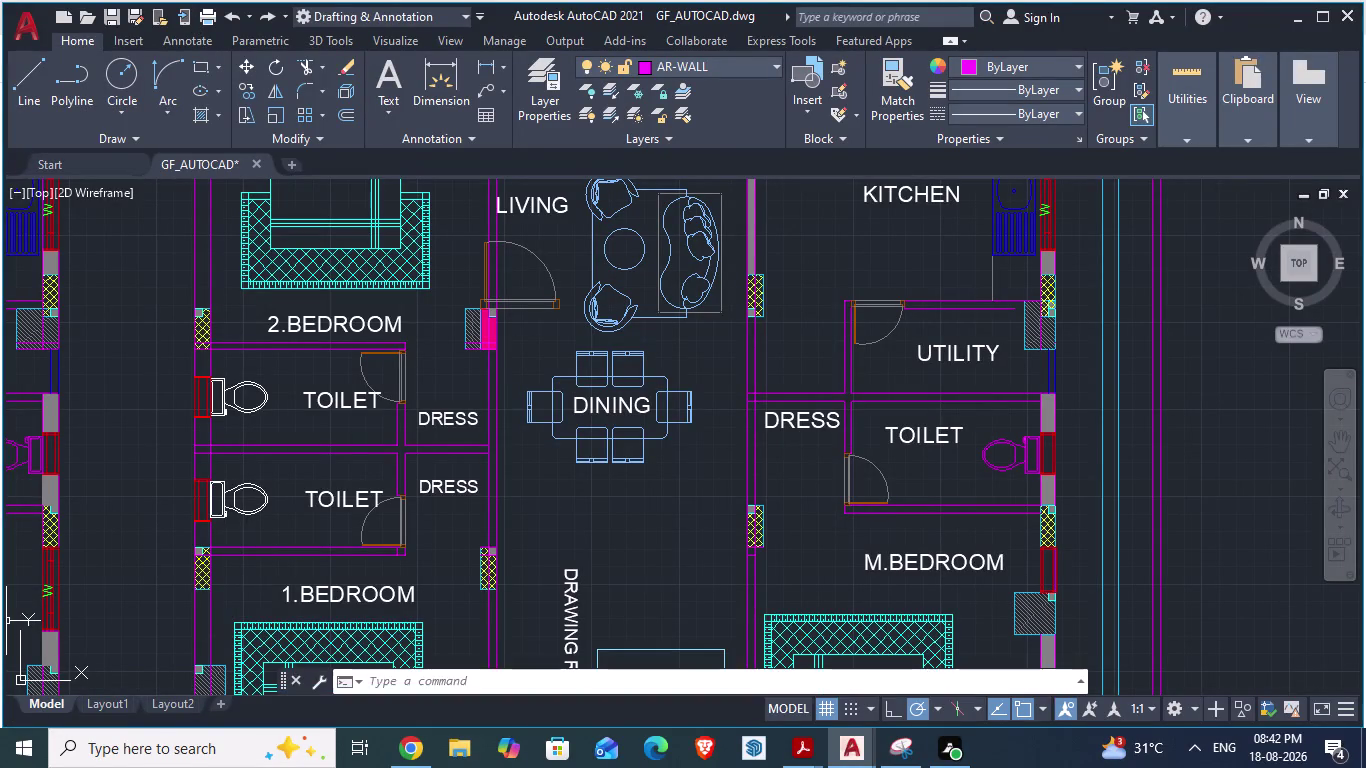
Compare the GF_AUTOCAD plan against the ARCH PLANS reference drawing.
scroll(down, 3)
scroll(up, 3)
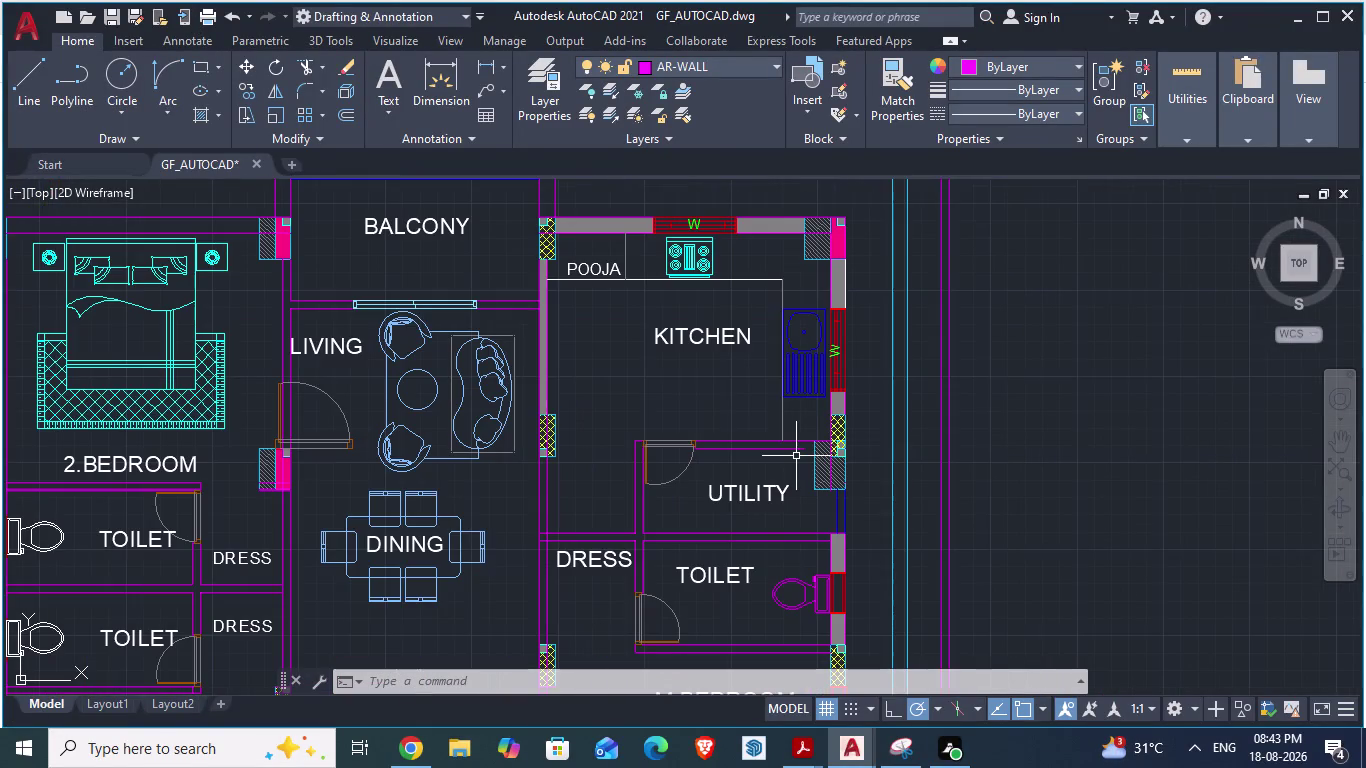
scroll(down, 3)
scroll(down, 3)
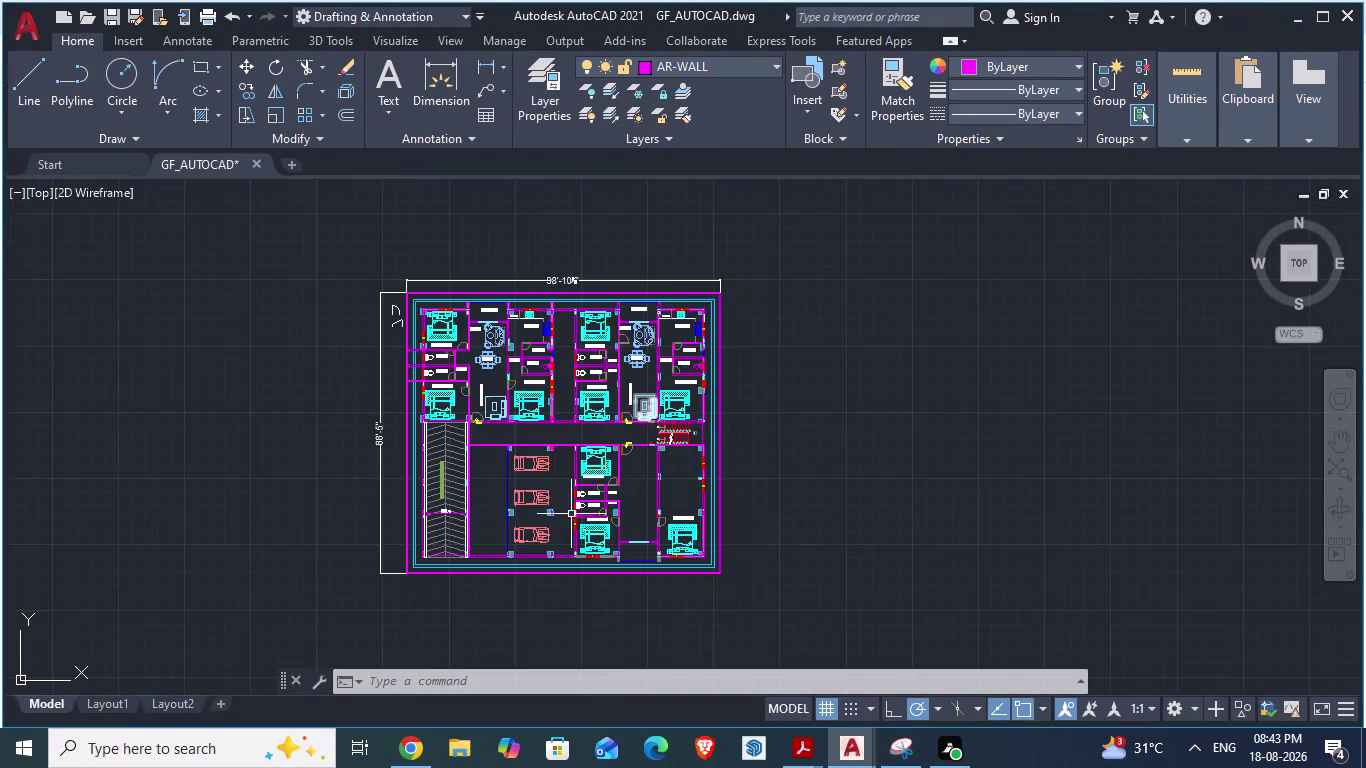
scroll(up, 3)
scroll(up, 3)
scroll(down, 3)
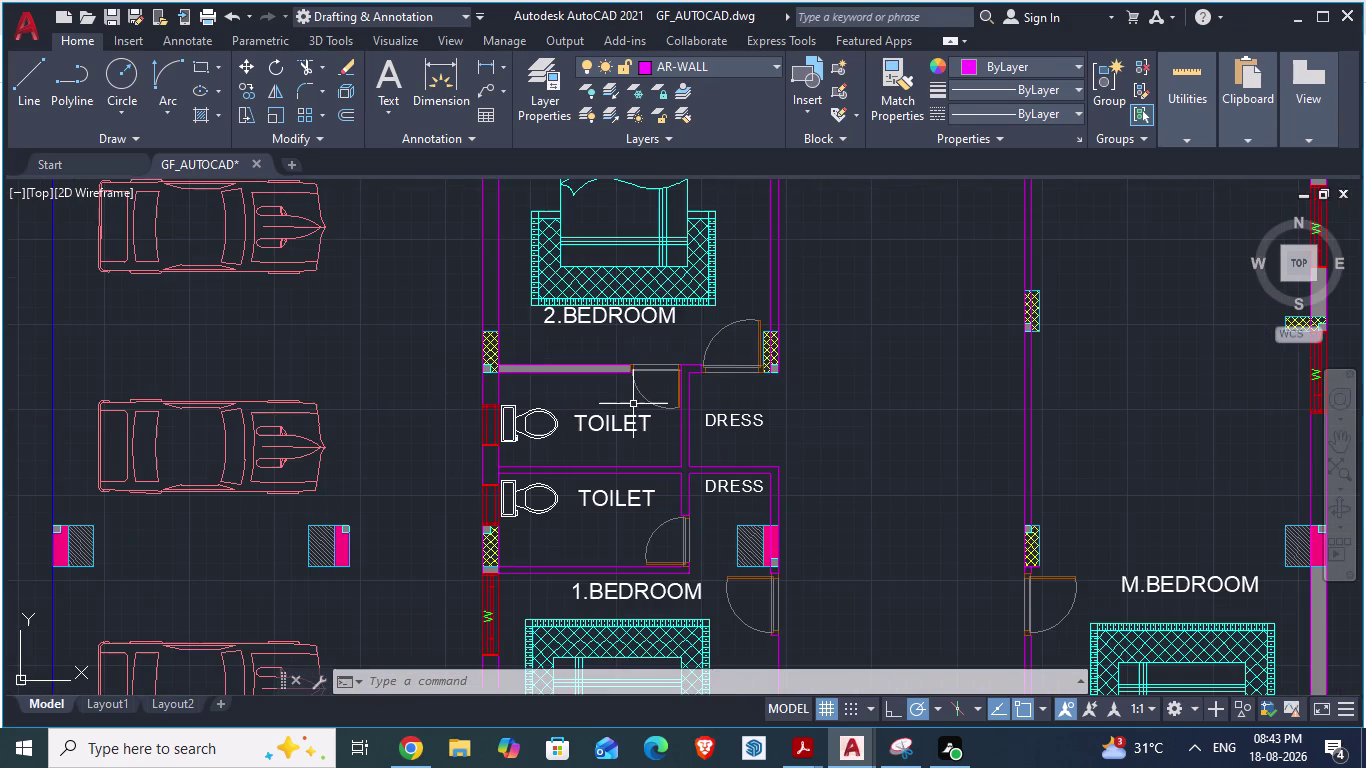
key(alt+Tab)
scroll(down, 3)
scroll(up, 3)
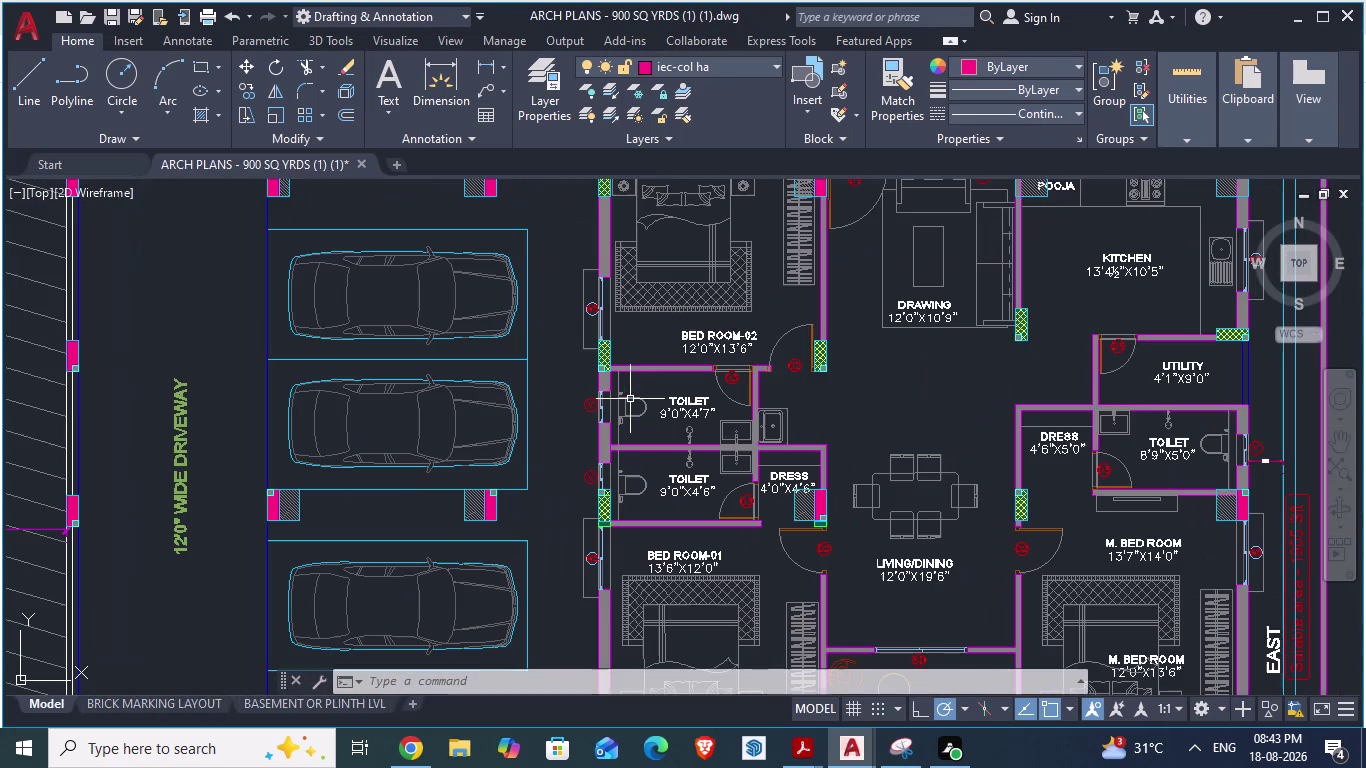
key(alt+Tab)
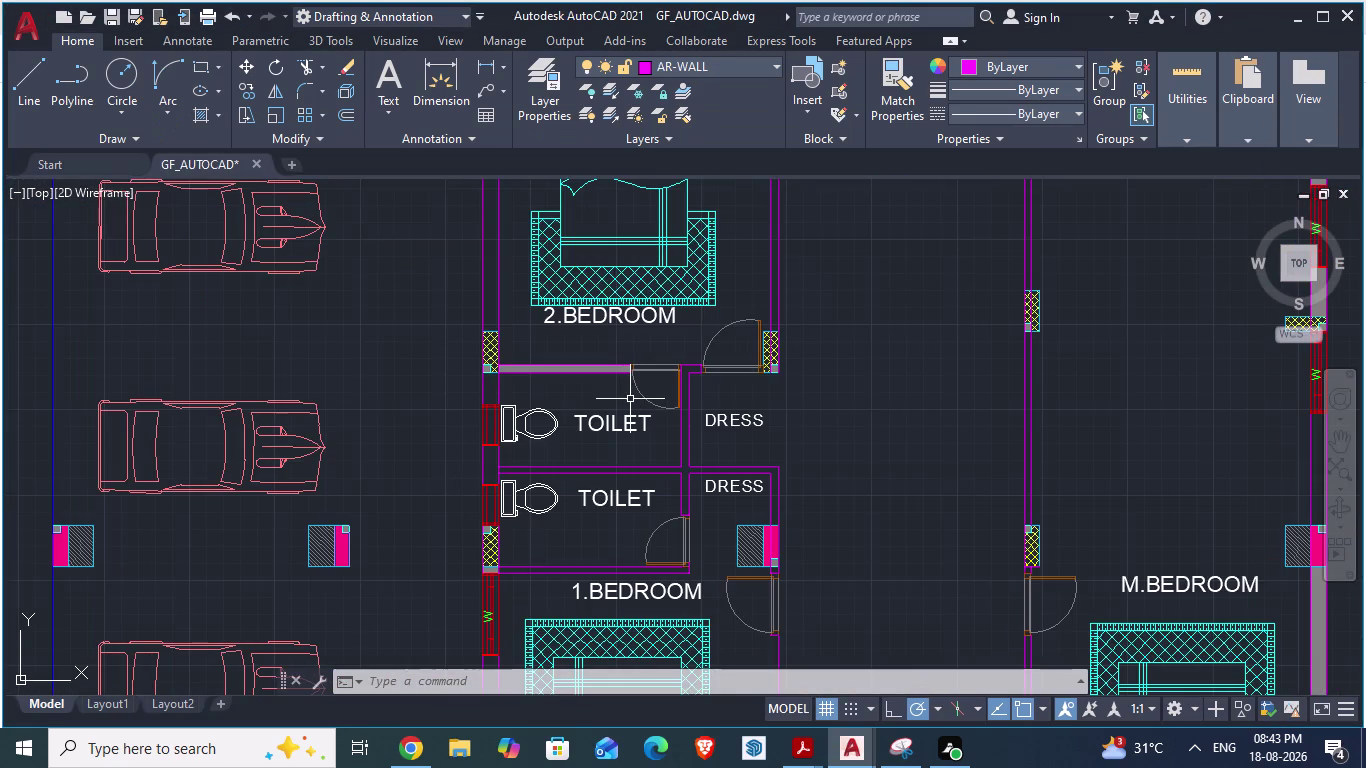
key(alt+Tab)
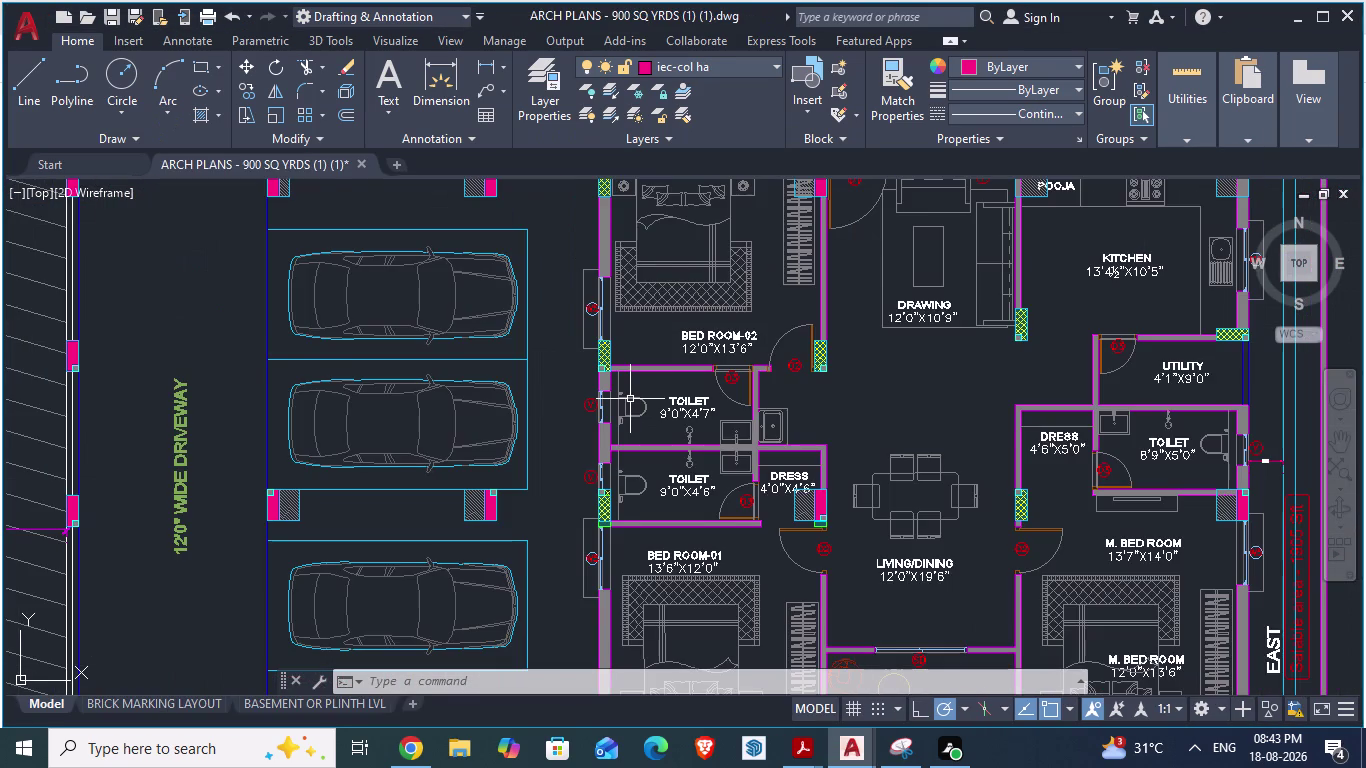
scroll(down, 3)
key(alt+Tab)
scroll(down, 3)
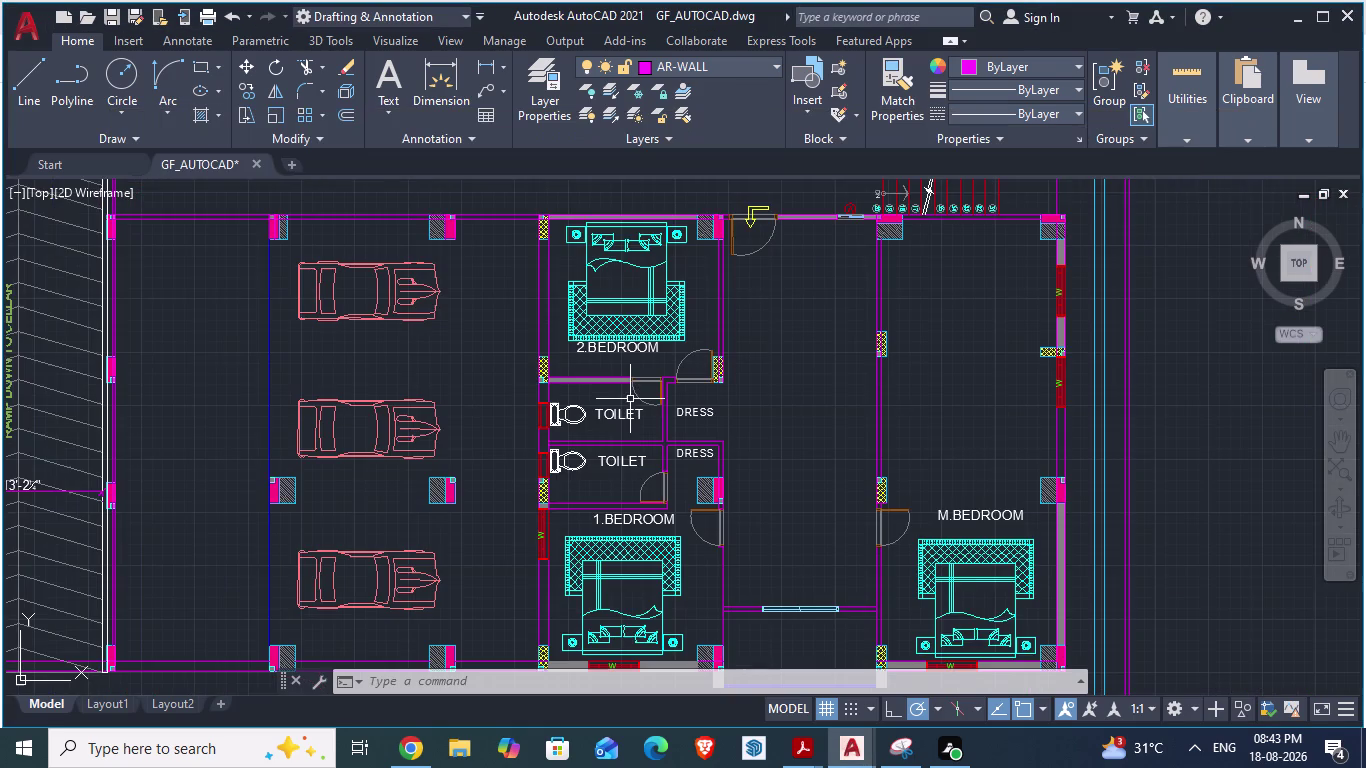
key(alt+Tab)
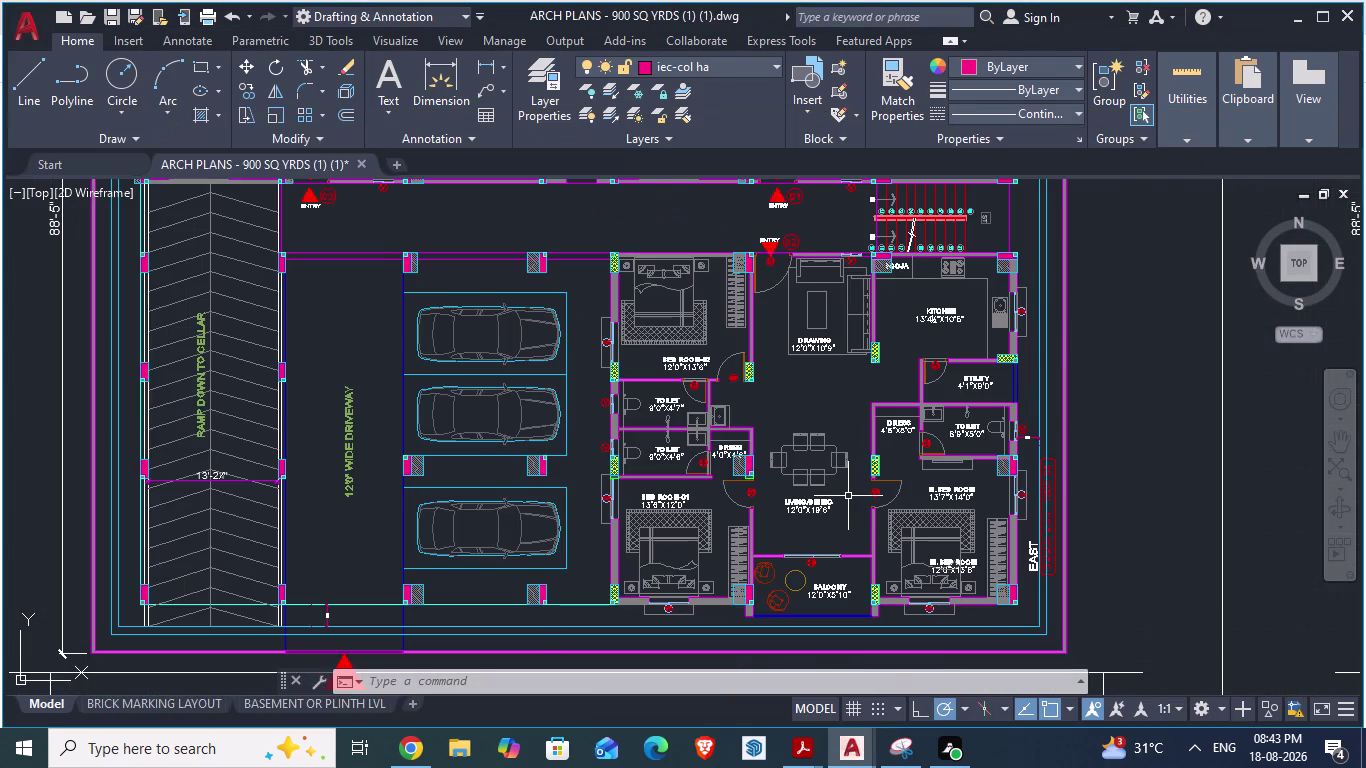
scroll(up, 3)
scroll(down, 3)
scroll(down, 3)
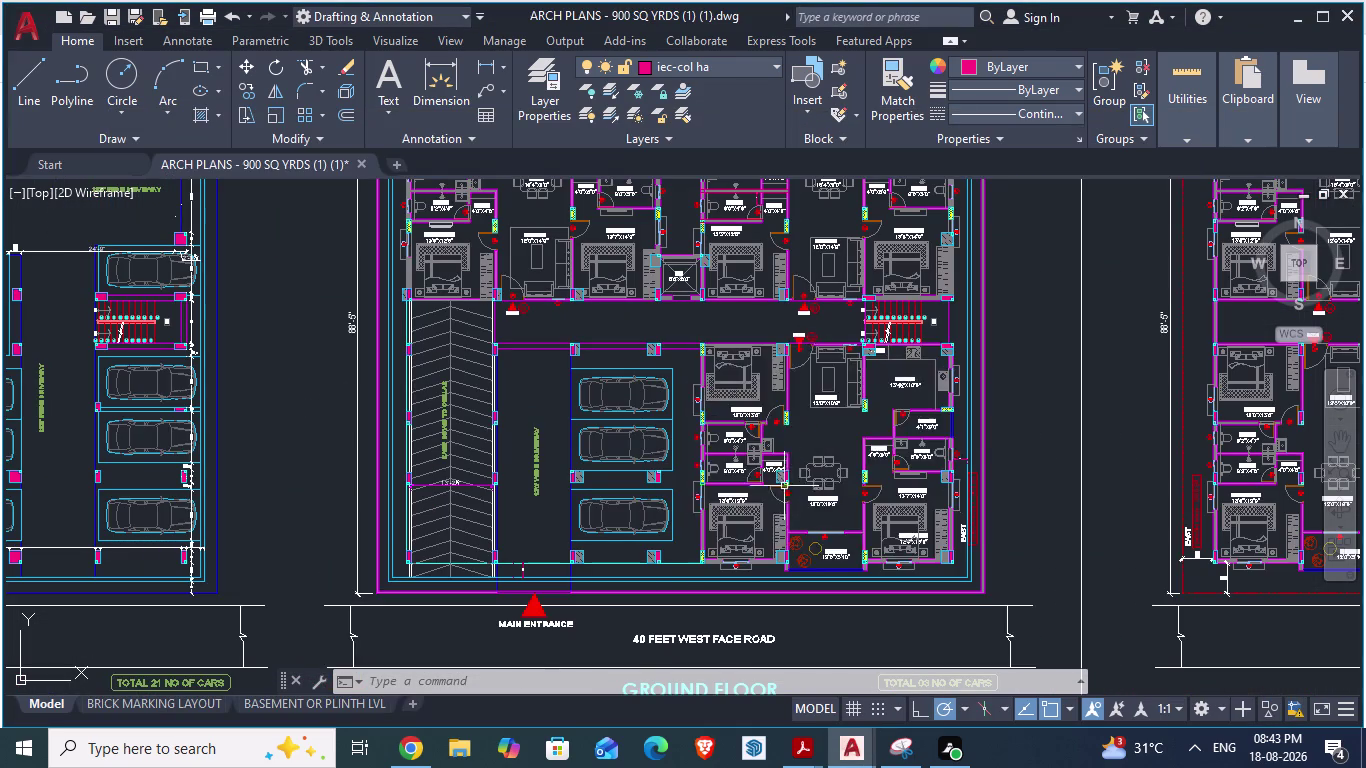
key(alt+Tab)
scroll(down, 3)
scroll(down, 3)
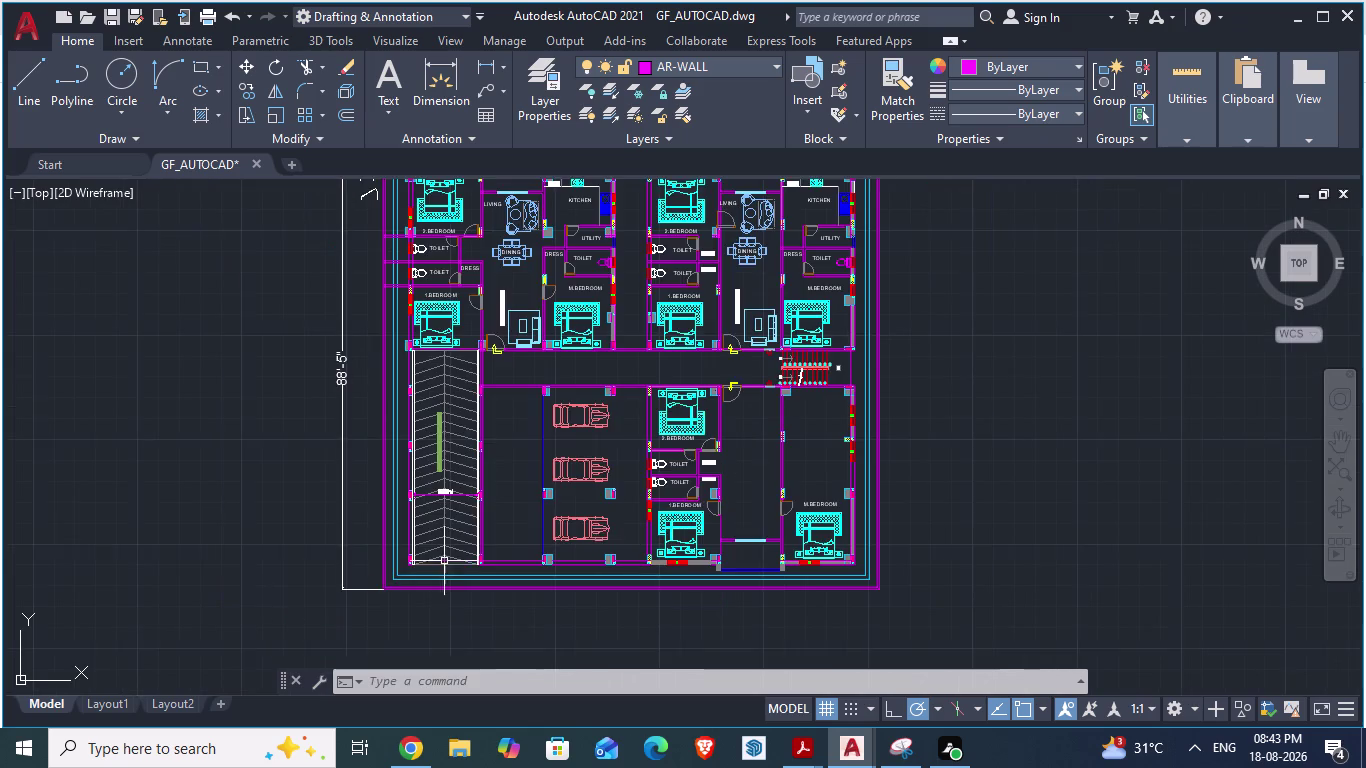
scroll(up, 3)
key(alt+Tab)
key(alt+Tab)
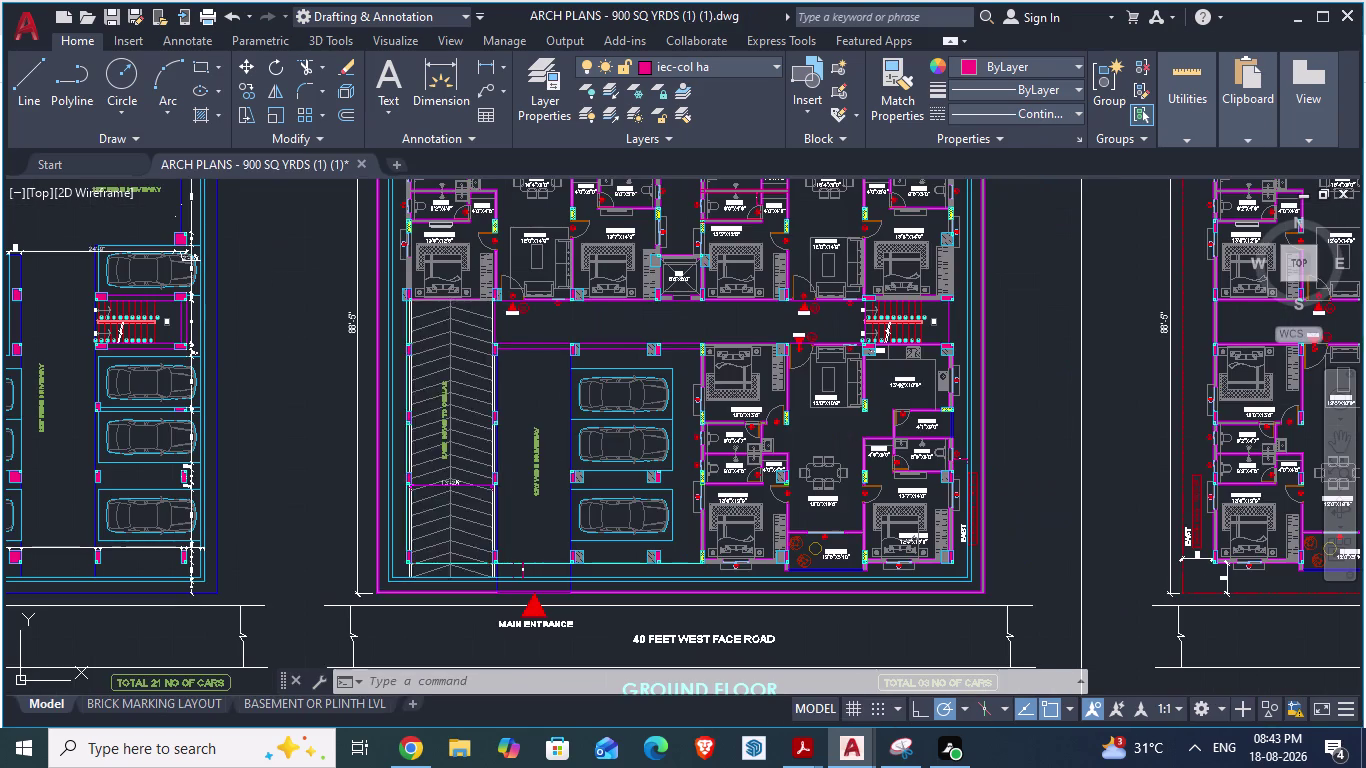
scroll(up, 3)
scroll(down, 3)
scroll(down, 3)
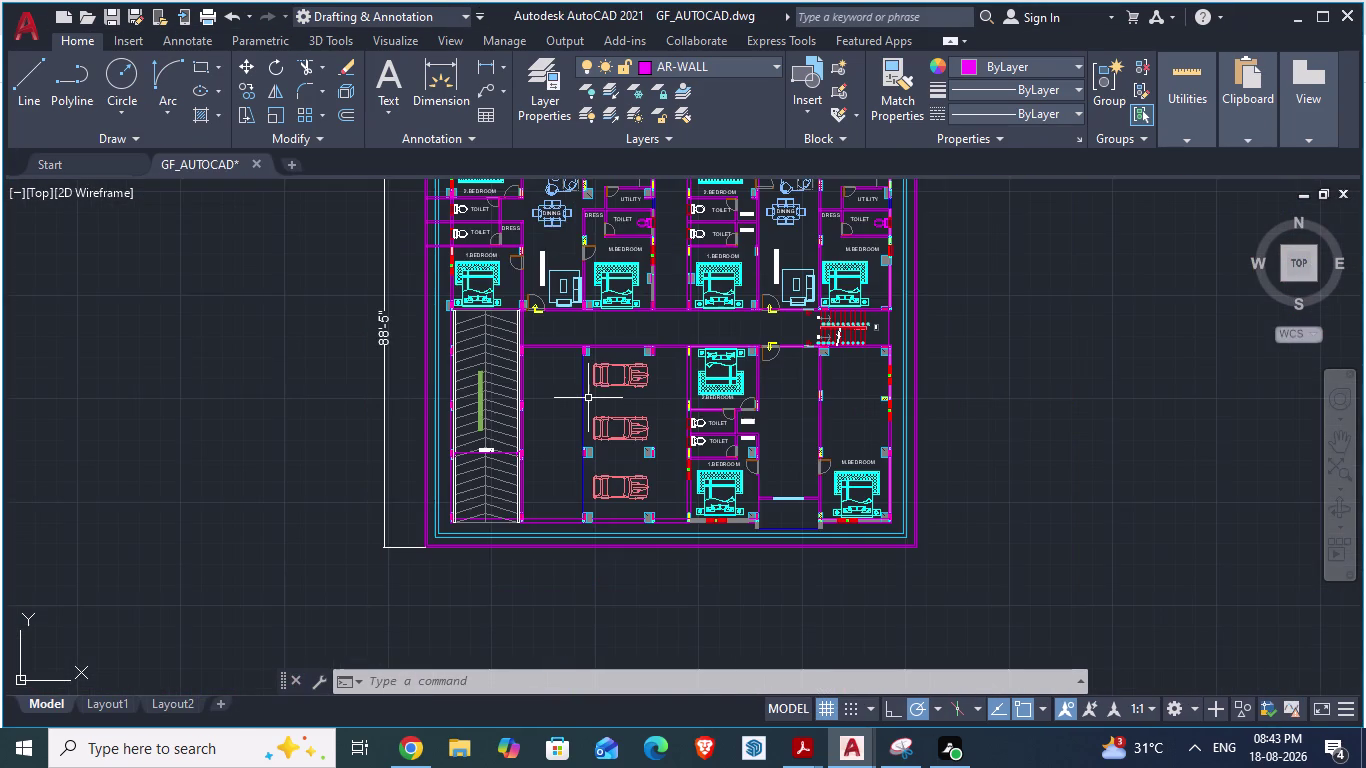
key(alt+Tab)
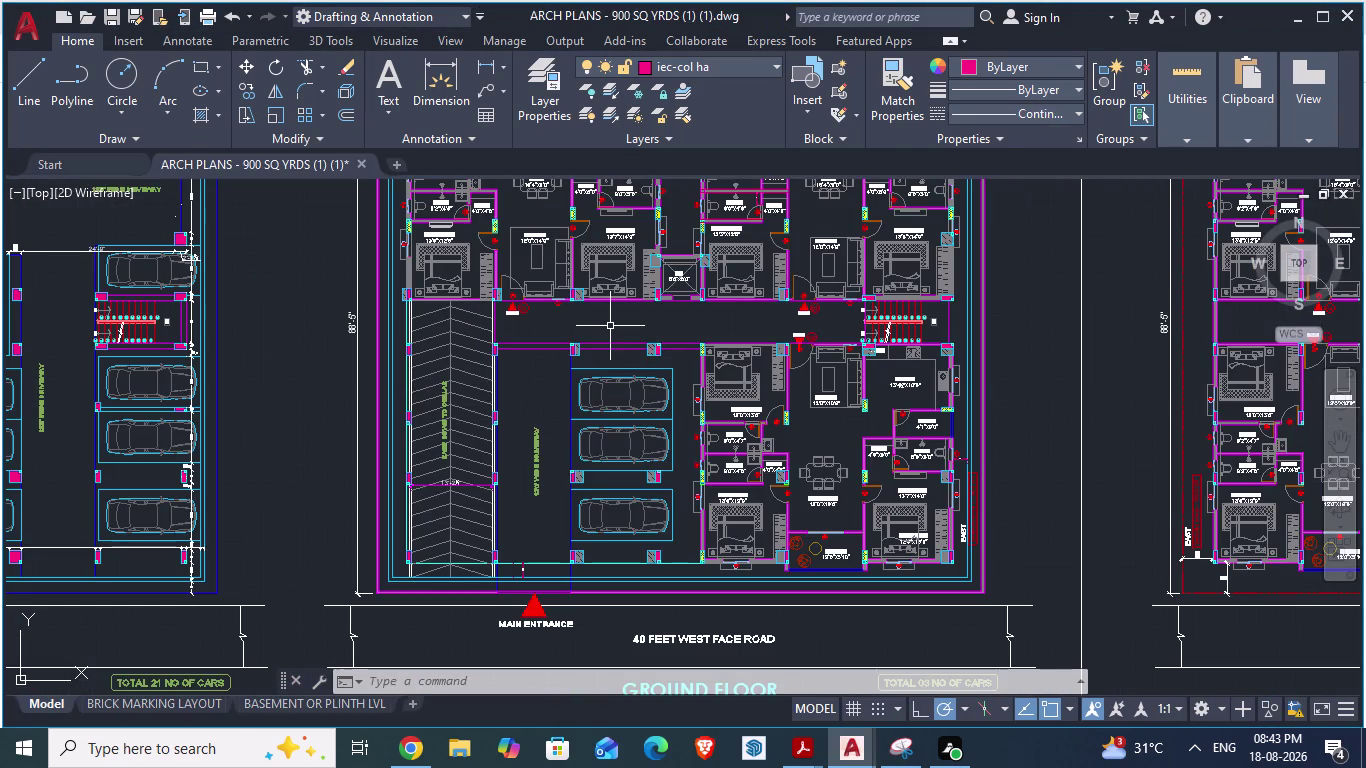
scroll(up, 3)
key(alt+Tab)
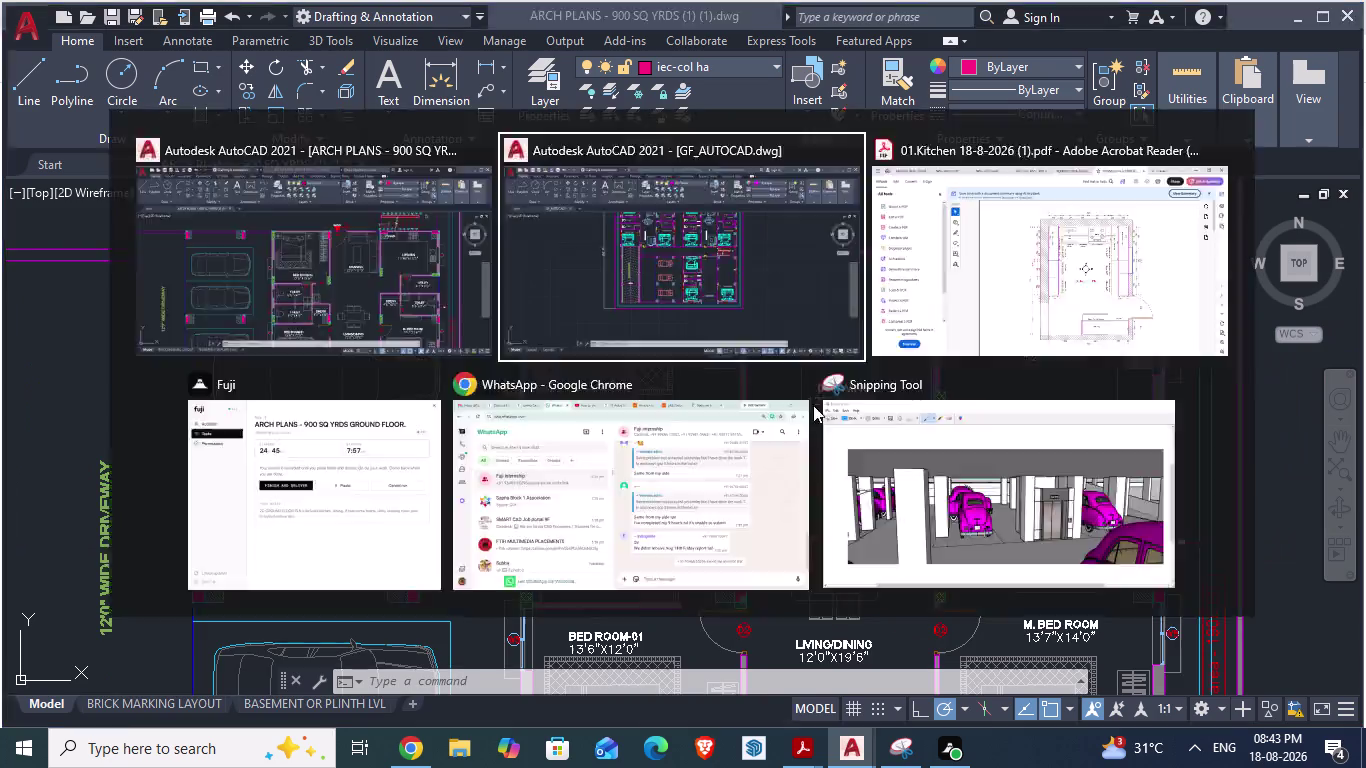
scroll(up, 3)
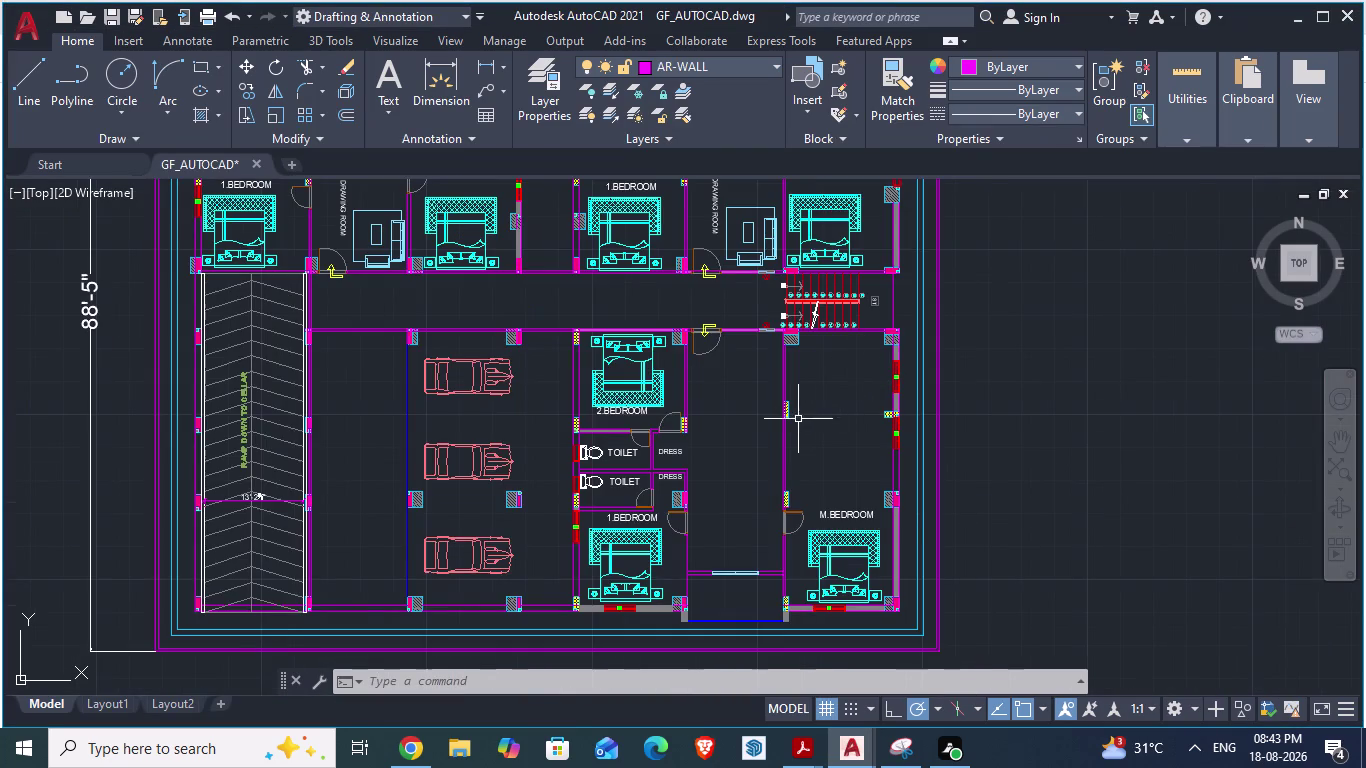
scroll(up, 3)
key(alt+Tab)
scroll(down, 3)
scroll(up, 3)
scroll(down, 3)
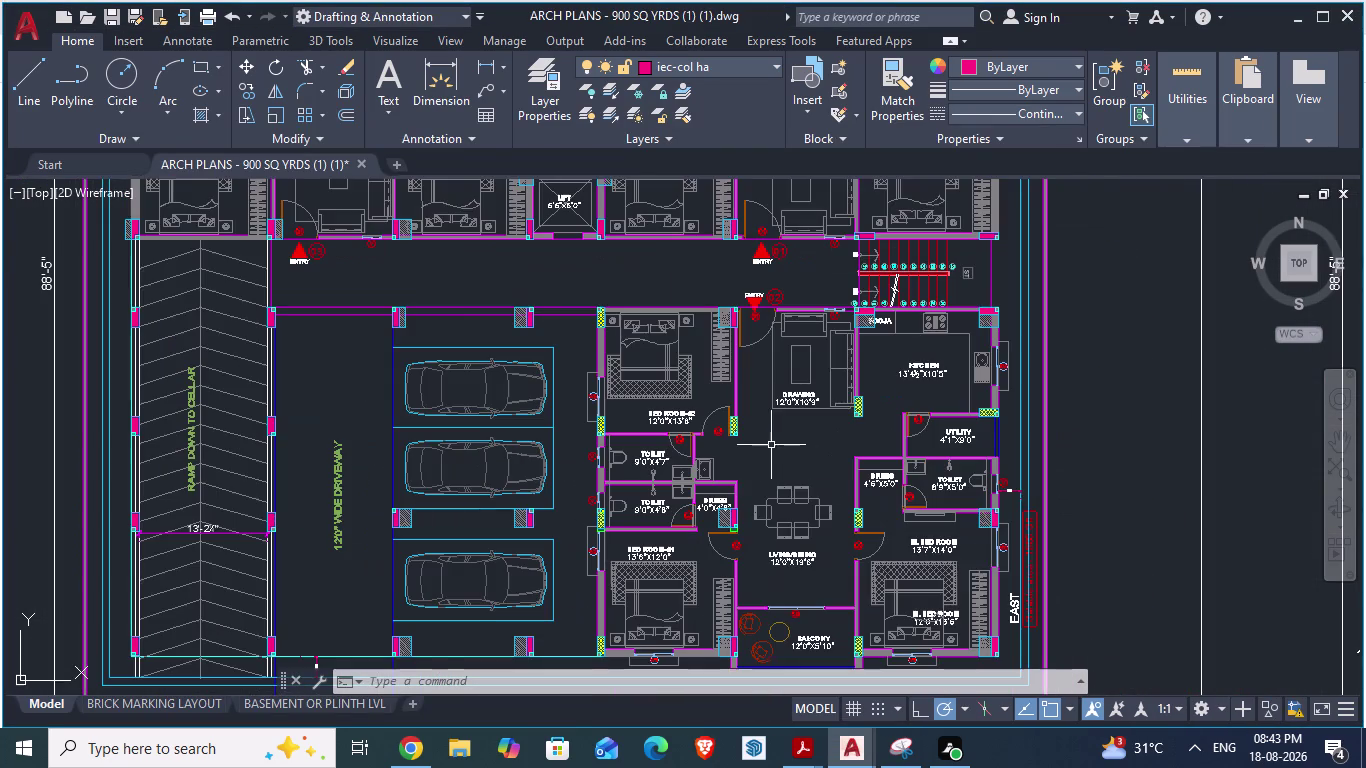
scroll(down, 3)
scroll(up, 3)
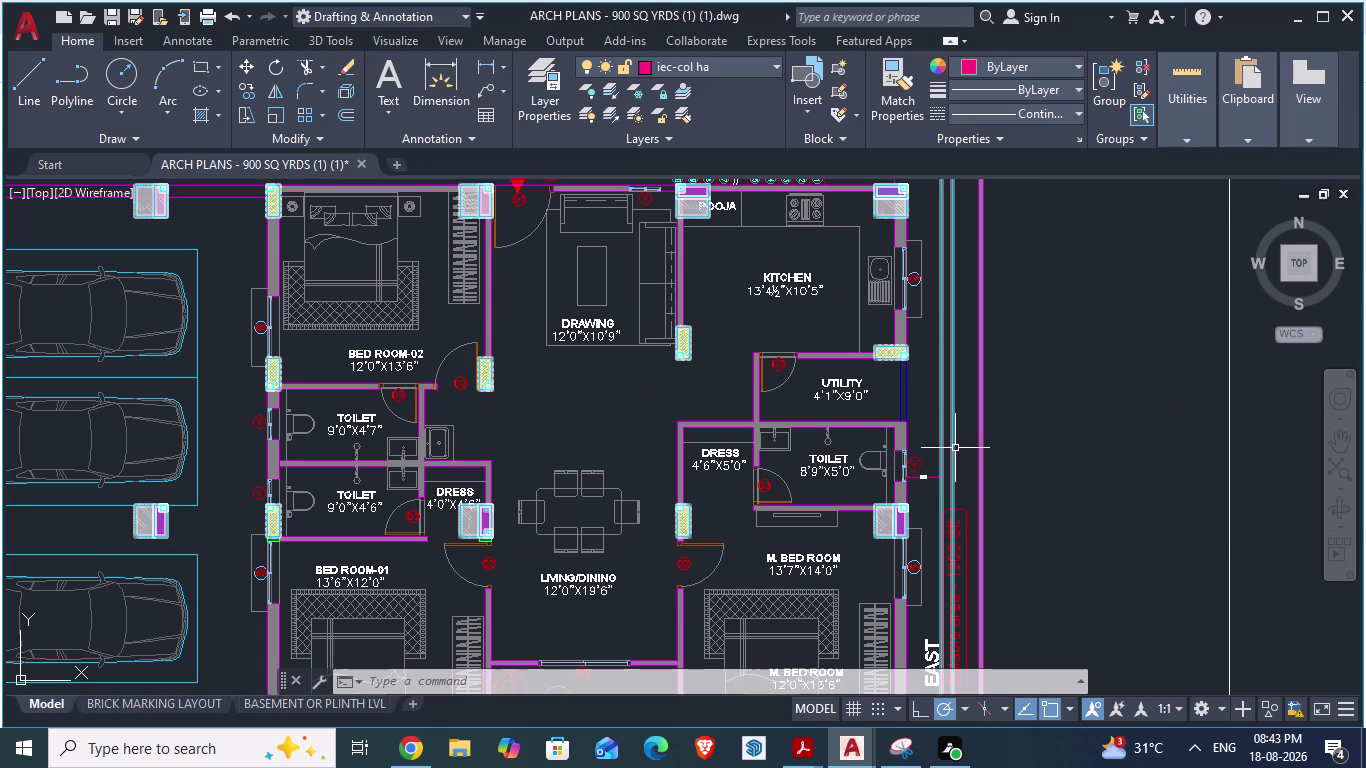
key(alt+Tab)
scroll(down, 3)
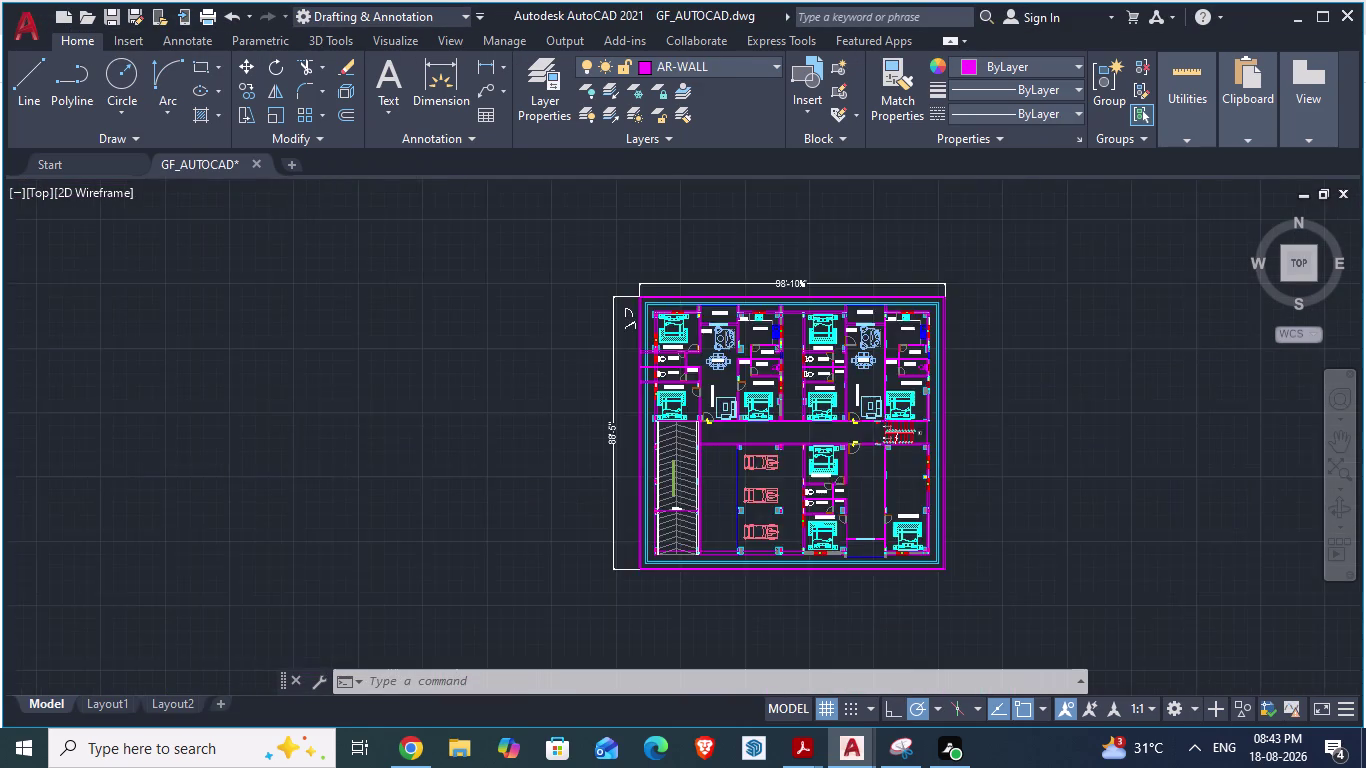
scroll(up, 3)
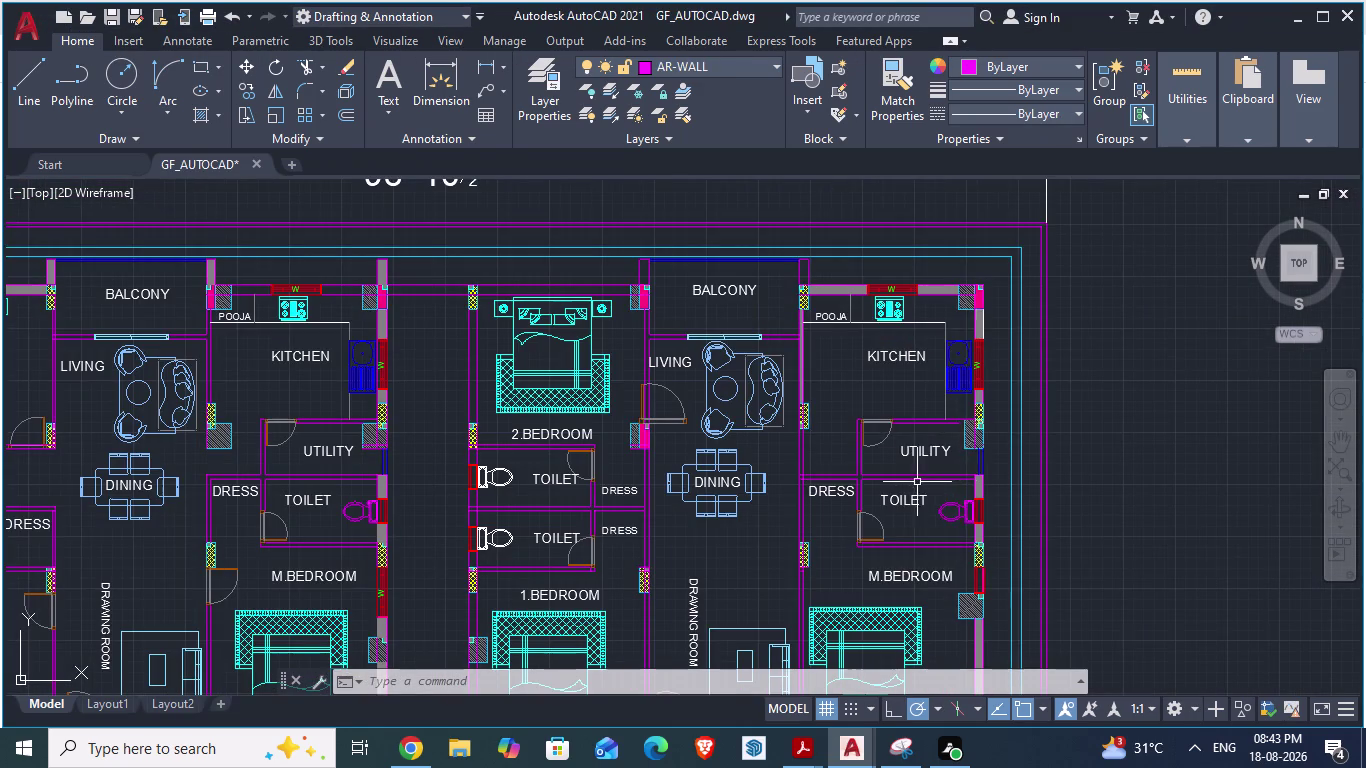
Copy the kitchen, utility and toilet unit and paste the copy into the plan.
click(901, 475)
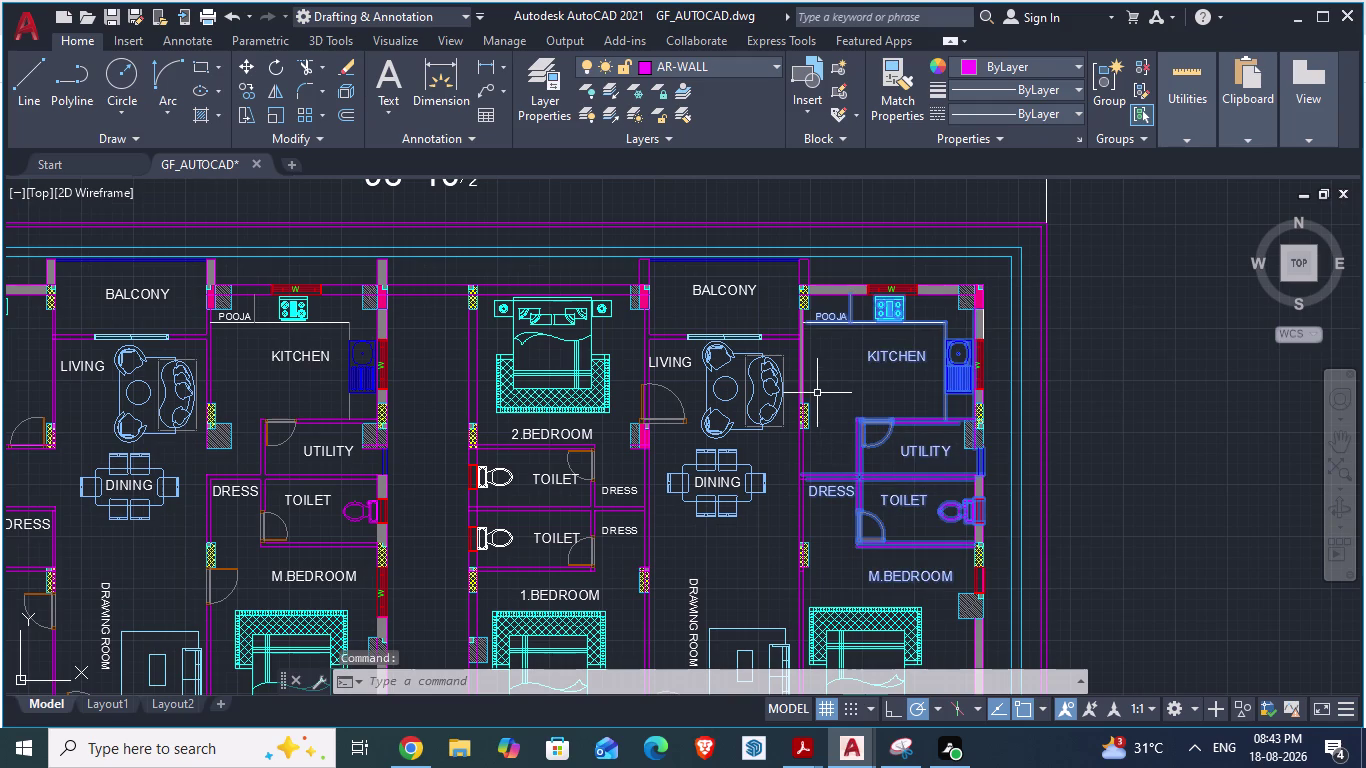
scroll(down, 3)
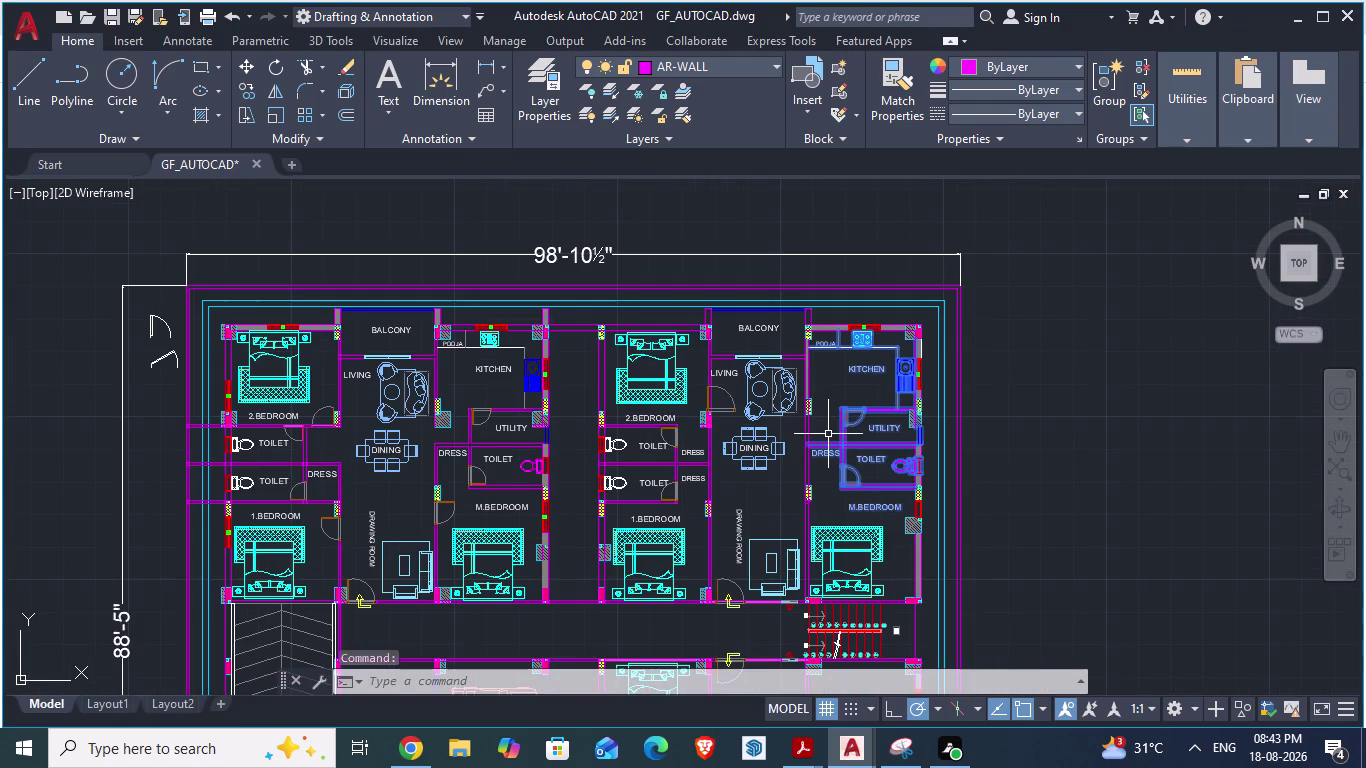
key(ctrl+c)
key(ctrl+v)
scroll(down, 3)
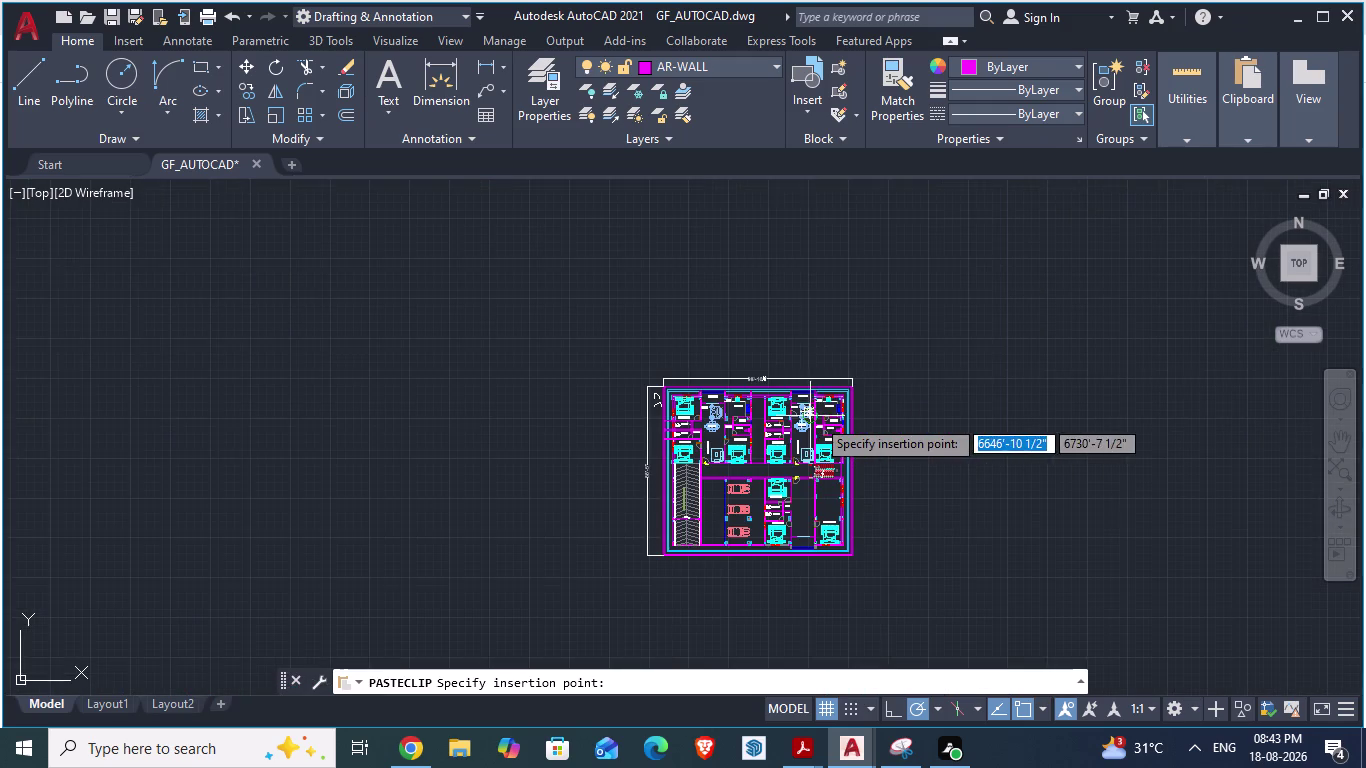
scroll(up, 3)
scroll(up, 3)
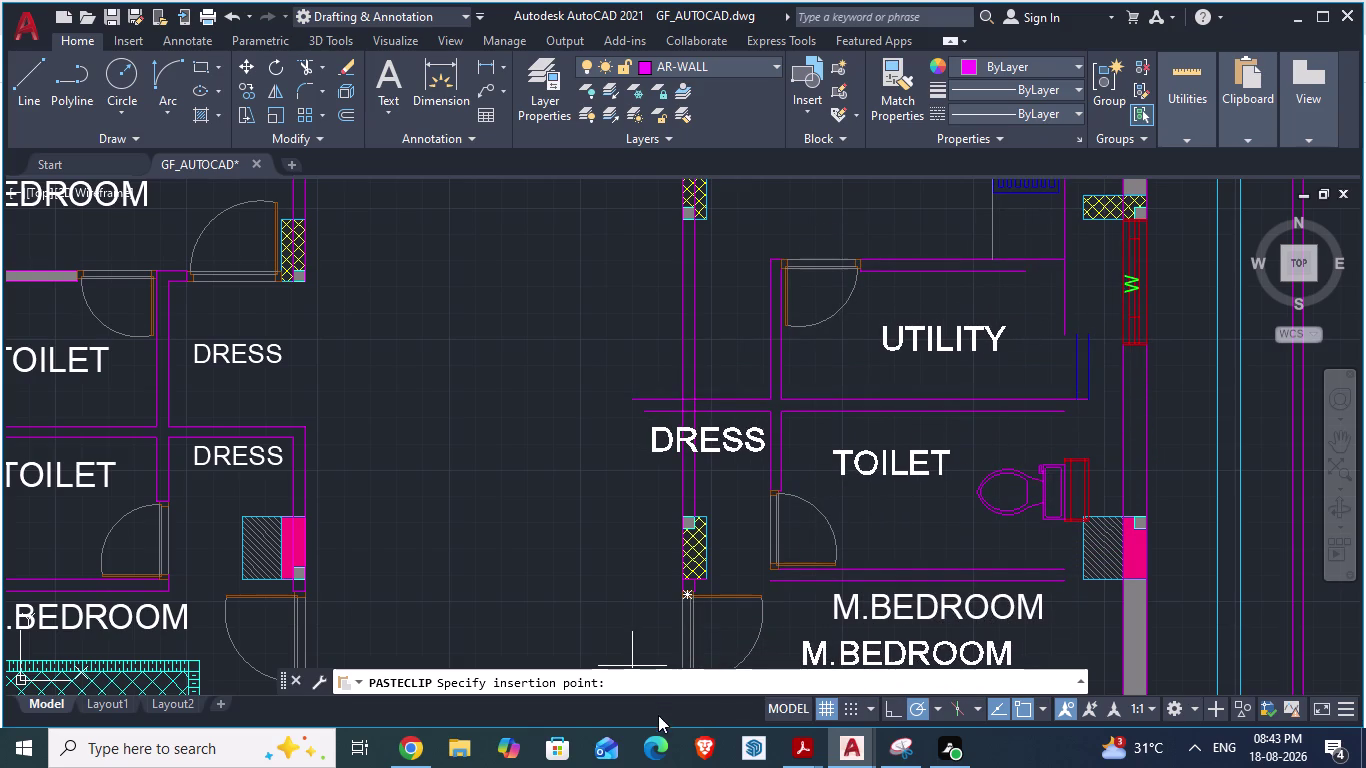
click(653, 665)
Cancel the stray selection window and select the pasted kitchen and utility unit.
scroll(down, 3)
scroll(down, 3)
click(778, 404)
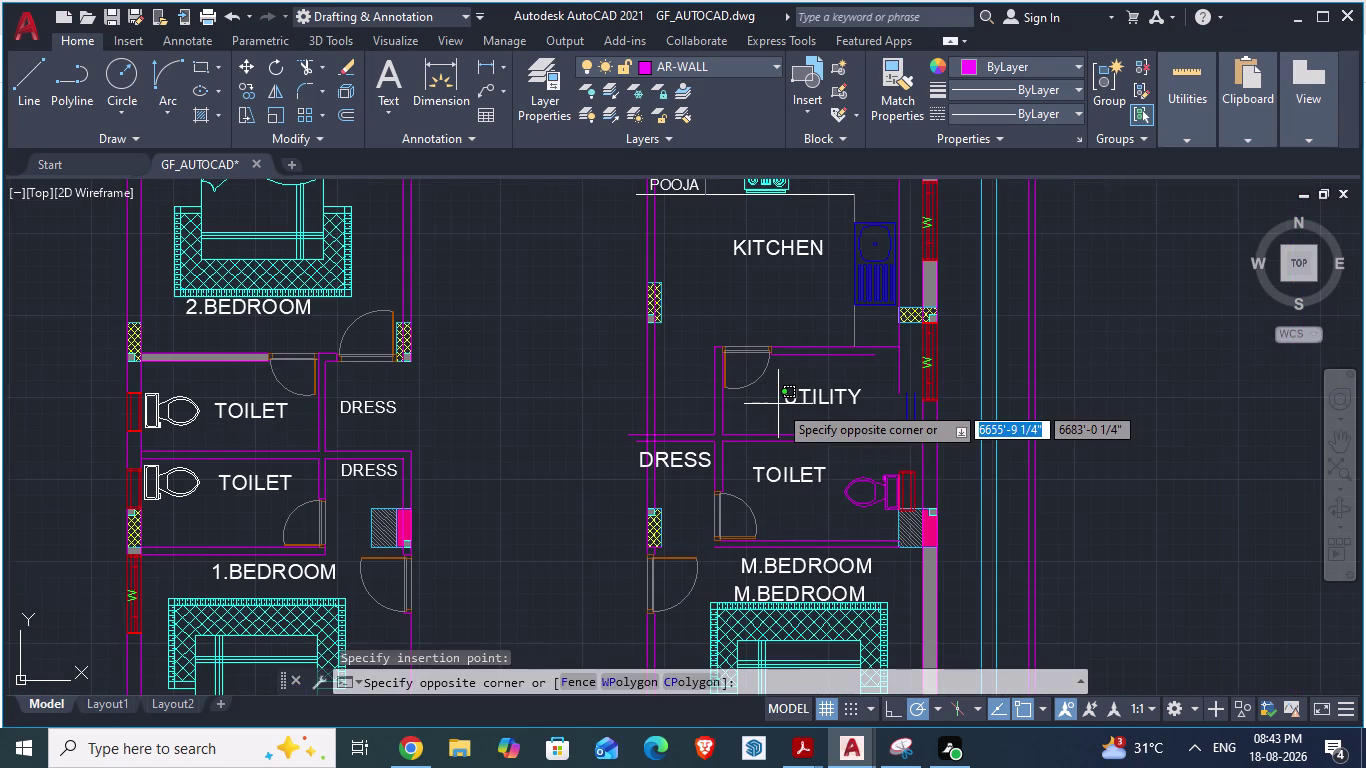
key(Escape)
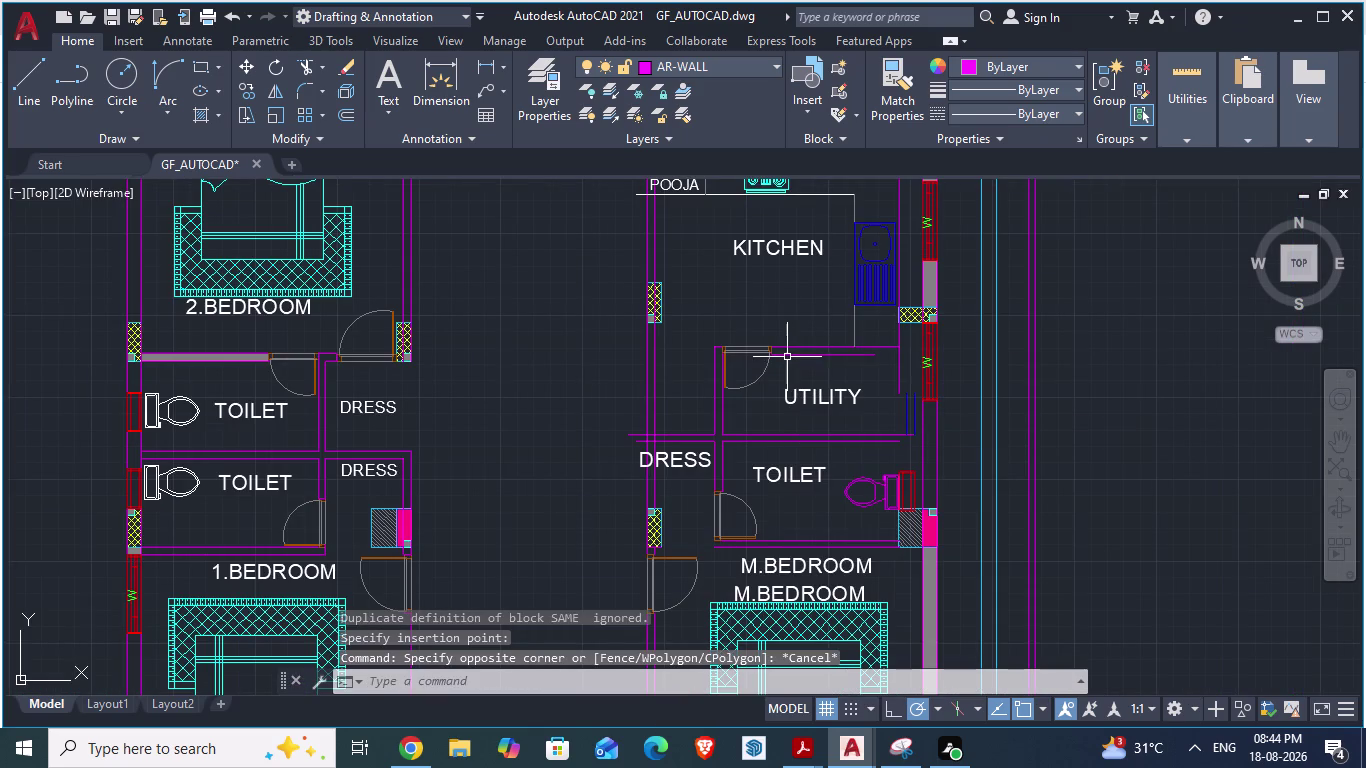
click(776, 346)
Move the selected piece from the hatched column corner to the wall's upper end.
key(m)
key(Return)
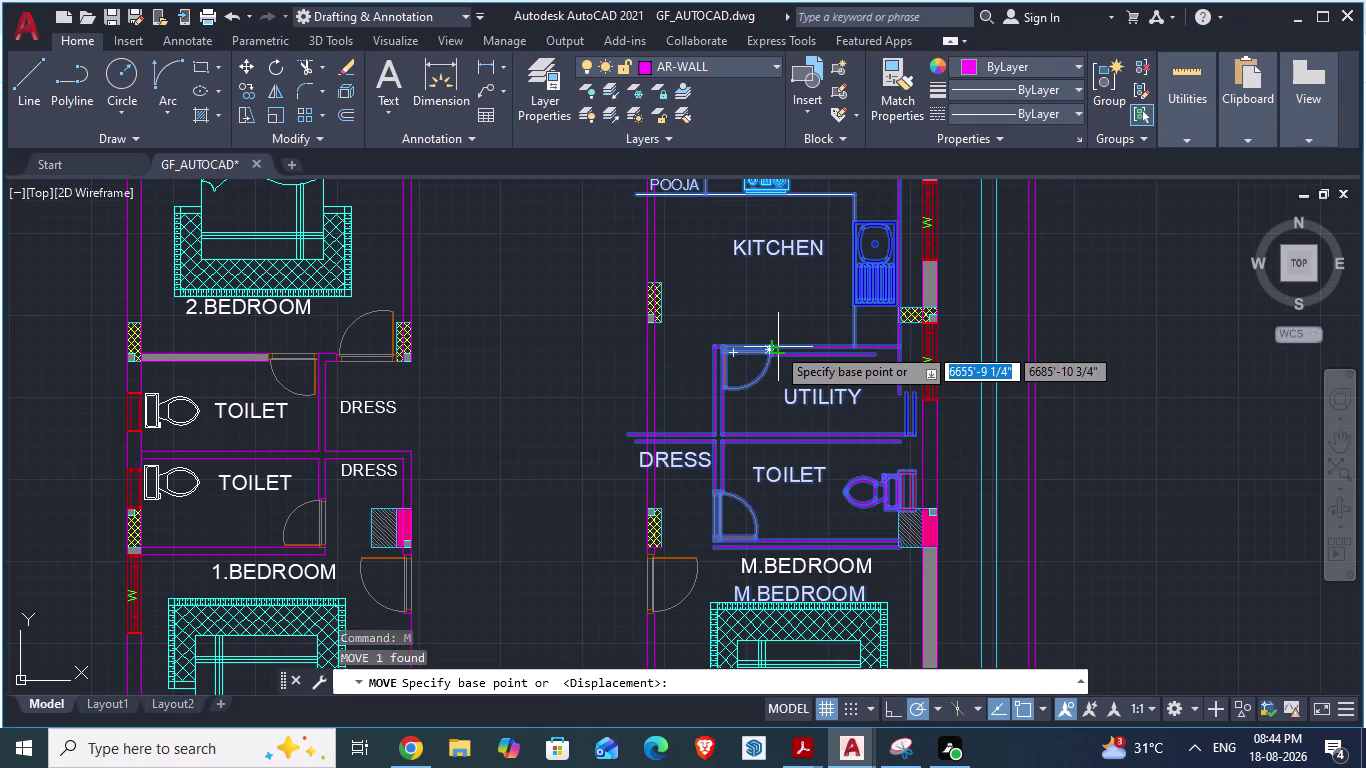
scroll(down, 3)
scroll(down, 3)
scroll(up, 3)
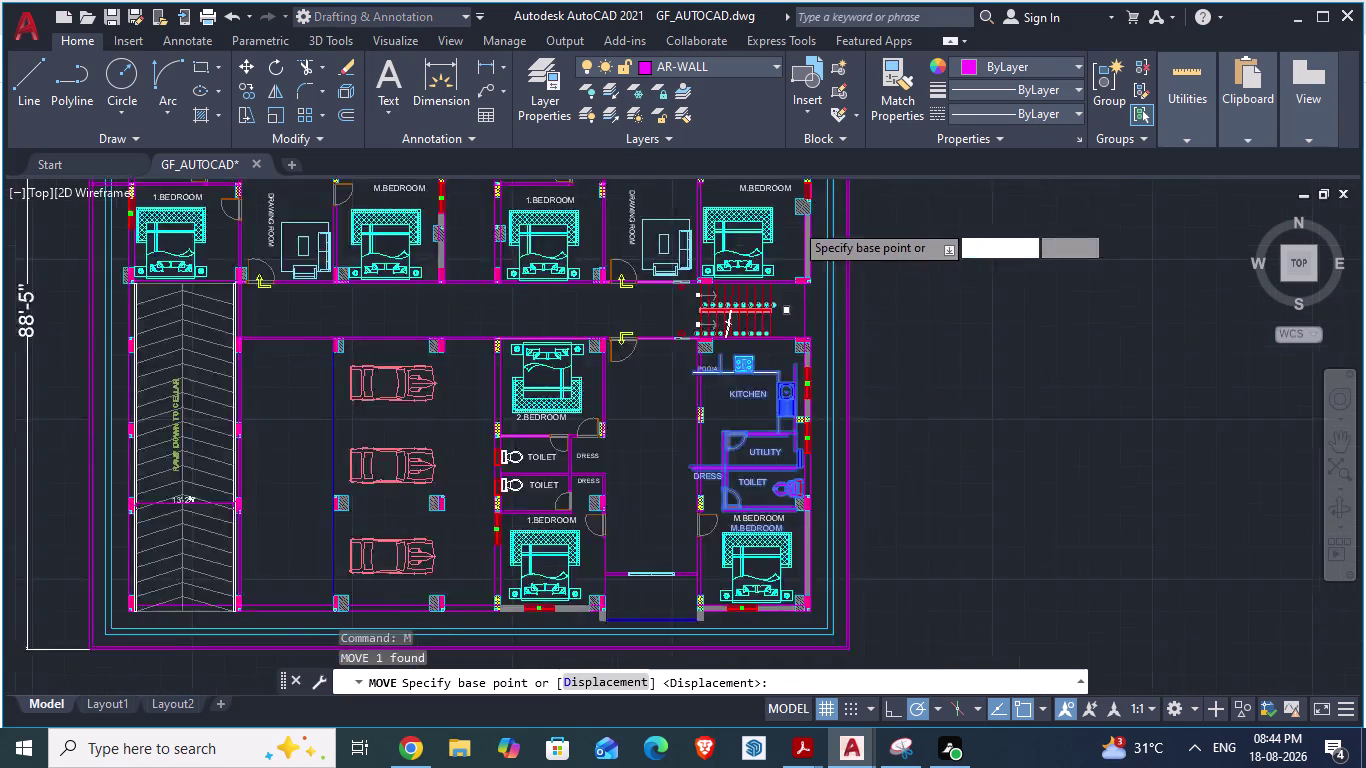
scroll(up, 3)
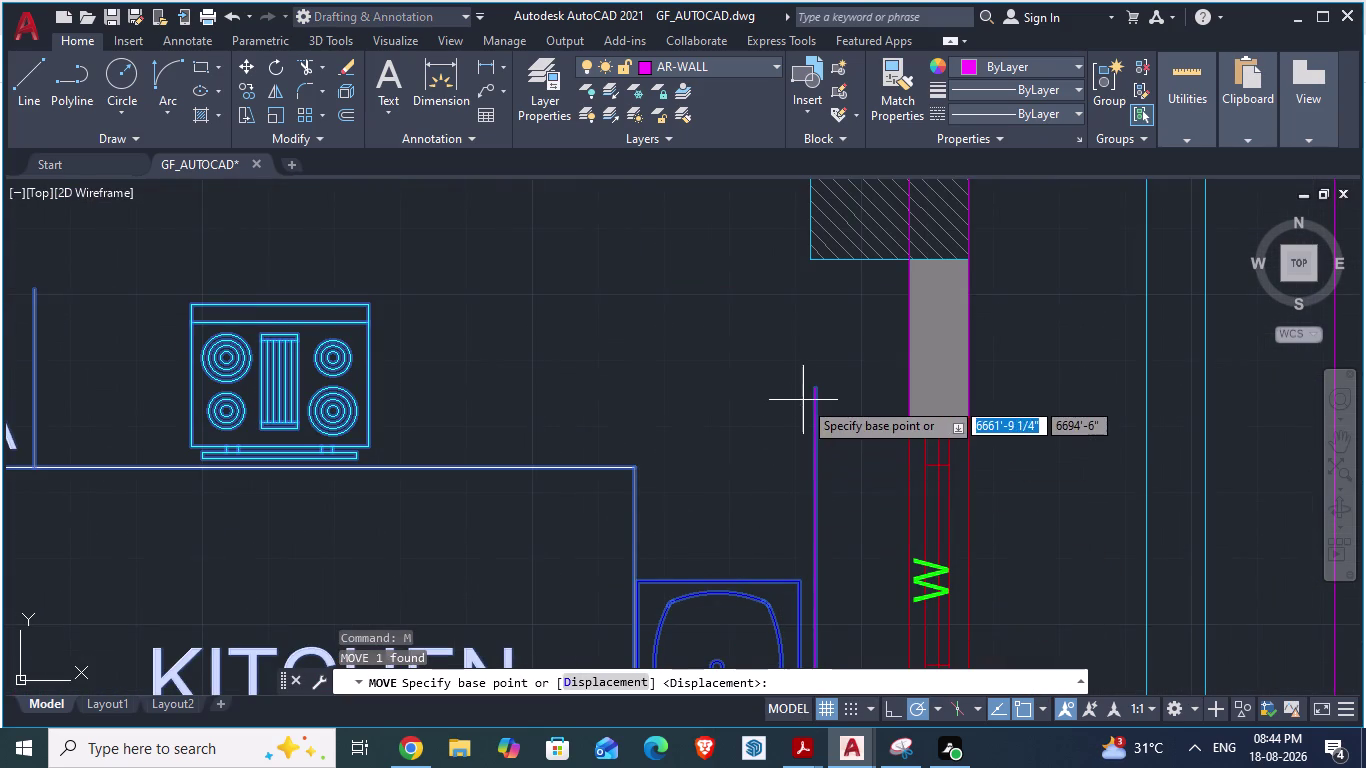
drag(815, 398, 898, 269)
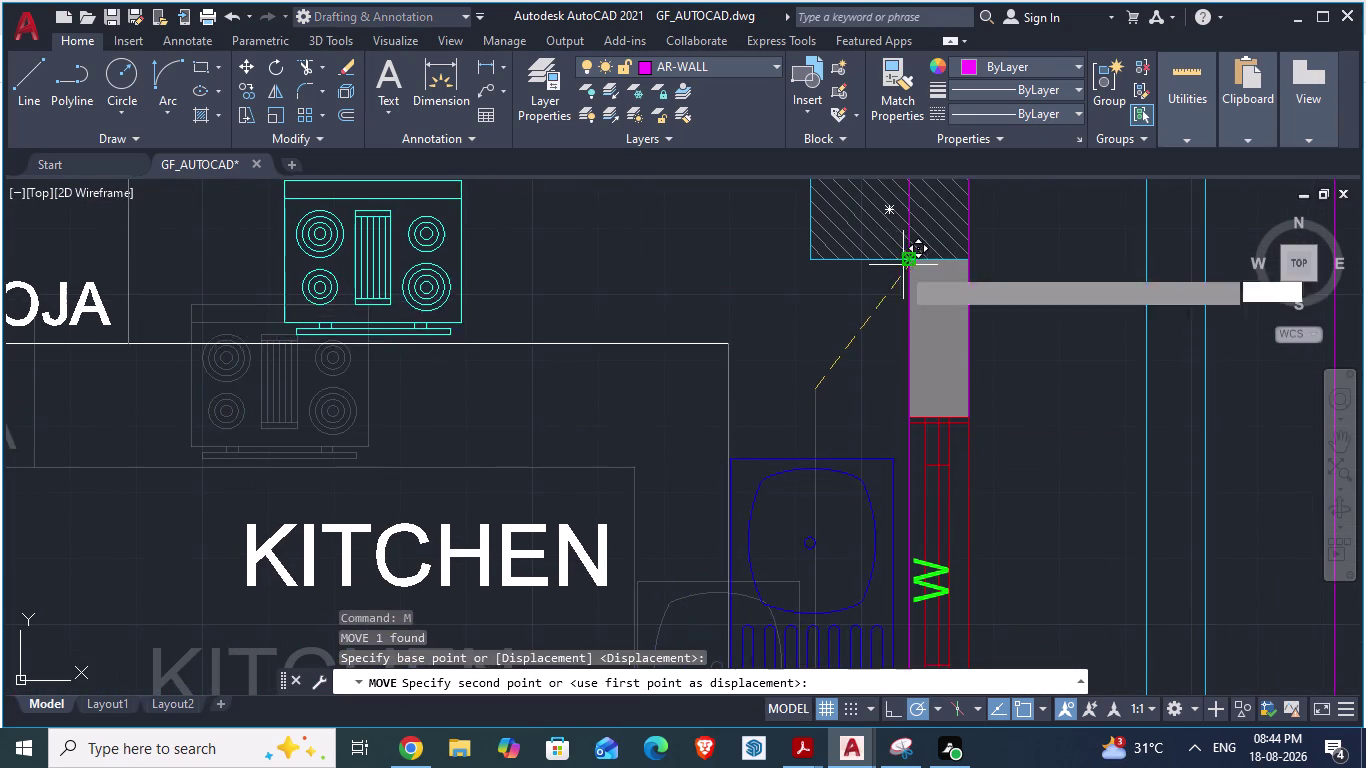
drag(898, 269, 898, 268)
scroll(up, 3)
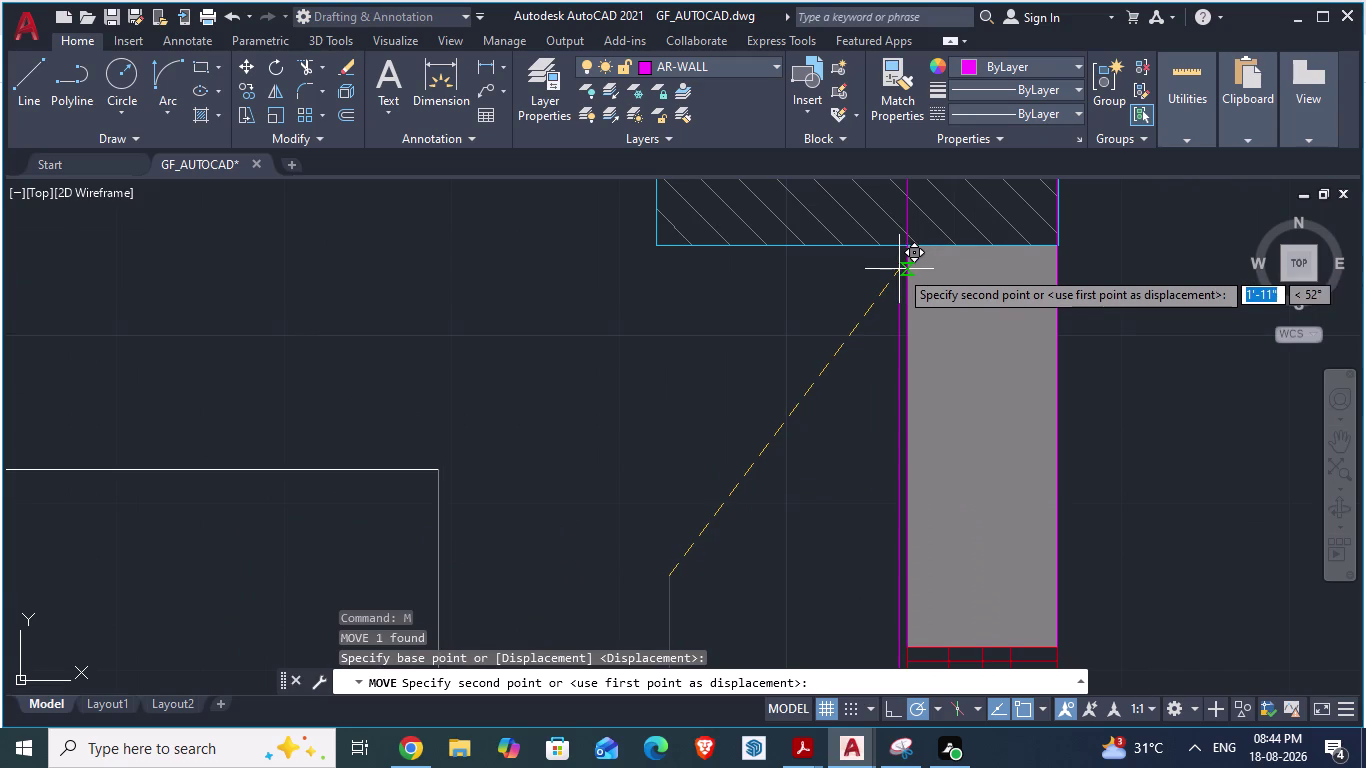
drag(898, 268, 1053, 256)
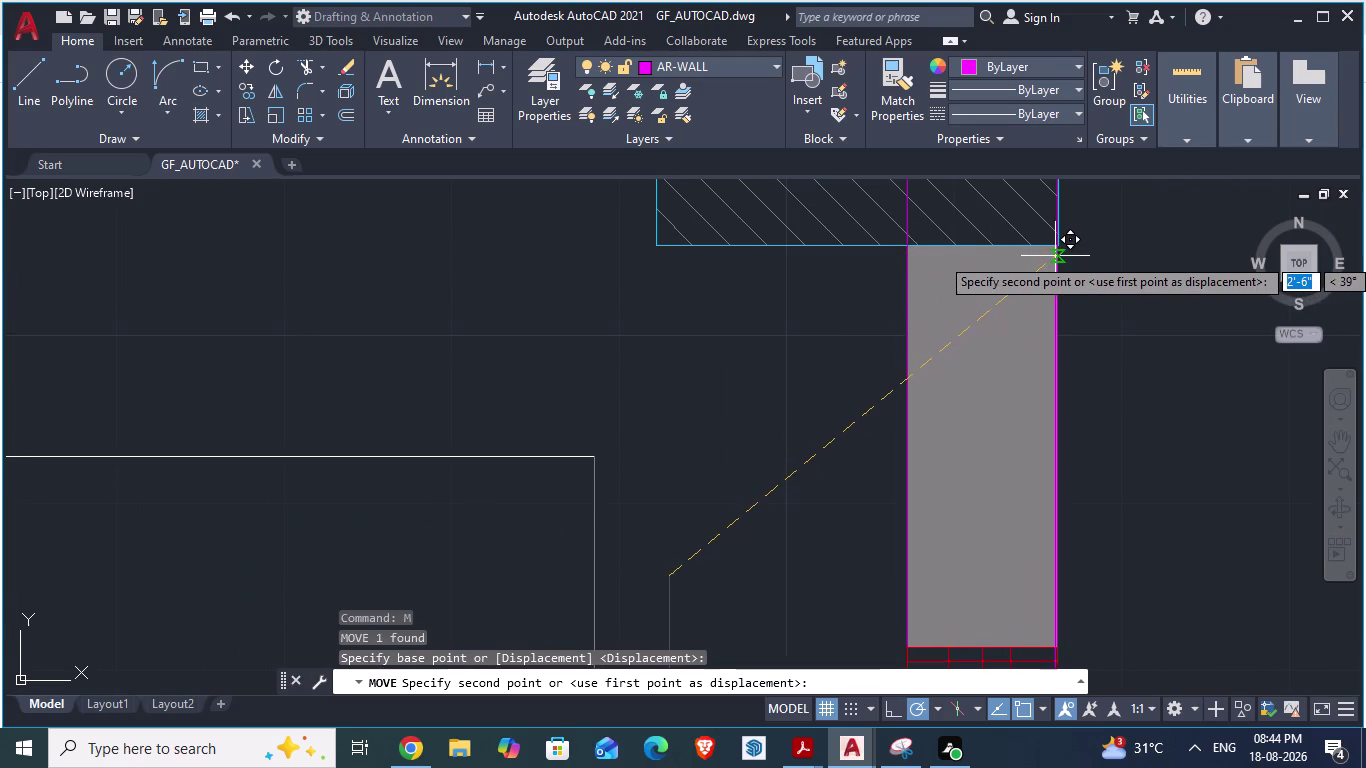
drag(1053, 256, 1048, 204)
scroll(up, 3)
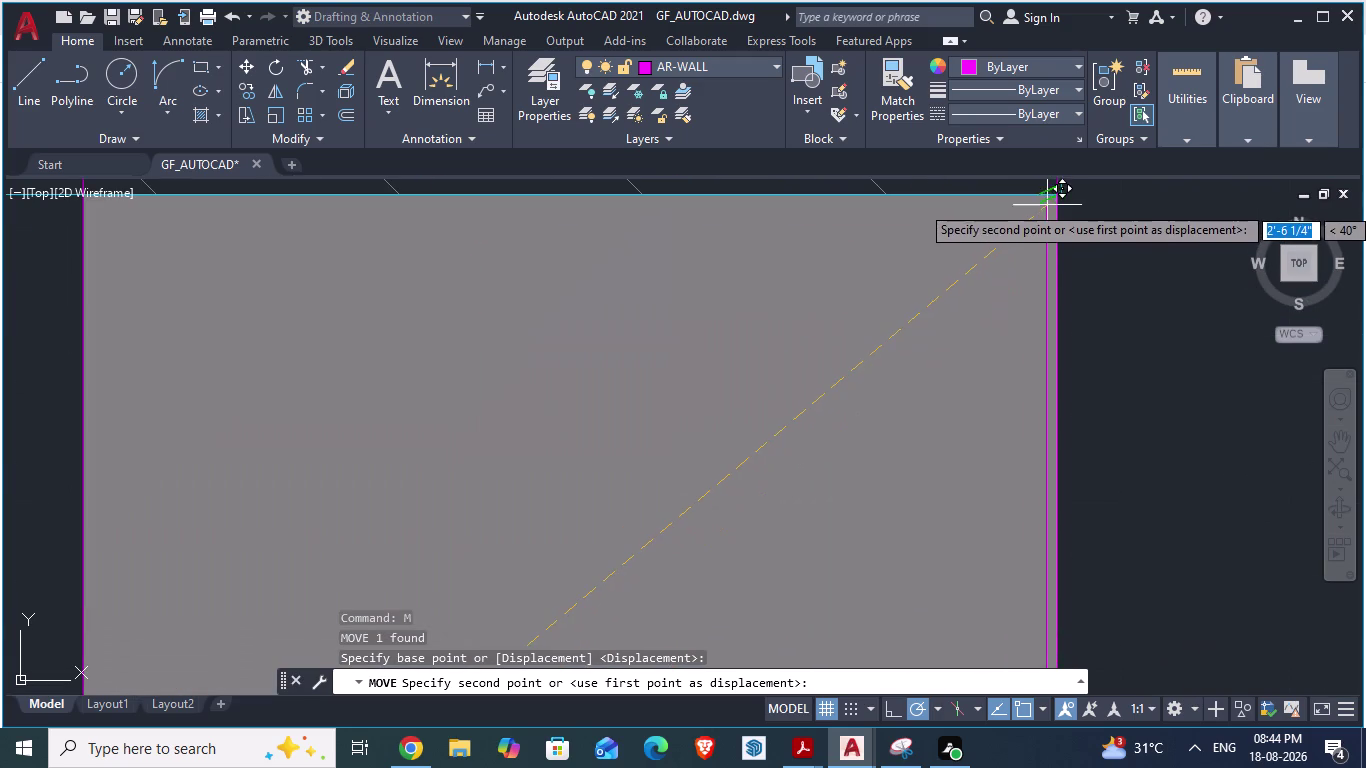
drag(1048, 204, 1015, 250)
scroll(down, 3)
scroll(up, 3)
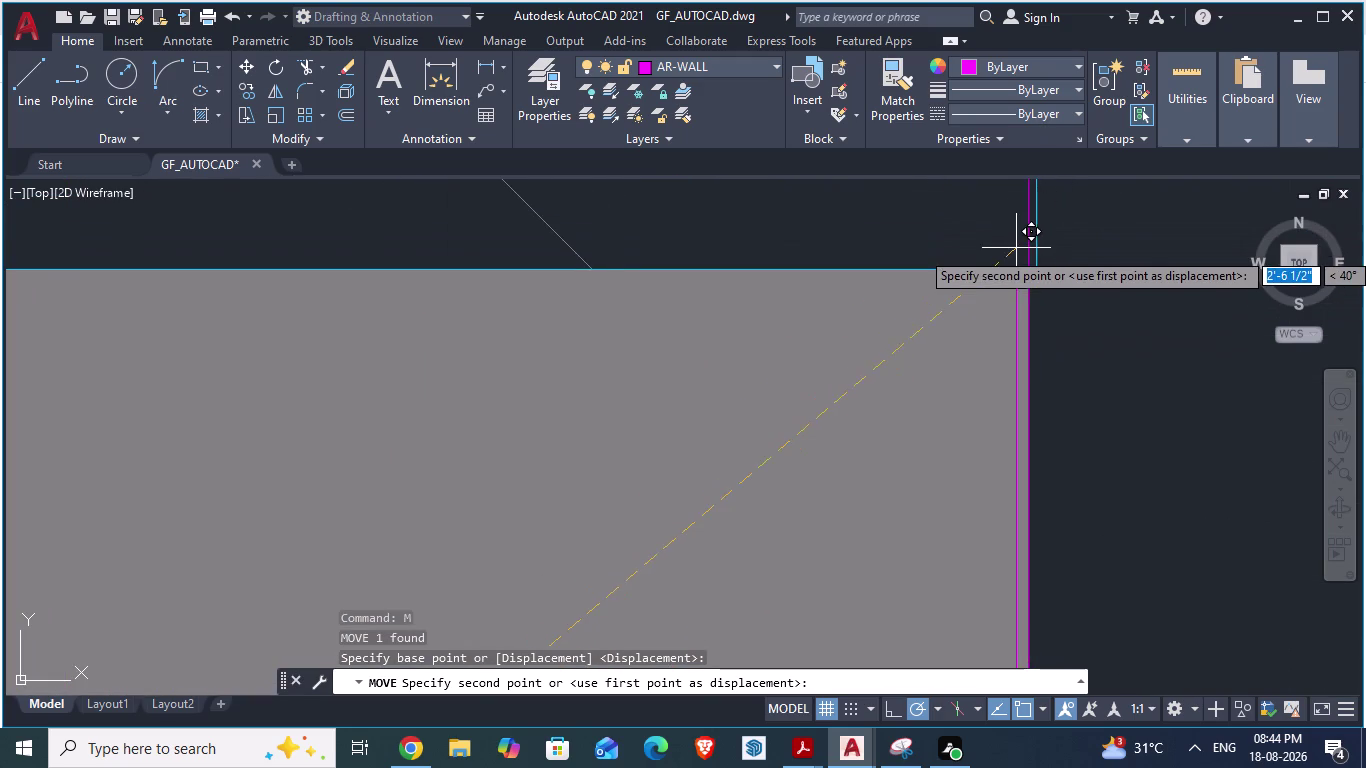
drag(1015, 250, 1019, 272)
click(1011, 276)
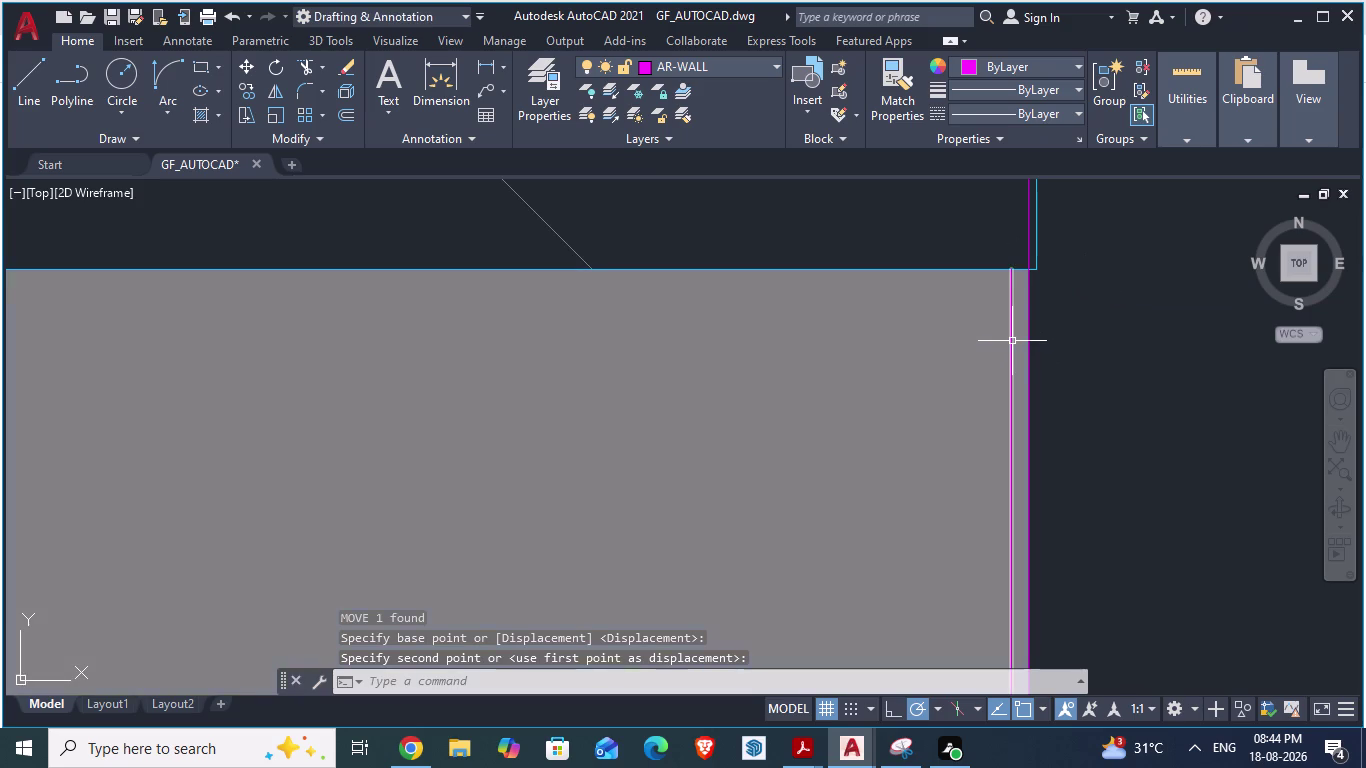
Move the gray wall fill beside the kitchen flush against the wall line.
click(1012, 341)
click(1012, 341)
key(m)
key(Return)
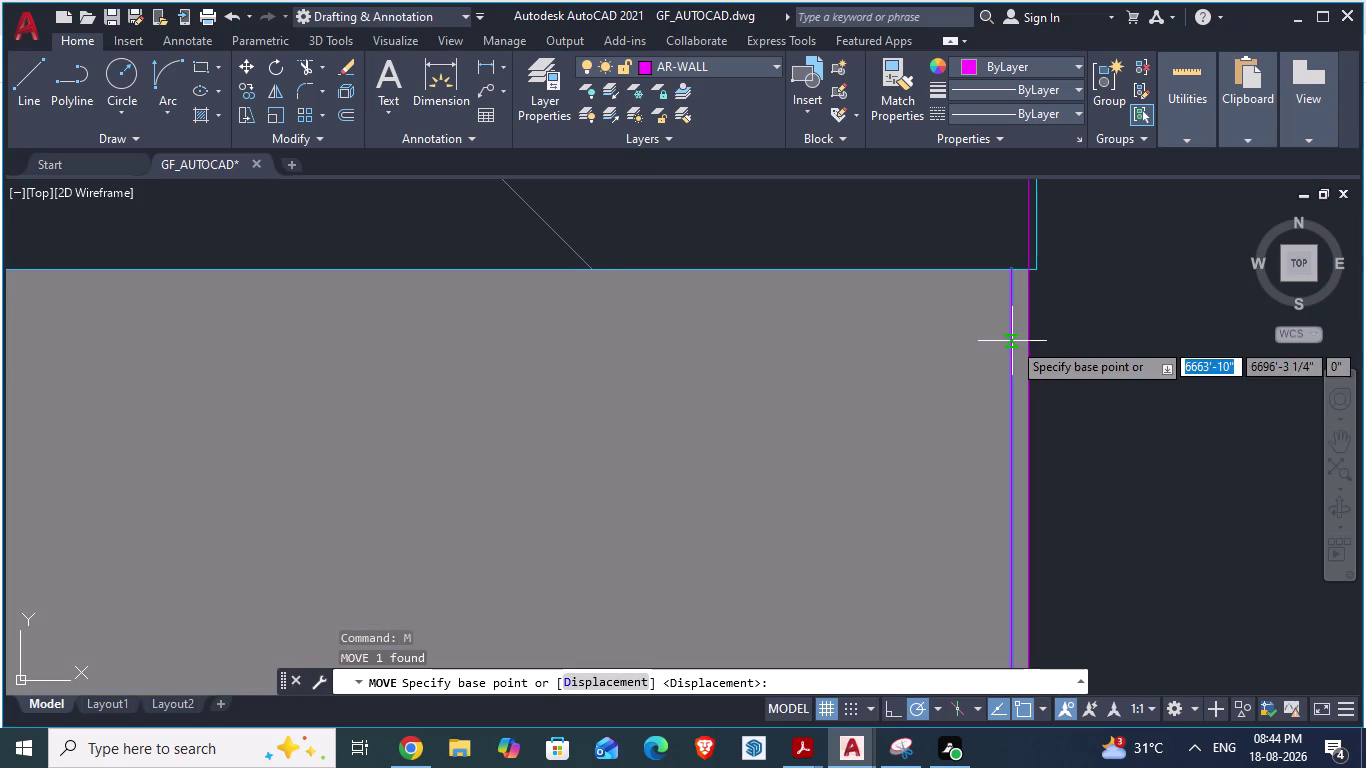
scroll(up, 3)
scroll(up, 3)
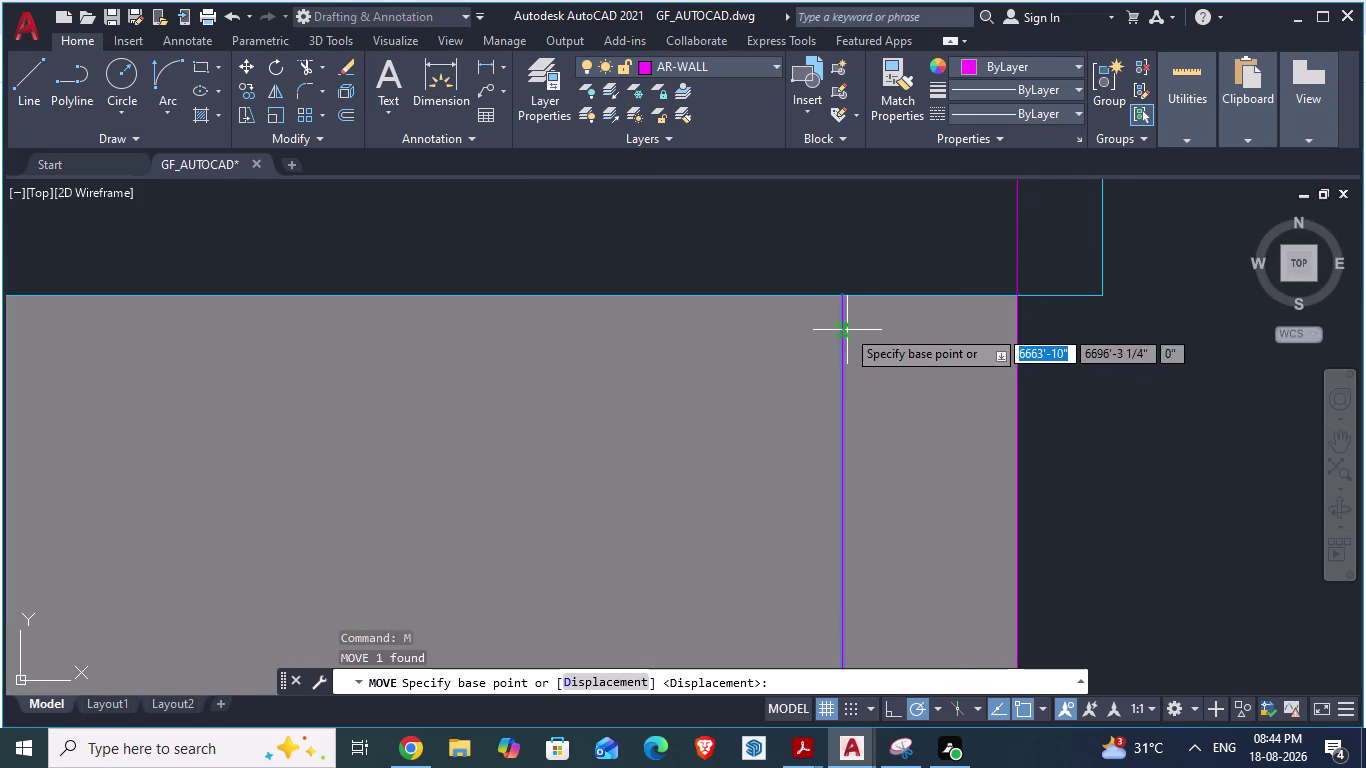
drag(840, 299, 1015, 316)
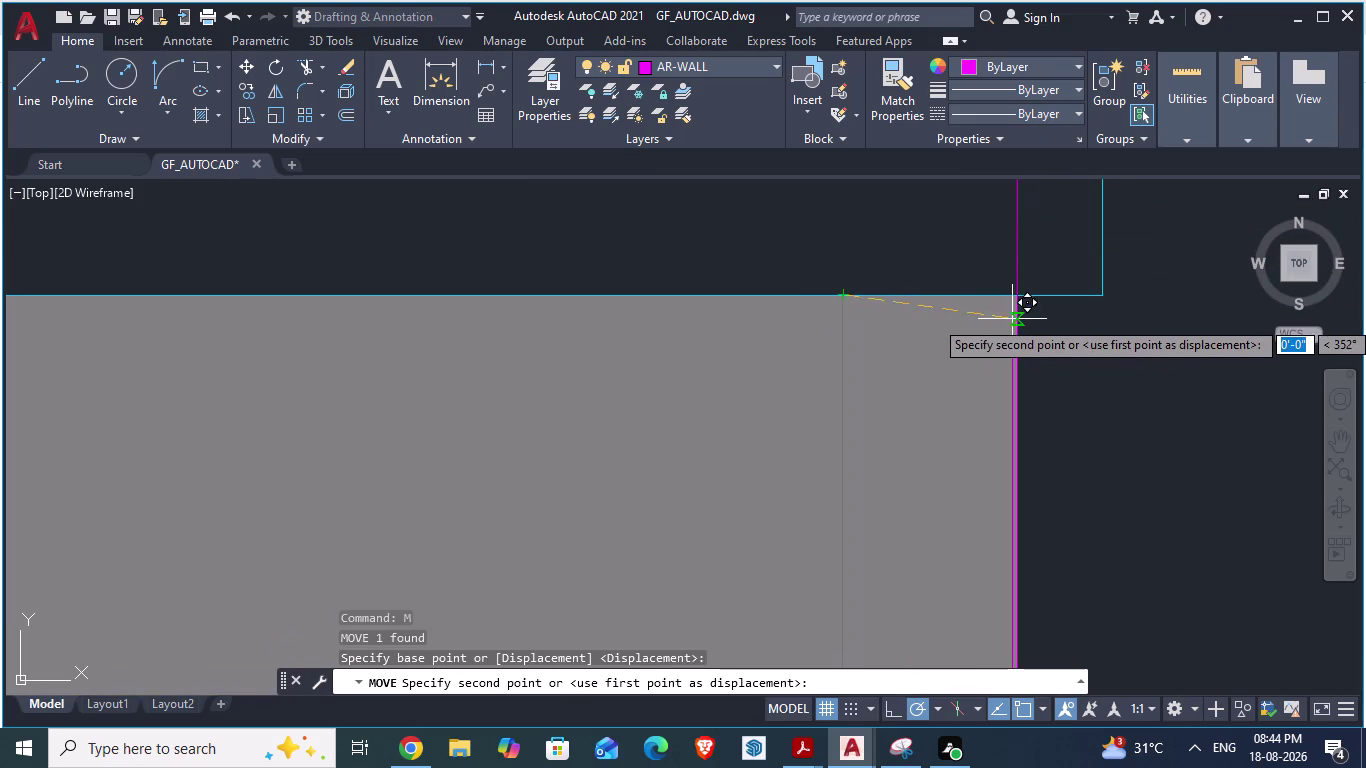
drag(1015, 316, 1015, 301)
click(1015, 301)
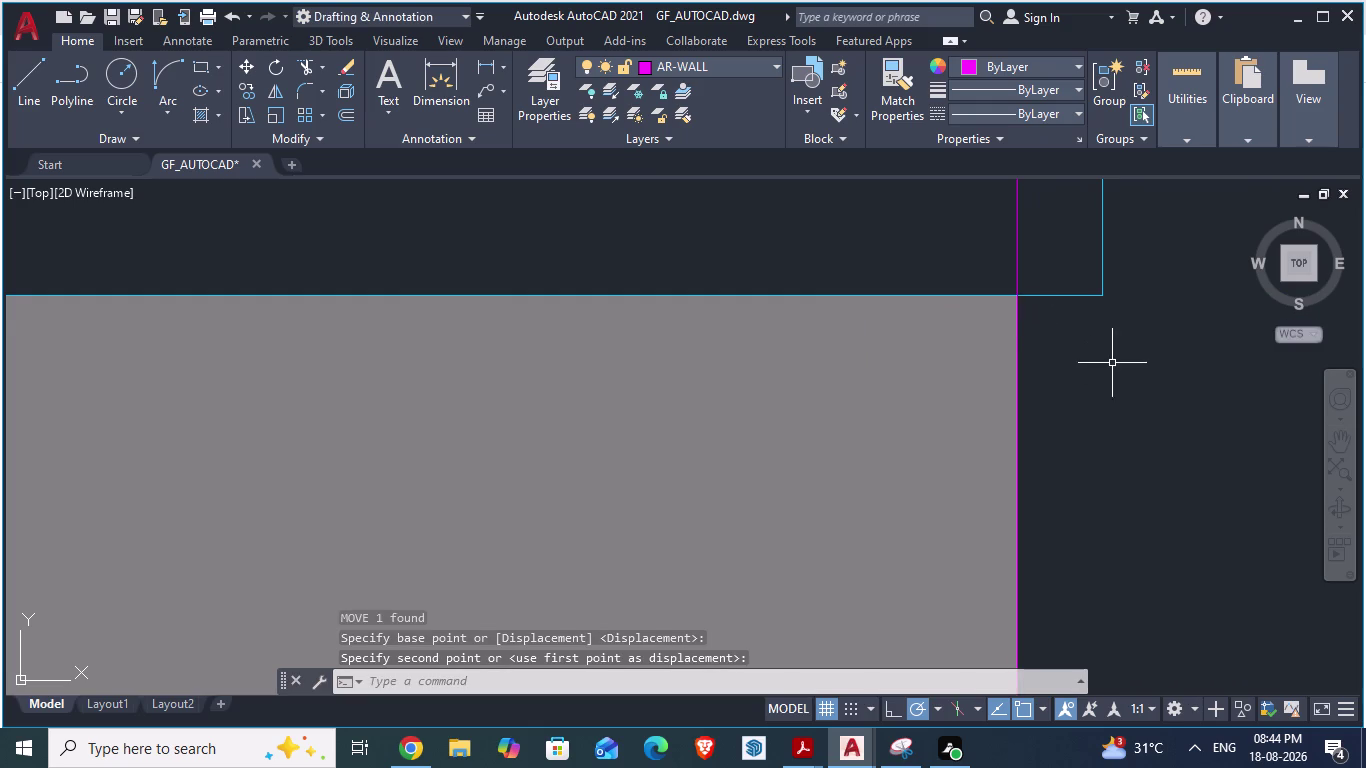
Select the small gray corner fill near the toilet.
scroll(down, 3)
scroll(down, 3)
scroll(down, 3)
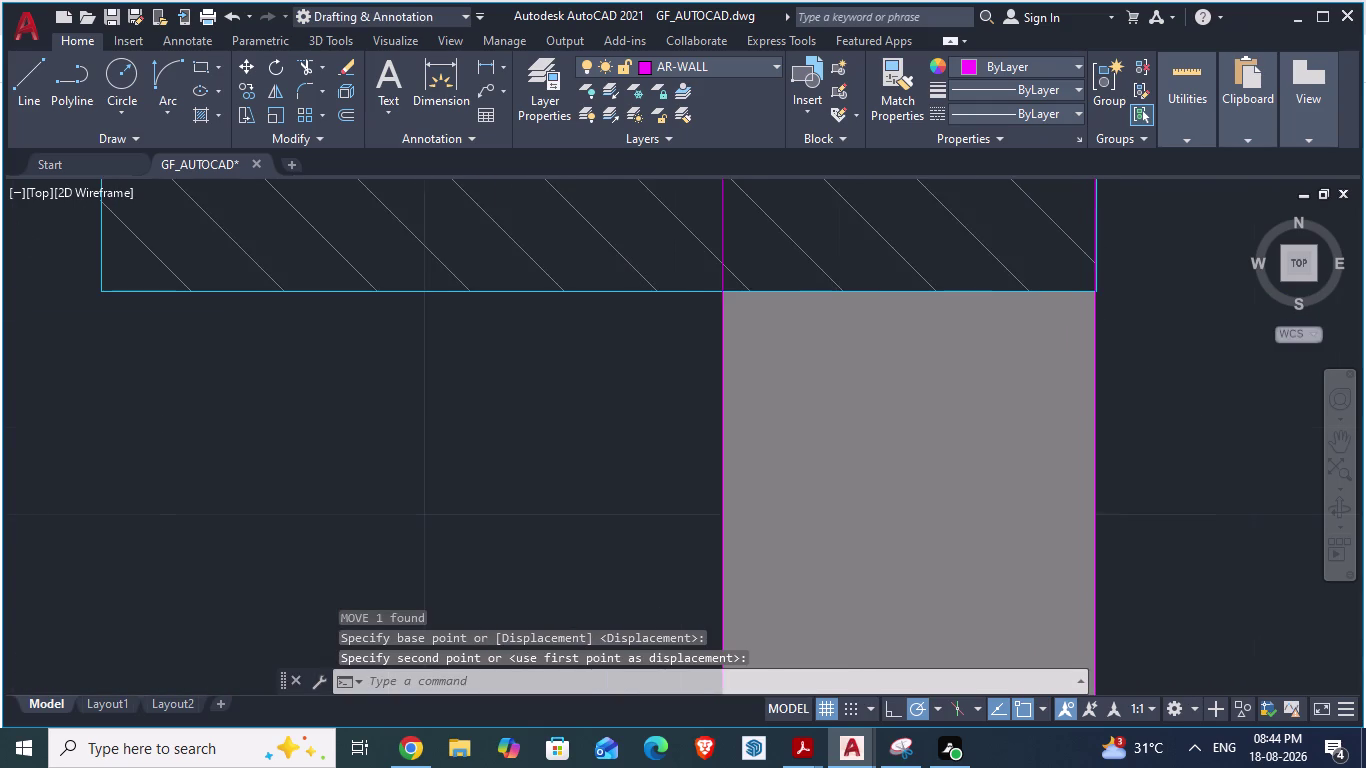
scroll(down, 3)
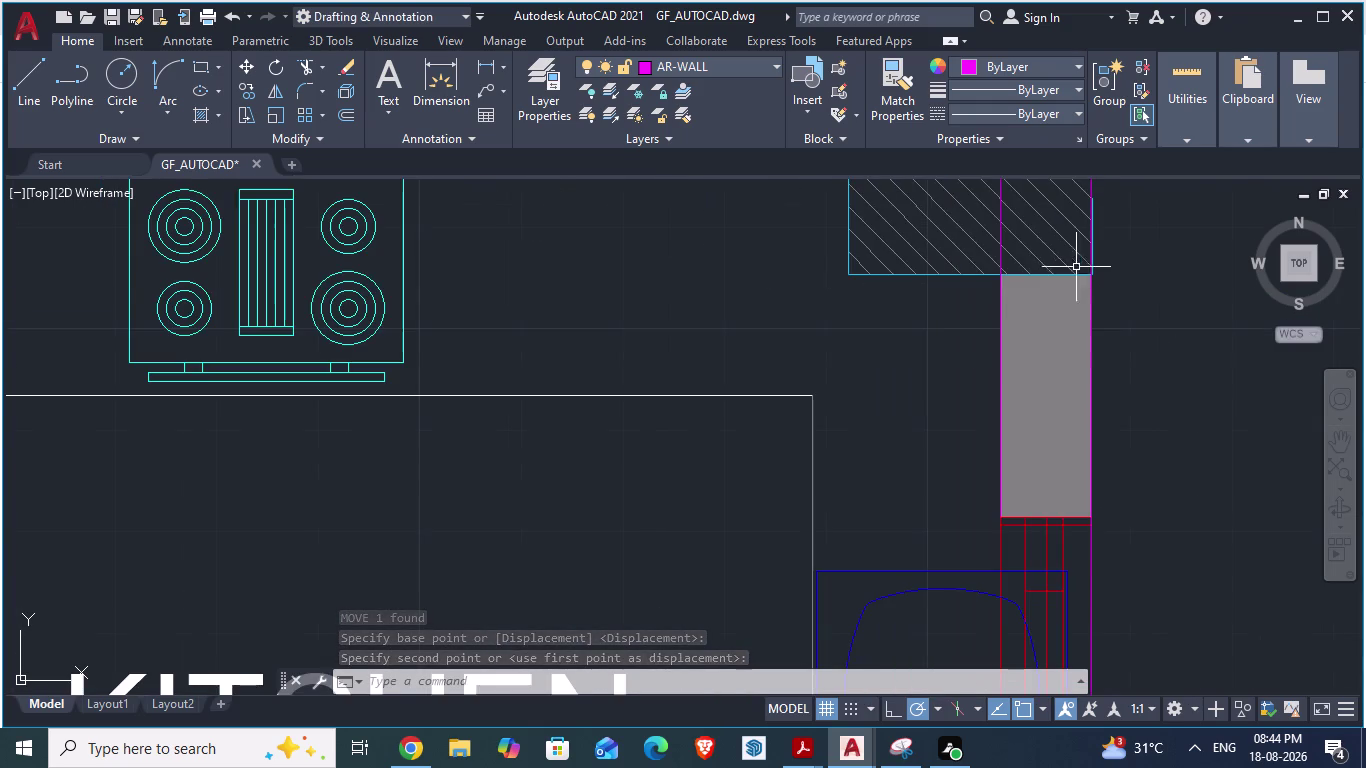
scroll(down, 3)
scroll(down, 3)
scroll(up, 3)
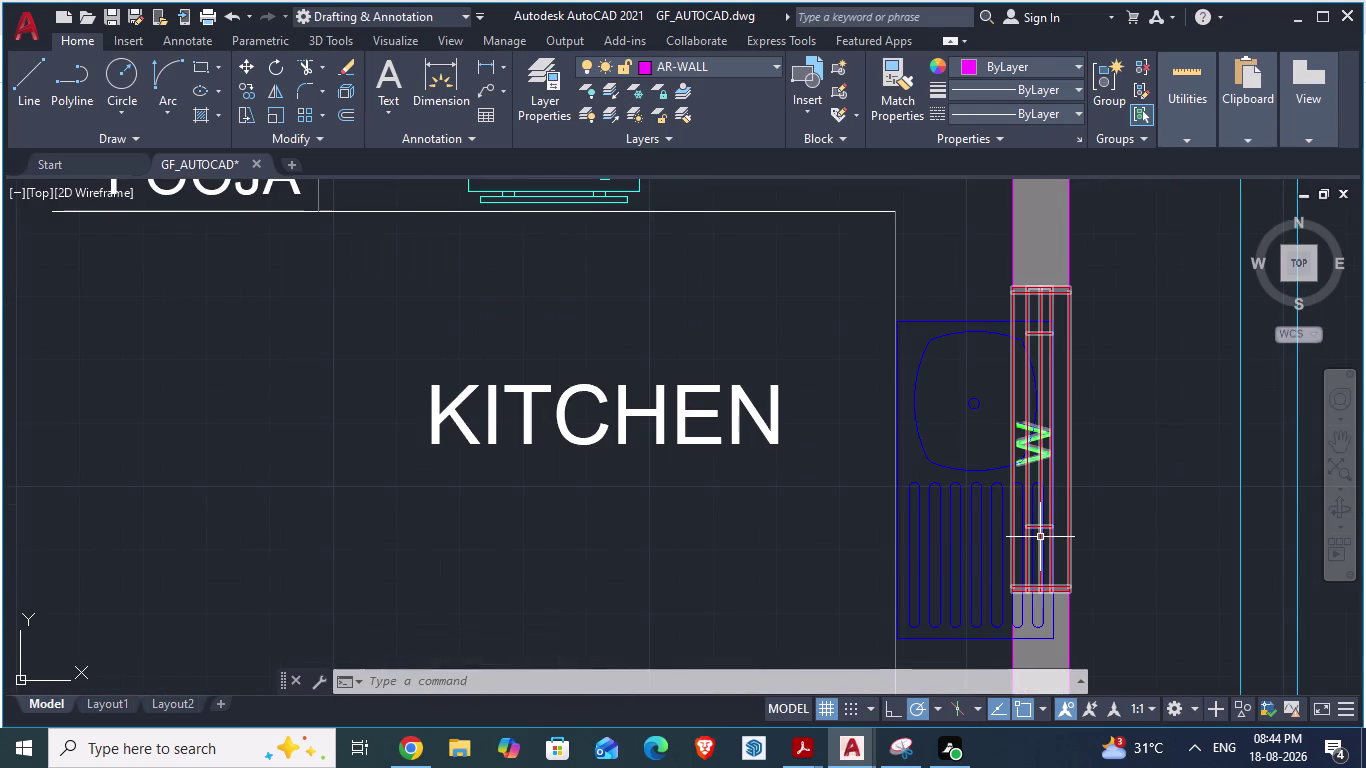
scroll(down, 3)
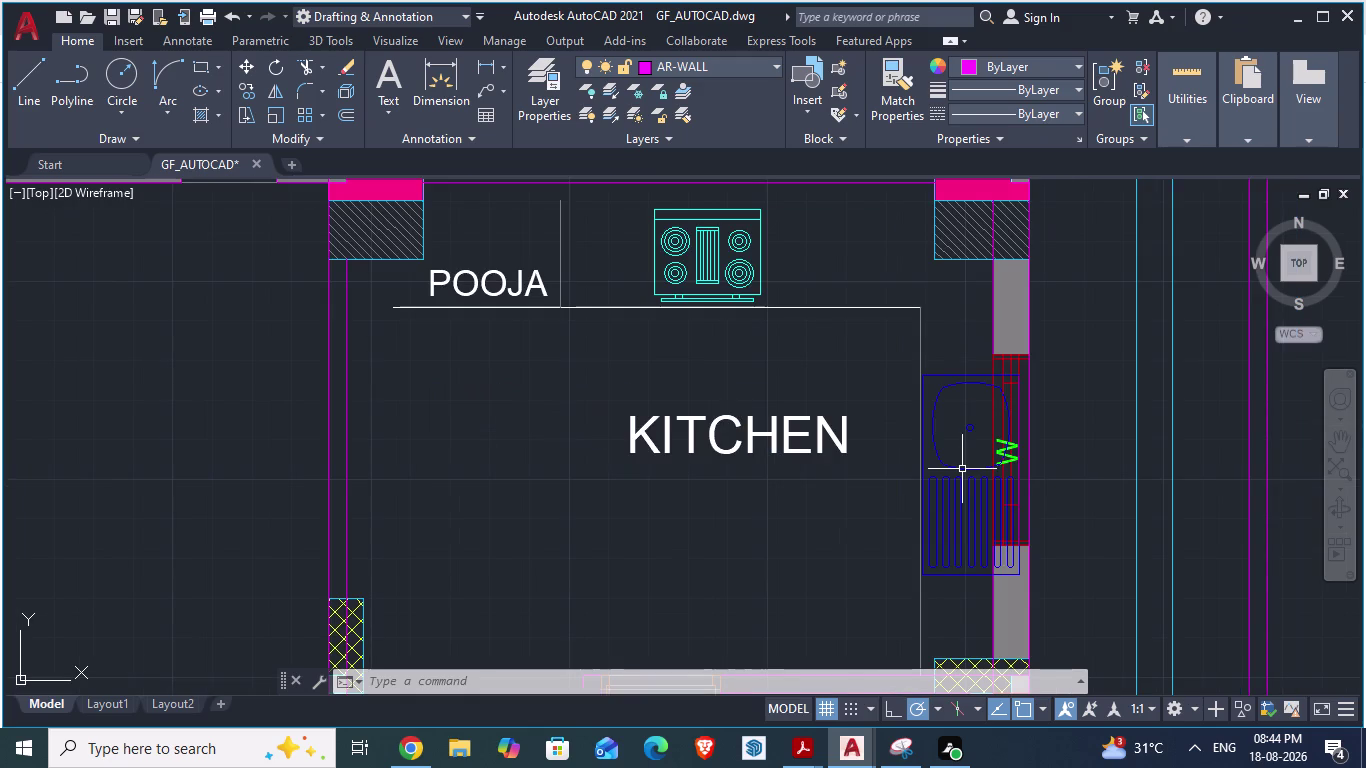
scroll(down, 3)
scroll(up, 3)
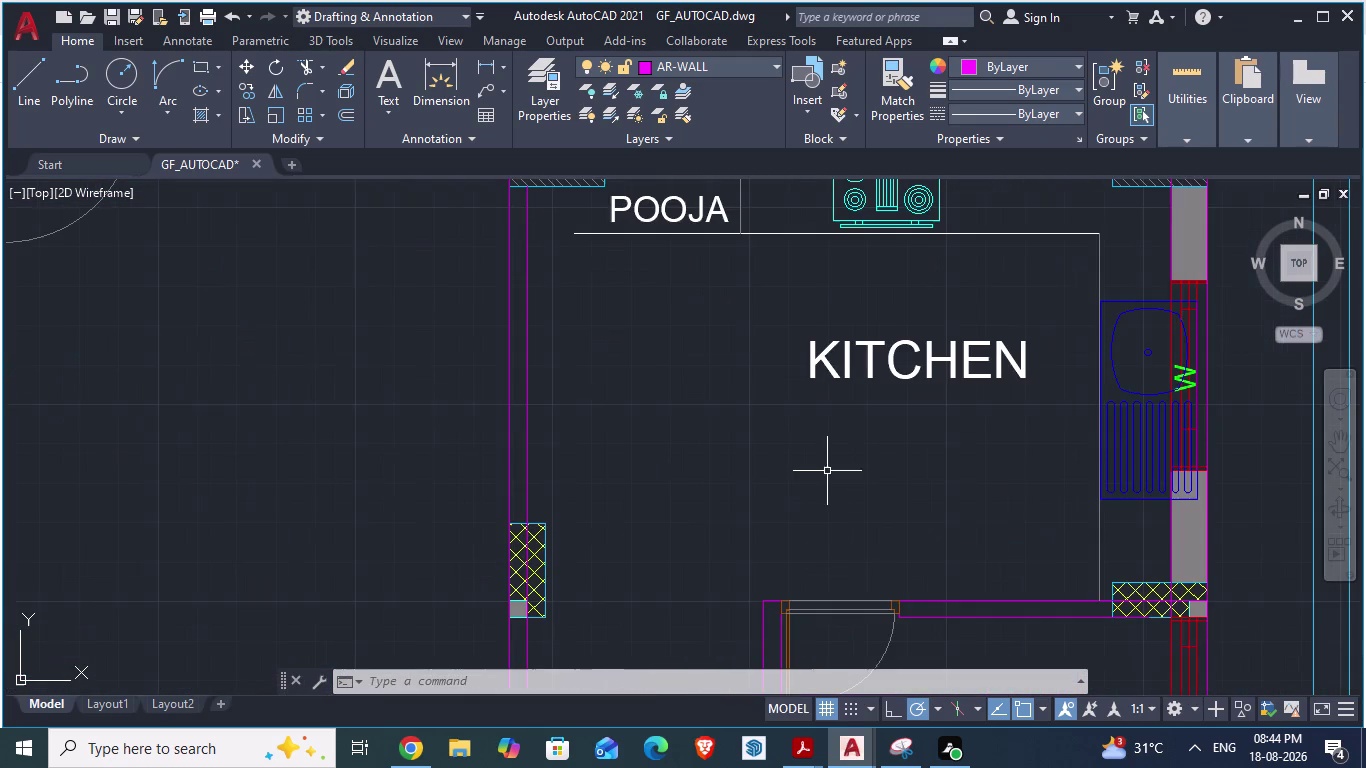
scroll(down, 3)
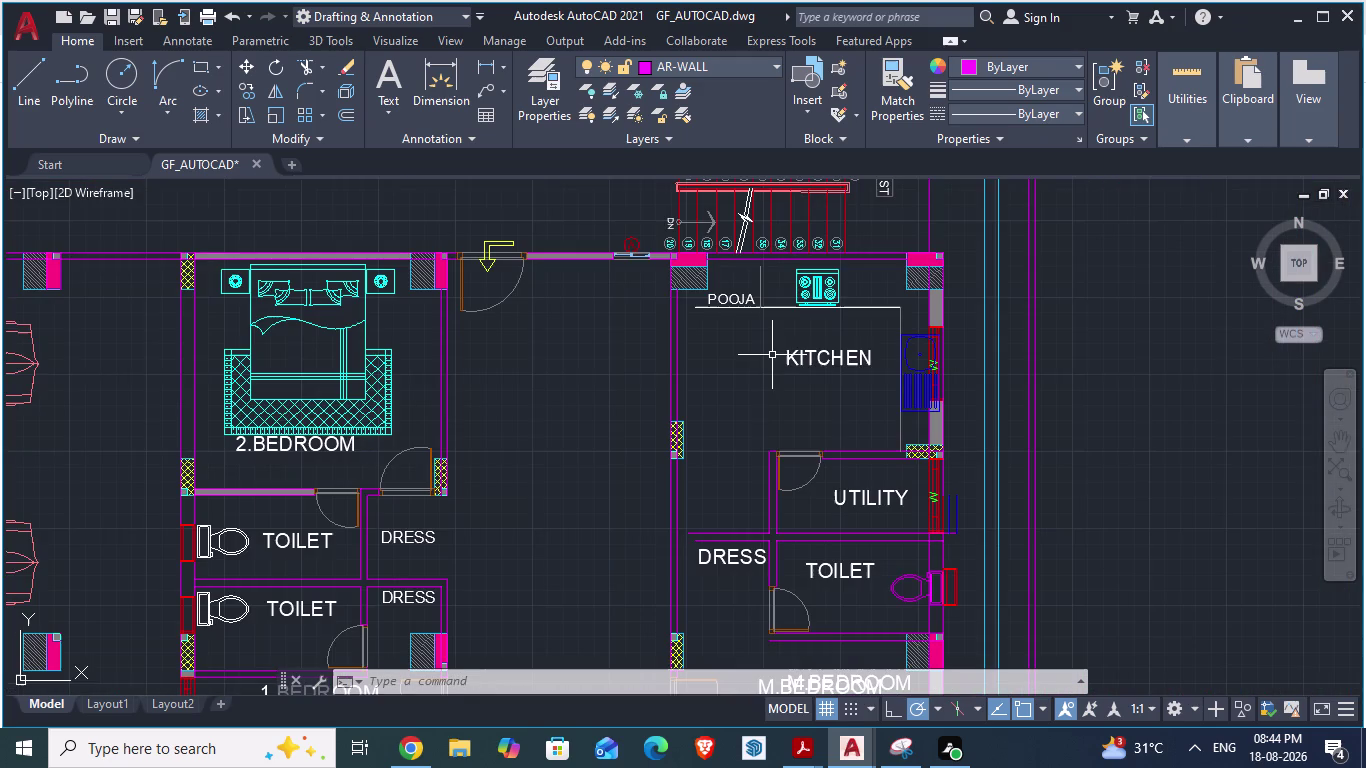
scroll(up, 3)
scroll(down, 3)
scroll(up, 3)
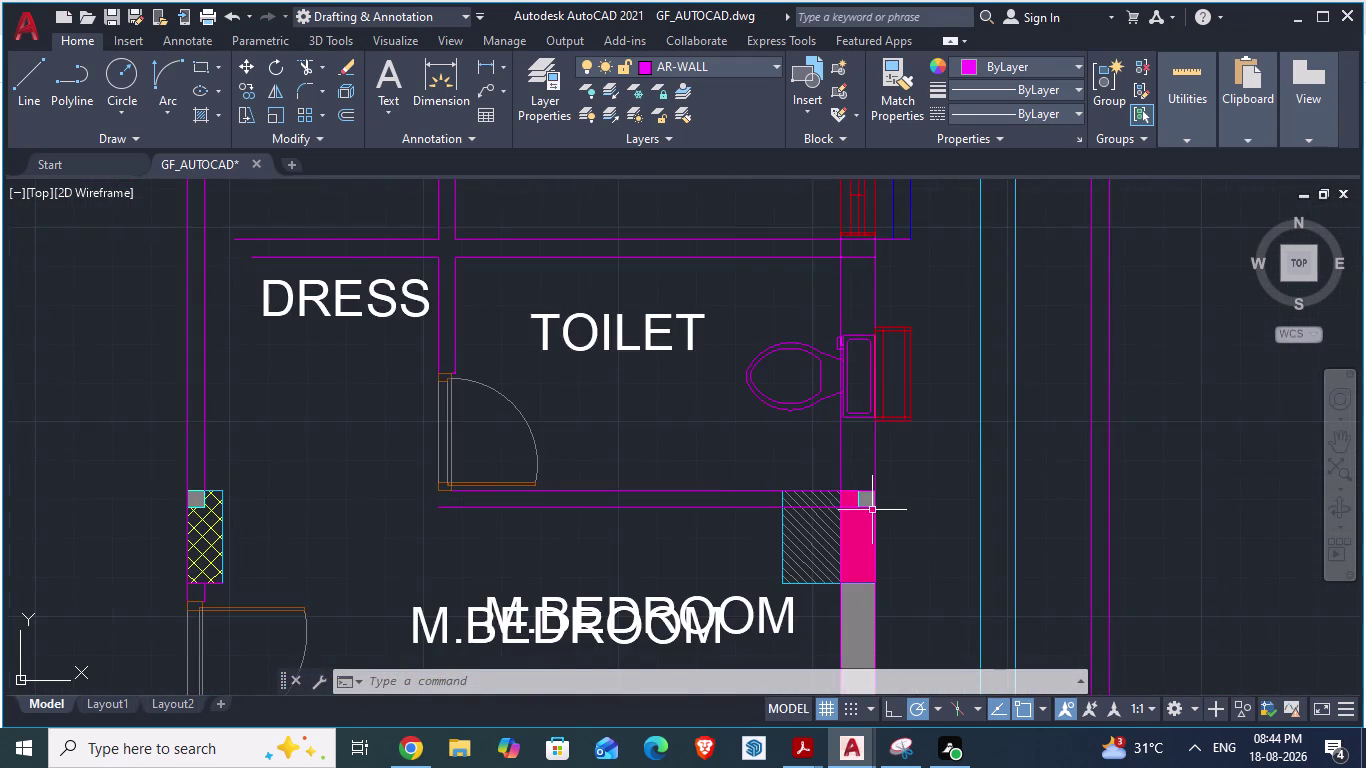
scroll(up, 3)
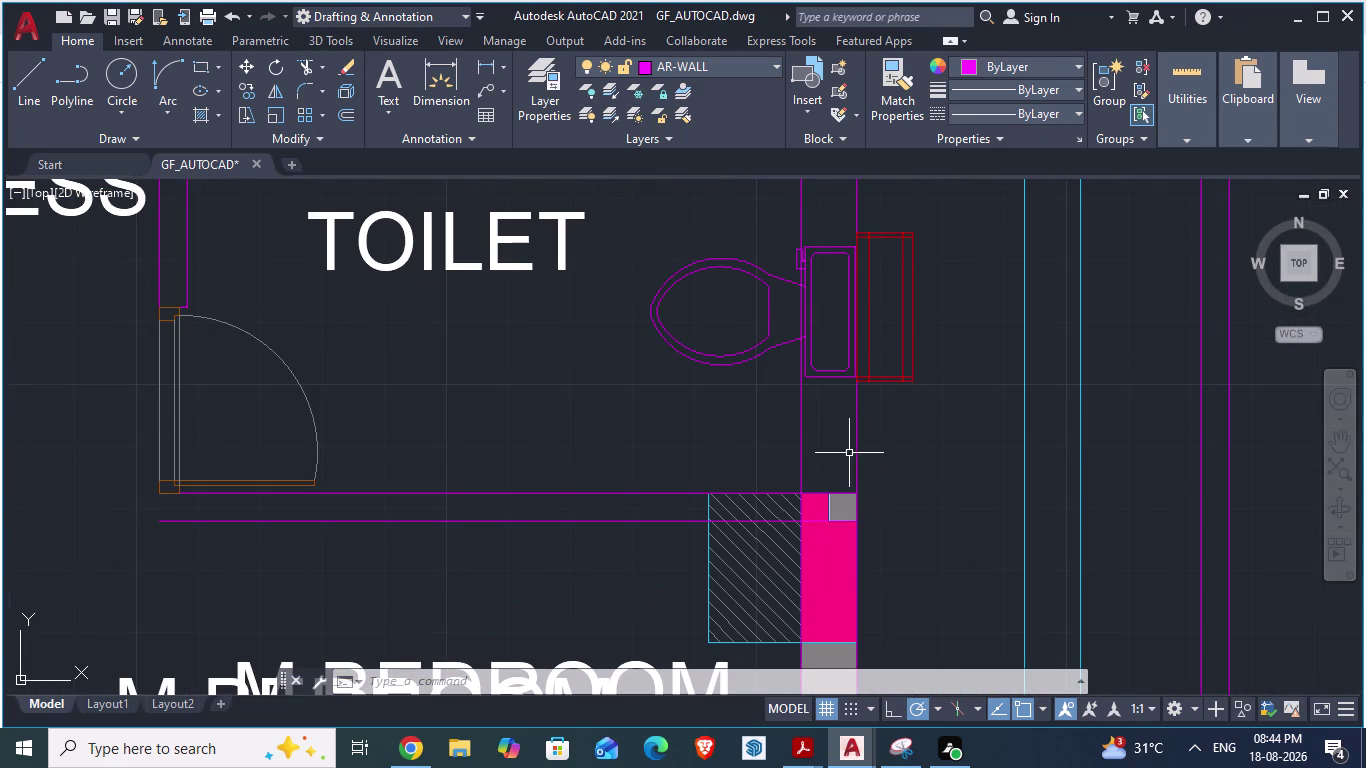
click(752, 351)
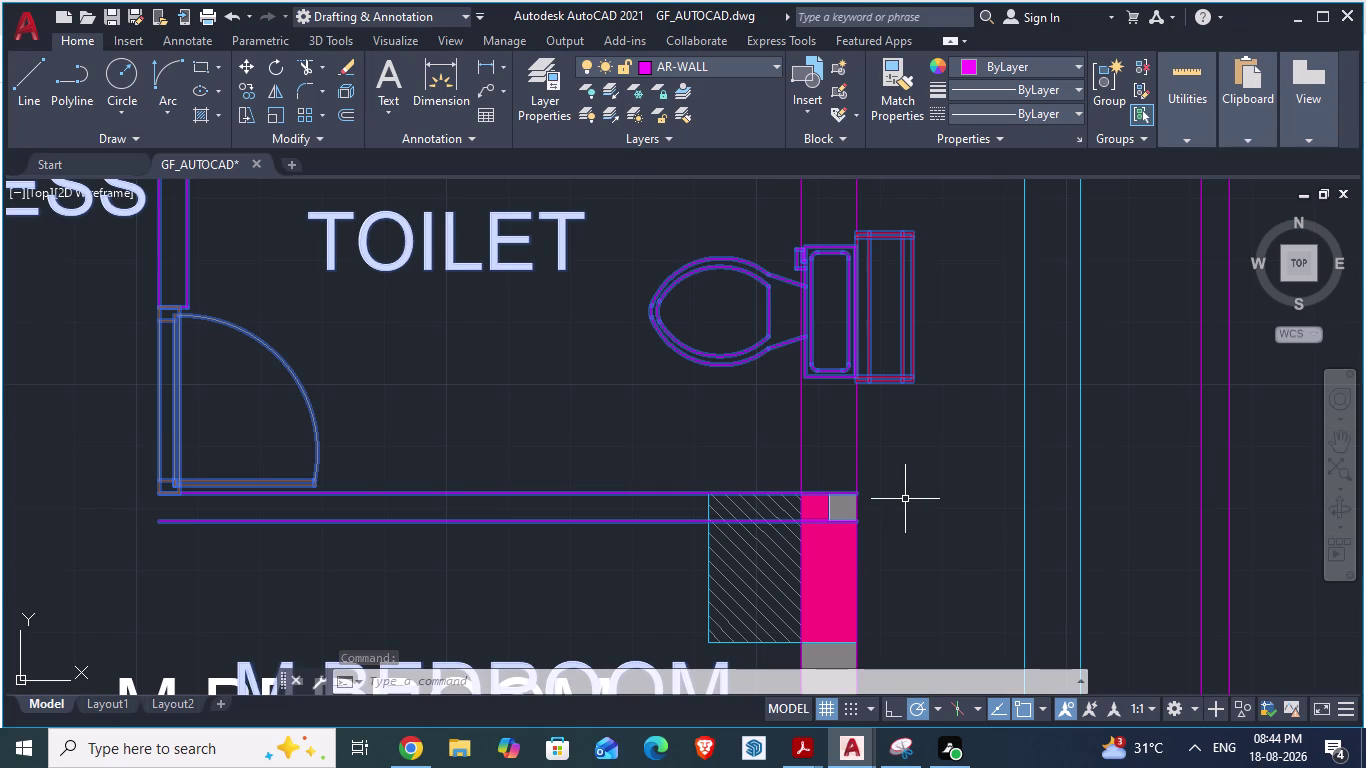
scroll(up, 3)
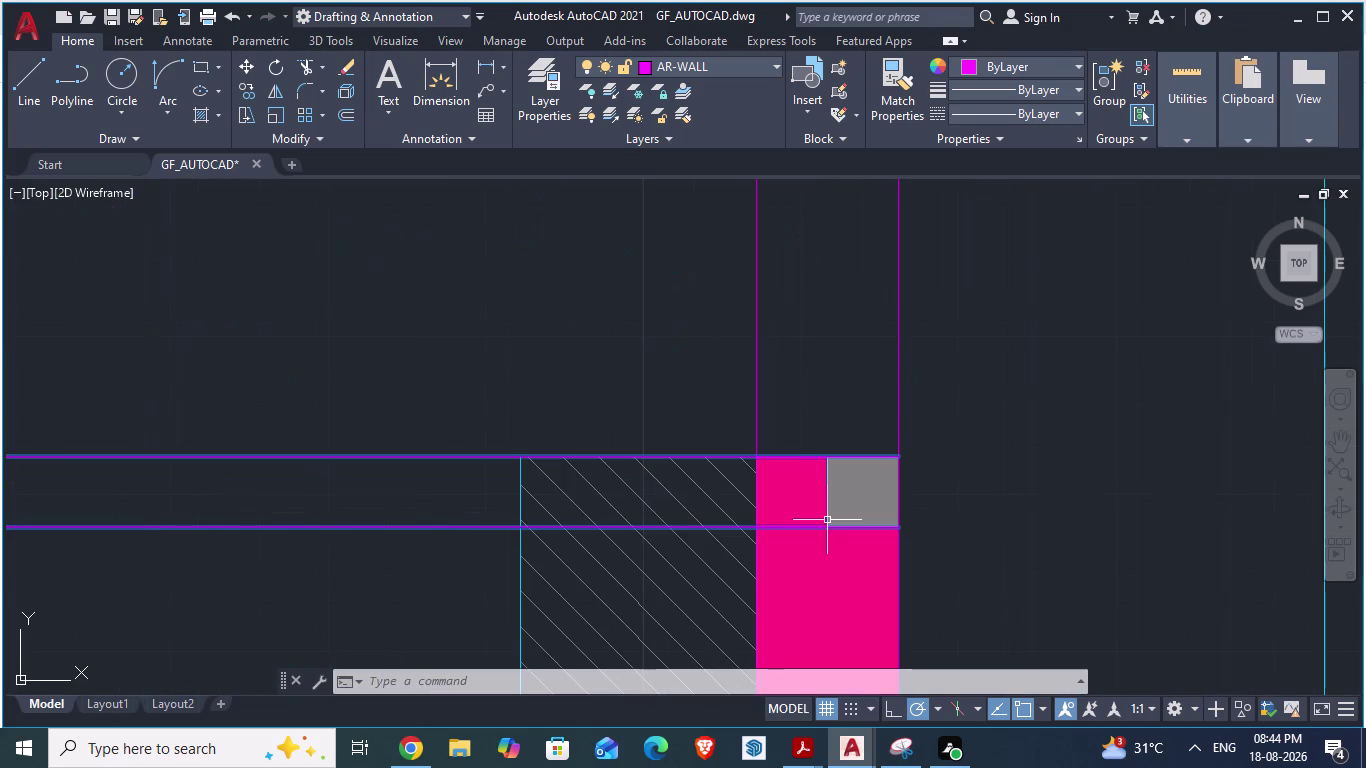
Move the corner fill to the left, then undo that move.
key(m)
key(Return)
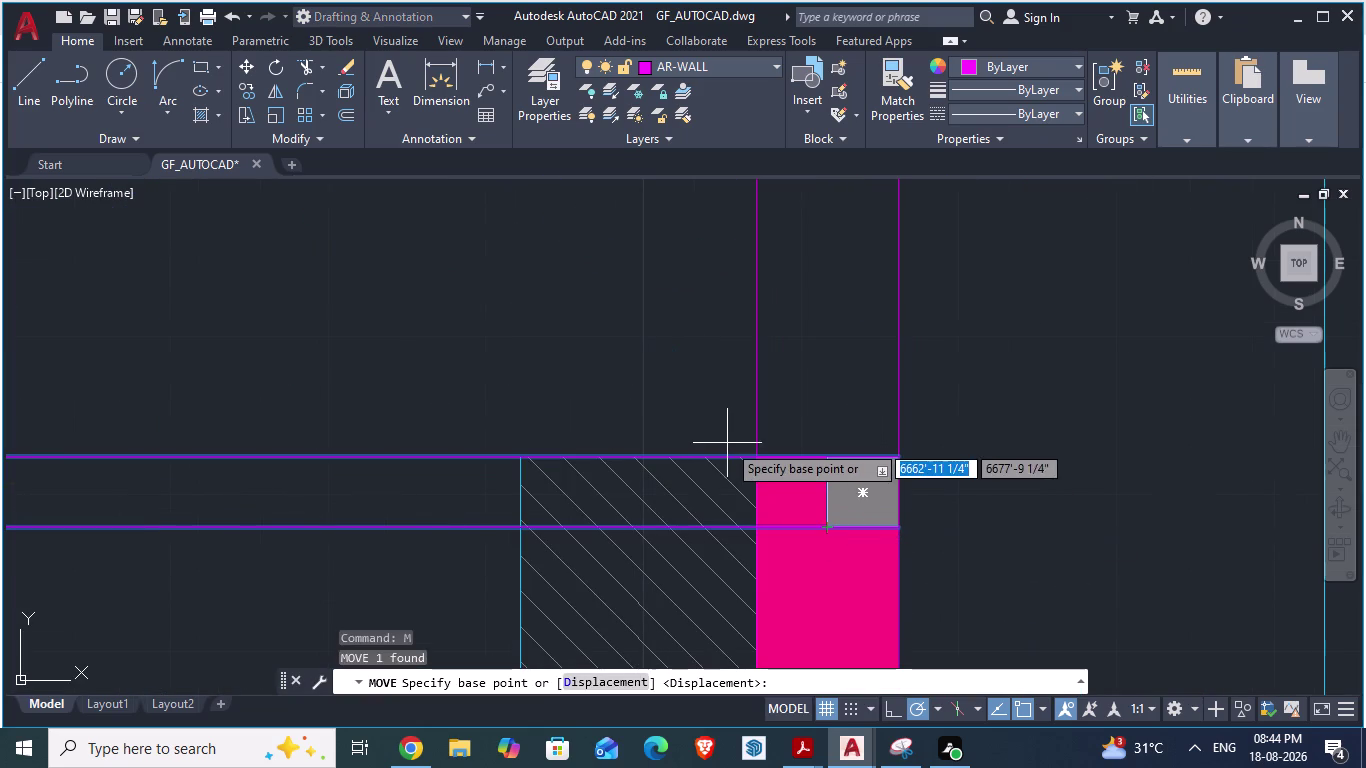
drag(755, 450, 660, 450)
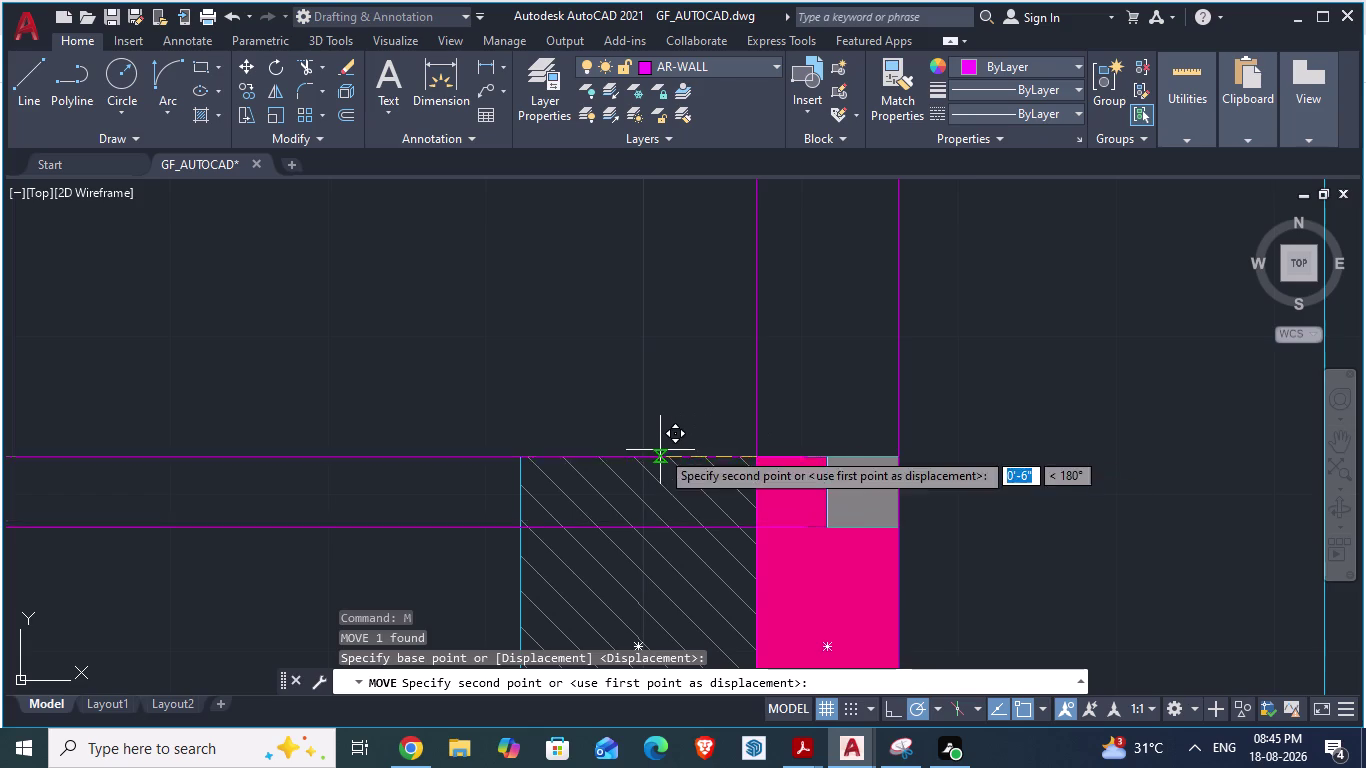
drag(660, 450, 637, 454)
click(637, 454)
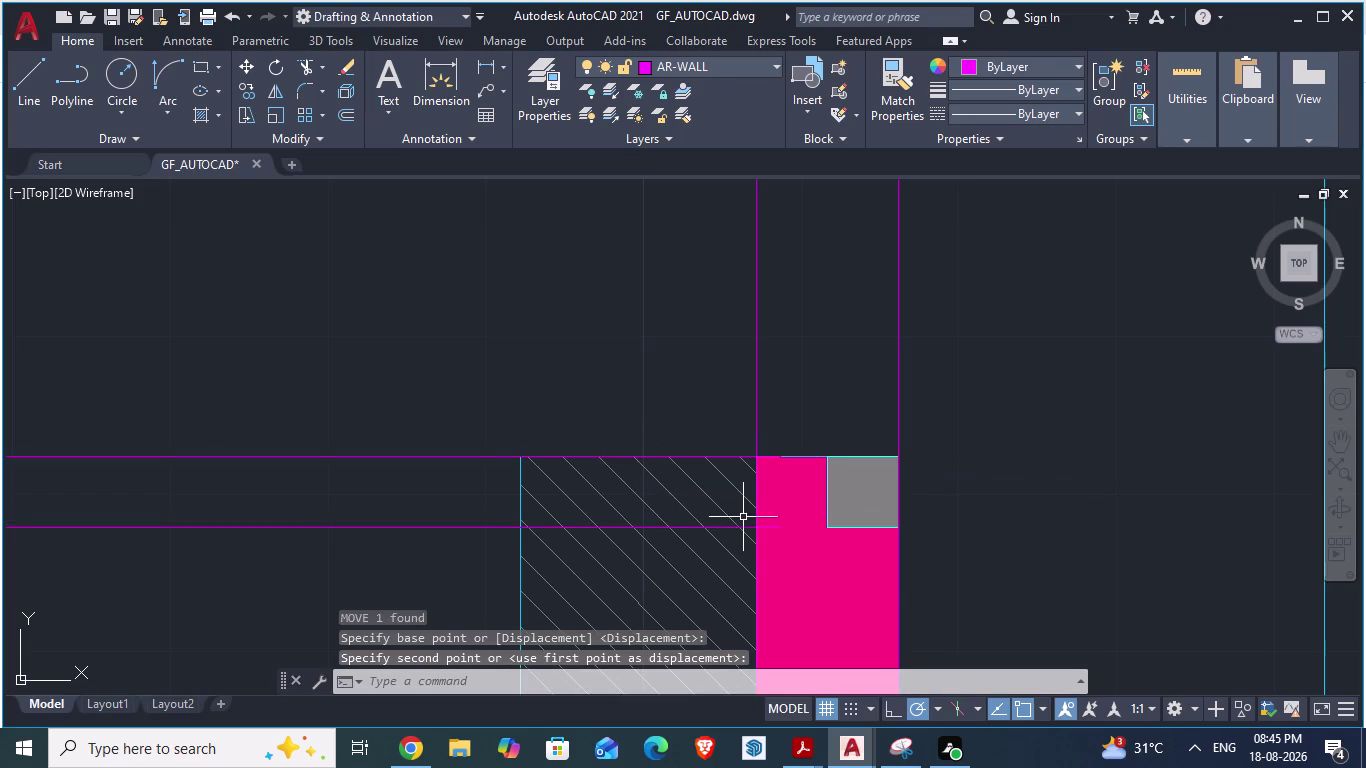
key(ctrl+z)
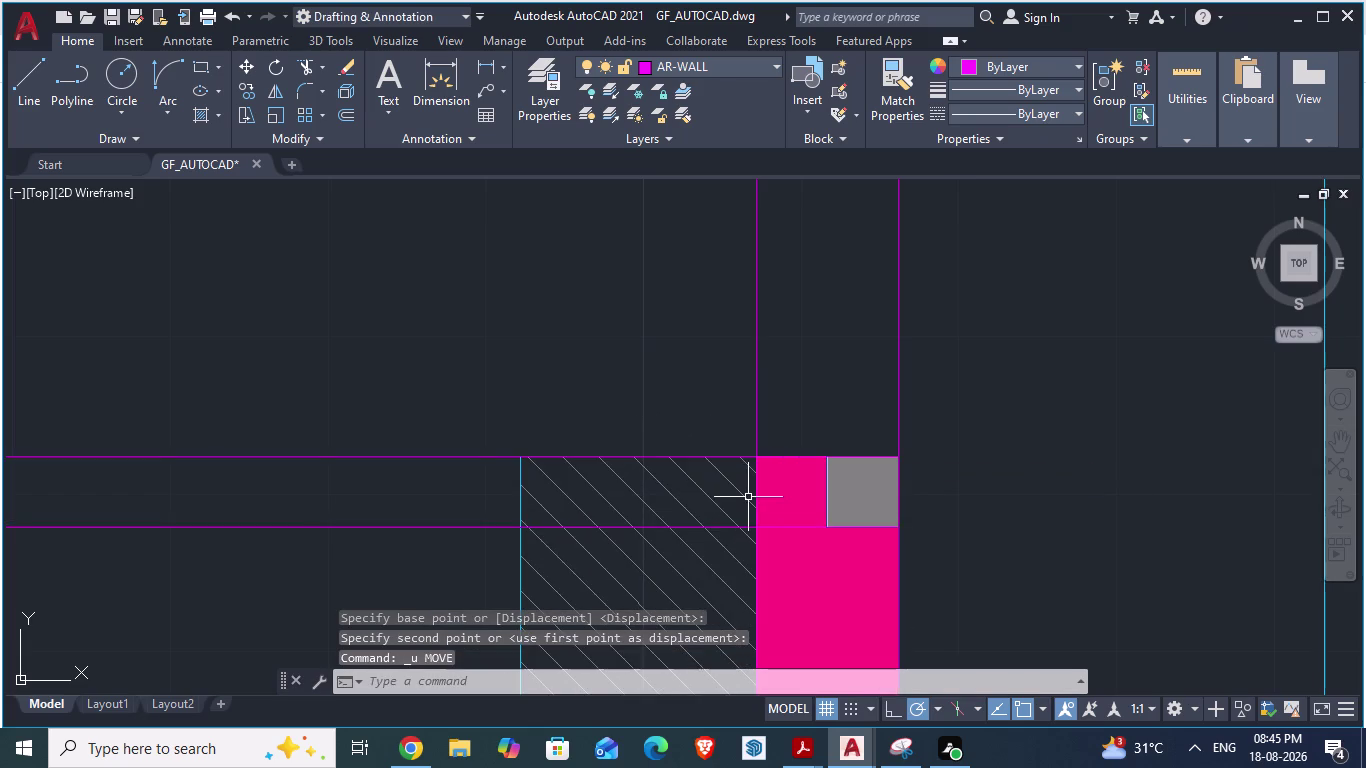
scroll(down, 3)
scroll(down, 3)
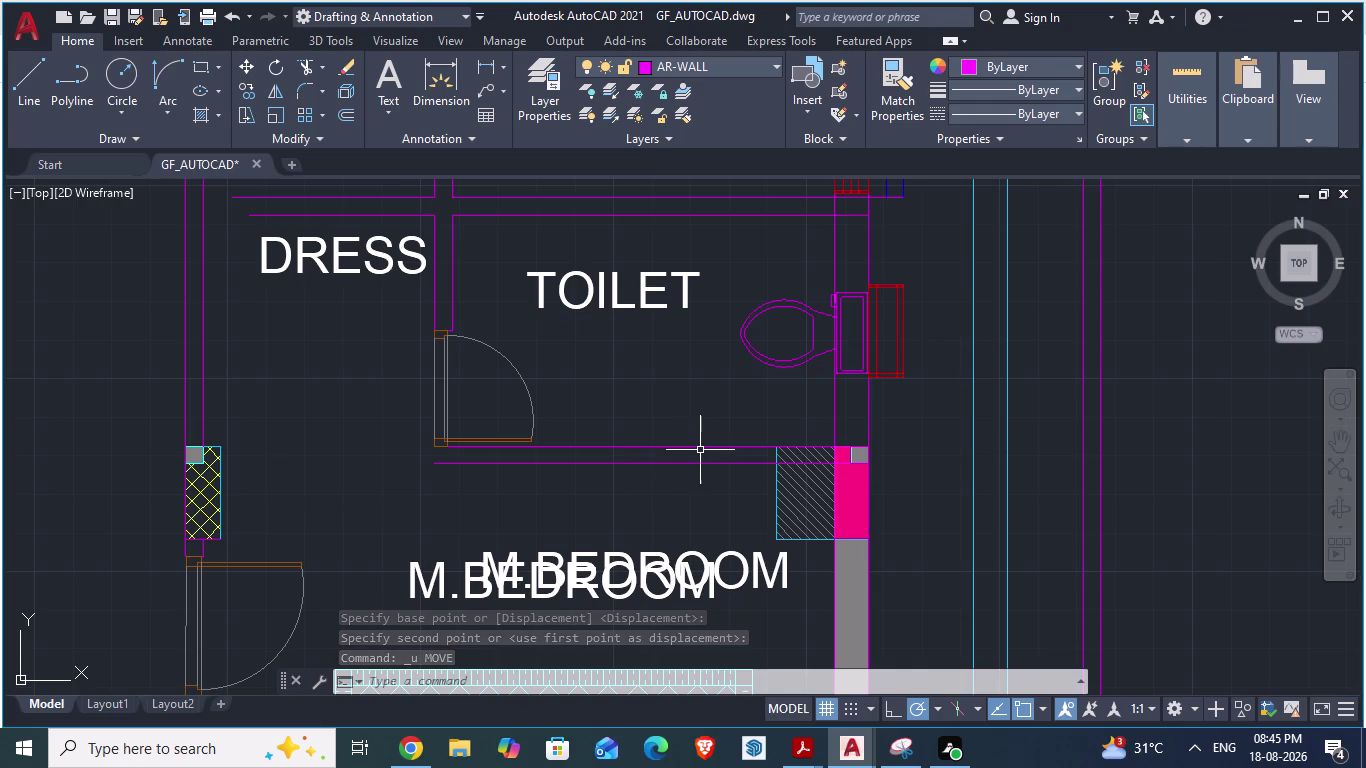
Zoom around the kitchen area of the plan to locate the element.
scroll(up, 3)
scroll(down, 3)
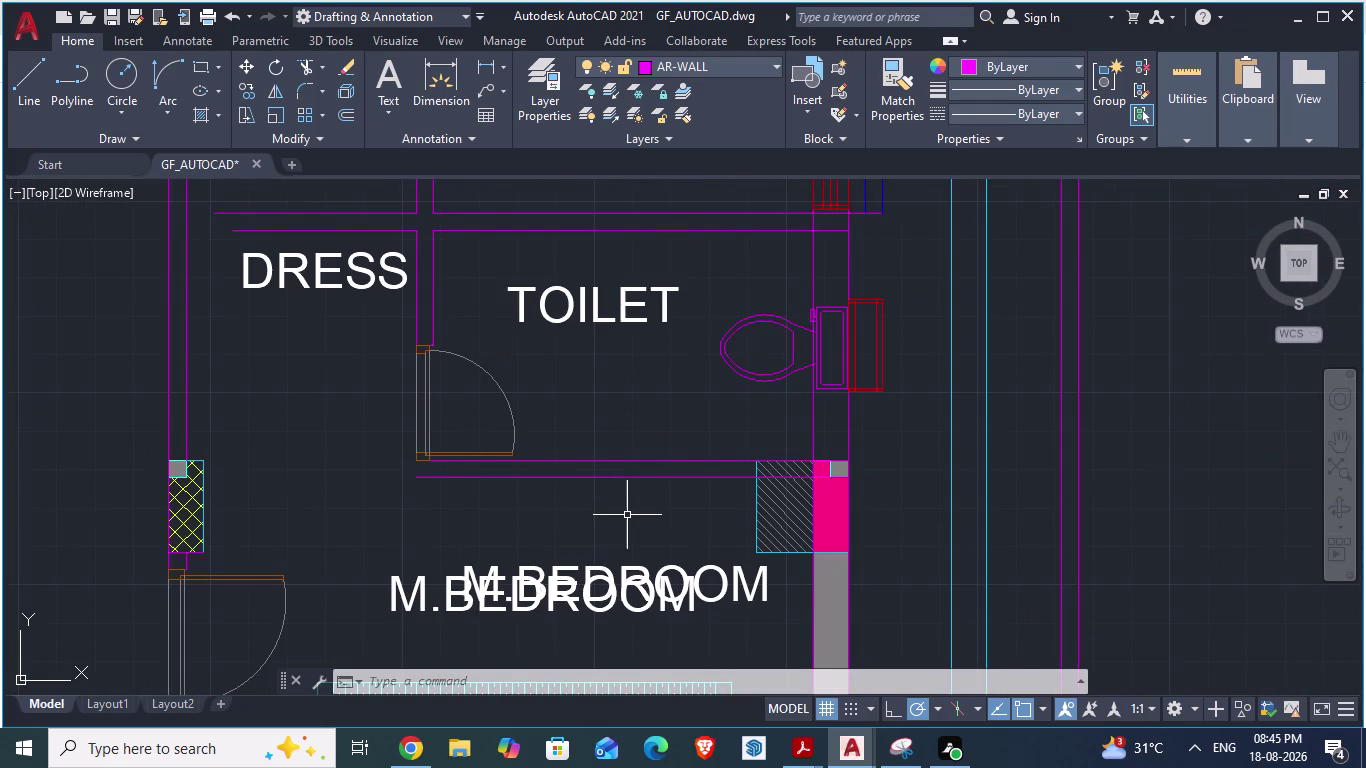
scroll(down, 3)
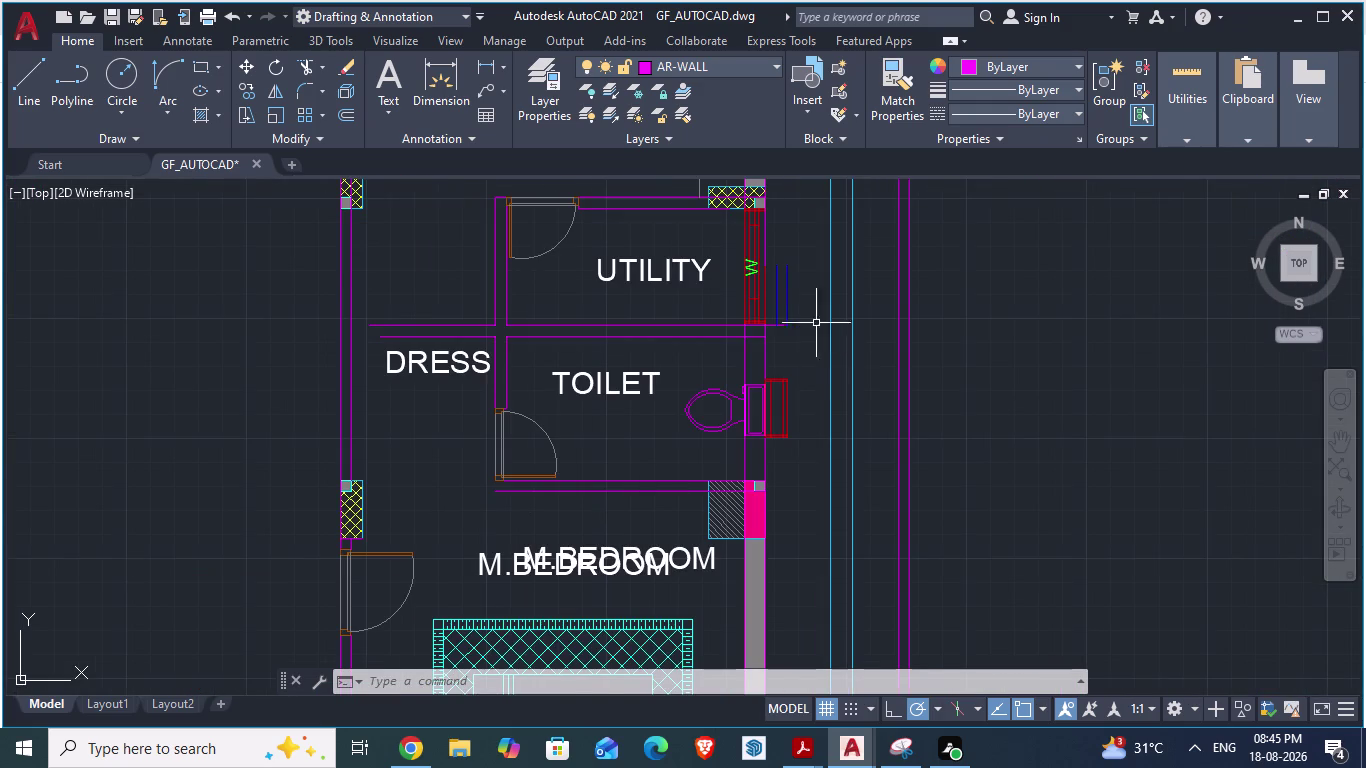
scroll(up, 3)
scroll(down, 3)
scroll(down, 3)
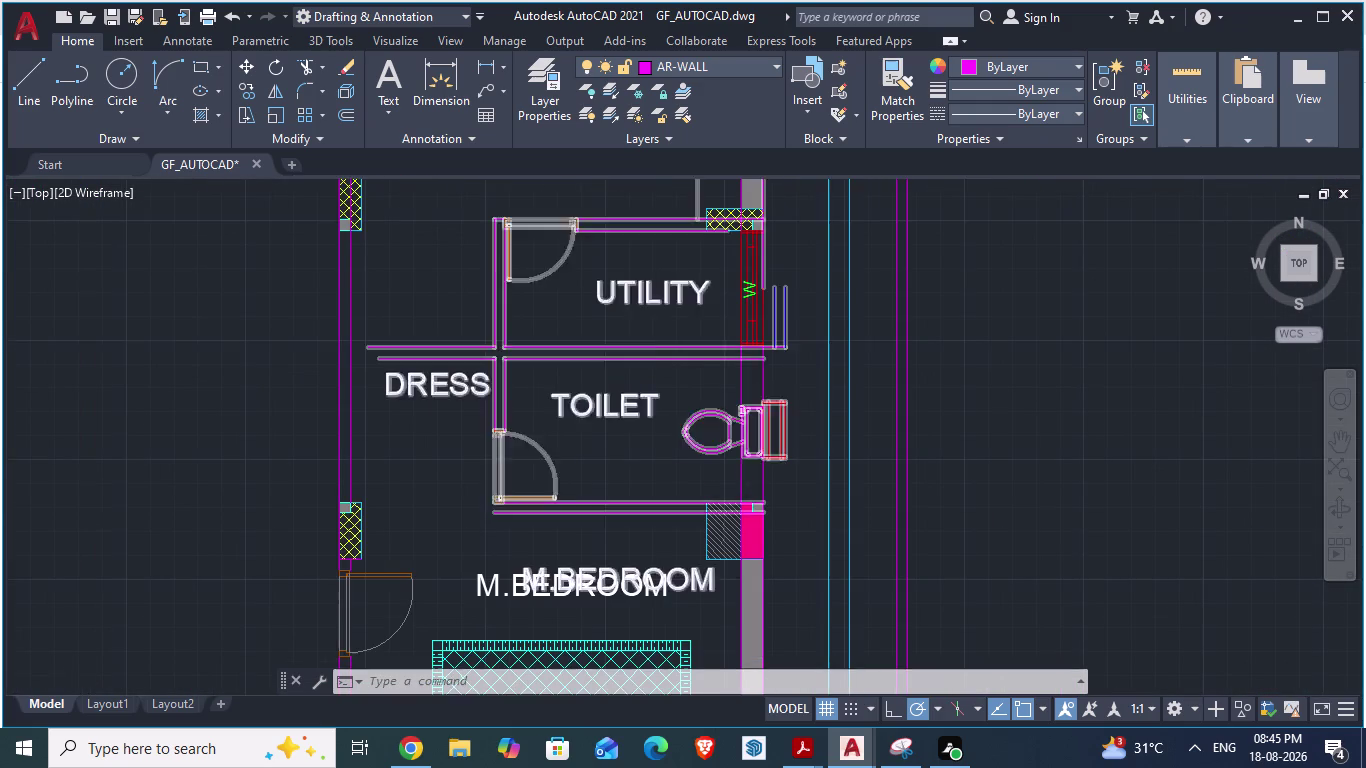
scroll(up, 3)
scroll(up, 3)
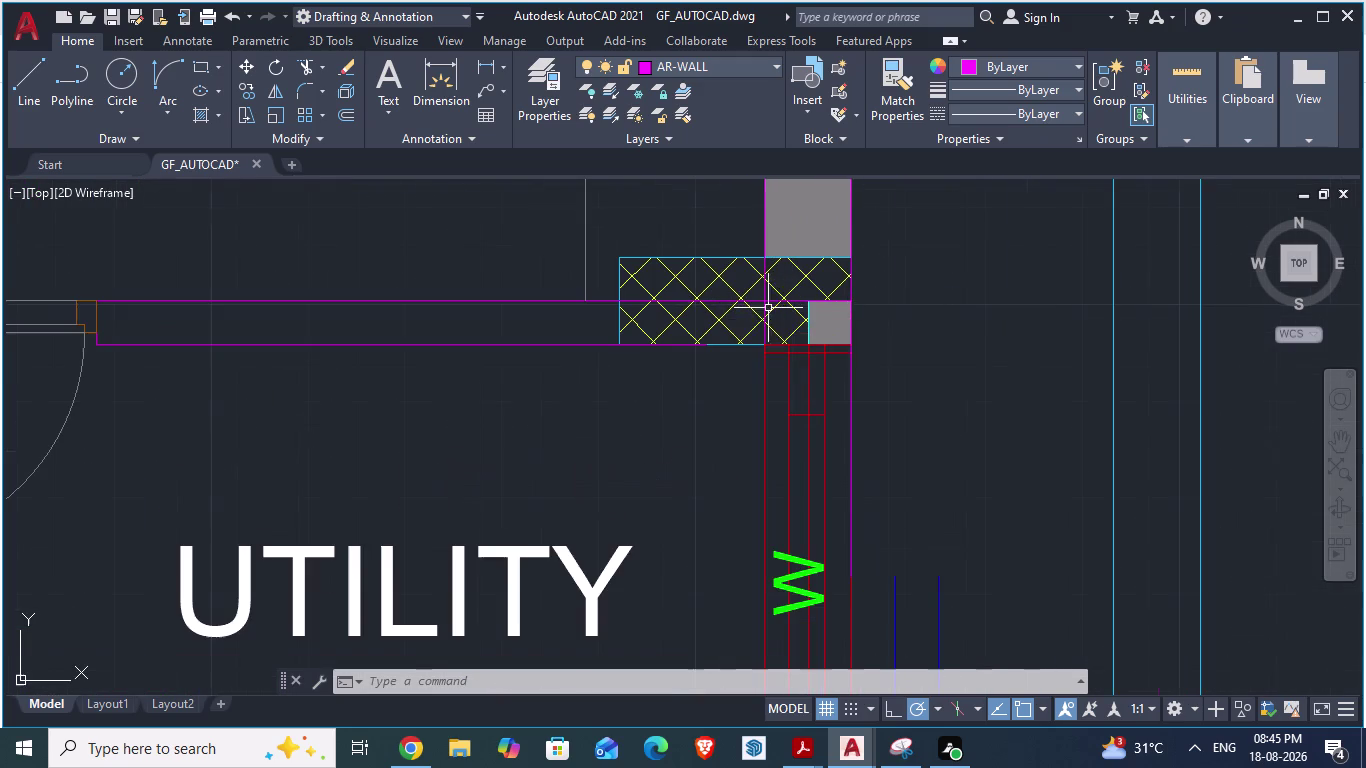
click(483, 343)
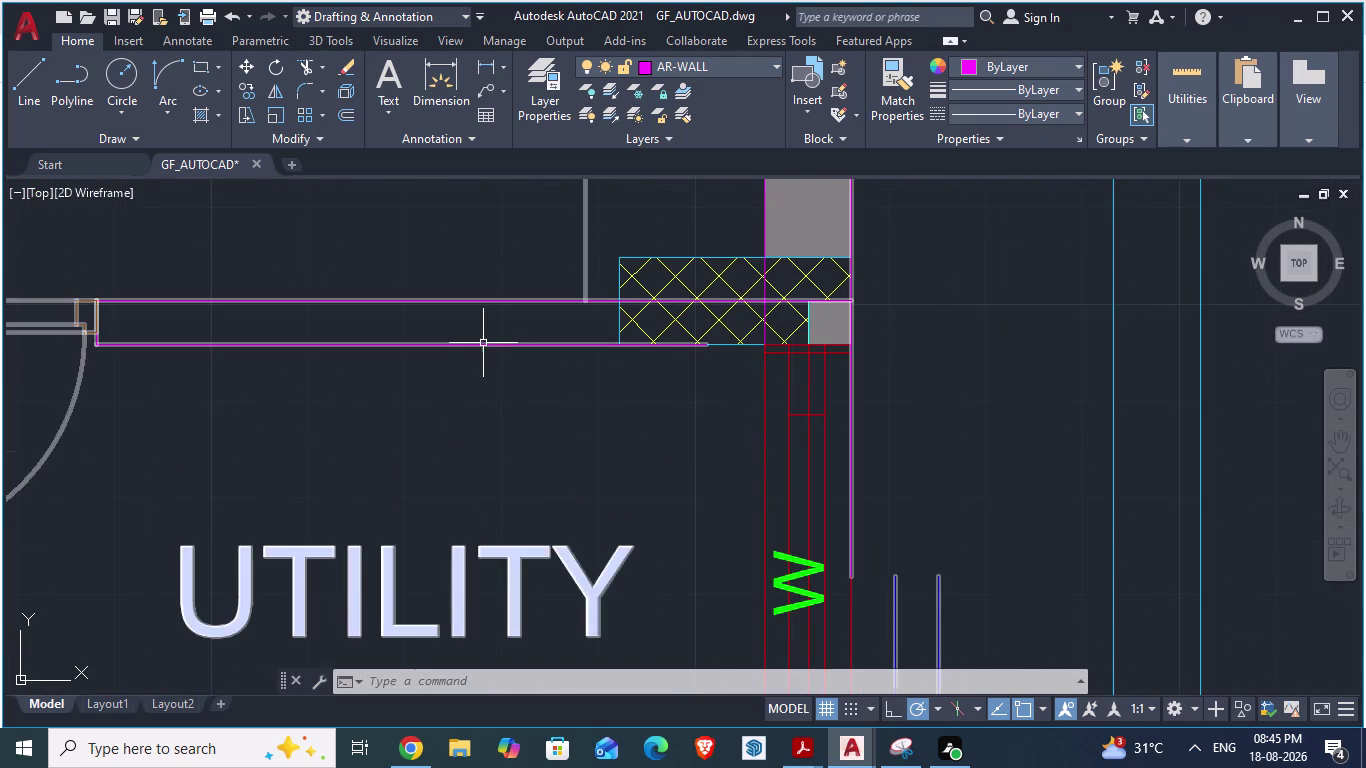
scroll(down, 3)
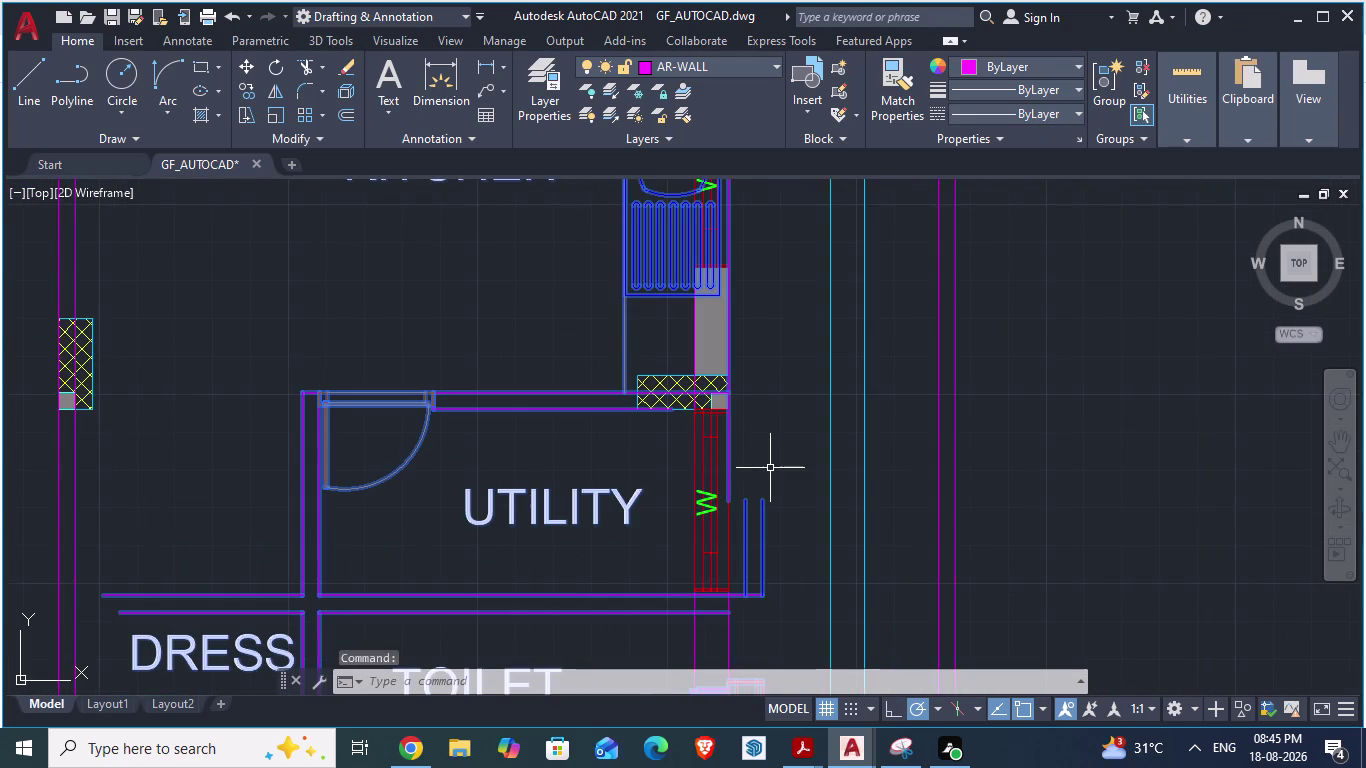
scroll(down, 3)
scroll(up, 3)
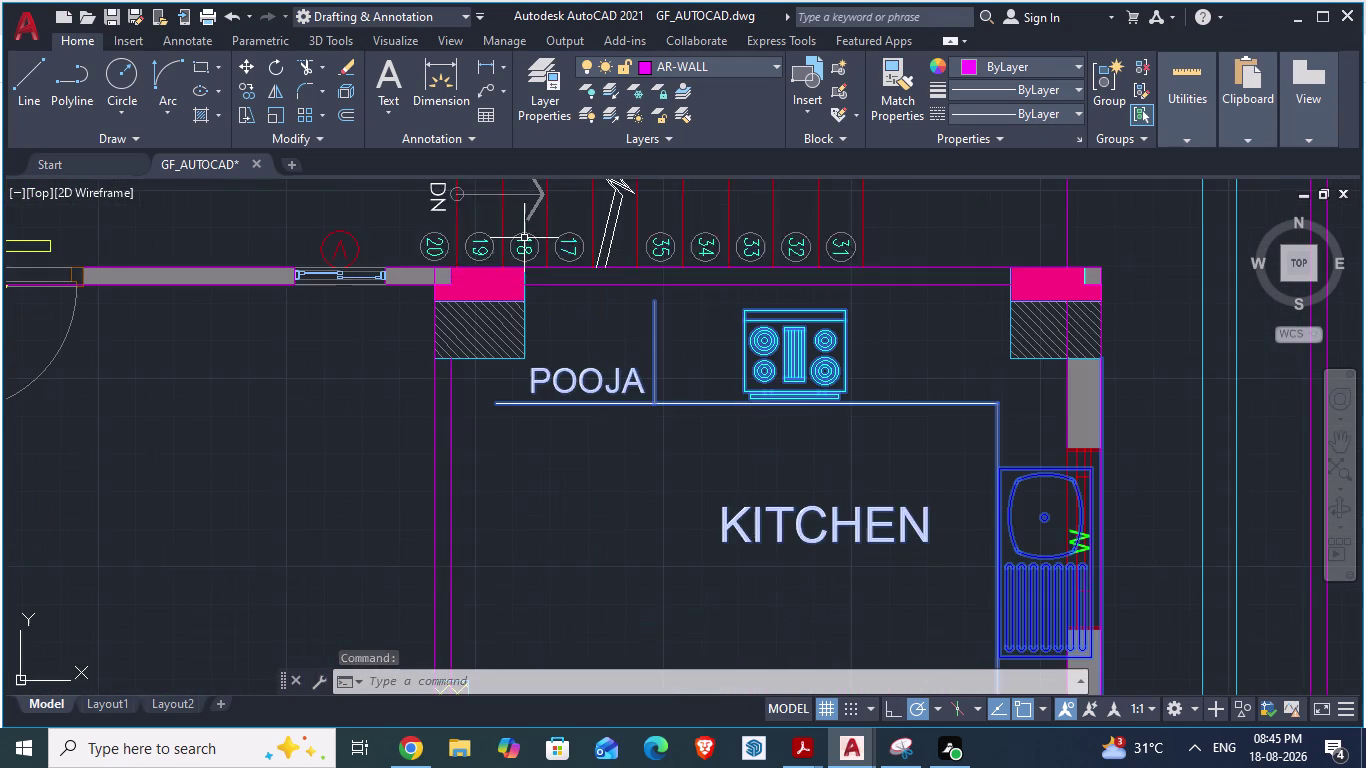
scroll(up, 3)
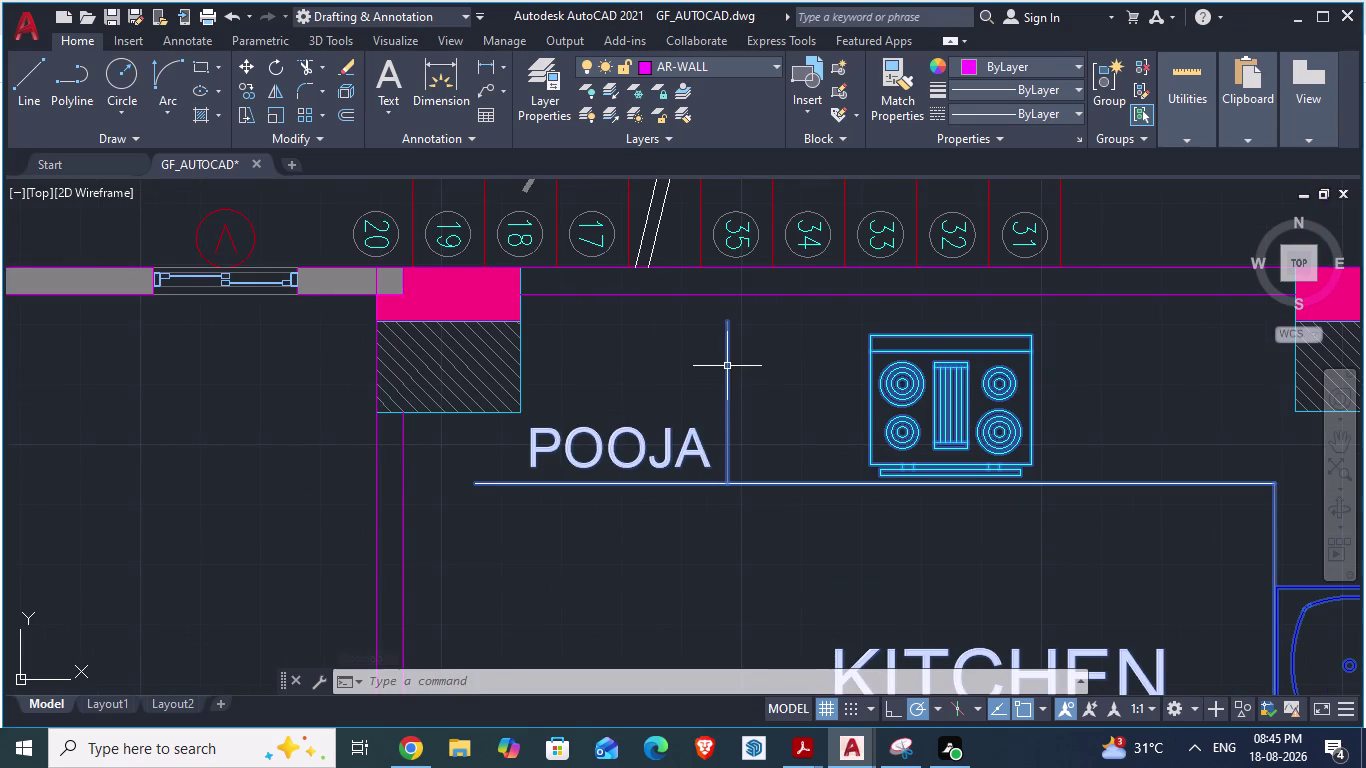
scroll(down, 3)
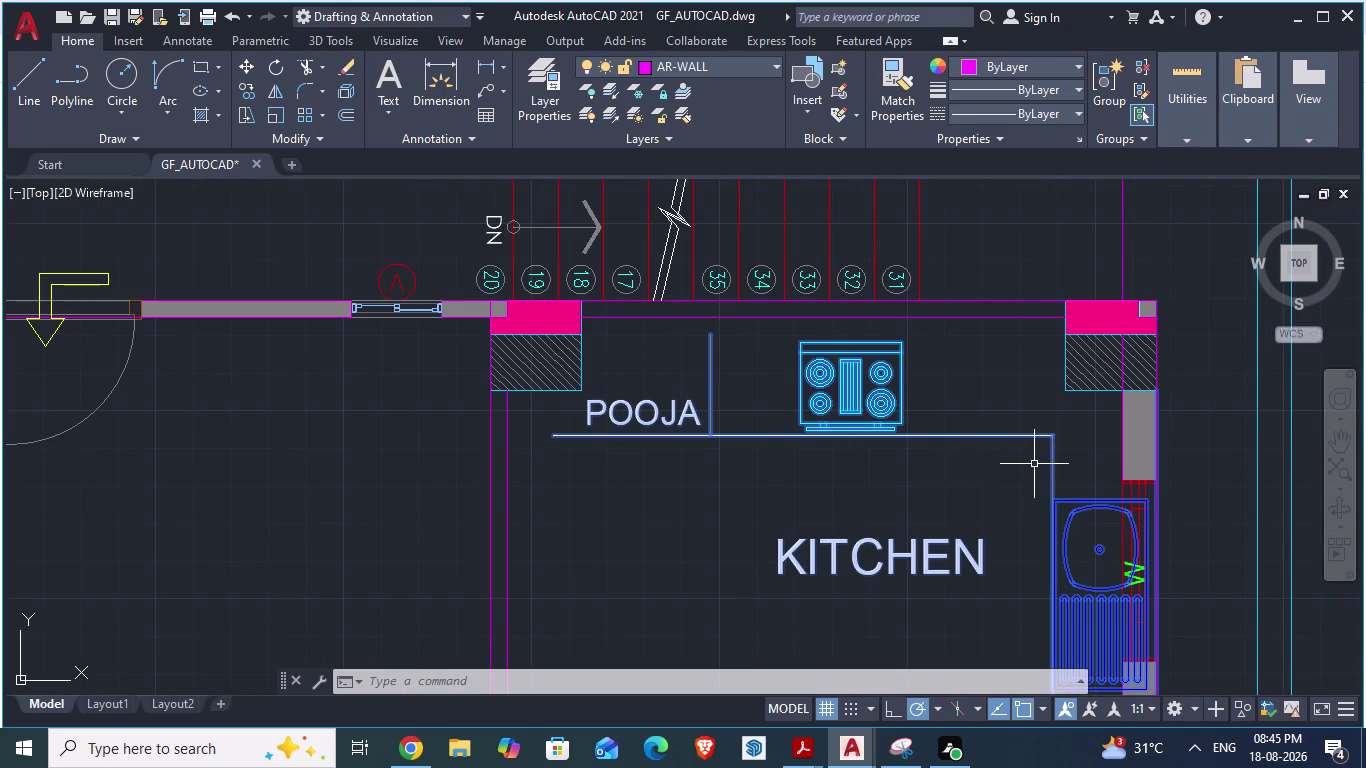
Select an element near the kitchen's pooja area and pick its move base point.
click(1020, 435)
key(m)
key(Return)
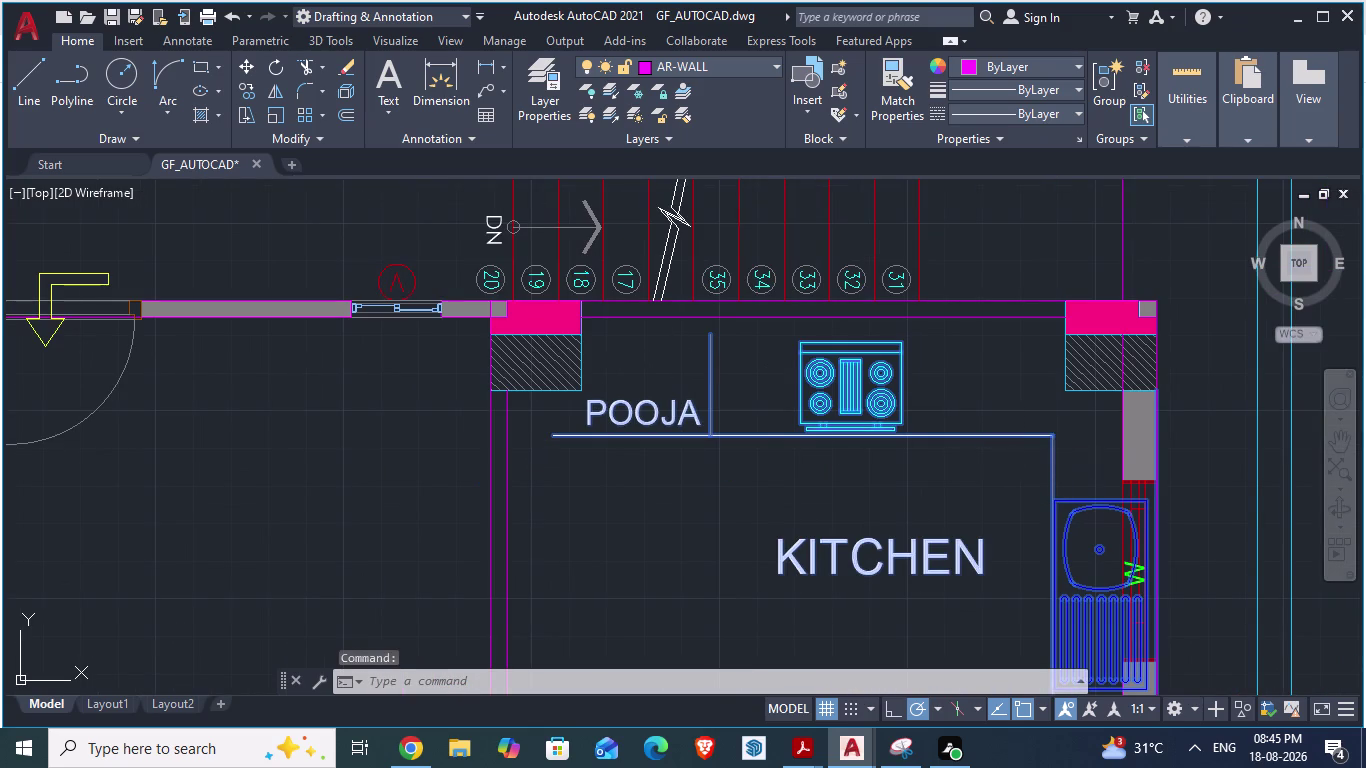
drag(714, 332, 711, 323)
click(711, 323)
scroll(down, 3)
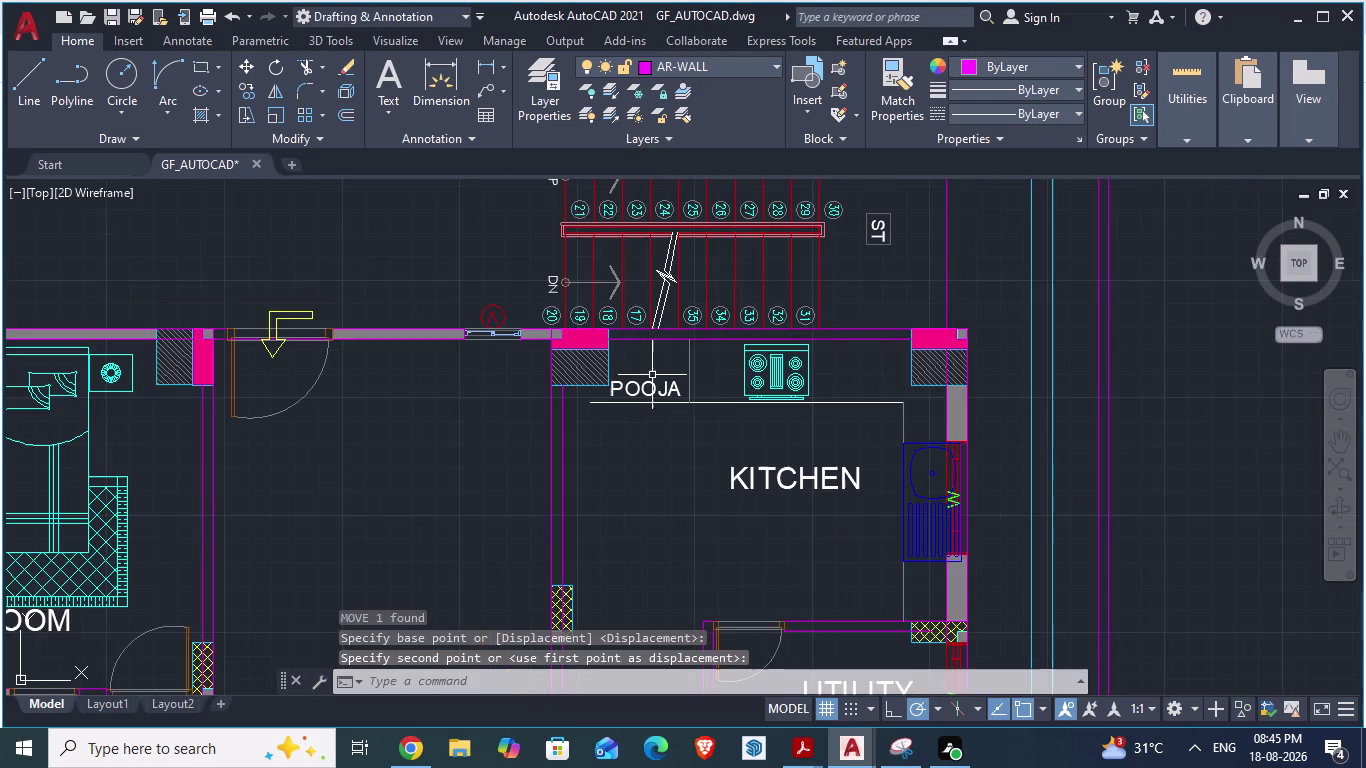
Move the kitchen sink and counter fittings, snapping their corner onto the right-hand wall corner.
scroll(up, 3)
click(881, 425)
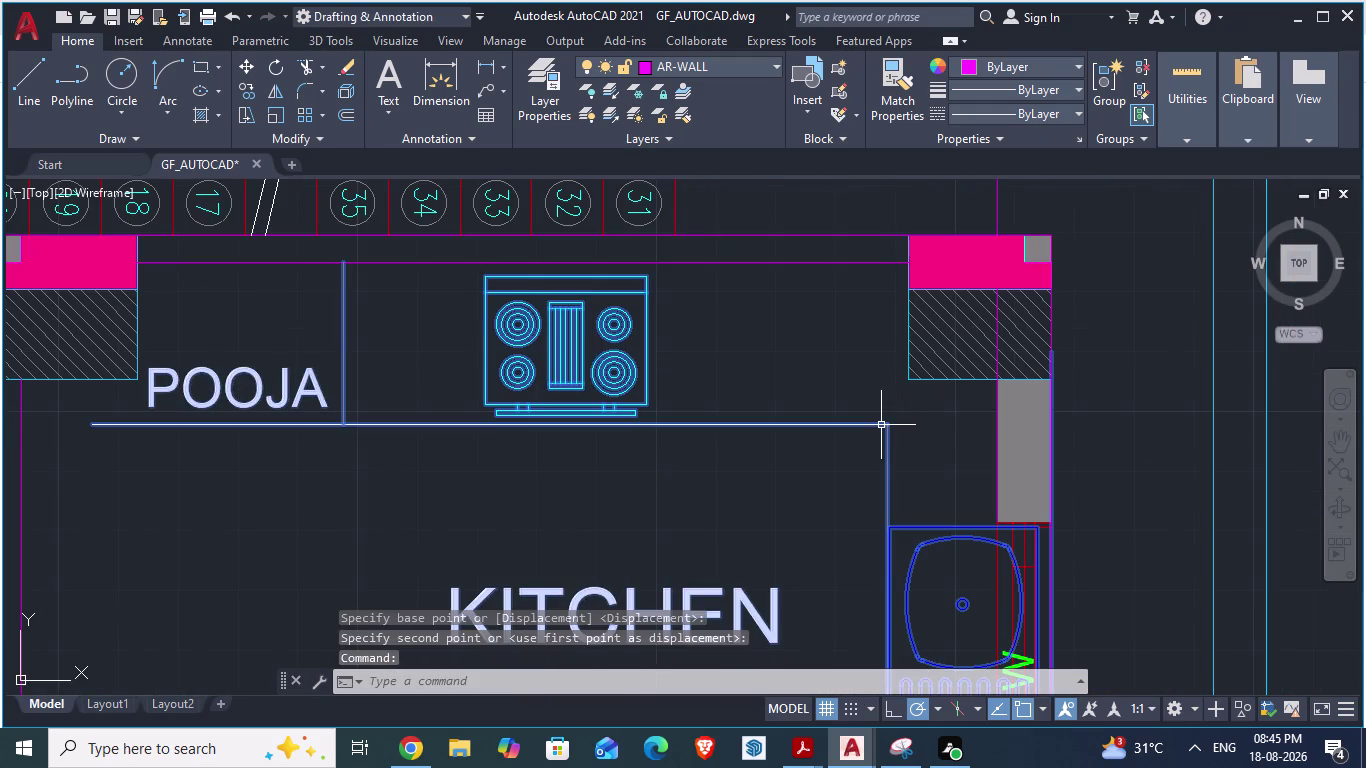
scroll(down, 3)
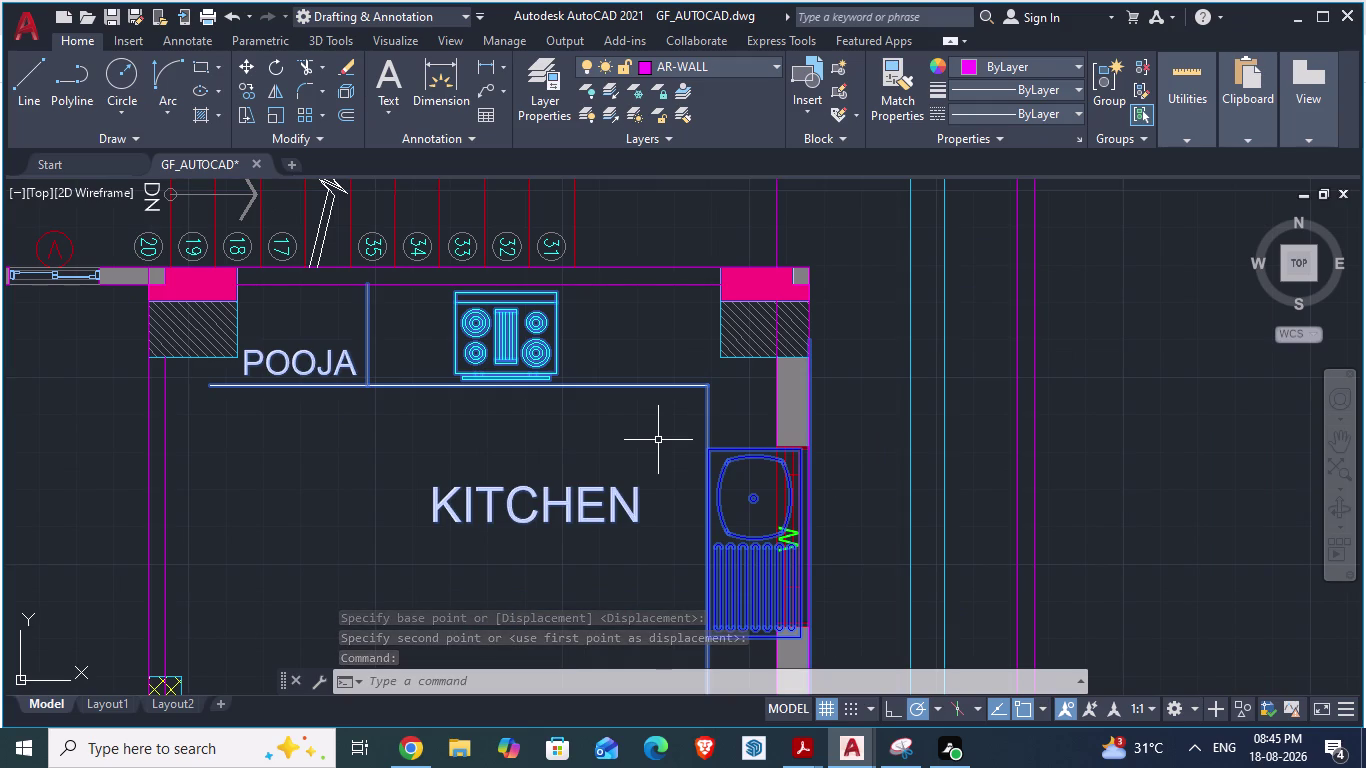
key(m)
key(Return)
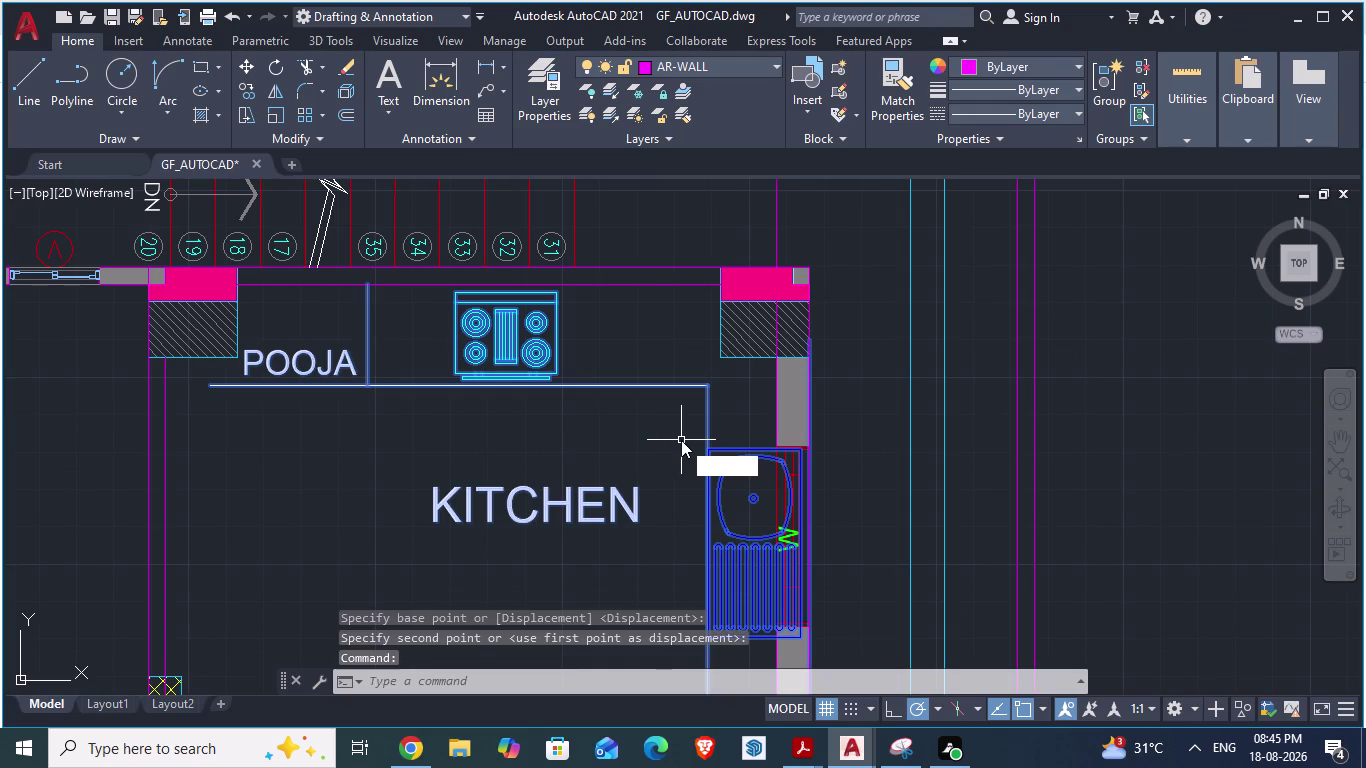
scroll(up, 3)
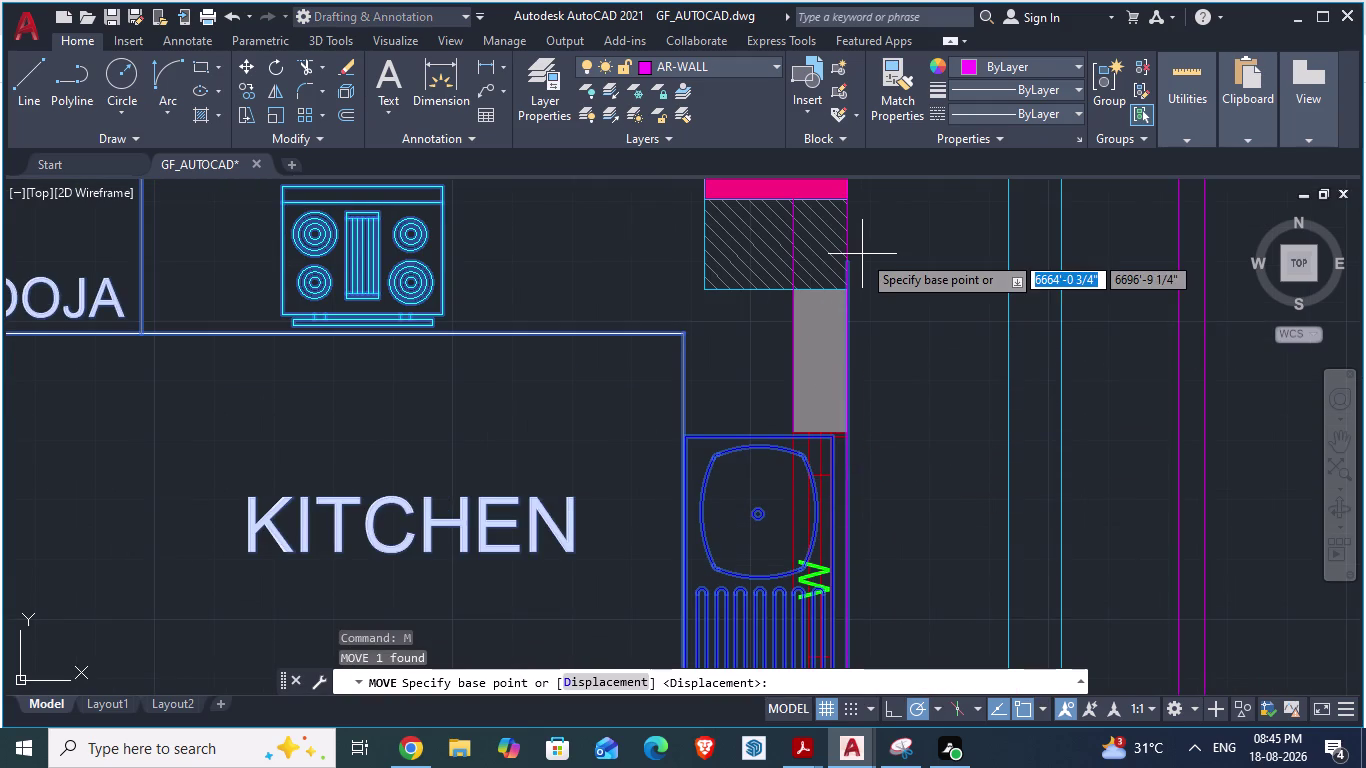
drag(852, 259, 784, 283)
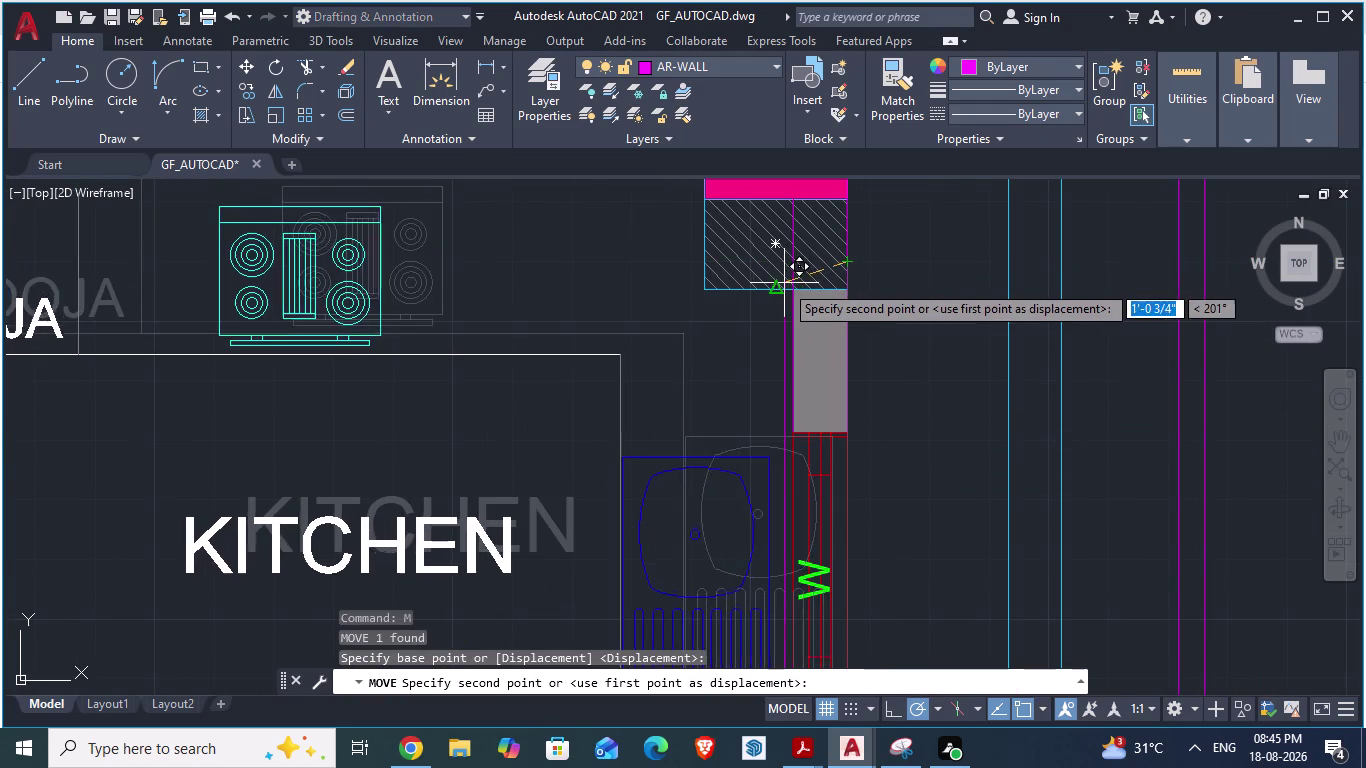
drag(784, 283, 800, 307)
scroll(up, 3)
click(800, 307)
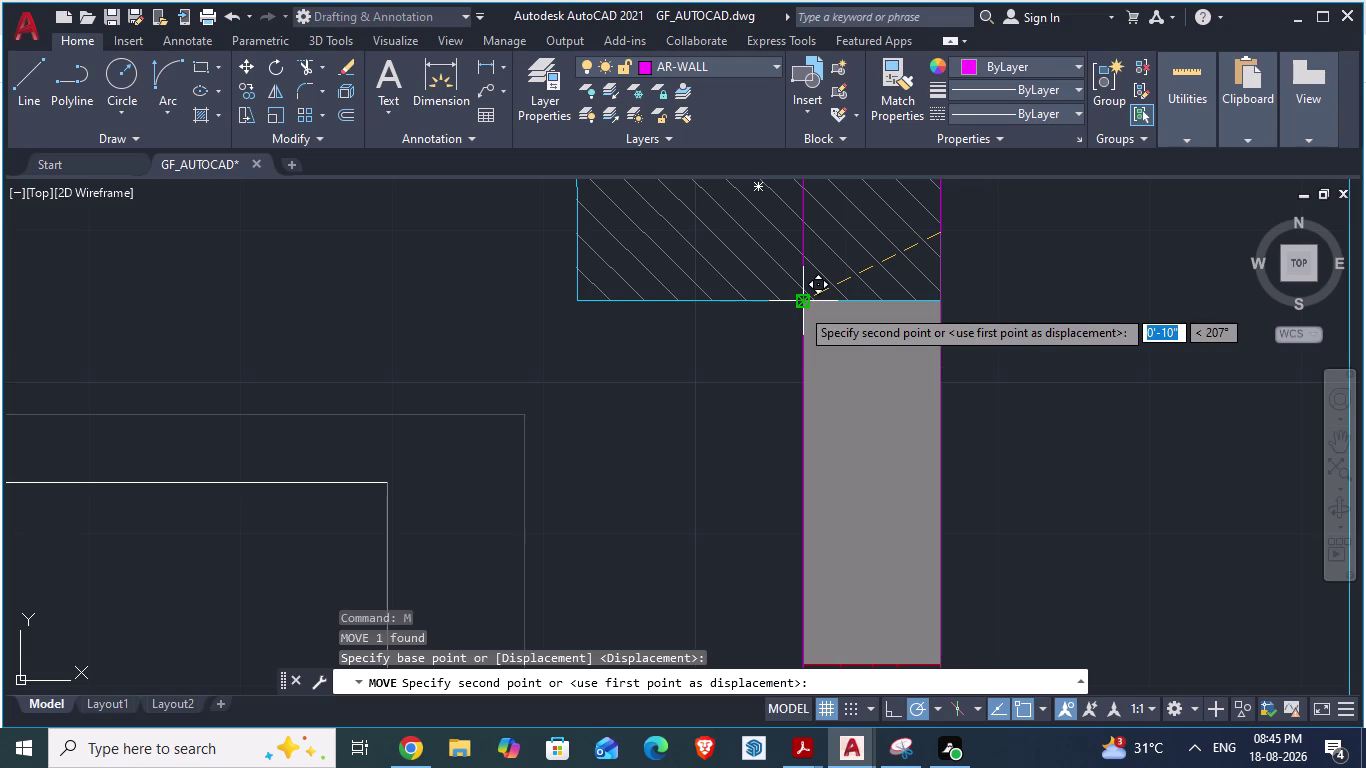
scroll(down, 3)
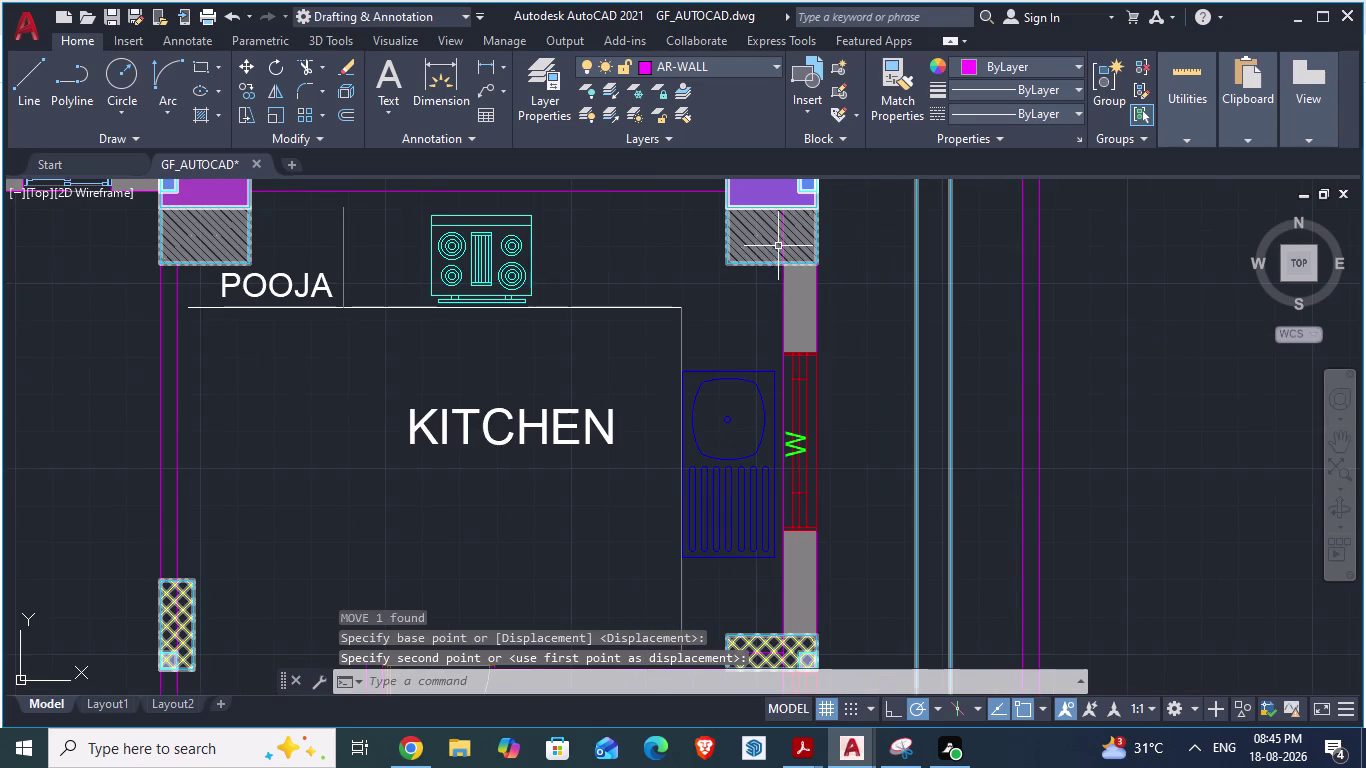
scroll(down, 3)
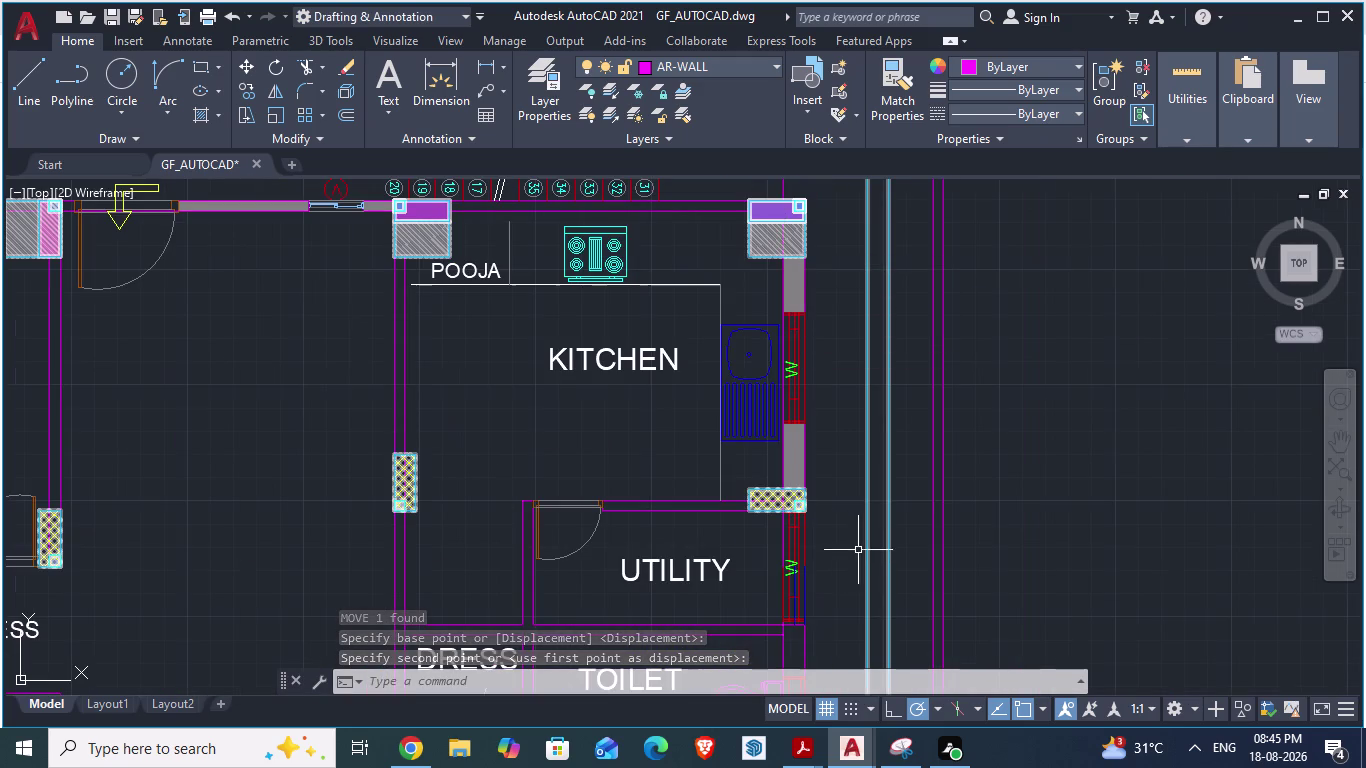
scroll(up, 3)
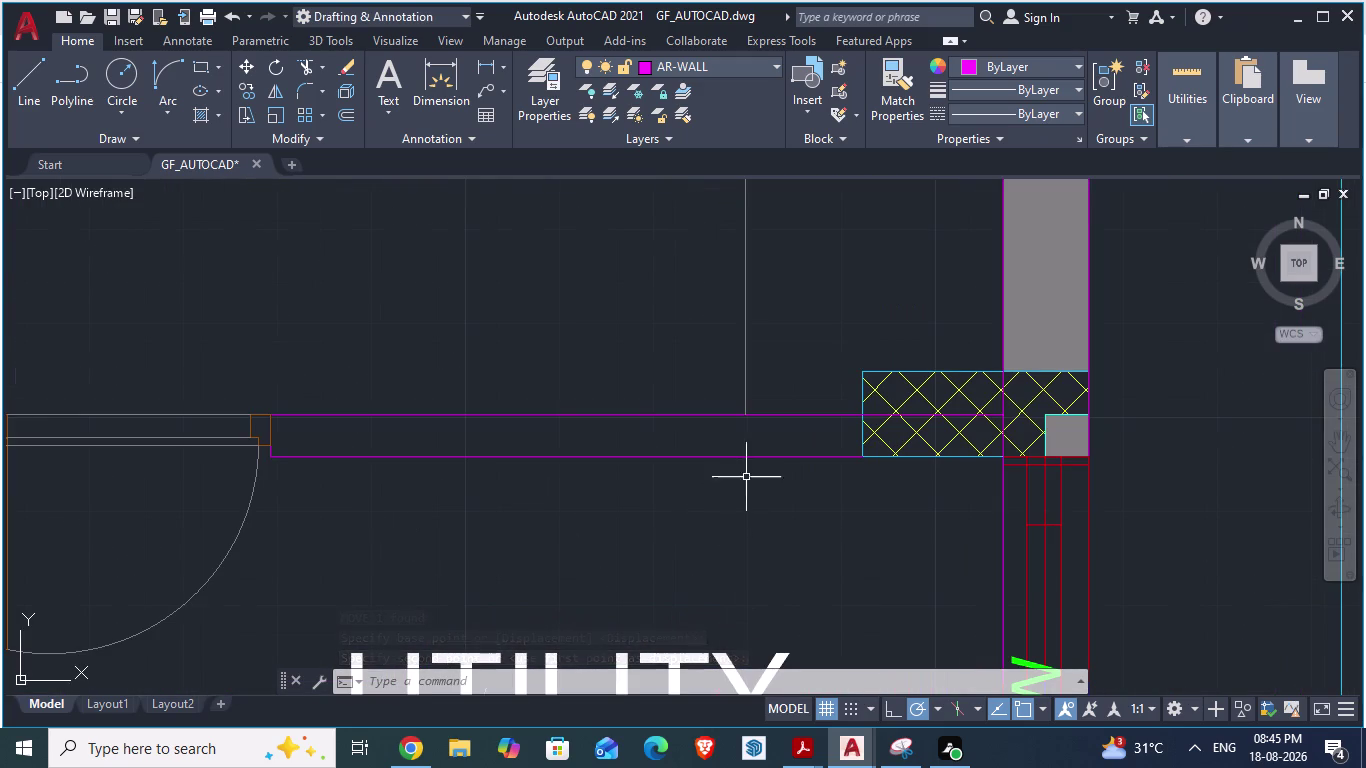
Erase the second M.BEDROOM text overlapping the master bedroom name.
scroll(down, 3)
scroll(down, 3)
scroll(up, 3)
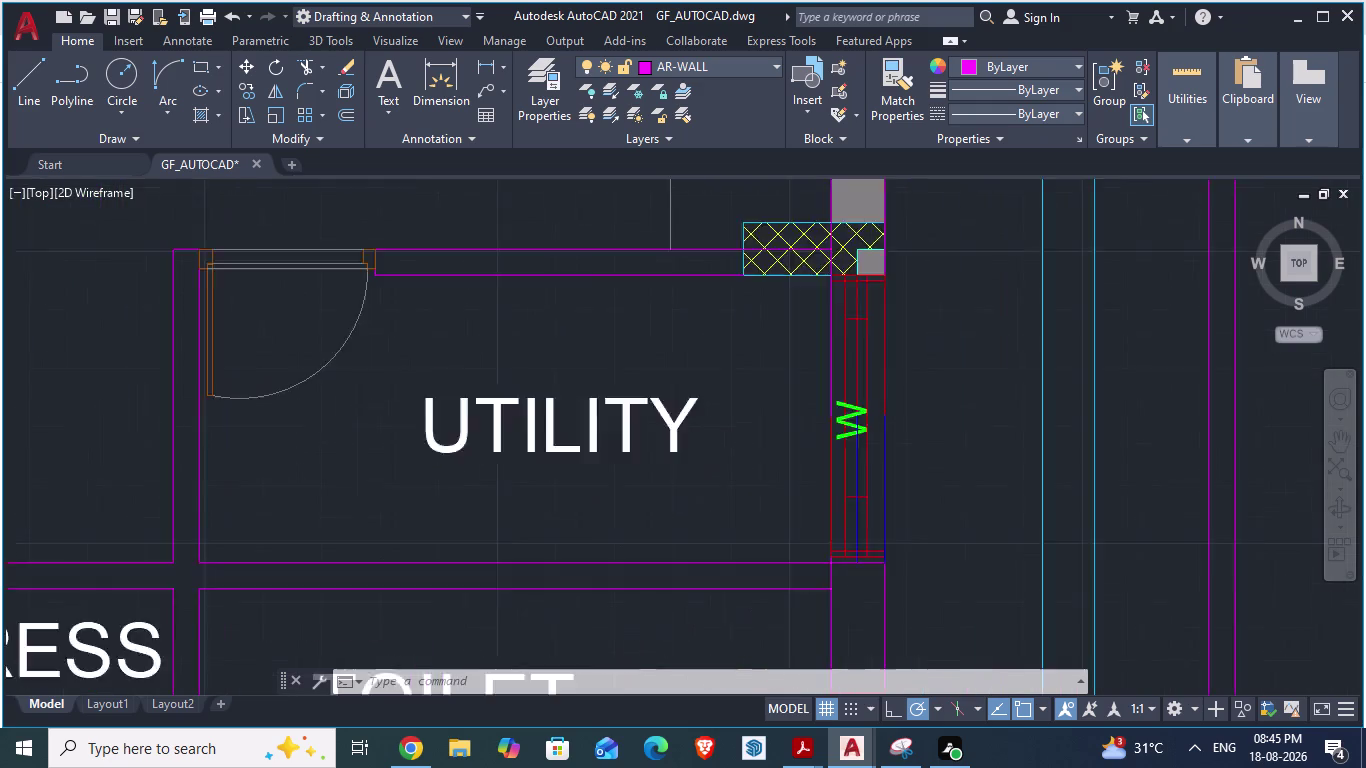
scroll(up, 3)
scroll(down, 3)
scroll(down, 3)
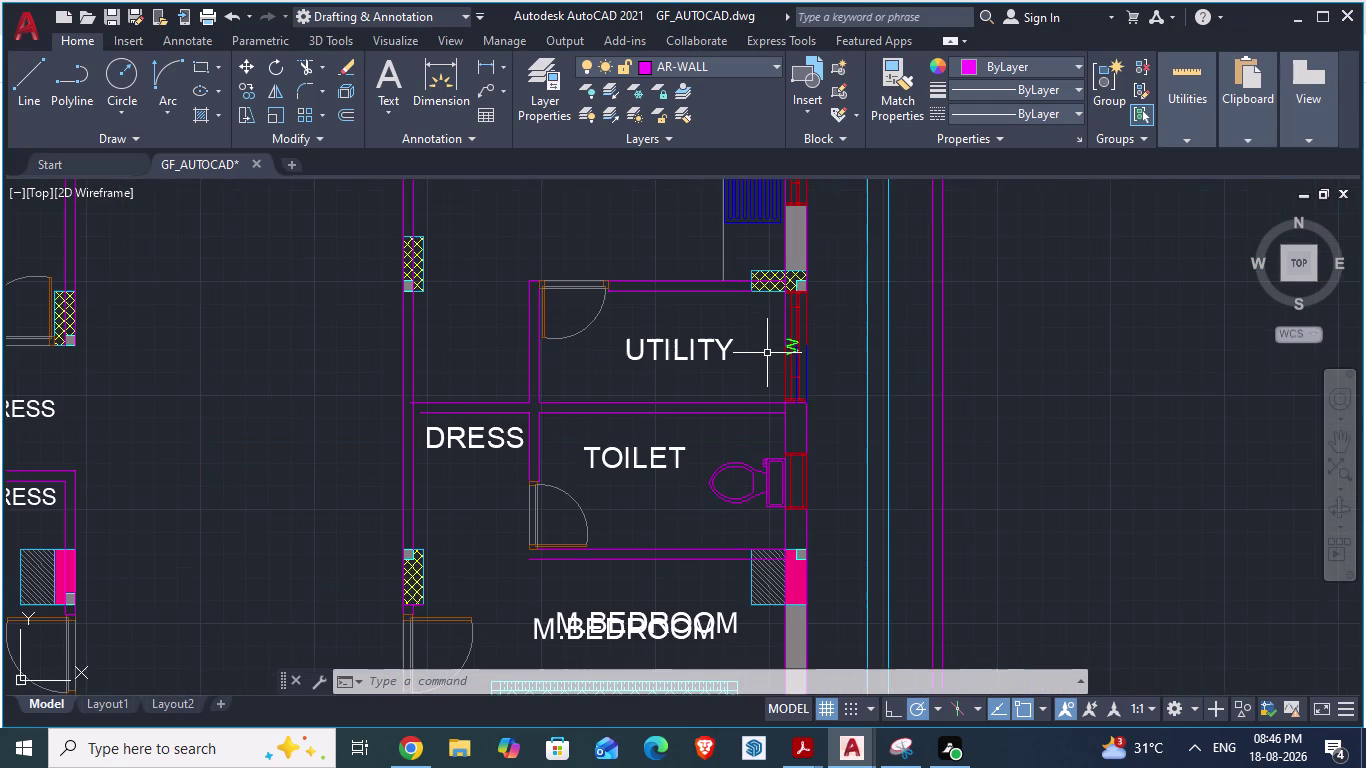
scroll(up, 3)
scroll(down, 3)
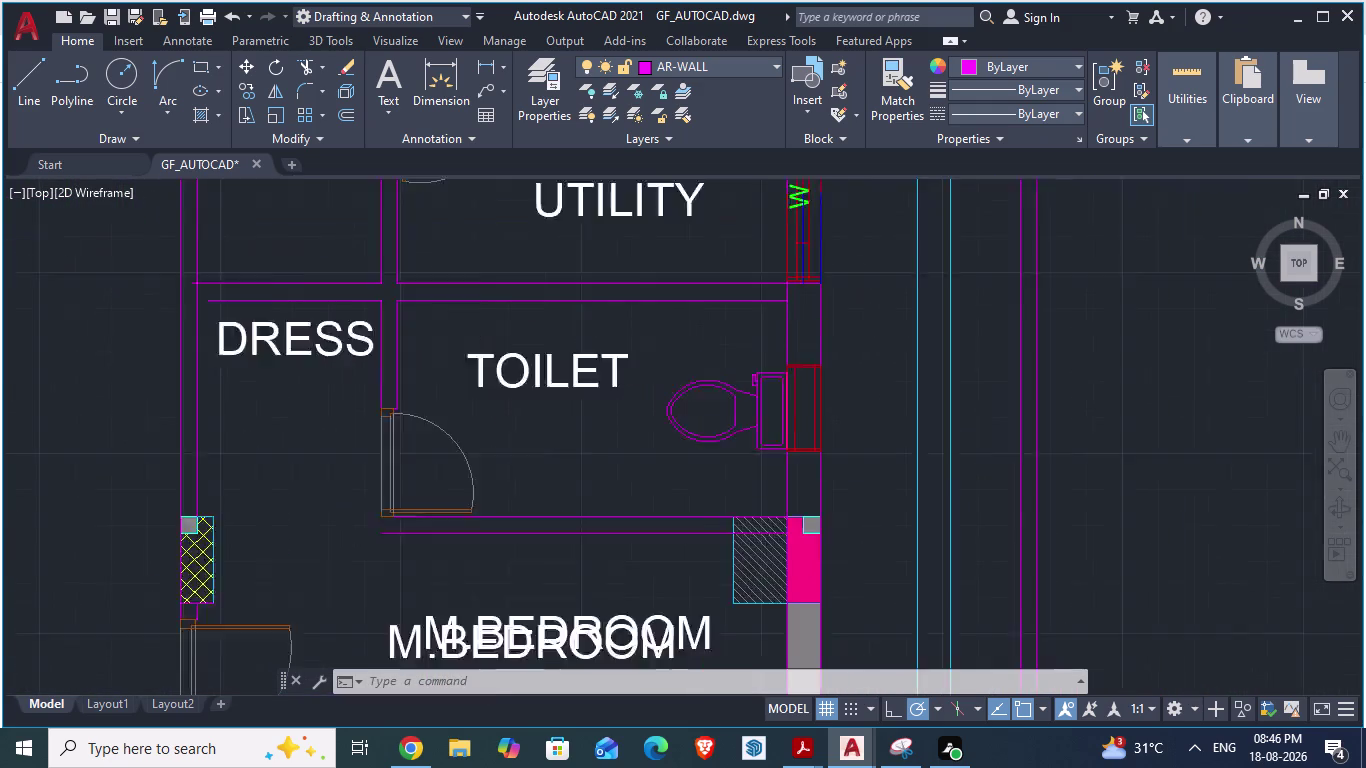
scroll(up, 3)
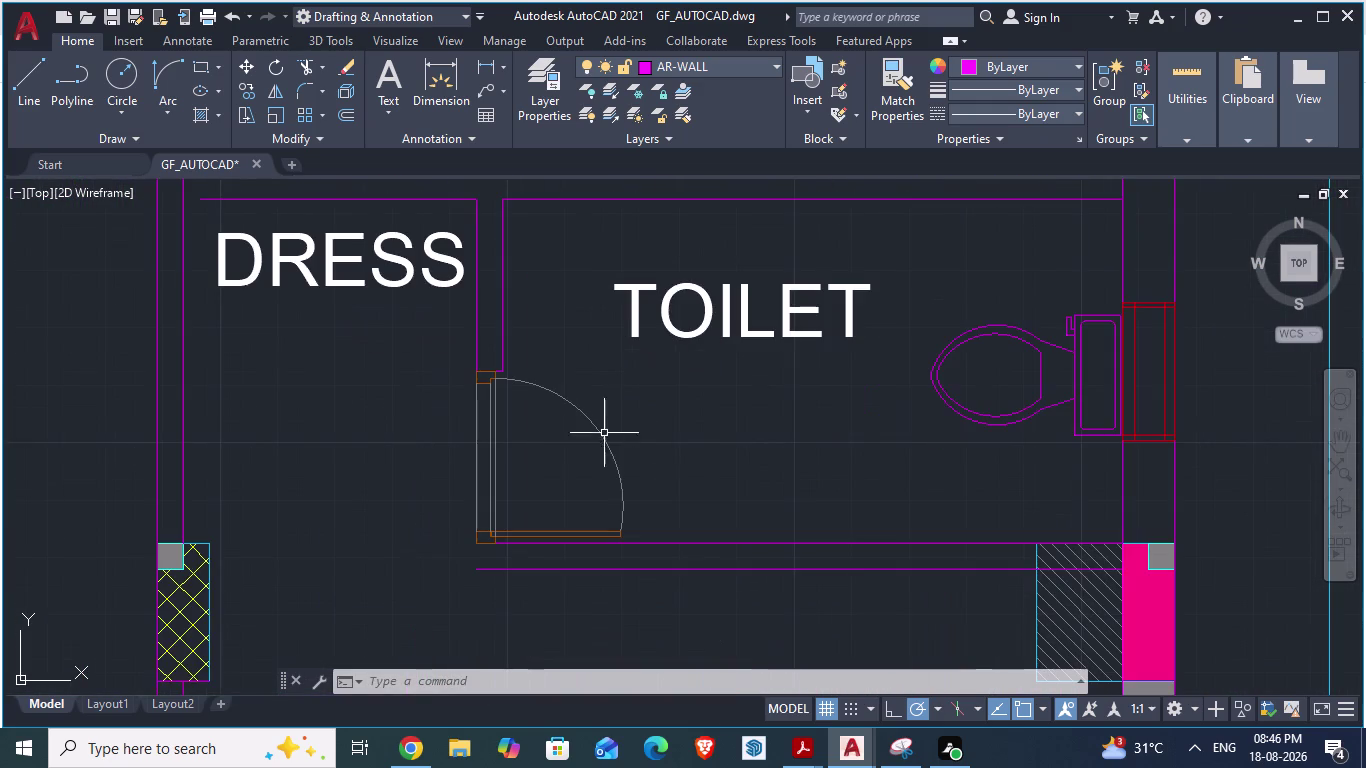
scroll(down, 3)
scroll(down, 3)
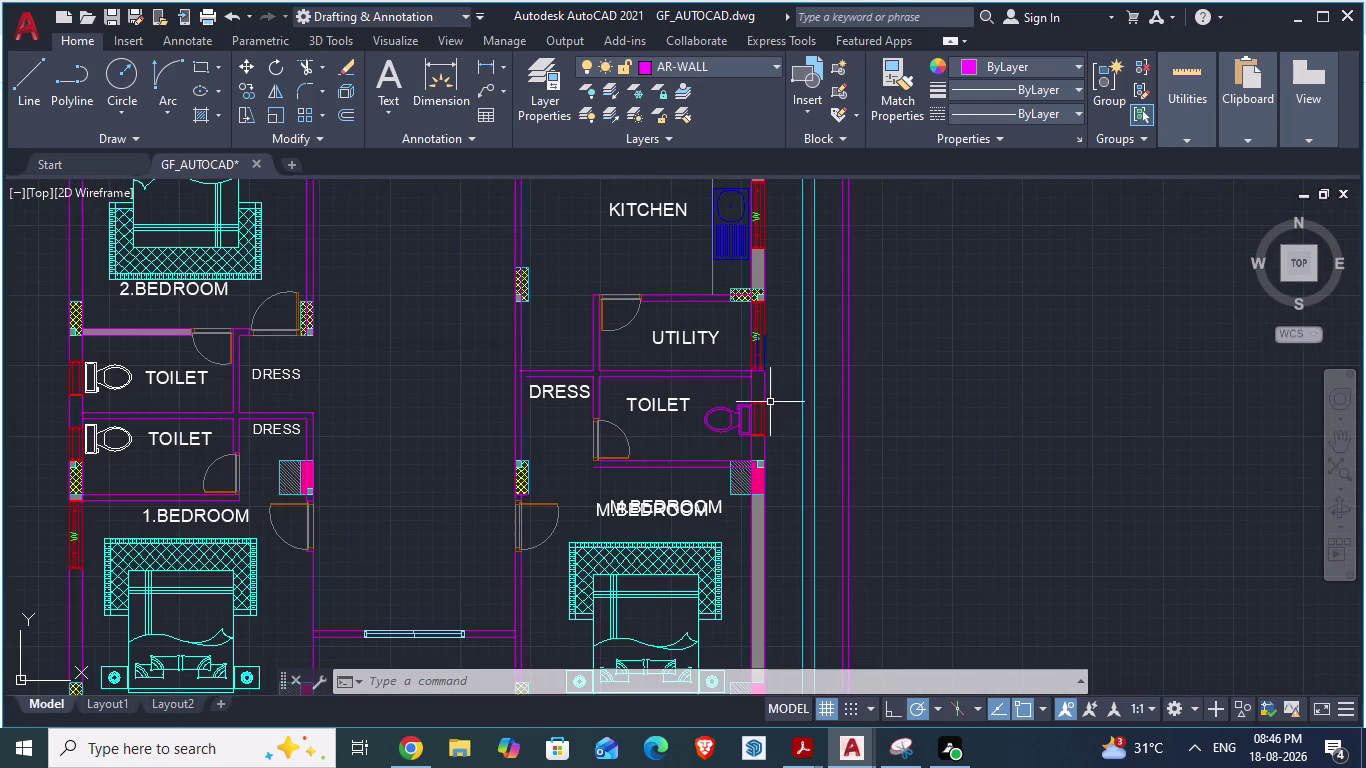
scroll(up, 3)
scroll(down, 3)
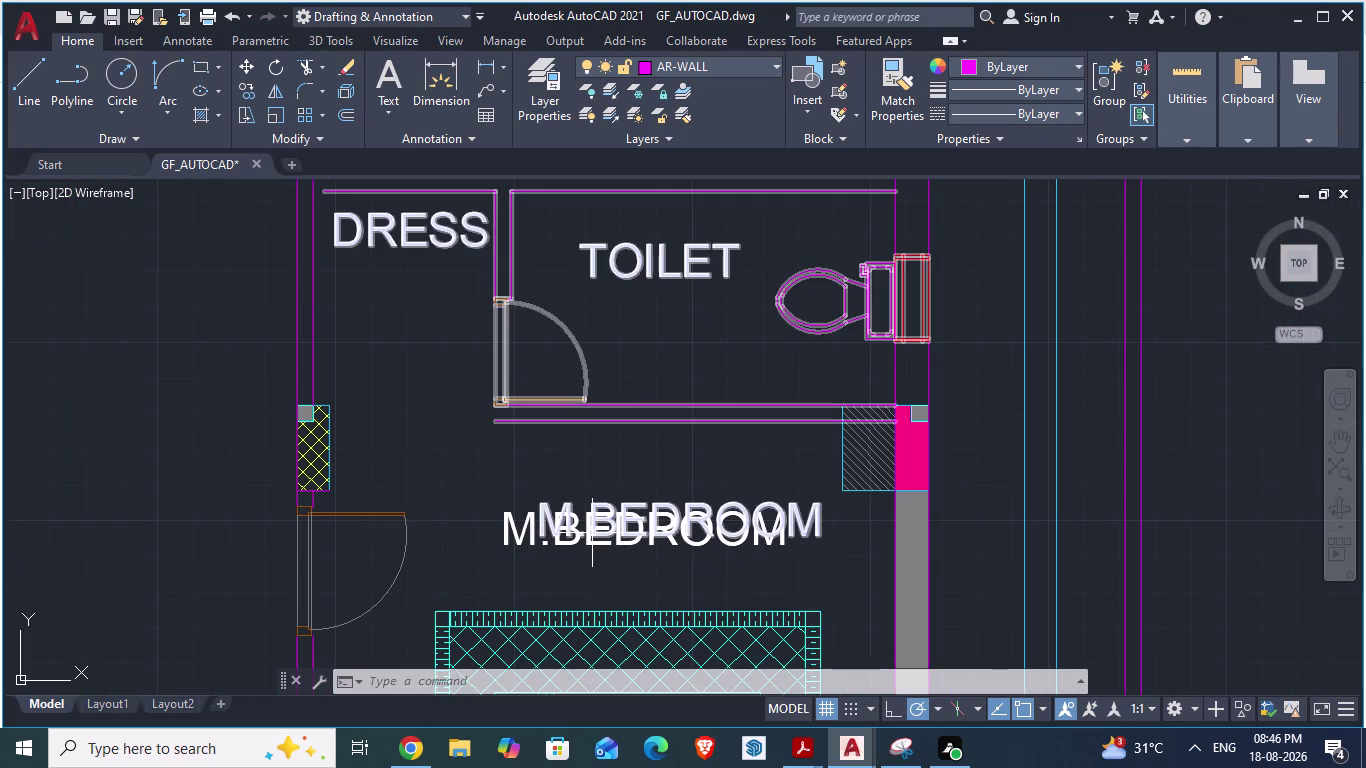
click(508, 534)
key(Delete)
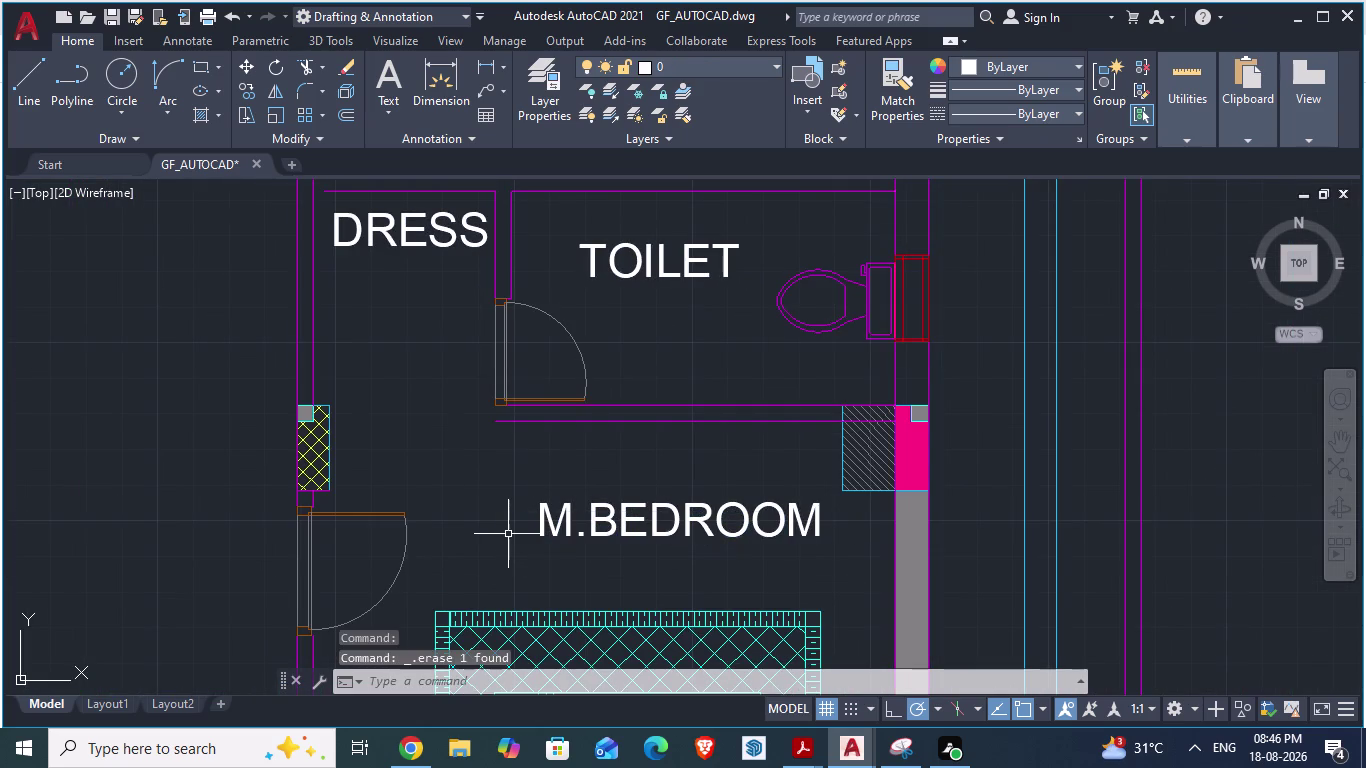
scroll(down, 3)
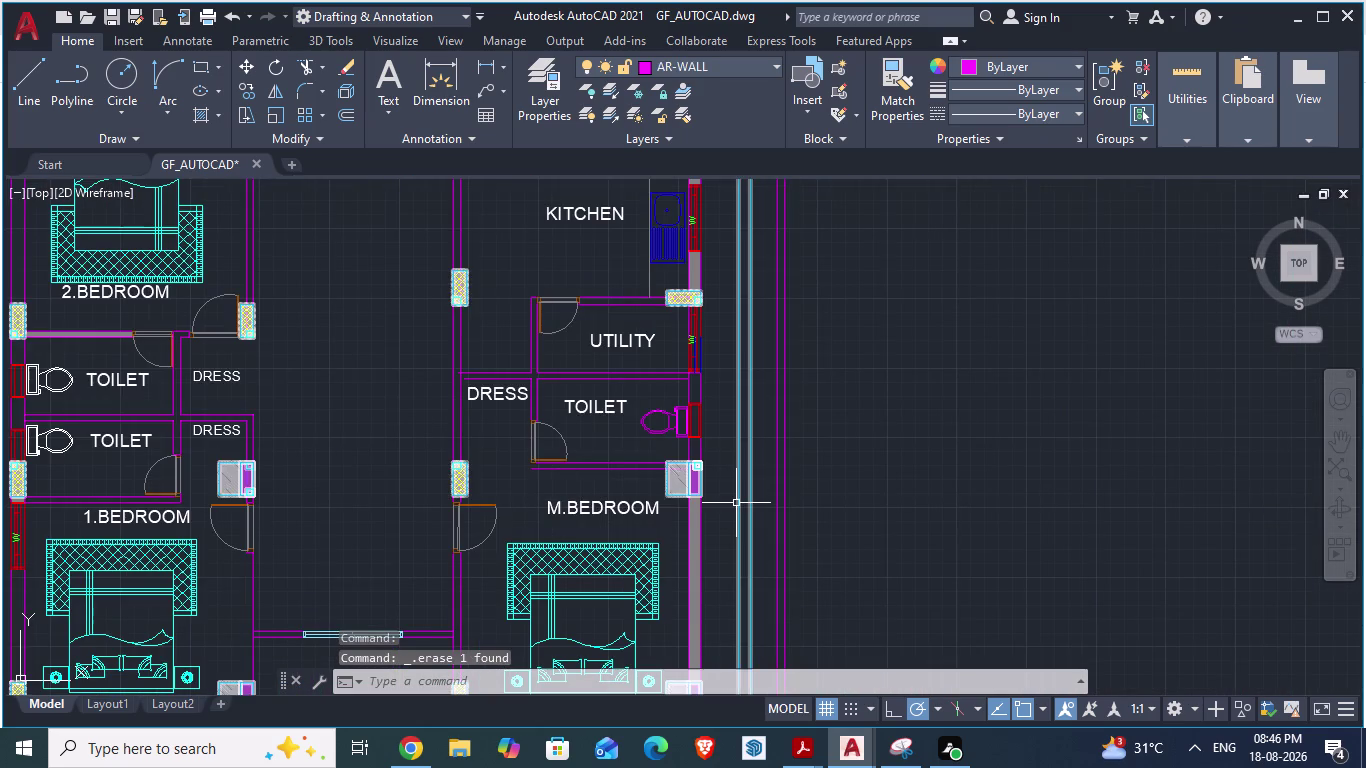
scroll(down, 3)
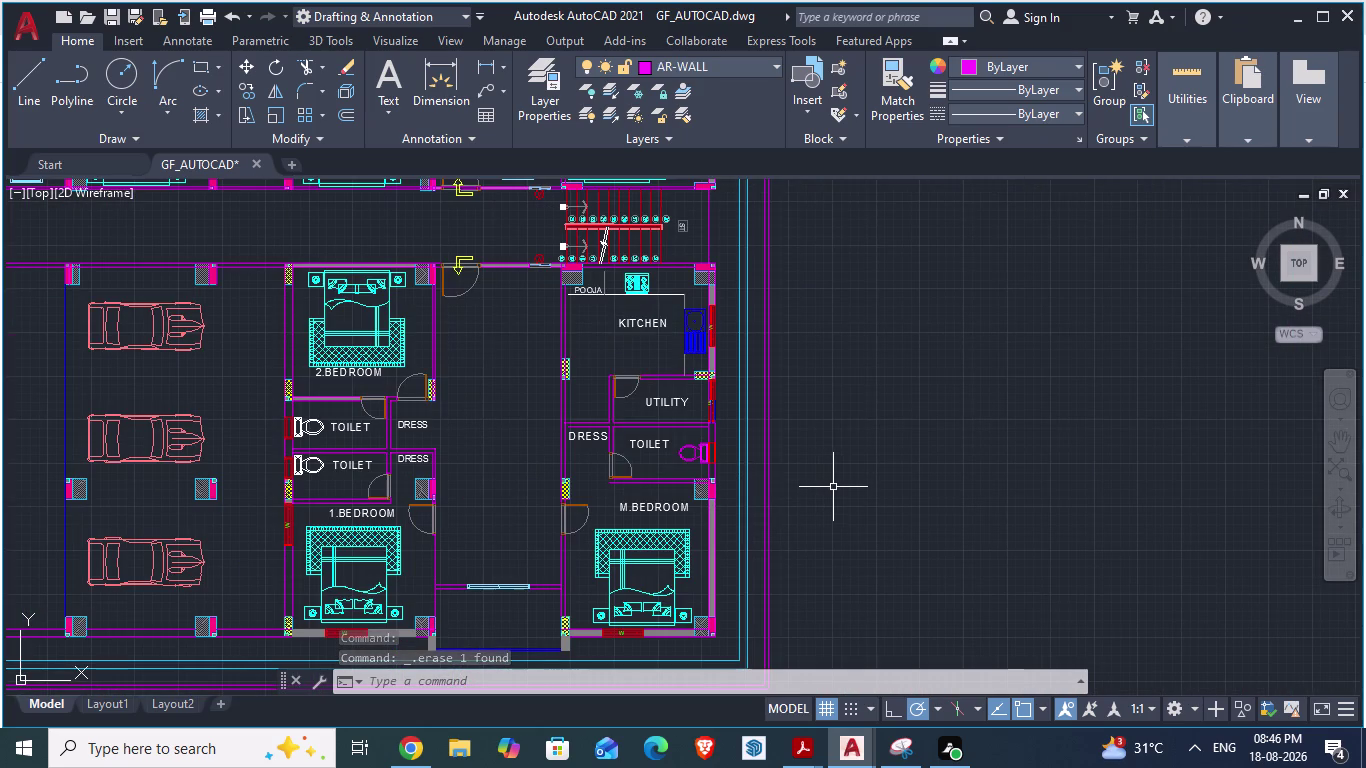
Save the drawing, then try extending a utility wall line with EX before cancelling.
key(ctrl+s)
scroll(up, 3)
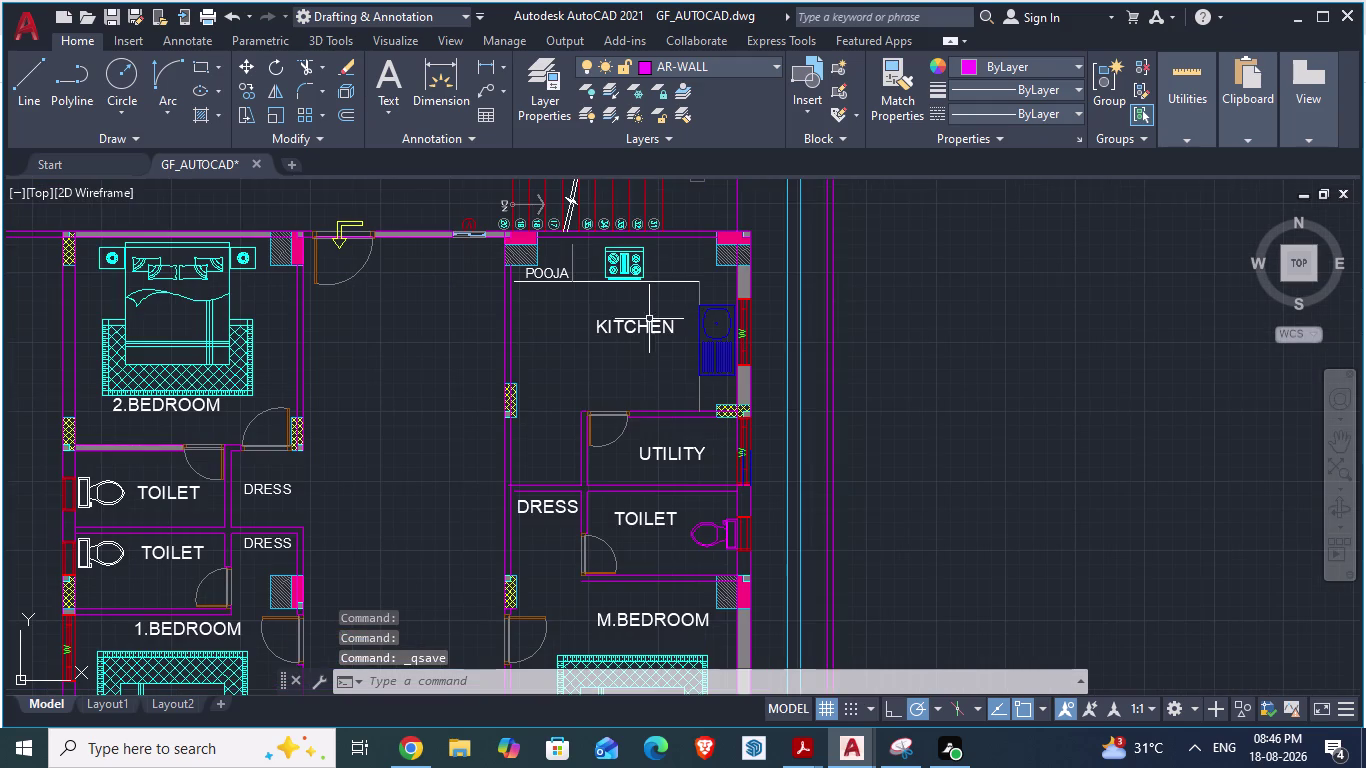
scroll(down, 3)
scroll(up, 3)
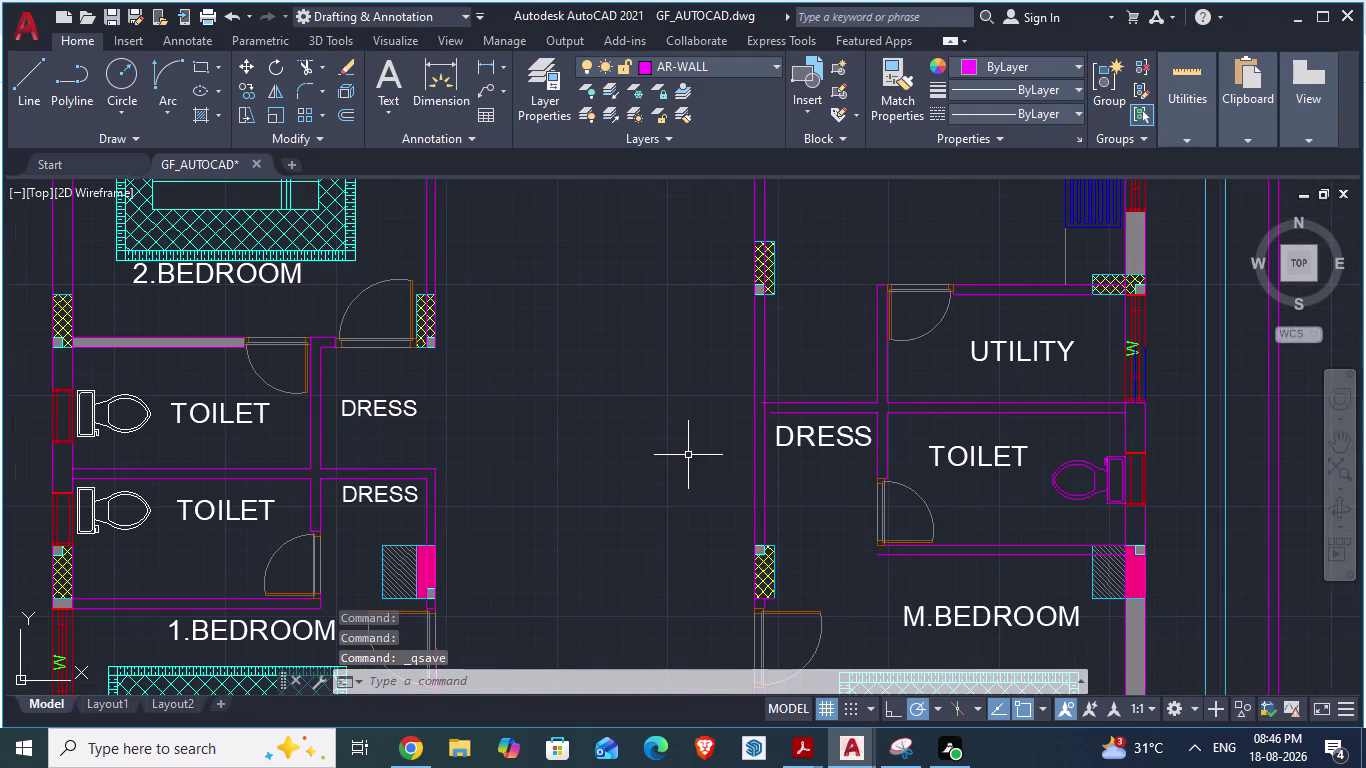
scroll(up, 3)
text(E)
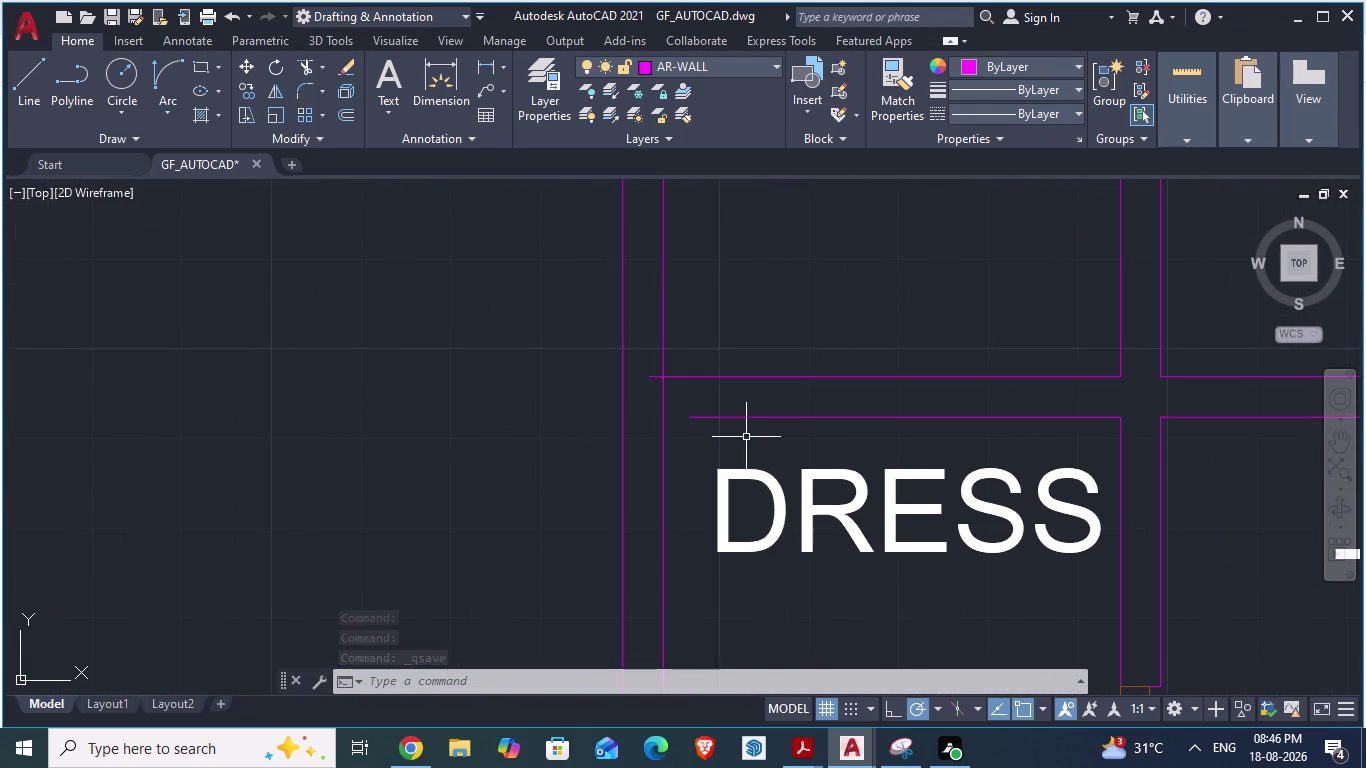
text(X)
key(Return)
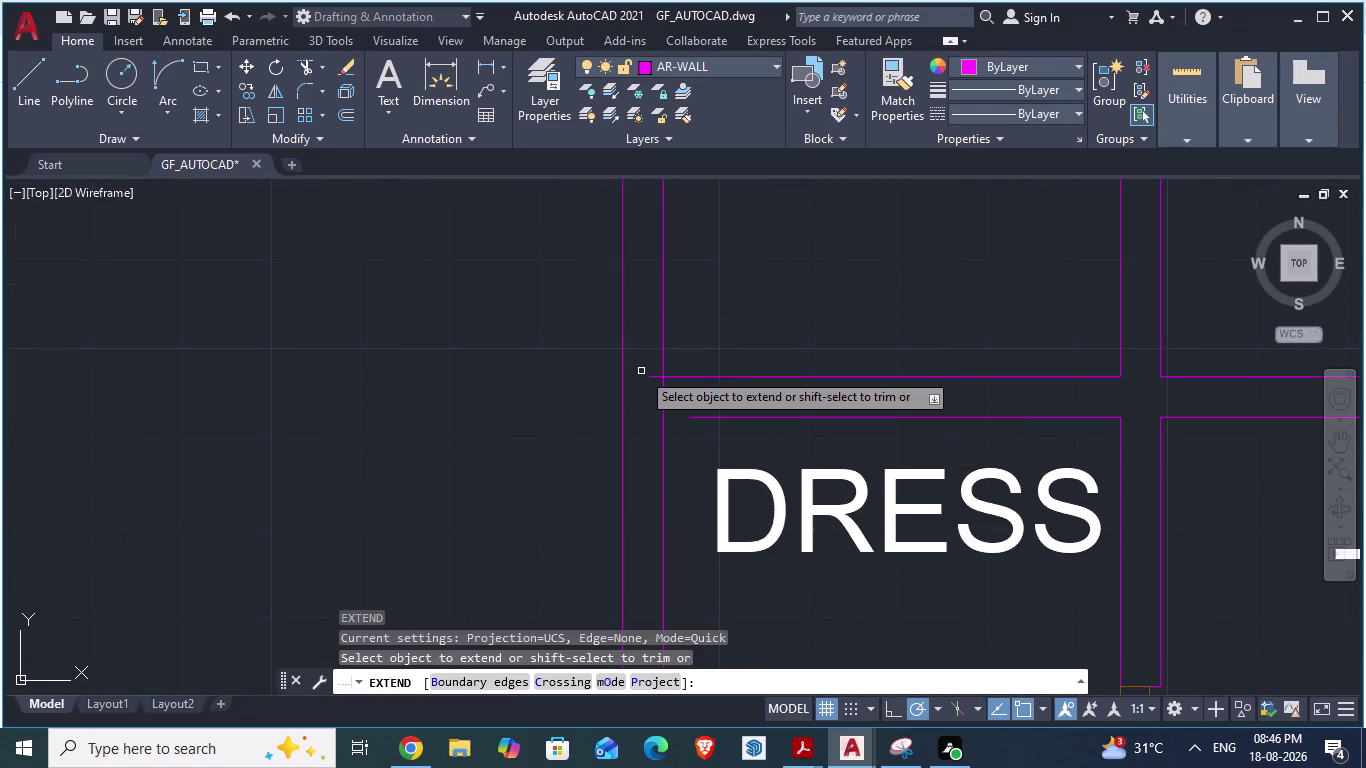
click(654, 378)
double_click(654, 378)
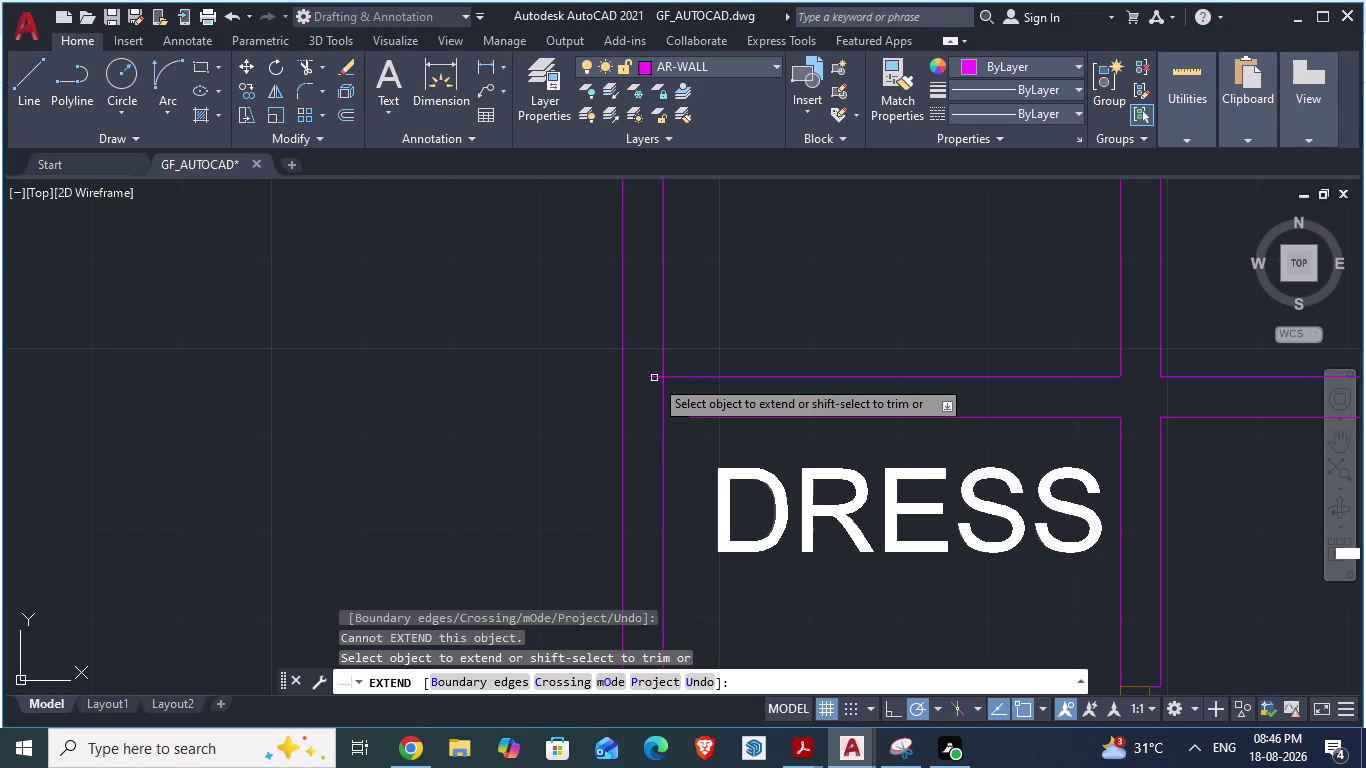
double_click(654, 378)
click(685, 376)
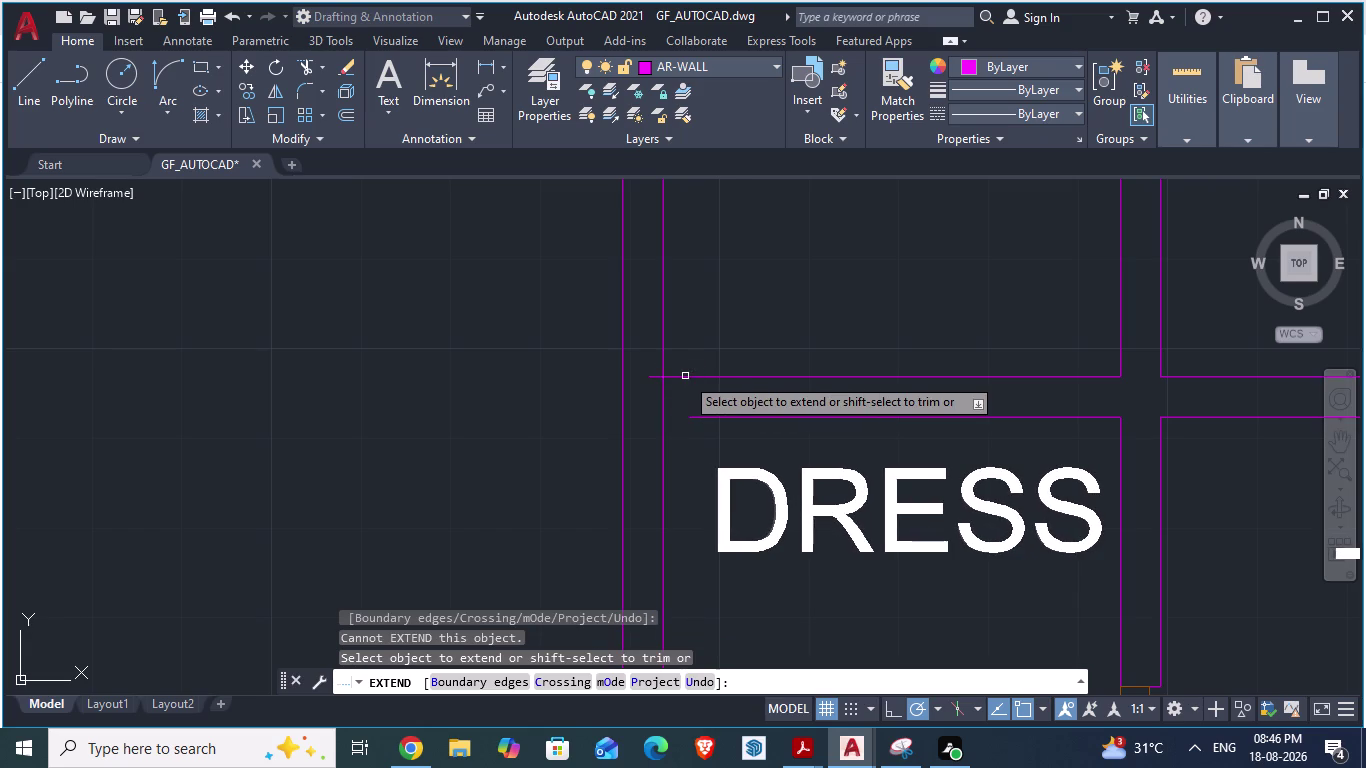
key(Escape)
Draw a short wall line ending at the utility wall edge.
key(l)
key(Return)
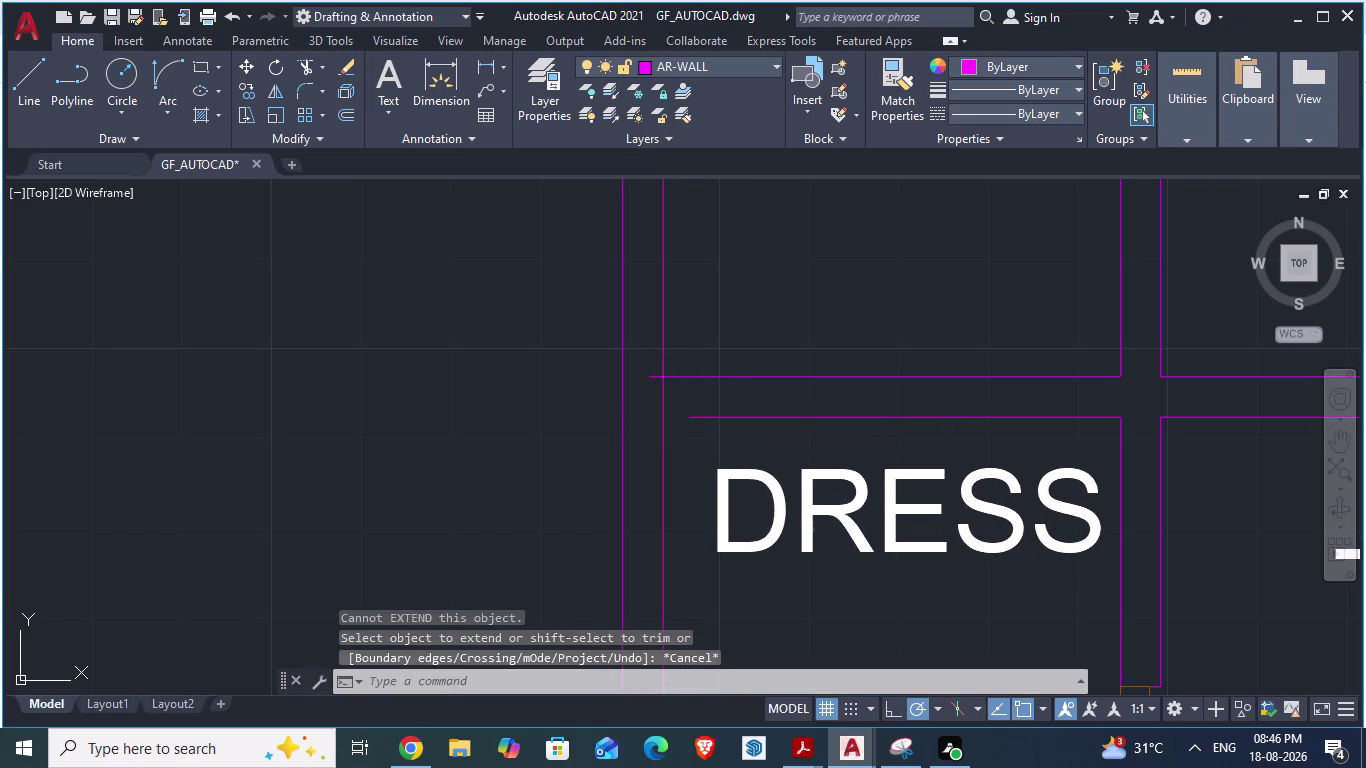
click(653, 380)
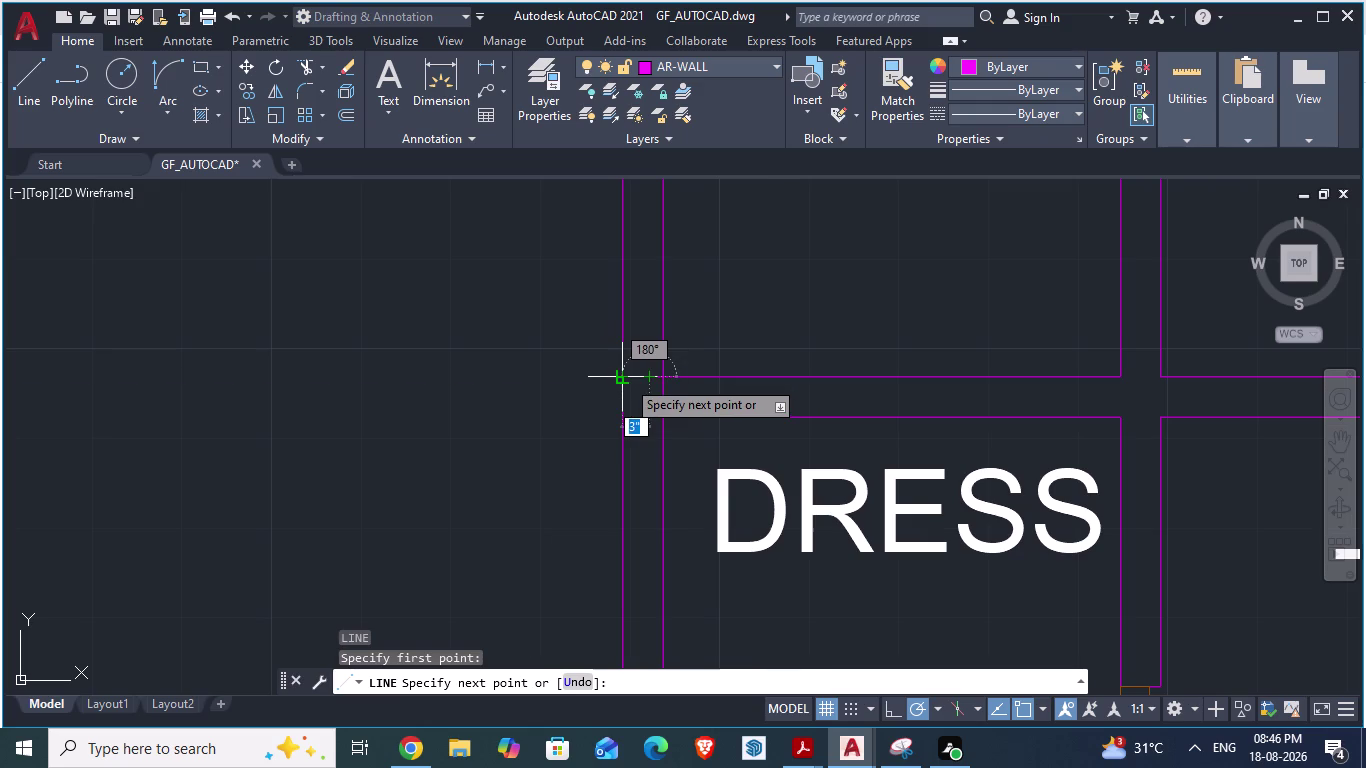
click(626, 379)
key(Return)
Draw a line from the lower wall edge to the vertical wall line.
scroll(up, 3)
scroll(up, 3)
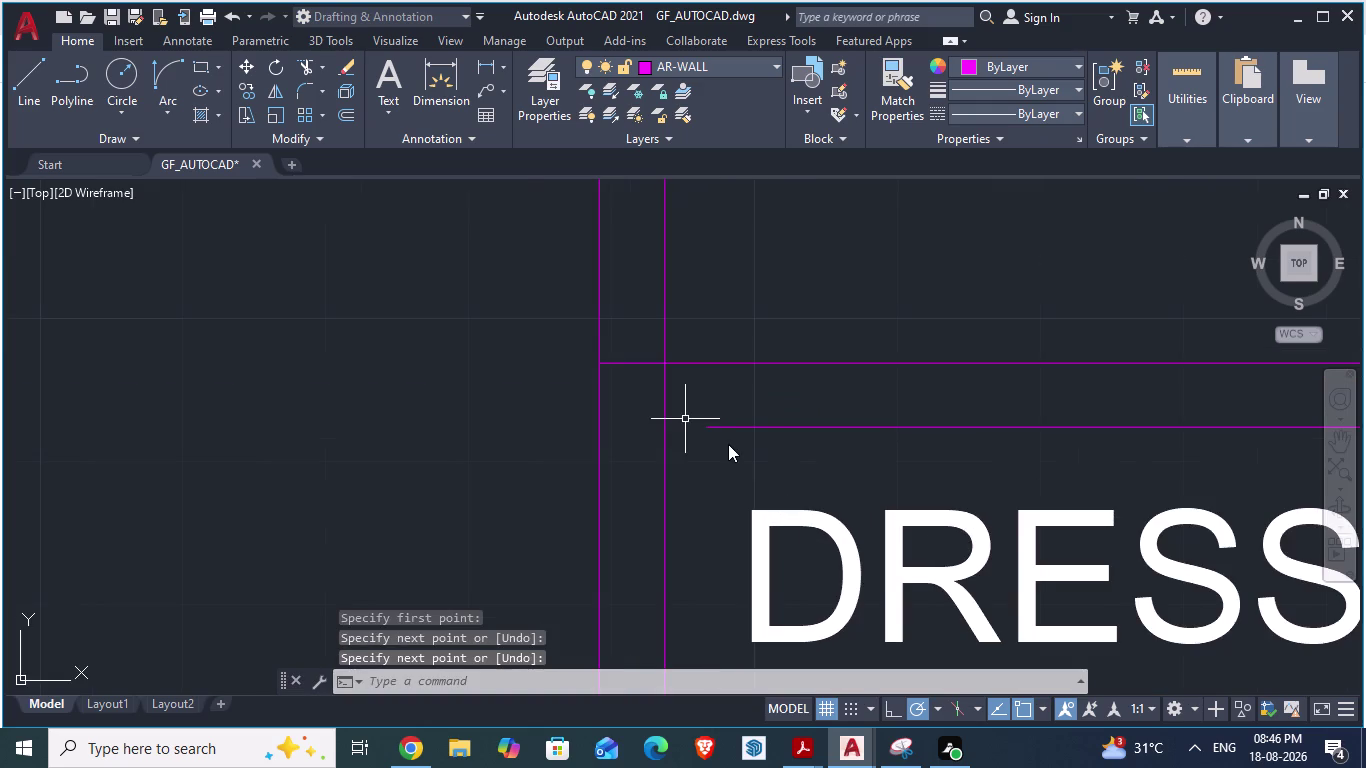
key(l)
key(Return)
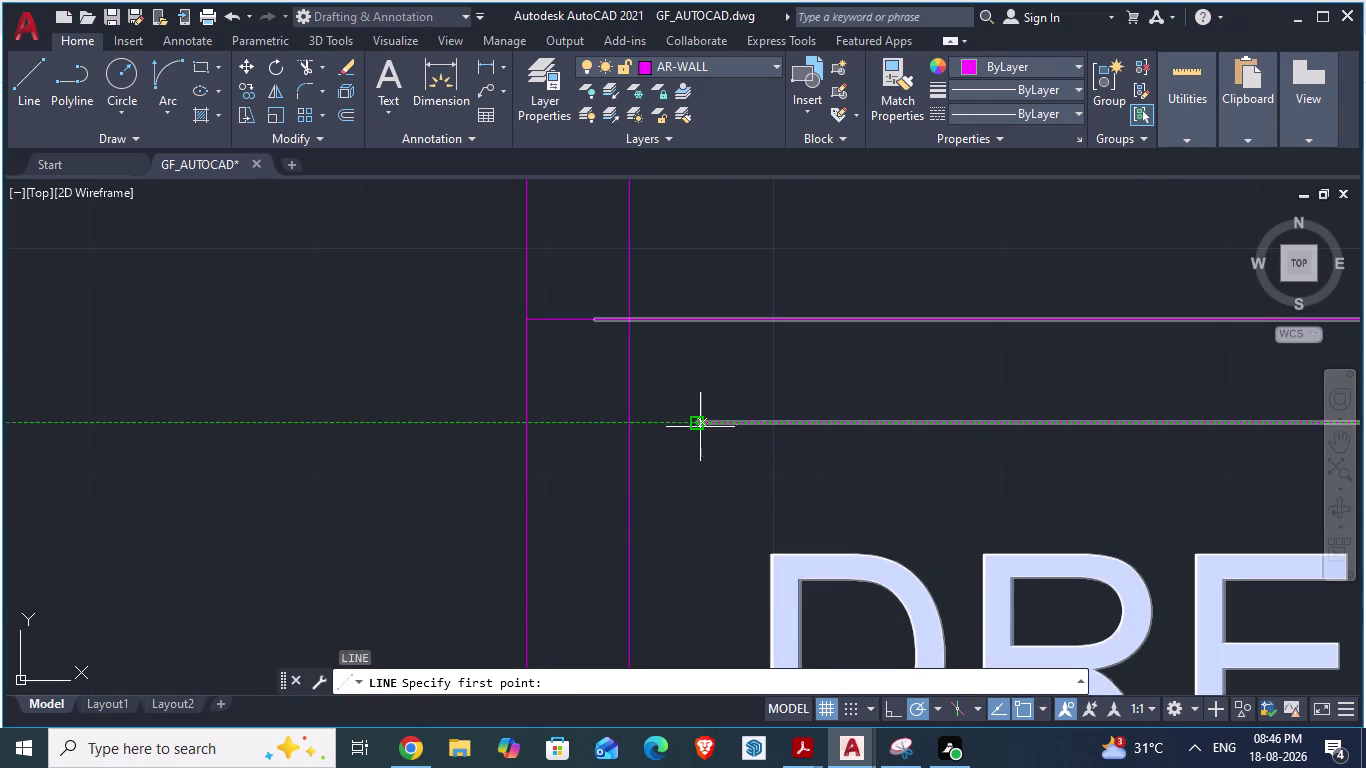
click(700, 427)
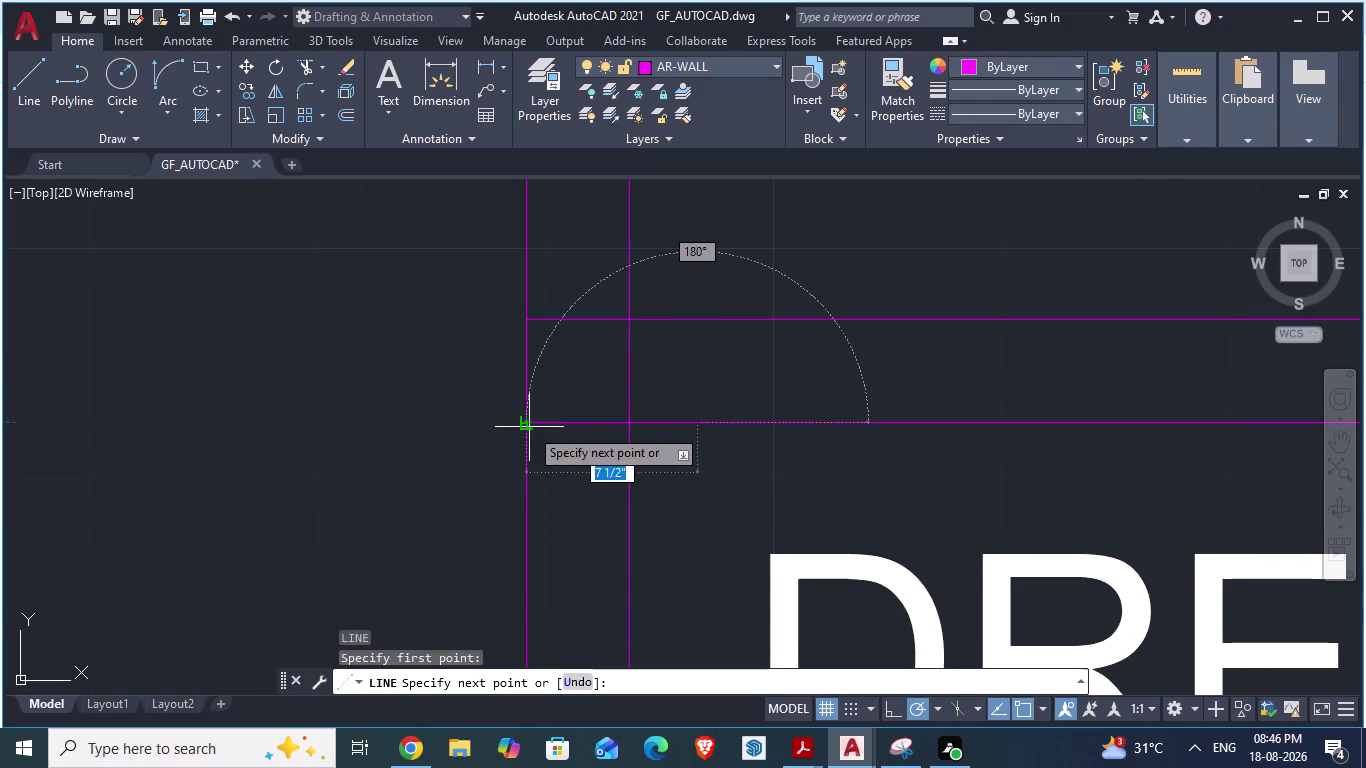
click(528, 426)
key(Return)
Zoom around the utility room, then switch to the ARCH PLANS drawing.
scroll(down, 3)
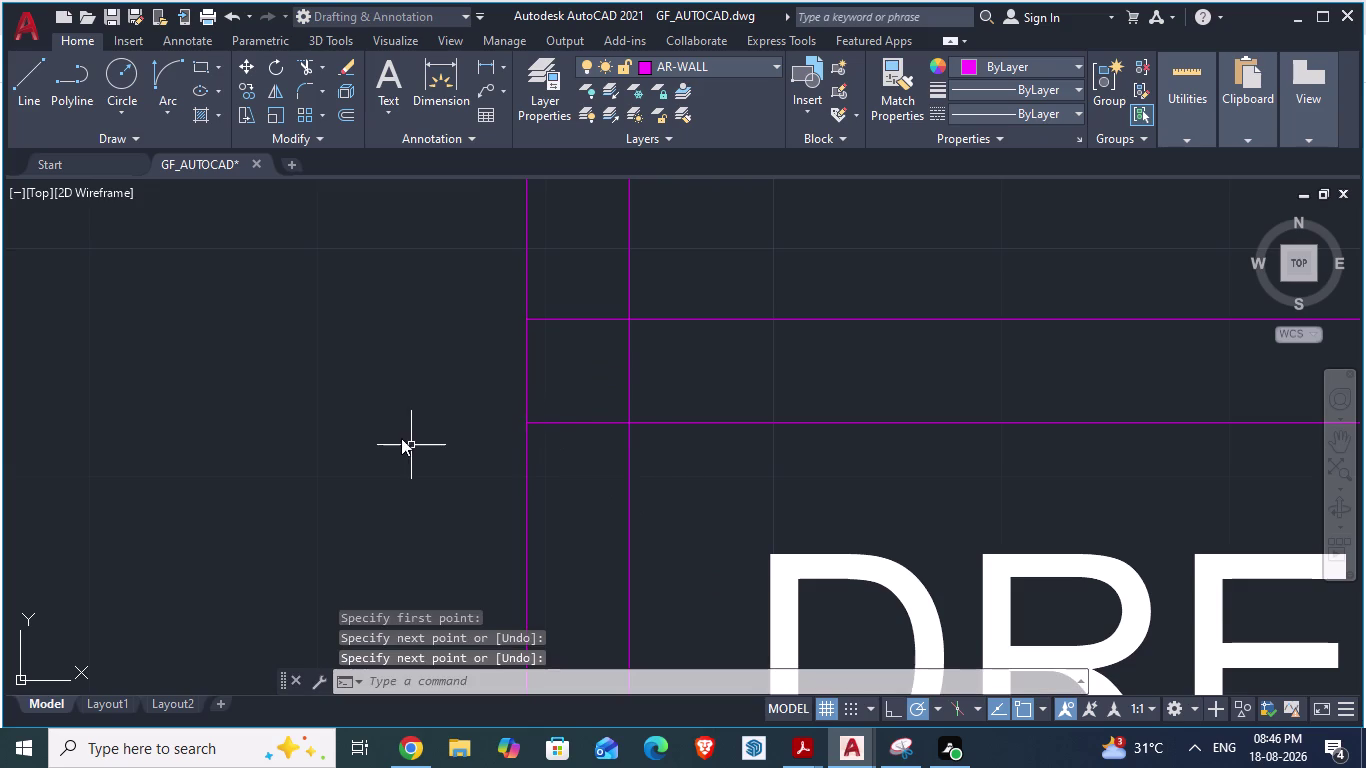
scroll(down, 3)
scroll(down, 3)
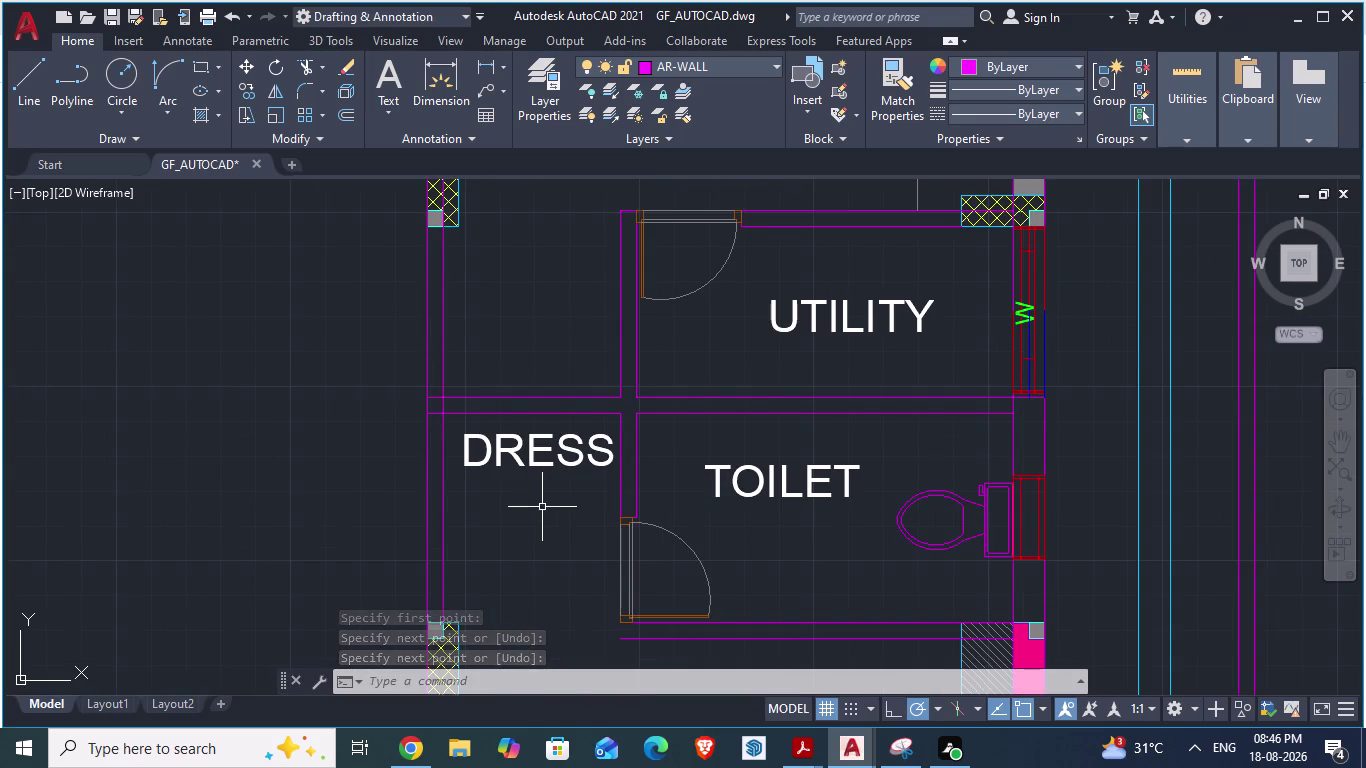
scroll(up, 3)
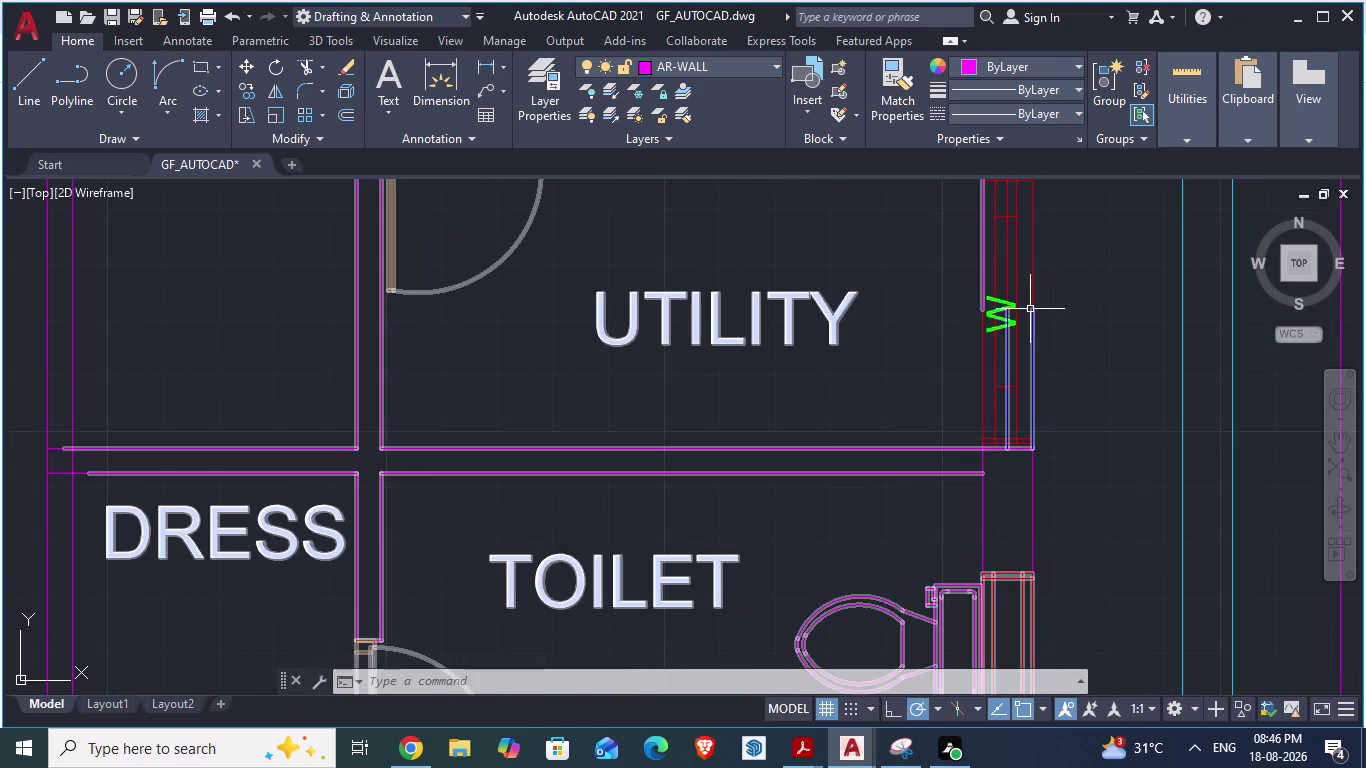
scroll(down, 3)
scroll(down, 3)
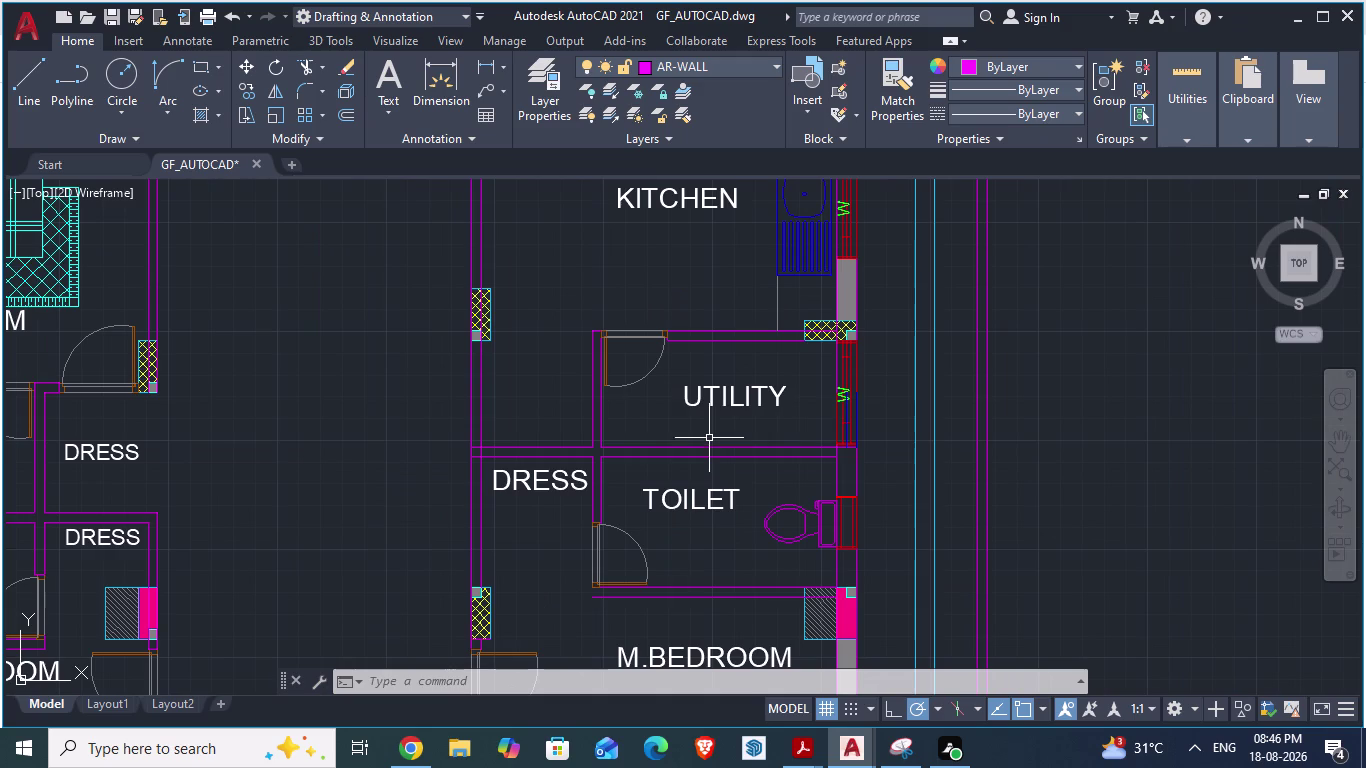
scroll(up, 3)
scroll(up, 3)
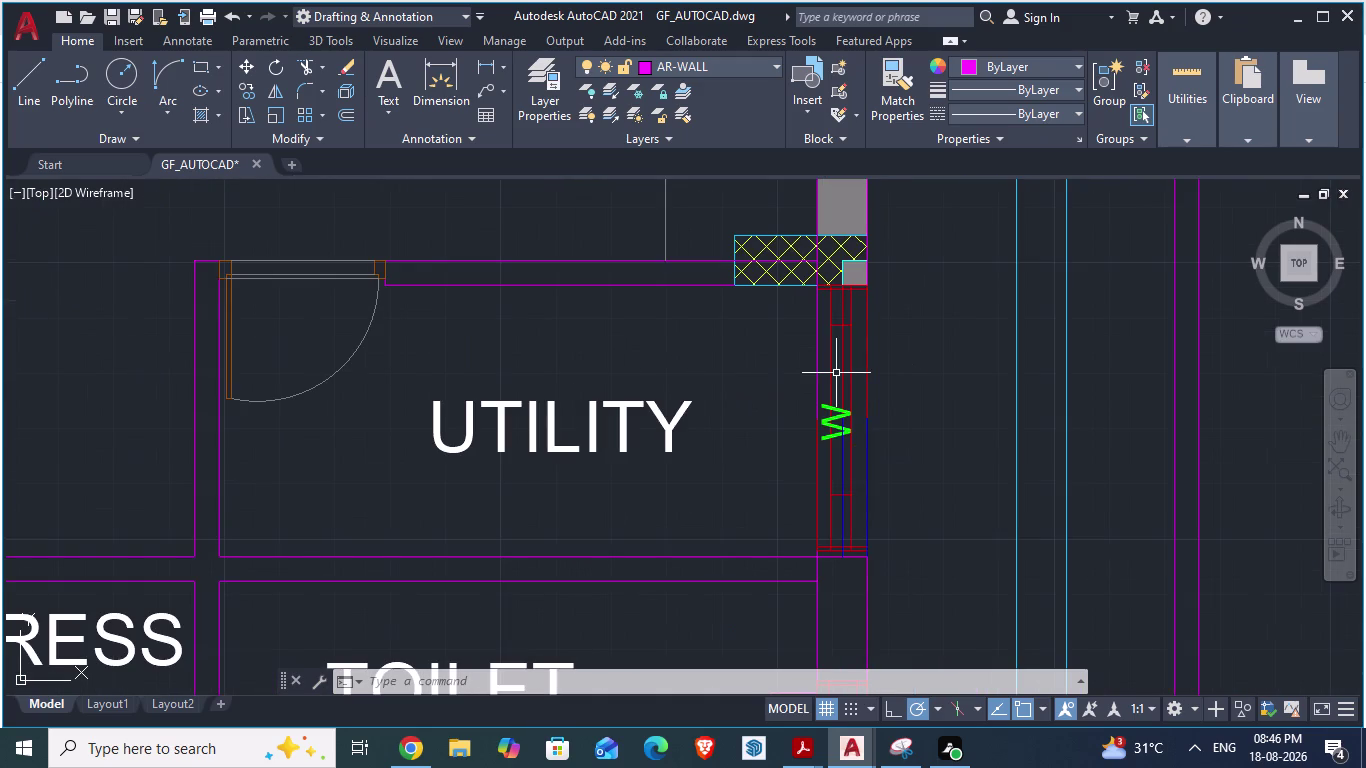
scroll(down, 3)
scroll(down, 3)
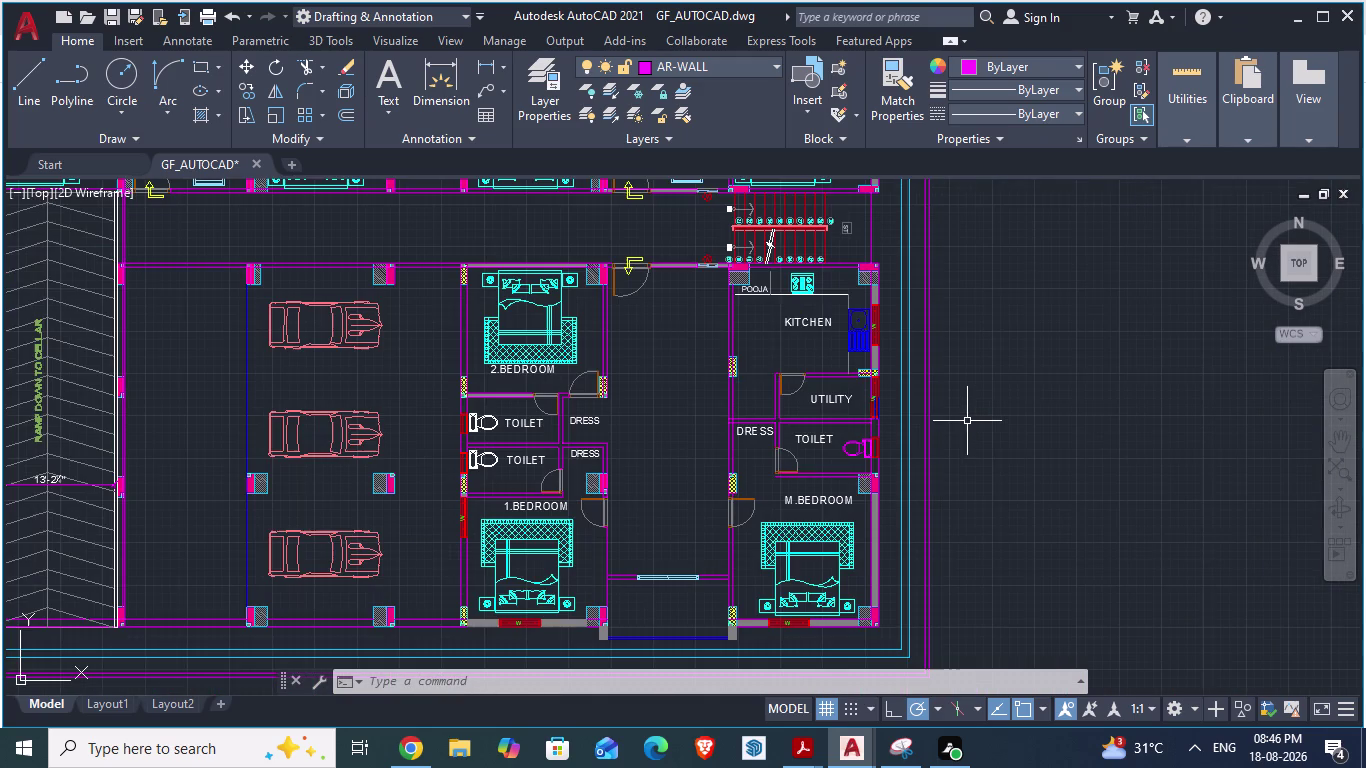
key(alt+Tab)
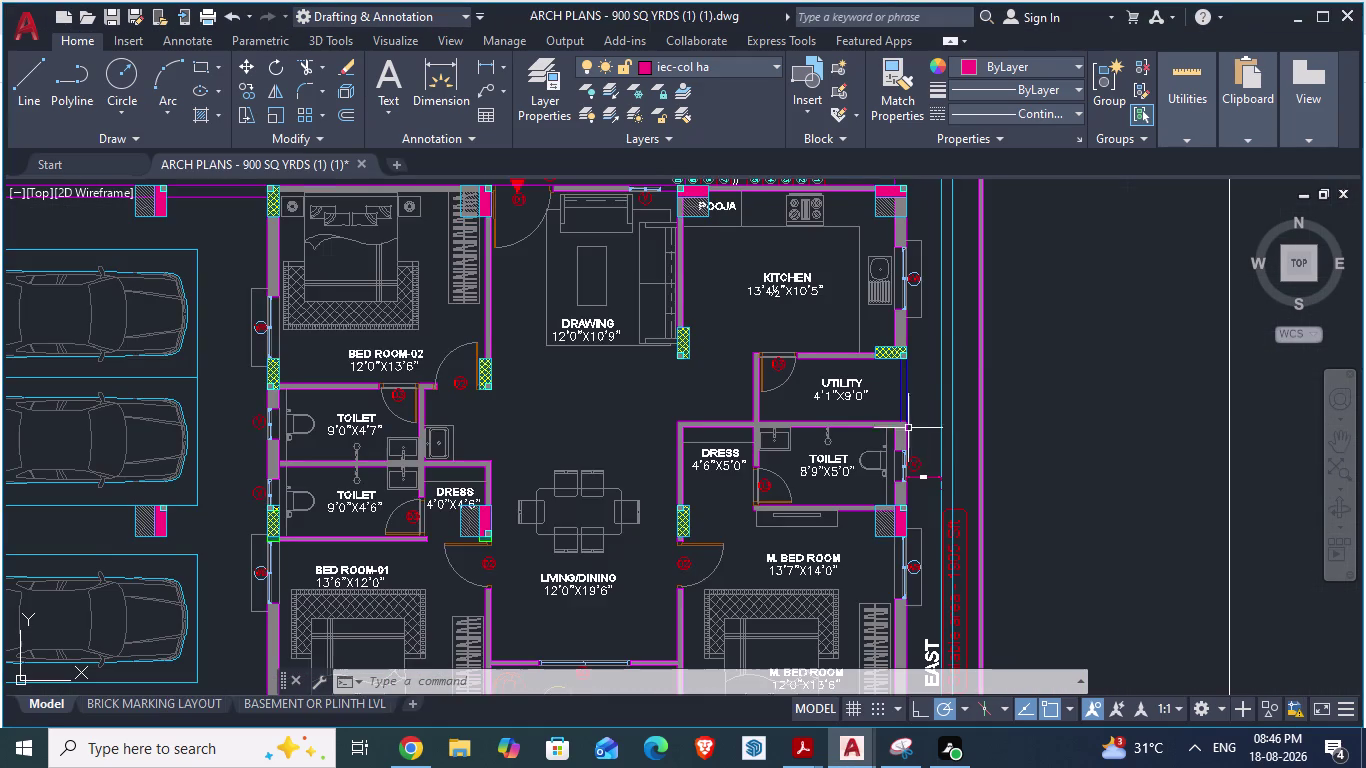
Alternate between ARCH PLANS and GF_AUTOCAD, ending zoomed on the utility room and toilet.
scroll(down, 3)
scroll(up, 3)
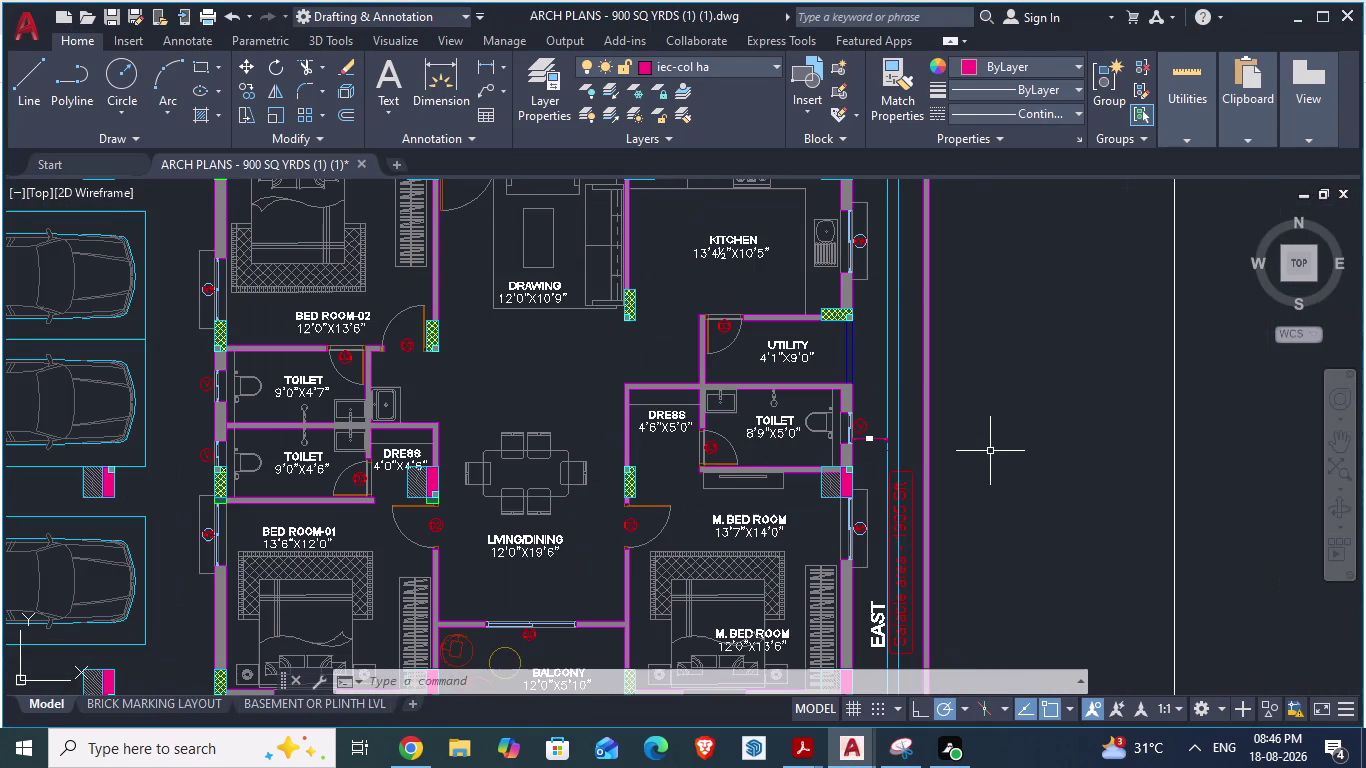
key(alt+Tab)
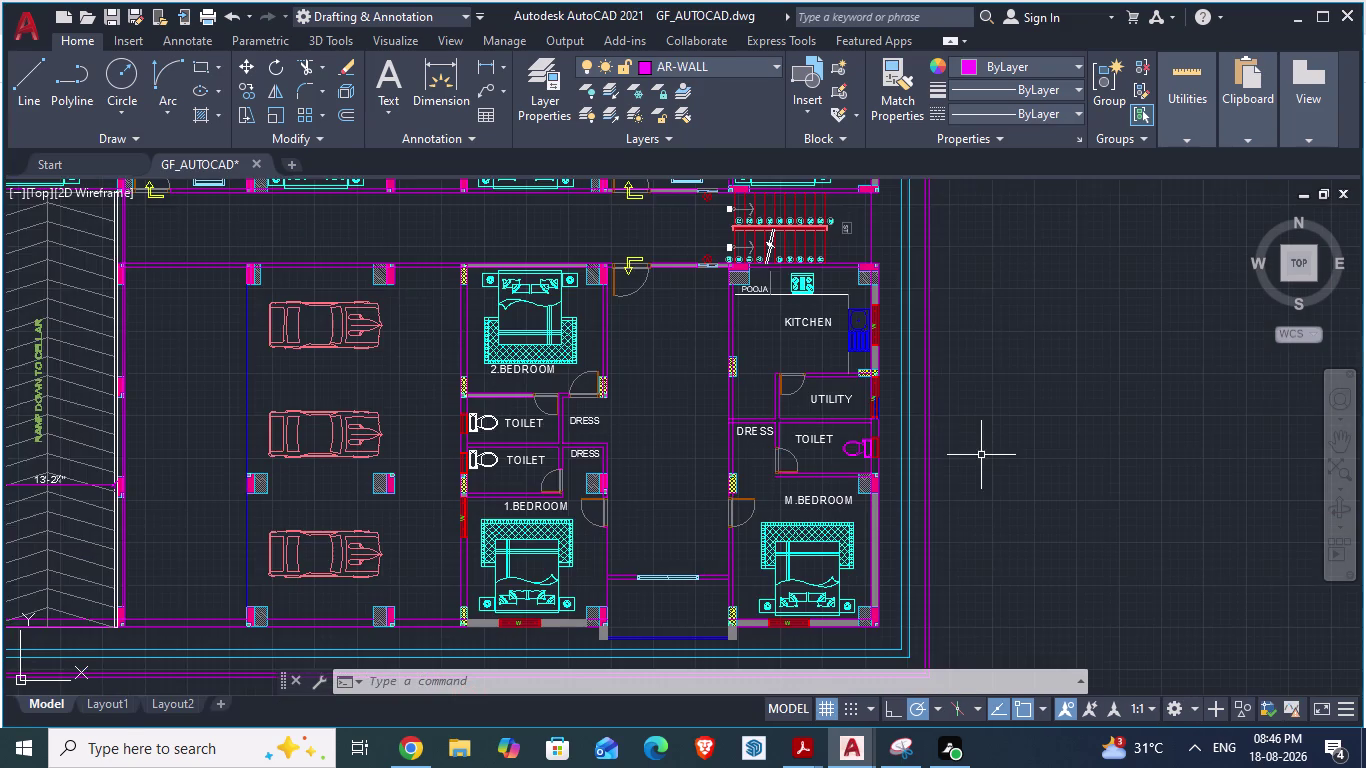
scroll(up, 3)
scroll(up, 3)
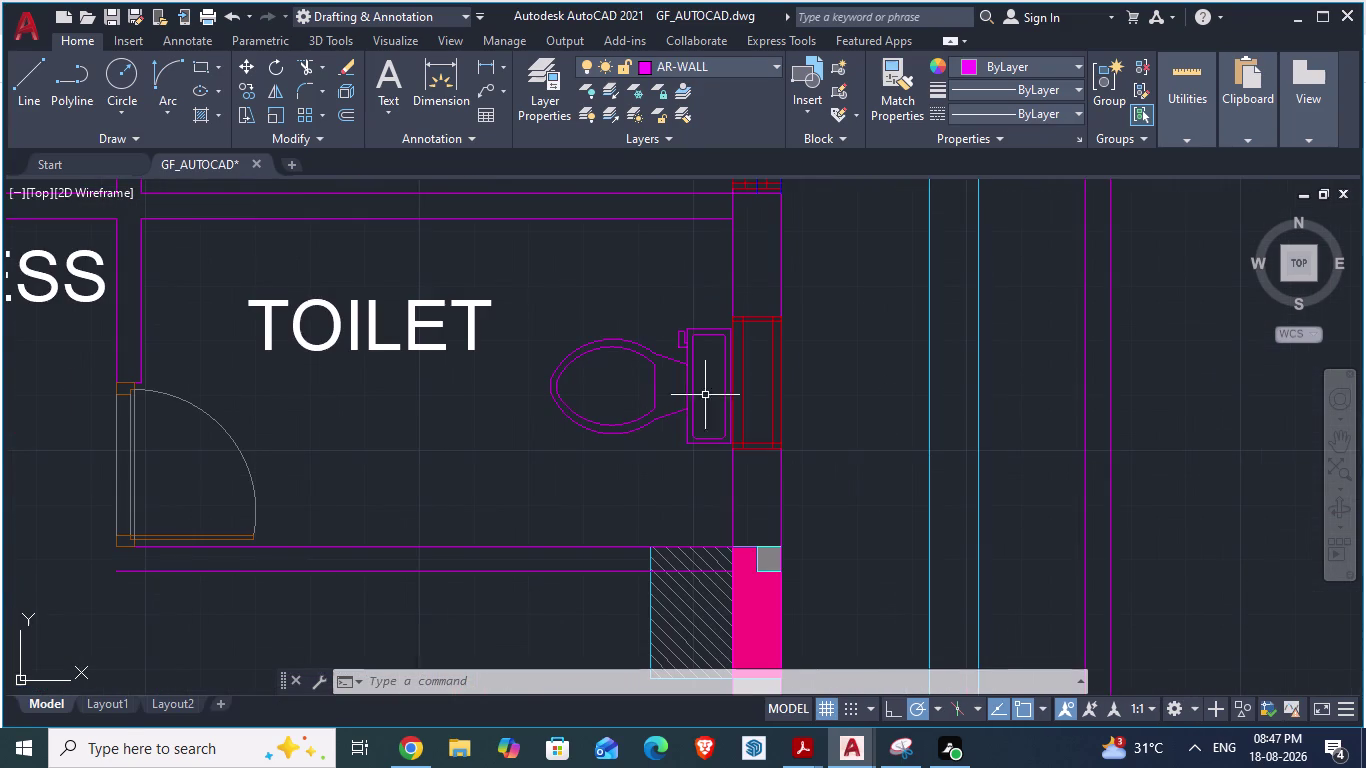
scroll(down, 3)
key(alt+Tab)
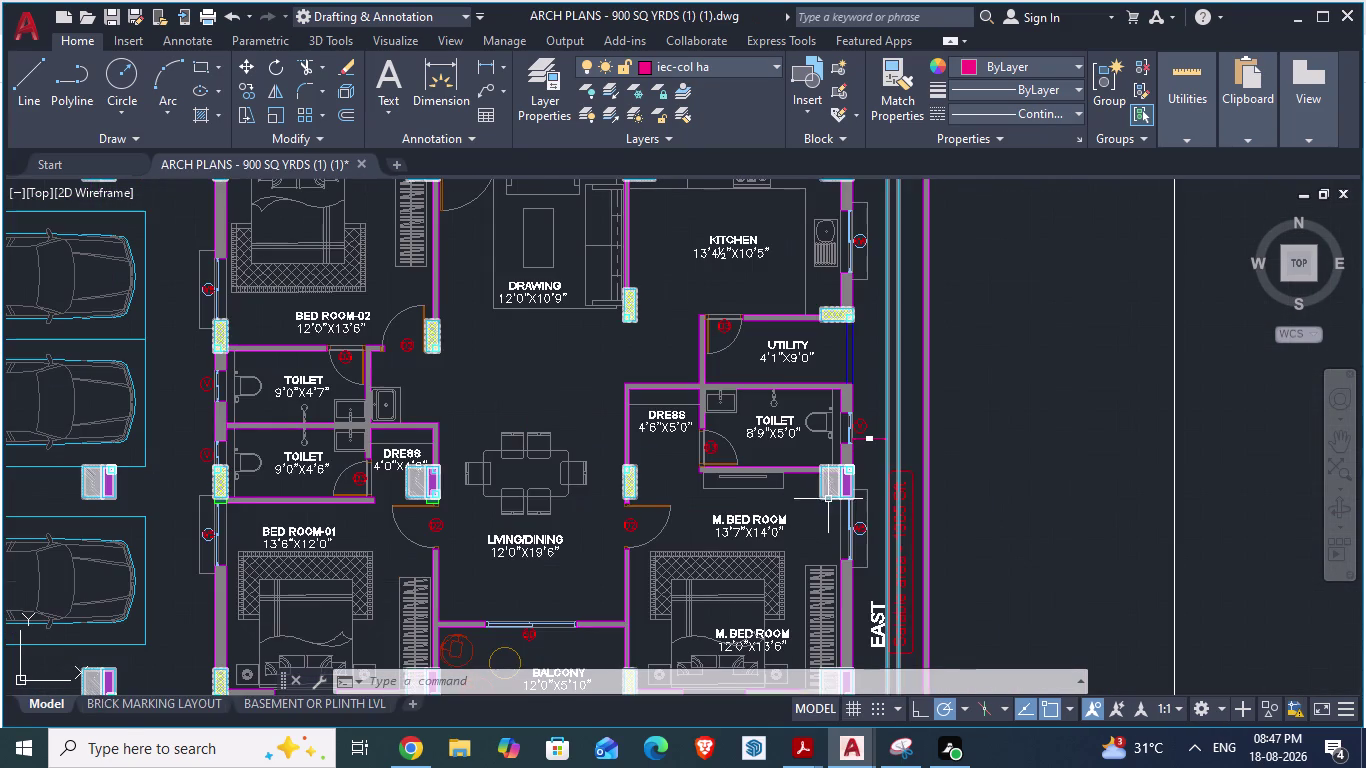
key(alt+Tab)
scroll(up, 3)
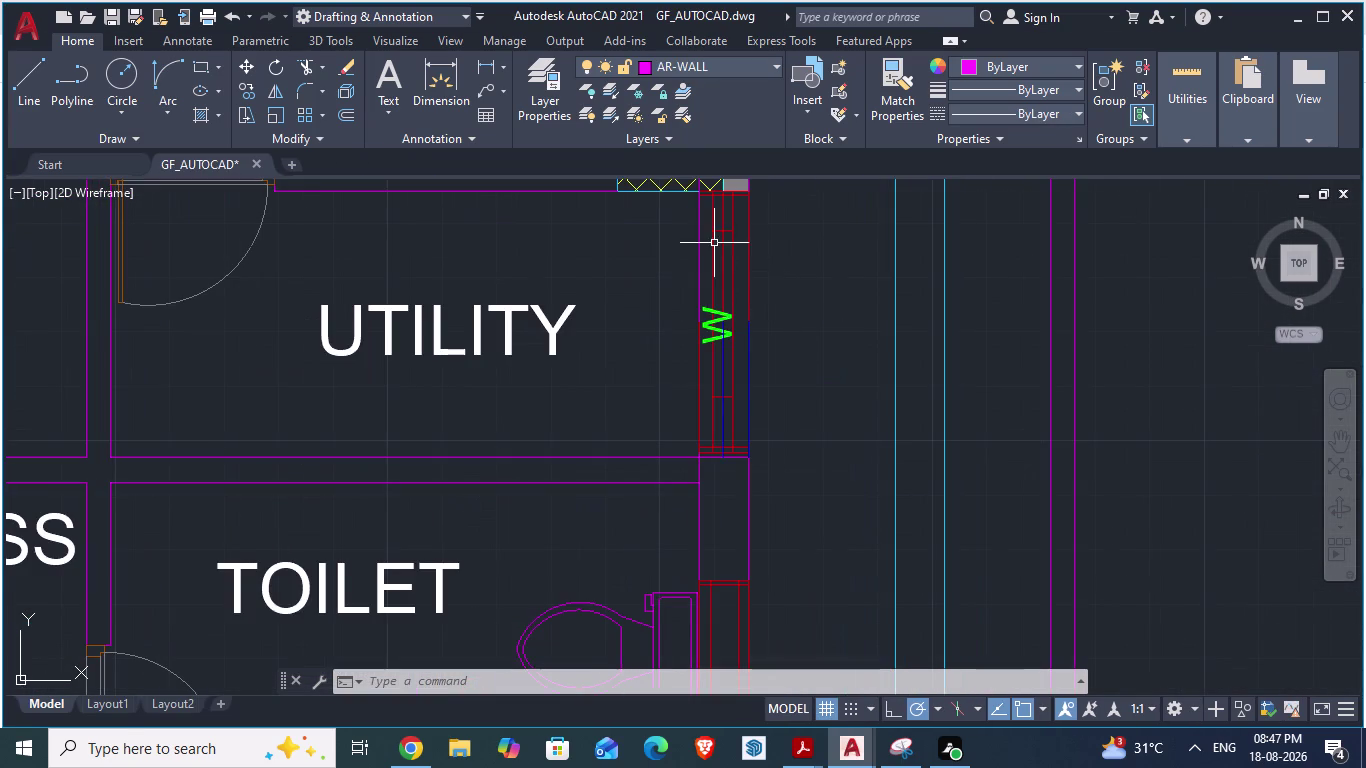
Erase the green W label beside the utility room wall.
click(712, 243)
key(Delete)
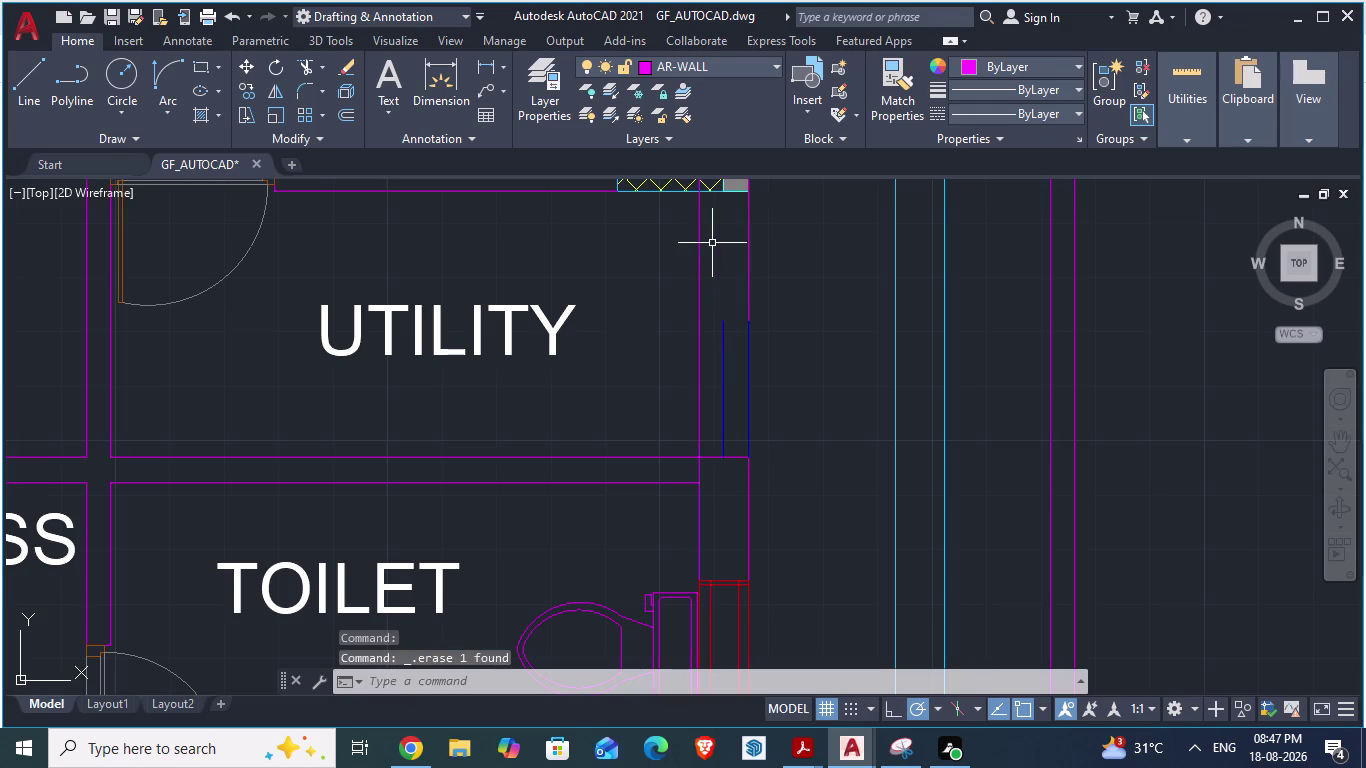
scroll(down, 3)
scroll(up, 3)
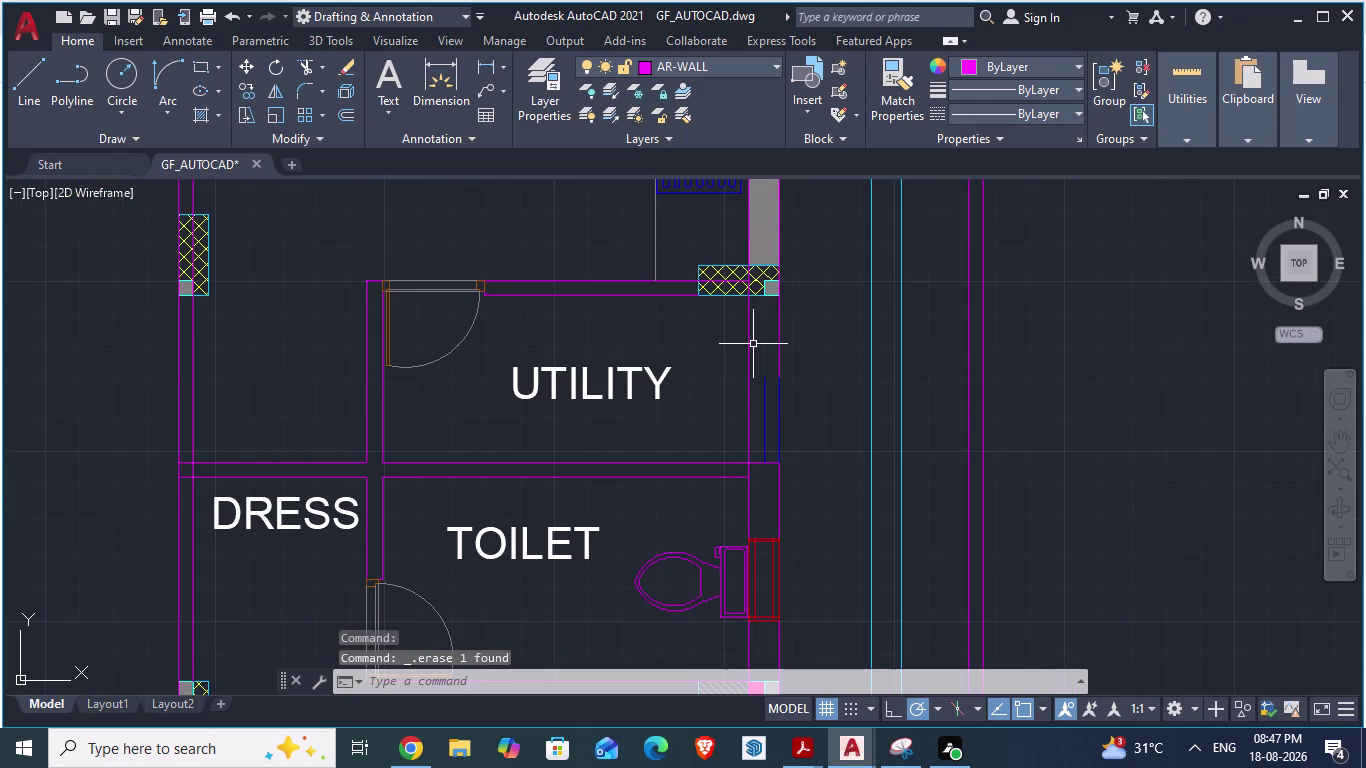
Cancel a stray selection box and switch to the ARCH PLANS drawing.
click(748, 342)
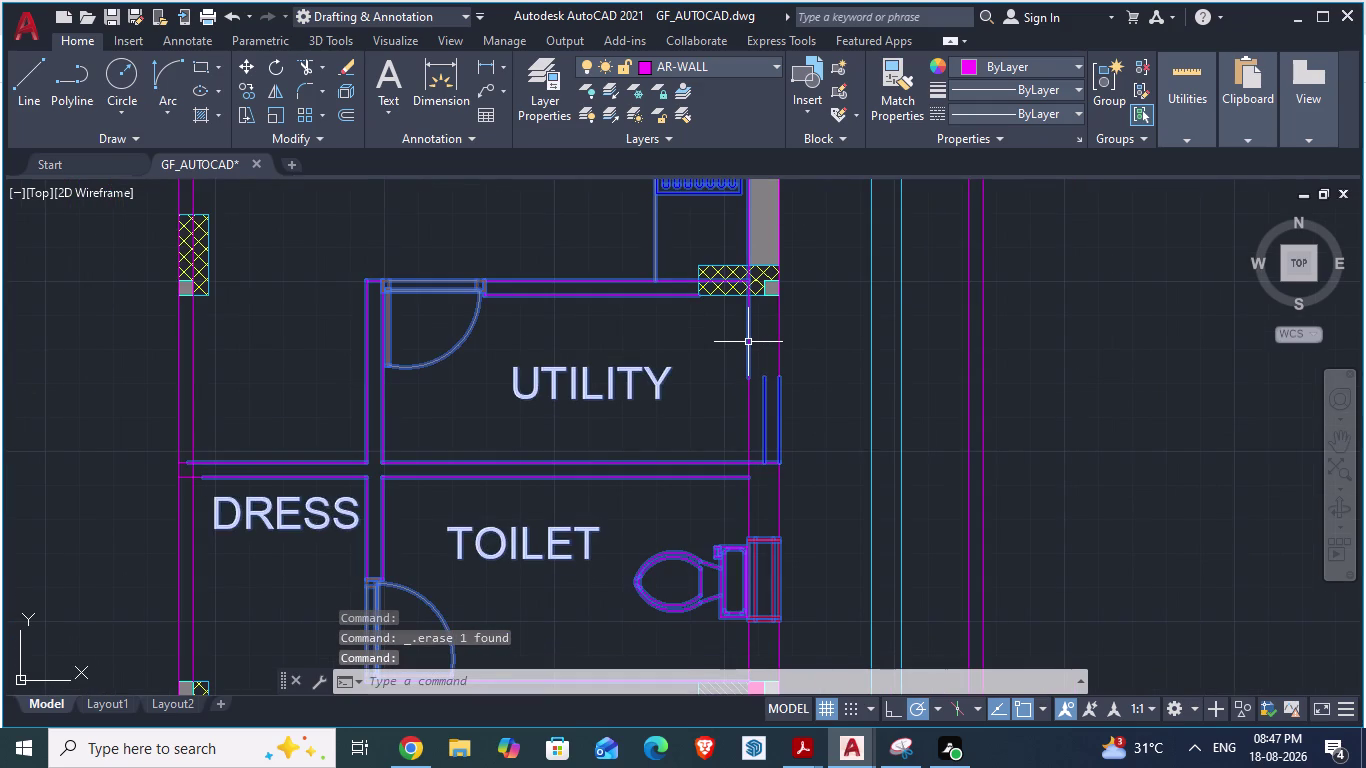
key(Escape)
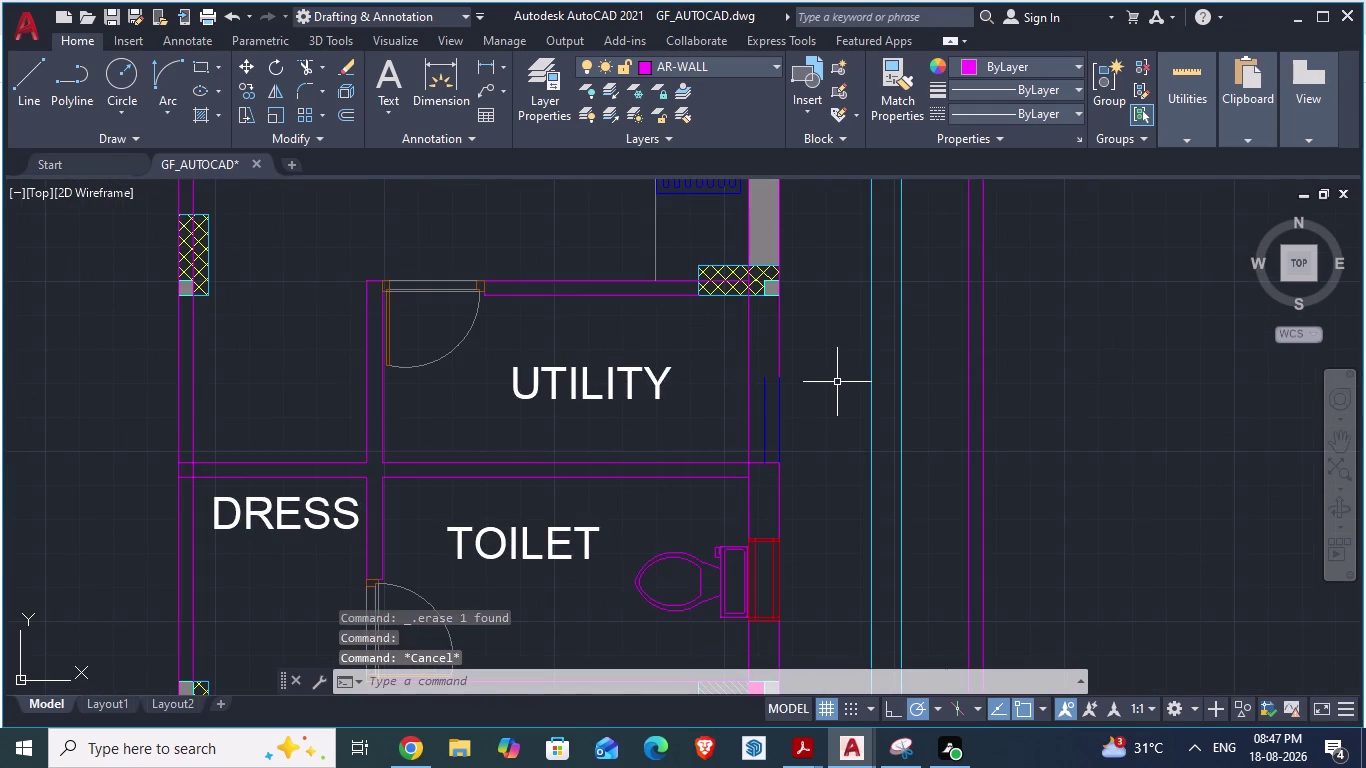
key(alt+Tab)
scroll(down, 3)
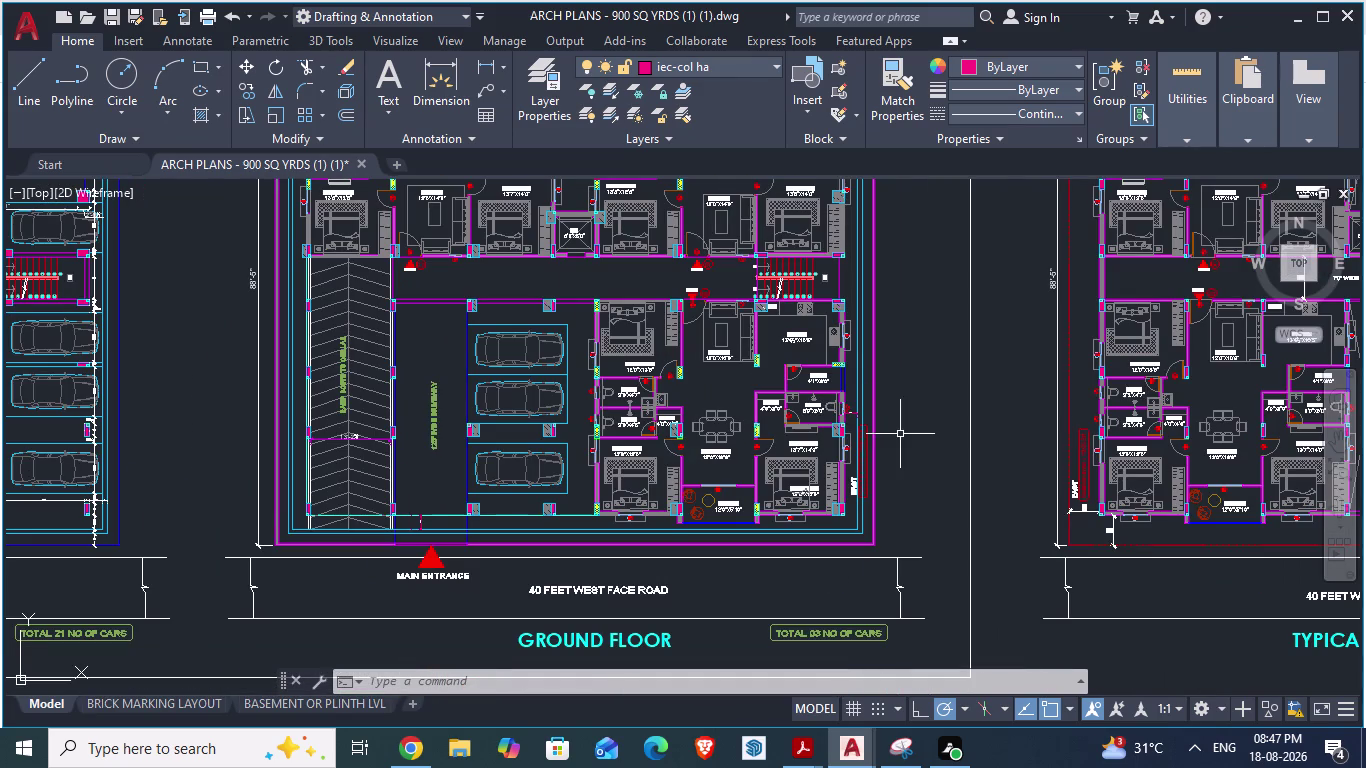
Zoom in ARCH PLANS and toggle to GF_AUTOCAD to compare the utility wall opening.
scroll(down, 3)
scroll(up, 3)
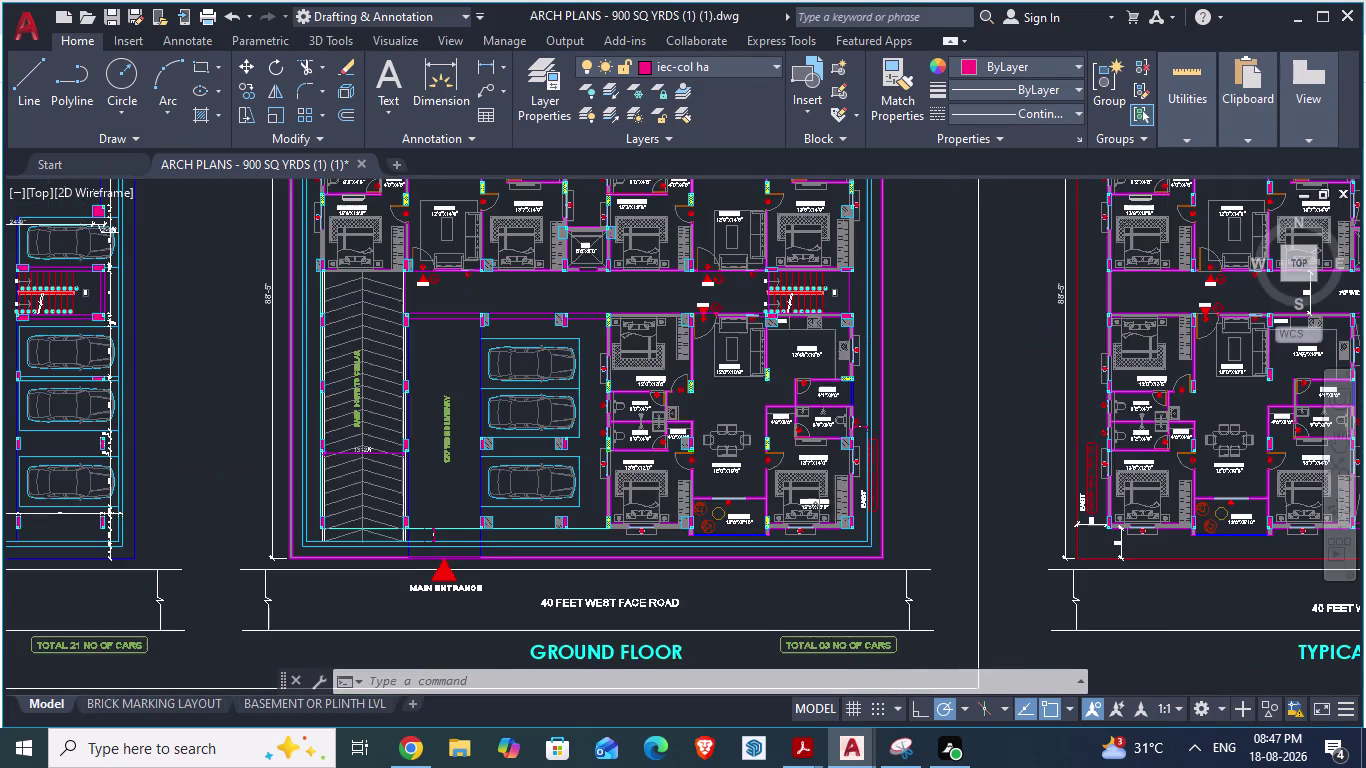
scroll(down, 3)
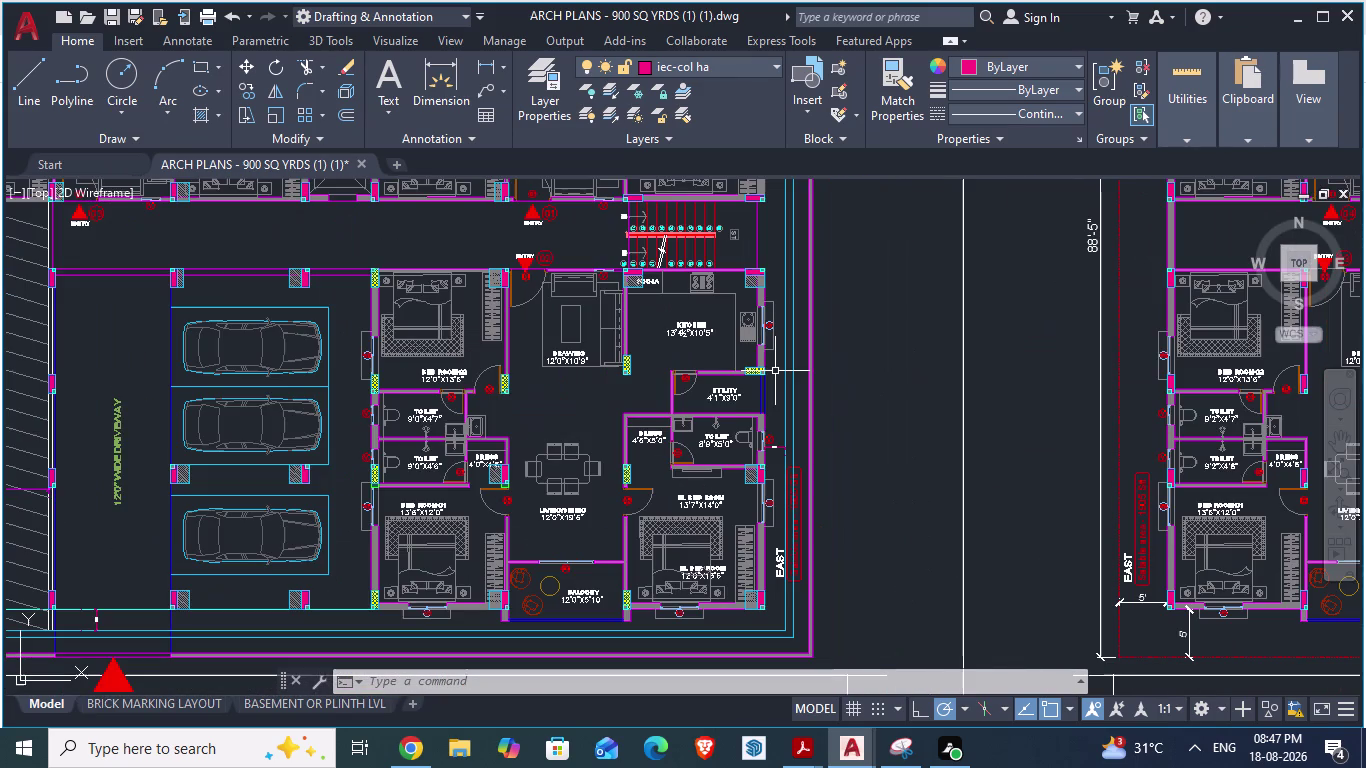
key(alt+Tab)
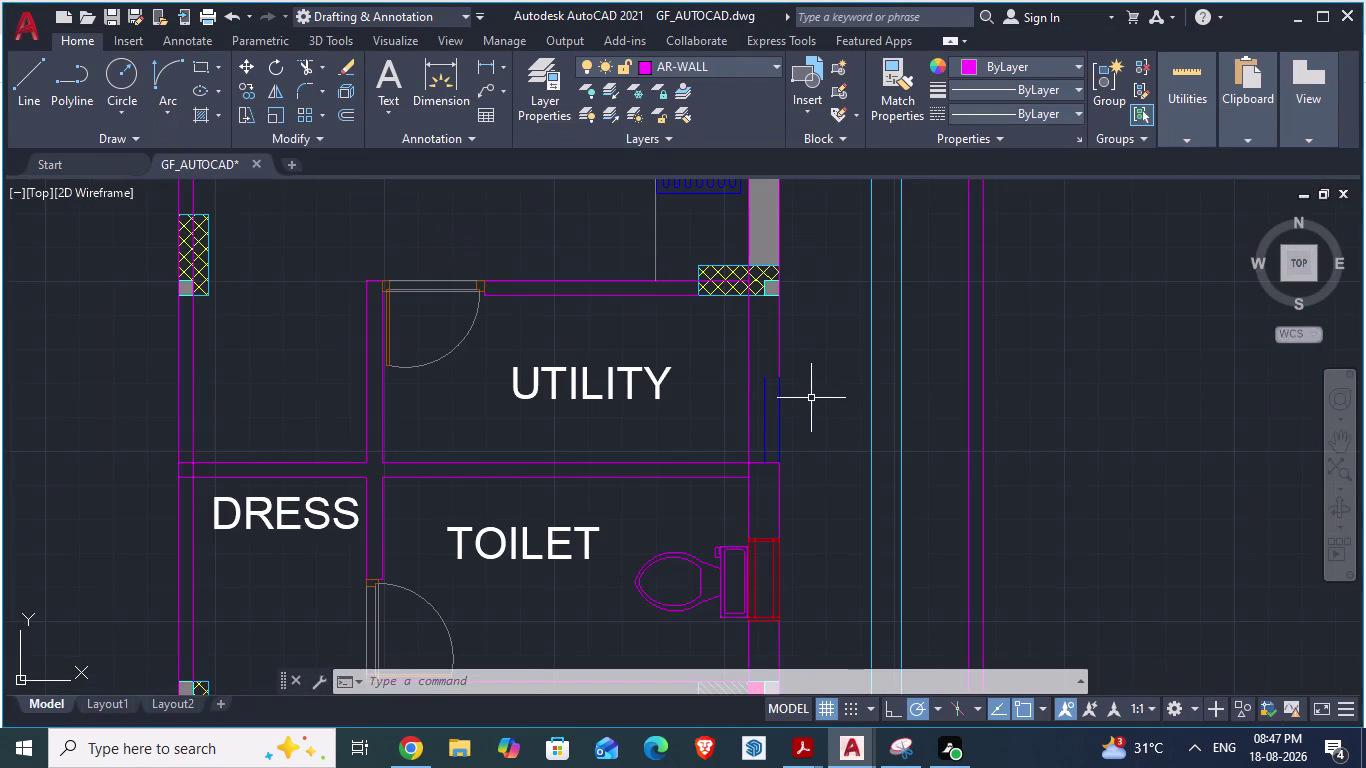
key(alt+Tab)
scroll(up, 3)
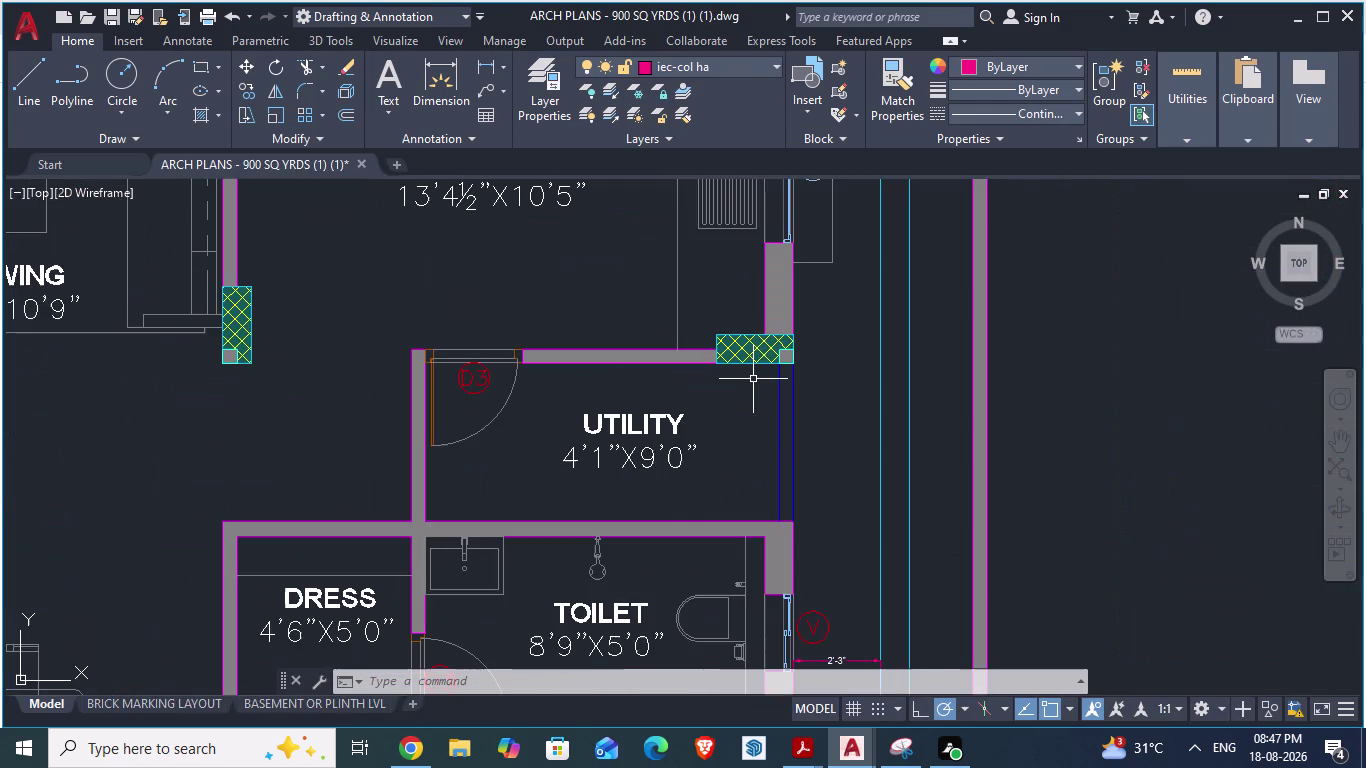
scroll(up, 3)
key(alt+Tab)
scroll(up, 3)
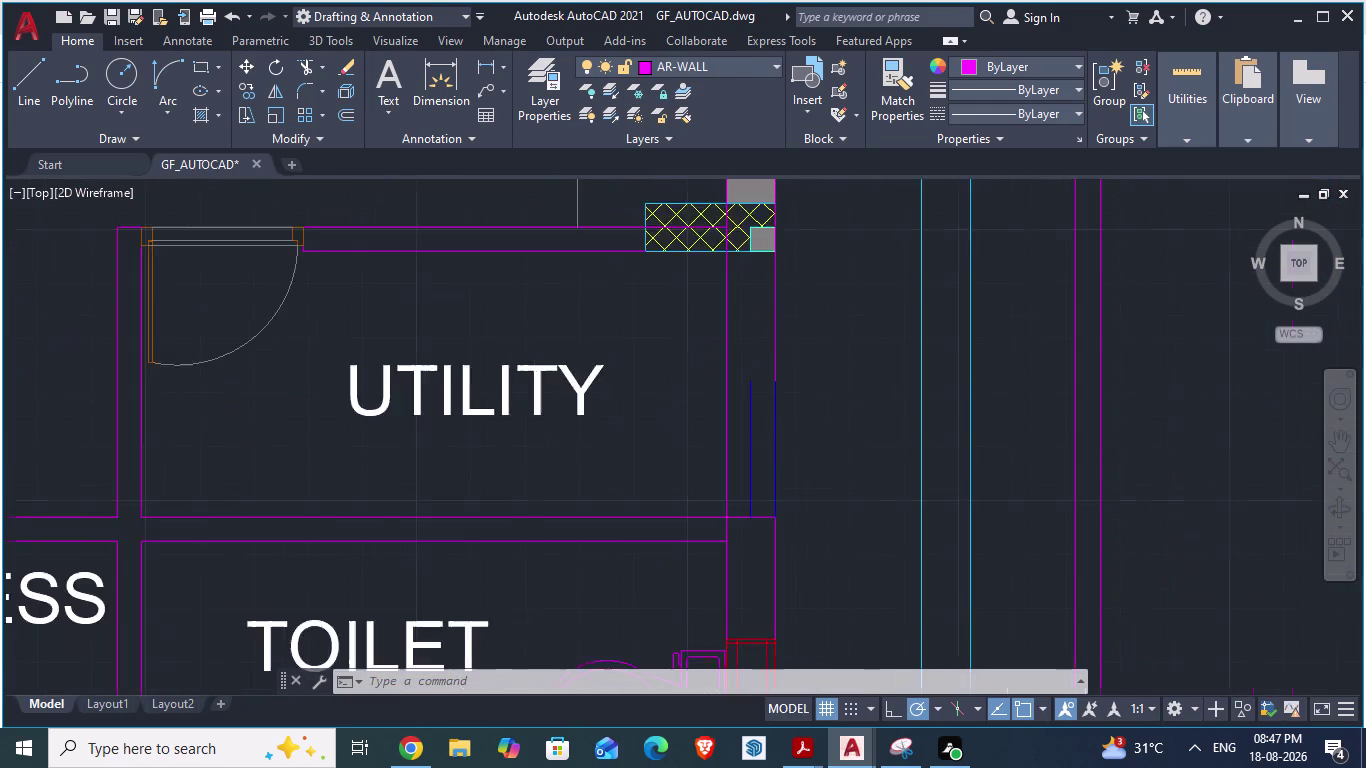
scroll(up, 3)
scroll(down, 3)
scroll(down, 3)
scroll(down, 3)
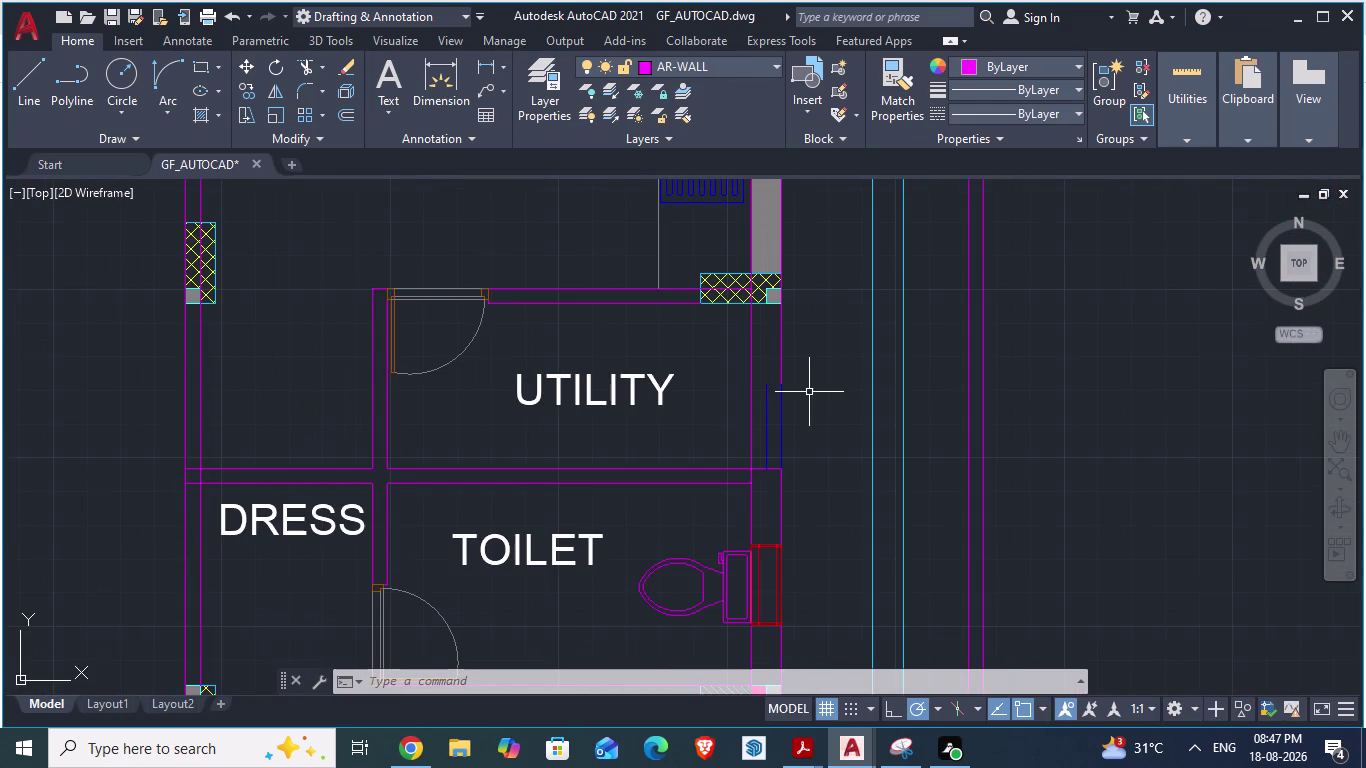
Keep alternating between both drawings, finishing on GF_AUTOCAD at the utility room.
key(alt+Tab)
scroll(down, 3)
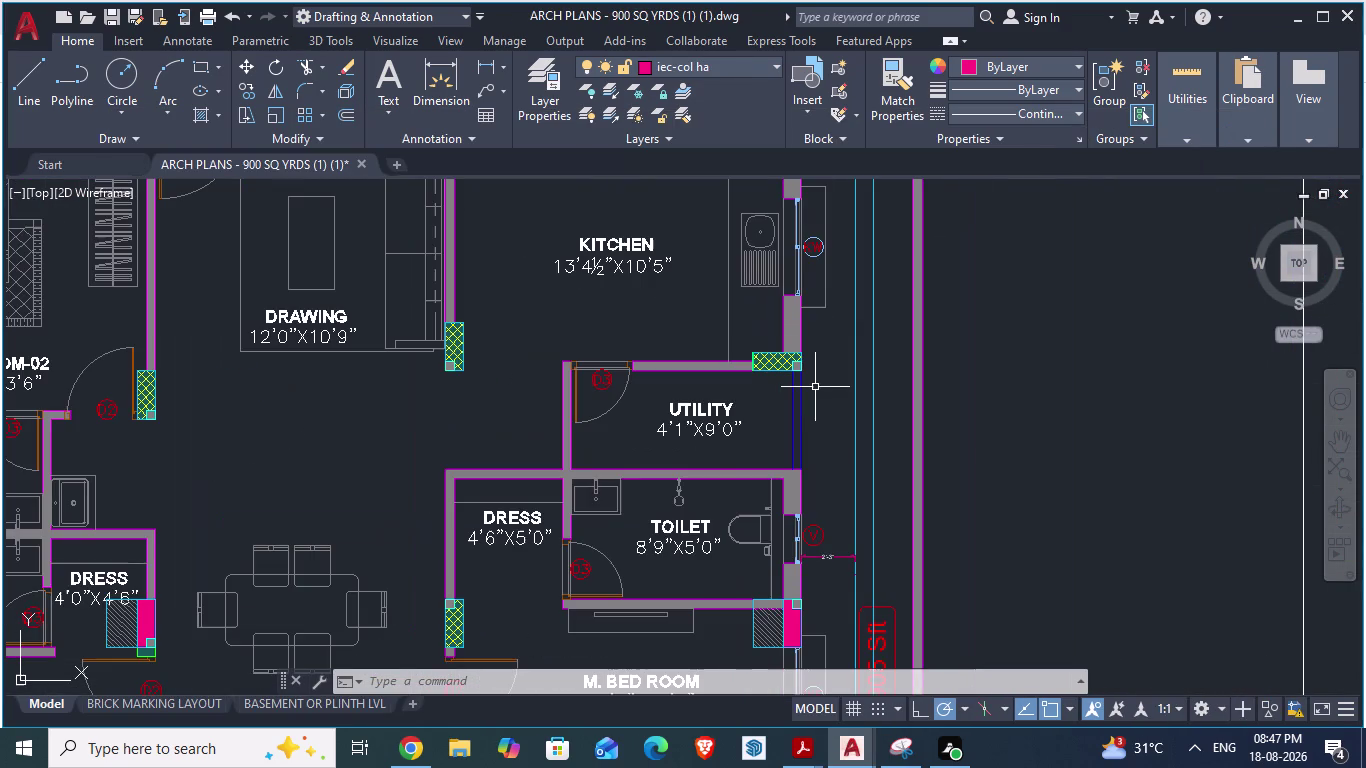
scroll(down, 3)
scroll(up, 3)
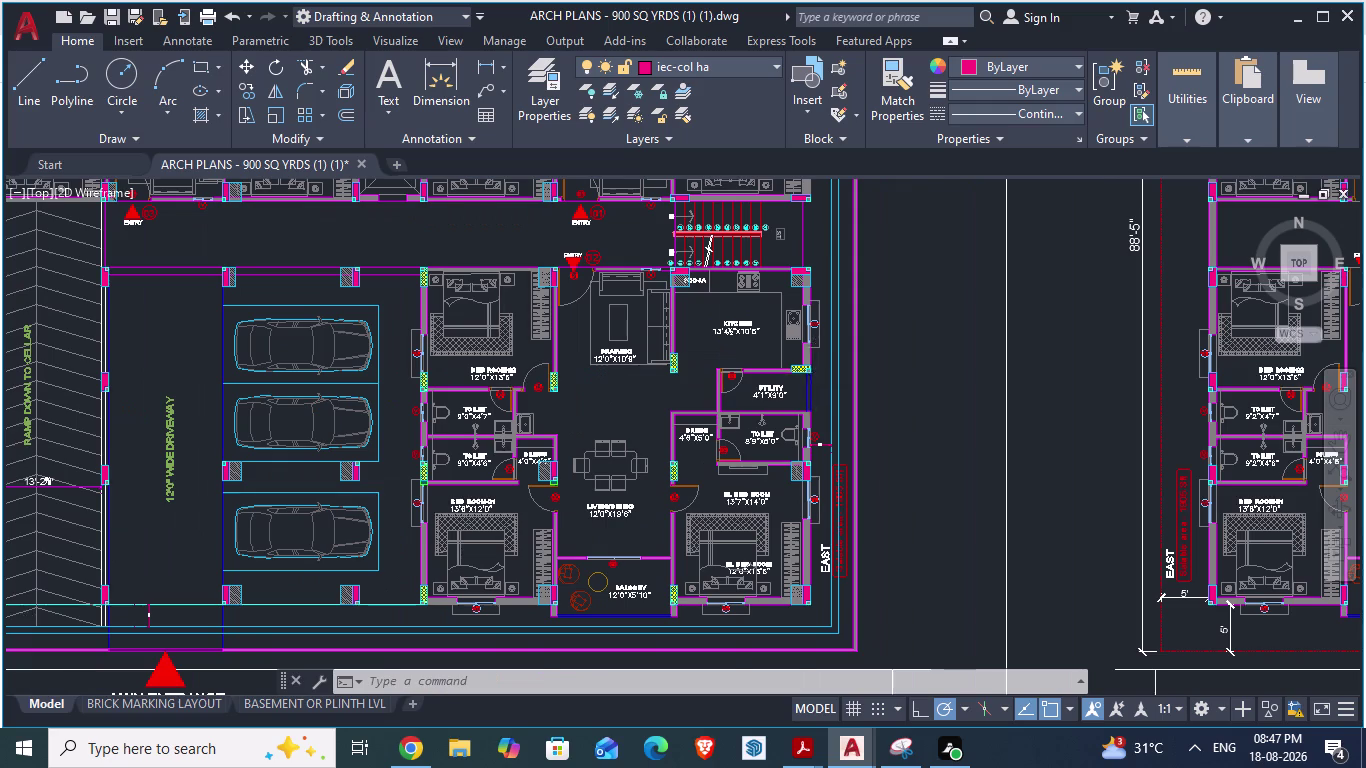
scroll(up, 3)
key(alt+Tab)
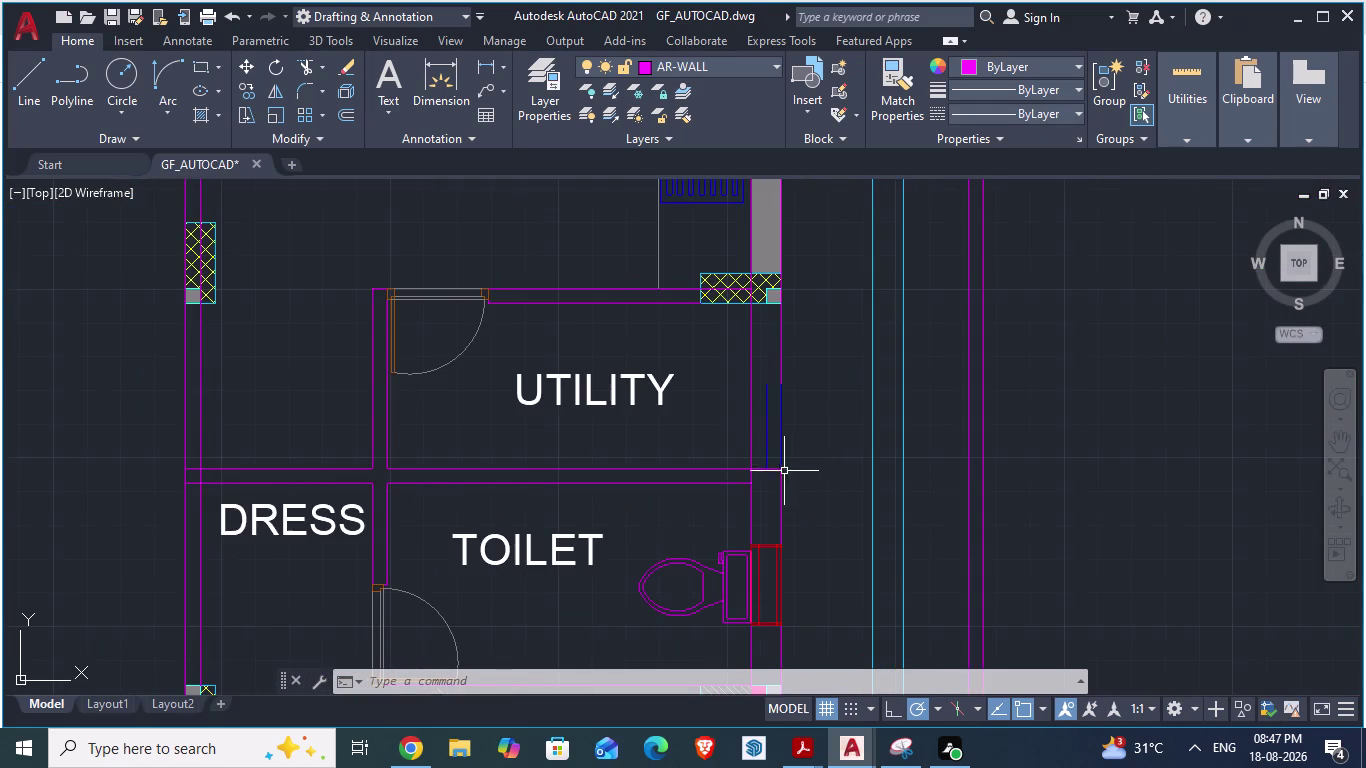
scroll(up, 3)
scroll(down, 3)
key(alt+Tab)
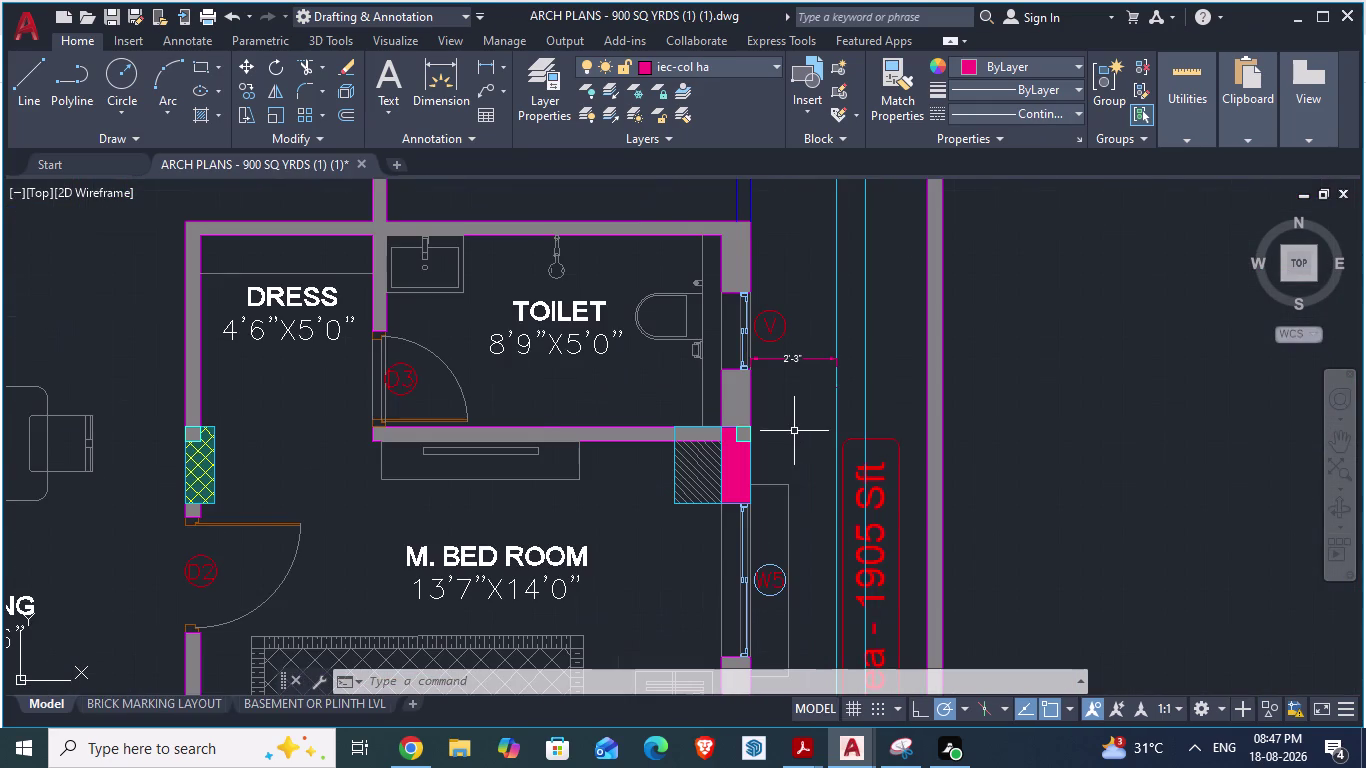
scroll(down, 3)
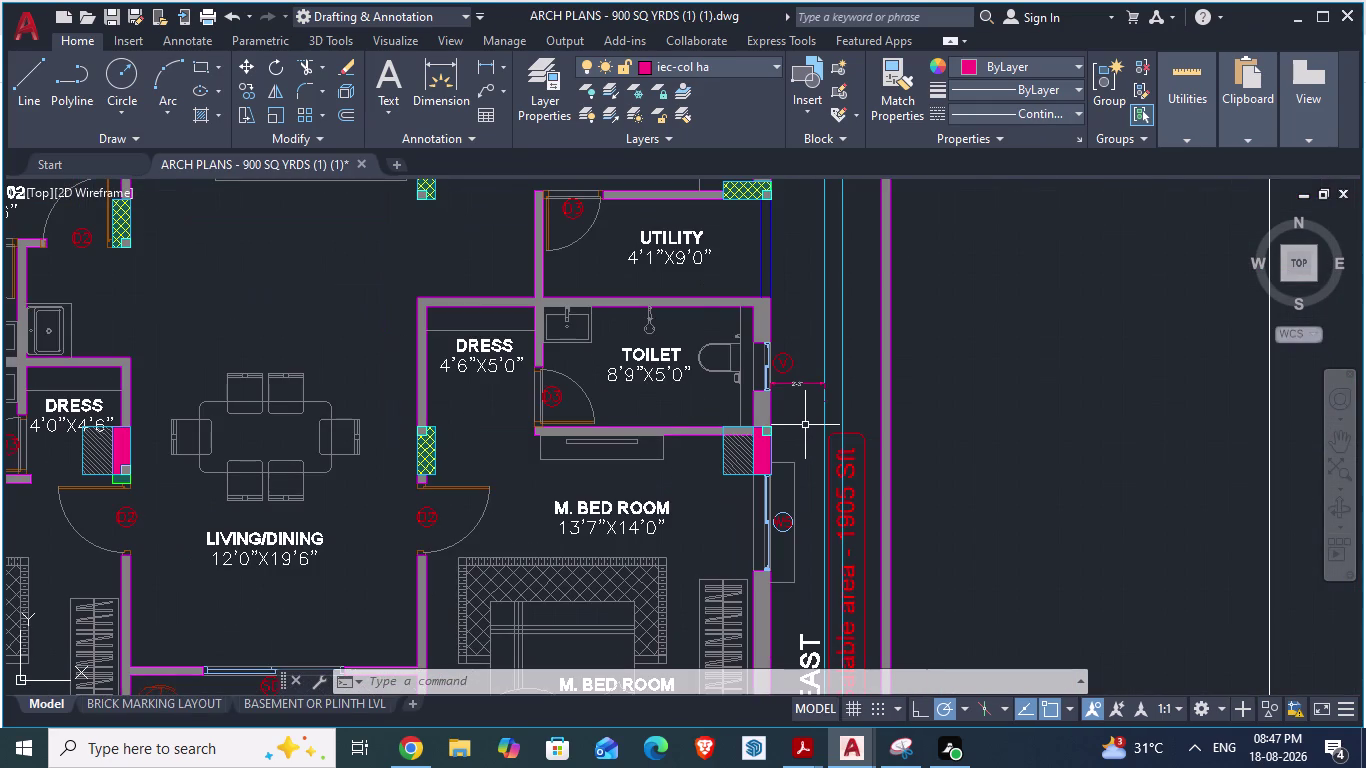
scroll(down, 3)
key(alt+Tab)
key(alt+Tab)
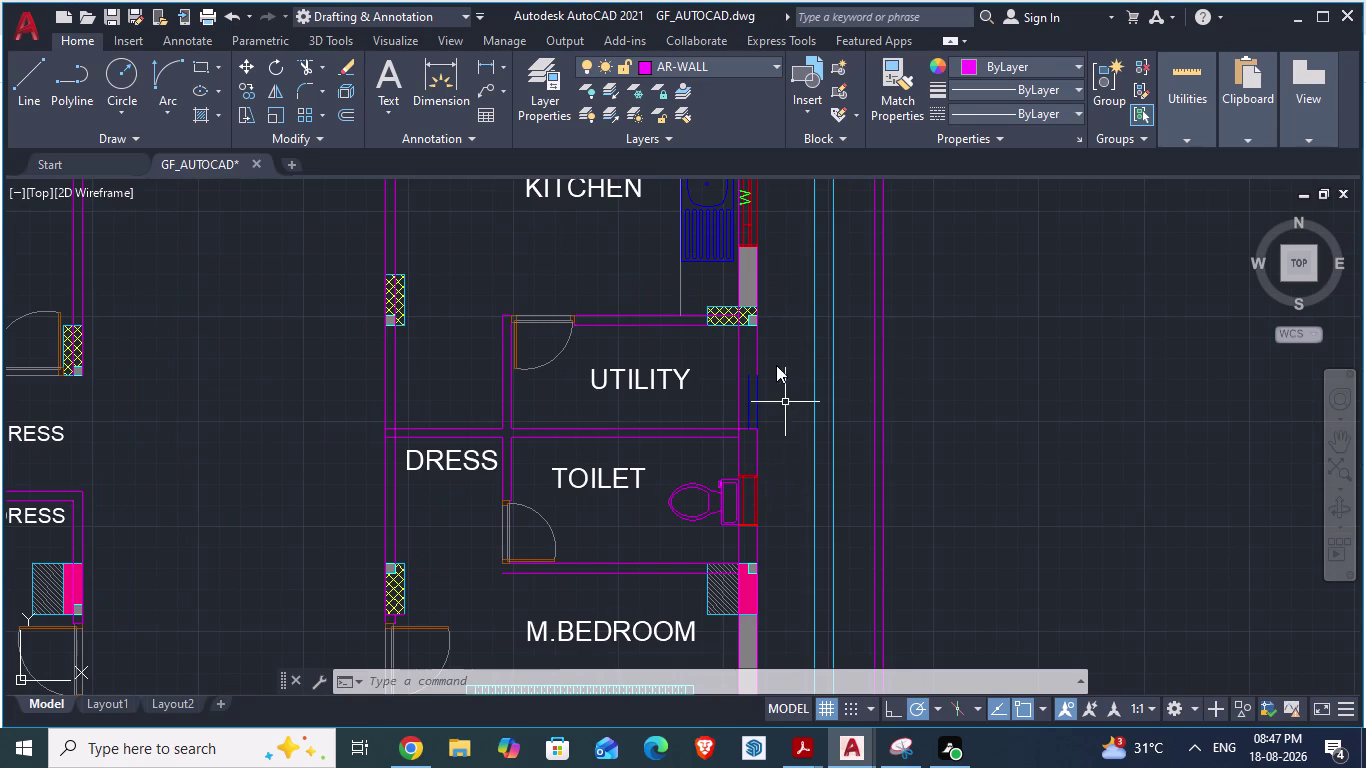
scroll(down, 3)
scroll(up, 3)
key(alt+Tab)
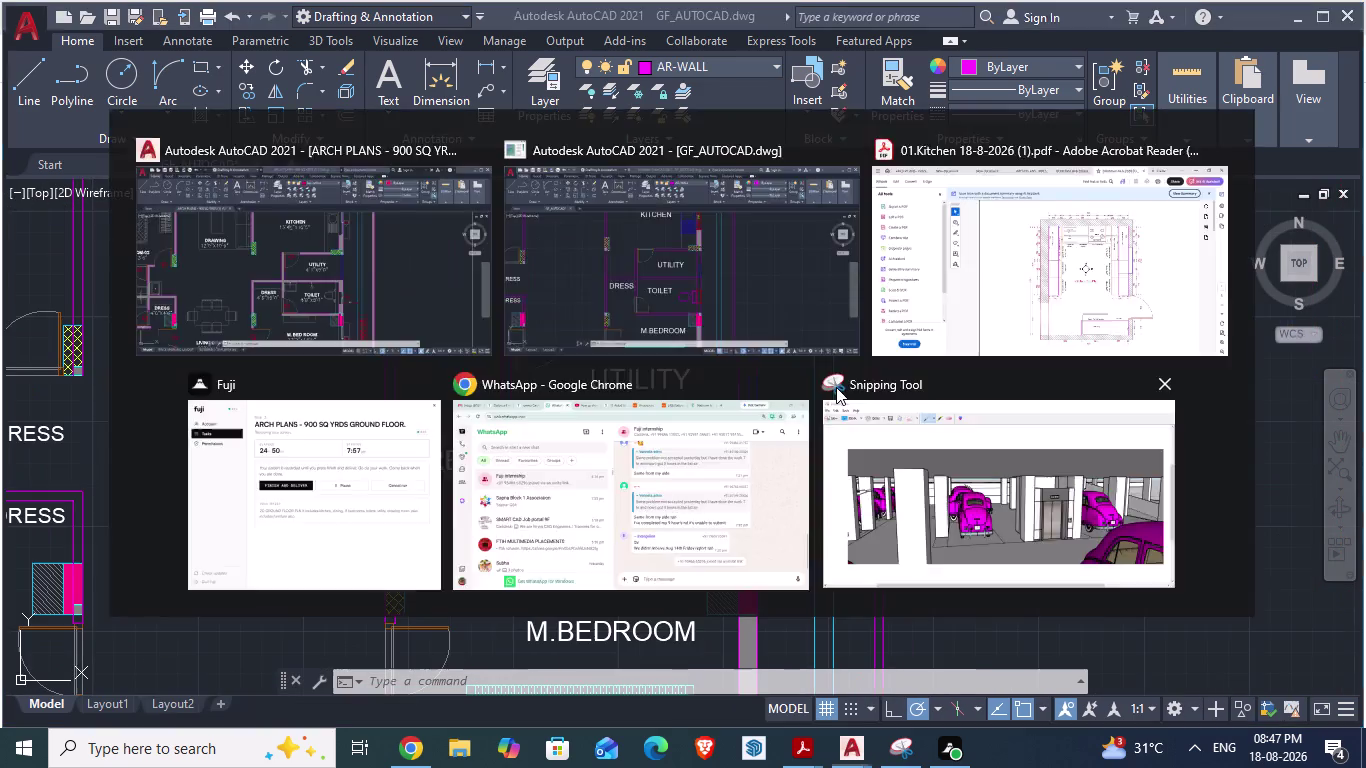
key(alt+Tab)
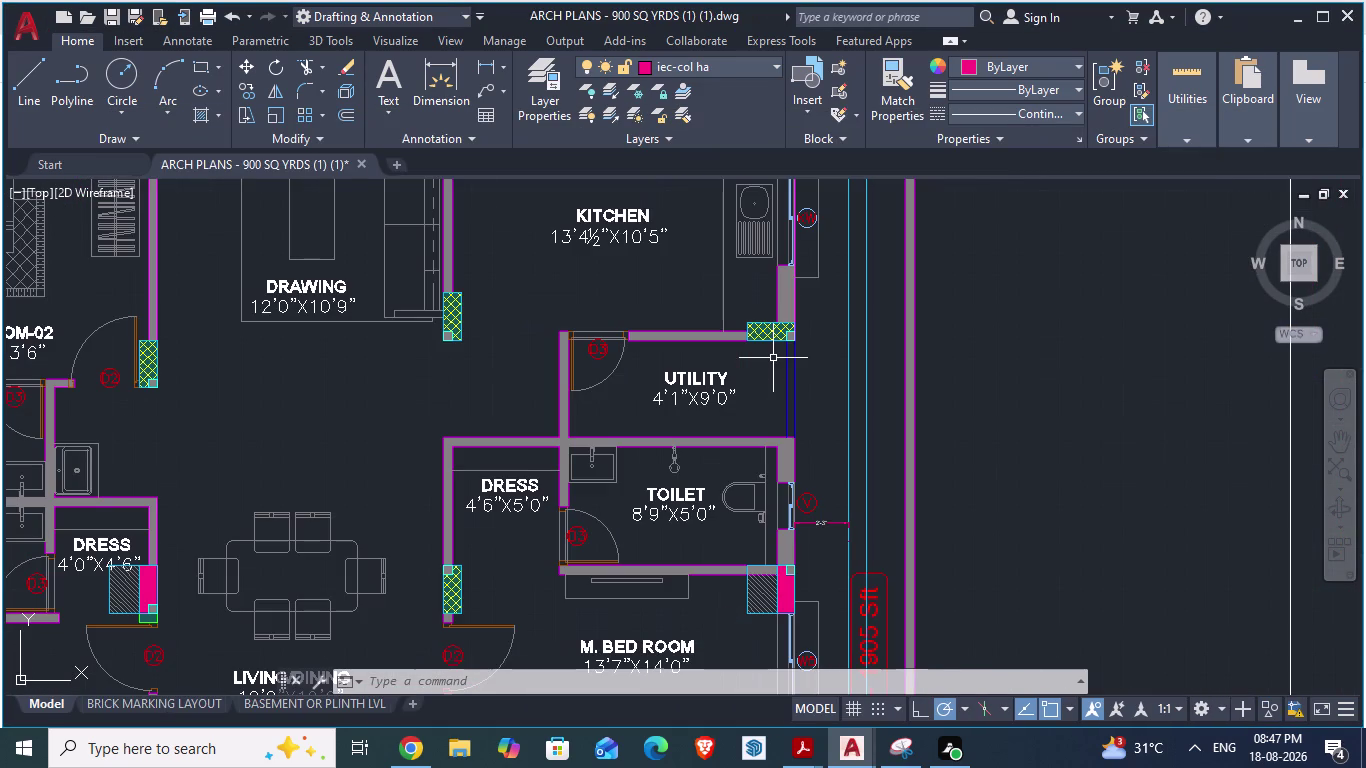
key(alt+Tab)
scroll(up, 3)
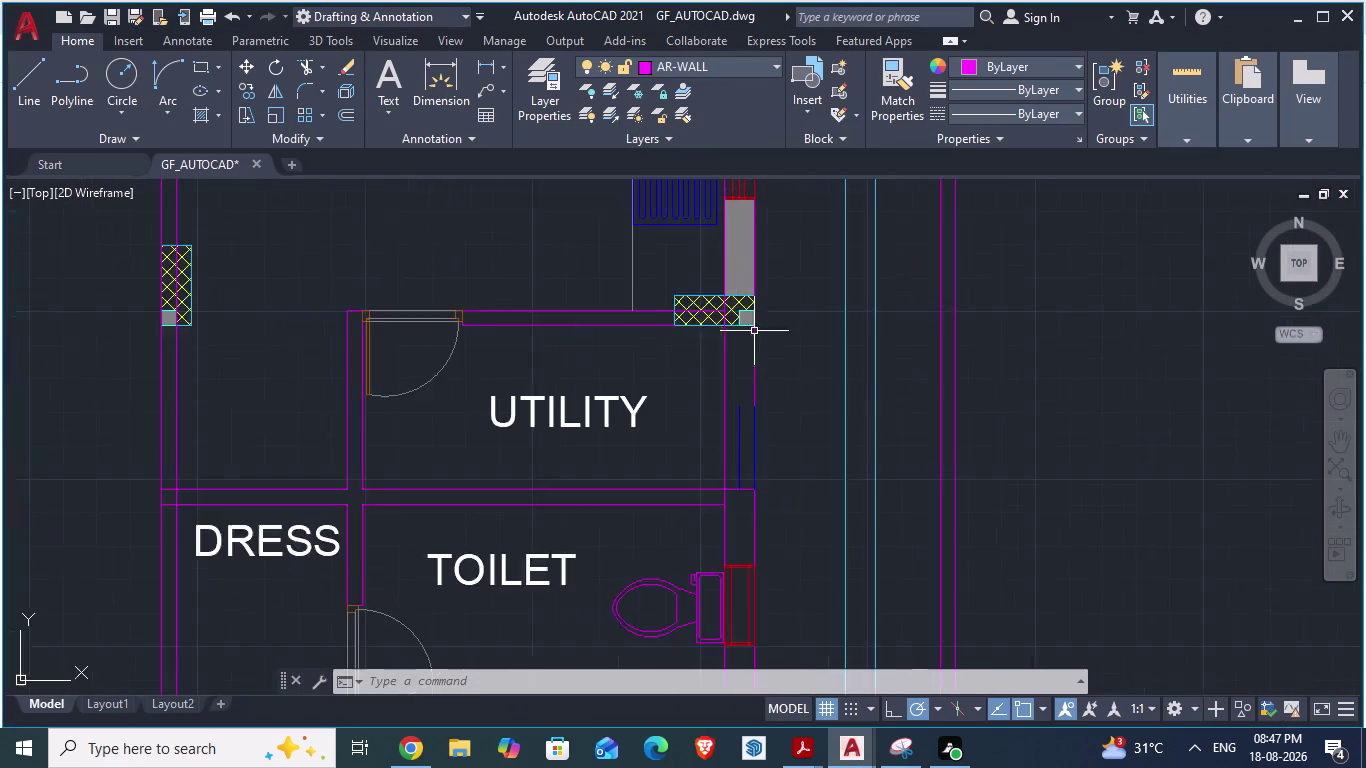
Zoom around the utility room's outer wall in ARCH PLANS.
scroll(up, 3)
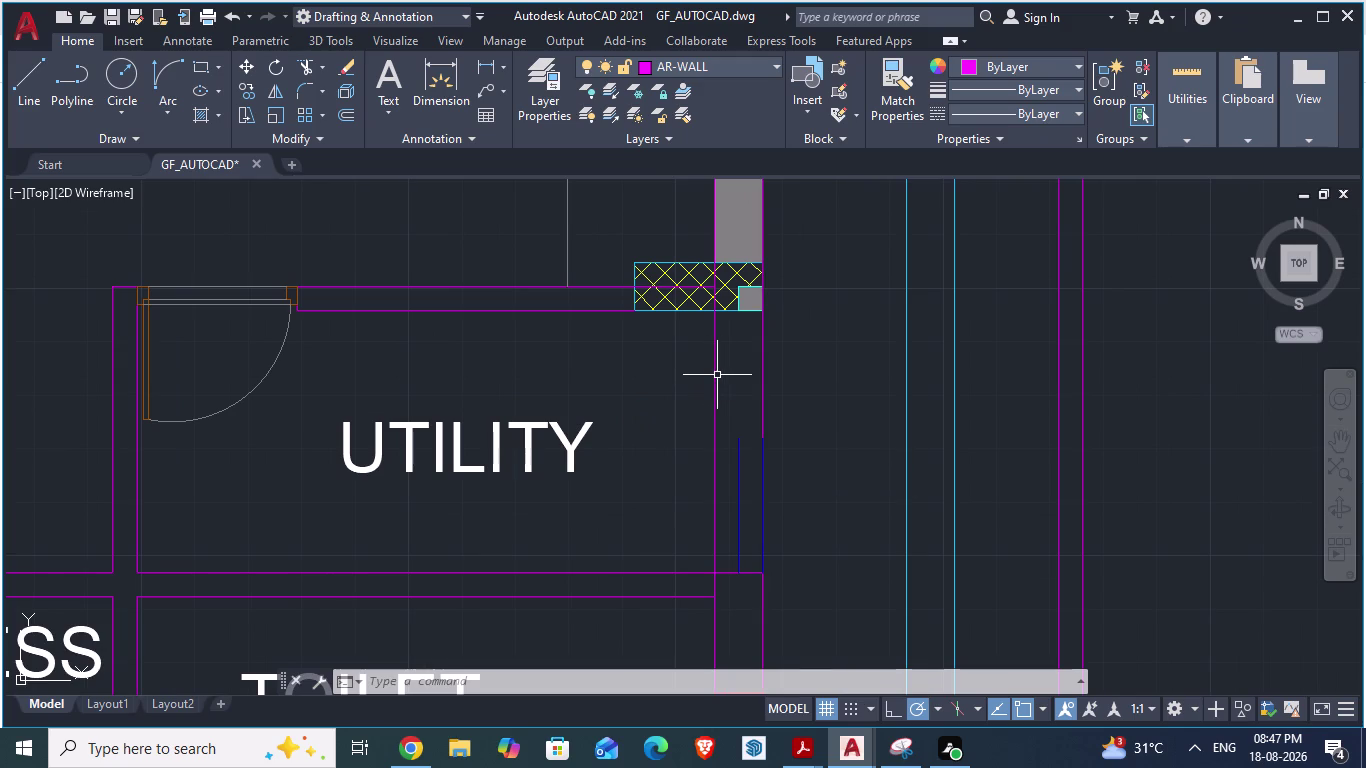
key(alt+Tab)
scroll(down, 3)
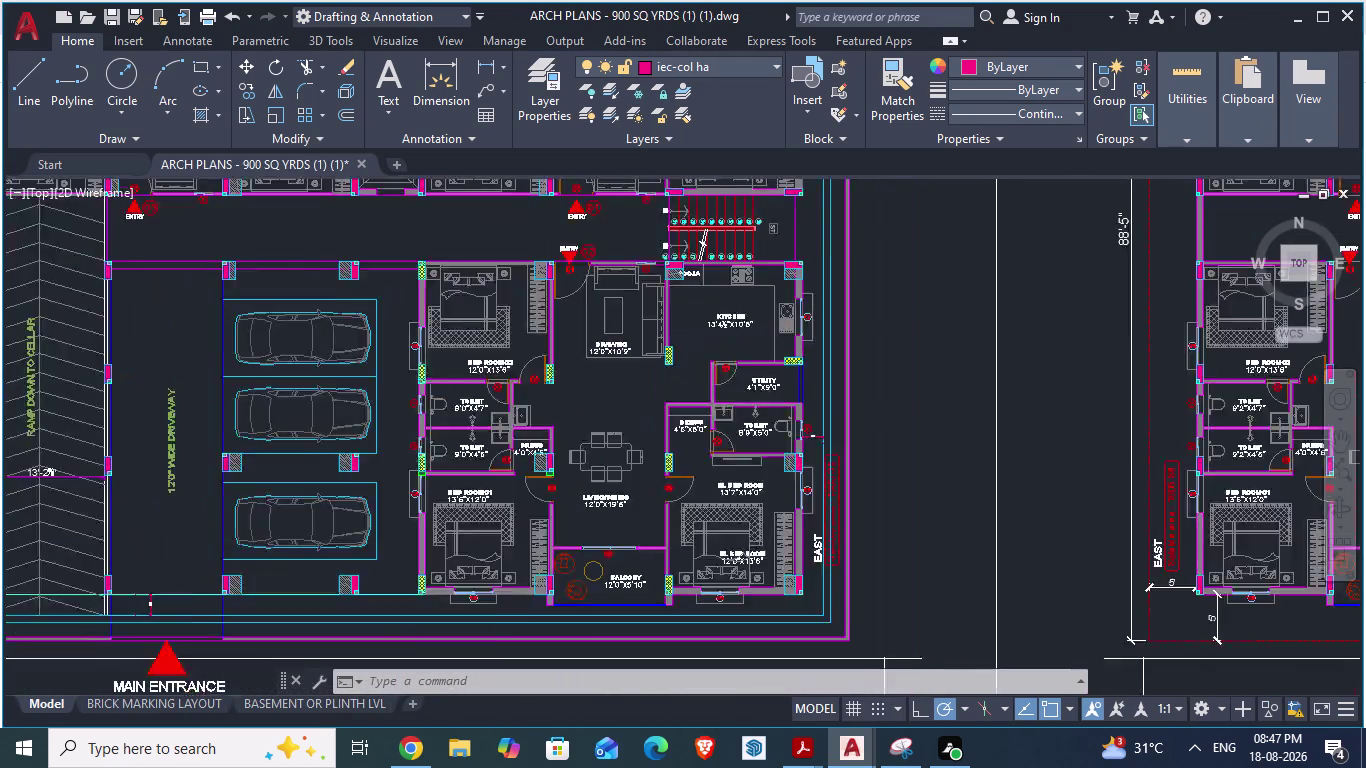
scroll(down, 3)
scroll(up, 3)
scroll(up, 3)
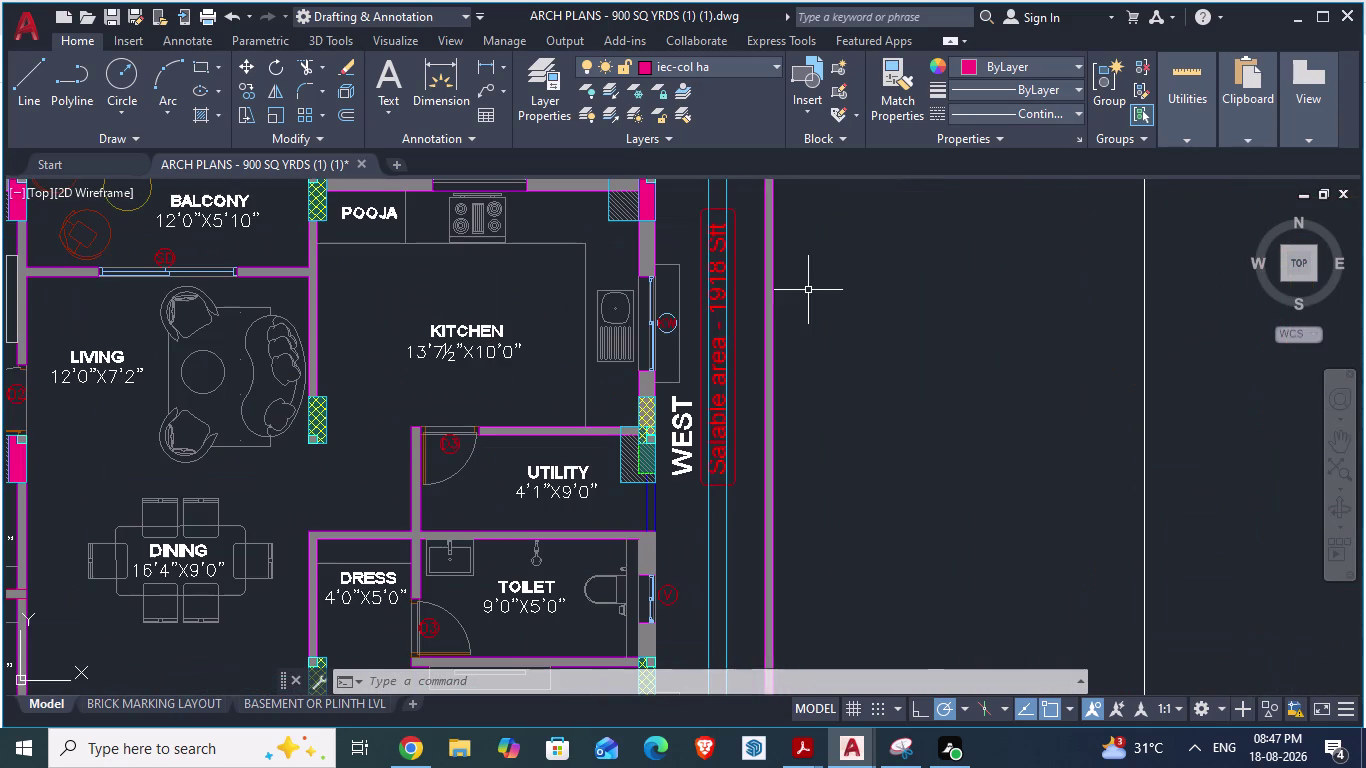
scroll(up, 3)
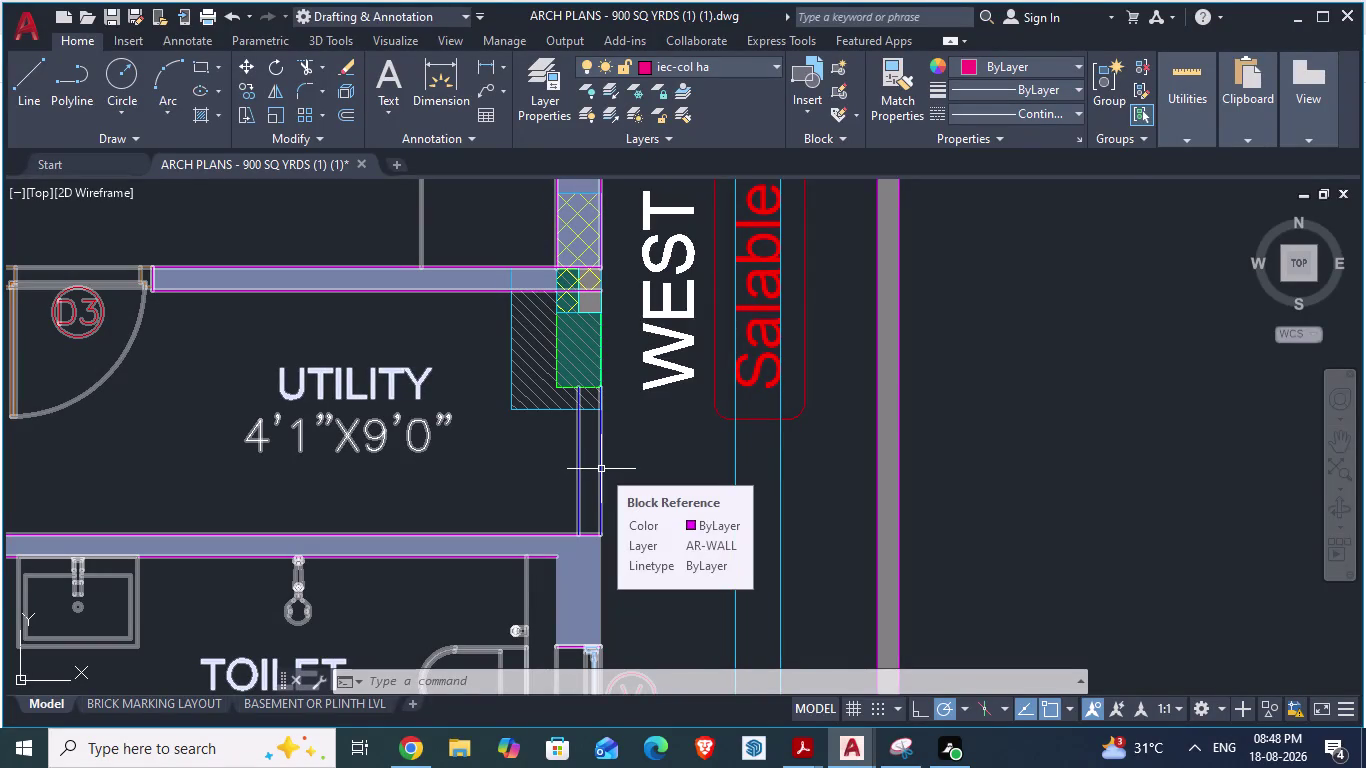
scroll(down, 3)
scroll(down, 3)
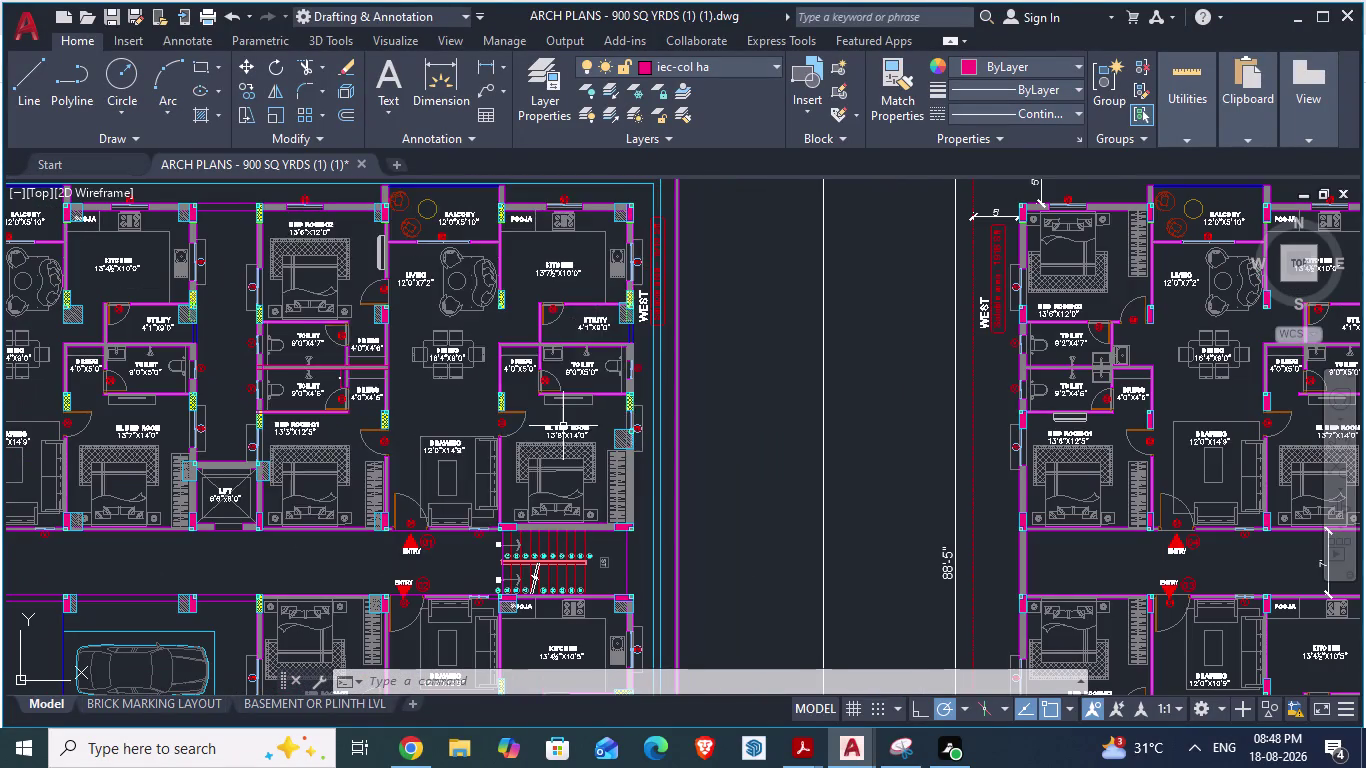
scroll(down, 3)
scroll(up, 3)
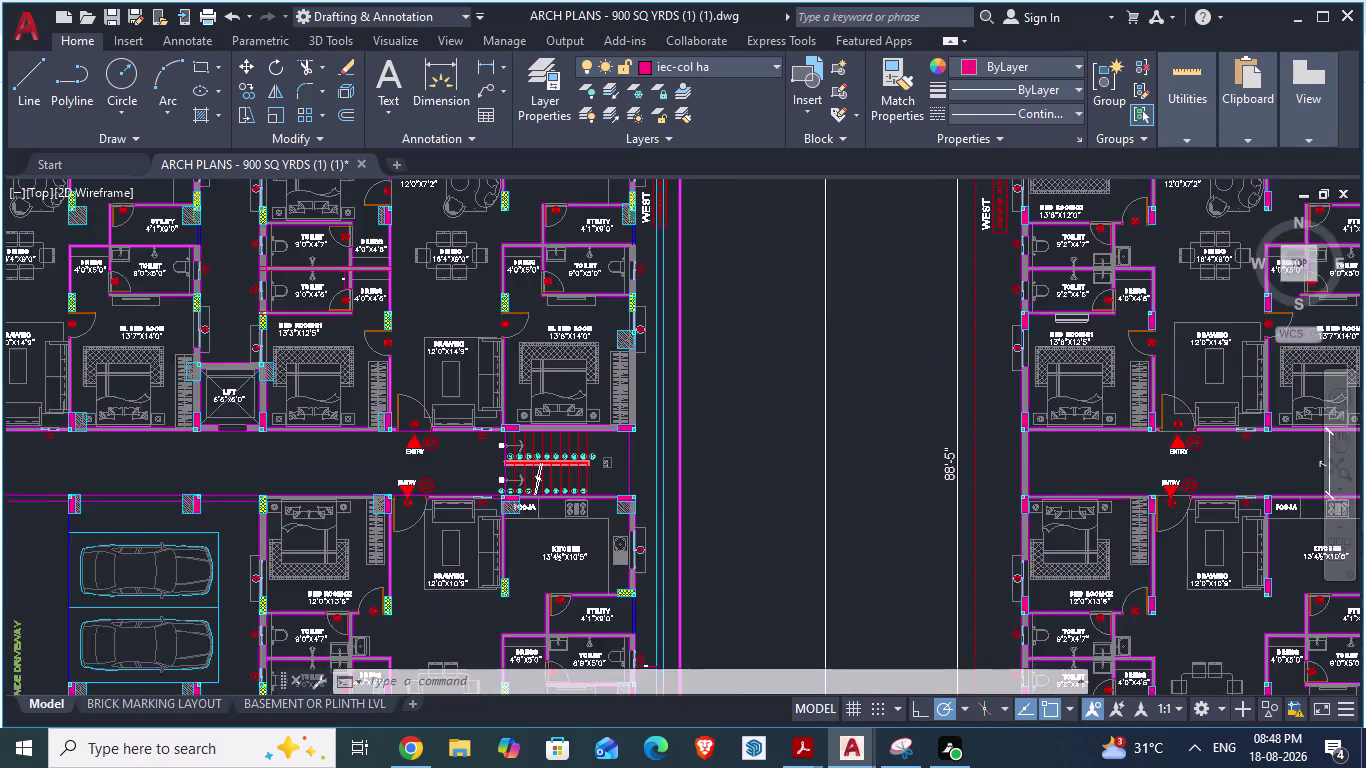
scroll(up, 3)
scroll(down, 3)
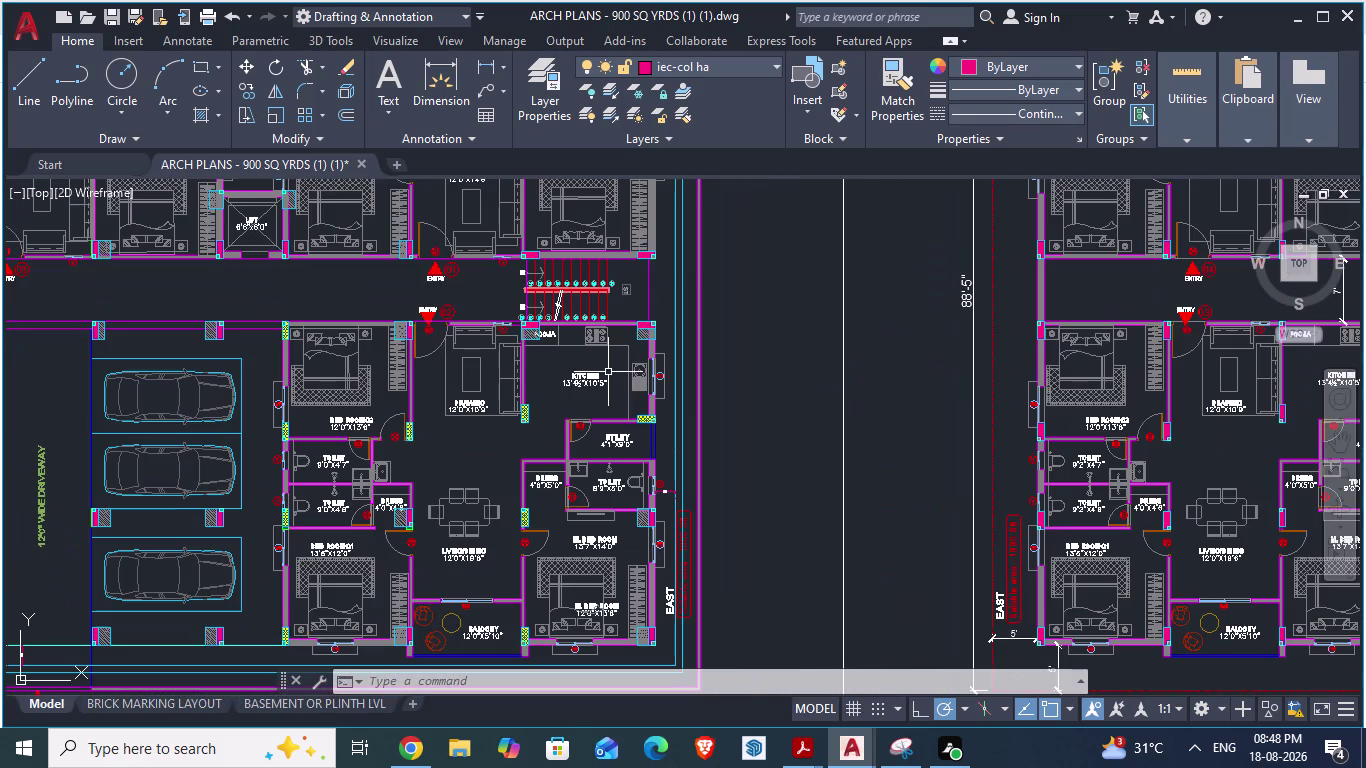
Toggle between the drawings, ending in GF_AUTOCAD at the utility wall junction.
key(alt+Tab)
scroll(down, 3)
scroll(up, 3)
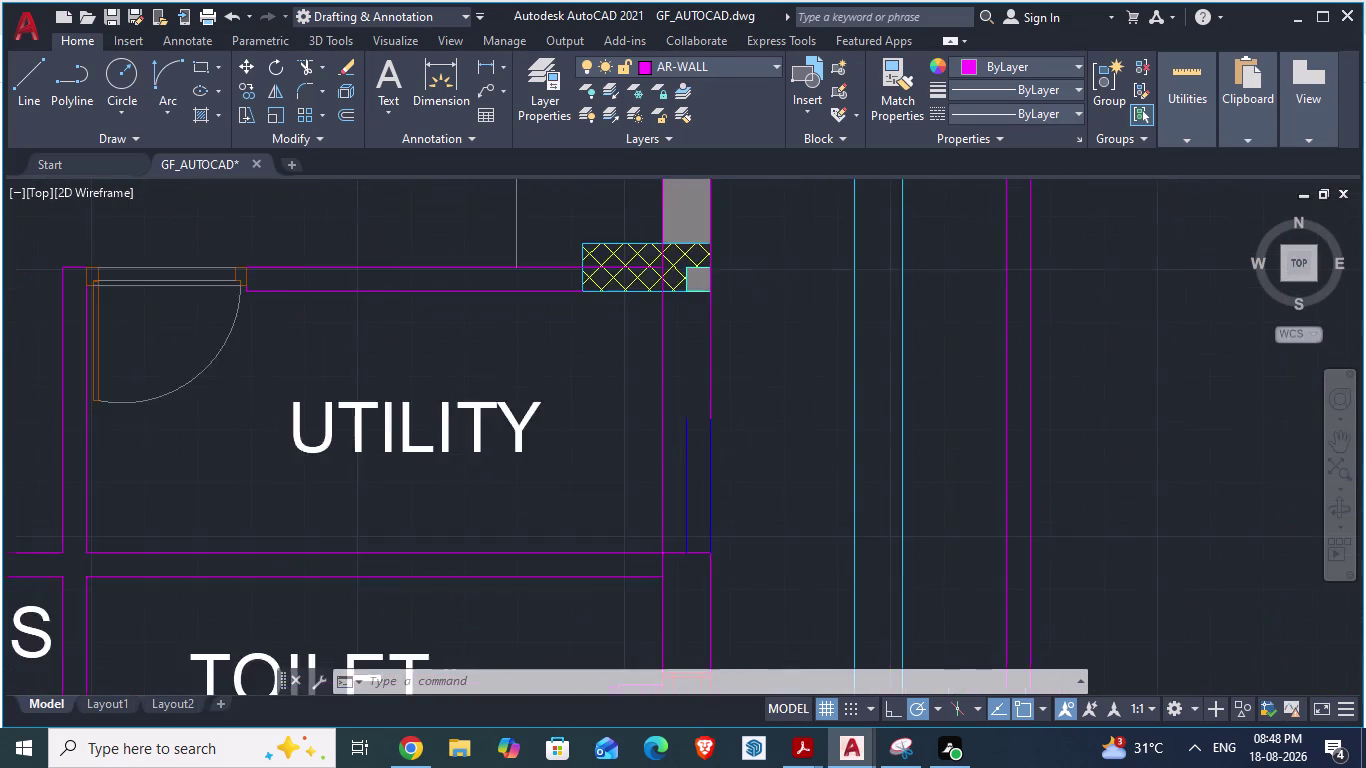
key(alt+Tab)
scroll(up, 3)
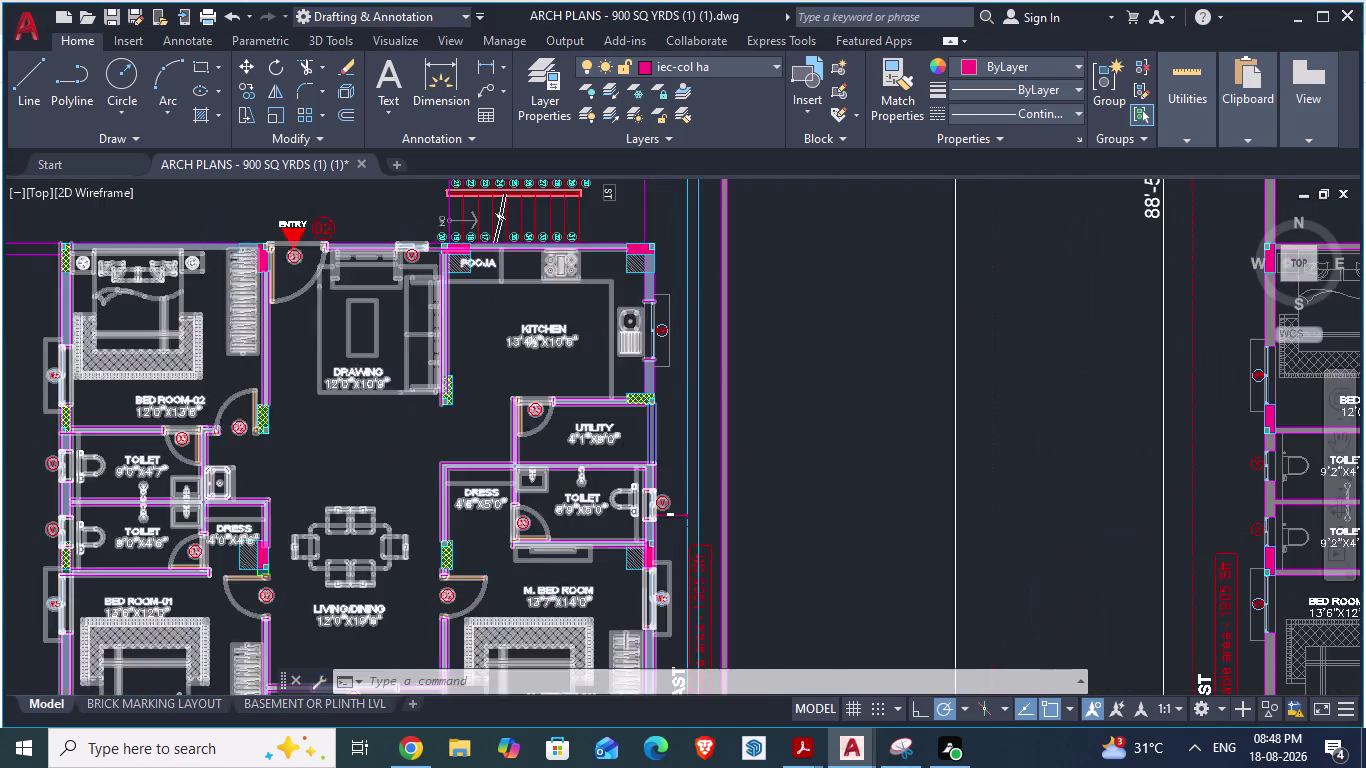
scroll(up, 3)
key(alt+Tab)
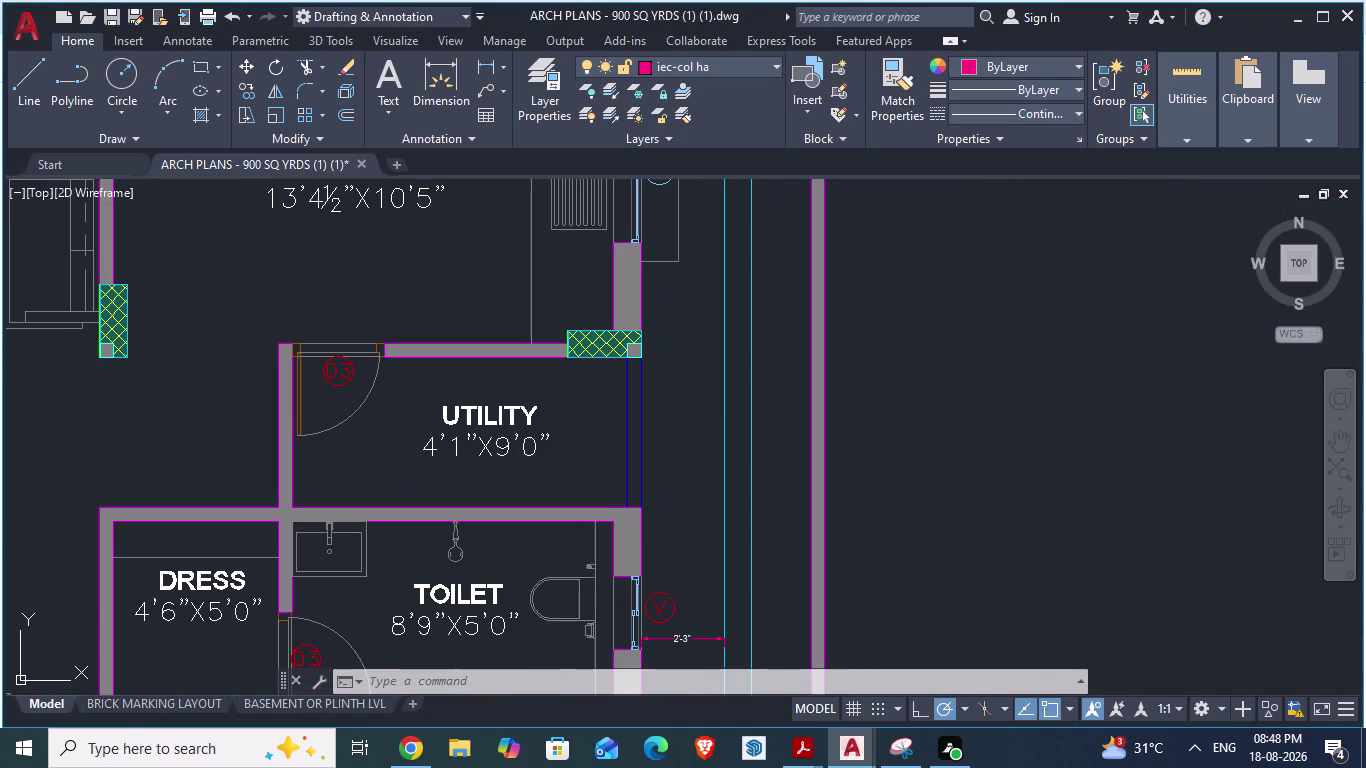
scroll(down, 3)
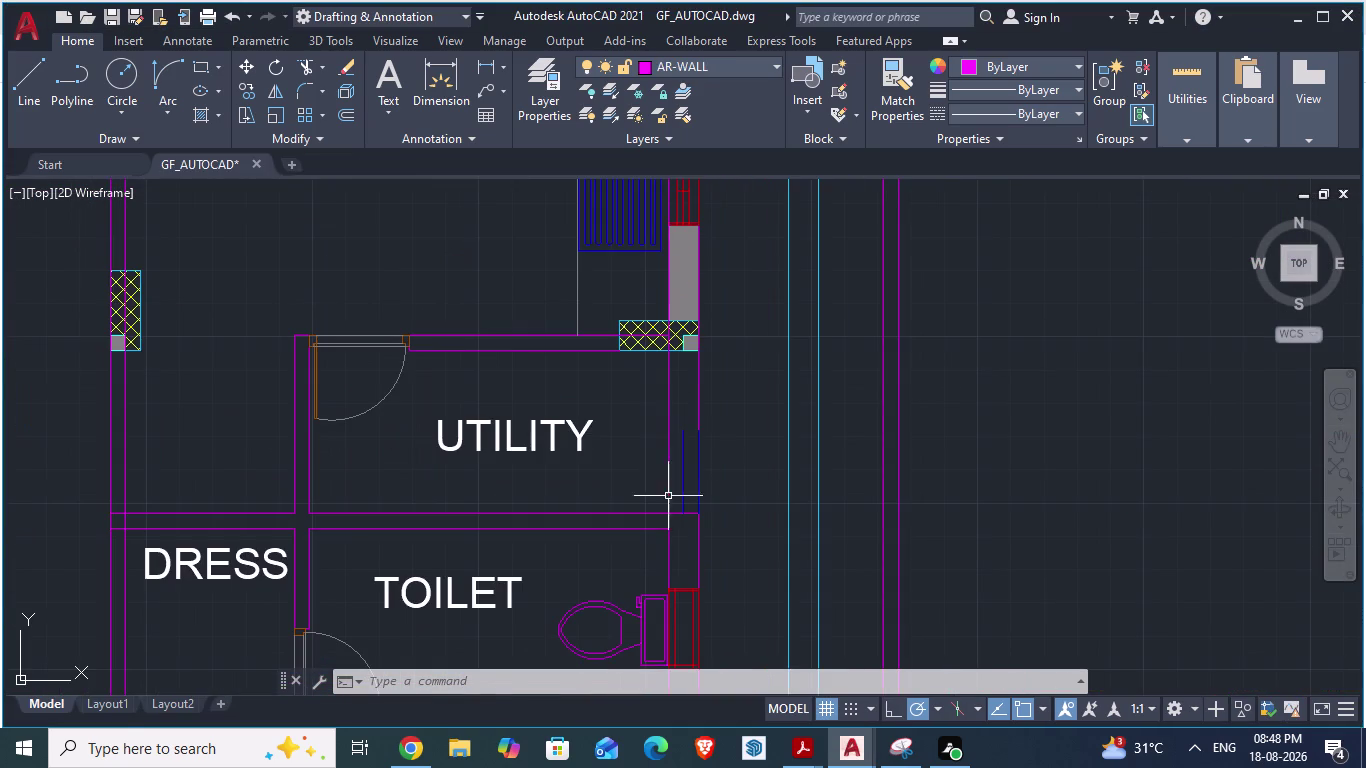
scroll(up, 3)
text(TR)
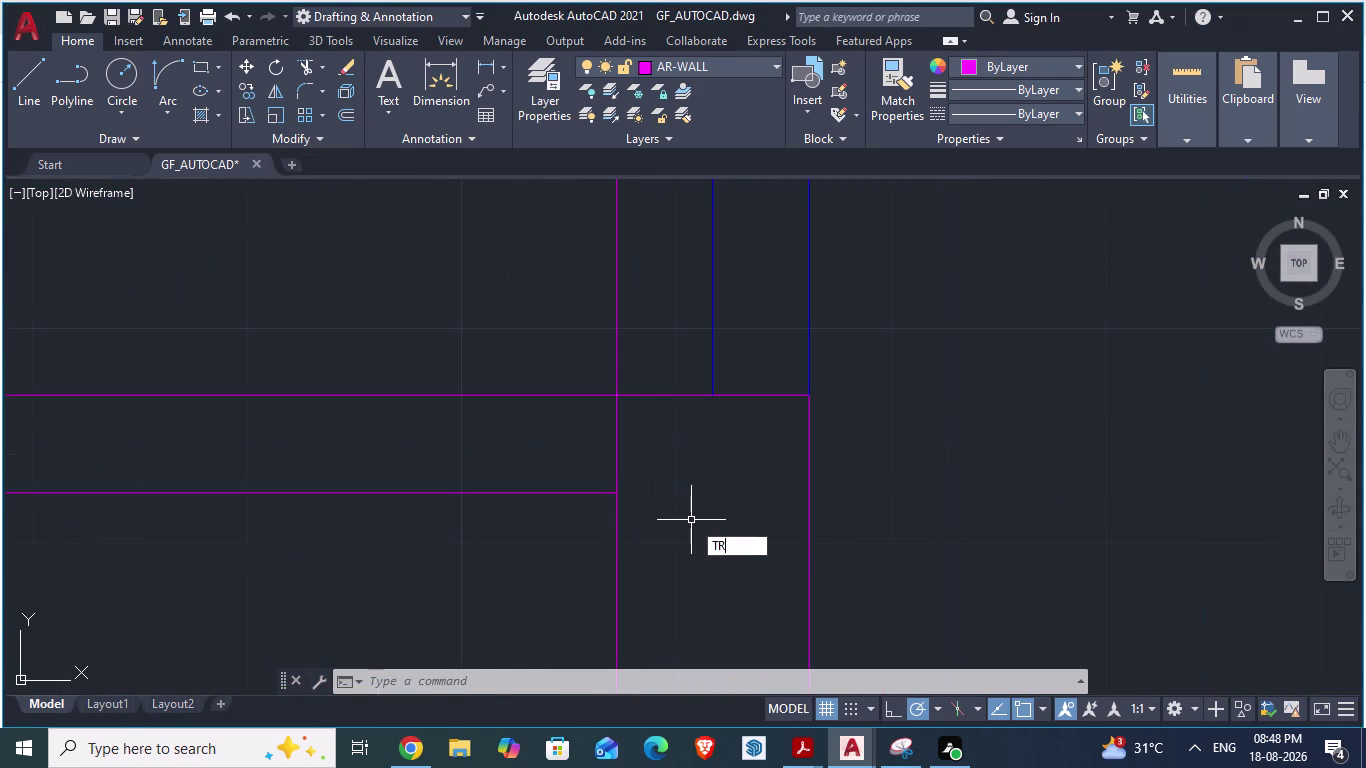
key(Return)
click(614, 455)
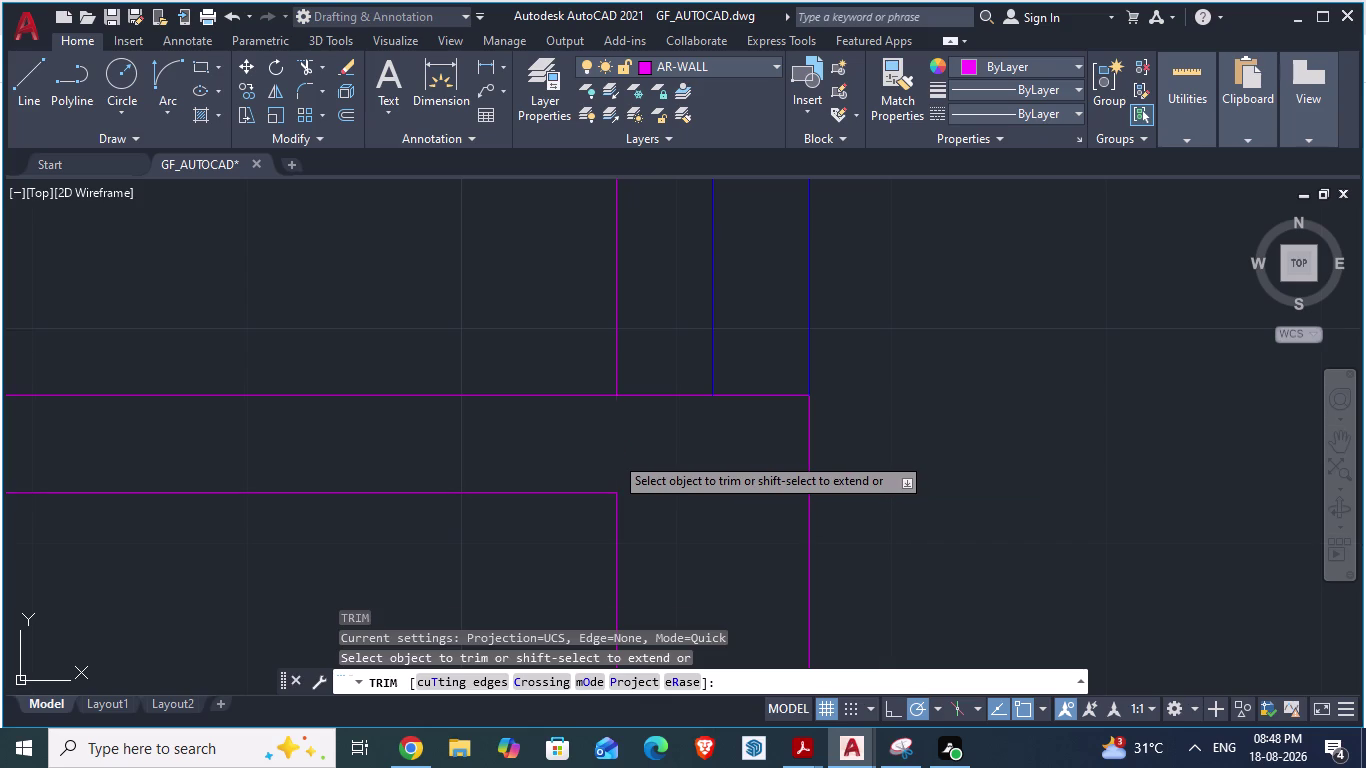
scroll(down, 3)
scroll(down, 3)
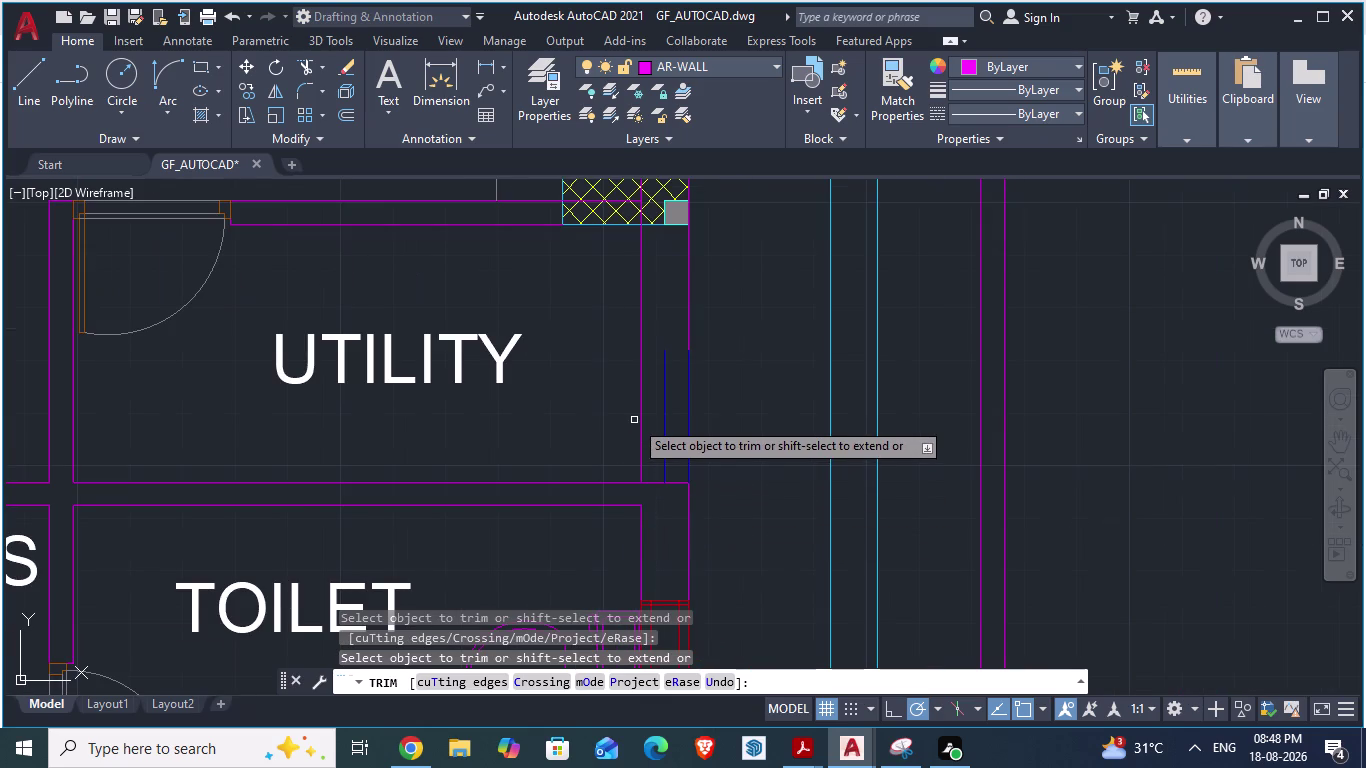
click(640, 417)
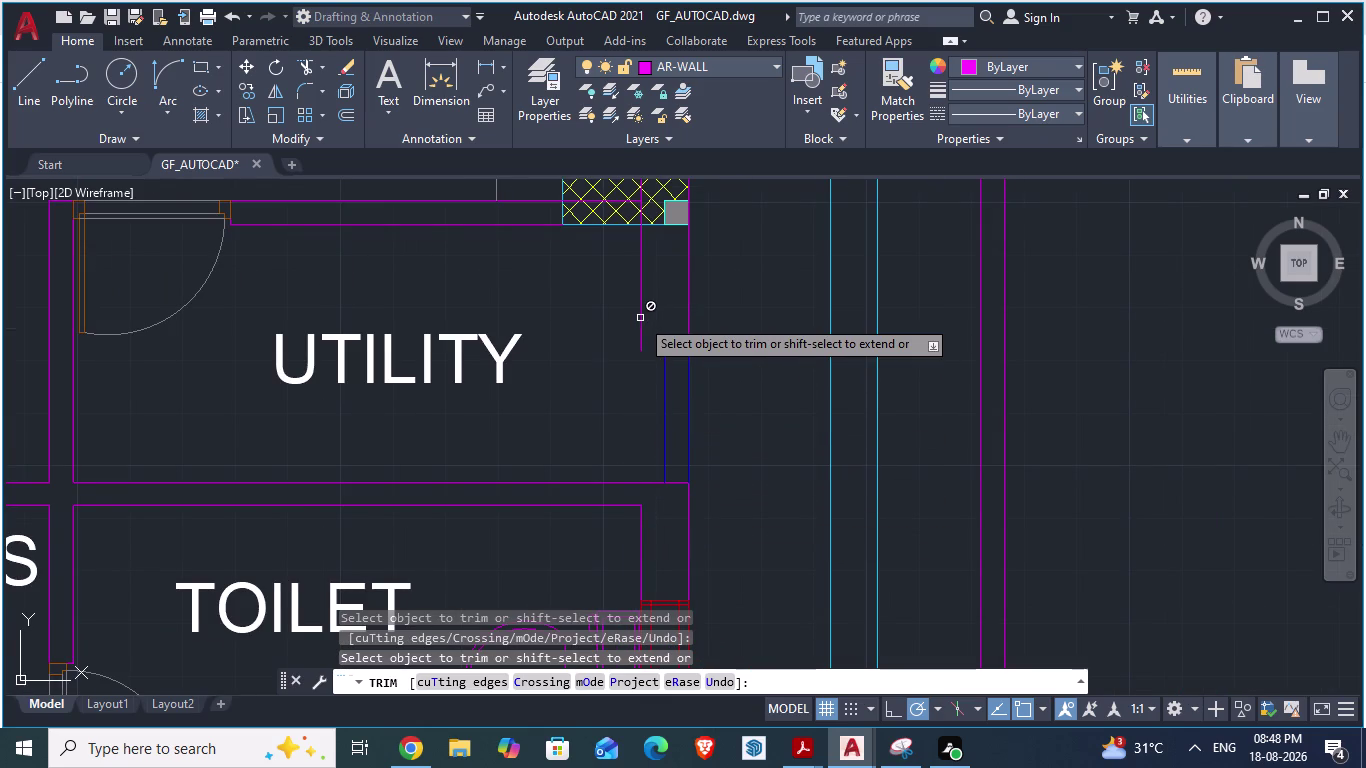
click(640, 318)
triple_click(640, 318)
click(640, 318)
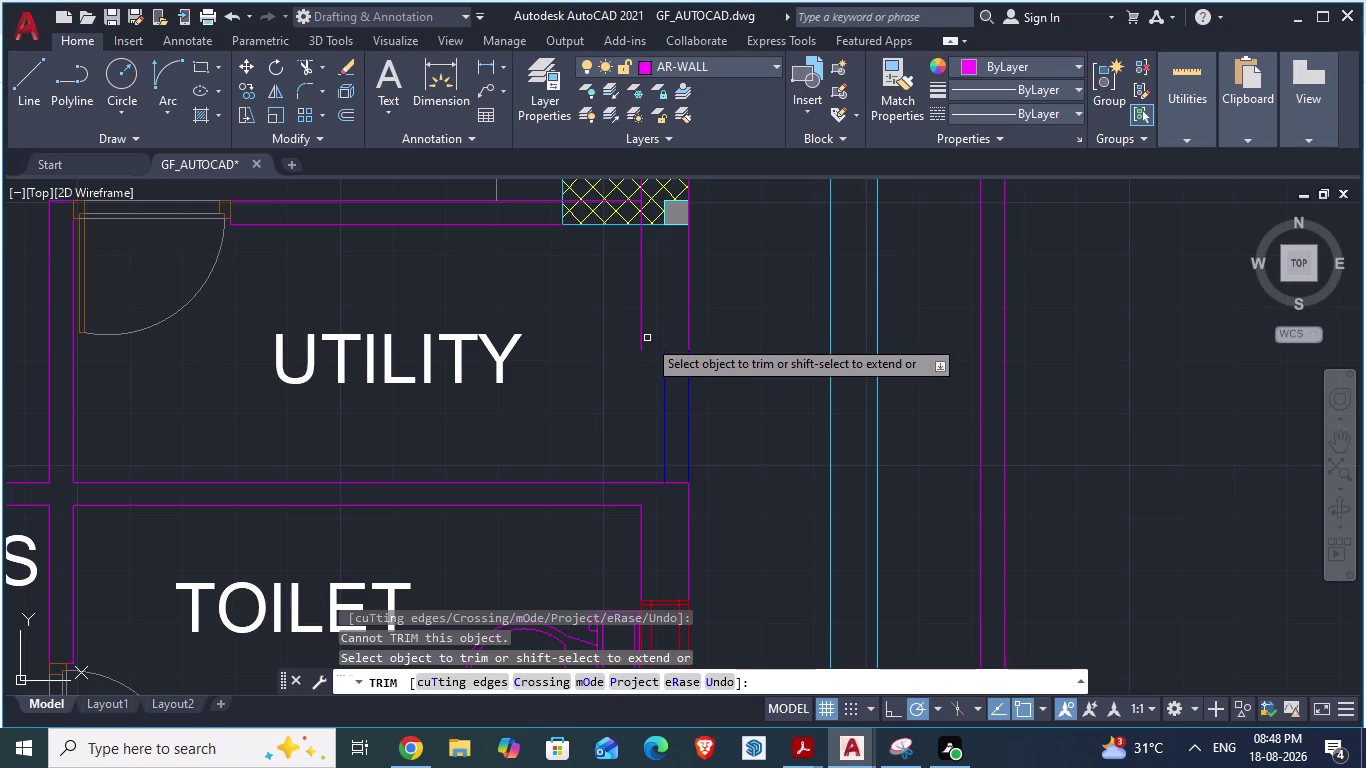
key(ctrl+z)
scroll(down, 3)
scroll(down, 3)
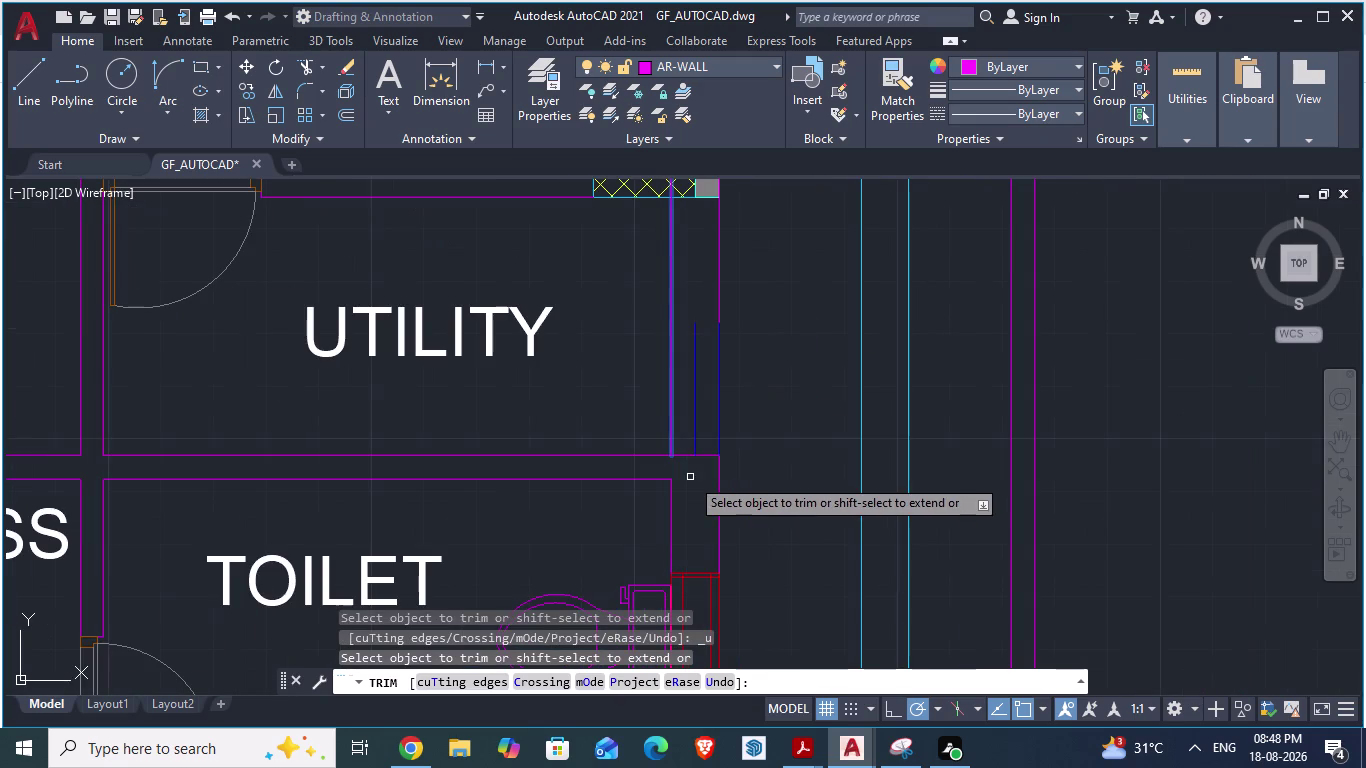
click(718, 298)
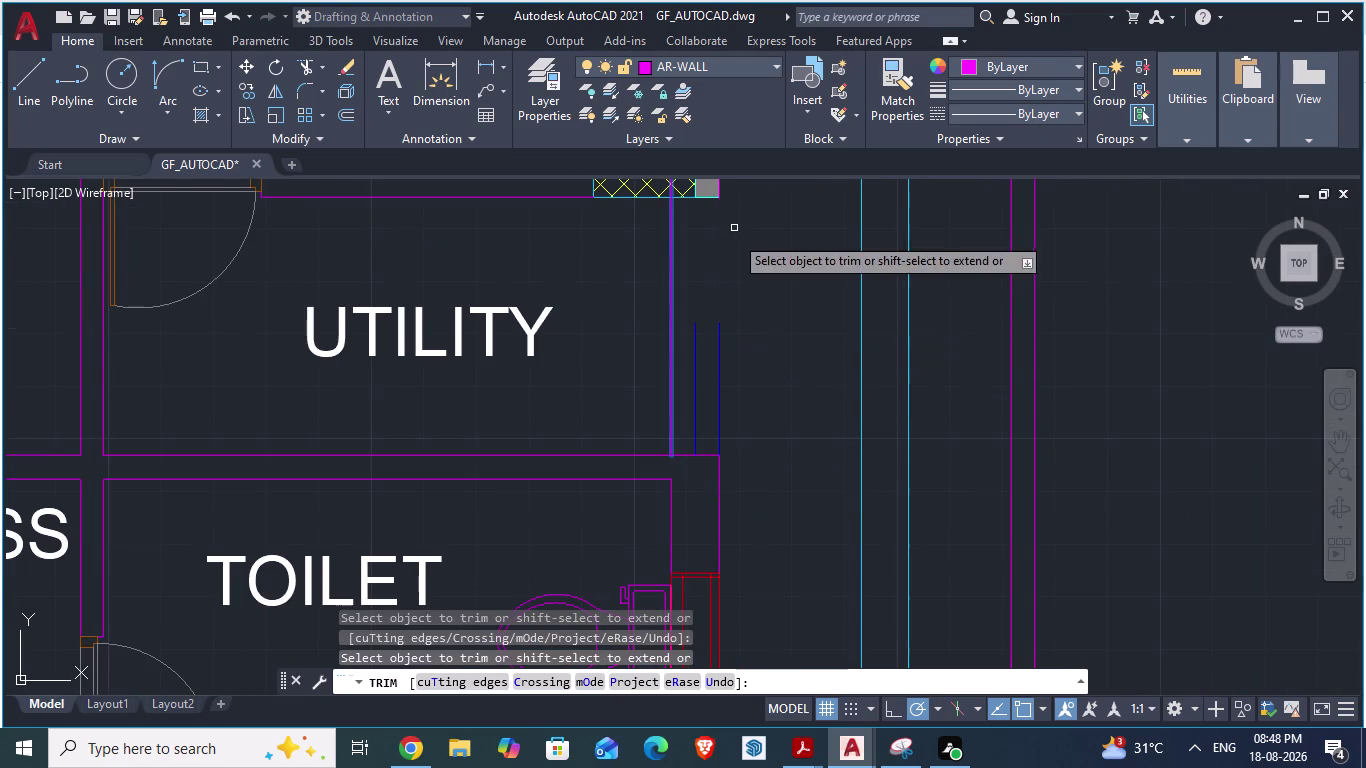
text(EX)
key(Return)
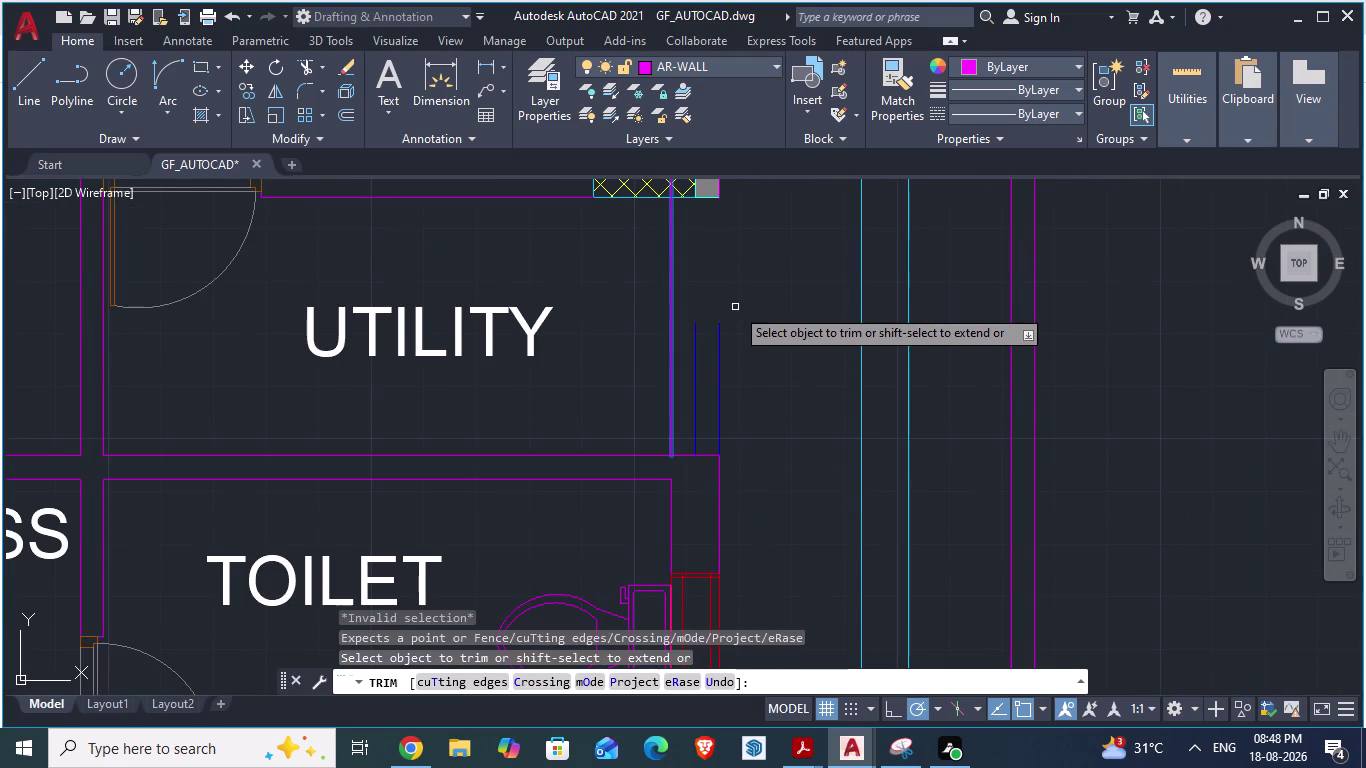
triple_click(695, 355)
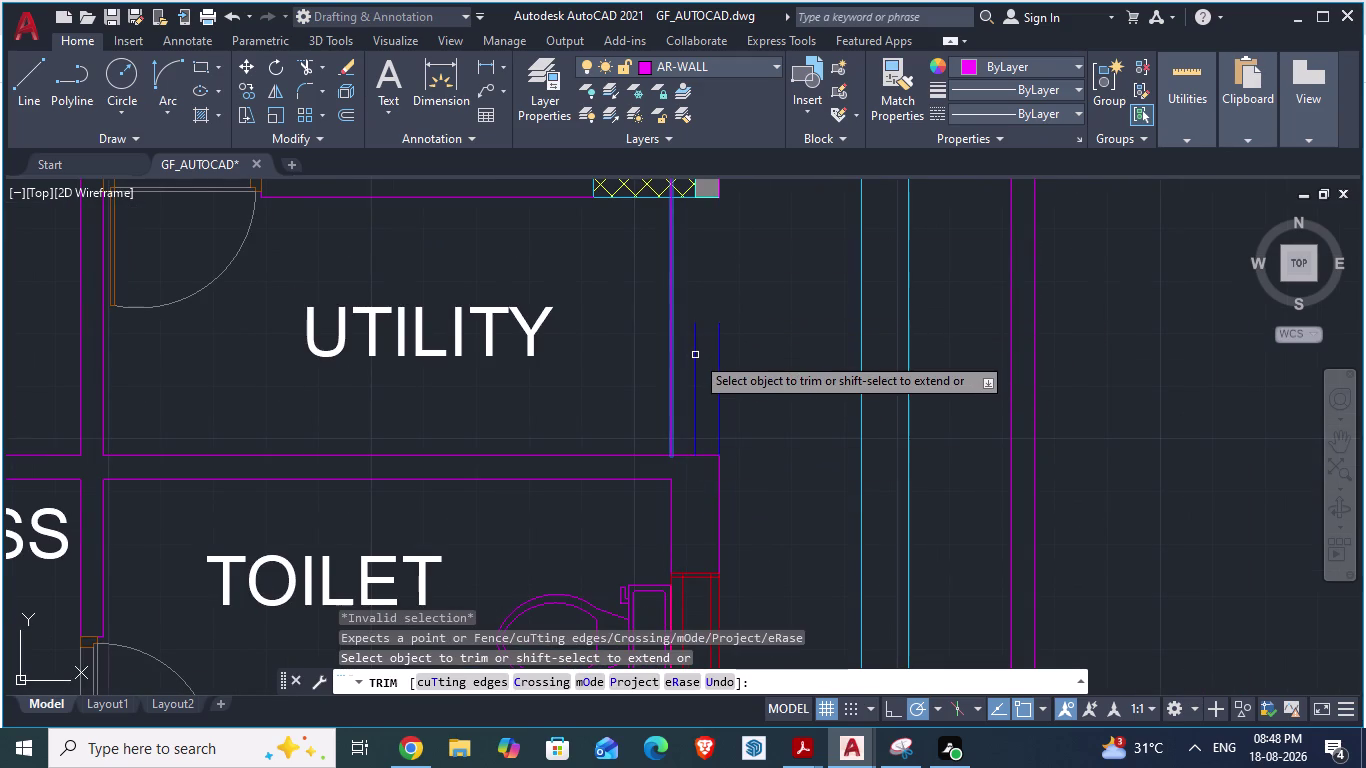
click(695, 355)
click(717, 359)
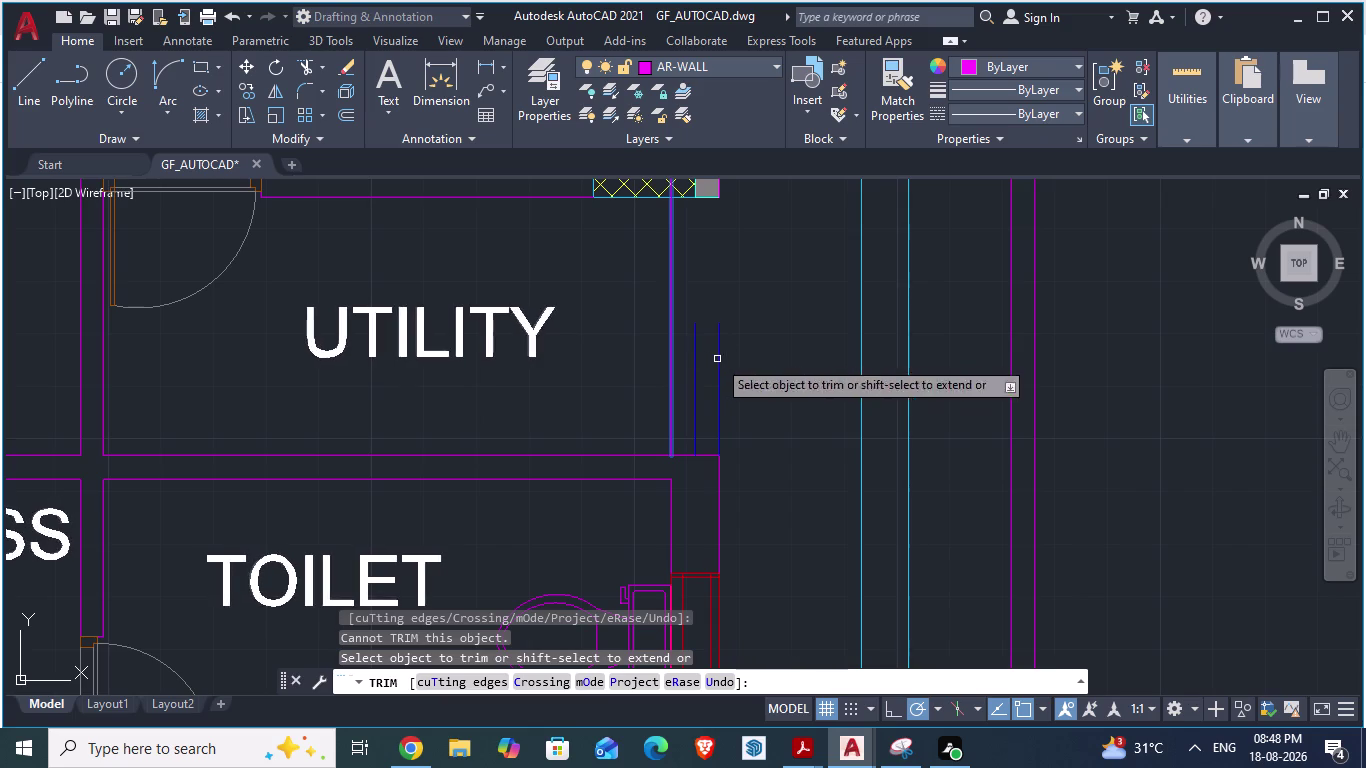
scroll(down, 3)
scroll(up, 3)
click(744, 348)
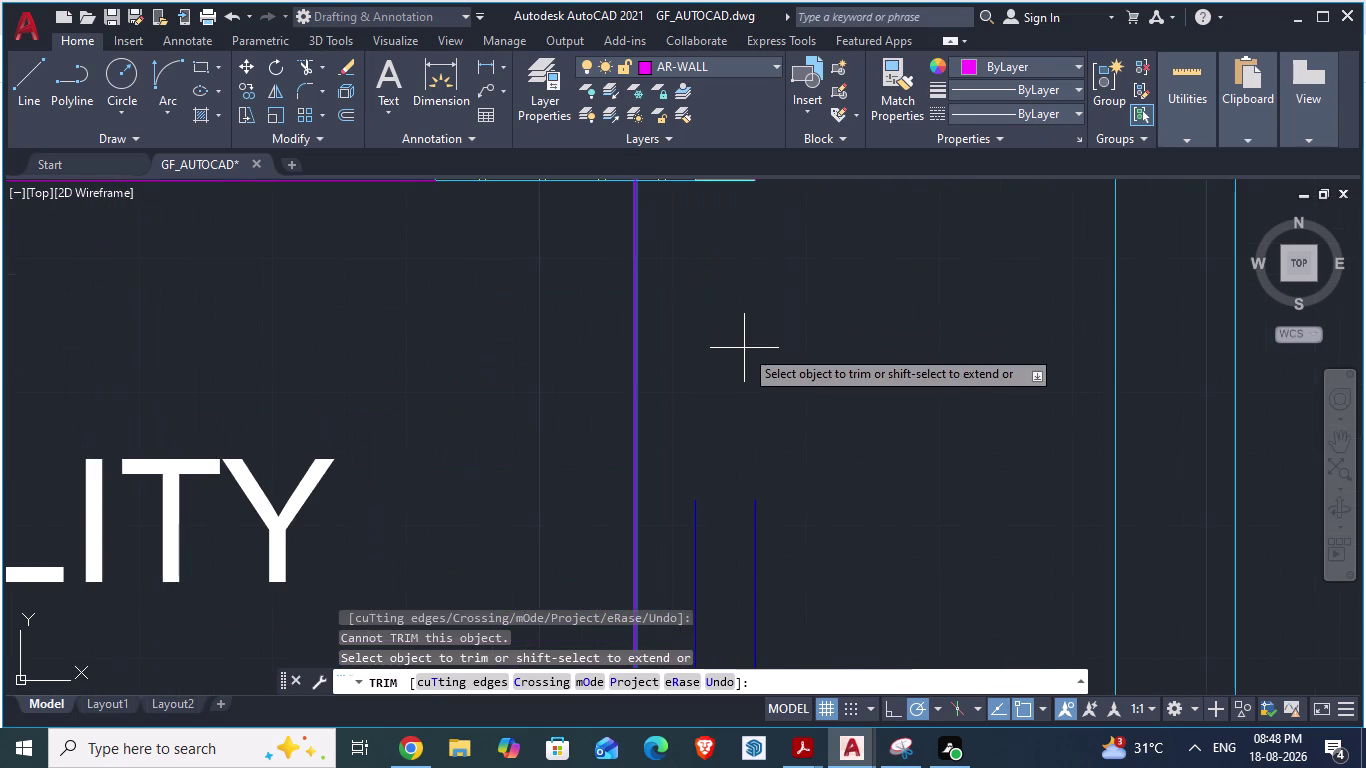
key(l)
key(Return)
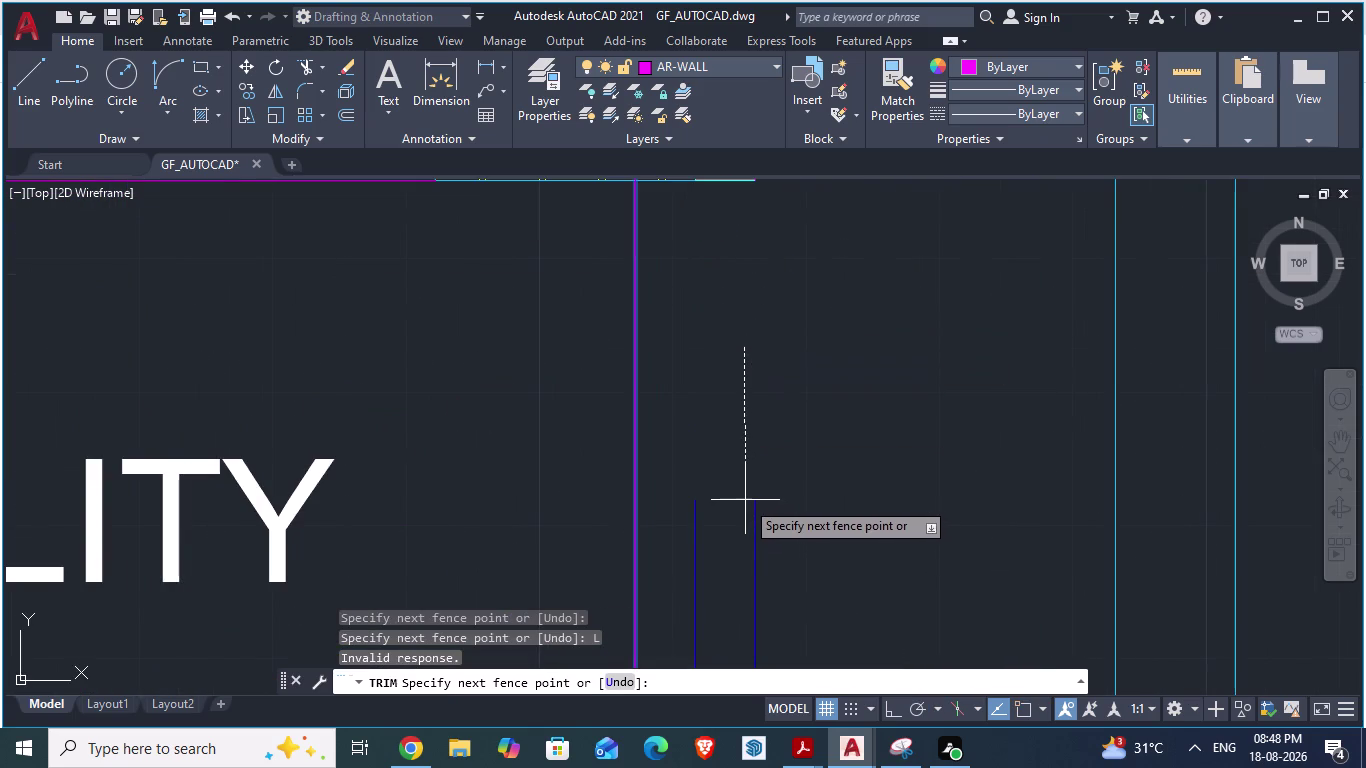
key(Escape)
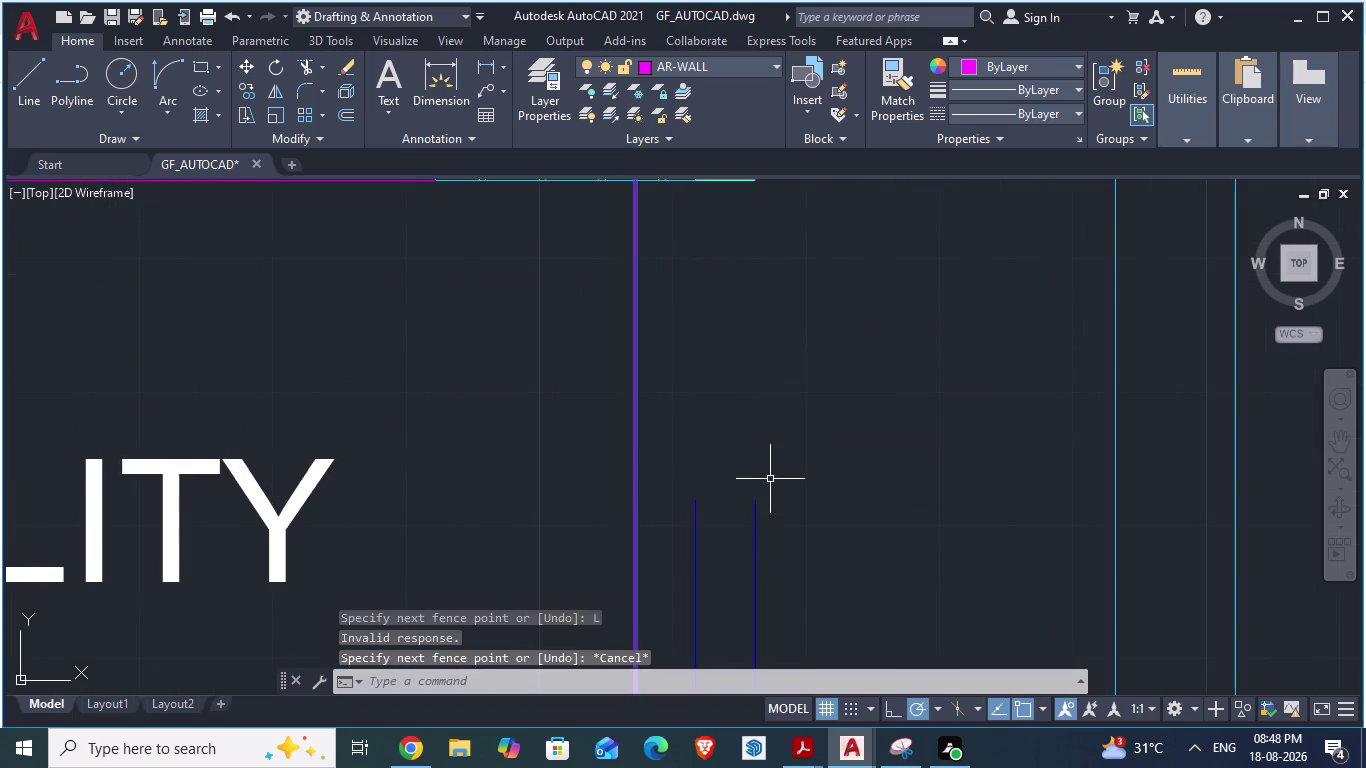
key(l)
Draw two vertical wall lines at the utility wall, up to the hatched block corner.
key(Return)
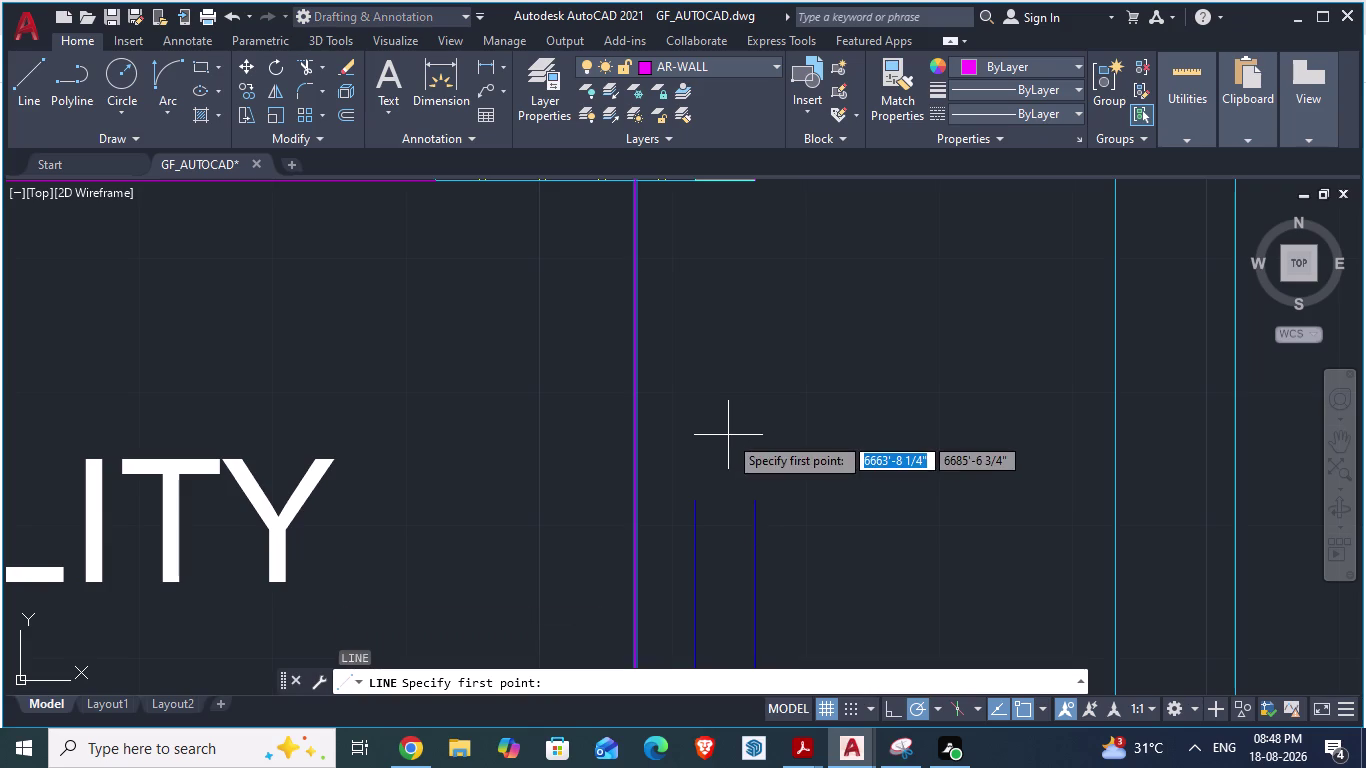
click(756, 510)
scroll(down, 3)
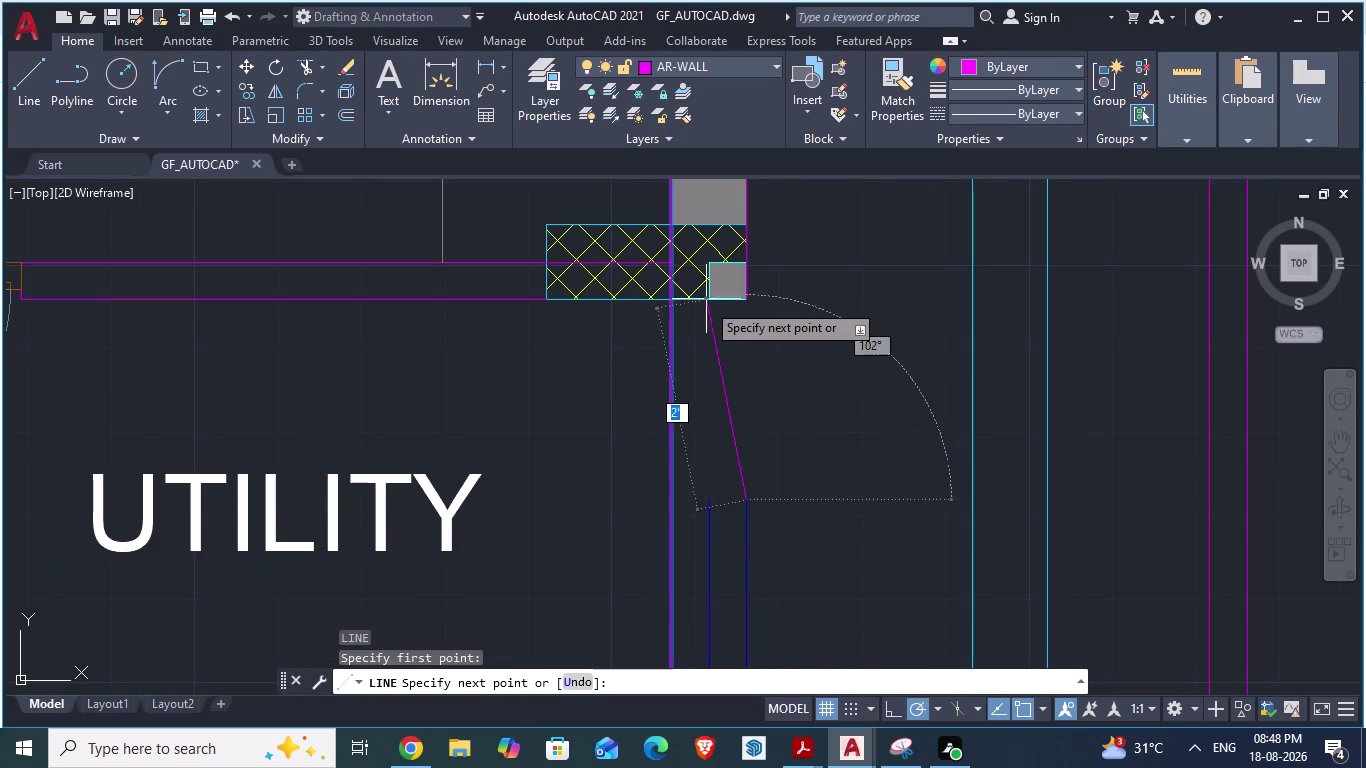
click(745, 298)
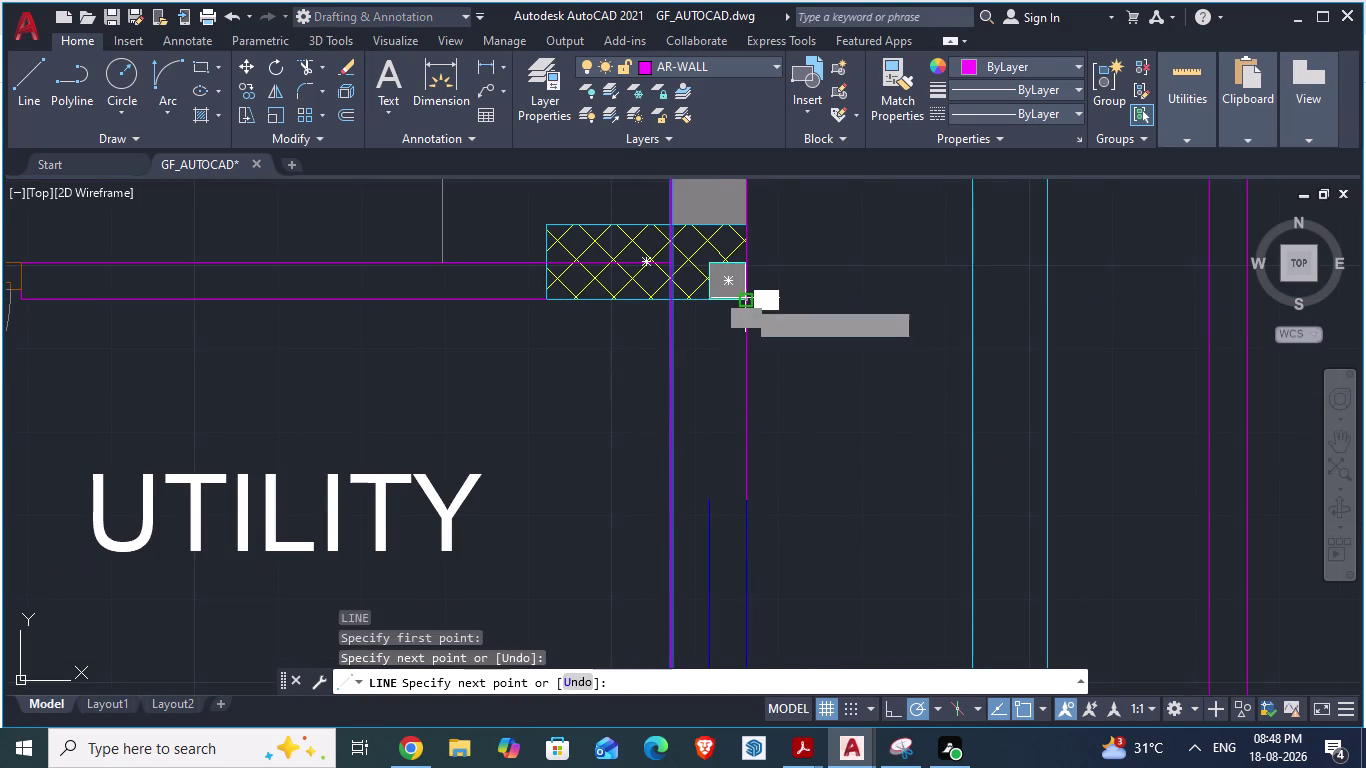
key(Return)
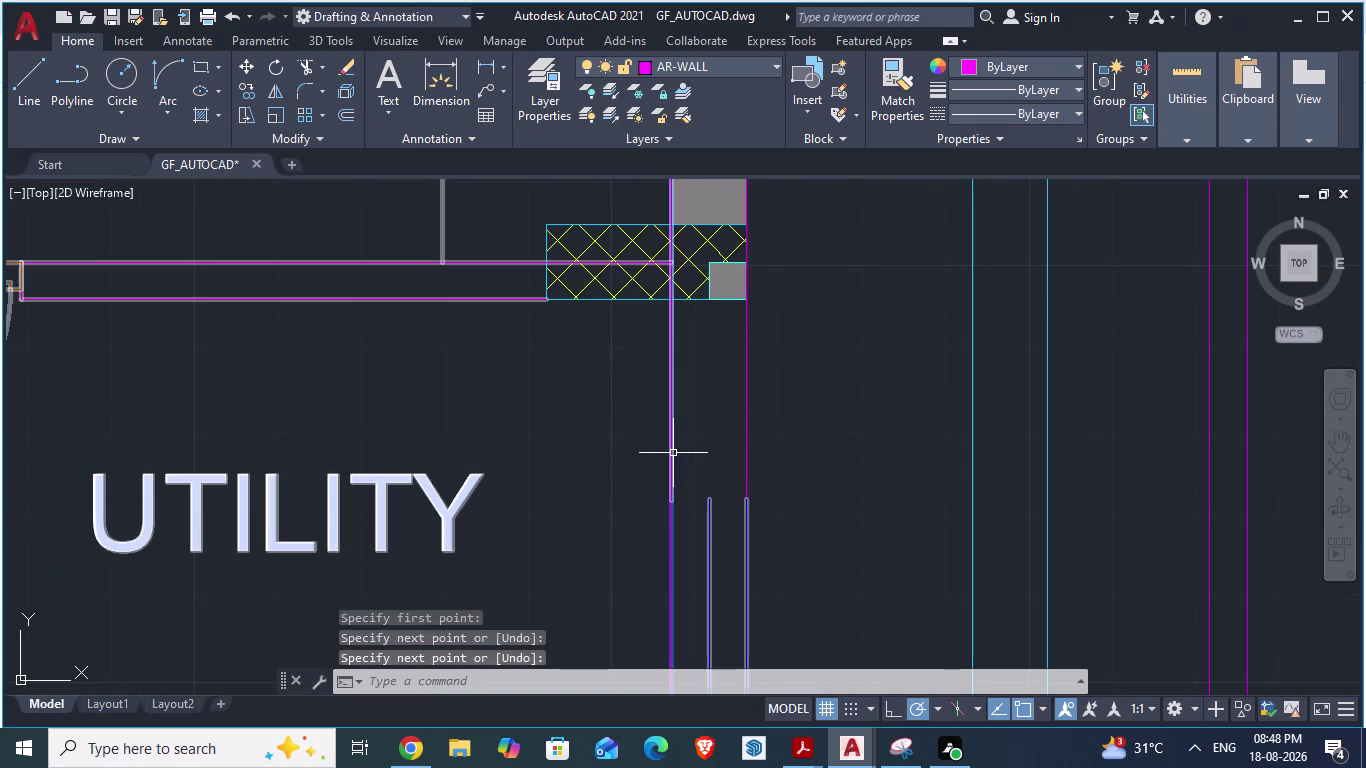
key(l)
key(Return)
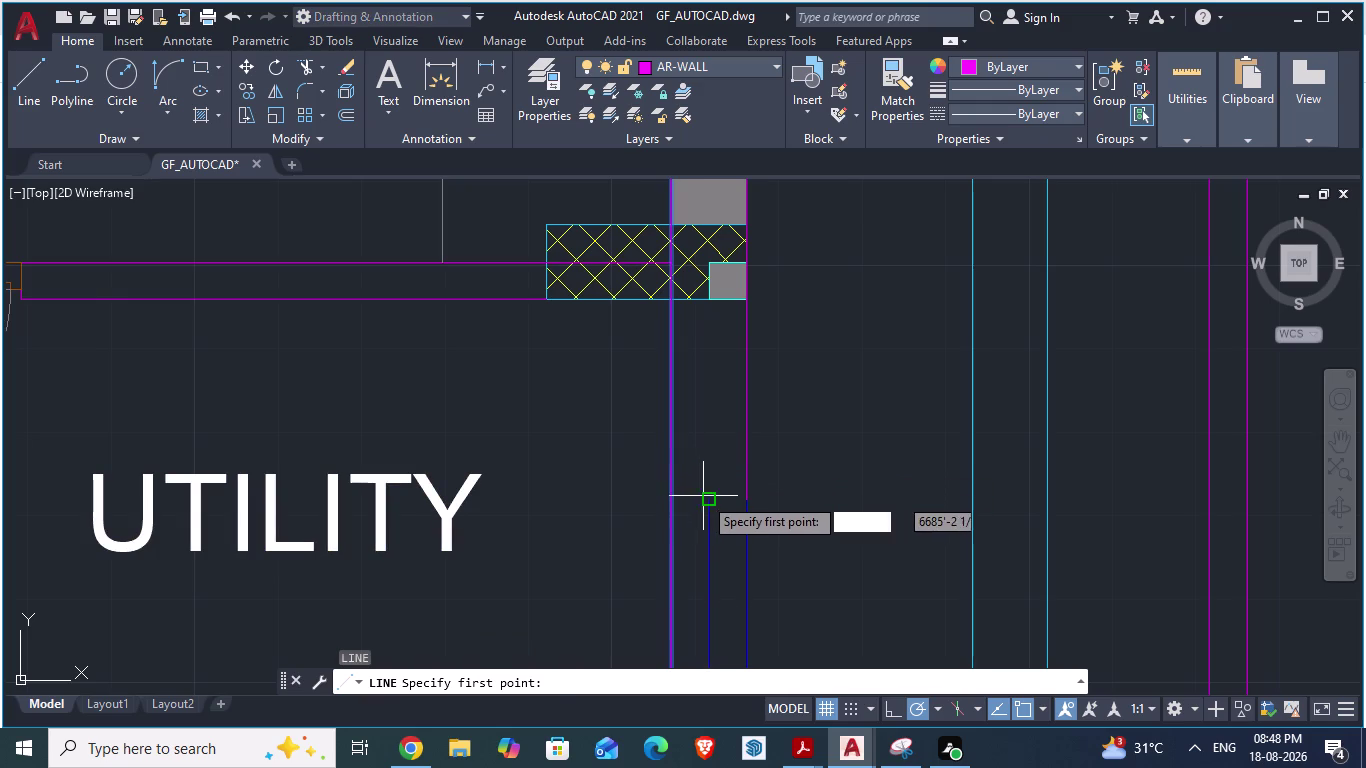
click(703, 496)
click(703, 304)
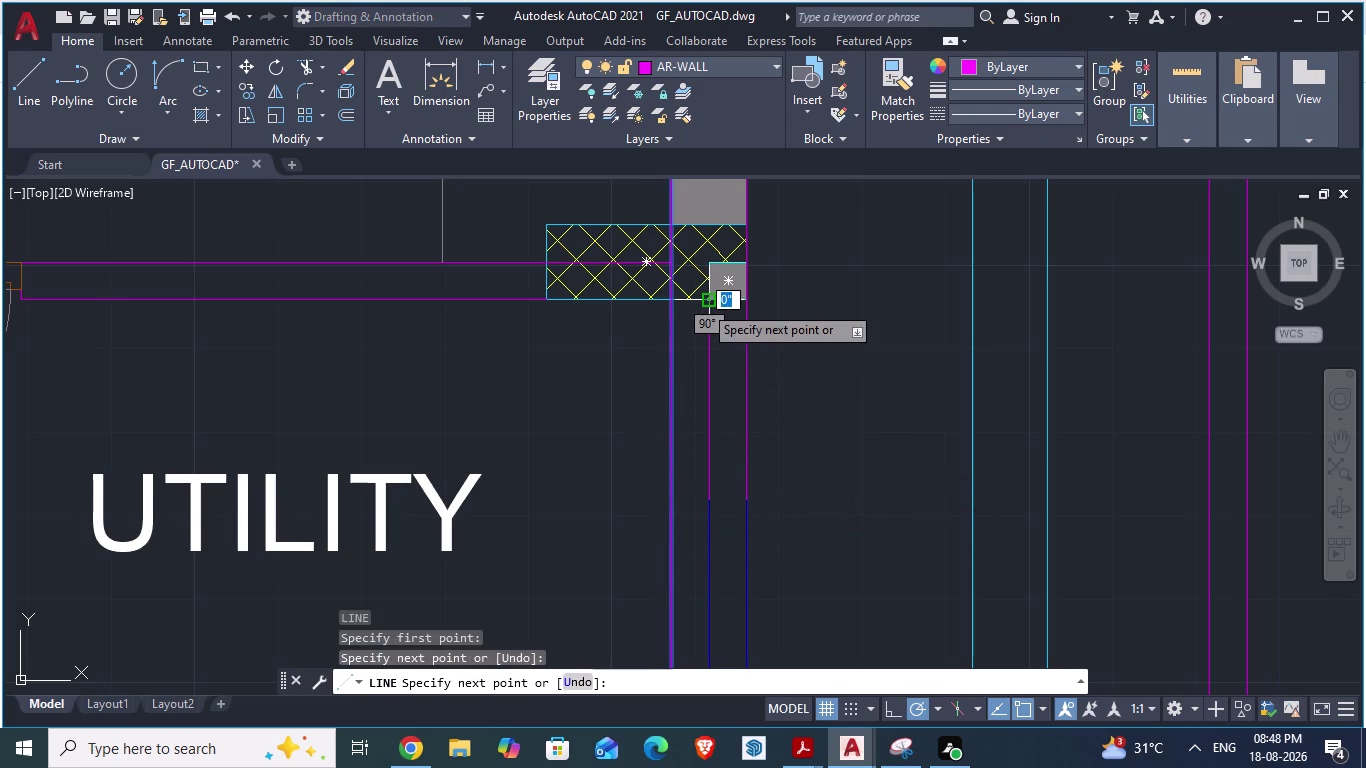
key(Return)
scroll(up, 3)
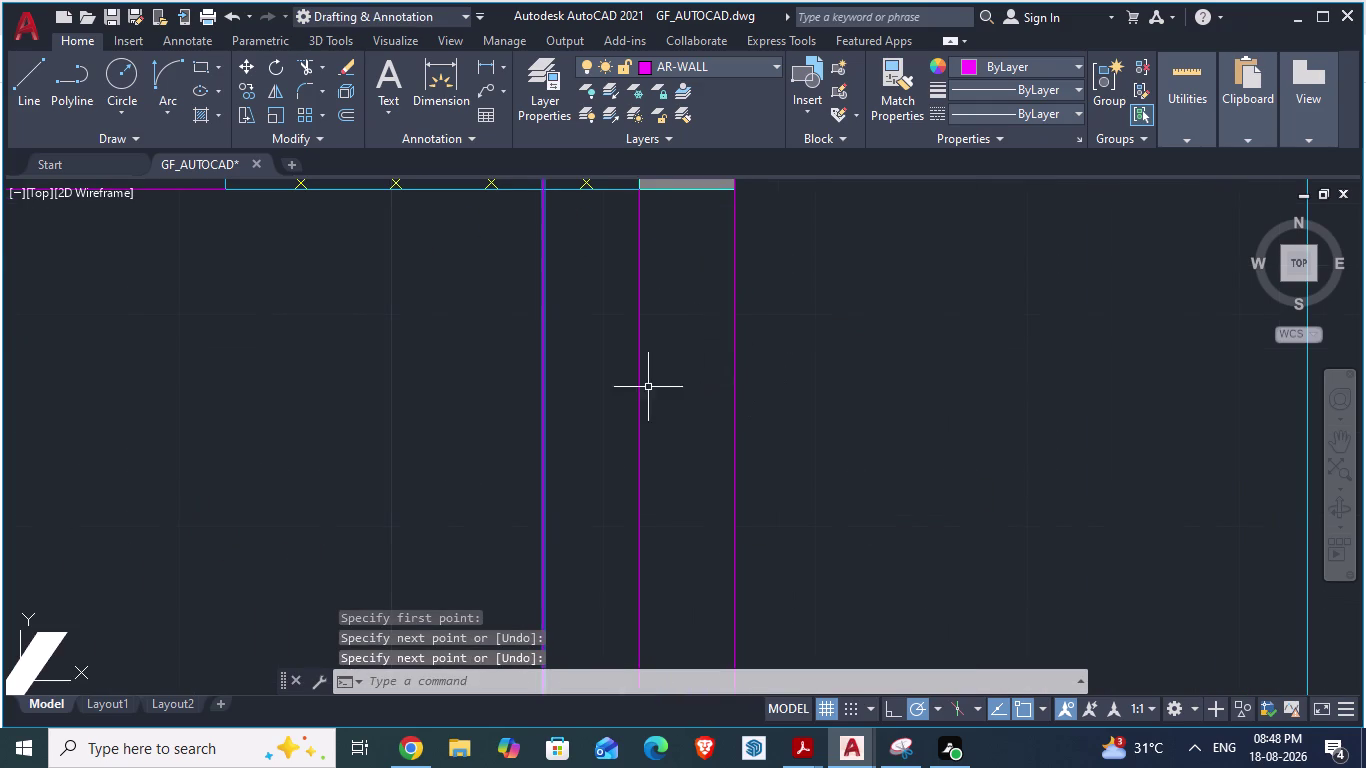
Recolour the two new wall lines Blue in Properties and save the drawing.
click(812, 379)
click(625, 445)
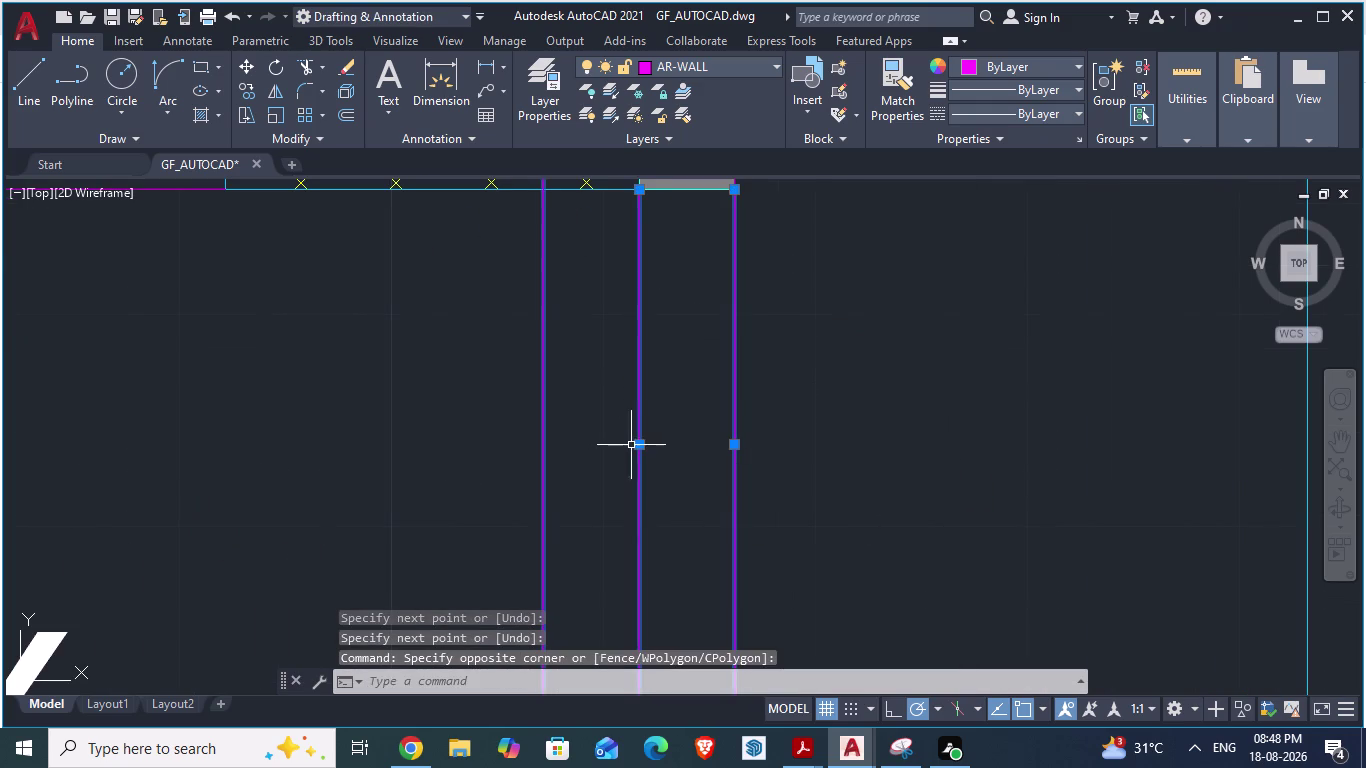
right_click(647, 438)
right_click(647, 438)
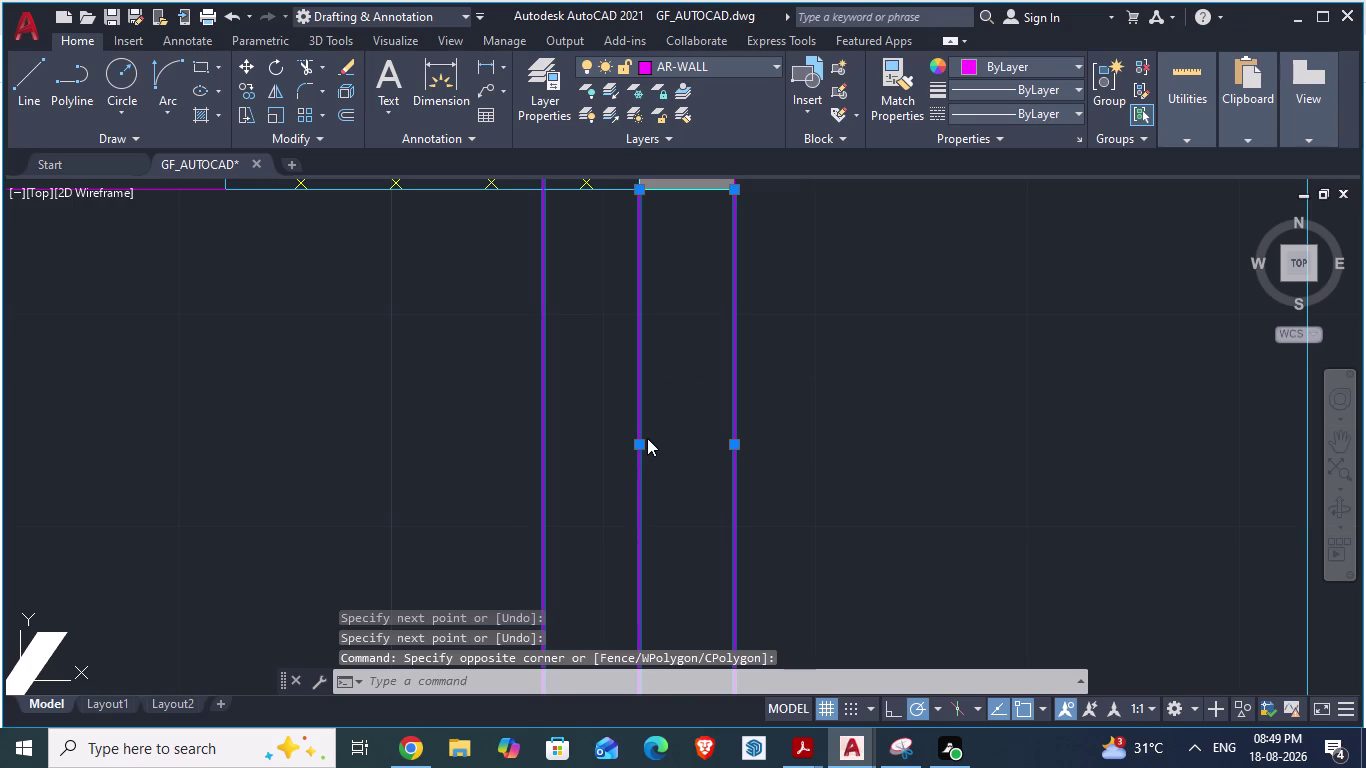
right_click(642, 435)
right_click(641, 434)
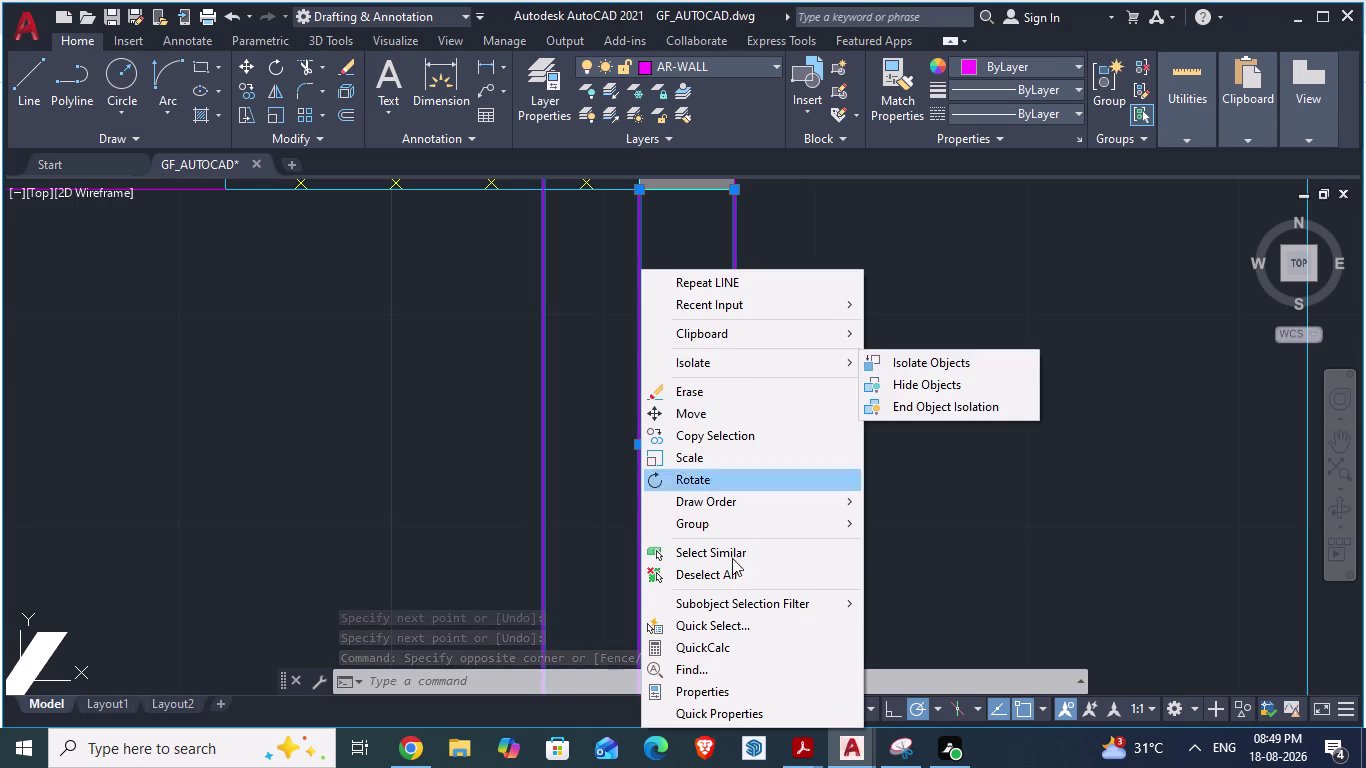
click(705, 690)
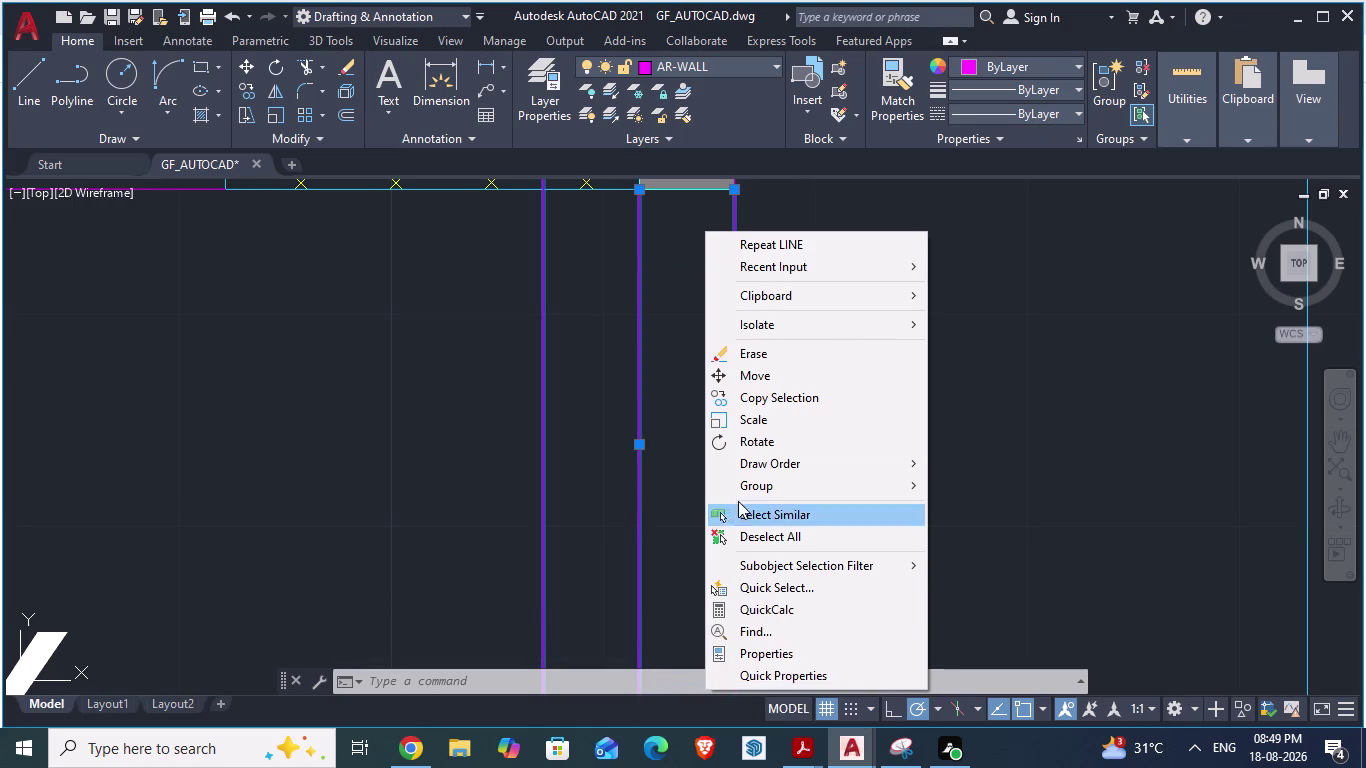
click(773, 658)
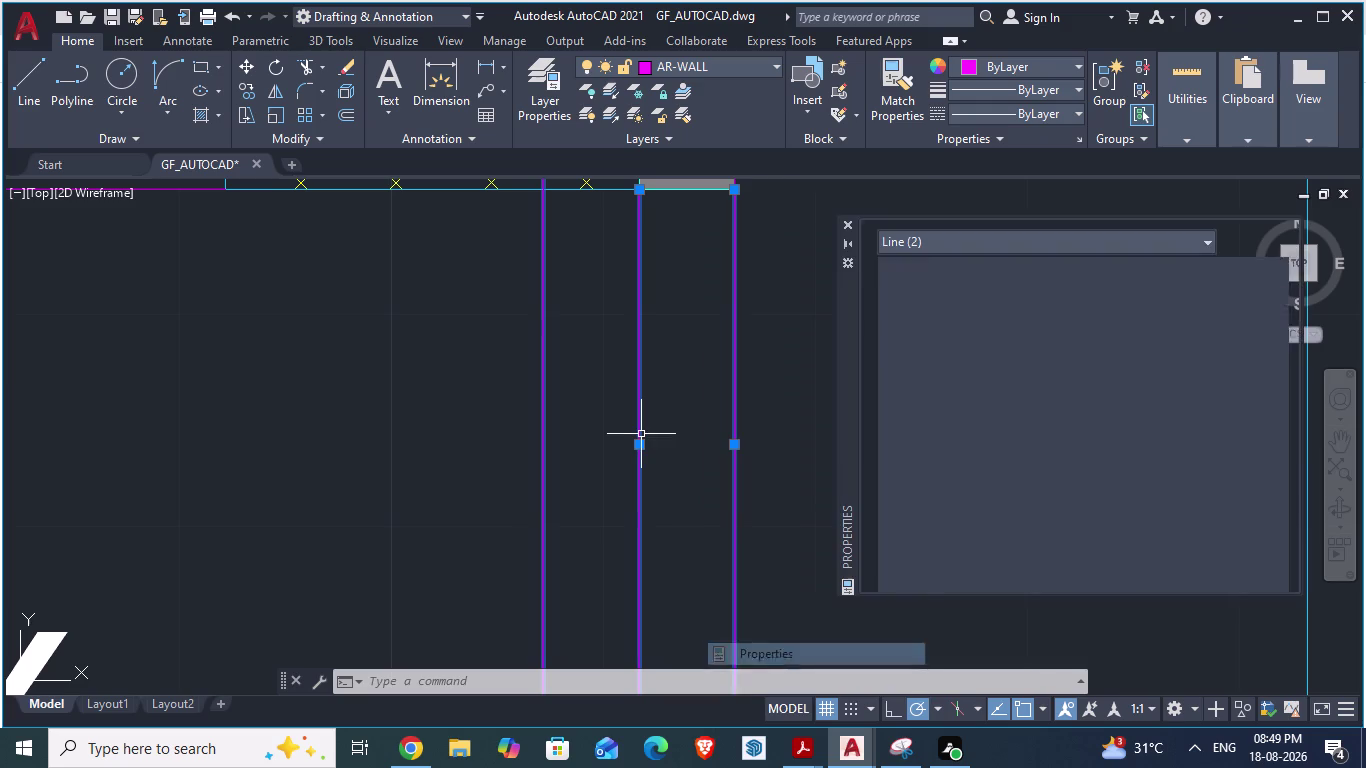
click(1089, 287)
click(1089, 287)
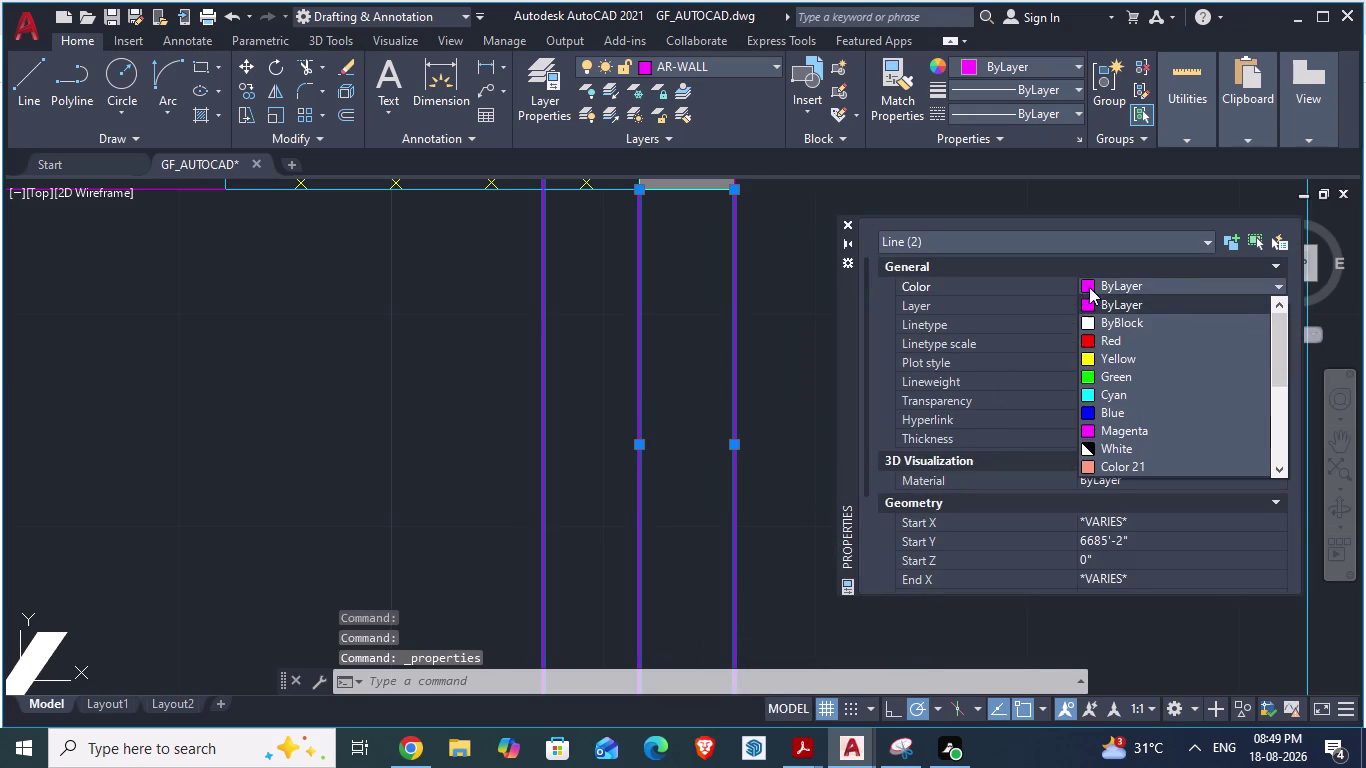
click(1092, 406)
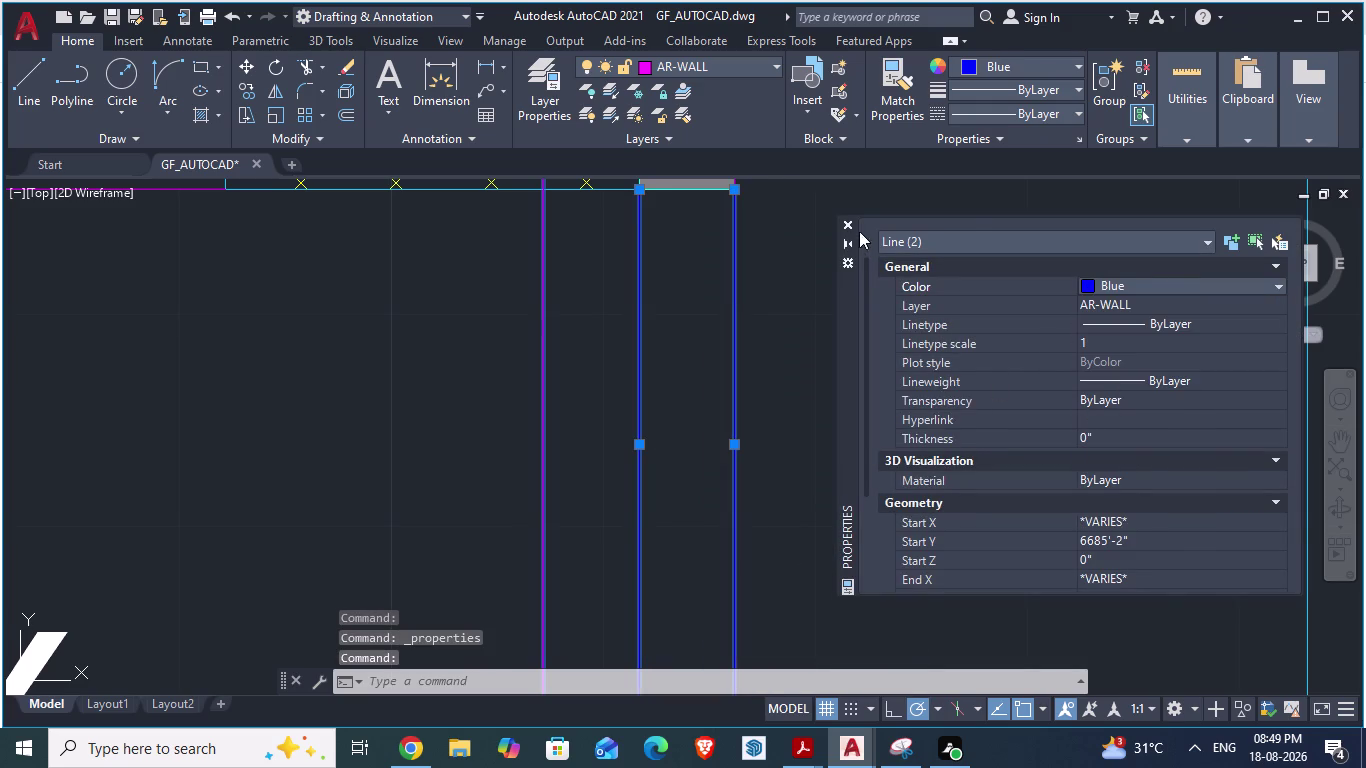
click(849, 224)
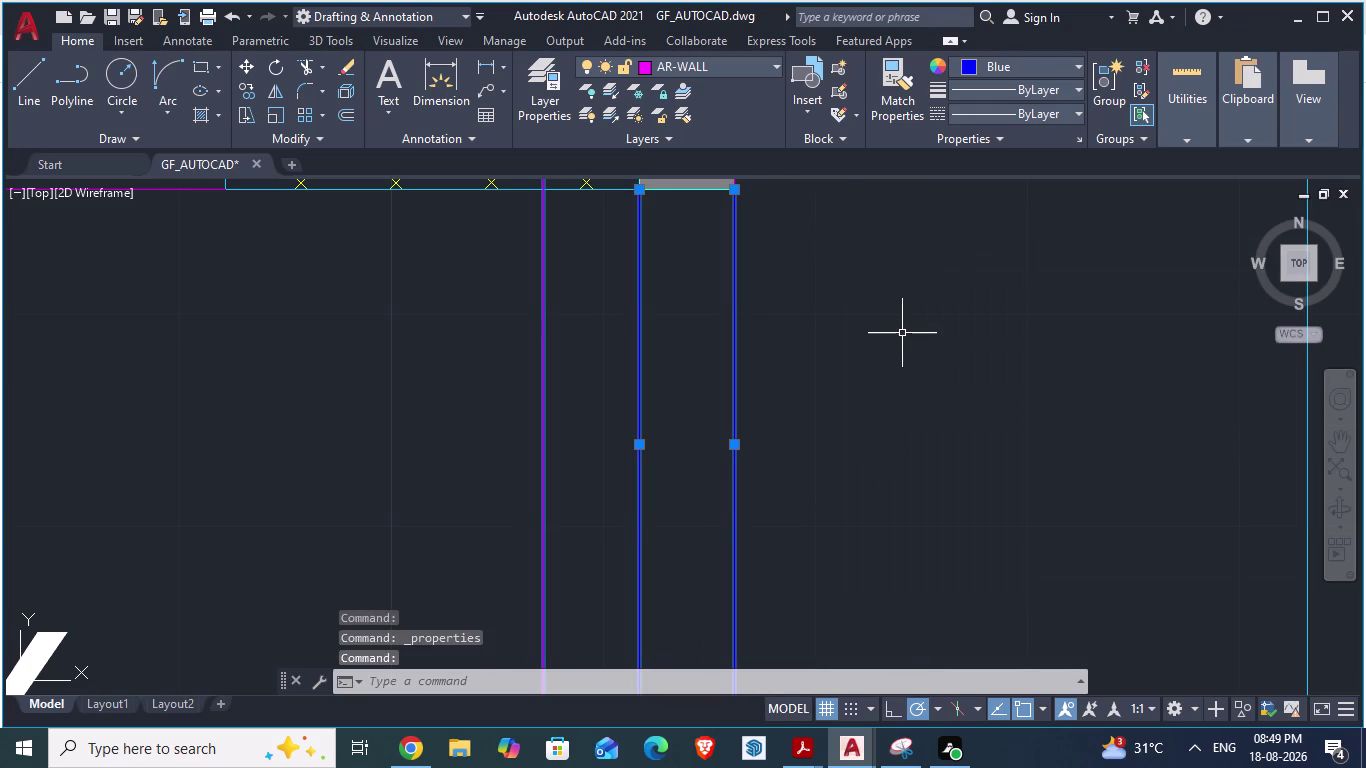
key(Escape)
scroll(down, 3)
key(ctrl+s)
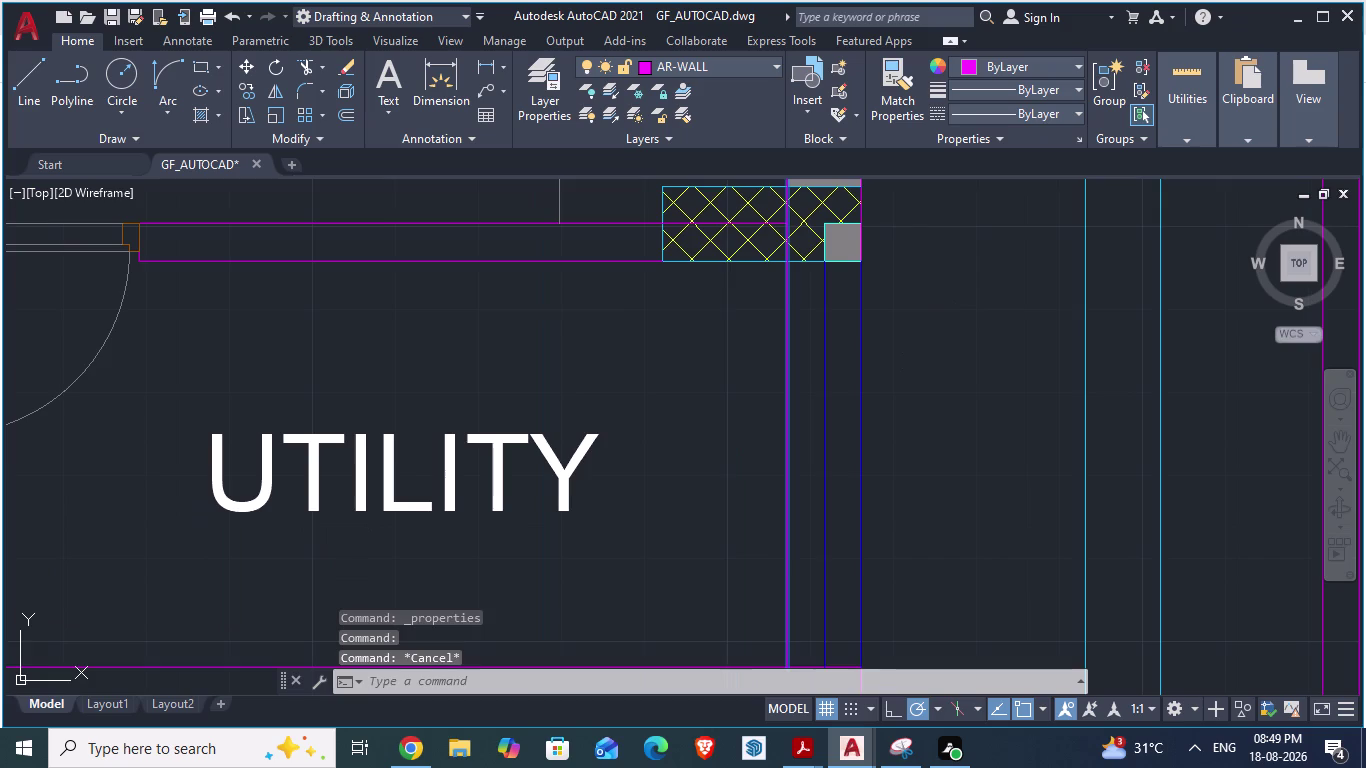
scroll(down, 3)
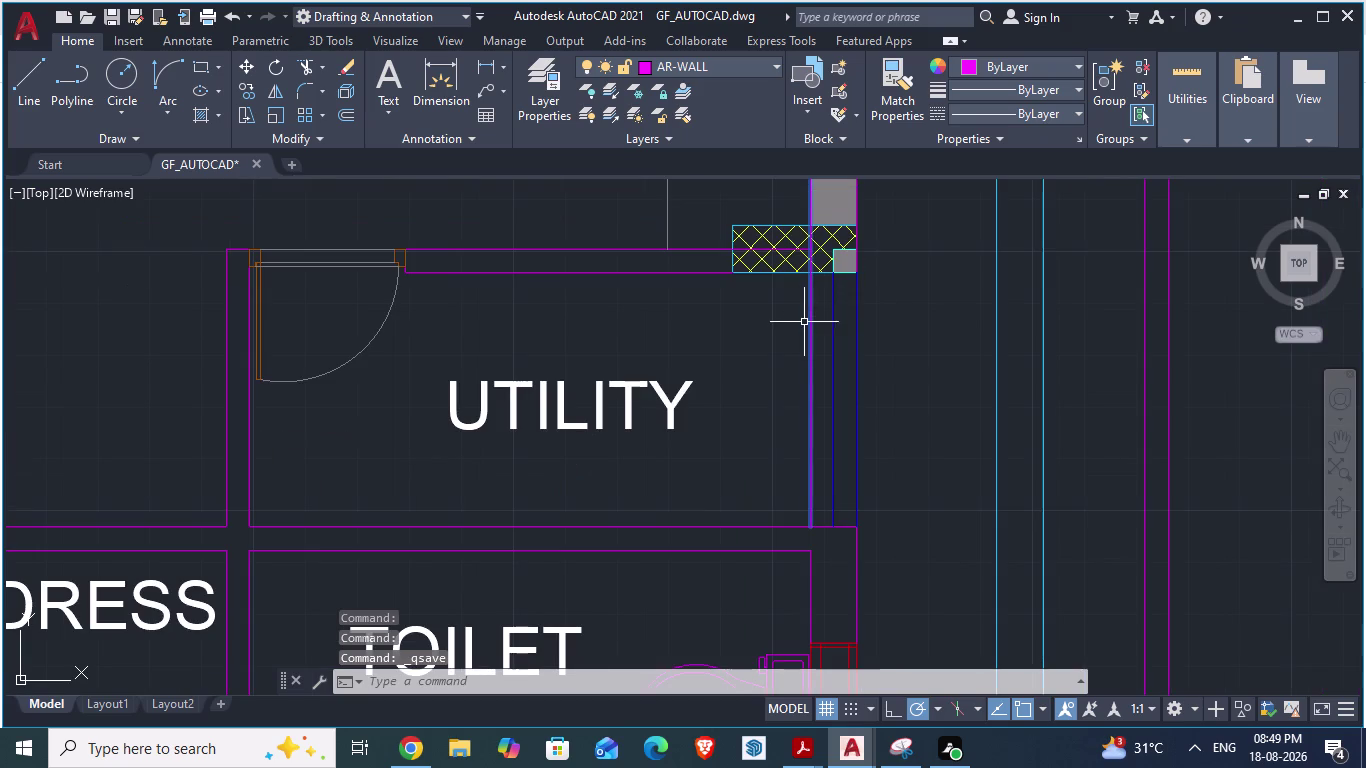
key(Escape)
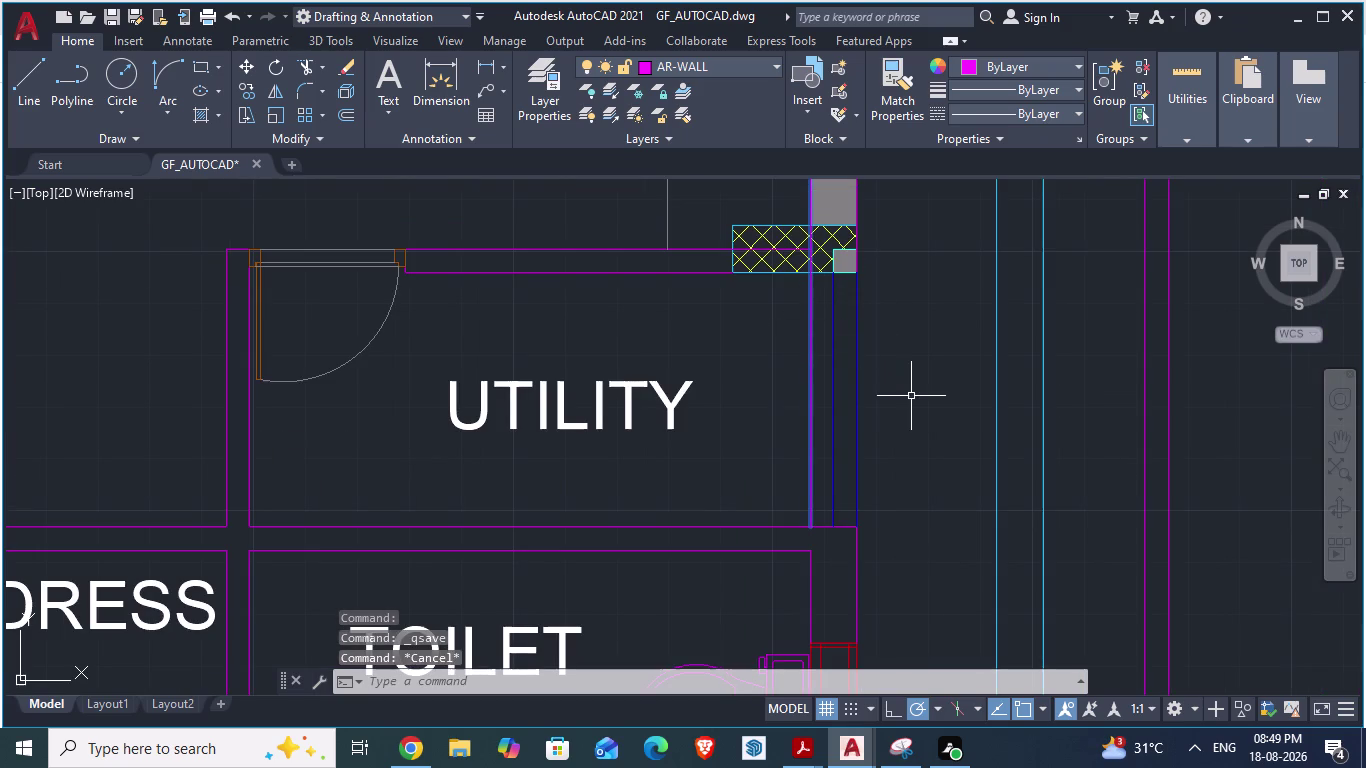
scroll(down, 3)
key(alt+Tab)
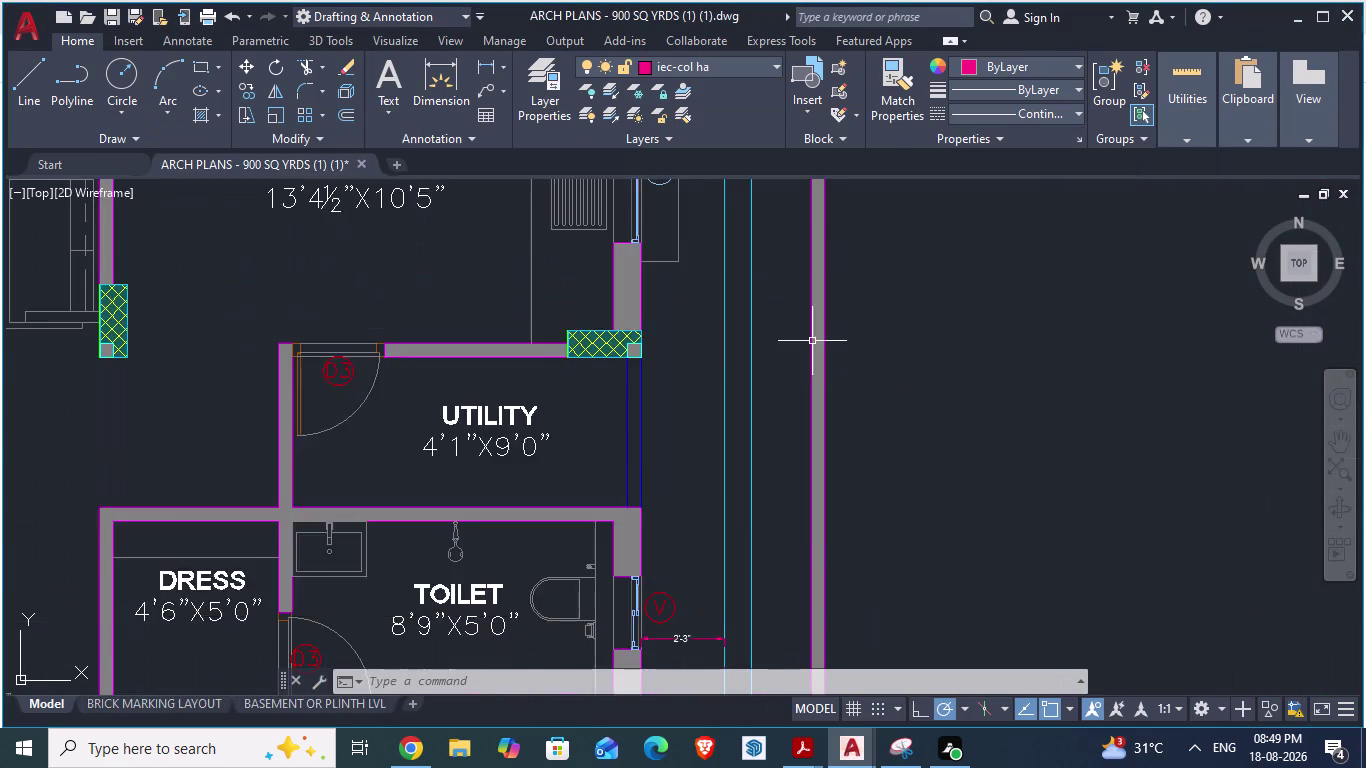
scroll(down, 3)
scroll(up, 3)
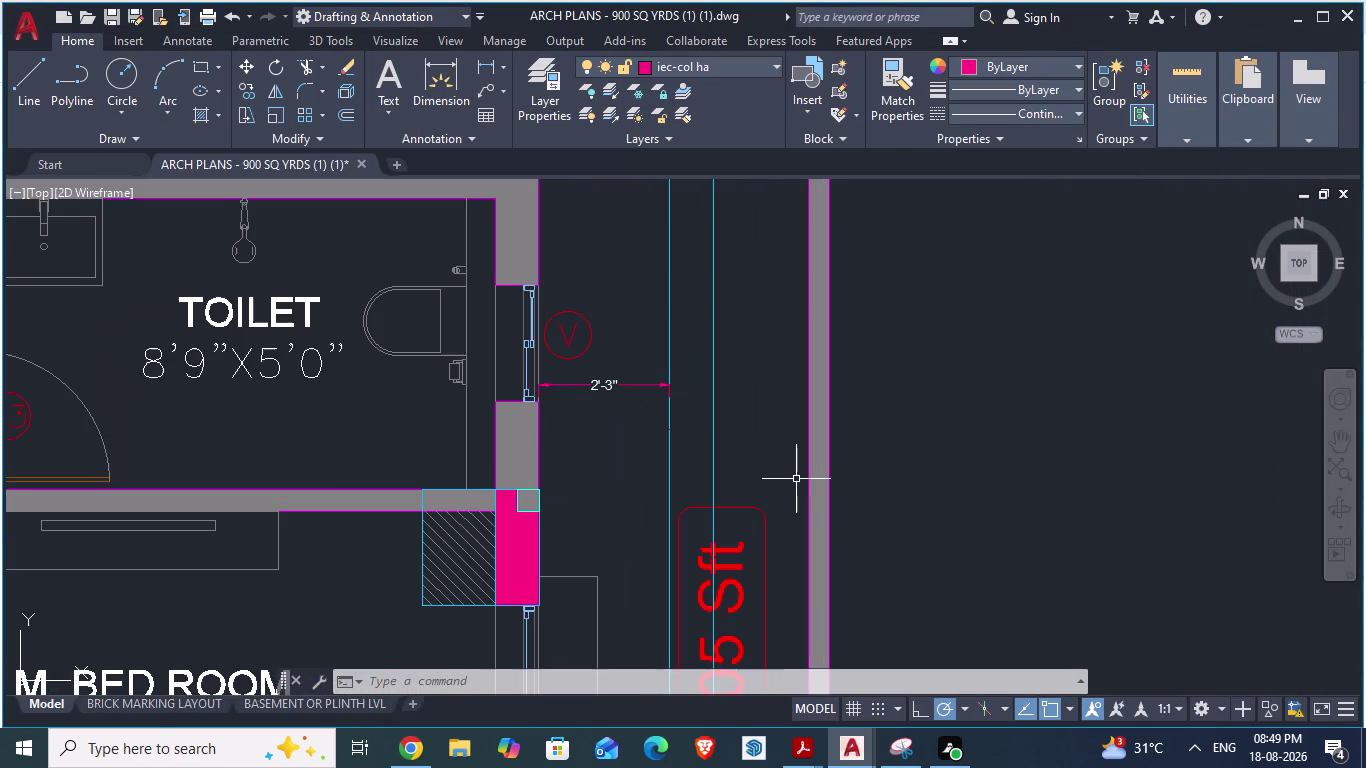
key(Tab)
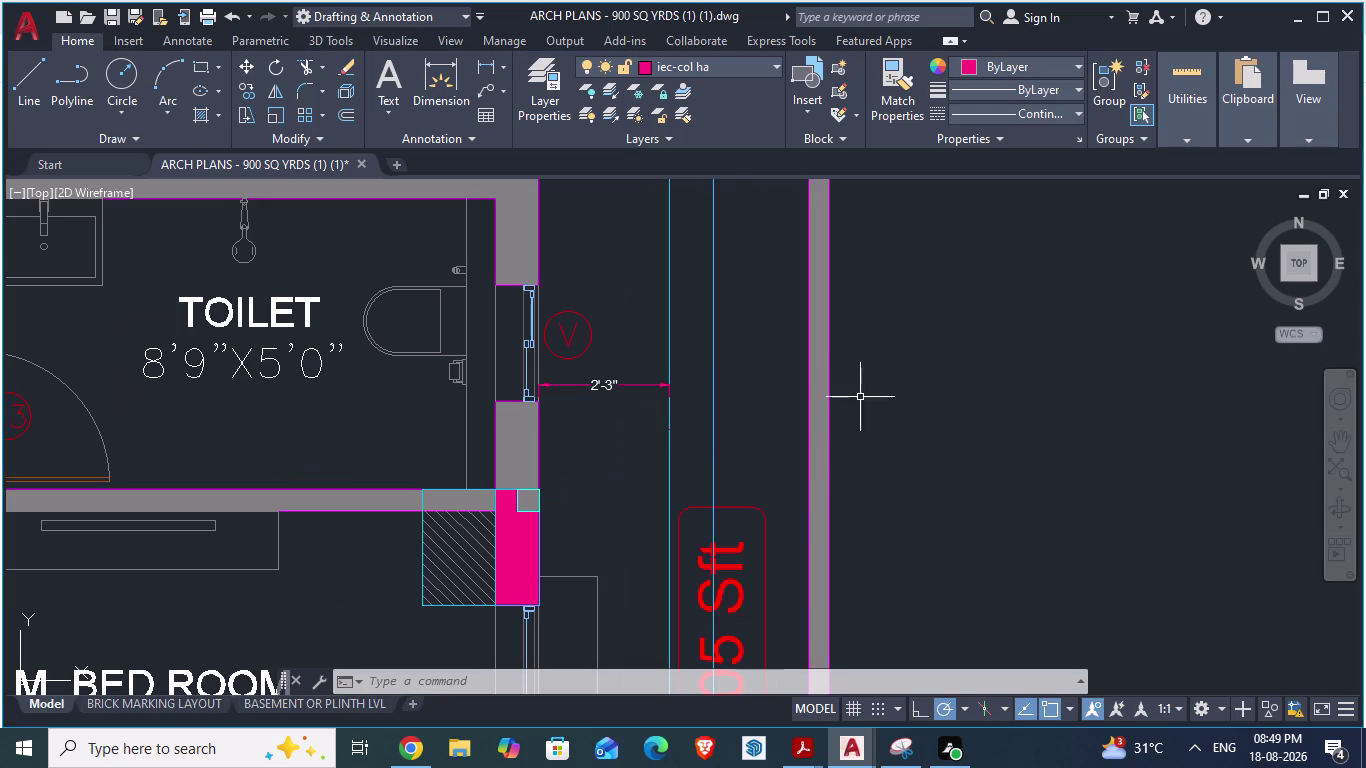
key(alt+Tab)
scroll(down, 3)
scroll(up, 3)
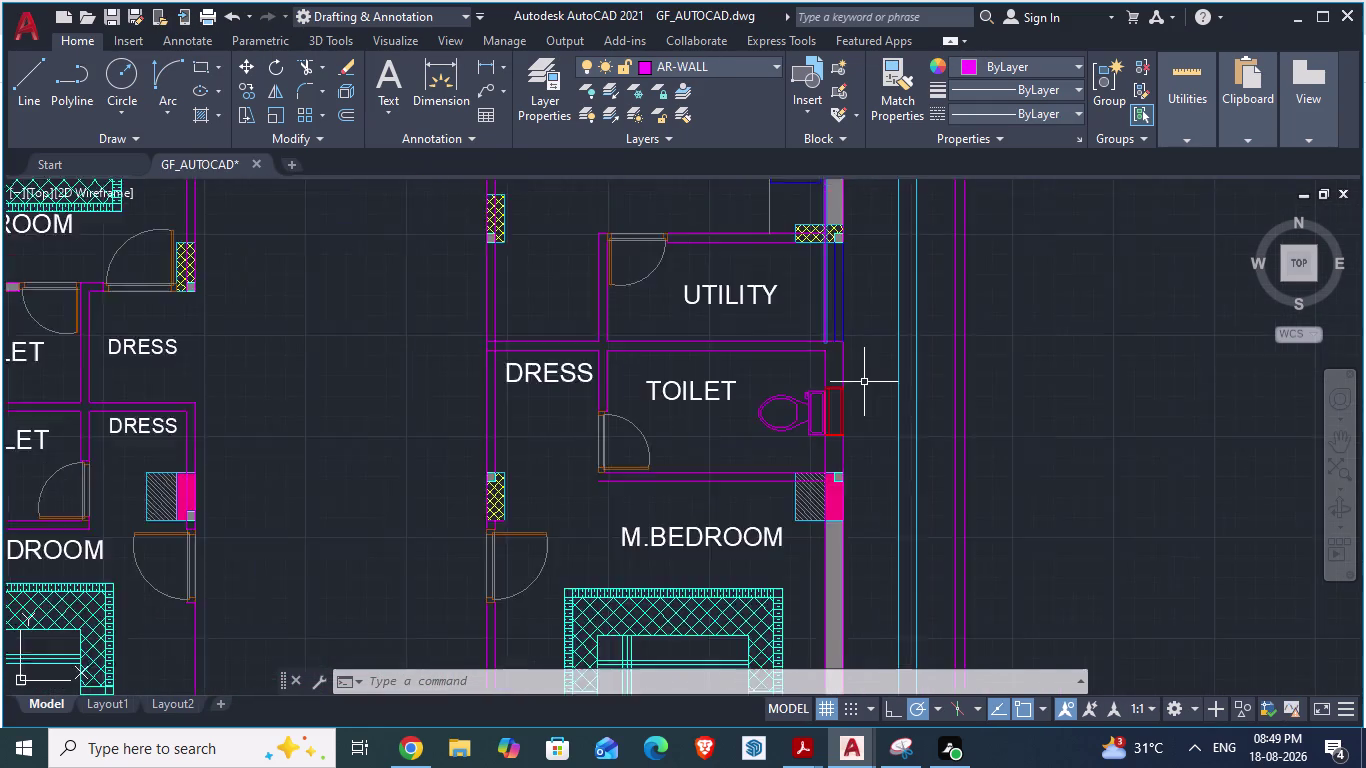
scroll(up, 3)
key(alt+Tab)
scroll(down, 3)
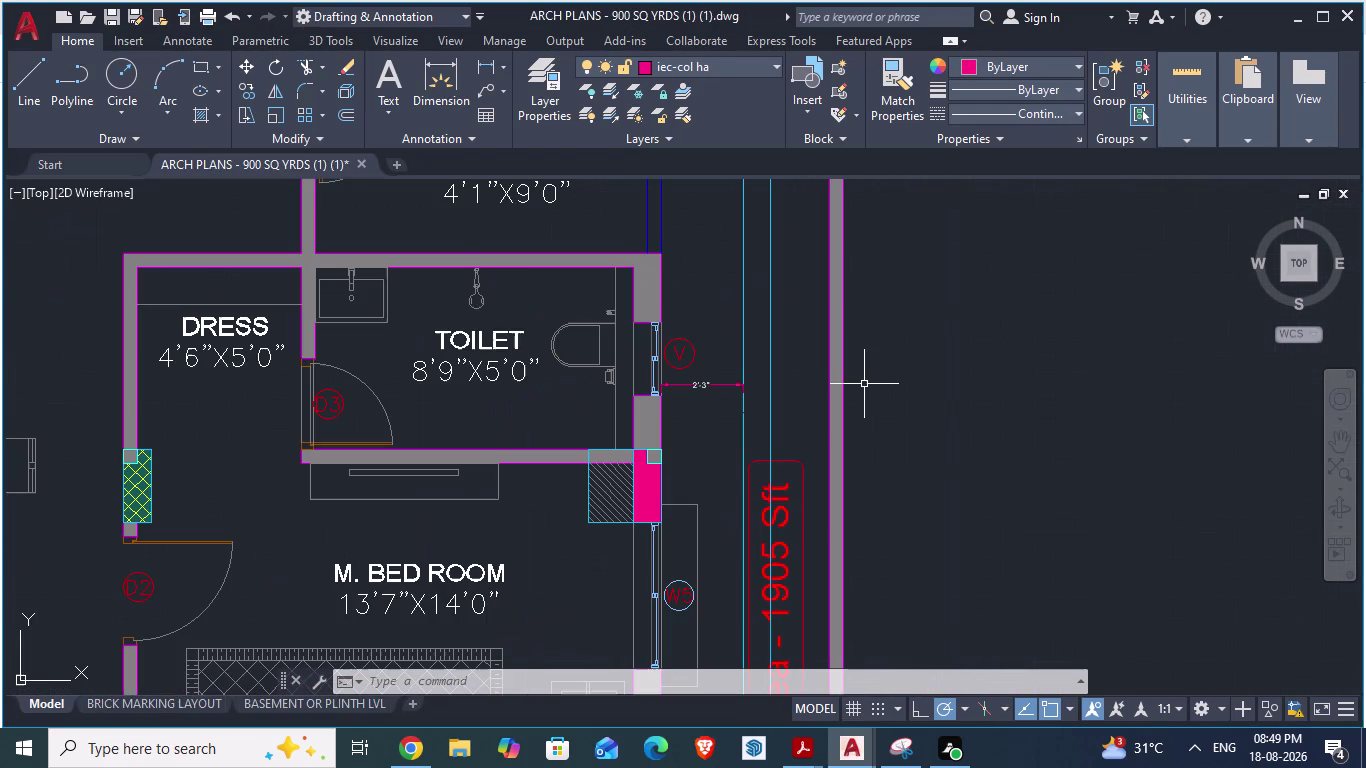
key(alt+Tab)
scroll(down, 3)
scroll(down, 3)
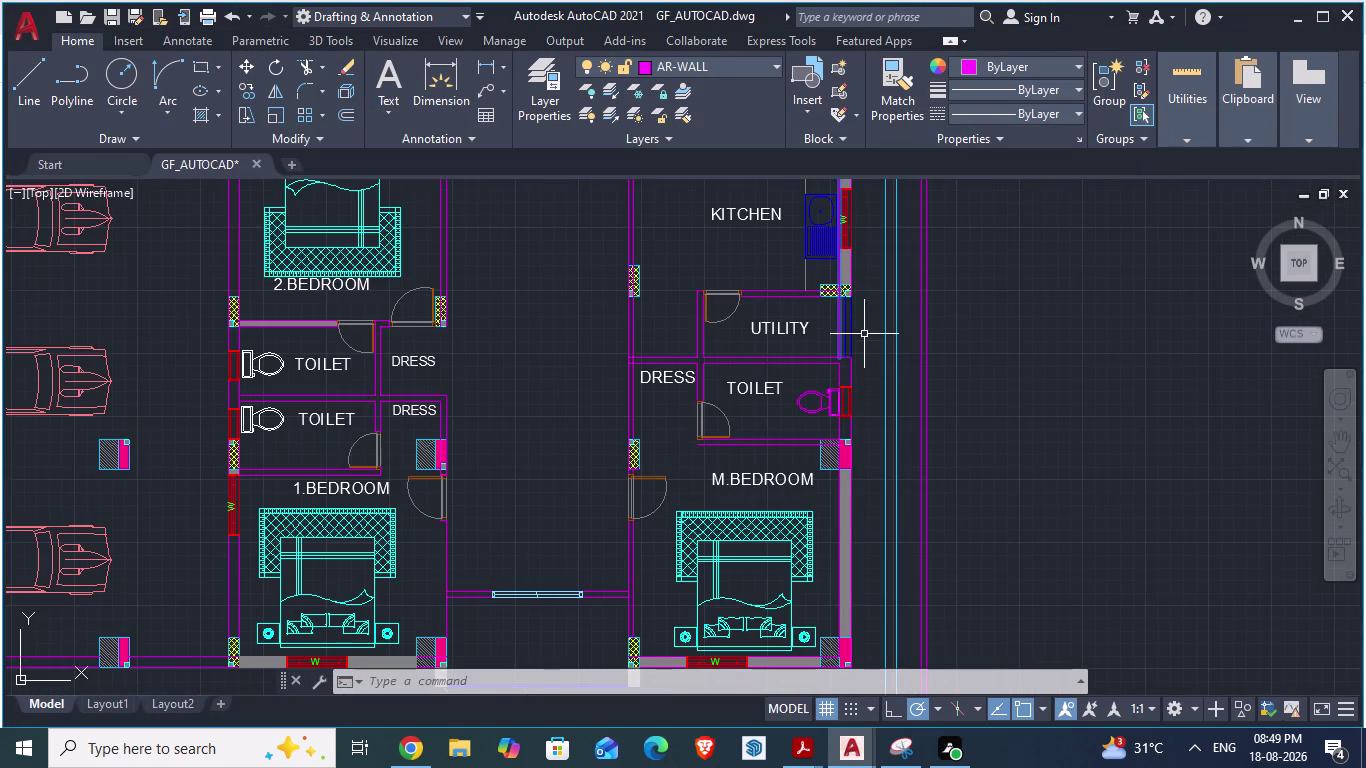
scroll(down, 3)
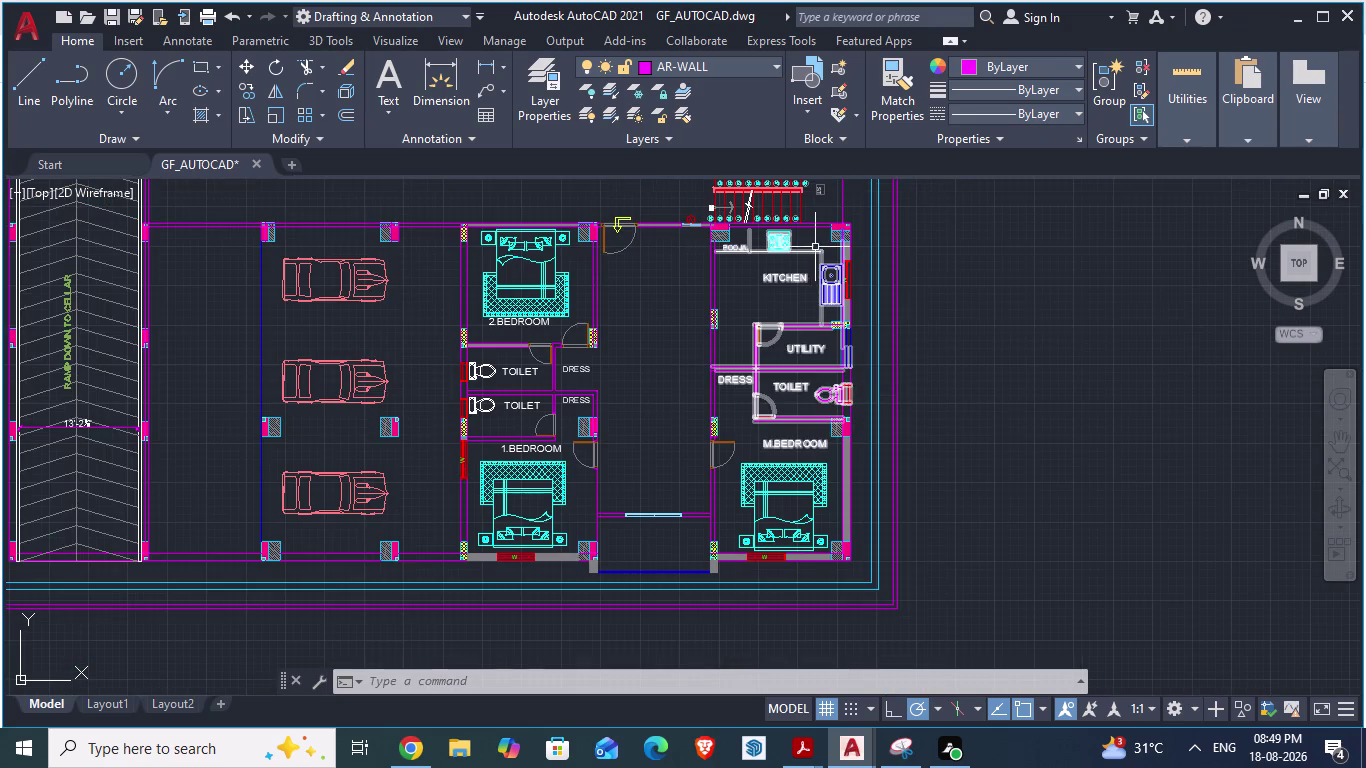
scroll(up, 3)
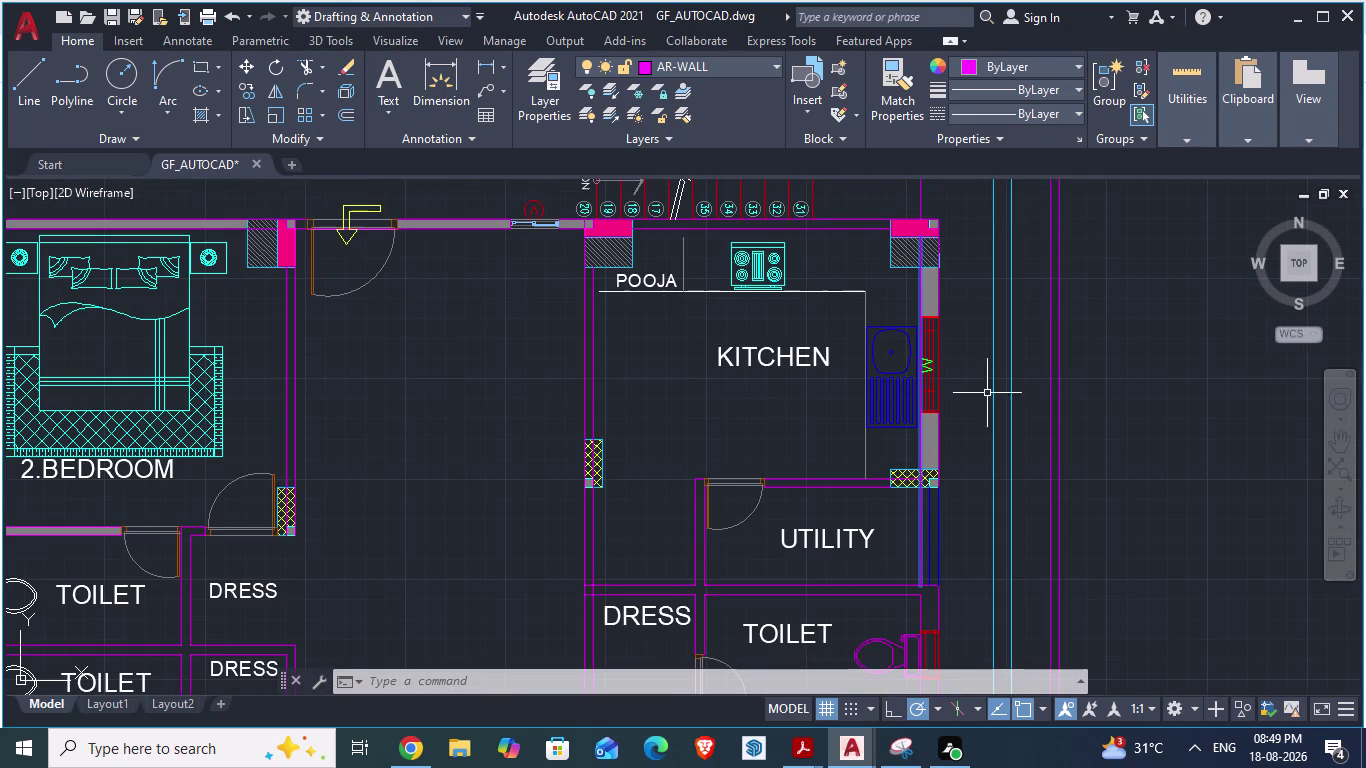
scroll(up, 3)
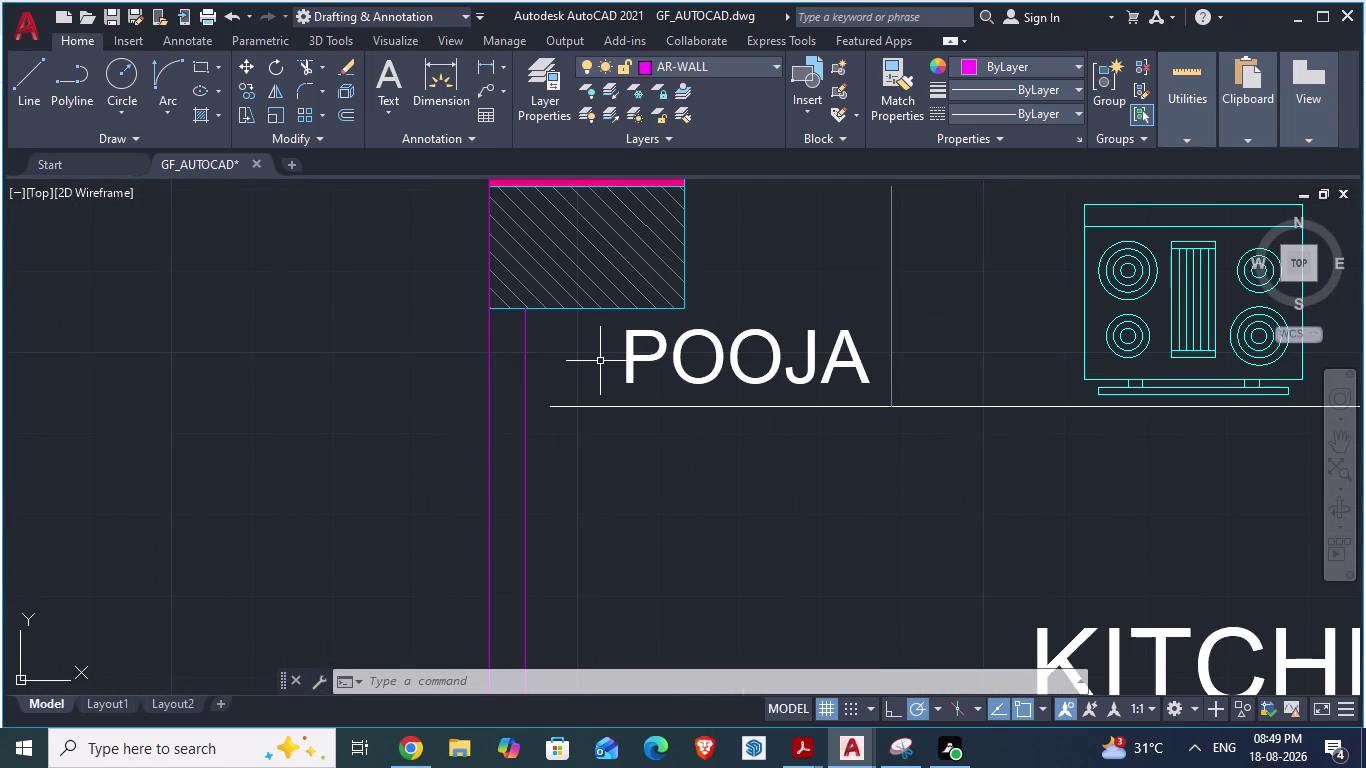
Try extending the horizontal kitchen line with EXTEND, then abandon the attempt.
text(EX)
key(Return)
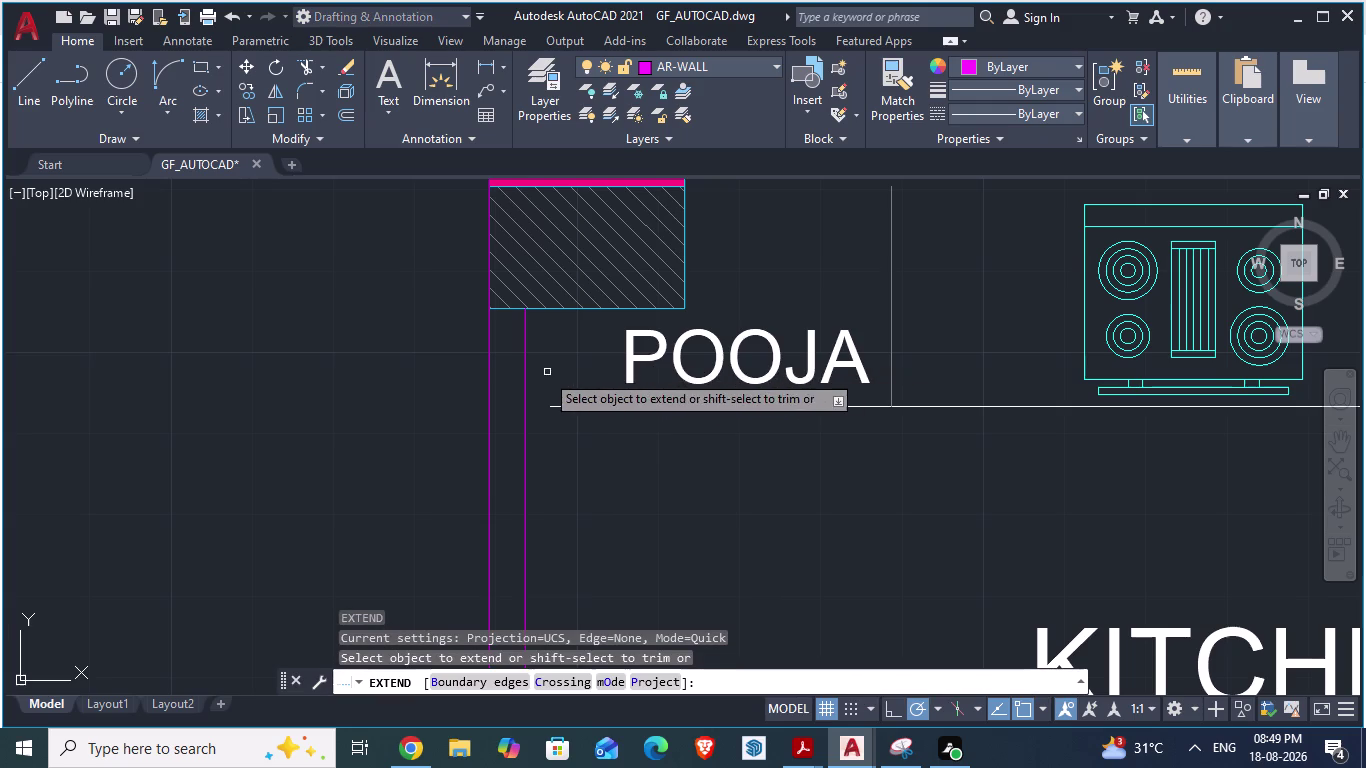
click(550, 407)
double_click(549, 407)
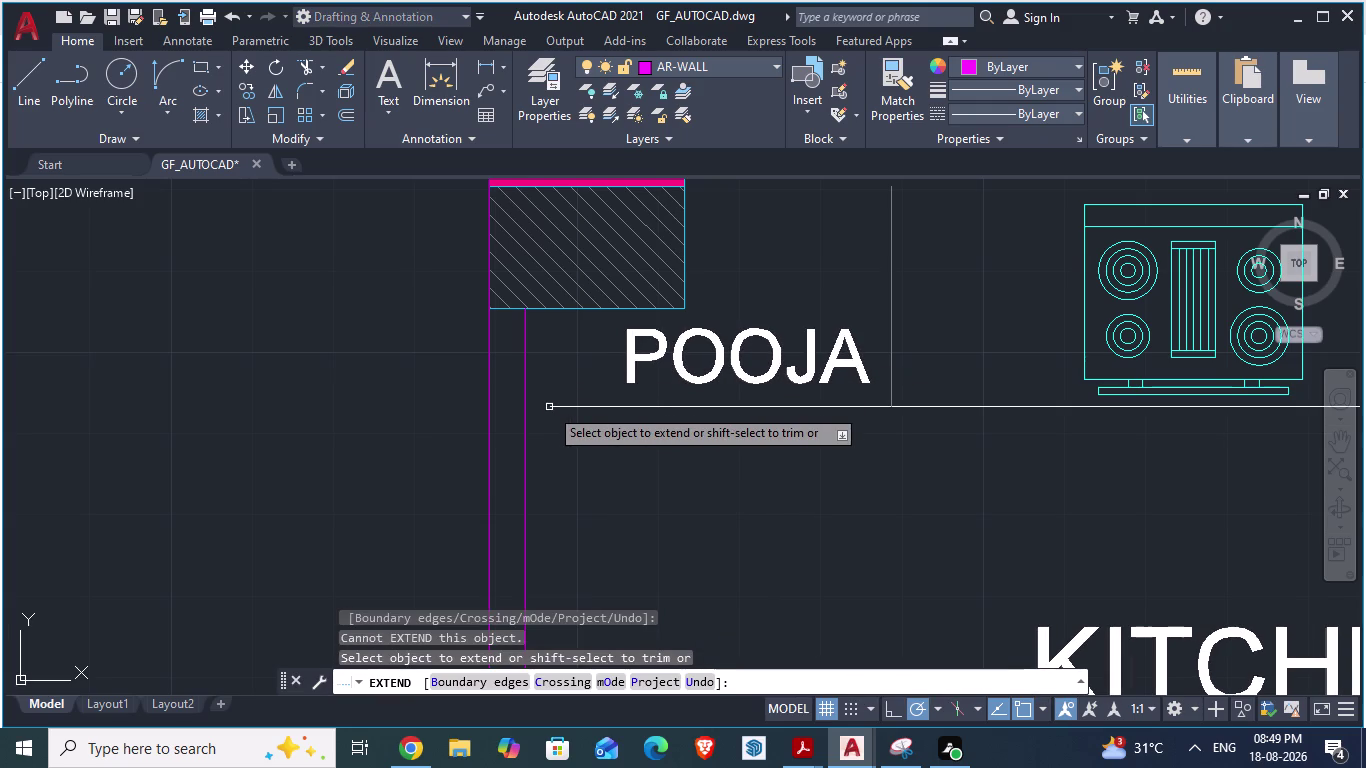
key(l)
key(Return)
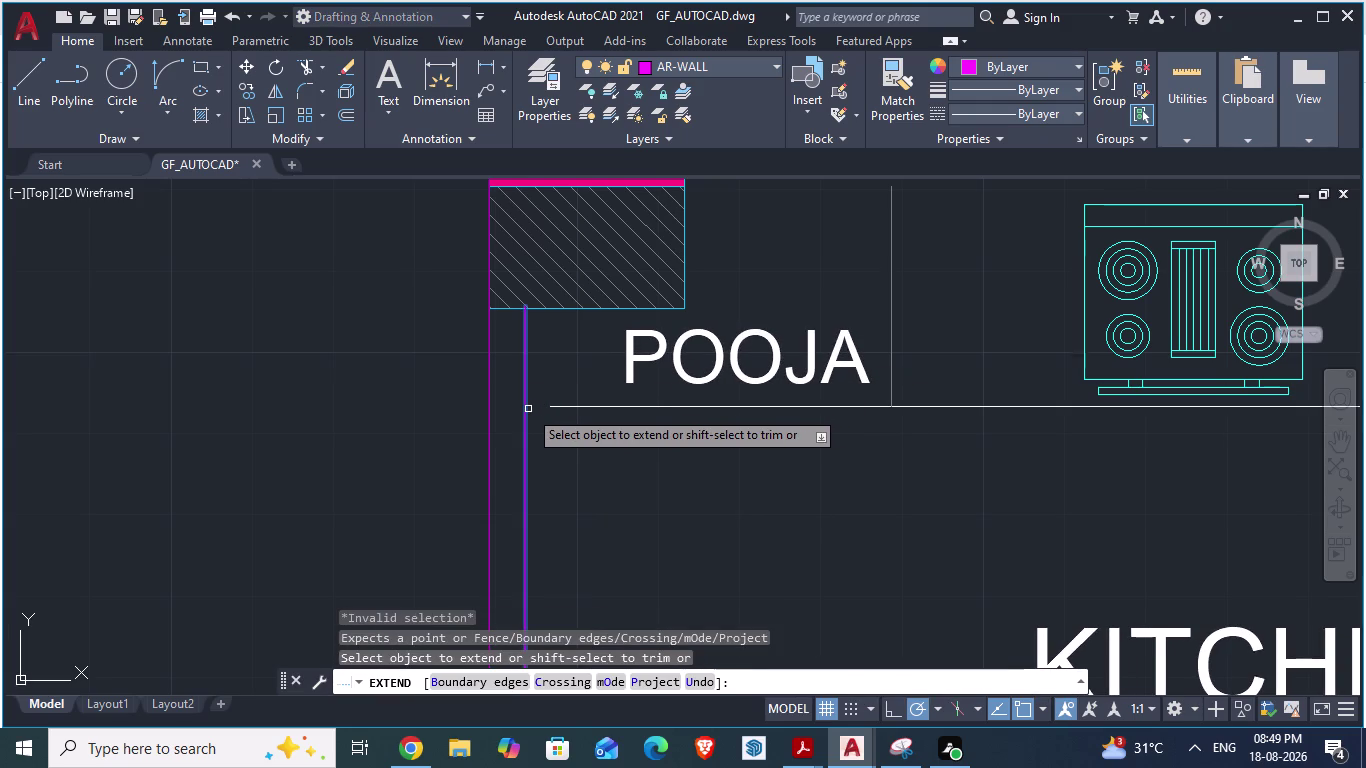
key(Escape)
key(Escape)
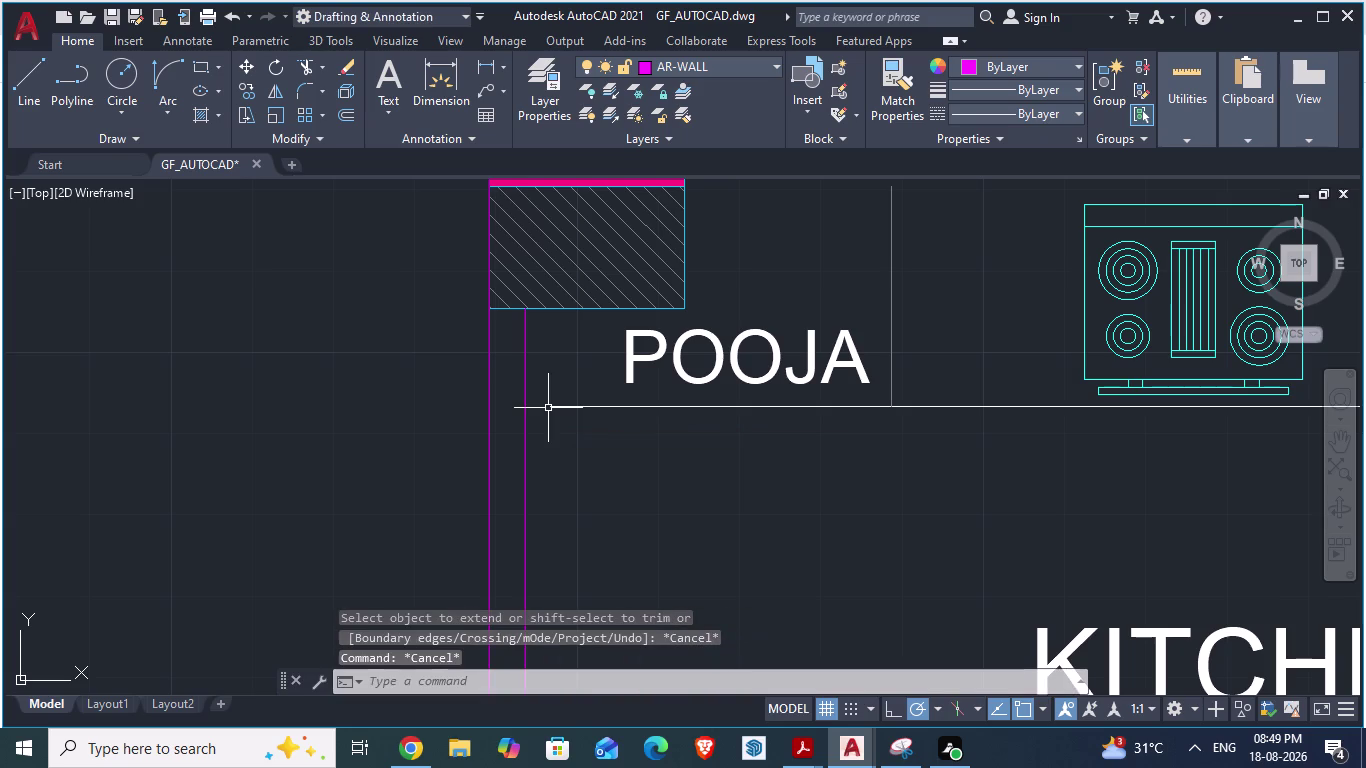
Draw a short line joining the horizontal Pooja line's end to the wall line.
key(l)
key(Return)
click(556, 410)
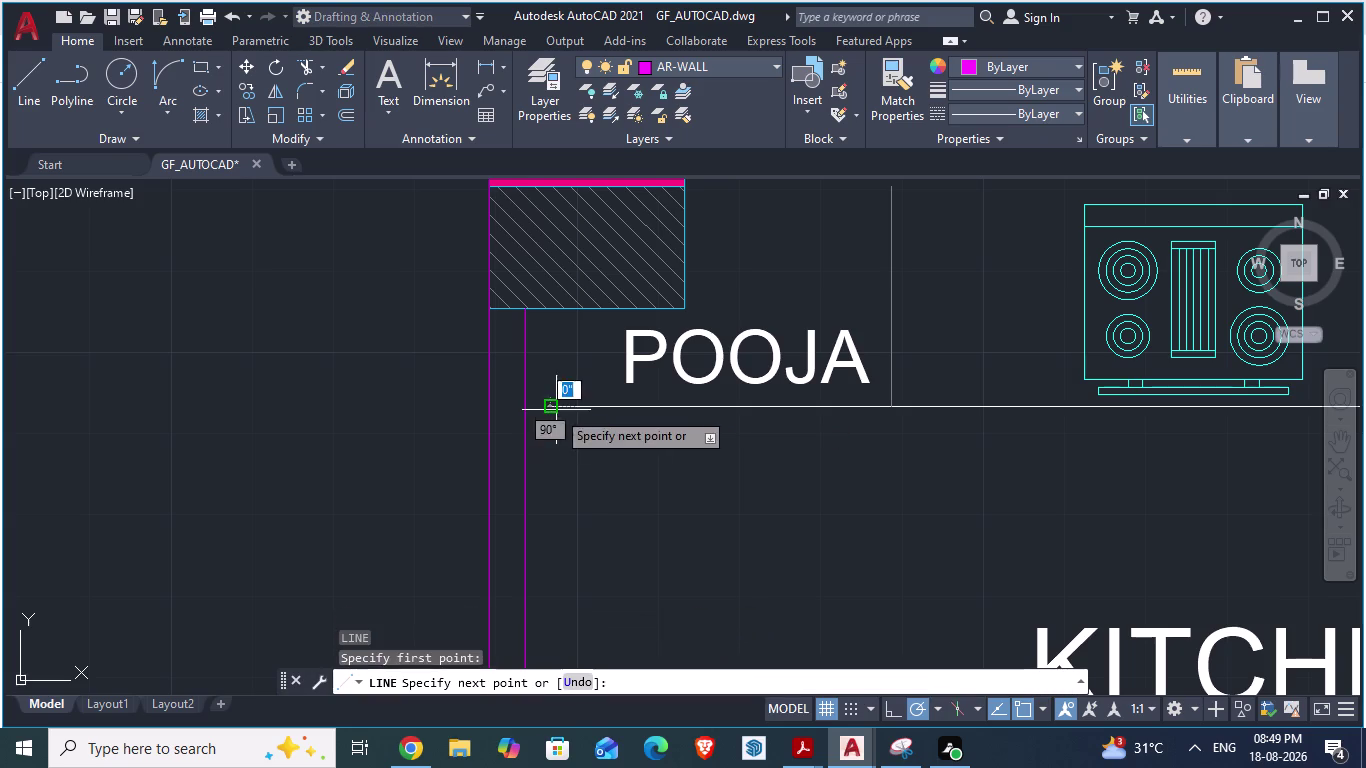
click(526, 410)
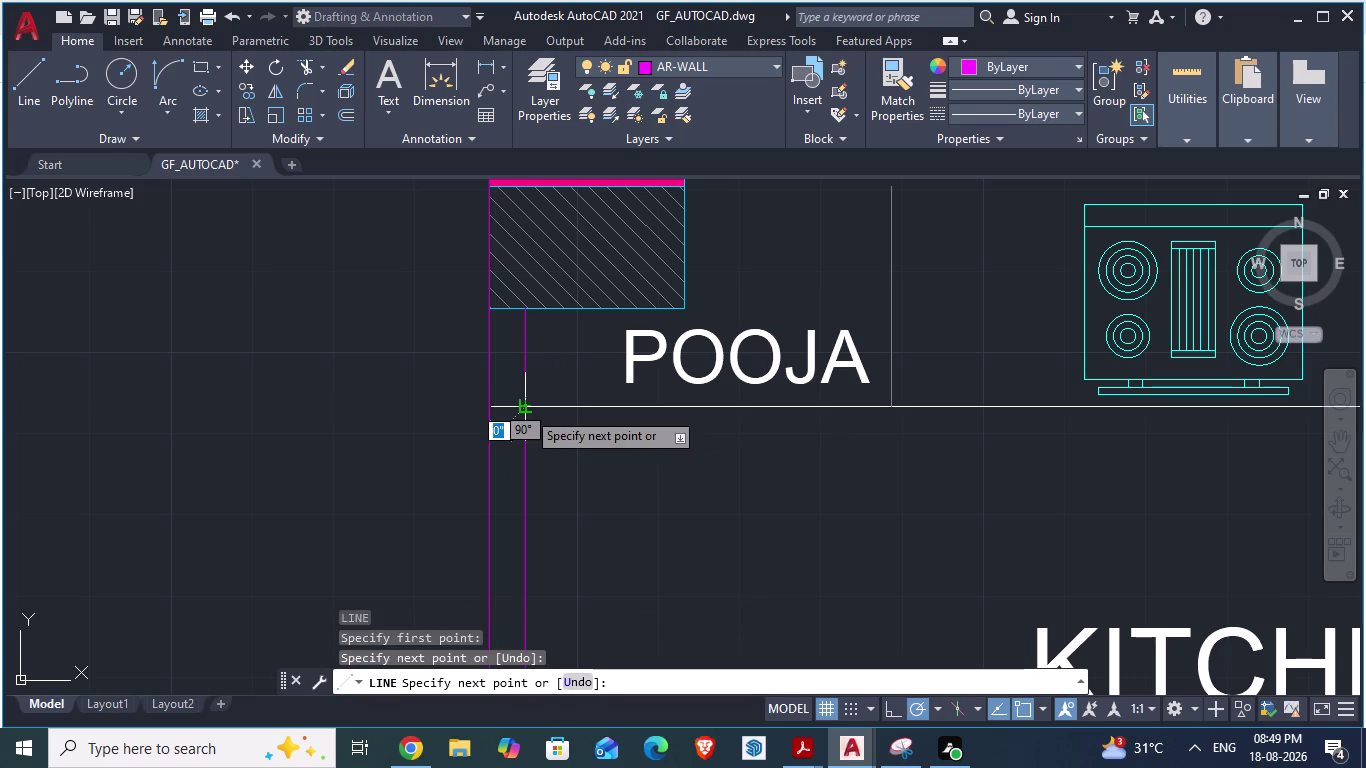
key(Return)
Draw a short line from the pooja–kitchen partition's top to the outer wall, then select it.
key(Return)
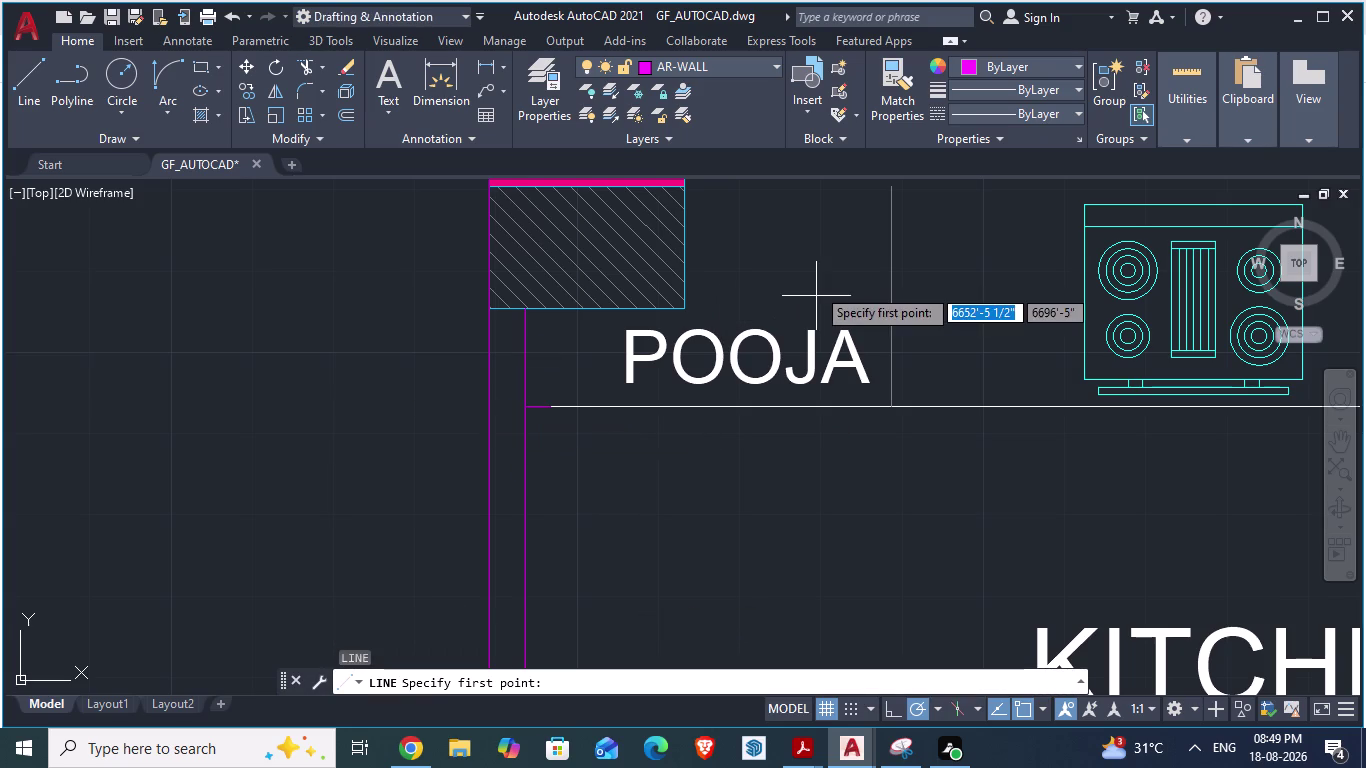
scroll(up, 3)
key(l)
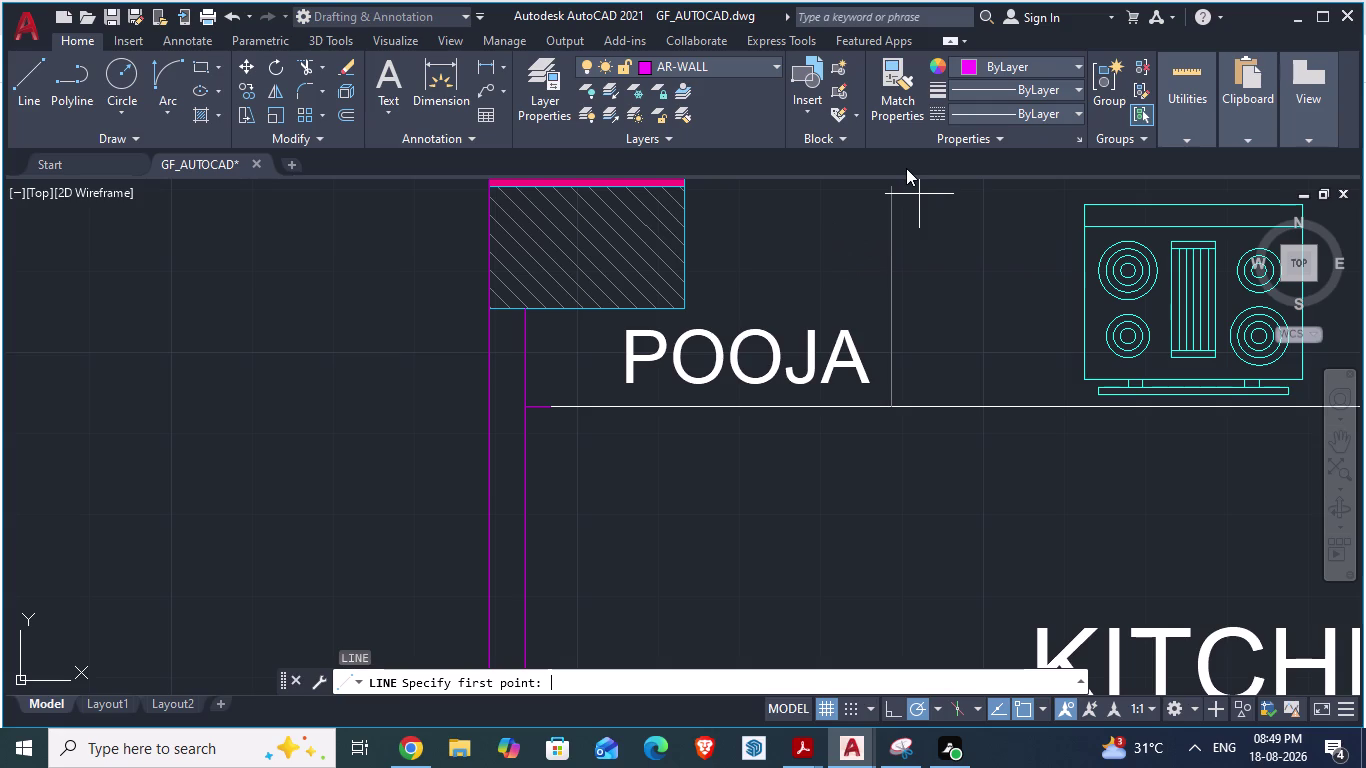
key(Return)
scroll(up, 3)
scroll(down, 3)
scroll(up, 3)
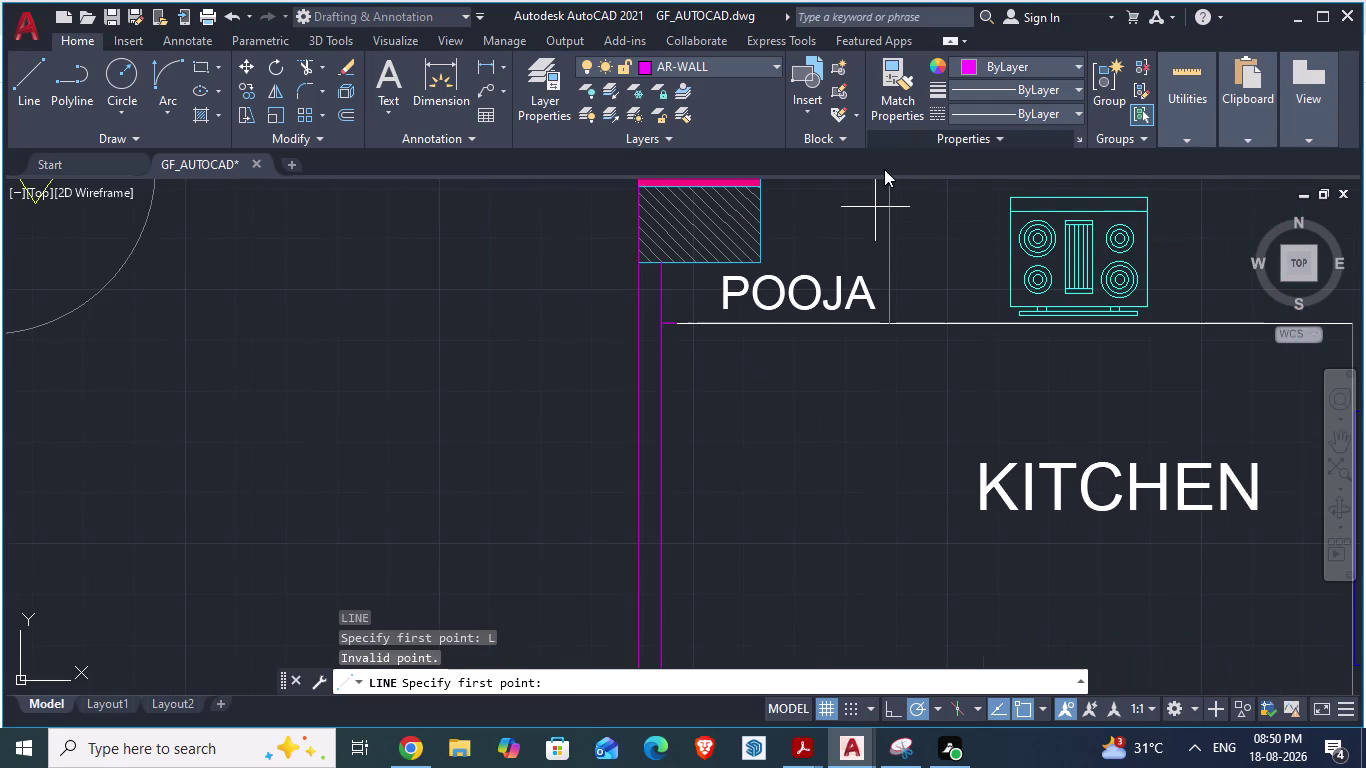
scroll(up, 3)
scroll(down, 3)
scroll(up, 3)
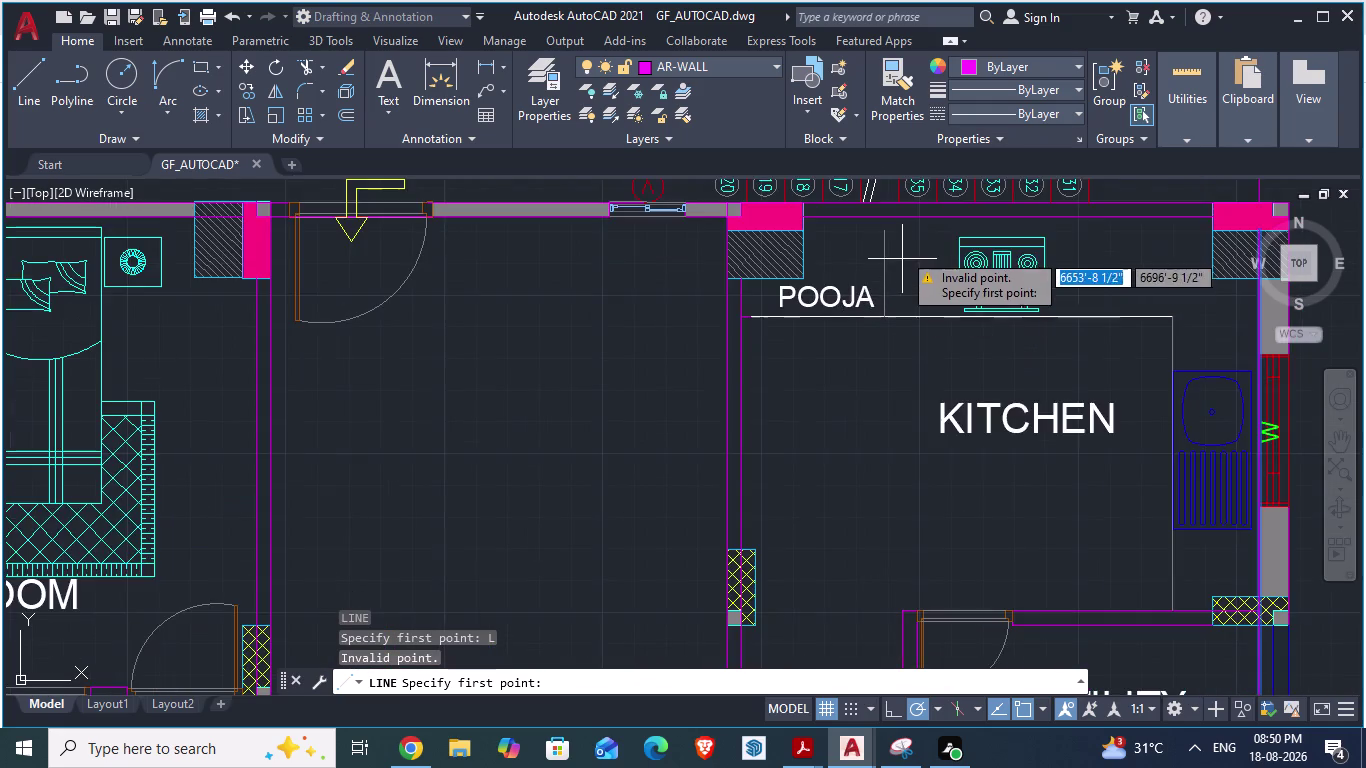
scroll(up, 3)
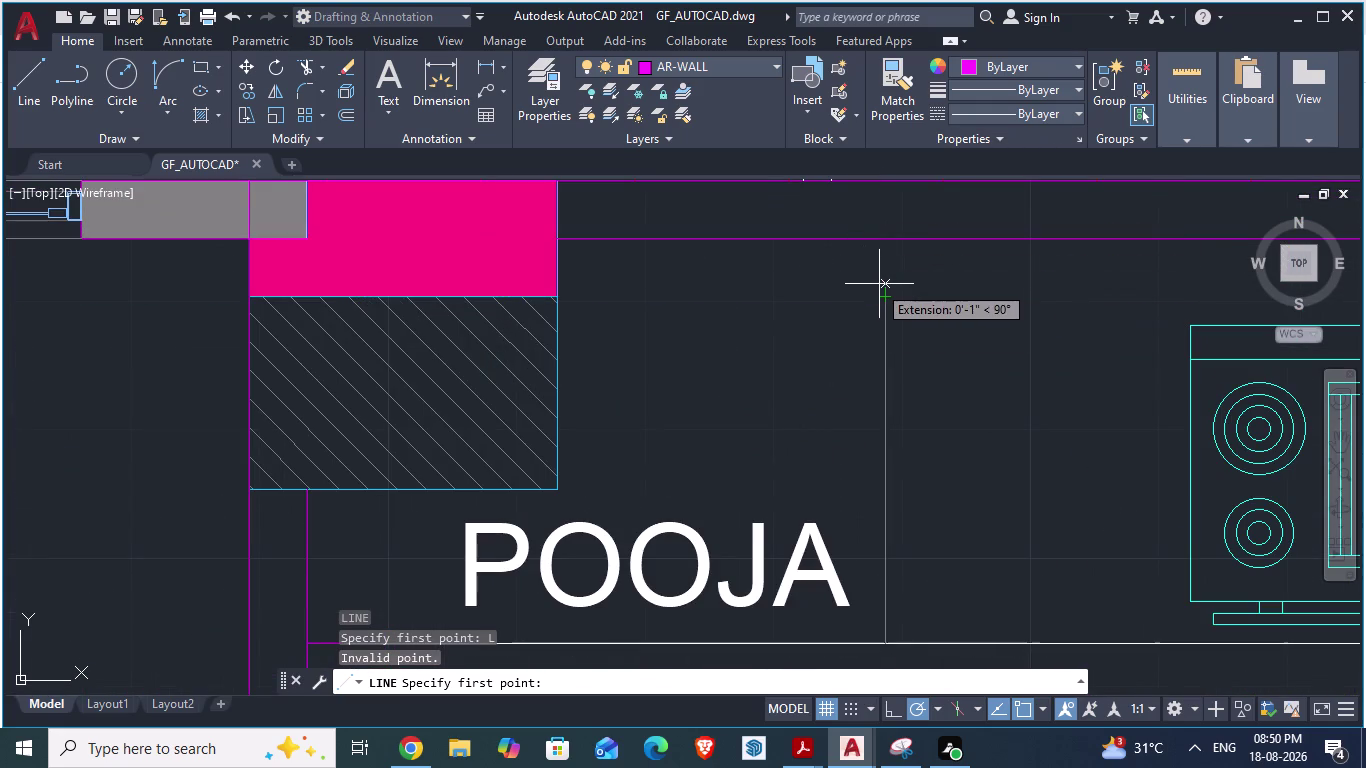
click(885, 292)
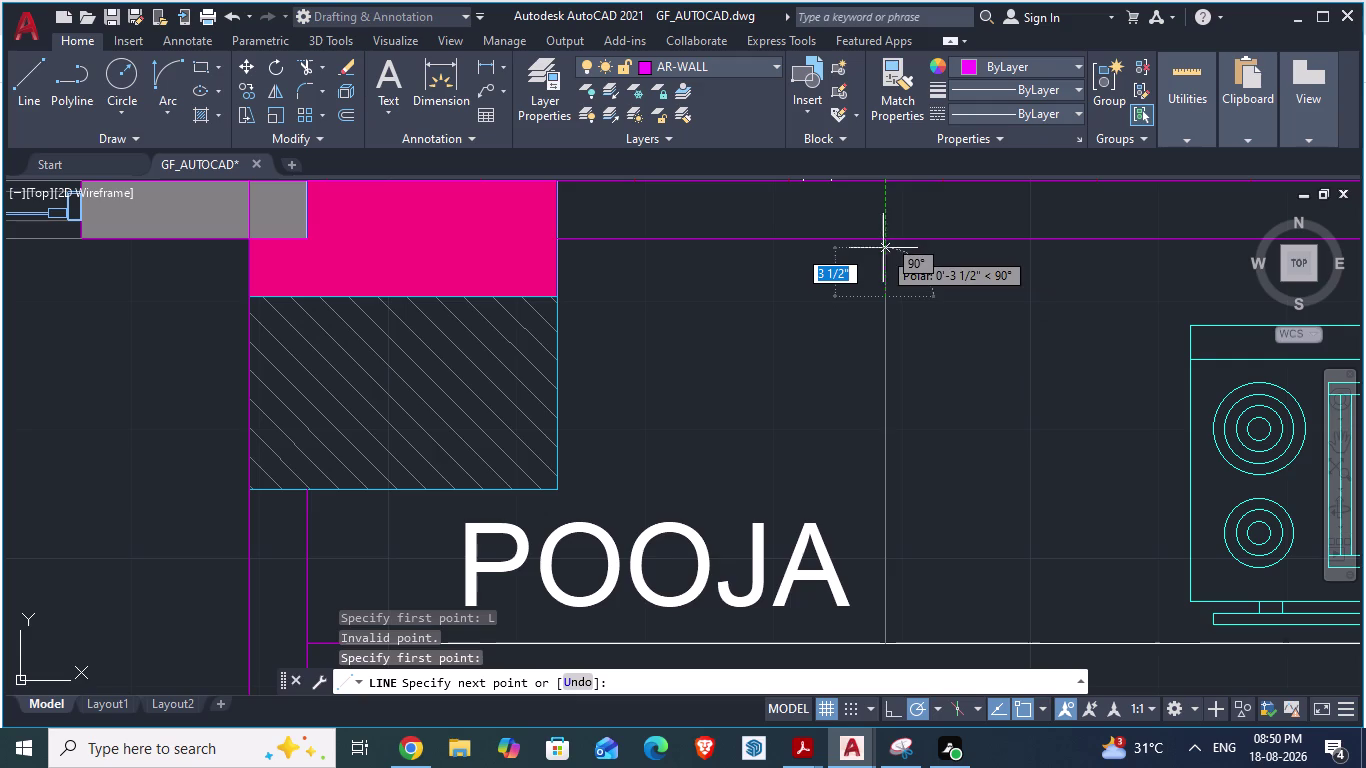
click(883, 243)
key(Return)
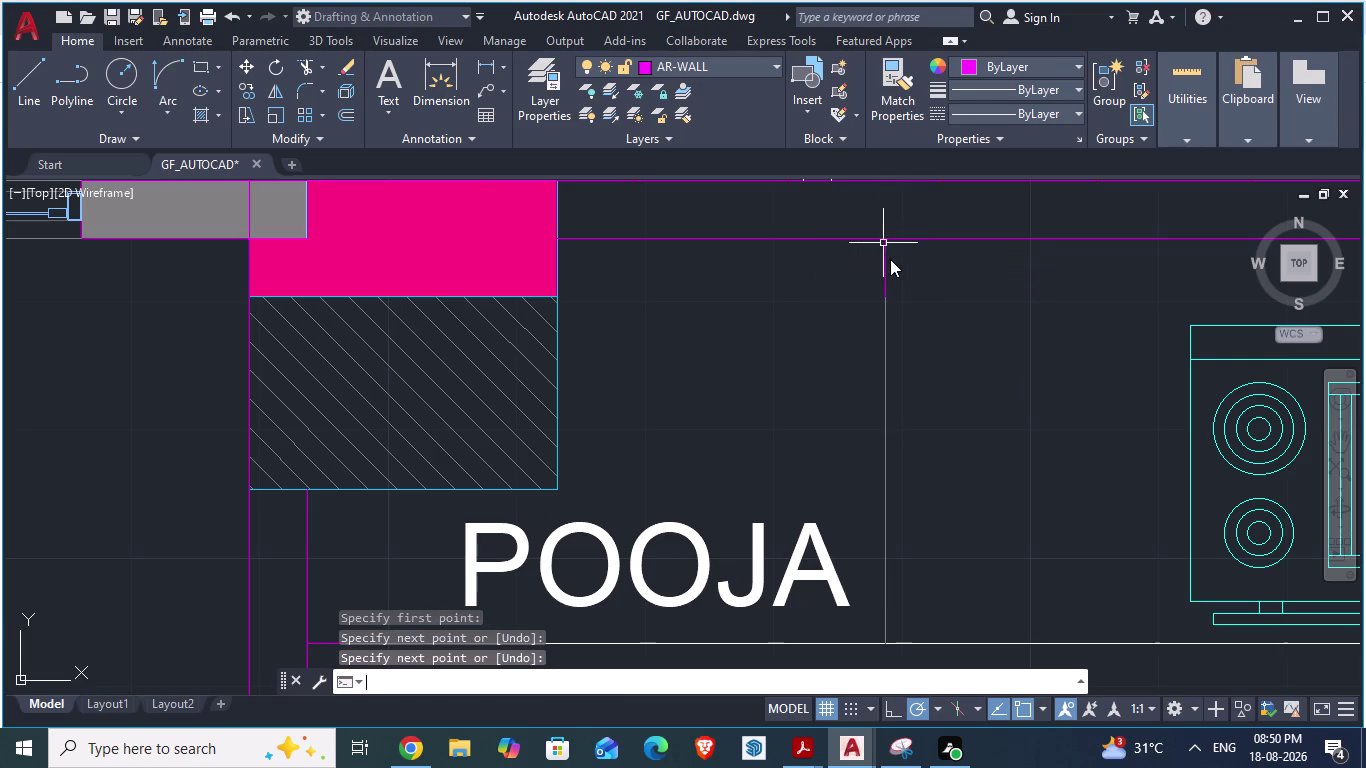
key(Escape)
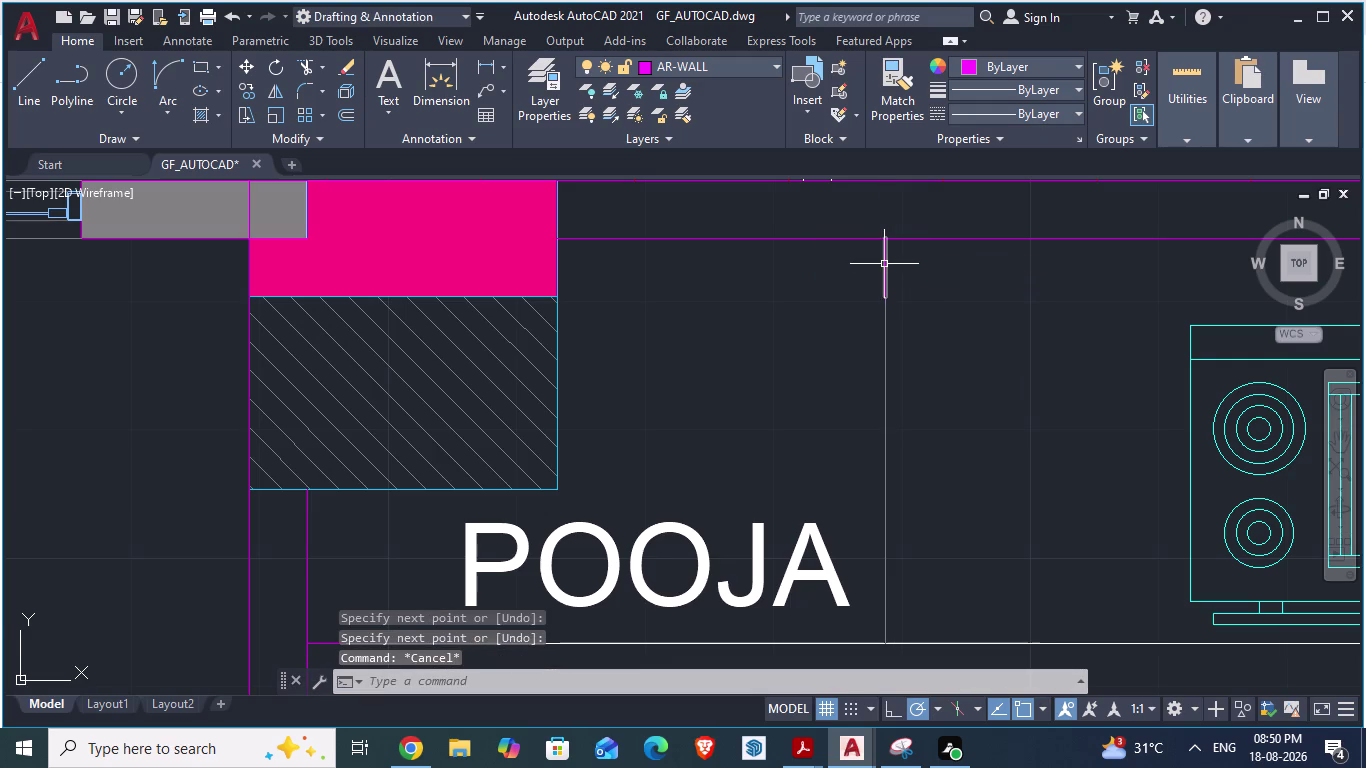
click(884, 264)
scroll(down, 3)
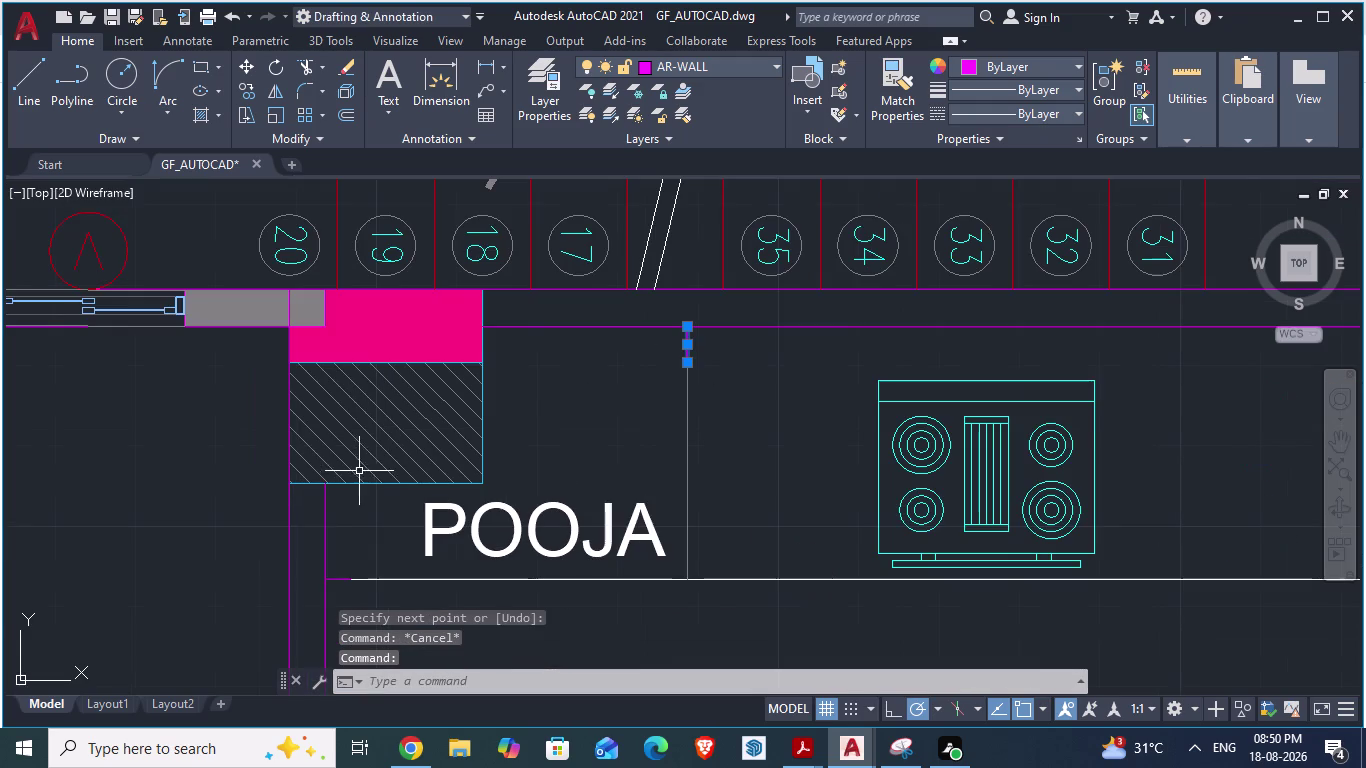
Set the partition lines beside POOJA to gray Color 8.
click(343, 579)
right_click(343, 579)
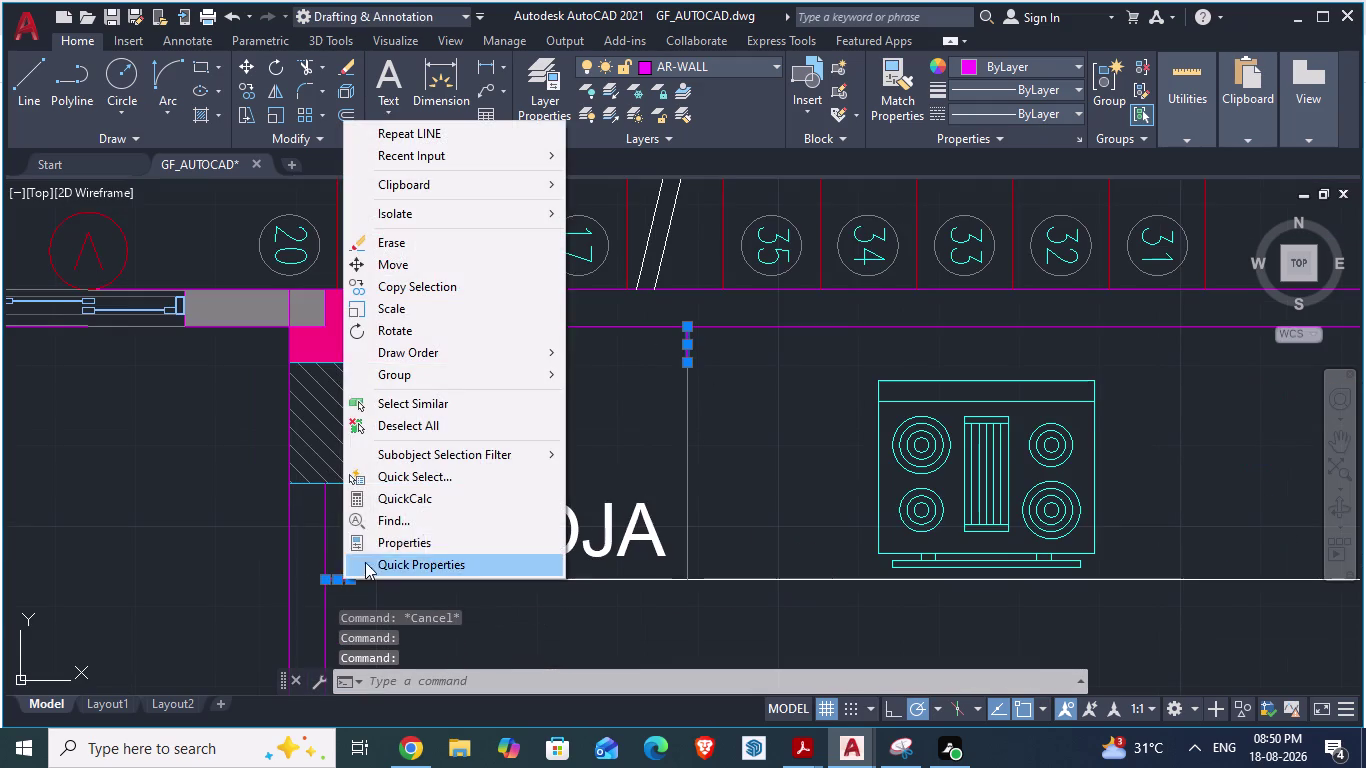
click(427, 541)
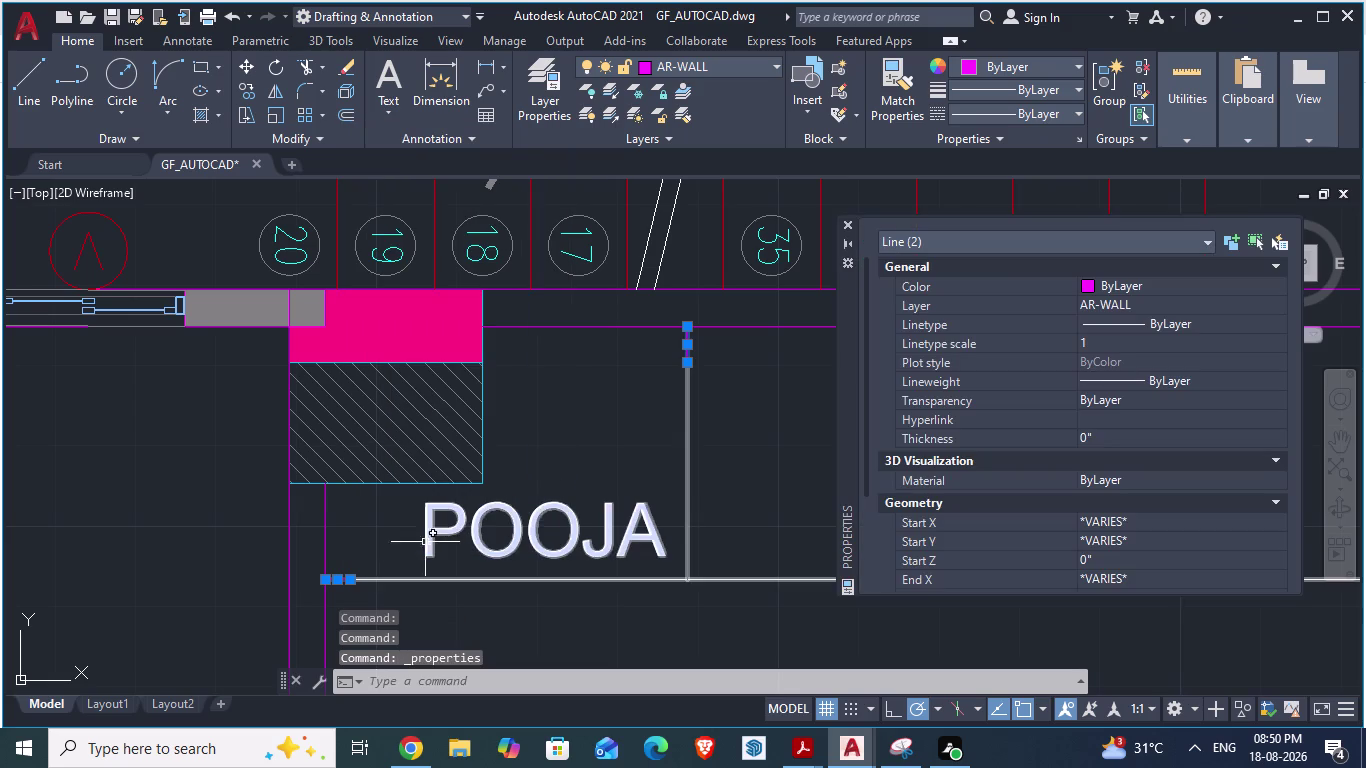
click(1094, 291)
click(1092, 291)
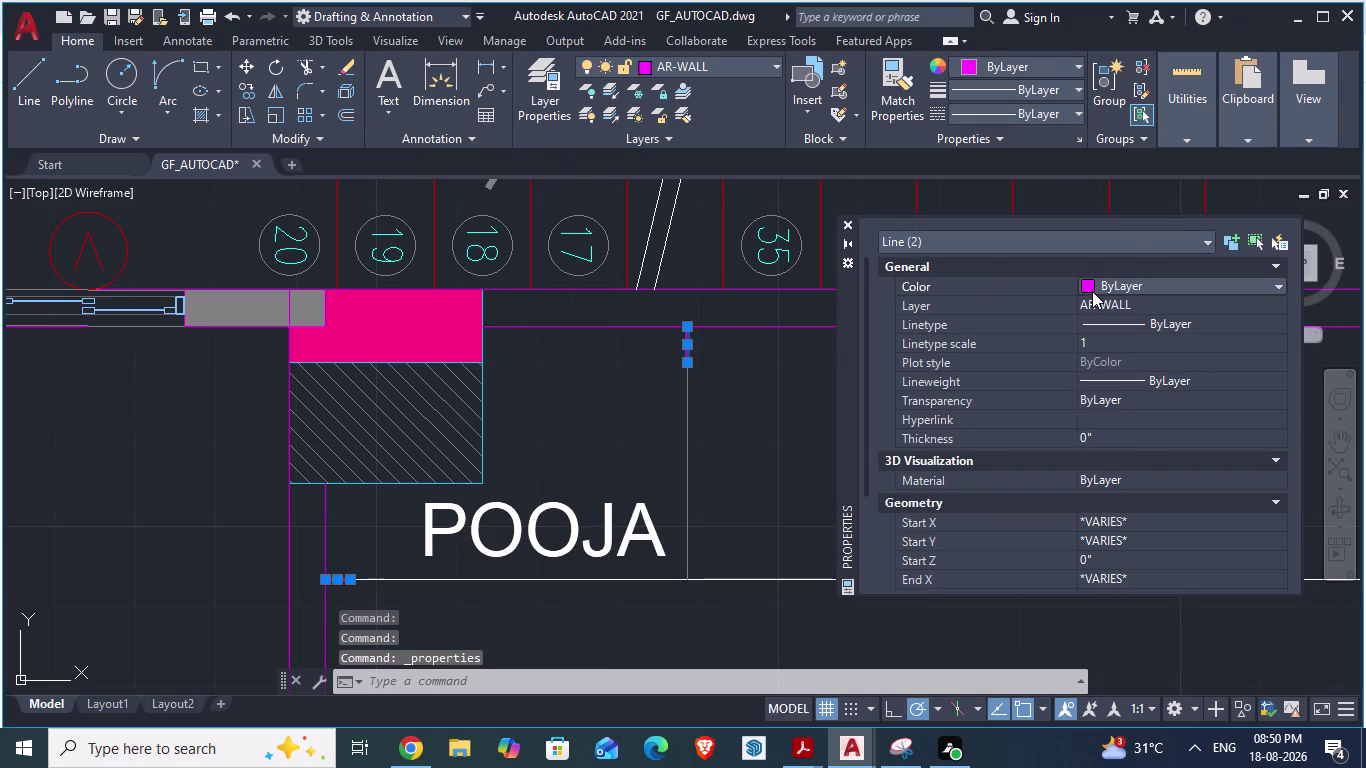
scroll(down, 3)
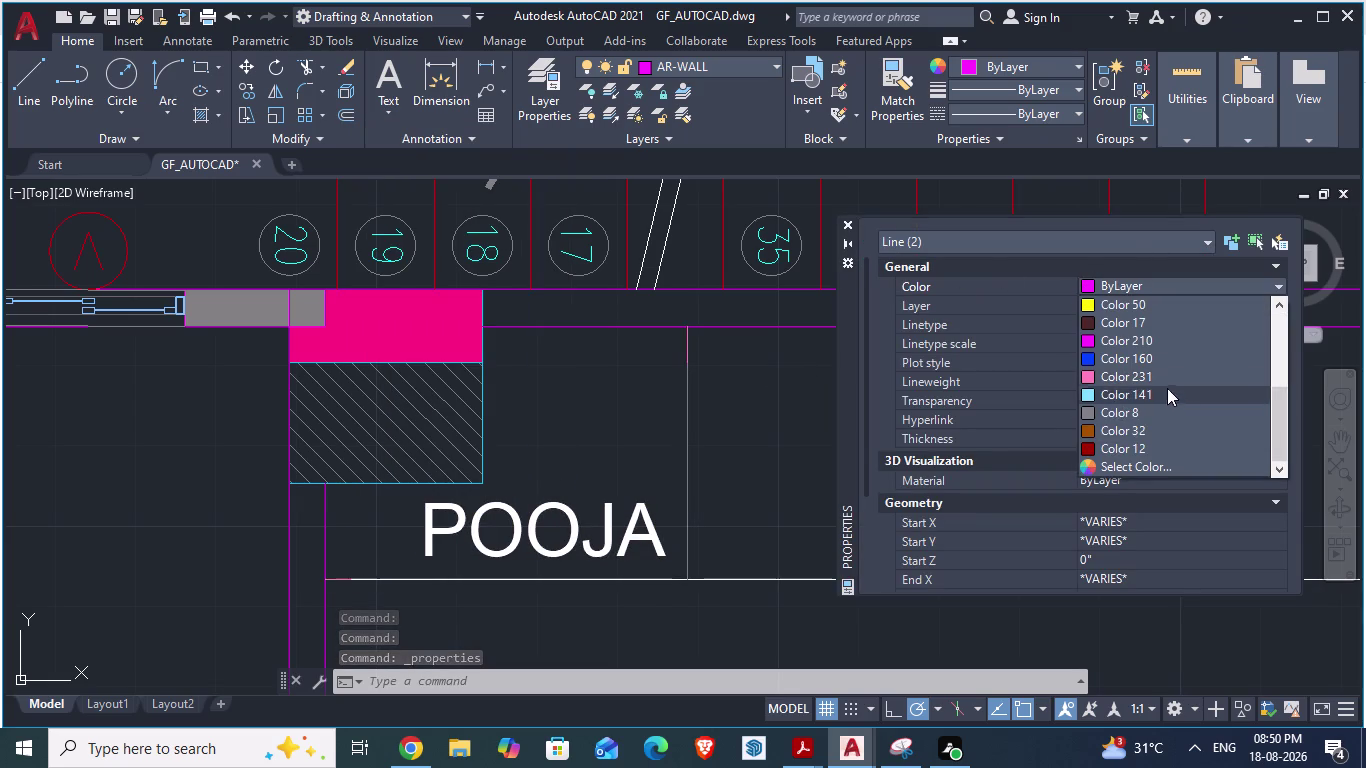
click(1116, 415)
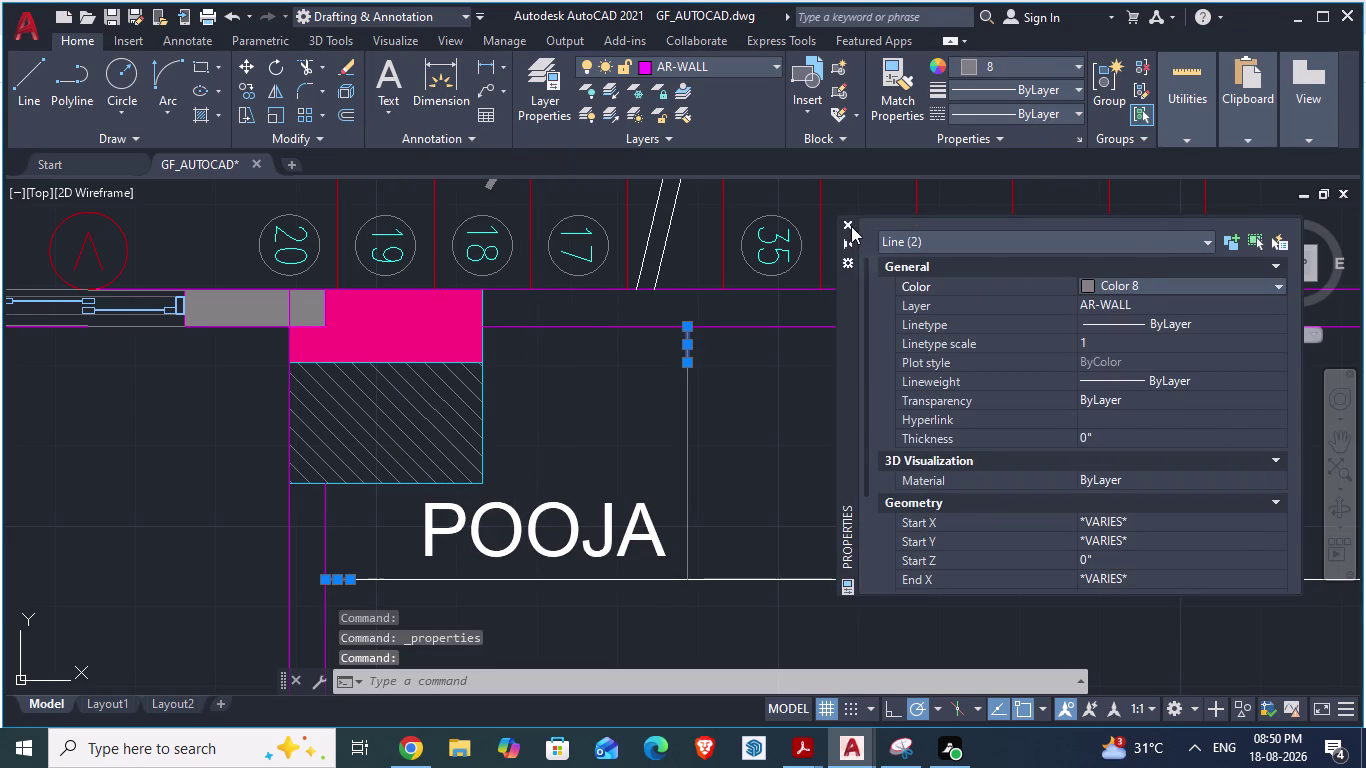
click(851, 223)
key(Escape)
scroll(down, 3)
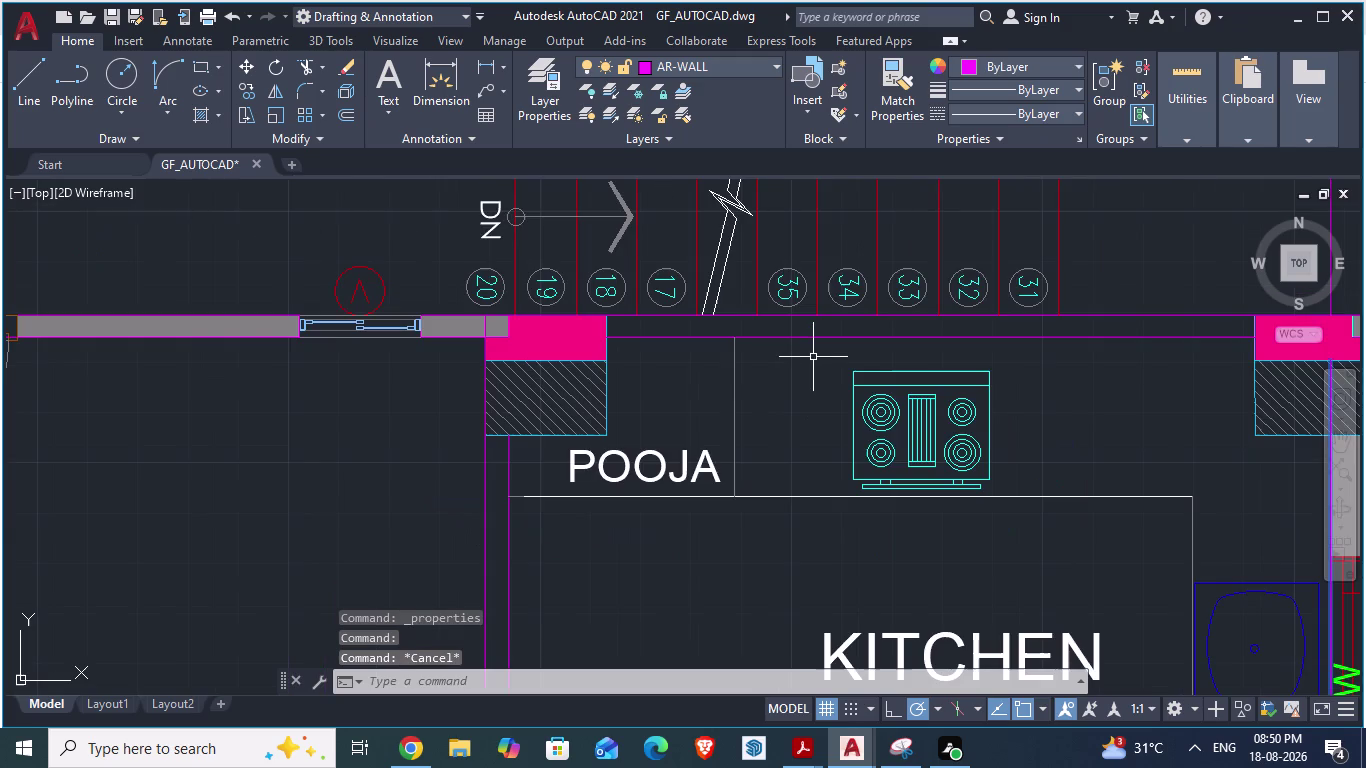
Set the kitchen counter block and its partition line to gray Color 8.
click(668, 496)
right_click(668, 496)
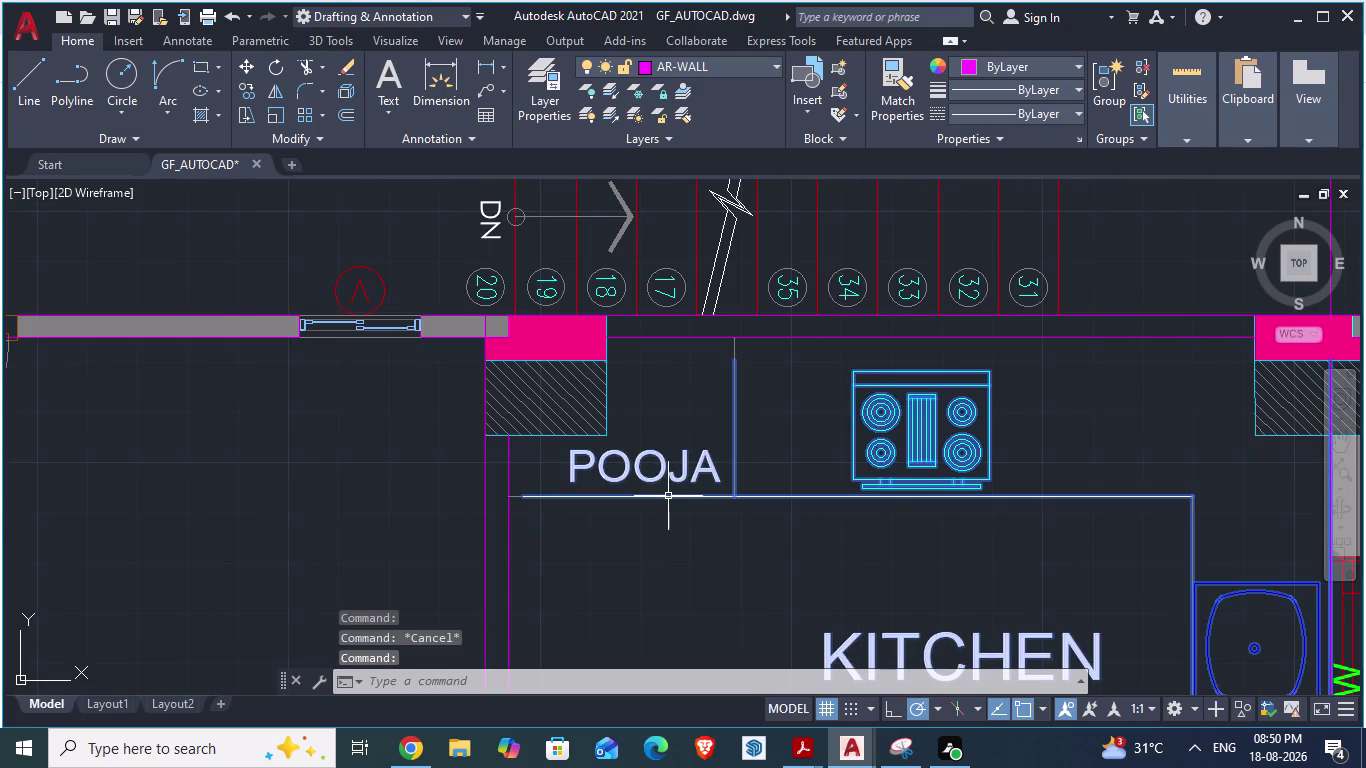
click(732, 682)
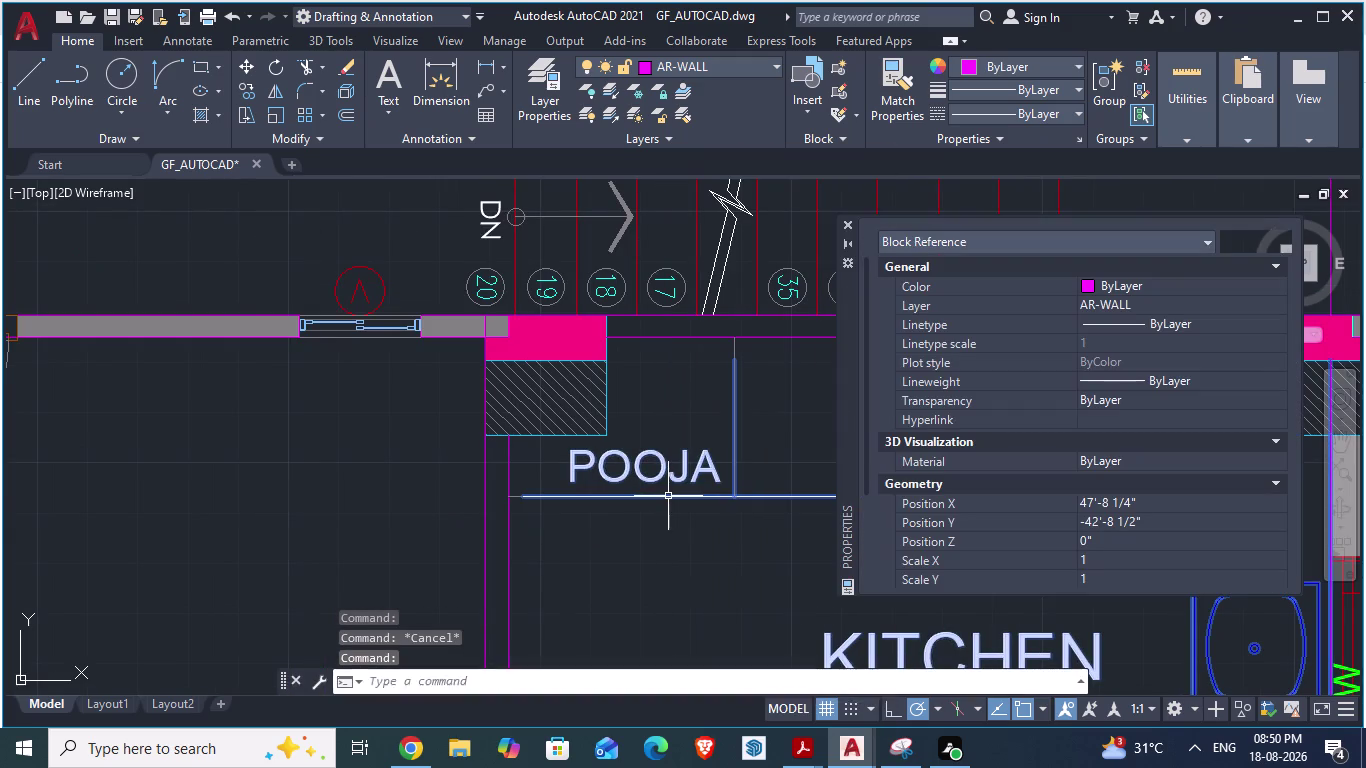
click(1088, 287)
click(1088, 287)
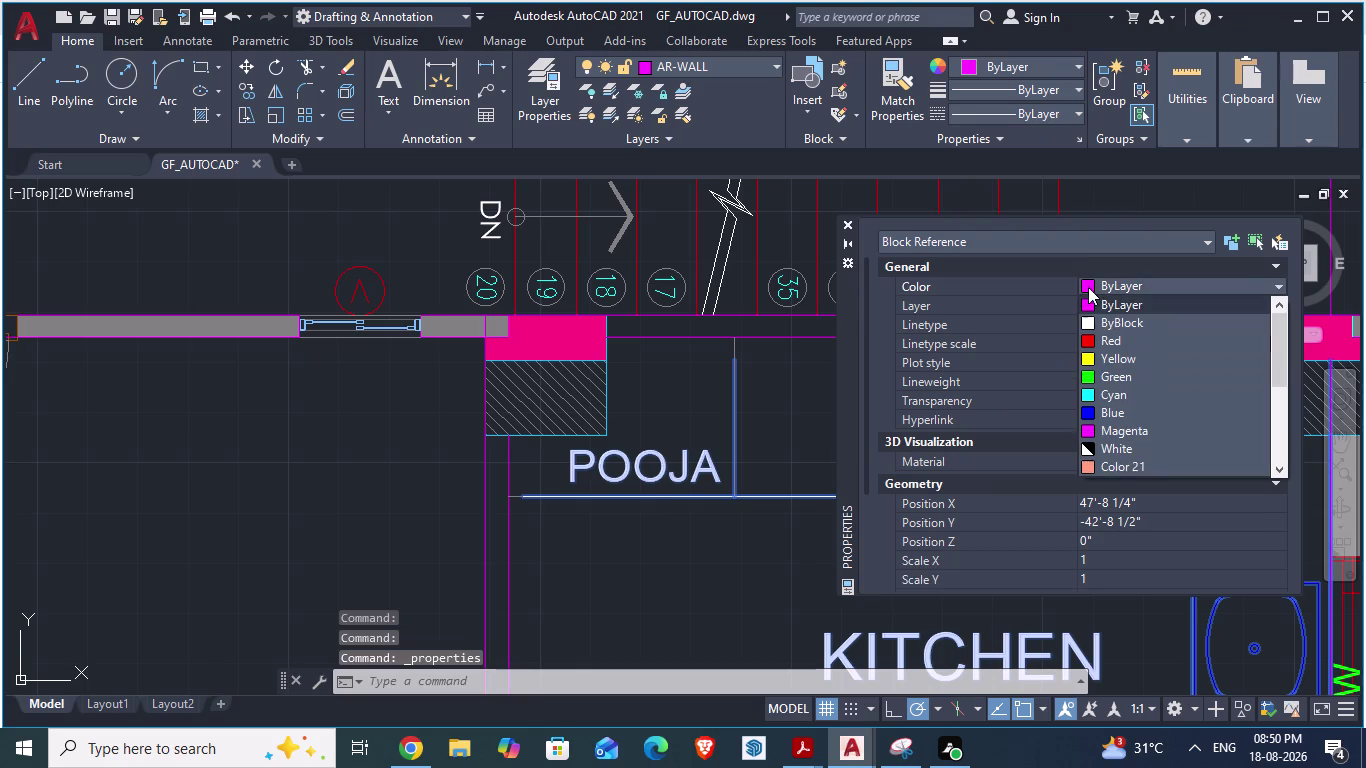
scroll(down, 3)
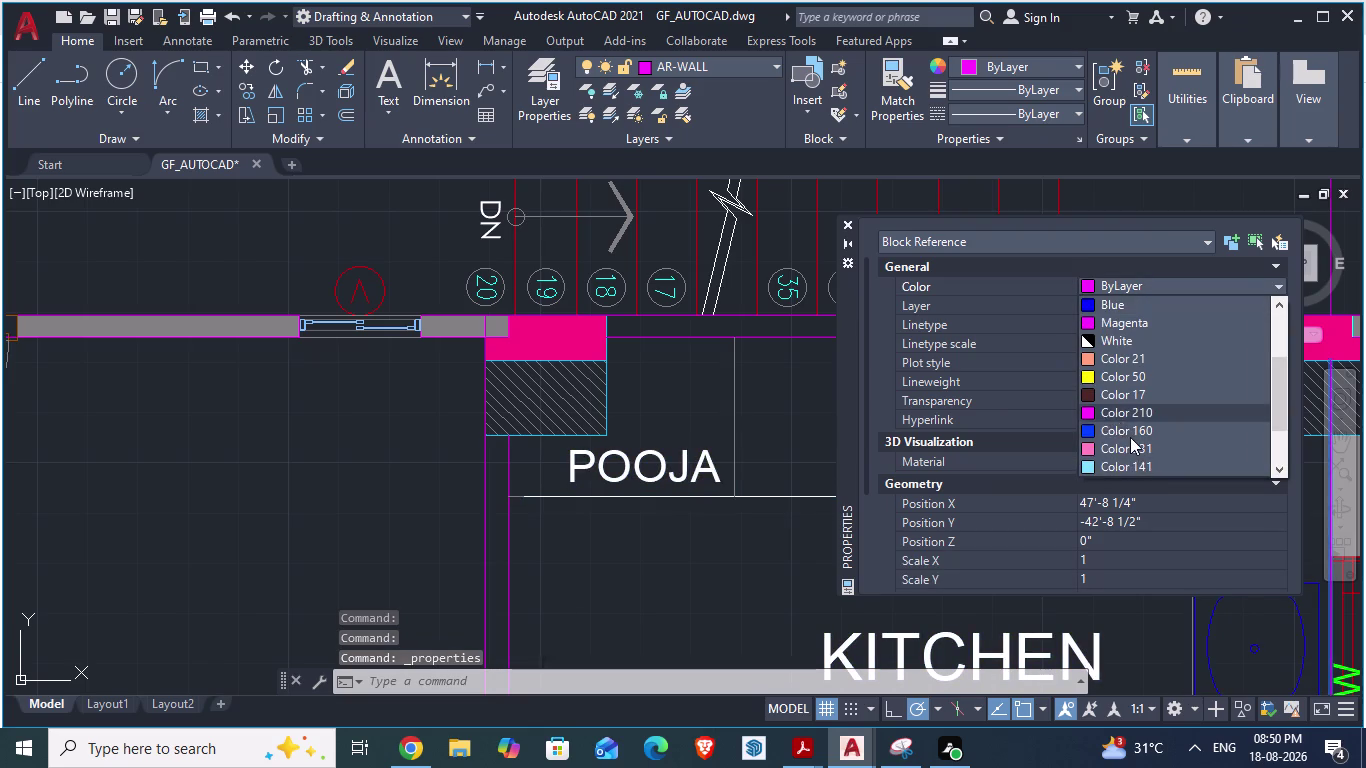
scroll(down, 3)
click(1117, 431)
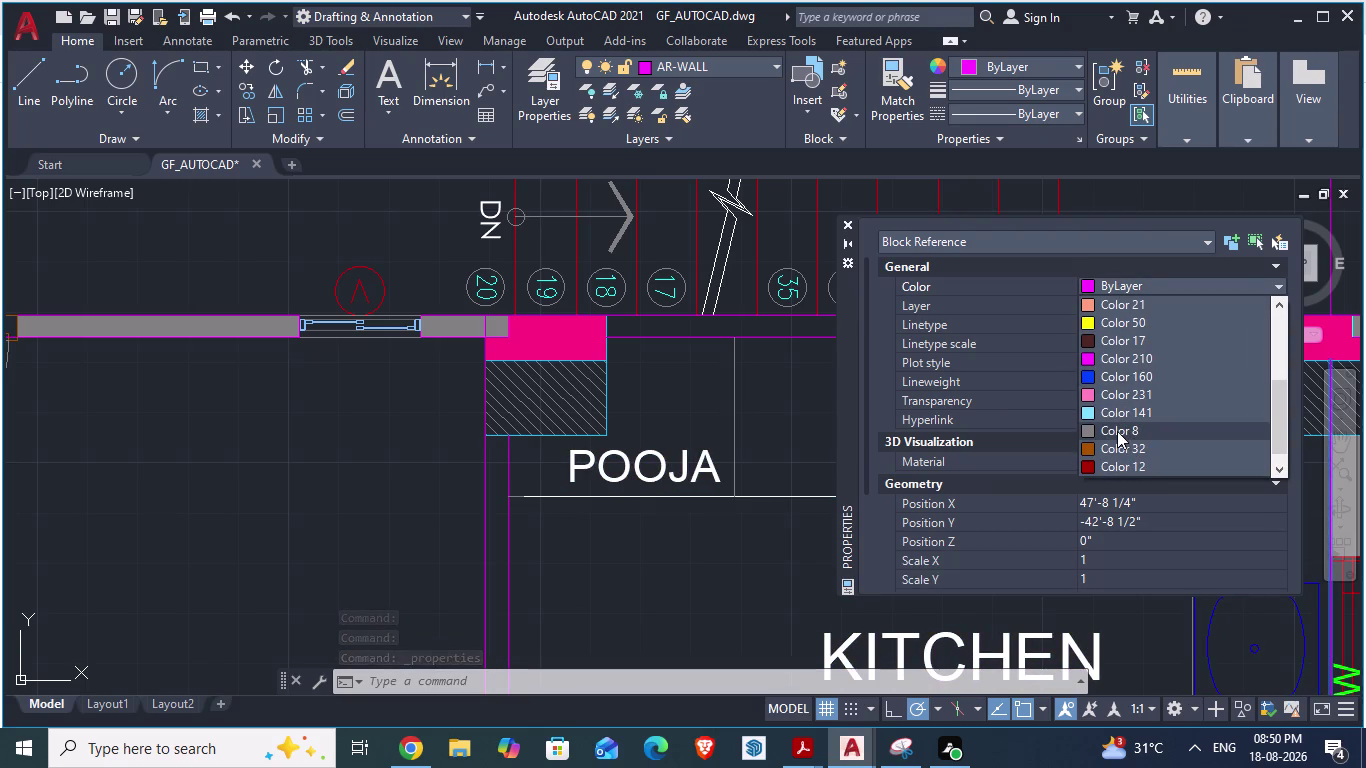
click(850, 225)
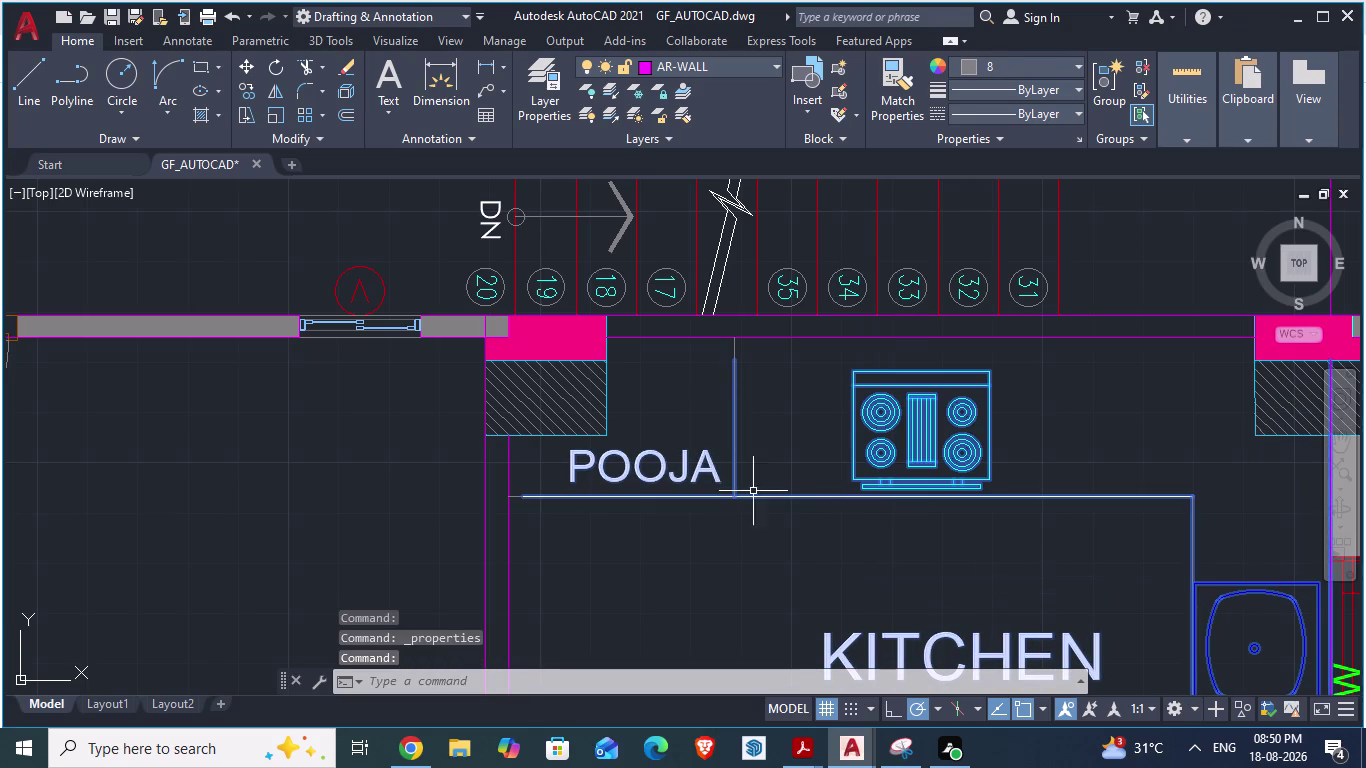
key(Escape)
scroll(down, 3)
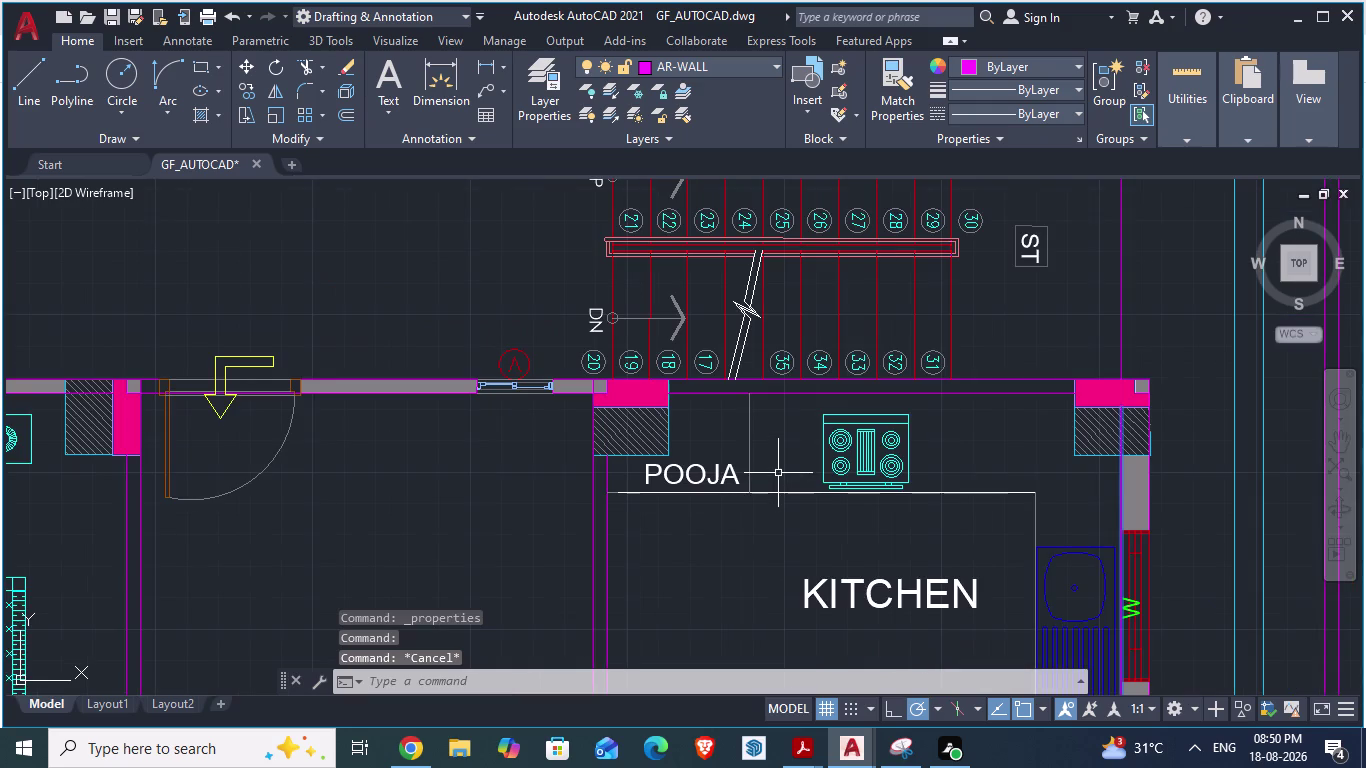
scroll(up, 3)
scroll(up, 3)
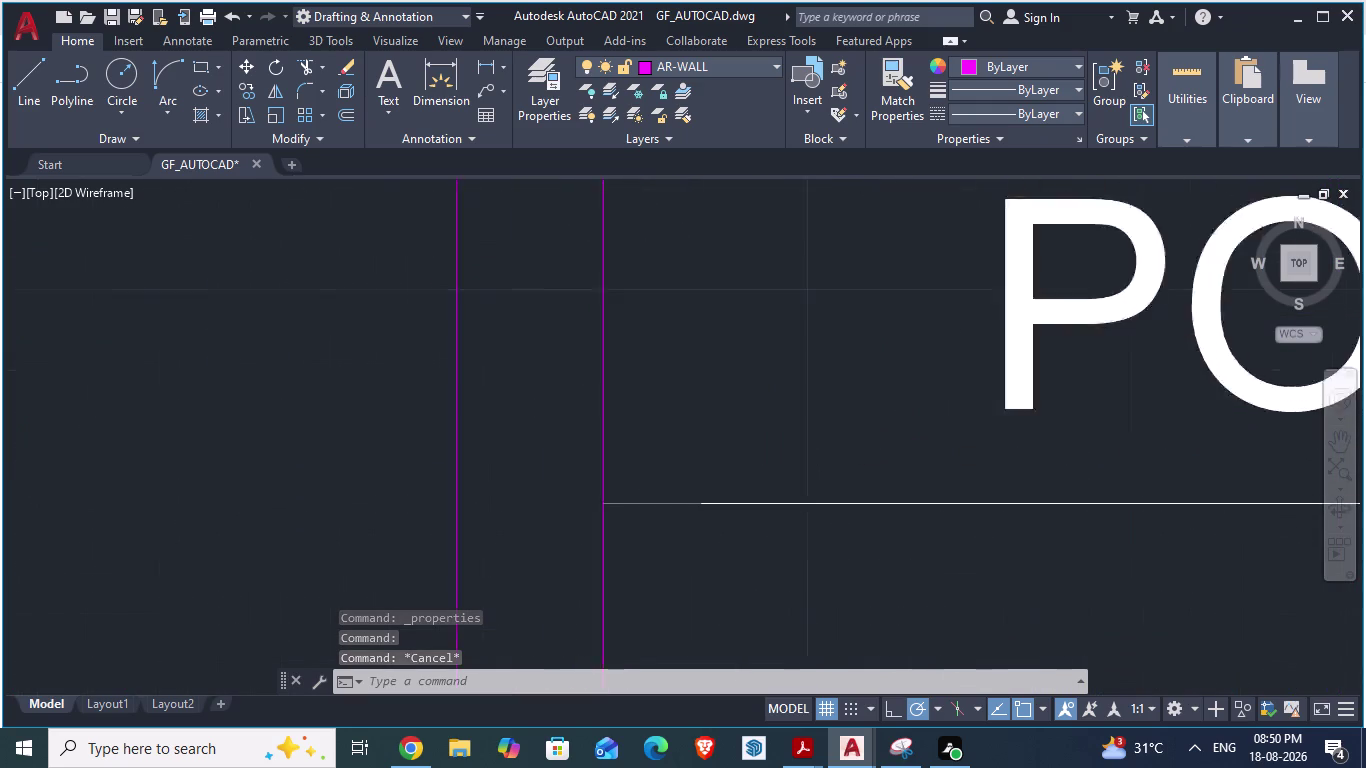
scroll(up, 3)
scroll(down, 3)
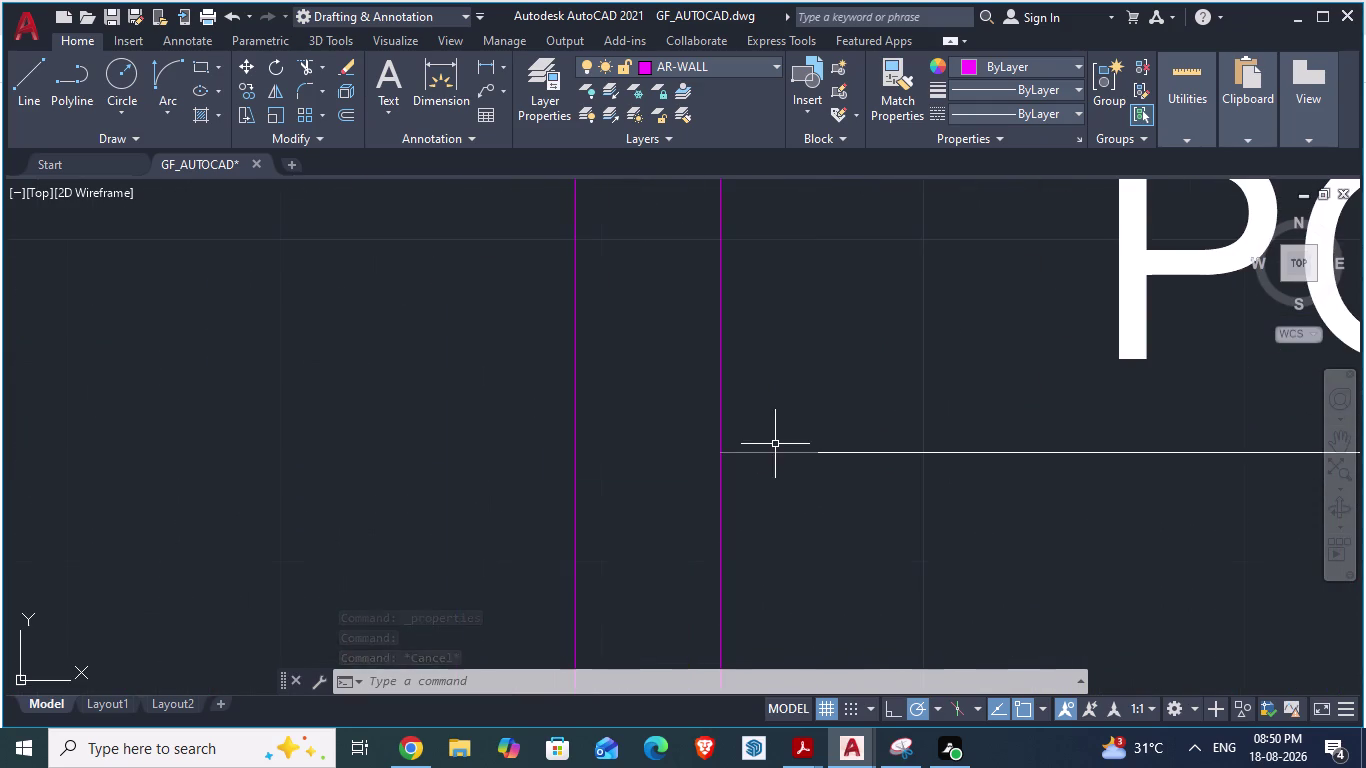
scroll(down, 3)
scroll(down, 3)
scroll(down, 3)
scroll(down, 3)
scroll(down, 3)
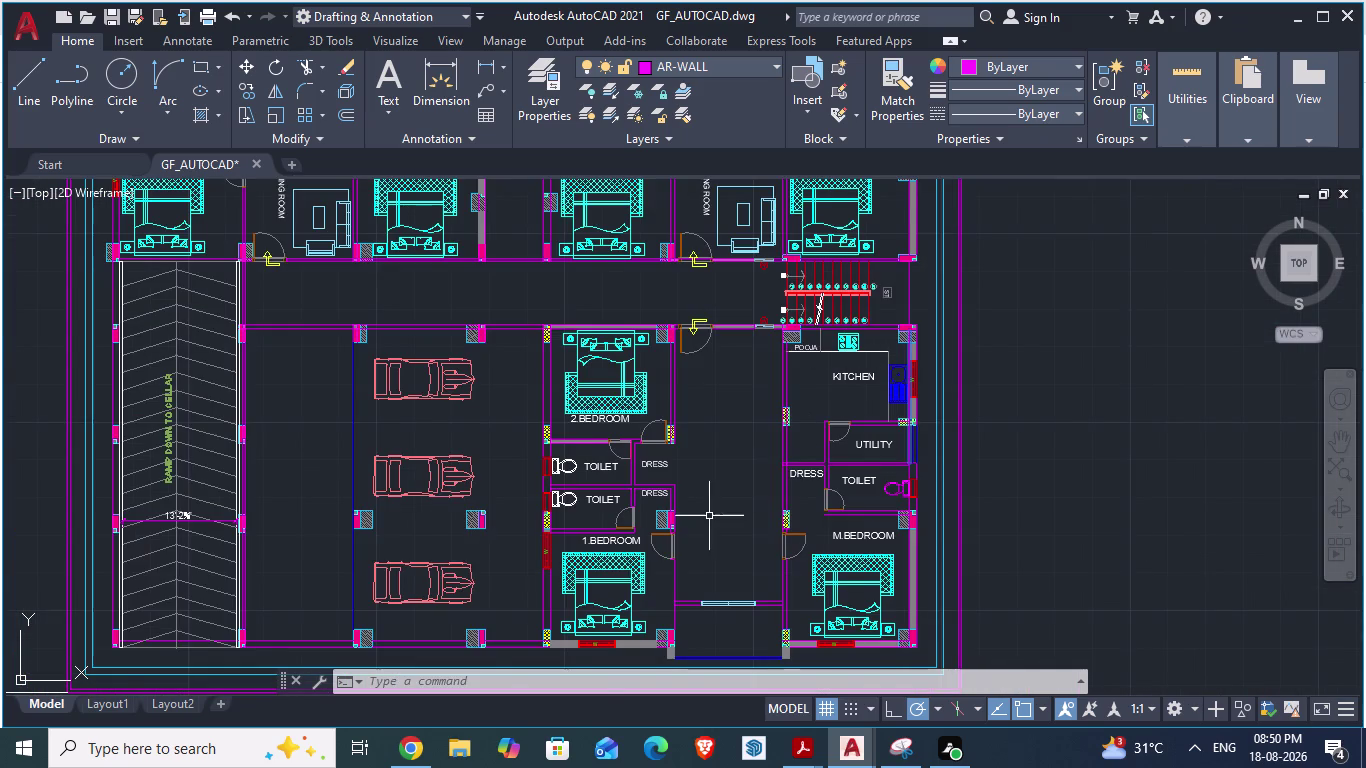
scroll(up, 3)
key(alt+Tab)
scroll(down, 3)
key(alt+Tab)
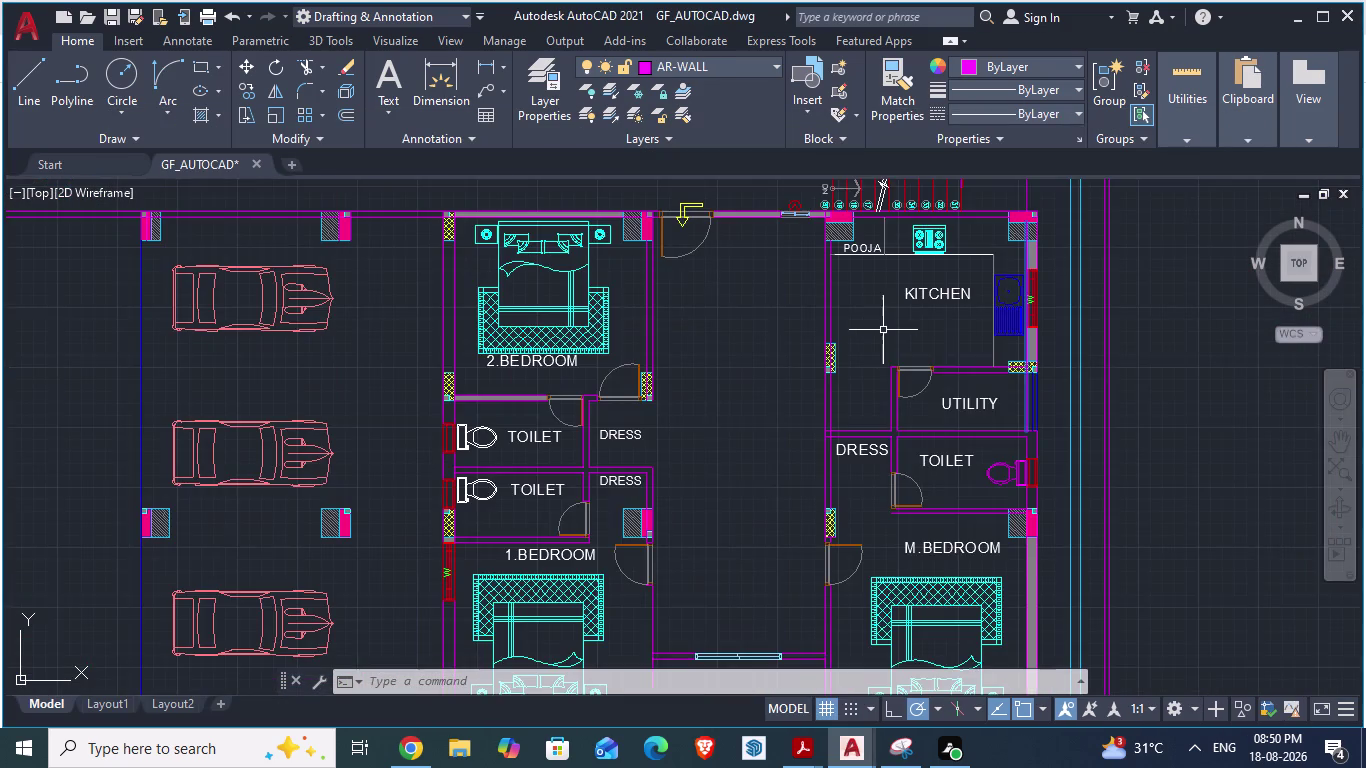
scroll(down, 3)
scroll(up, 3)
key(alt+Tab)
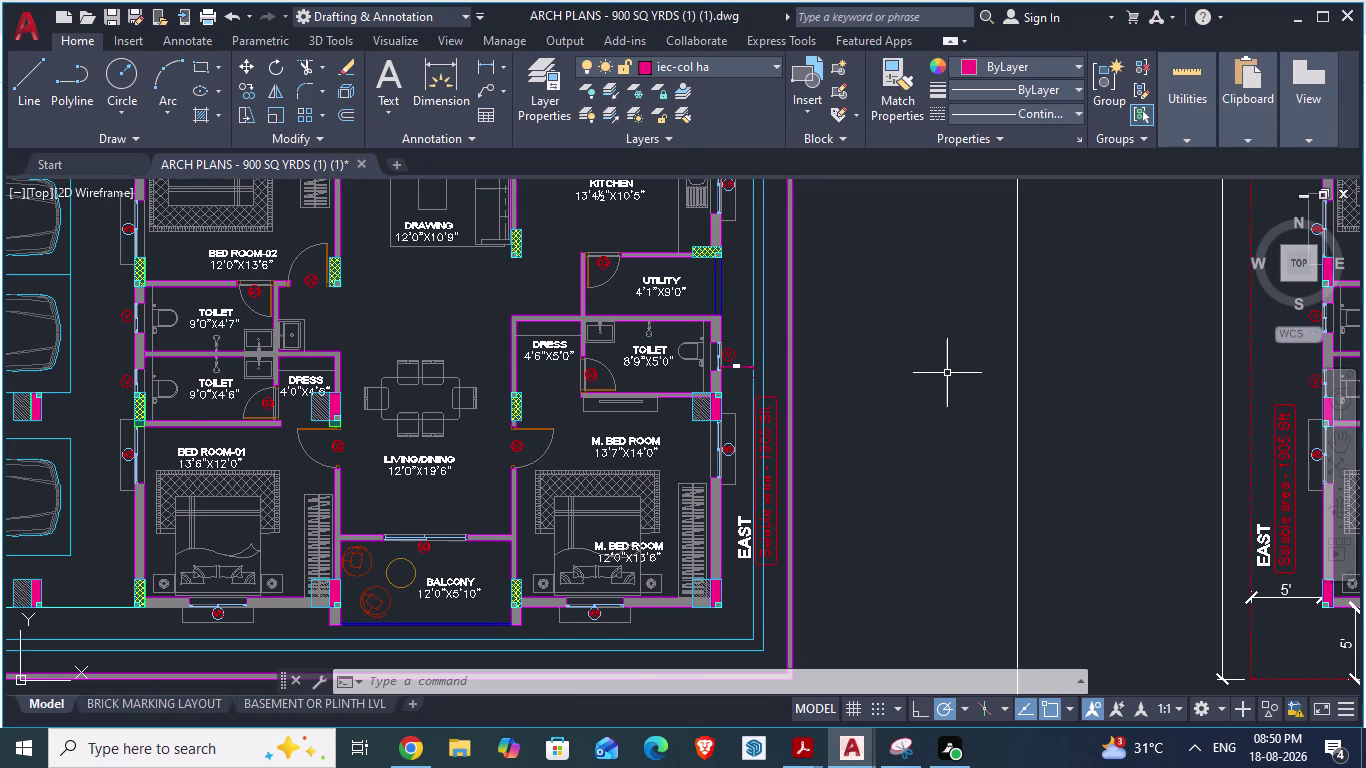
key(alt+Tab)
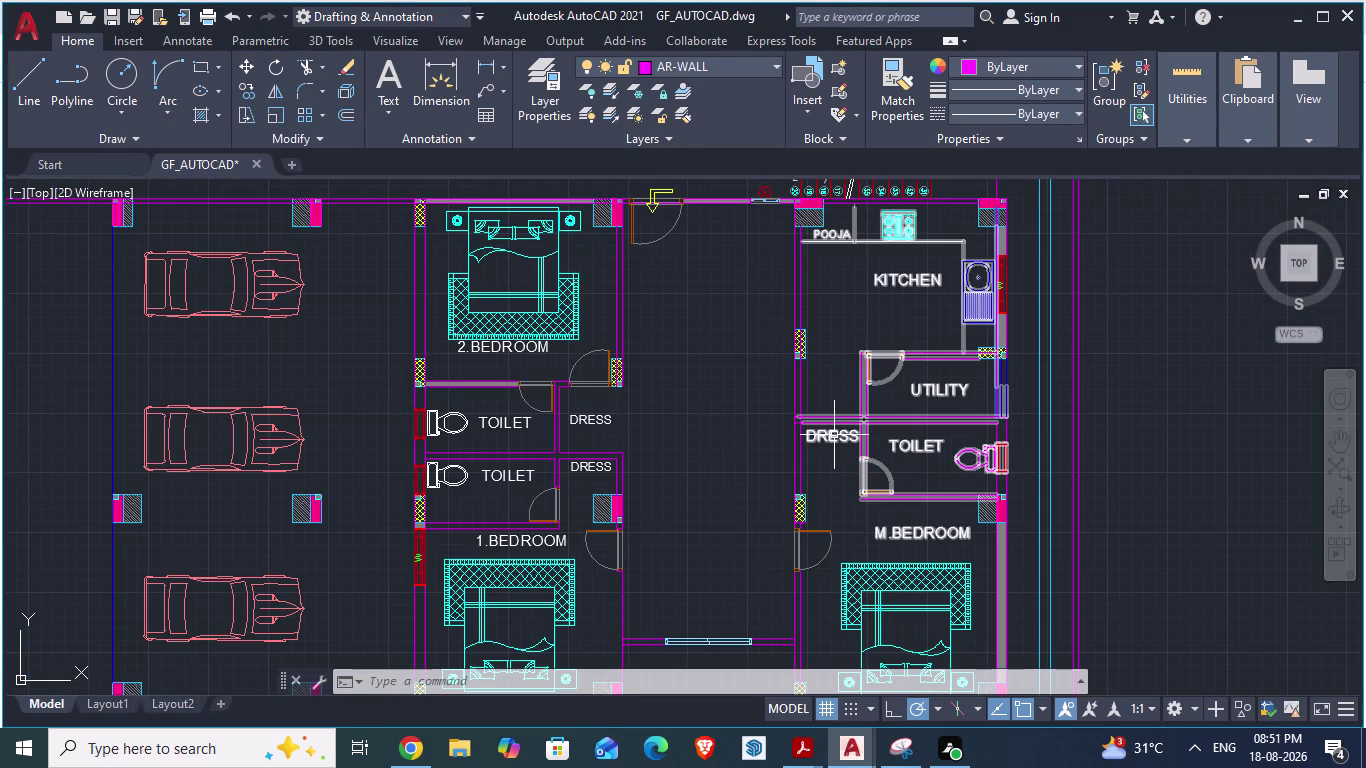
click(827, 441)
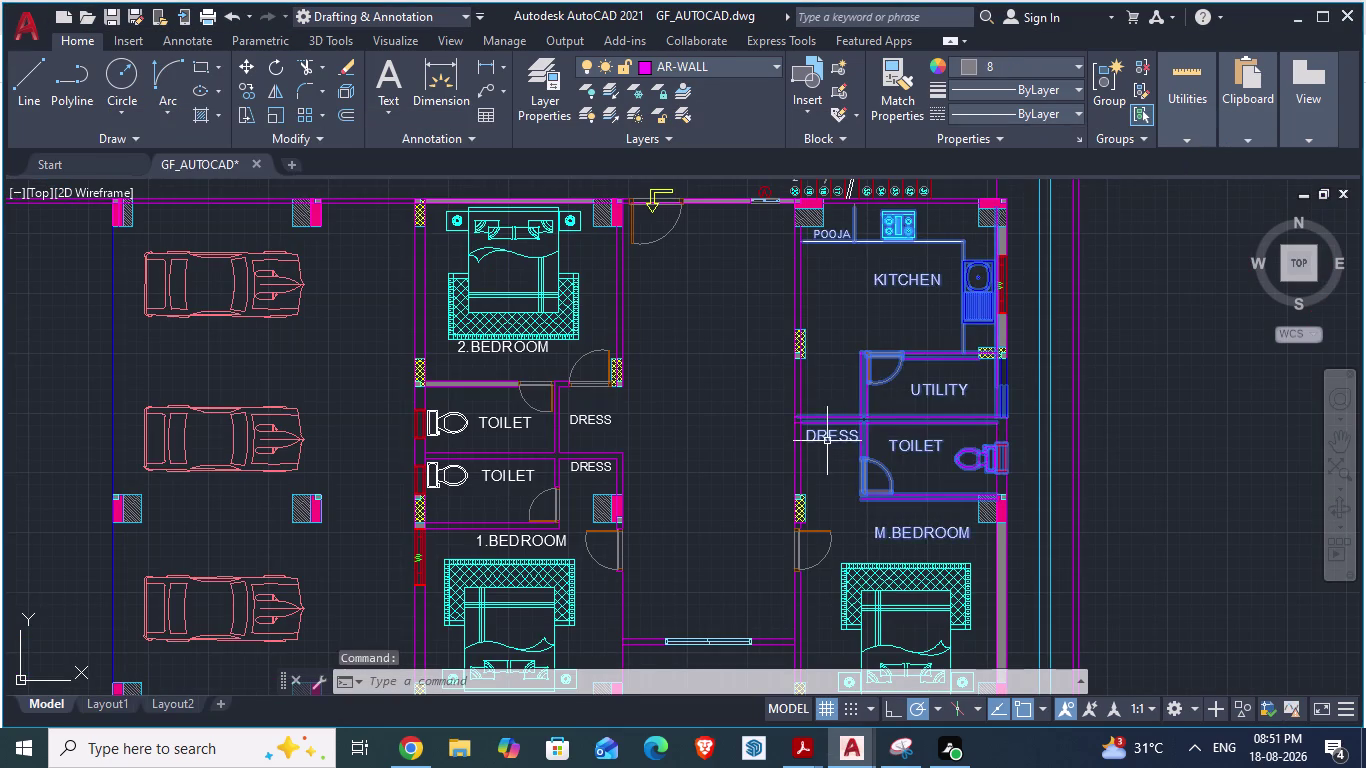
scroll(up, 3)
key(Escape)
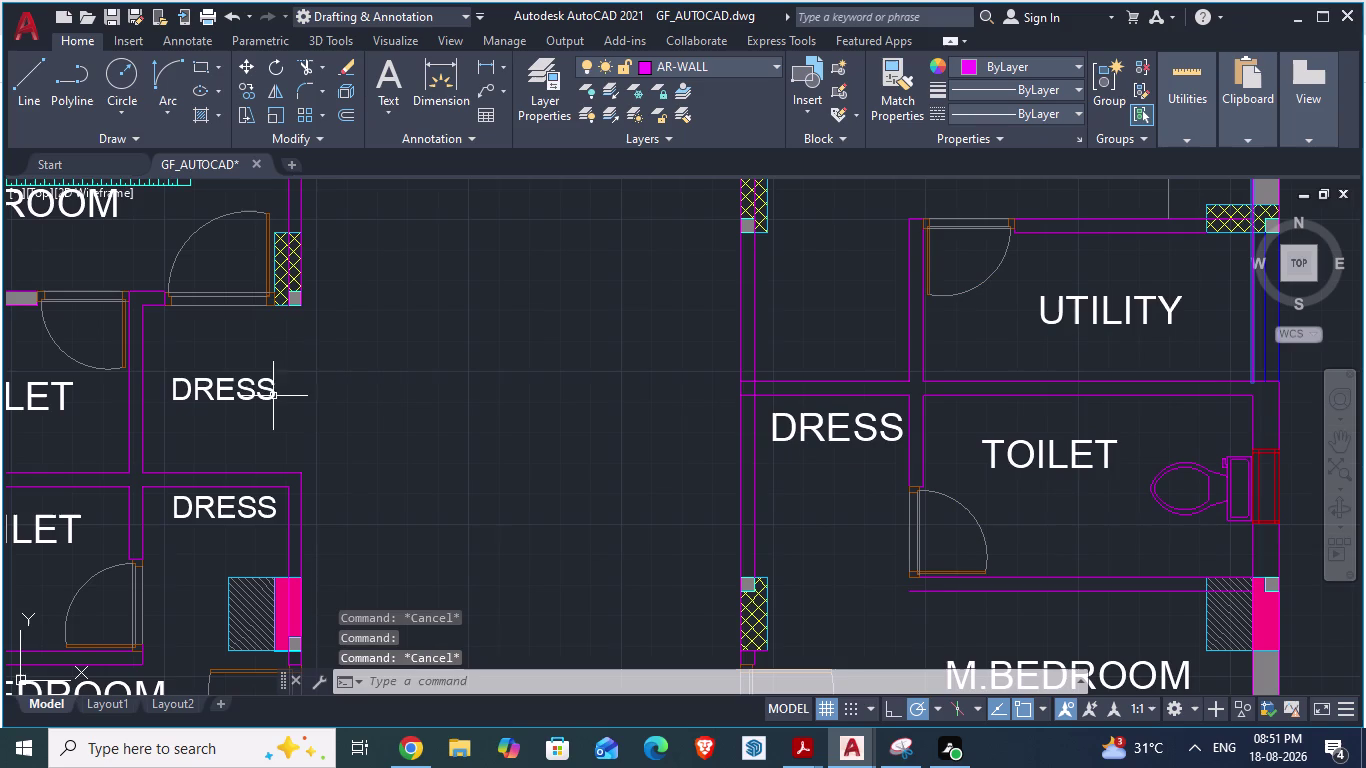
Copy the left DRESS label and paste it beside the utility room.
click(264, 394)
key(ctrl+c)
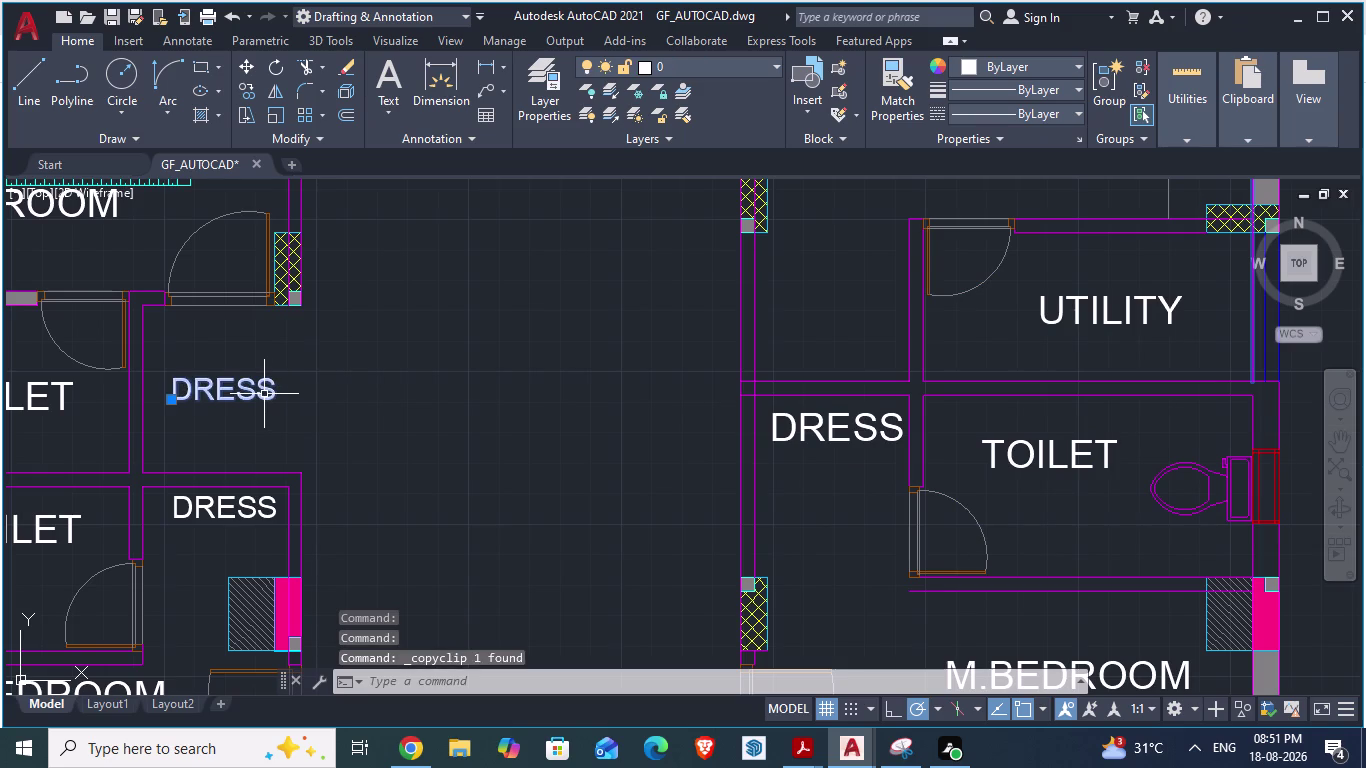
key(ctrl+v)
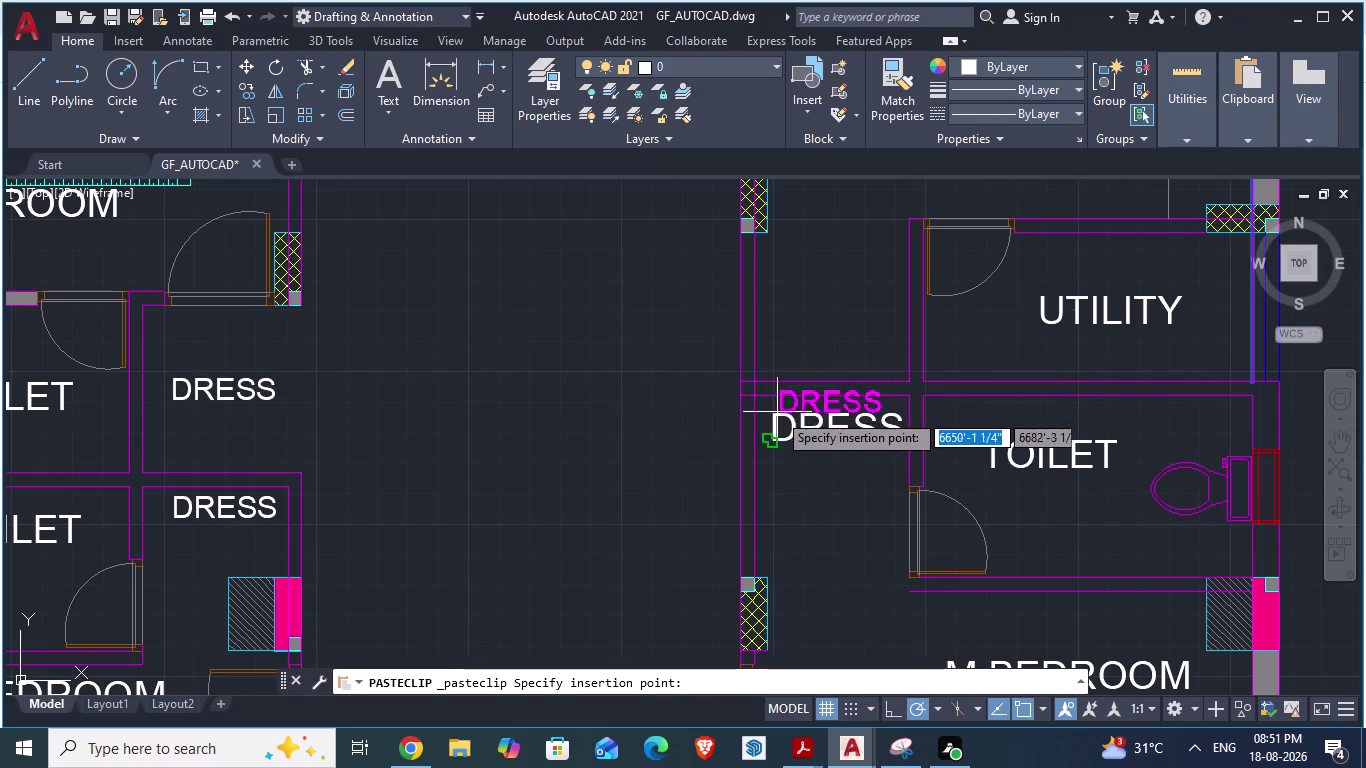
click(774, 346)
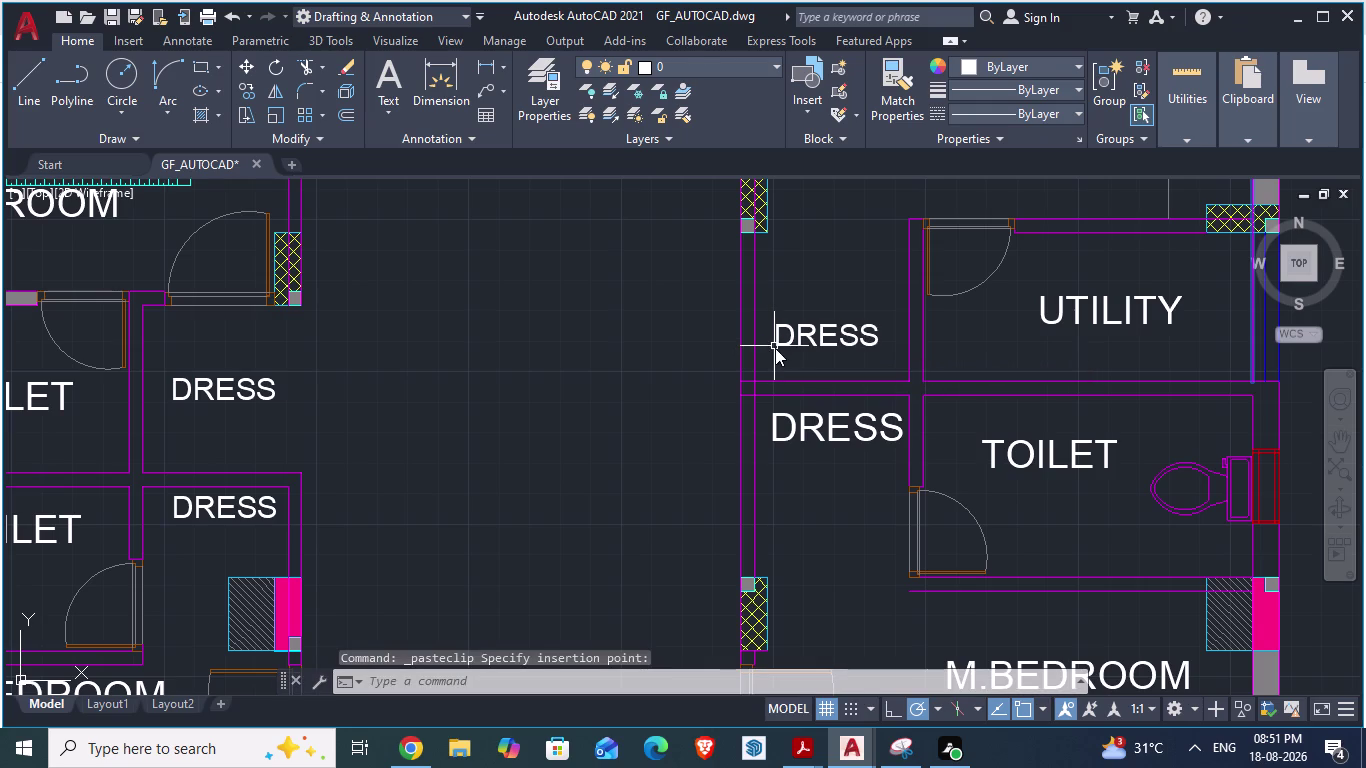
key(Escape)
Set the pasted DRESS label's colour to White.
click(829, 334)
right_click(829, 334)
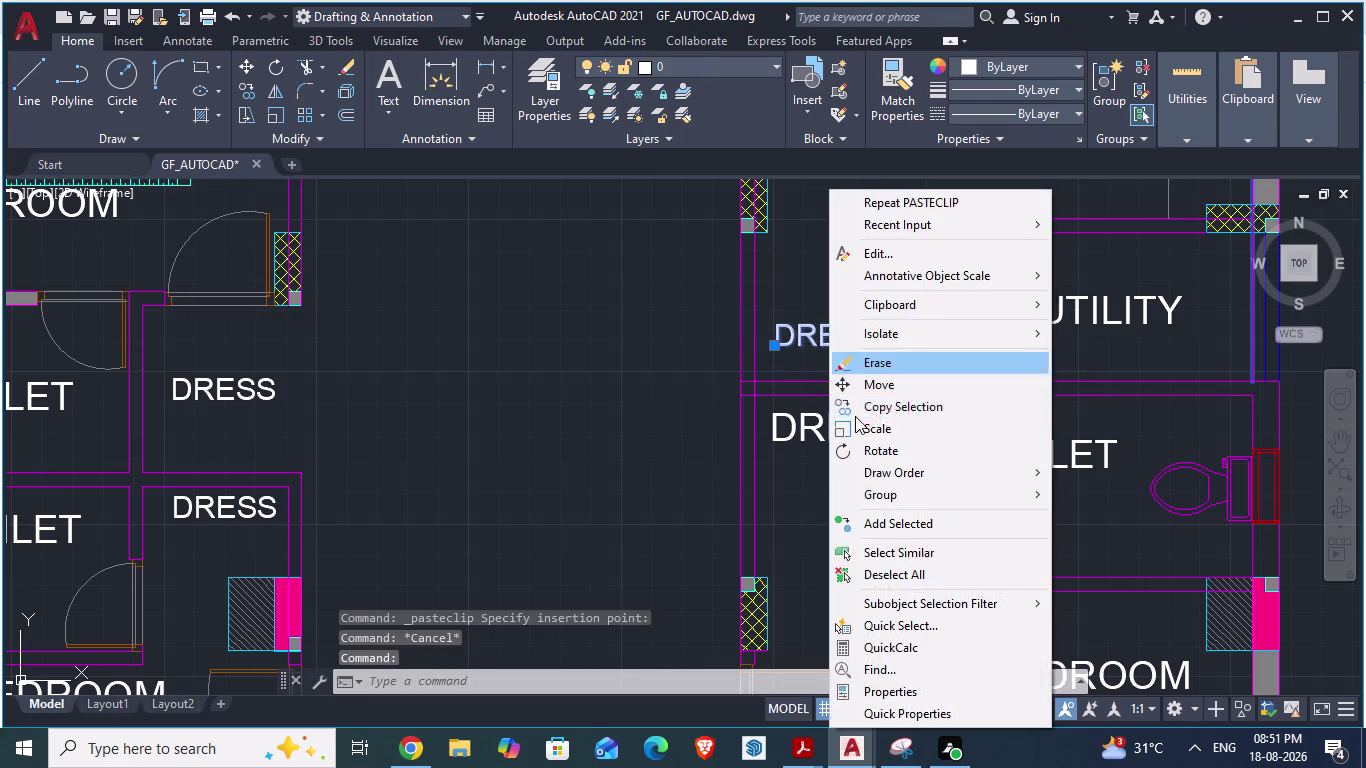
click(885, 682)
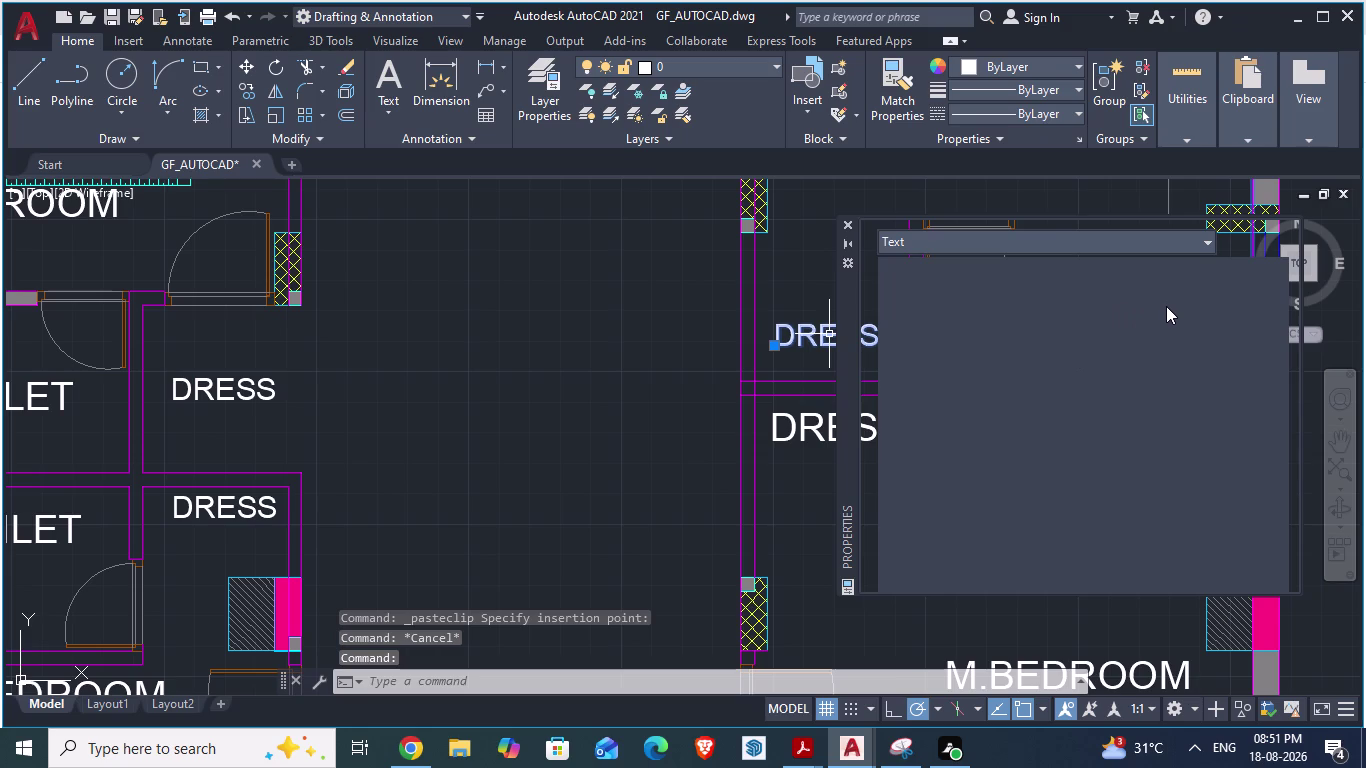
click(1135, 287)
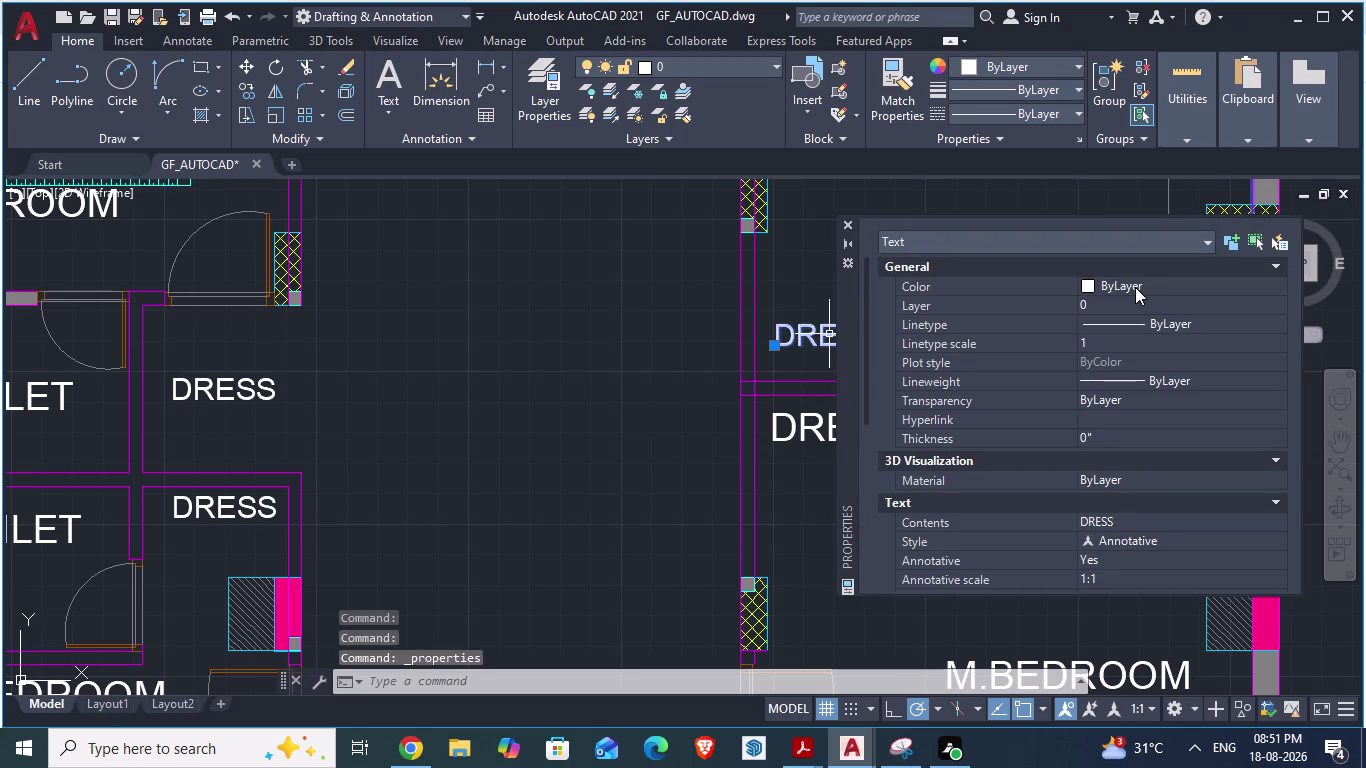
click(1135, 287)
click(1115, 303)
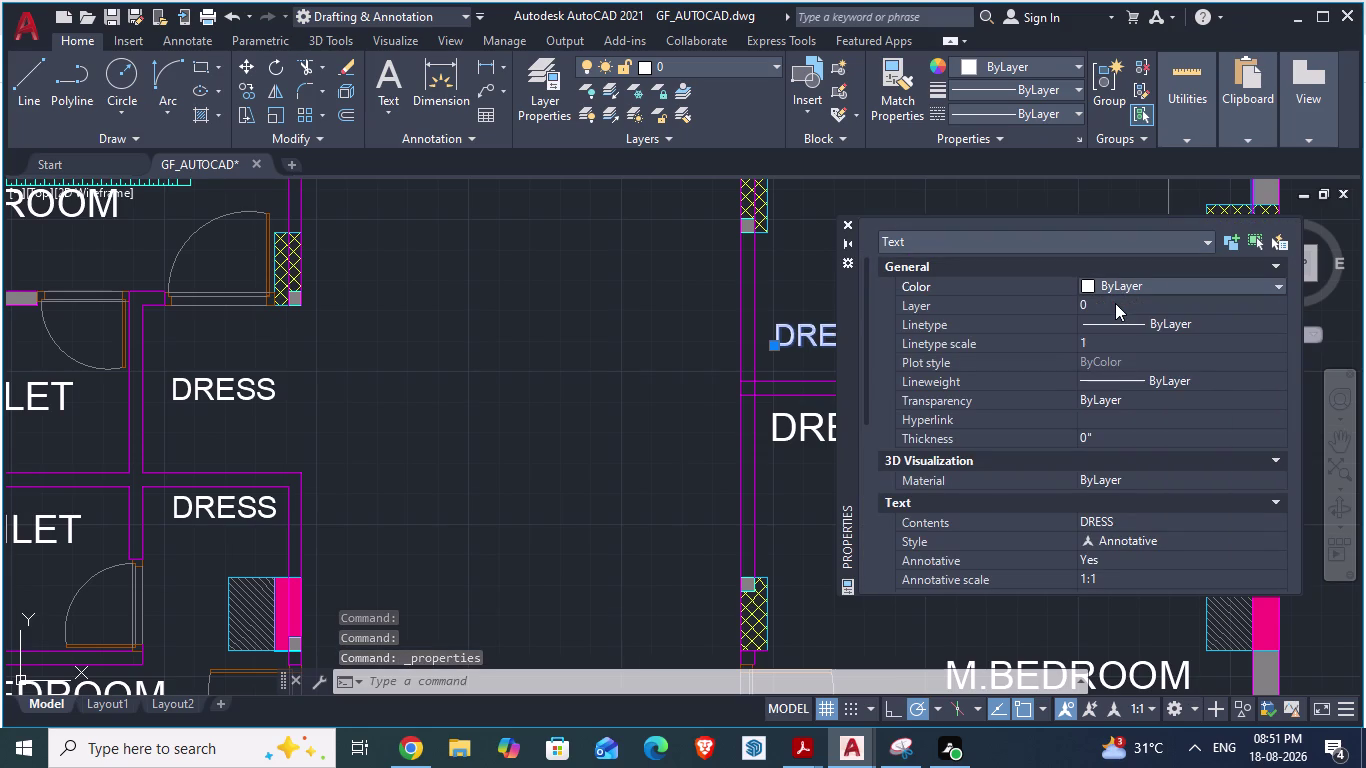
click(1110, 286)
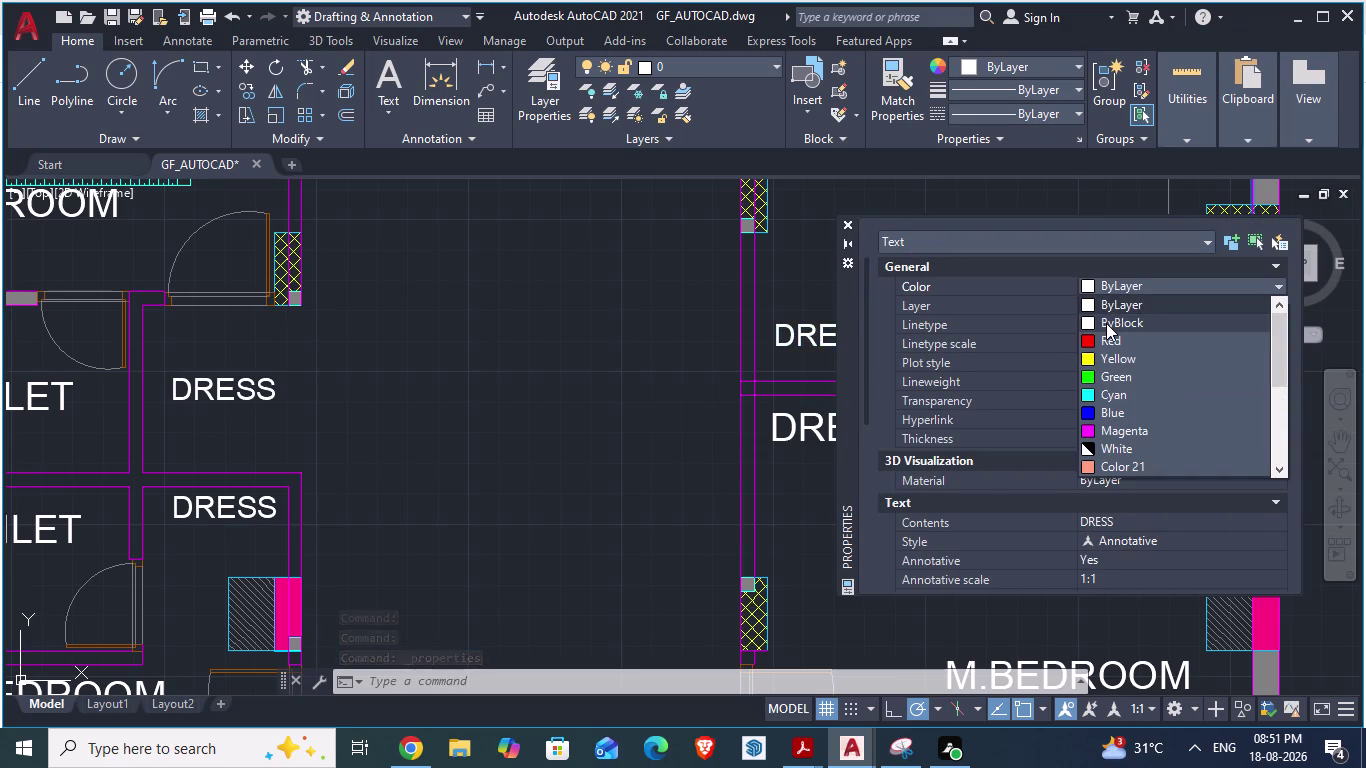
click(1118, 447)
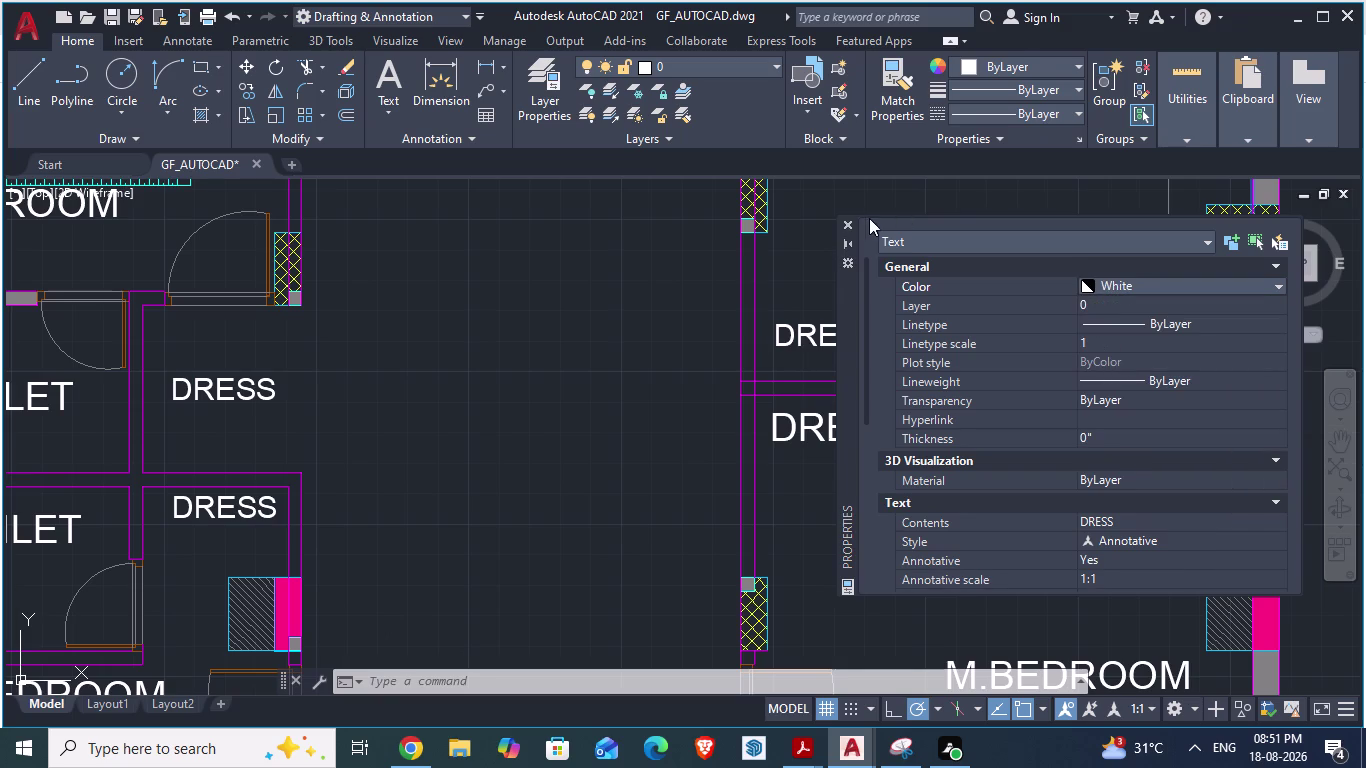
click(854, 225)
scroll(down, 3)
key(Escape)
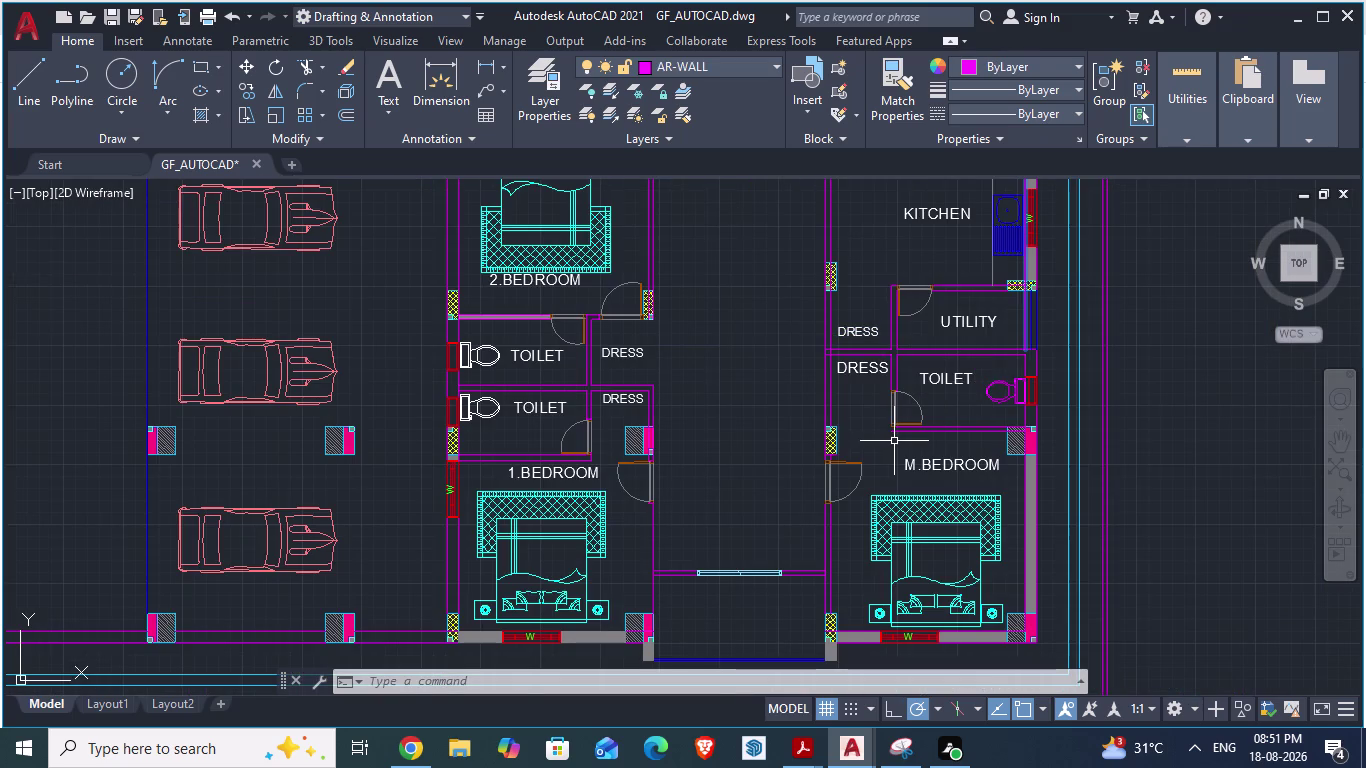
key(alt+Tab)
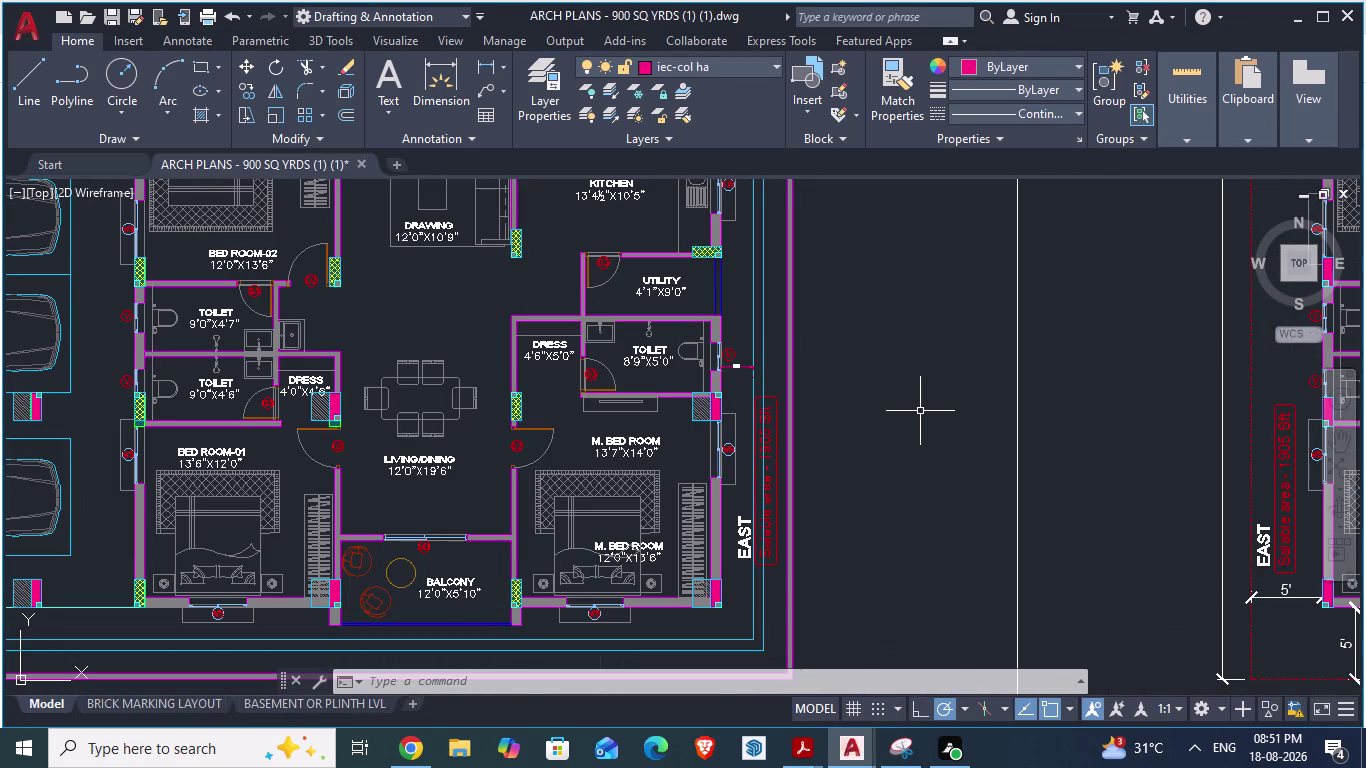
key(alt+Tab)
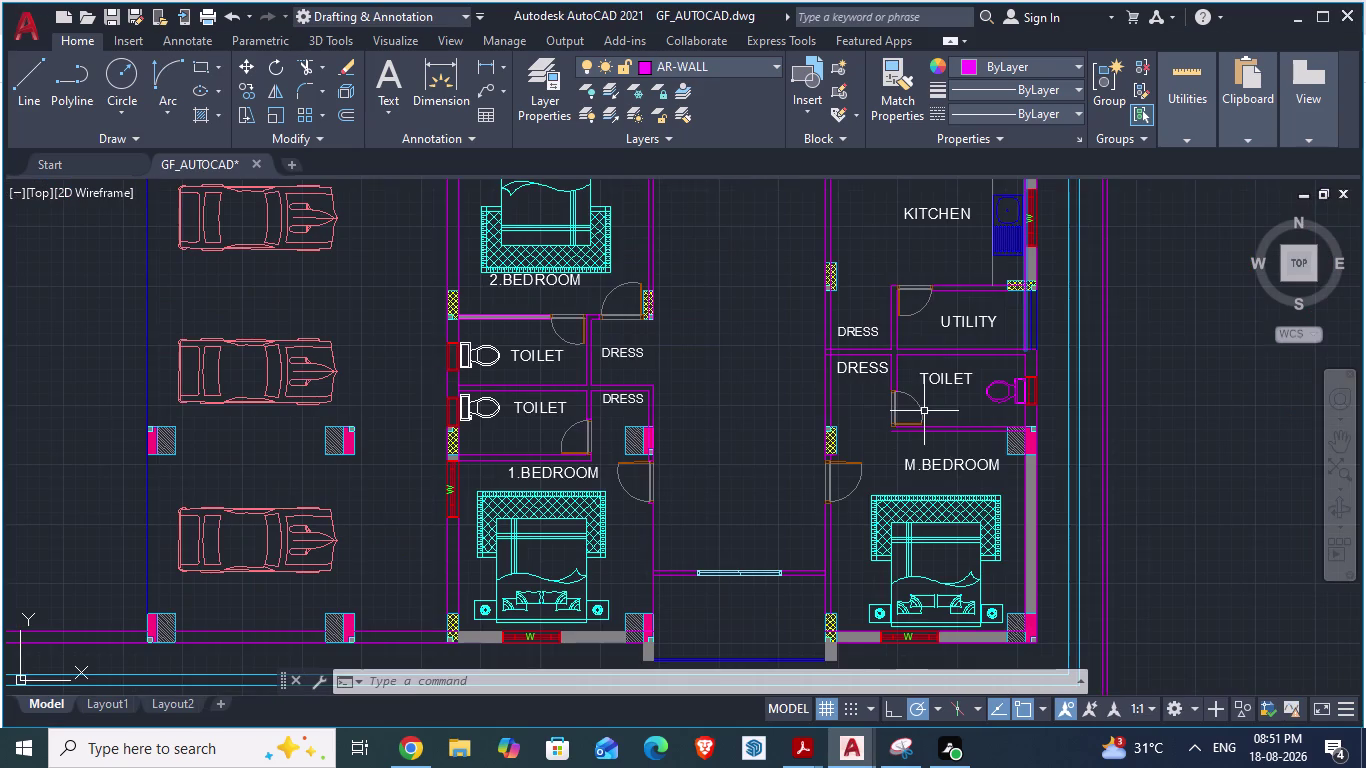
key(alt+Tab)
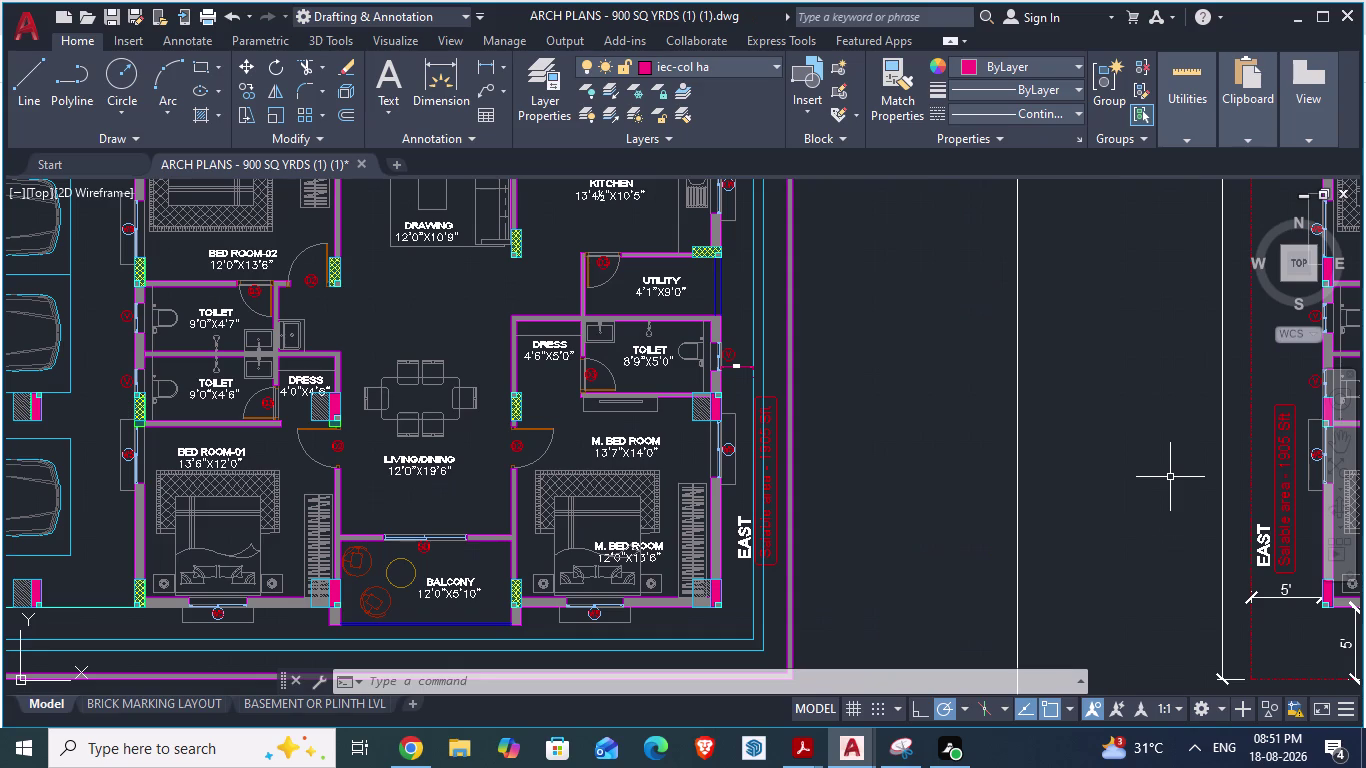
key(alt+Tab)
key(alt+Tab)
key(alt+Tab)
scroll(down, 3)
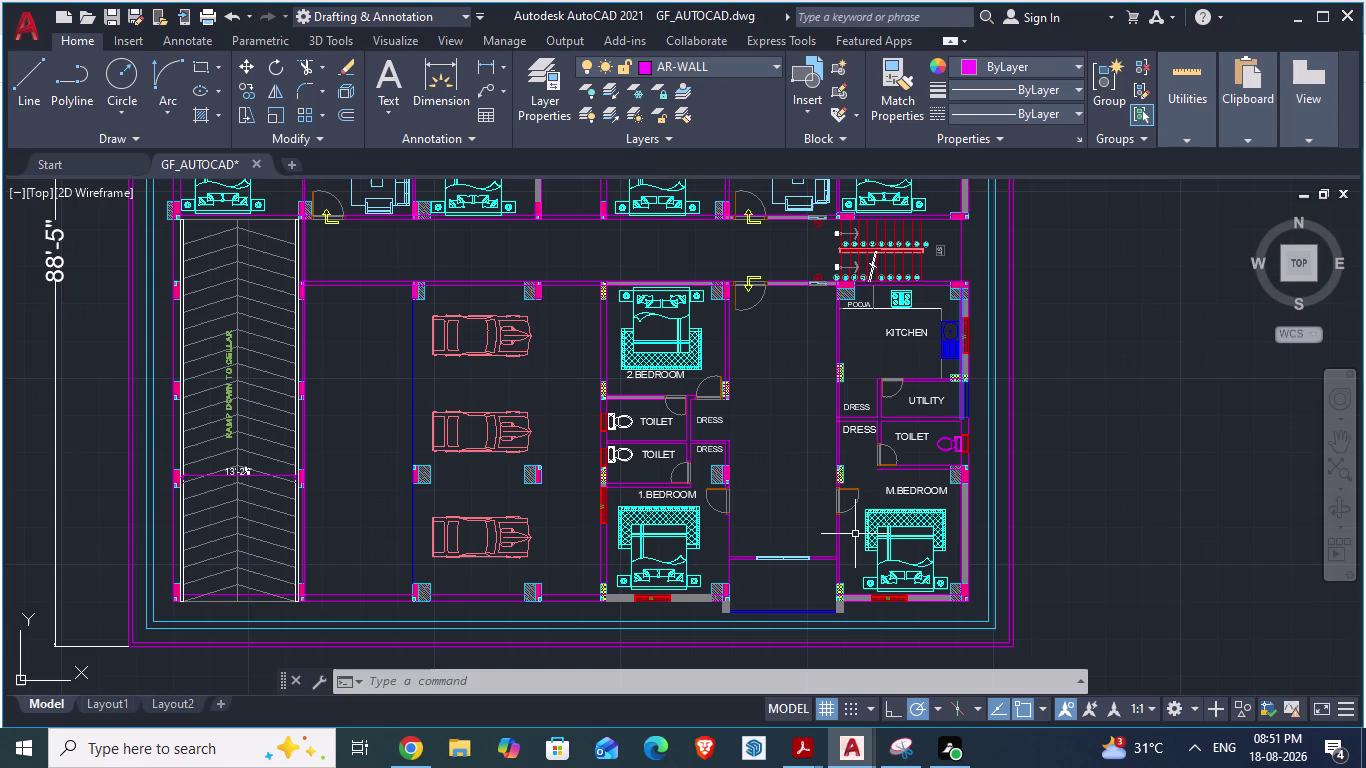
key(alt+Tab)
scroll(down, 3)
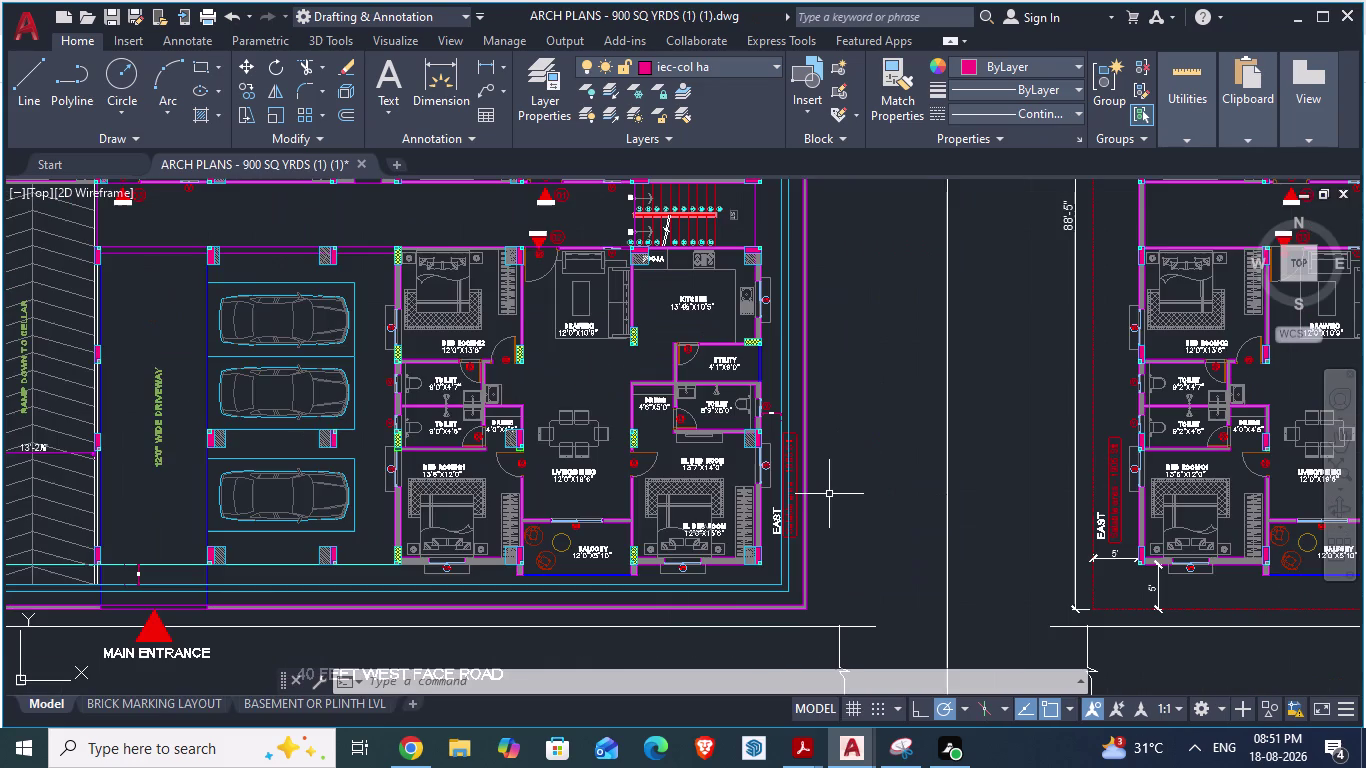
scroll(up, 3)
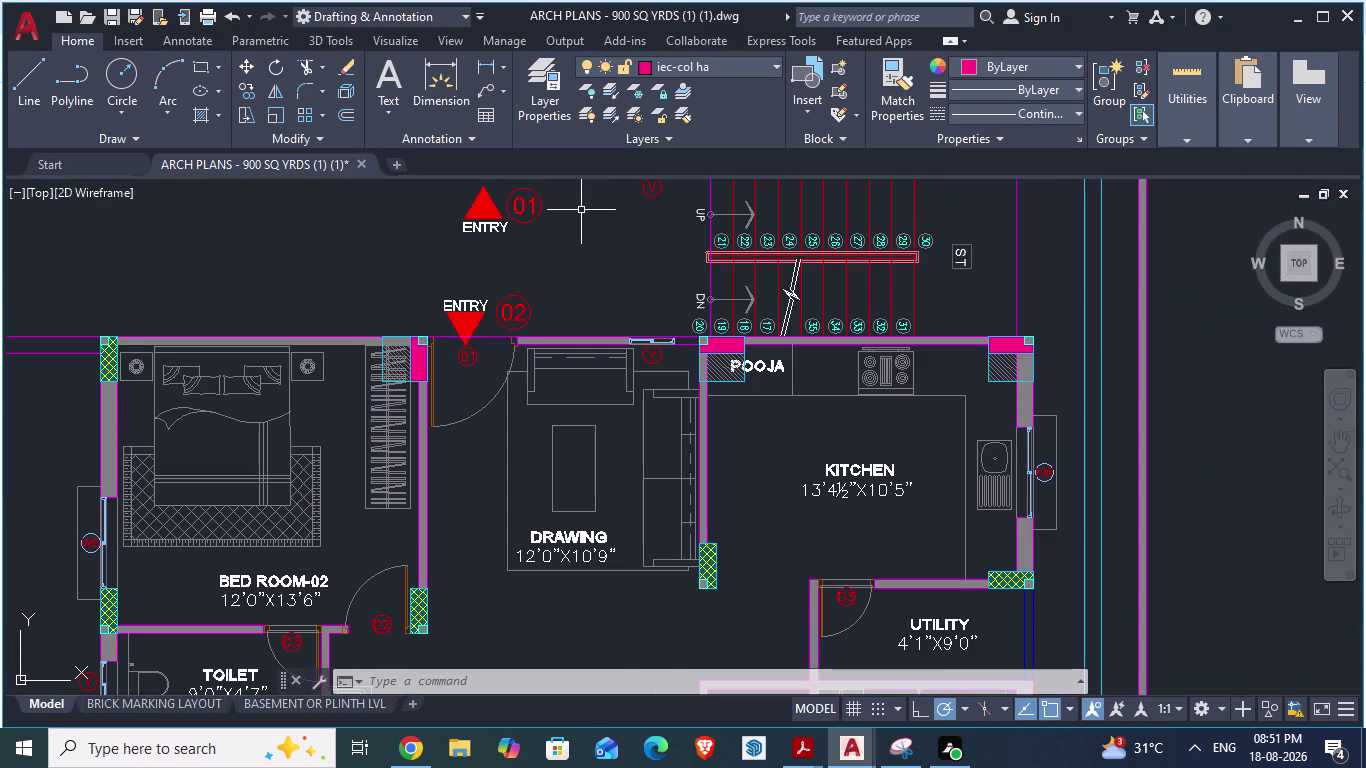
scroll(down, 3)
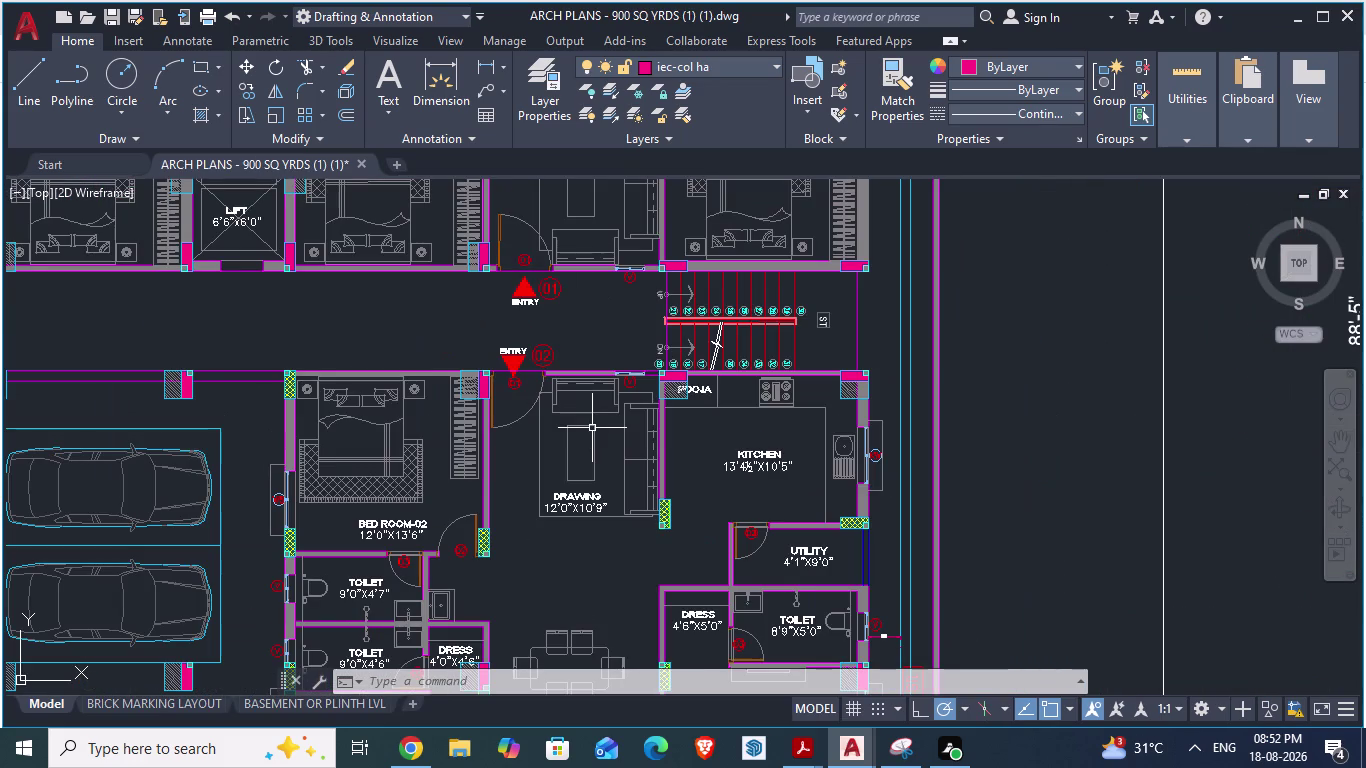
key(alt+Tab)
scroll(down, 3)
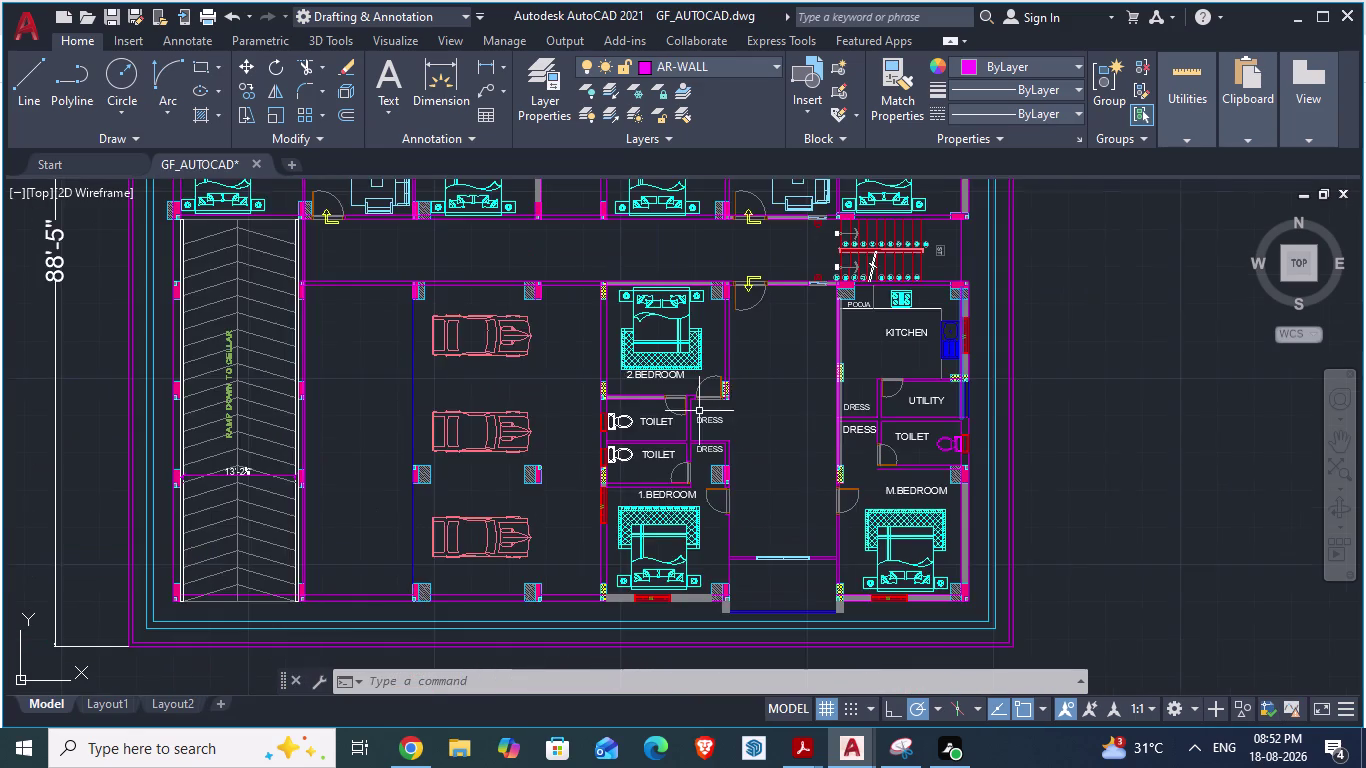
scroll(down, 3)
key(alt+Tab)
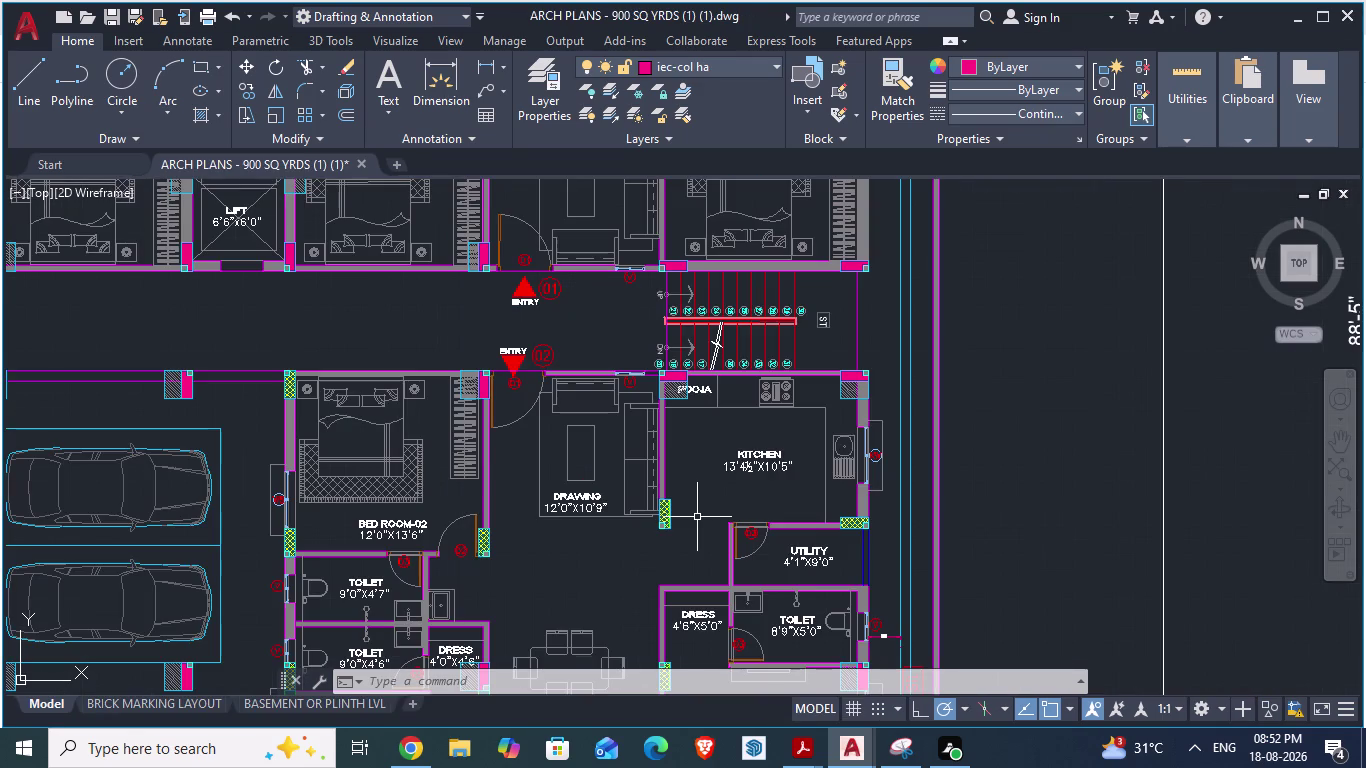
scroll(down, 3)
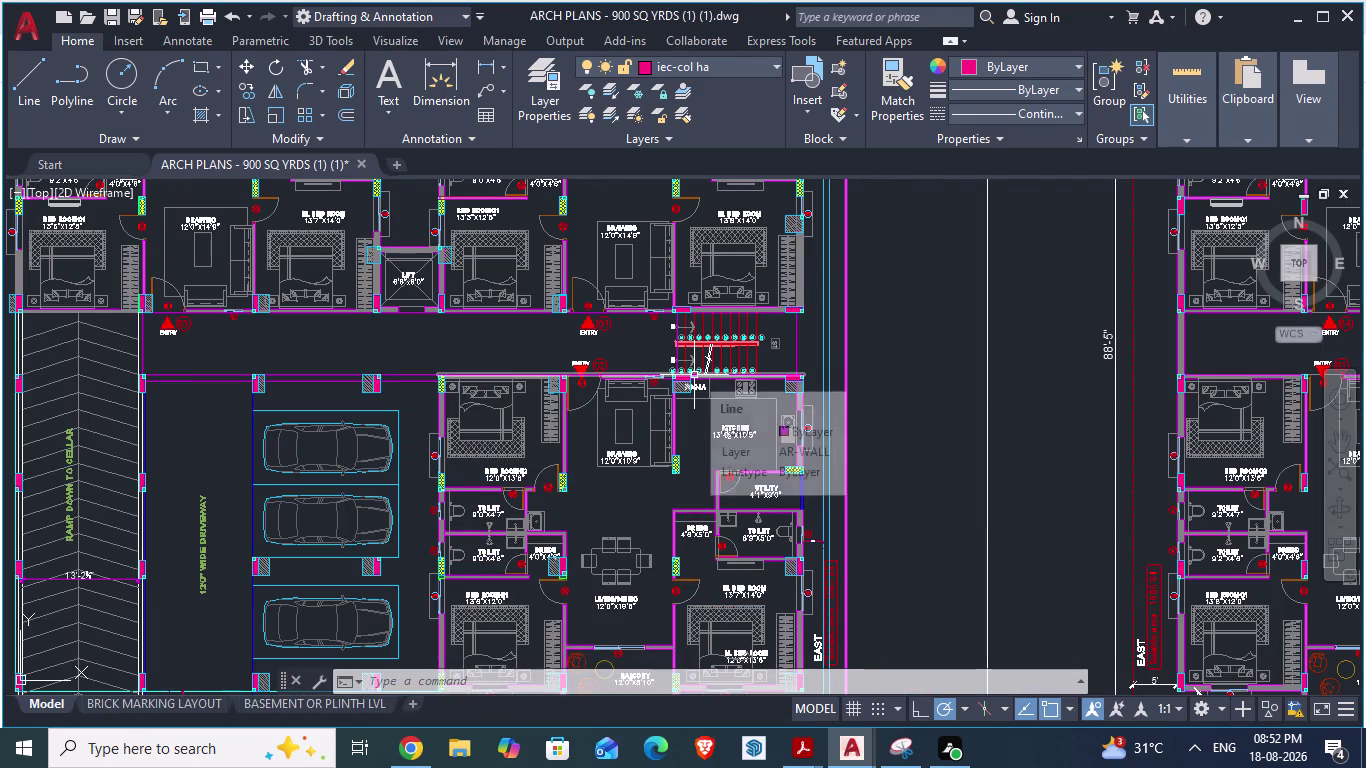
scroll(down, 3)
scroll(up, 3)
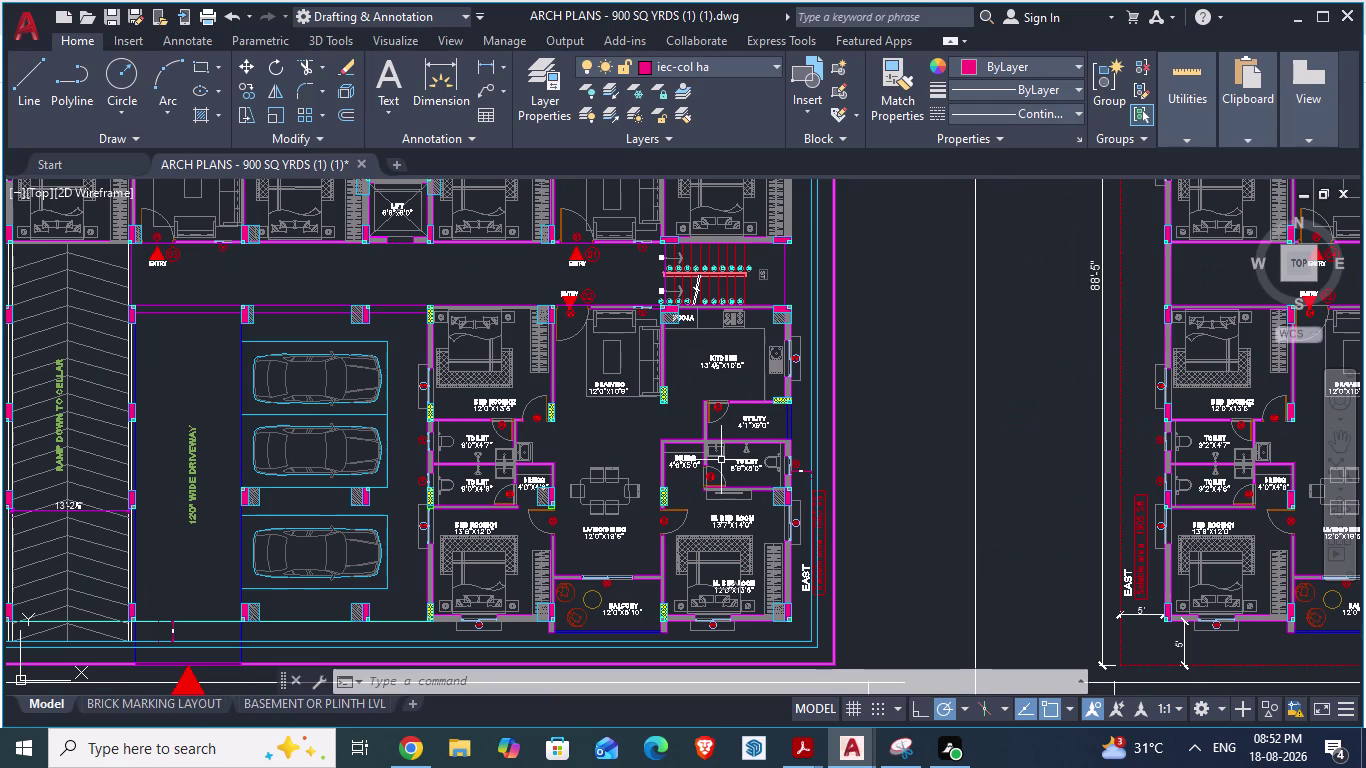
key(alt+Tab)
scroll(up, 3)
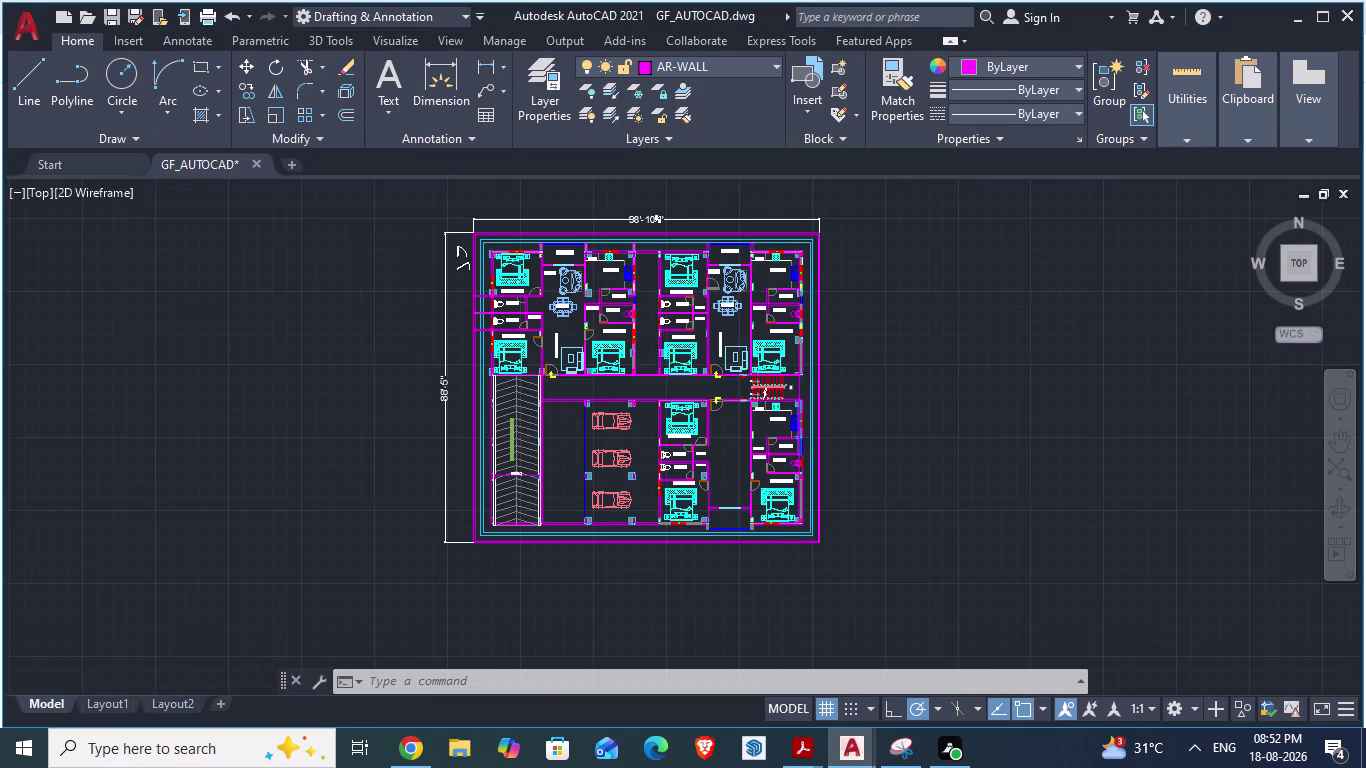
scroll(up, 3)
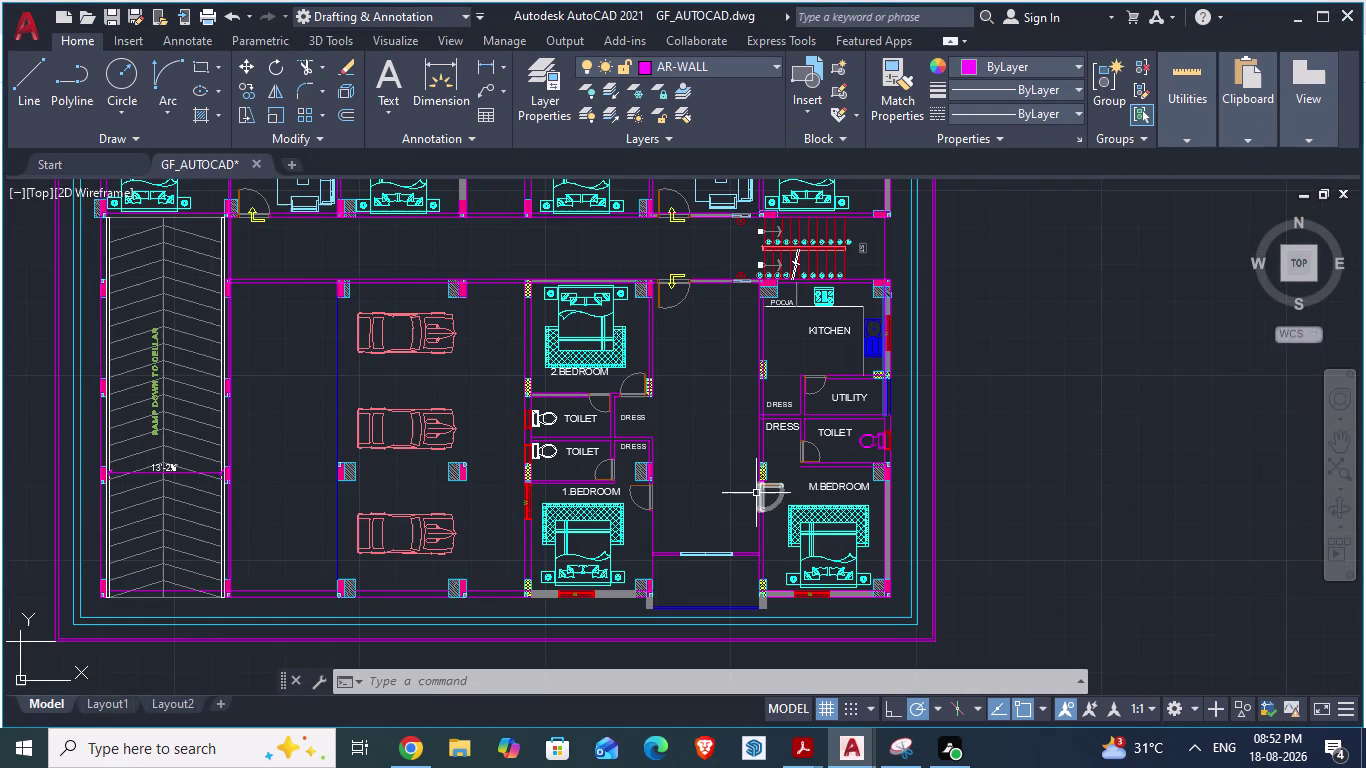
key(alt+Tab)
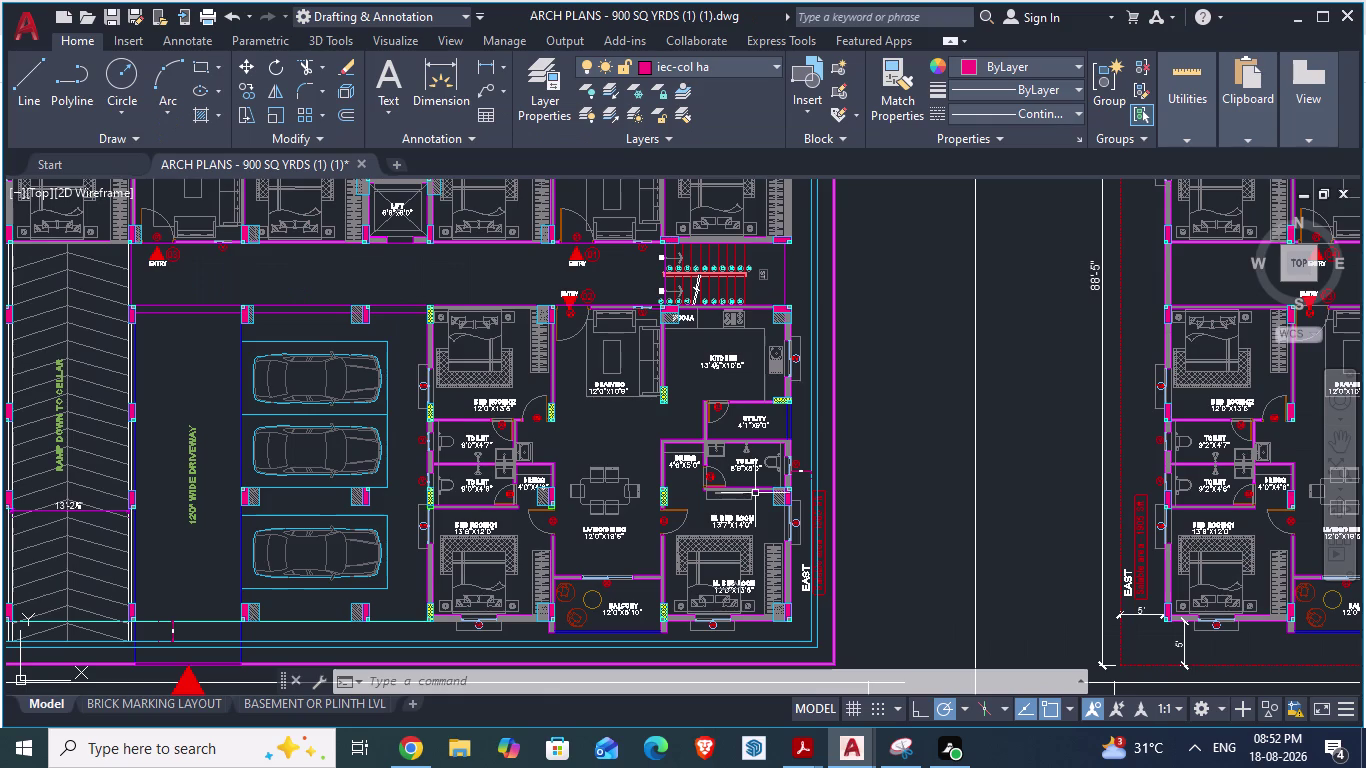
key(alt+Tab)
scroll(down, 3)
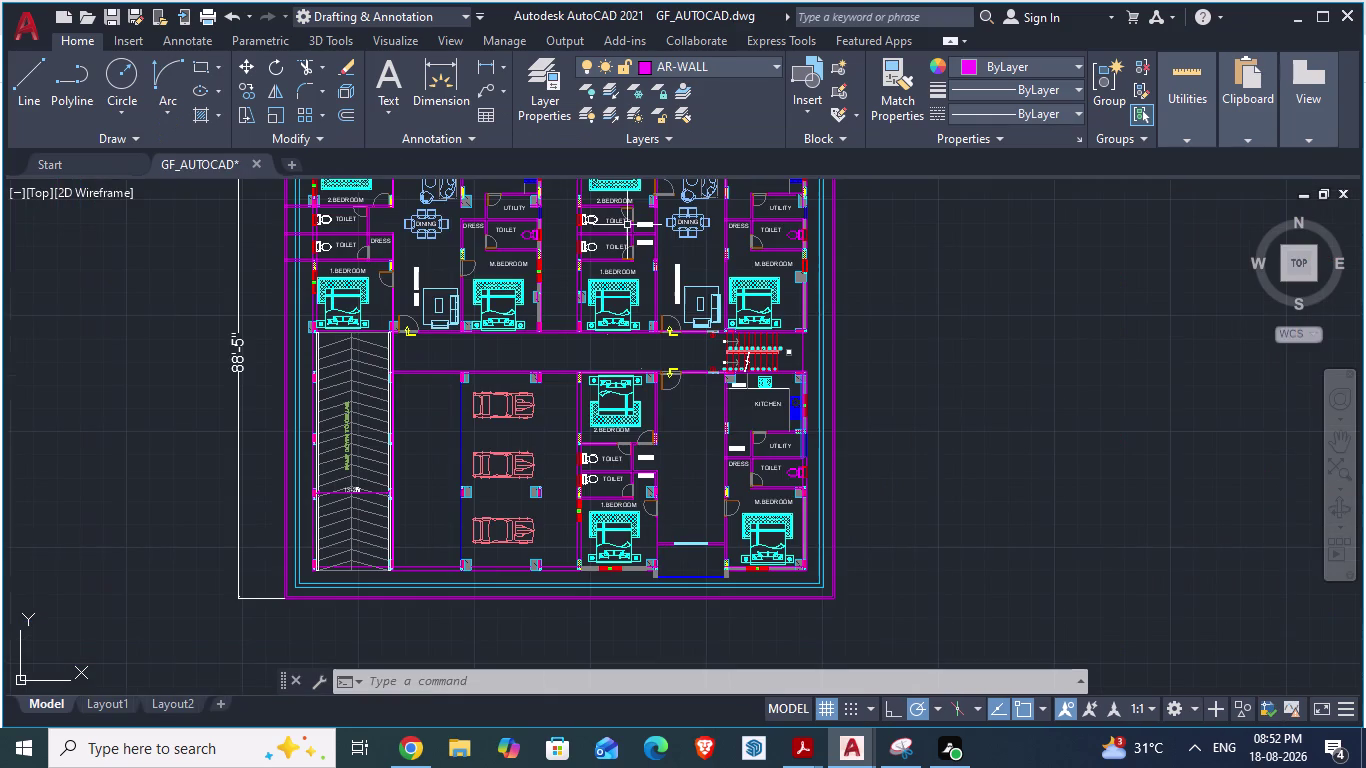
click(670, 220)
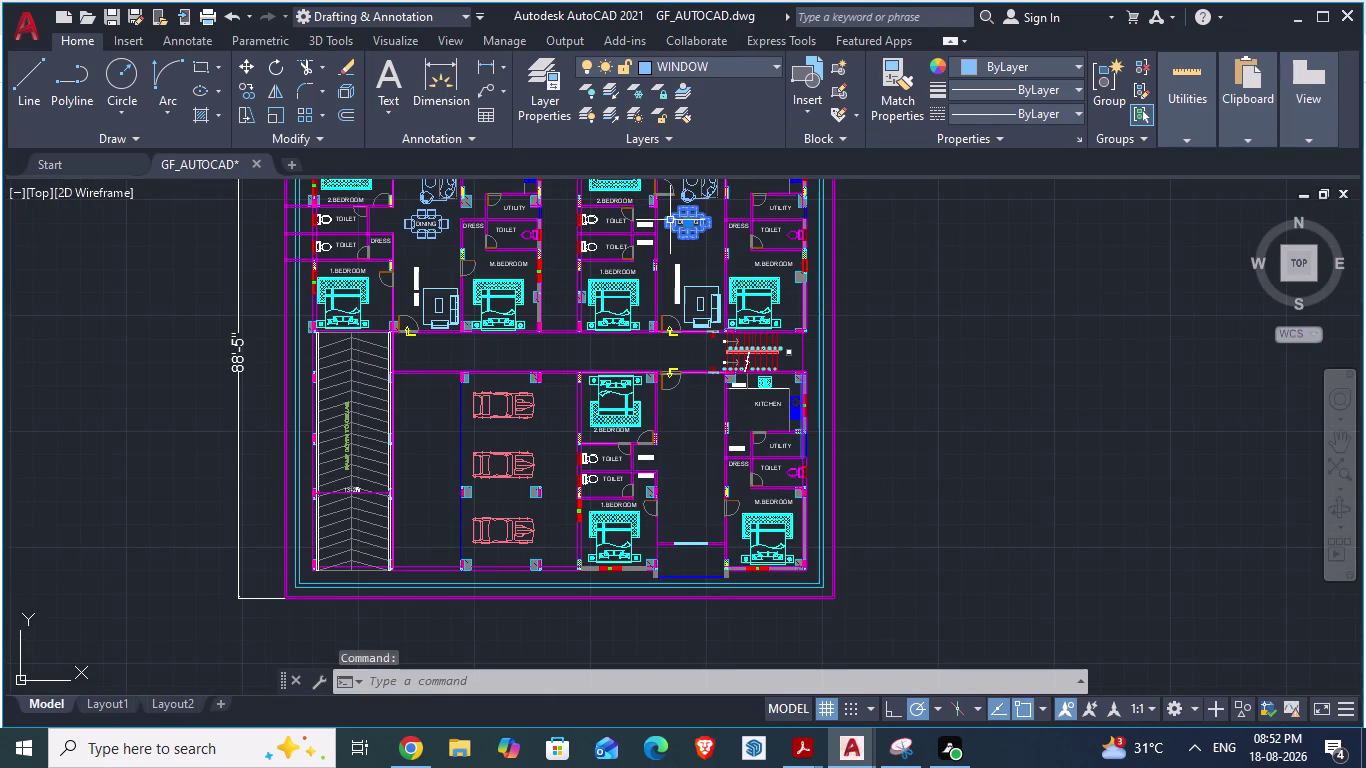
Paste the dining table set into the central living area and compare with ARCH PLANS.
key(ctrl+c)
key(ctrl+v)
scroll(up, 3)
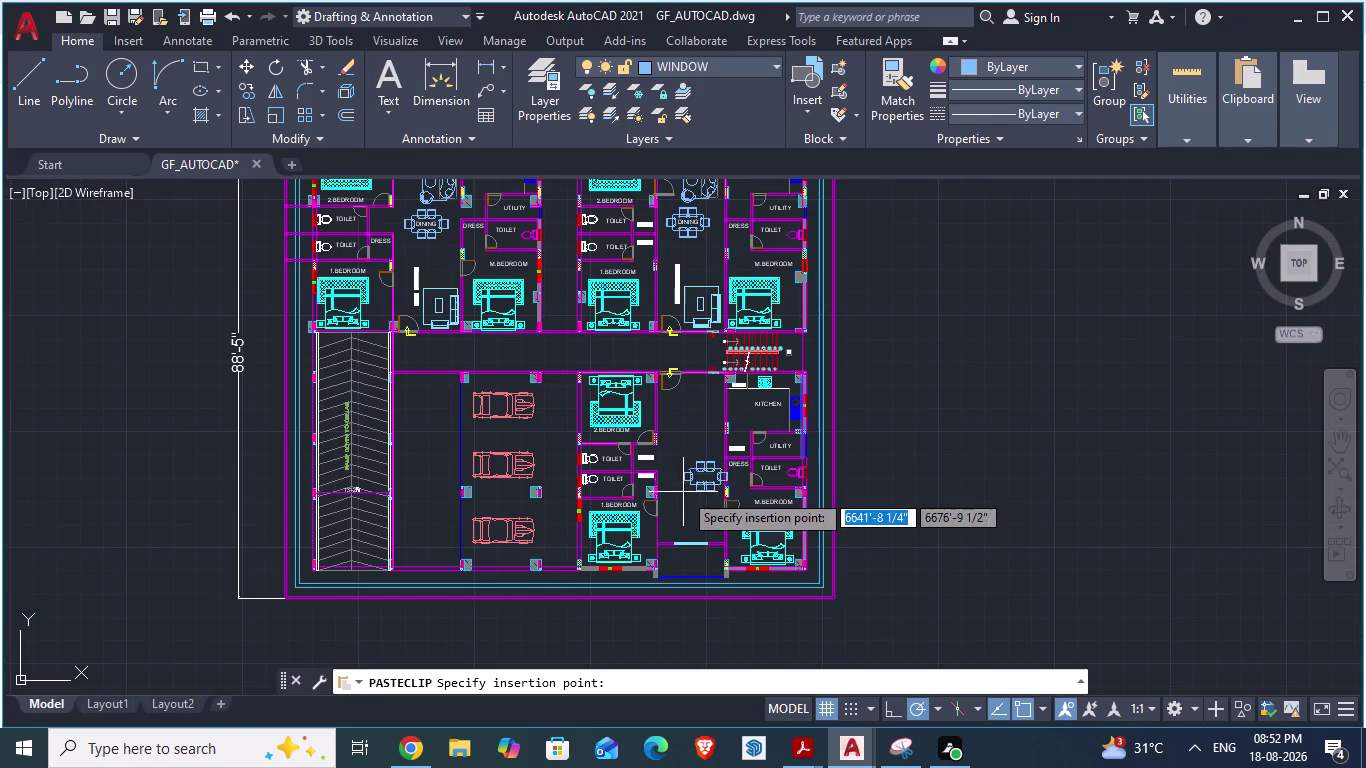
scroll(up, 3)
click(648, 461)
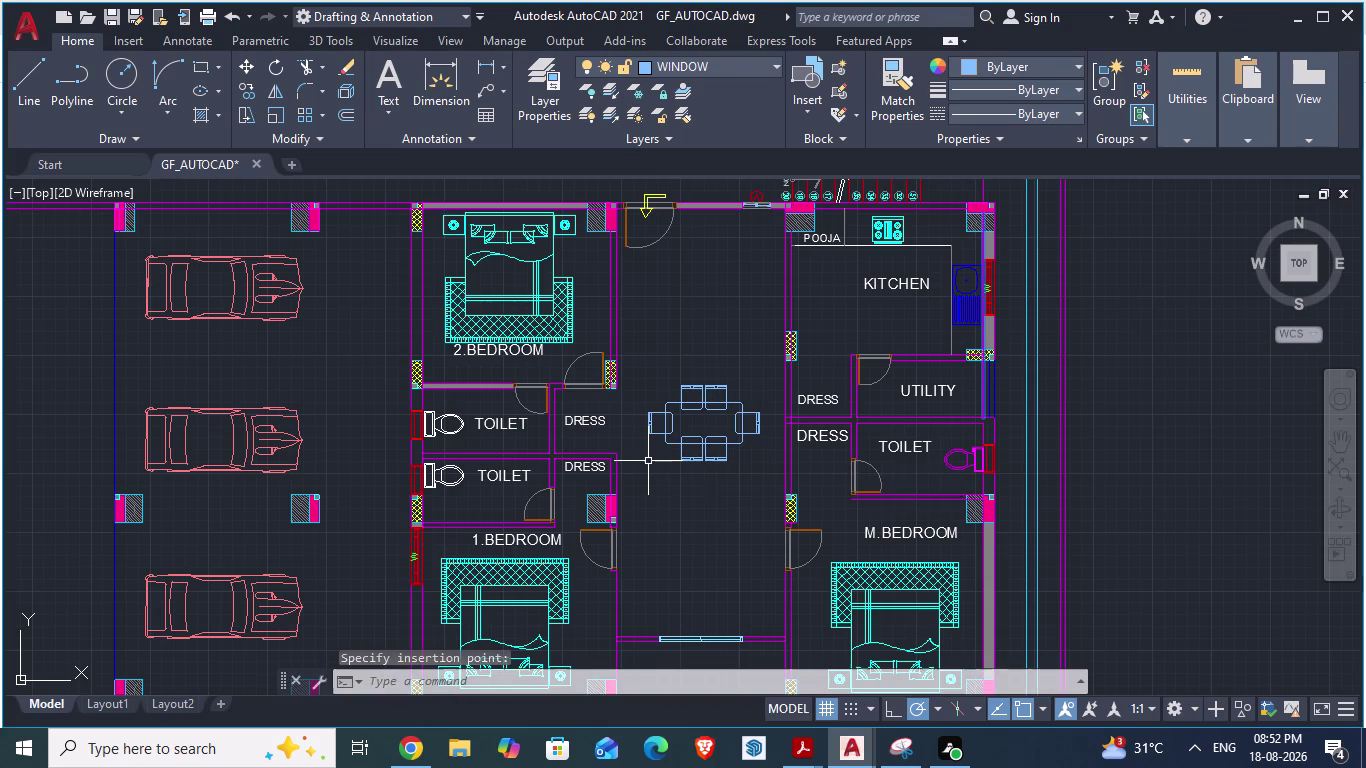
key(alt+Tab)
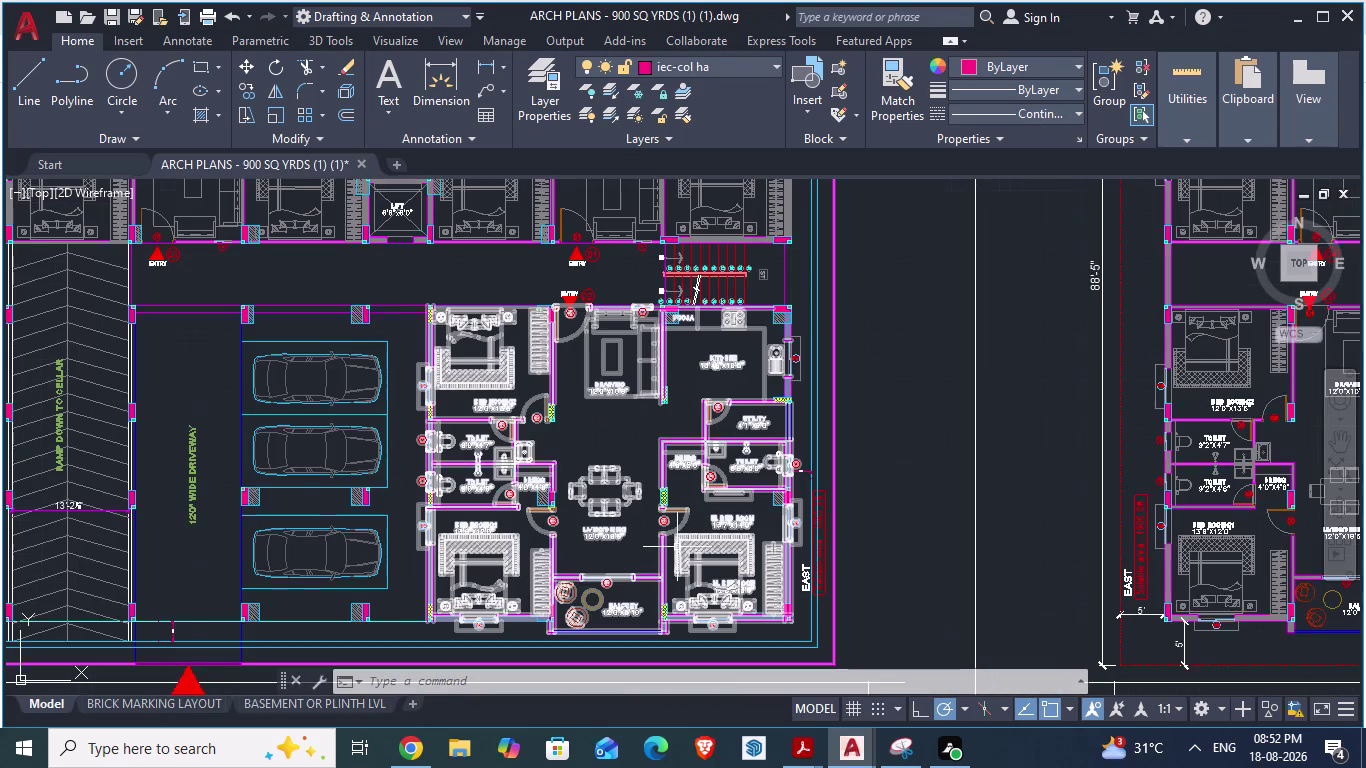
key(alt+Tab)
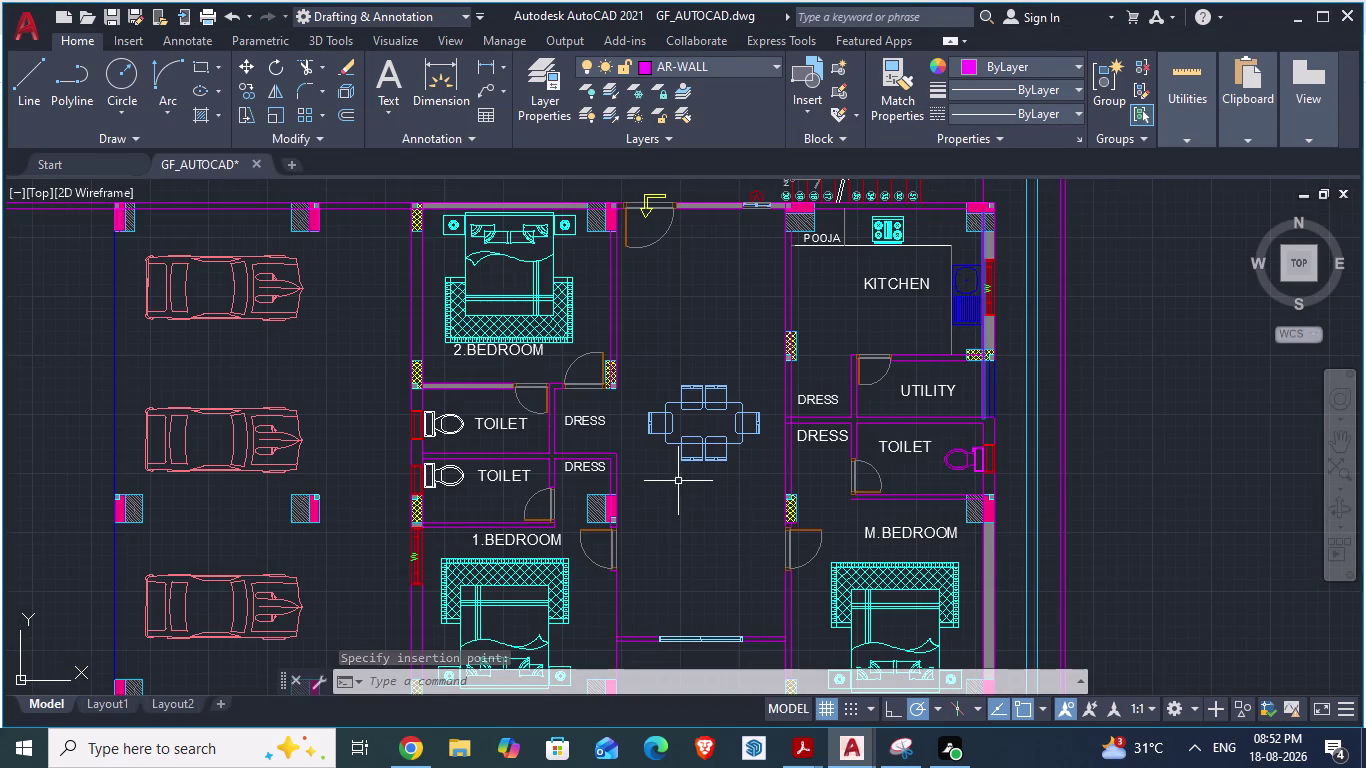
key(alt+Tab)
key(alt+Tab)
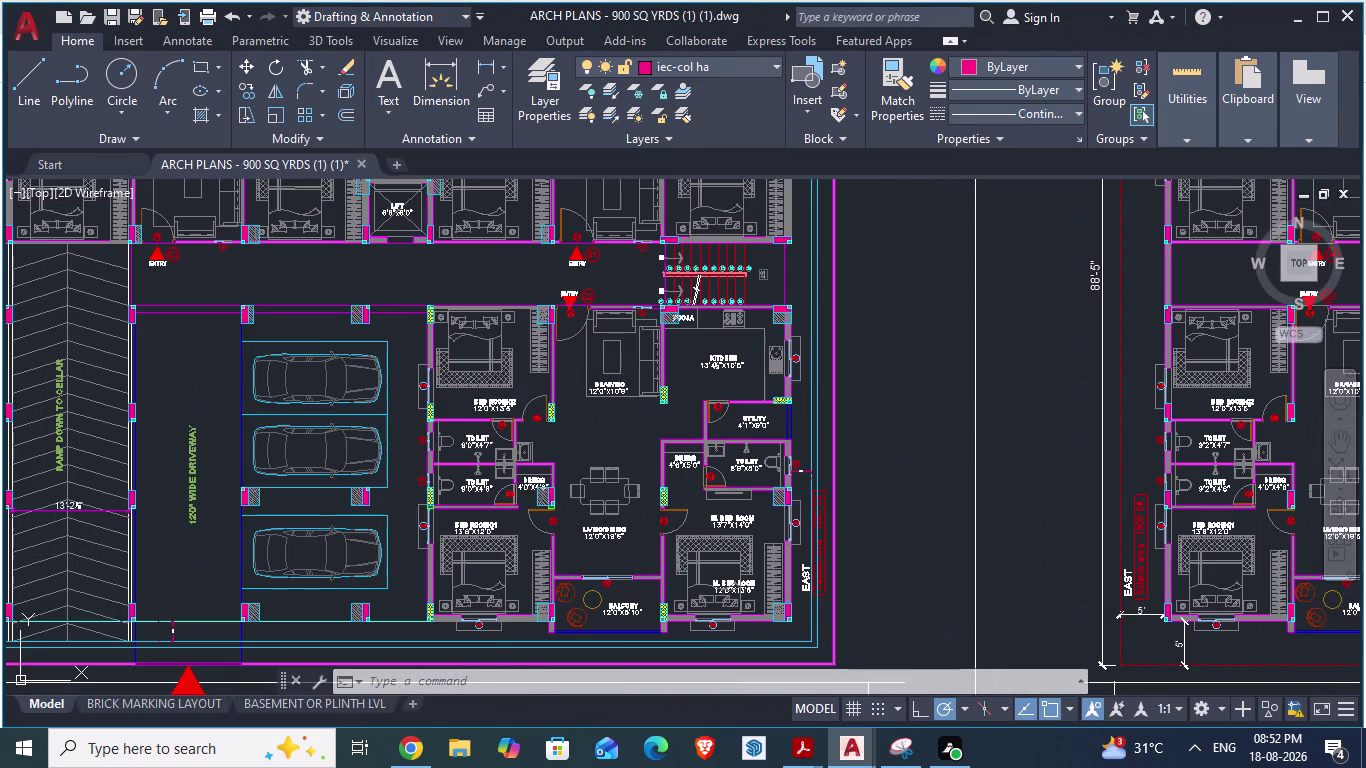
Move the dining set lower in the central hall and recheck it against ARCH PLANS.
click(681, 455)
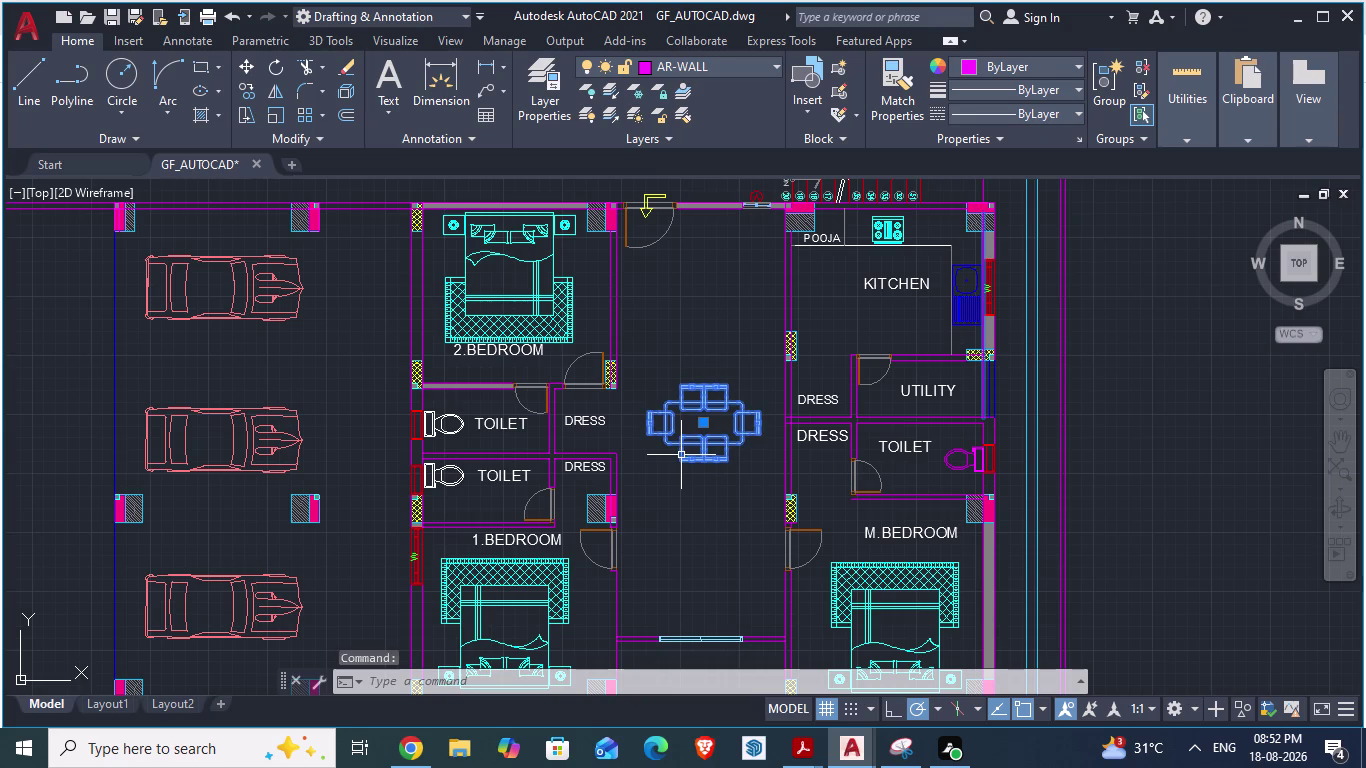
key(m)
key(Return)
drag(681, 455, 679, 461)
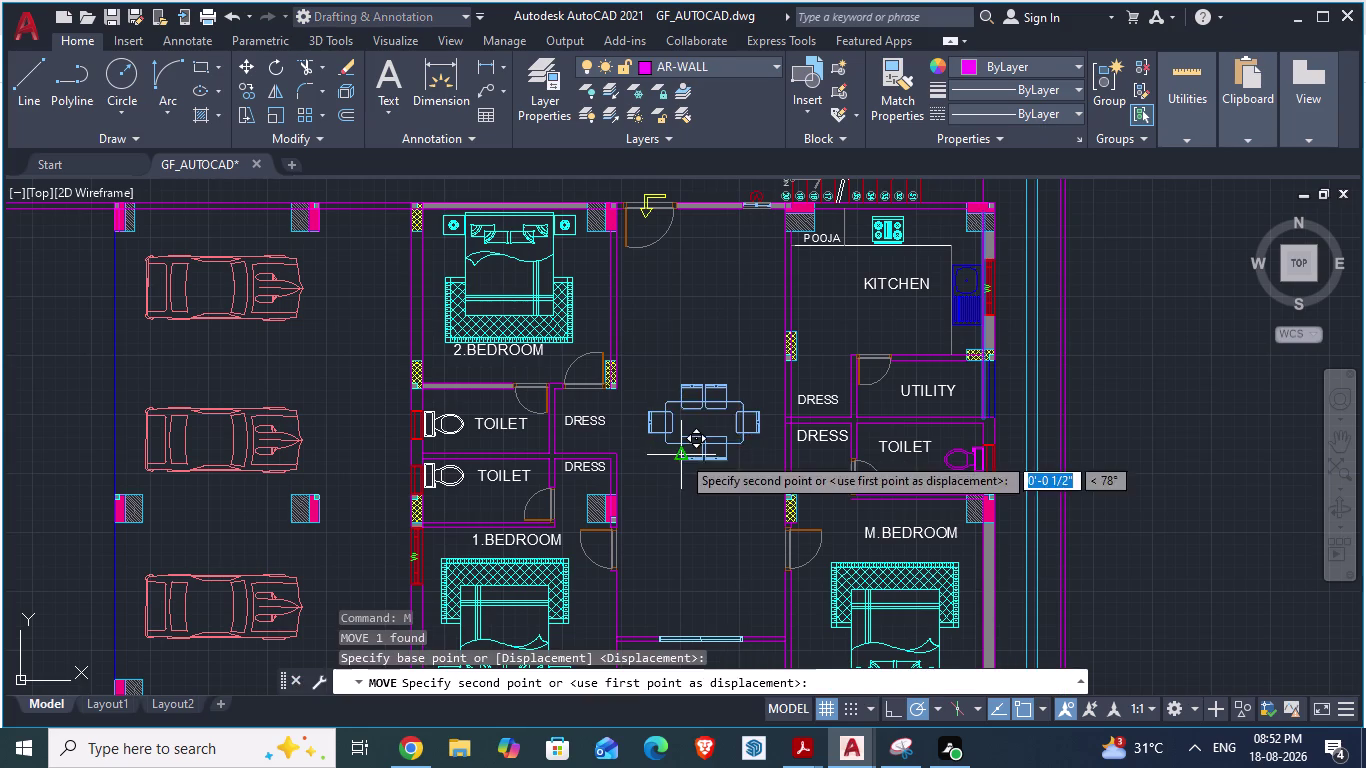
drag(679, 461, 675, 523)
click(675, 523)
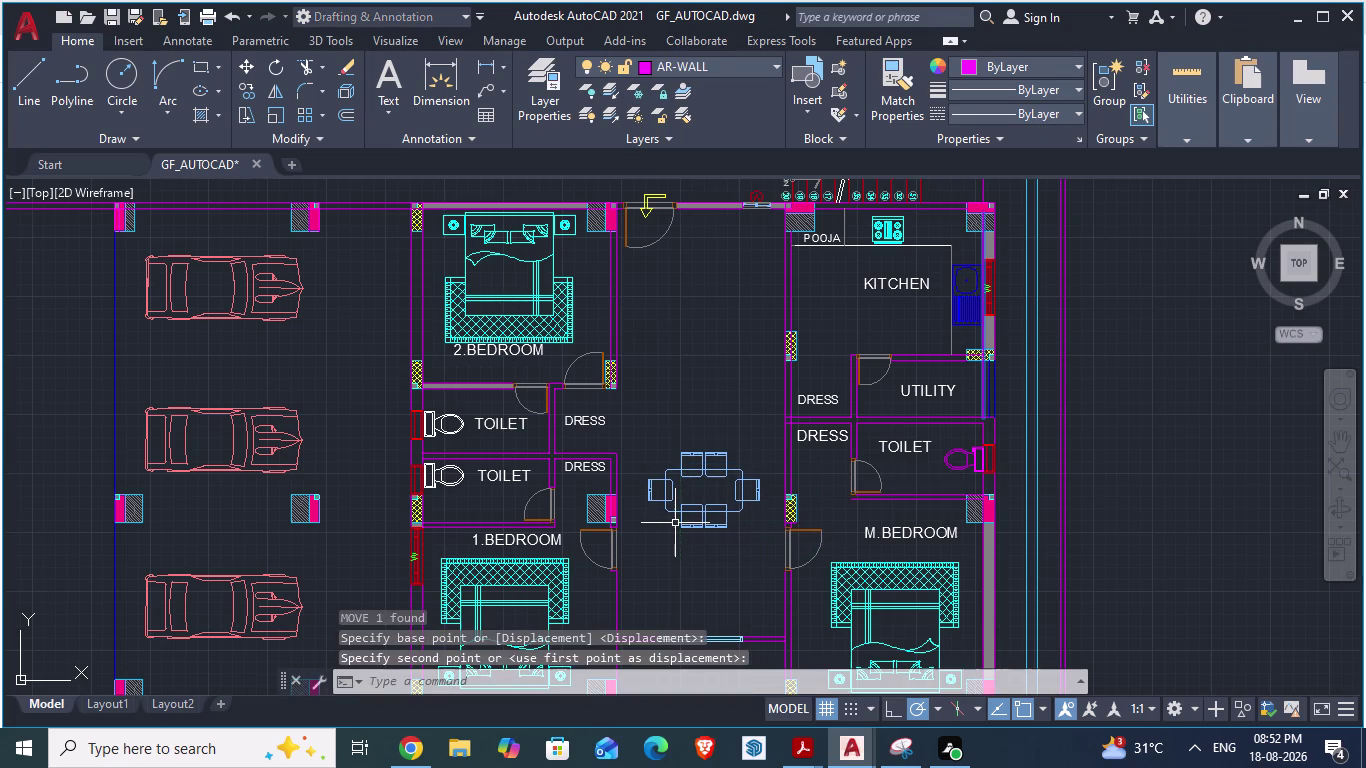
key(alt+Tab)
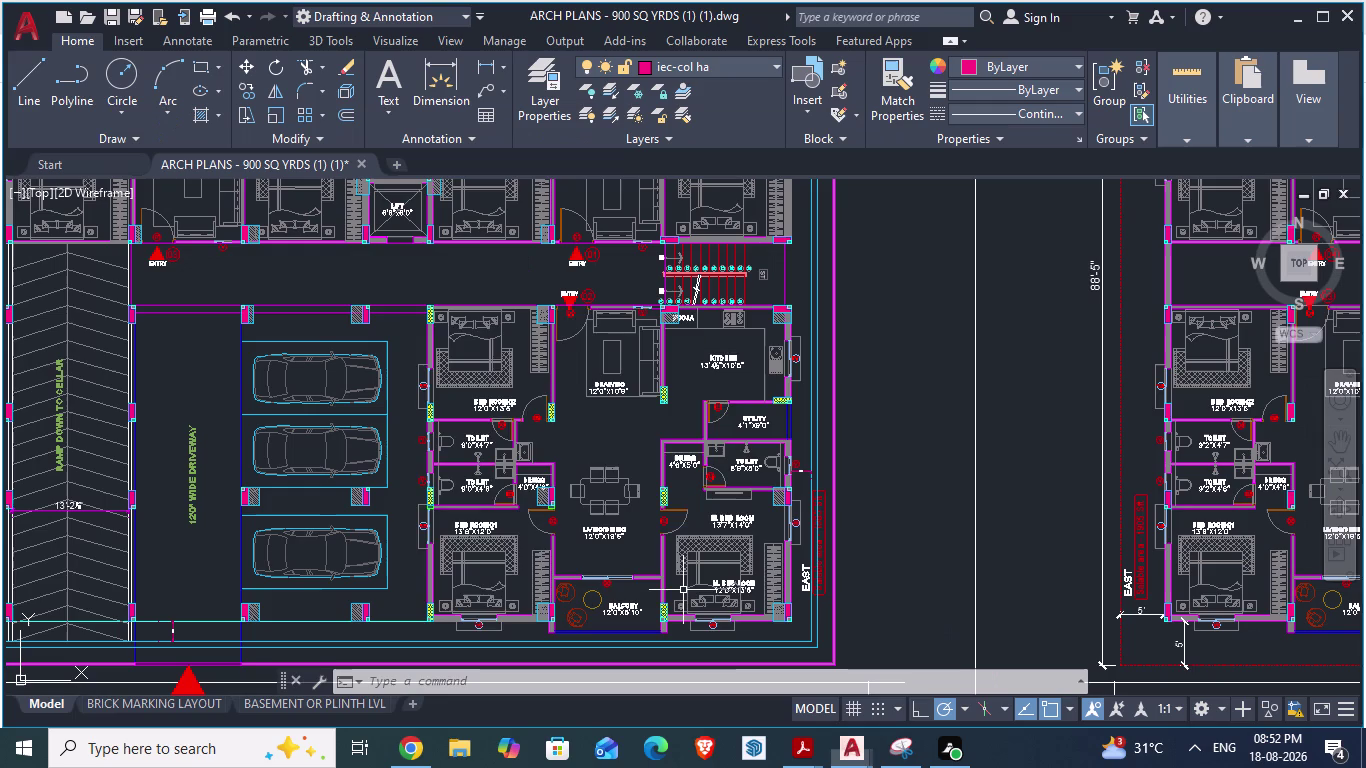
scroll(down, 3)
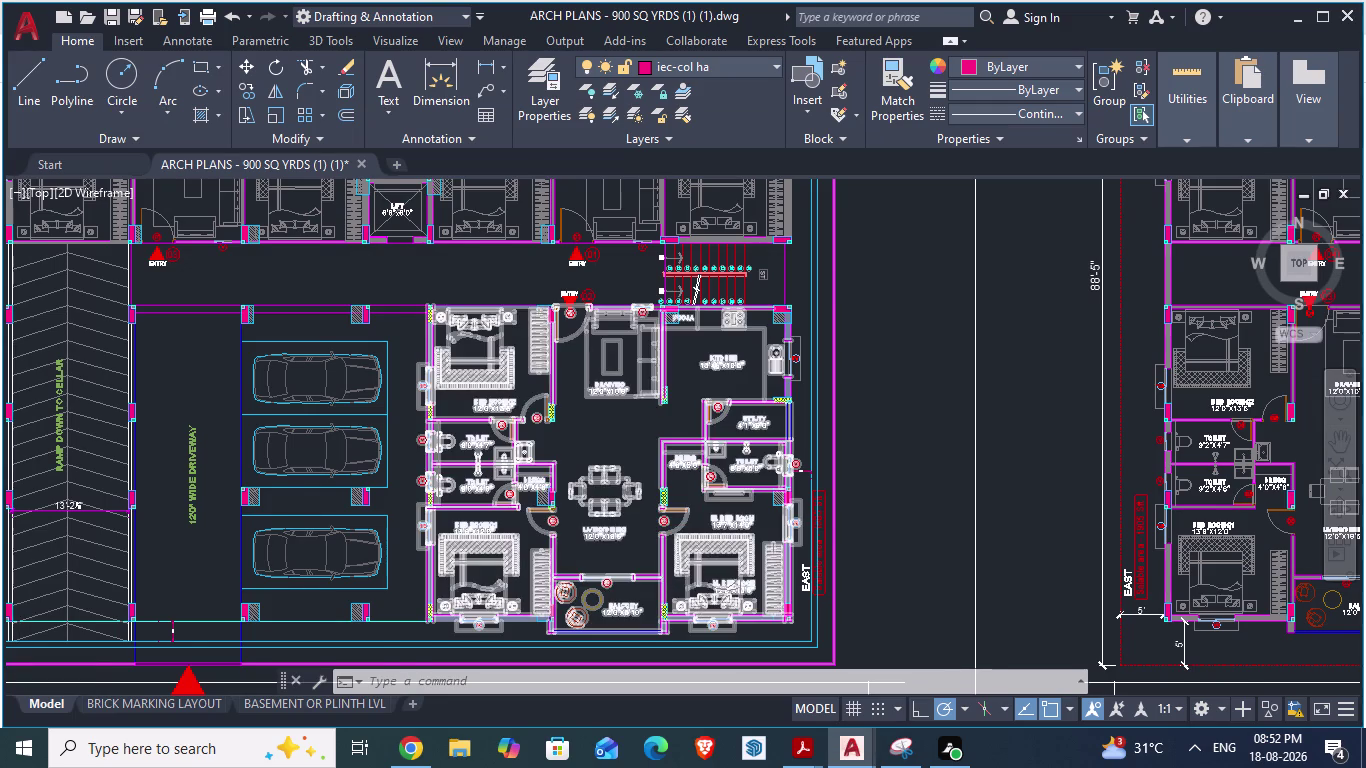
scroll(up, 3)
scroll(down, 3)
scroll(down, 3)
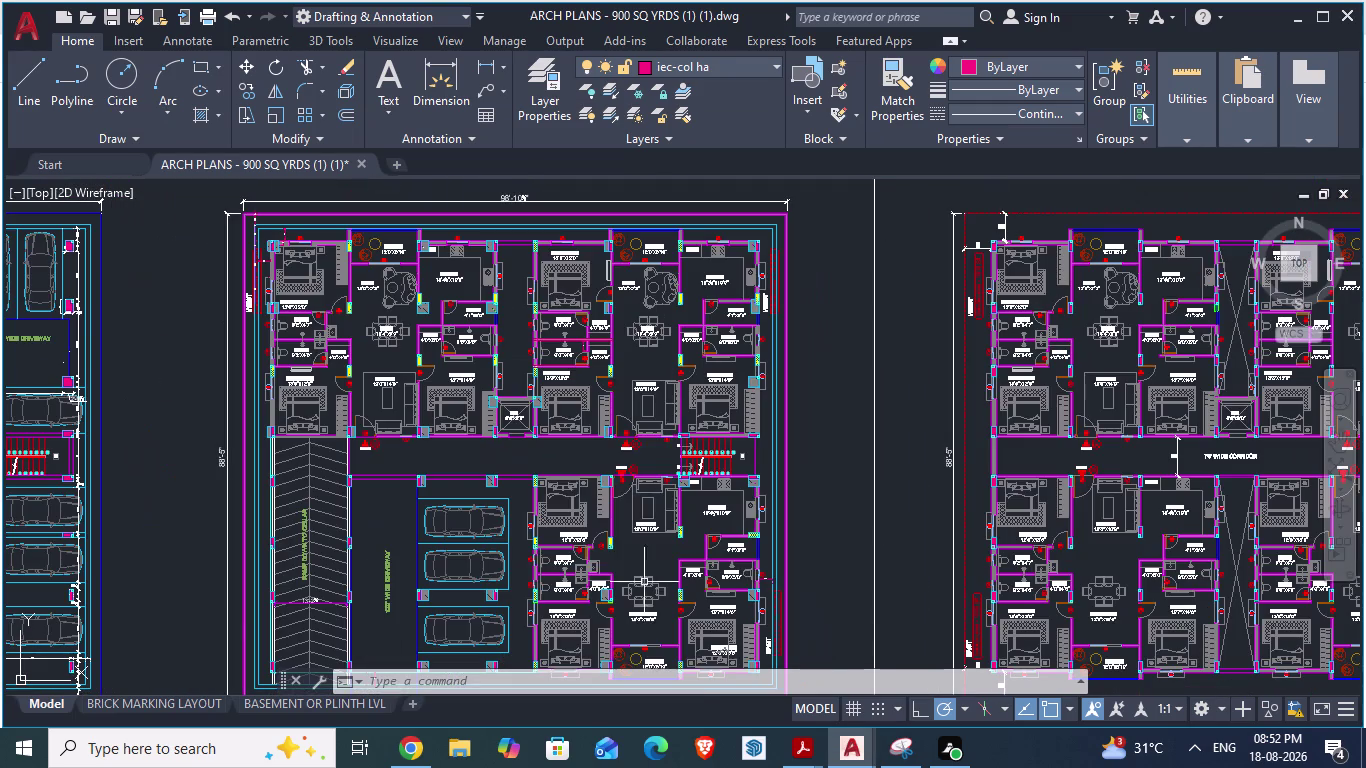
key(alt+Tab)
scroll(down, 3)
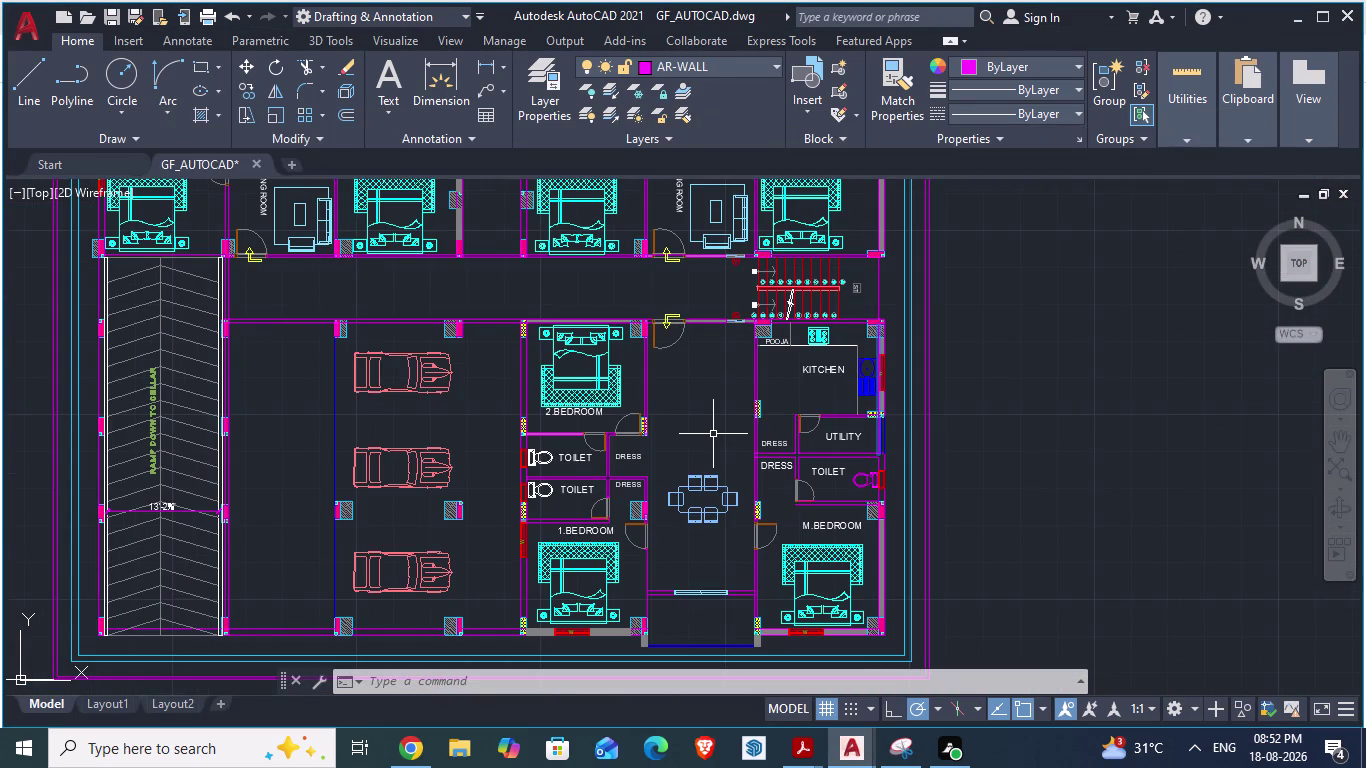
click(714, 240)
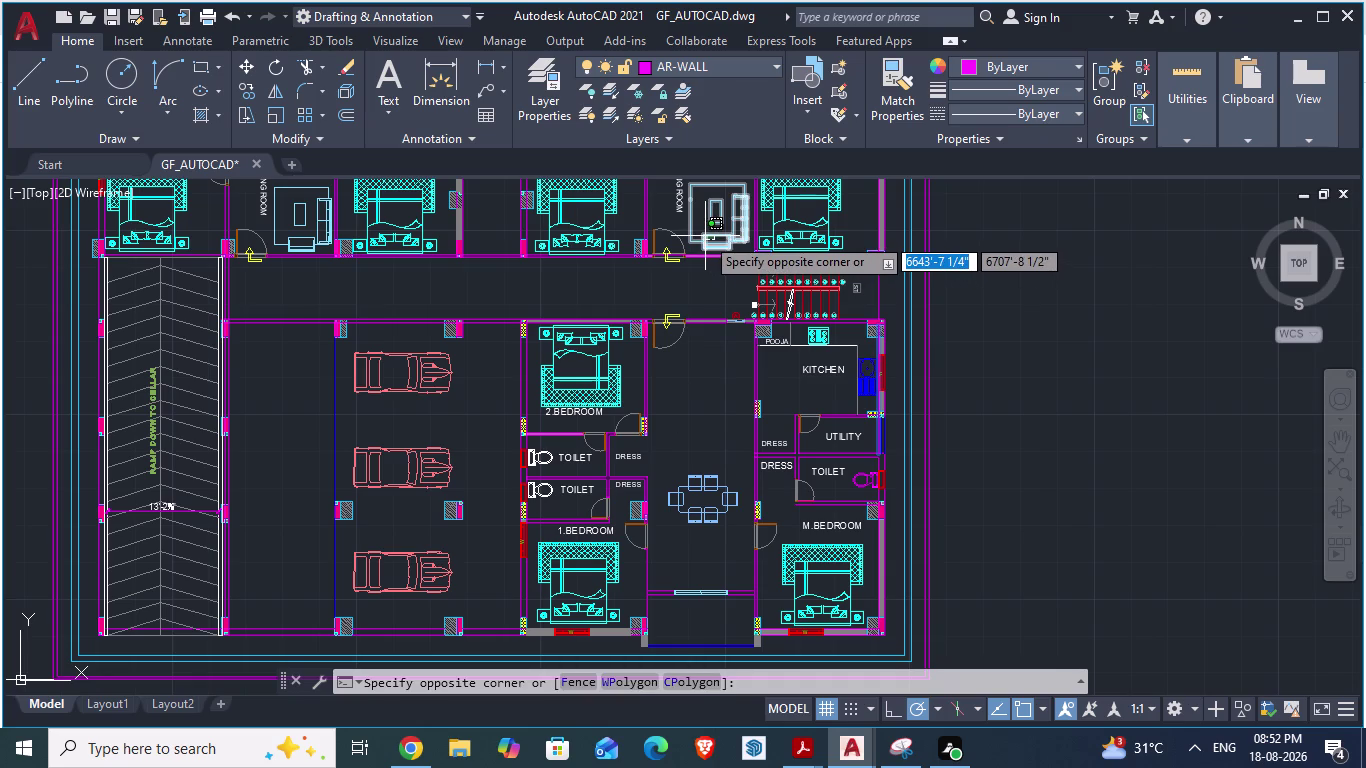
Copy the upper unit's sofa set and paste it into the front drawing room.
key(Escape)
click(721, 243)
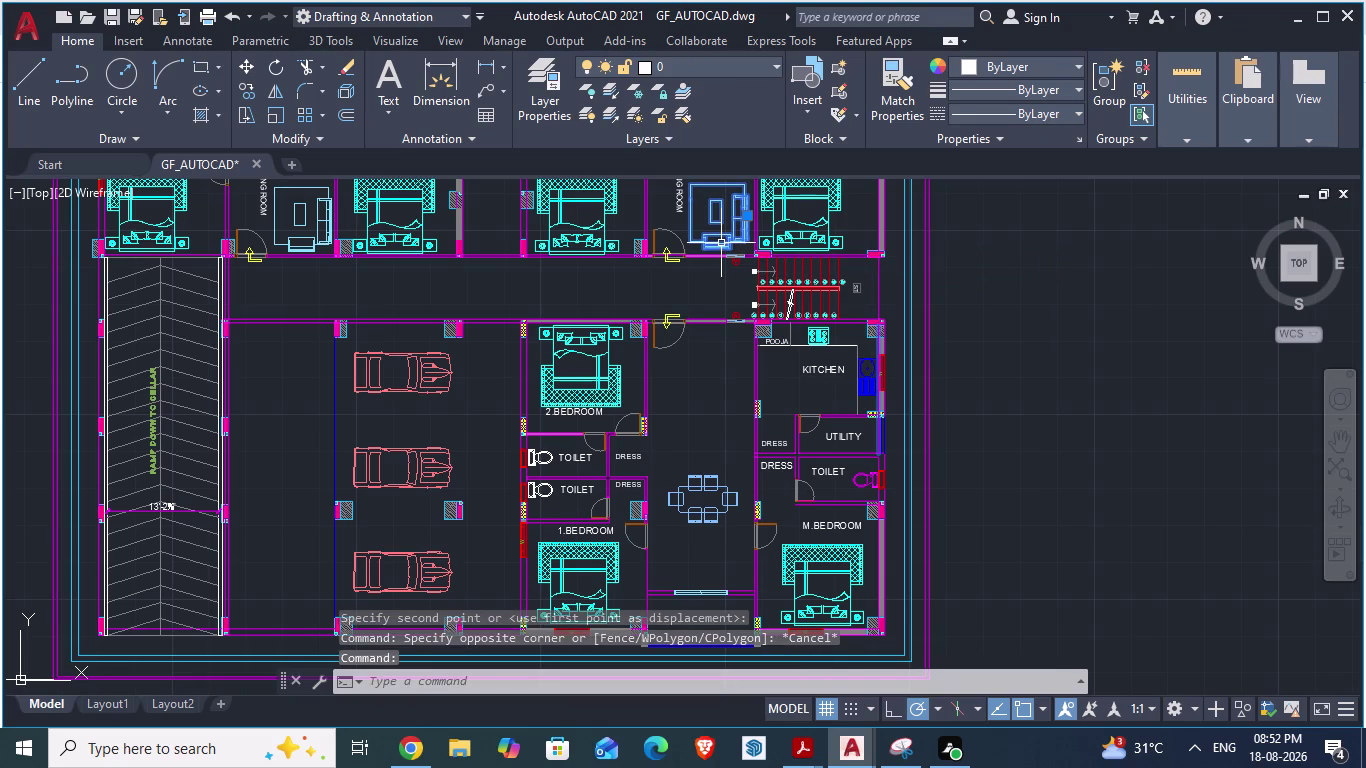
key(ctrl+c)
key(ctrl+v)
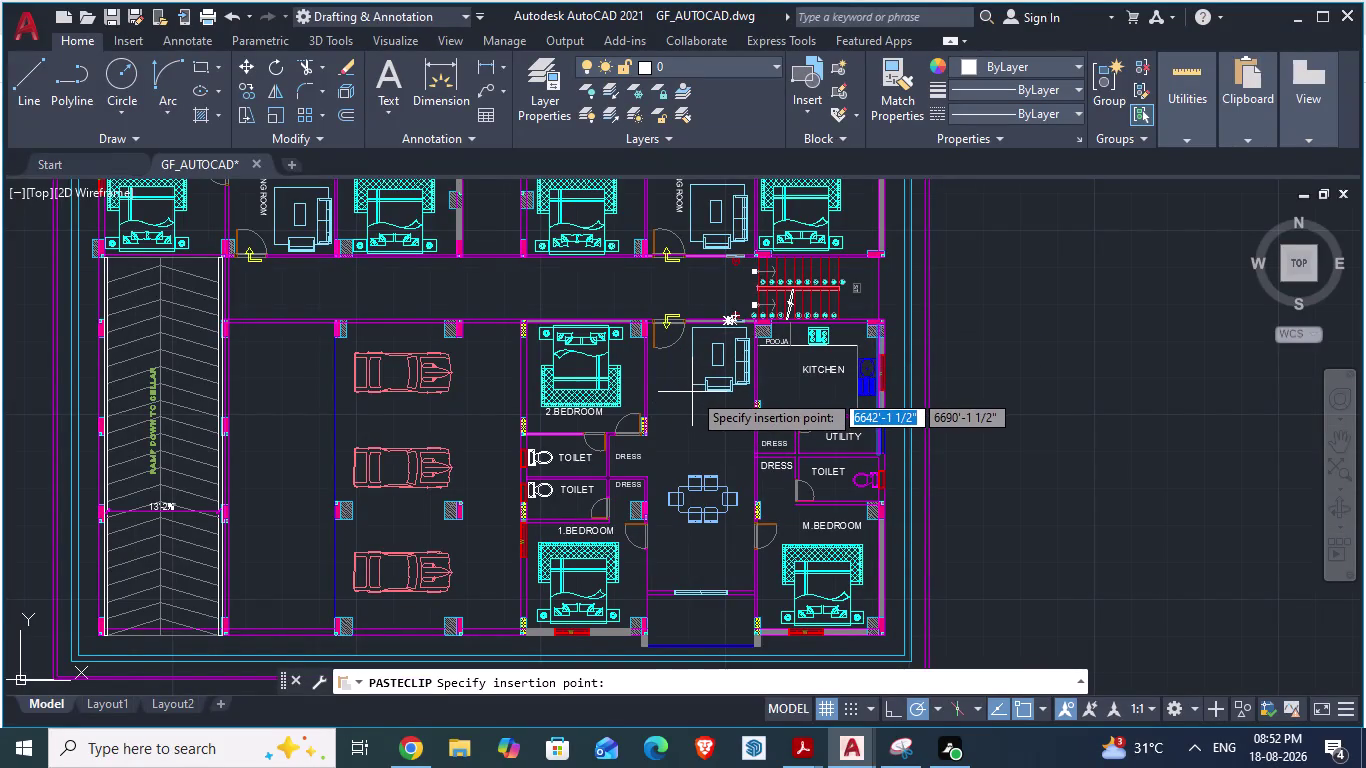
click(692, 392)
key(alt+Tab)
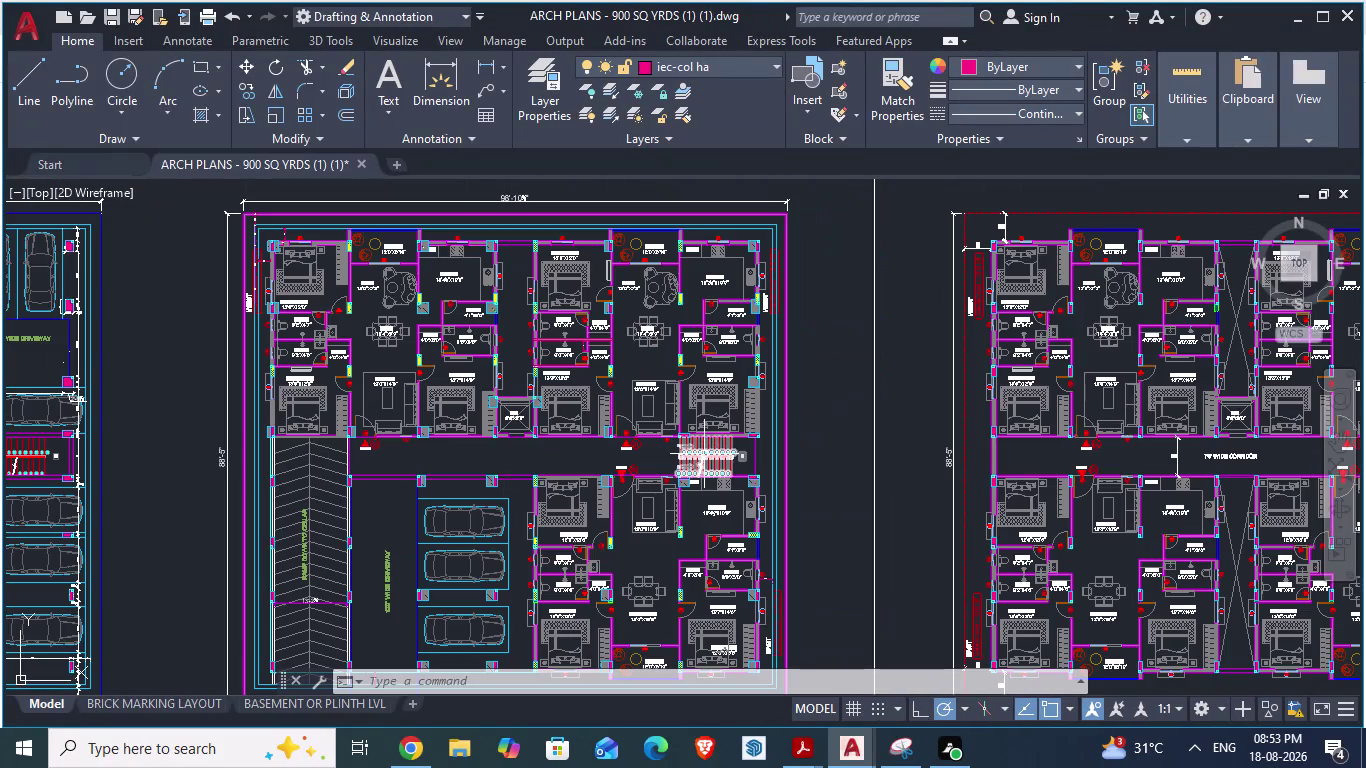
key(alt+Tab)
Nudge the sofa set into the living area with MOVE, then bring up ARCH PLANS.
scroll(up, 3)
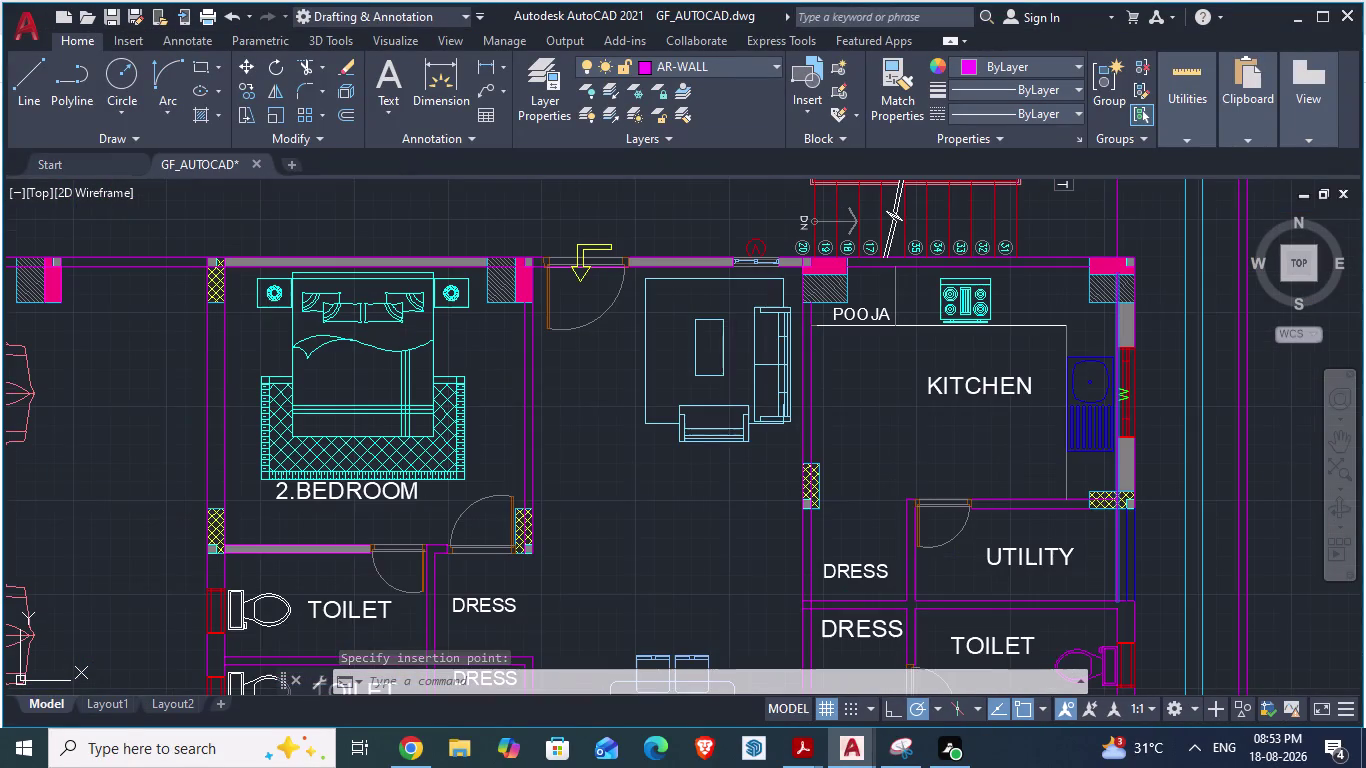
click(650, 424)
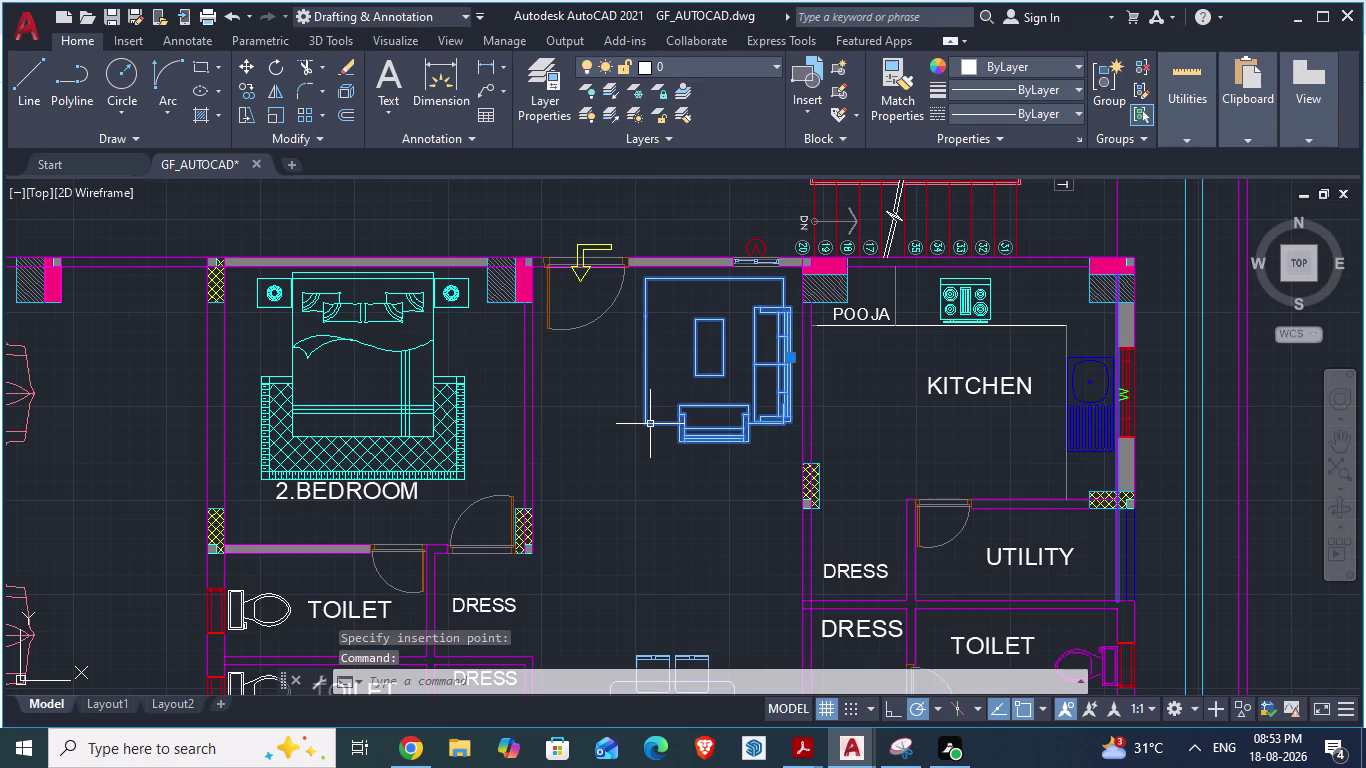
key(m)
key(Return)
click(650, 424)
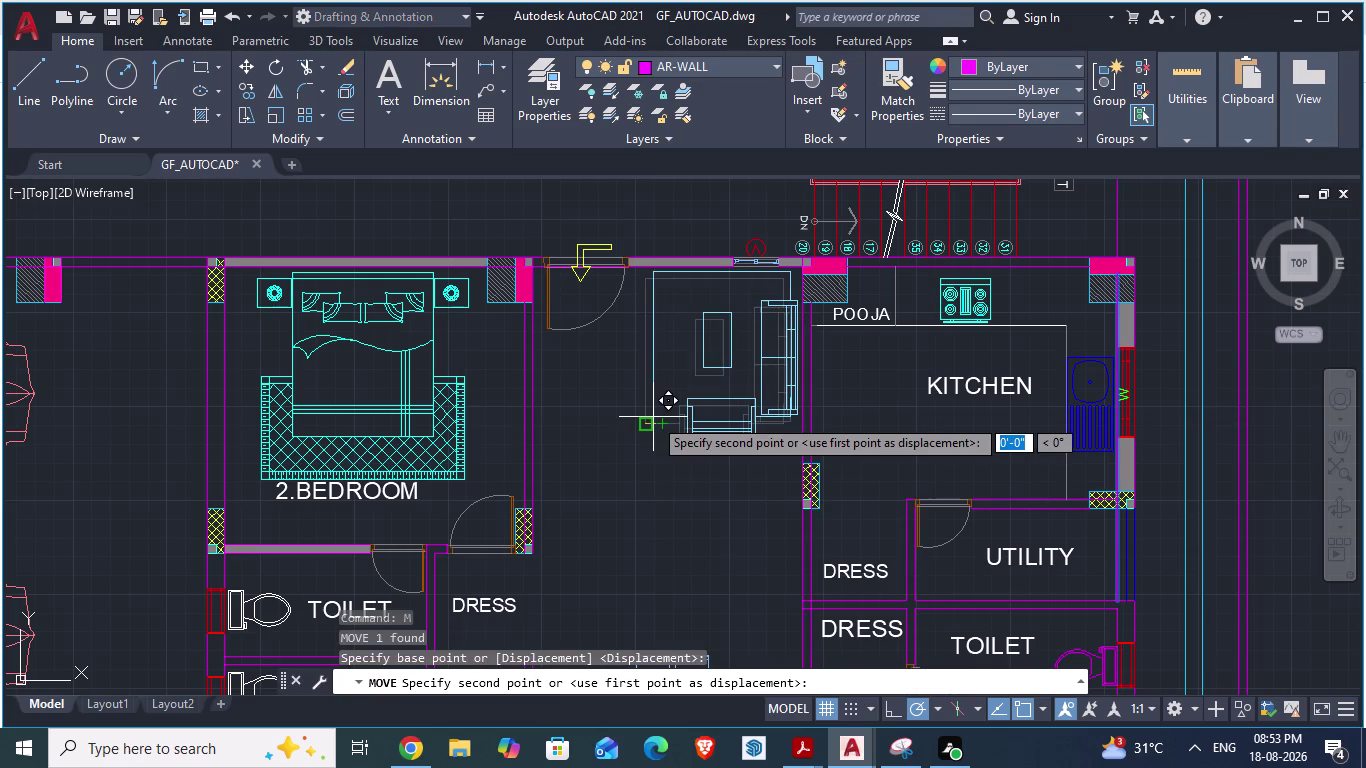
click(653, 417)
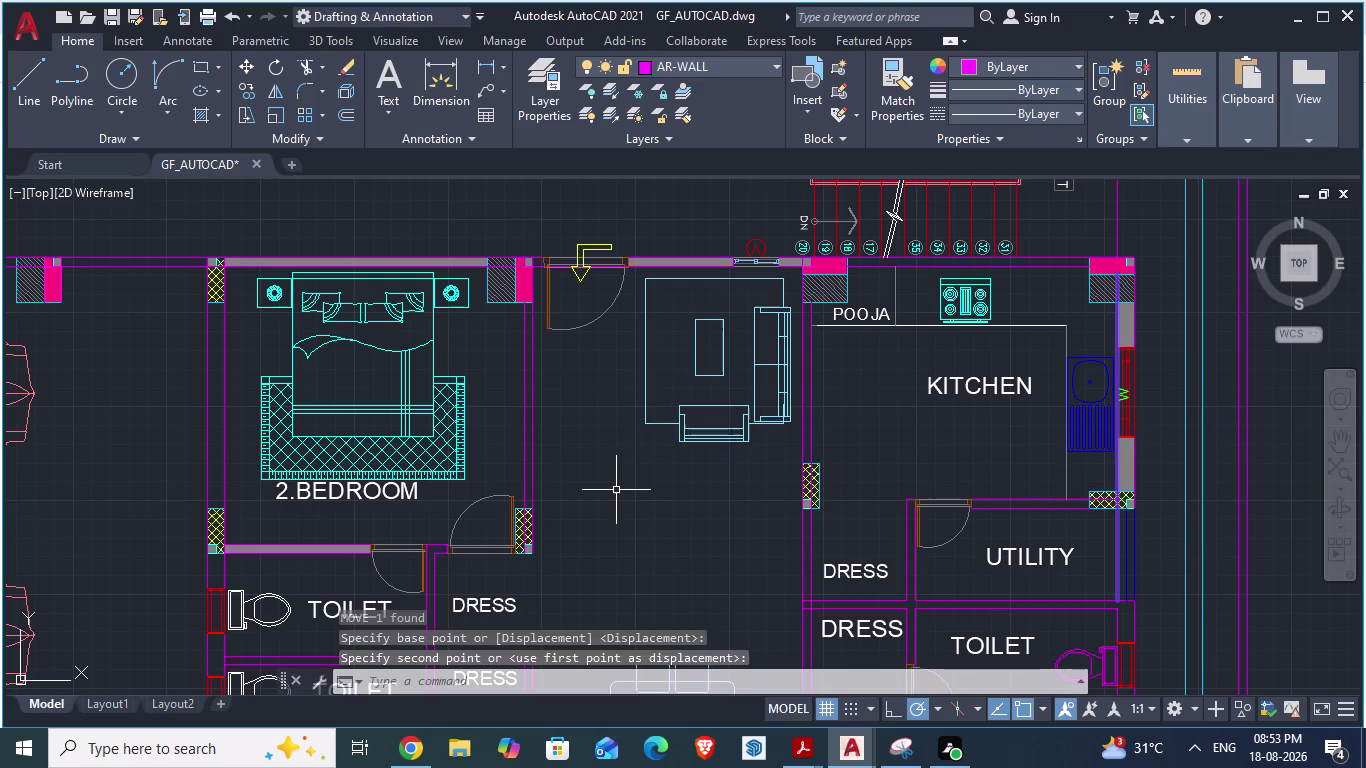
key(alt+Tab)
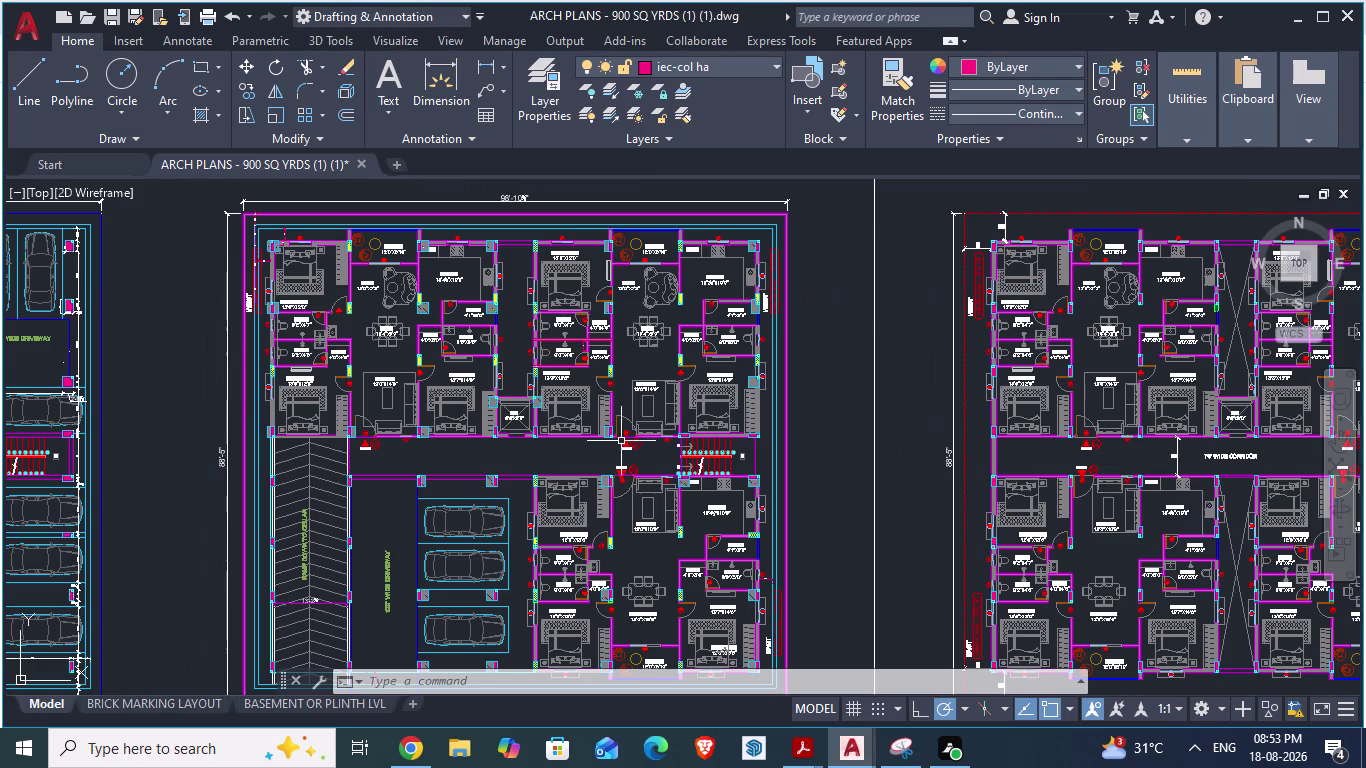
Back in GF_AUTOCAD, copy the upper unit's BALCONY label to the clipboard.
scroll(down, 3)
scroll(up, 3)
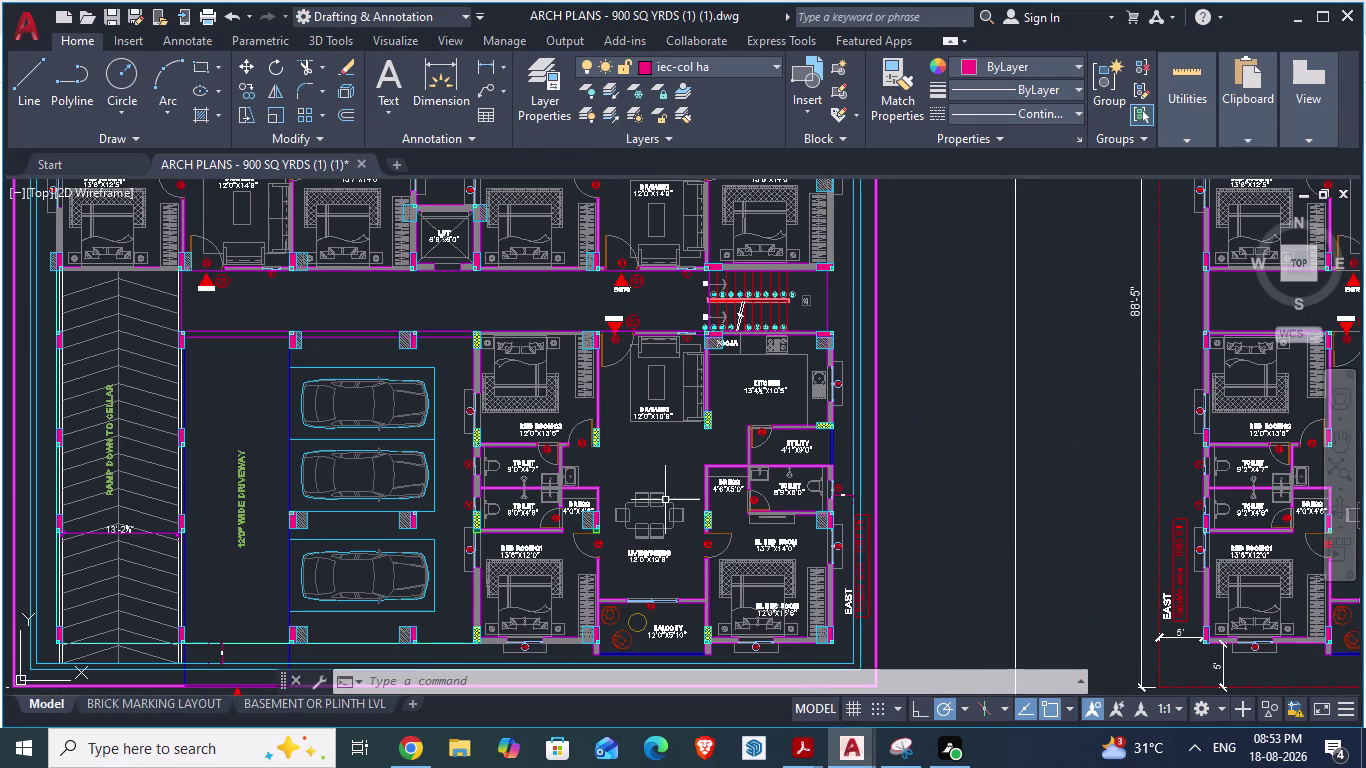
scroll(down, 3)
scroll(up, 3)
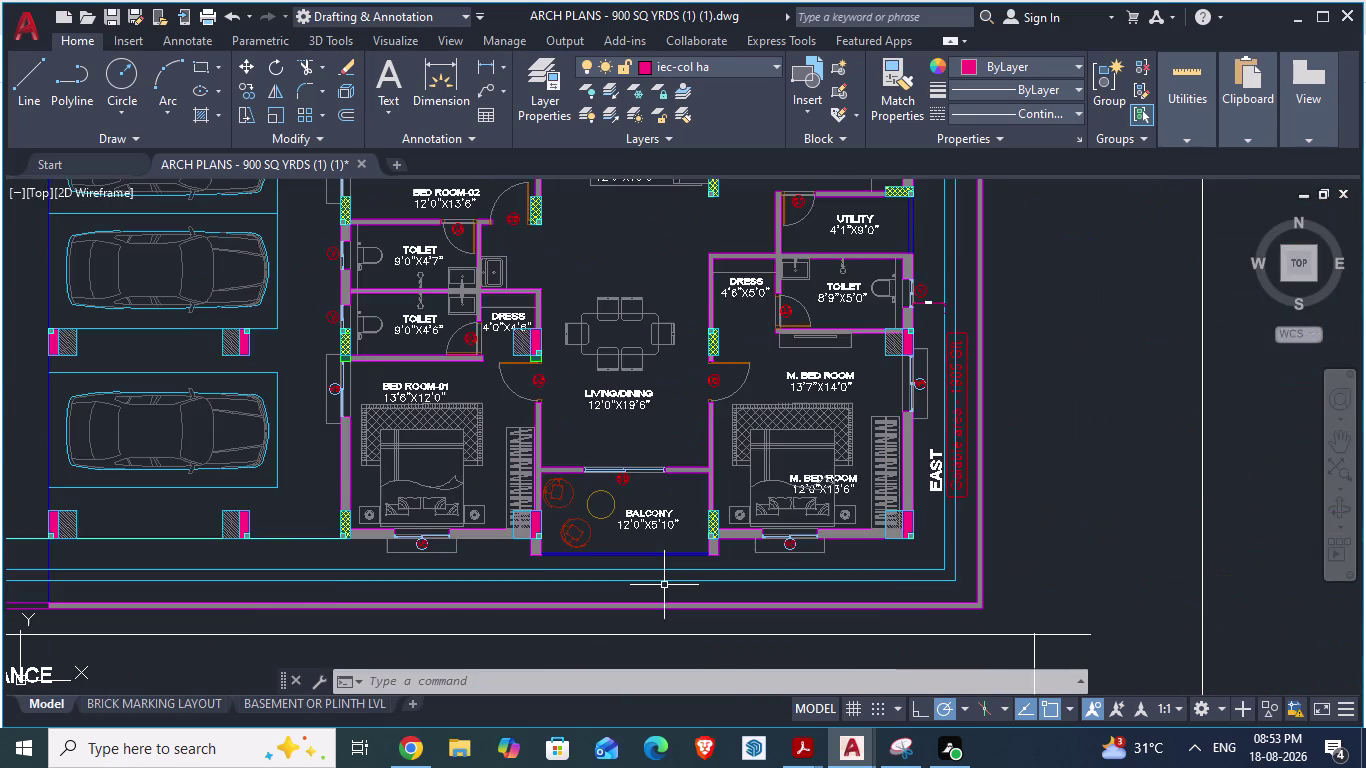
key(alt+Tab)
scroll(down, 3)
scroll(down, 3)
scroll(down, 3)
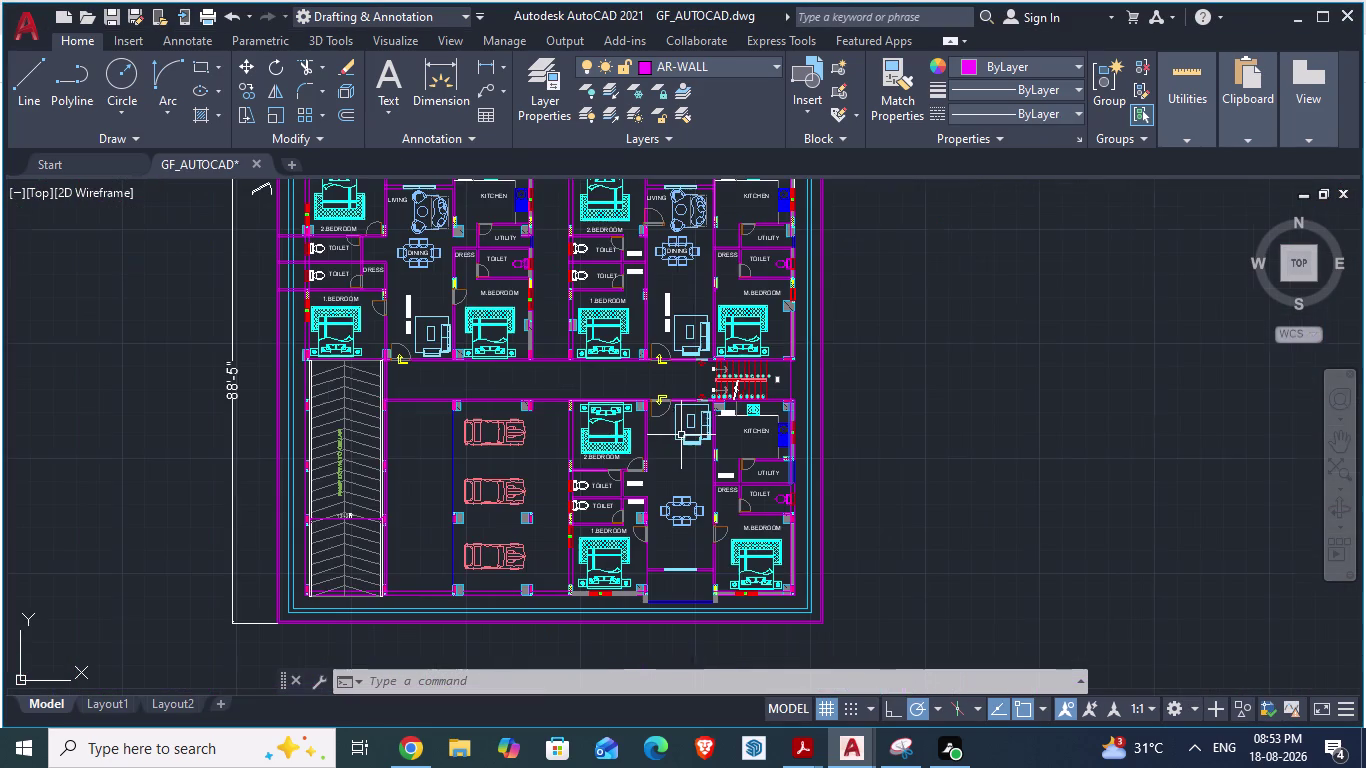
scroll(down, 3)
scroll(up, 3)
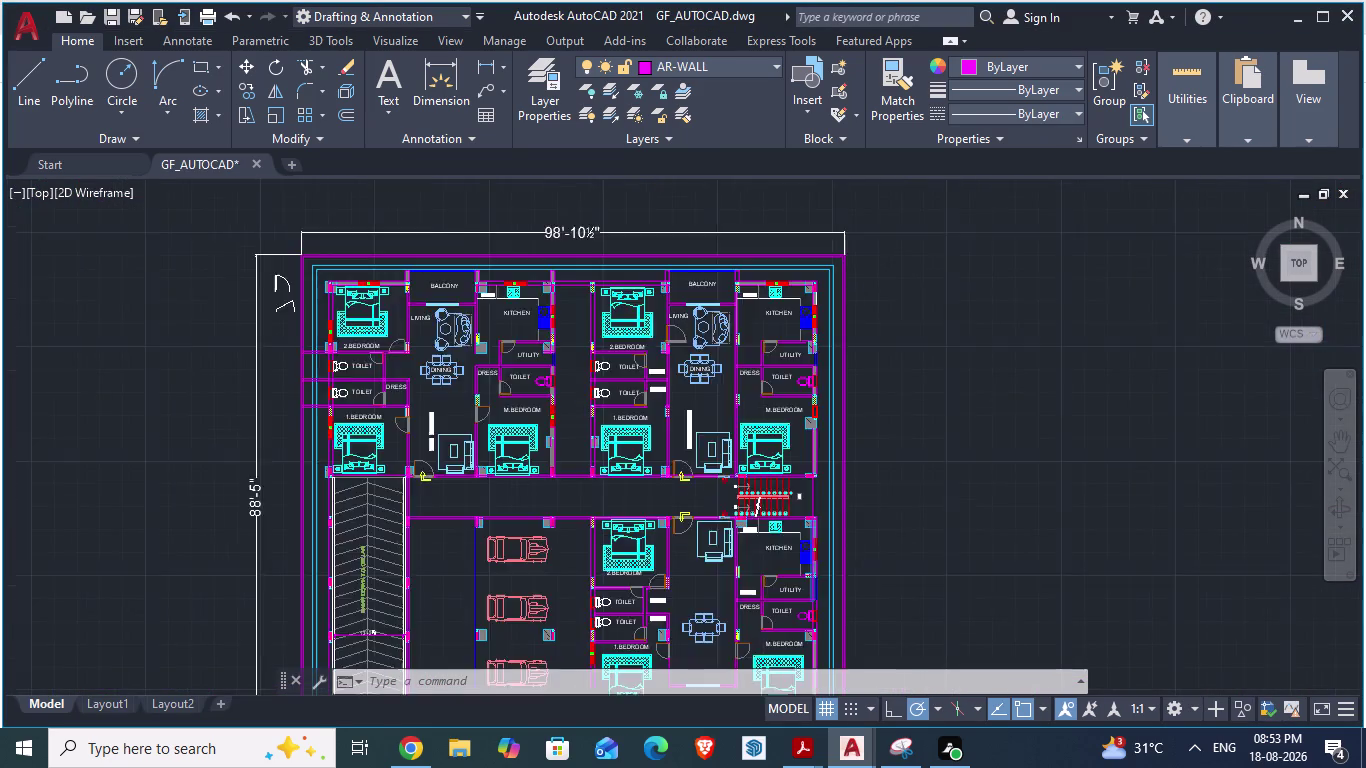
scroll(up, 3)
click(713, 355)
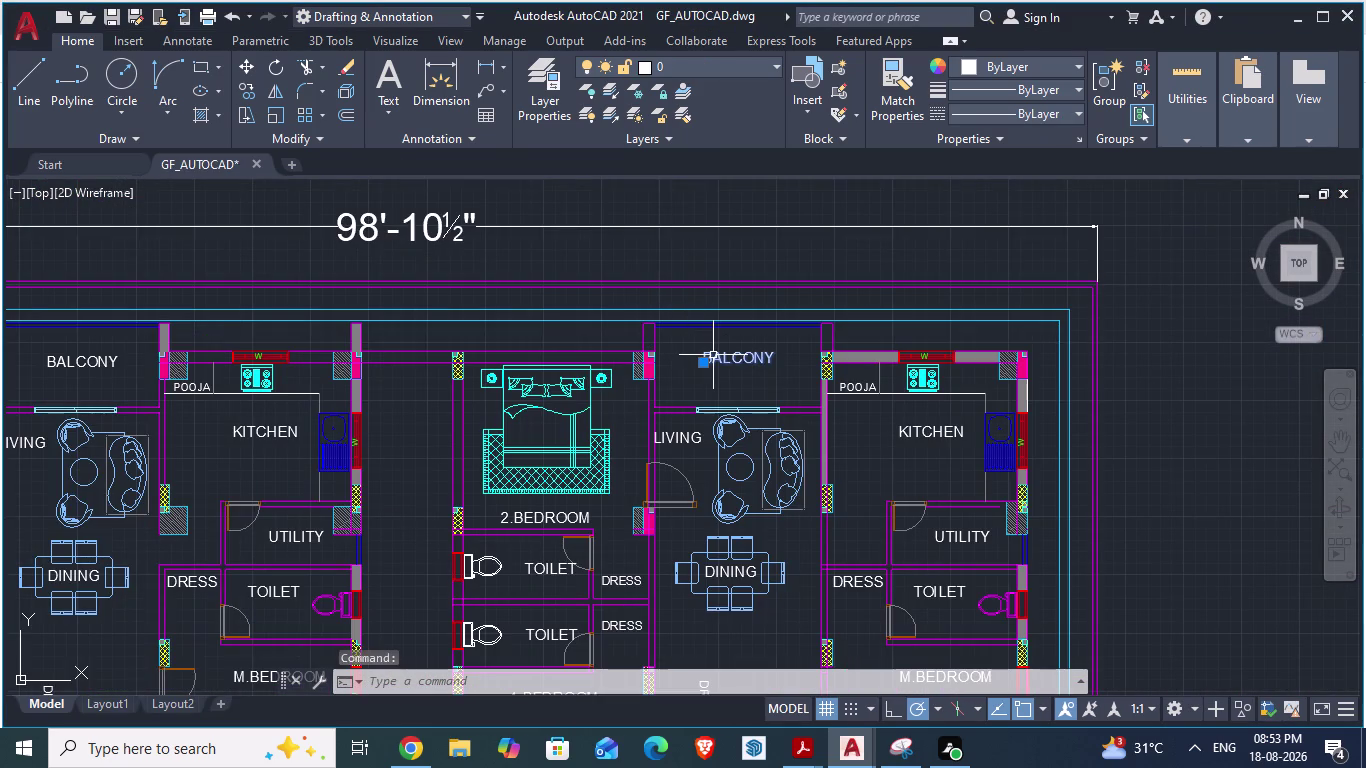
key(ctrl+c)
Paste the BALCONY label inside the lower balcony, then cancel the command.
scroll(down, 3)
scroll(down, 3)
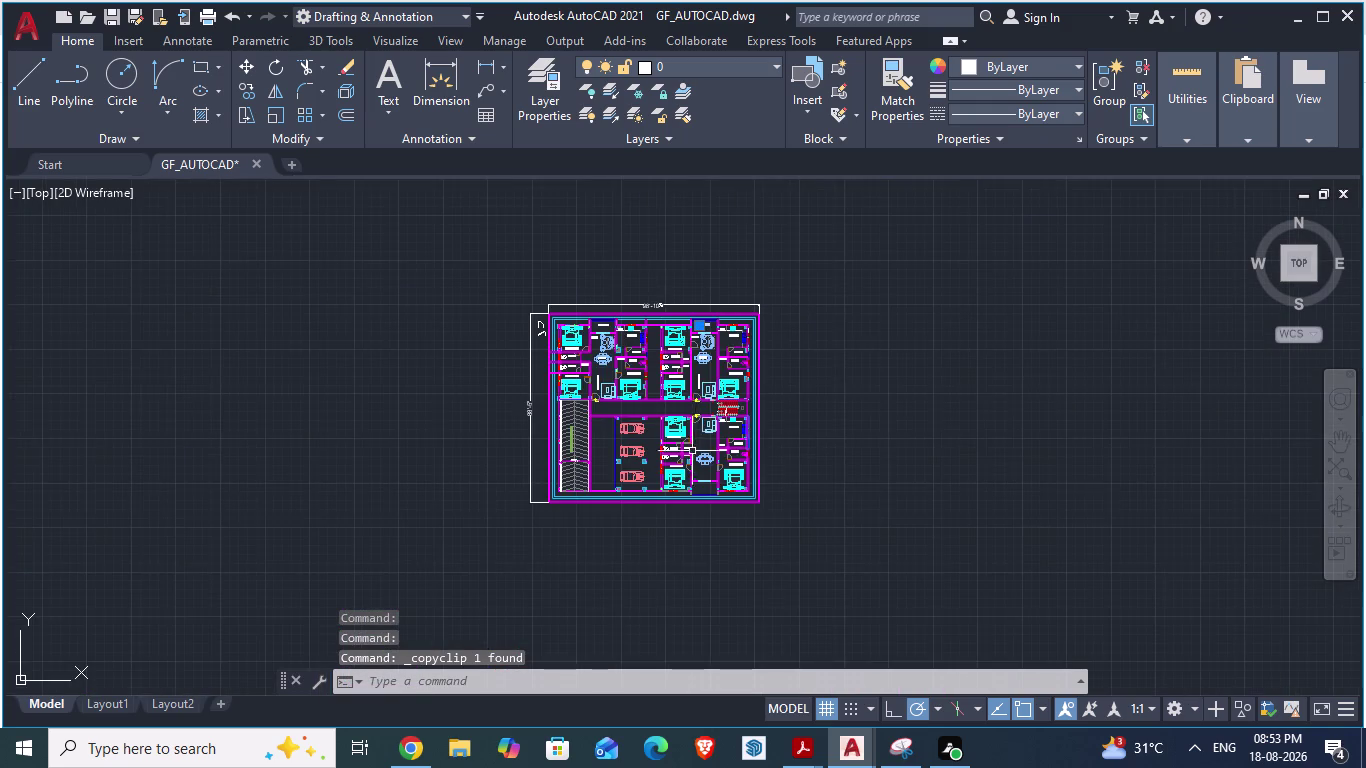
scroll(up, 3)
scroll(up, 3)
click(730, 546)
key(ctrl+v)
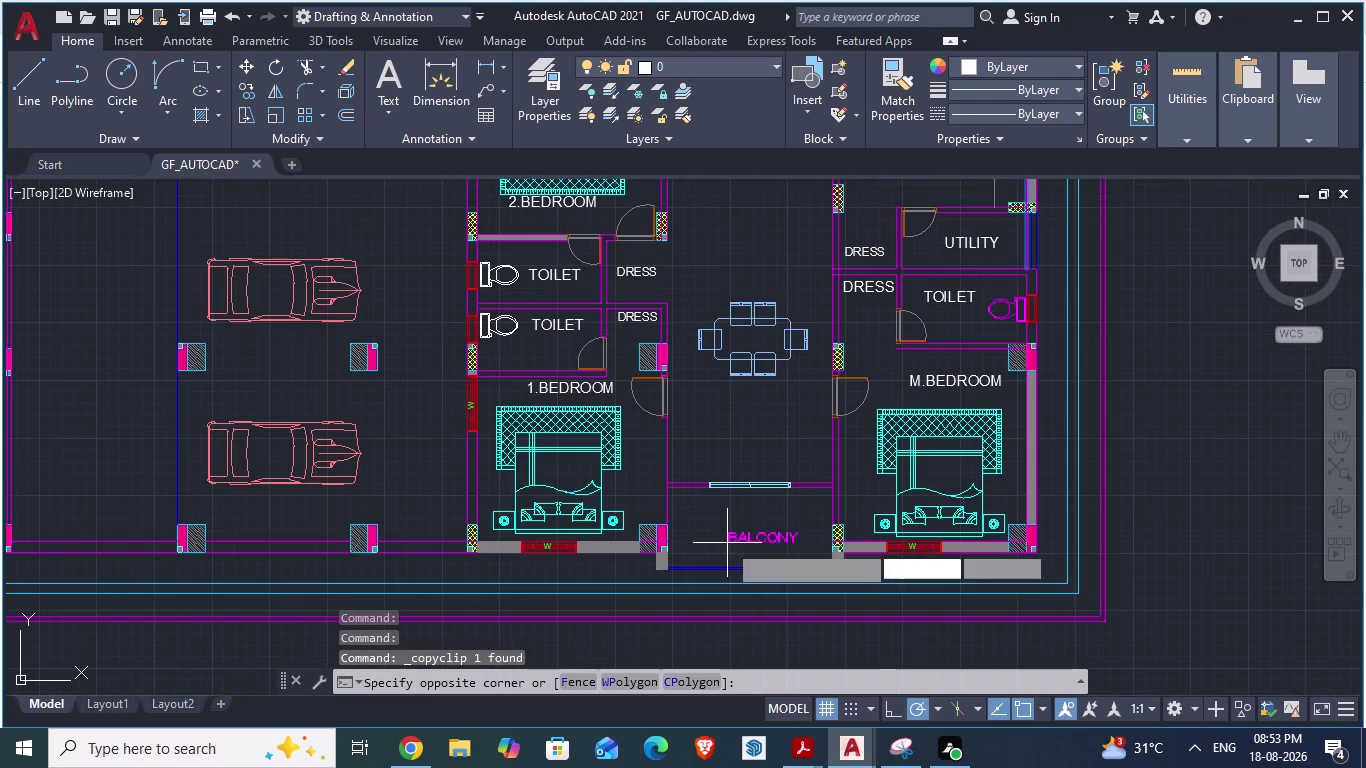
click(717, 527)
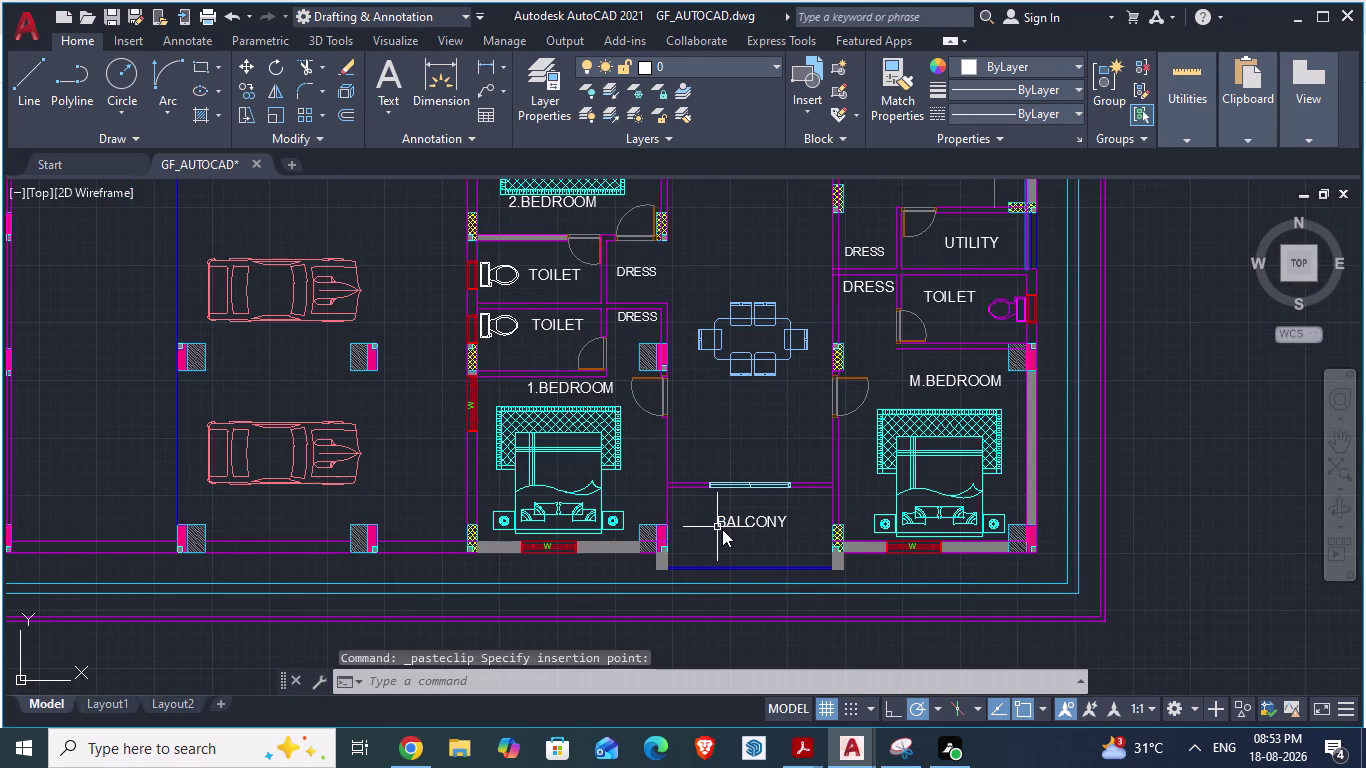
key(Escape)
Save GF_AUTOCAD, check ARCH PLANS, and return to GF_AUTOCAD.
scroll(down, 3)
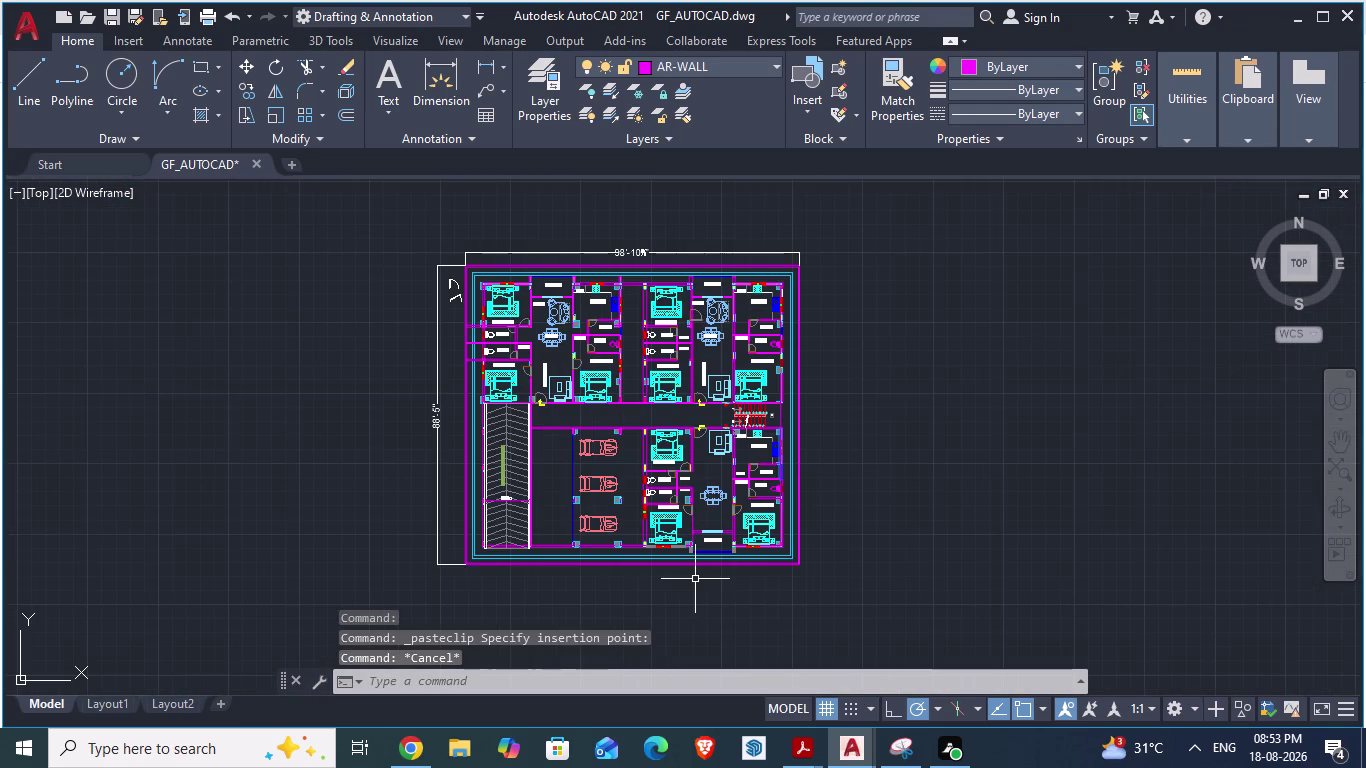
key(ctrl+s)
key(alt+Tab)
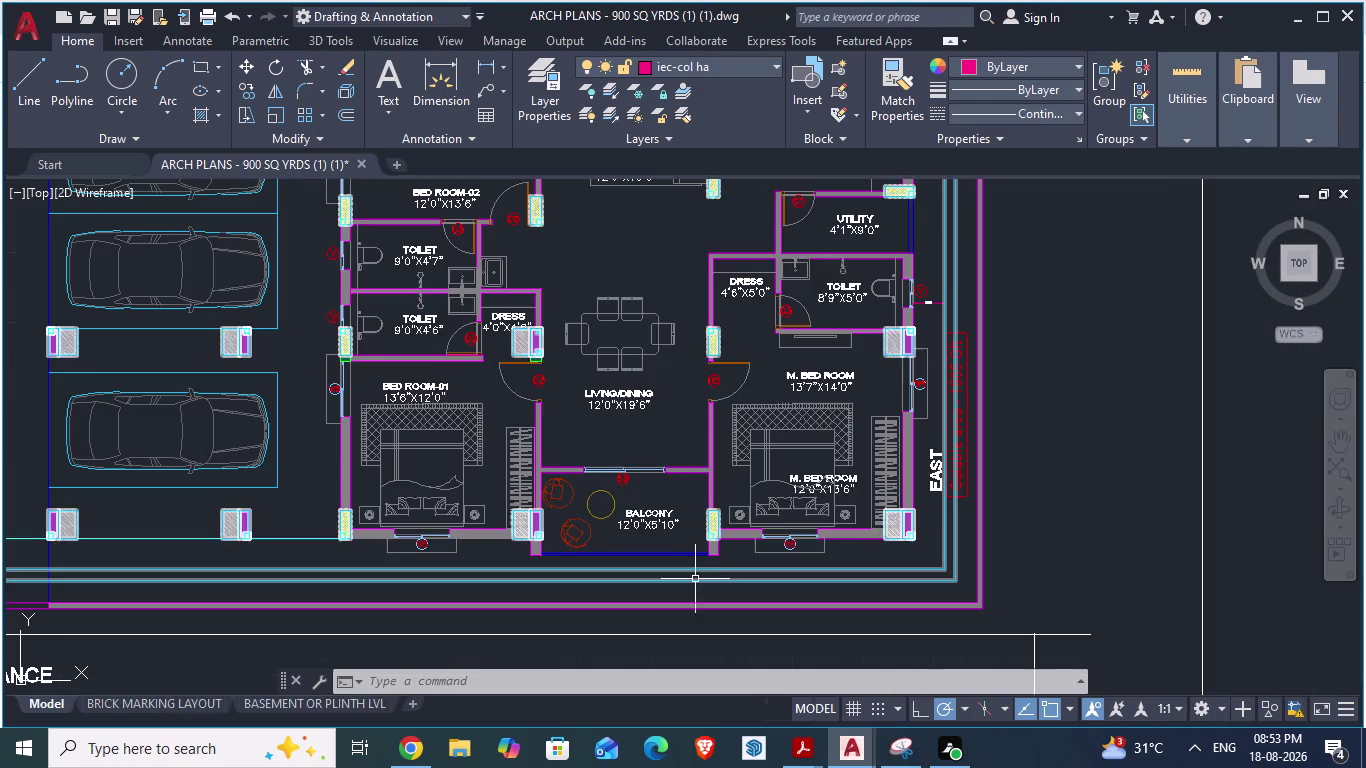
scroll(down, 3)
scroll(up, 3)
scroll(down, 3)
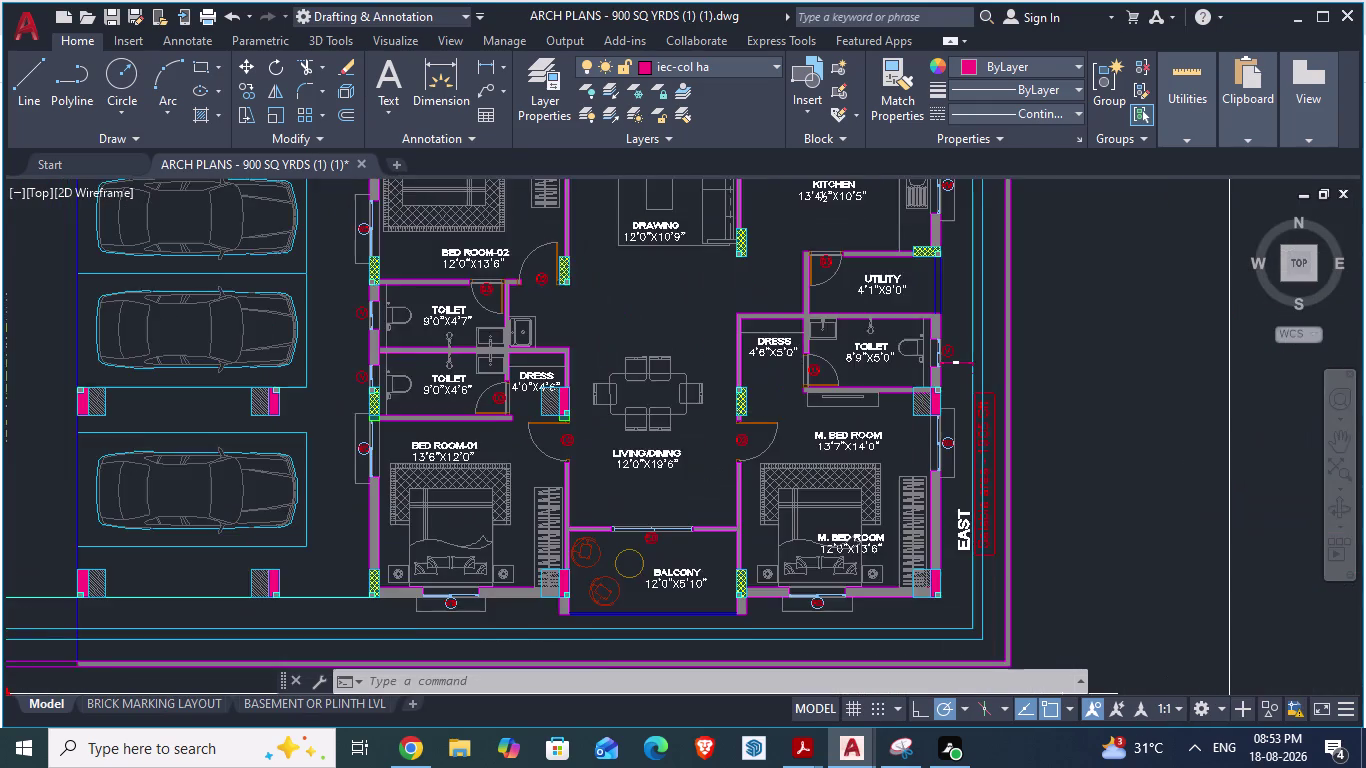
key(alt+Tab)
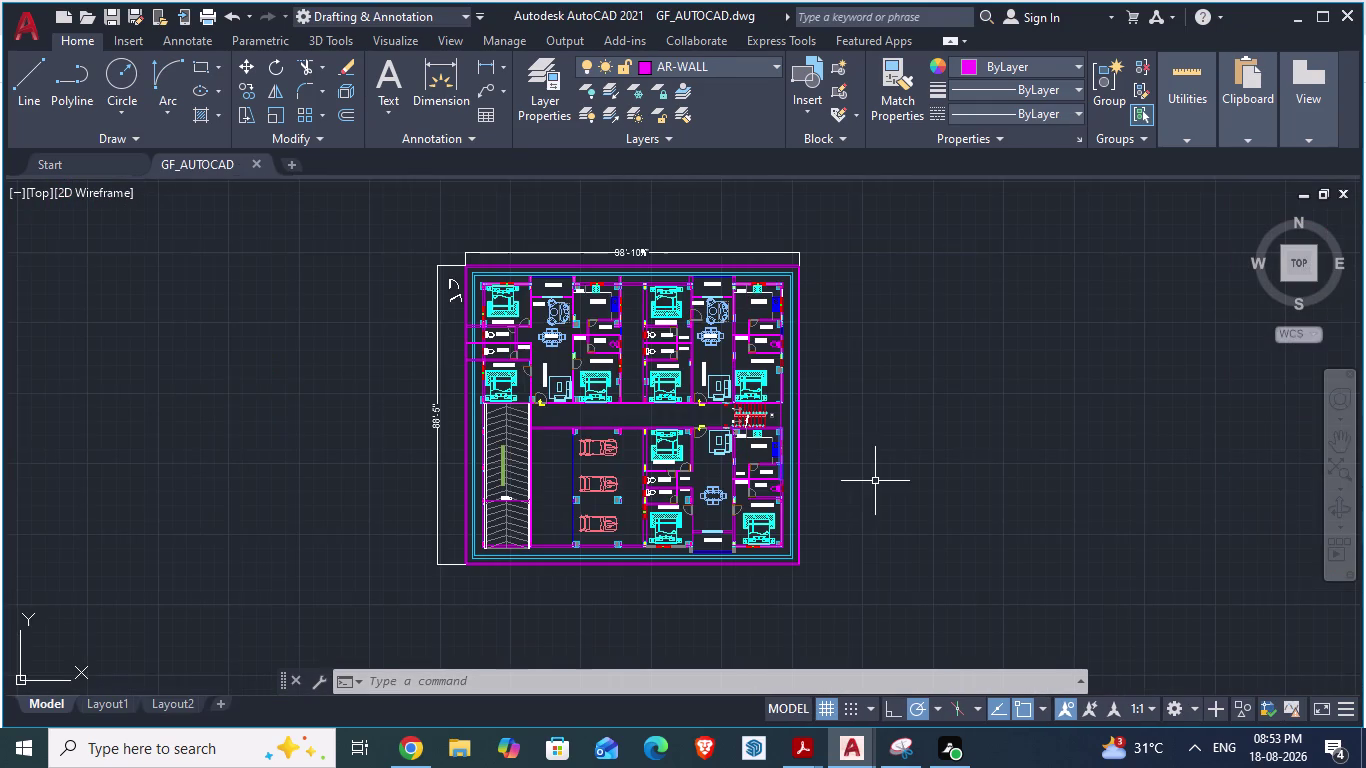
scroll(up, 3)
key(alt+Tab)
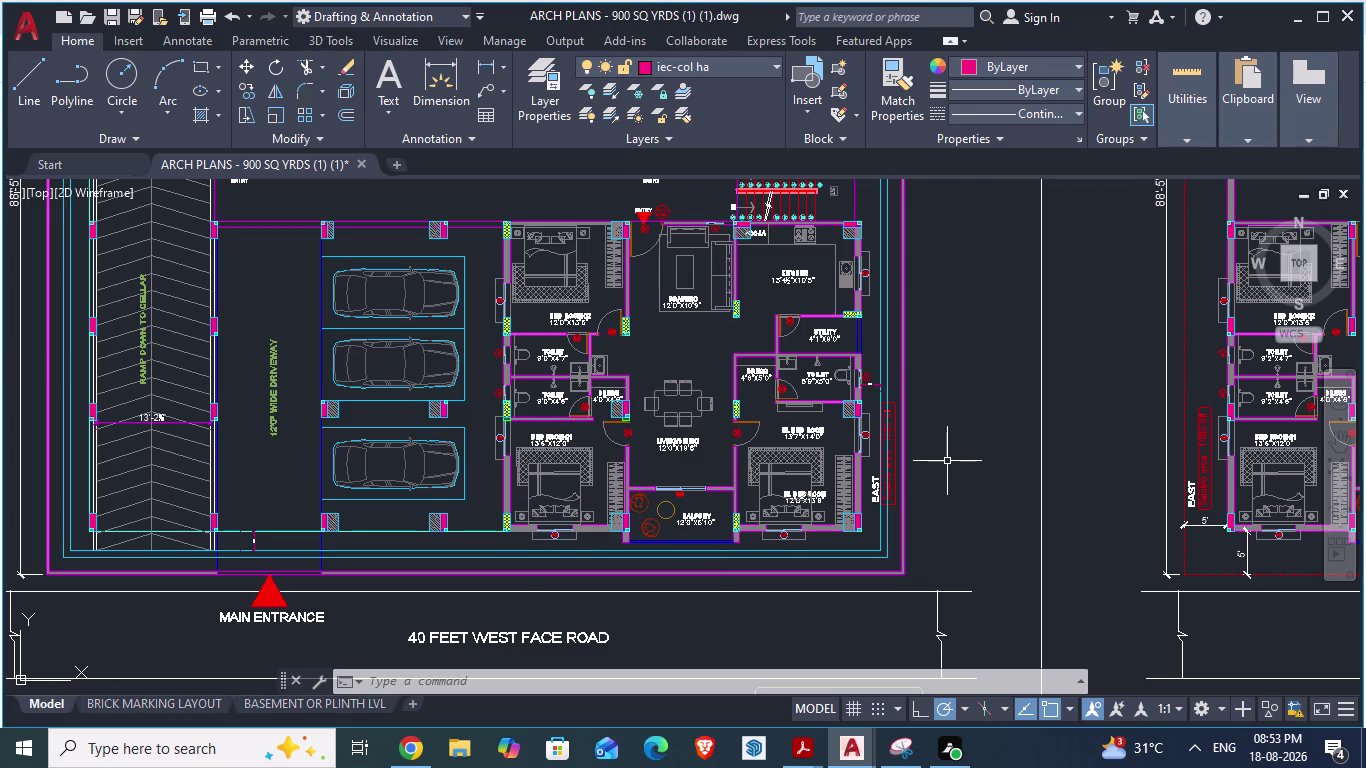
key(alt+Tab)
scroll(up, 3)
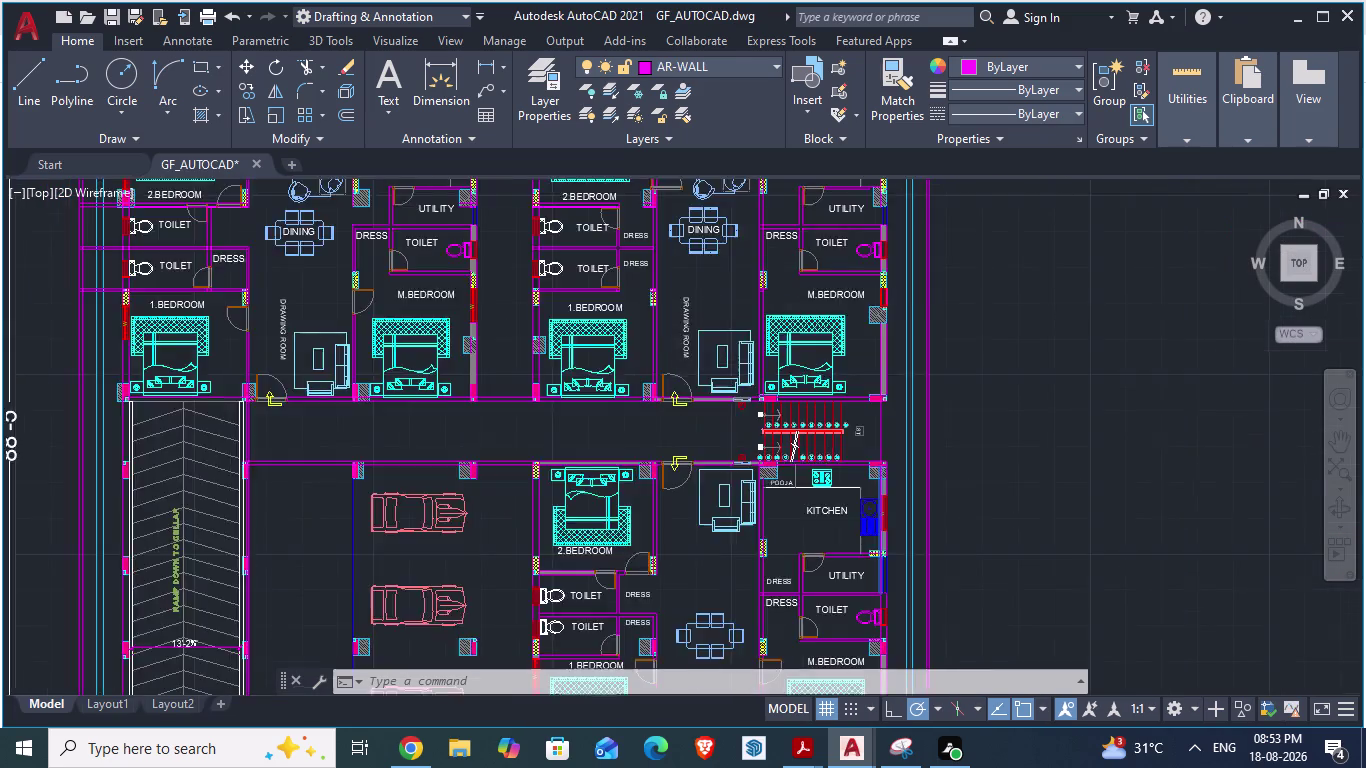
scroll(down, 3)
key(alt+Tab)
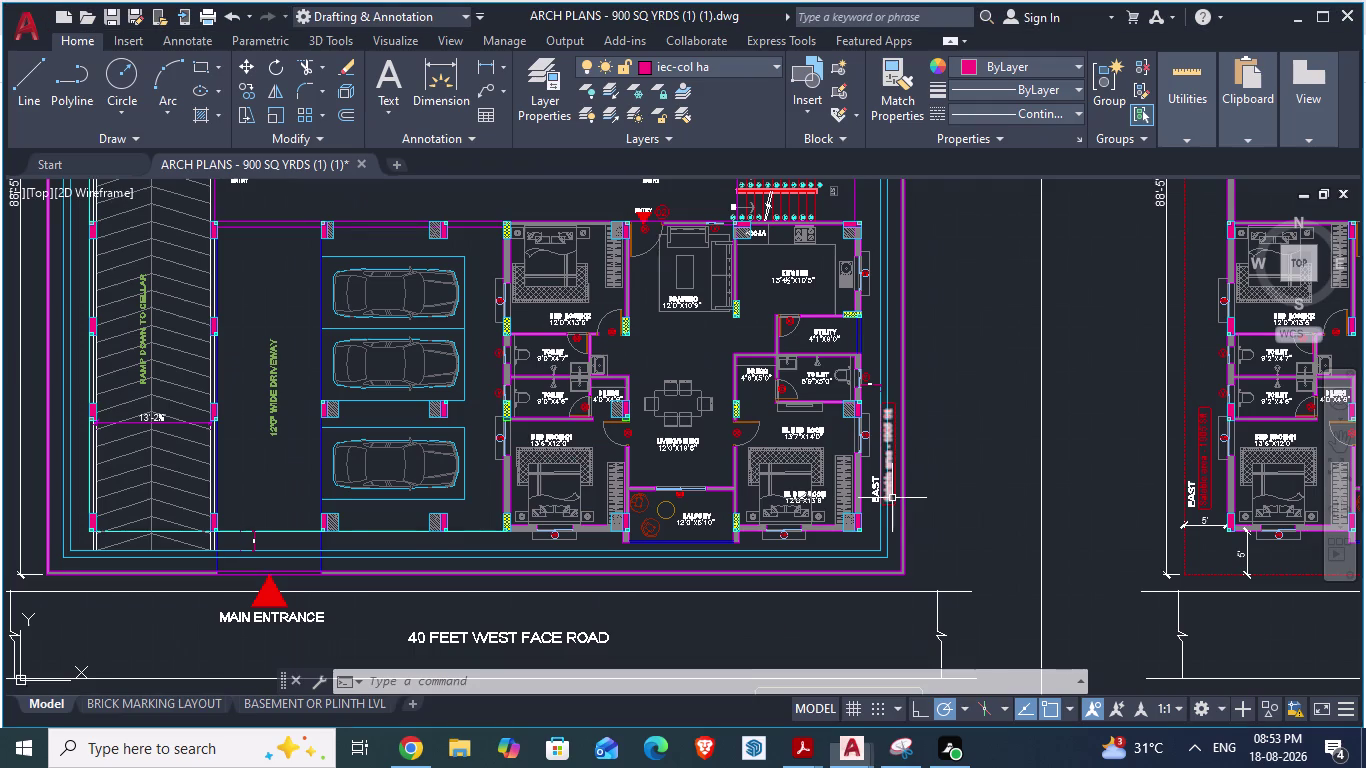
scroll(down, 3)
scroll(up, 3)
key(alt+Tab)
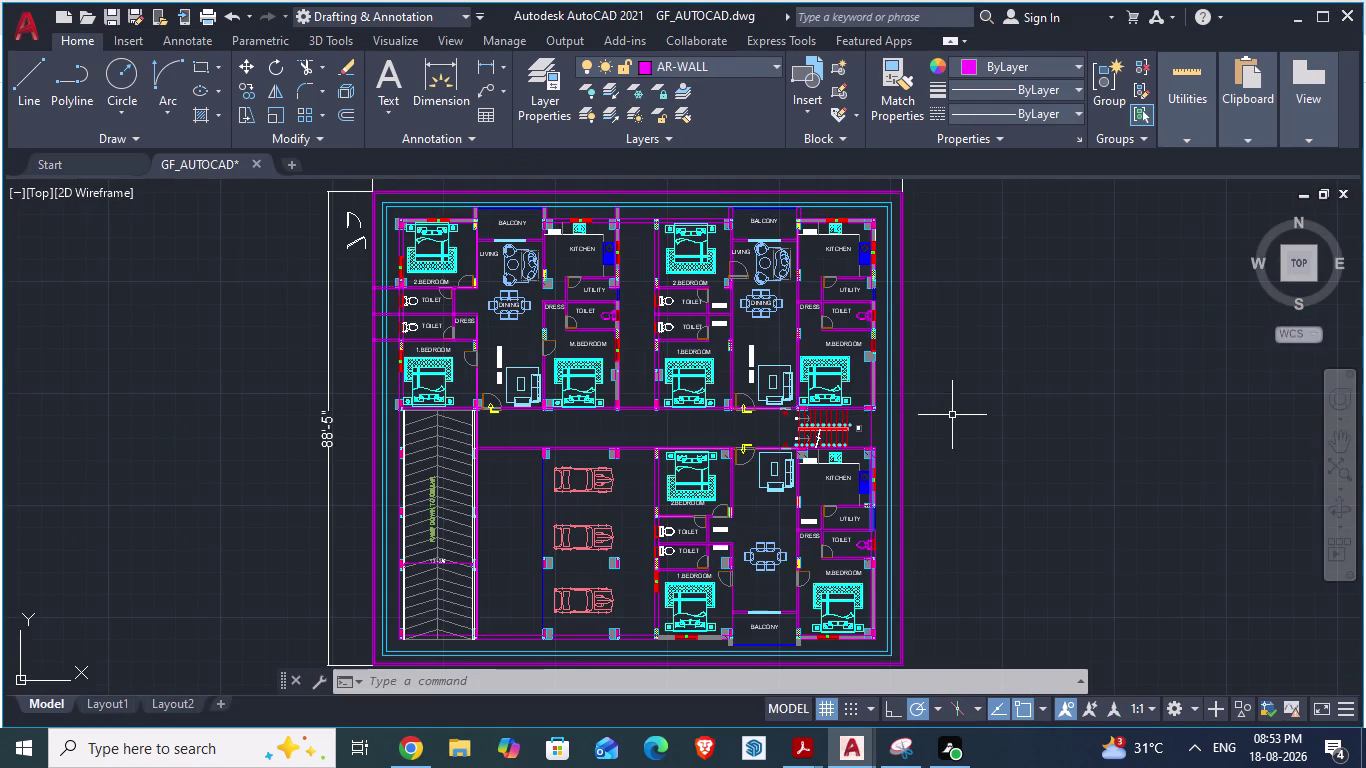
key(ctrl+s)
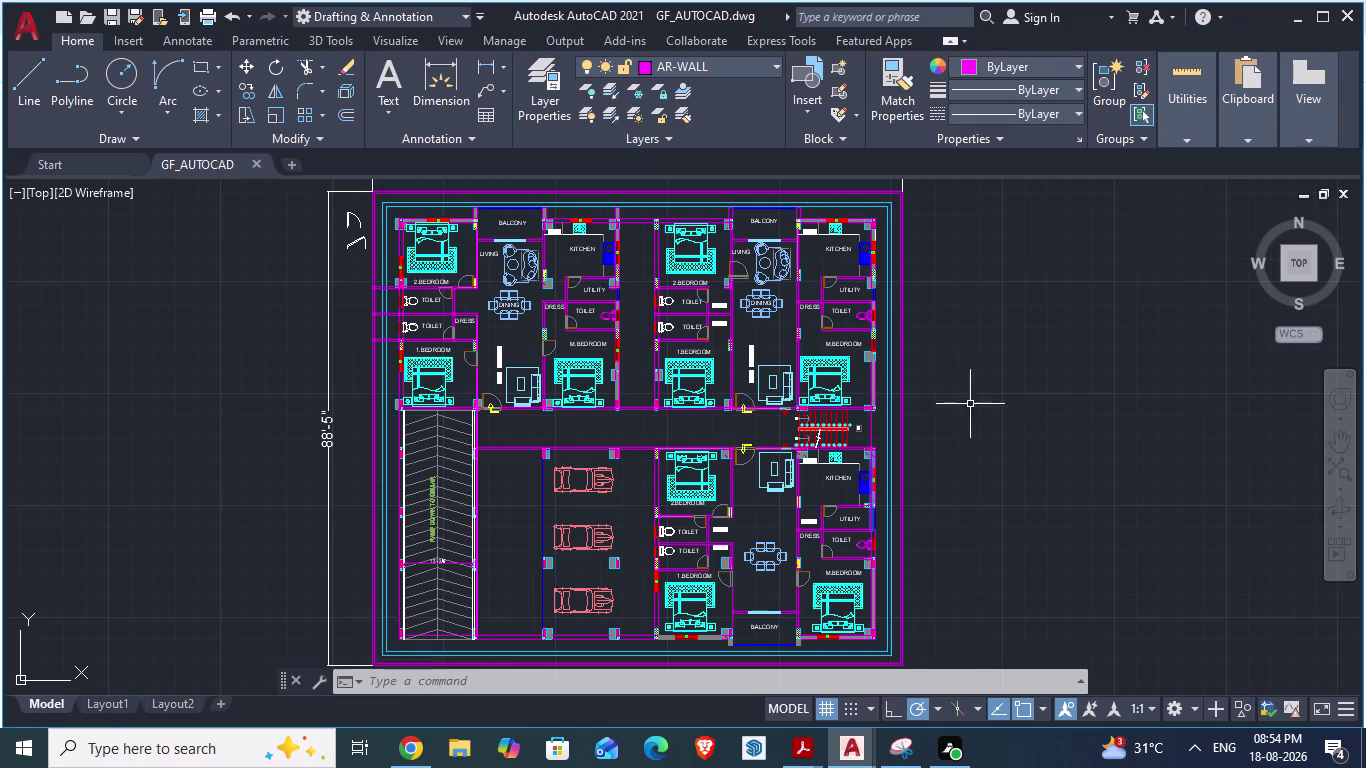
scroll(down, 3)
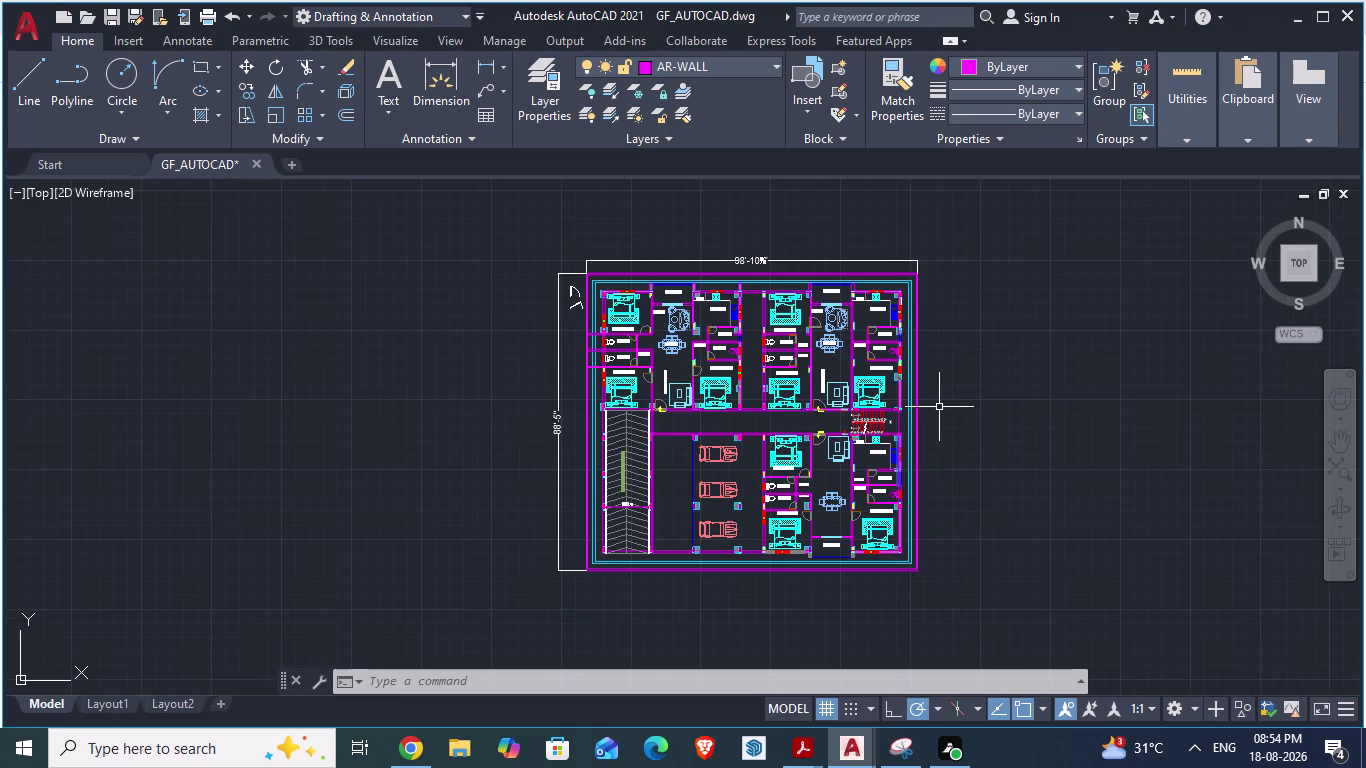
scroll(up, 3)
scroll(up, 3)
scroll(down, 3)
scroll(up, 3)
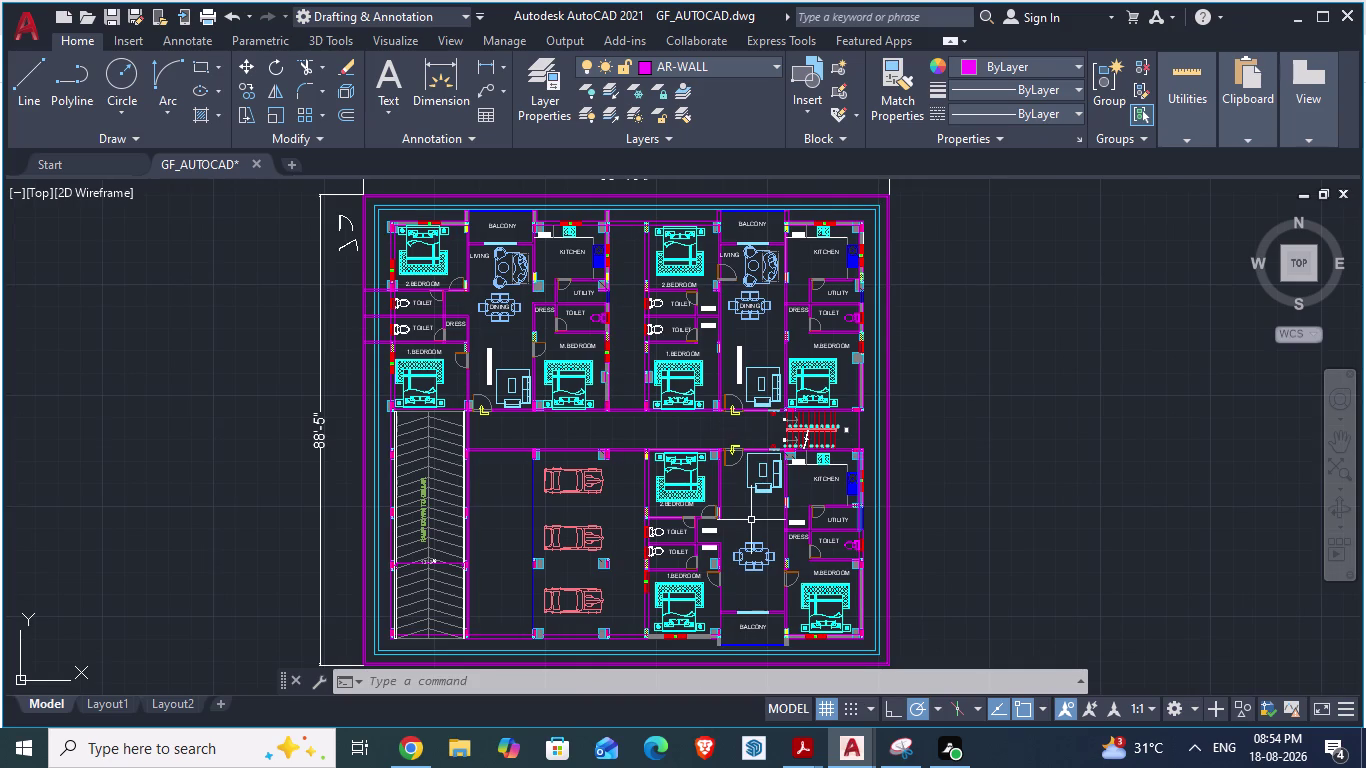
key(alt+Tab)
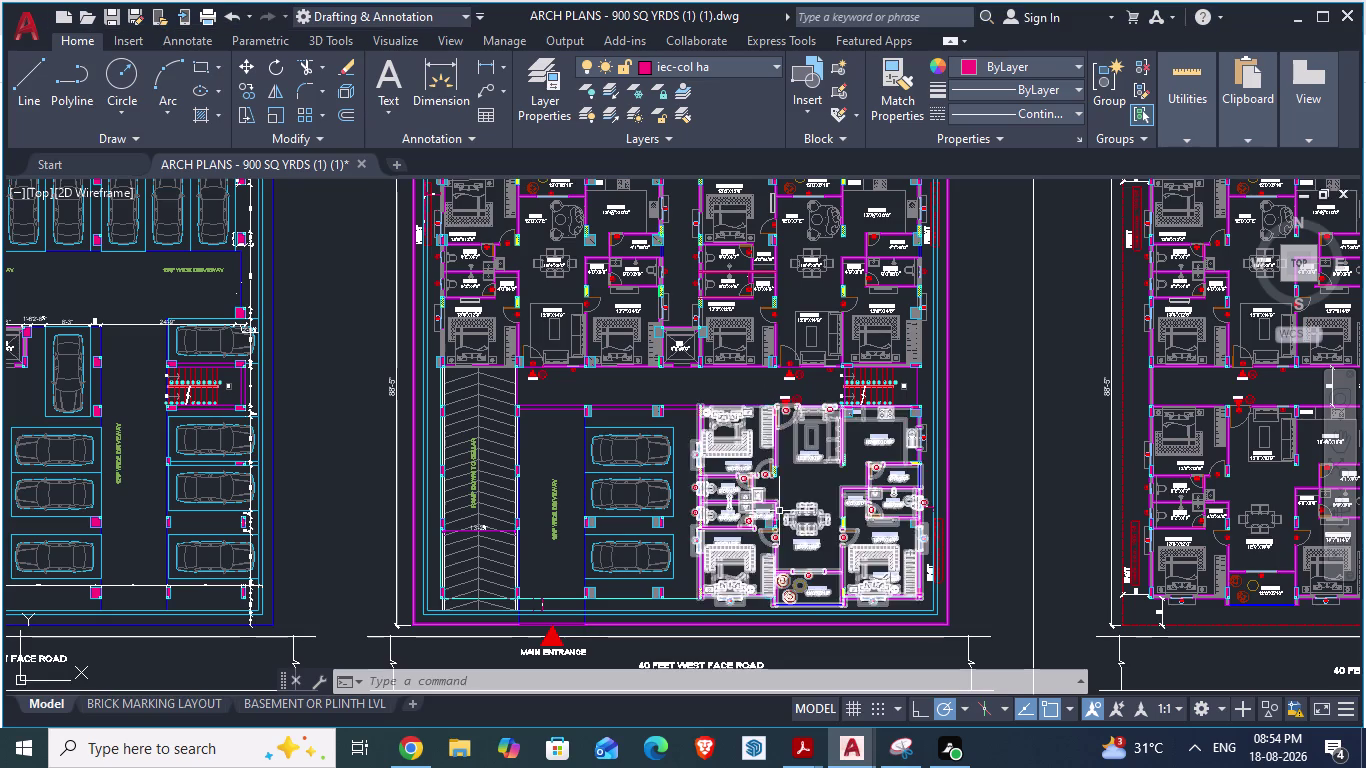
scroll(down, 3)
scroll(up, 3)
scroll(up, 3)
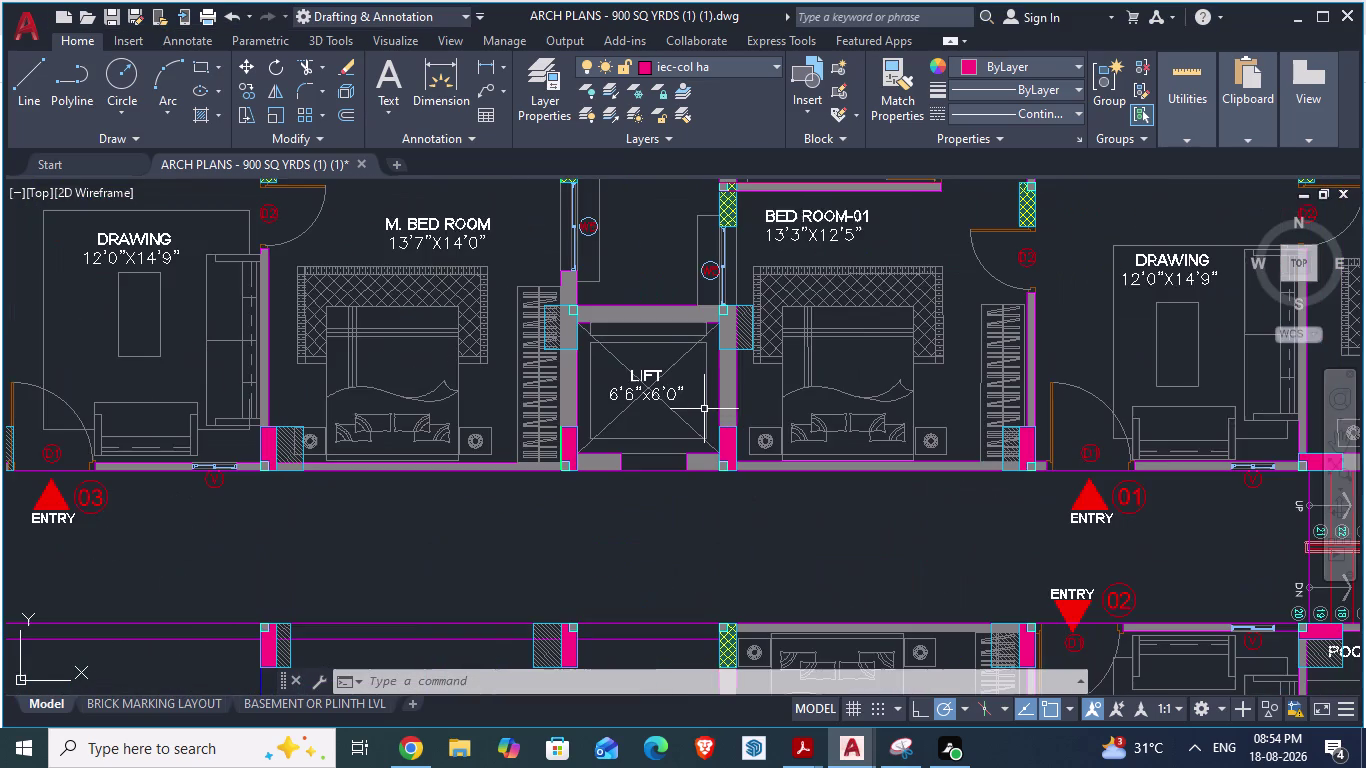
scroll(up, 3)
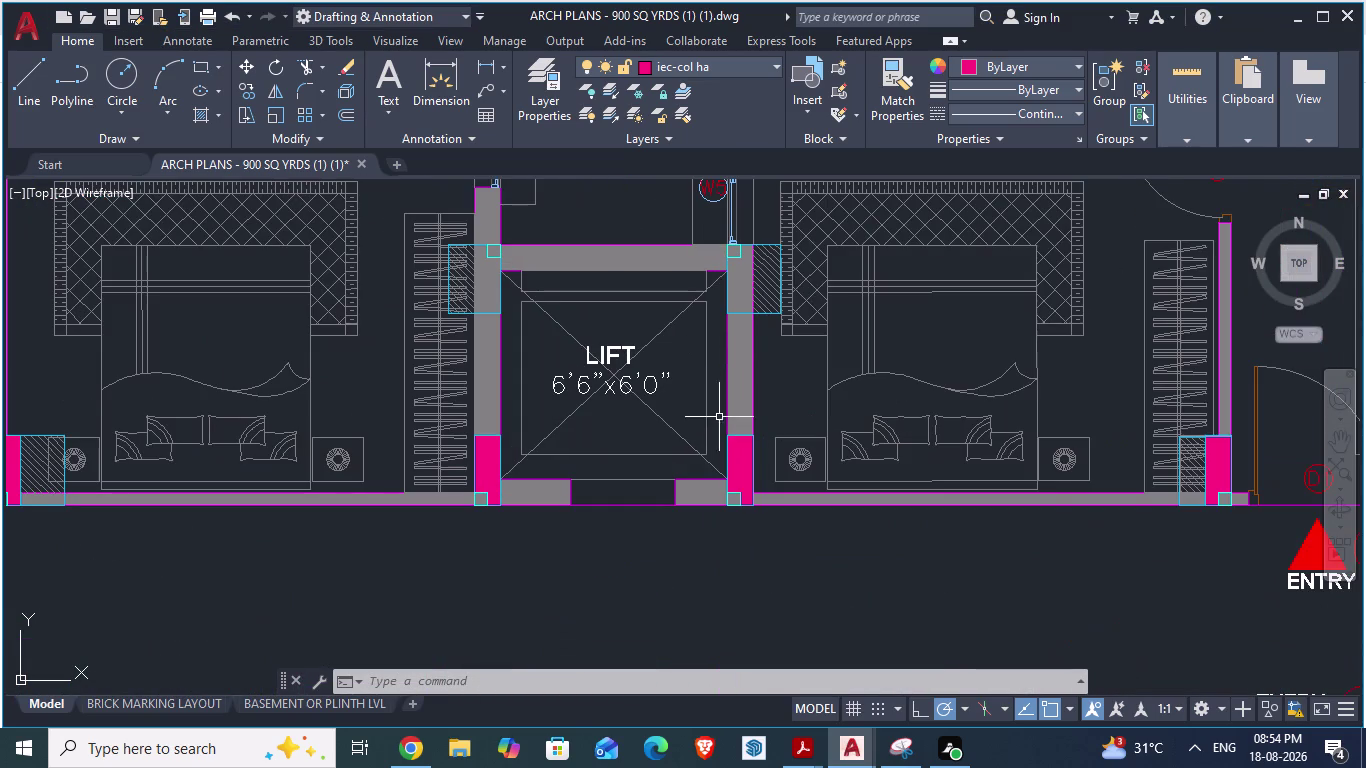
key(alt+Tab)
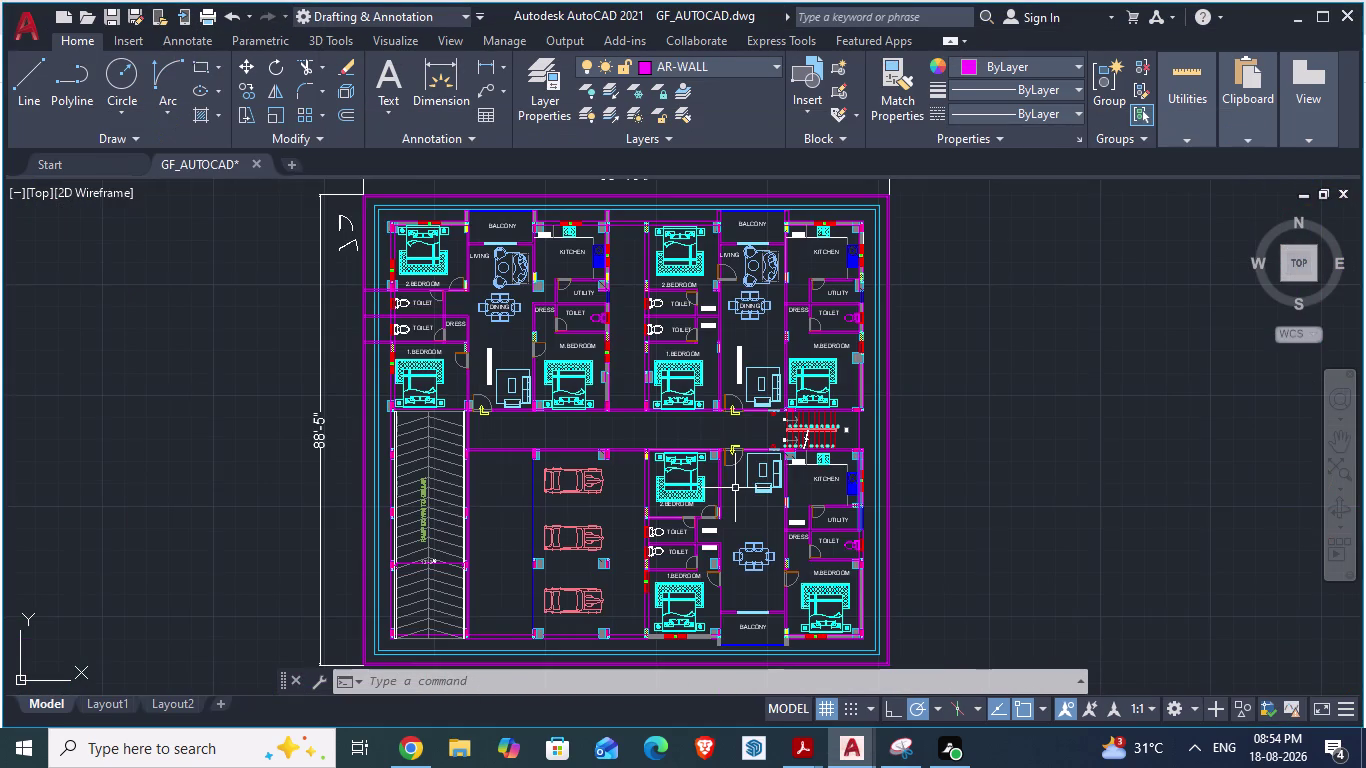
scroll(up, 3)
scroll(up, 3)
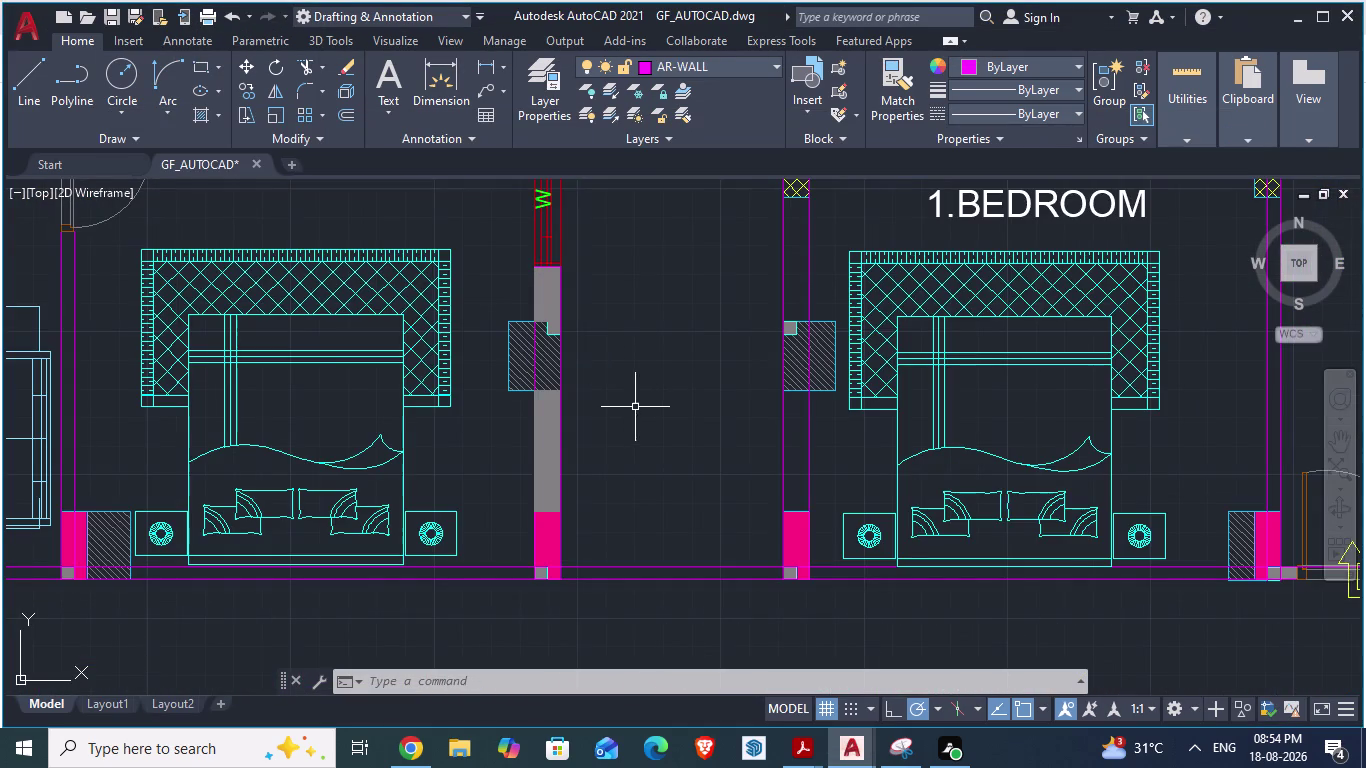
After glancing at ARCH PLANS, delete the gray wall hatch between the bedrooms.
scroll(up, 3)
key(alt+Tab)
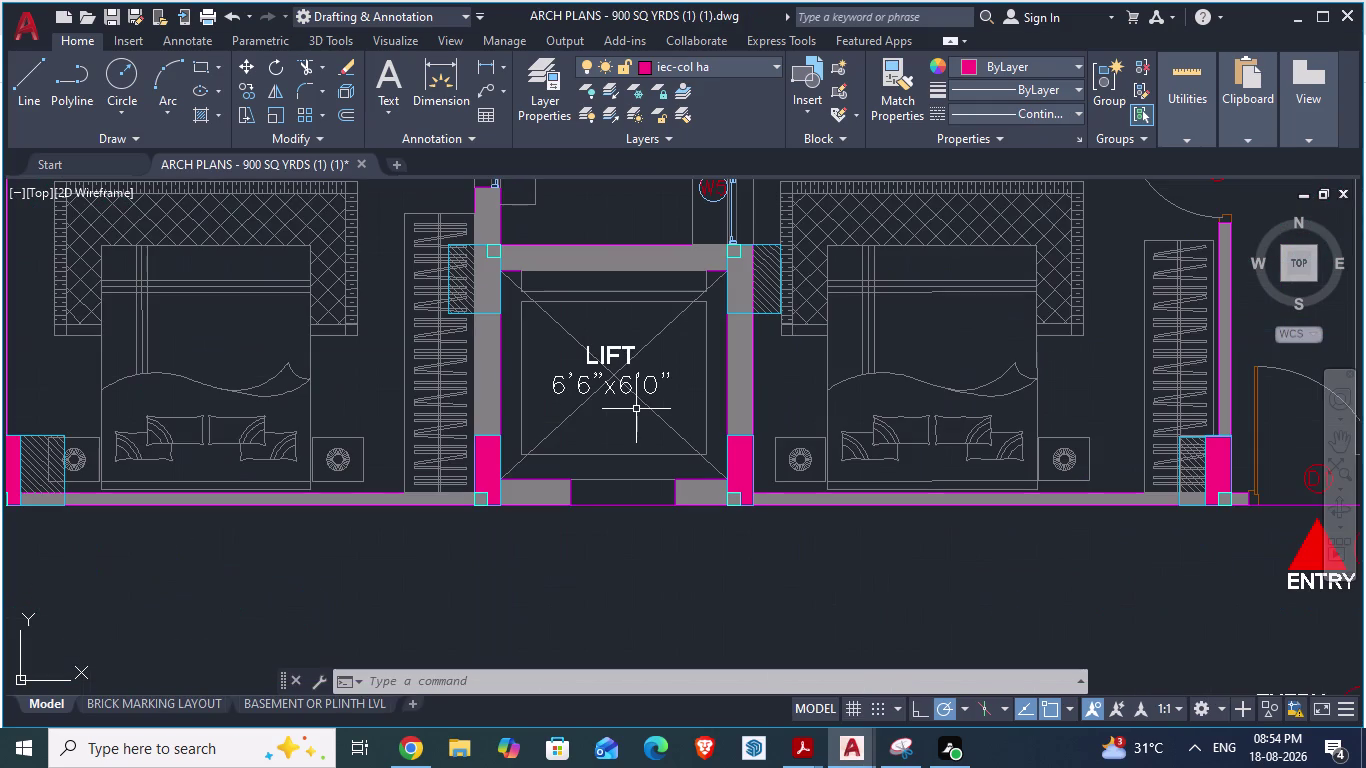
key(alt+Tab)
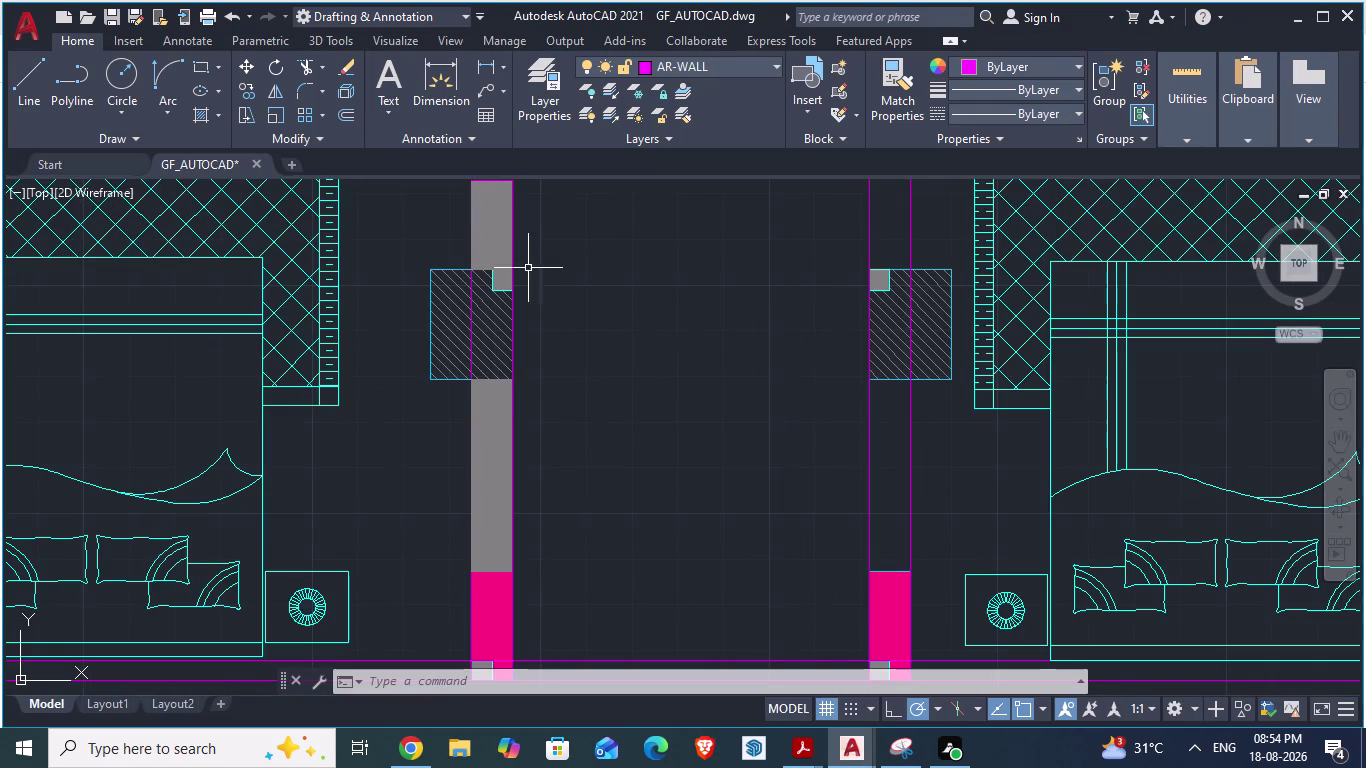
click(494, 224)
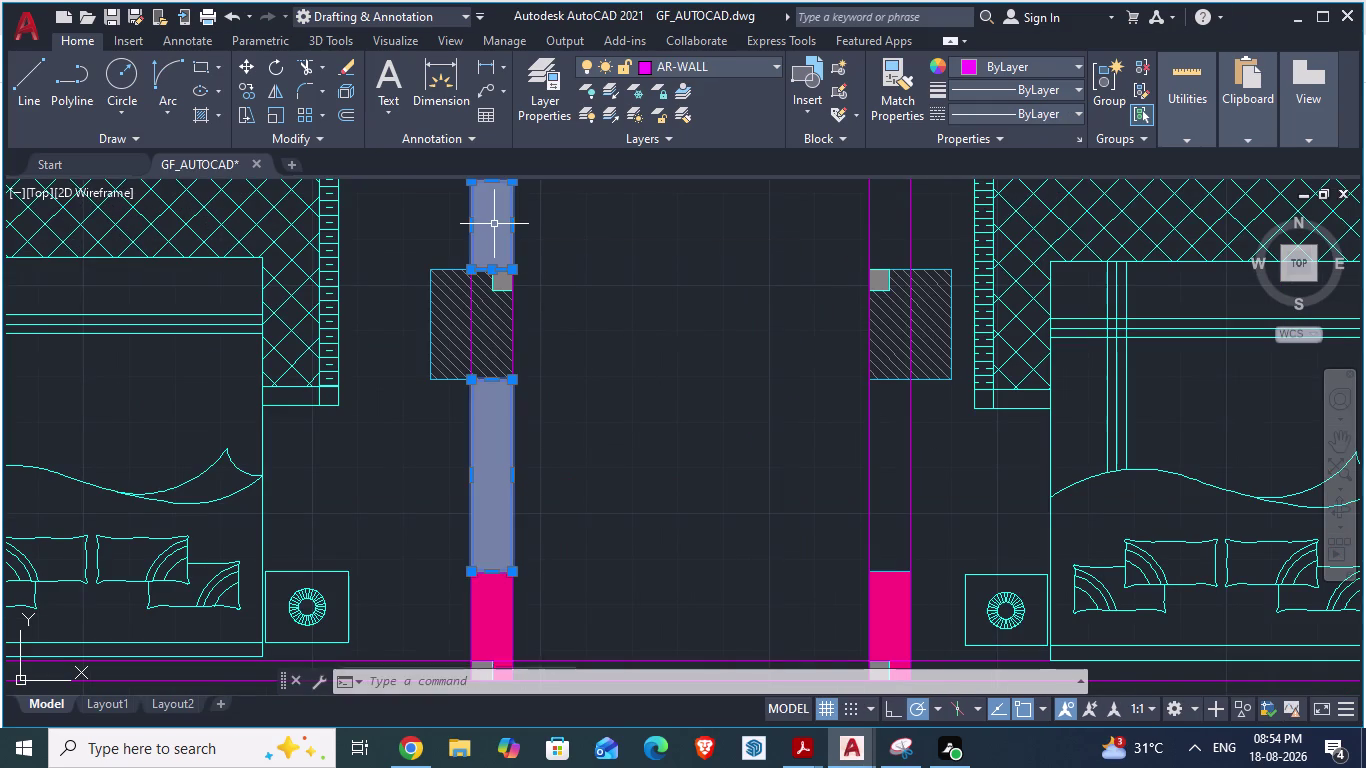
key(Delete)
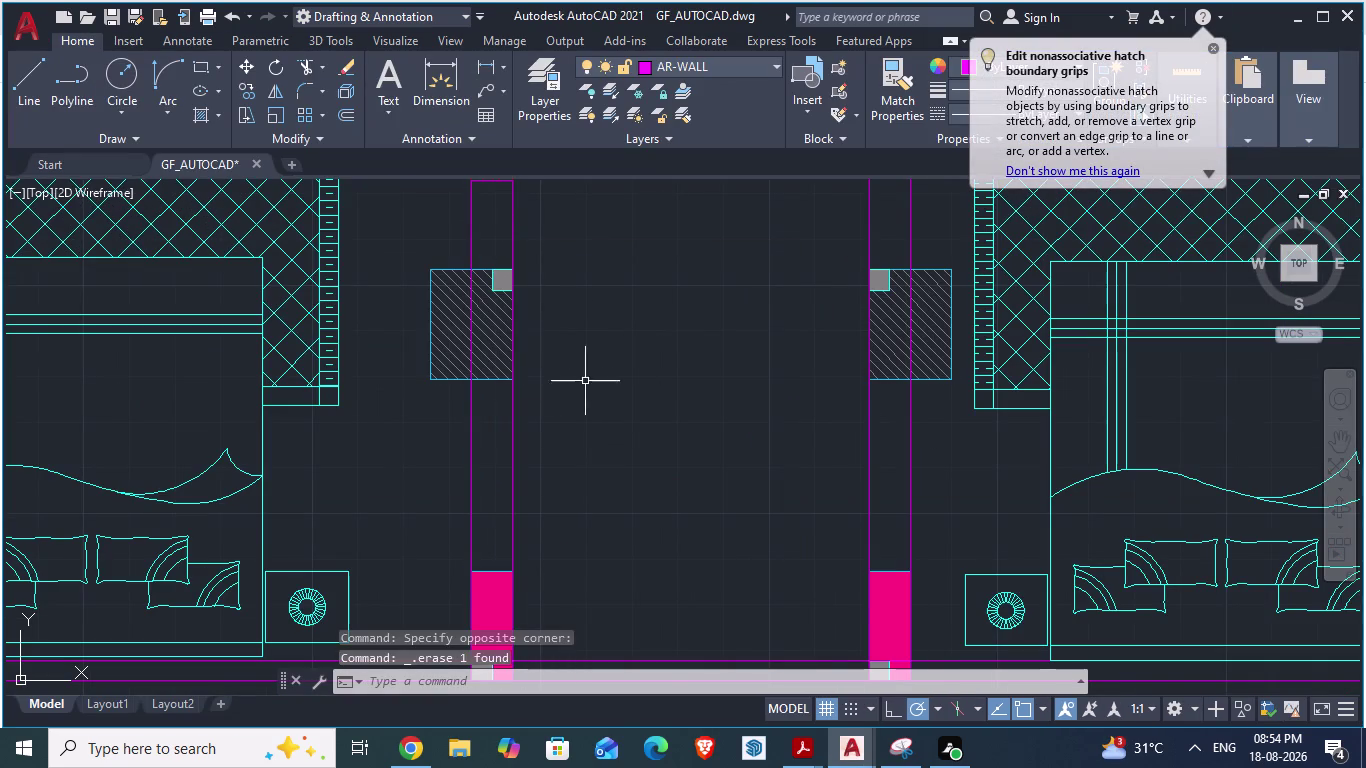
key(Escape)
Draw a wall line from the left column's top corner to the right column.
scroll(down, 3)
key(alt+Tab)
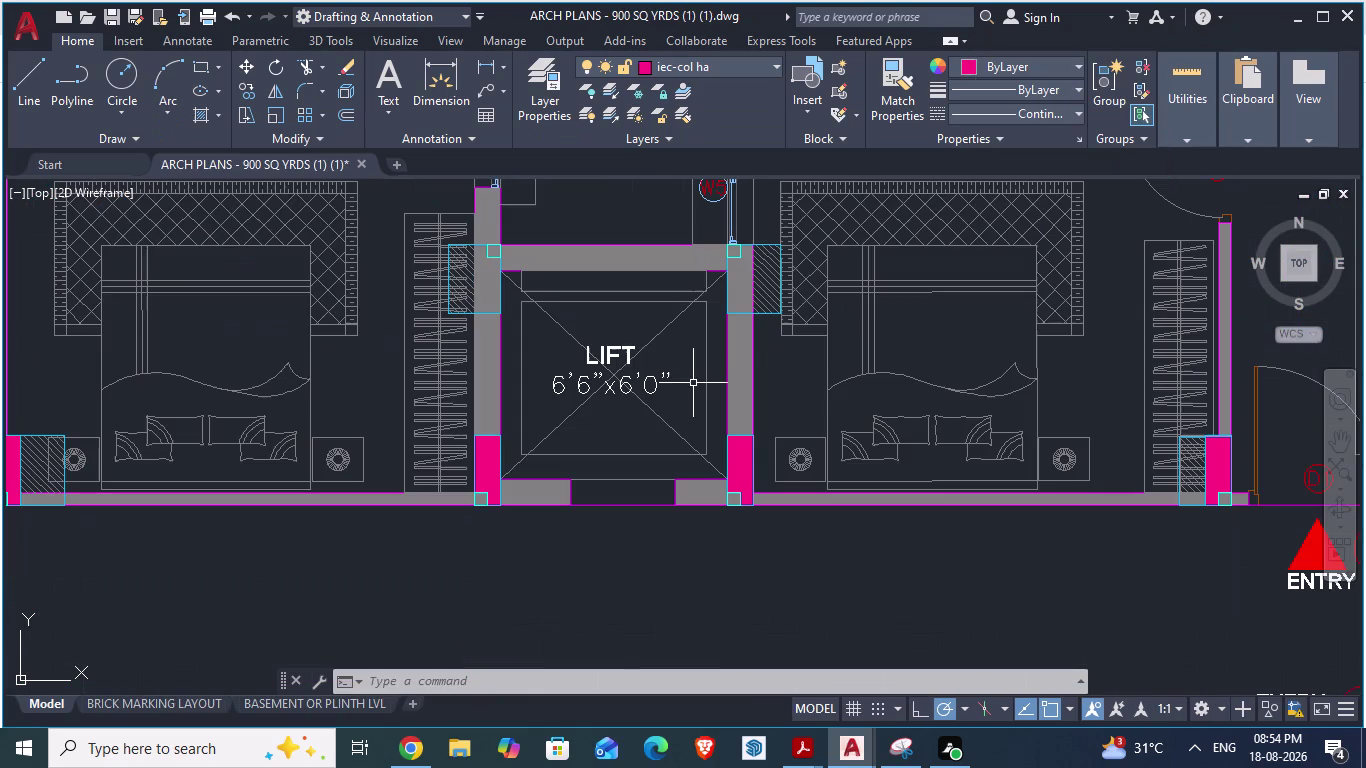
key(alt+Tab)
scroll(up, 3)
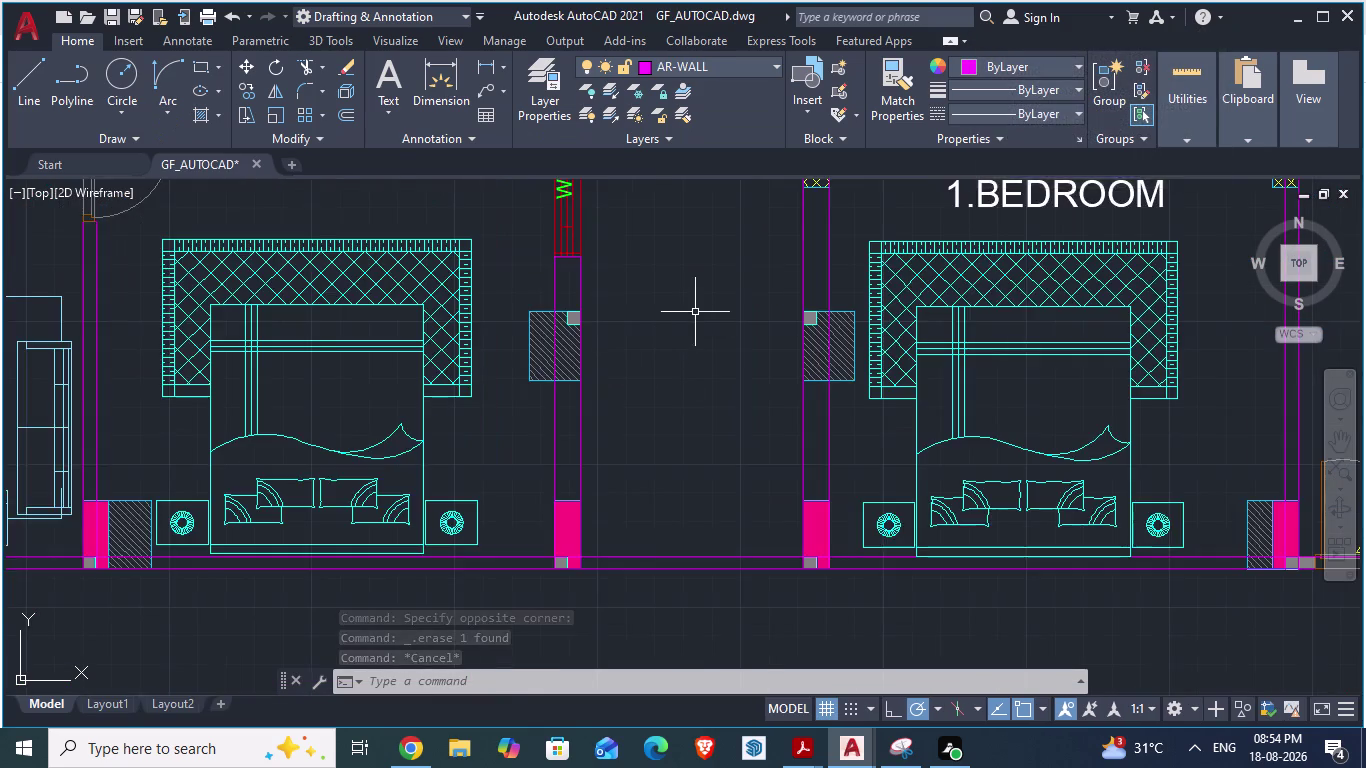
key(l)
key(Return)
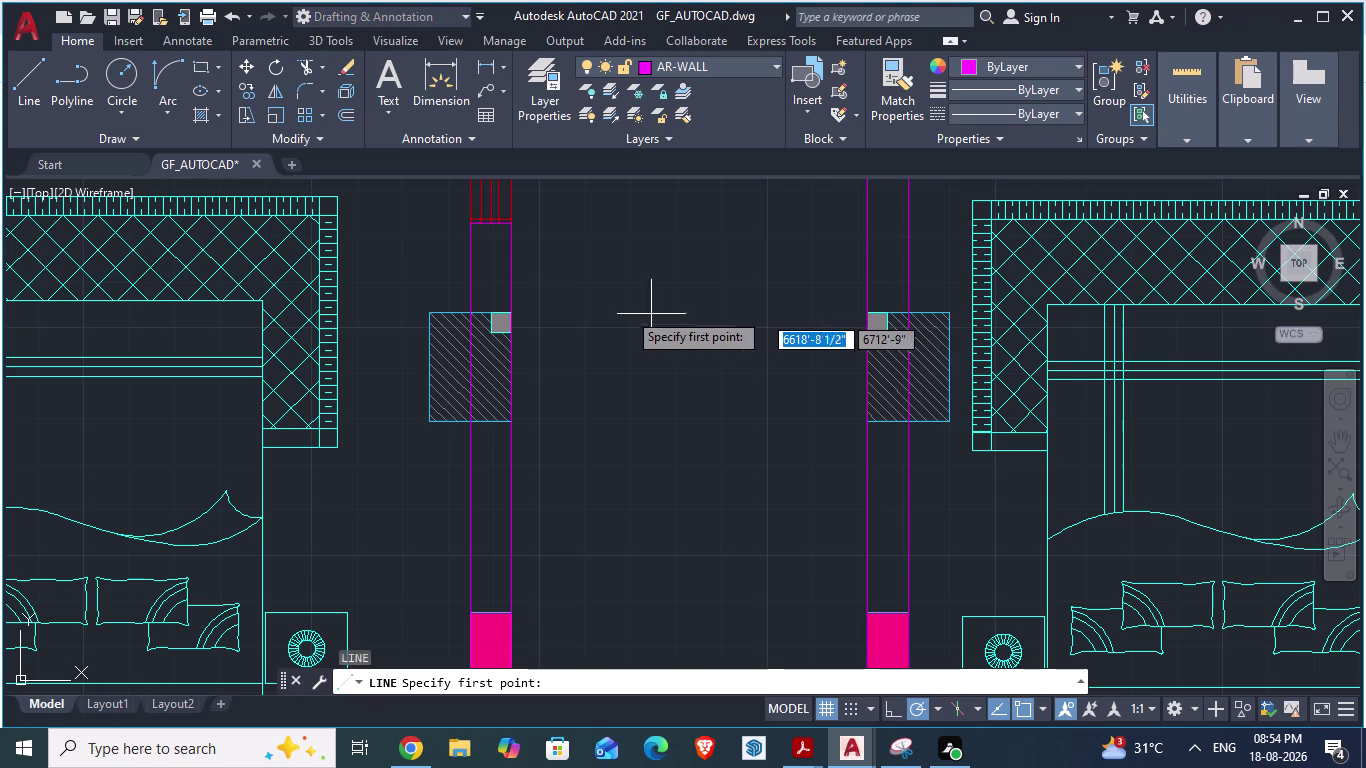
scroll(up, 3)
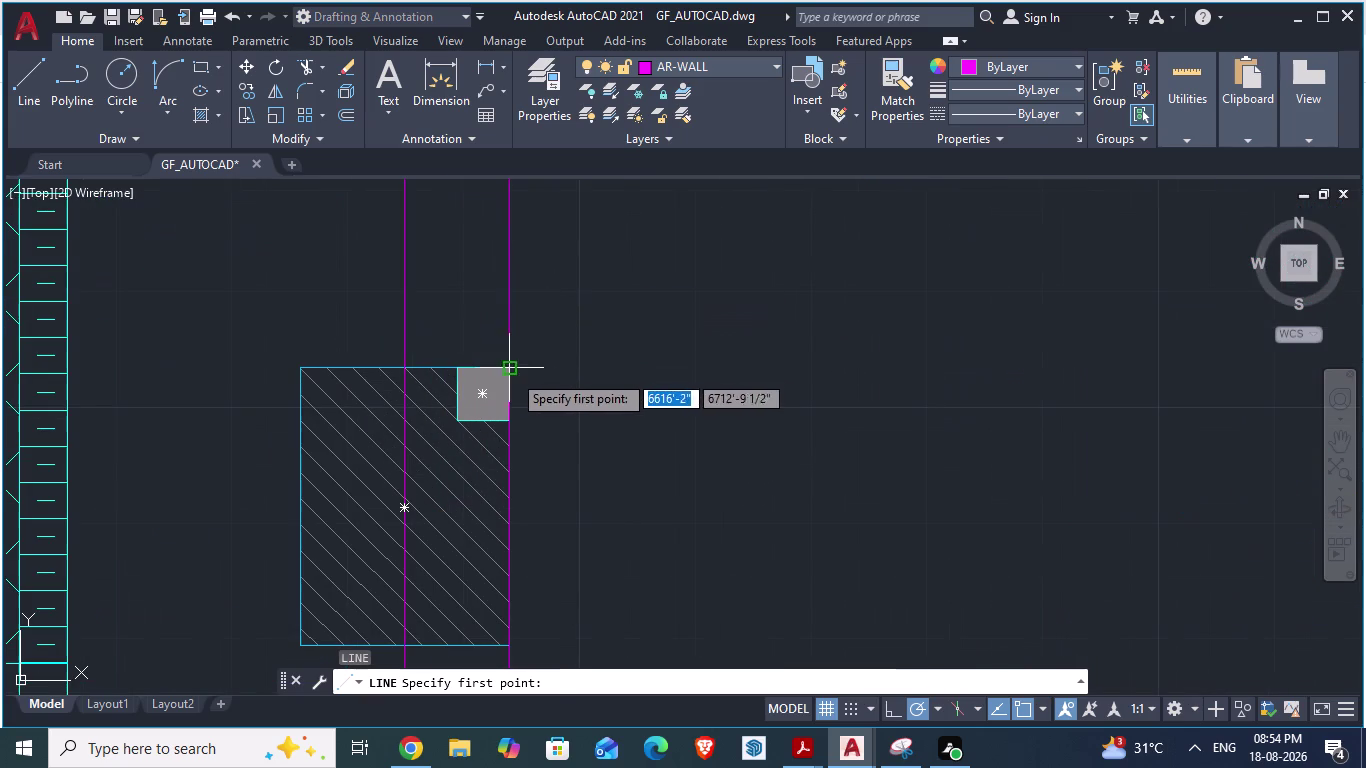
click(512, 373)
scroll(down, 3)
scroll(up, 3)
click(903, 383)
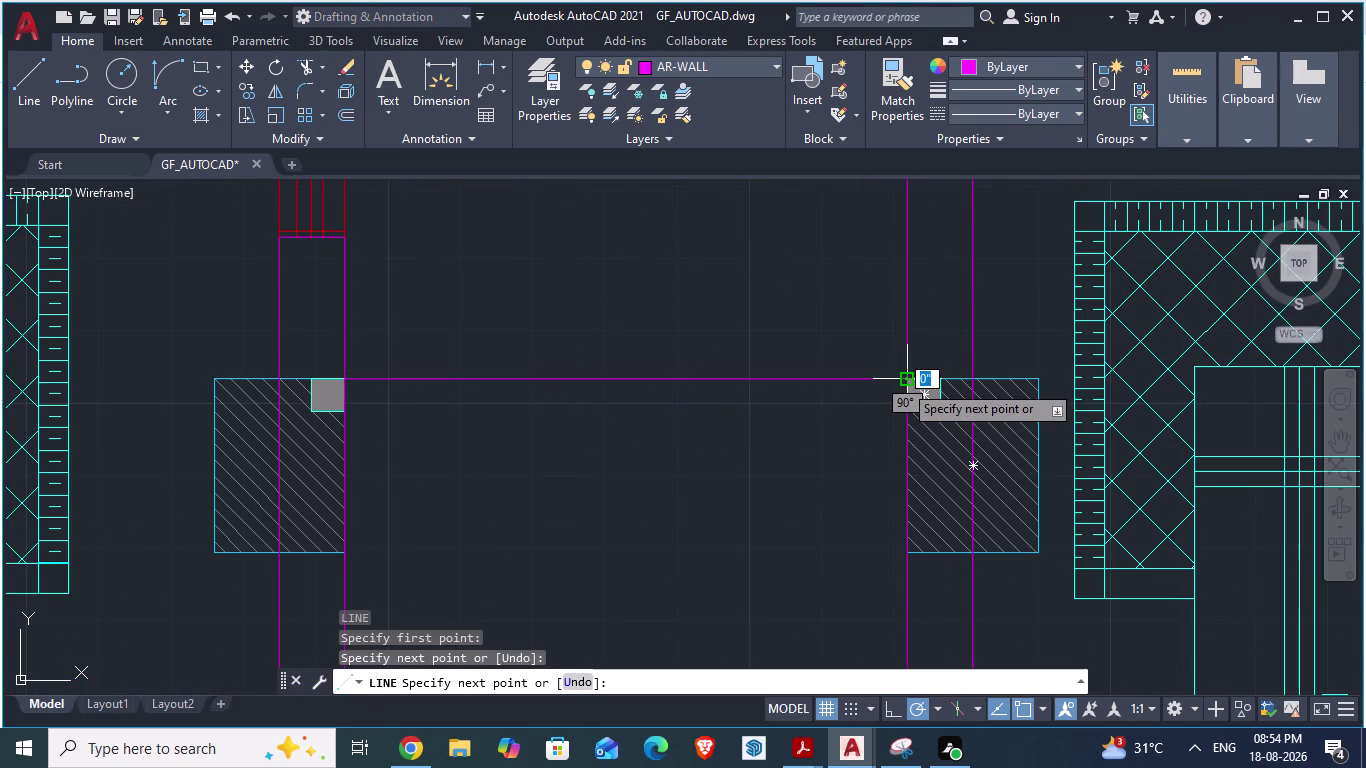
key(Return)
Measure the lift wall in ARCH PLANS with DIMALIGNED, cancel, and return to GF_AUTOCAD.
key(alt+Tab)
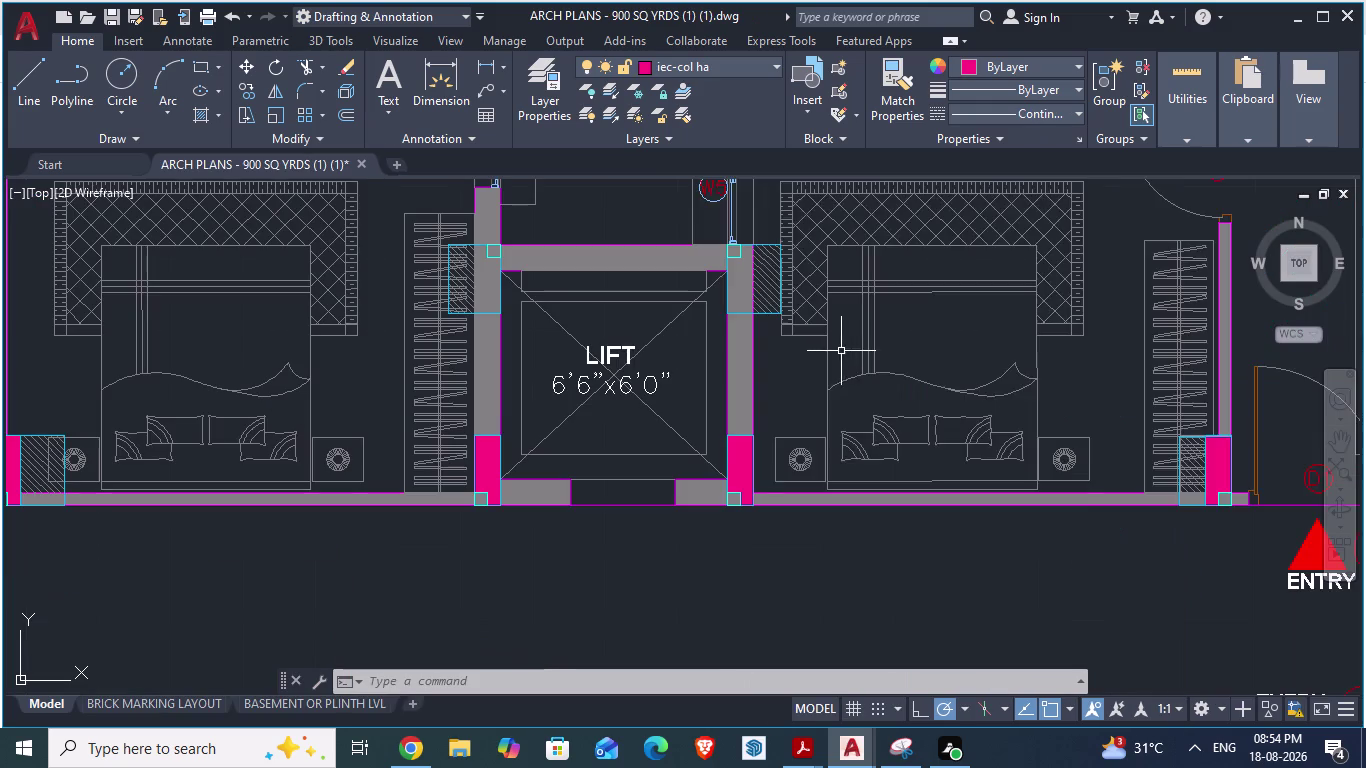
scroll(up, 3)
text(D)
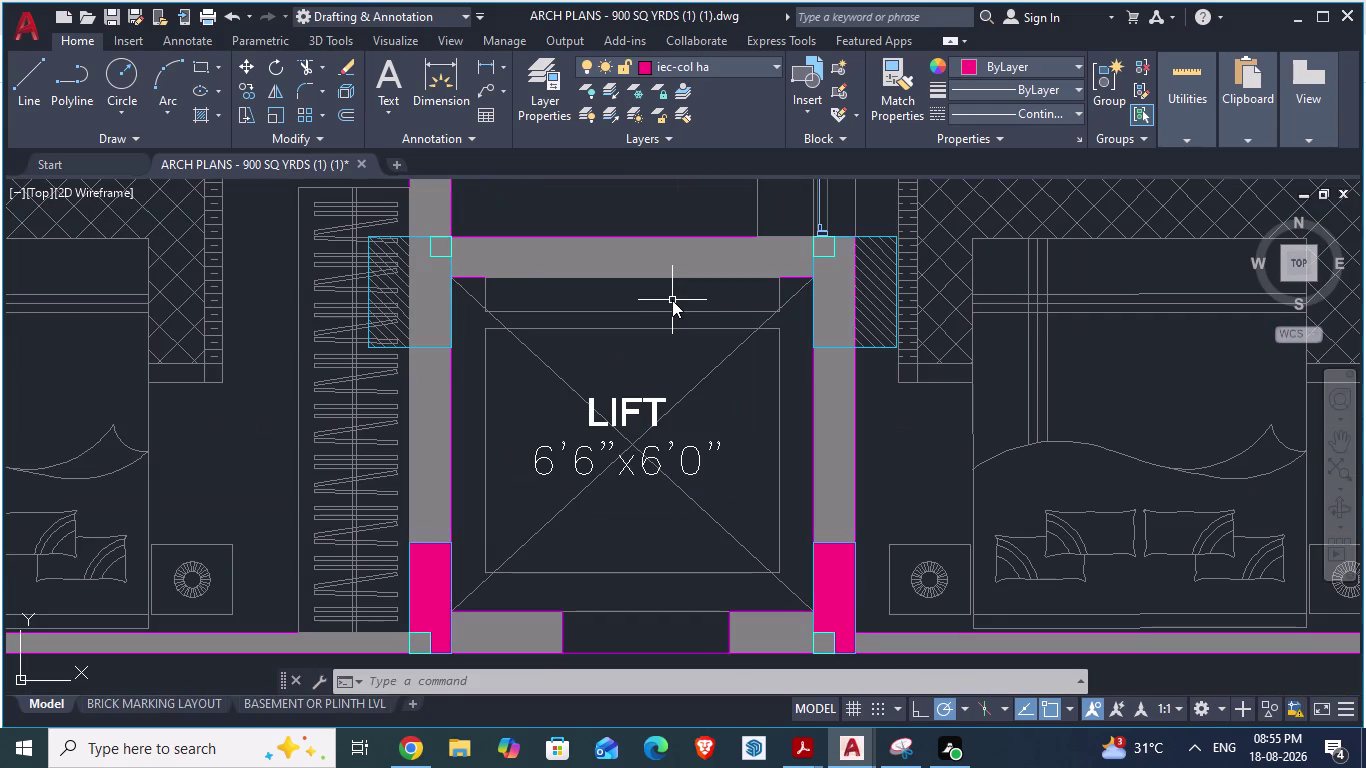
text(A)
key(Return)
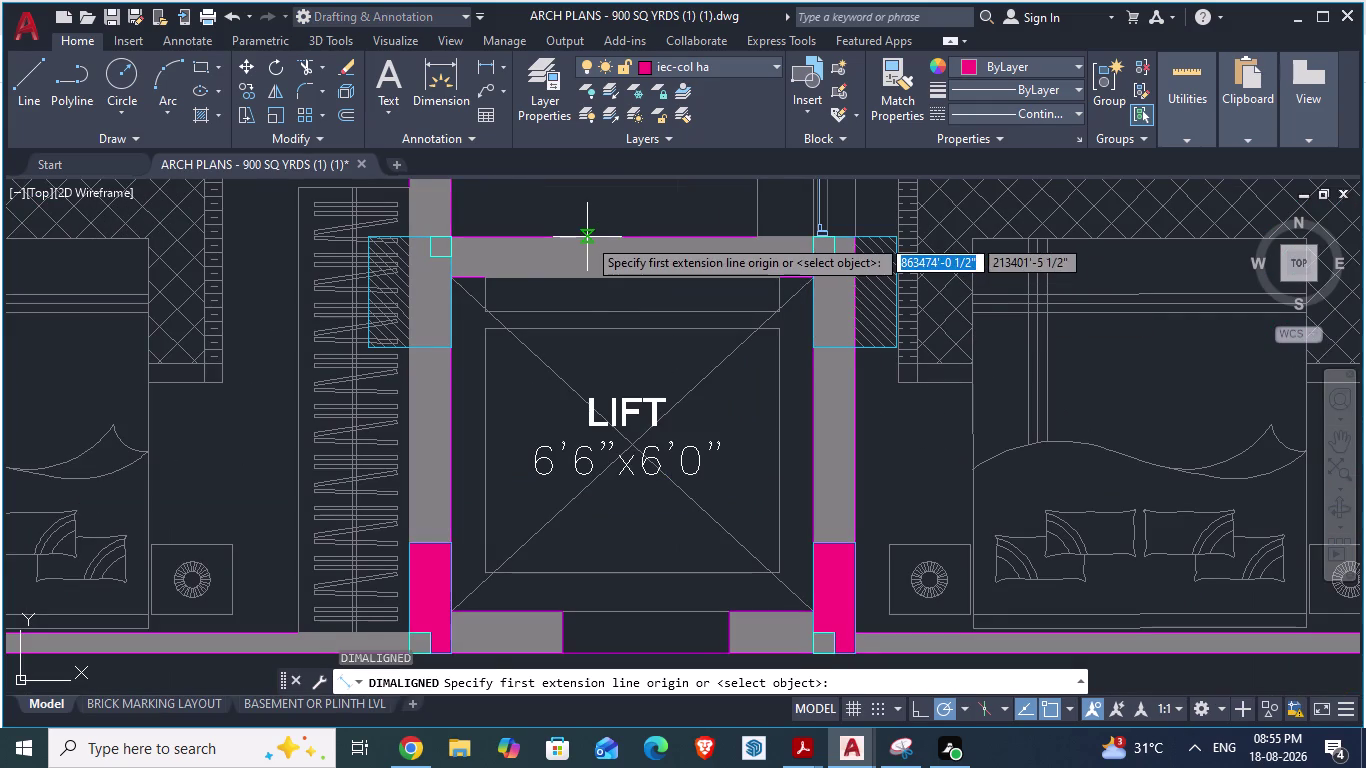
click(587, 237)
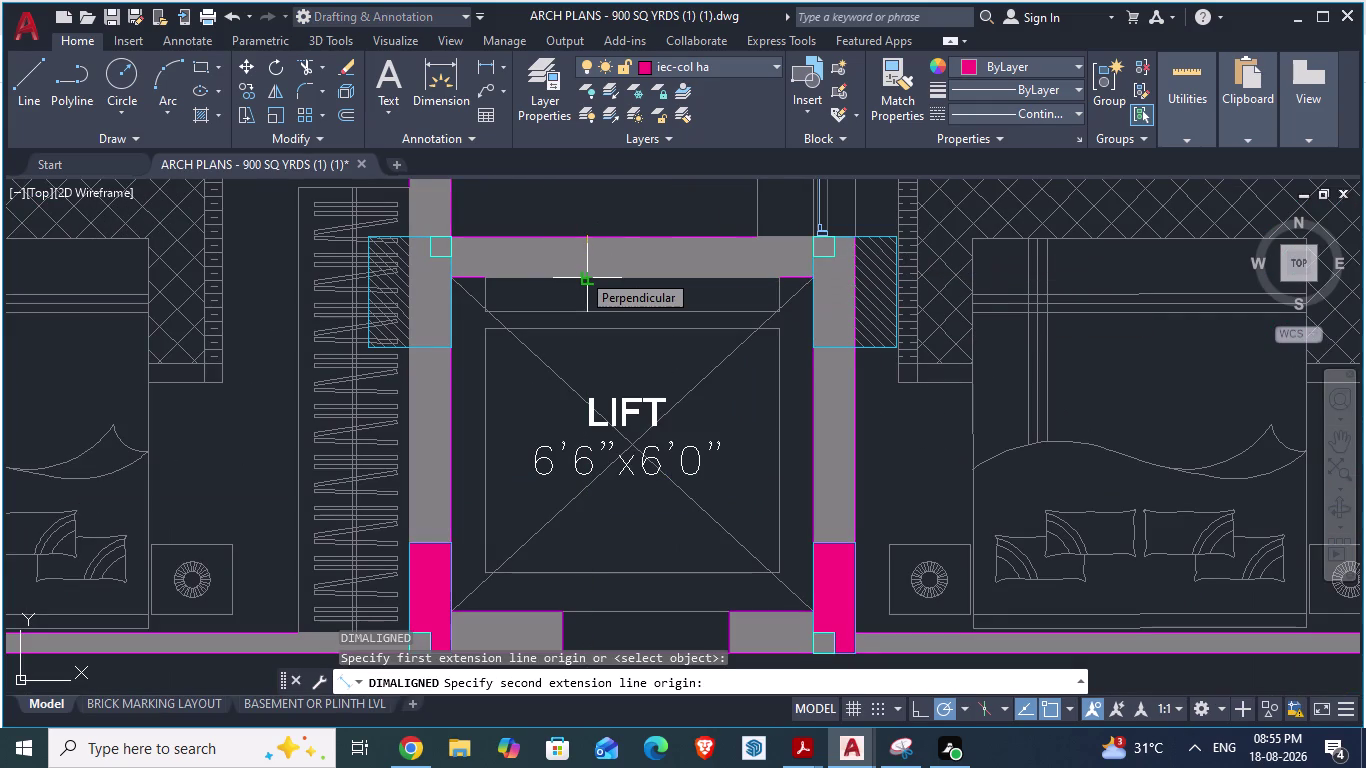
key(Escape)
scroll(down, 3)
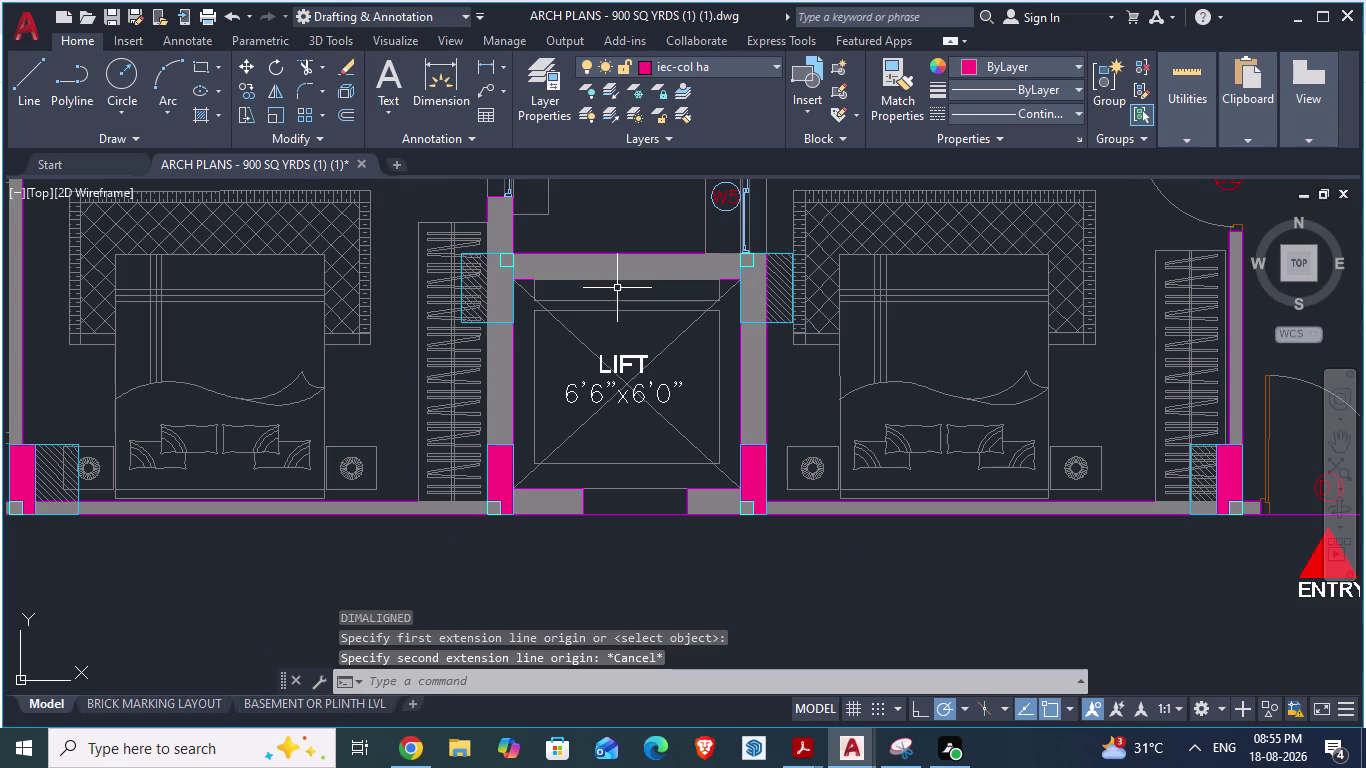
key(alt+Tab)
scroll(down, 3)
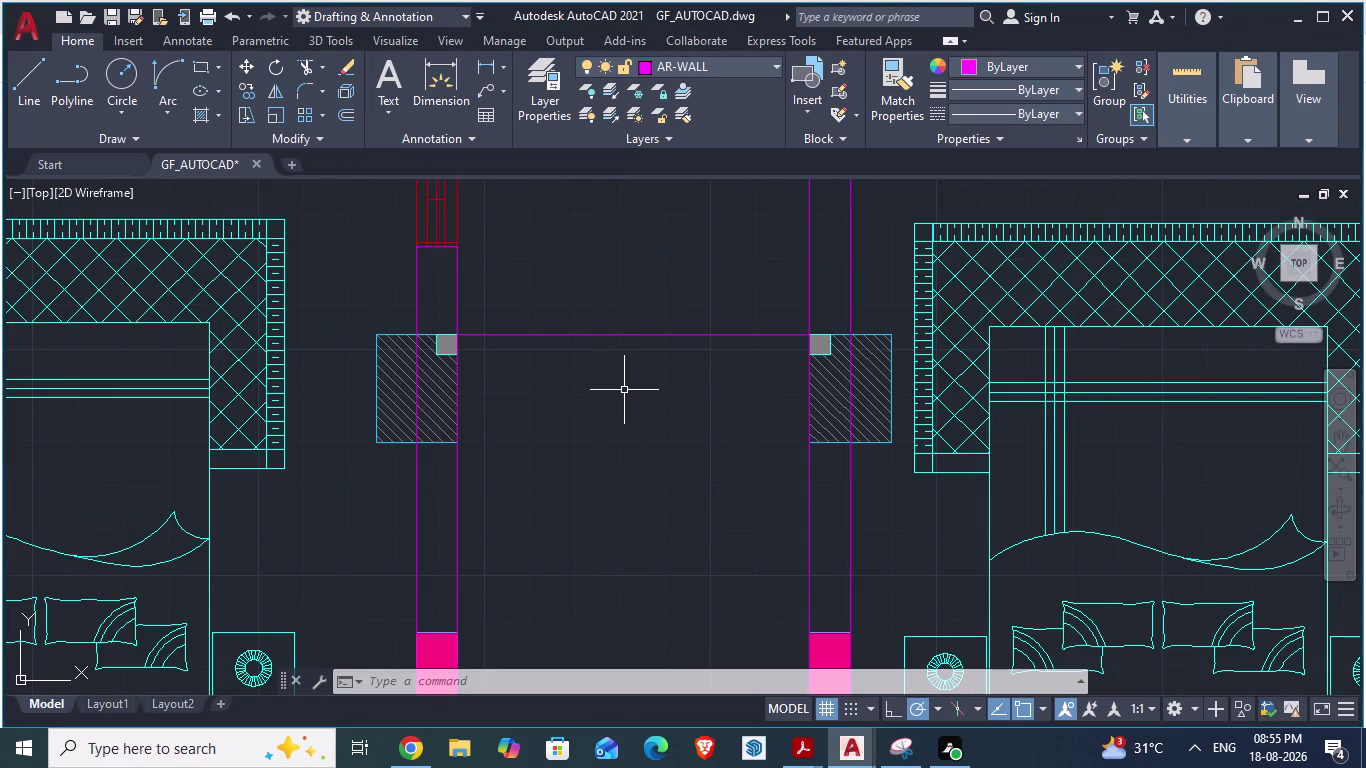
Offset the new wall line 9" downward to form the wall's second face.
key(o)
key(Return)
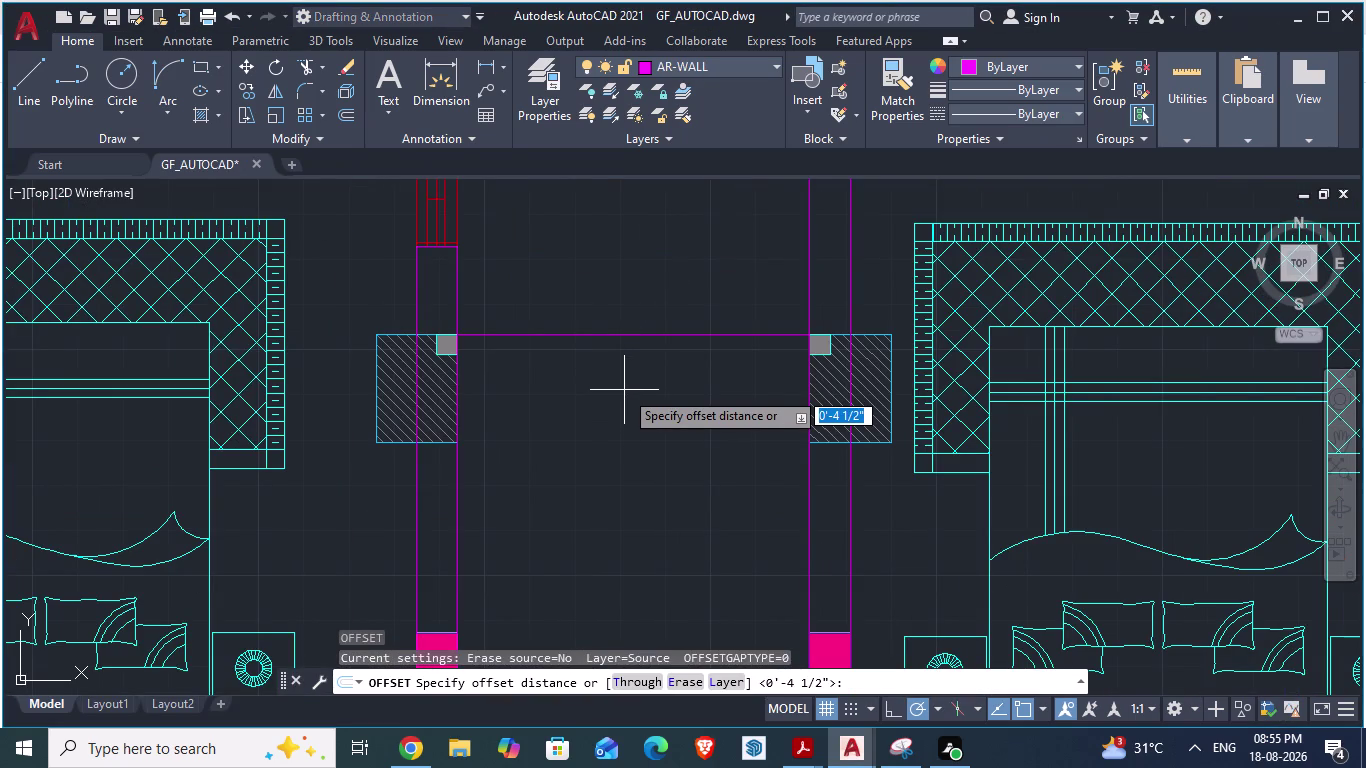
text(9")
key(Return)
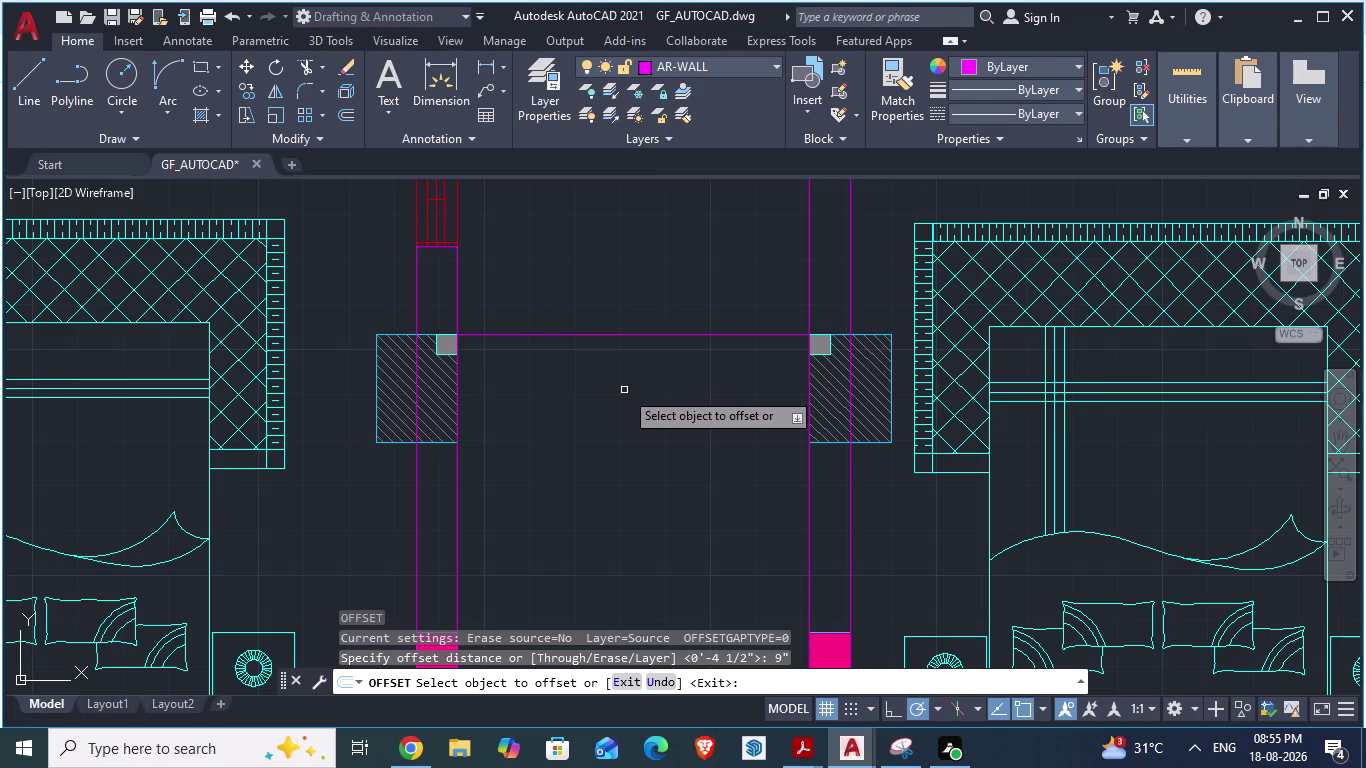
click(678, 334)
click(659, 417)
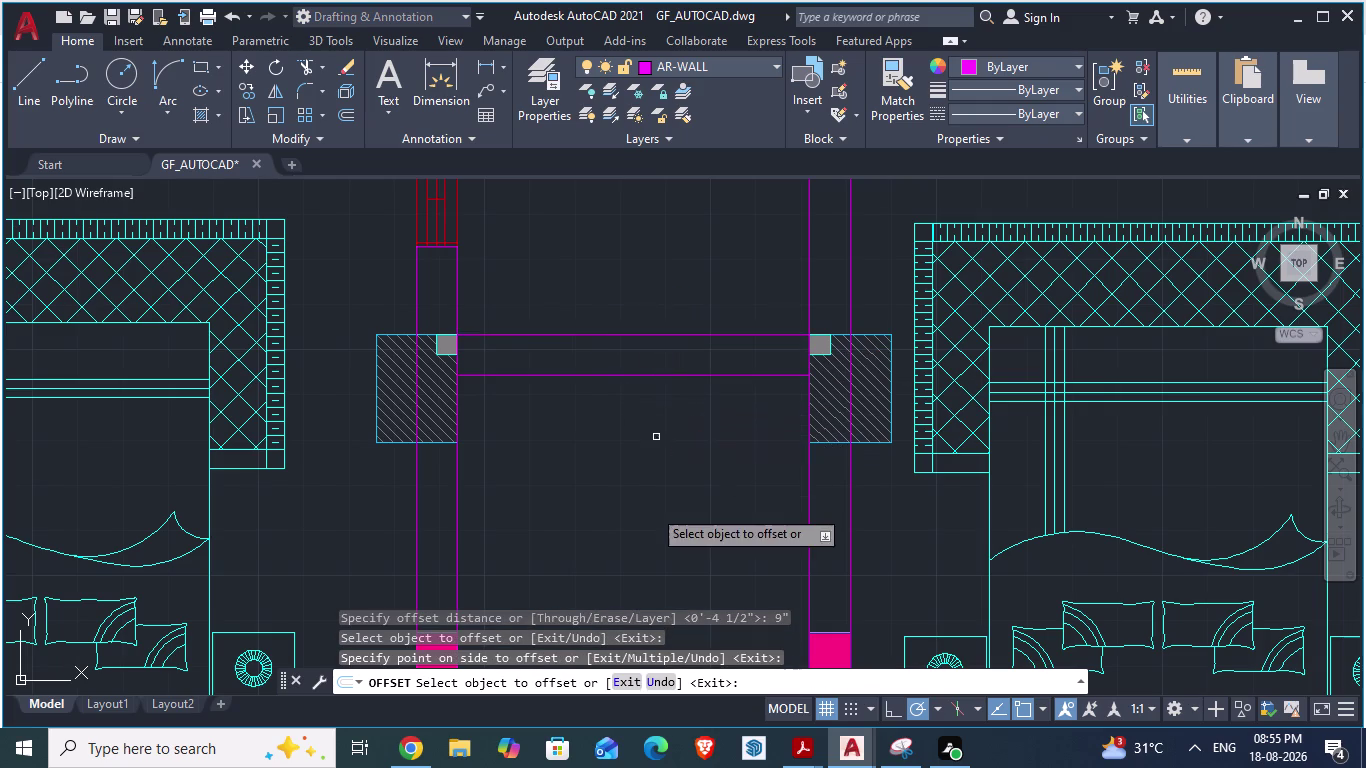
scroll(down, 3)
key(Escape)
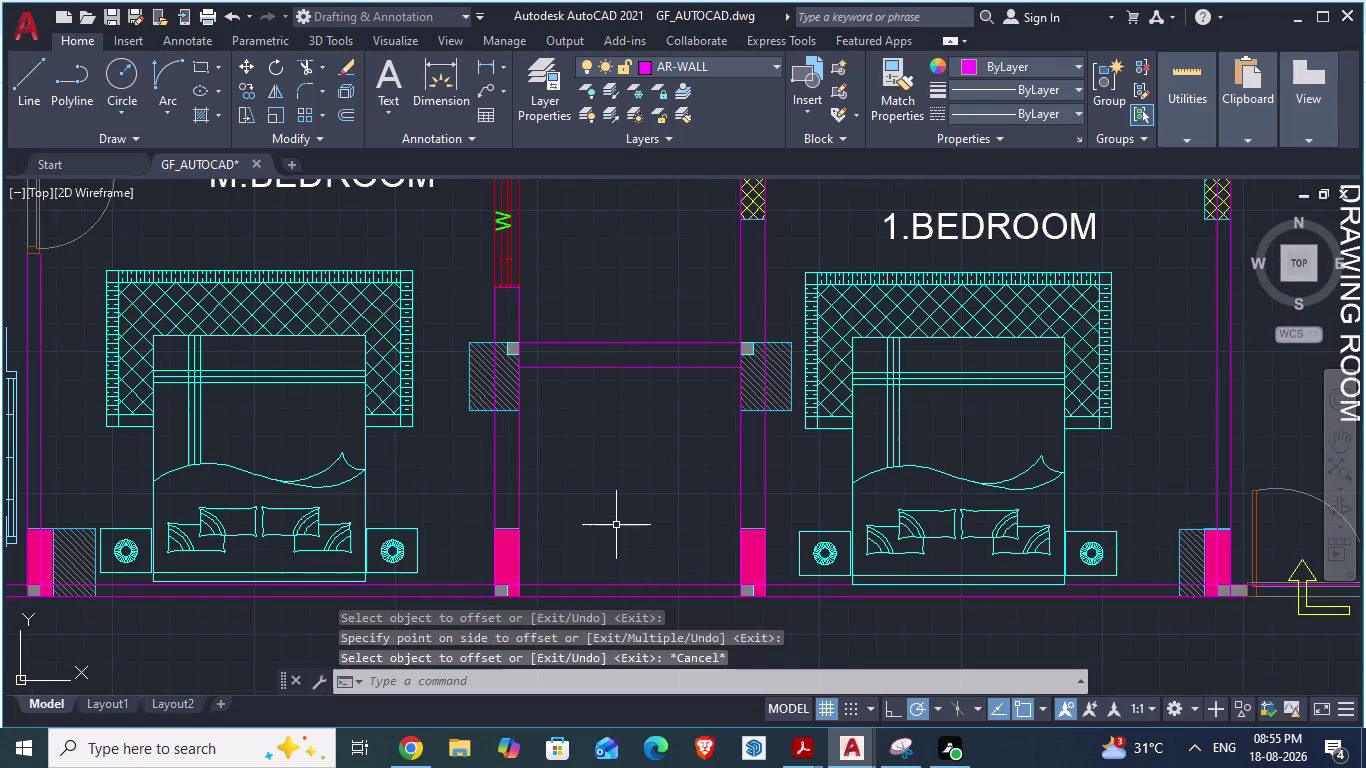
Check ARCH PLANS, then try trimming the wall line between the columns and cancel.
key(alt+Tab)
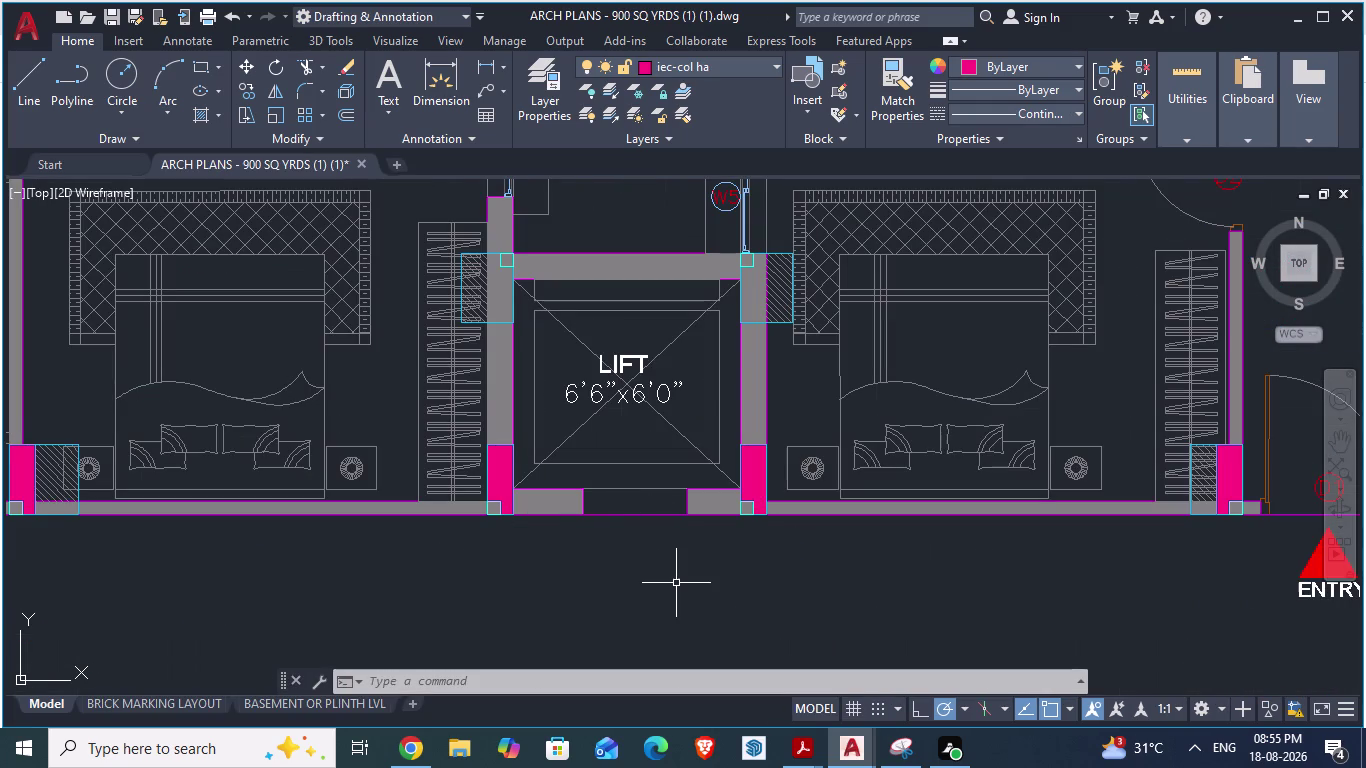
key(alt+Tab)
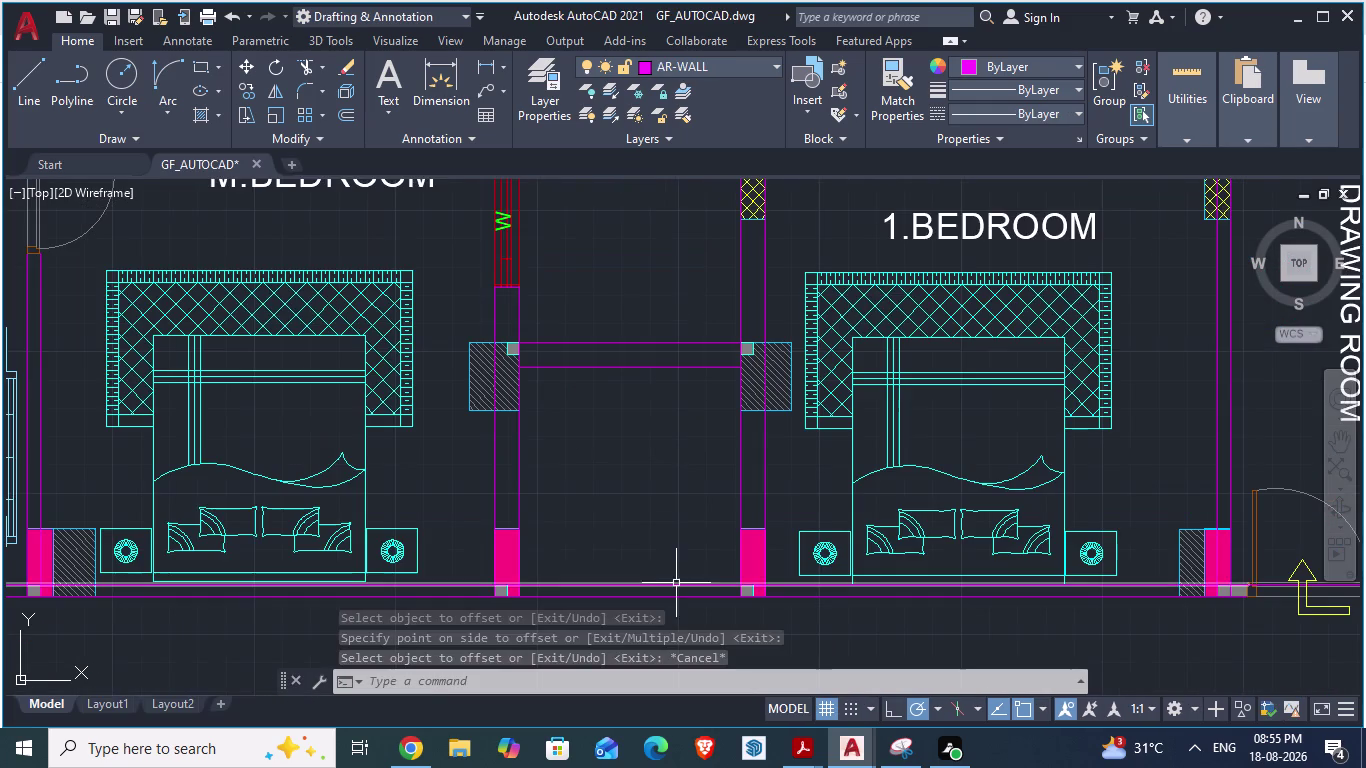
scroll(up, 3)
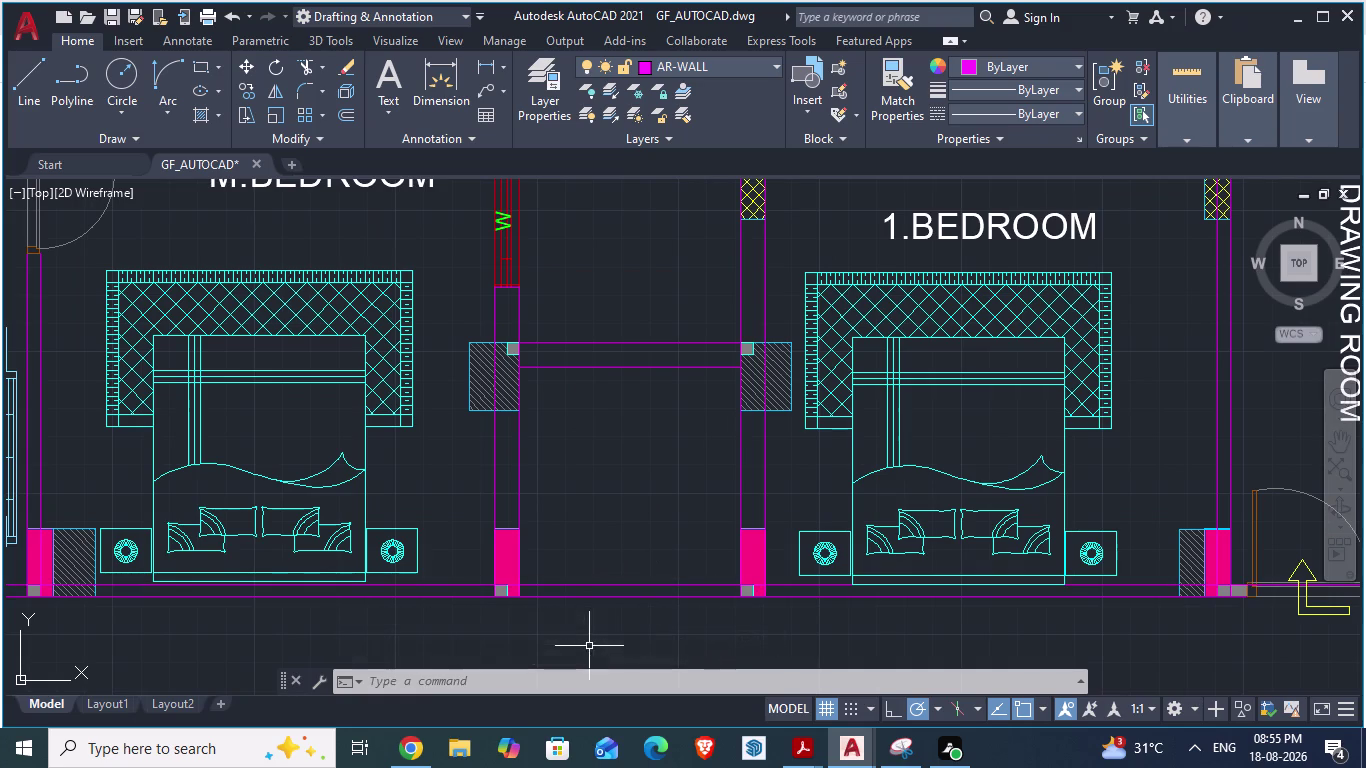
text(TR)
key(Return)
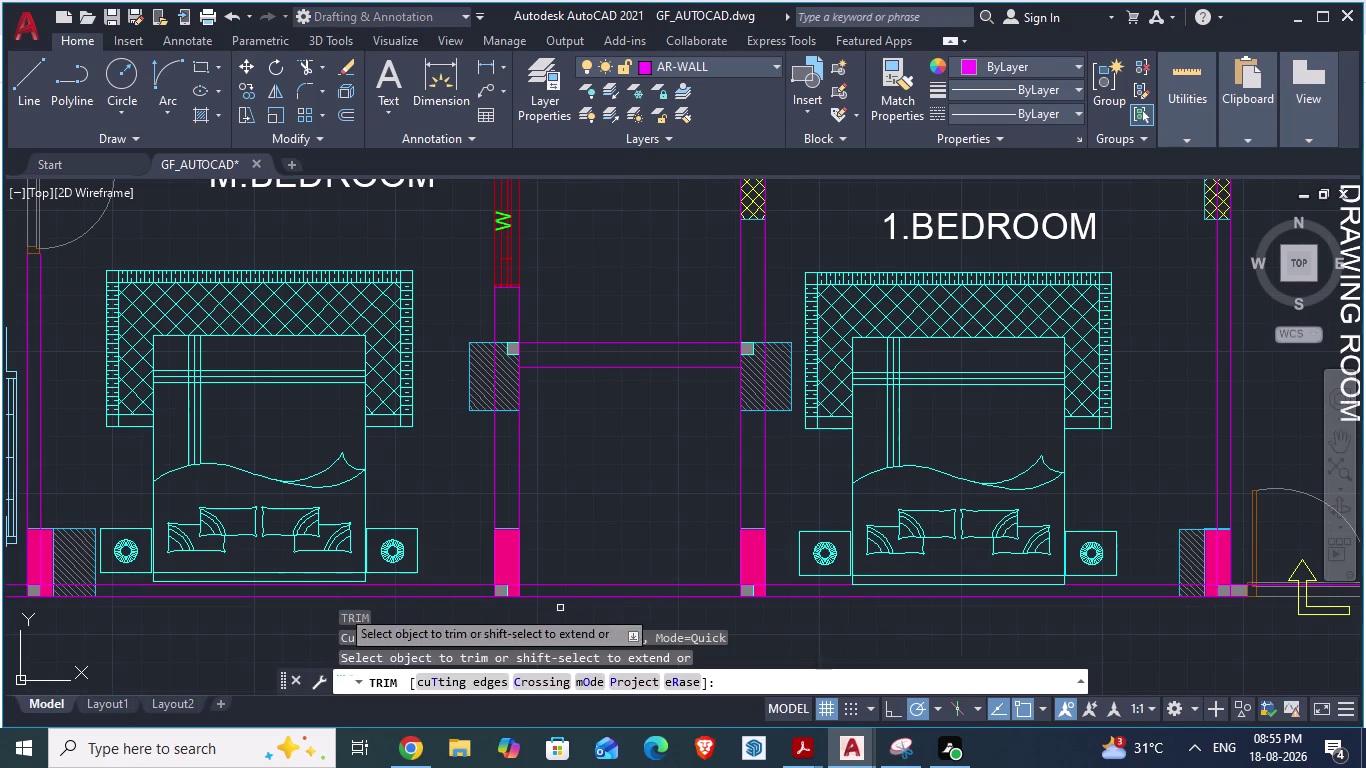
scroll(up, 3)
scroll(down, 3)
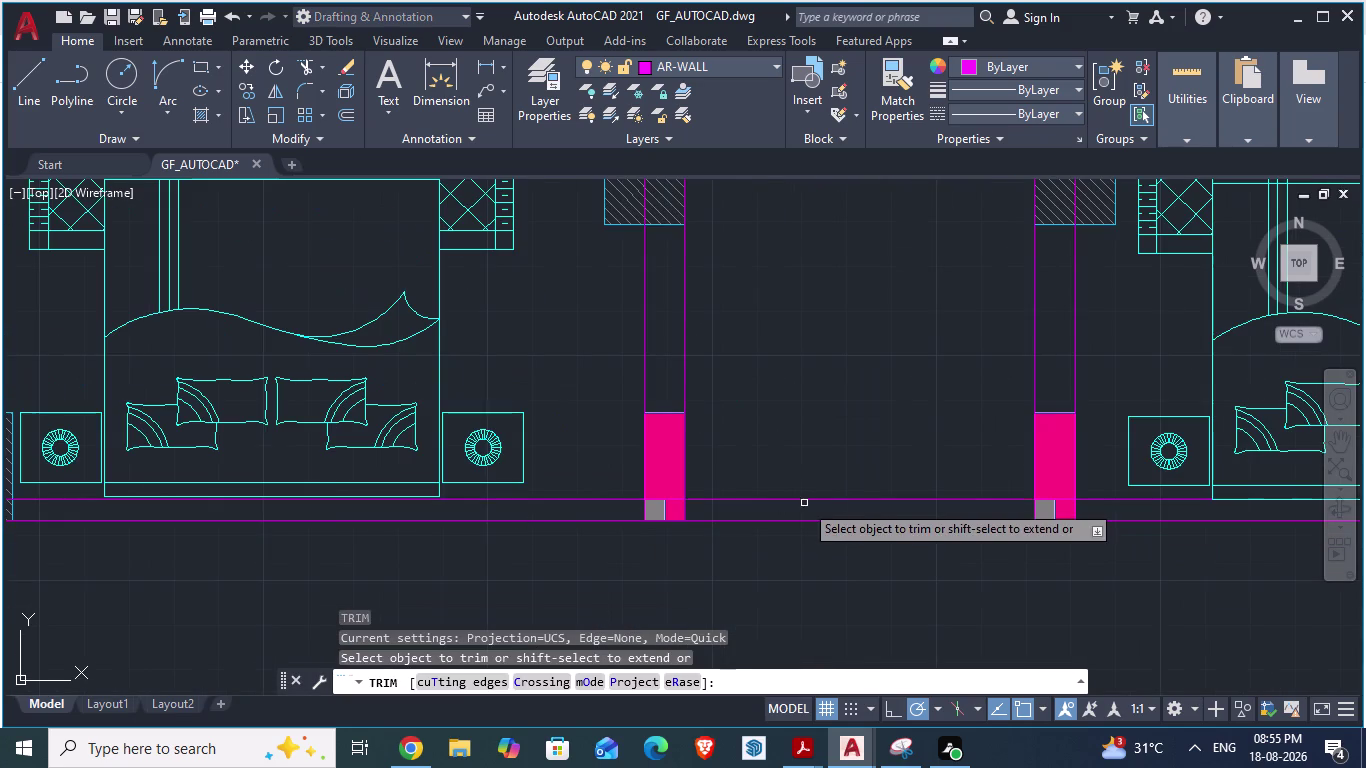
click(791, 502)
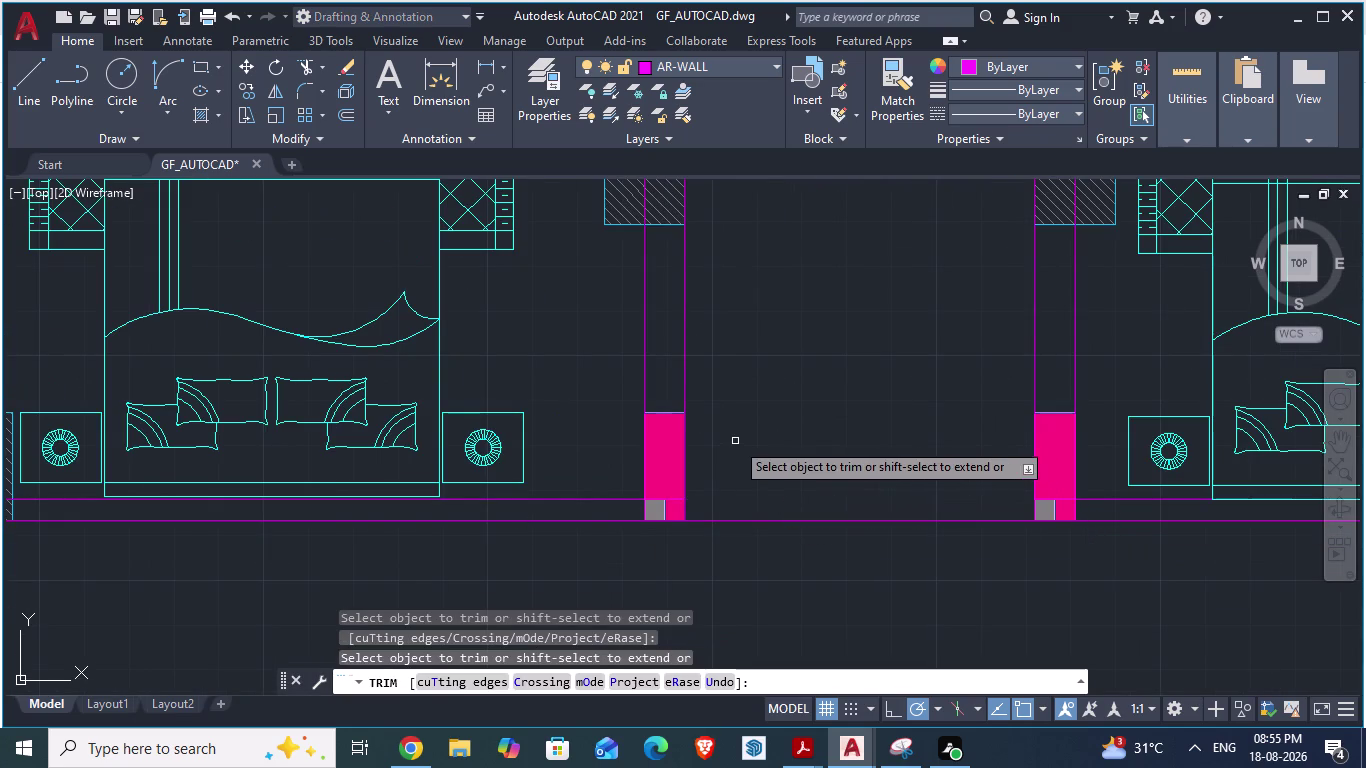
key(Escape)
Save GF_AUTOCAD, abandoning a second trim attempt.
key(ctrl+s)
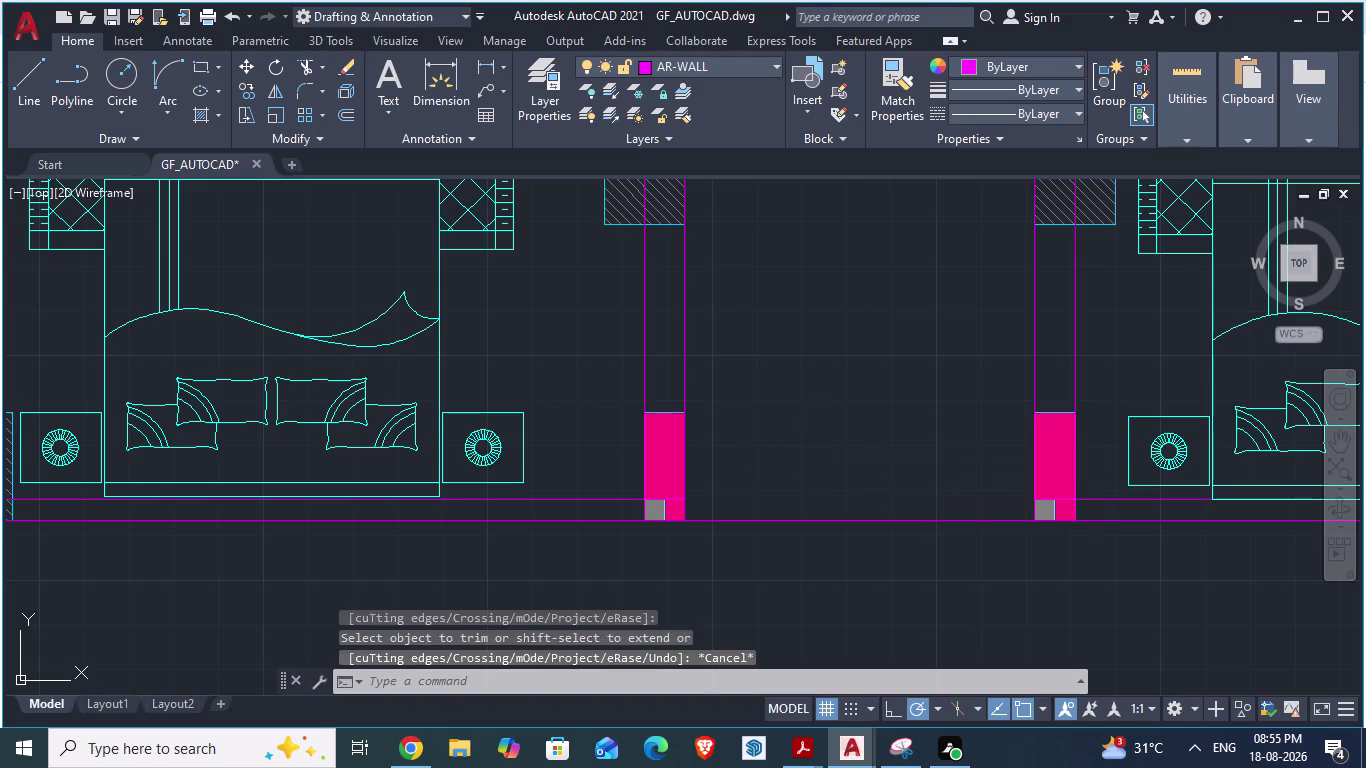
text(TR)
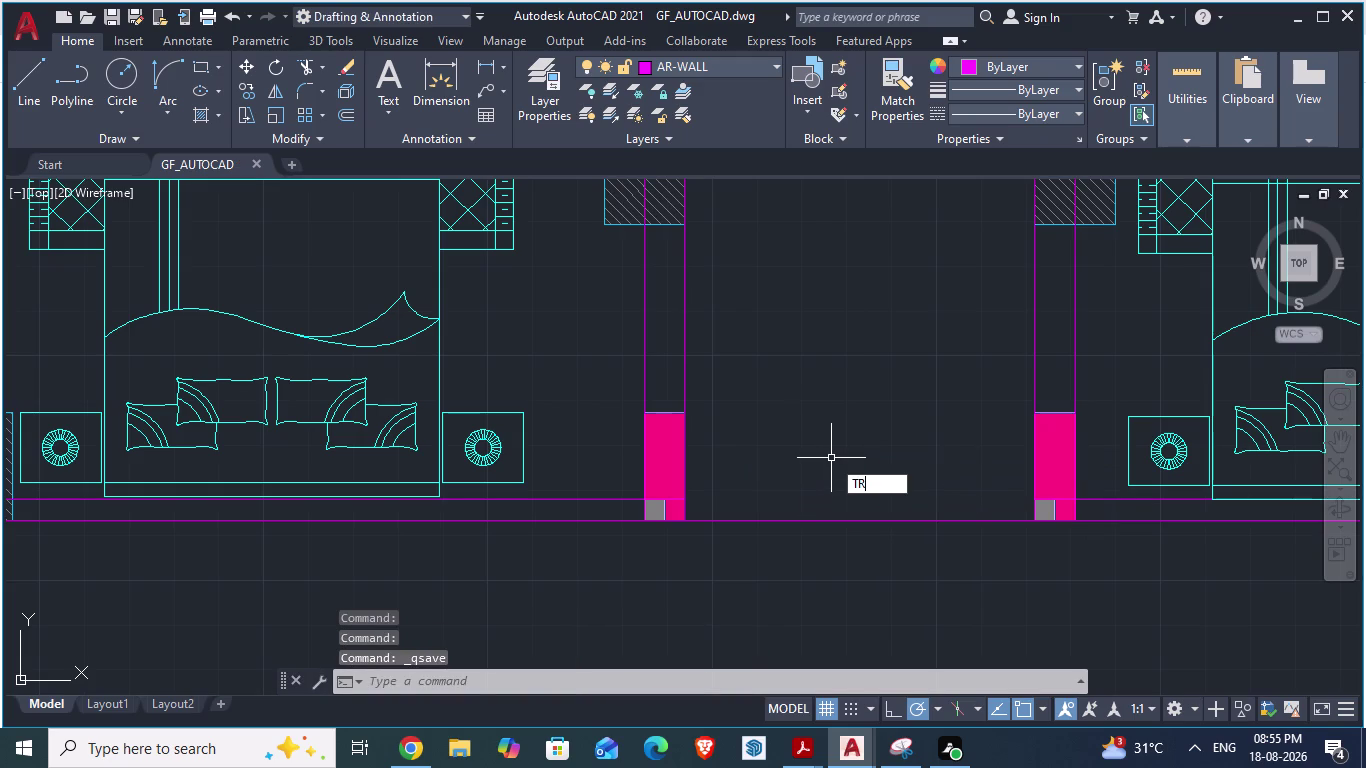
key(Escape)
Draw a line from the wall edge, 9" upward, then over to the left column's face.
key(Escape)
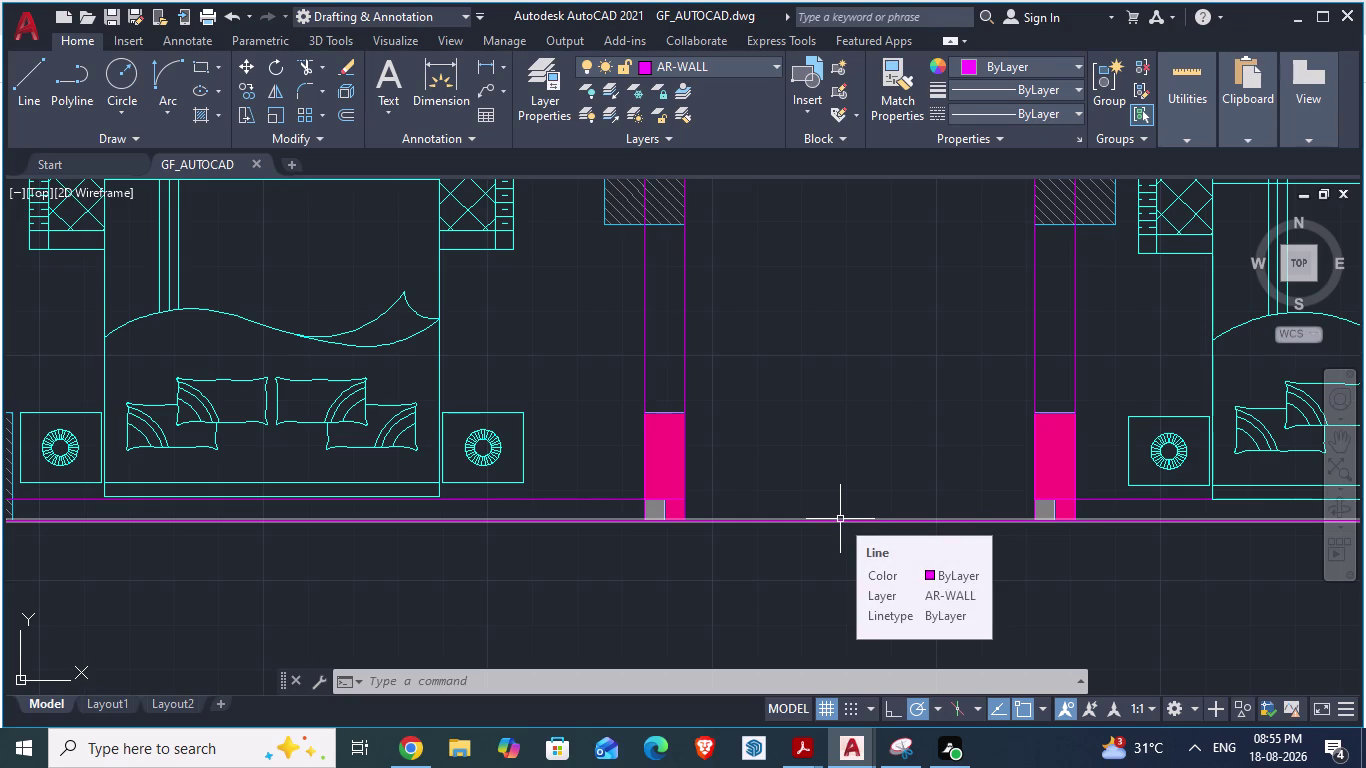
scroll(up, 3)
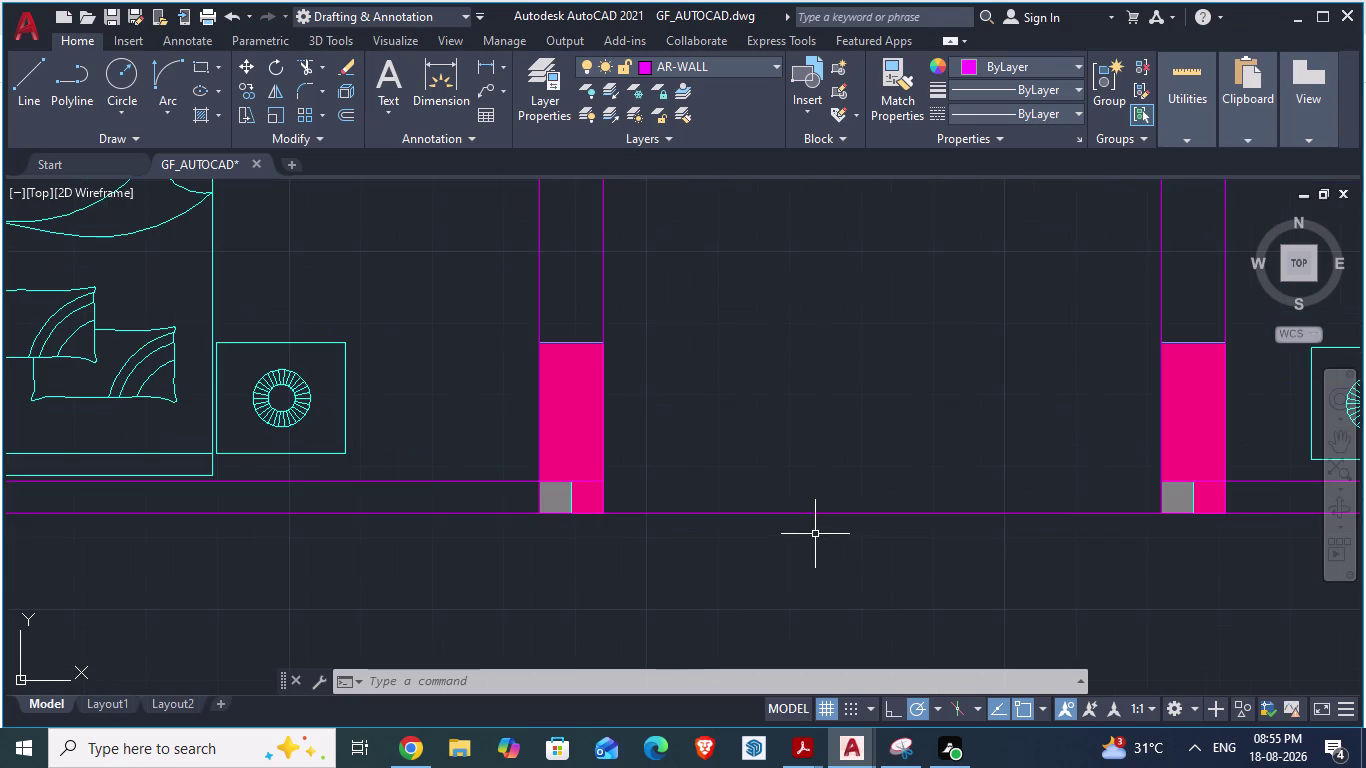
scroll(up, 3)
scroll(down, 3)
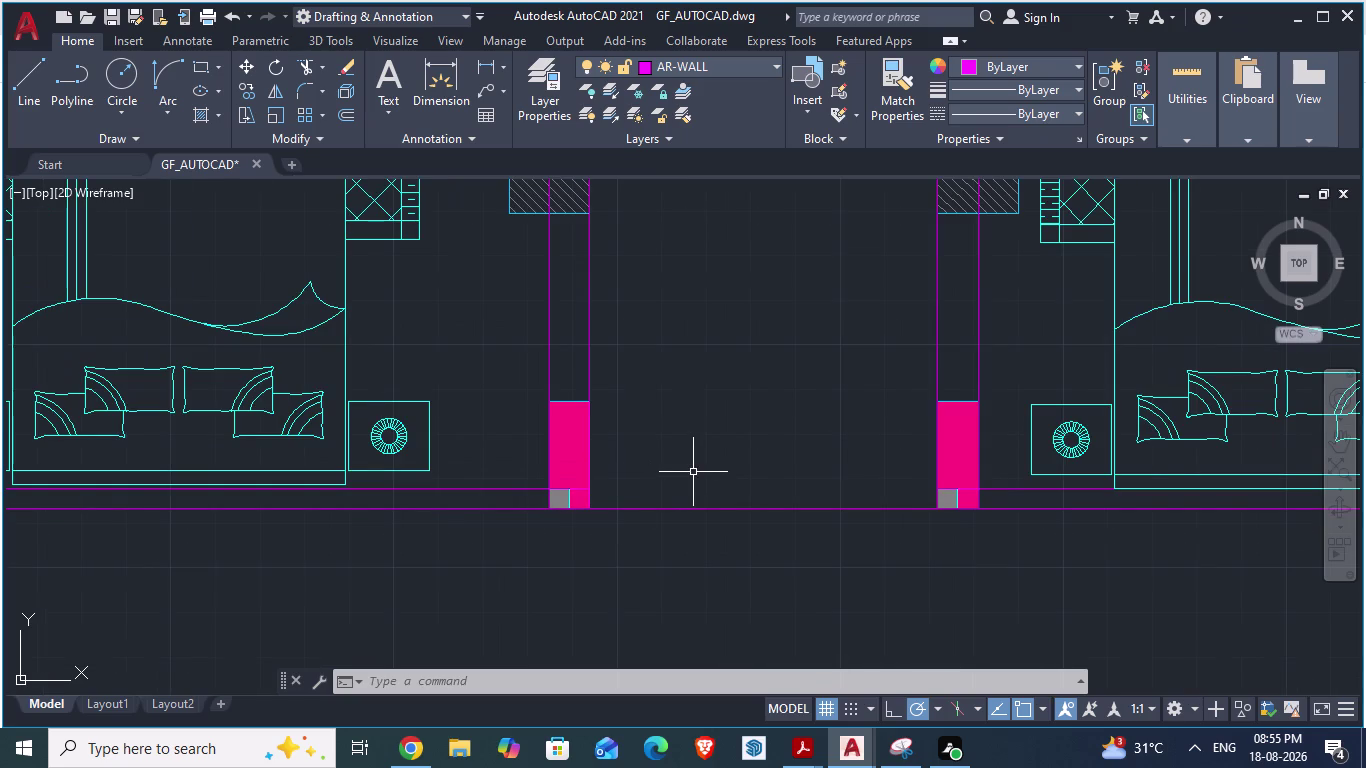
key(l)
key(Return)
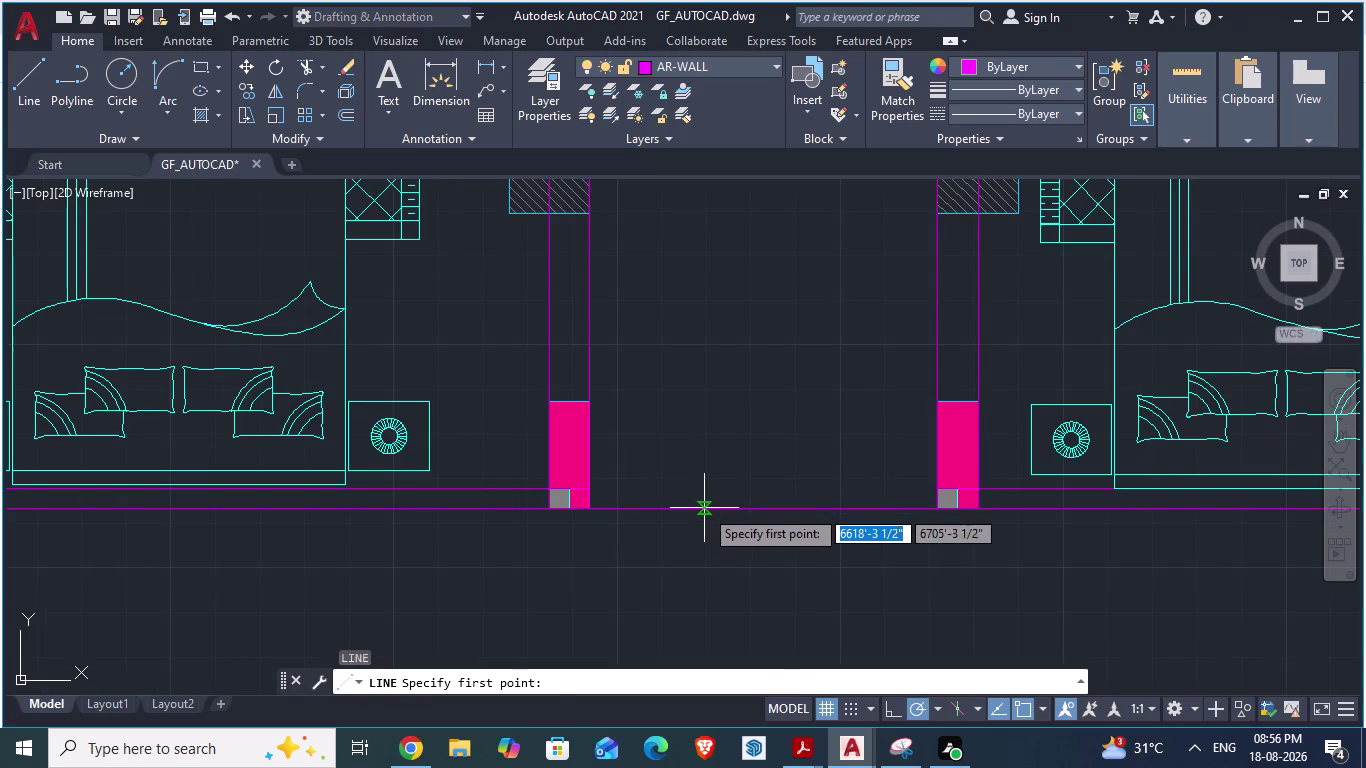
click(704, 508)
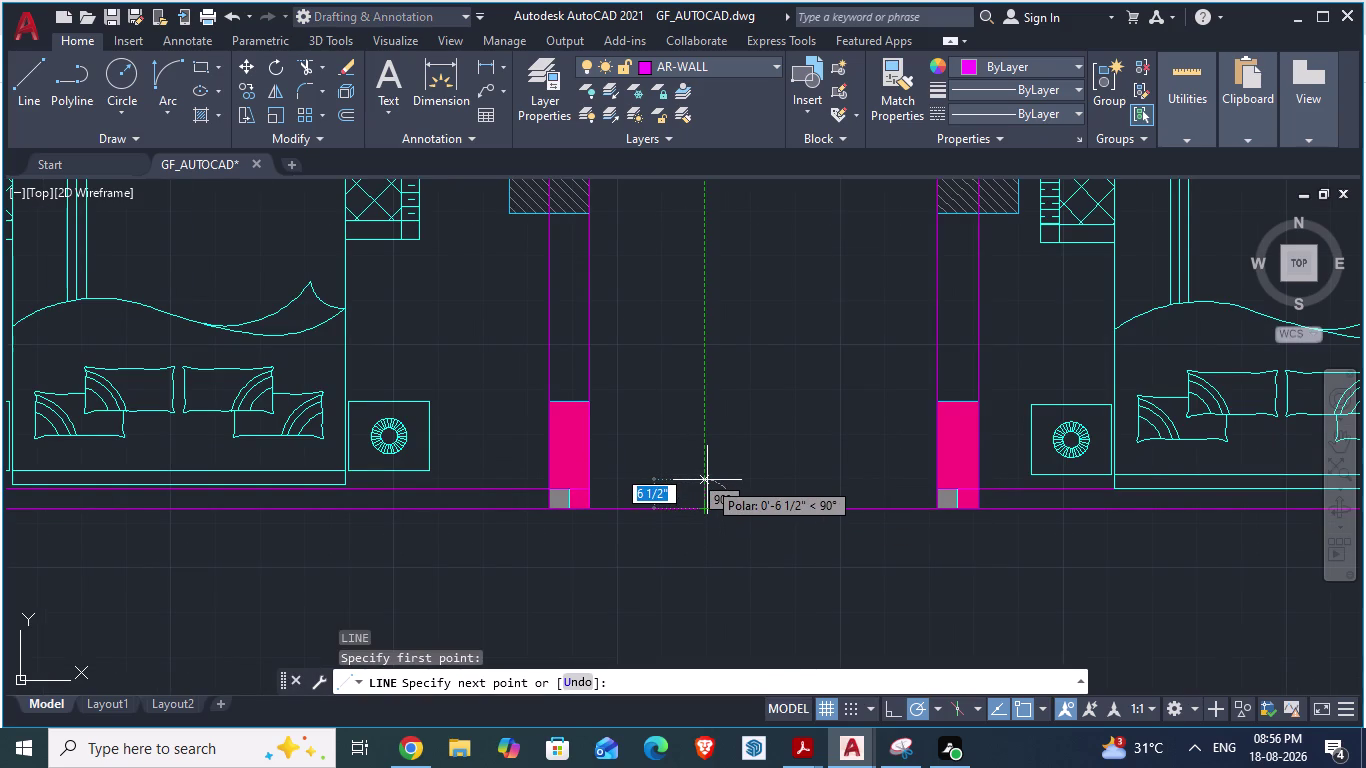
text(9")
key(Return)
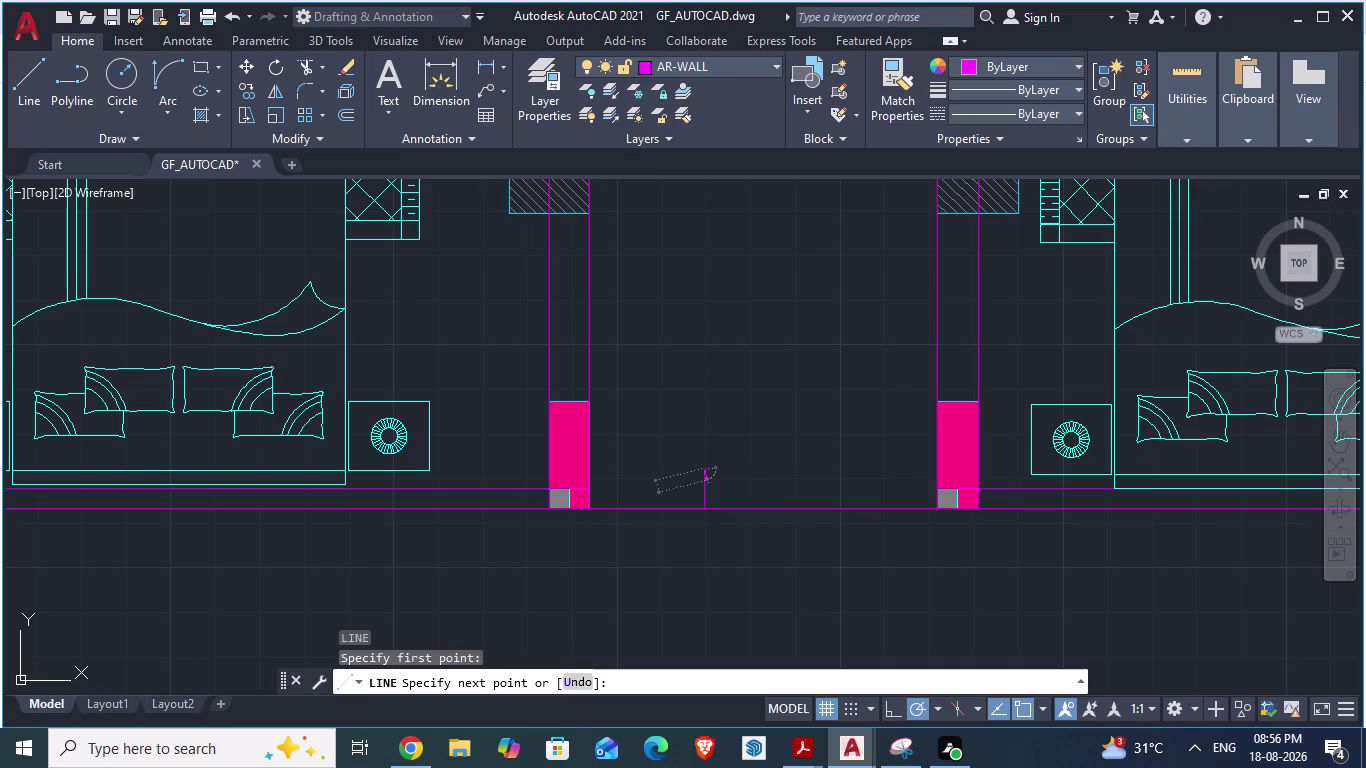
scroll(up, 3)
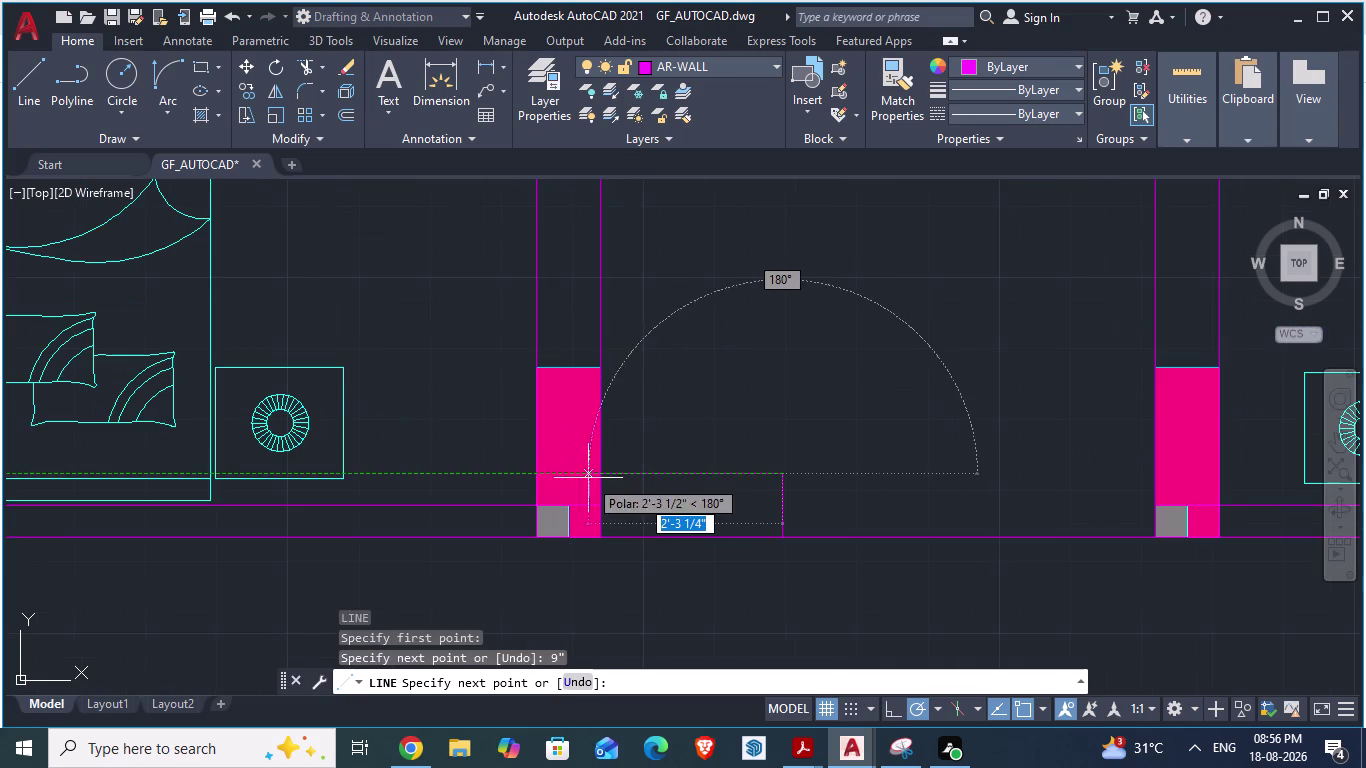
click(600, 473)
key(Return)
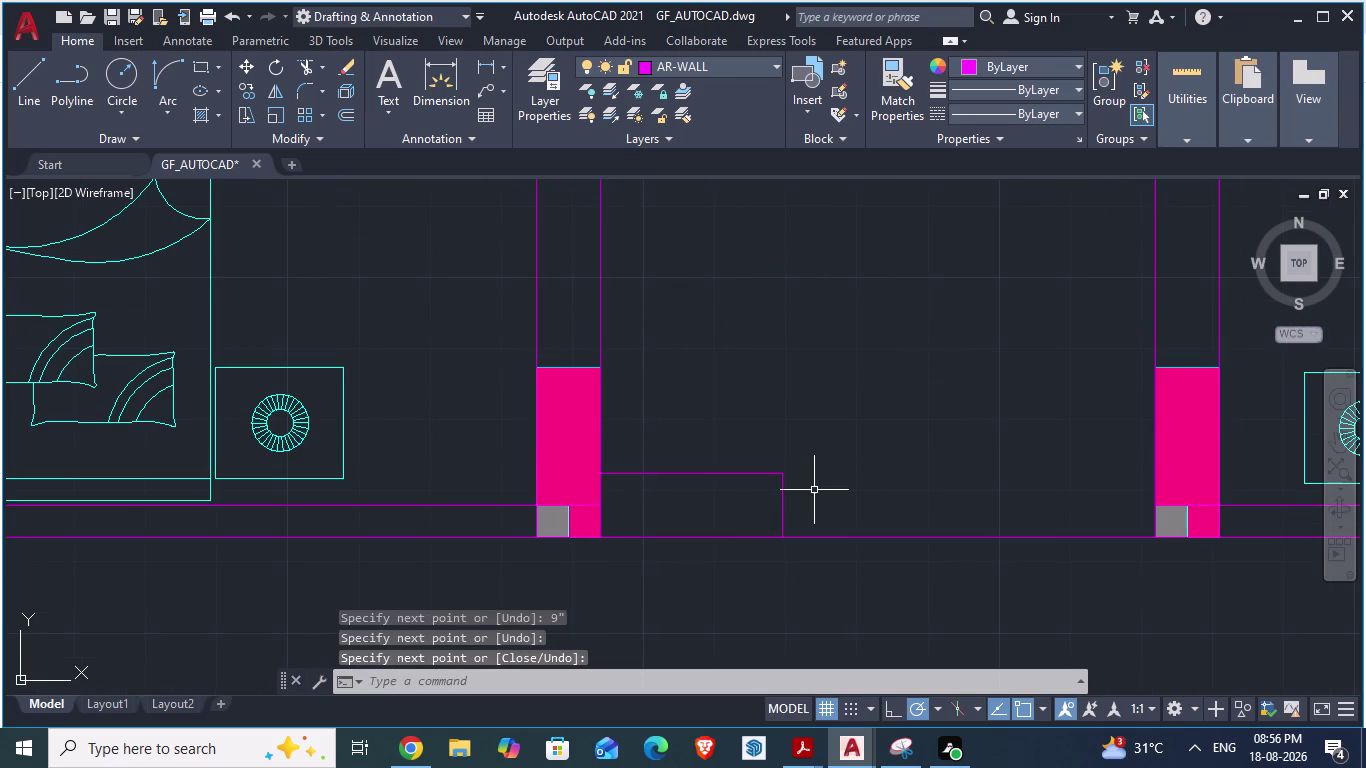
Draw a line from the left column's face to the right column's edge, then select the short vertical line.
key(l)
key(Return)
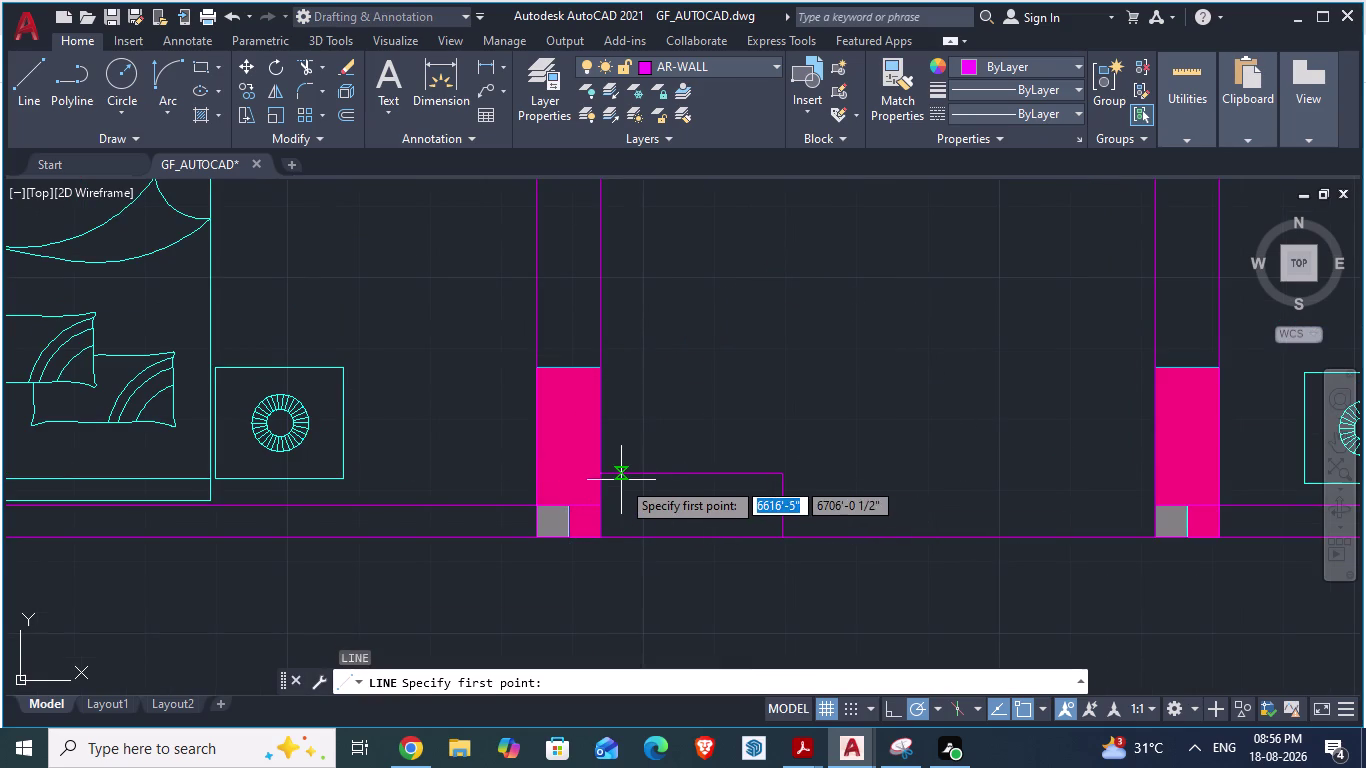
click(606, 474)
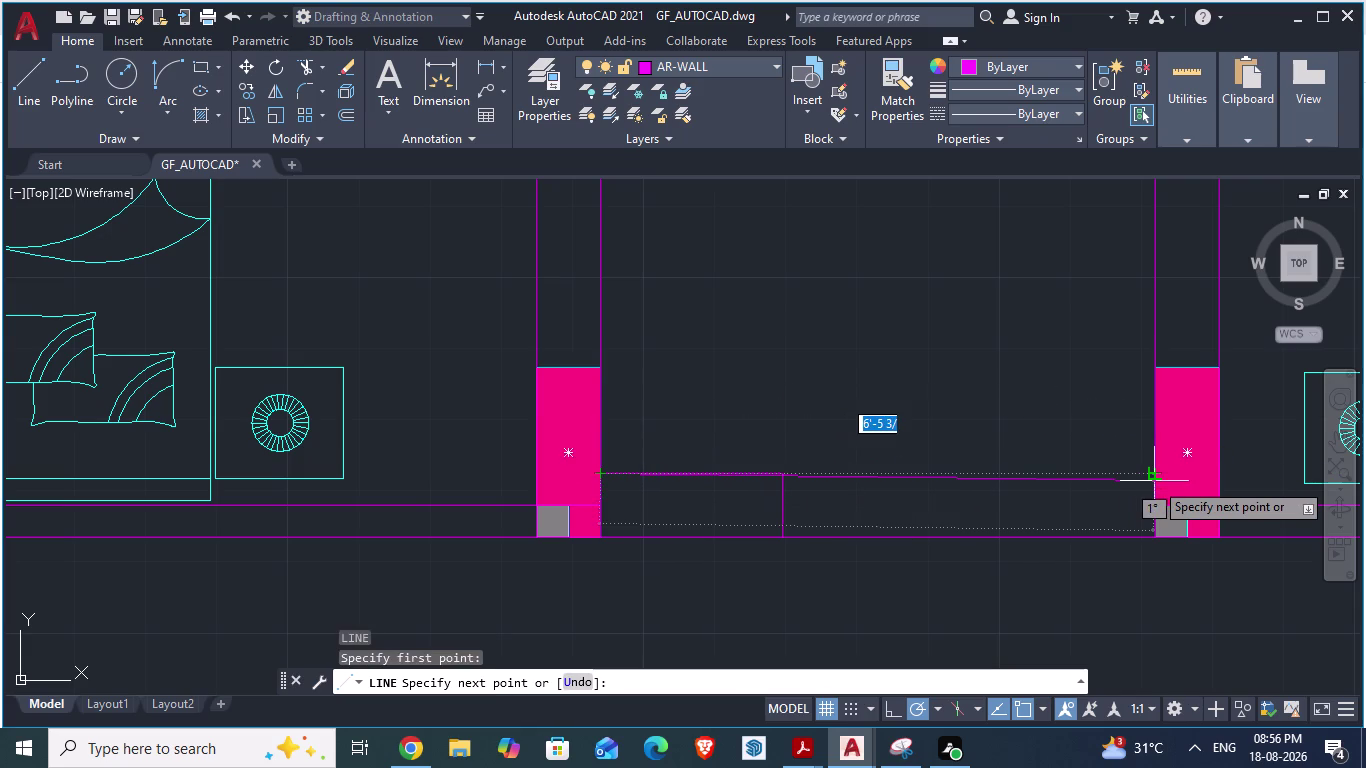
click(1154, 476)
key(Return)
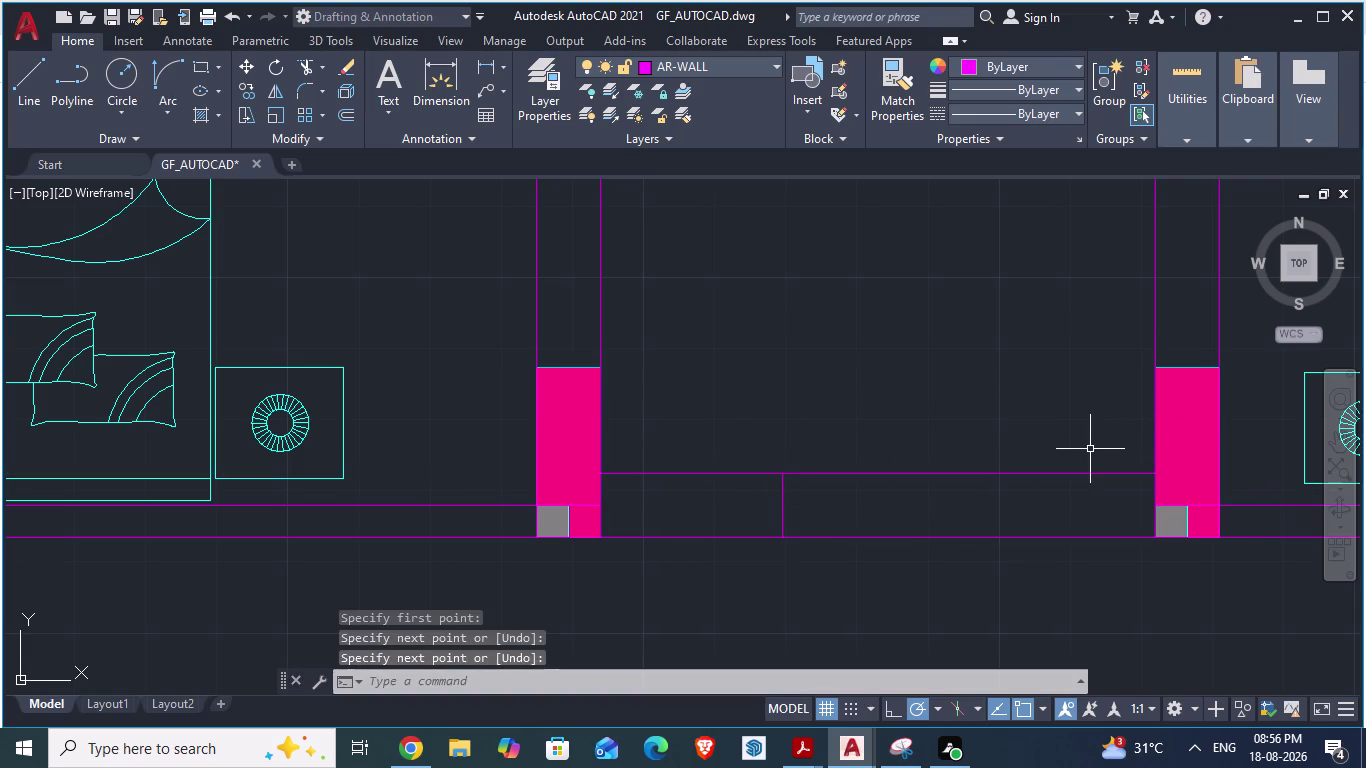
click(781, 494)
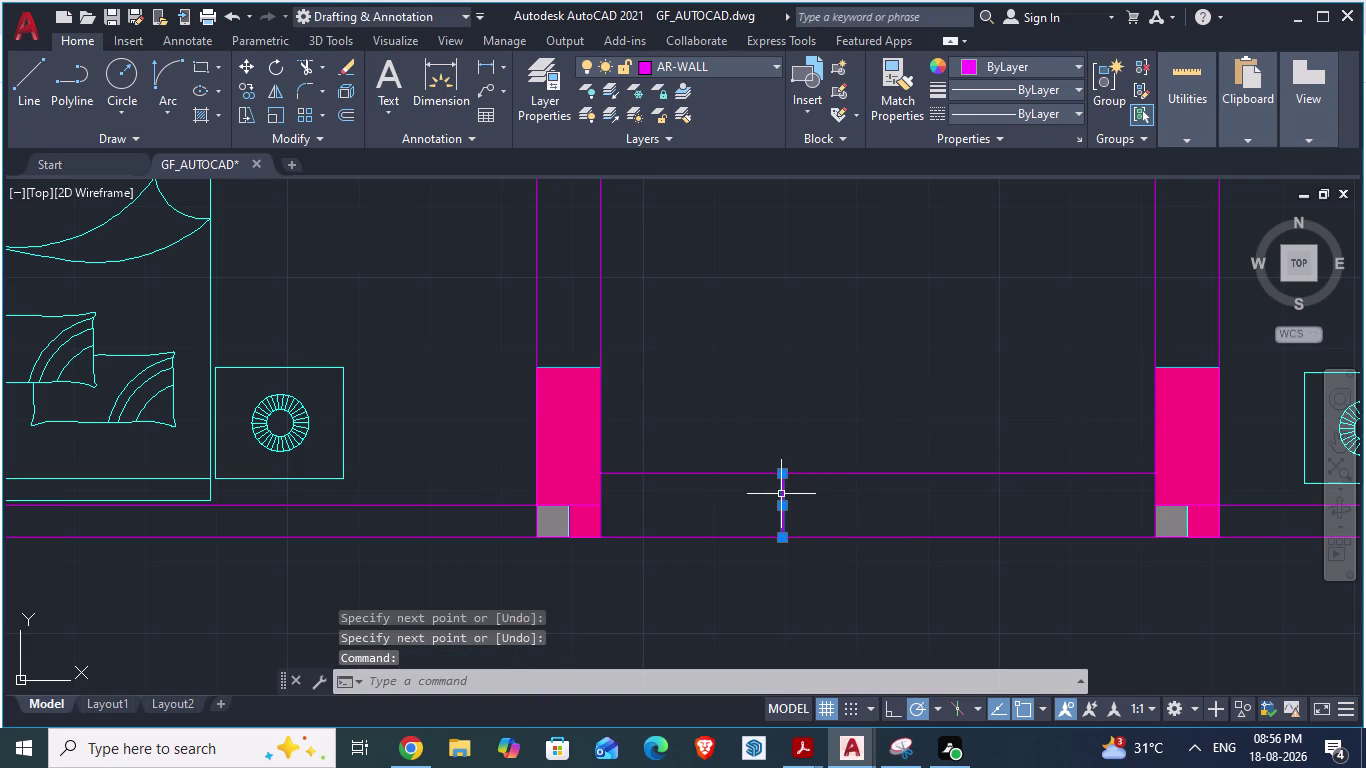
Erase the short vertical line between the columns.
key(Delete)
scroll(down, 3)
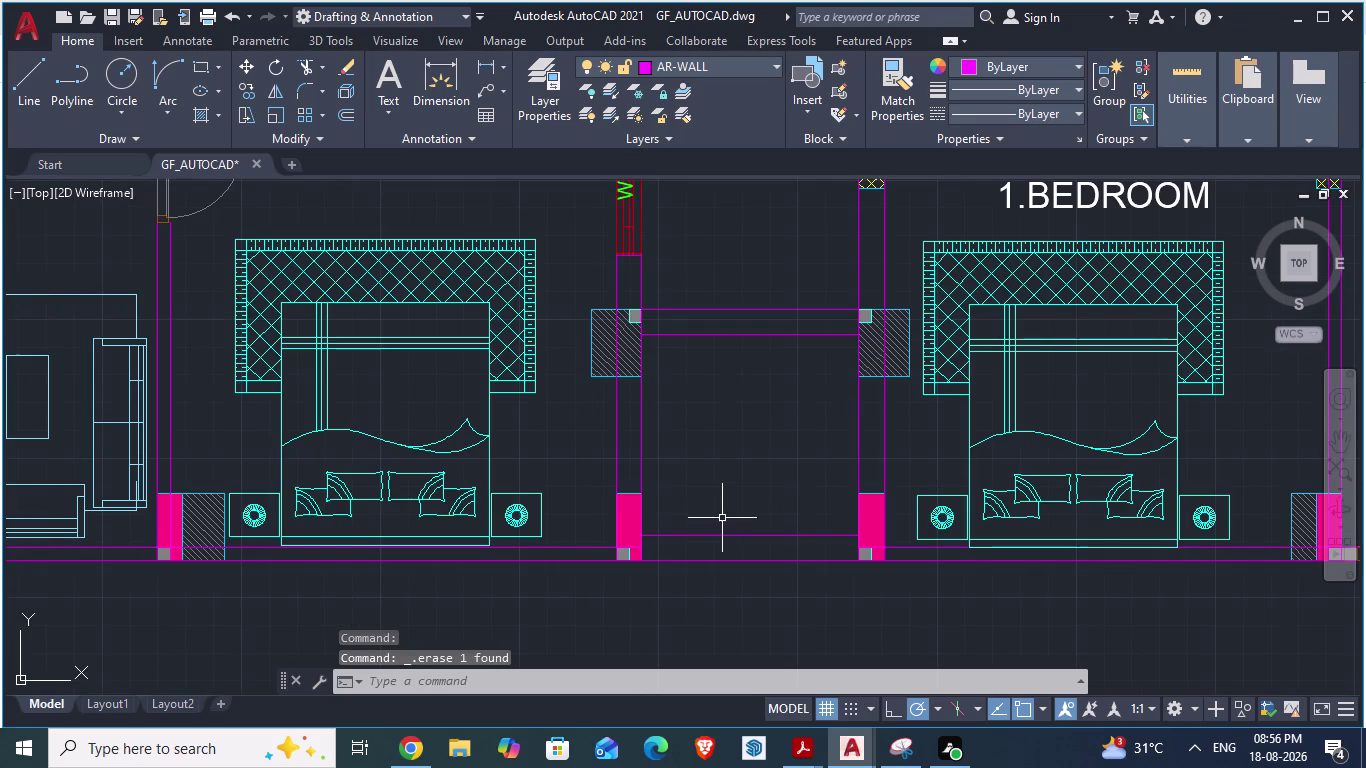
key(alt+Tab)
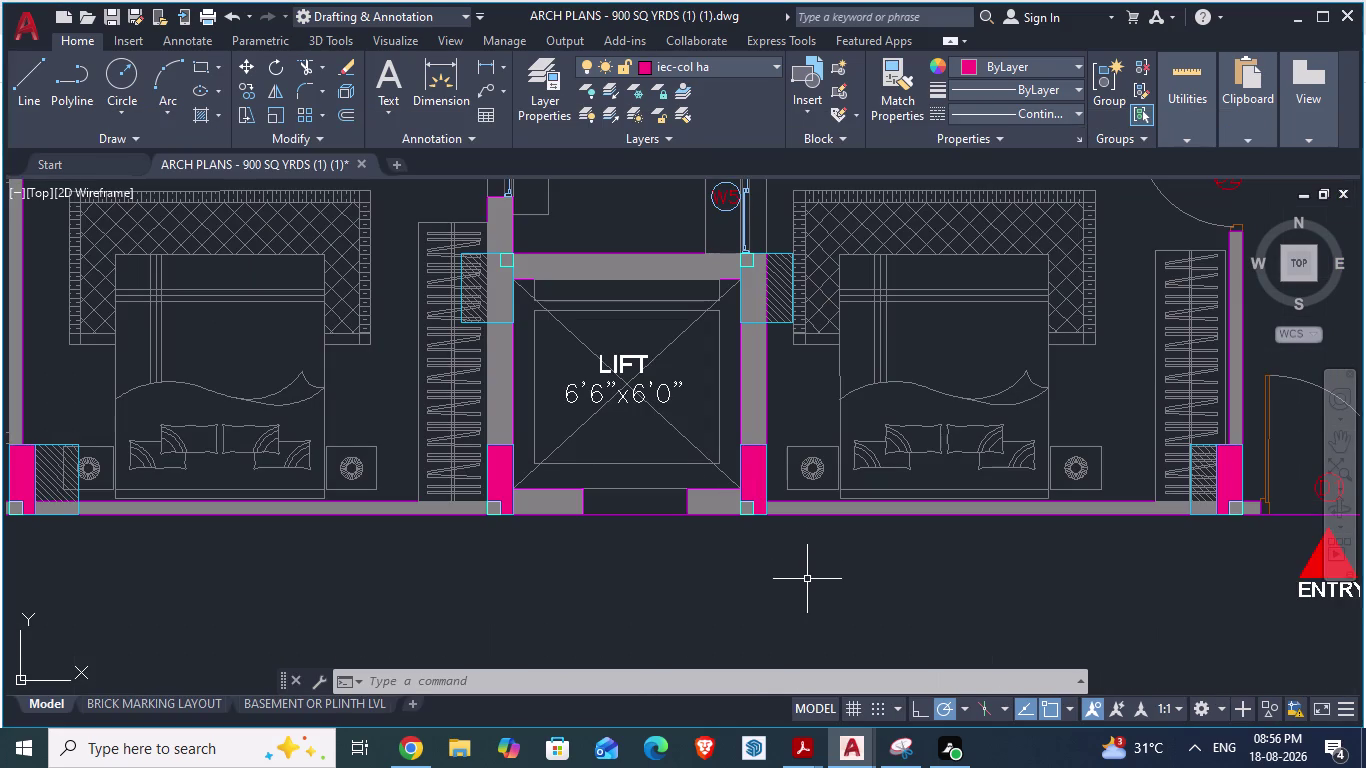
key(alt+Tab)
scroll(up, 3)
scroll(up, 3)
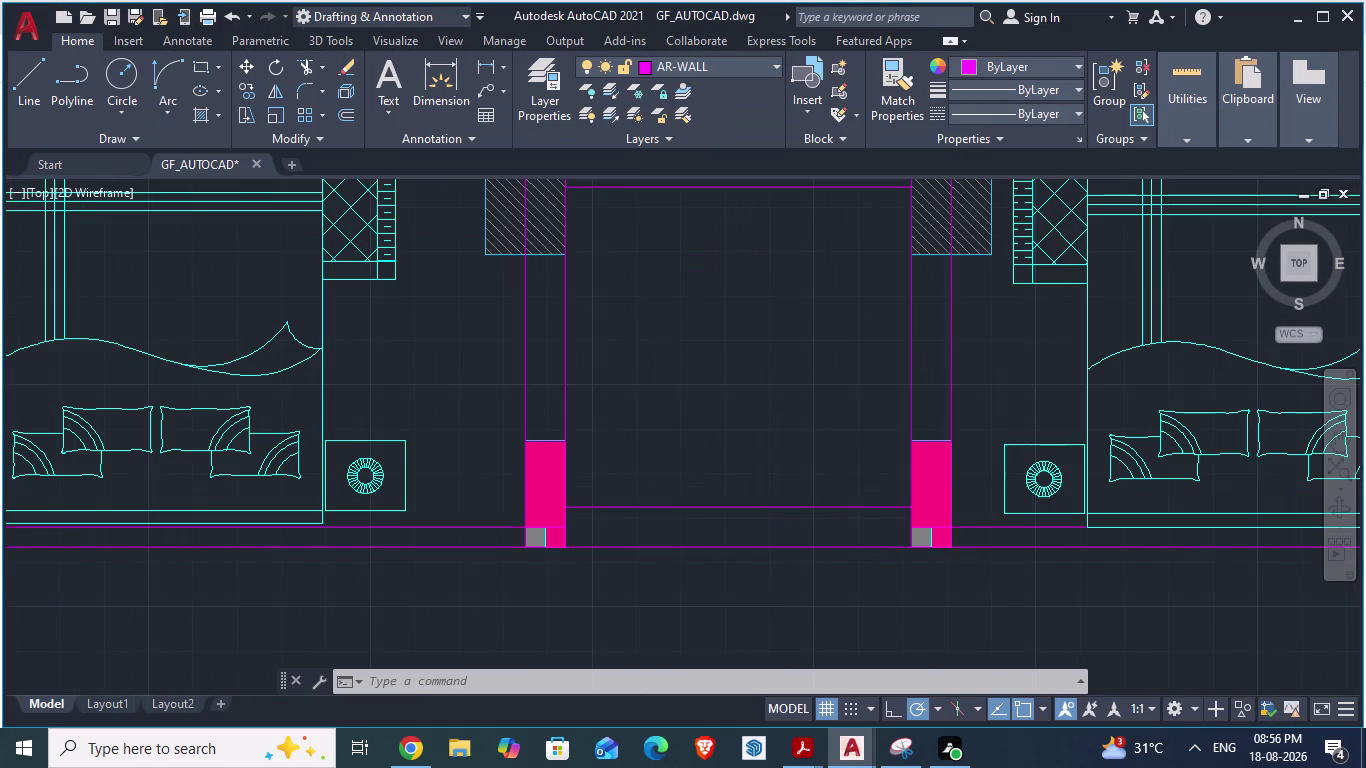
In ARCH PLANS, start a DIMALIGNED measurement at the lift wall corner, then cancel it.
key(alt+Tab)
scroll(up, 3)
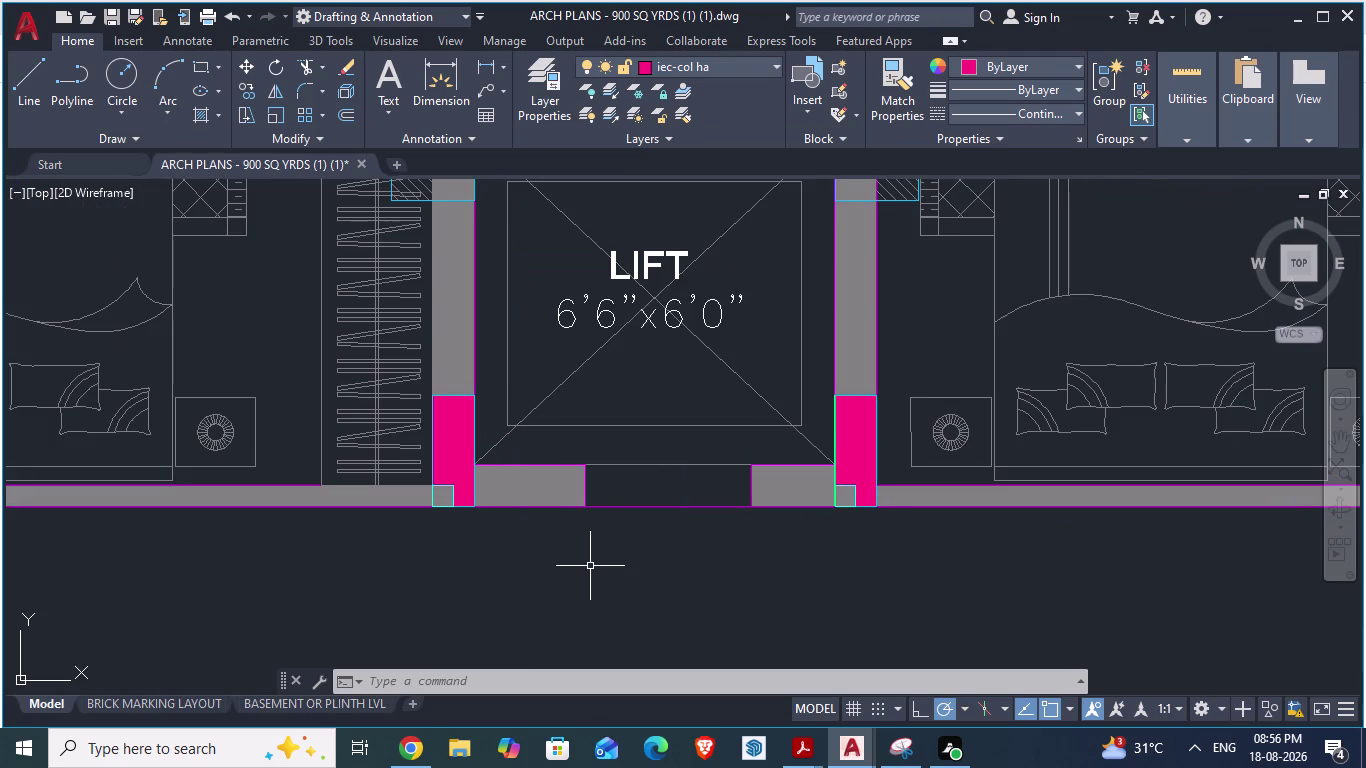
text(D)
text(A)
key(Return)
scroll(up, 3)
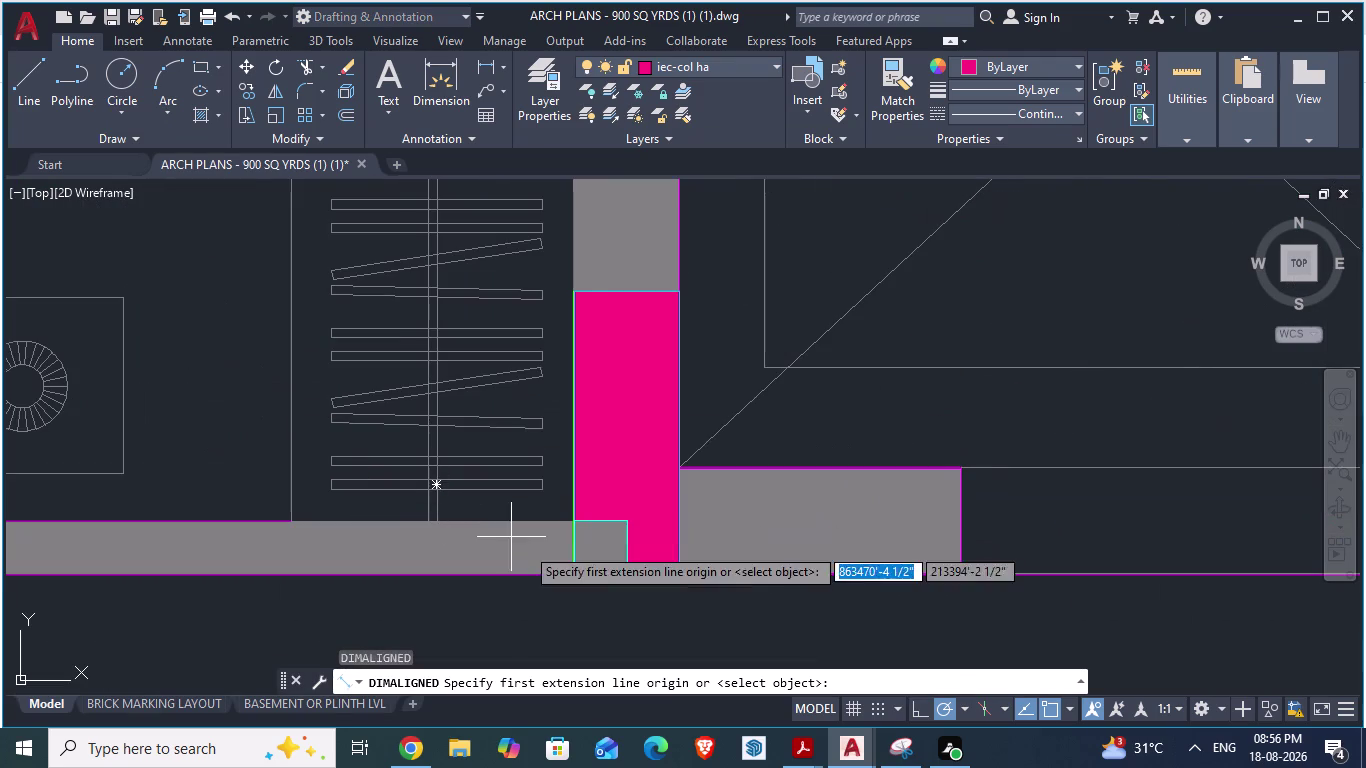
click(680, 467)
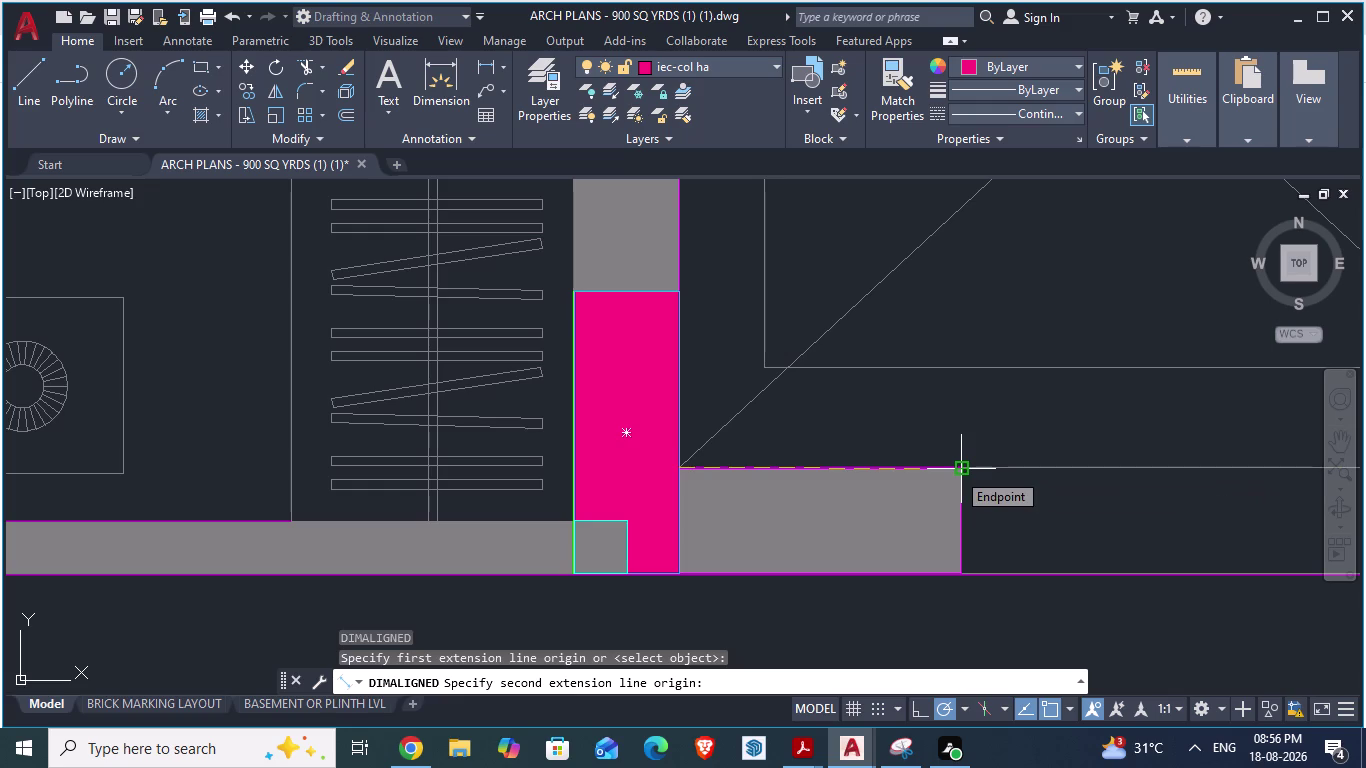
scroll(down, 3)
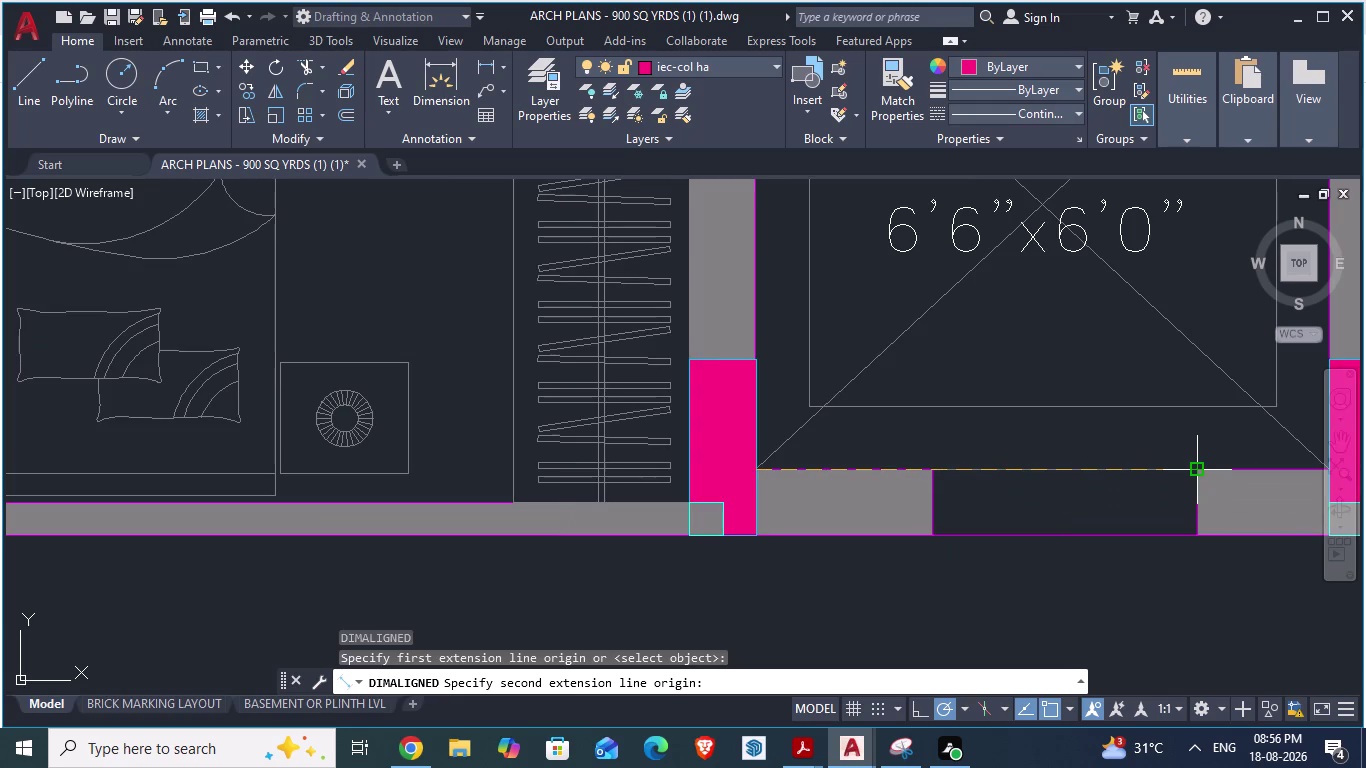
scroll(down, 3)
scroll(up, 3)
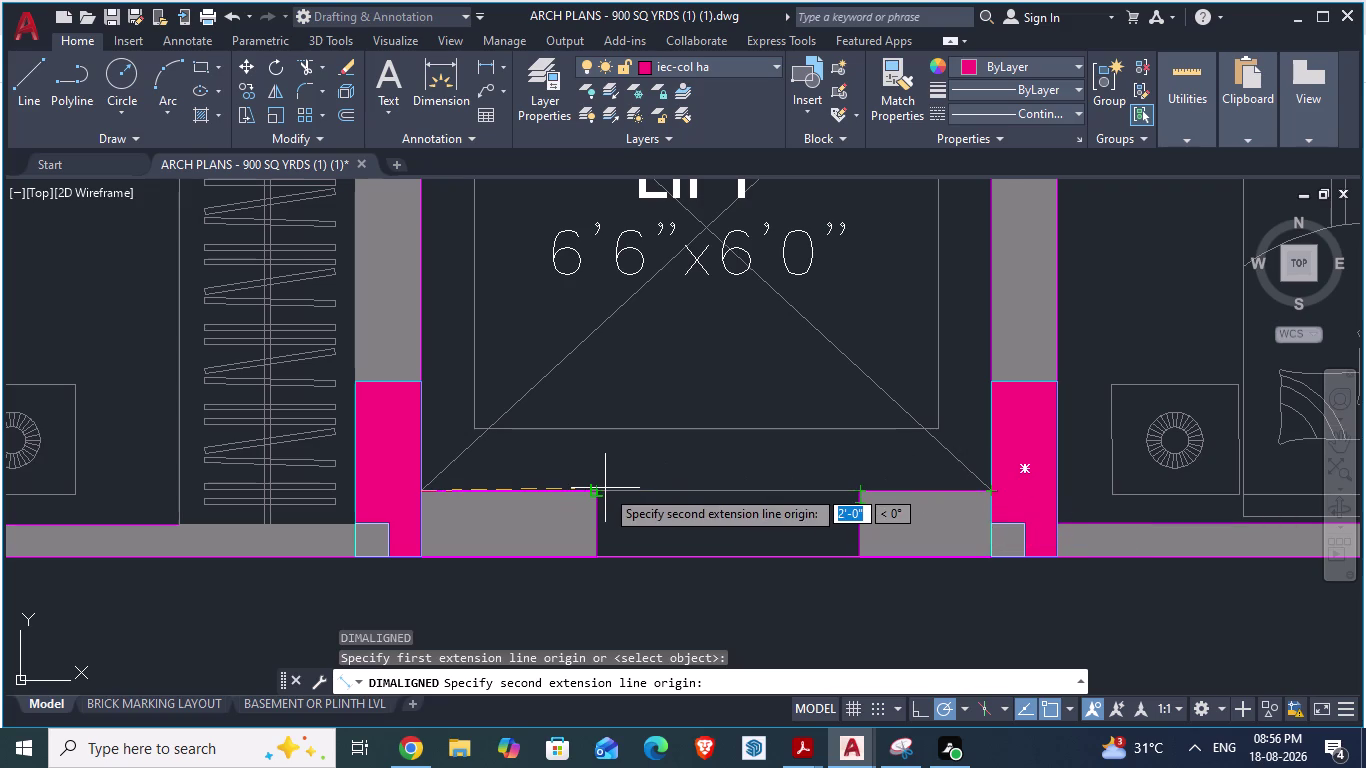
key(Escape)
key(alt+Tab)
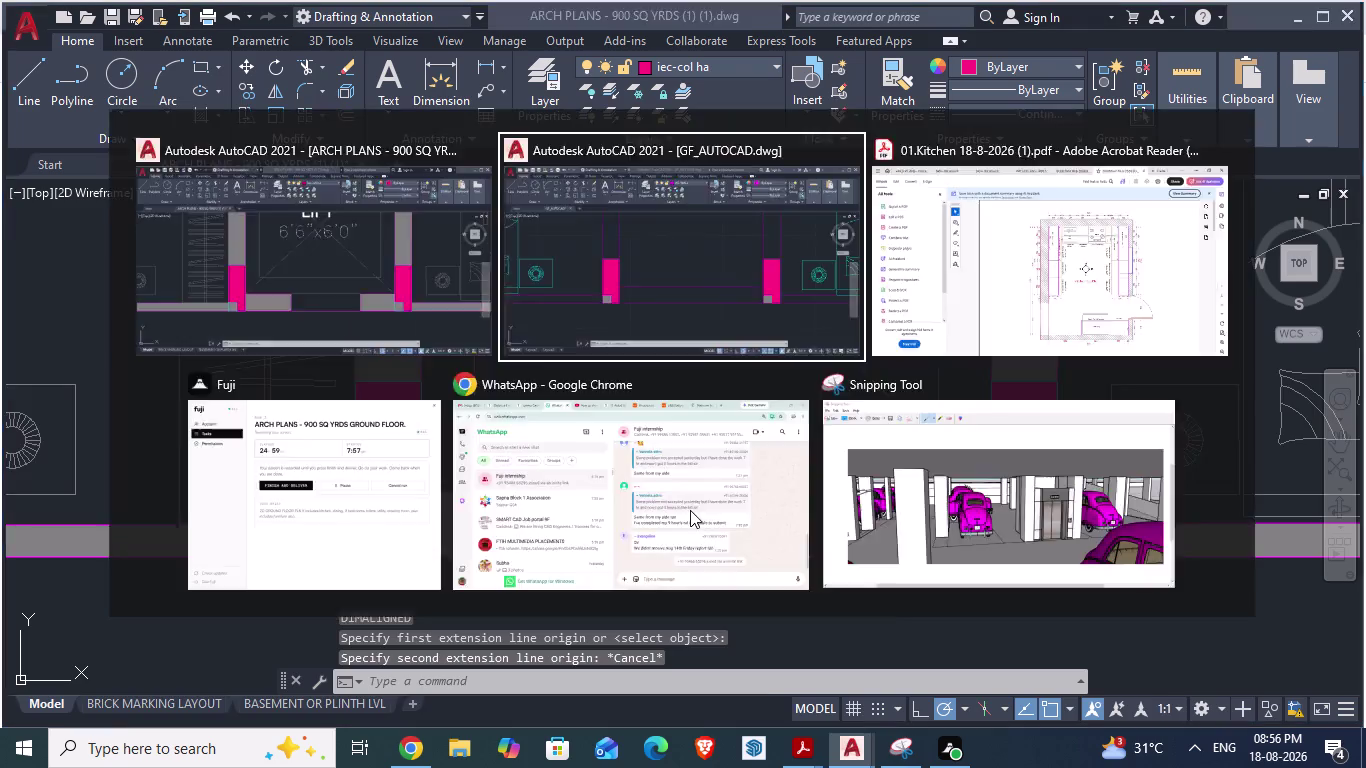
Draw a 2' line from the column's inner edge, then undo the misdrawn result.
scroll(up, 3)
scroll(down, 3)
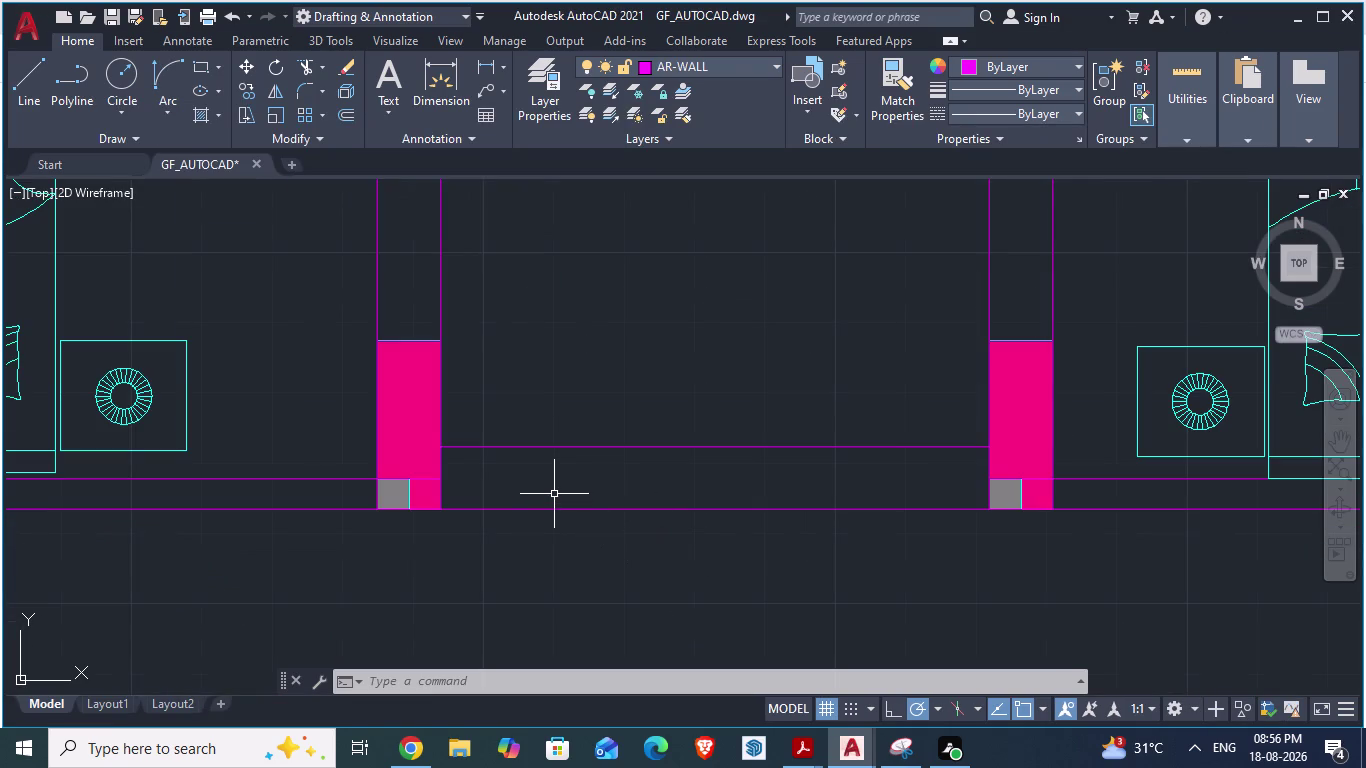
key(Escape)
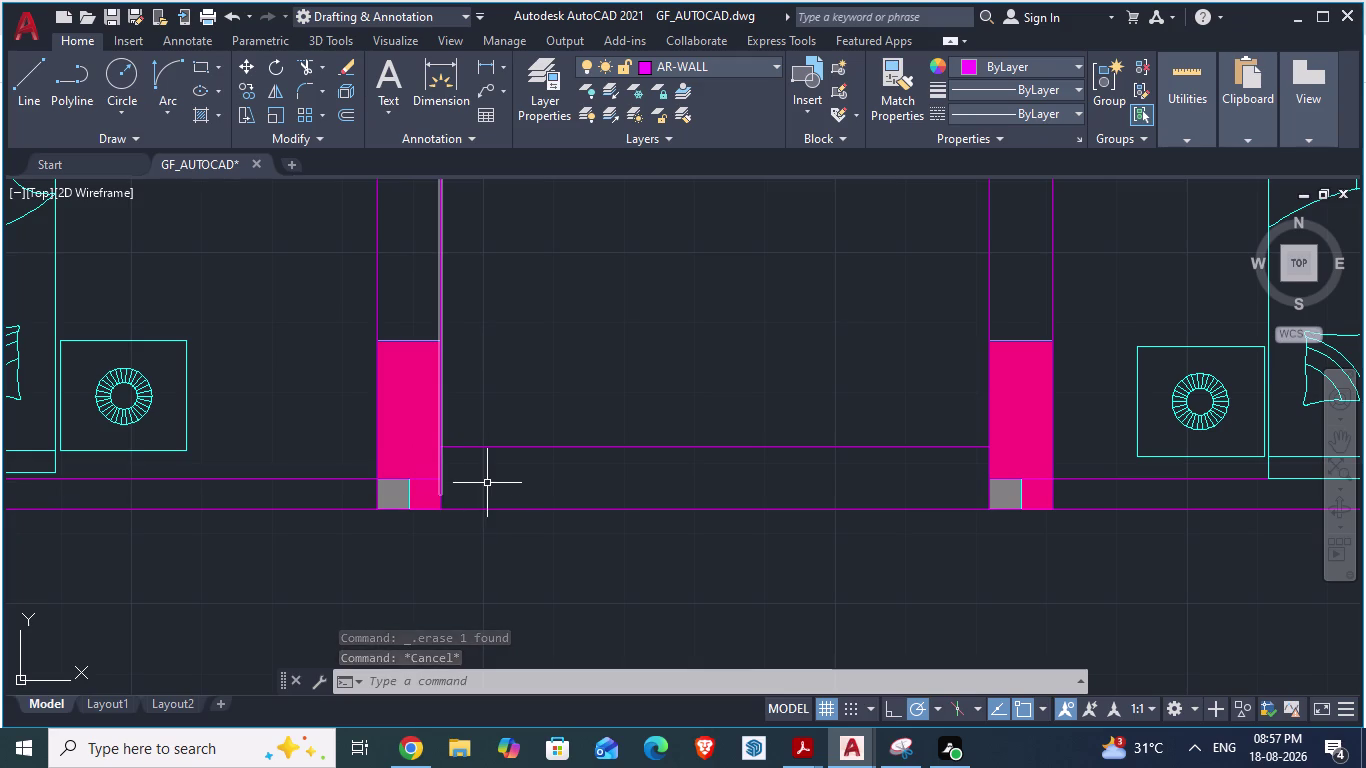
key(l)
key(Return)
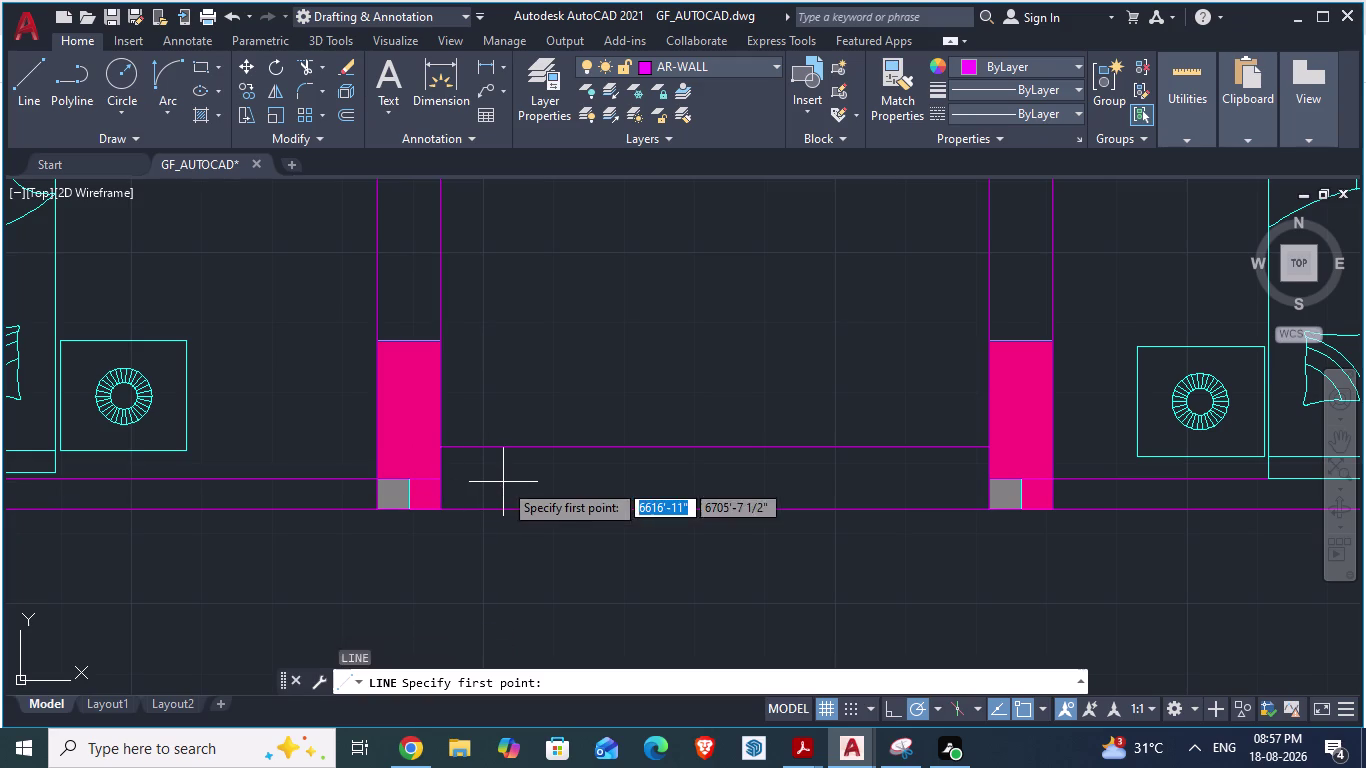
scroll(up, 3)
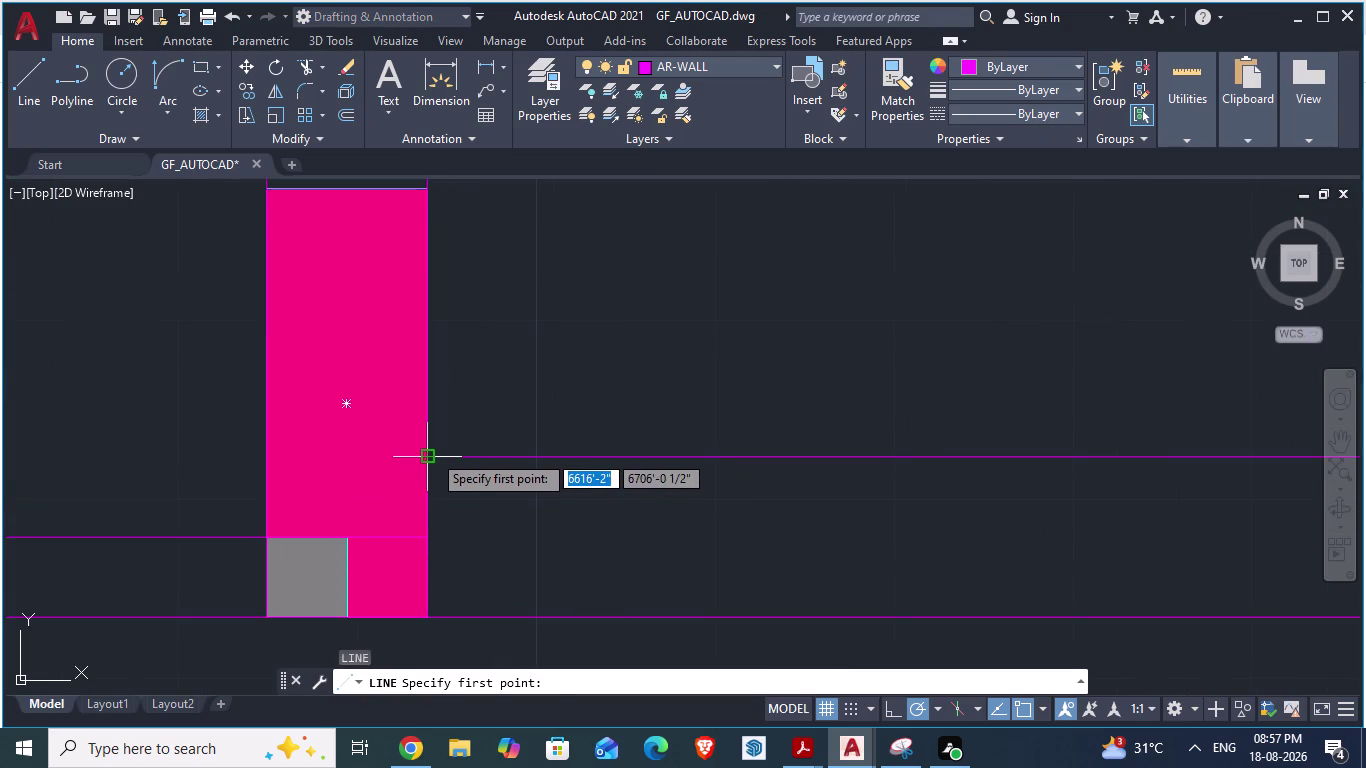
click(431, 453)
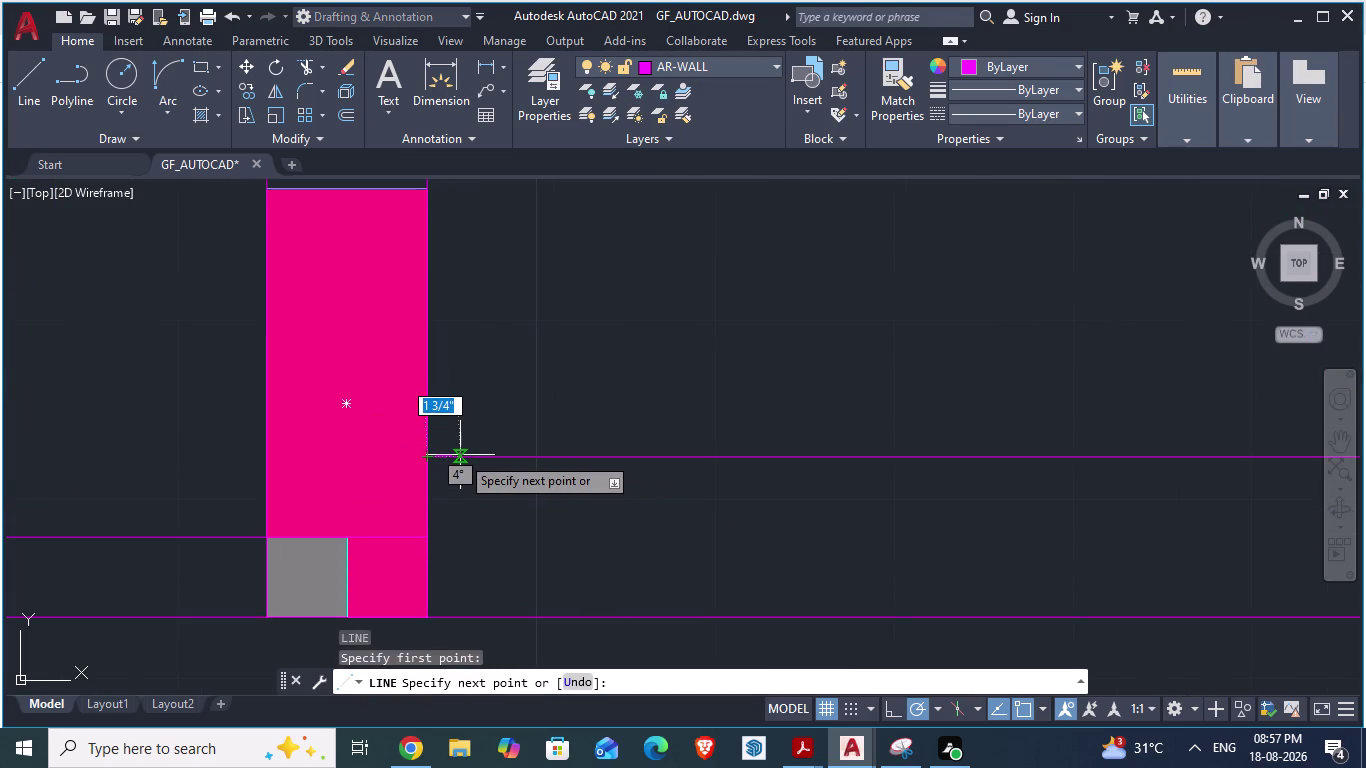
text(2)
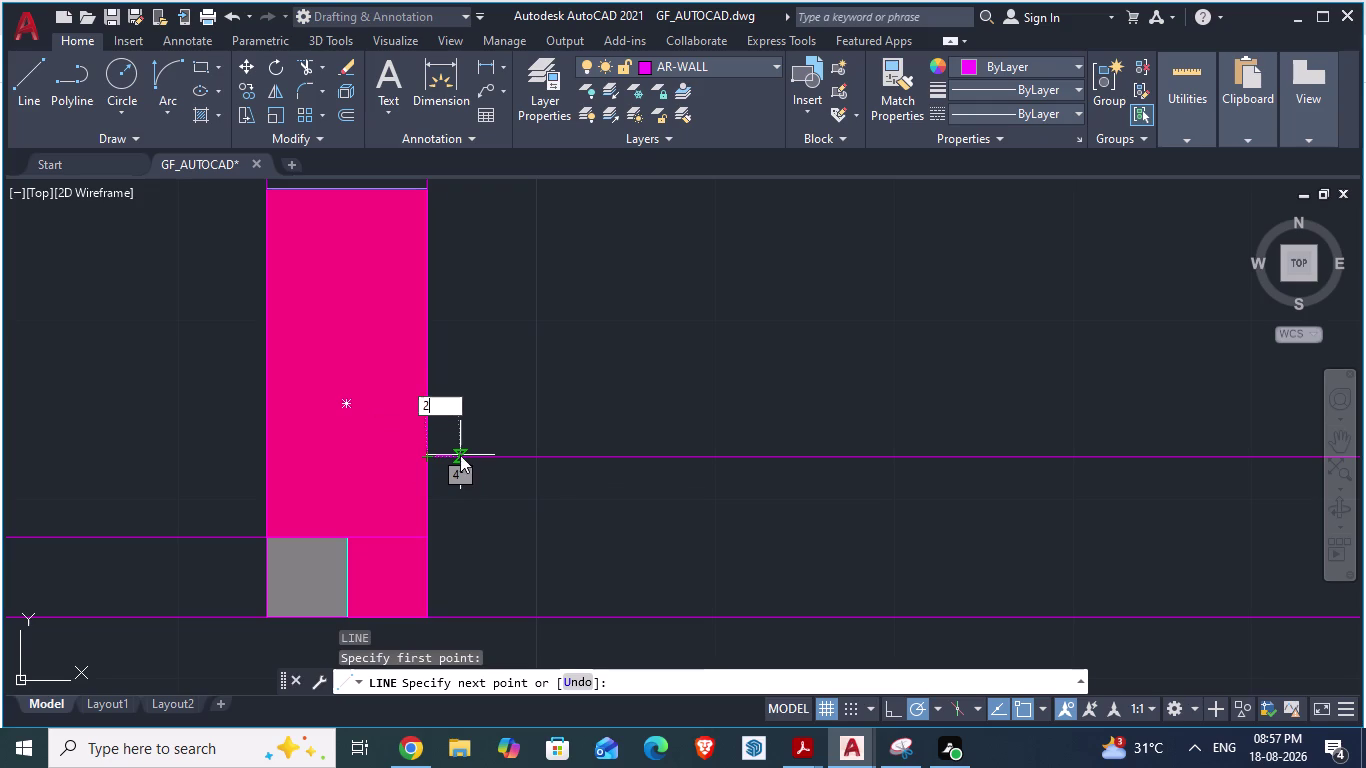
text(')
key(Return)
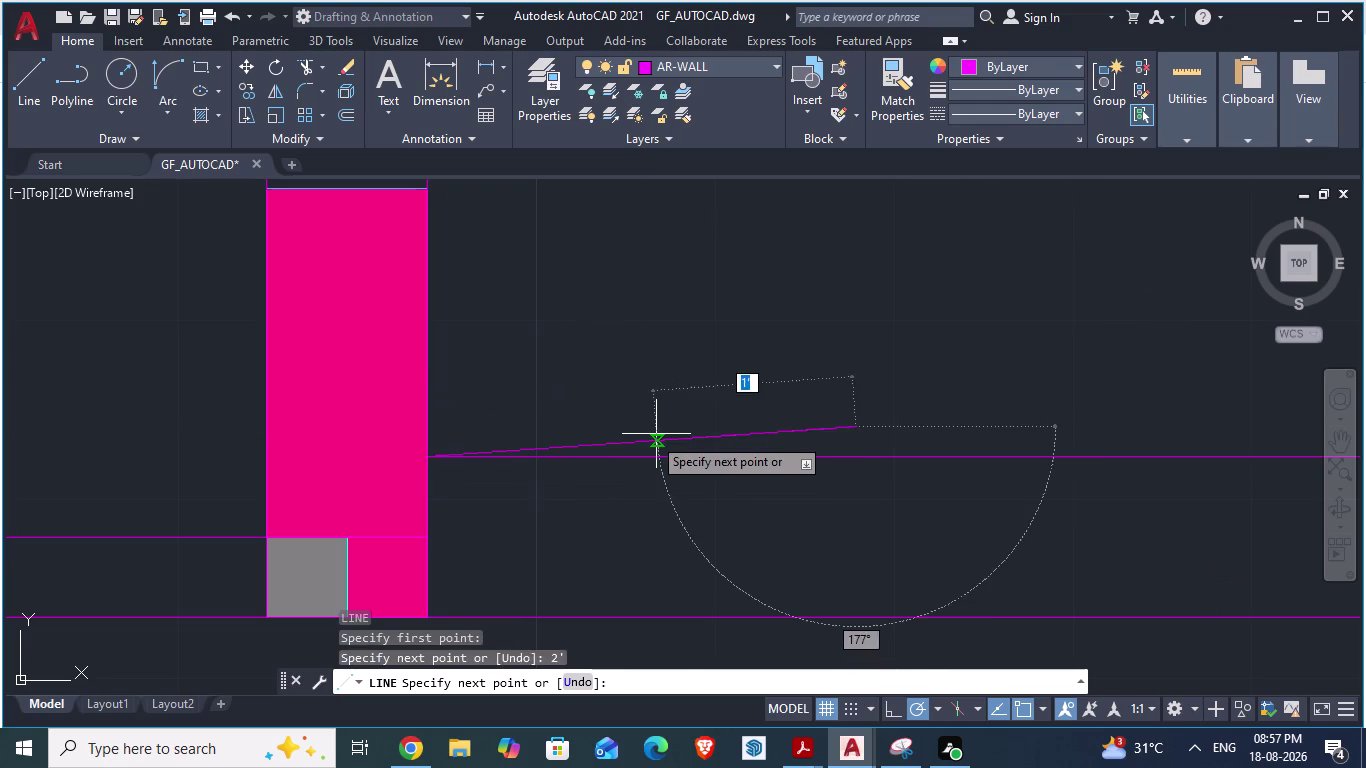
key(Escape)
key(ctrl+z)
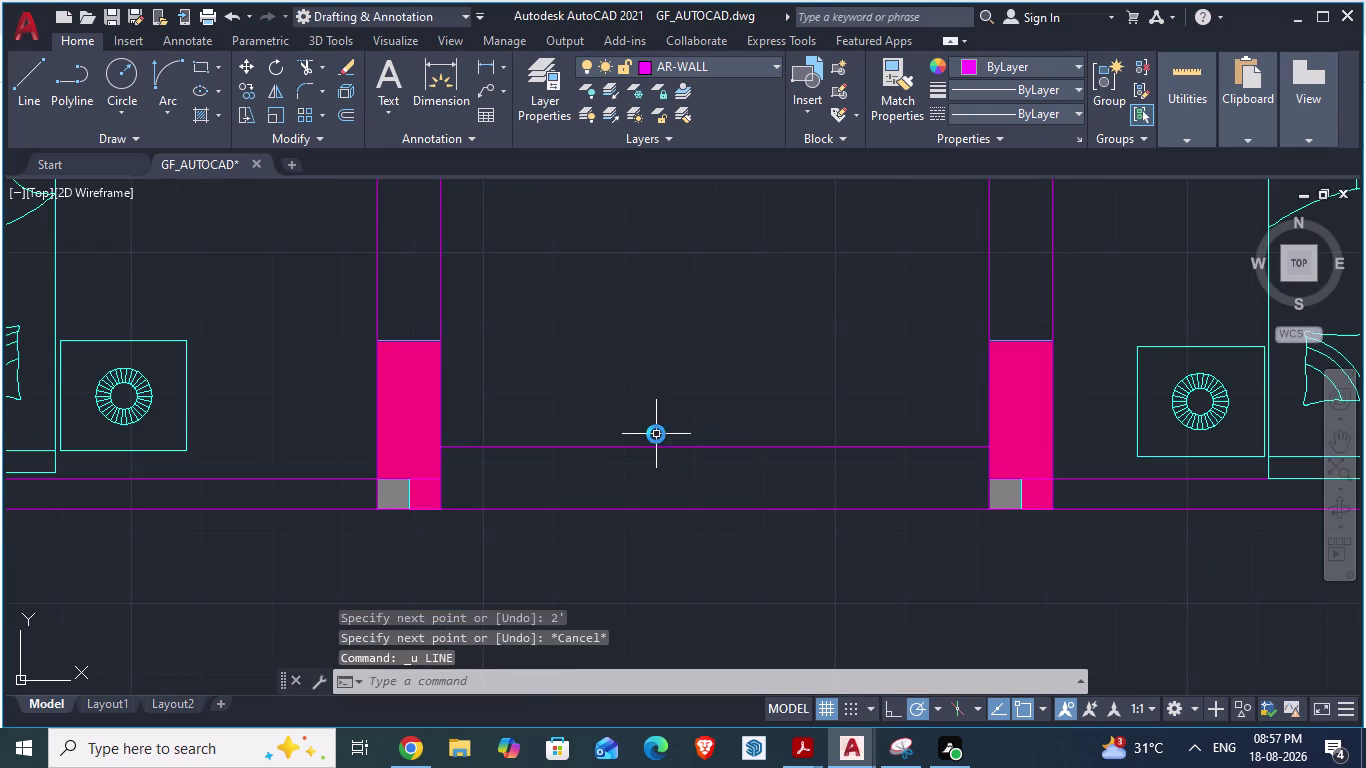
Draw a line 2' right from the left column's edge, then a vertical leg upward.
scroll(down, 3)
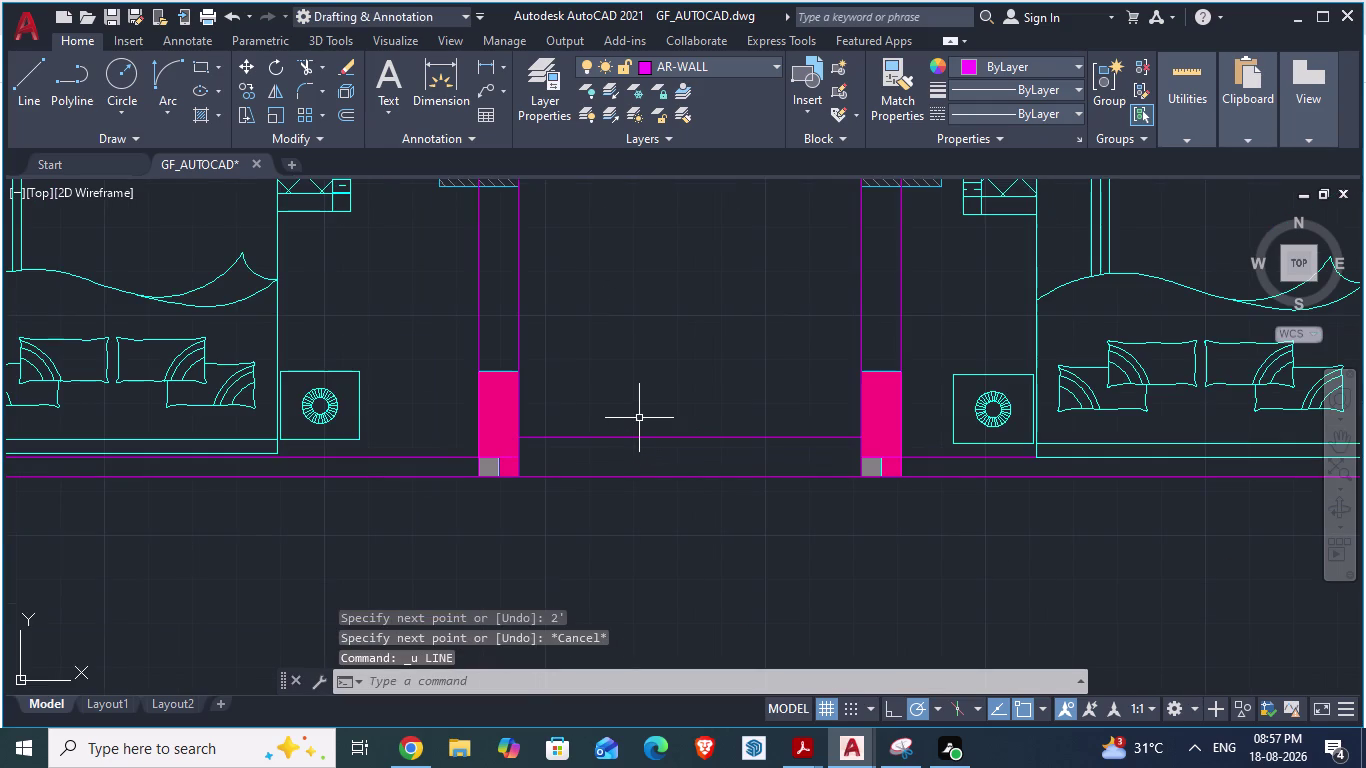
scroll(up, 3)
key(space)
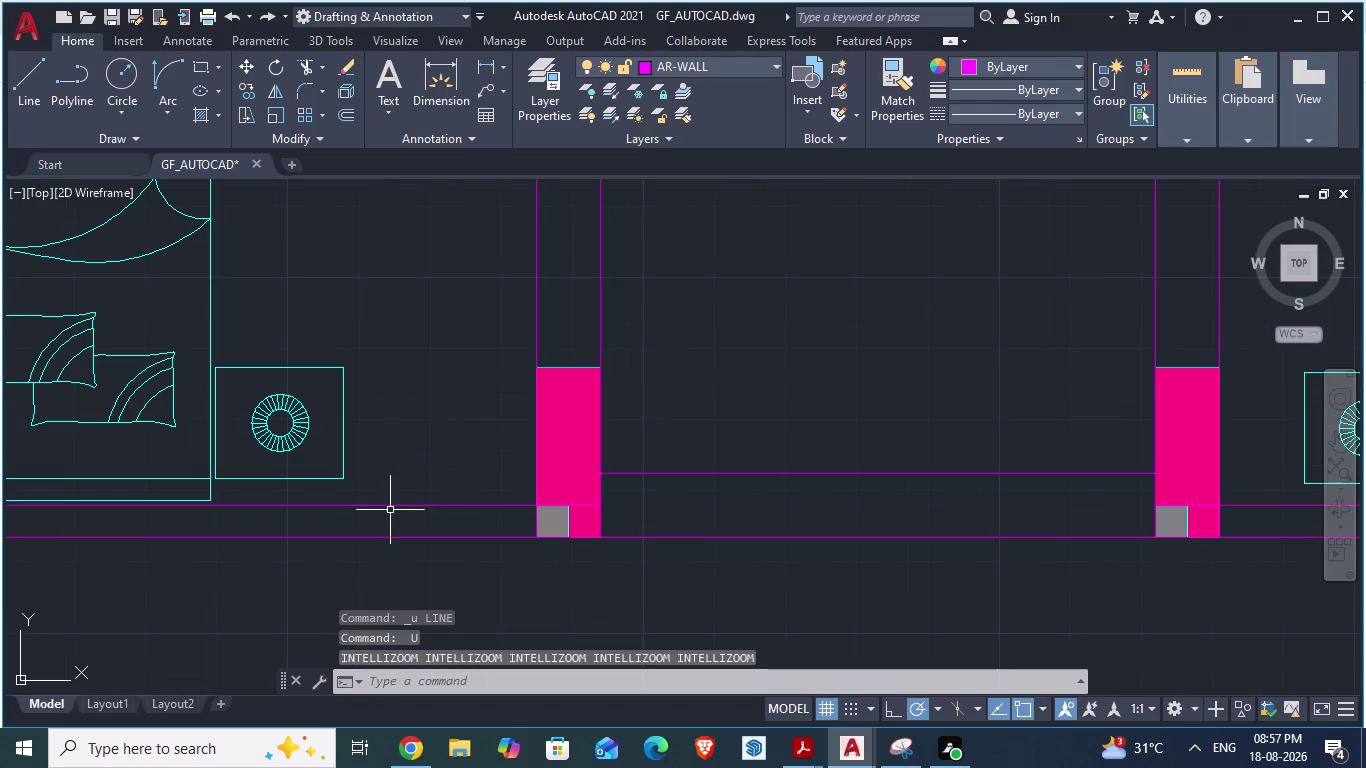
key(Escape)
key(l)
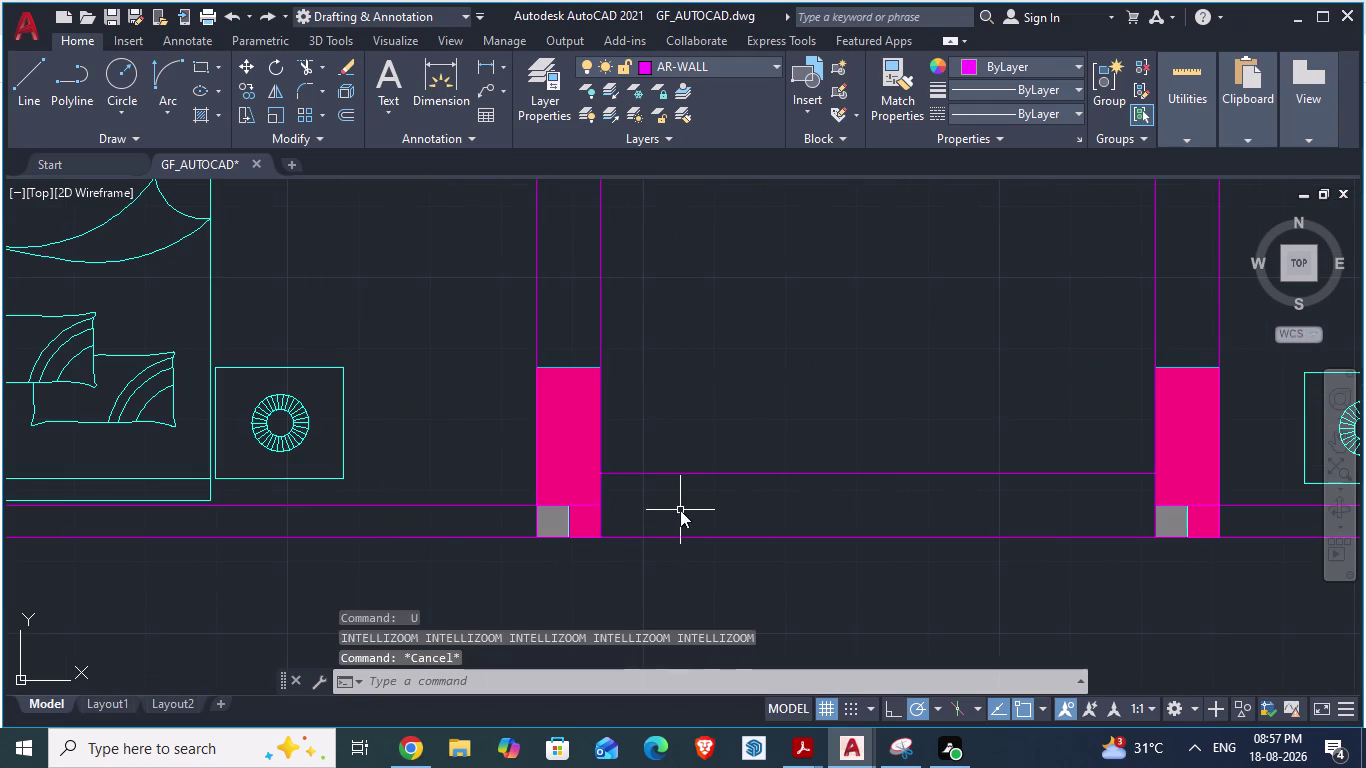
key(Return)
click(598, 508)
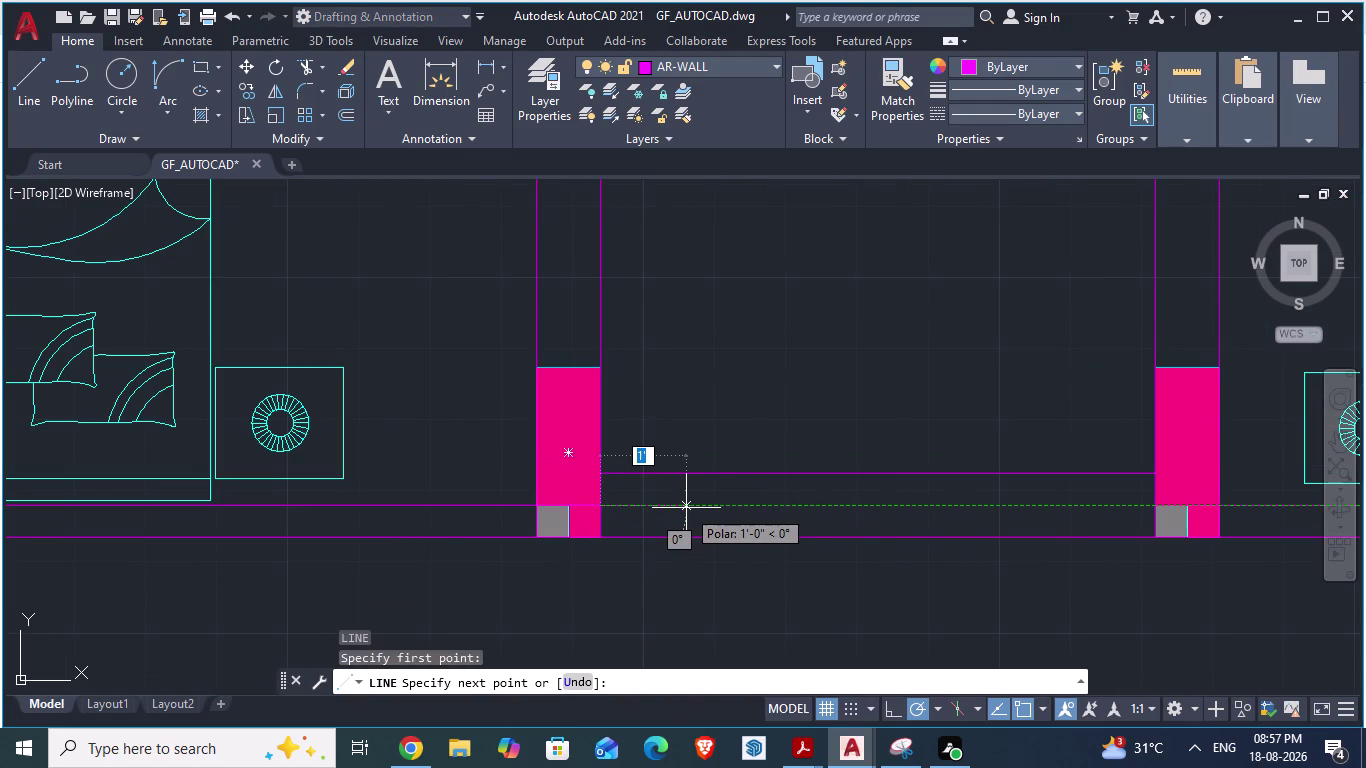
text(2')
key(Return)
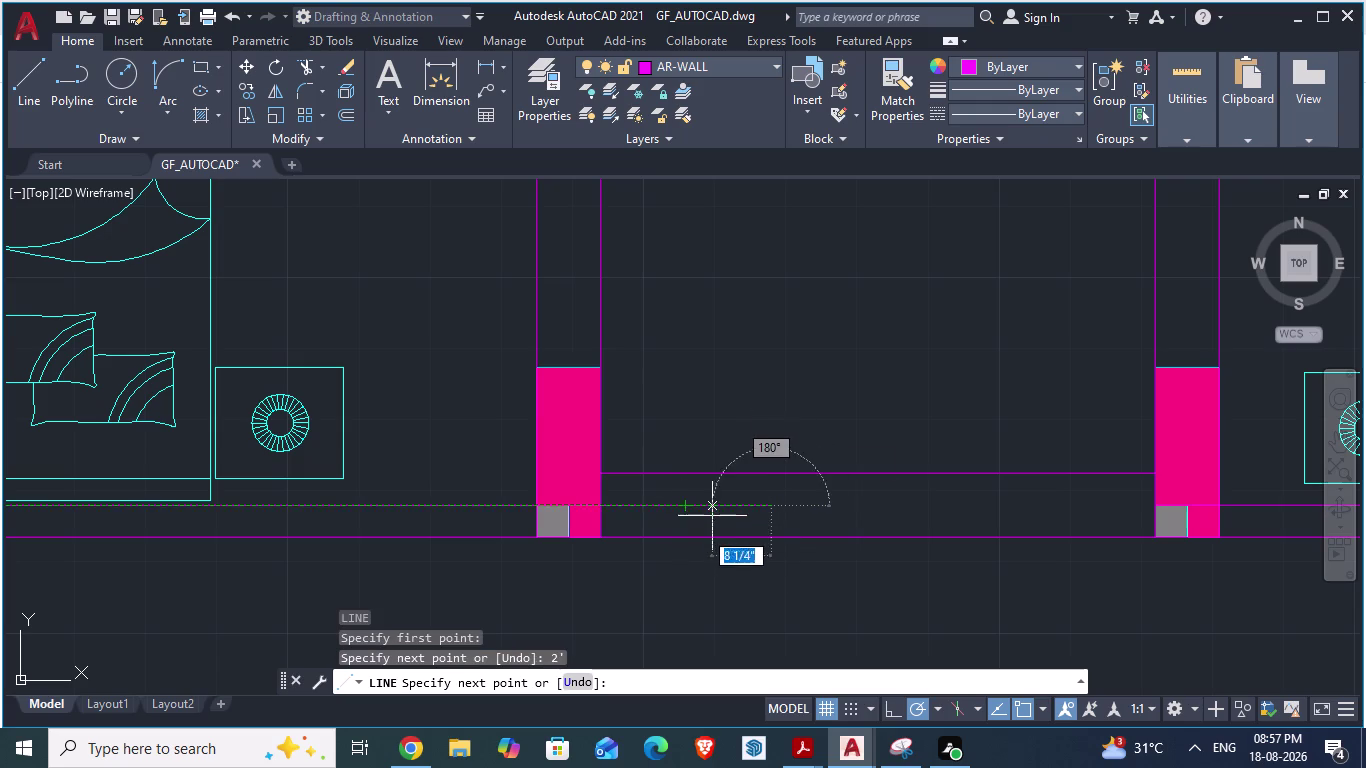
click(779, 403)
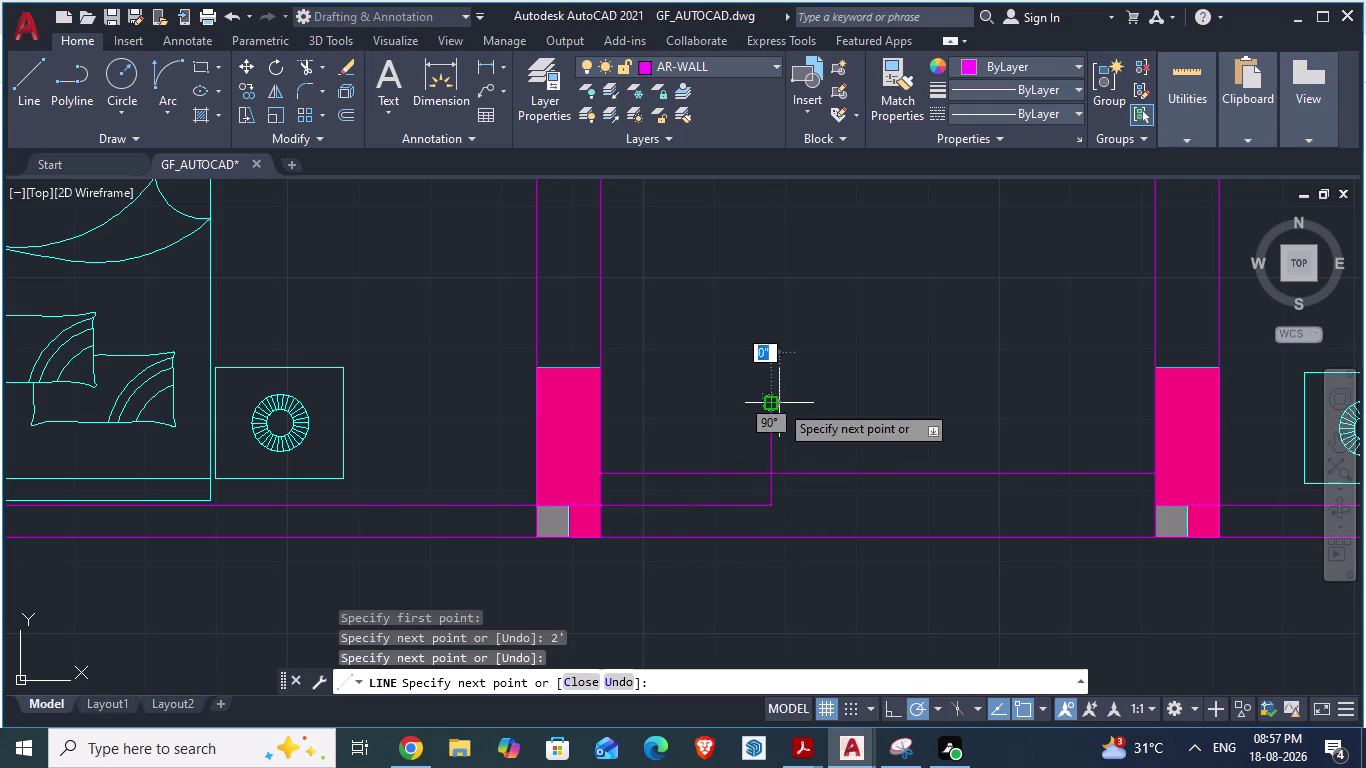
key(Return)
scroll(down, 3)
scroll(up, 3)
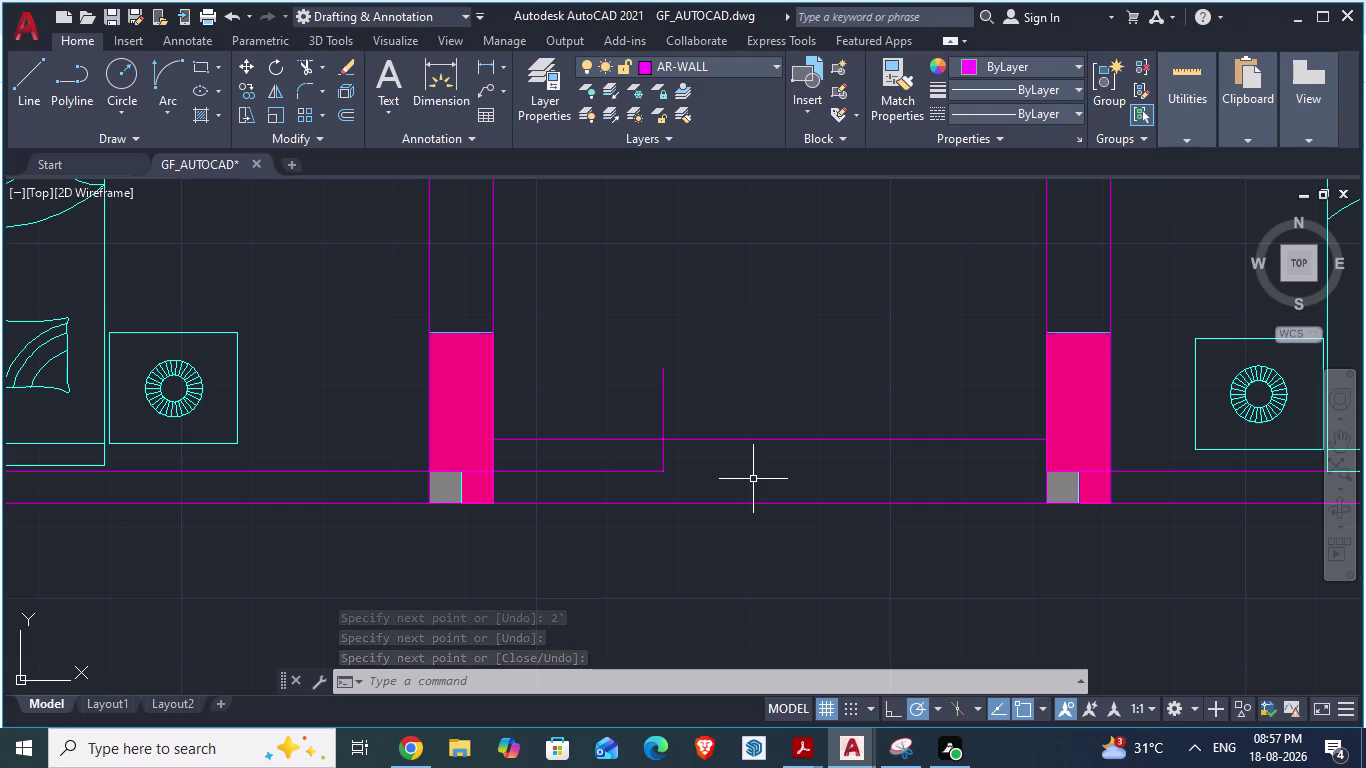
Extend the vertical marker line downward.
text(EX)
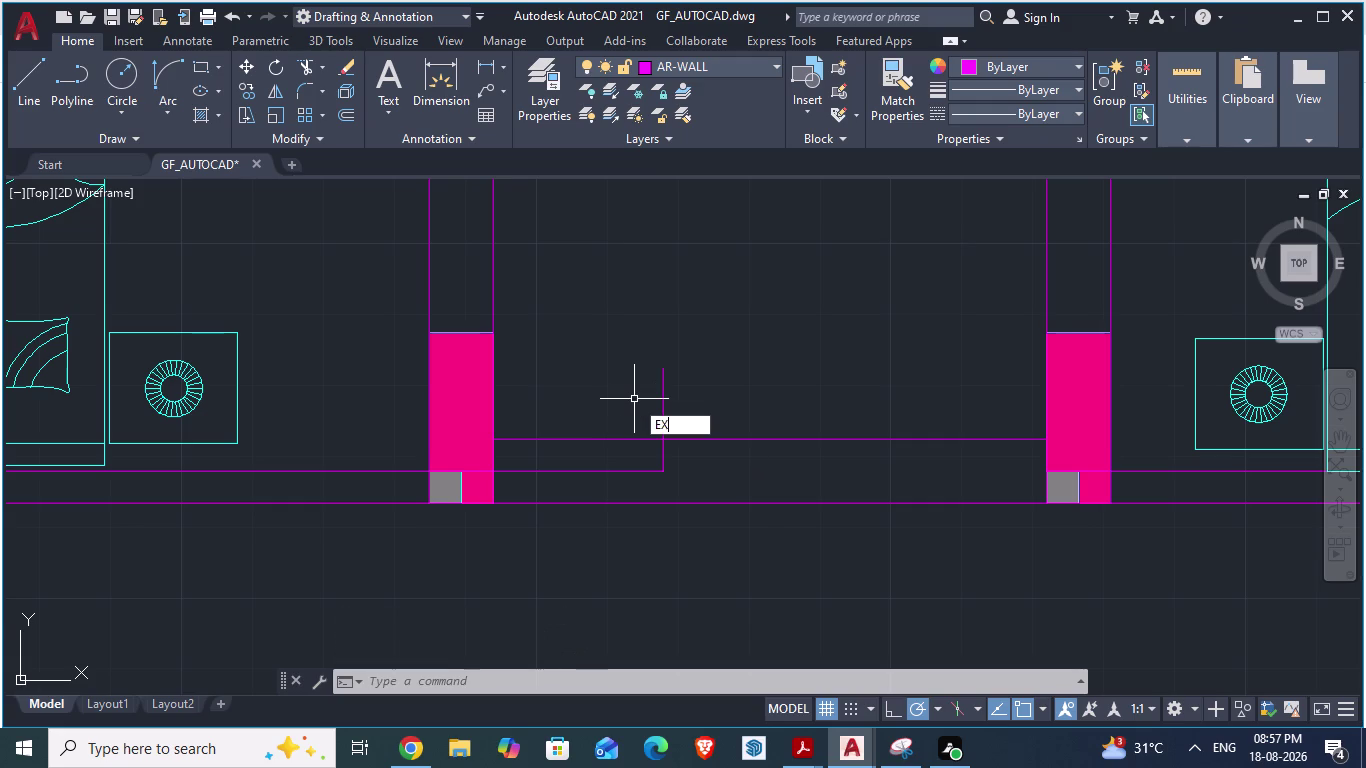
key(Return)
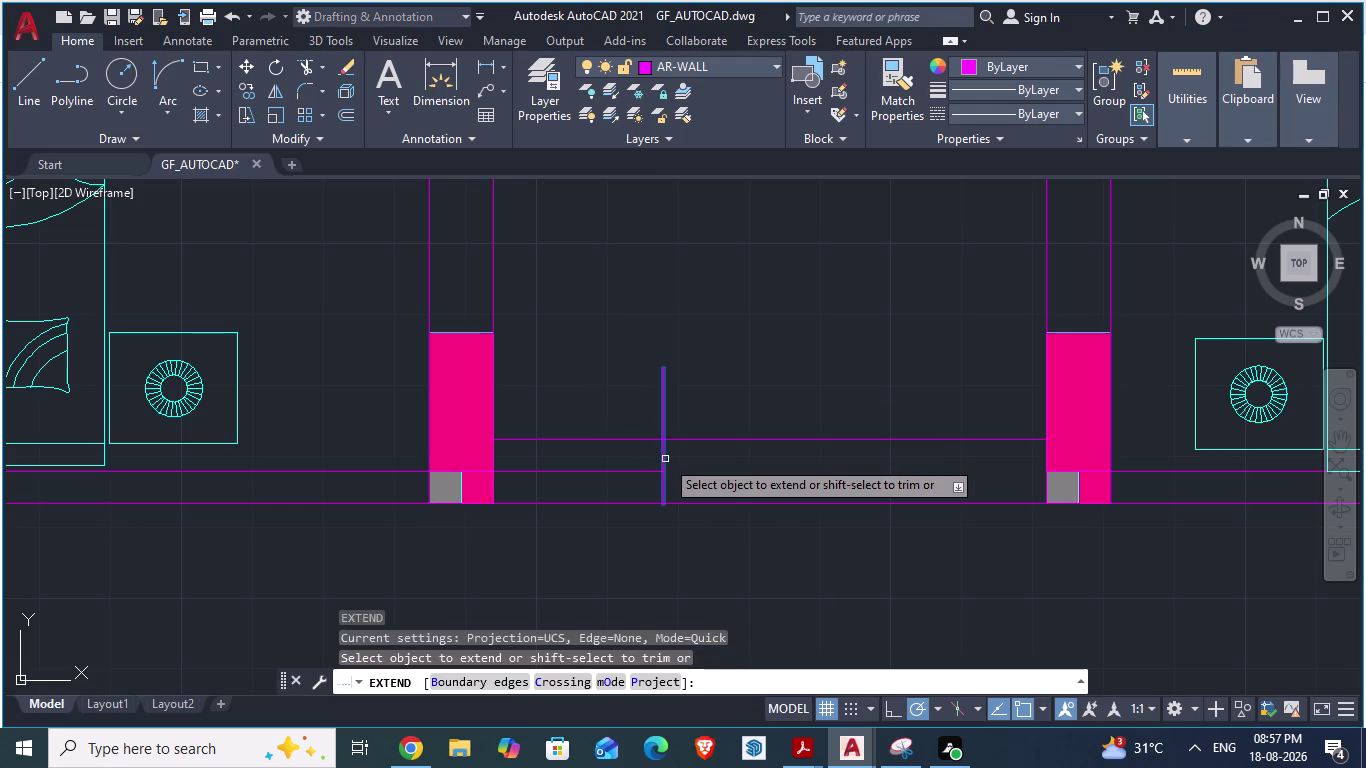
click(665, 459)
key(Escape)
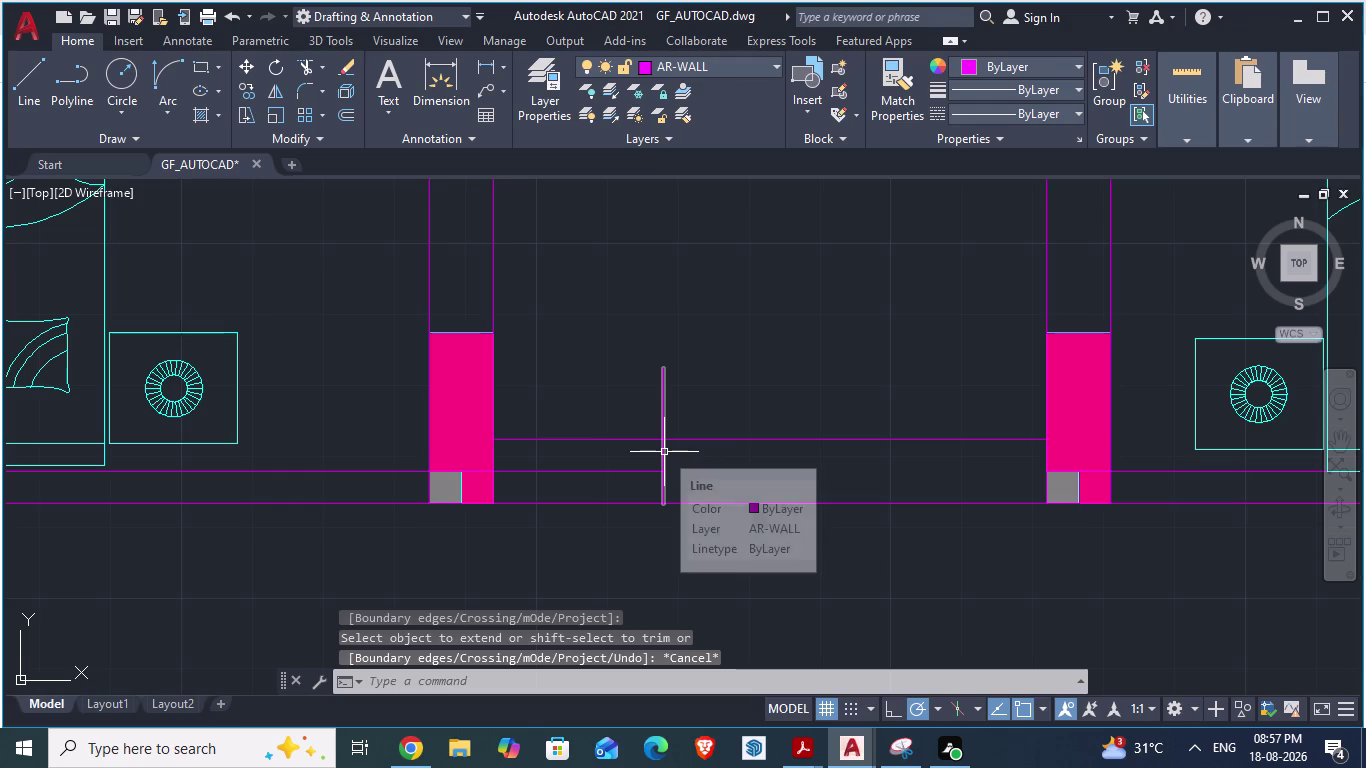
Offset the vertical line 3' to the right and delete the stray line.
key(o)
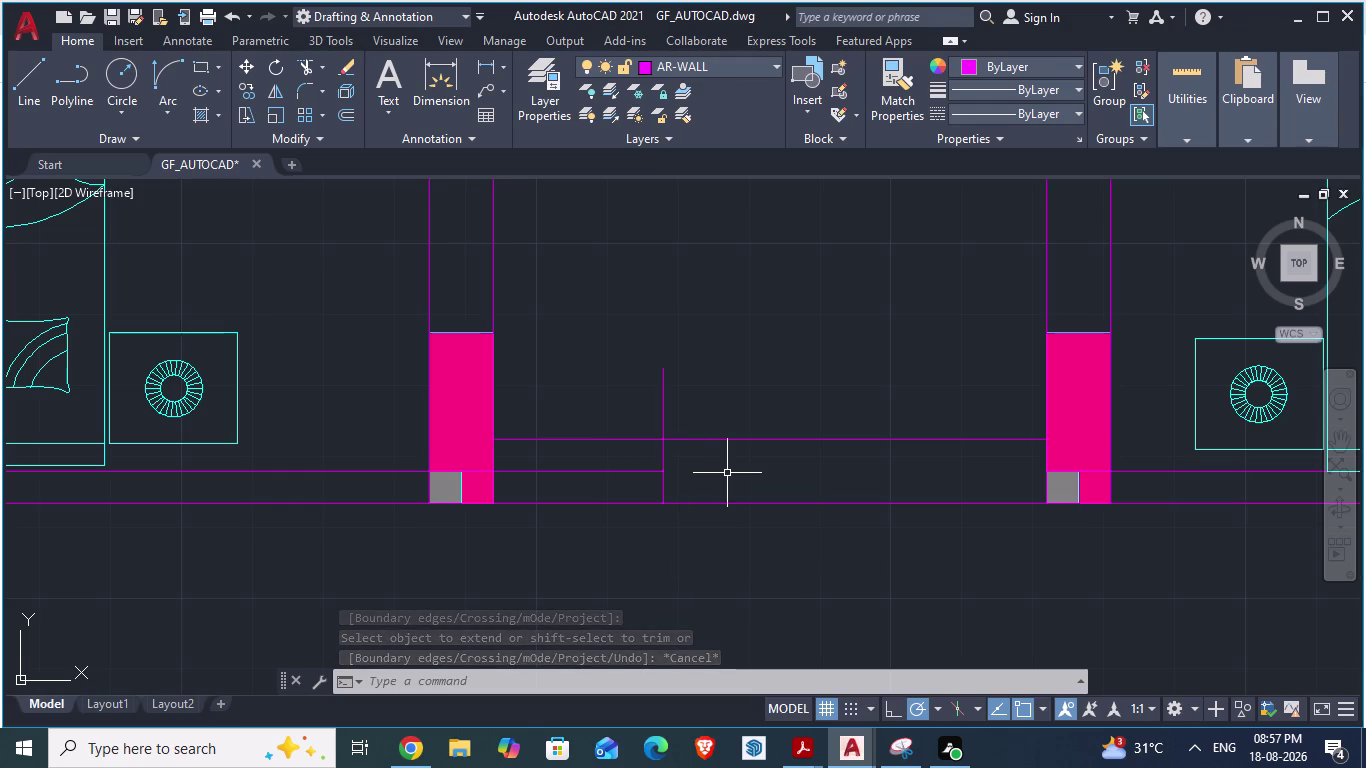
key(Return)
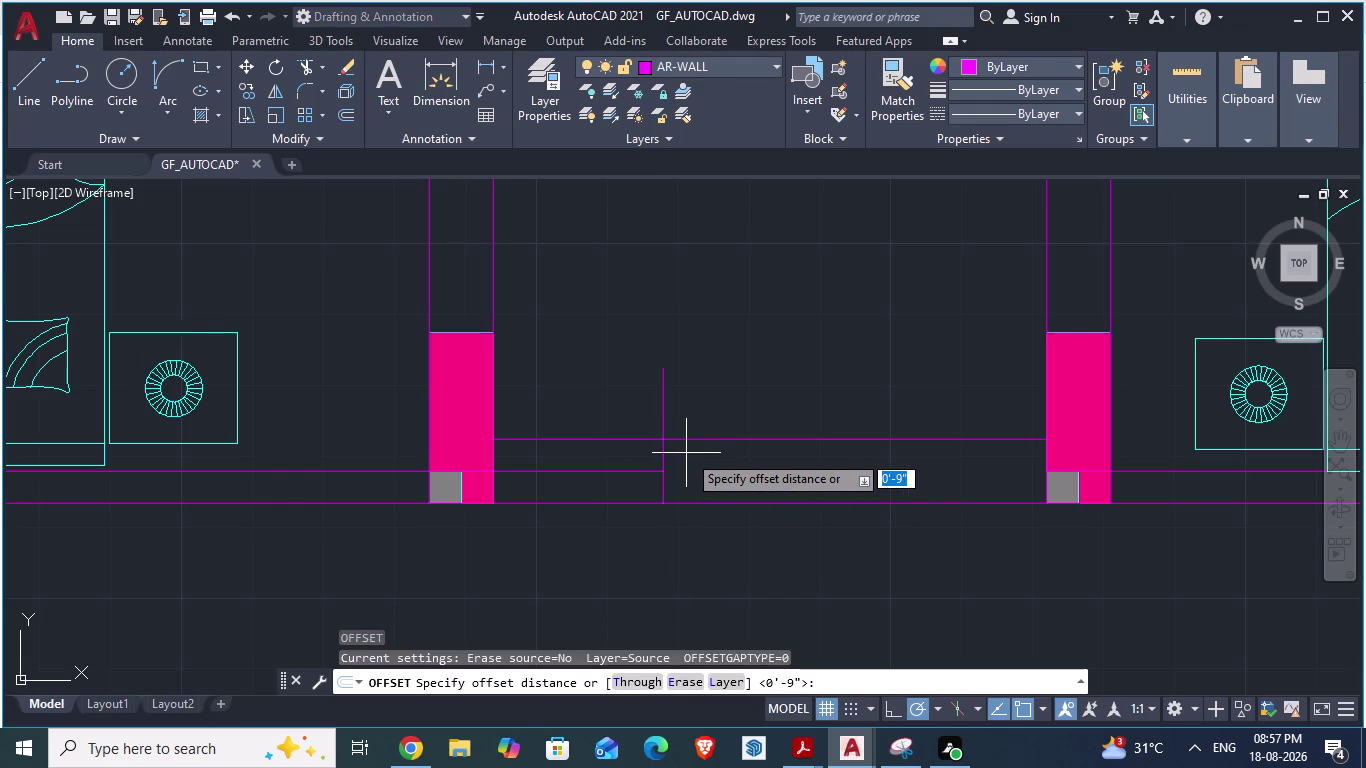
text(3')
key(Return)
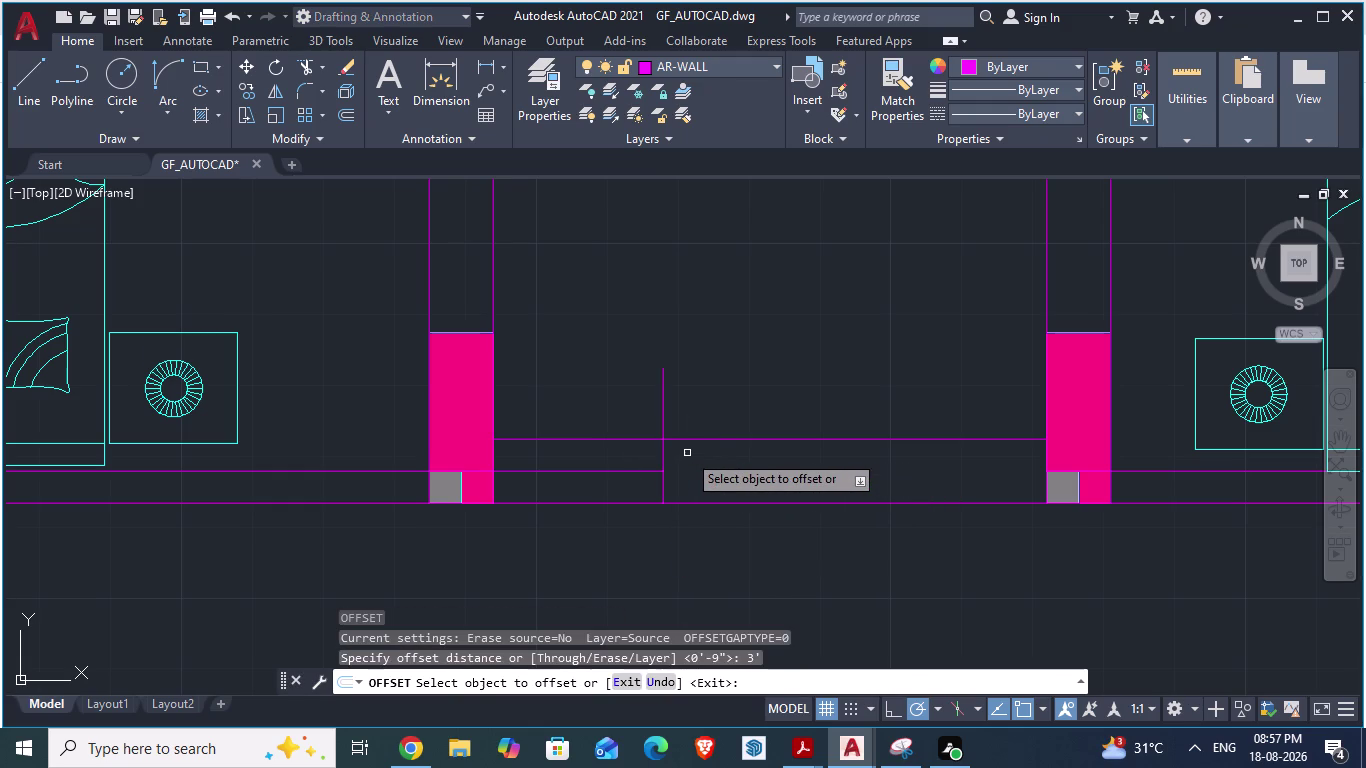
click(661, 455)
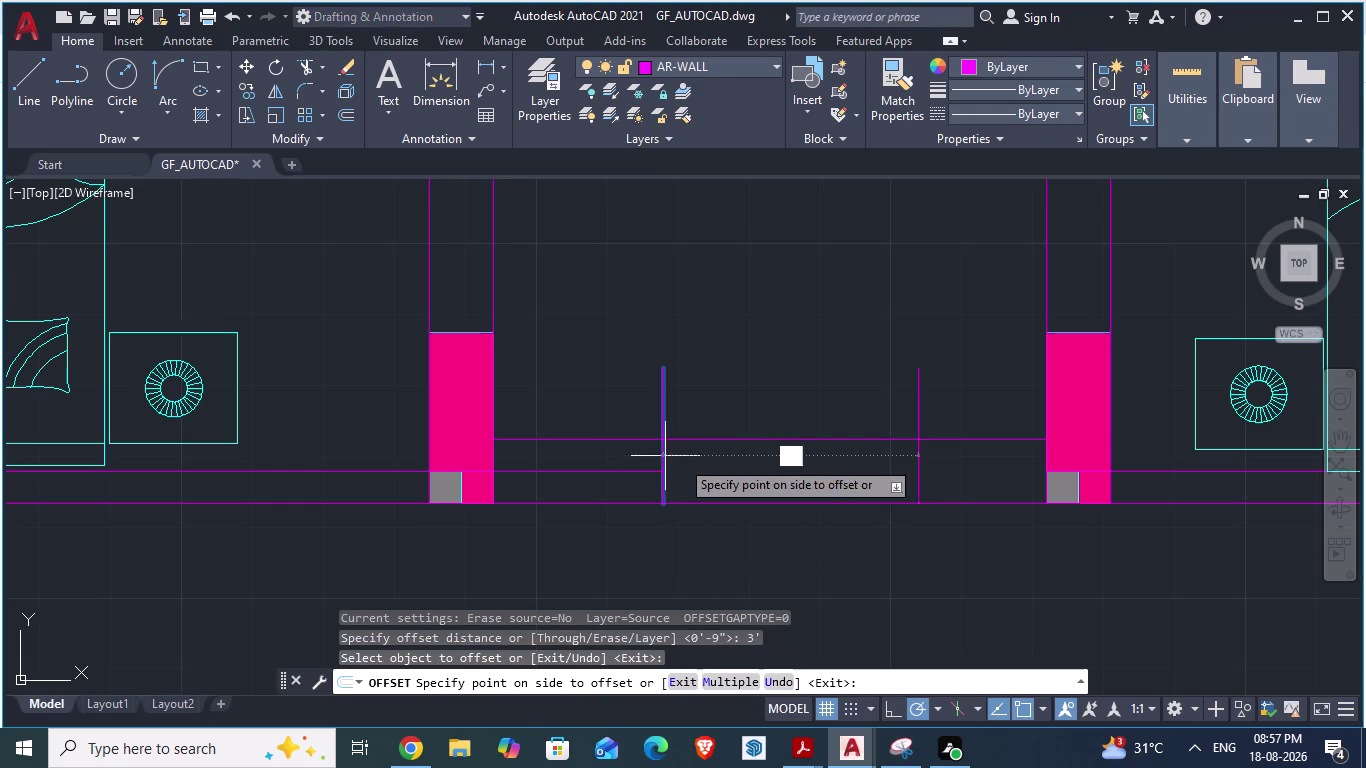
click(760, 471)
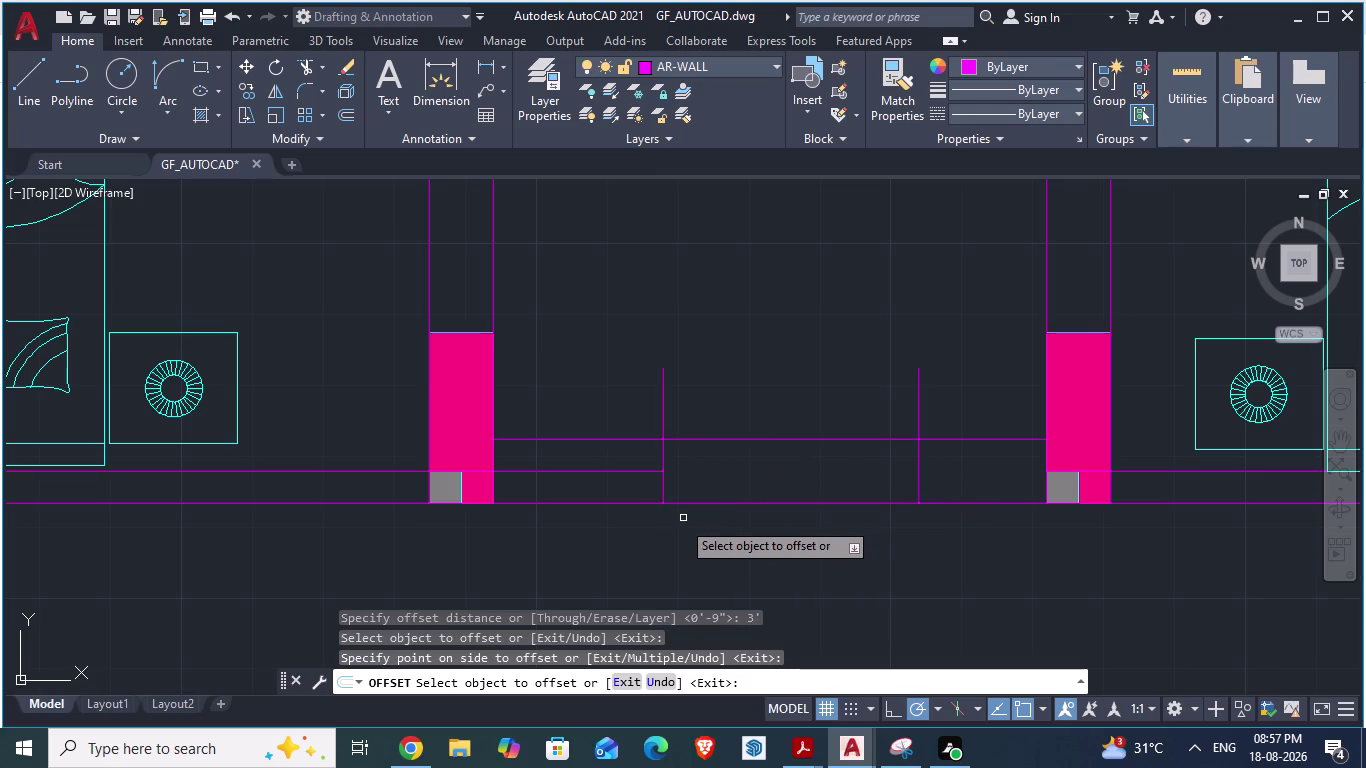
key(Escape)
click(587, 470)
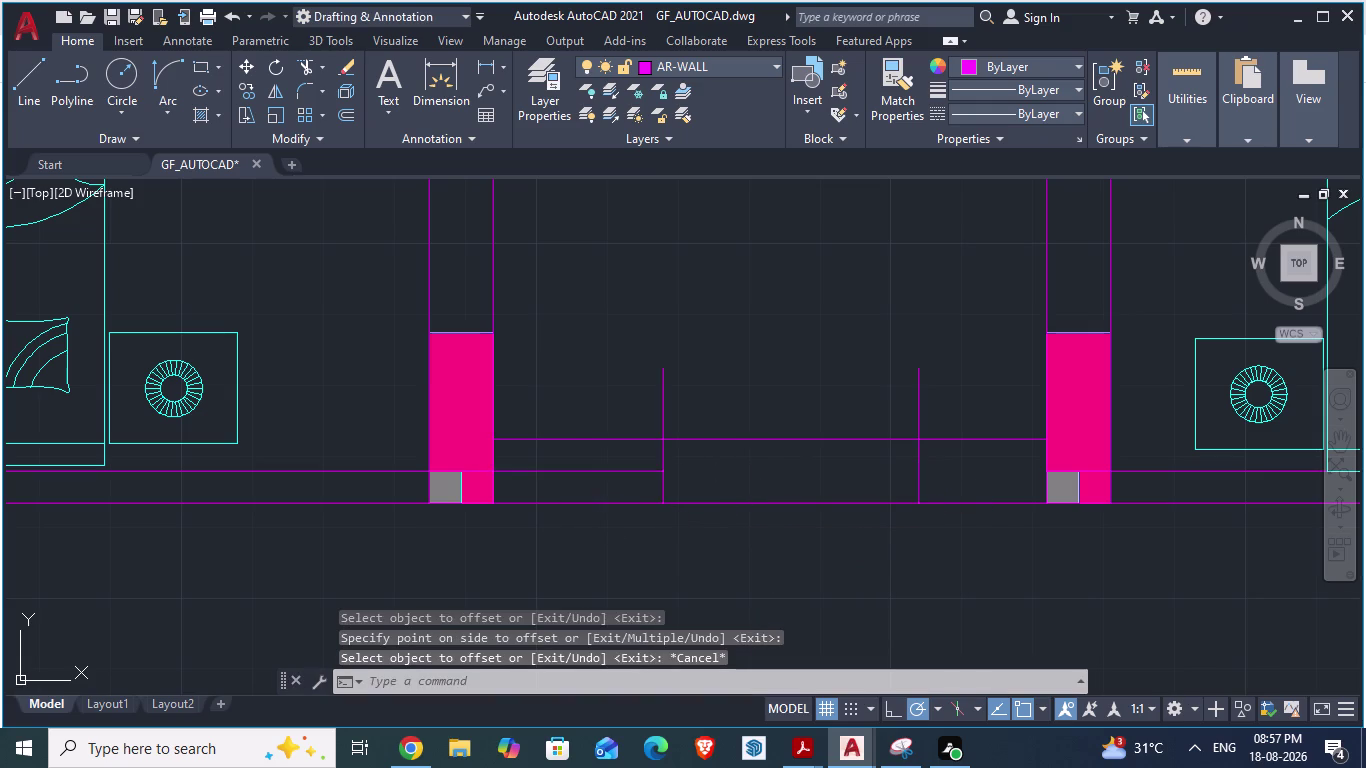
key(Delete)
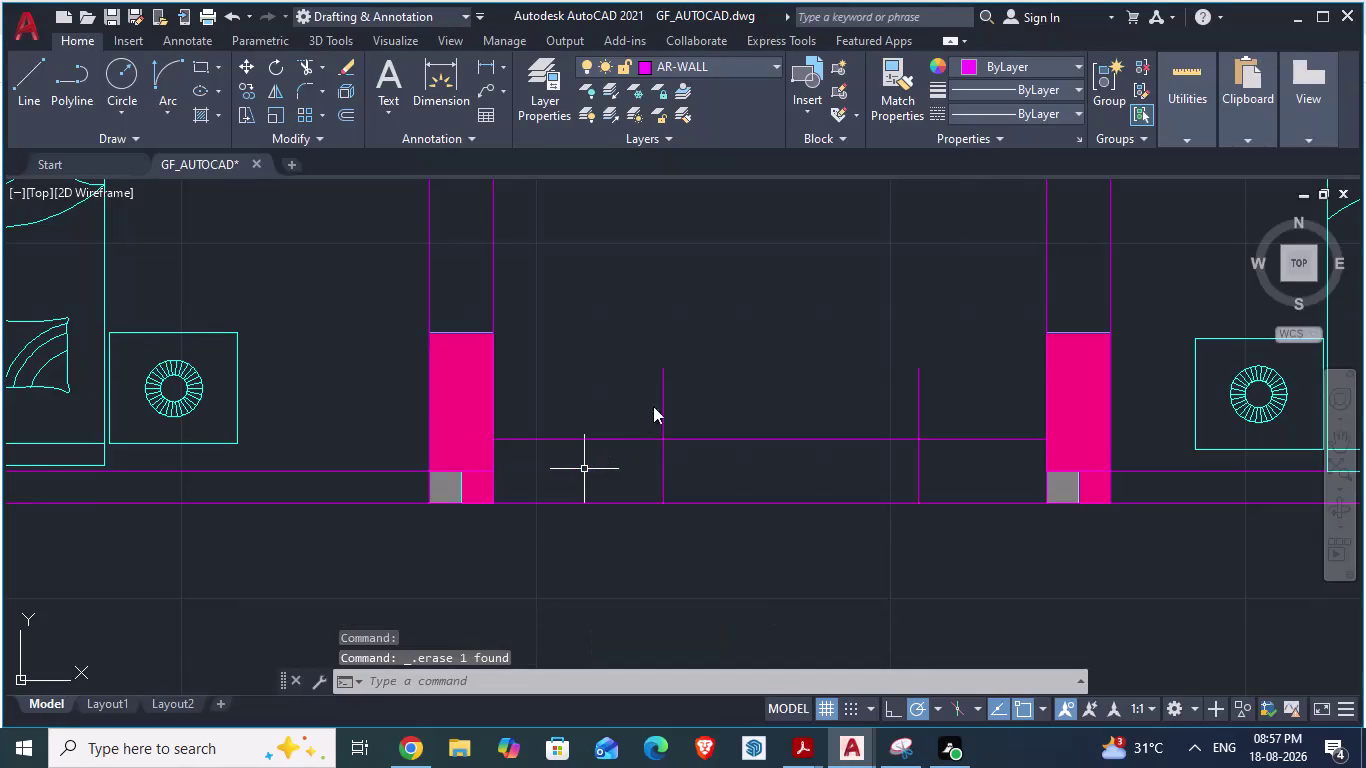
Trim the two excess wall line ends in the lift opening and save.
text(TR)
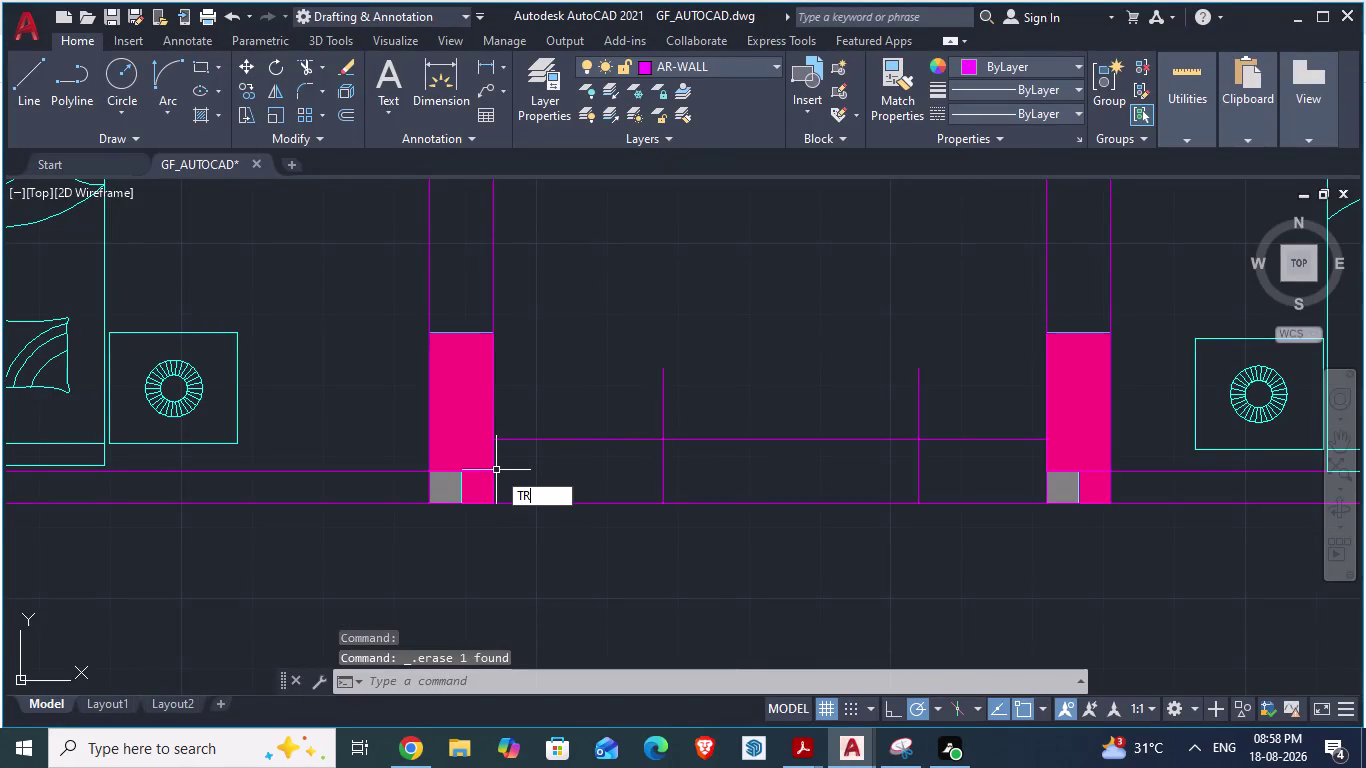
key(Return)
click(663, 396)
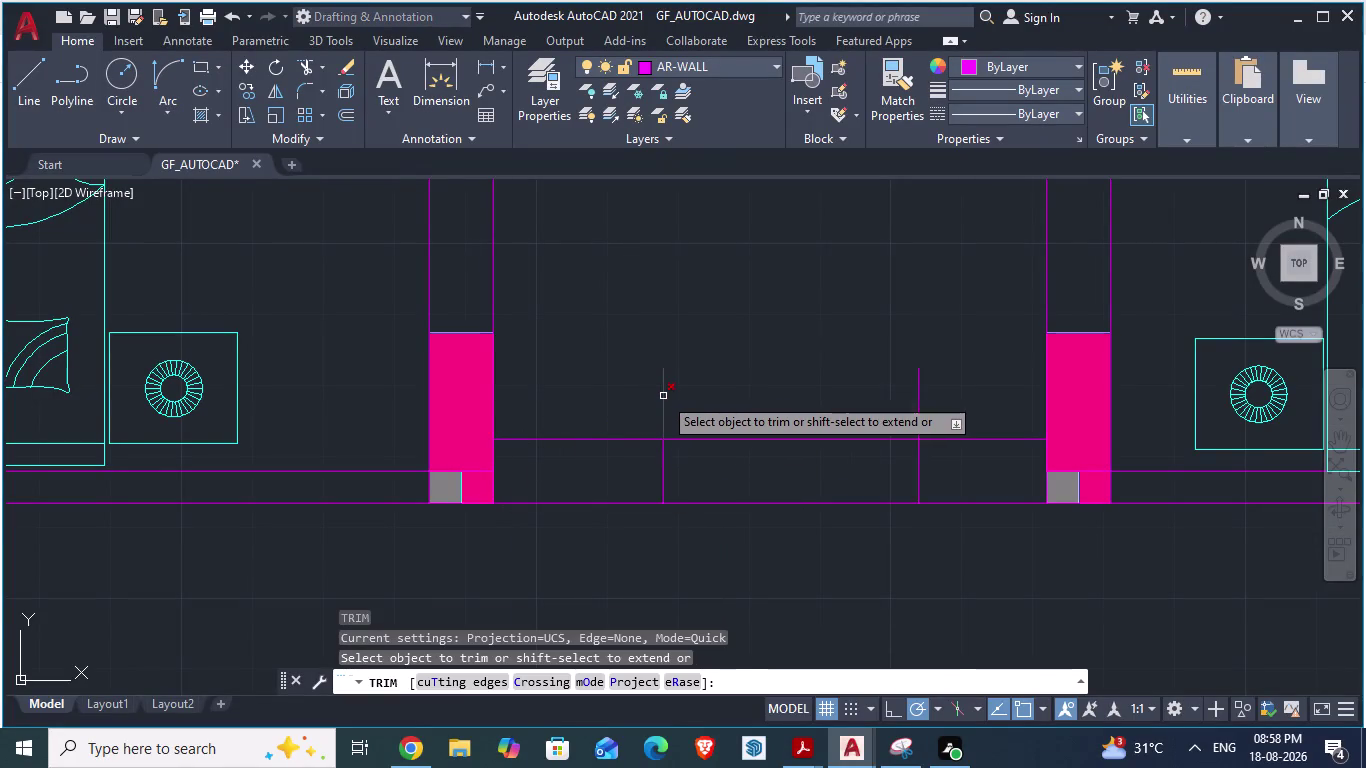
click(919, 386)
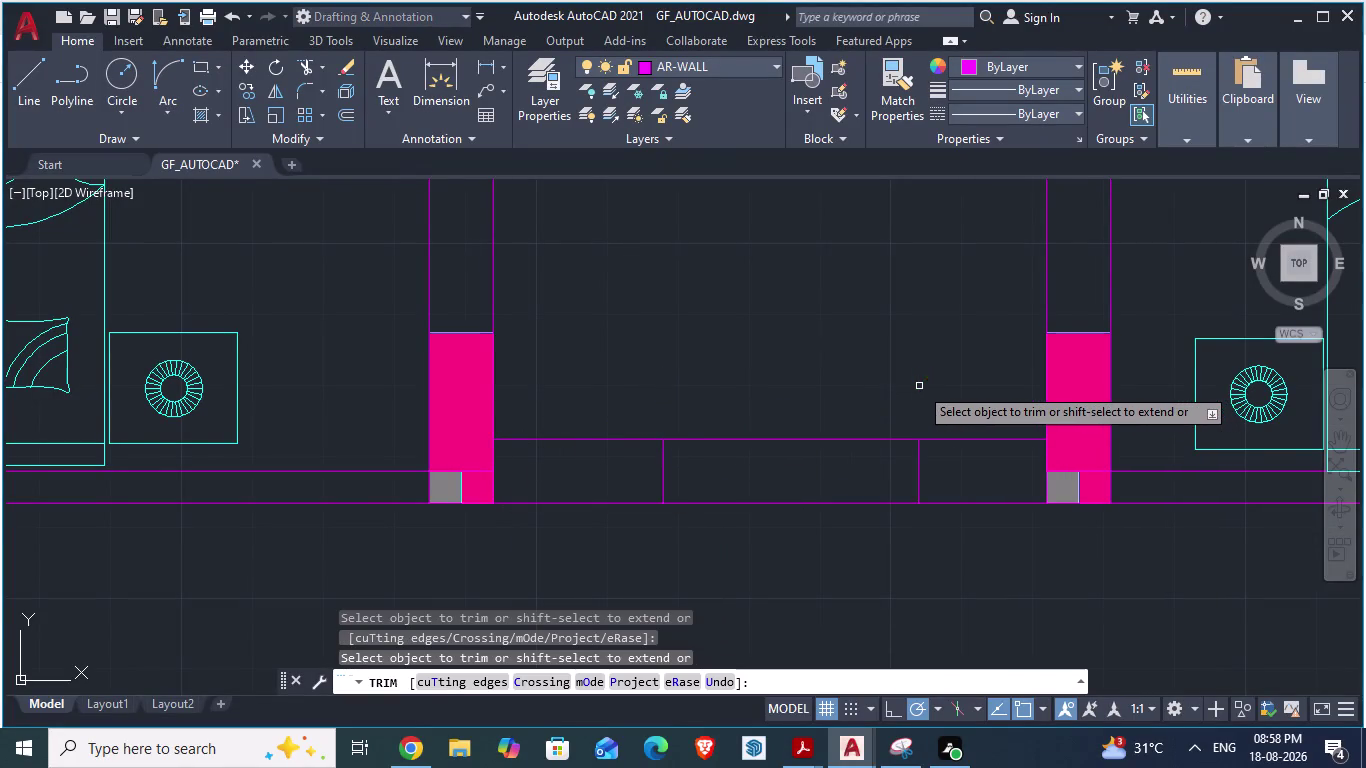
scroll(down, 3)
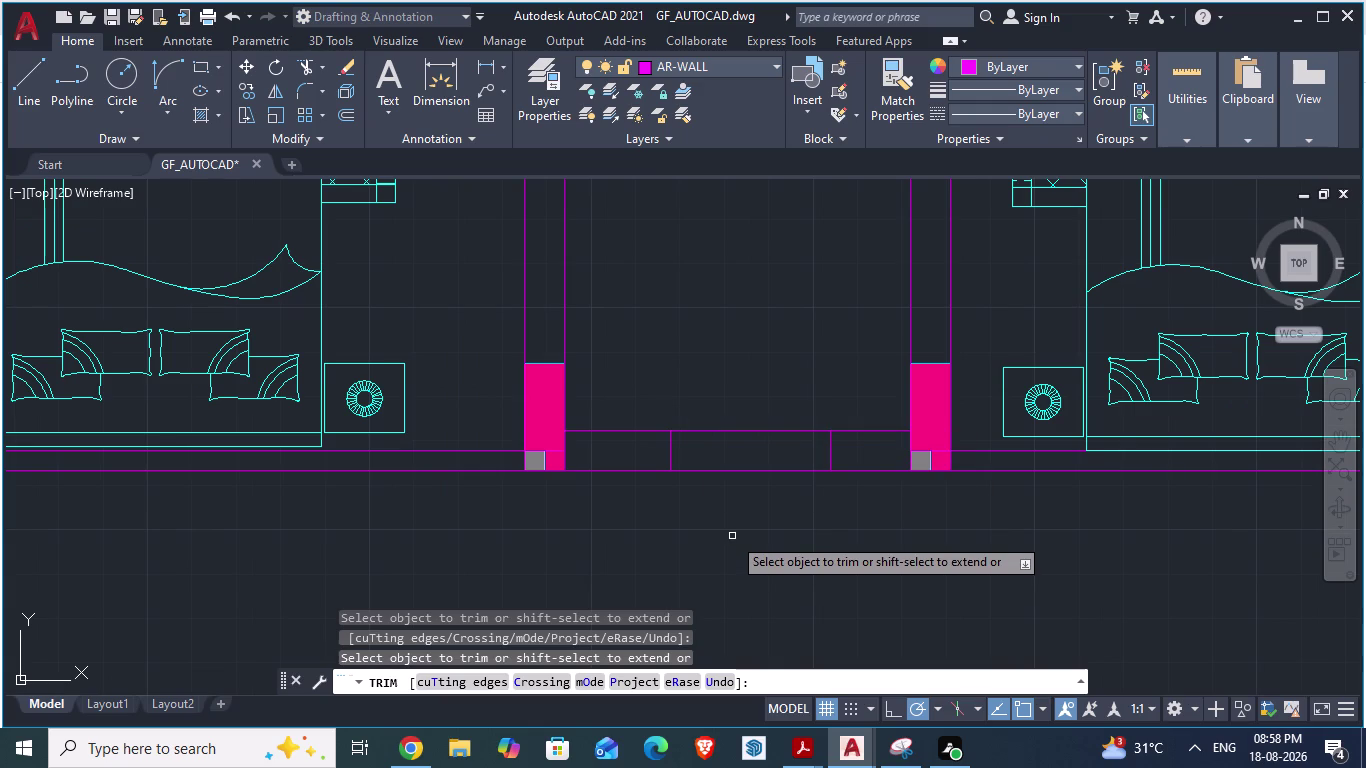
key(ctrl+s)
Check the trimmed opening against ARCH PLANS and return to GF_AUTOCAD.
key(alt+Tab)
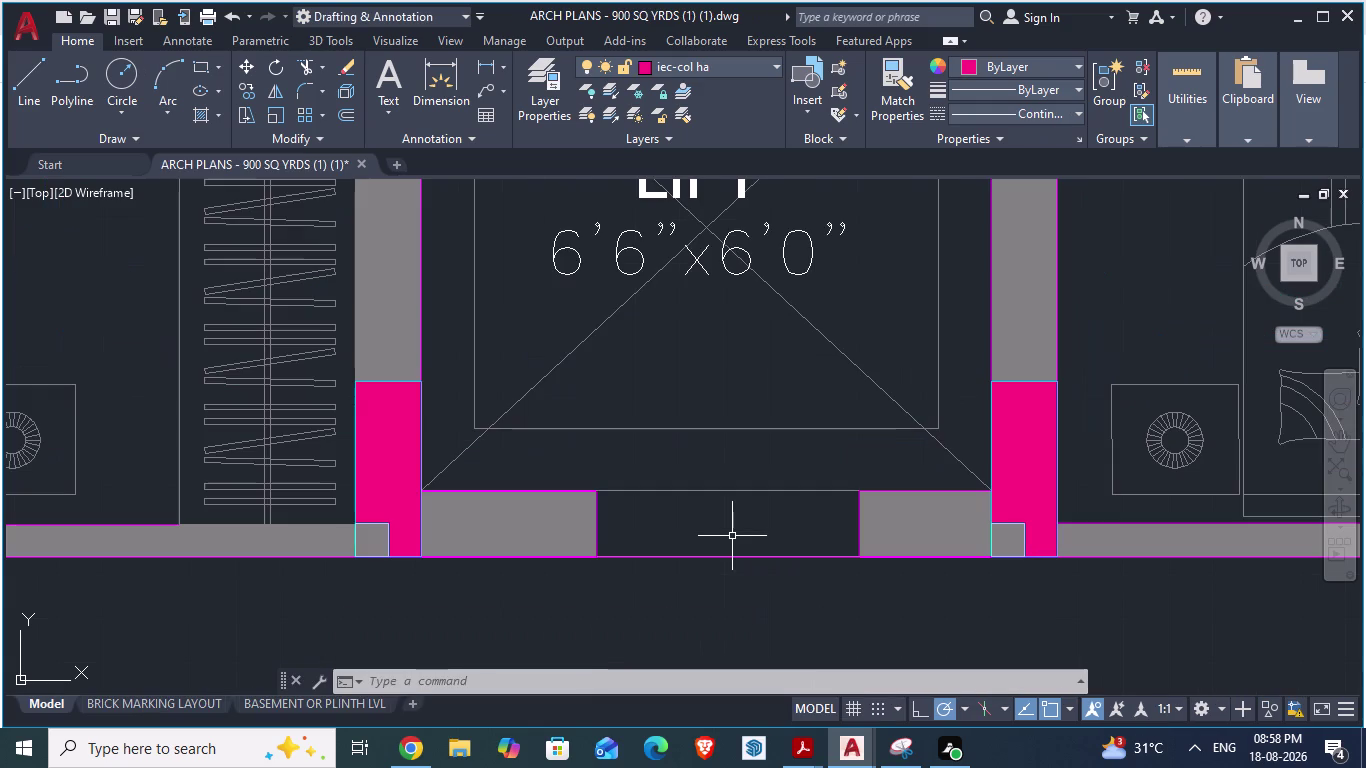
key(alt+Tab)
scroll(up, 3)
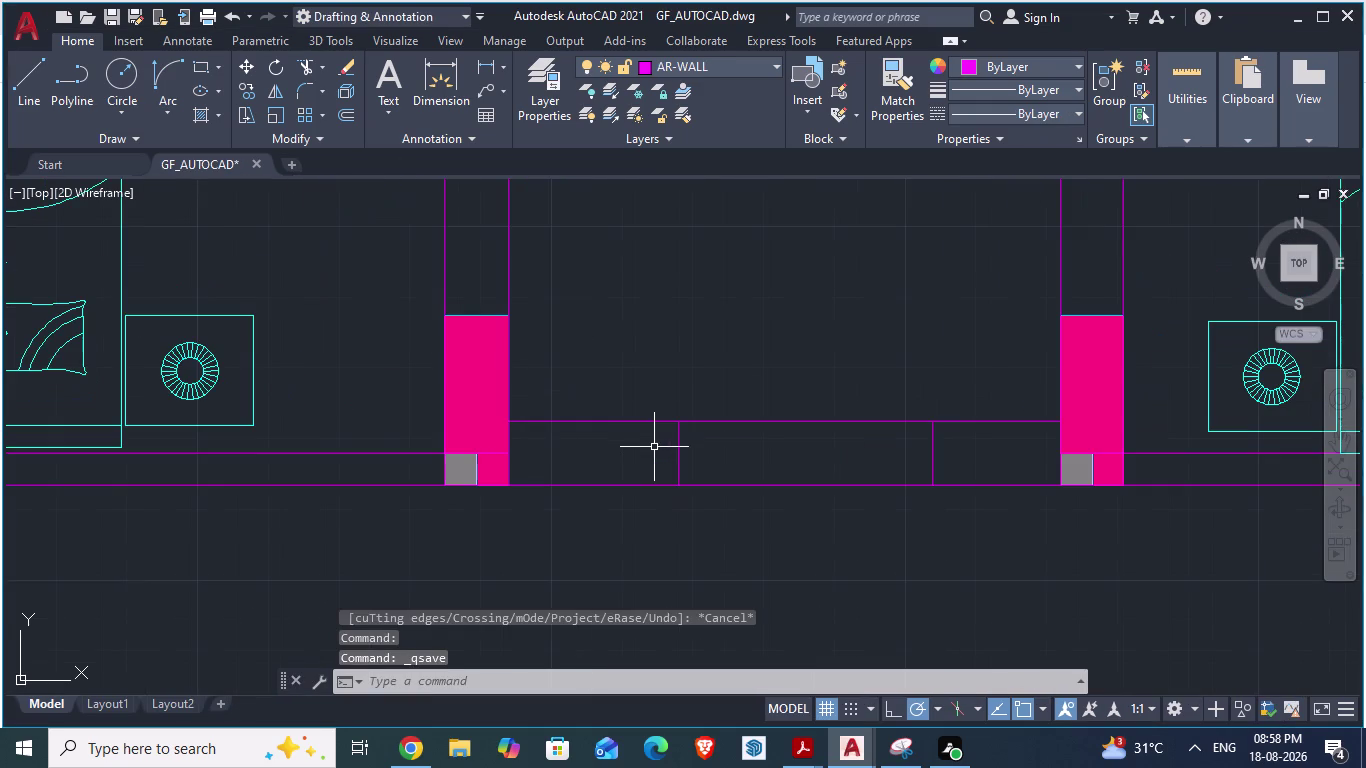
key(Escape)
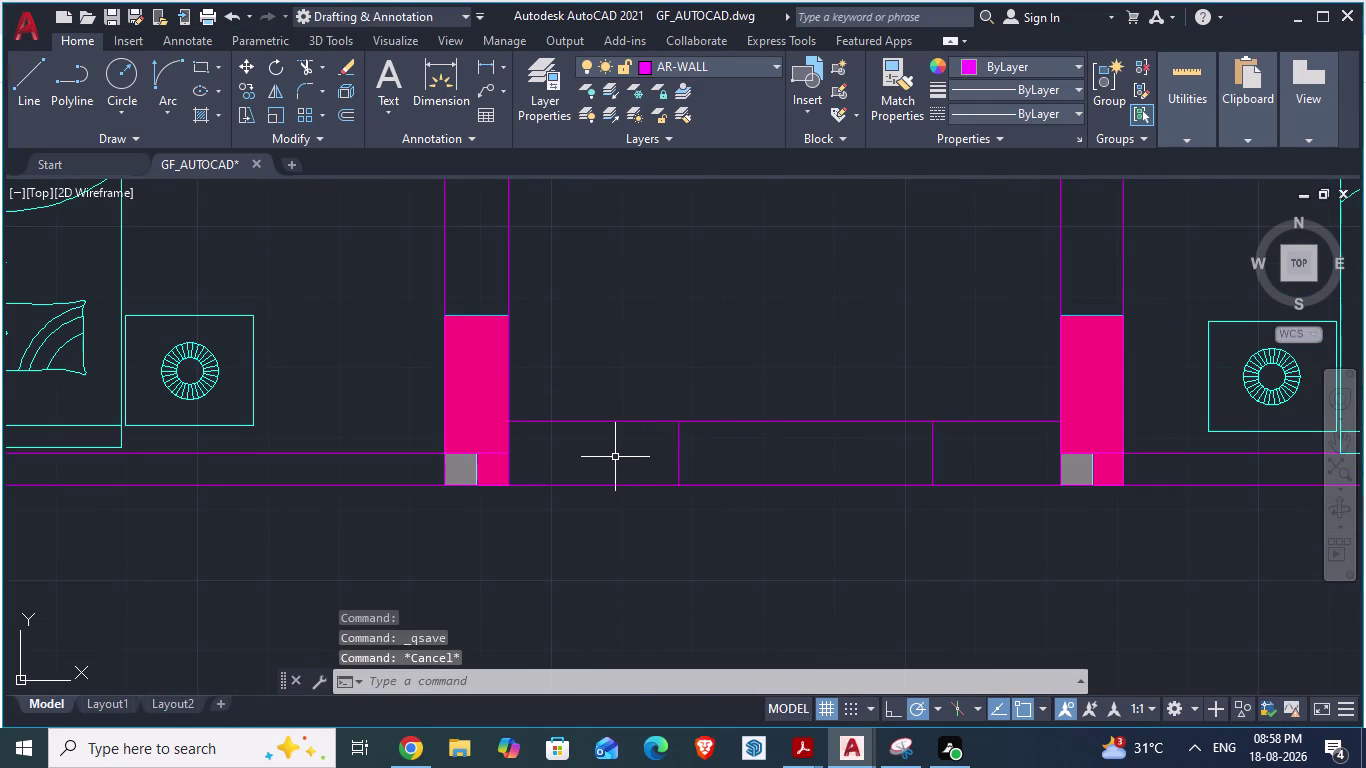
click(615, 457)
key(h)
key(Return)
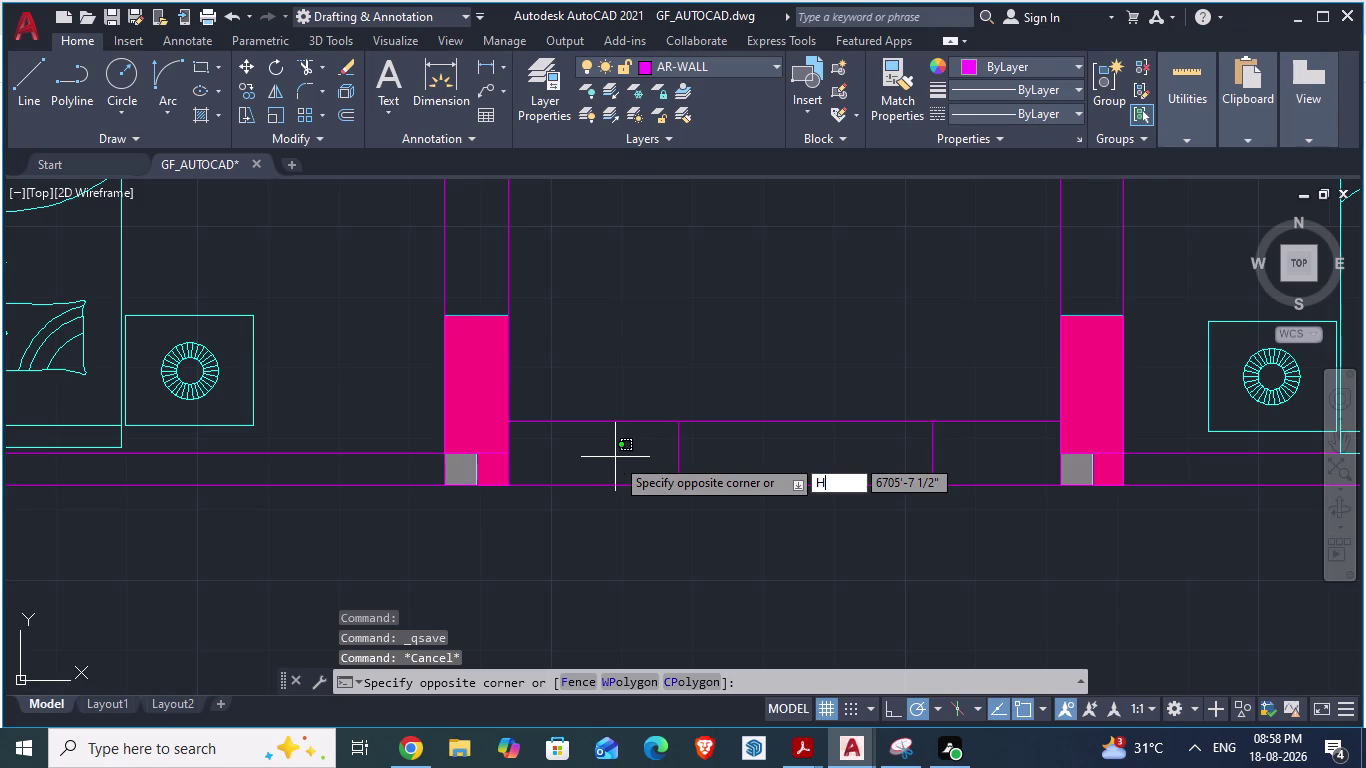
Hatch the wall pieces and both vertical walls beside the opening solid gray.
click(615, 457)
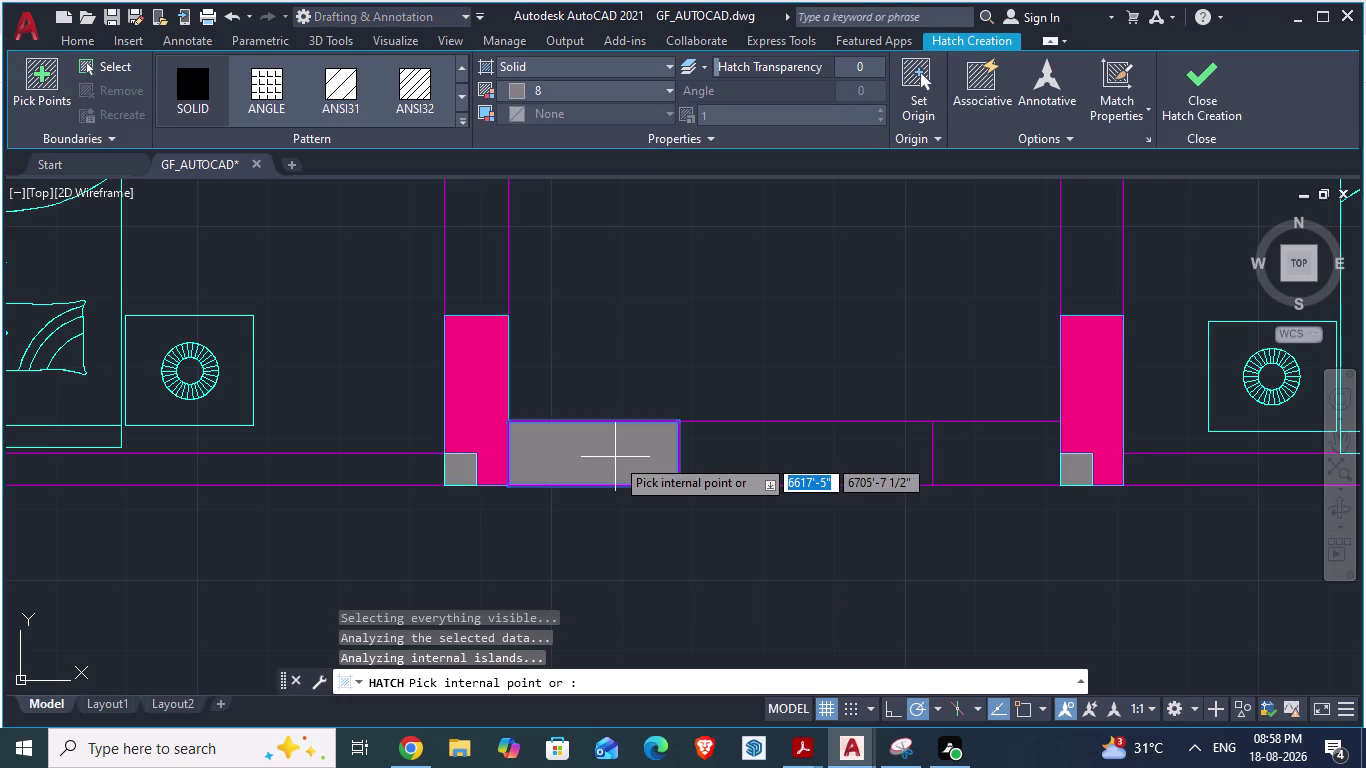
click(995, 453)
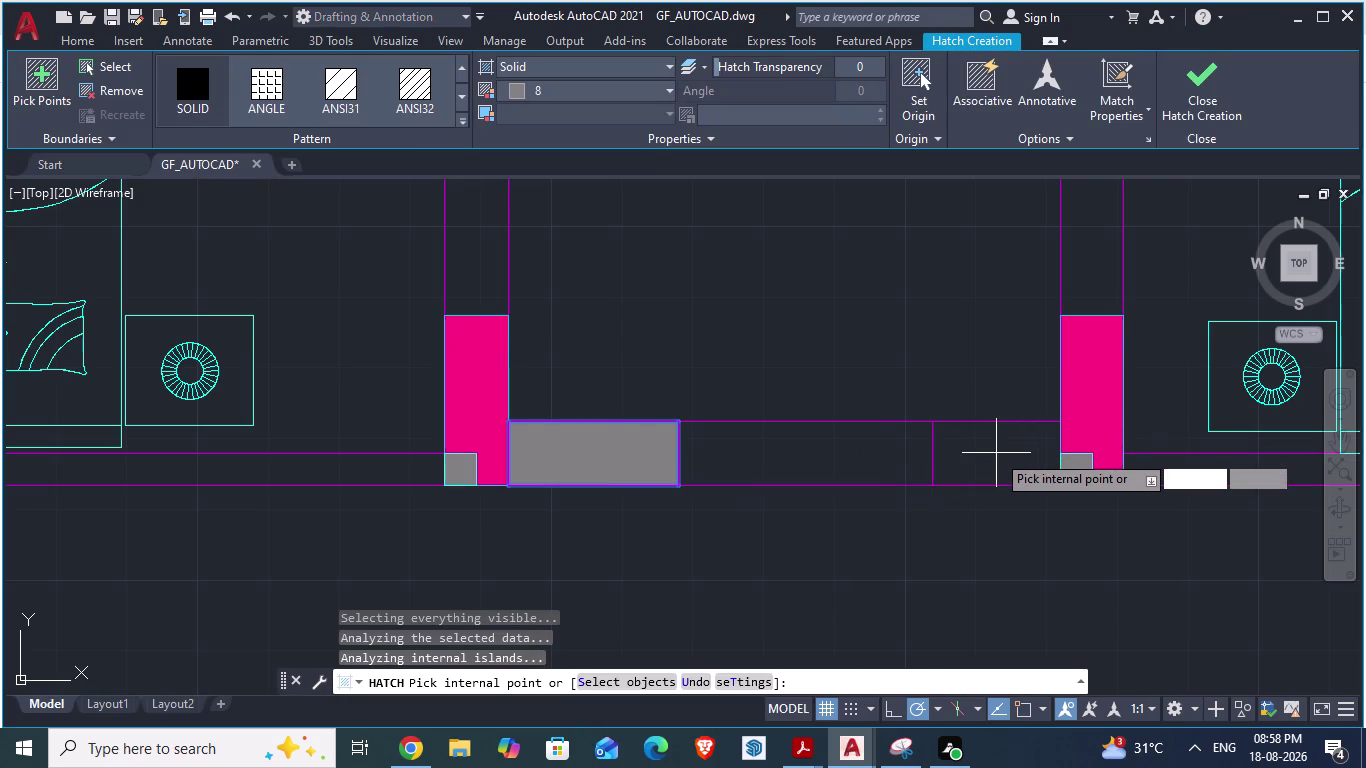
scroll(down, 3)
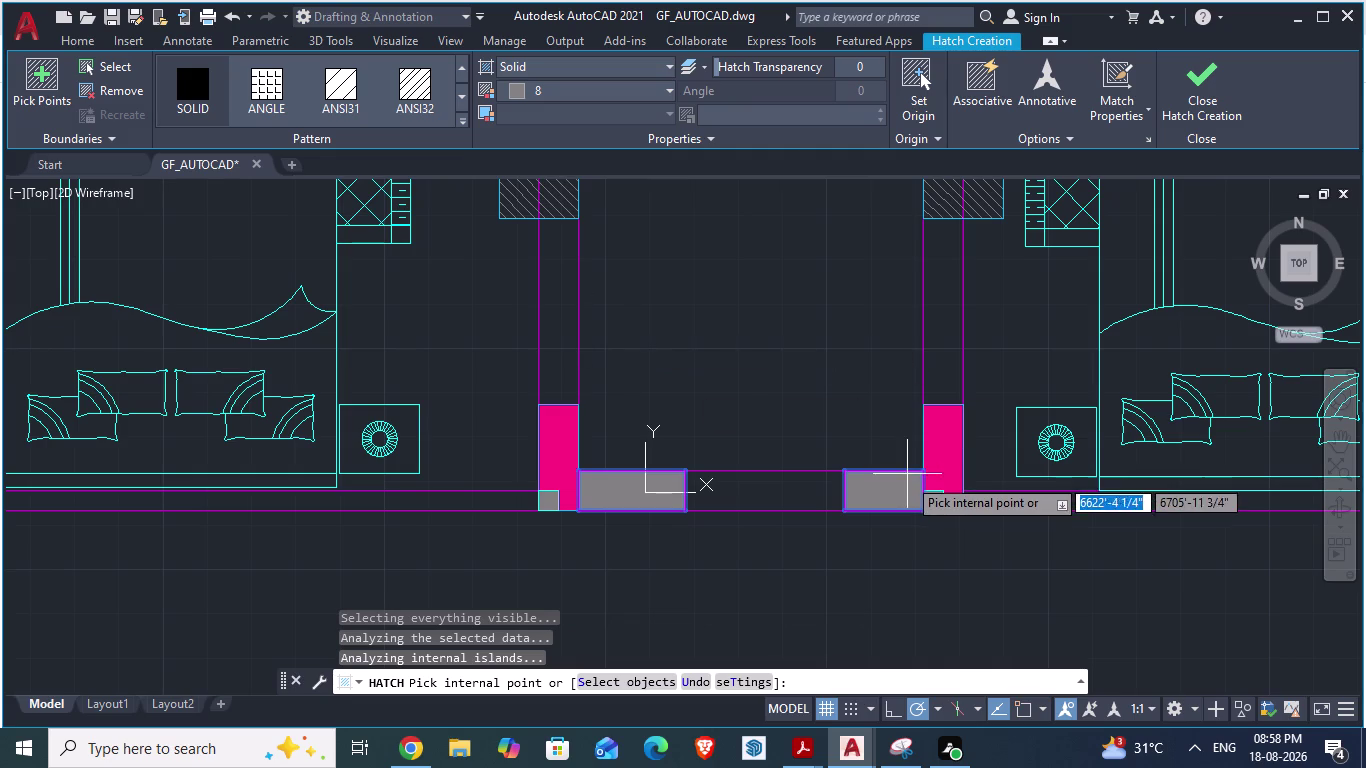
scroll(down, 3)
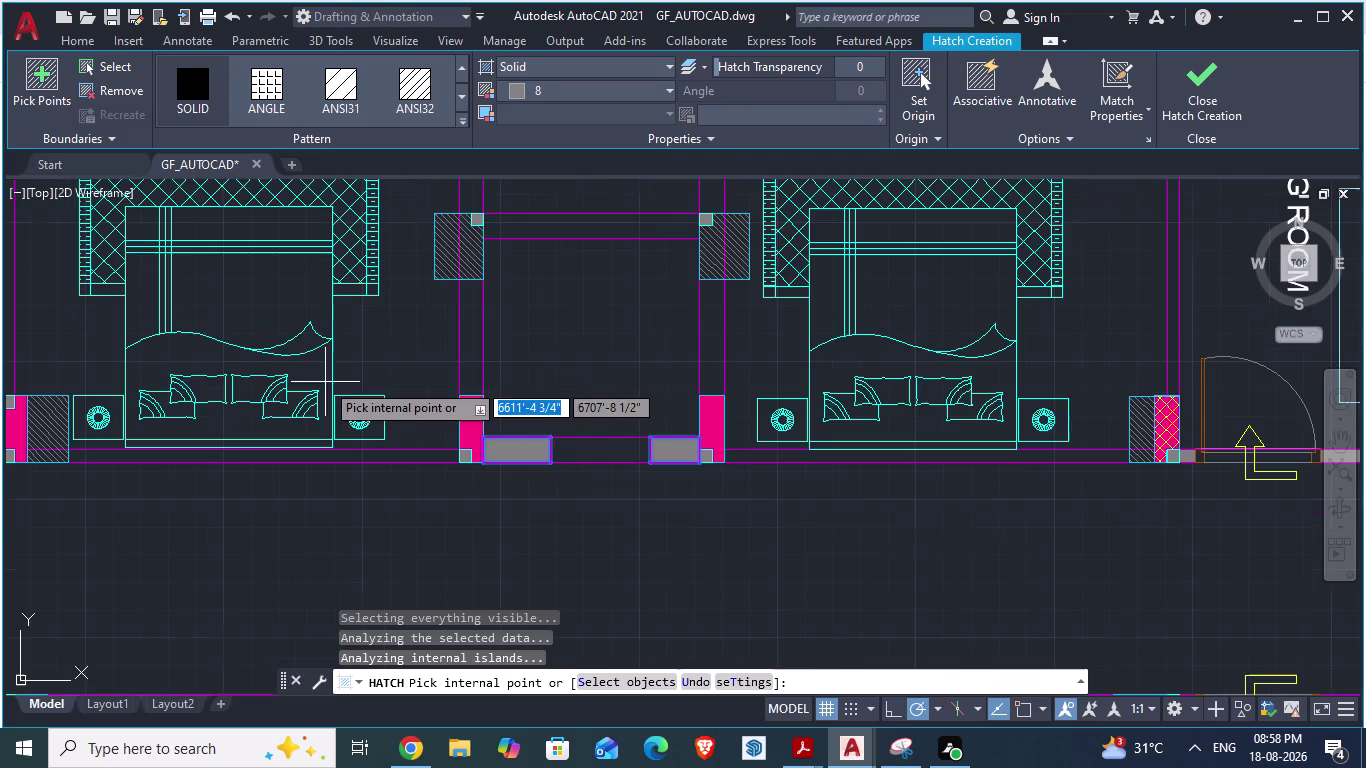
scroll(up, 3)
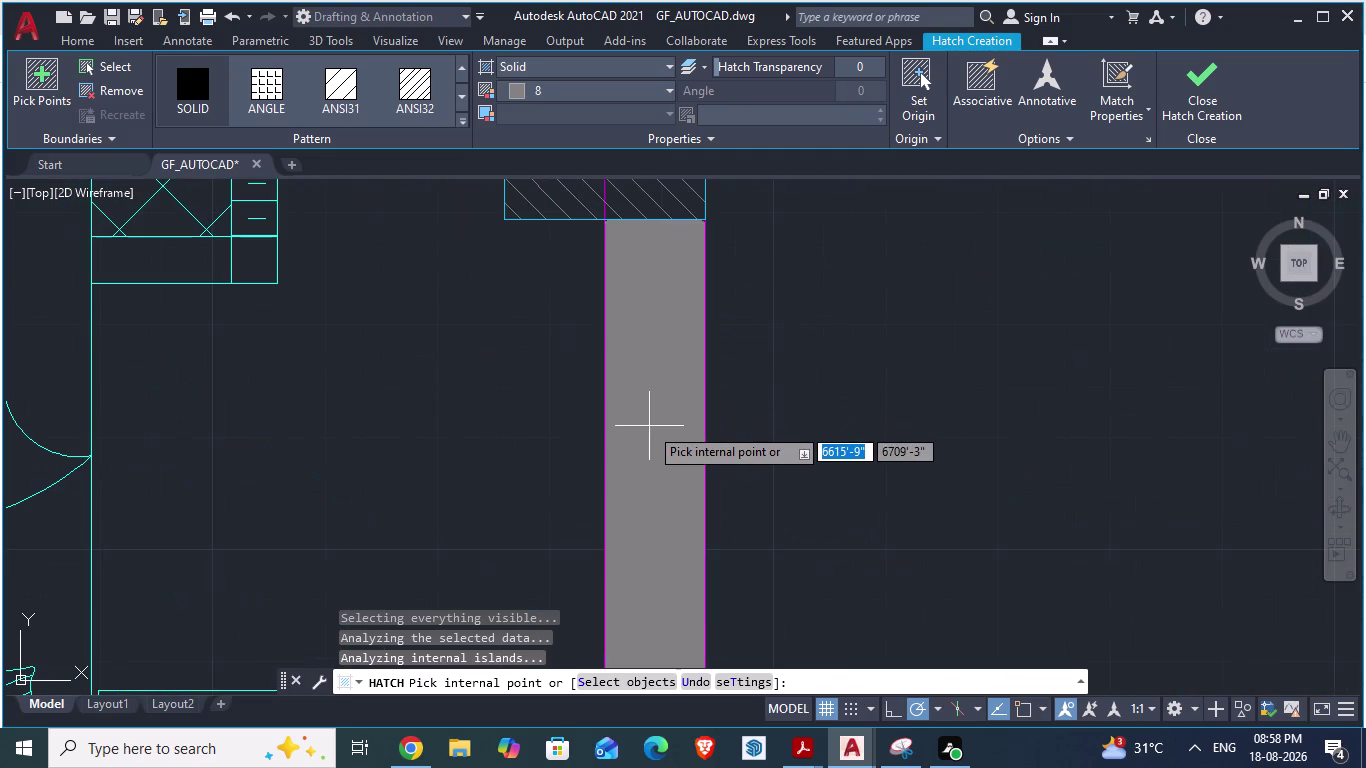
click(649, 426)
scroll(down, 3)
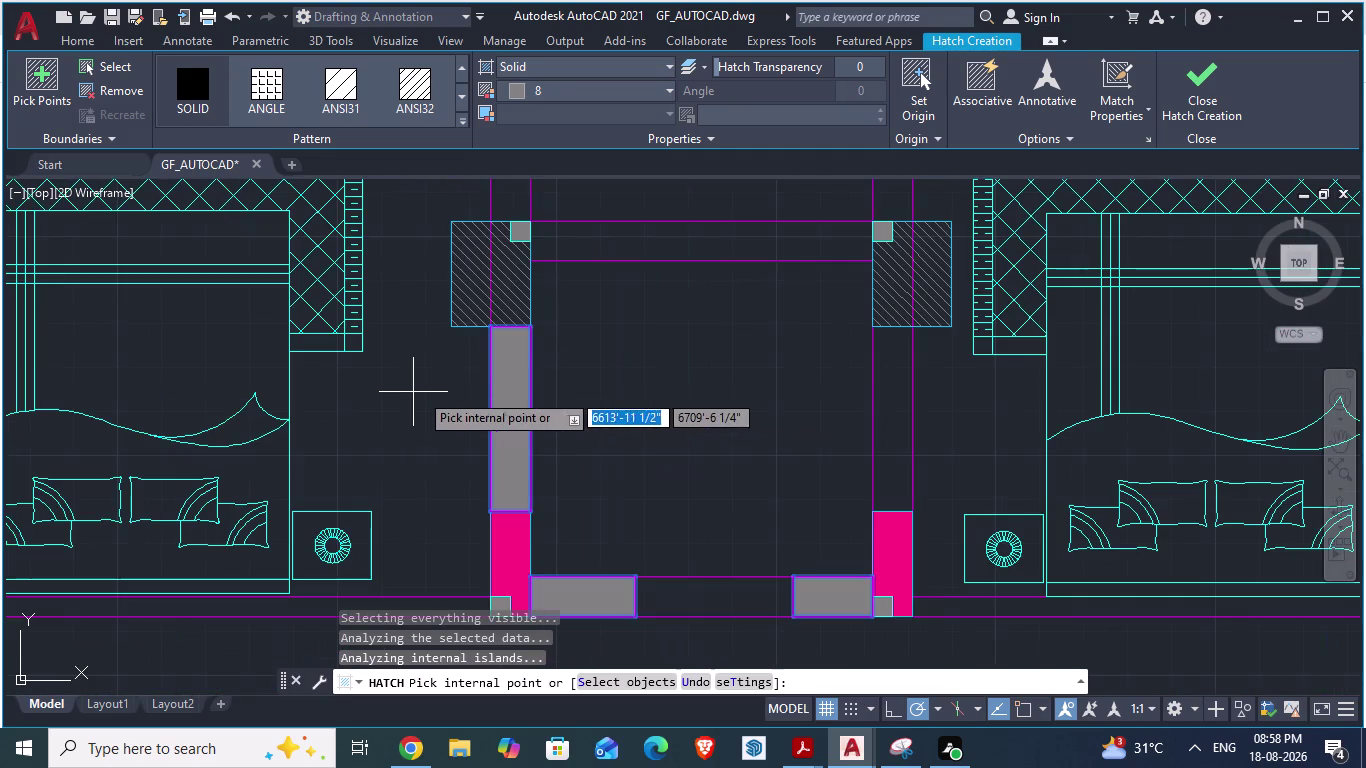
scroll(up, 3)
click(805, 427)
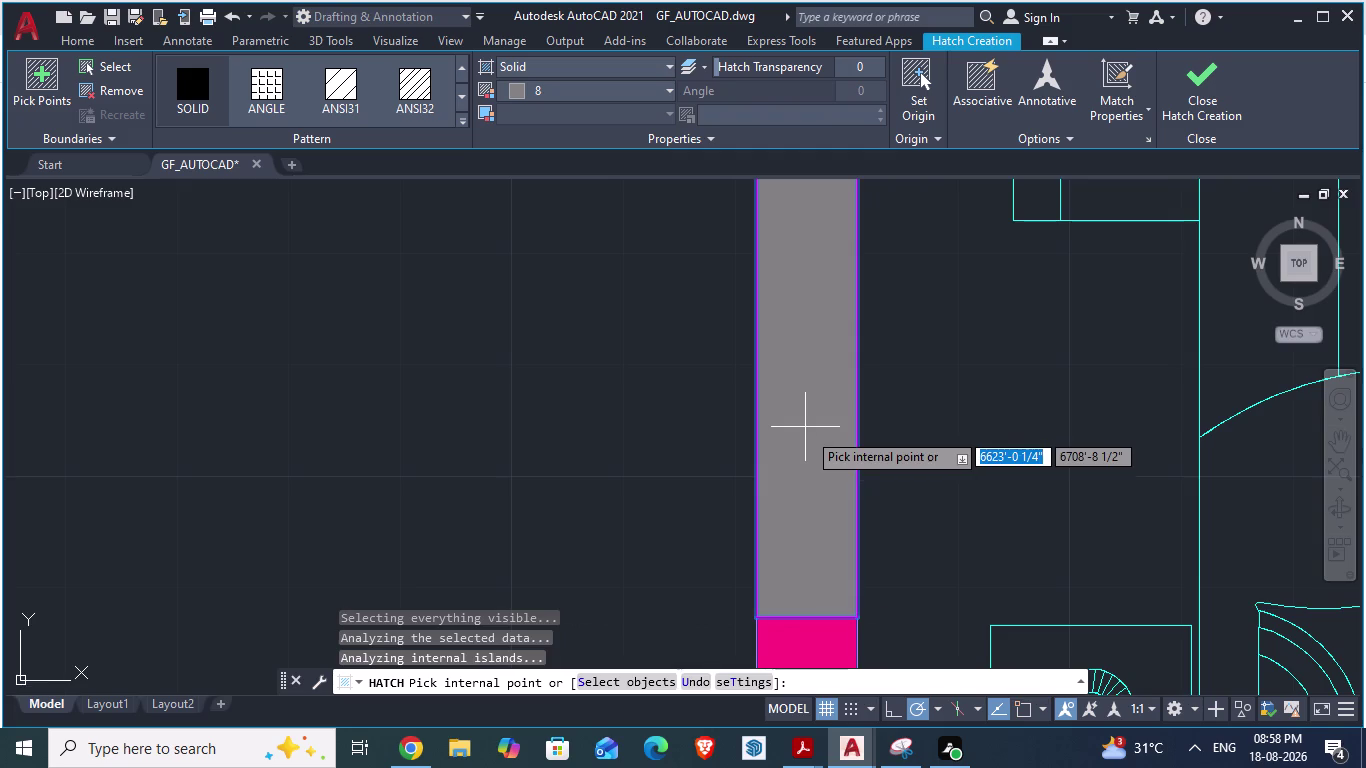
scroll(down, 3)
scroll(up, 3)
Try filling another wall section, undo the wrong fills, and save the drawing.
click(711, 352)
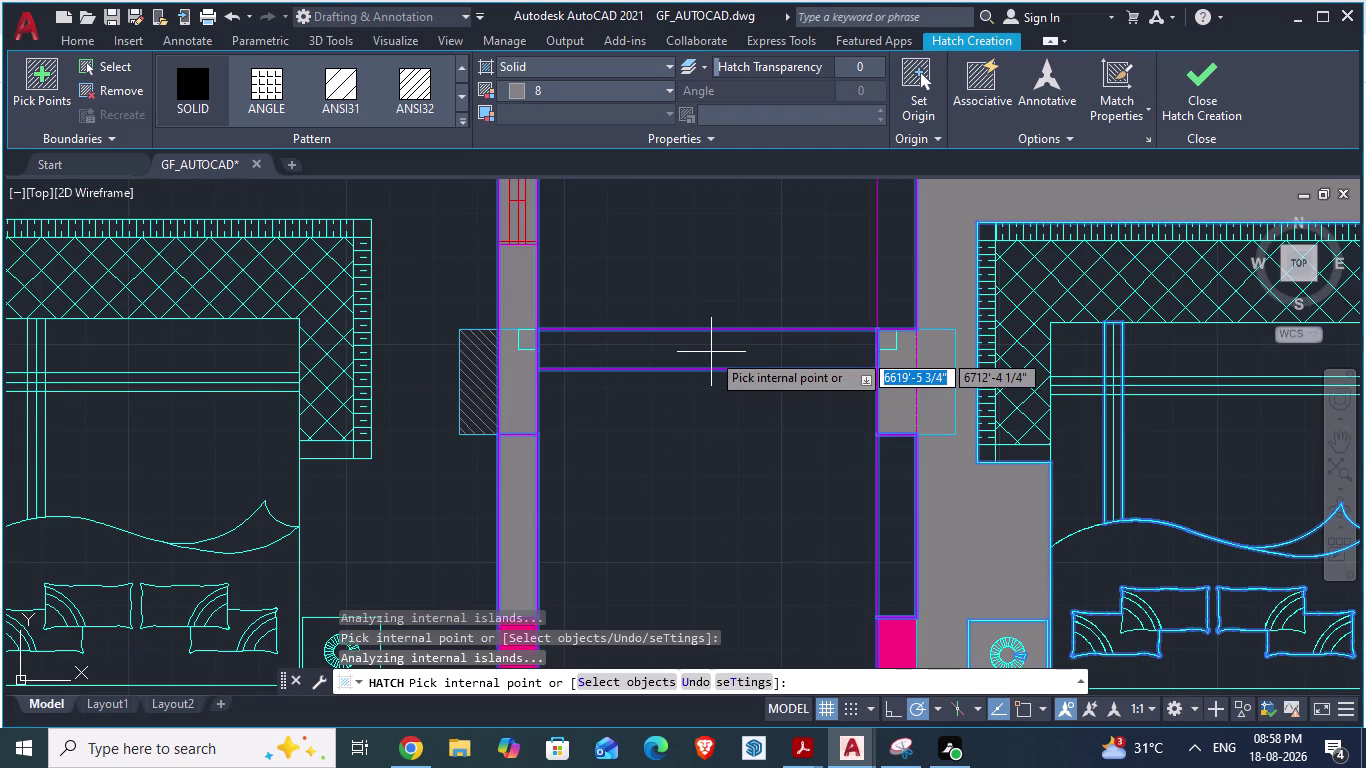
key(ctrl+z)
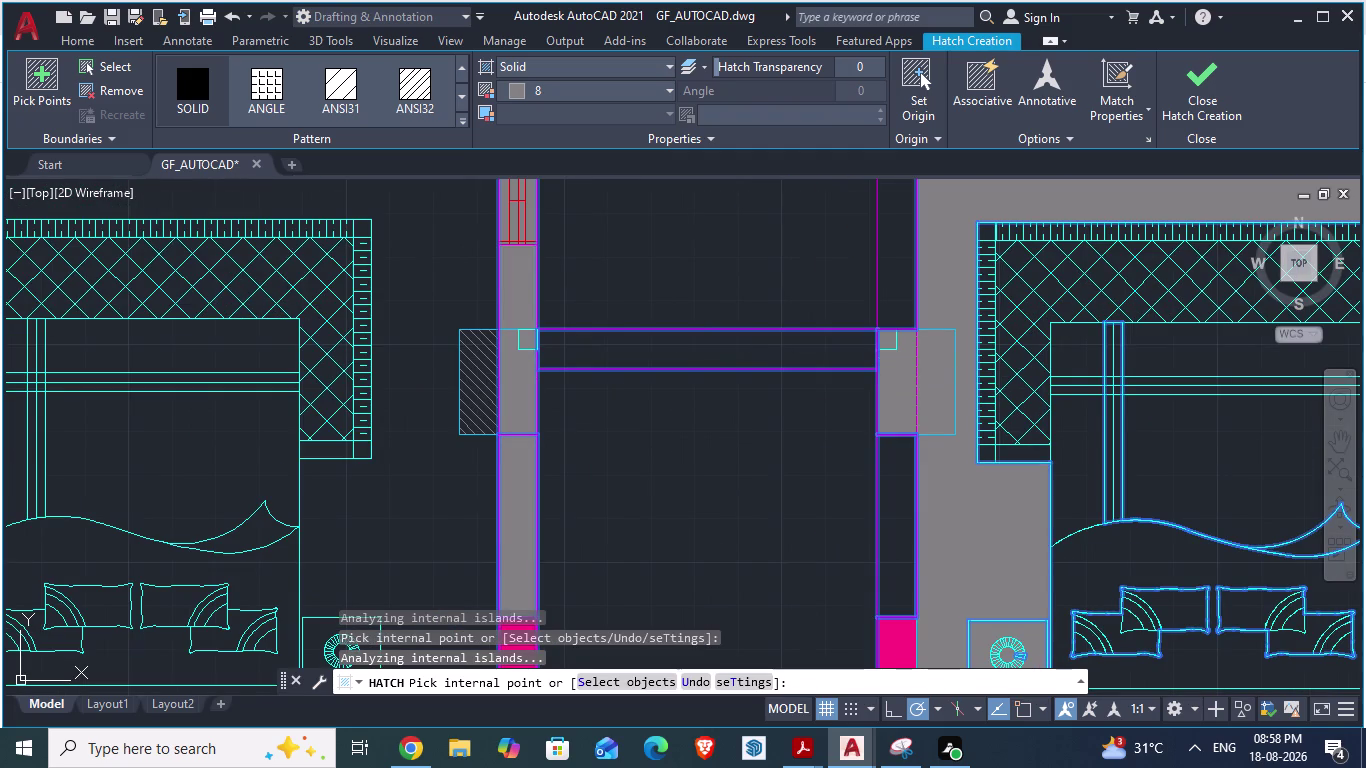
scroll(up, 3)
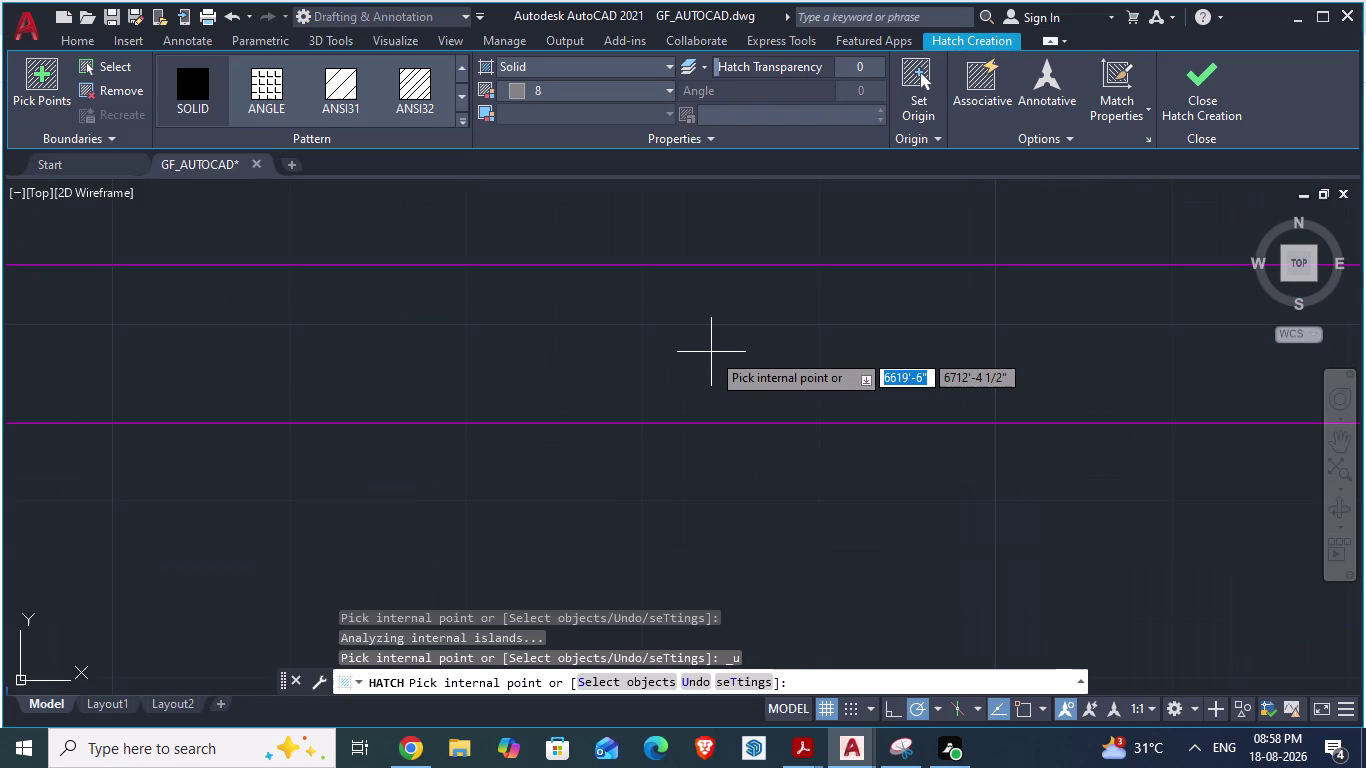
click(711, 352)
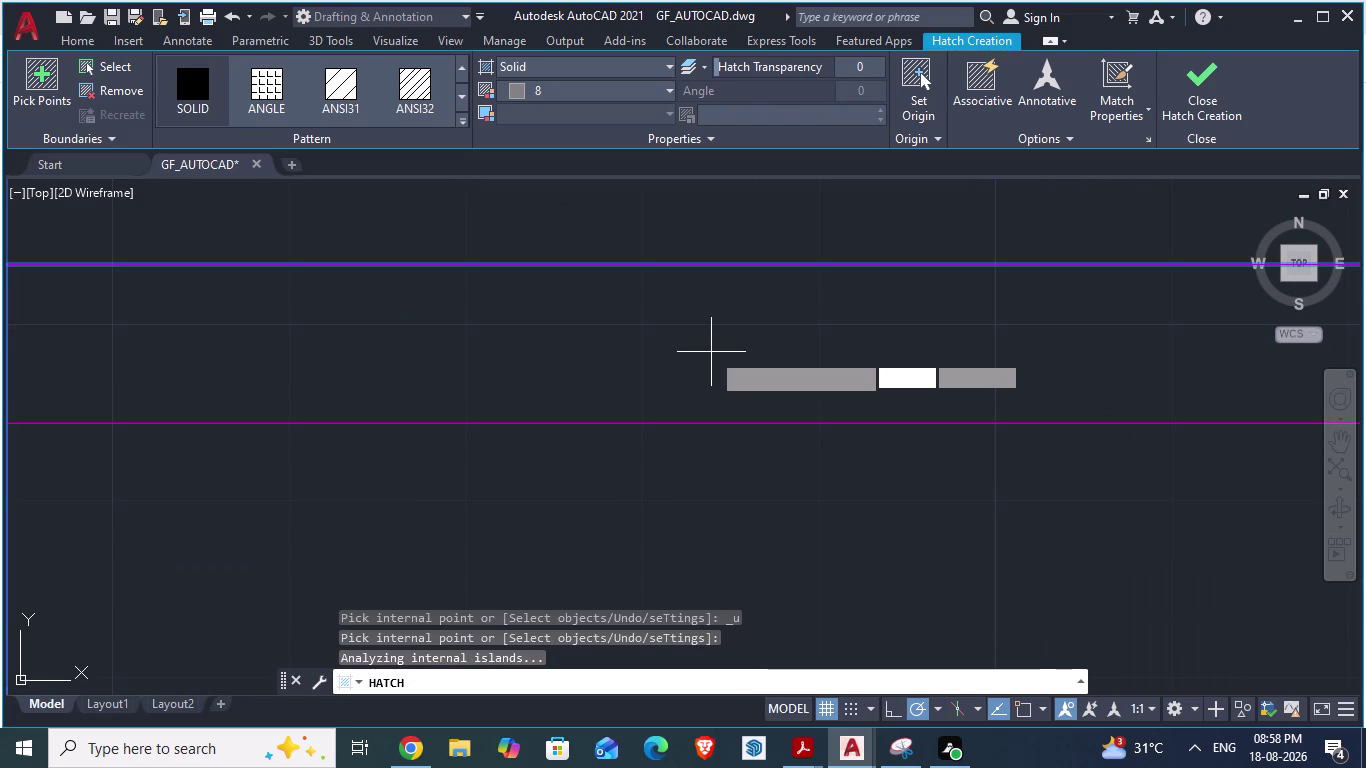
scroll(down, 3)
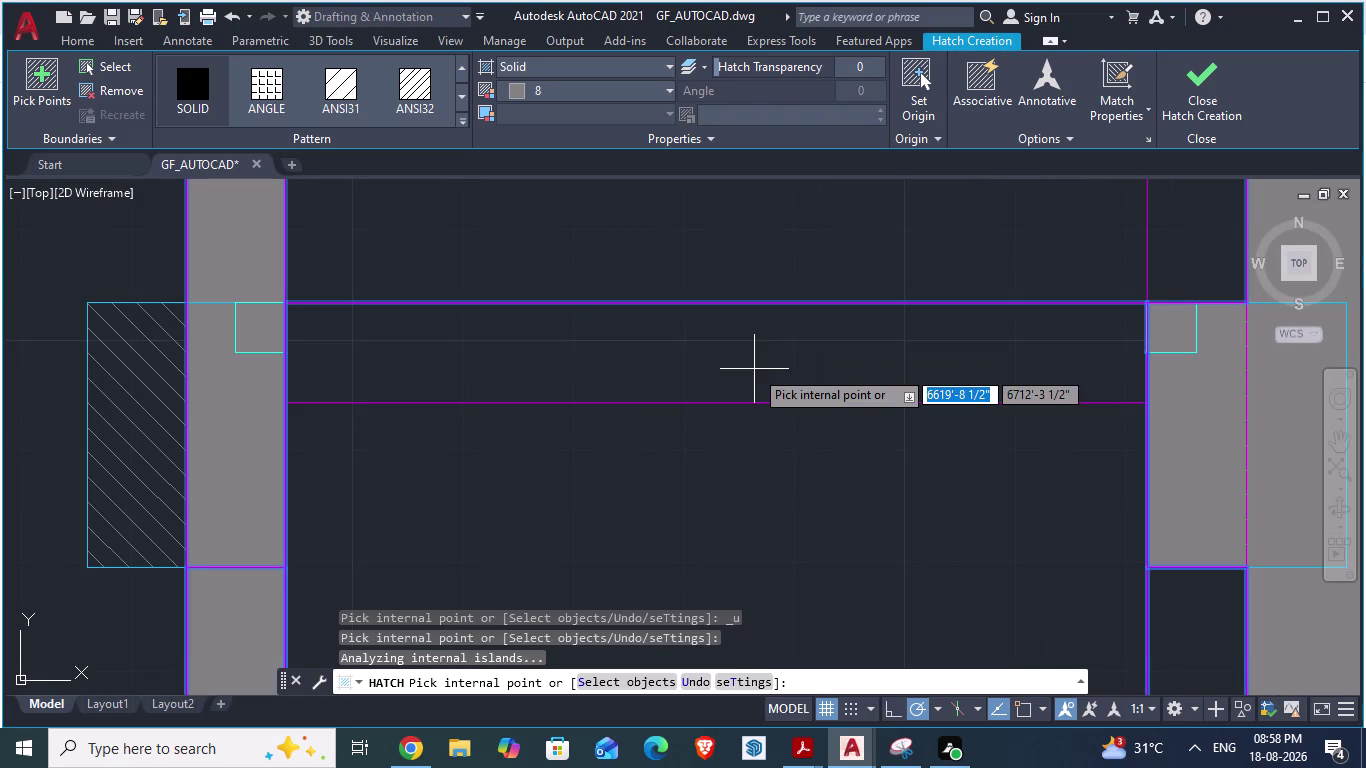
key(ctrl+z)
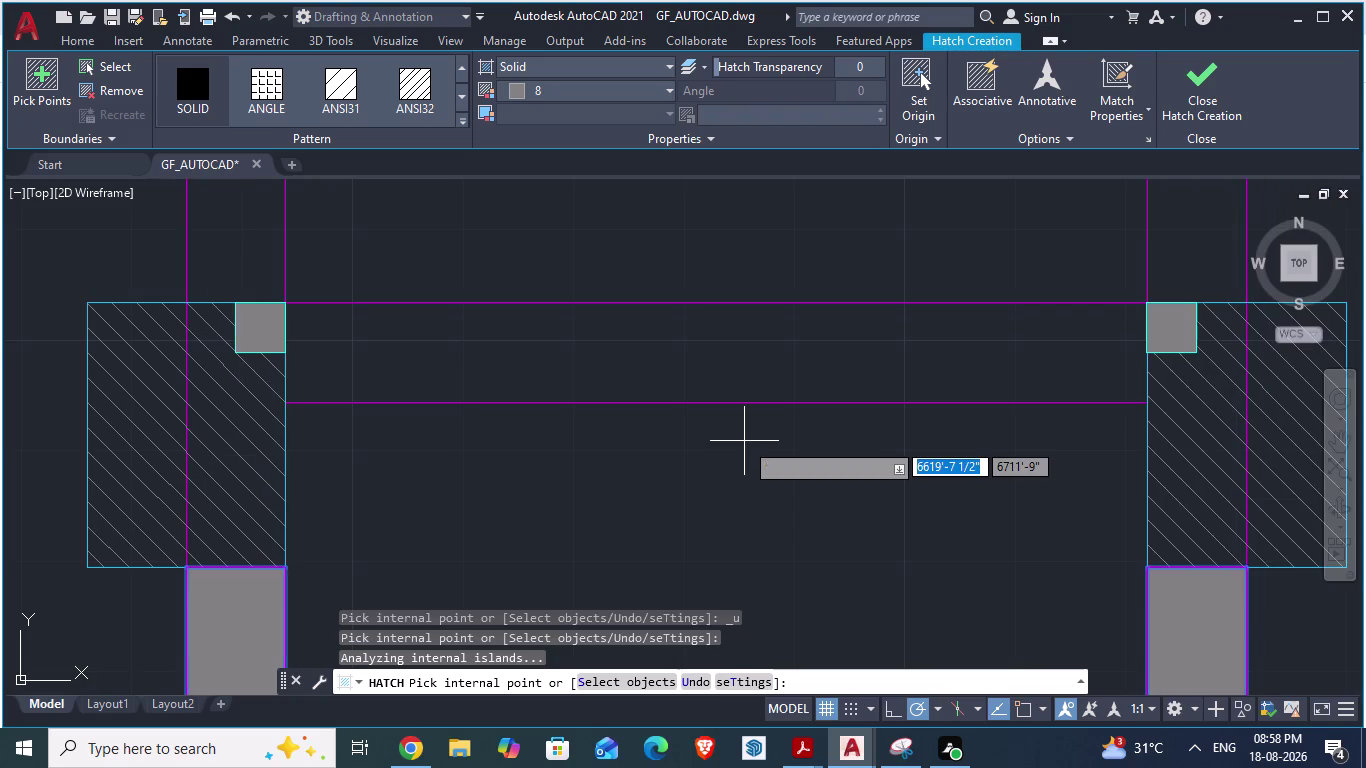
scroll(down, 3)
key(Escape)
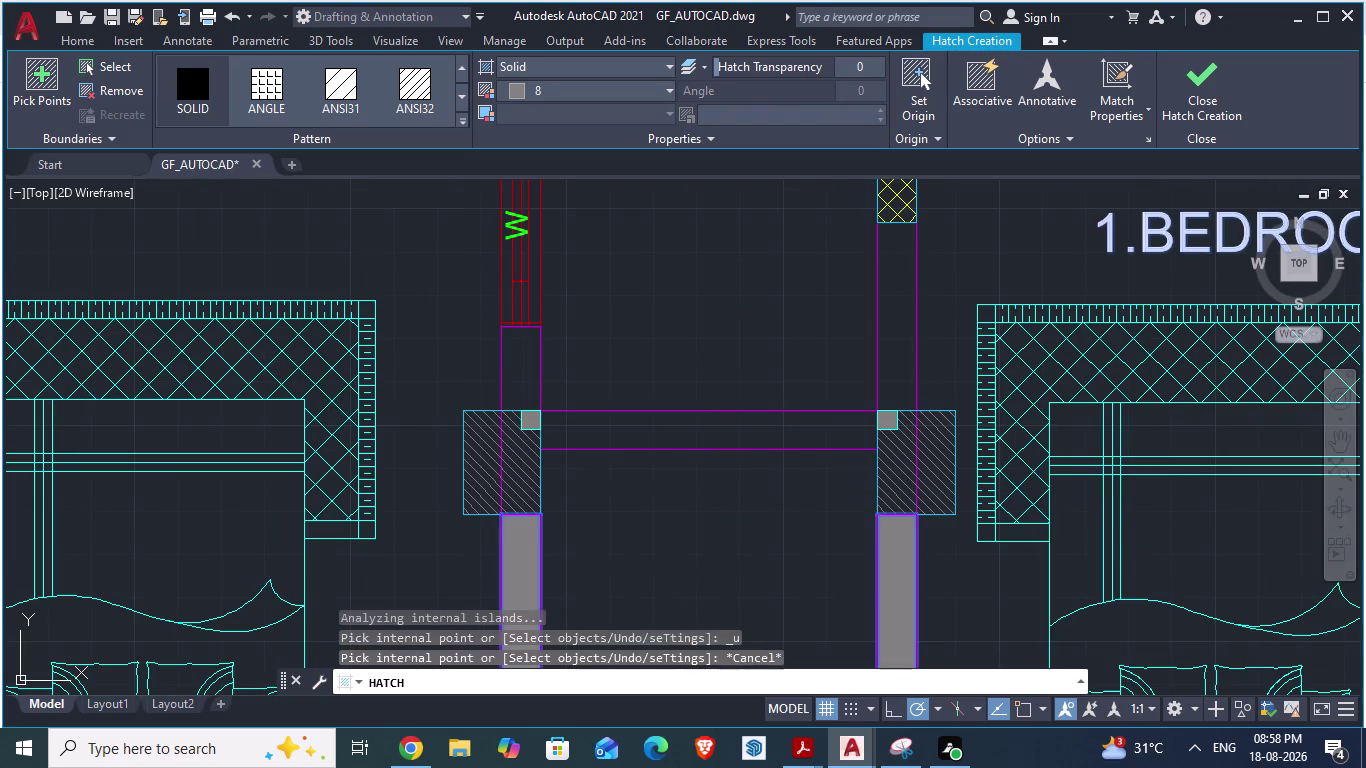
key(ctrl+s)
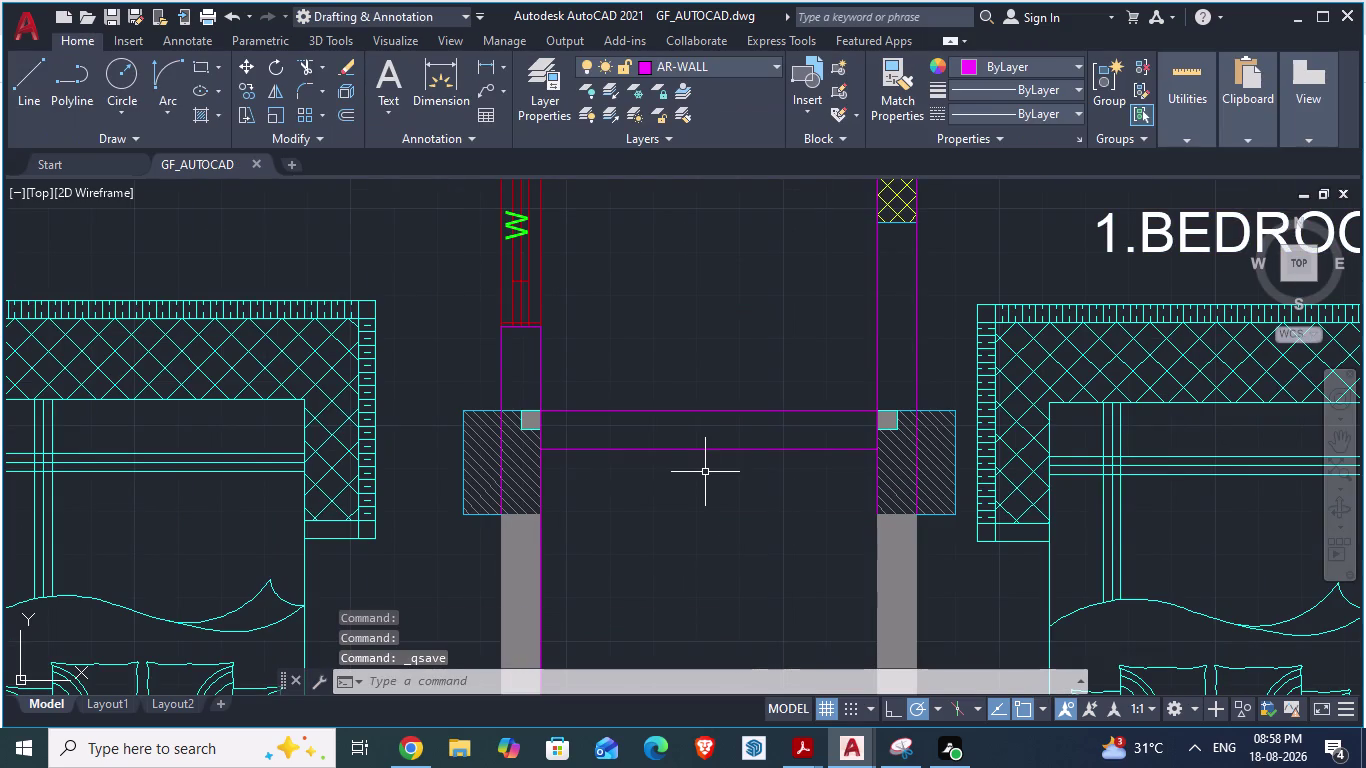
scroll(up, 3)
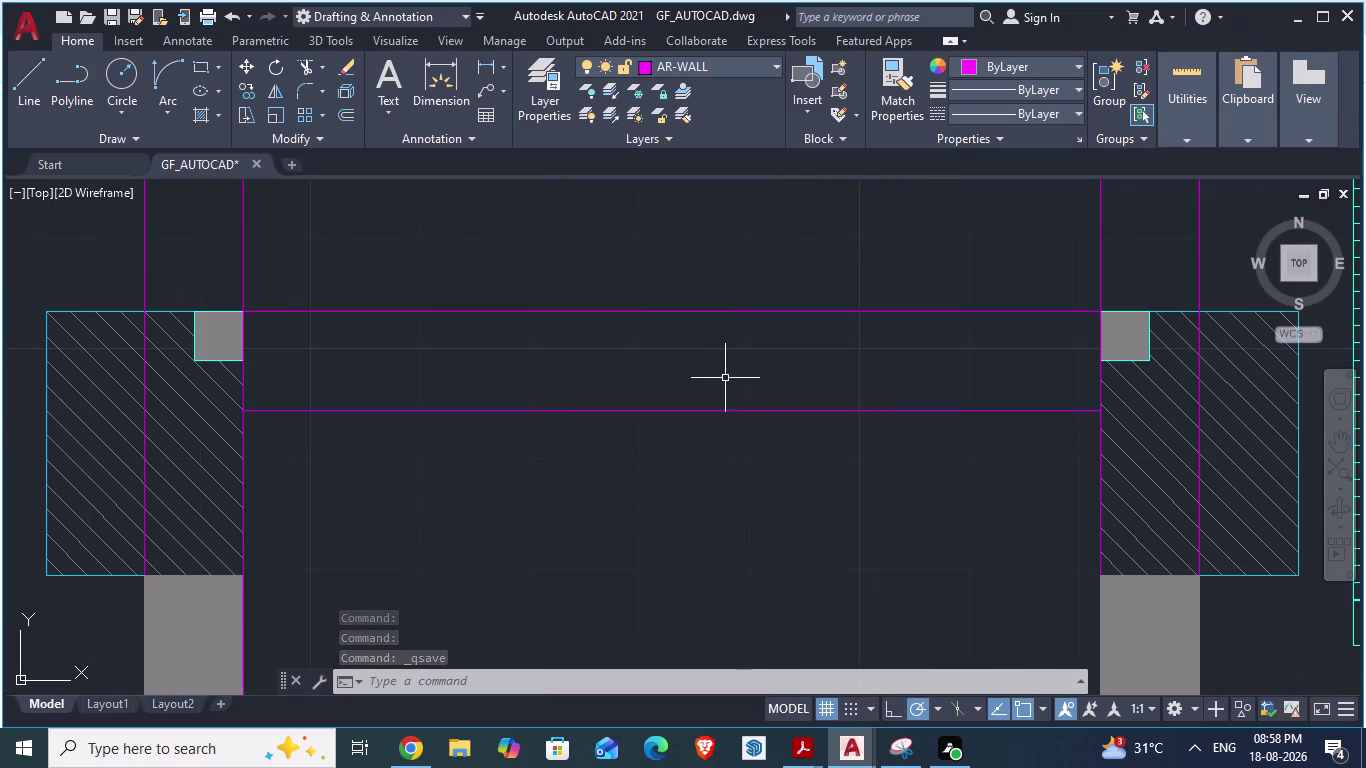
click(717, 365)
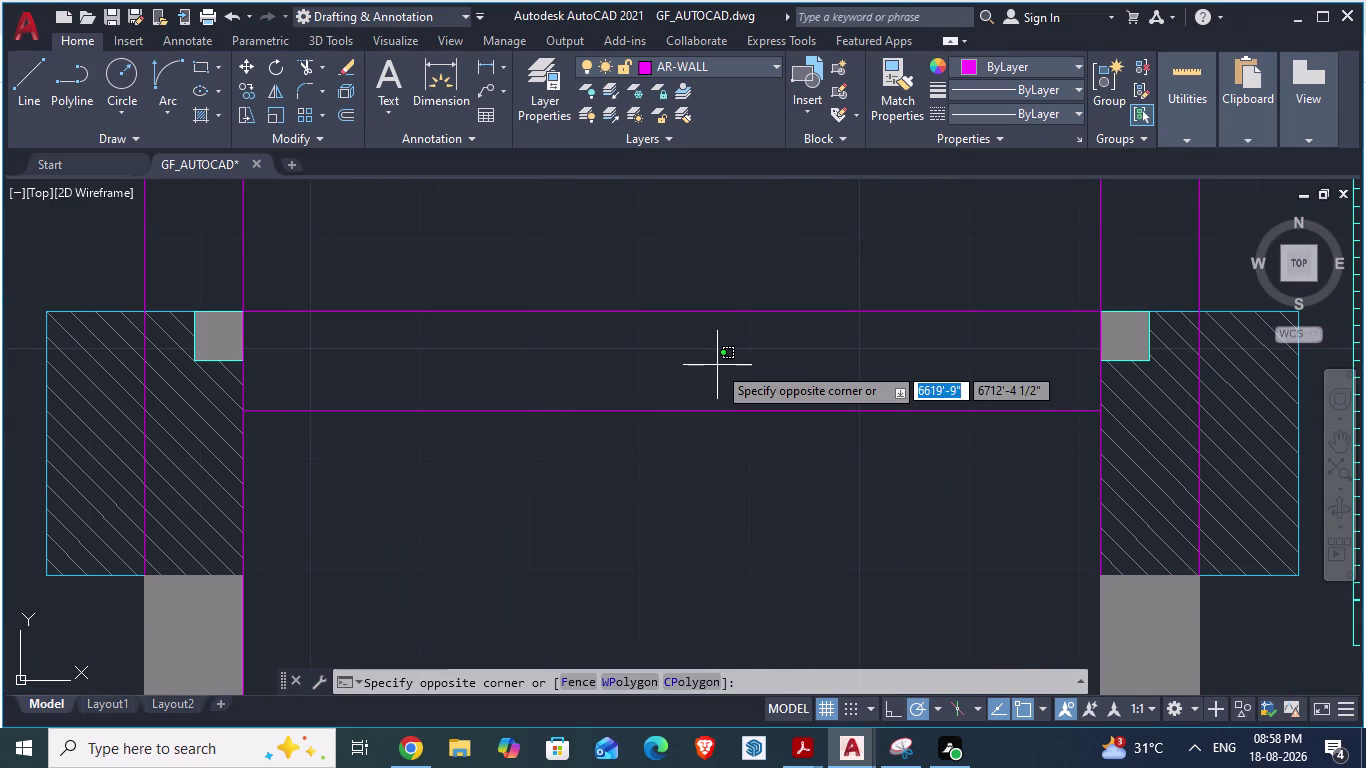
key(h)
key(Return)
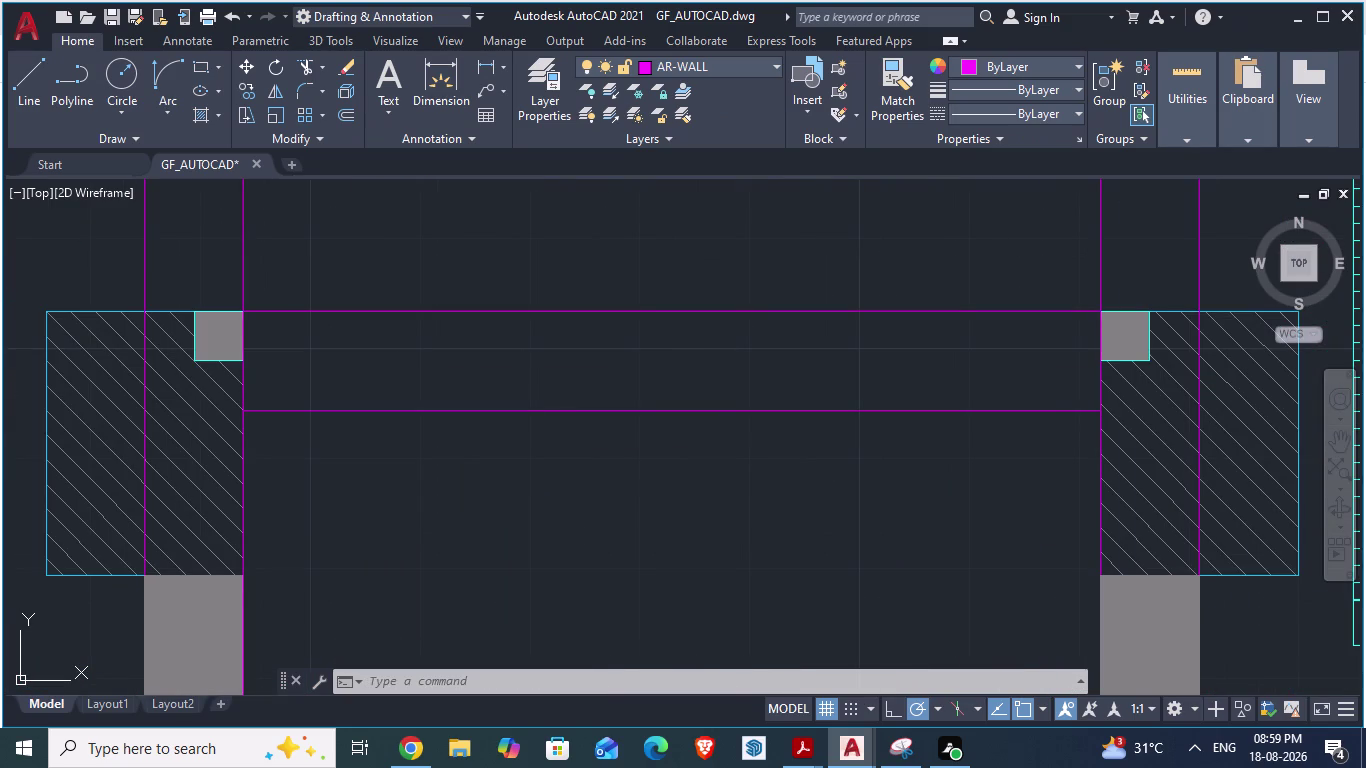
click(412, 348)
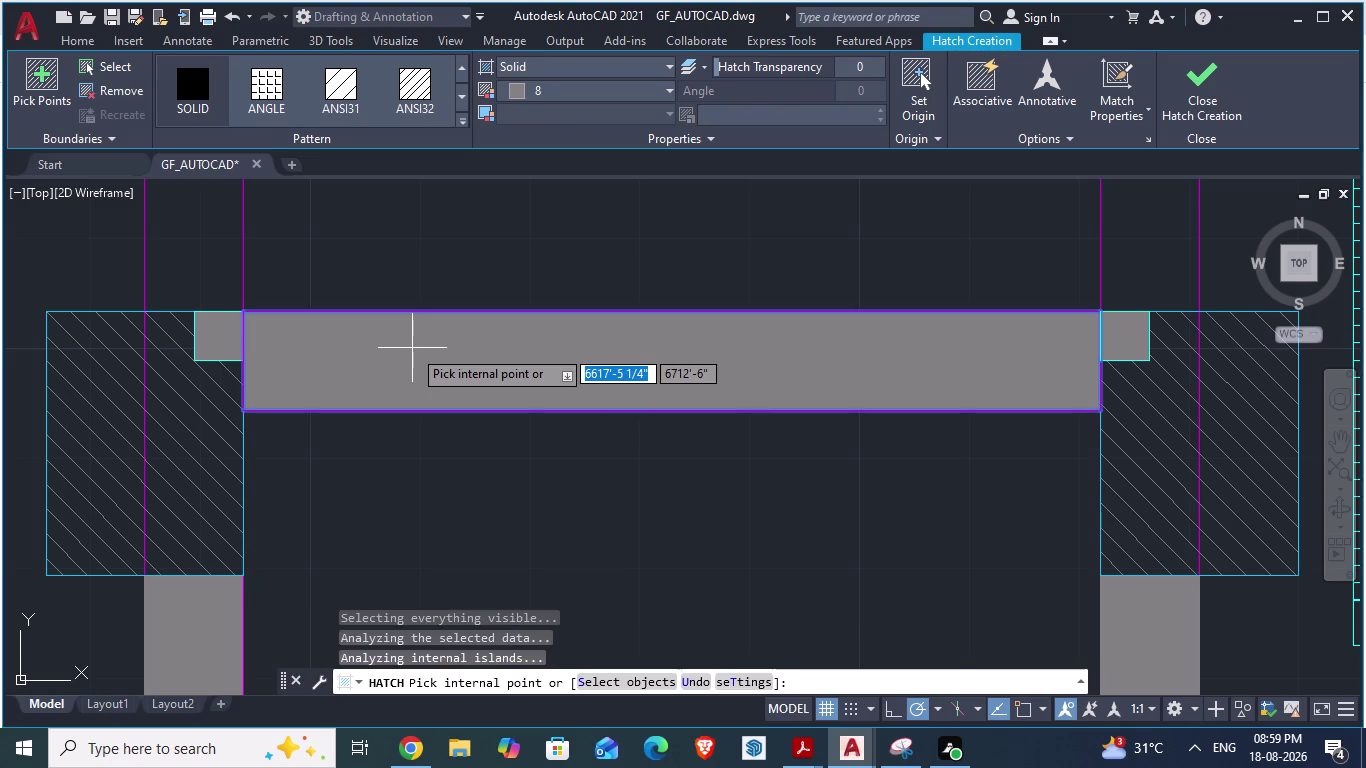
key(ctrl+s)
scroll(down, 3)
scroll(down, 3)
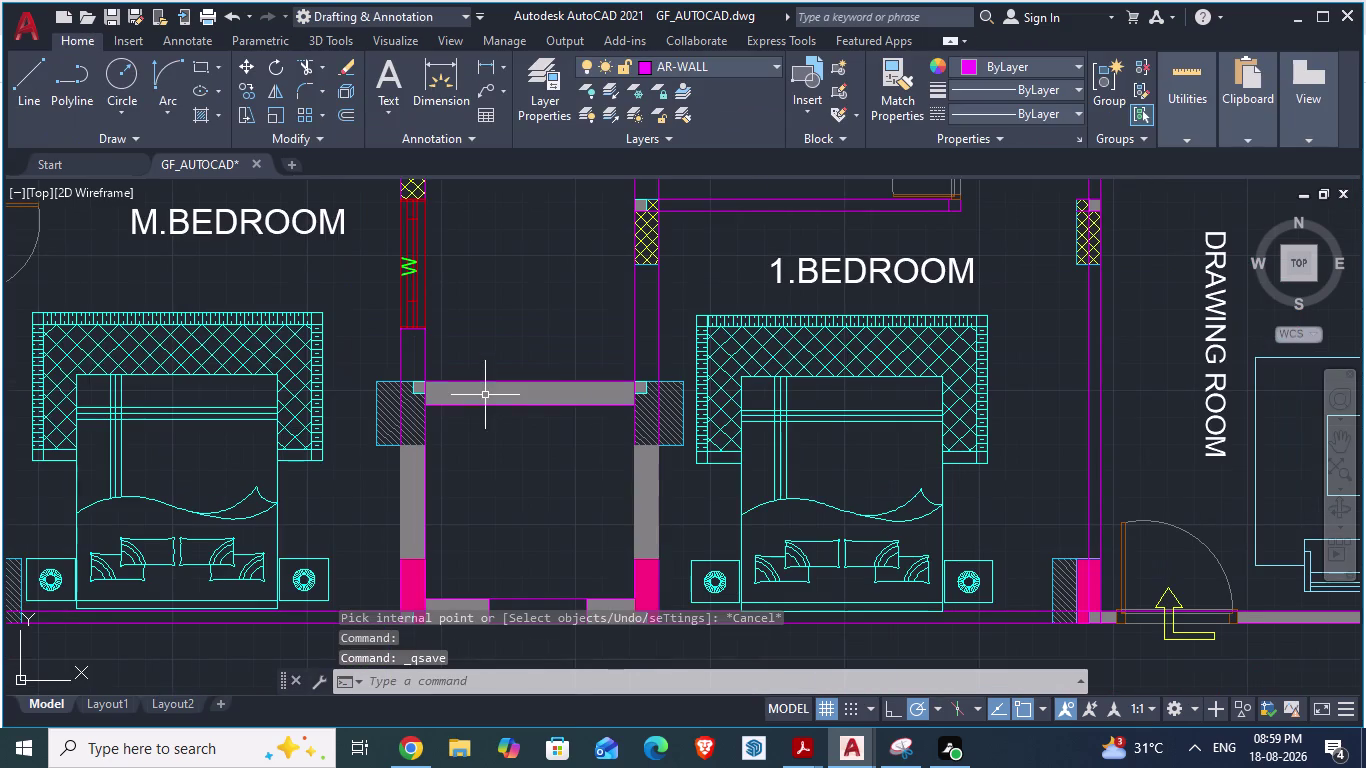
key(alt+Tab)
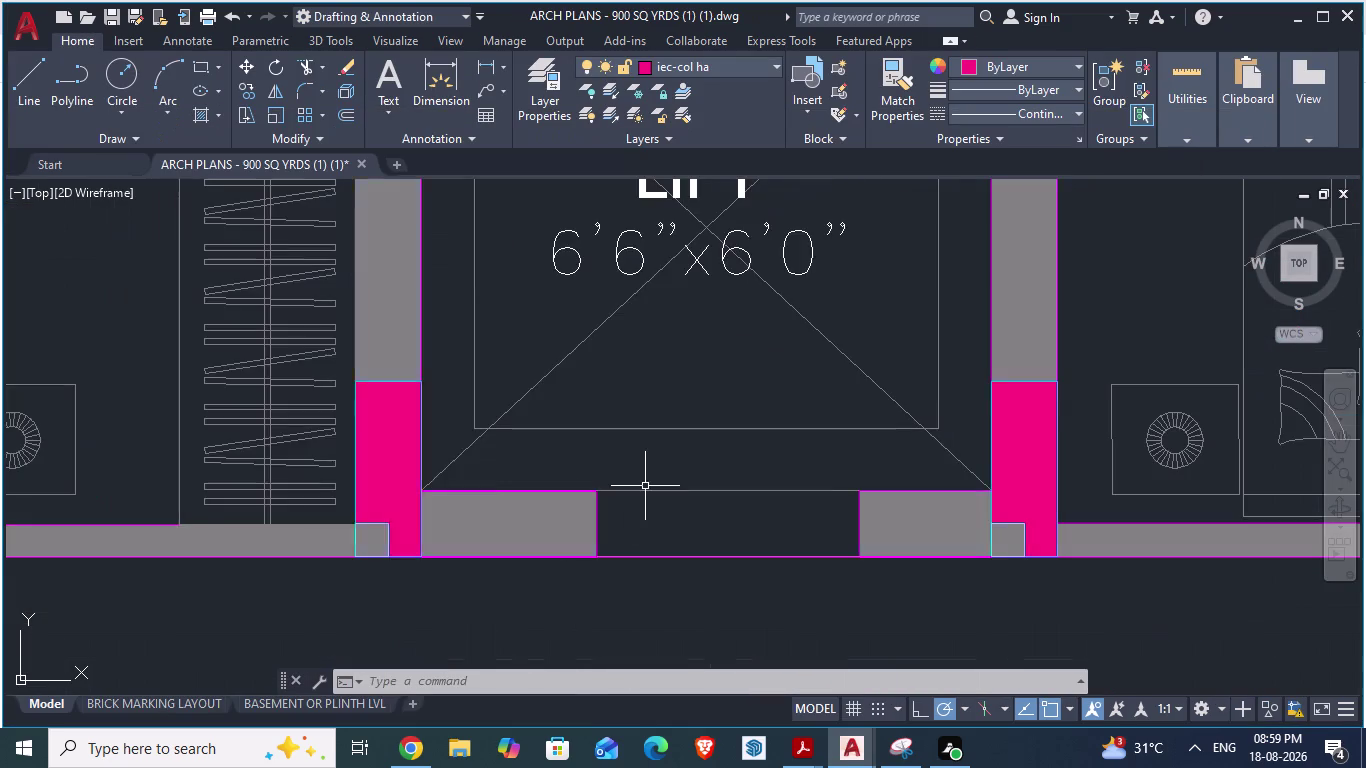
scroll(down, 3)
key(alt+Tab)
scroll(down, 3)
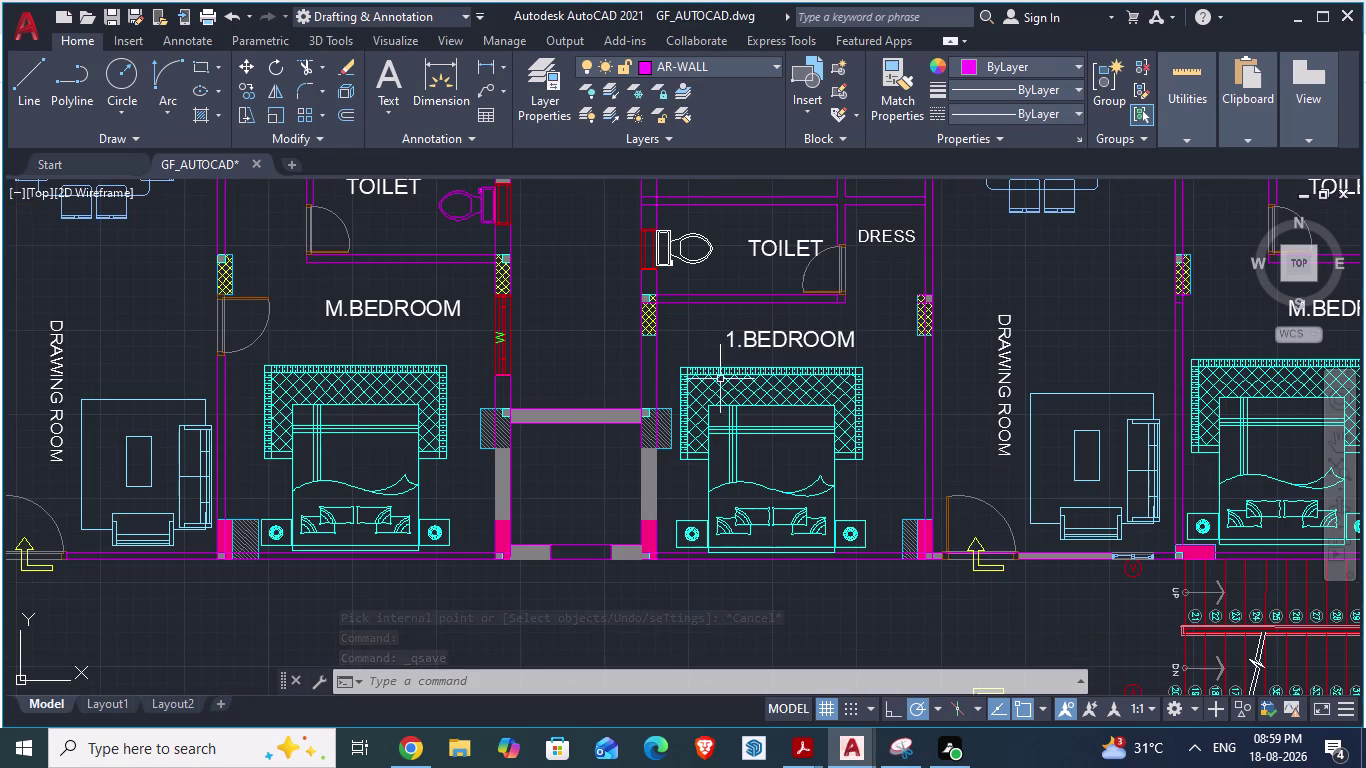
click(757, 251)
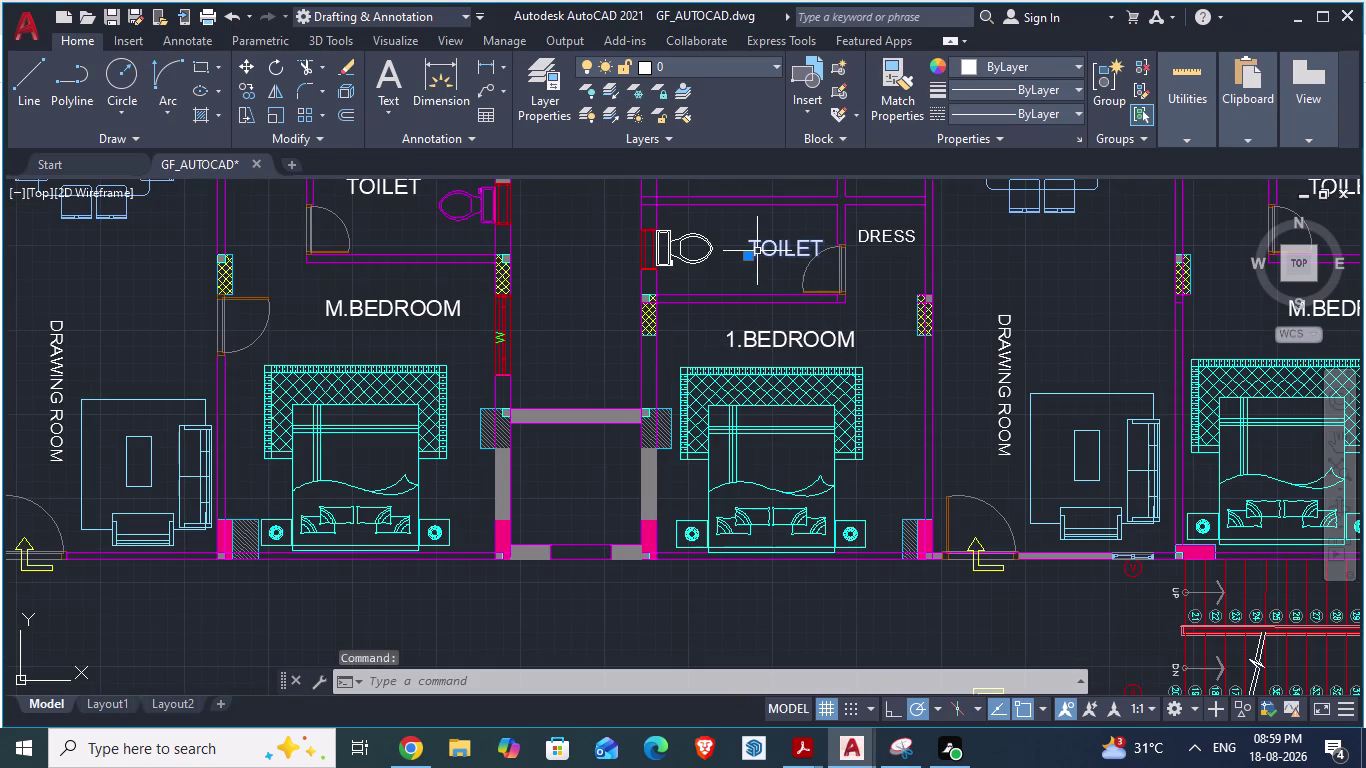
Nudge the TOILET label slightly higher.
key(m)
key(Return)
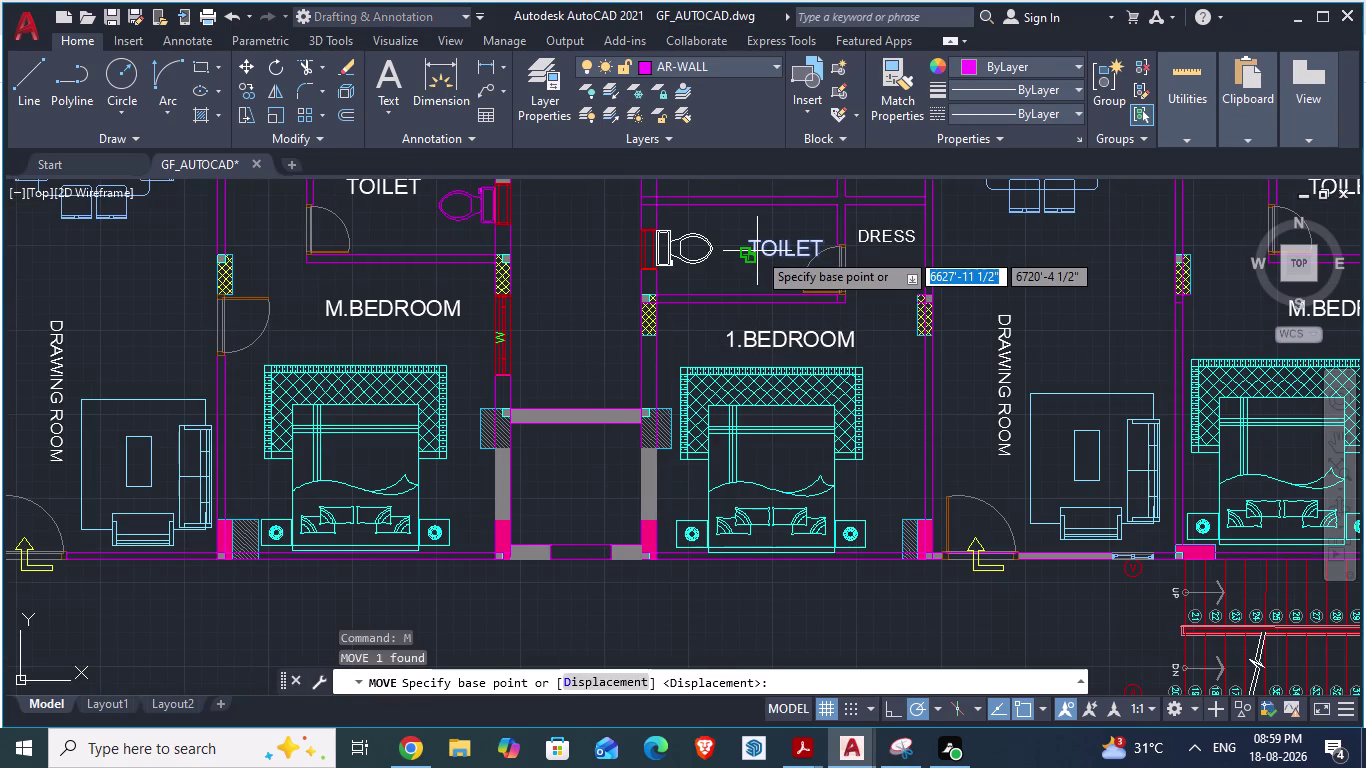
drag(757, 251, 730, 238)
click(730, 238)
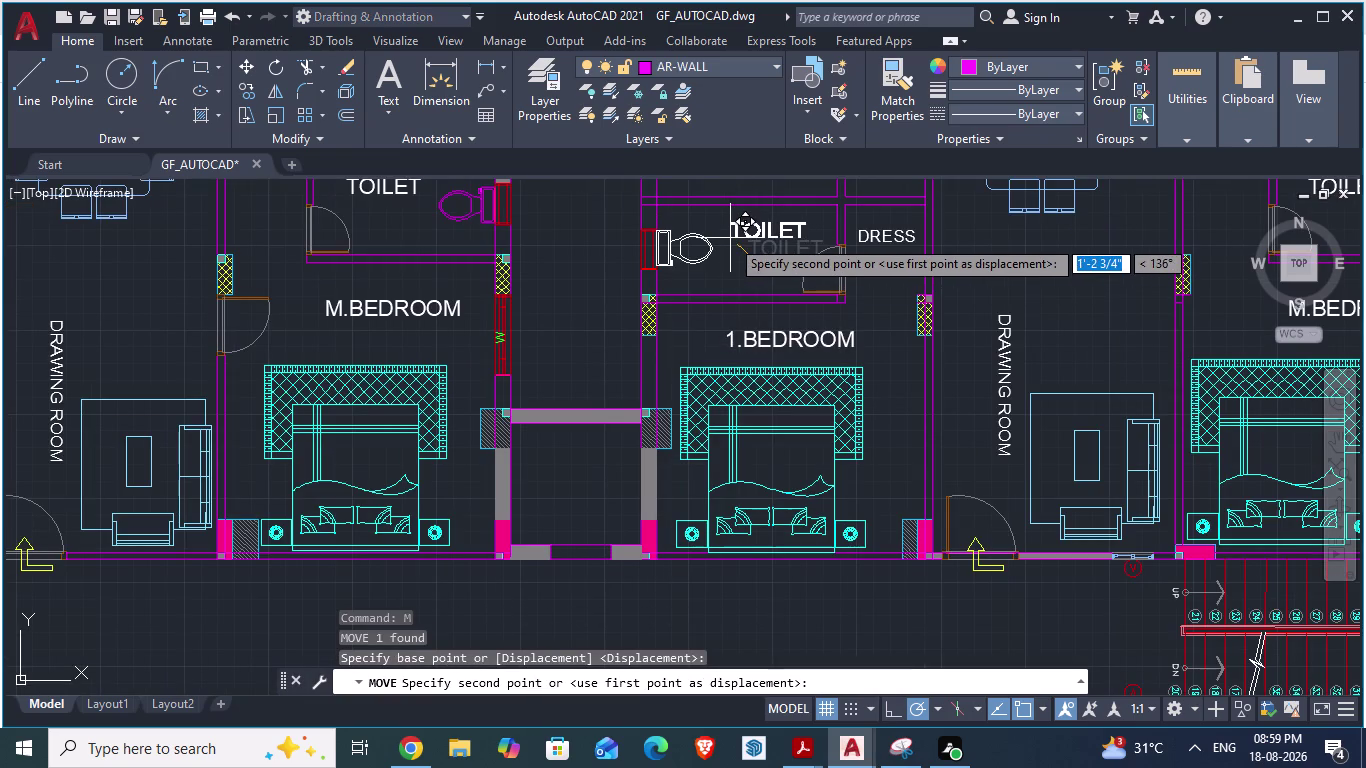
click(741, 240)
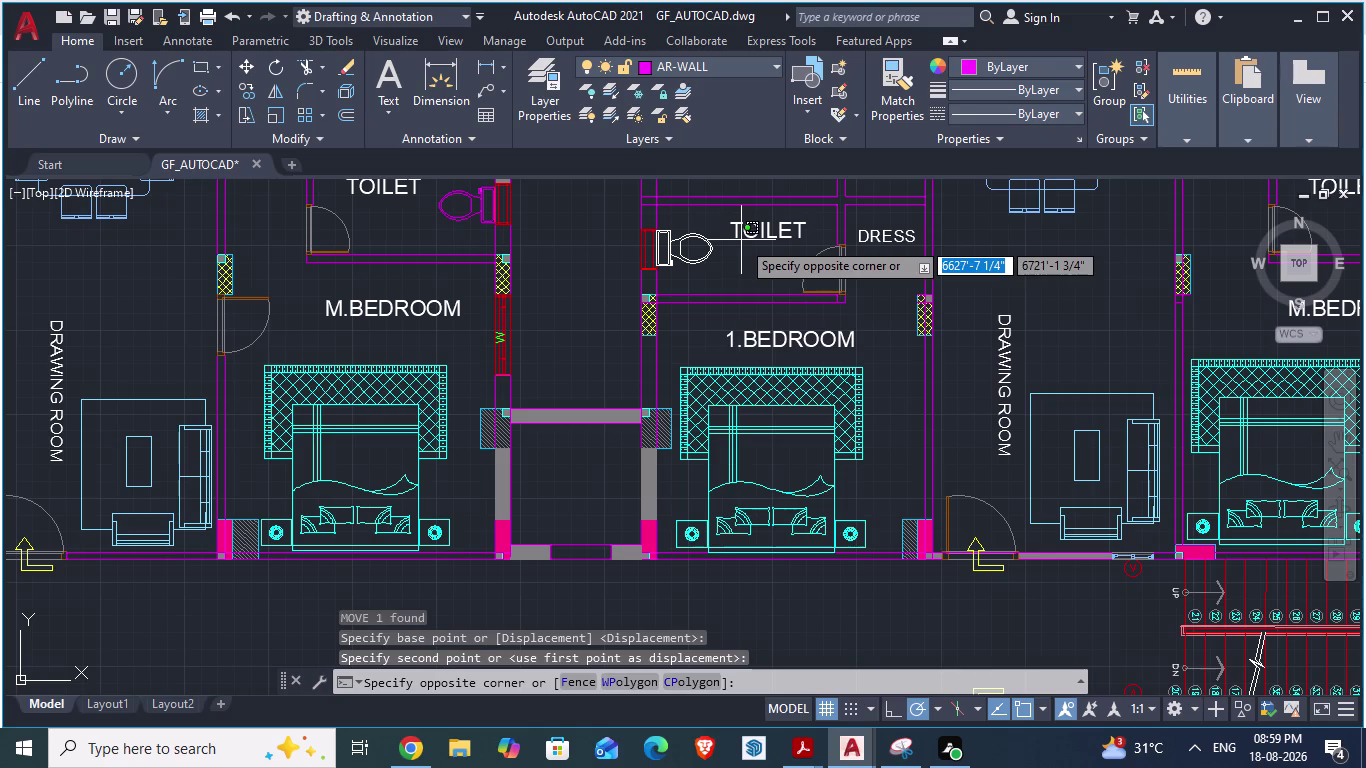
key(Escape)
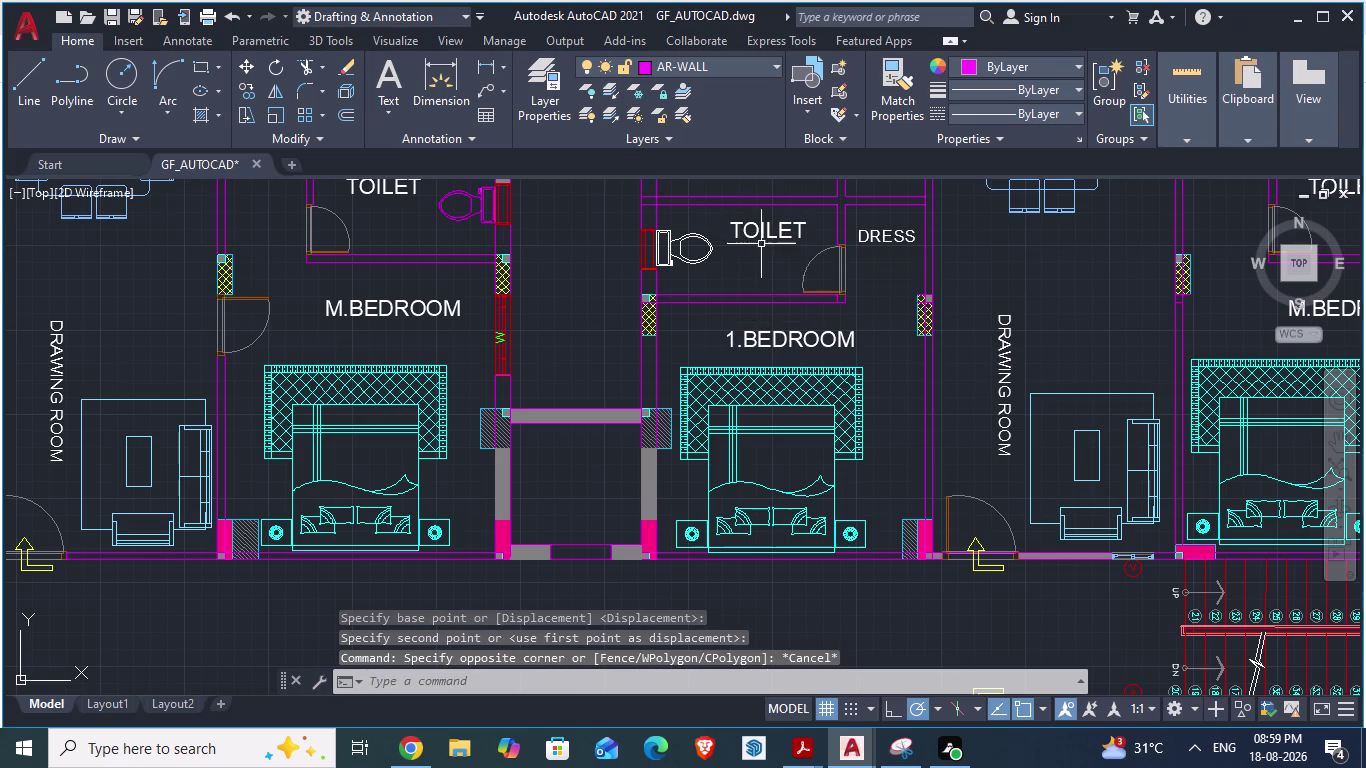
Copy the TOILET label and paste it inside the lift shaft.
click(749, 226)
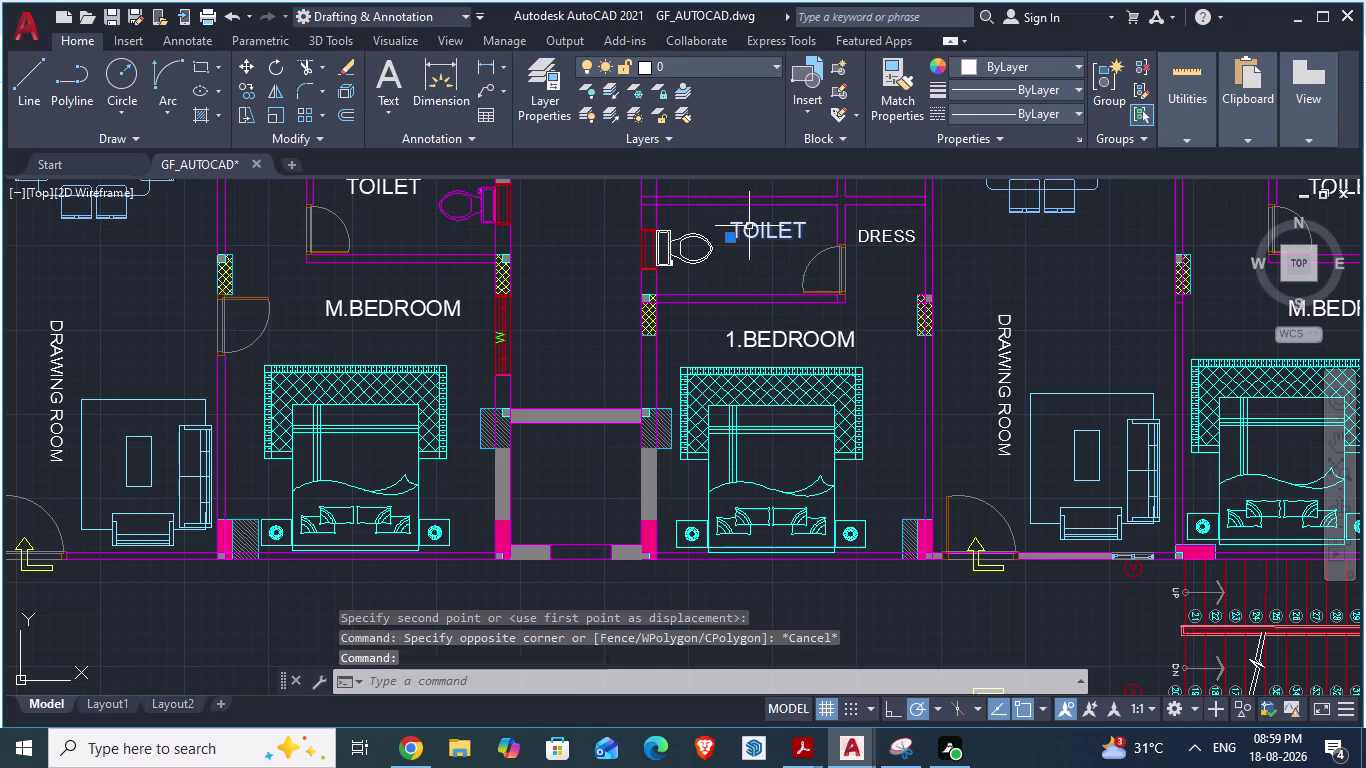
key(ctrl+c)
key(ctrl+v)
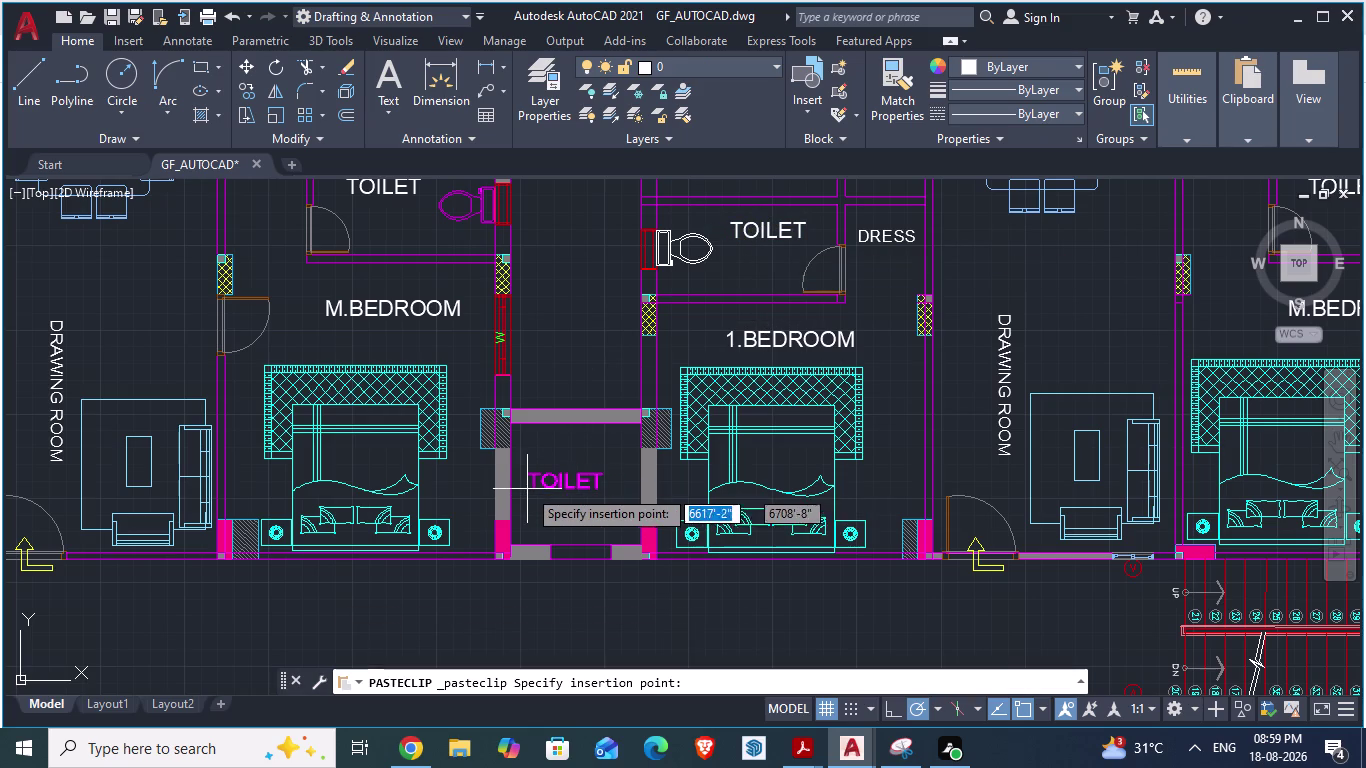
click(535, 484)
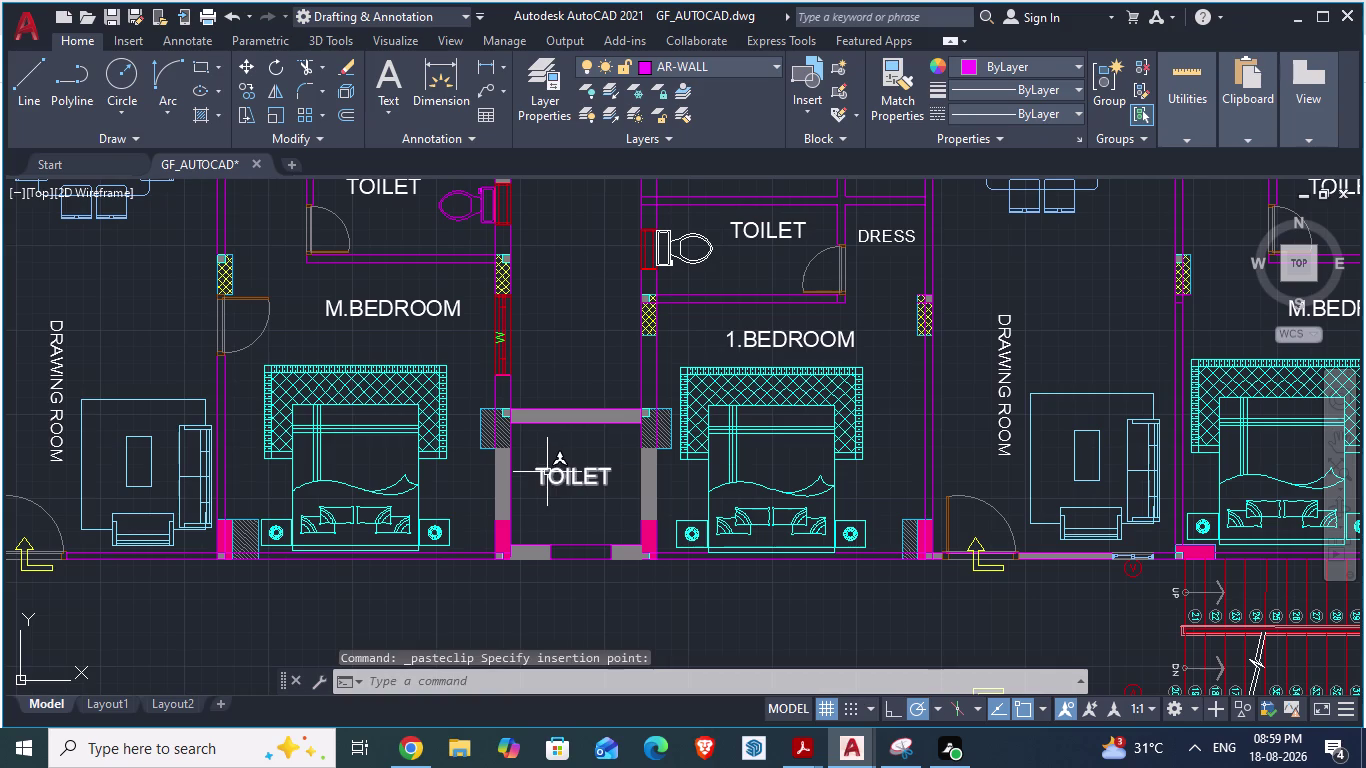
Change the copied label's text to LIFT.
triple_click(547, 472)
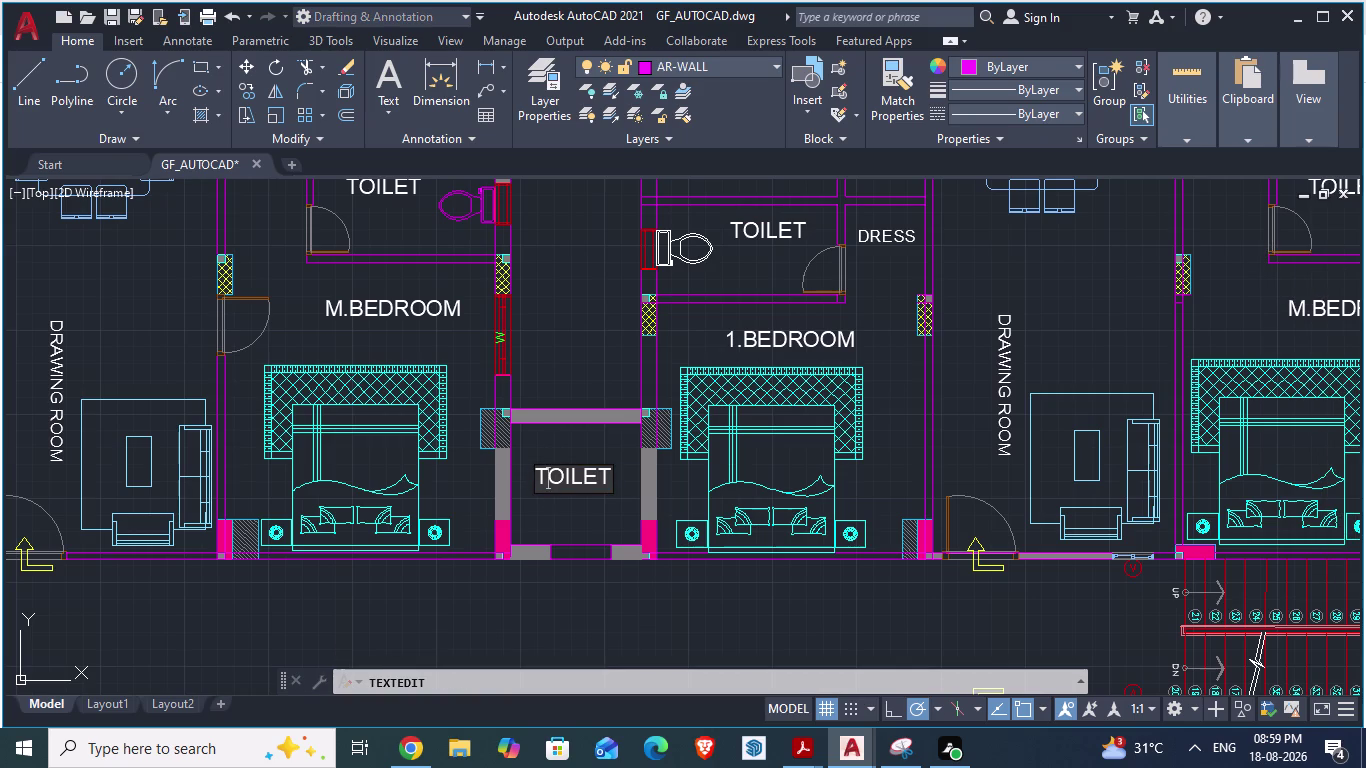
key(BackSpace)
key(Delete)
key(Delete)
key(Delete)
key(Delete)
key(Delete)
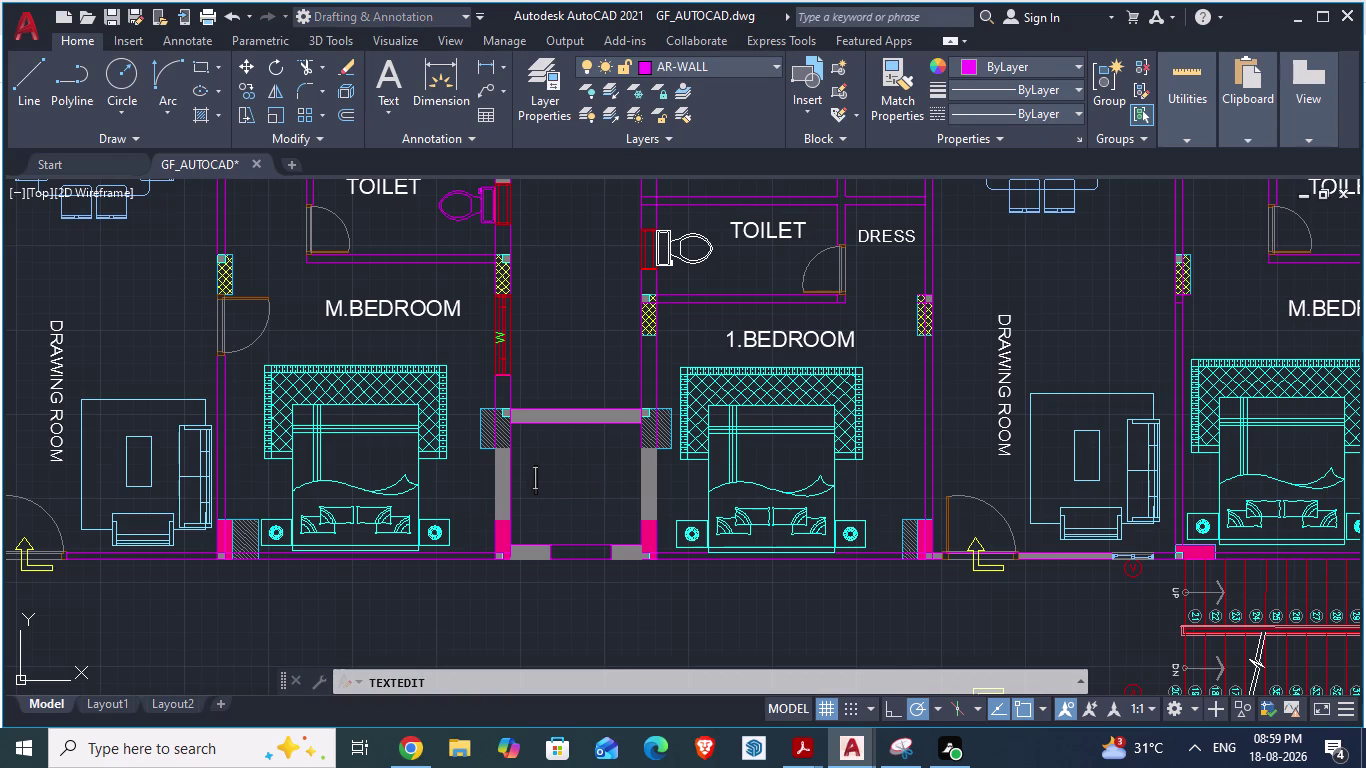
text(LIFT)
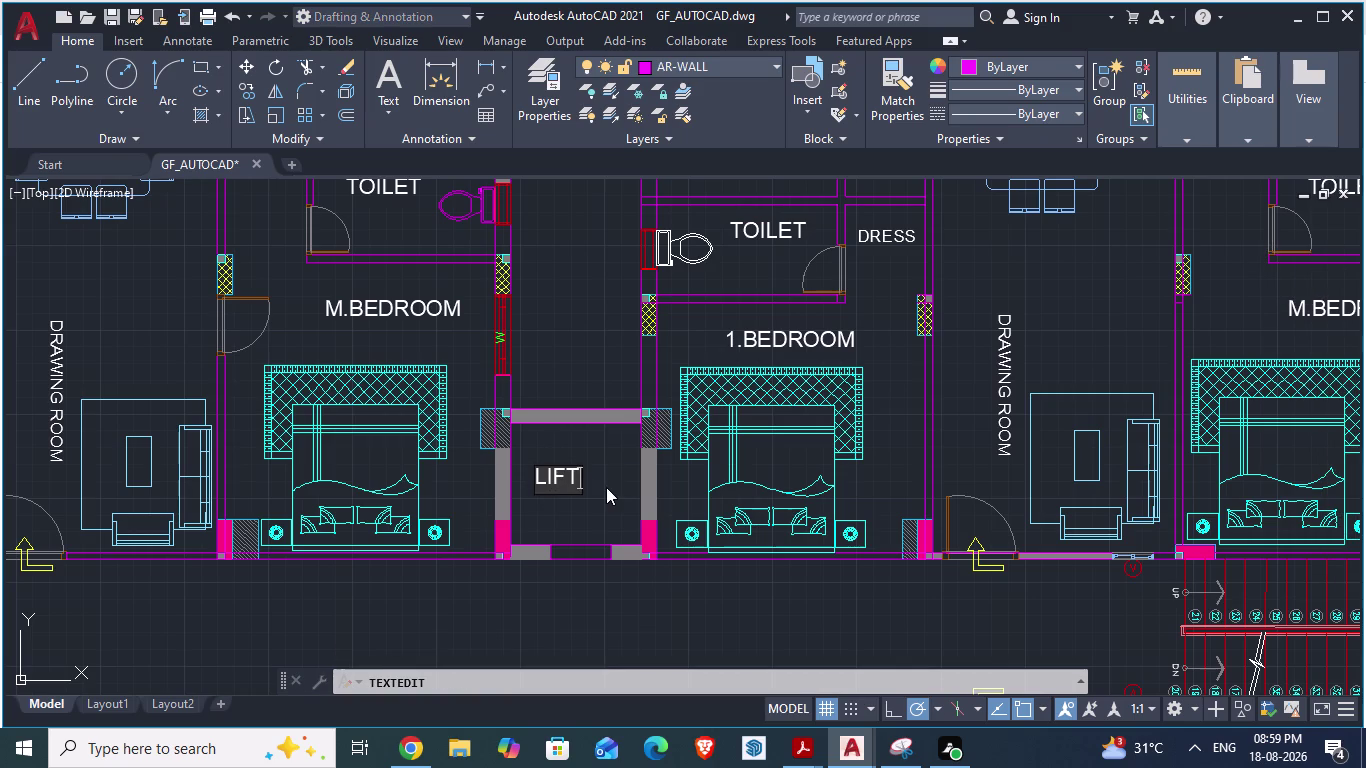
click(608, 484)
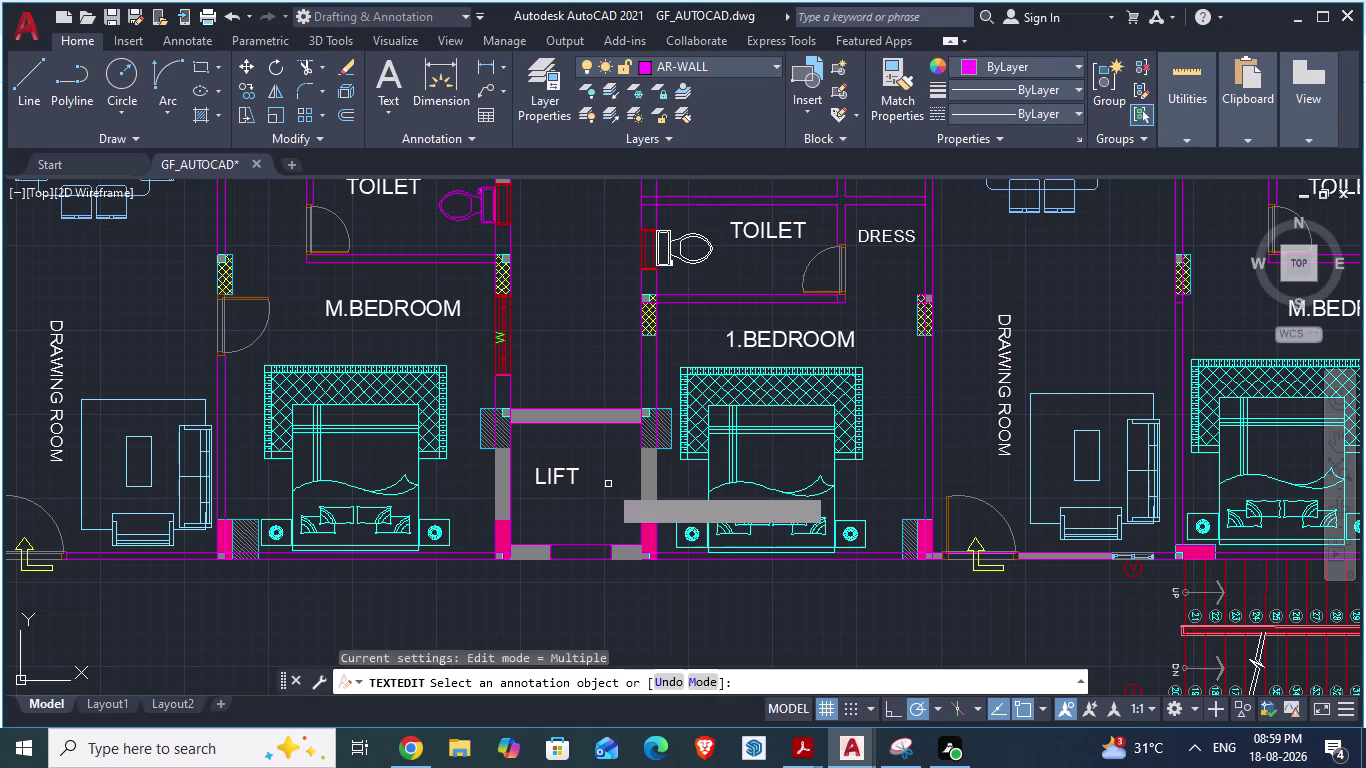
key(Escape)
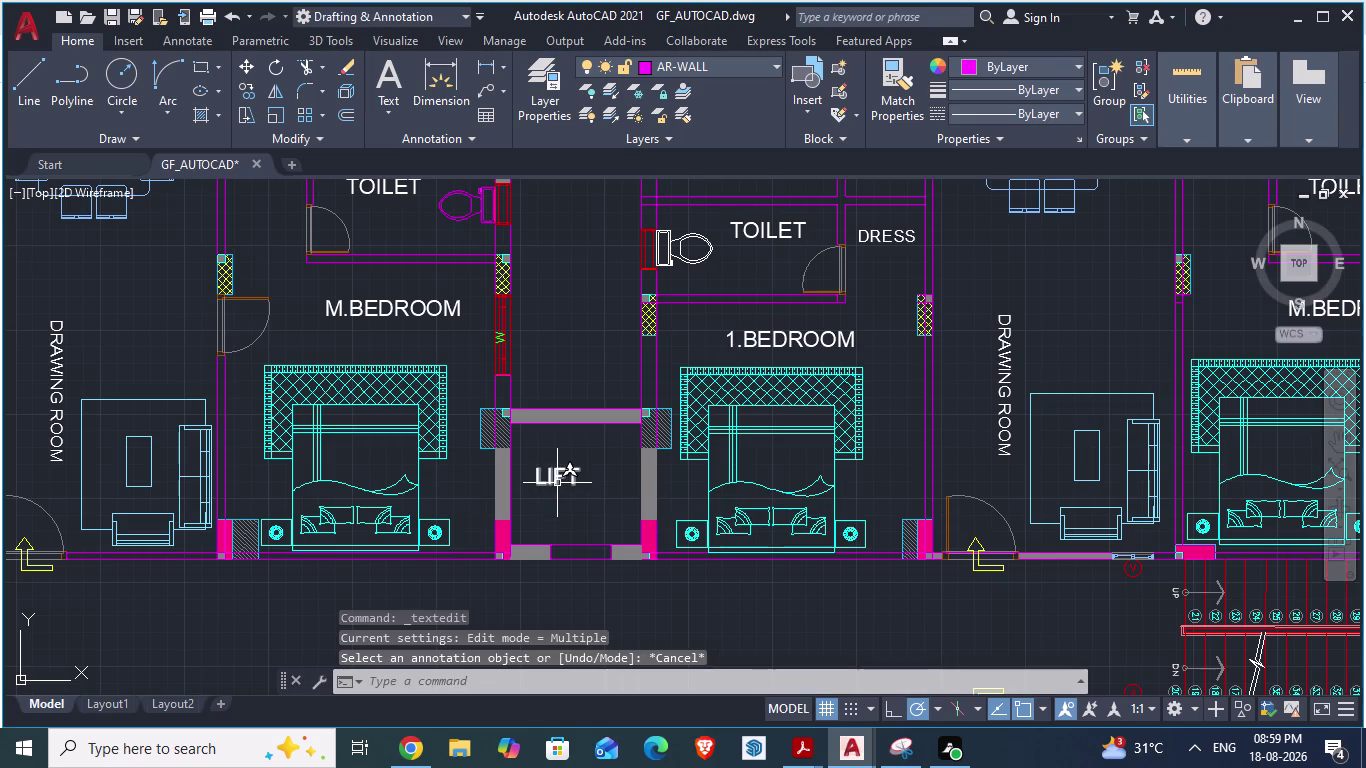
Move the LIFT label to the centre of the shaft and save.
click(554, 479)
key(m)
key(Return)
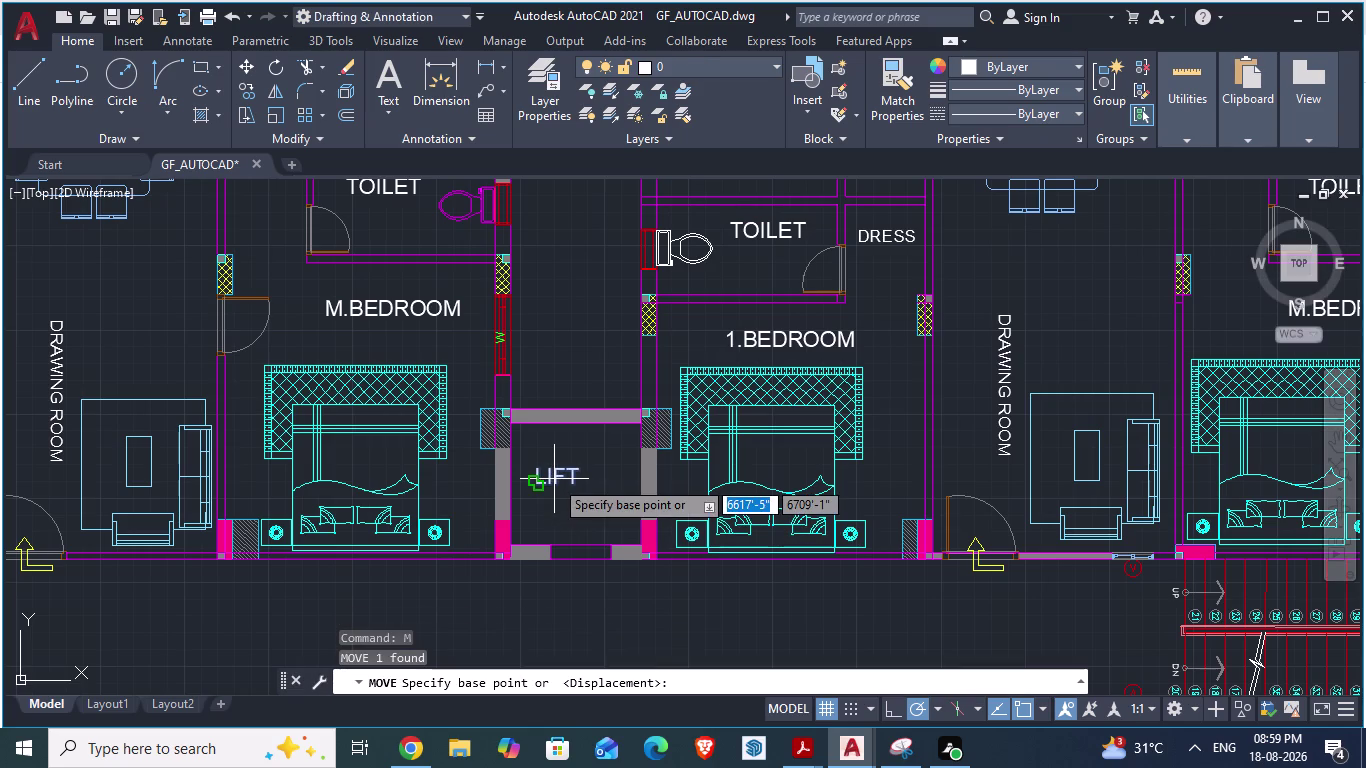
scroll(up, 3)
drag(527, 484, 547, 481)
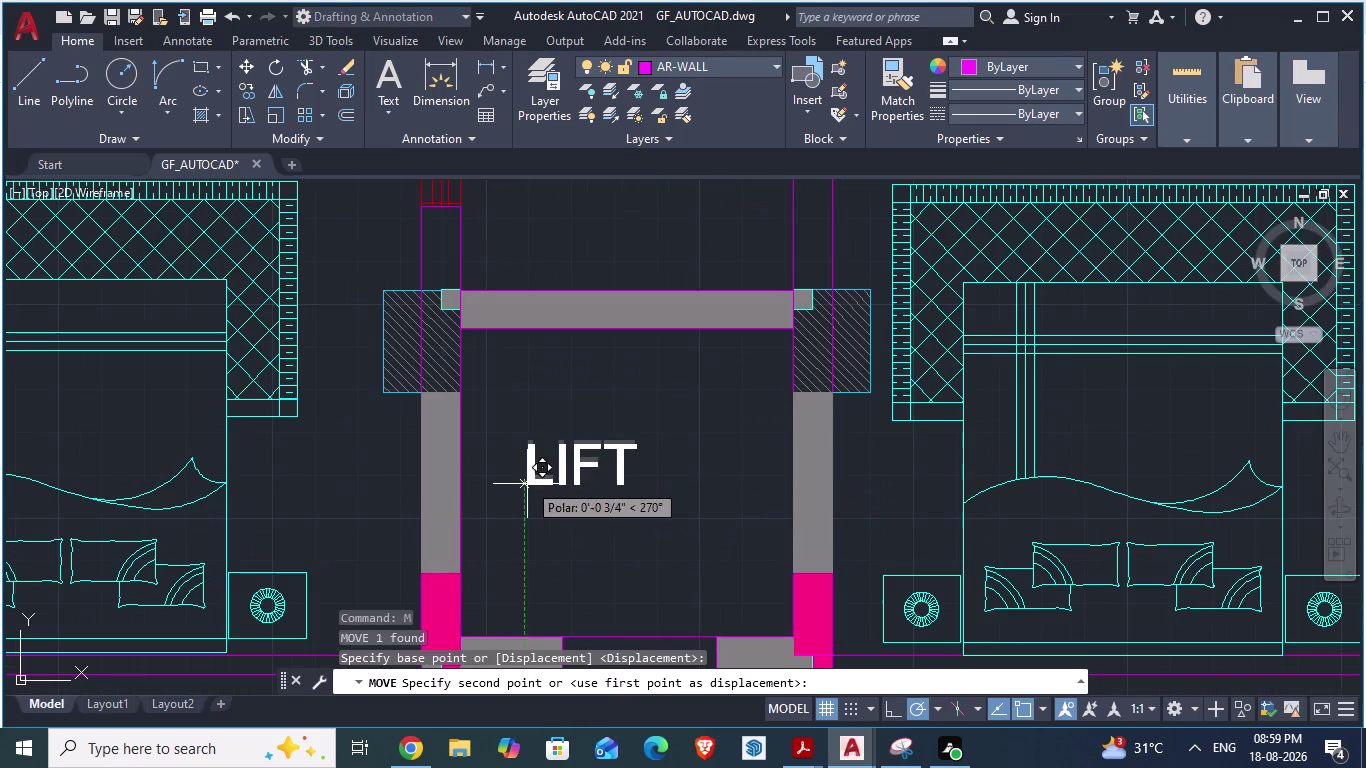
drag(547, 481, 582, 484)
click(582, 484)
scroll(down, 3)
scroll(down, 3)
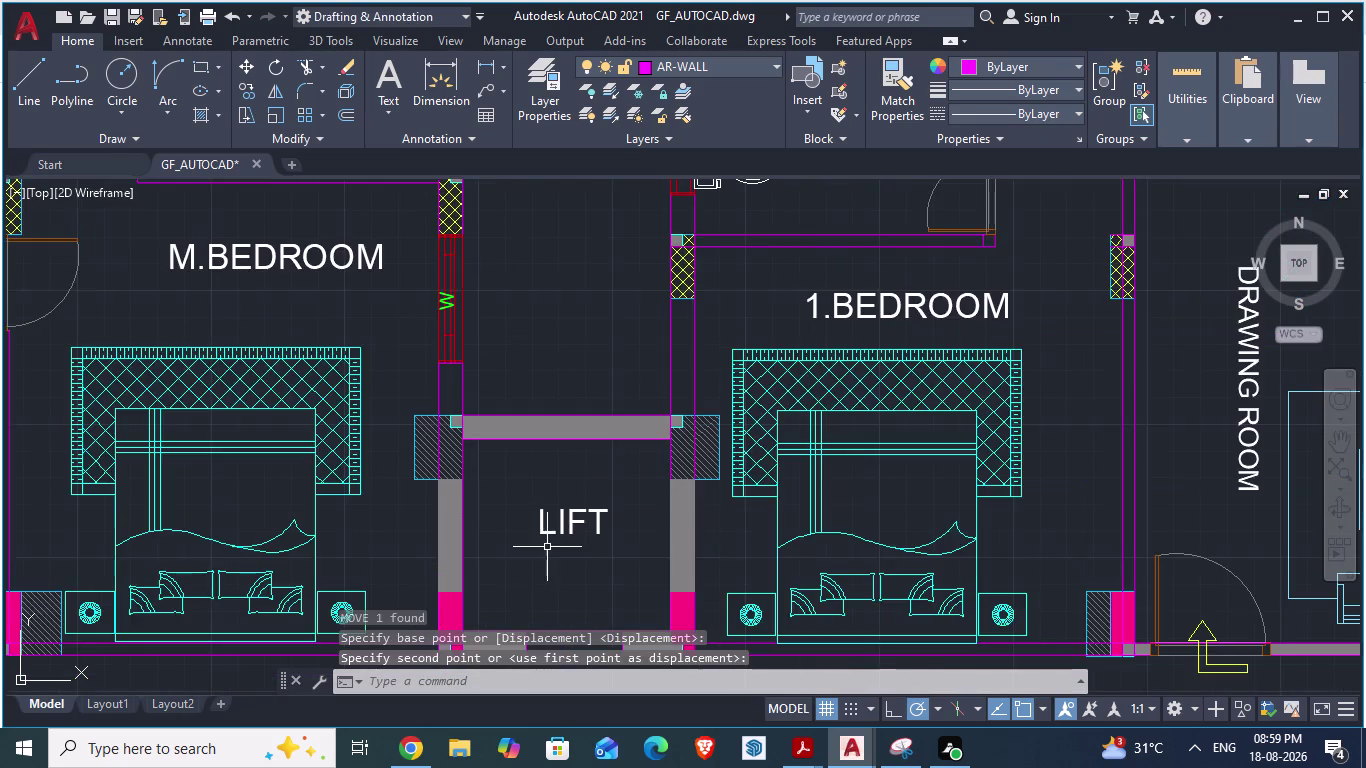
scroll(down, 3)
key(ctrl+s)
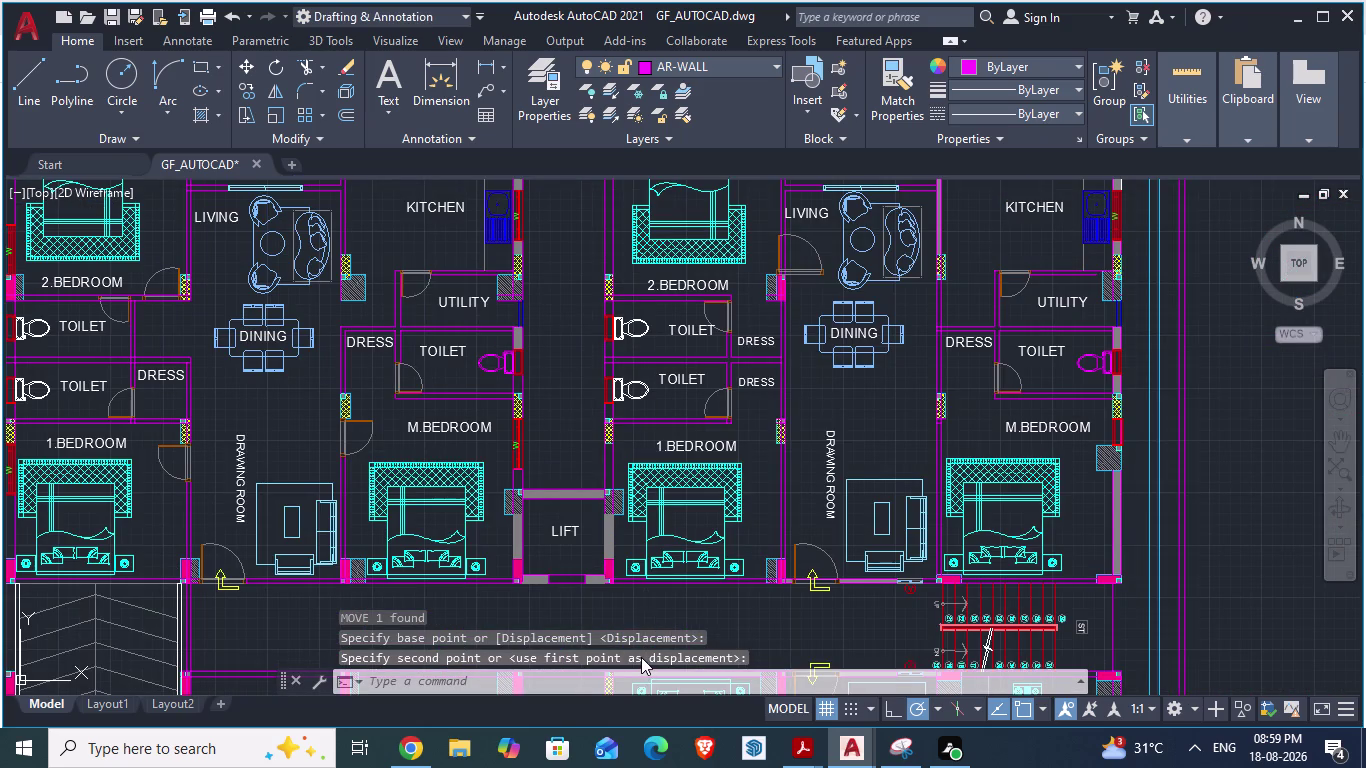
Compare the kitchen area between ARCH PLANS and GF_AUTOCAD.
scroll(down, 3)
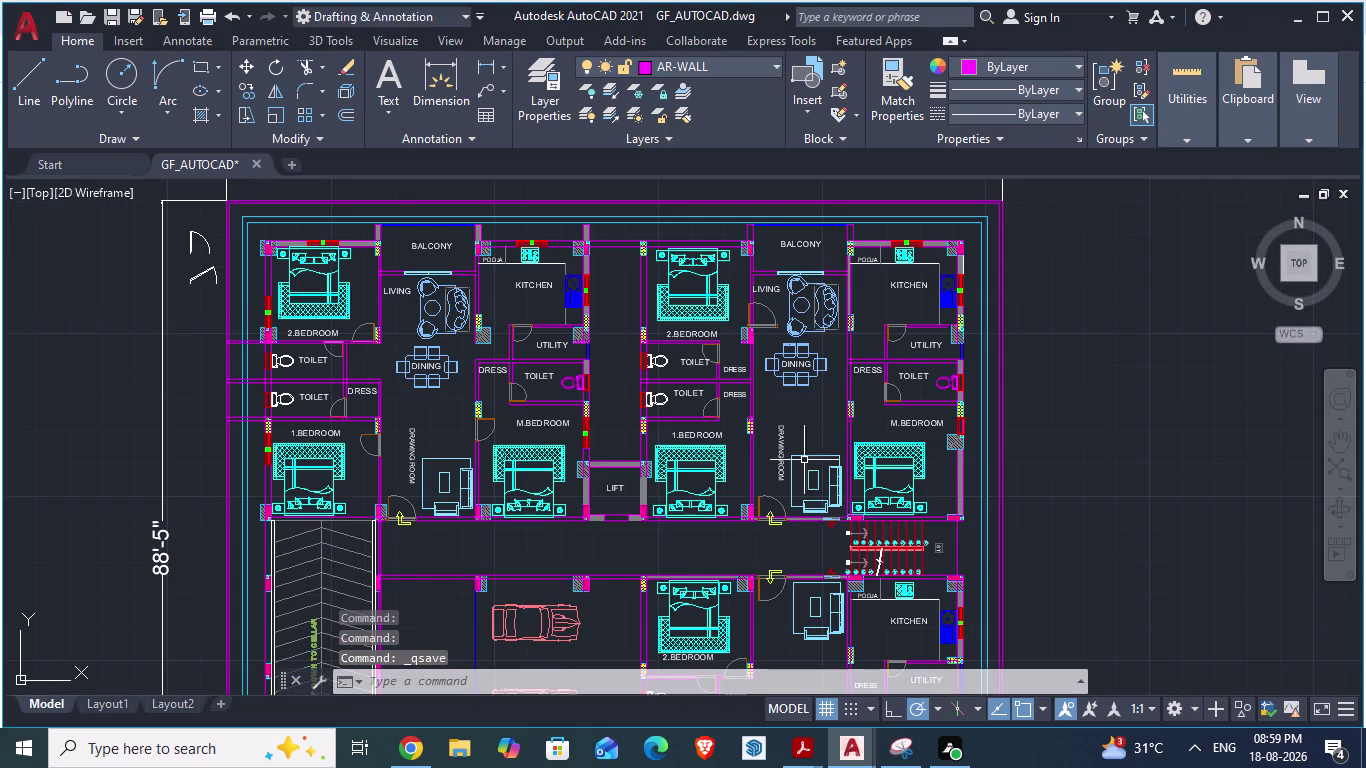
key(alt+Tab)
scroll(down, 3)
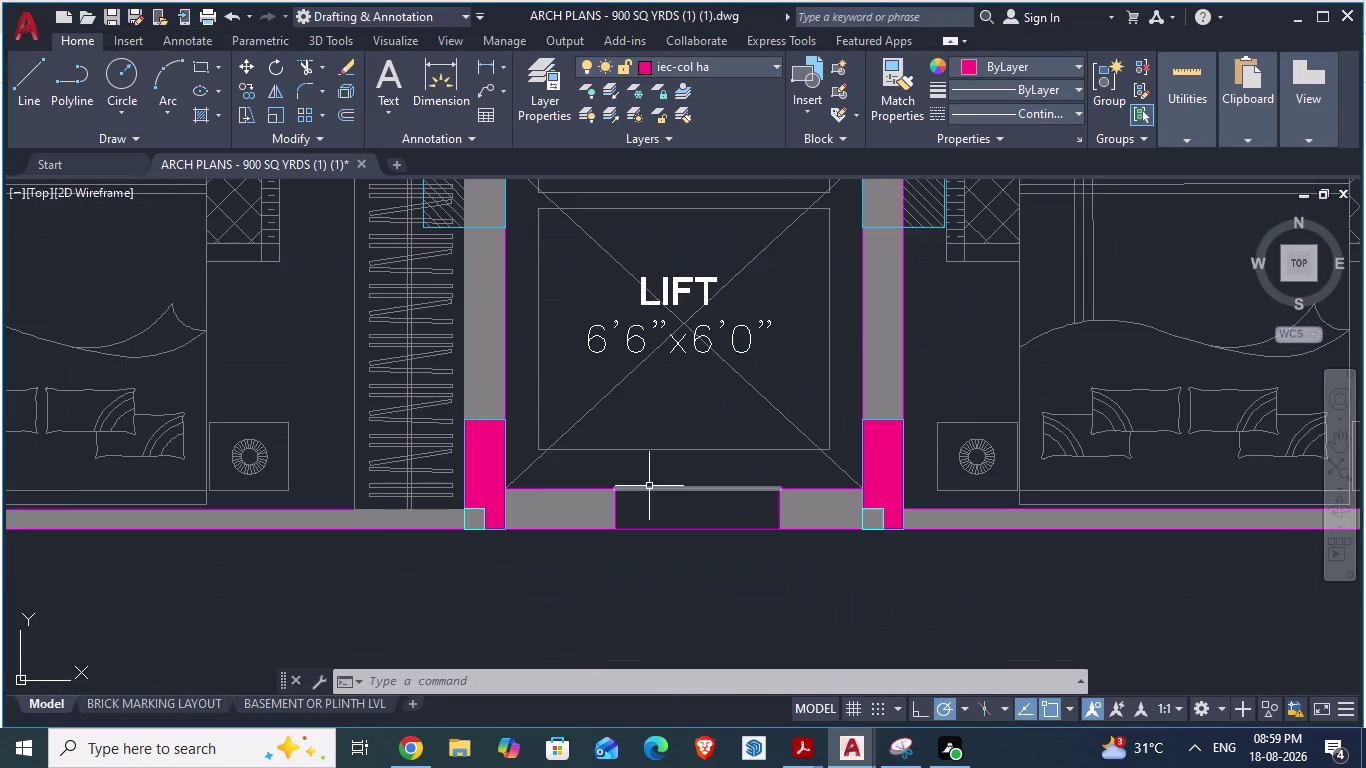
scroll(down, 3)
scroll(down, 3)
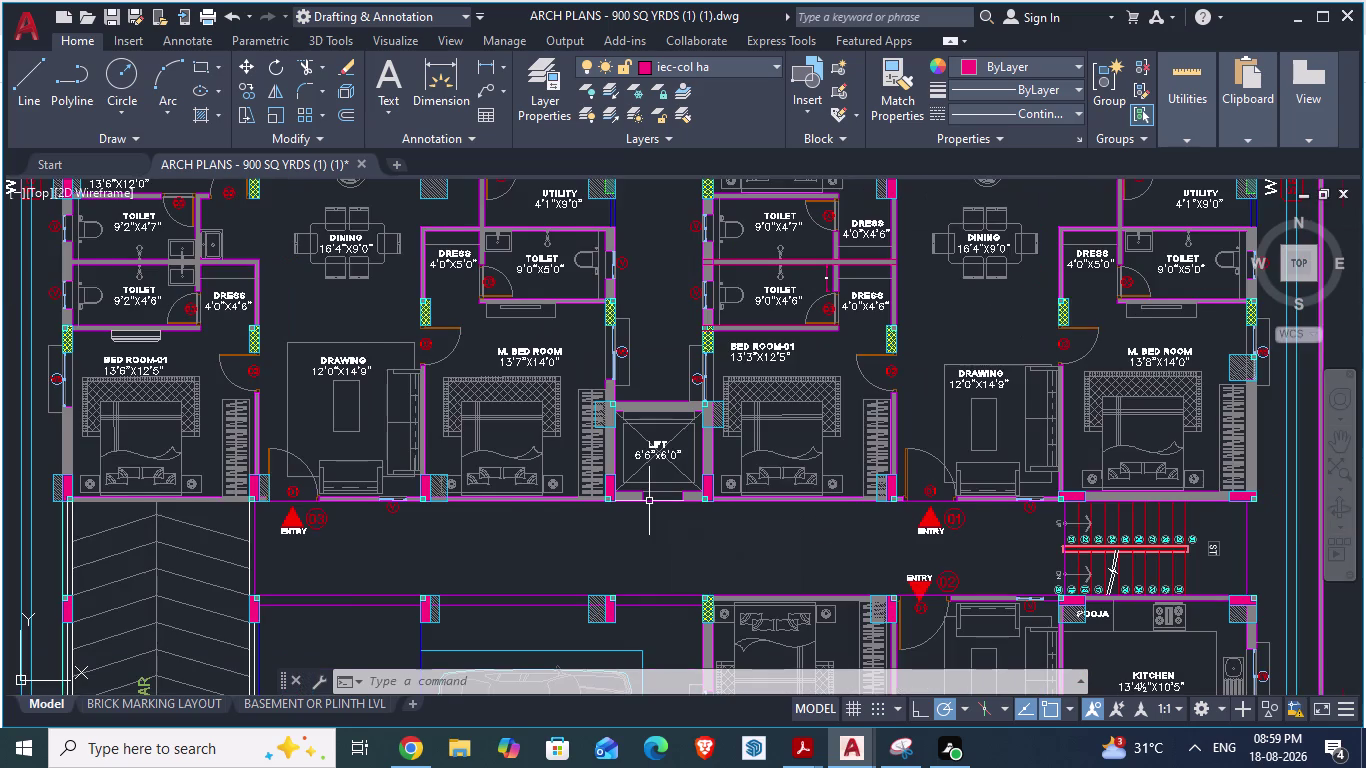
scroll(up, 3)
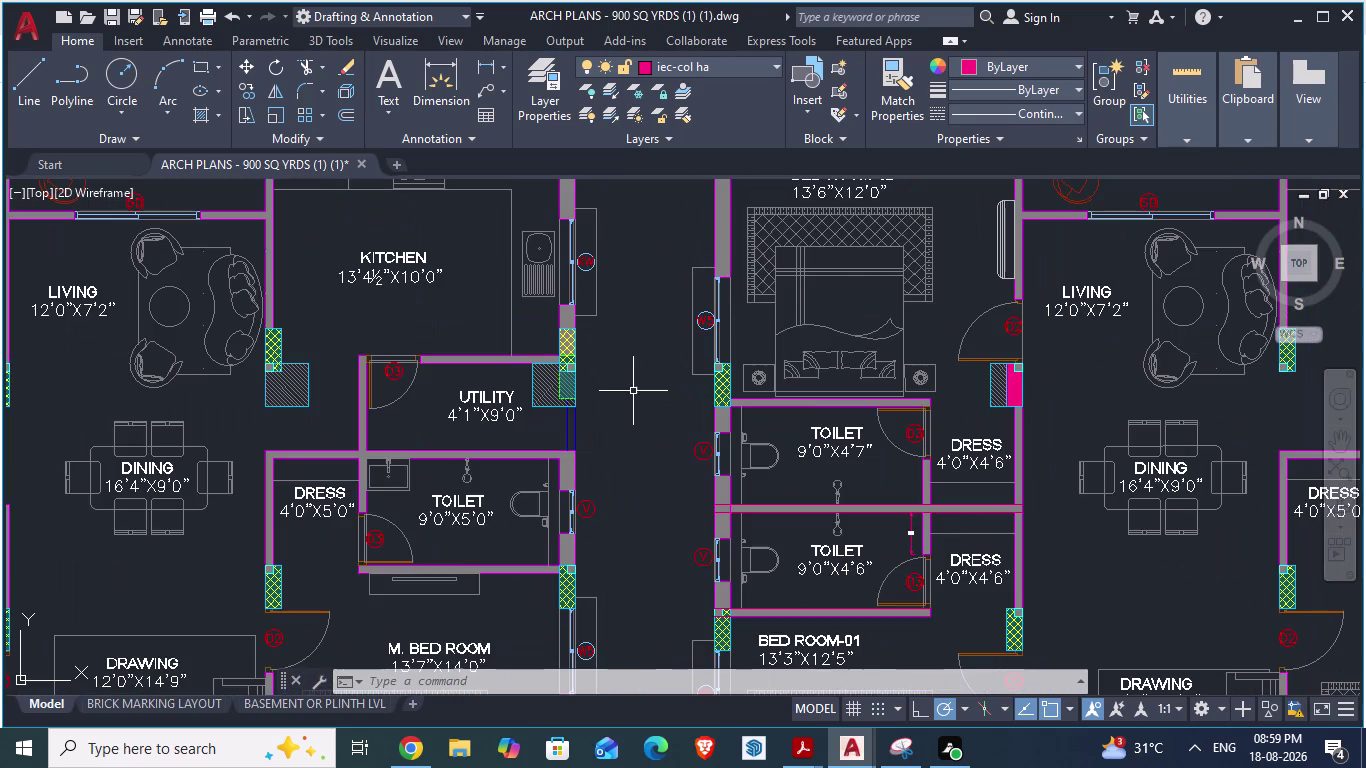
key(alt+Tab)
scroll(up, 3)
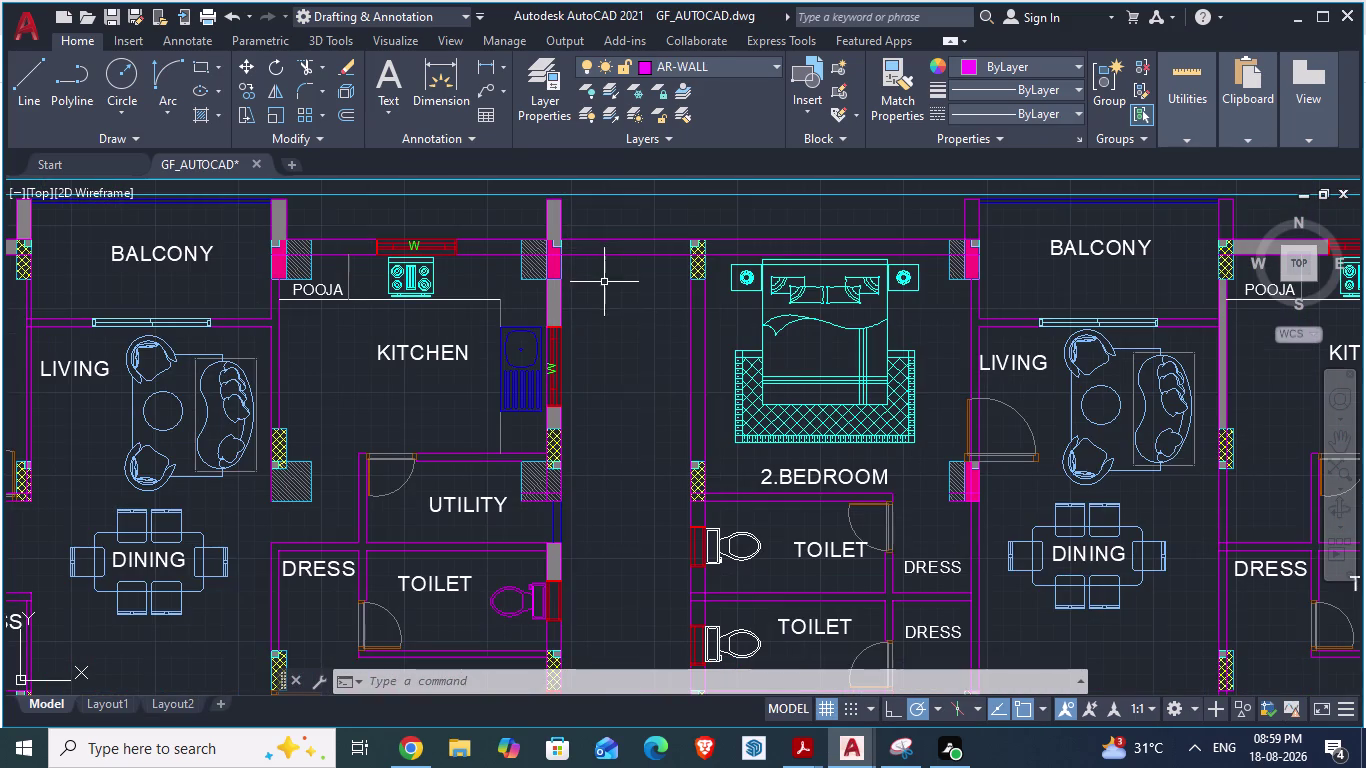
key(alt+Tab)
scroll(down, 3)
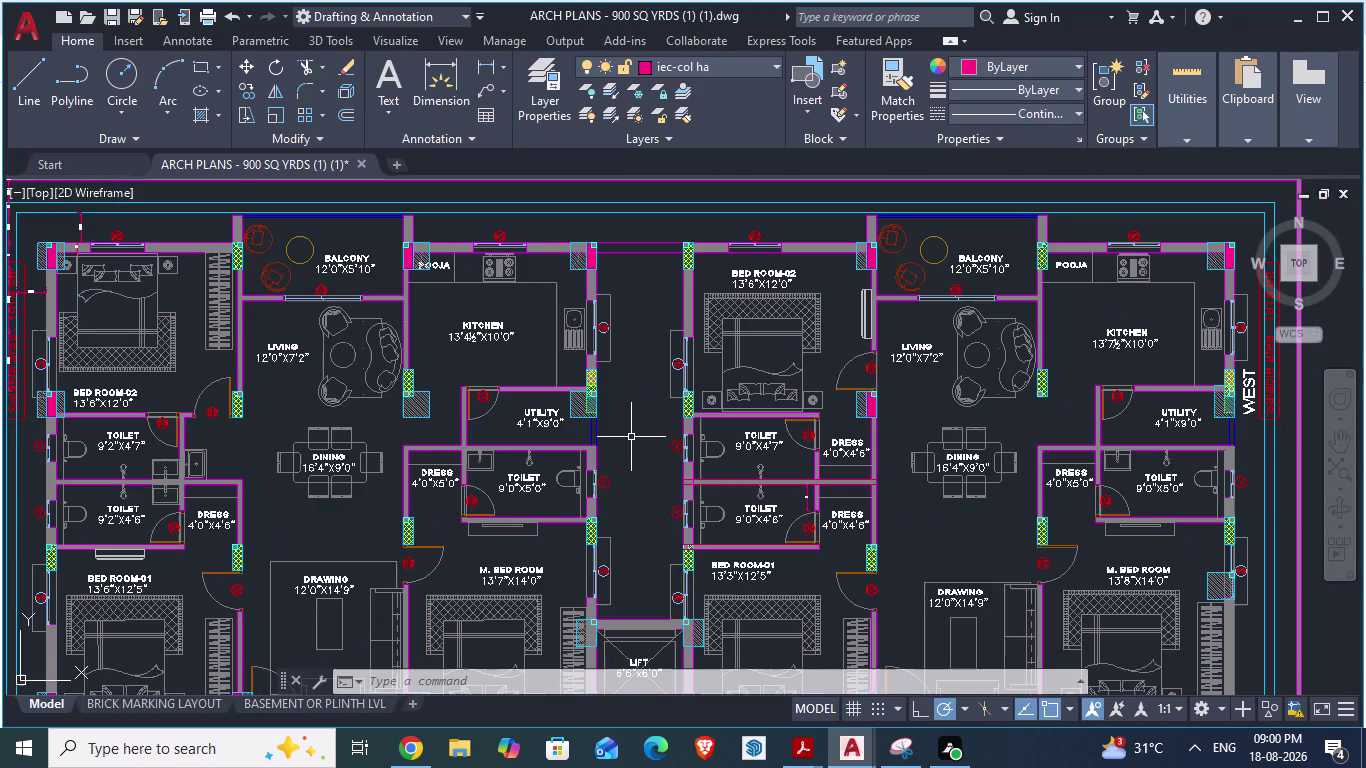
scroll(up, 3)
scroll(up, 3)
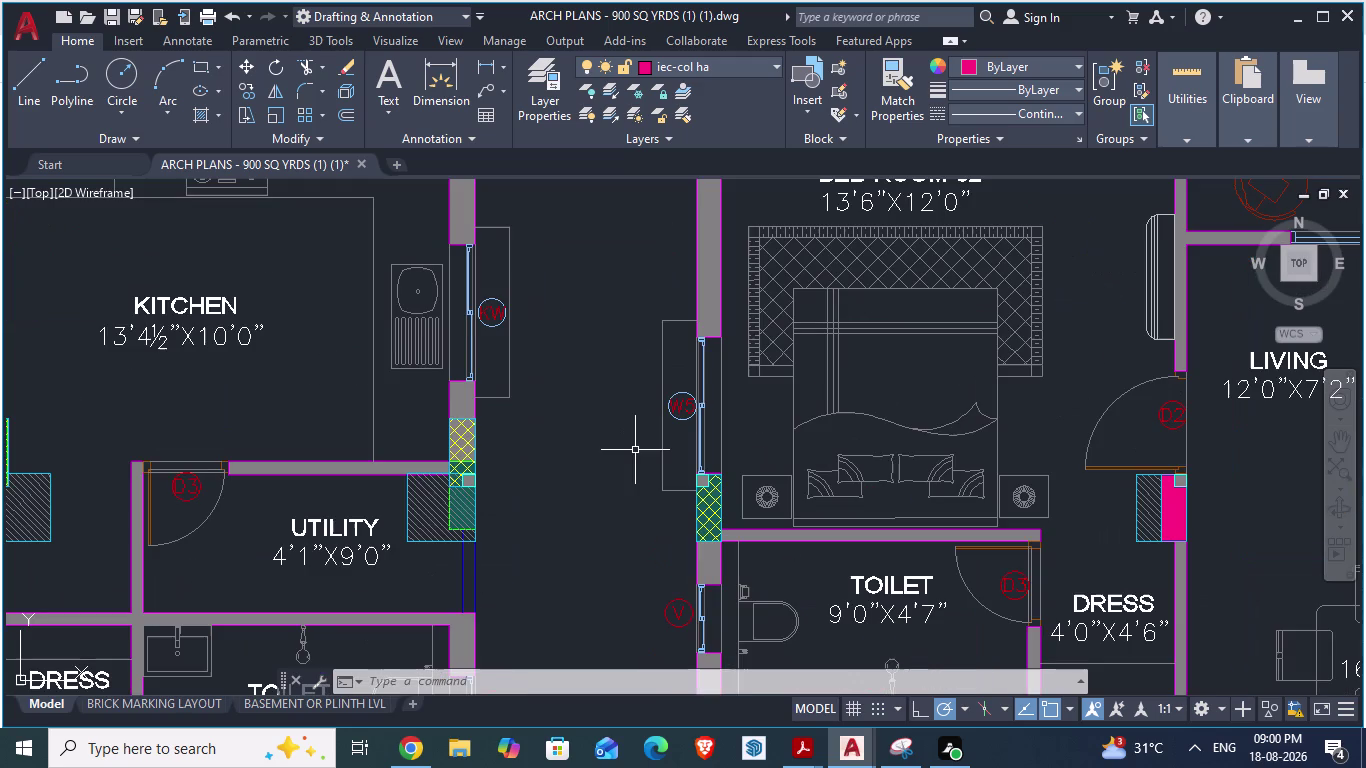
key(alt+Tab)
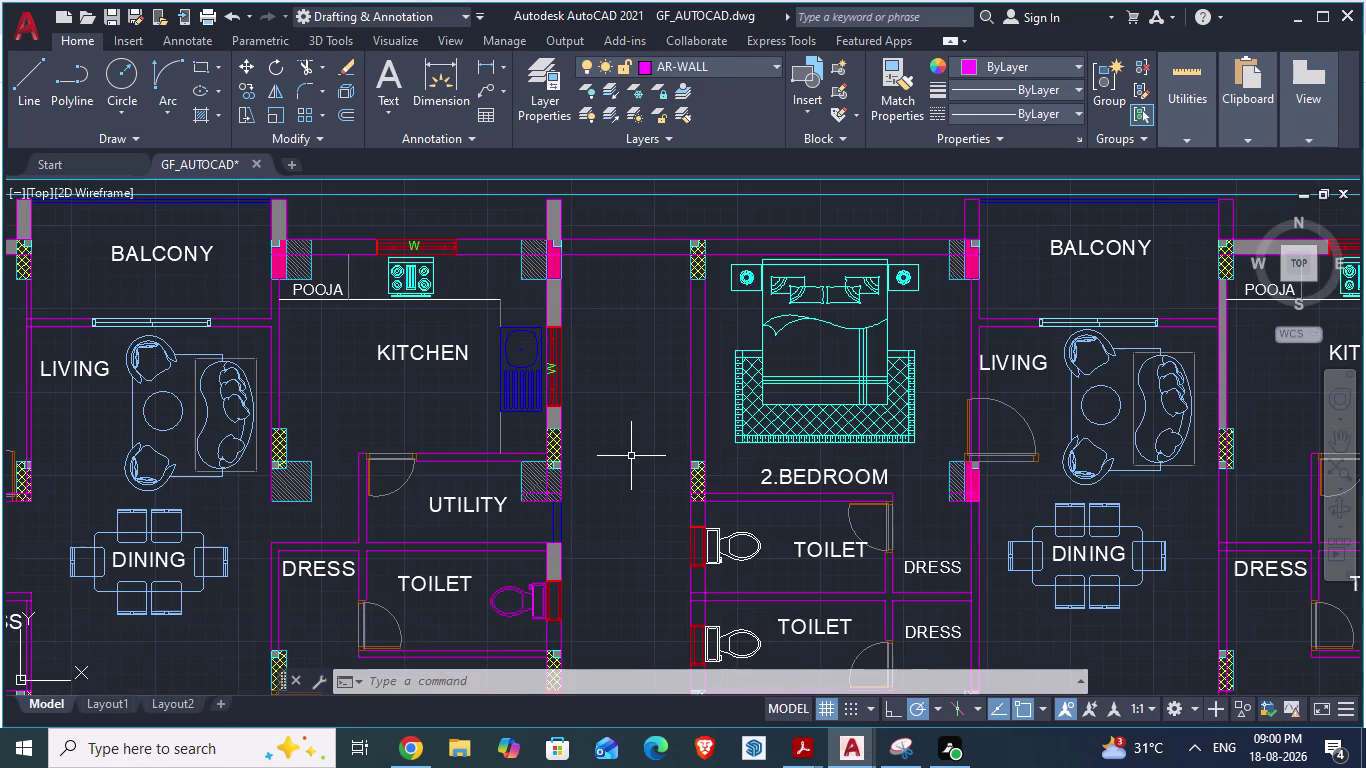
scroll(up, 3)
Copy the kitchen-wall window and start pasting it.
click(529, 378)
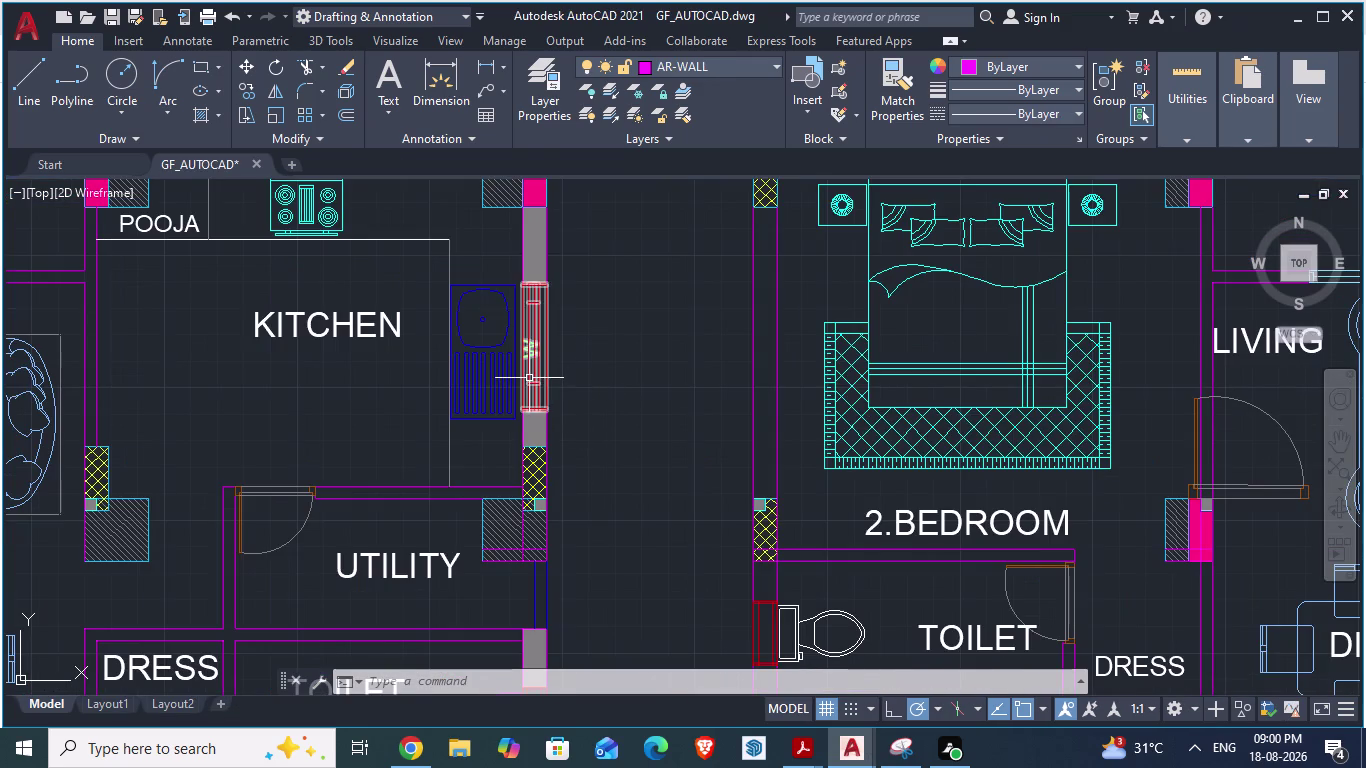
key(ctrl+c)
key(ctrl+v)
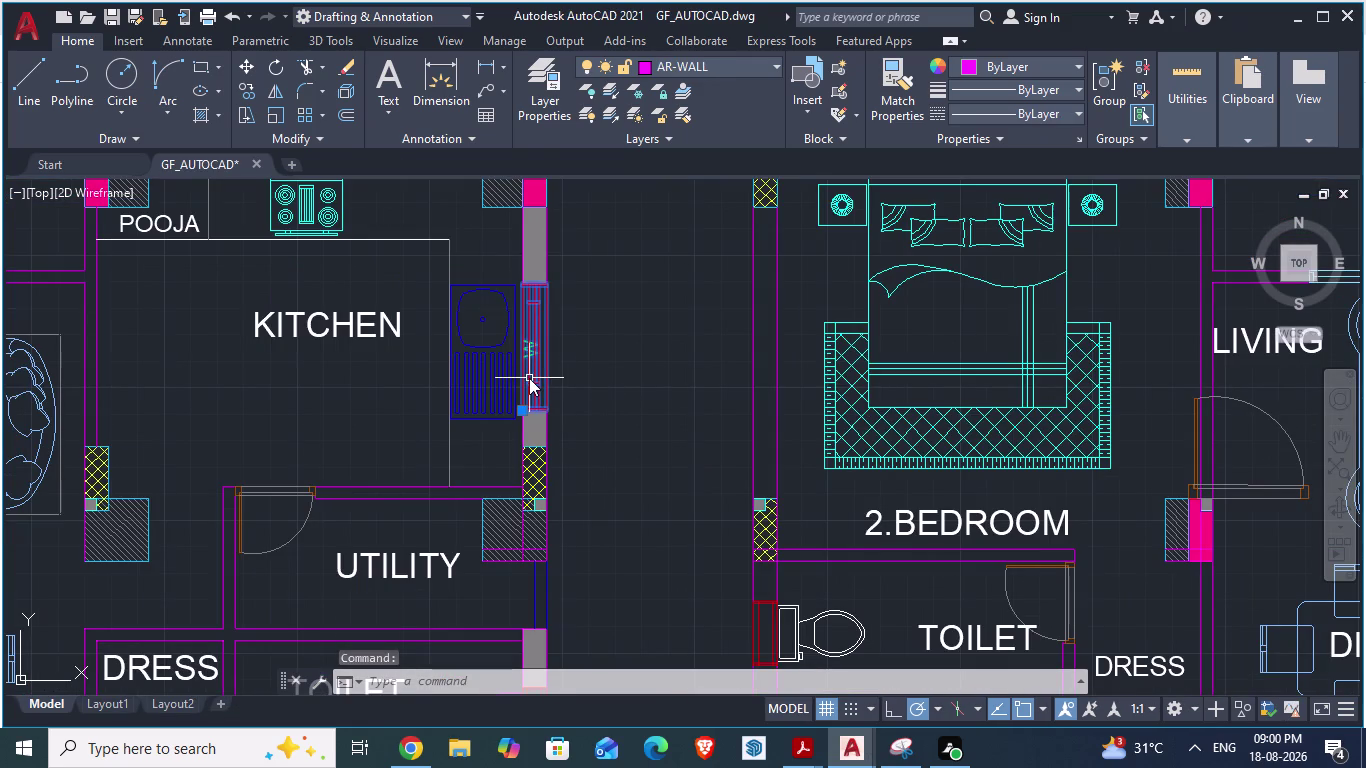
scroll(up, 3)
Place the pasted window at the wall end beside 2.BEDROOM and save.
scroll(up, 3)
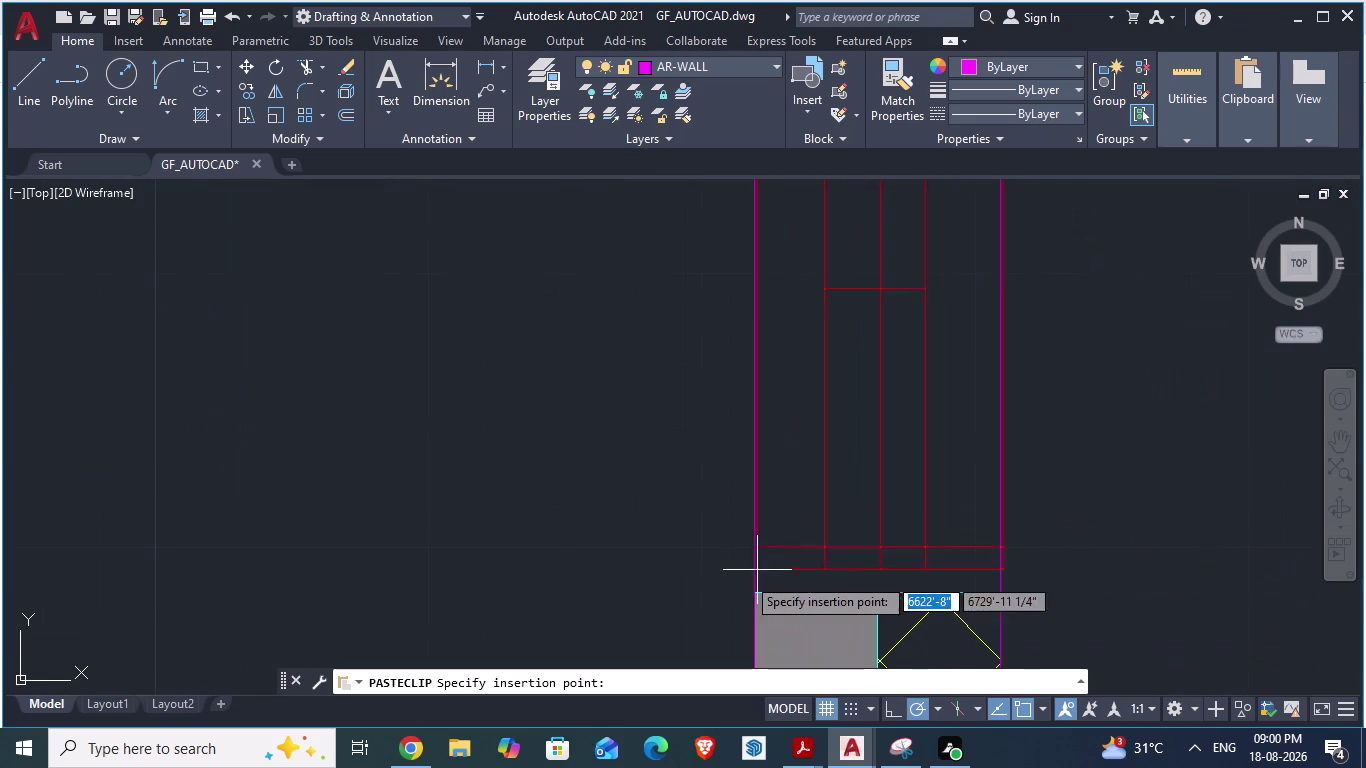
click(757, 591)
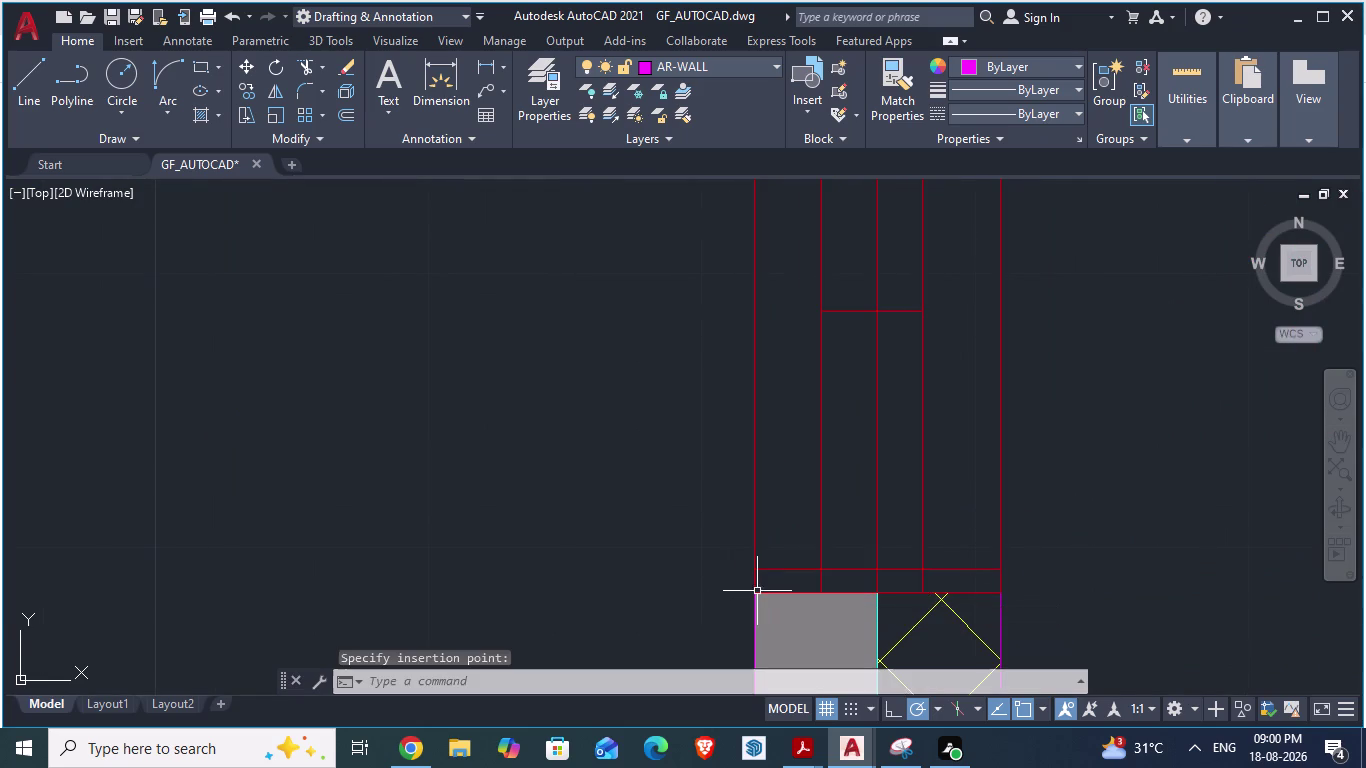
scroll(down, 3)
scroll(down, 3)
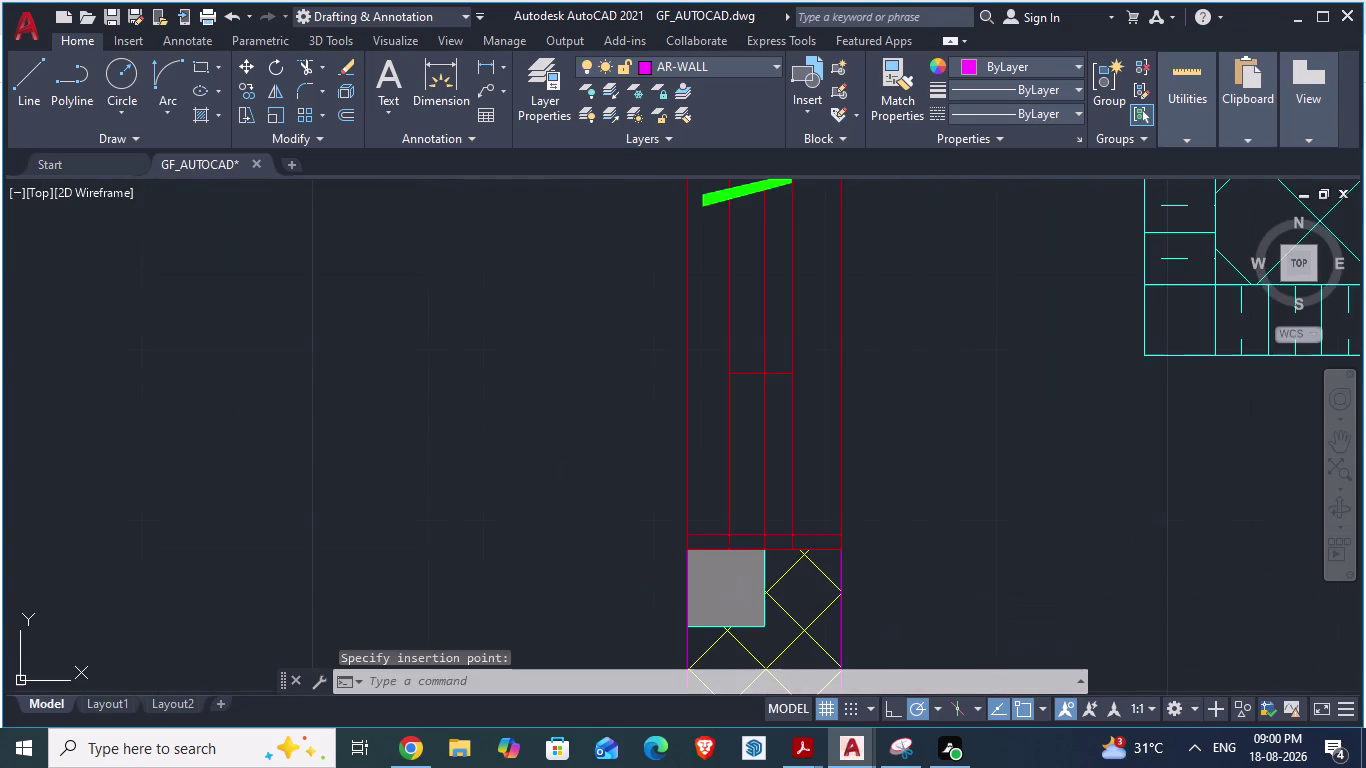
scroll(down, 3)
scroll(down, 3)
scroll(down, 3)
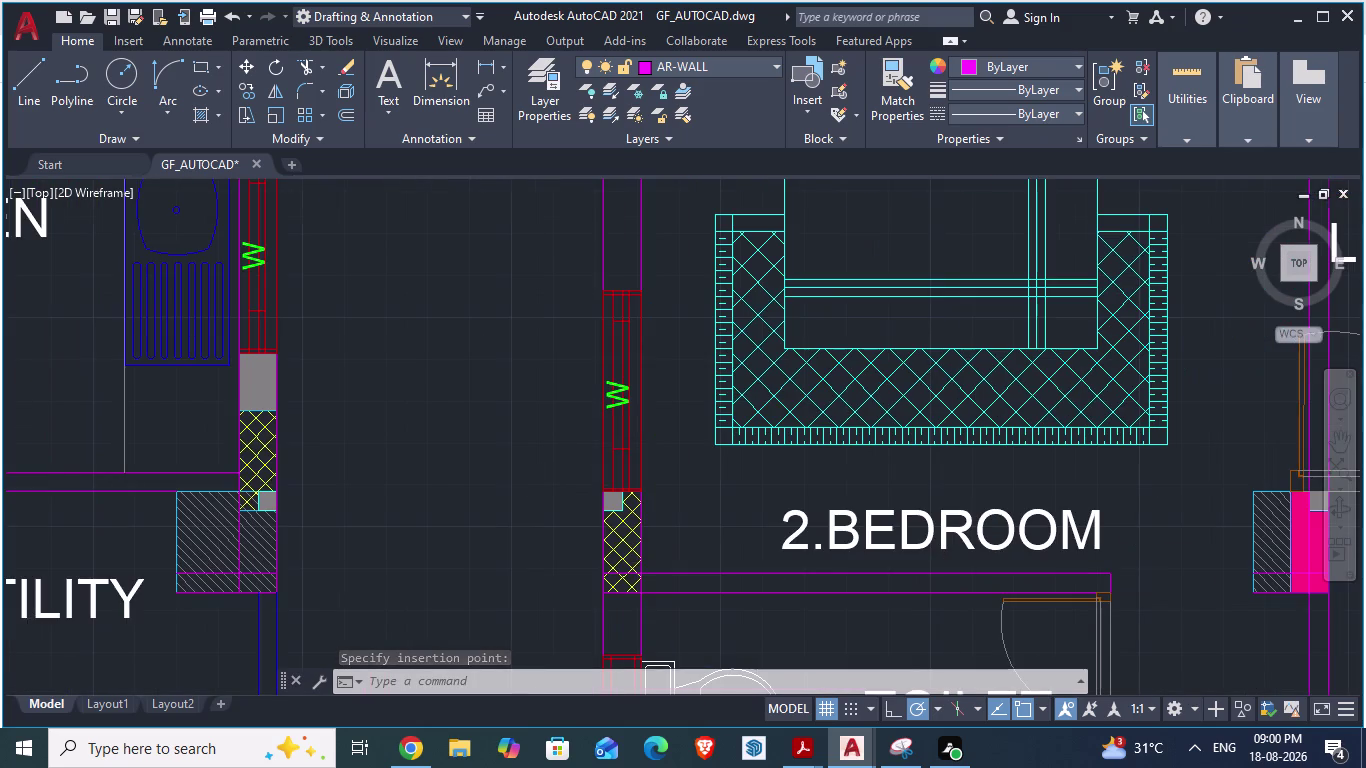
key(ctrl+s)
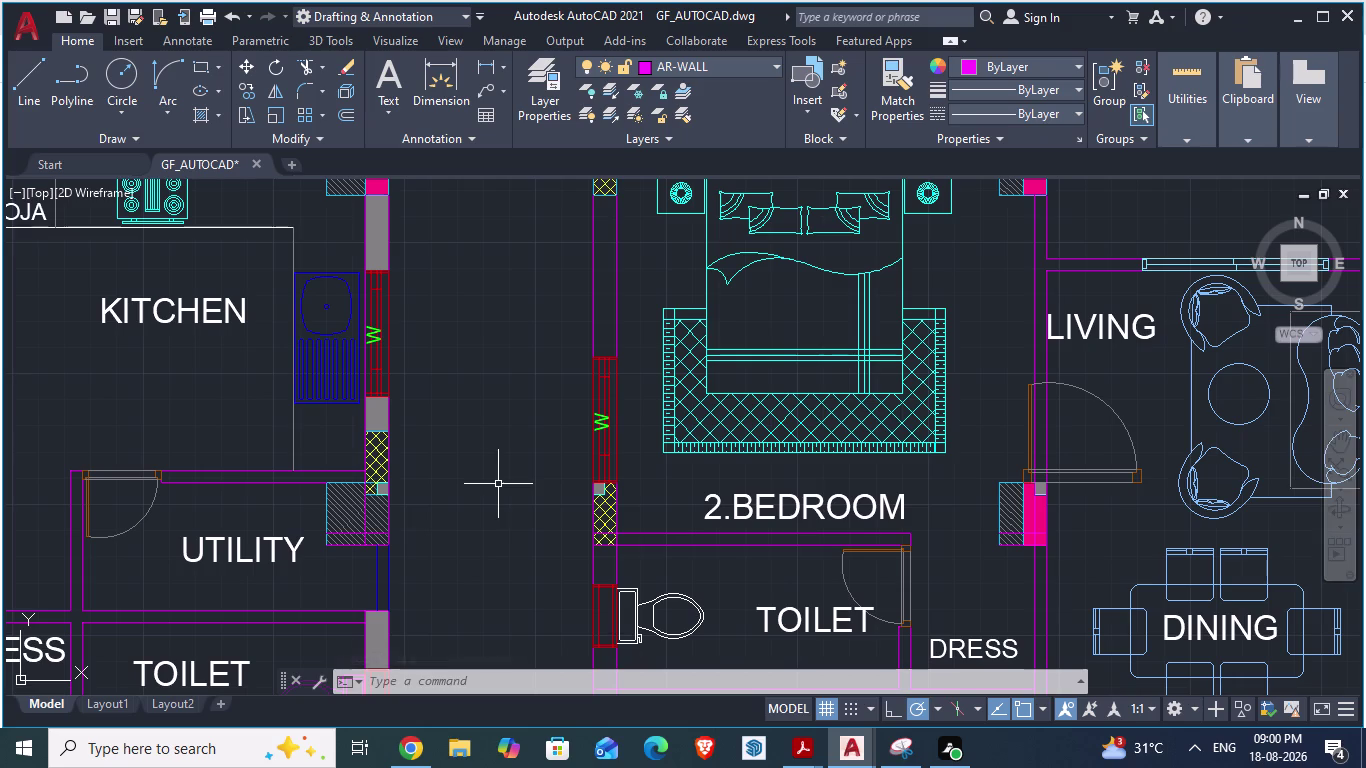
Fill the wall strip near 2.BEDROOM solid gray, then bring up ARCH PLANS.
scroll(up, 3)
scroll(up, 3)
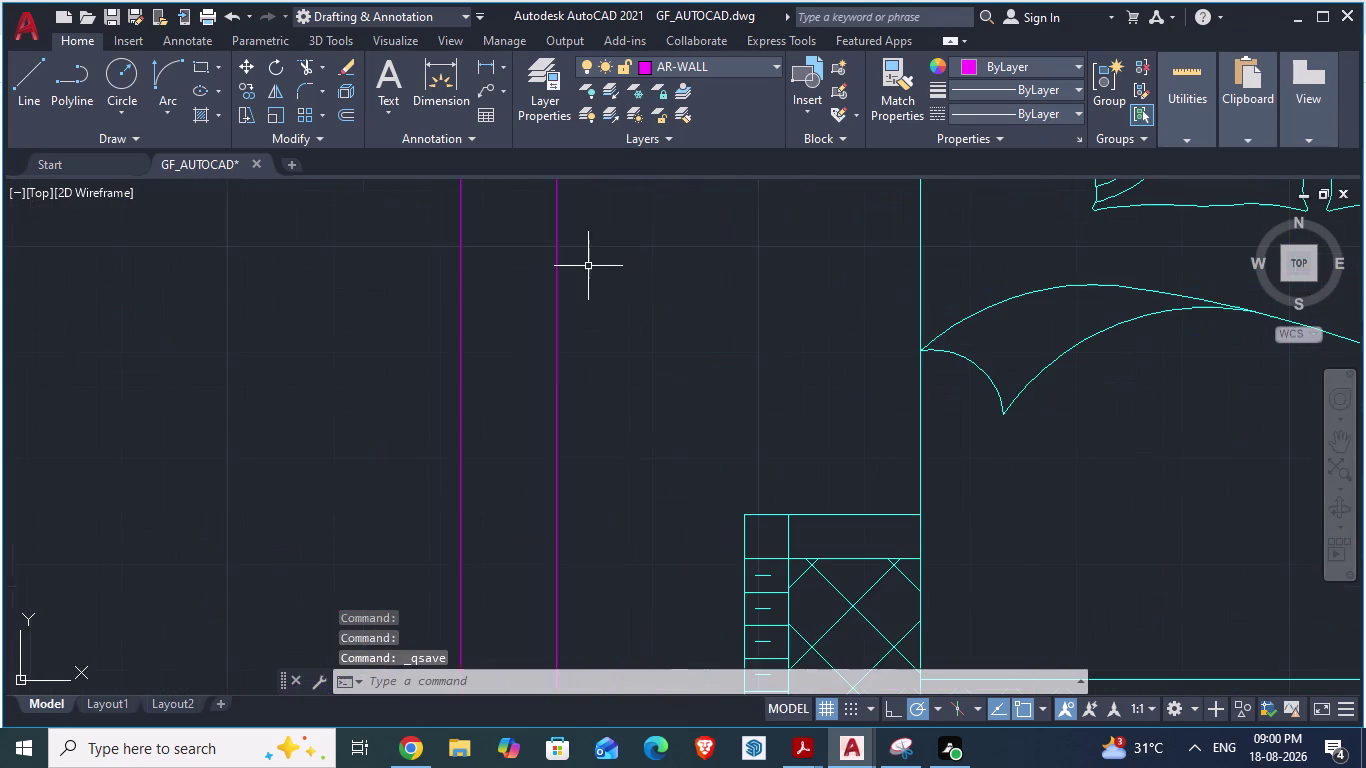
click(517, 339)
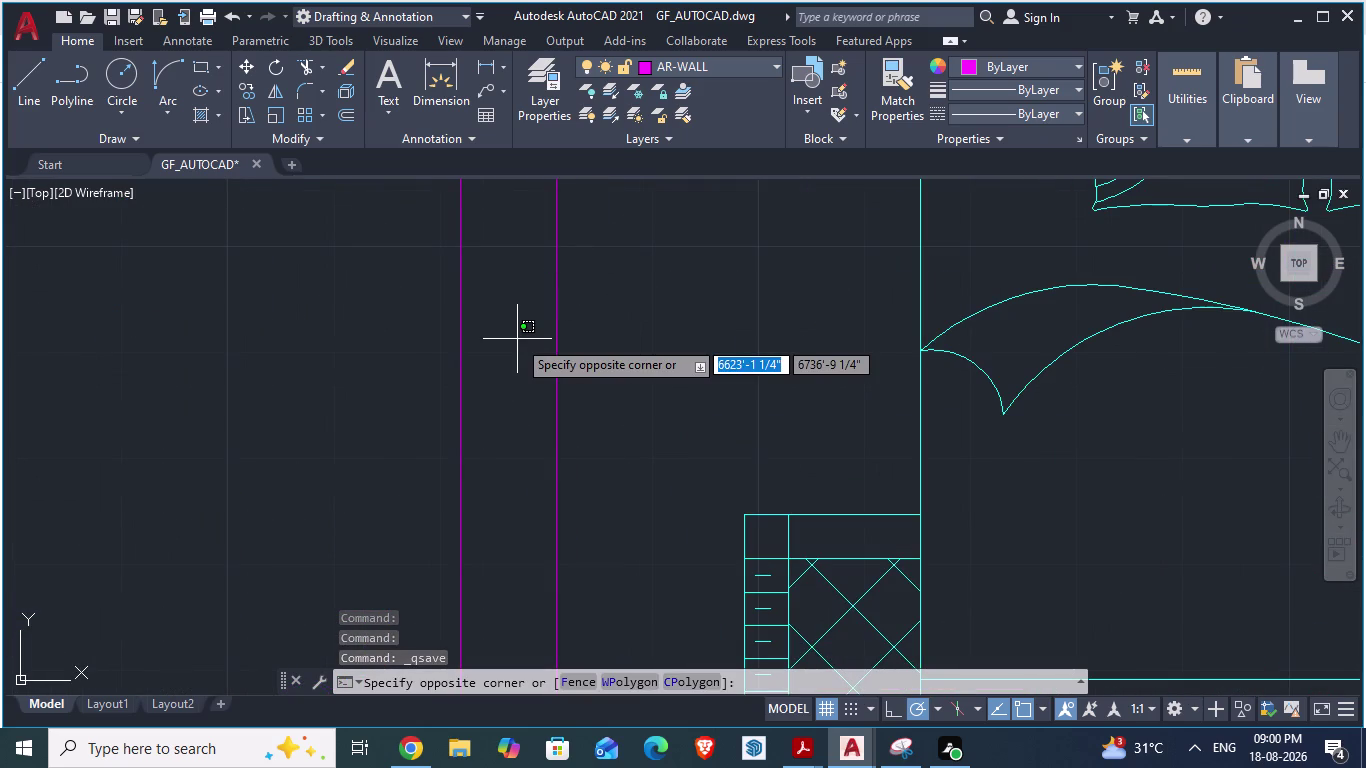
key(h)
key(Return)
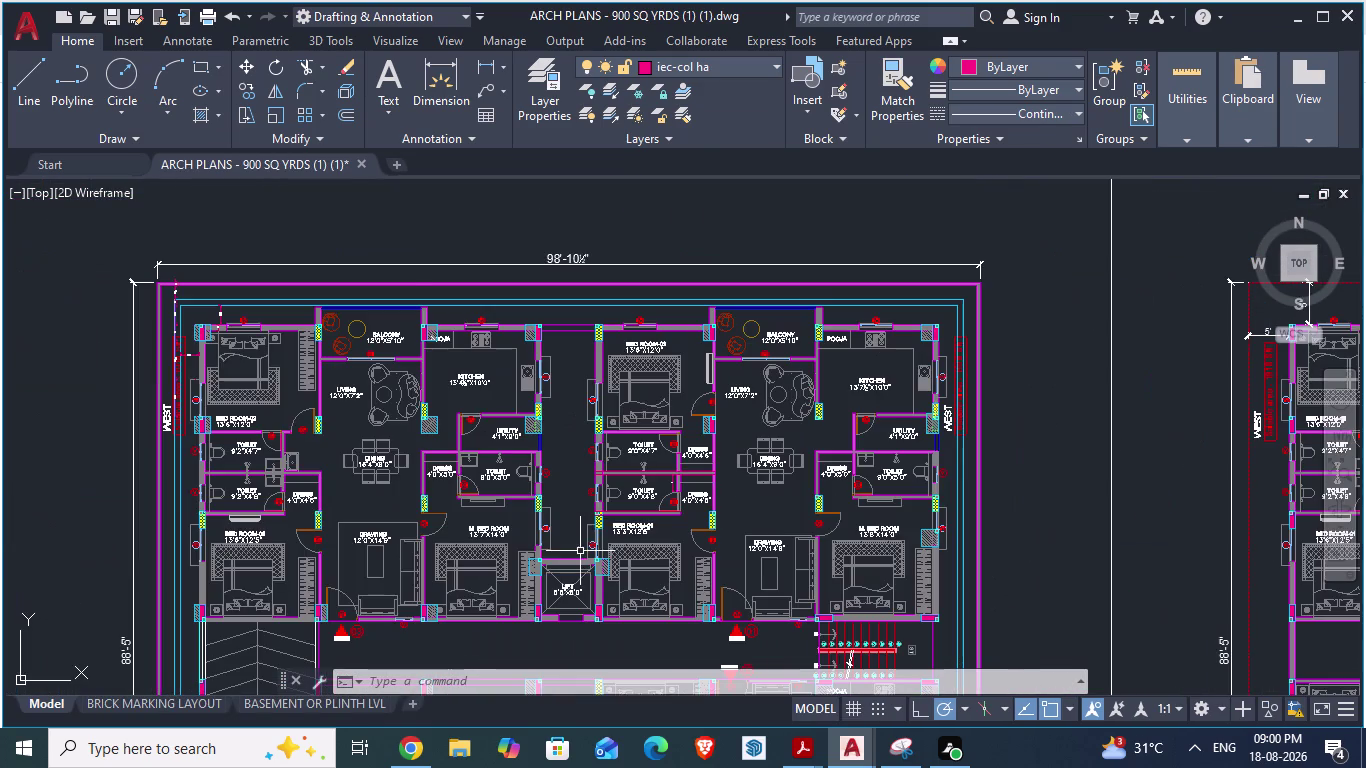
Flip between ARCH PLANS and GF_AUTOCAD around the bedroom and lift walls, ending on GF_AUTOCAD.
scroll(up, 3)
scroll(up, 3)
key(alt+Tab)
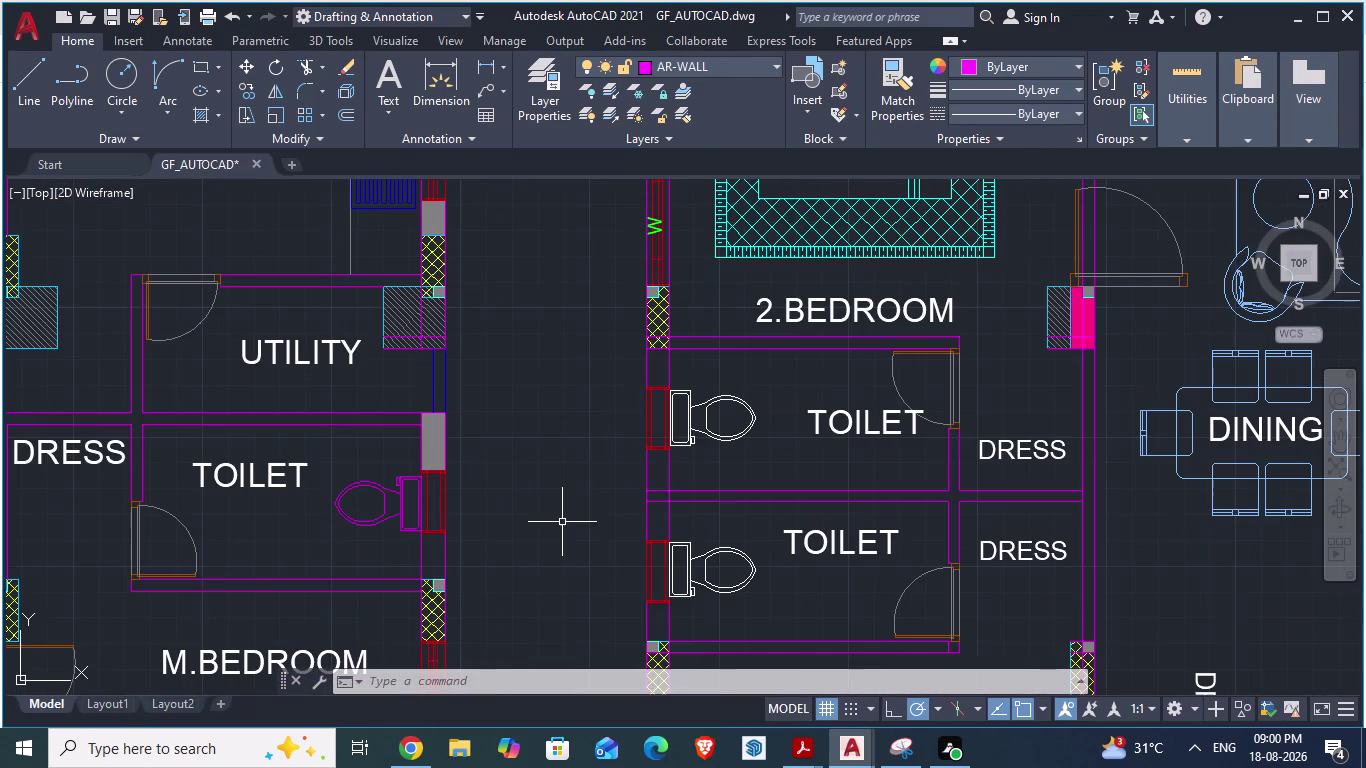
scroll(down, 3)
key(alt+Tab)
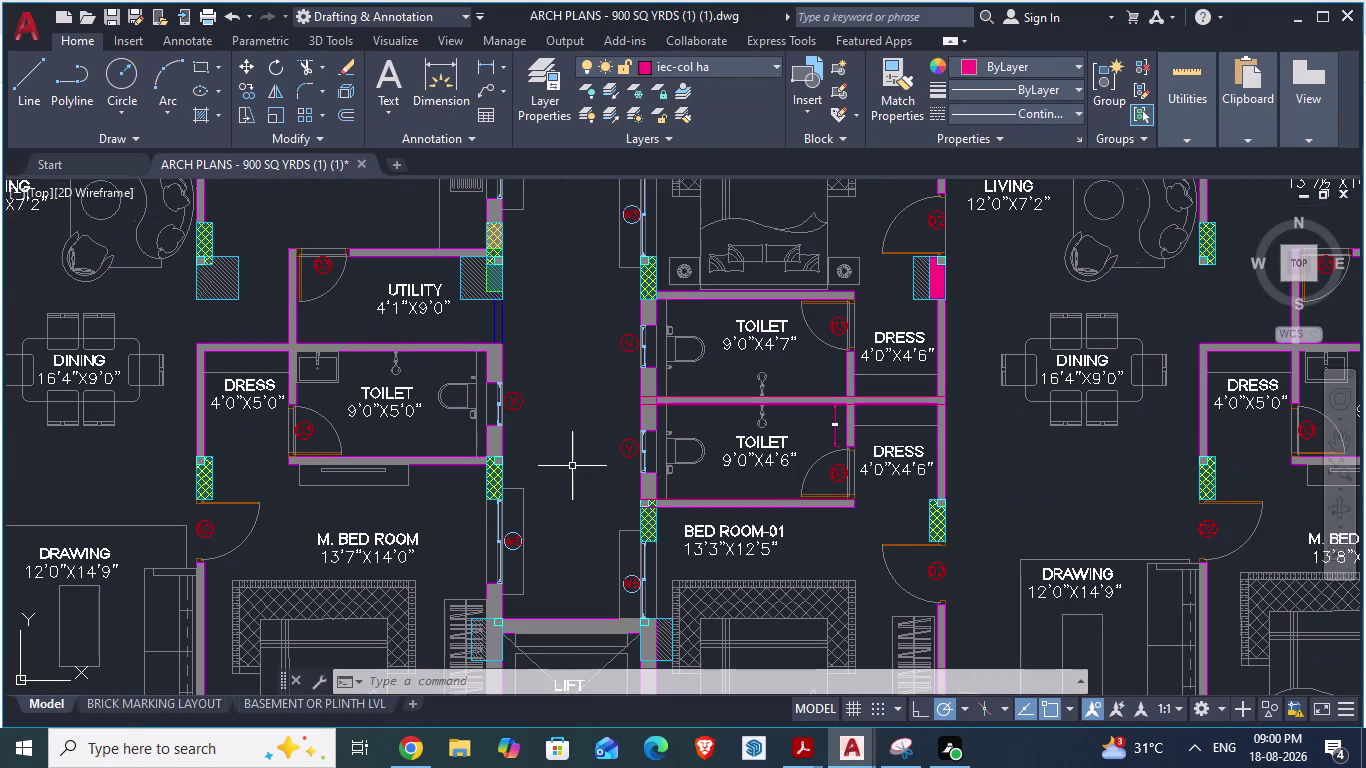
scroll(down, 3)
key(alt+Tab)
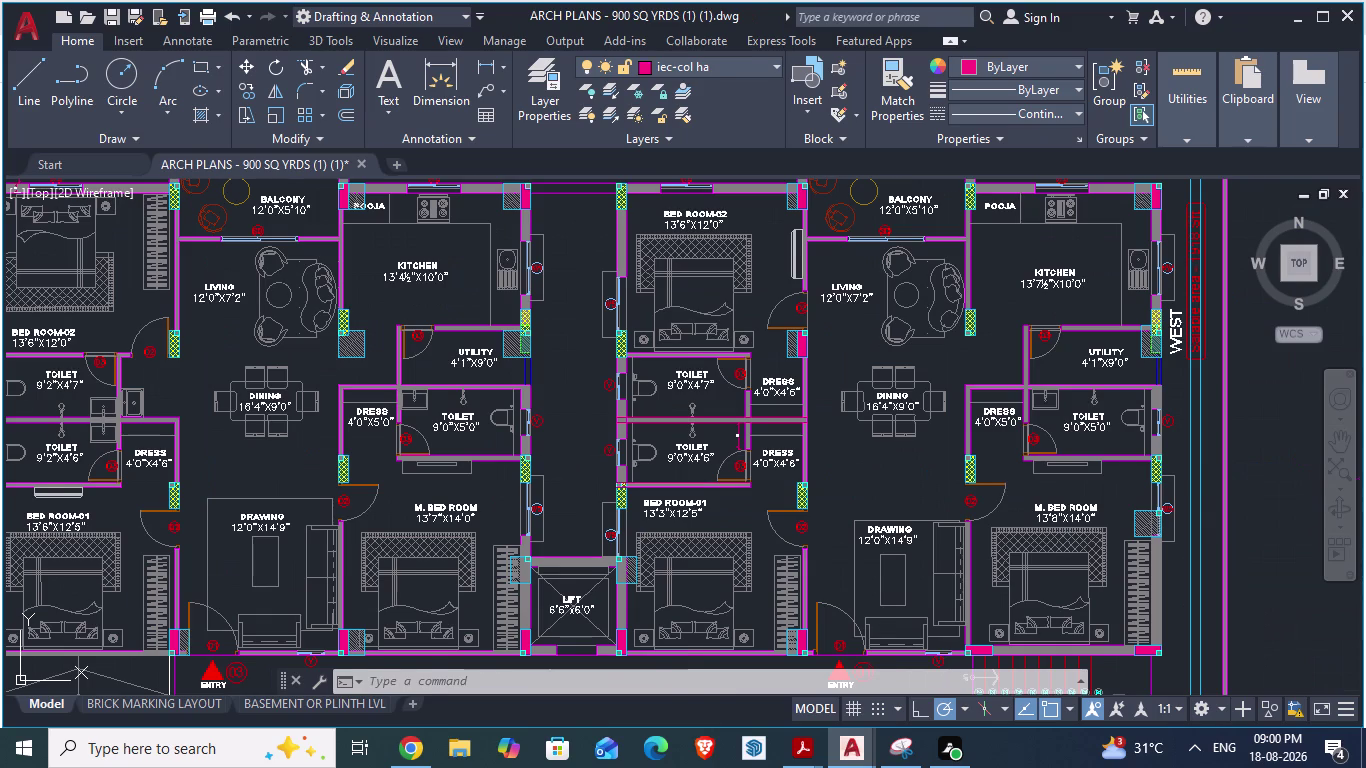
scroll(down, 3)
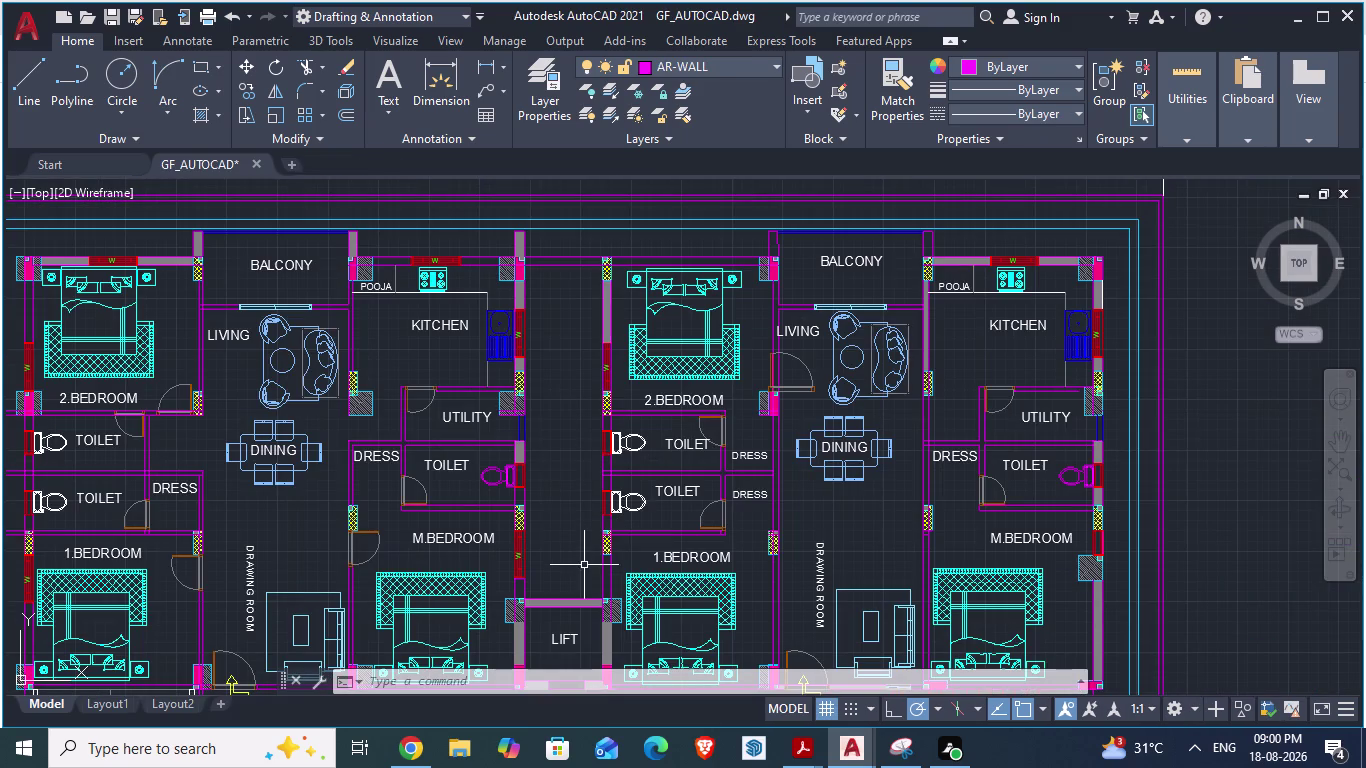
key(alt+Tab)
scroll(up, 3)
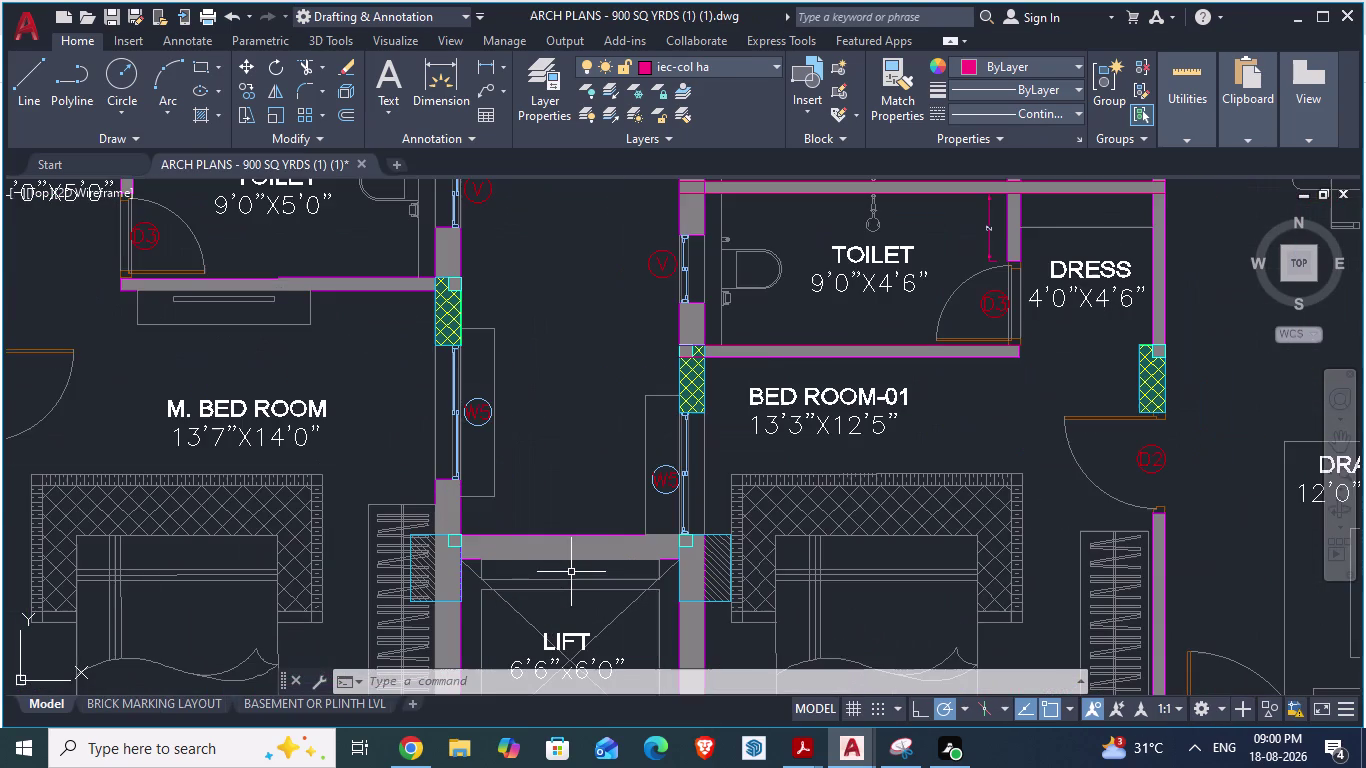
scroll(up, 3)
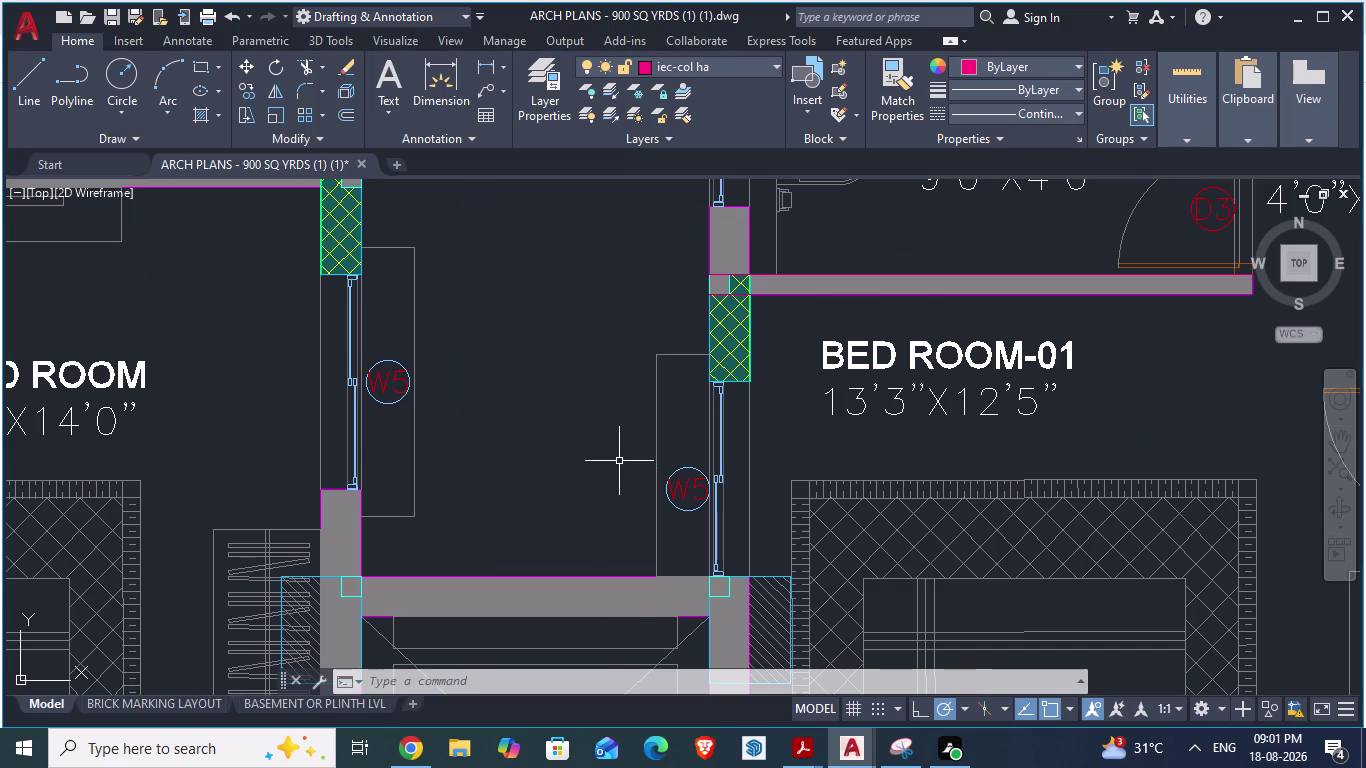
key(alt+Tab)
Copy the M.BEDROOM wall window and paste it into the 1.BEDROOM wall beside the lift.
scroll(up, 3)
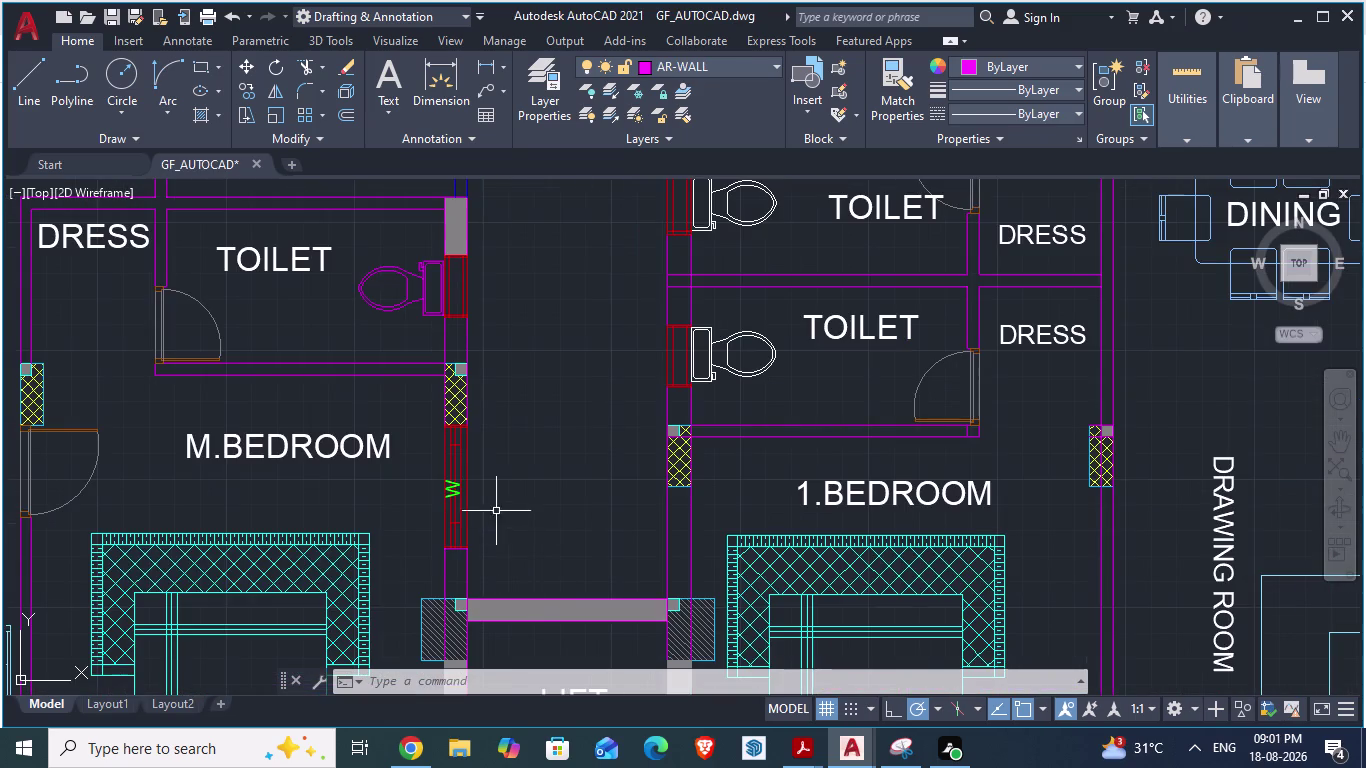
click(451, 498)
key(ctrl+c)
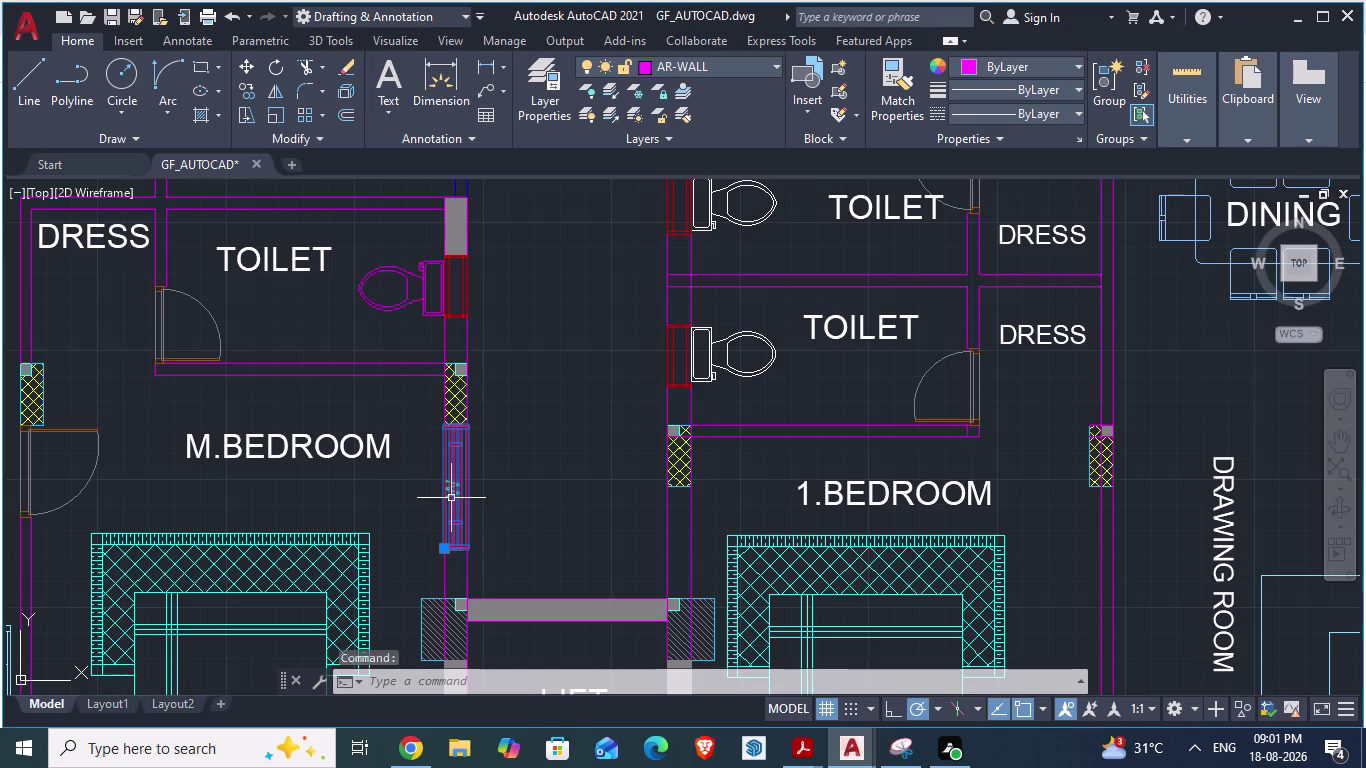
key(ctrl+v)
scroll(up, 3)
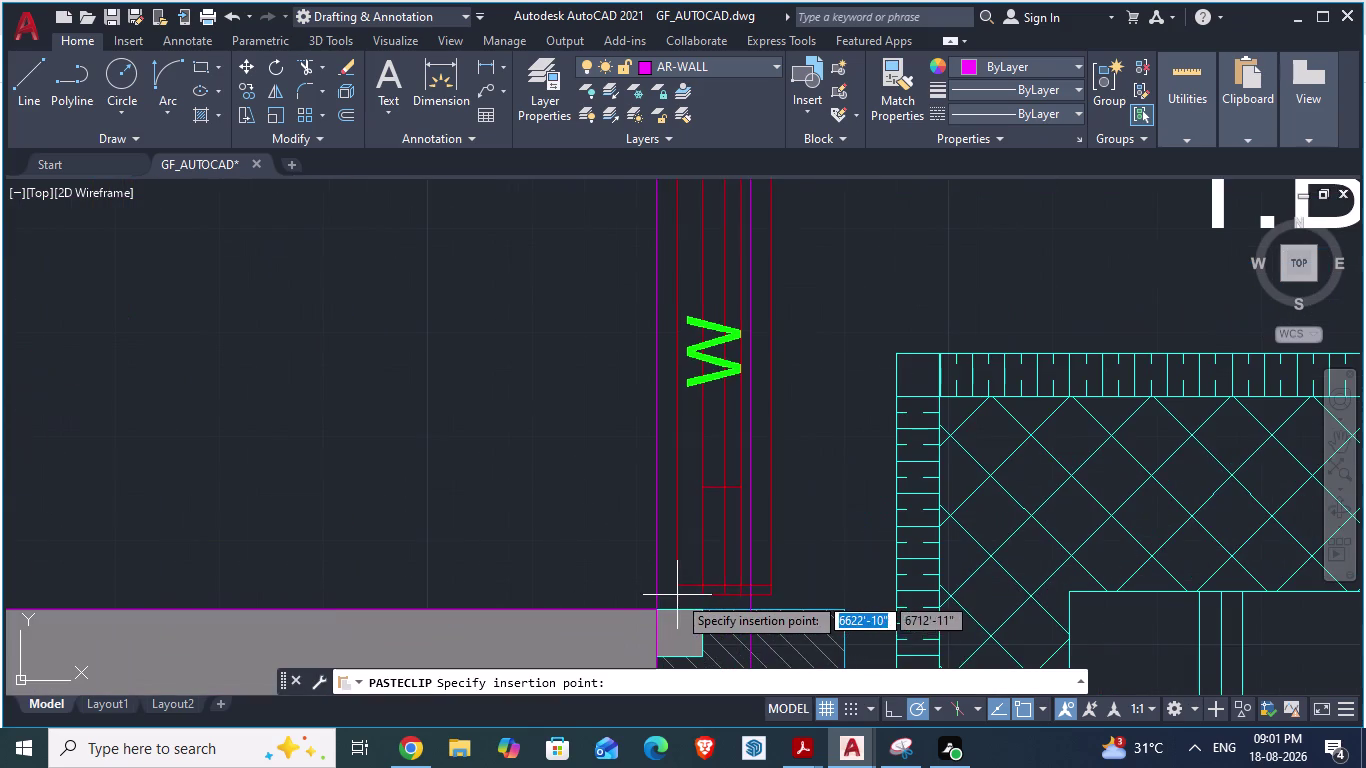
click(658, 606)
Check the pasted window, then bring up the ARCH PLANS reference drawing.
scroll(down, 3)
scroll(down, 3)
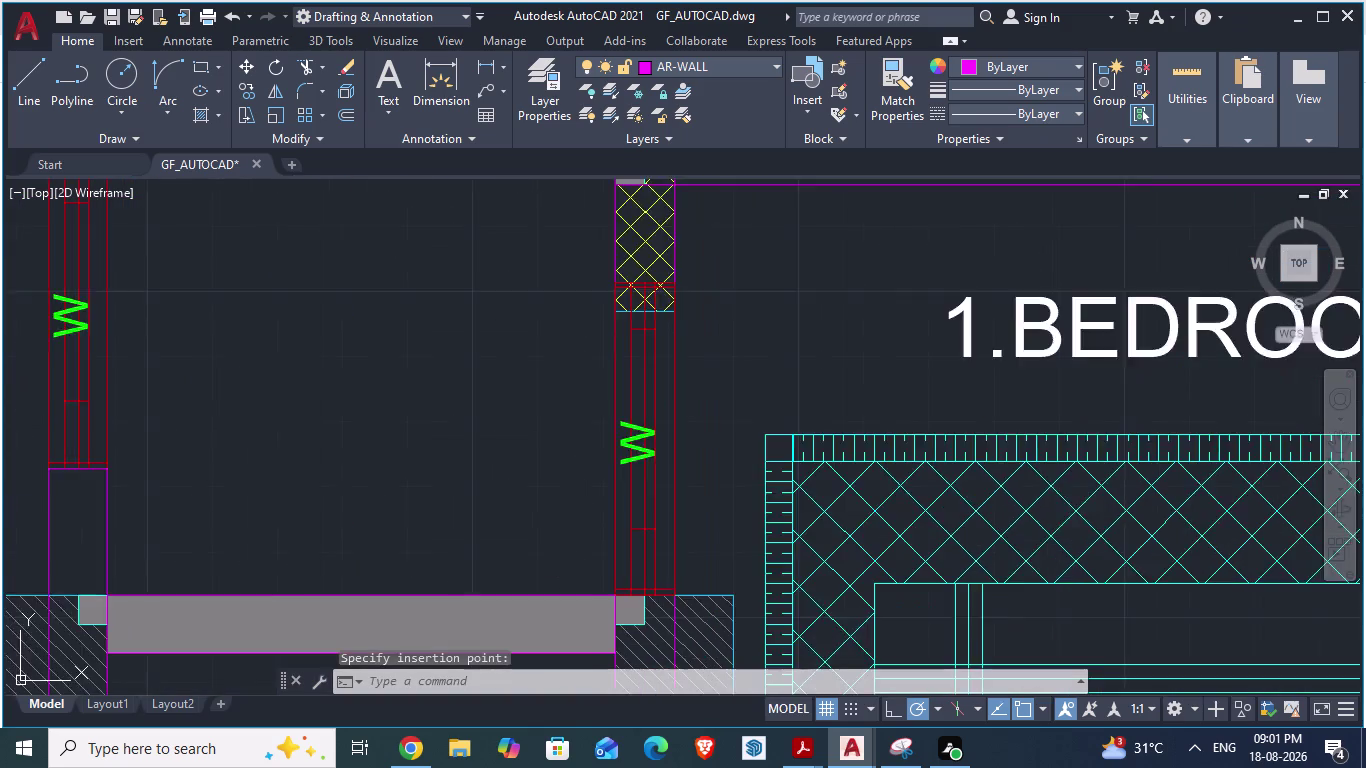
scroll(up, 3)
scroll(up, 3)
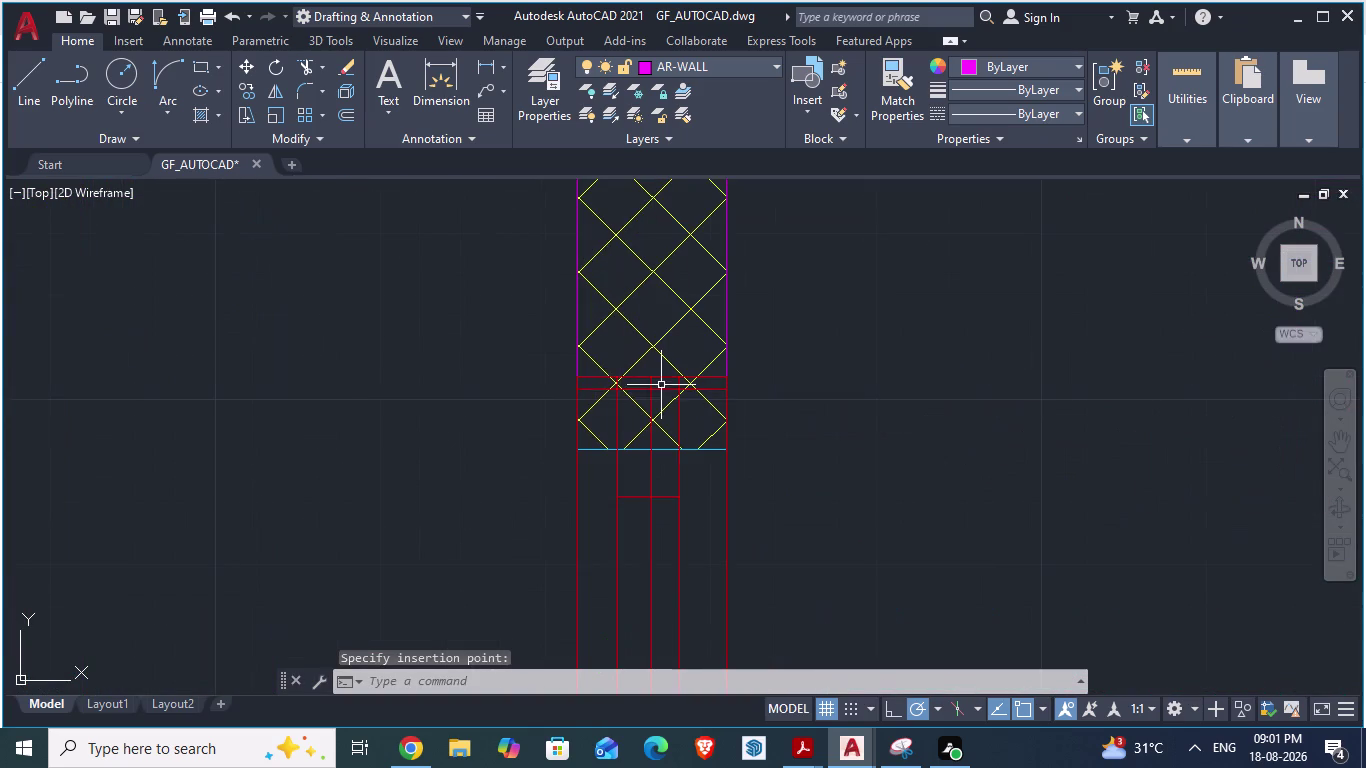
scroll(down, 3)
scroll(down, 3)
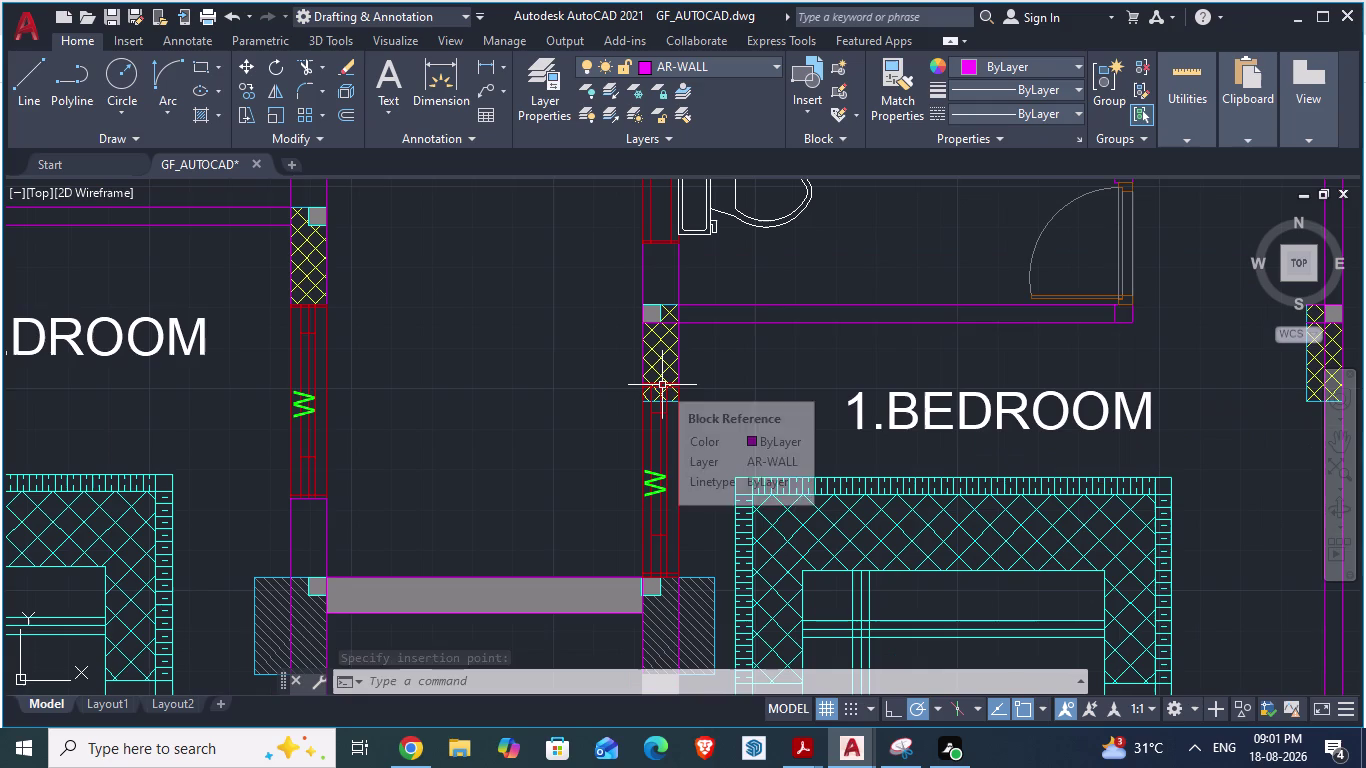
scroll(down, 3)
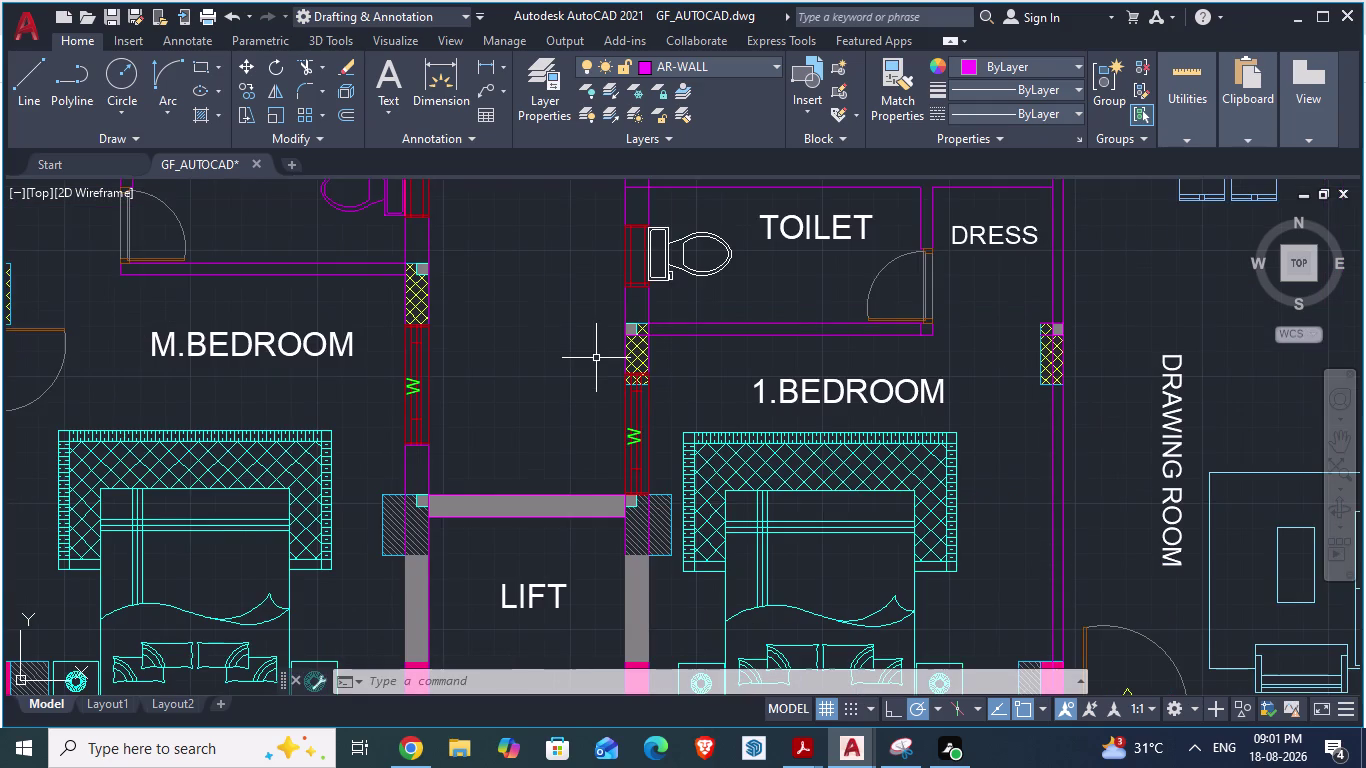
scroll(down, 3)
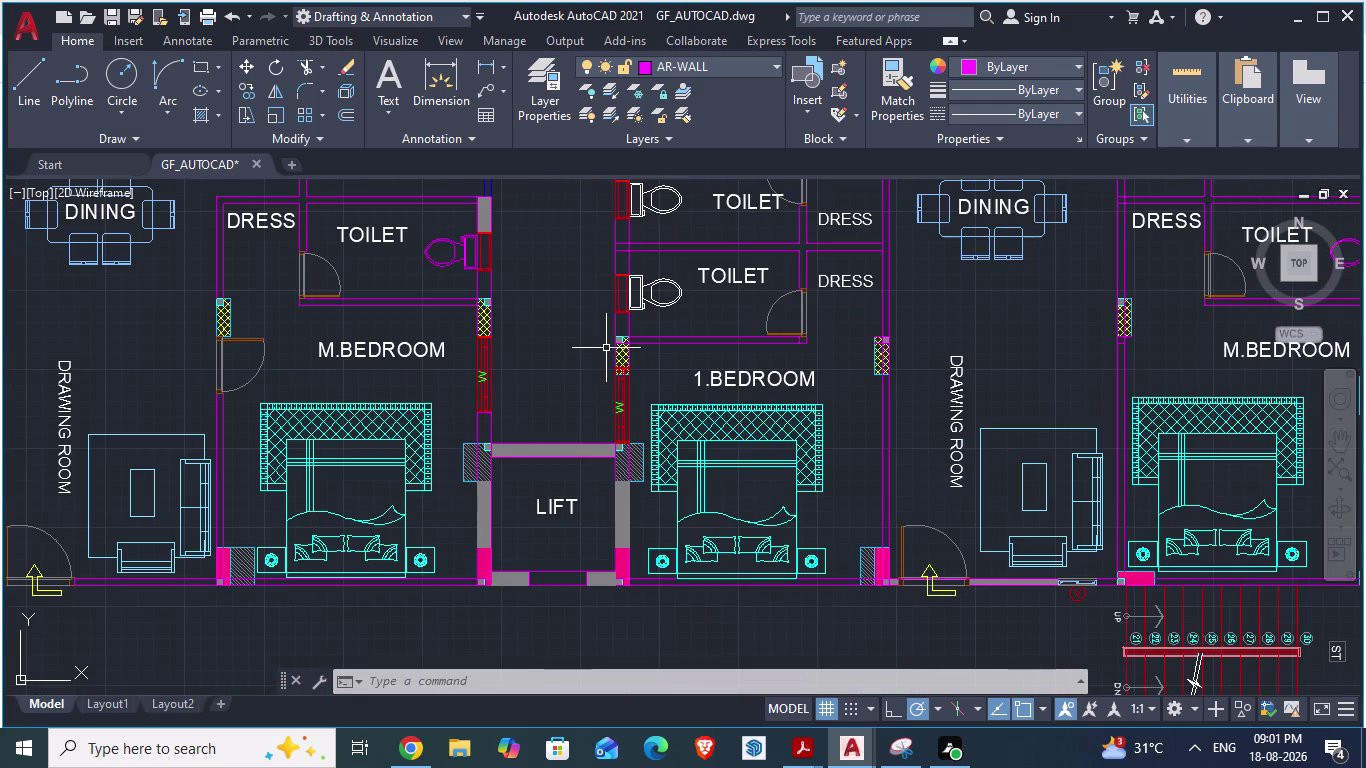
key(alt+Tab)
scroll(down, 3)
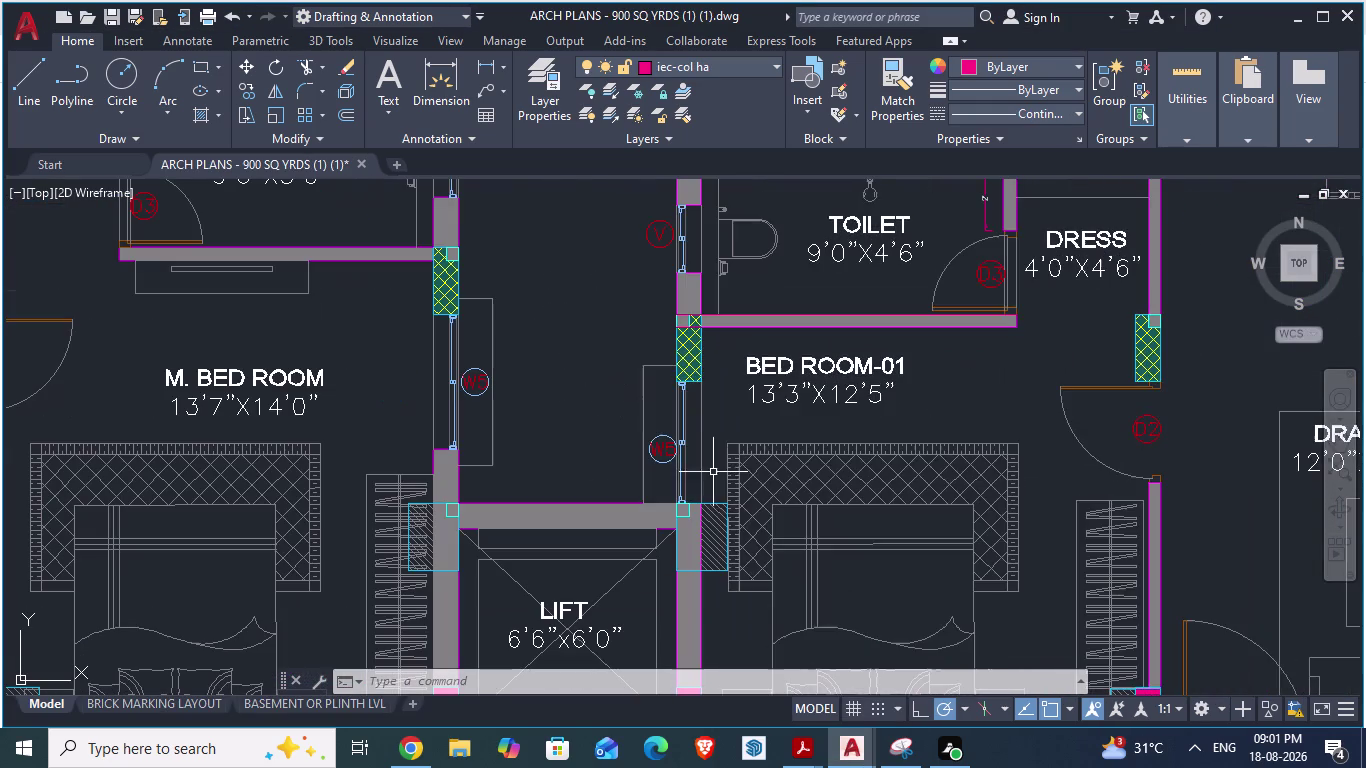
Zoom to the W5 window by the lift and try an aligned dimension (DA), then cancel.
scroll(down, 3)
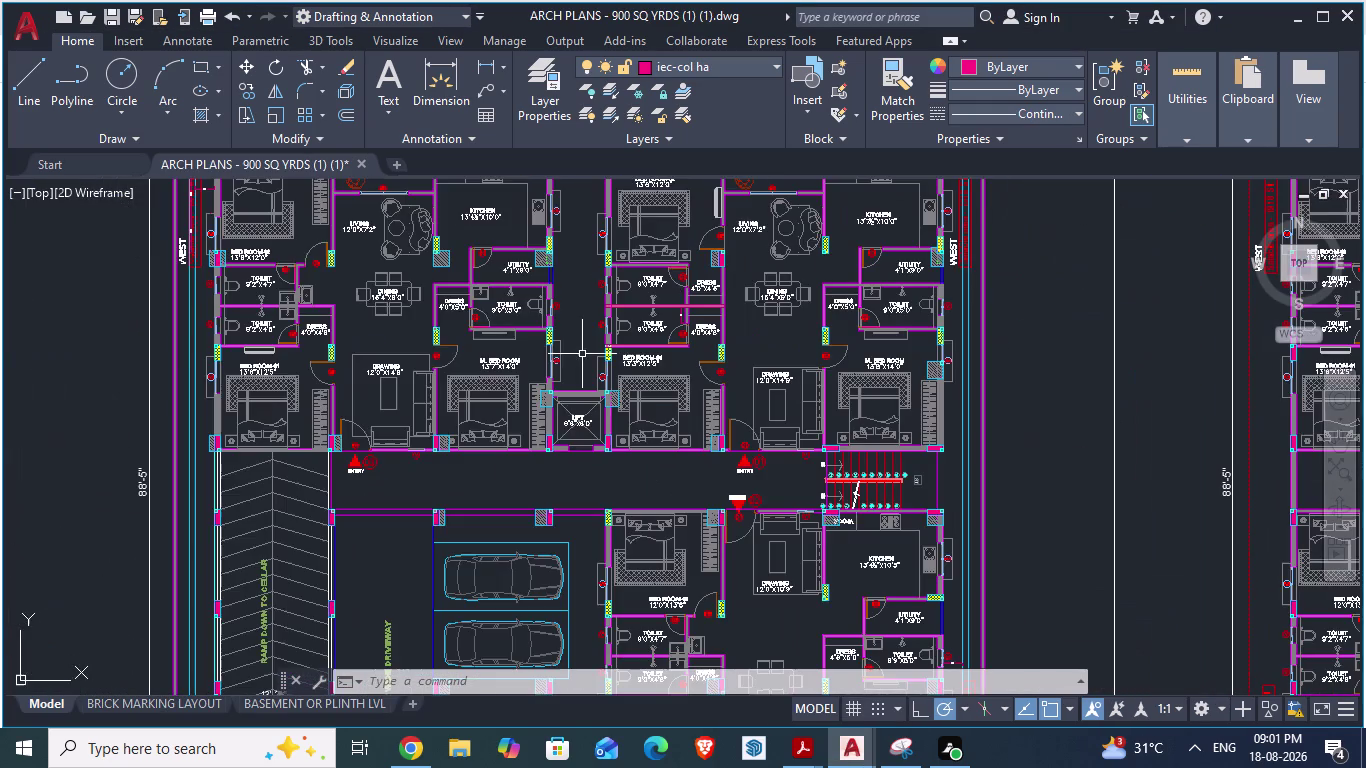
scroll(down, 3)
scroll(down, 3)
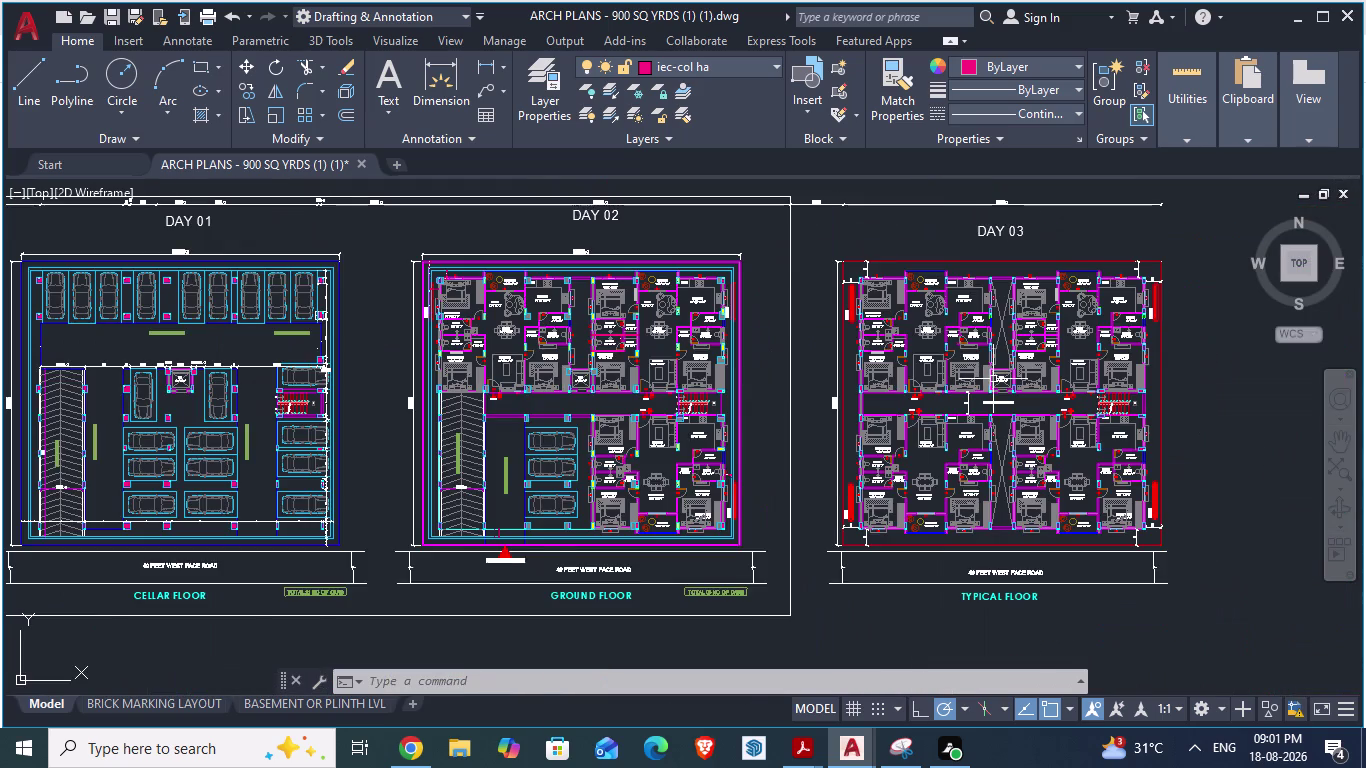
scroll(up, 3)
scroll(up, 3)
scroll(up, 3)
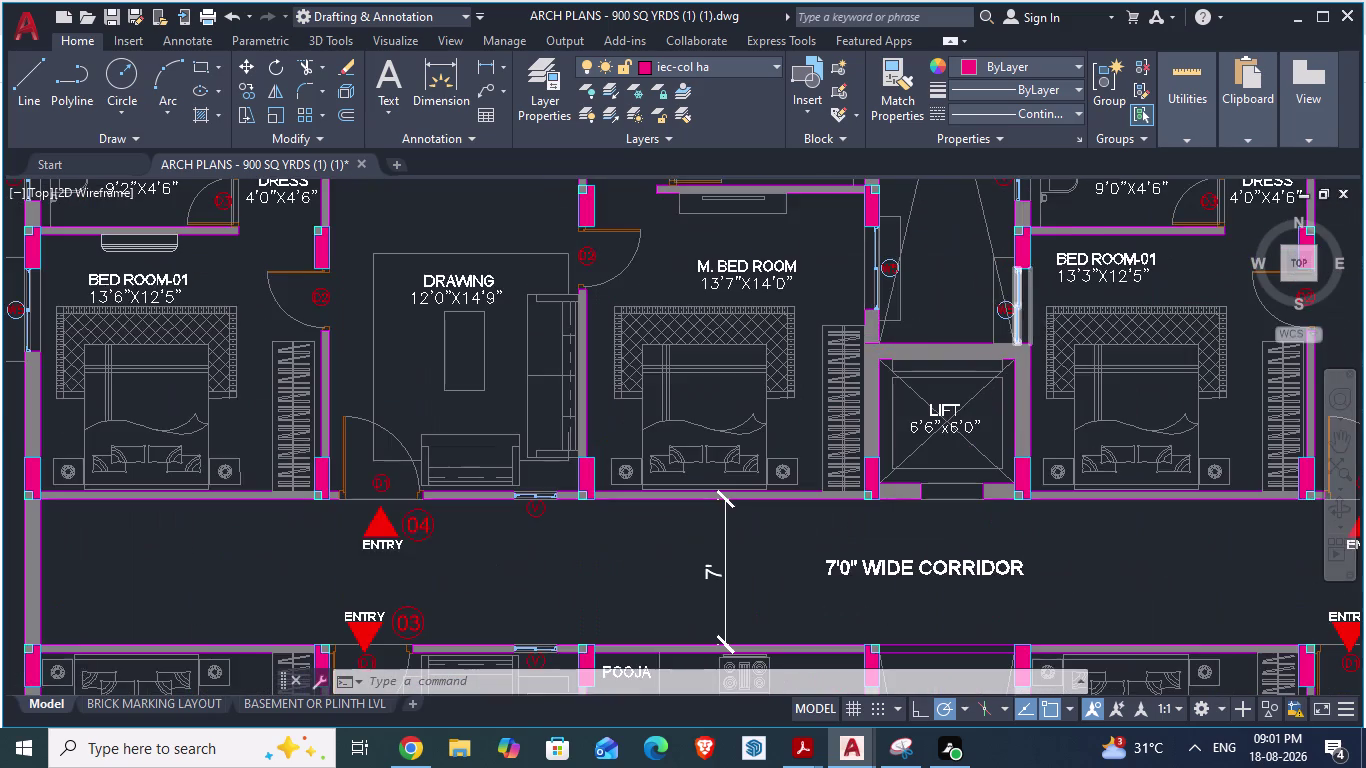
scroll(up, 3)
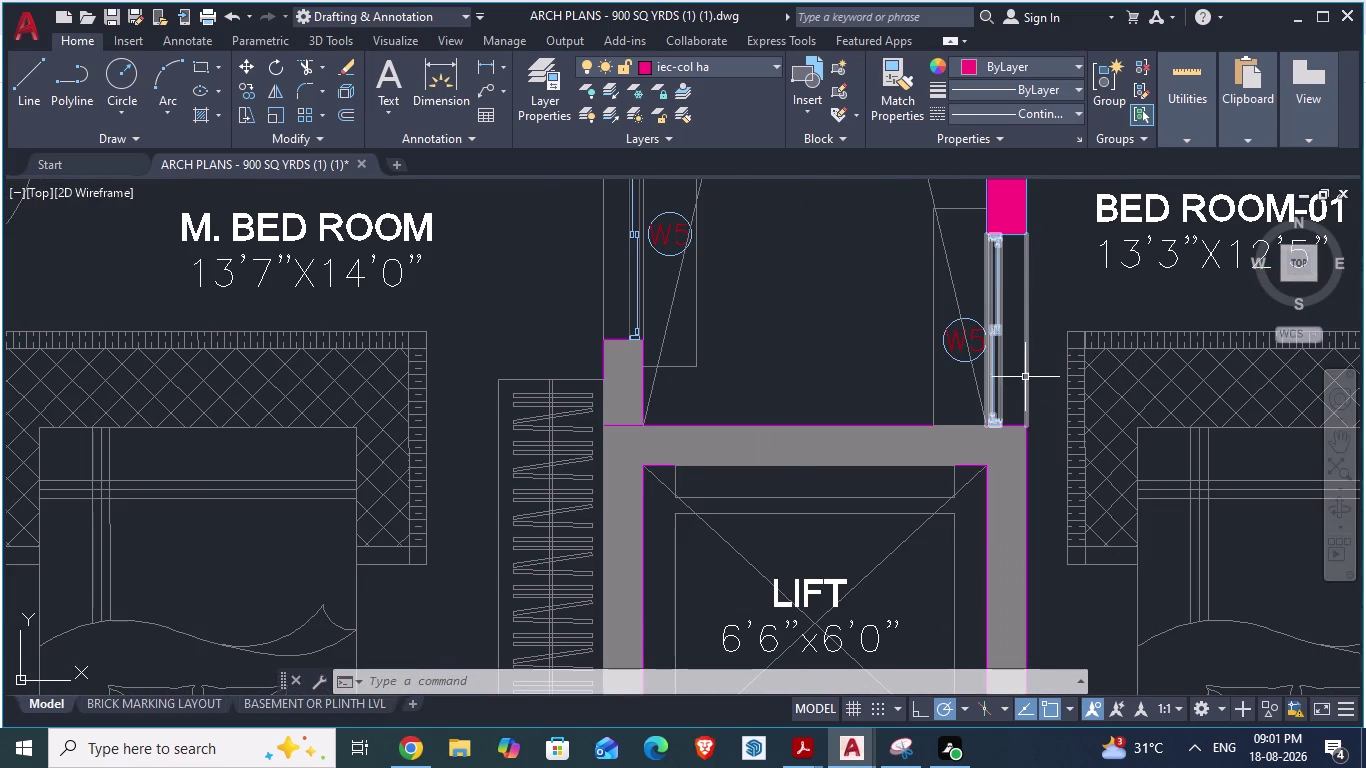
scroll(down, 3)
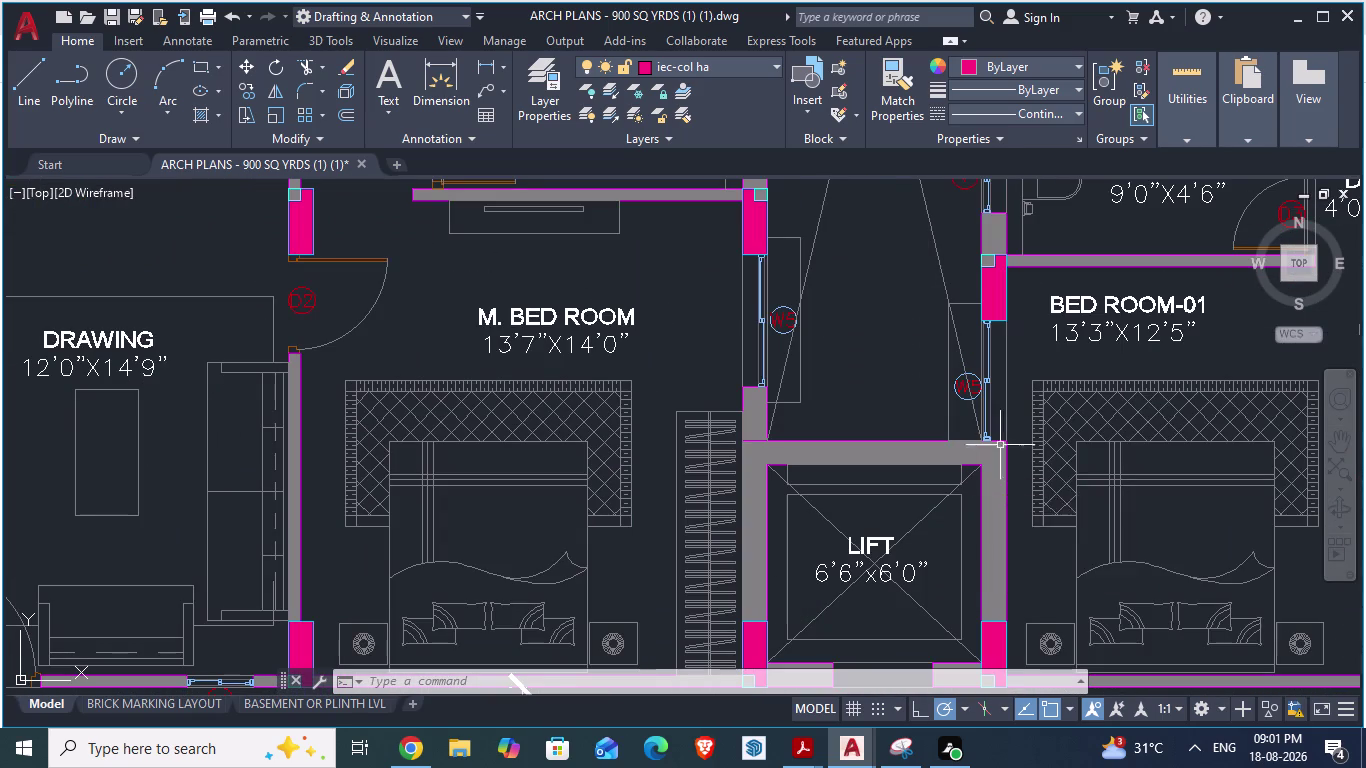
text(DA)
key(Return)
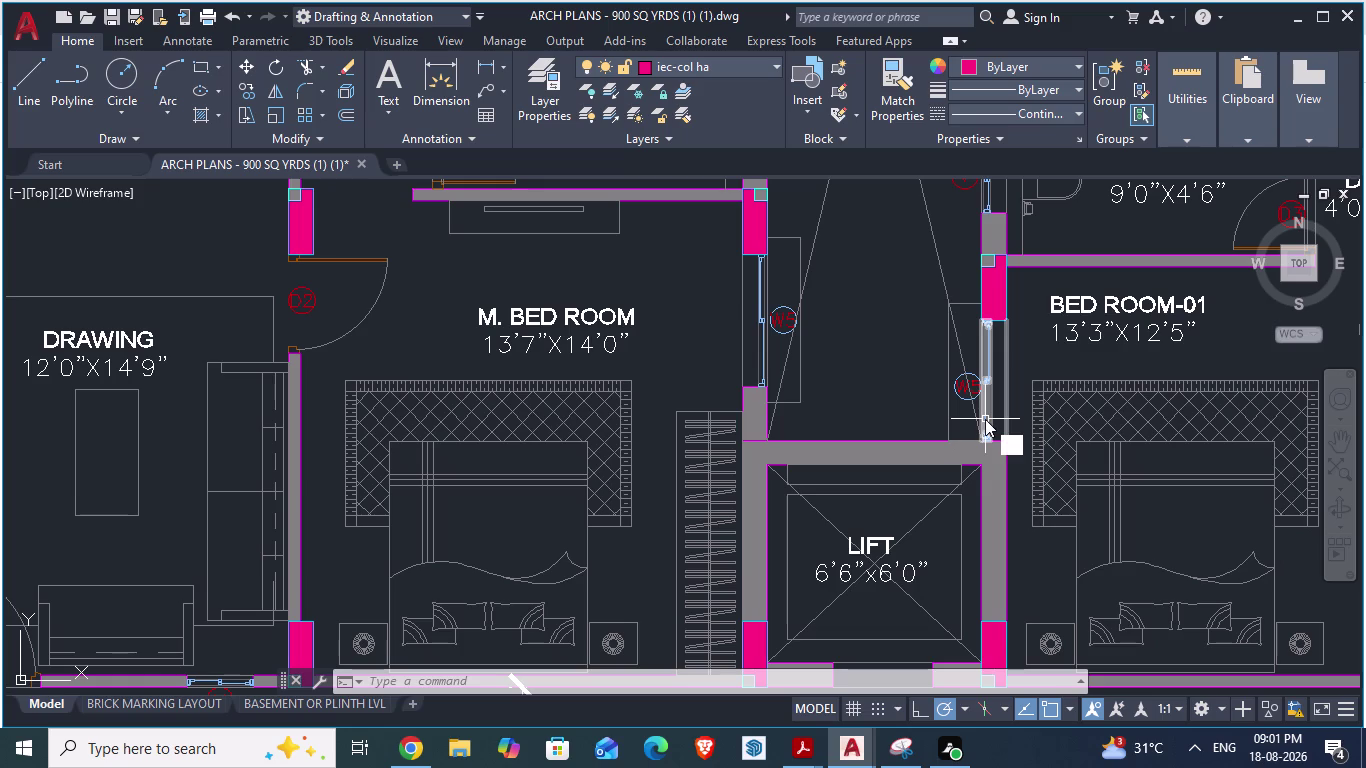
scroll(up, 3)
scroll(down, 3)
key(a)
key(Return)
key(Escape)
key(Escape)
key(Escape)
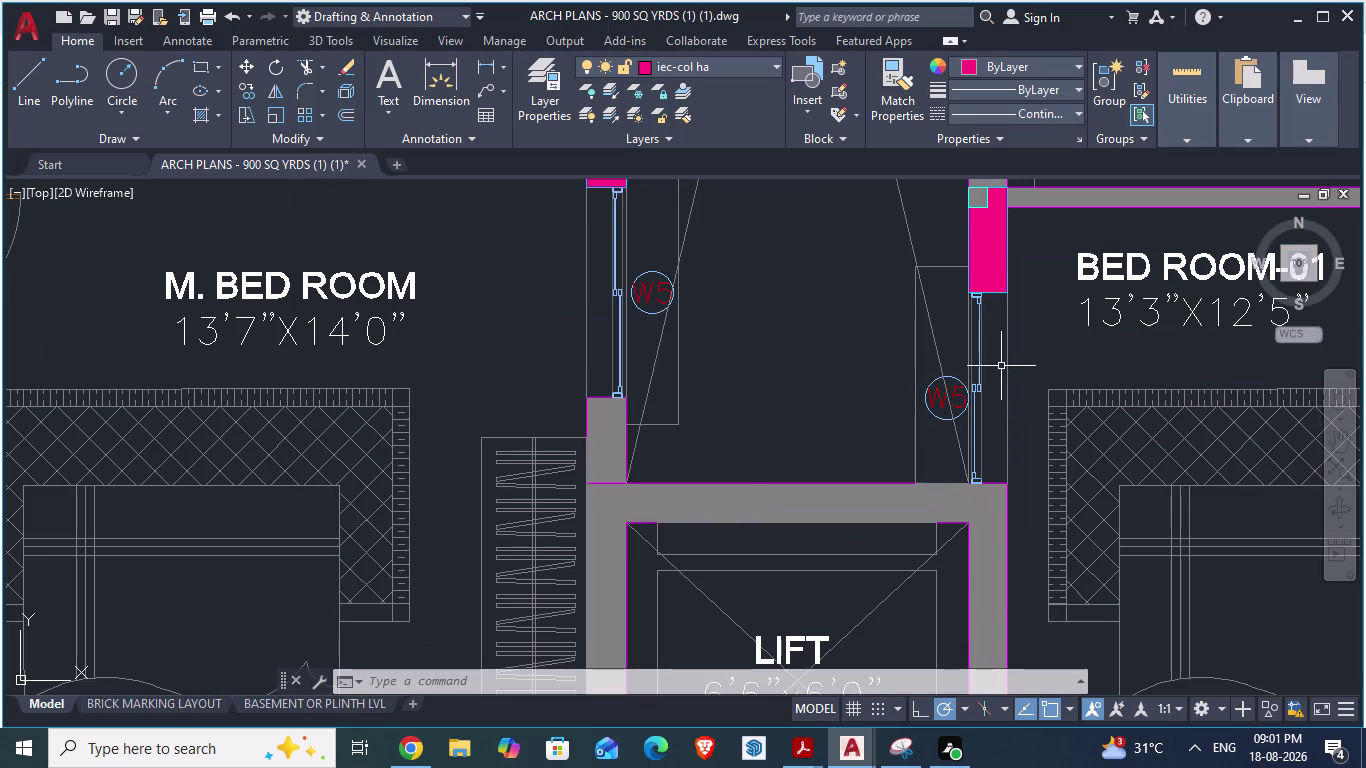
Measure W5 with DIMALIGNED from the column corner, cancel, and return to GF_AUTOCAD.
key(s)
key(Escape)
text(DA)
key(Return)
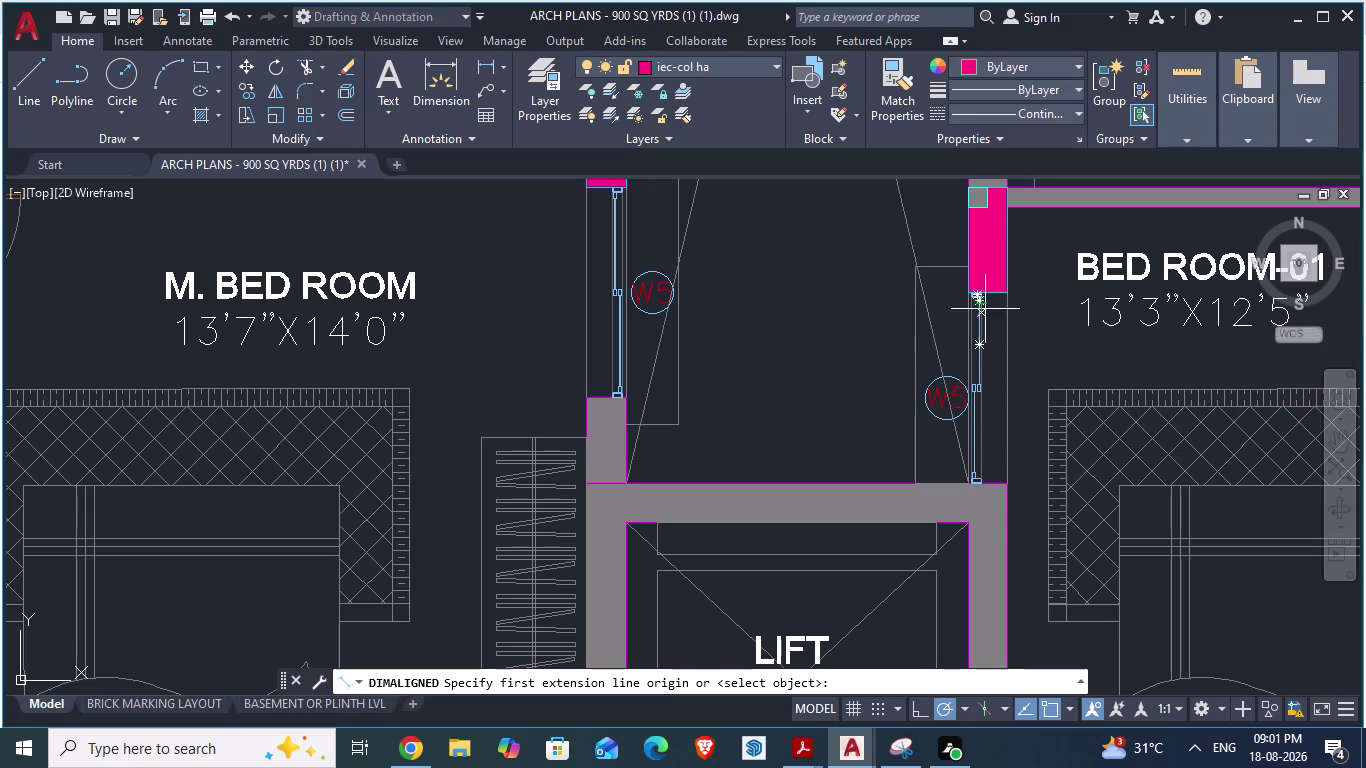
scroll(up, 3)
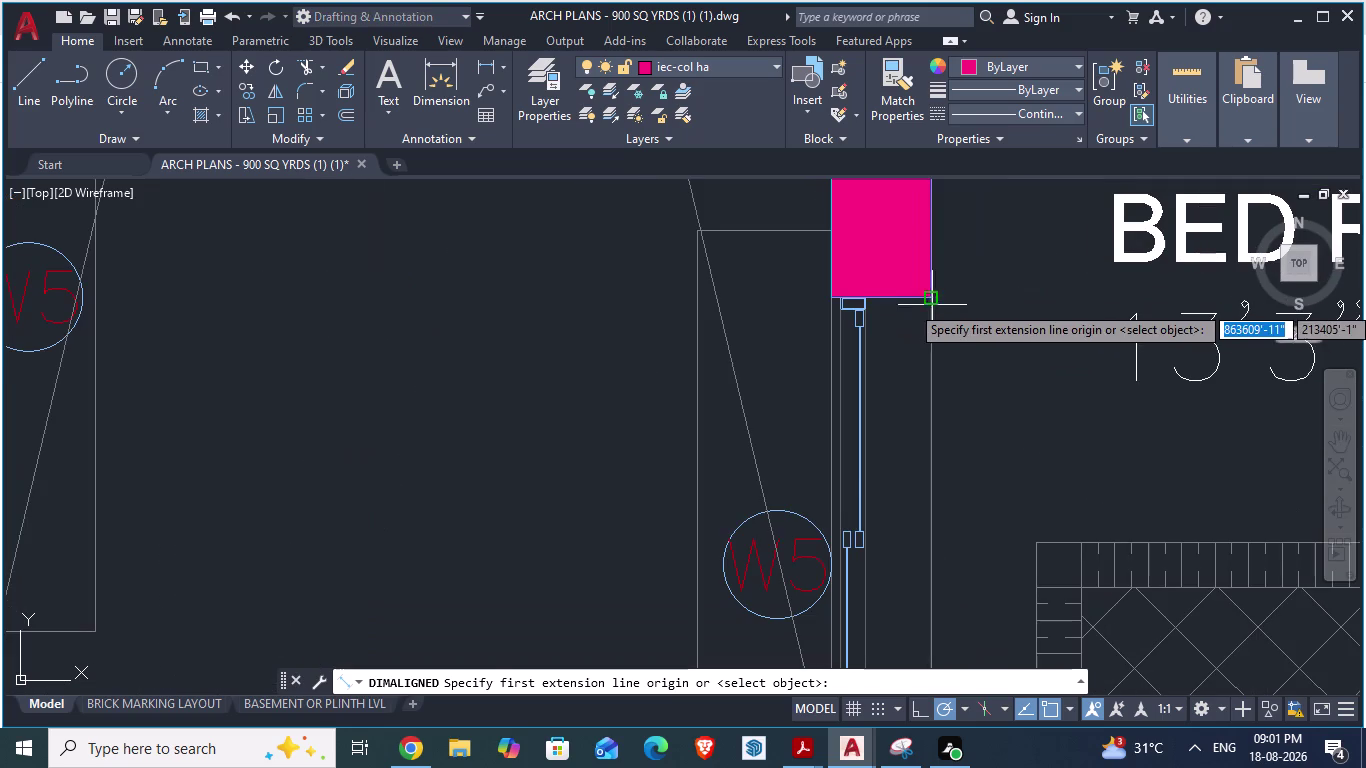
click(931, 303)
scroll(down, 3)
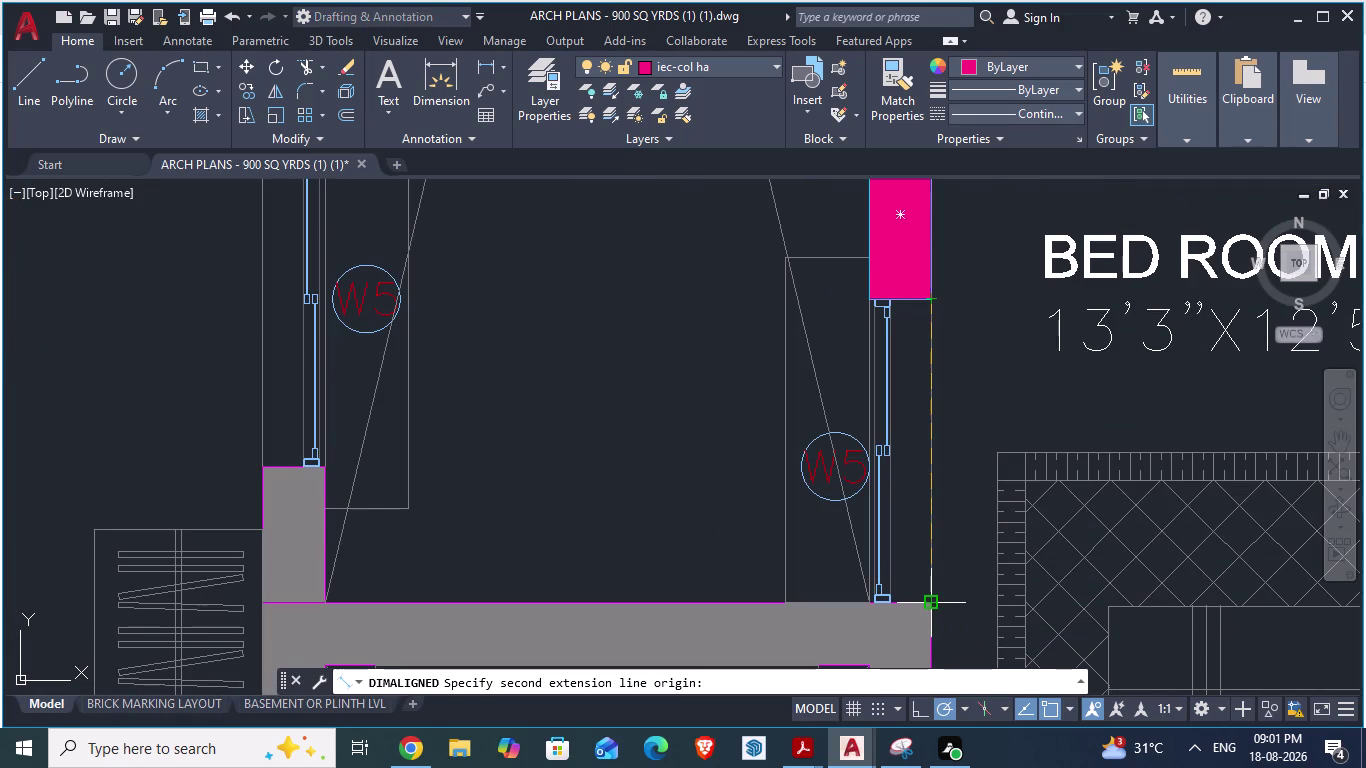
key(Escape)
scroll(down, 3)
key(alt+Tab)
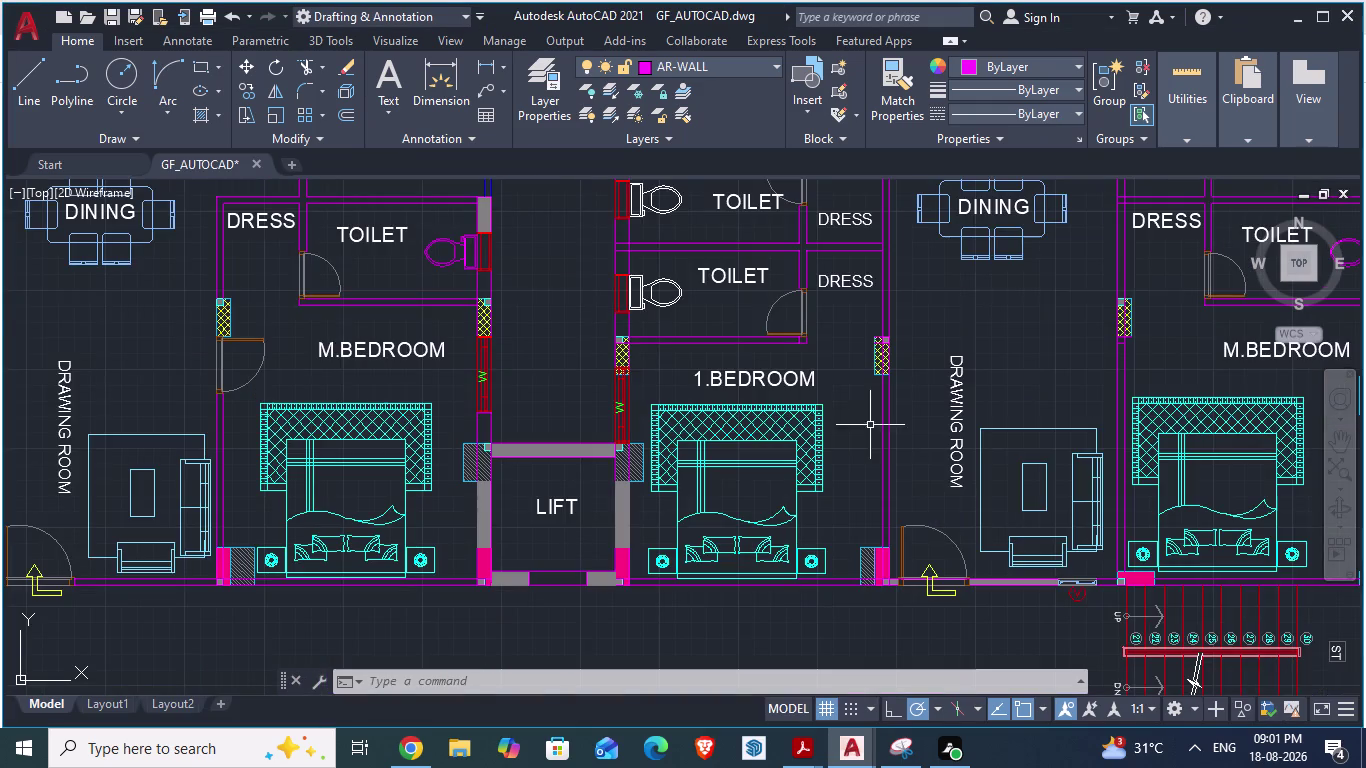
Scale the W window beside the lift (SC) from its bottom end by reference.
scroll(up, 3)
scroll(down, 3)
scroll(up, 3)
click(686, 464)
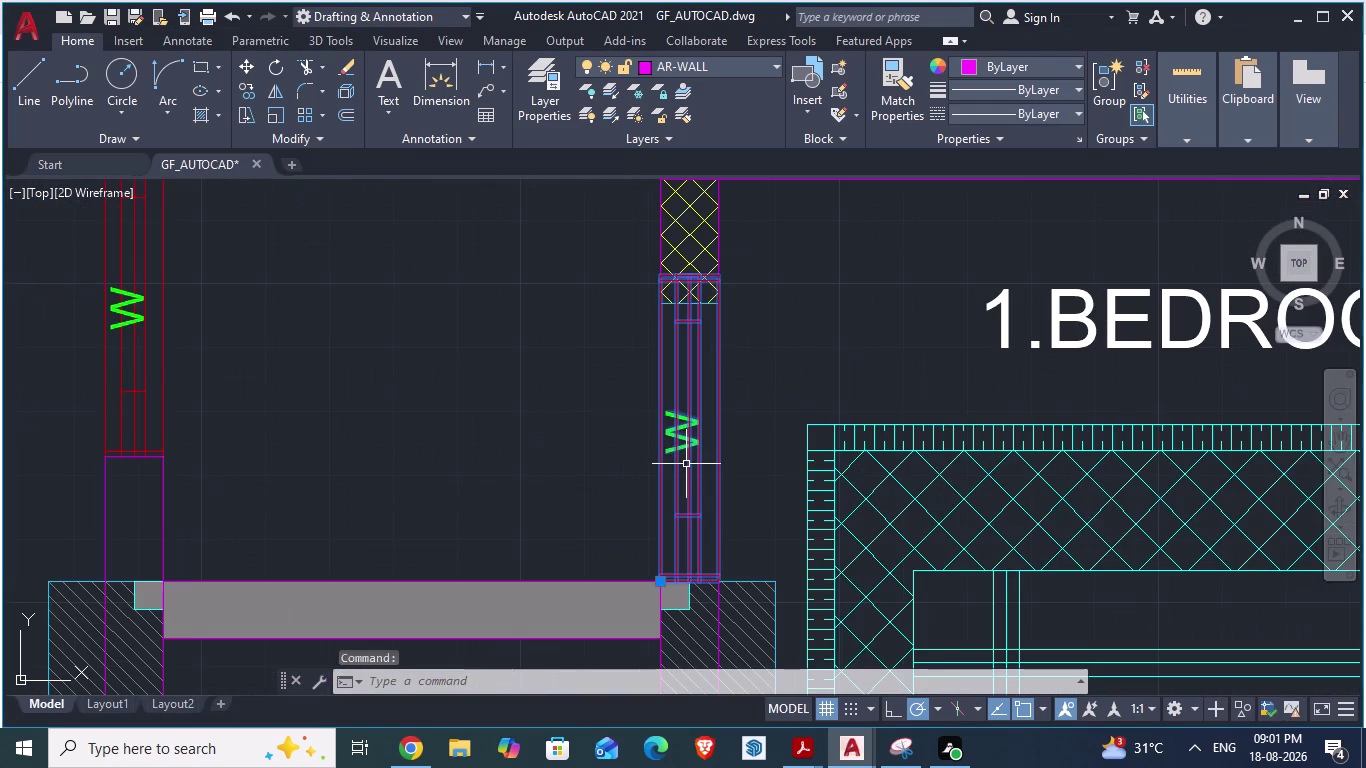
text(SC)
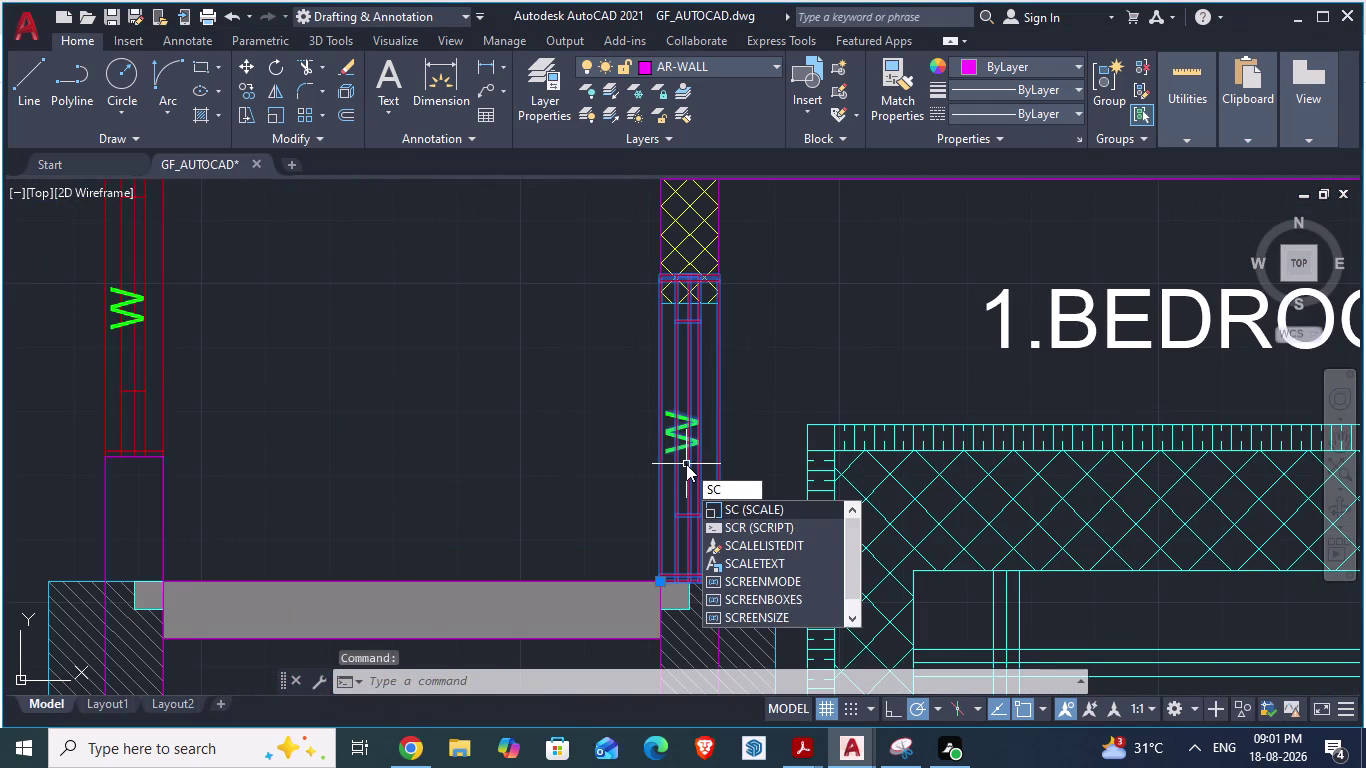
key(a)
key(Return)
scroll(up, 3)
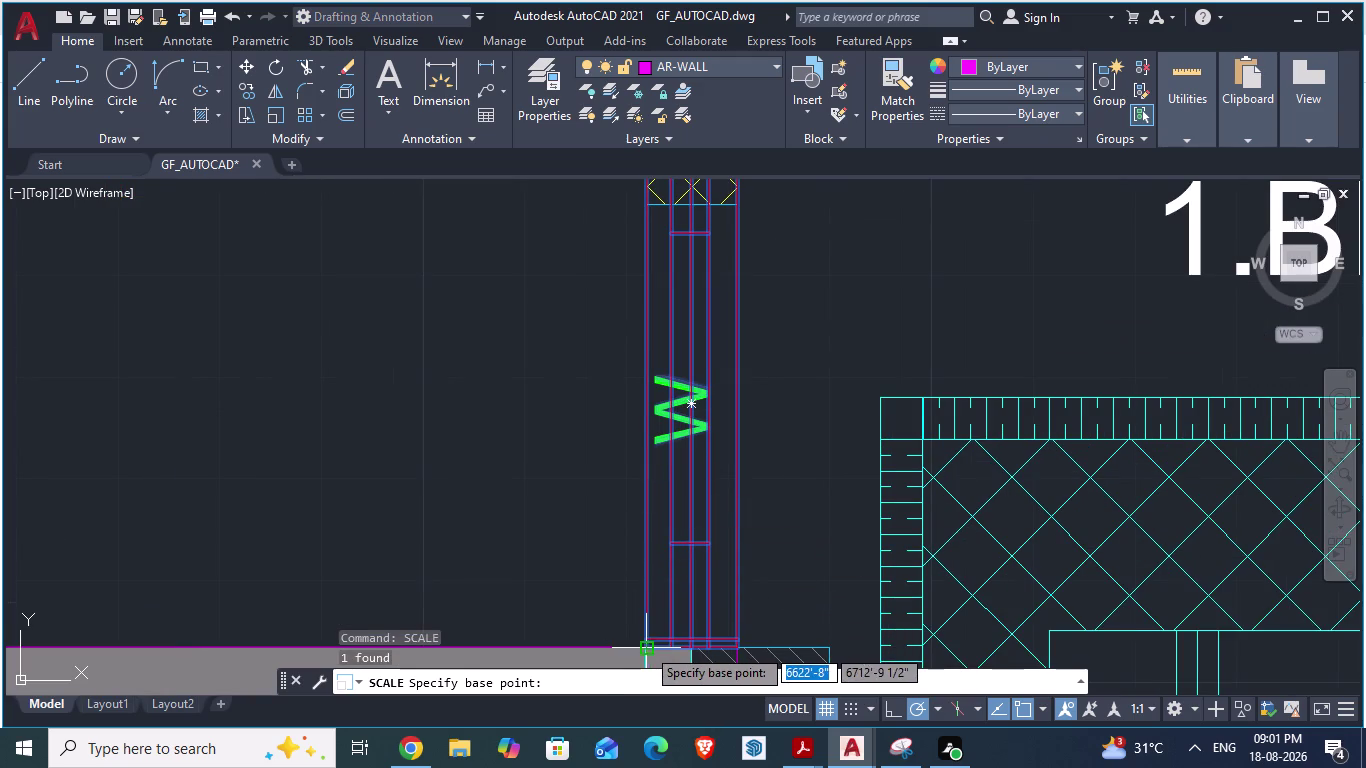
click(646, 647)
scroll(down, 3)
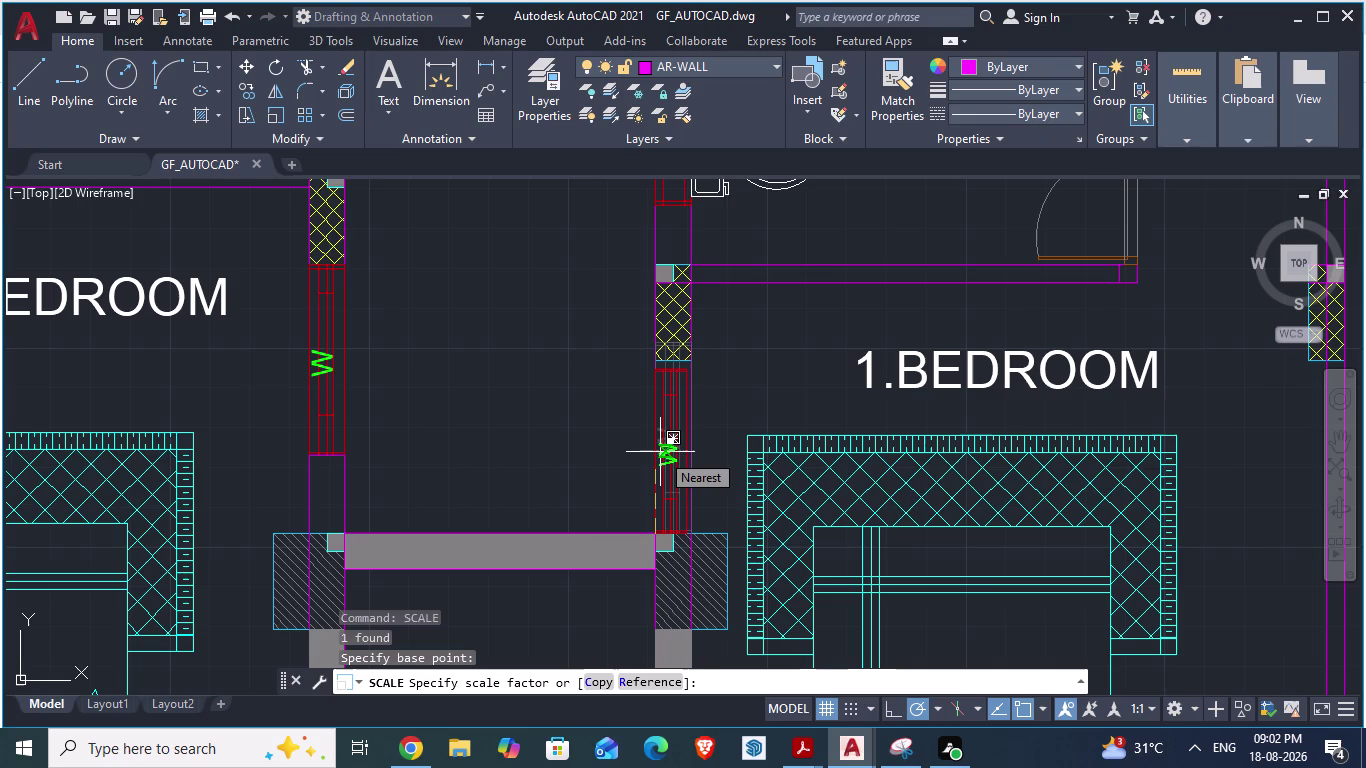
key(r)
key(Return)
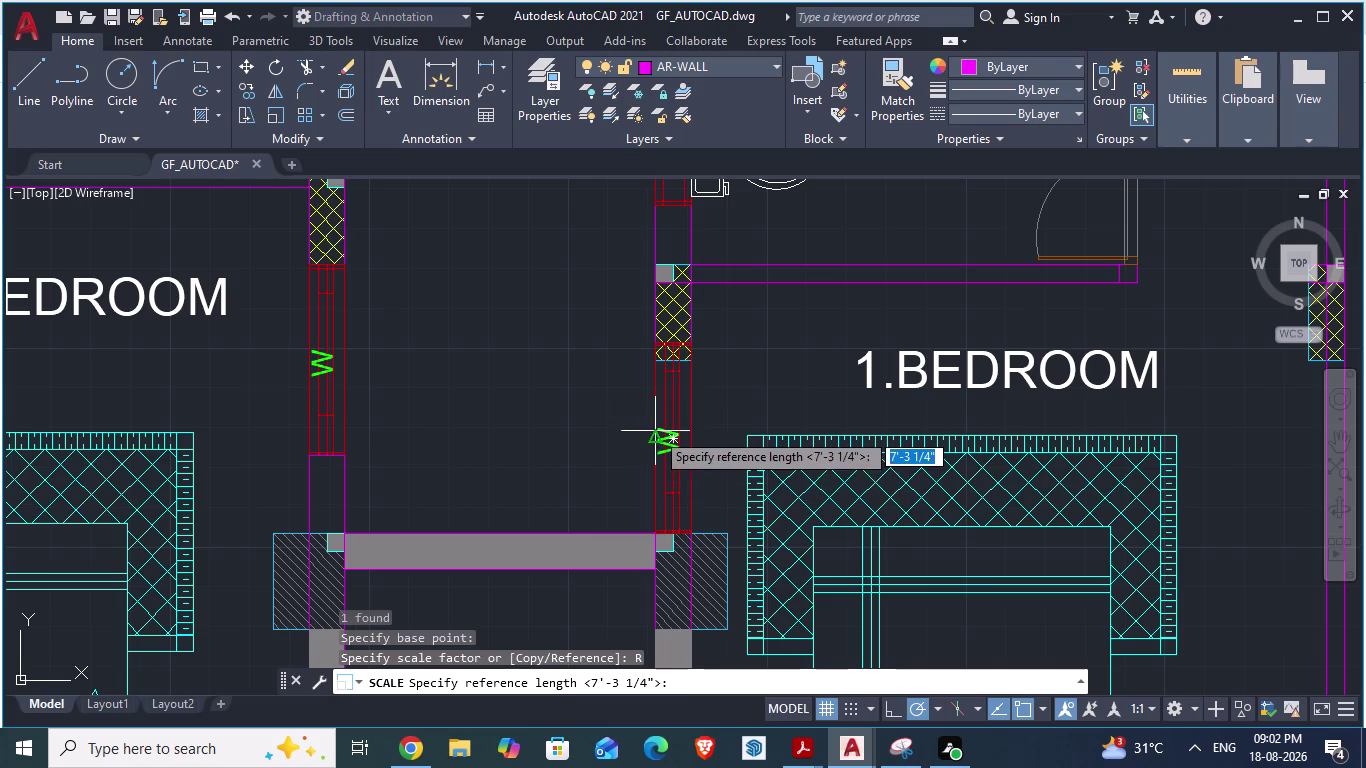
Pick the reference length's two ends and a new length so the window fits the opening.
click(654, 534)
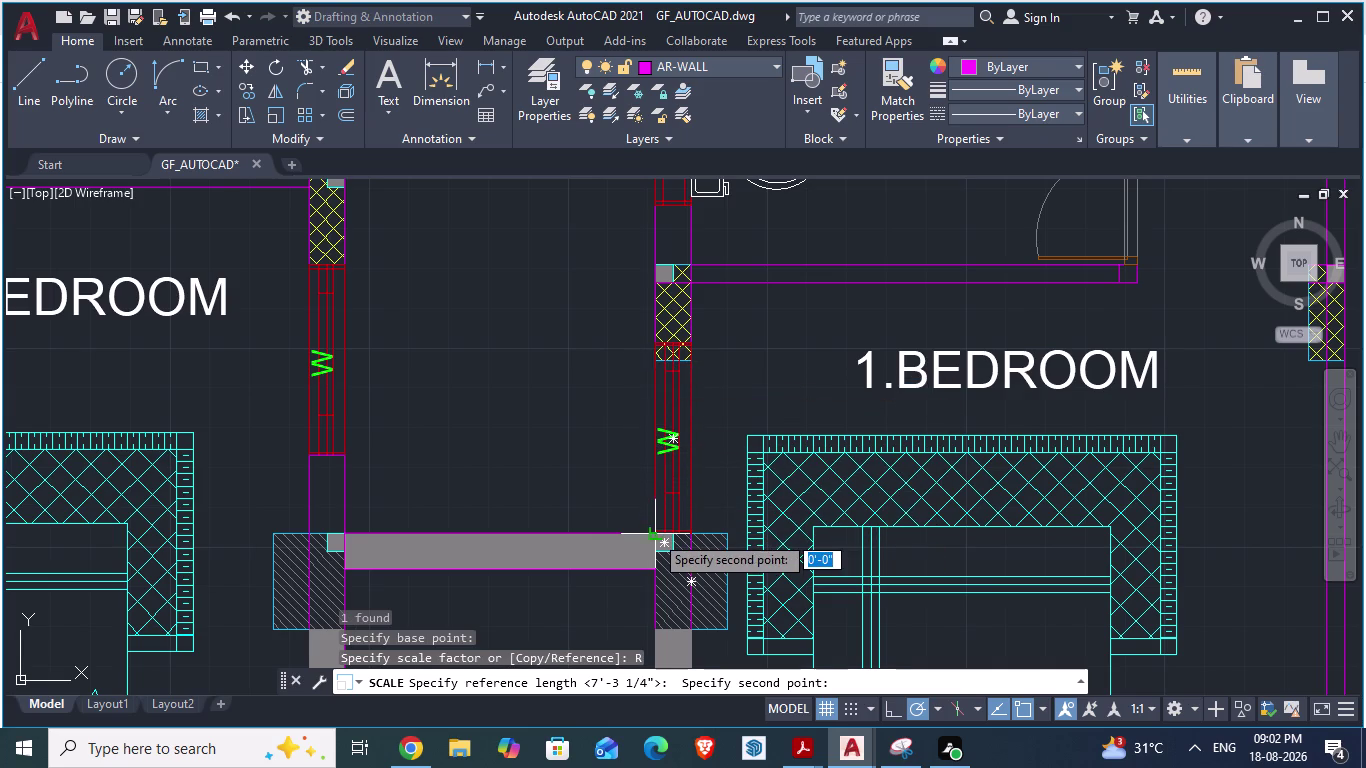
scroll(up, 3)
scroll(up, 3)
scroll(up, 3)
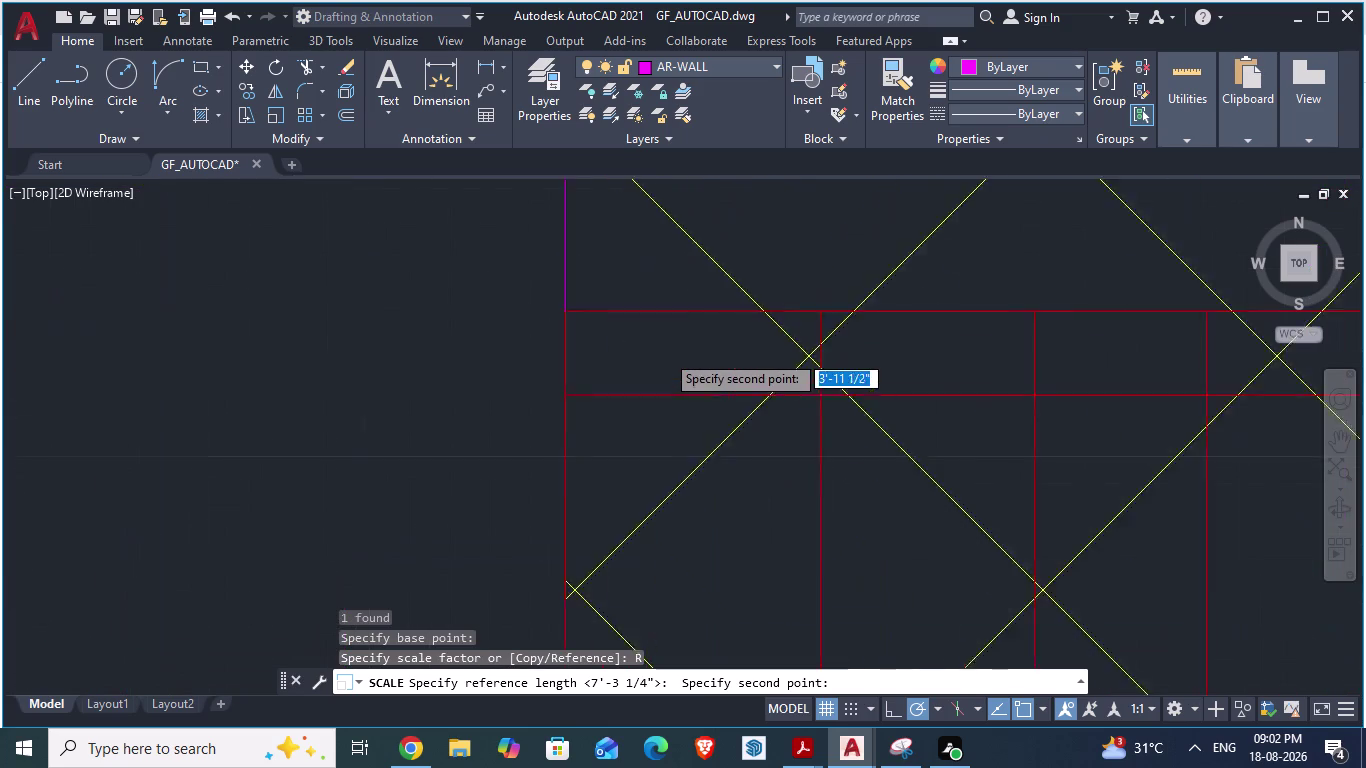
click(507, 294)
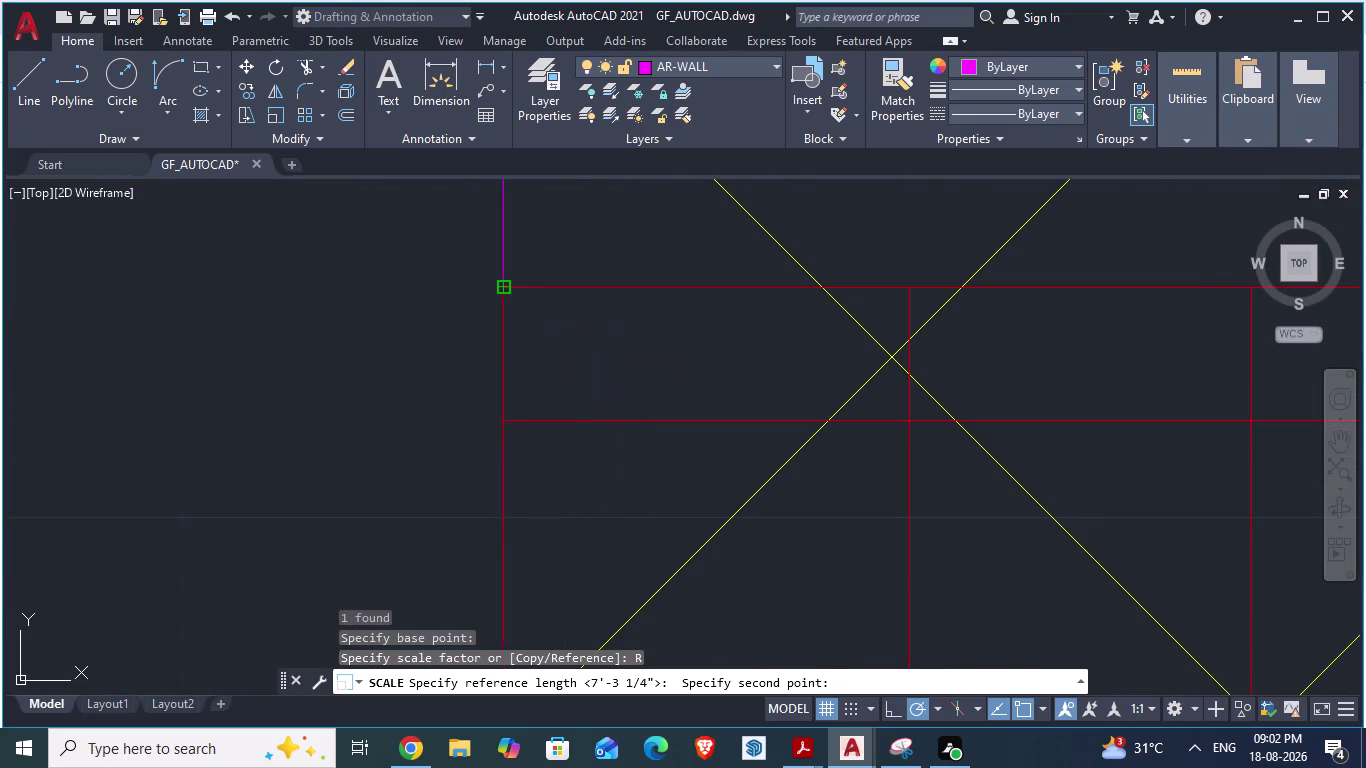
scroll(down, 3)
scroll(down, 3)
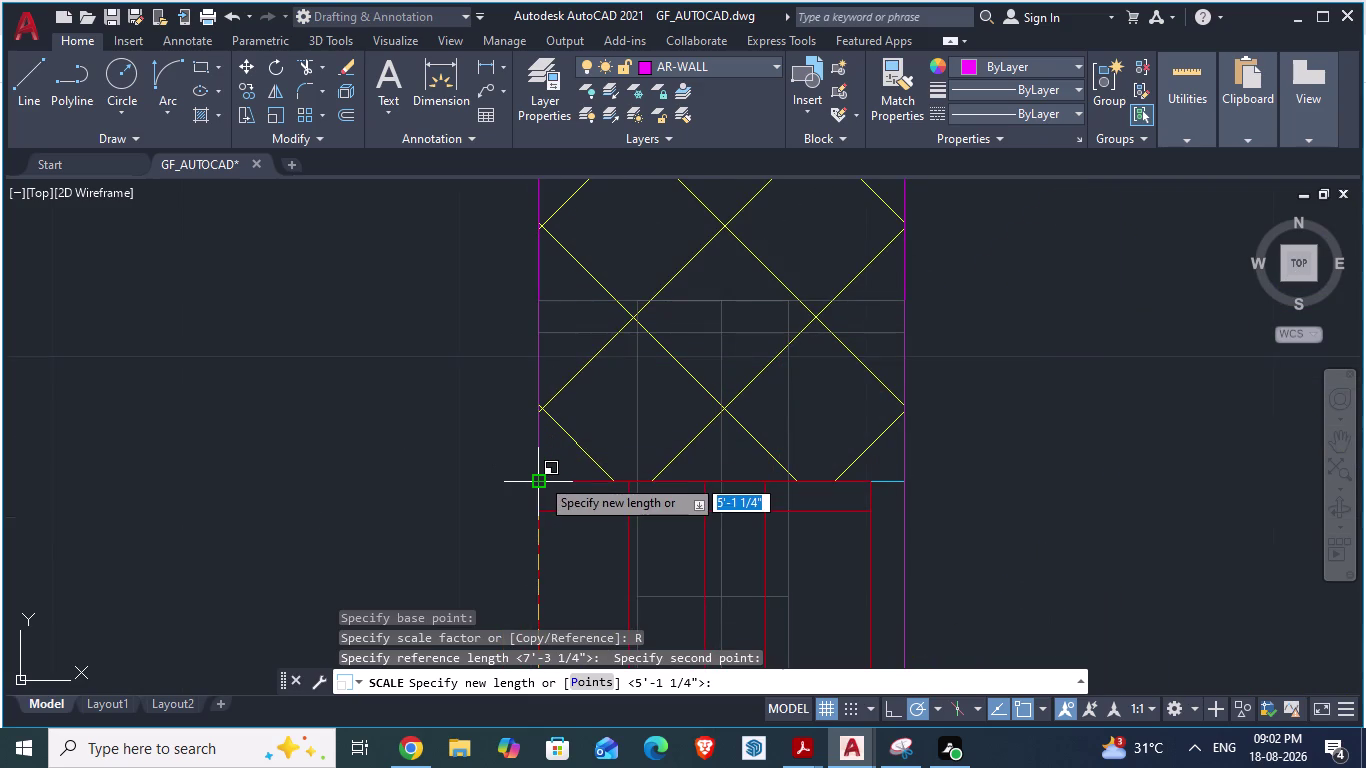
click(540, 477)
key(Return)
scroll(down, 3)
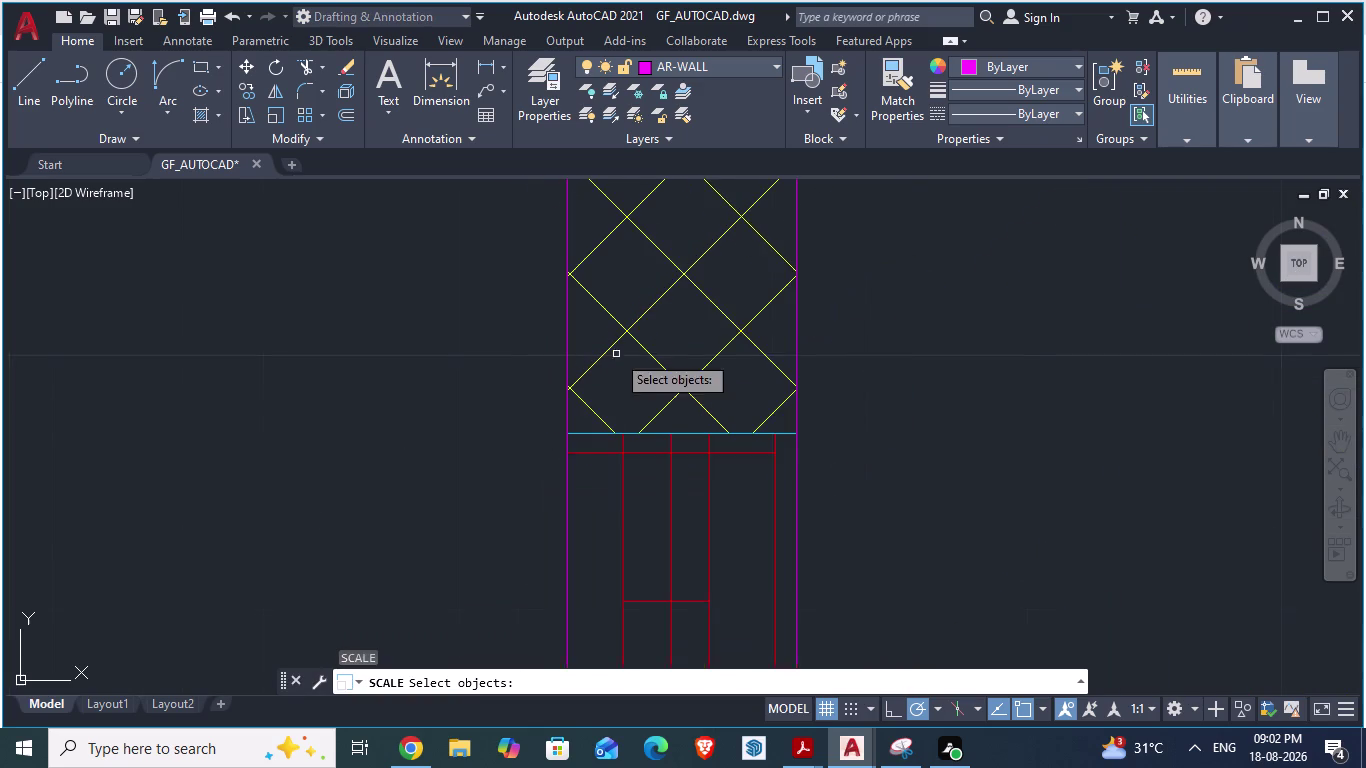
scroll(down, 3)
scroll(down, 3)
scroll(down, 3)
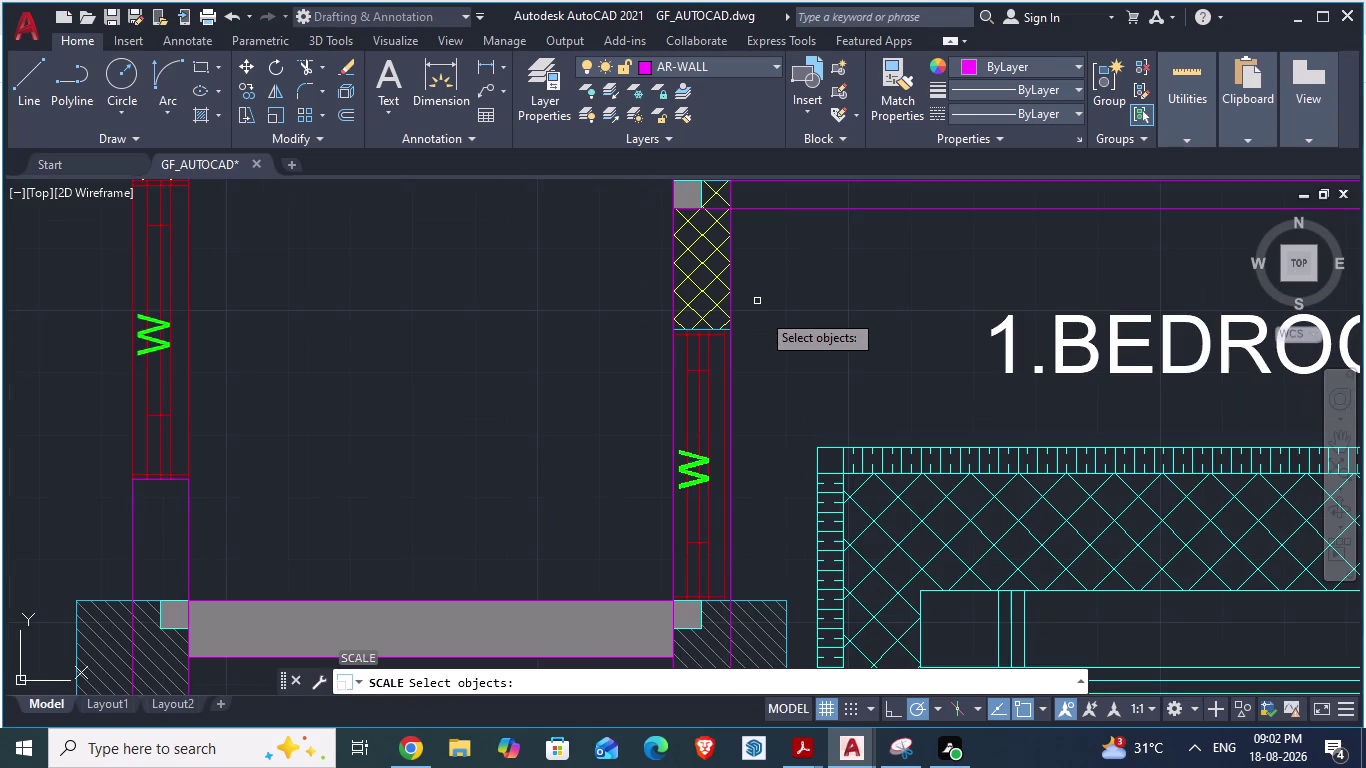
key(Escape)
scroll(down, 3)
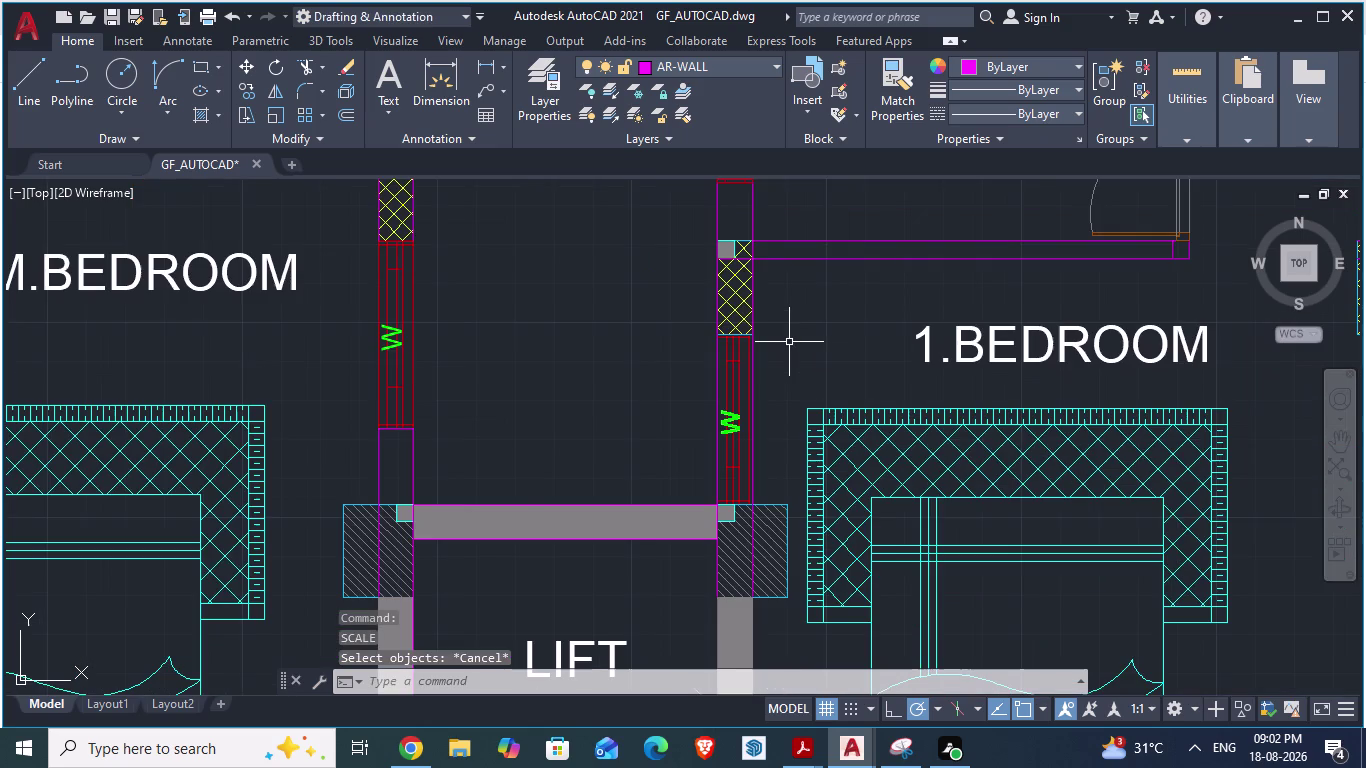
Start rescaling the W window from the wall corner, then abandon it and clear the selection.
scroll(down, 3)
scroll(up, 3)
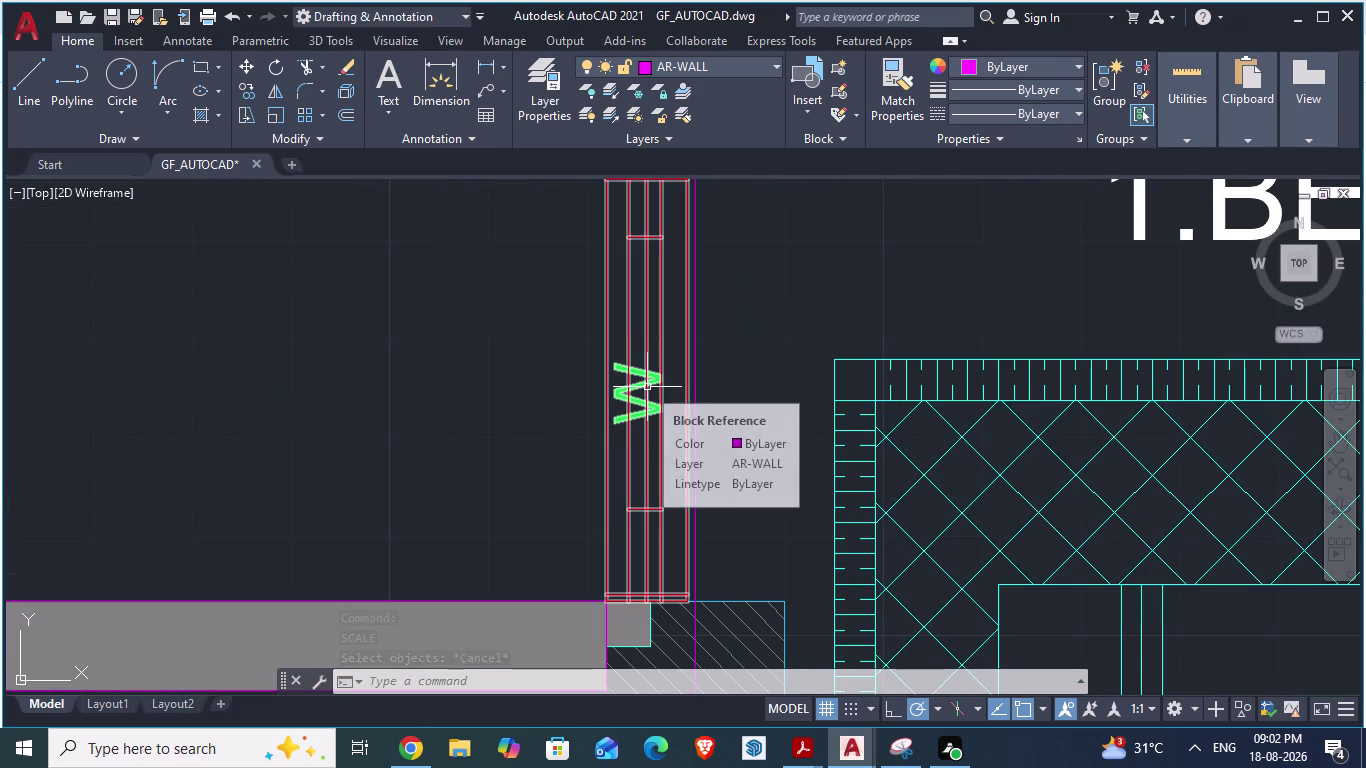
click(647, 387)
text(SC)
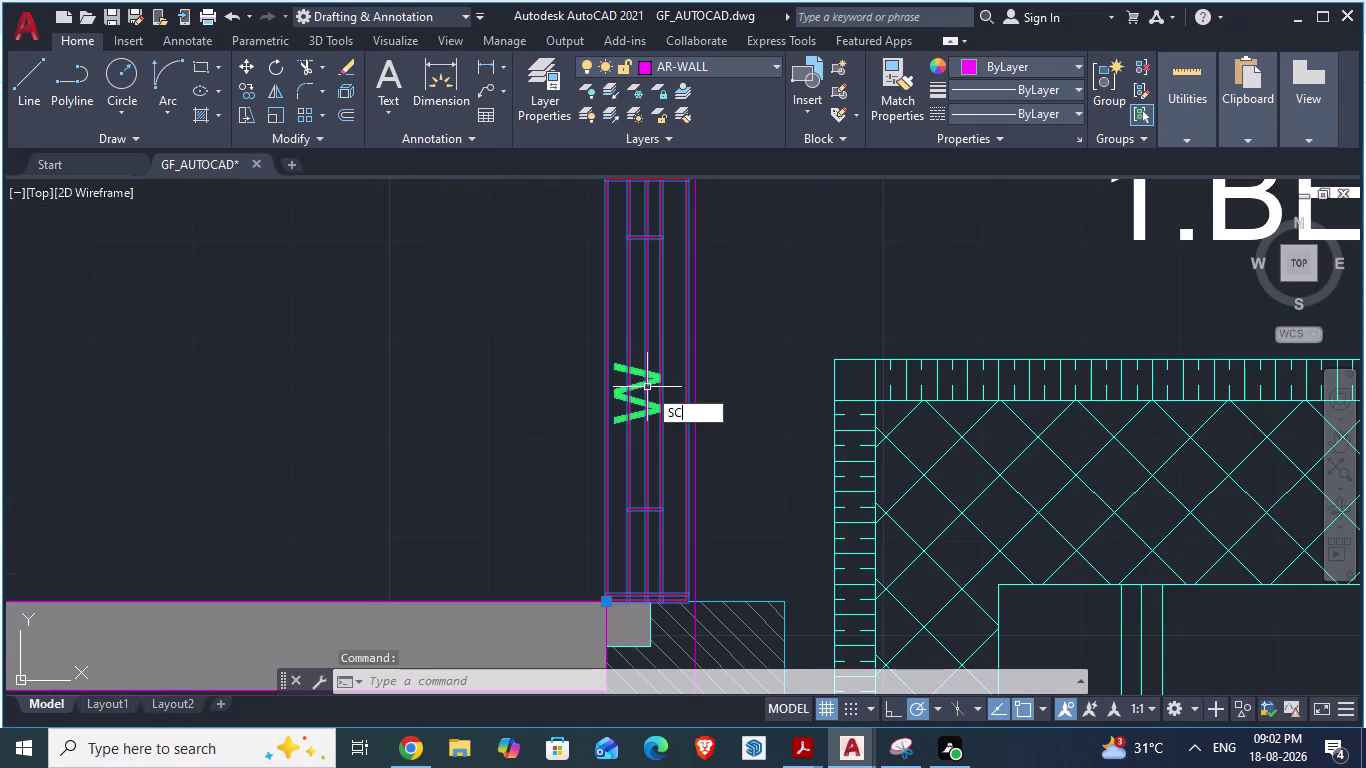
key(a)
key(Return)
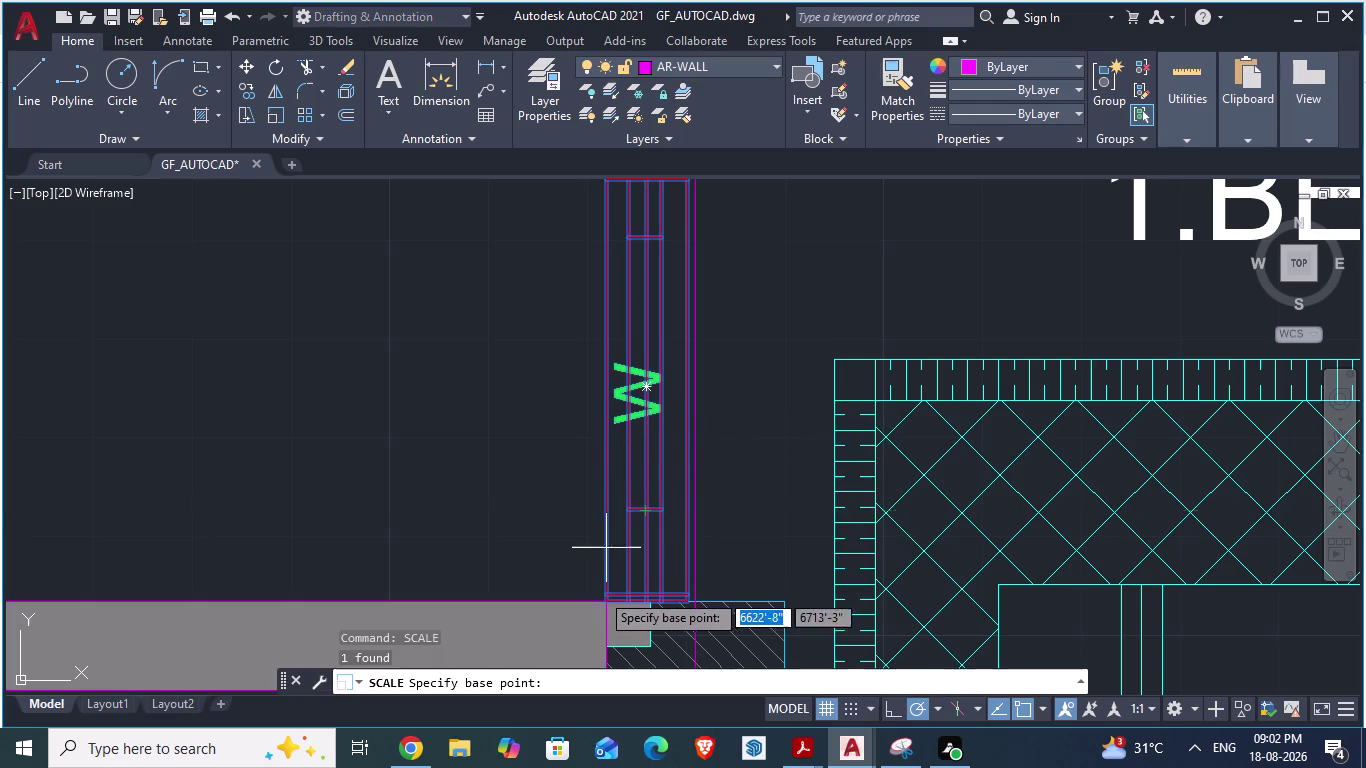
scroll(up, 3)
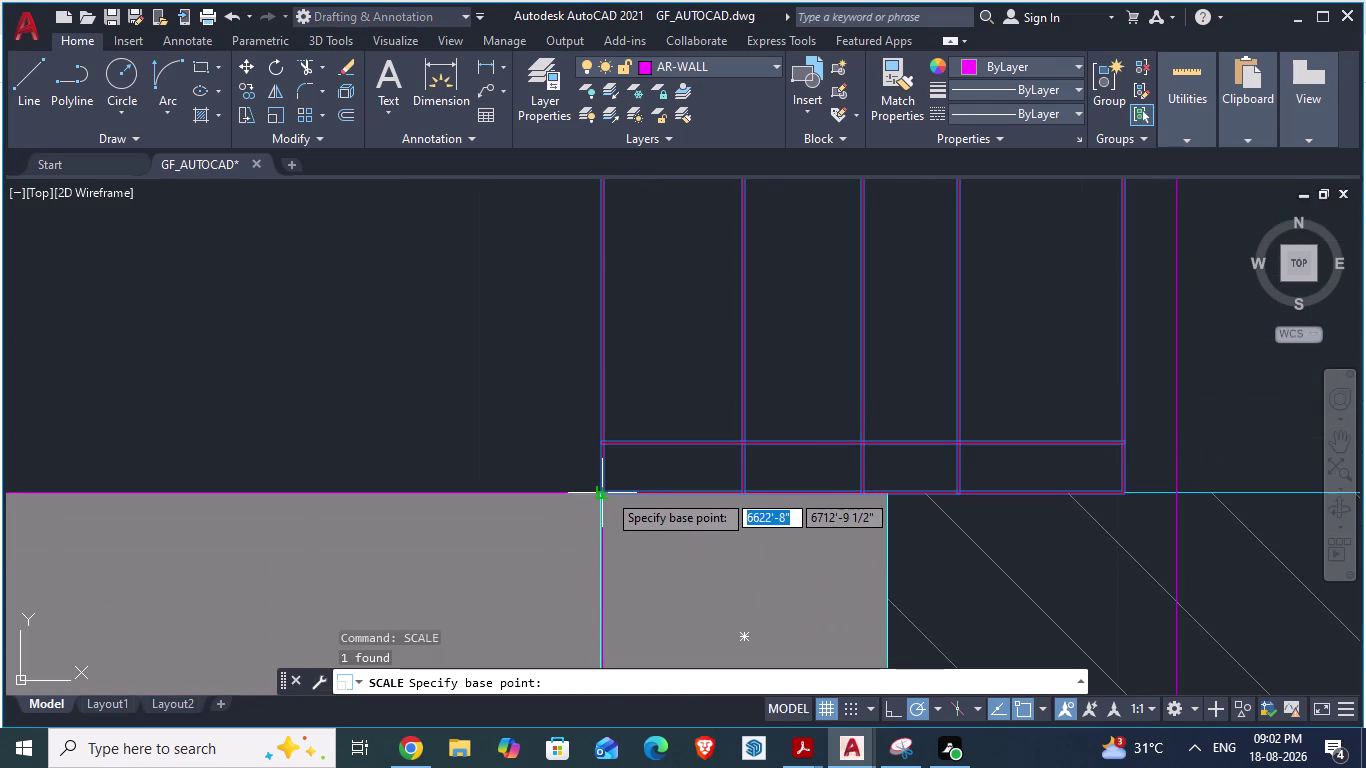
click(607, 492)
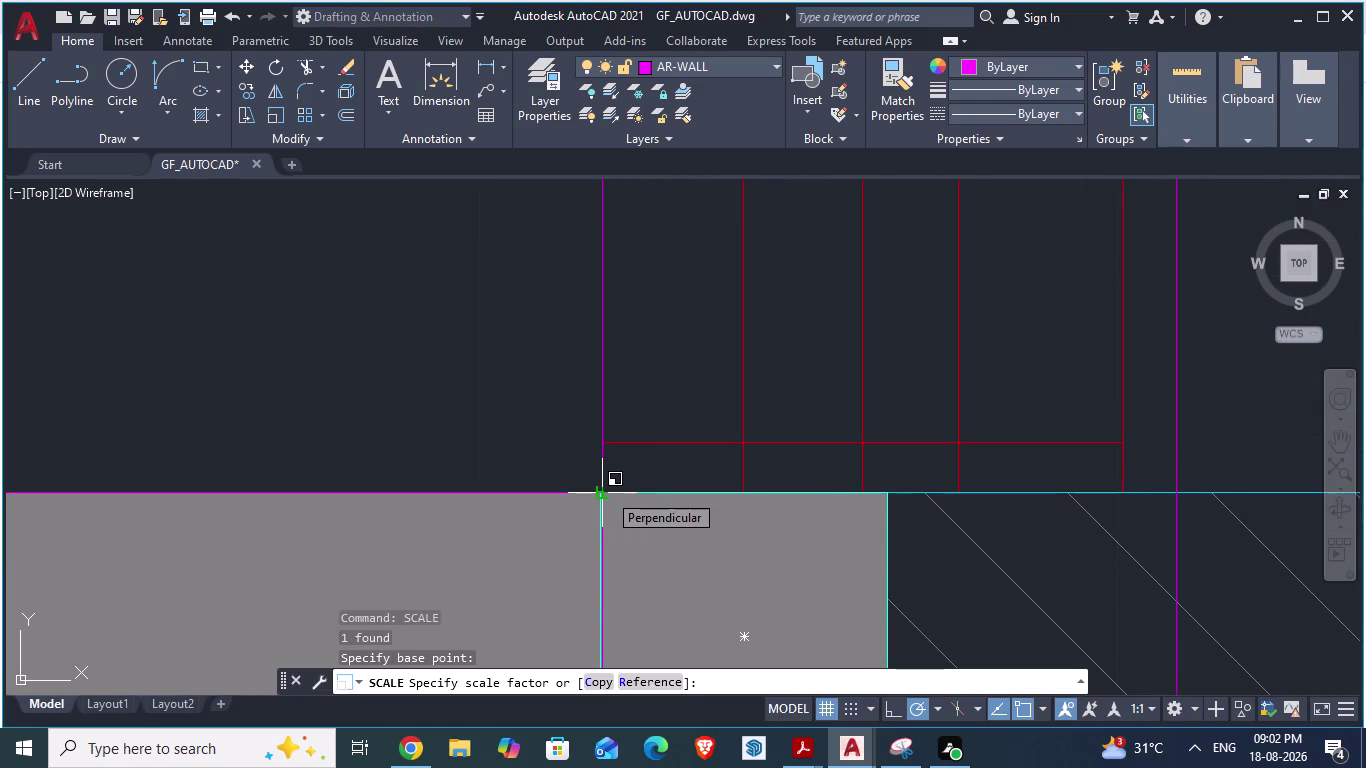
key(Return)
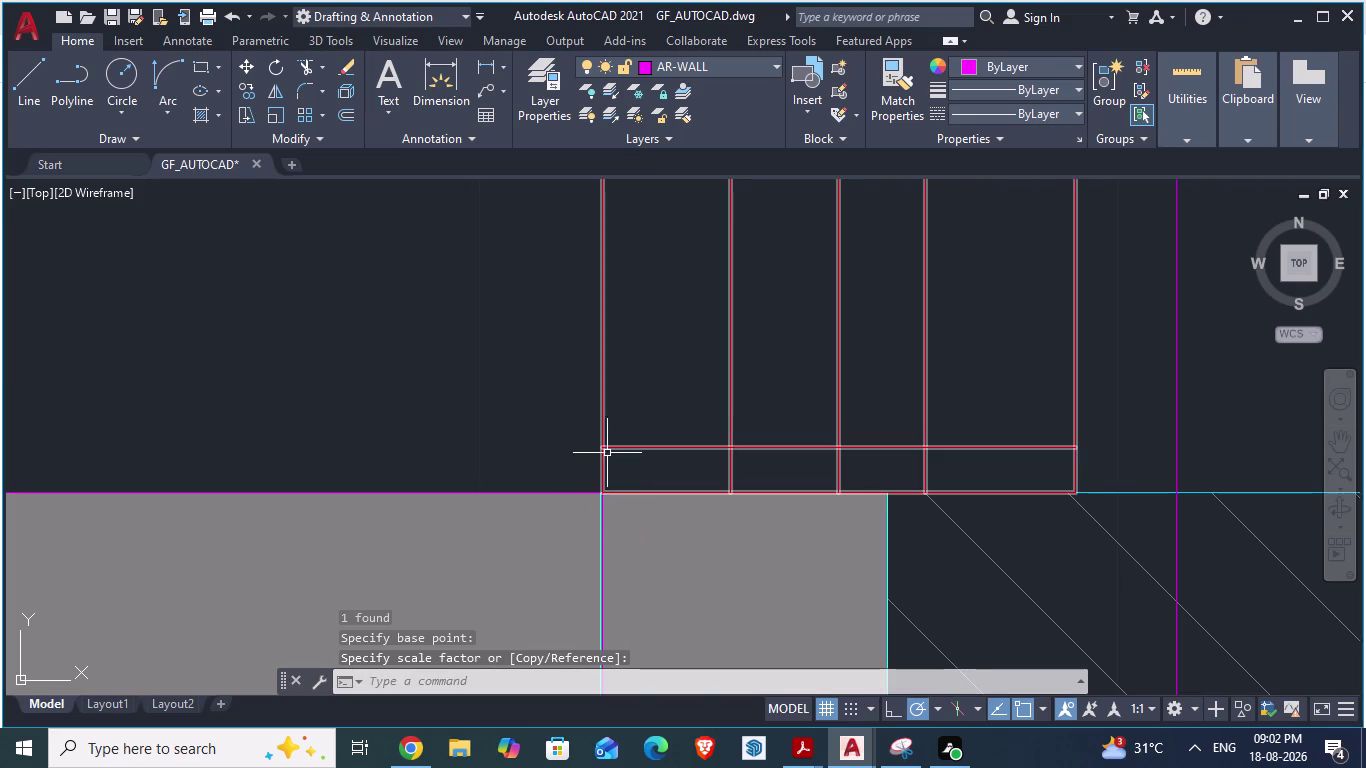
click(606, 445)
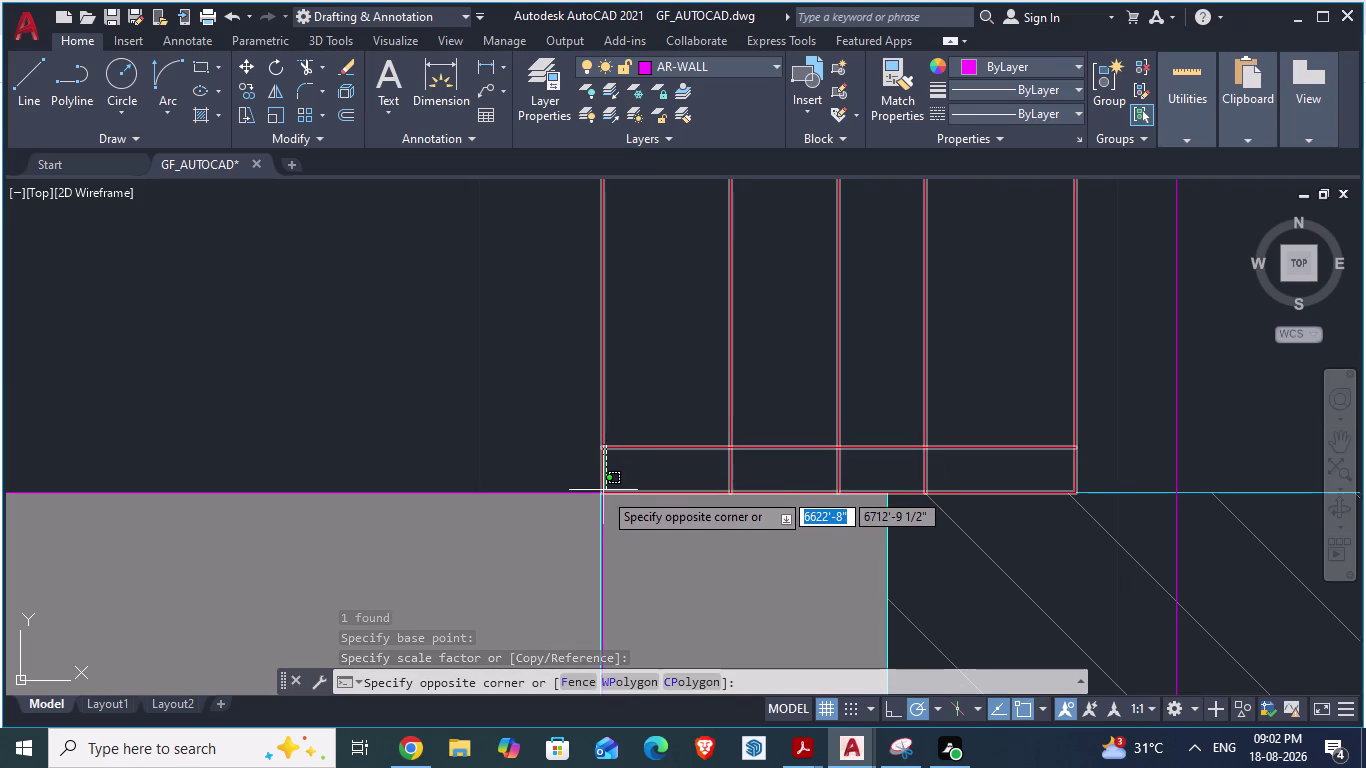
click(602, 492)
key(Escape)
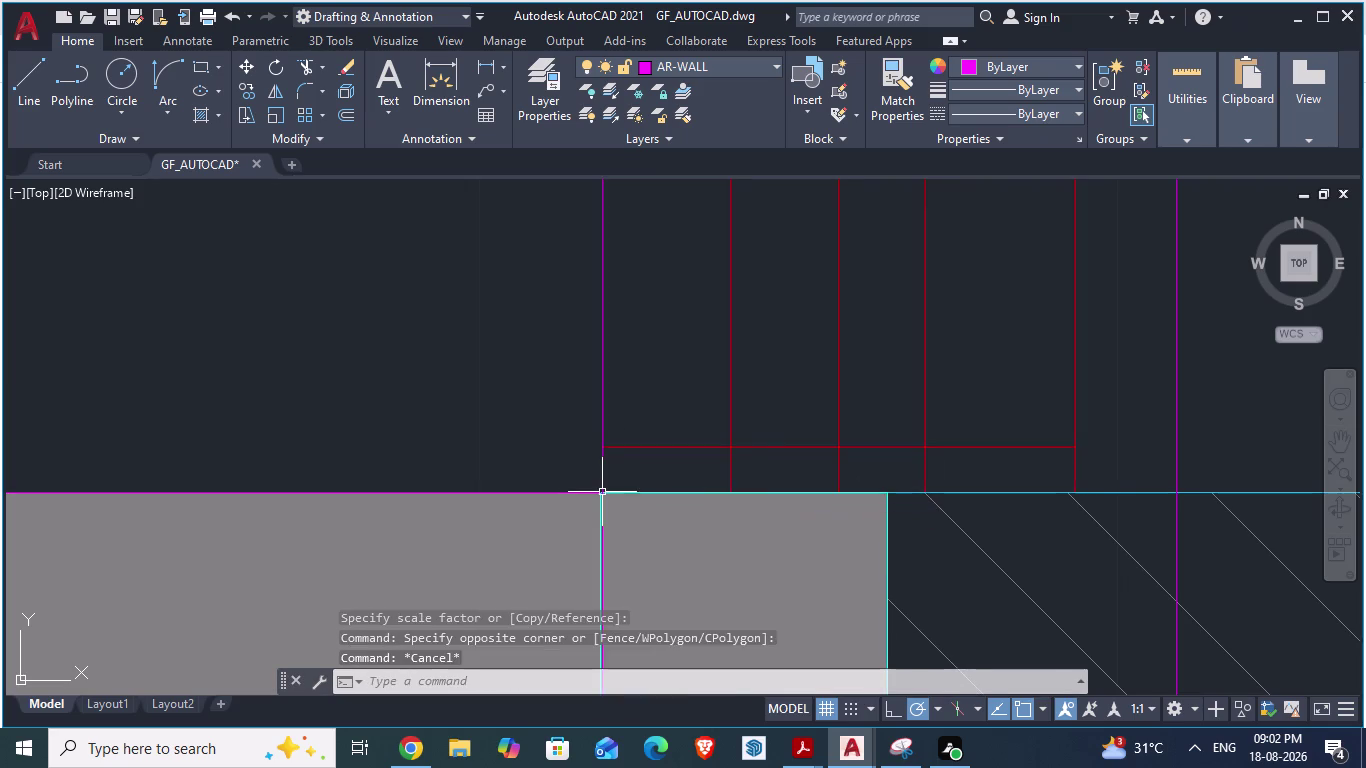
Undo the last change near the lift walls.
scroll(down, 3)
scroll(down, 3)
scroll(down, 3)
scroll(up, 3)
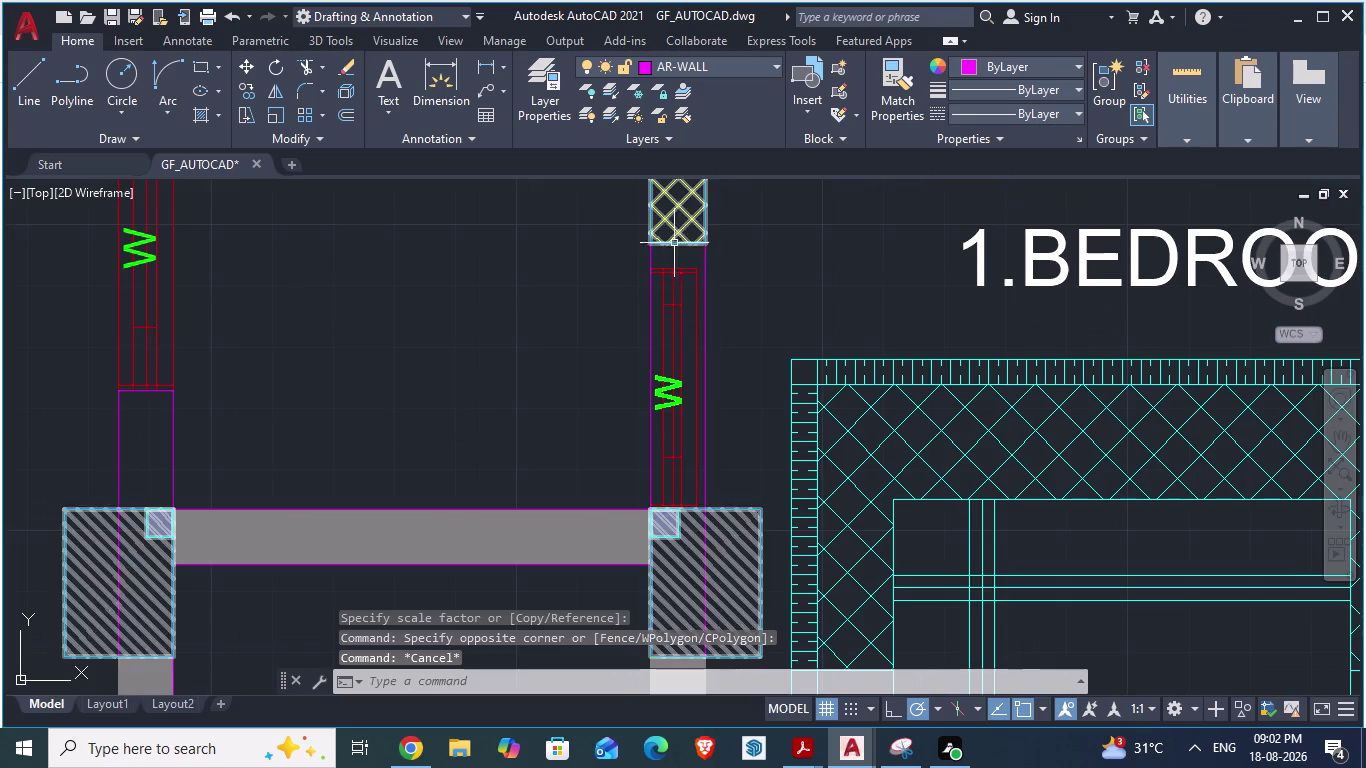
scroll(up, 3)
scroll(up, 3)
key(ctrl+z)
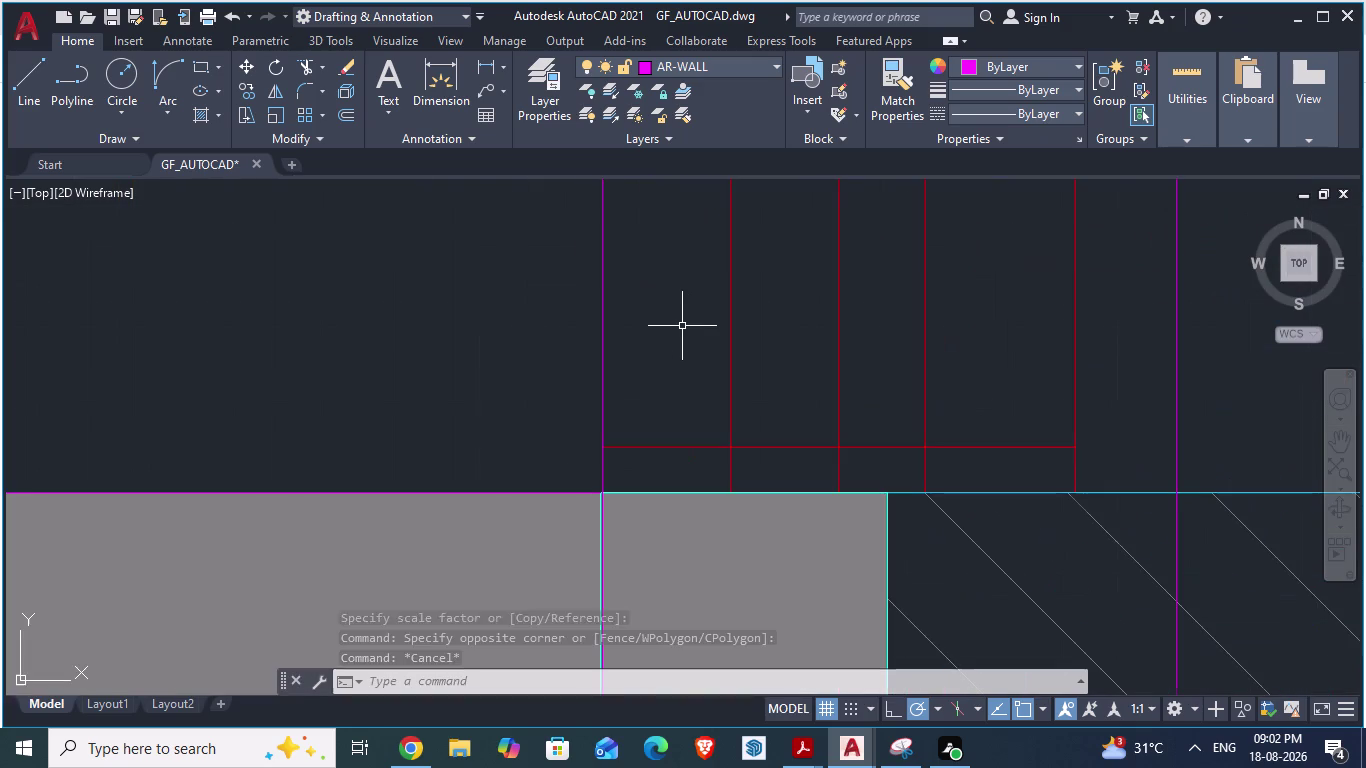
scroll(down, 3)
scroll(down, 3)
scroll(up, 3)
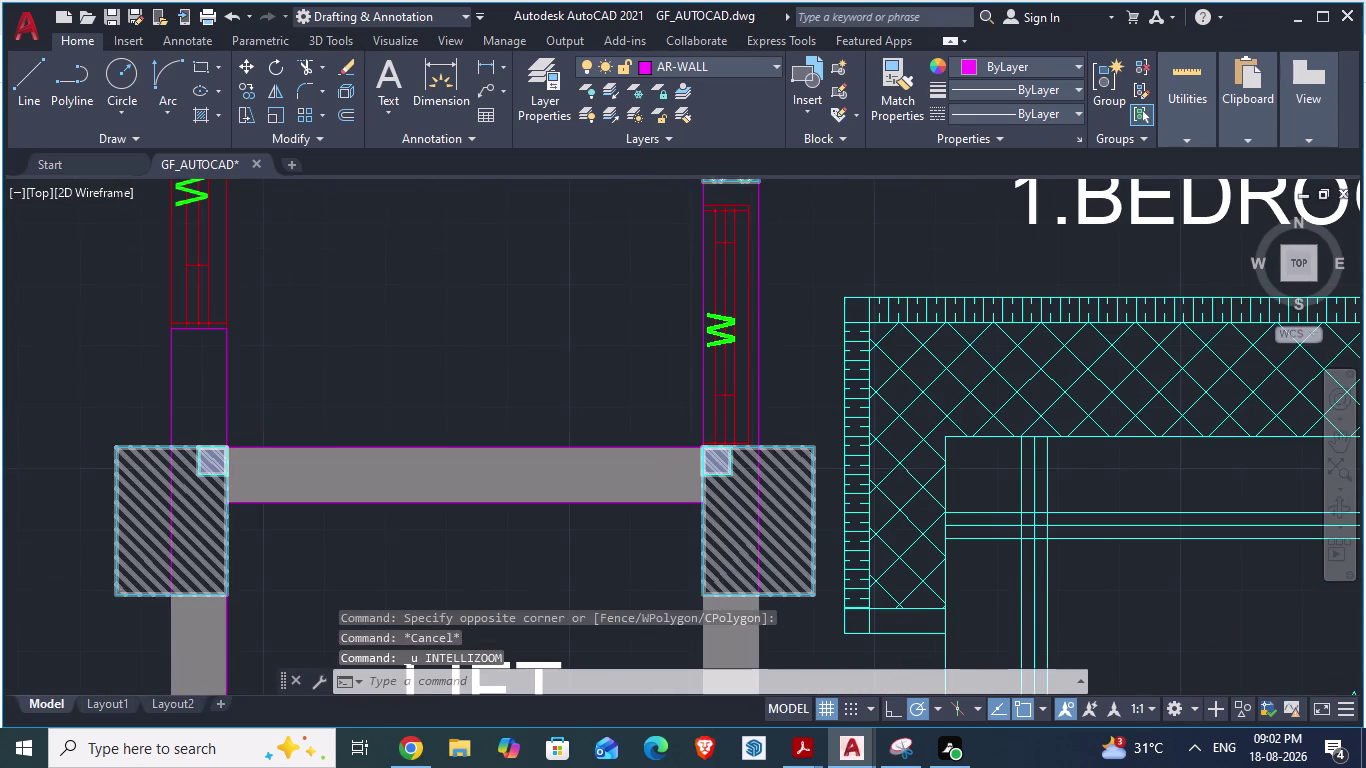
scroll(down, 3)
scroll(up, 3)
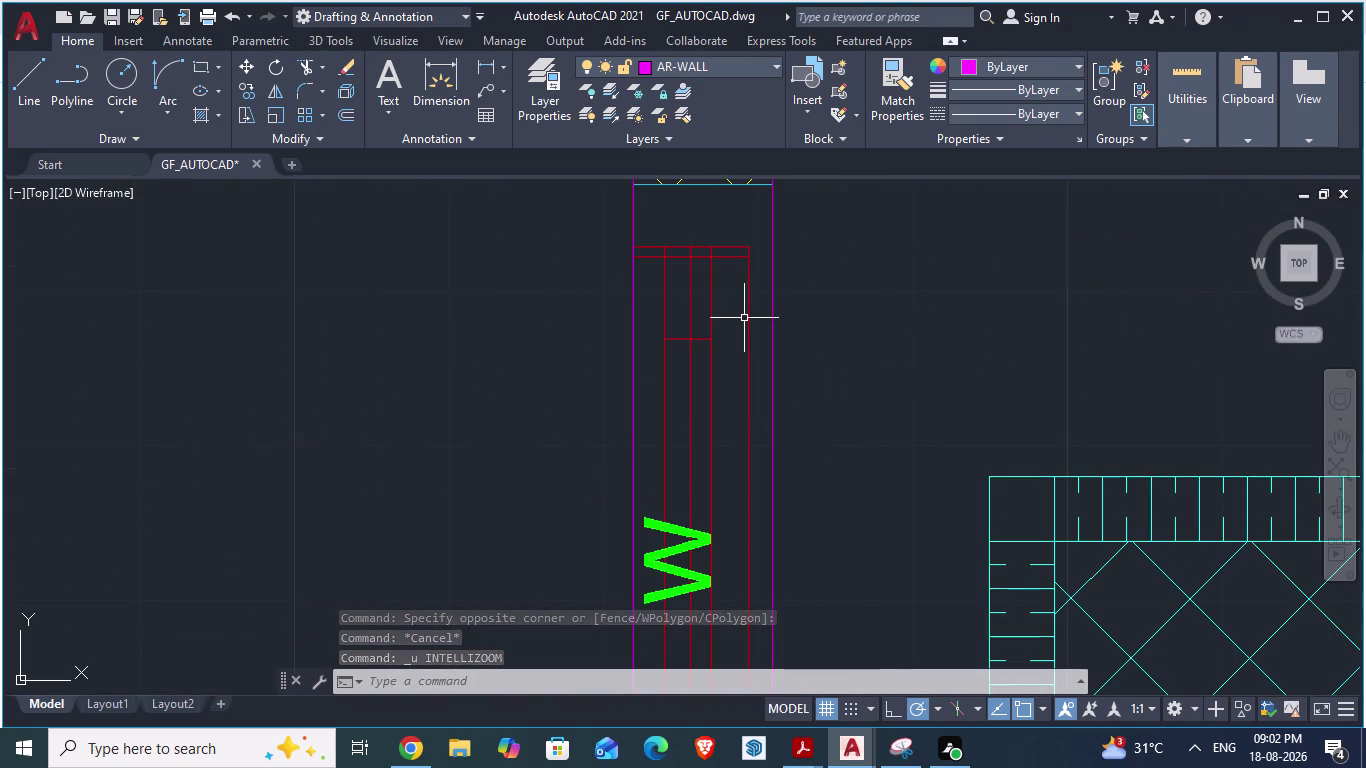
Step back through earlier views until the window scaling is undone.
key(ctrl+z)
scroll(down, 3)
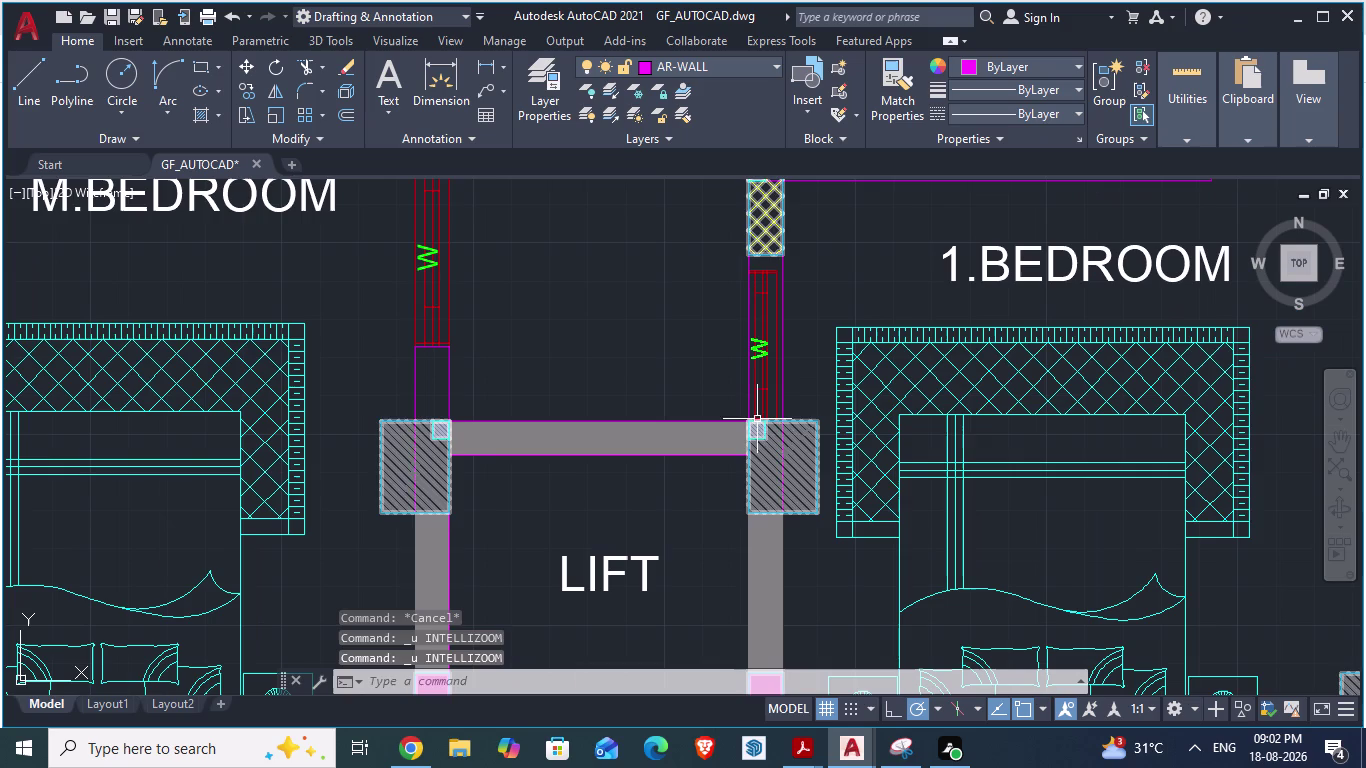
key(ctrl+z)
scroll(down, 3)
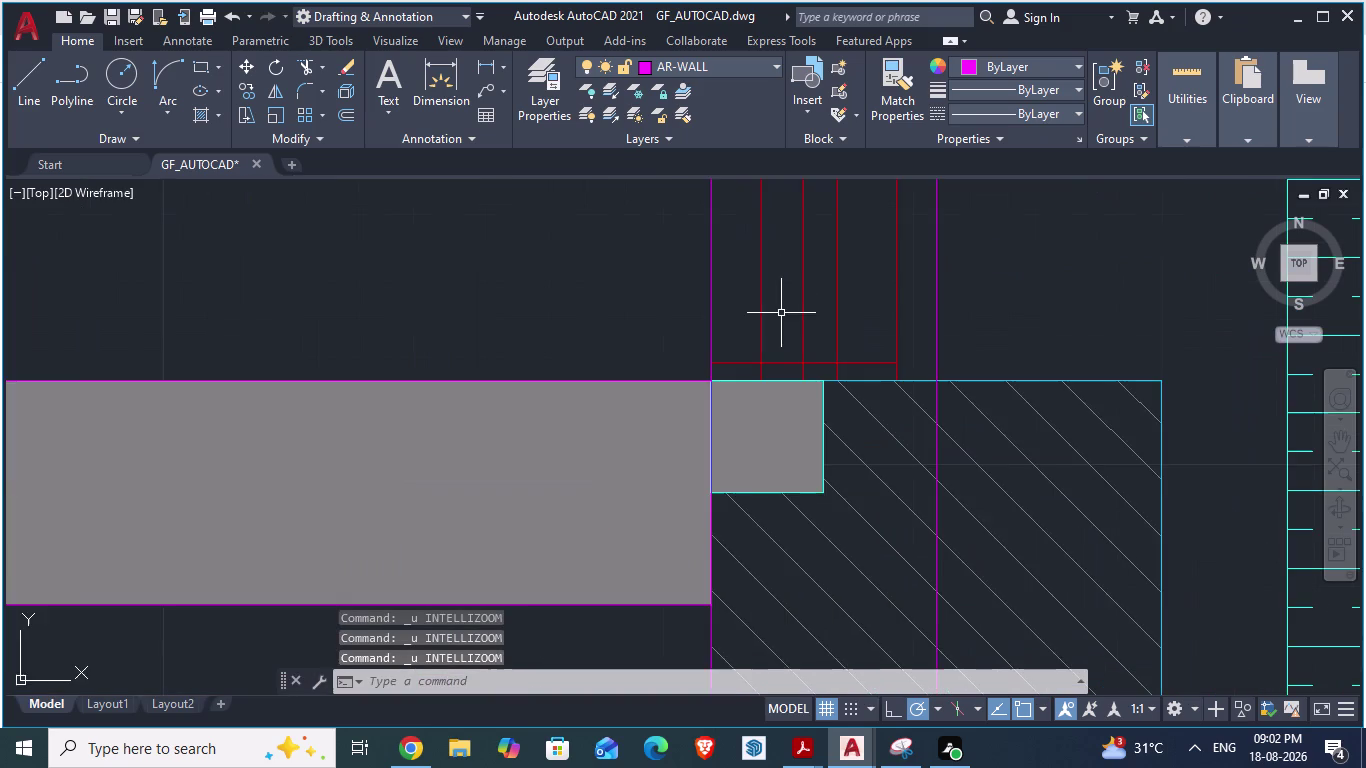
scroll(down, 3)
scroll(down, 3)
scroll(down, 3)
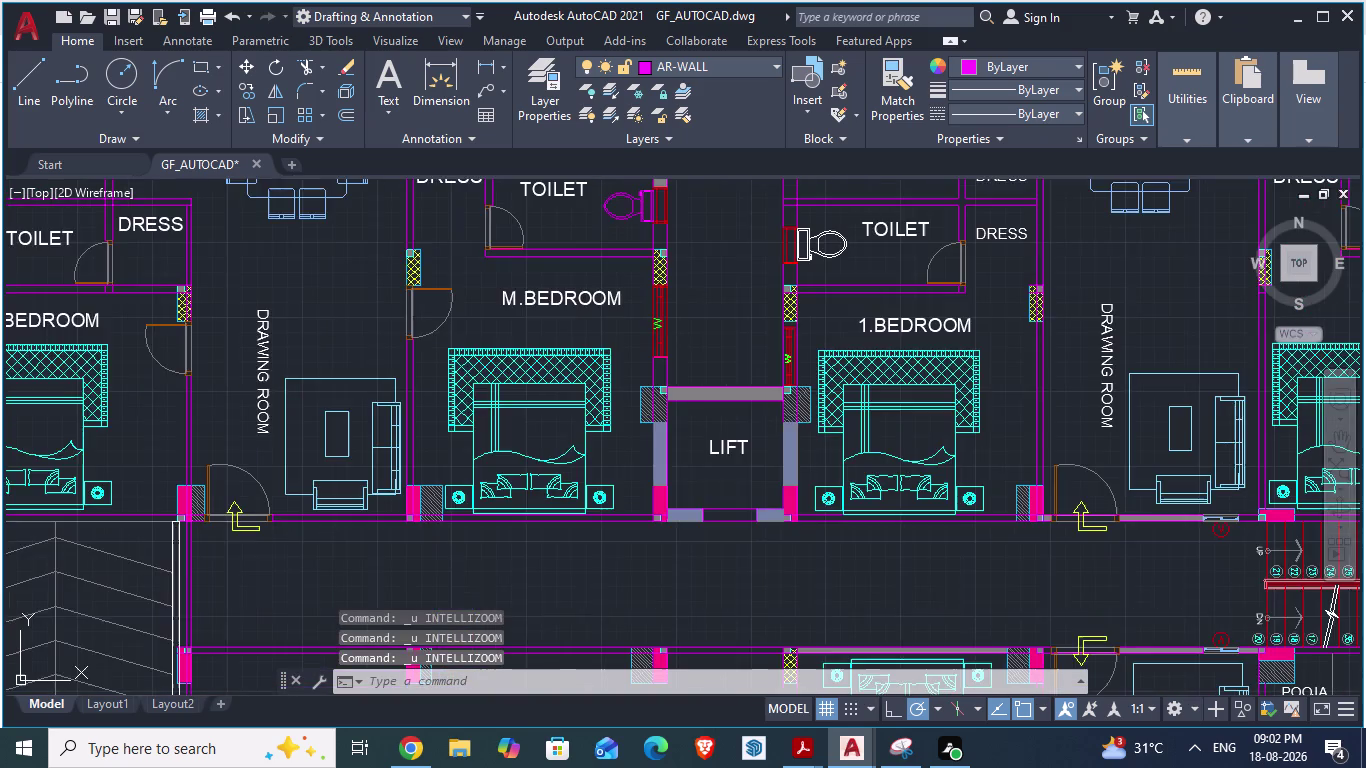
scroll(up, 3)
key(ctrl+z)
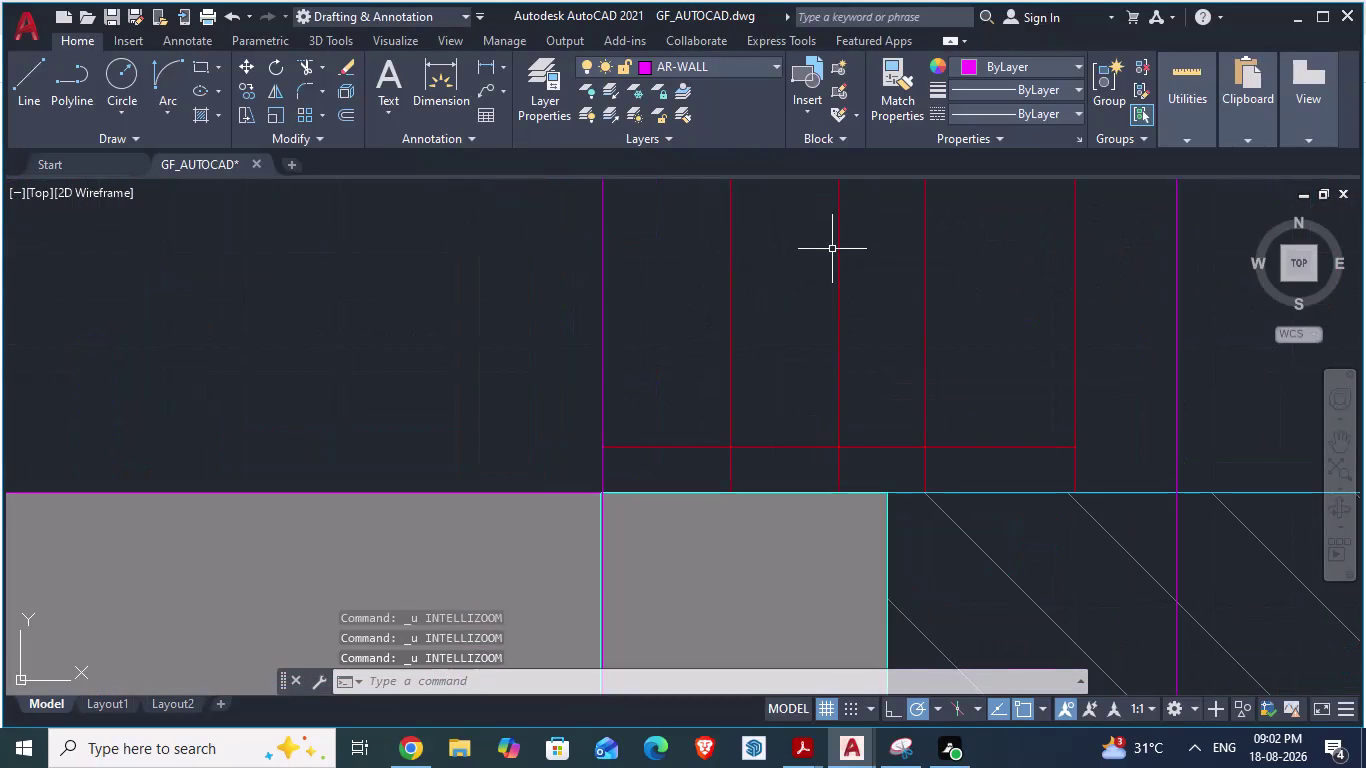
key(ctrl+z)
scroll(down, 3)
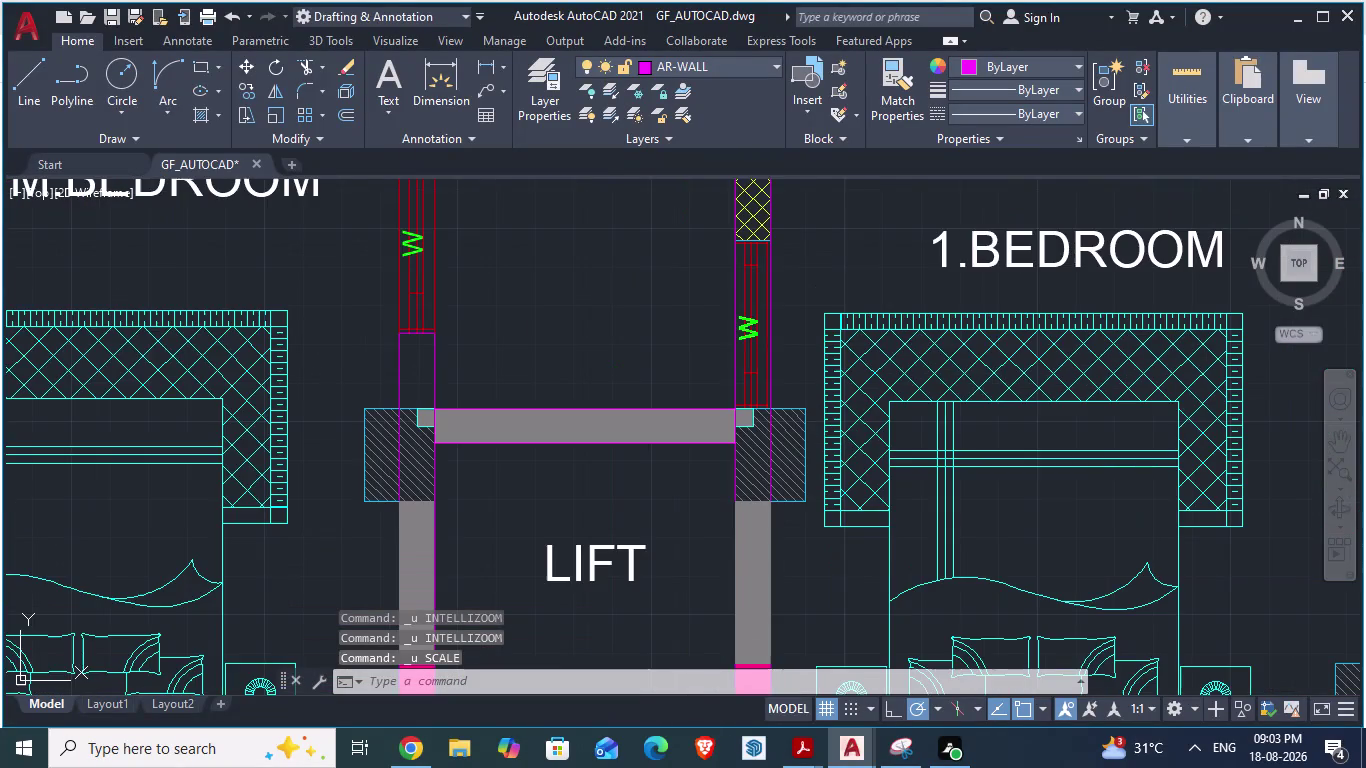
scroll(up, 3)
Save GF_AUTOCAD.dwg.
key(ctrl+s)
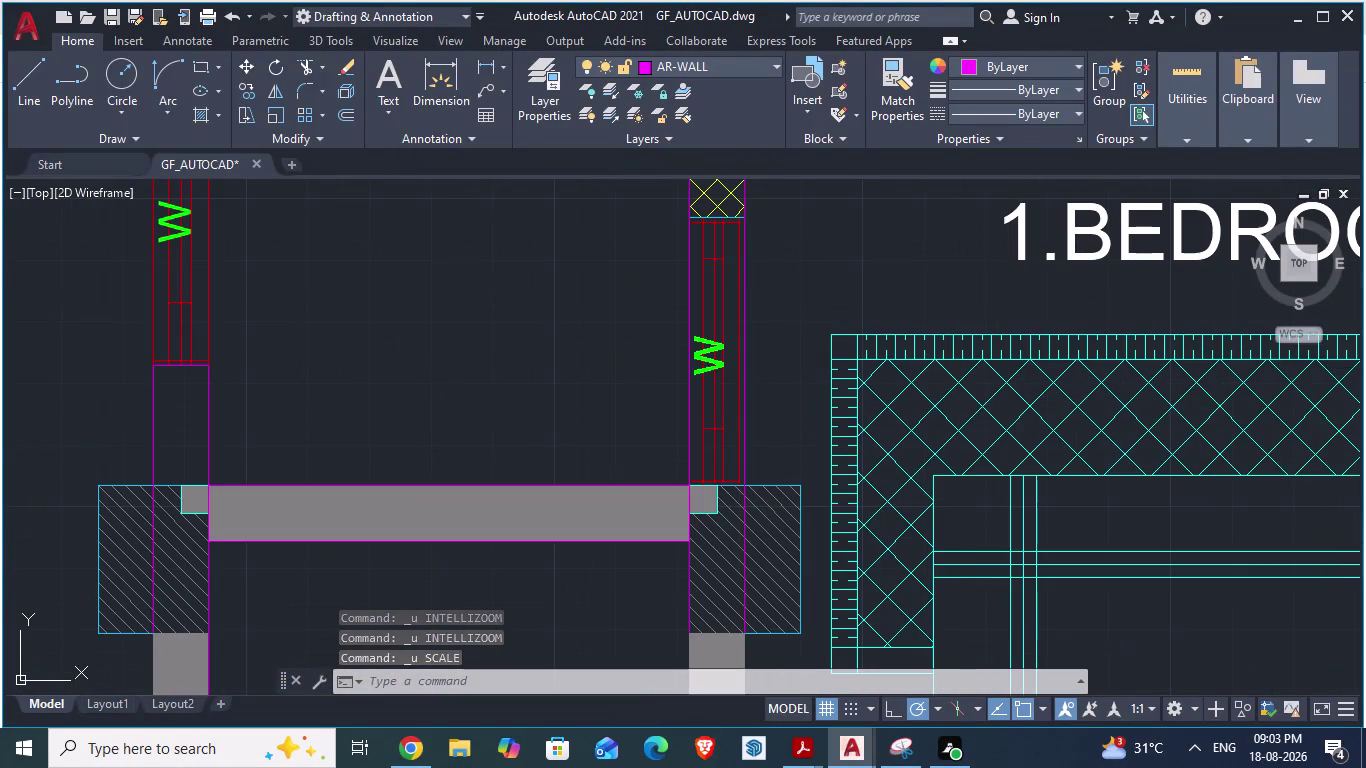
scroll(down, 3)
scroll(down, 3)
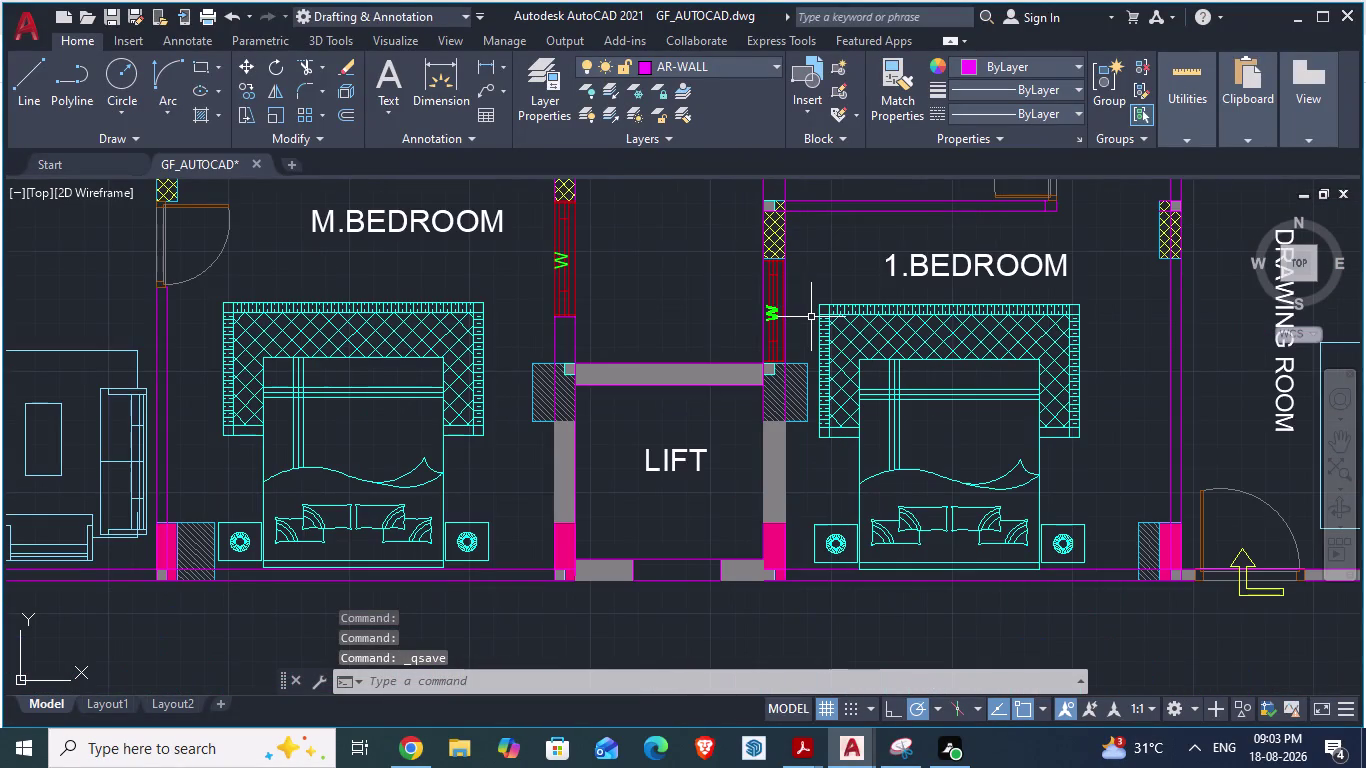
Compare GF_AUTOCAD against ARCH PLANS, then save the ground-floor drawing.
key(alt+Tab)
scroll(up, 3)
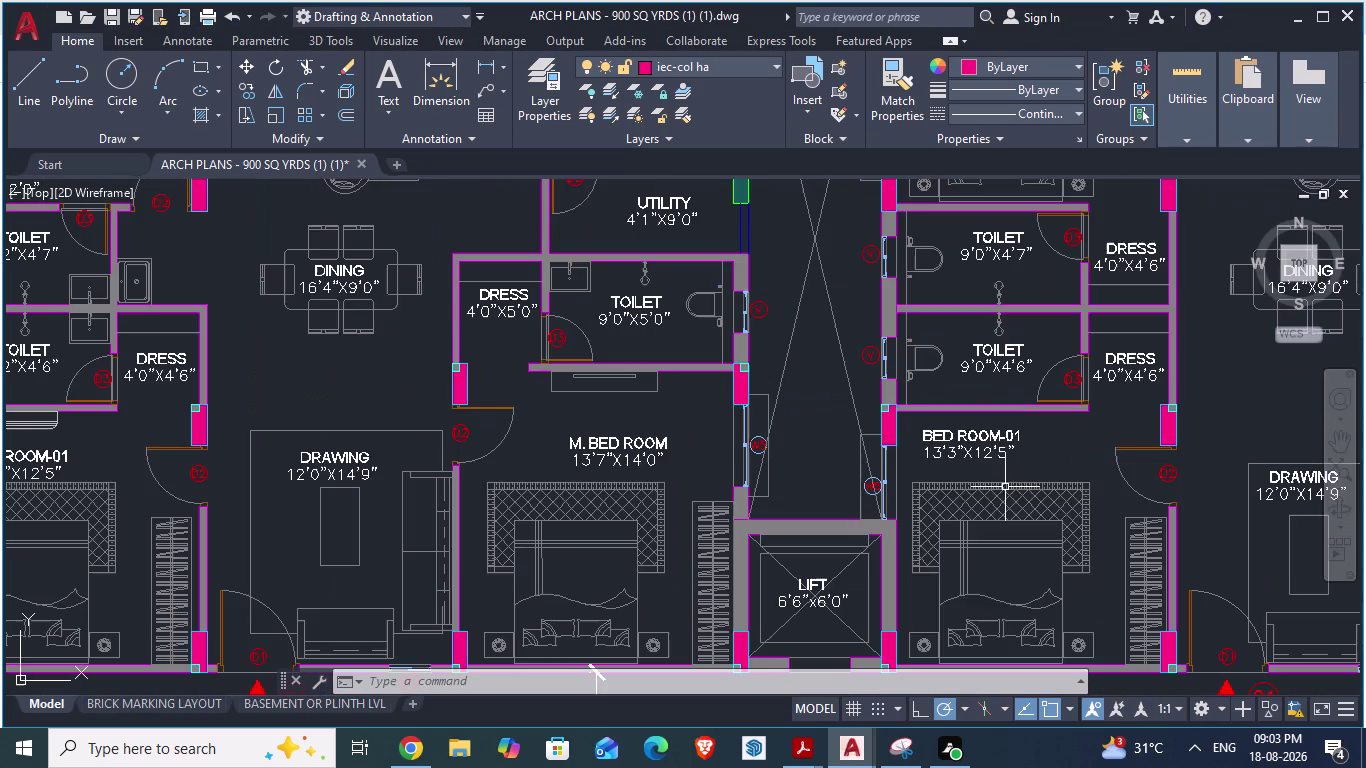
key(alt+Tab)
scroll(down, 3)
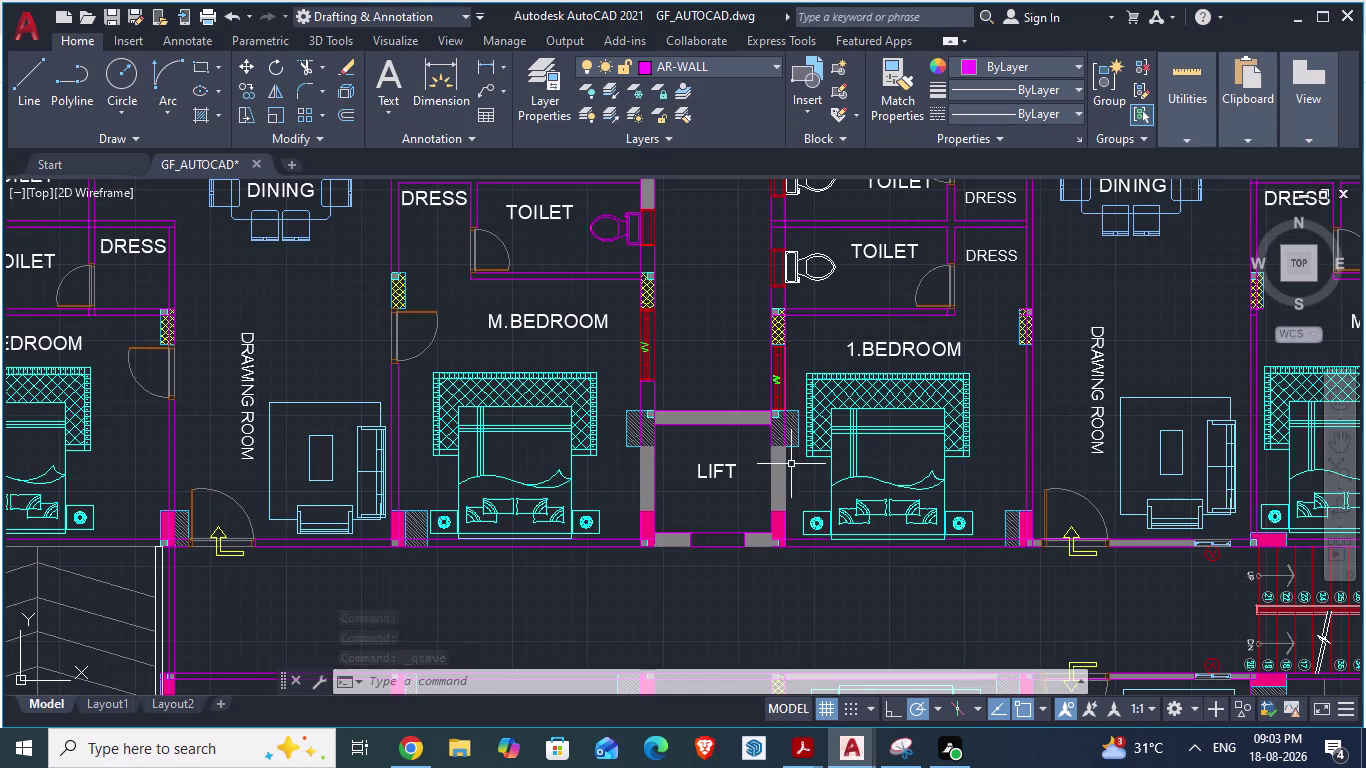
scroll(down, 3)
key(alt+Tab)
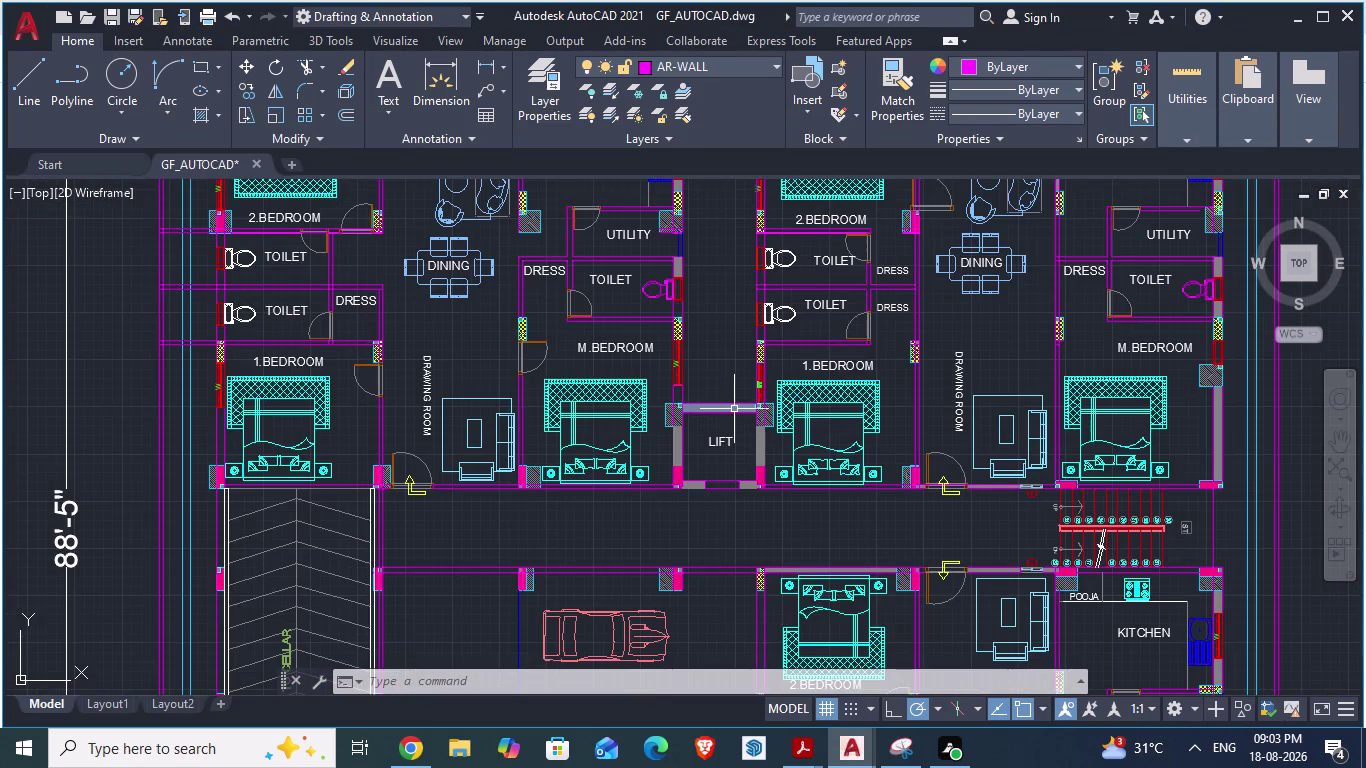
scroll(down, 3)
scroll(down, 3)
scroll(up, 3)
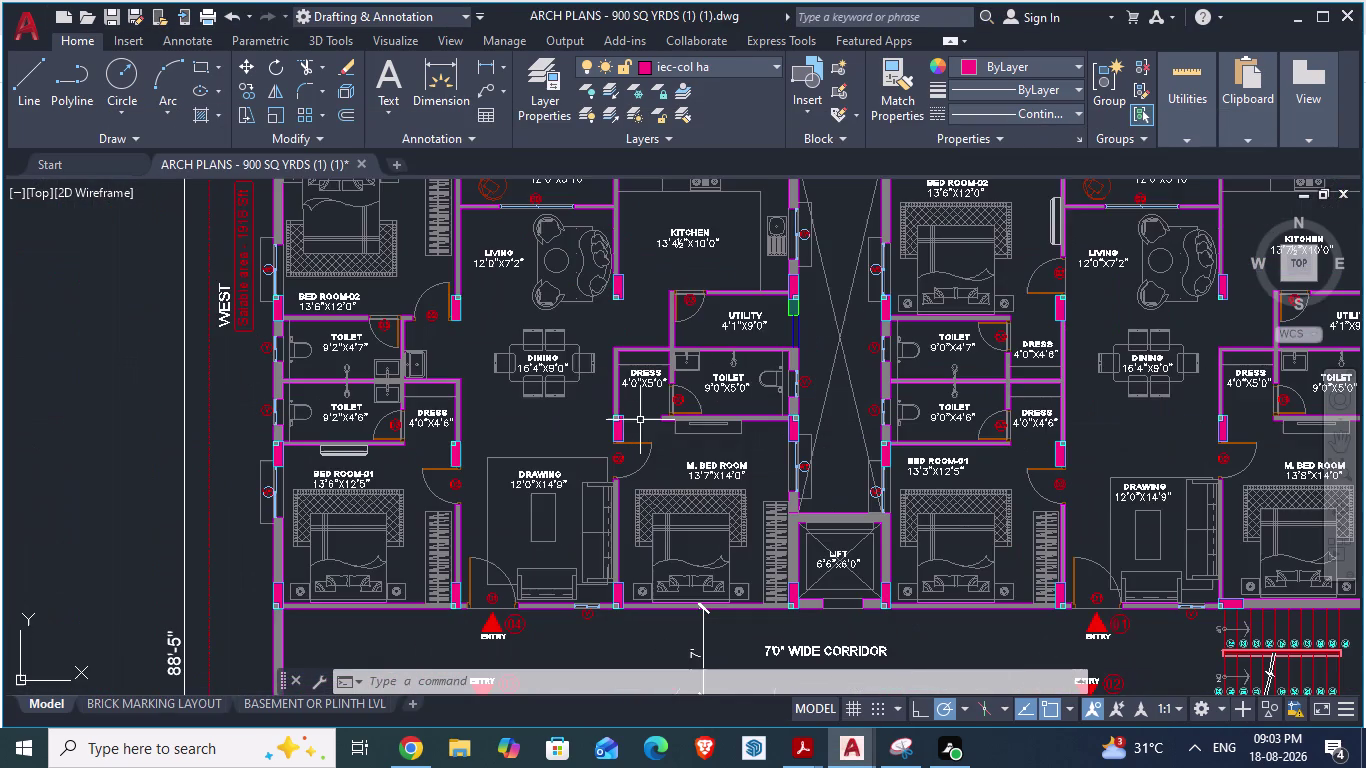
scroll(up, 3)
key(alt+Tab)
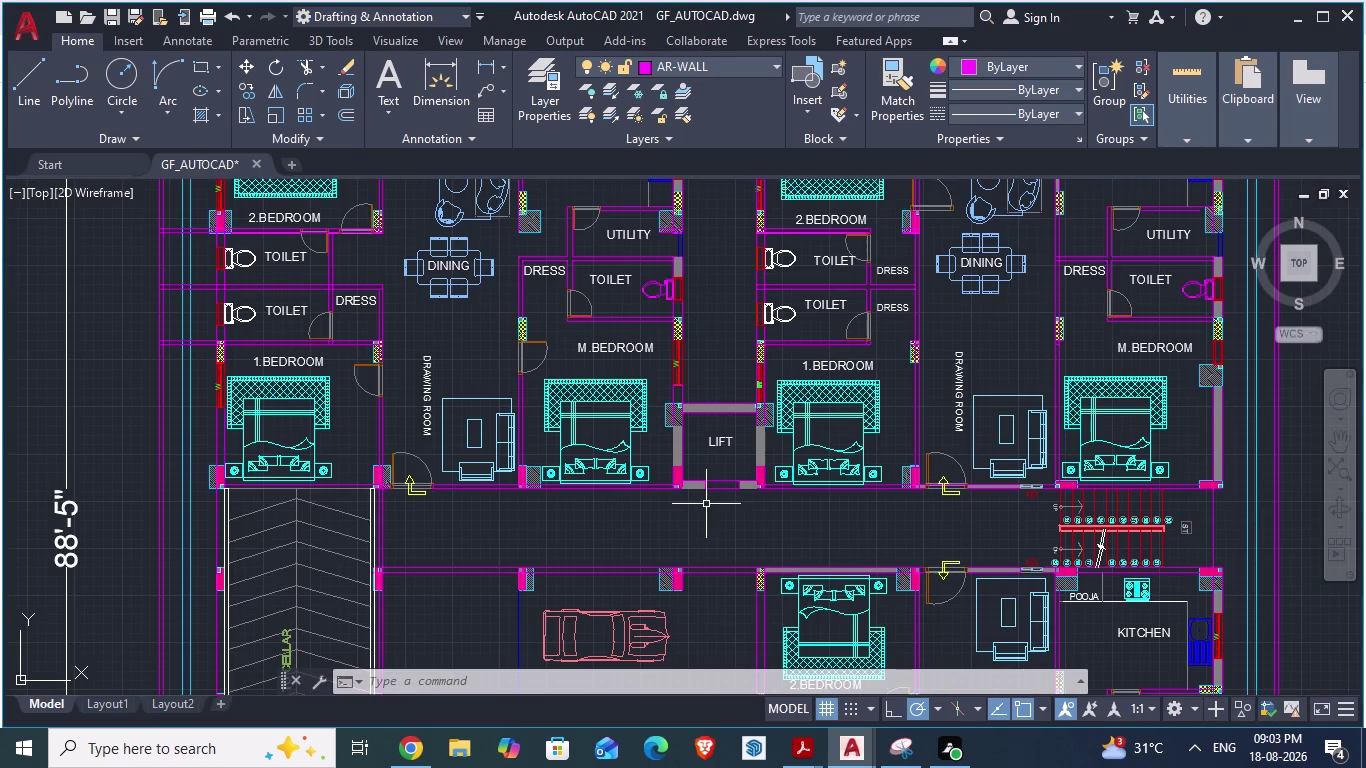
scroll(down, 3)
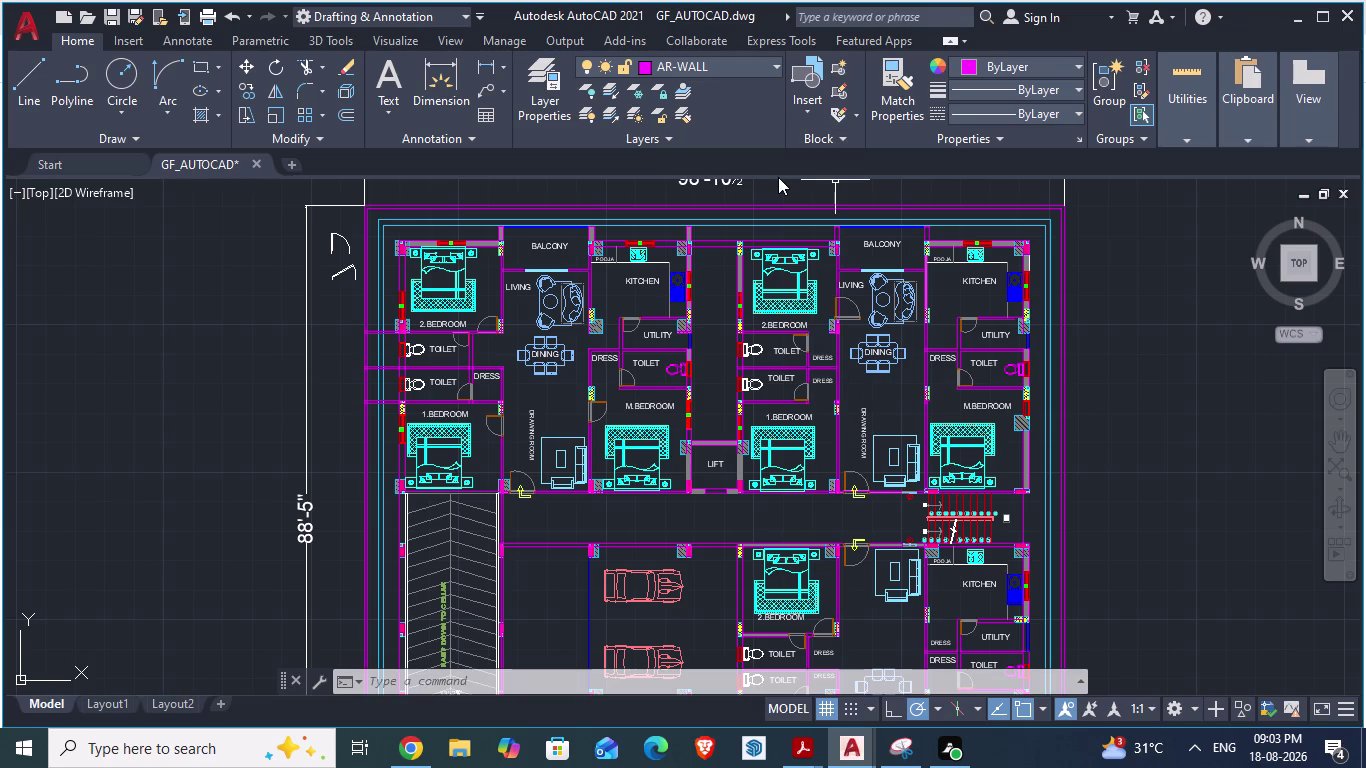
key(ctrl+s)
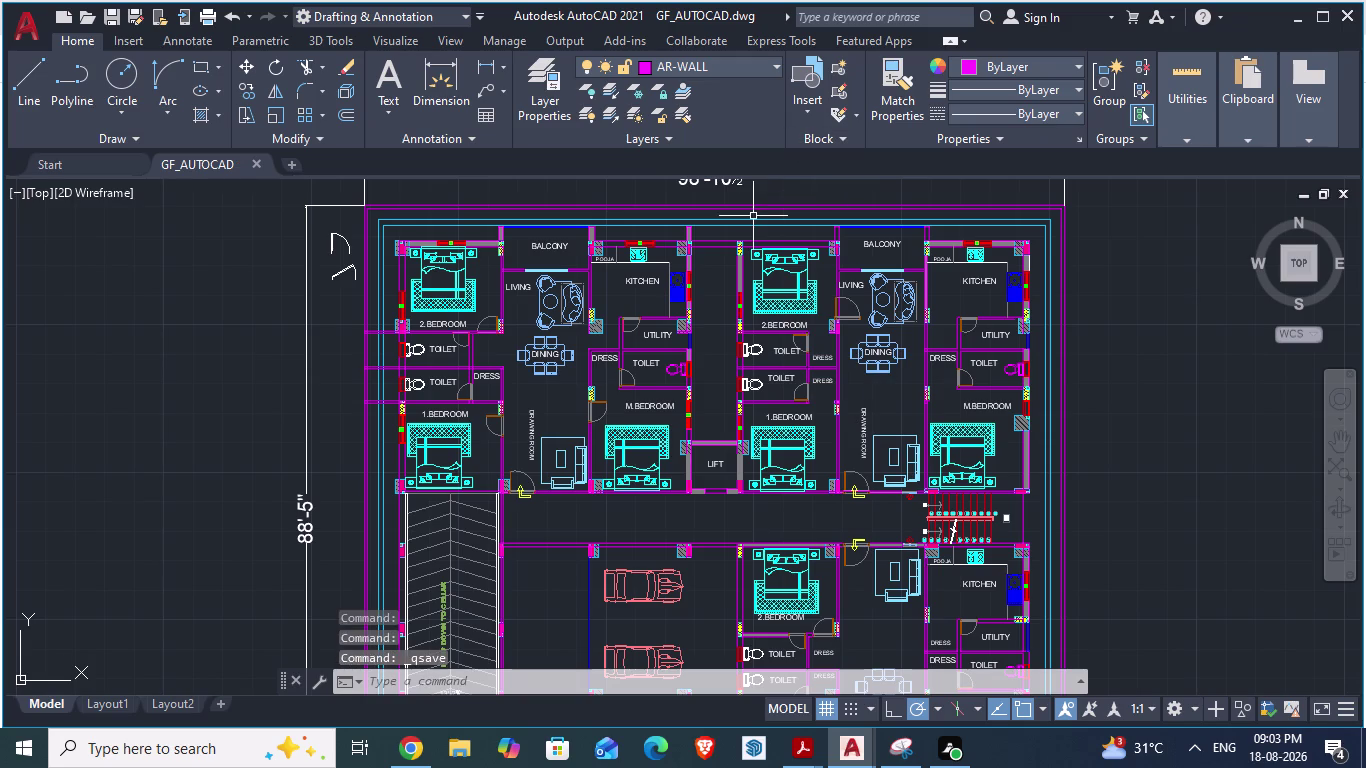
Keep alternating between GF_AUTOCAD and ARCH PLANS to check the Bed Room-02 wall layout.
key(alt+Tab)
scroll(down, 3)
scroll(up, 3)
key(alt+Tab)
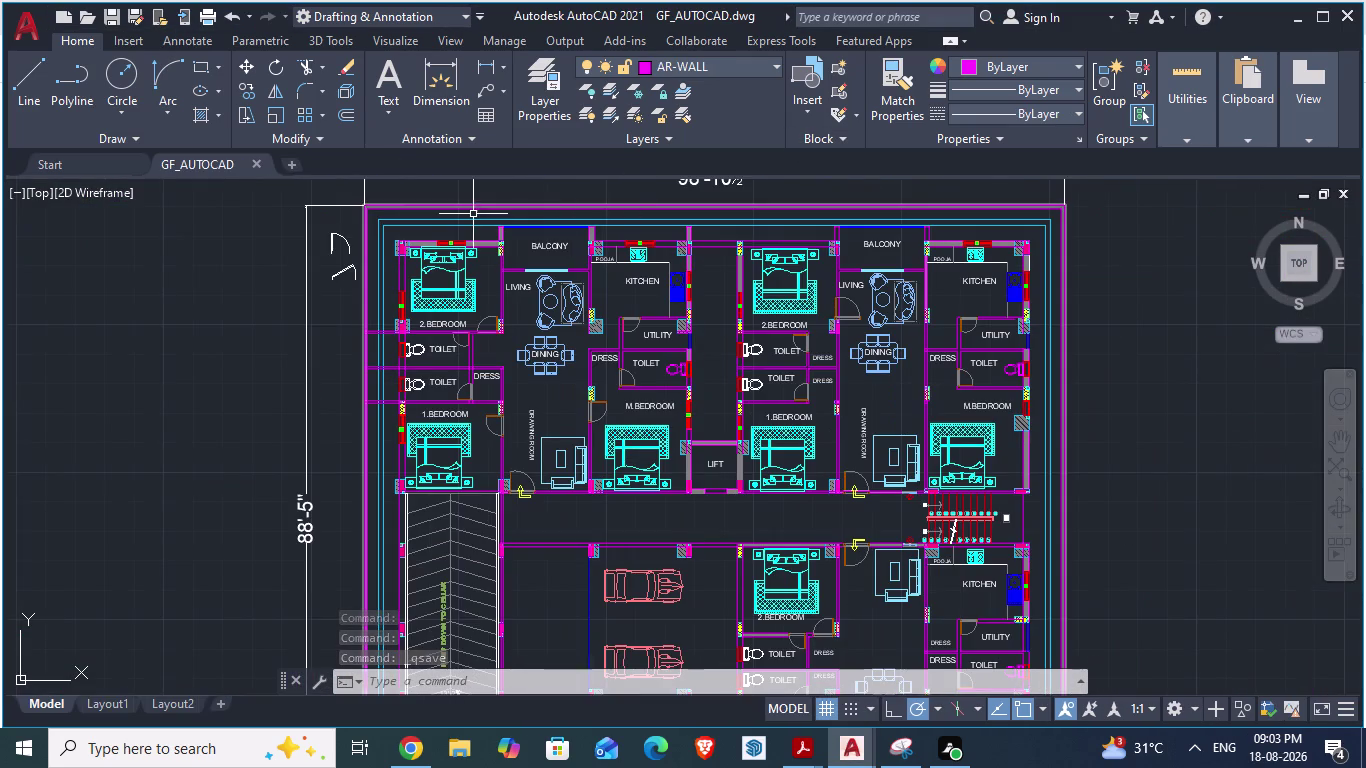
scroll(up, 3)
key(alt+Tab)
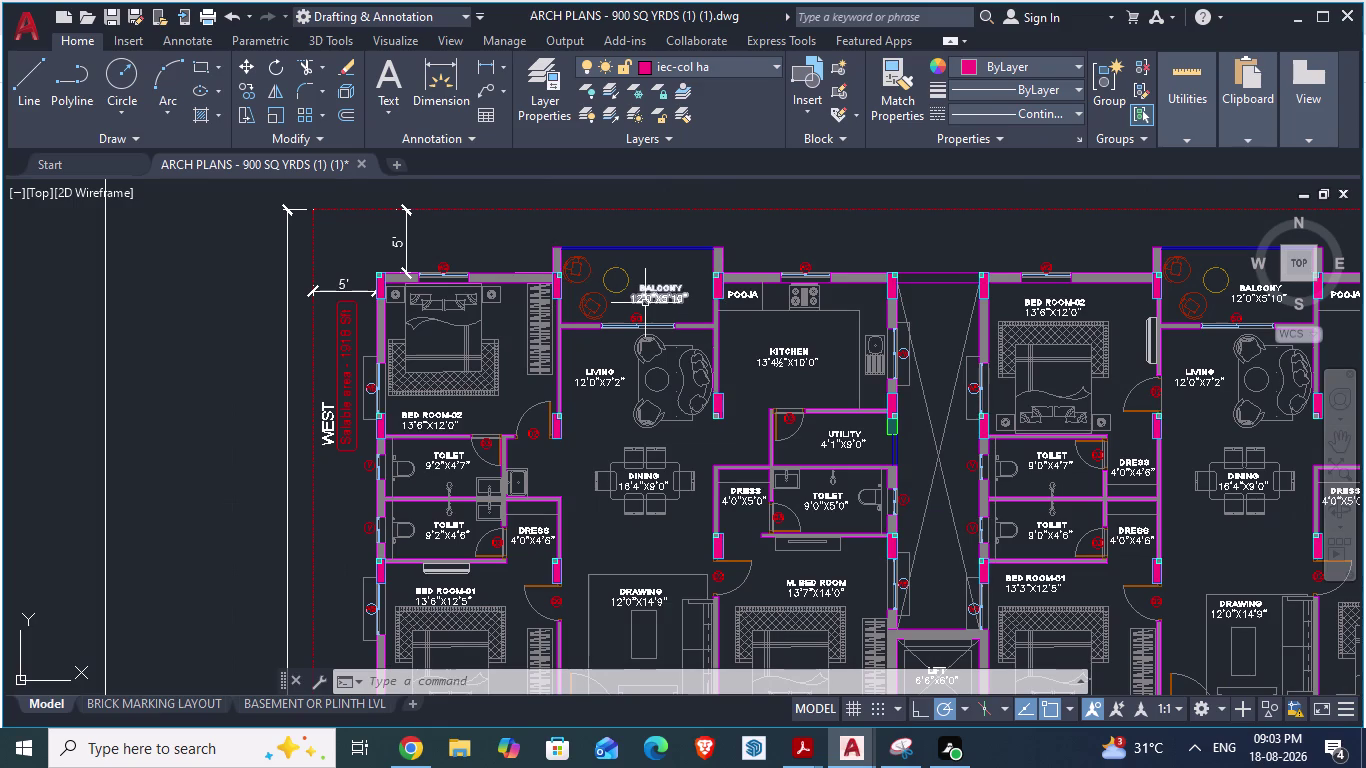
key(alt+Tab)
scroll(down, 3)
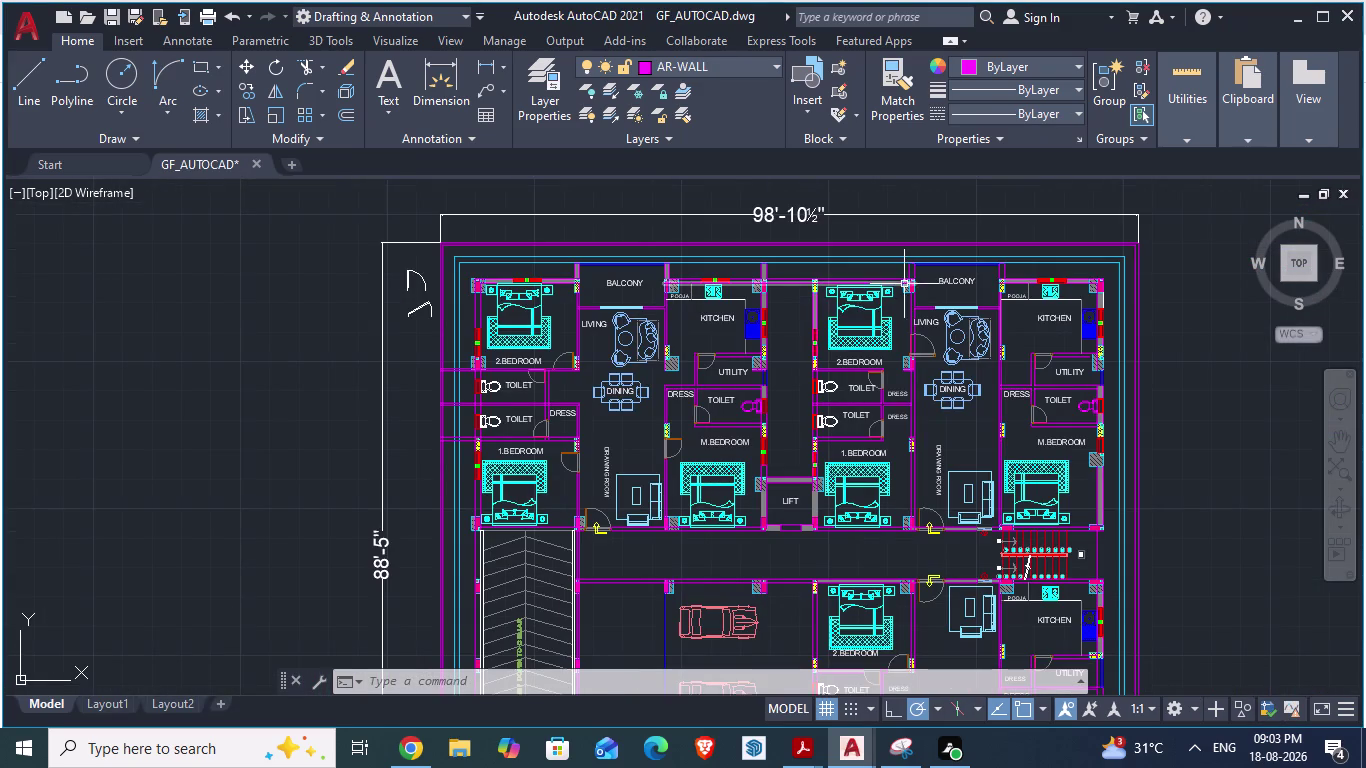
scroll(up, 3)
key(alt+Tab)
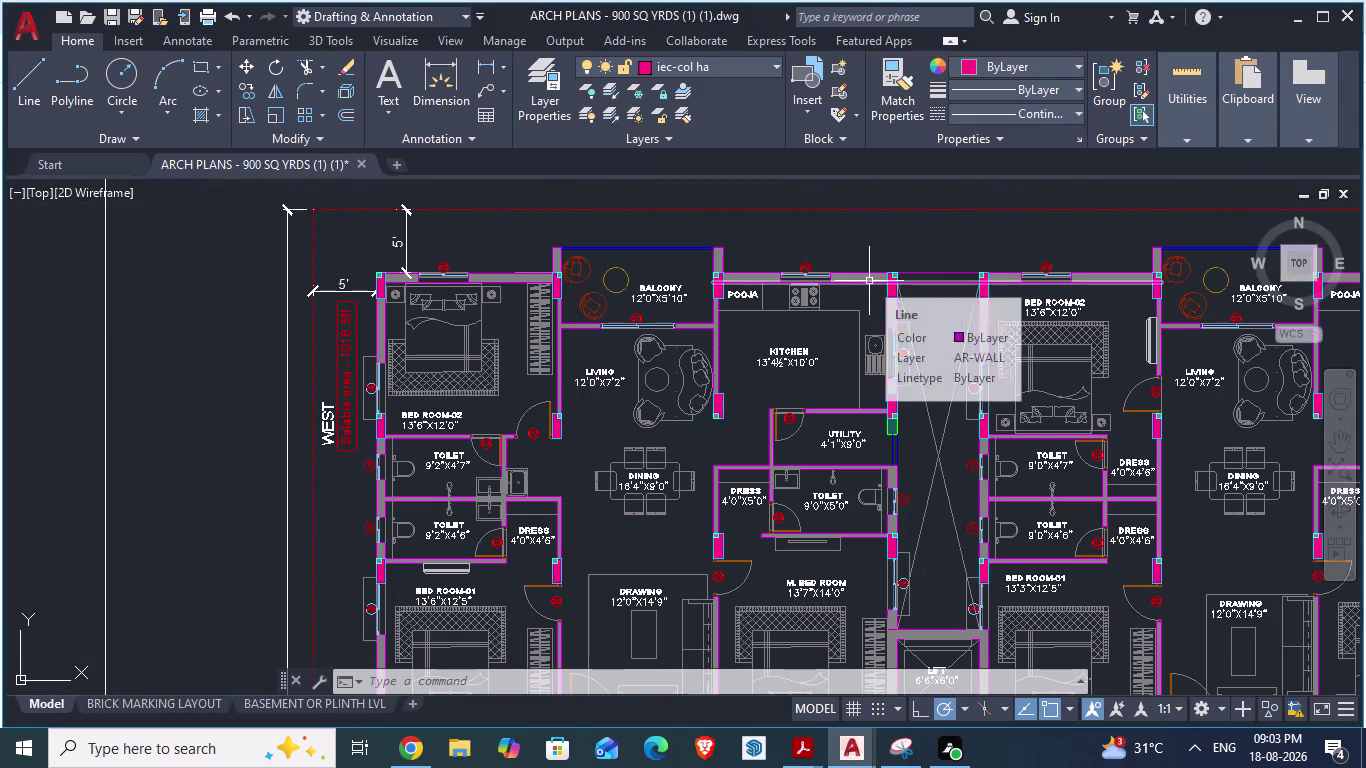
scroll(down, 3)
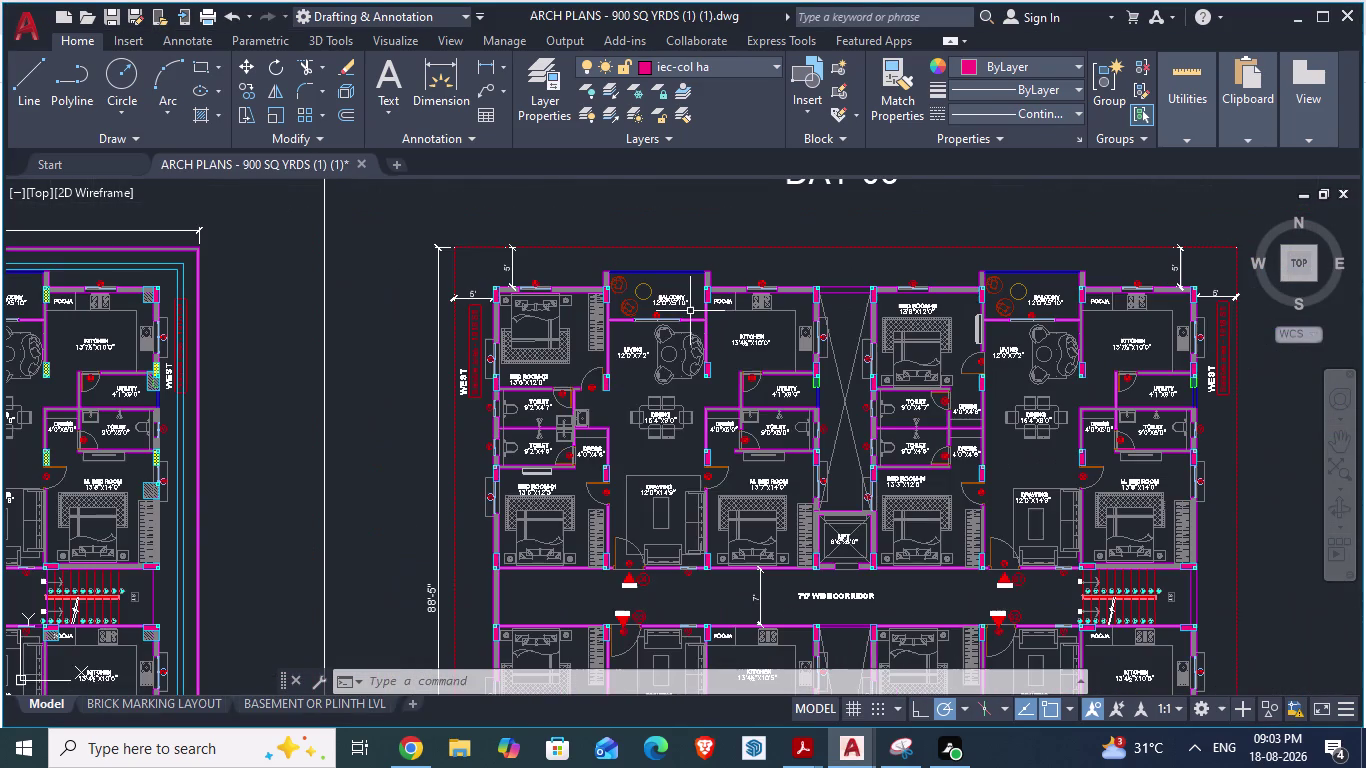
scroll(up, 3)
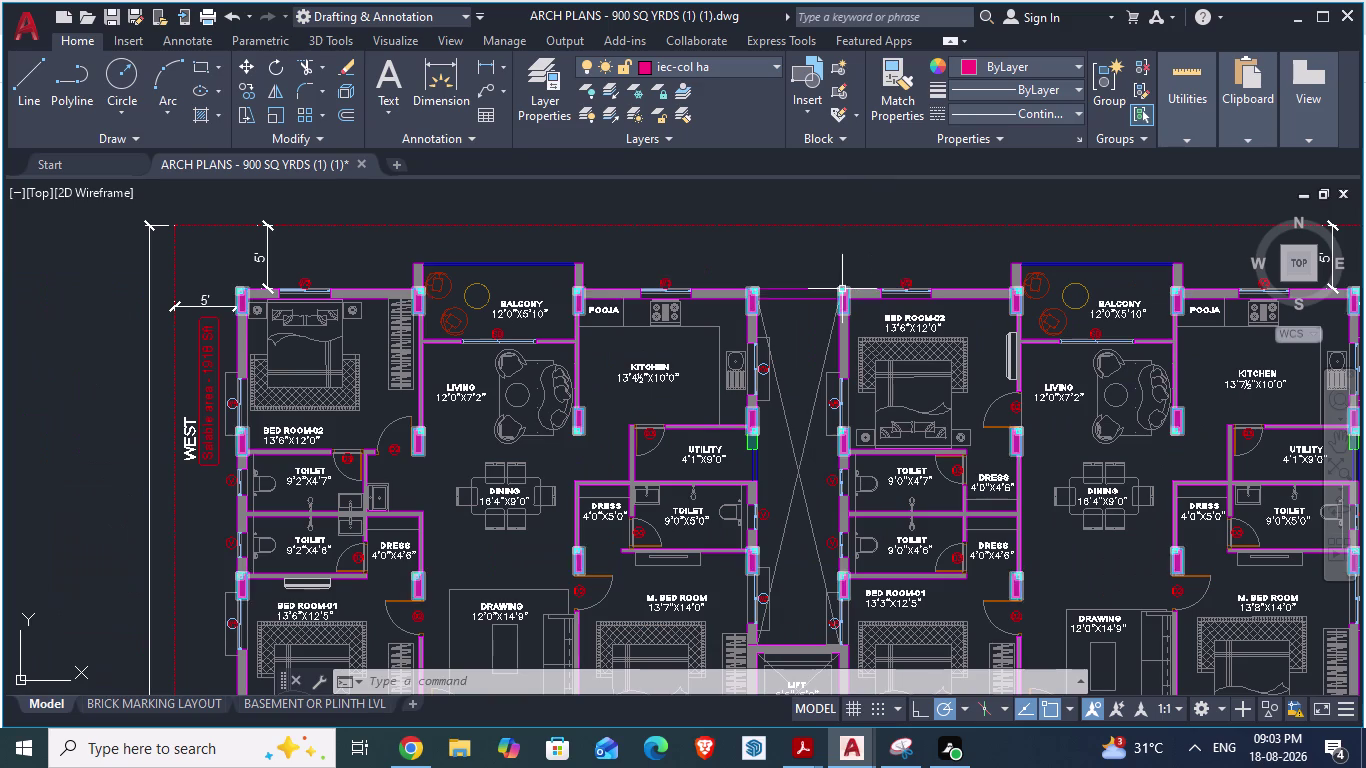
key(alt+Tab)
scroll(down, 3)
scroll(up, 3)
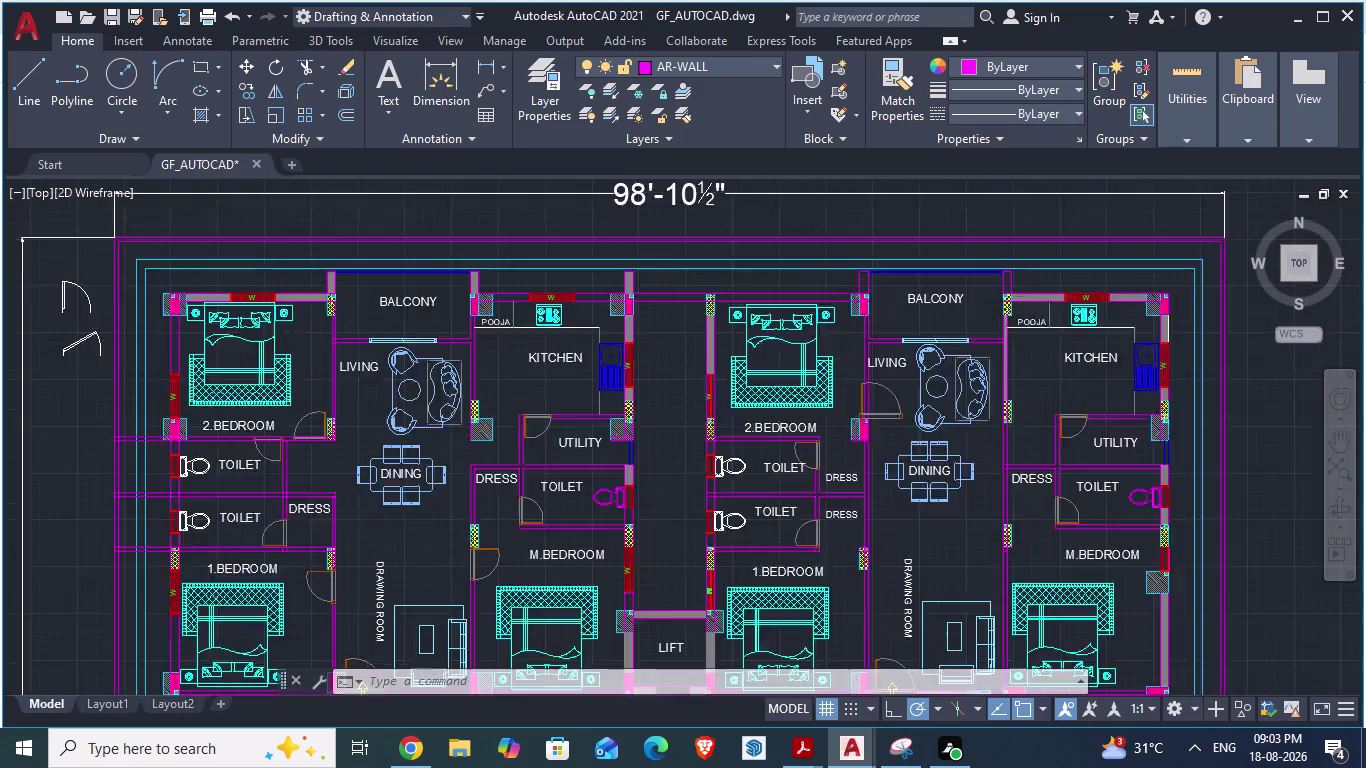
On ARCH PLANS at window W2, start an aligned dimension (DA) at the column edge.
key(alt+Tab)
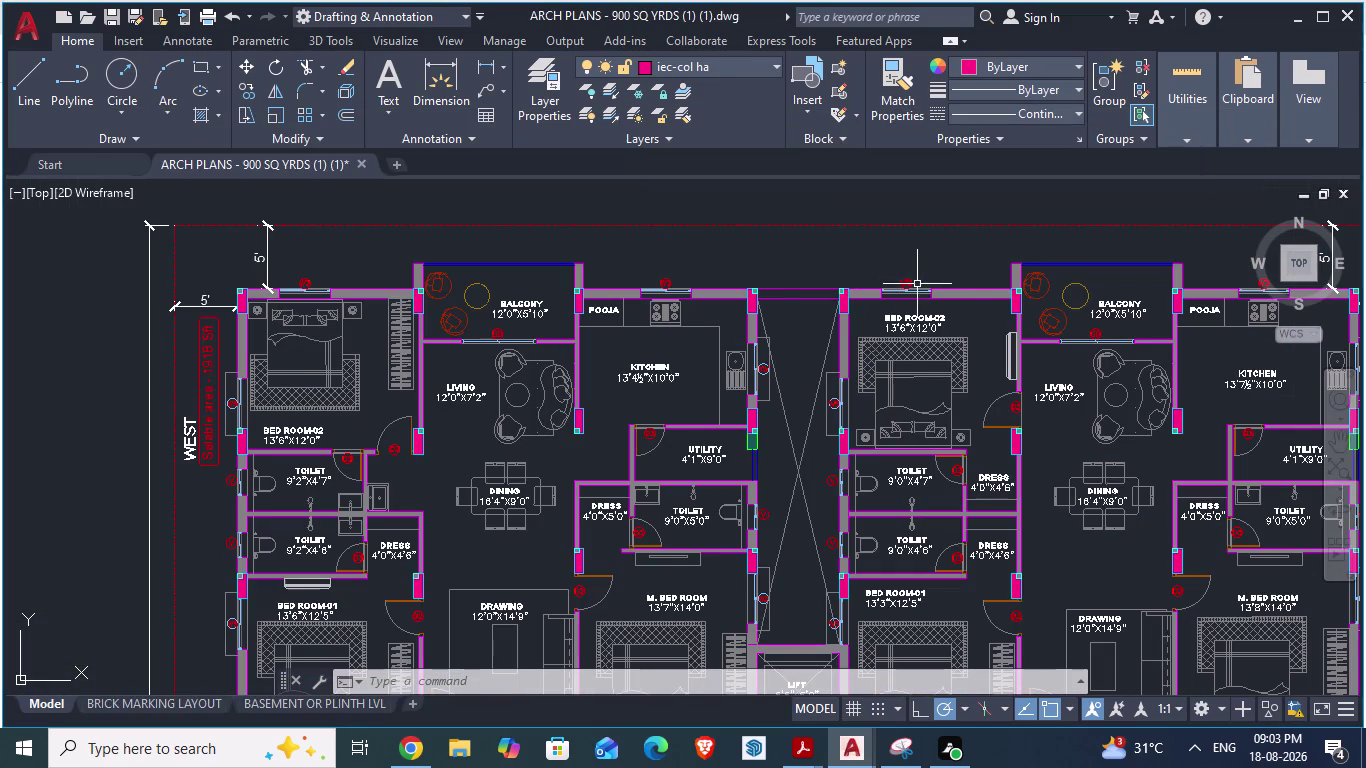
scroll(up, 3)
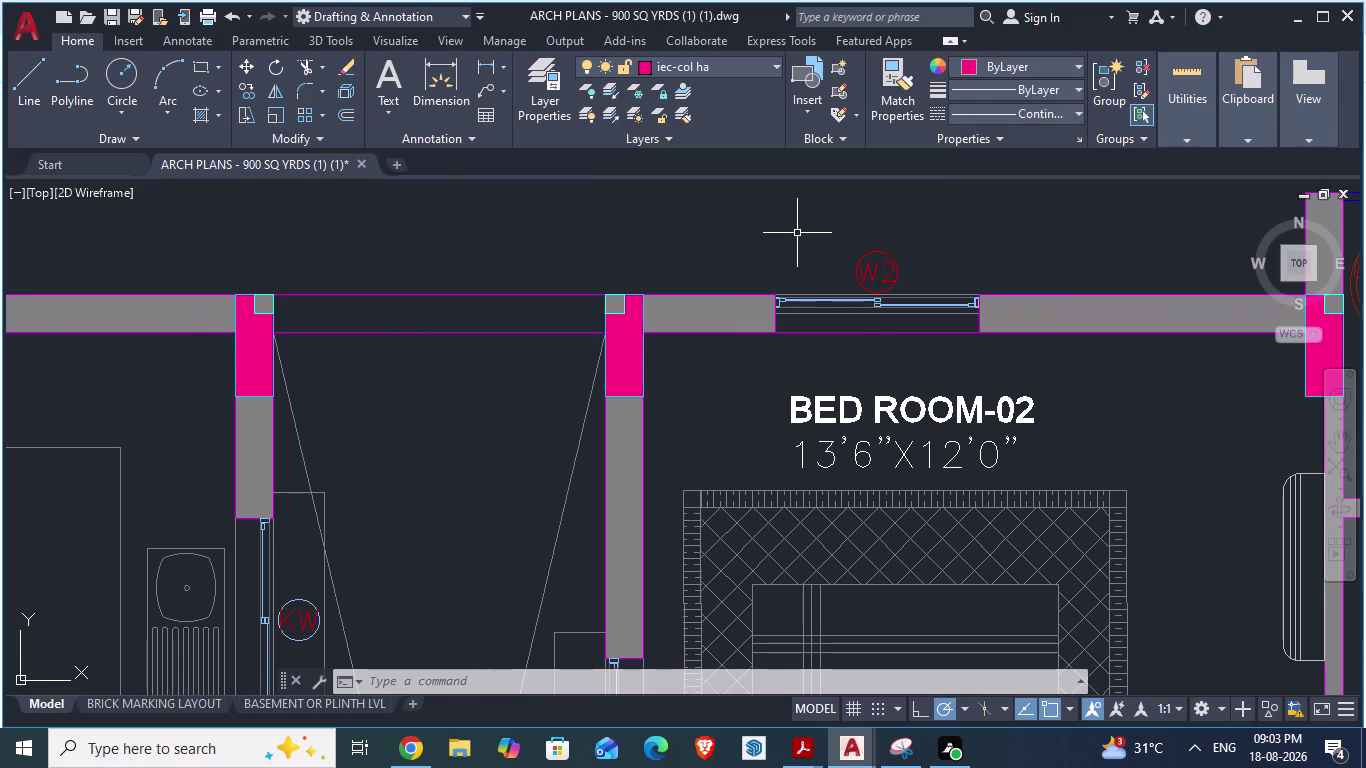
text(DA)
key(Return)
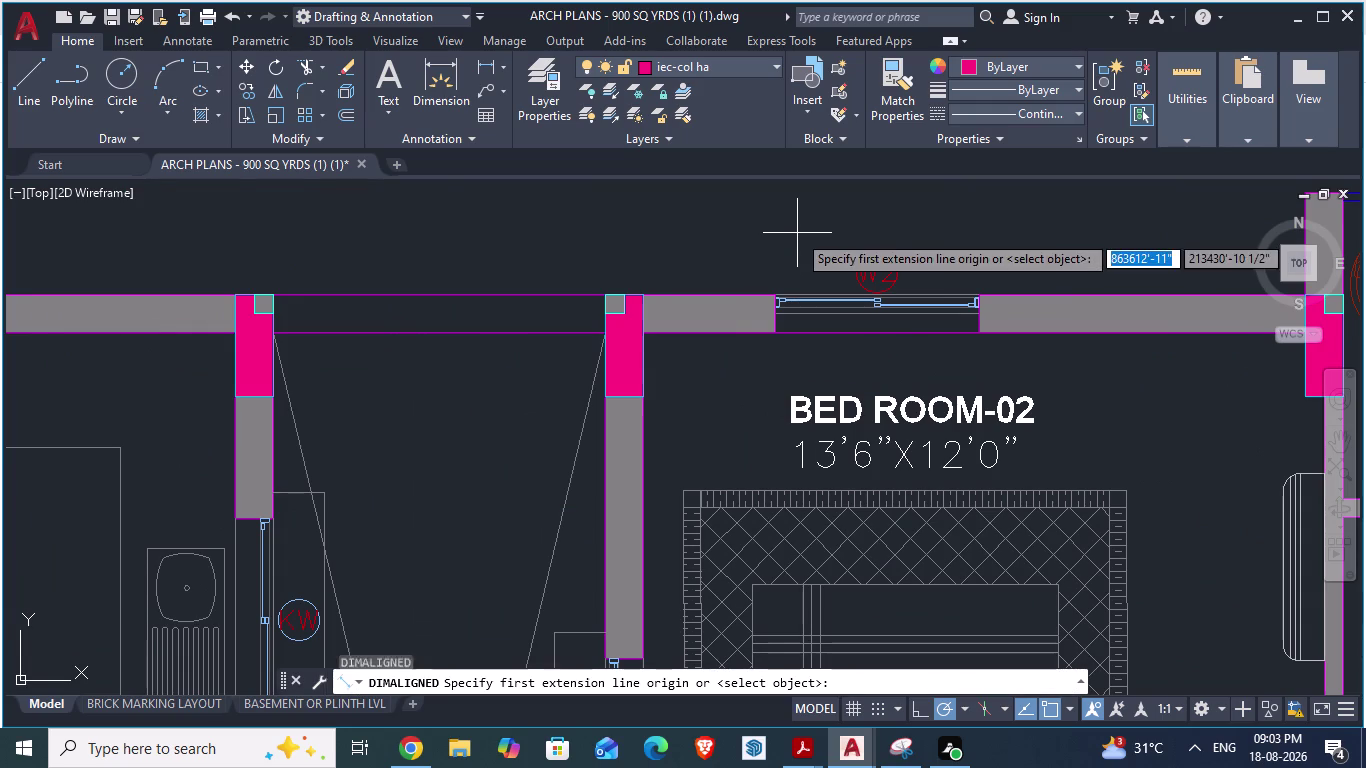
scroll(up, 3)
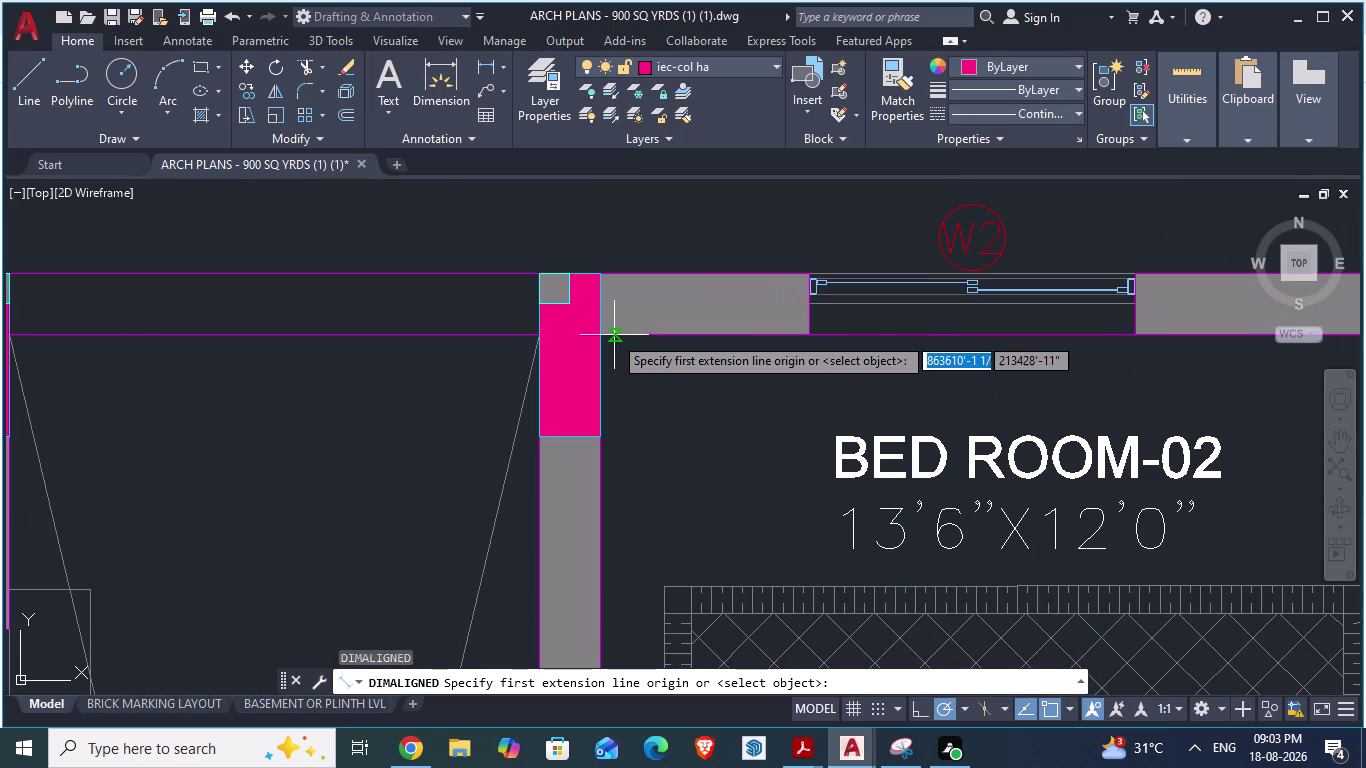
click(606, 334)
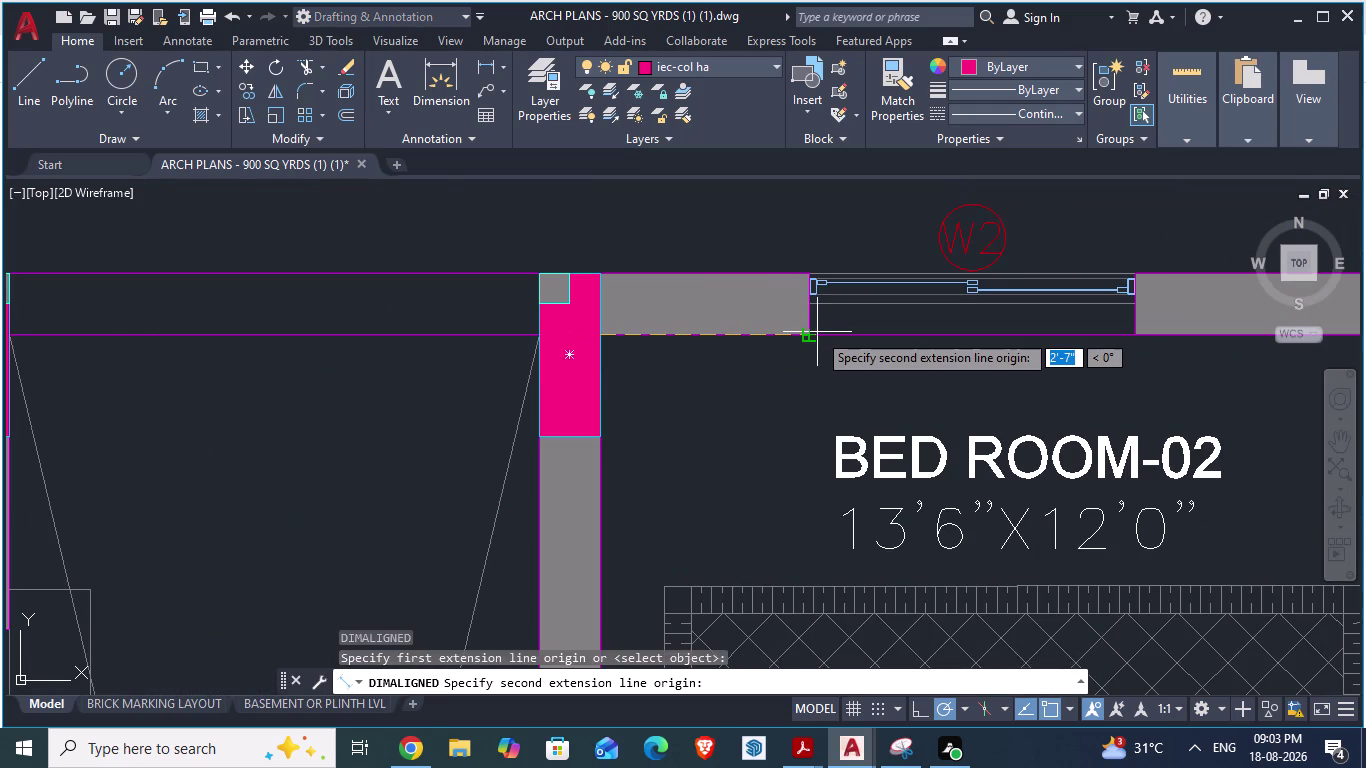
Cancel the unfinished measurement and return to GF_AUTOCAD.
key(Escape)
scroll(down, 3)
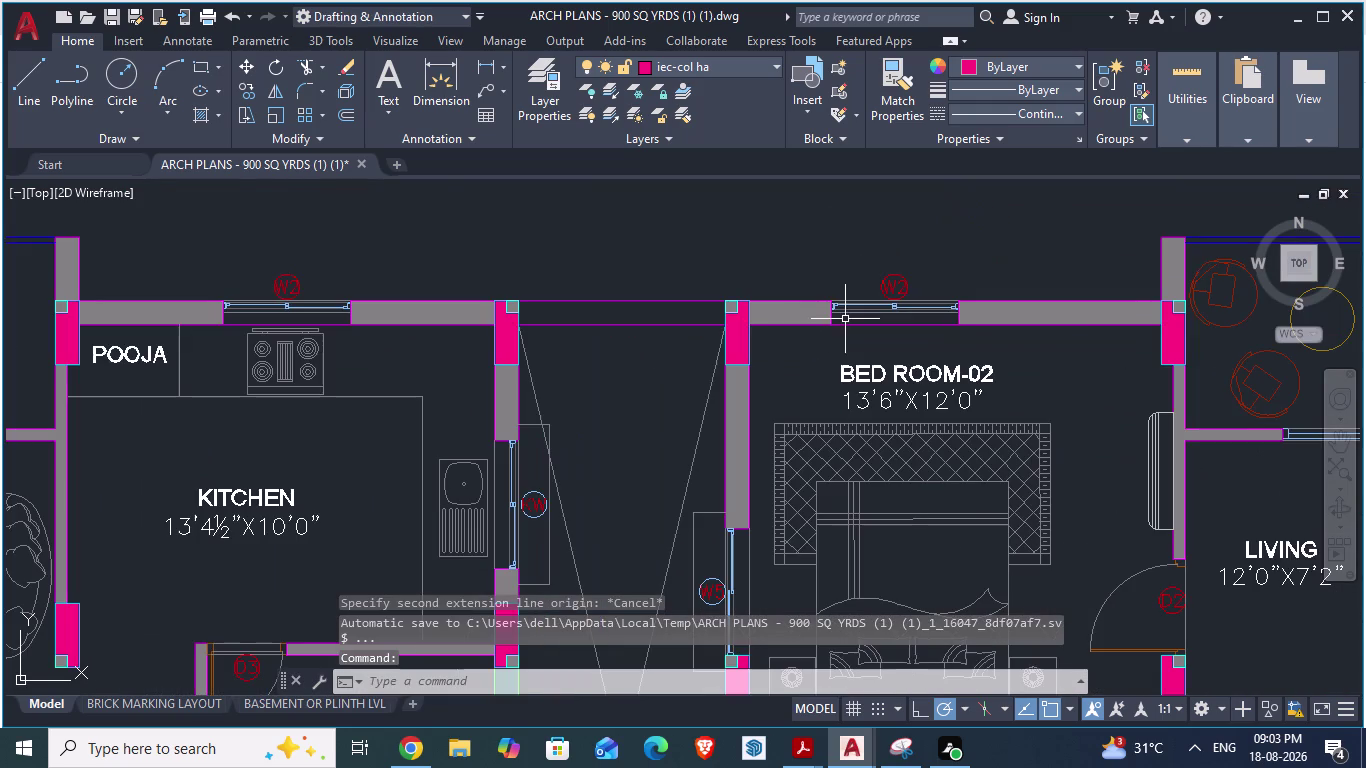
key(alt+Tab)
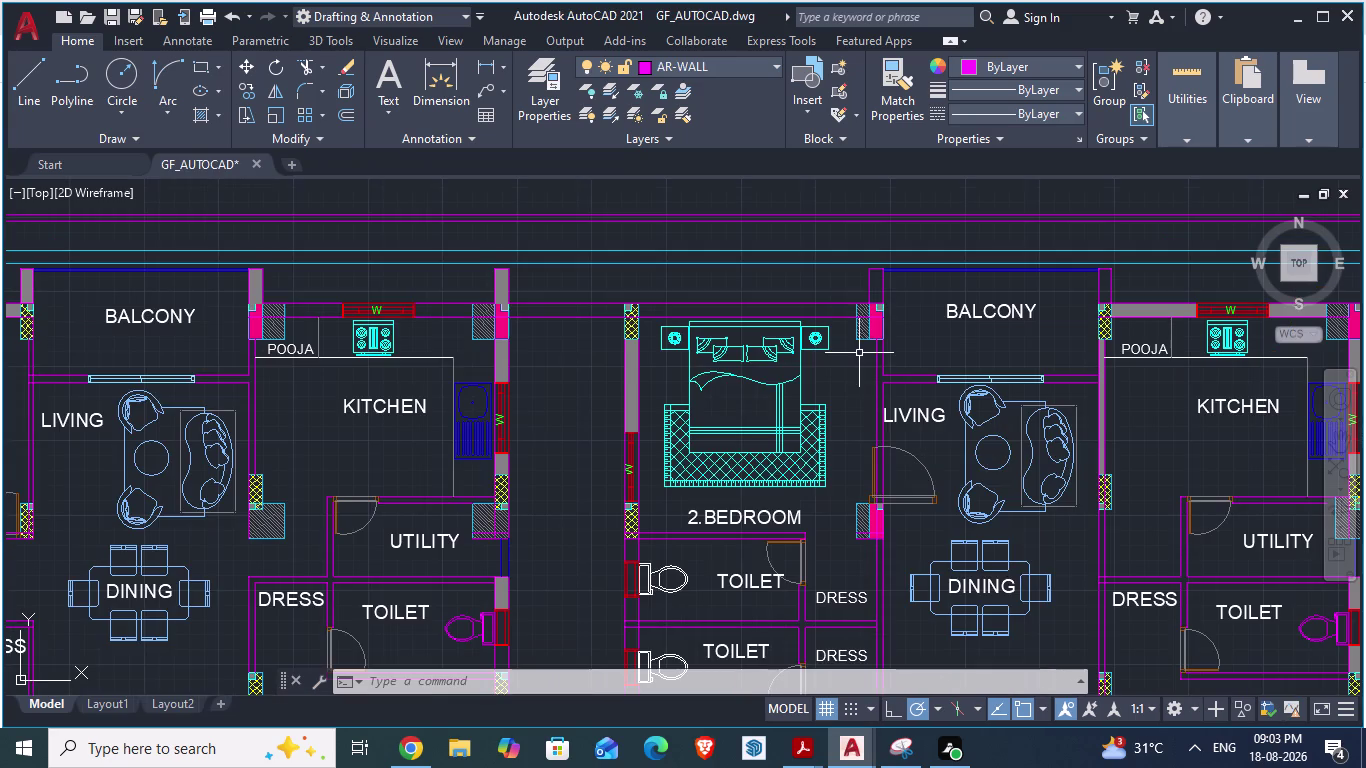
scroll(up, 3)
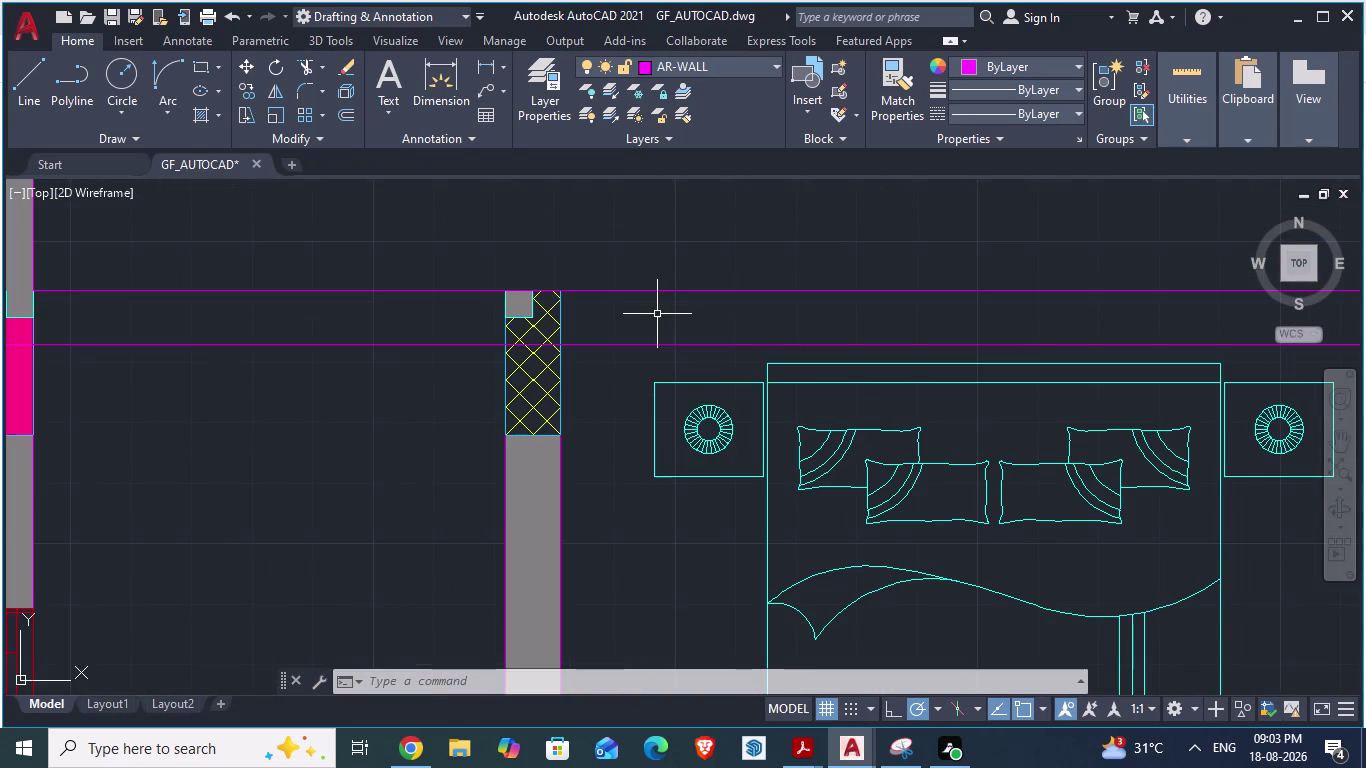
Draw a 2'7" line from the column edge, returning up to the outer wall line.
key(l)
key(Return)
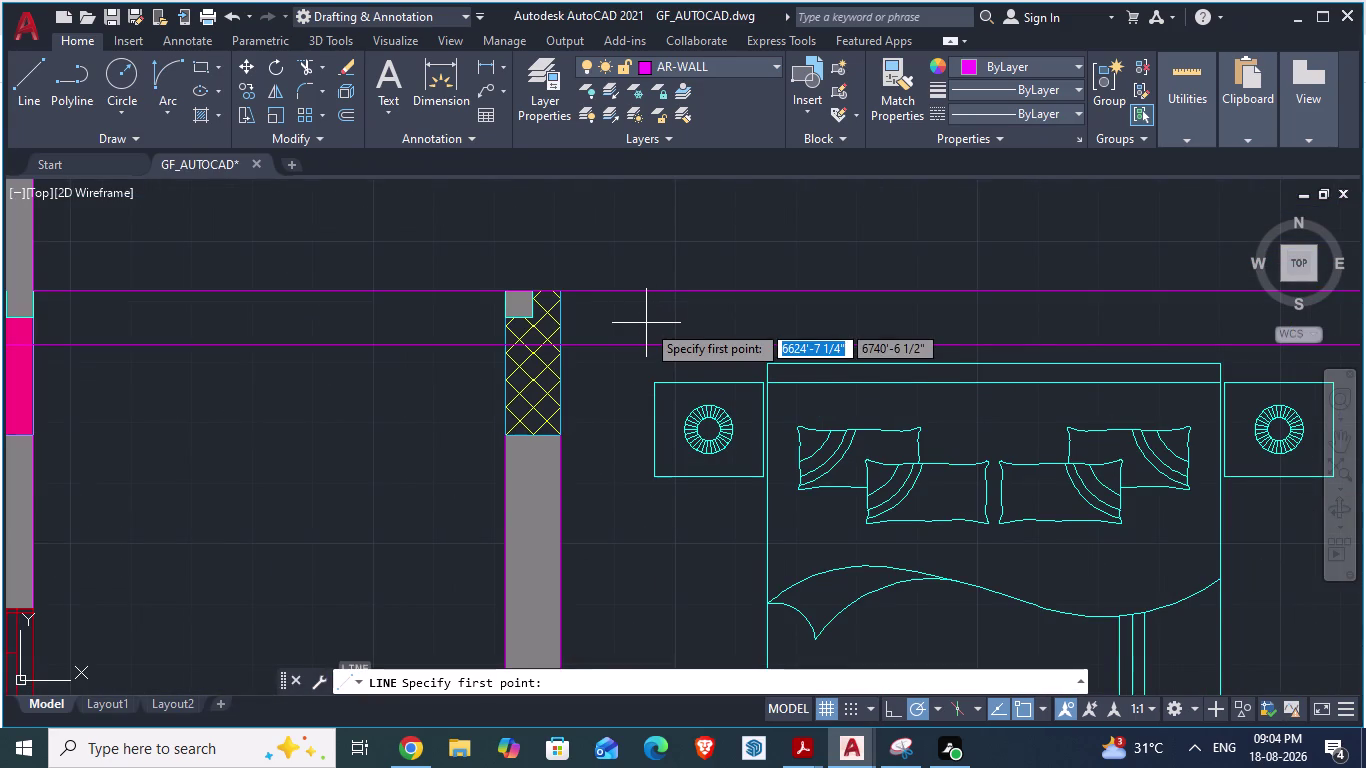
scroll(up, 3)
click(563, 330)
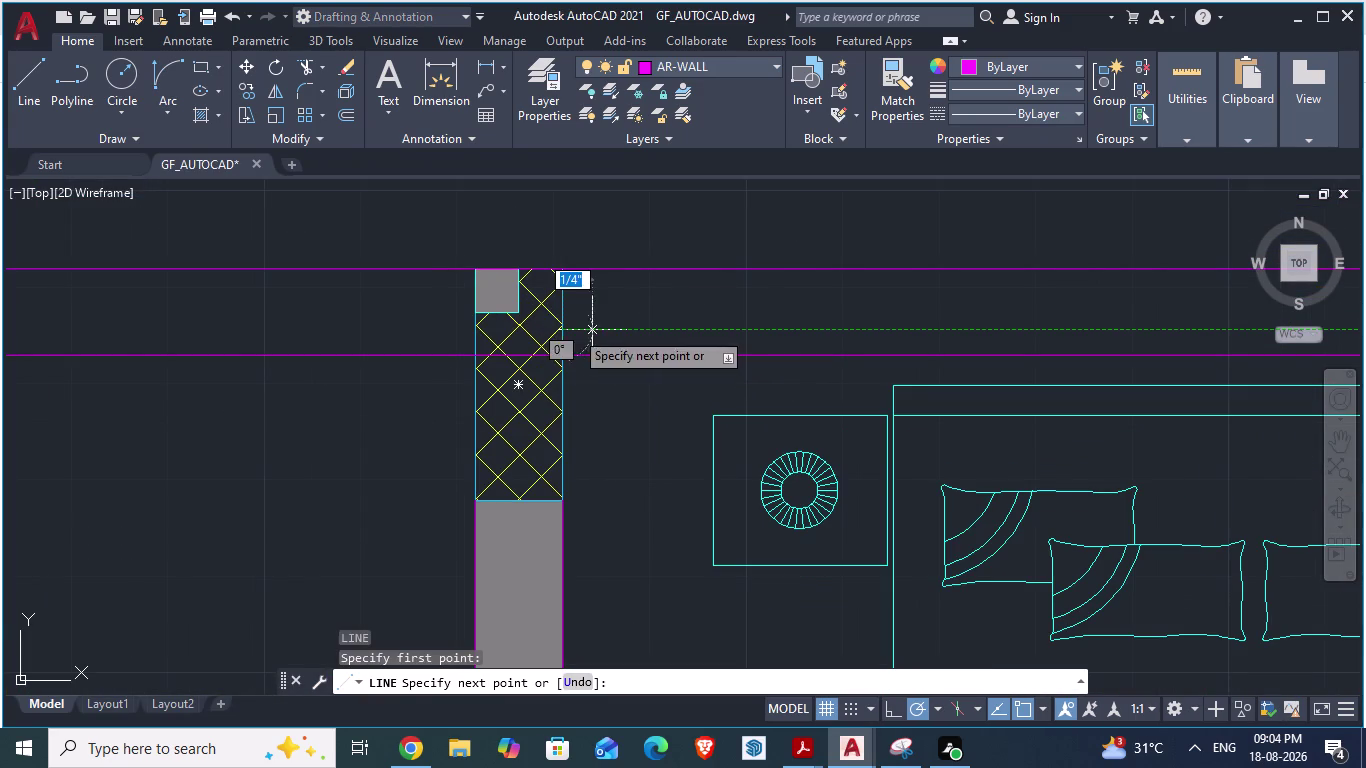
text(2')
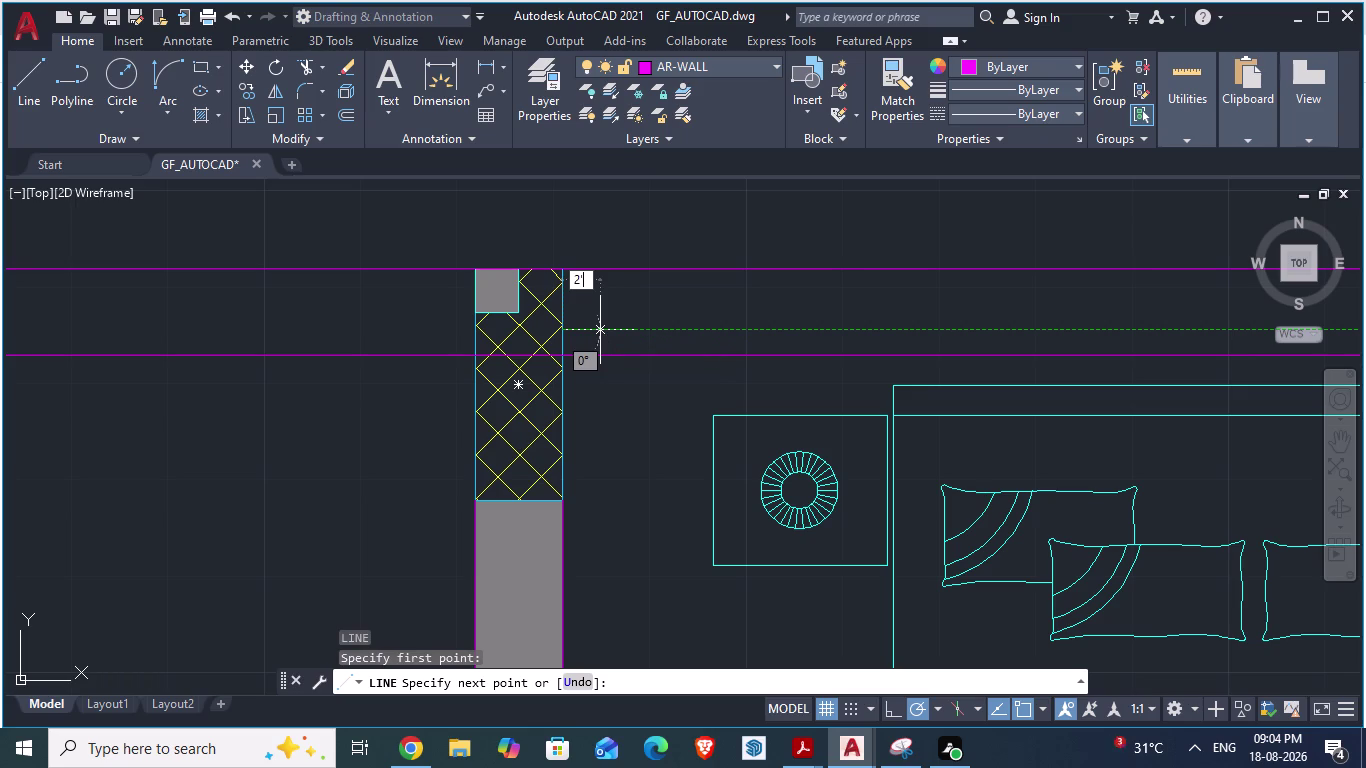
text(7")
key(Return)
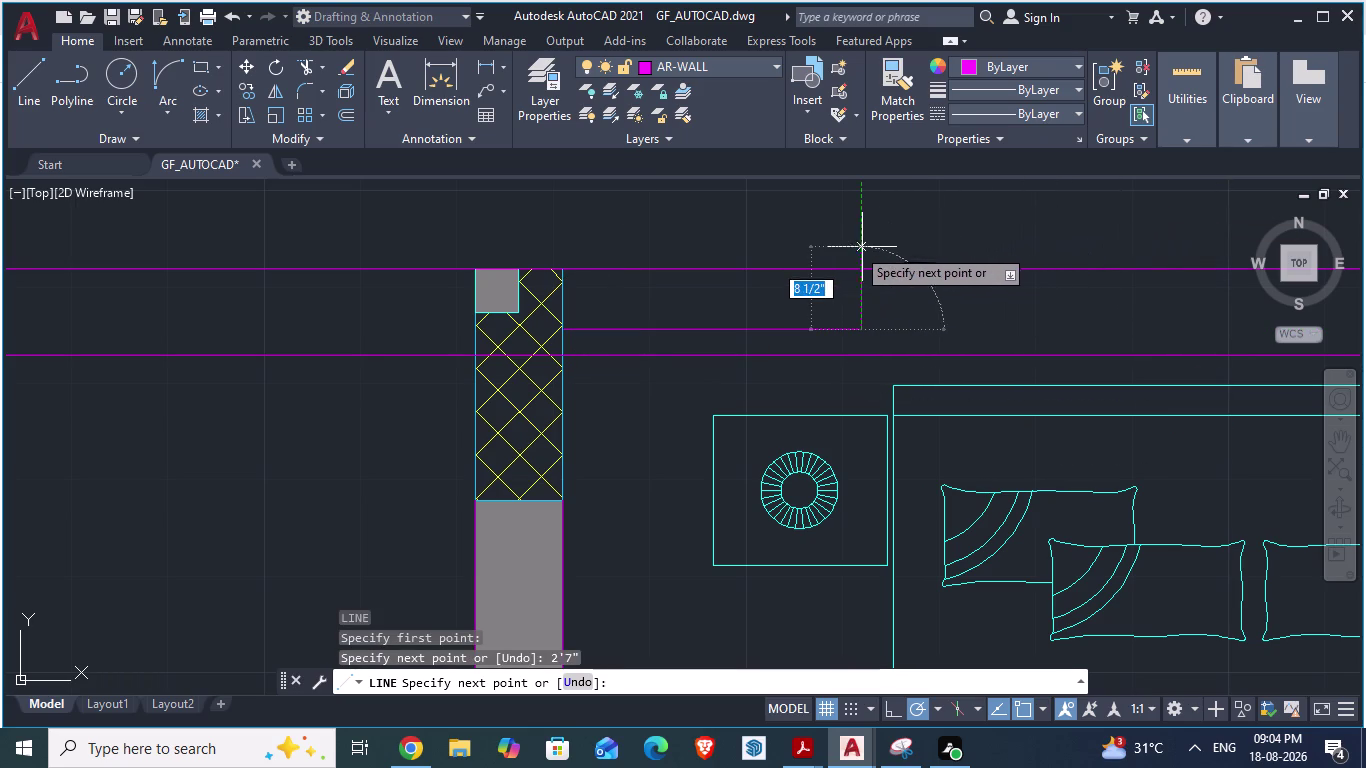
click(856, 247)
key(Return)
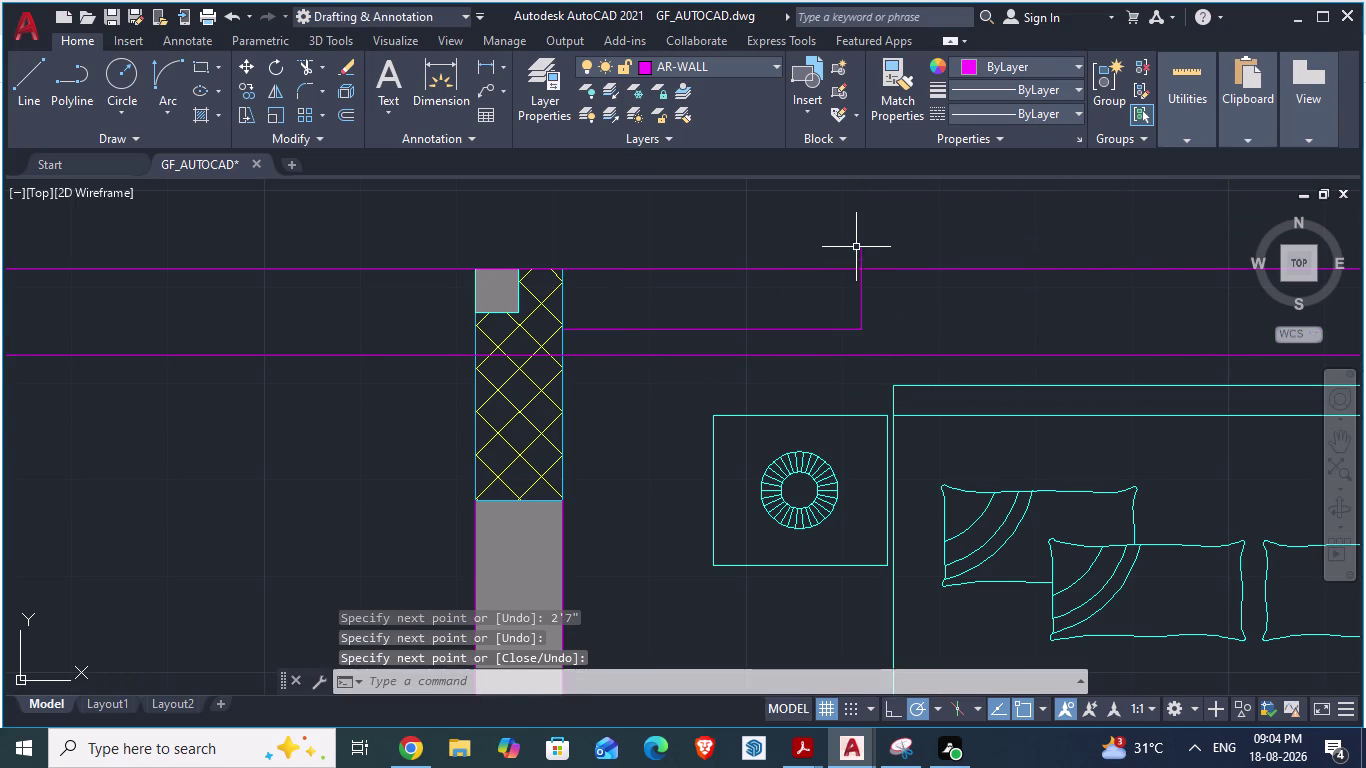
scroll(down, 3)
scroll(down, 3)
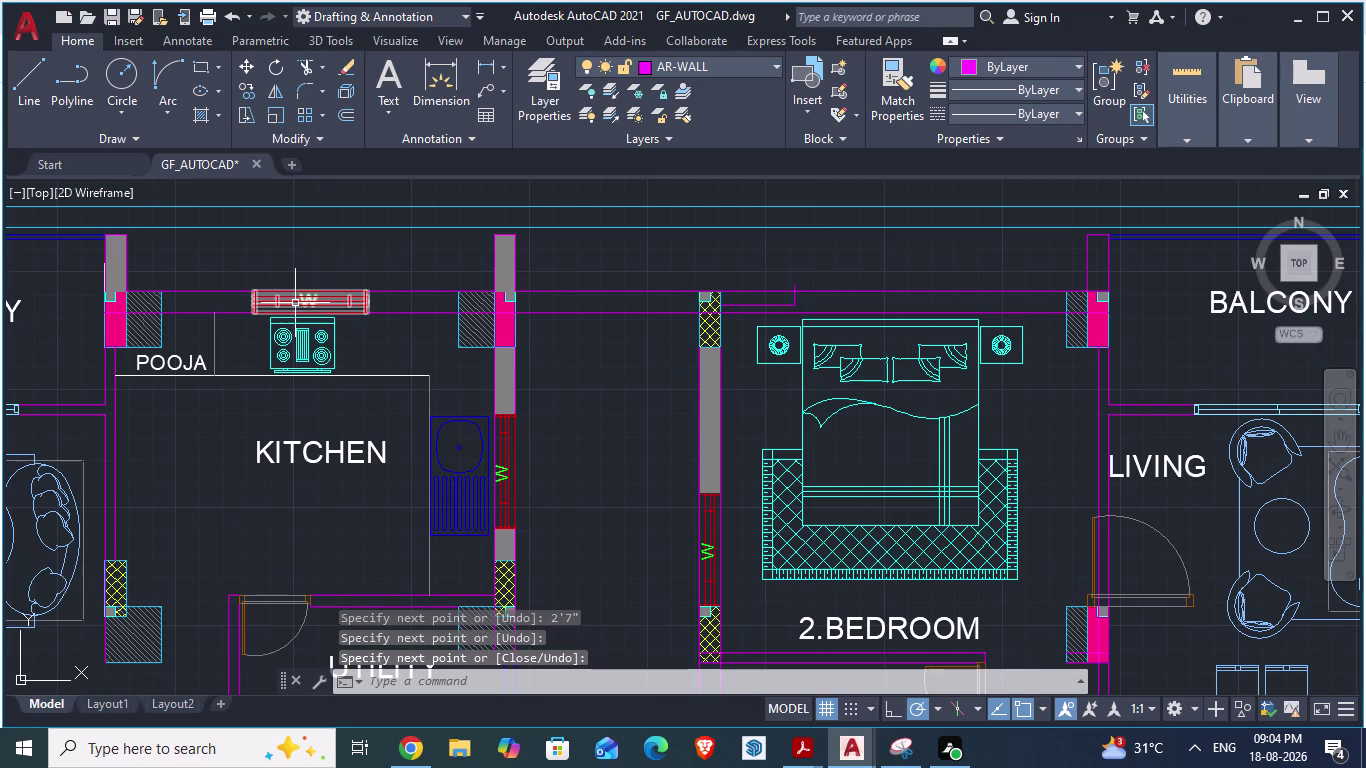
Copy the kitchen window and paste it near the 2.BEDROOM top wall.
click(295, 303)
key(ctrl+c)
key(ctrl+v)
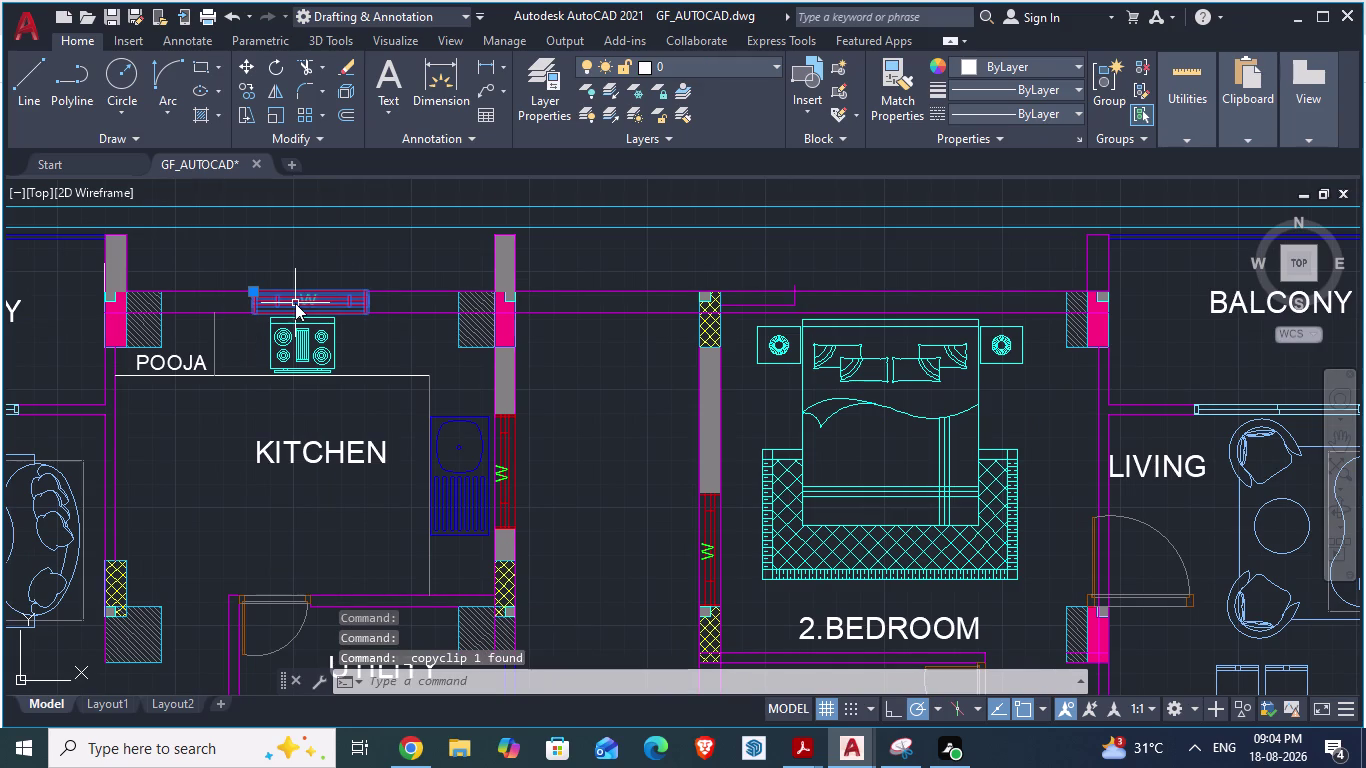
scroll(up, 3)
scroll(up, 3)
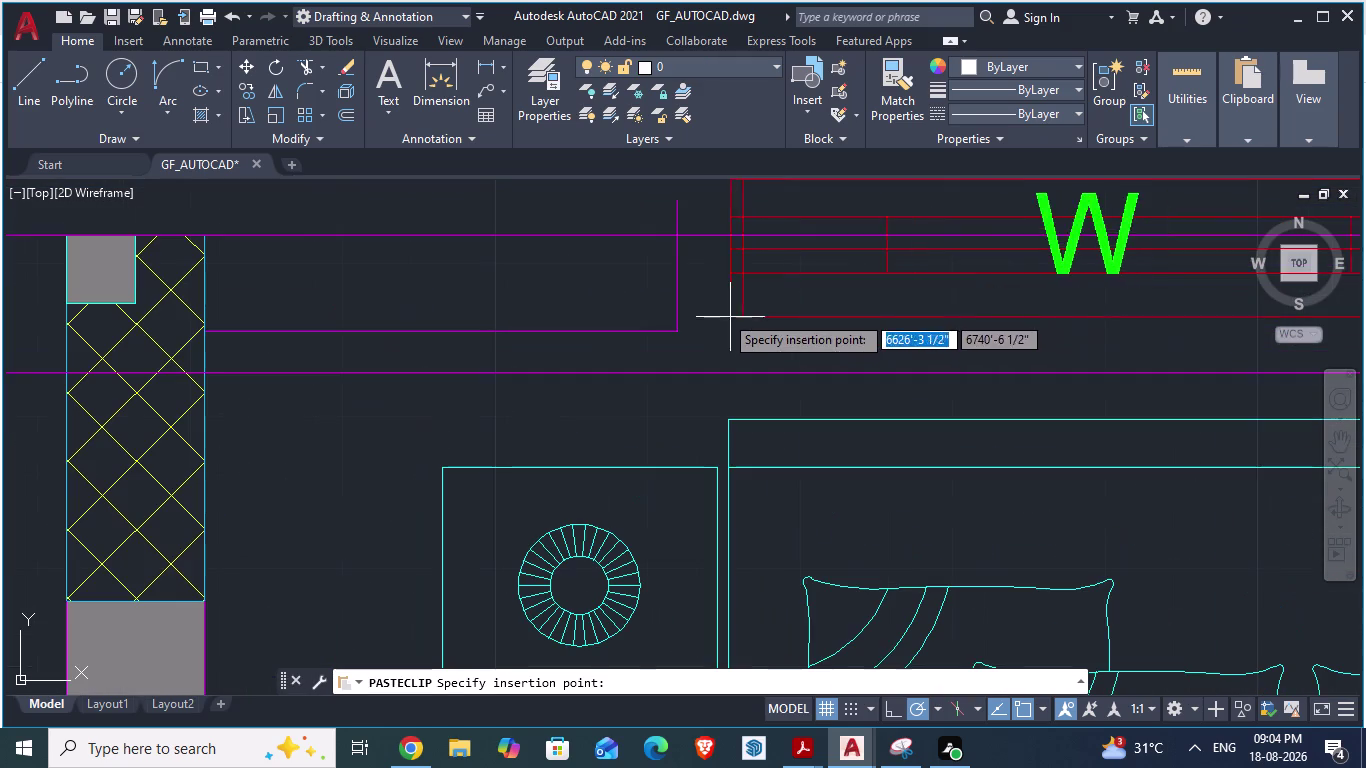
click(715, 392)
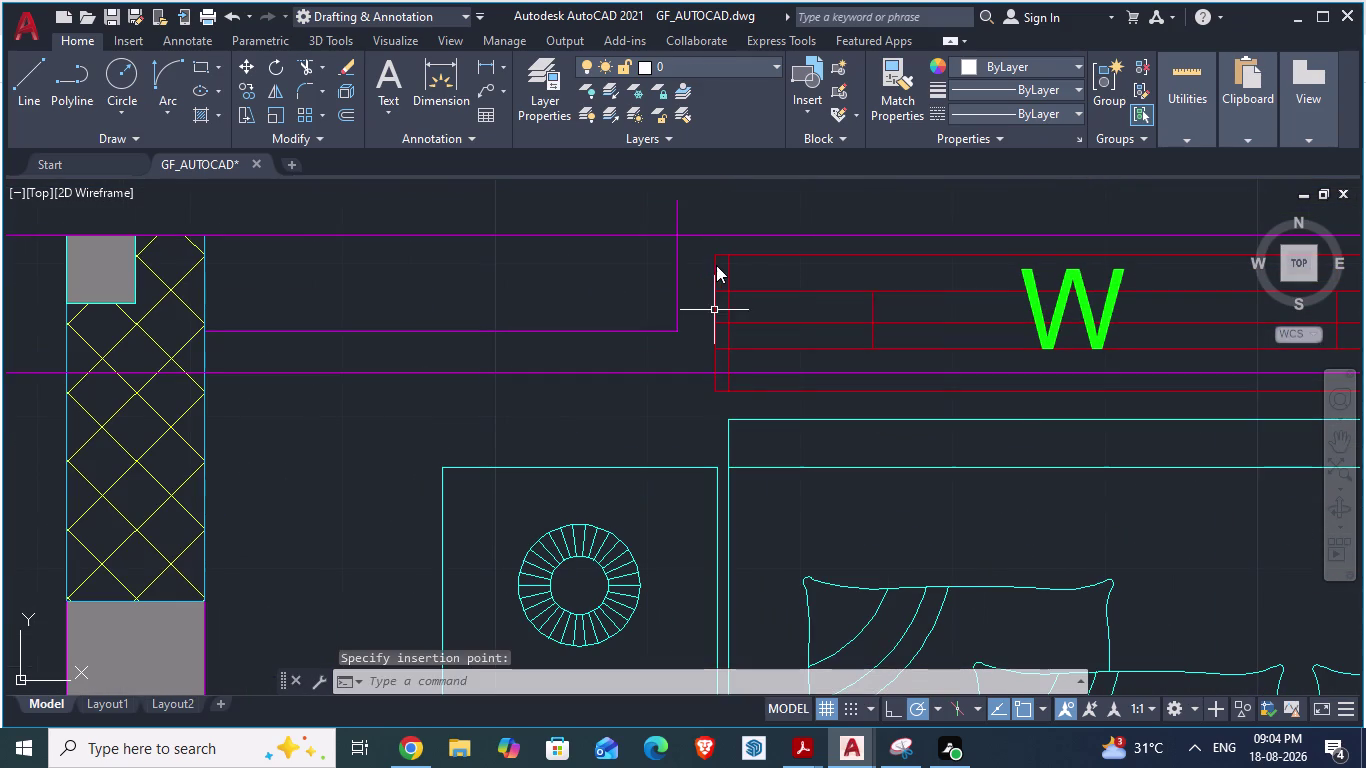
Move the pasted window by its corner so it sits against the wall end.
click(712, 262)
key(m)
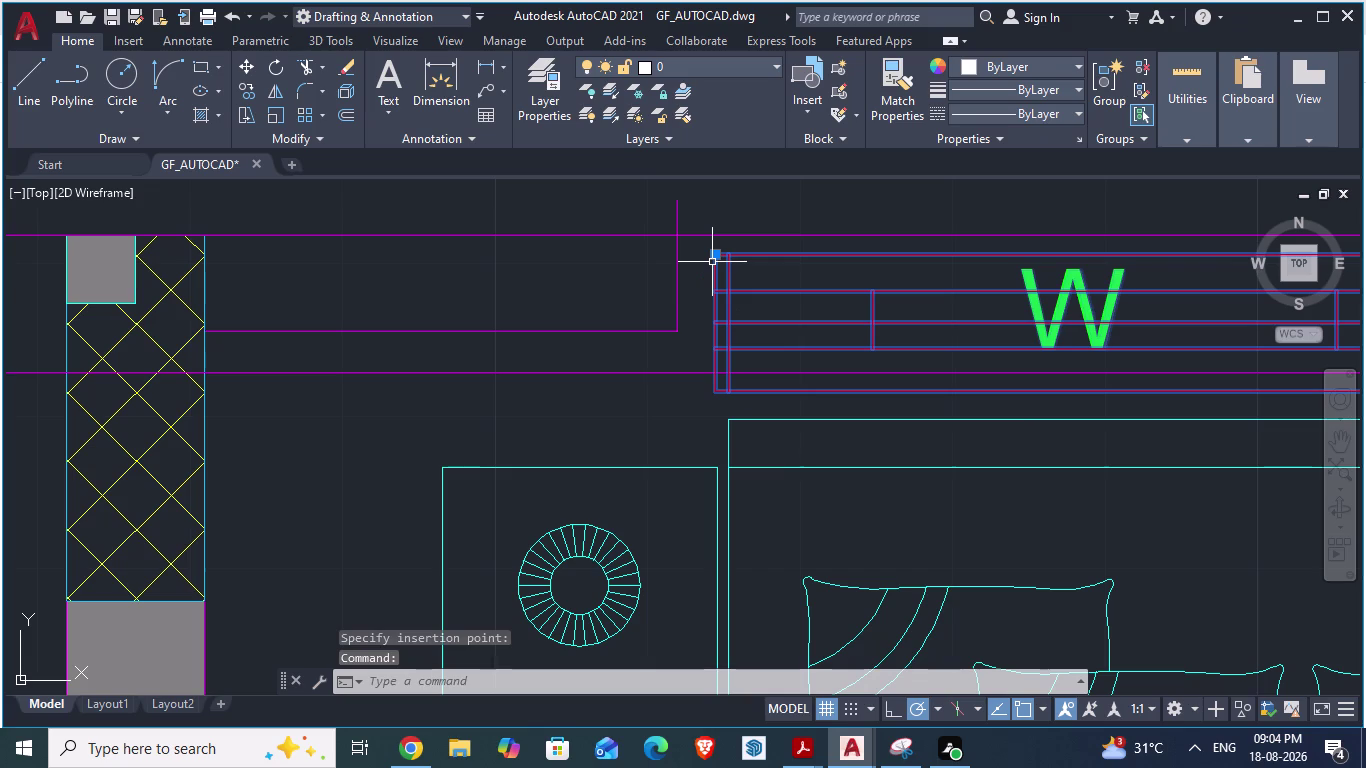
key(Return)
scroll(up, 3)
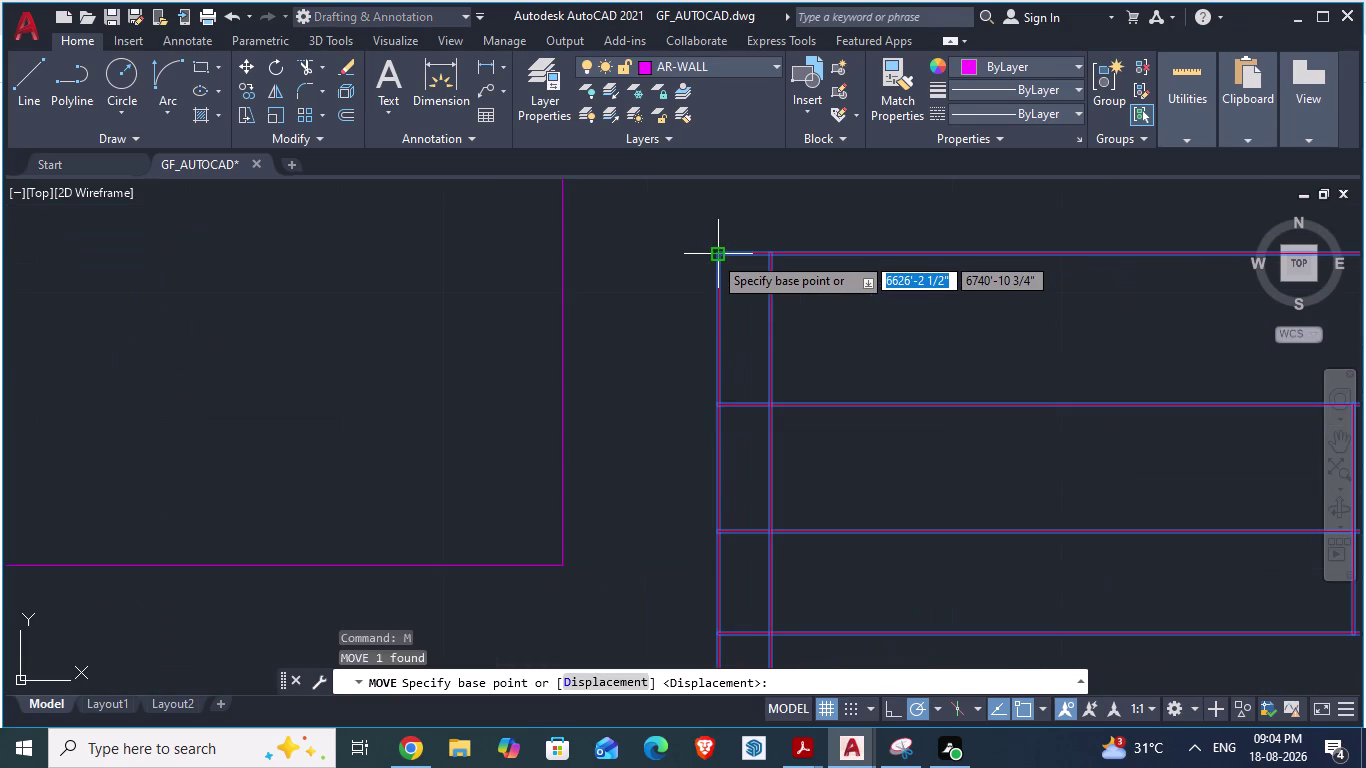
scroll(down, 3)
scroll(up, 3)
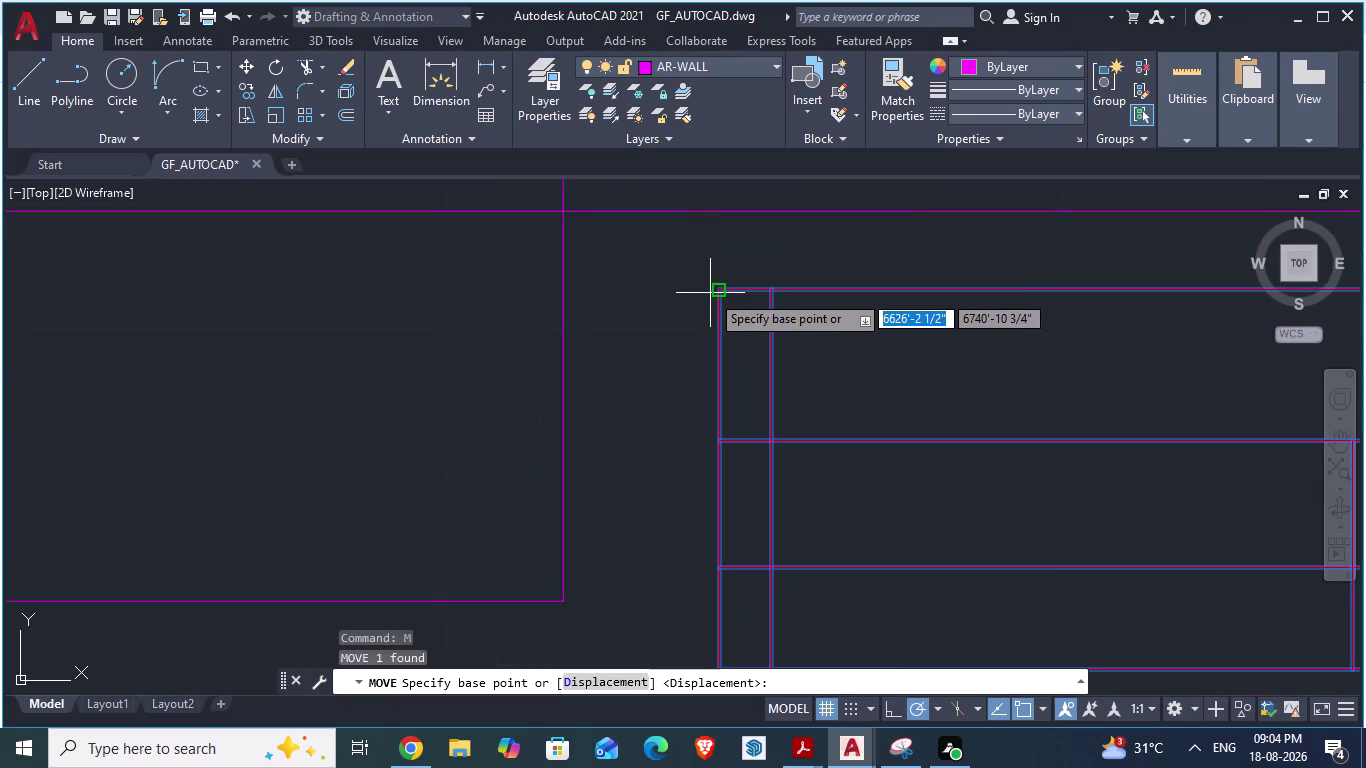
drag(712, 294, 566, 217)
click(566, 217)
scroll(down, 3)
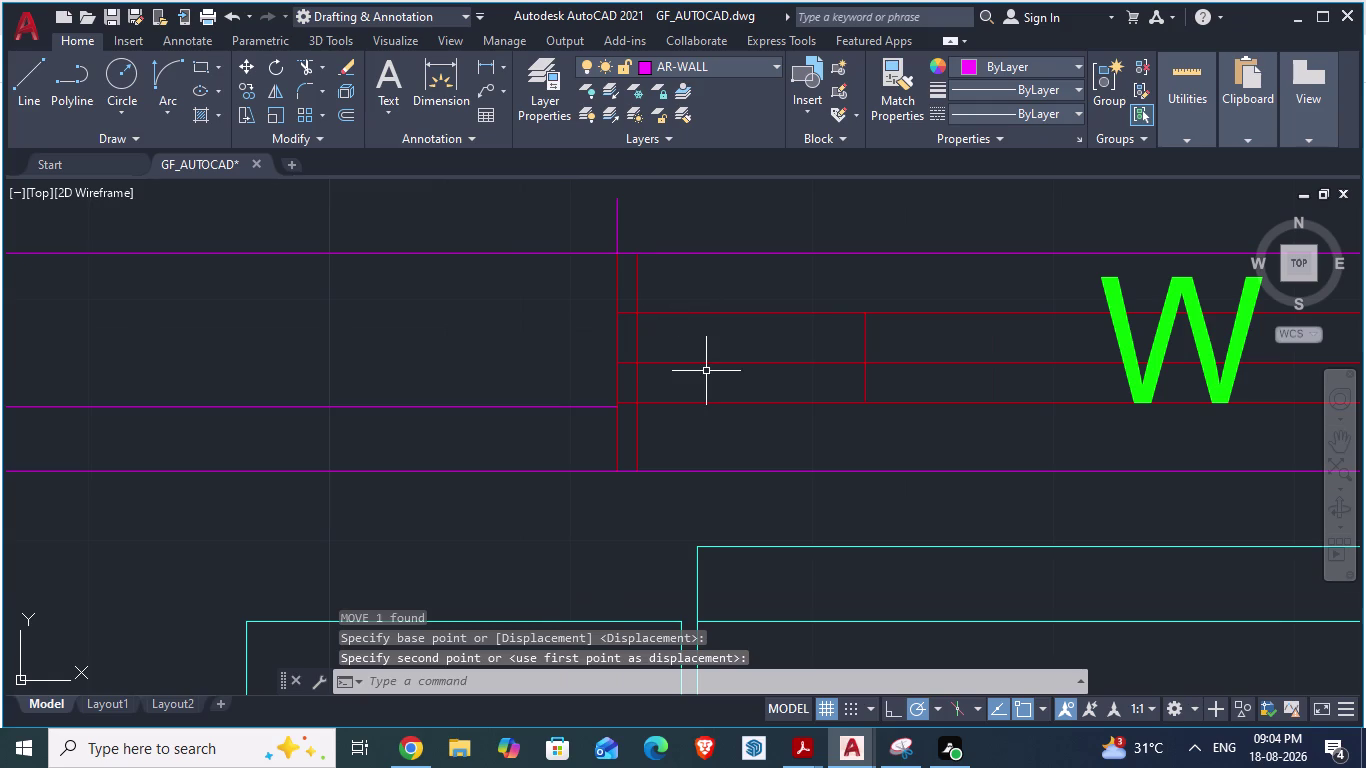
scroll(down, 3)
click(649, 279)
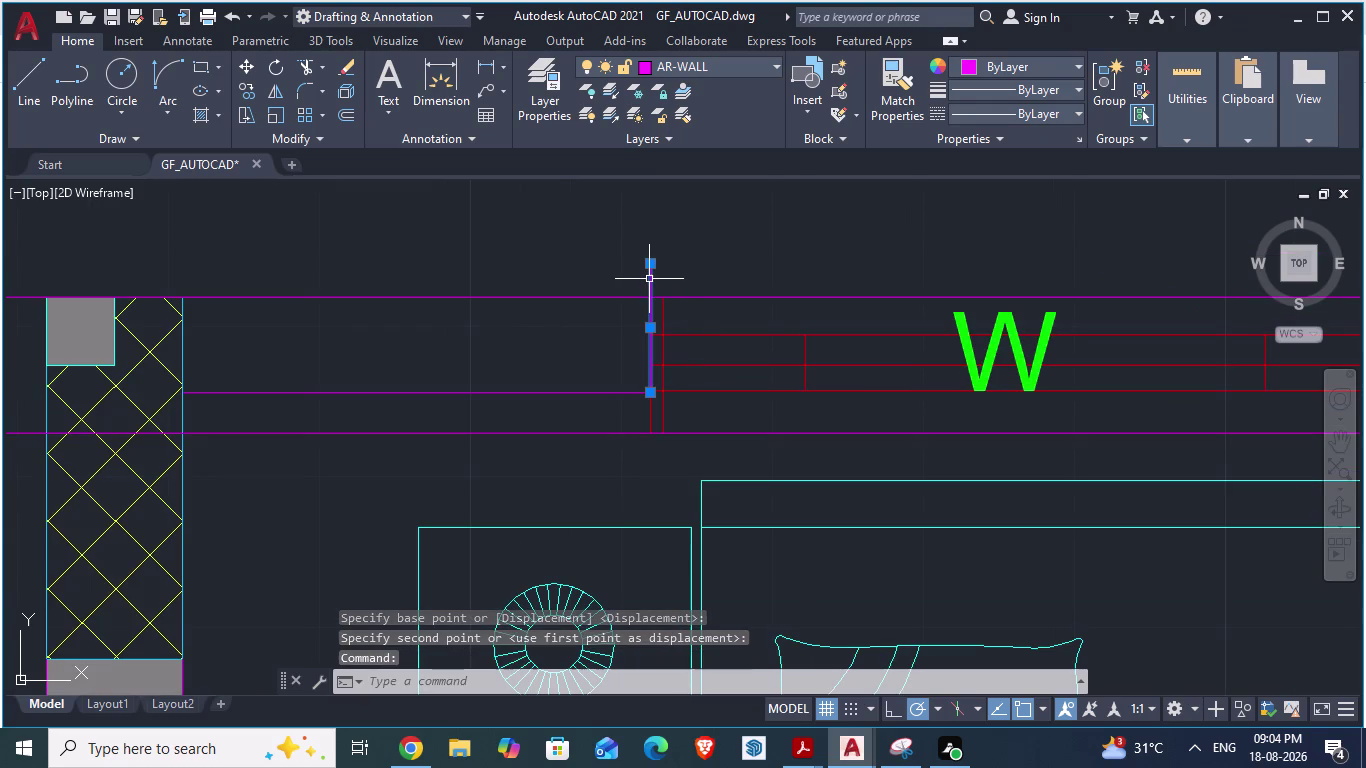
Delete the leftover vertical and horizontal wall lines near 2.BEDROOM and save GF_AUTOCAD.
key(Delete)
scroll(down, 3)
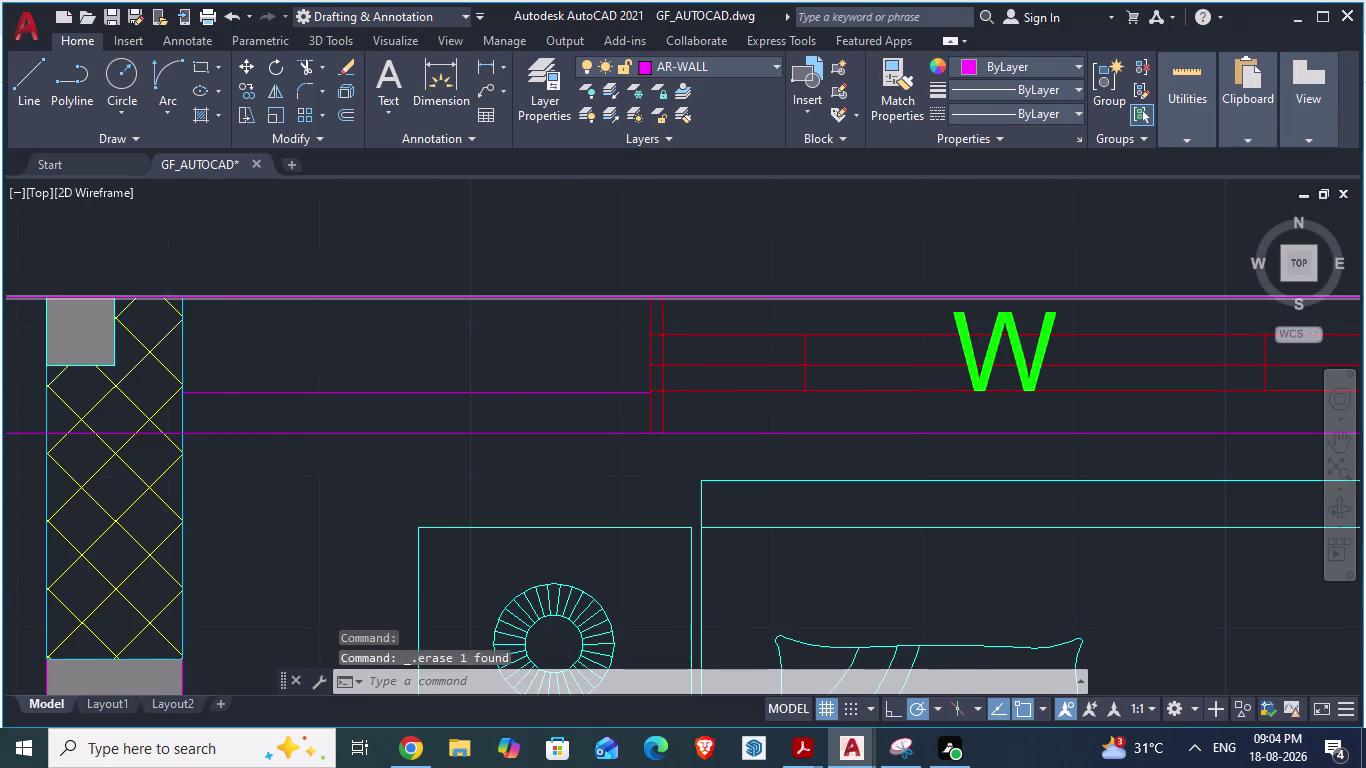
scroll(down, 3)
click(506, 334)
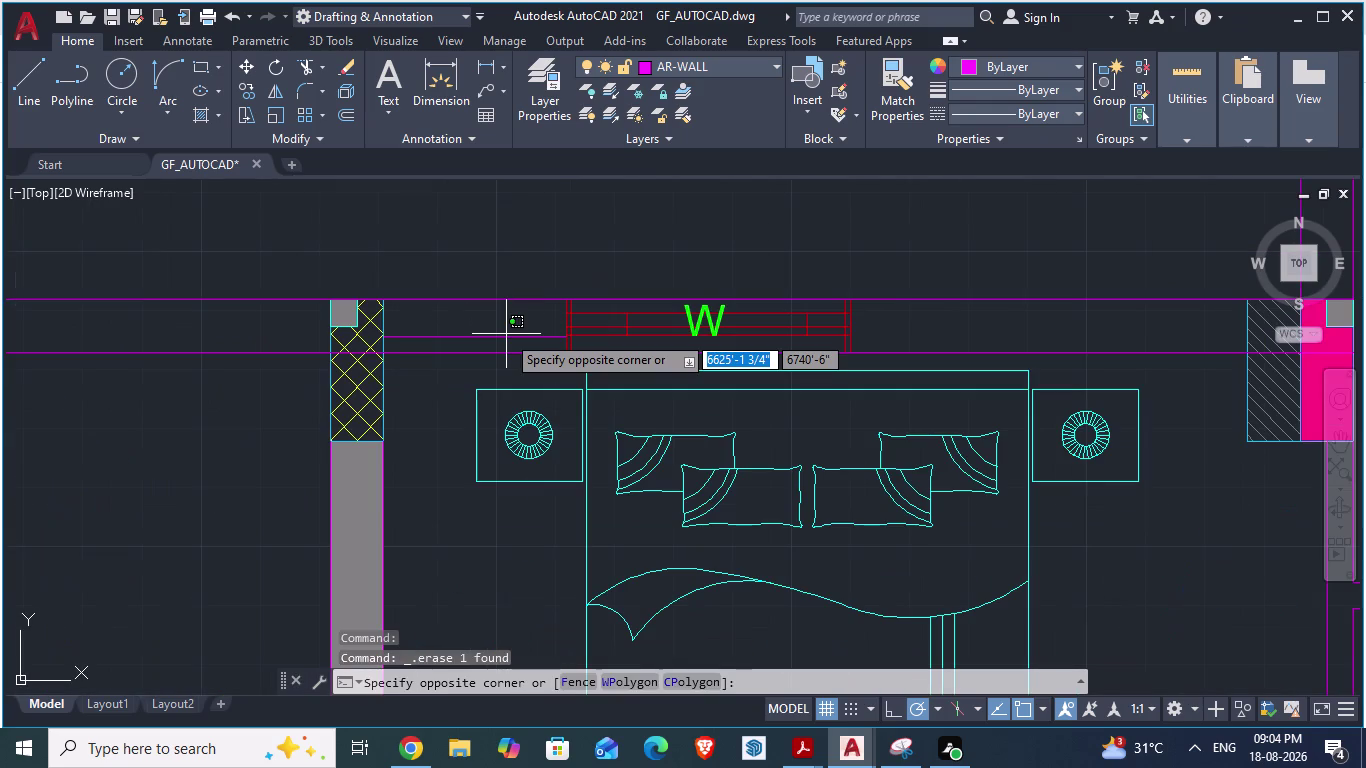
key(Delete)
scroll(down, 3)
scroll(up, 3)
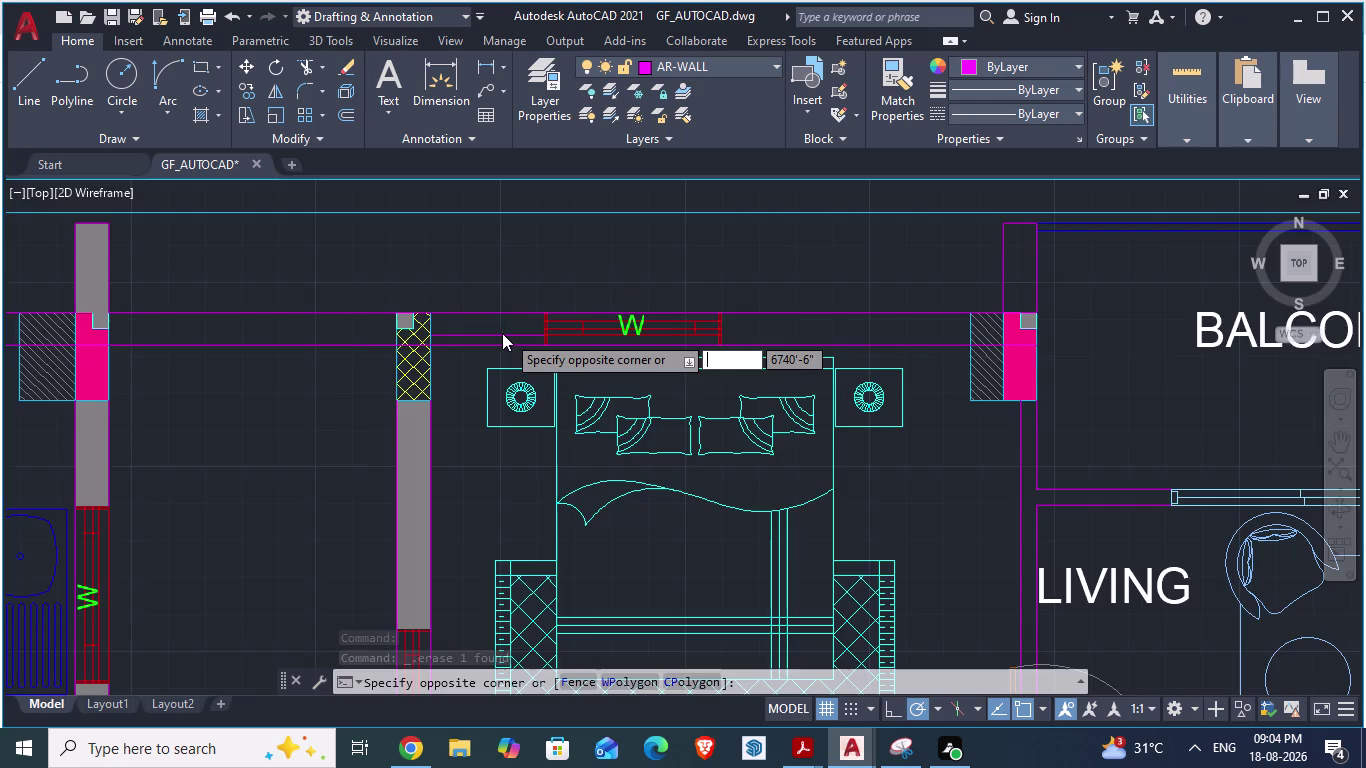
scroll(up, 3)
click(477, 348)
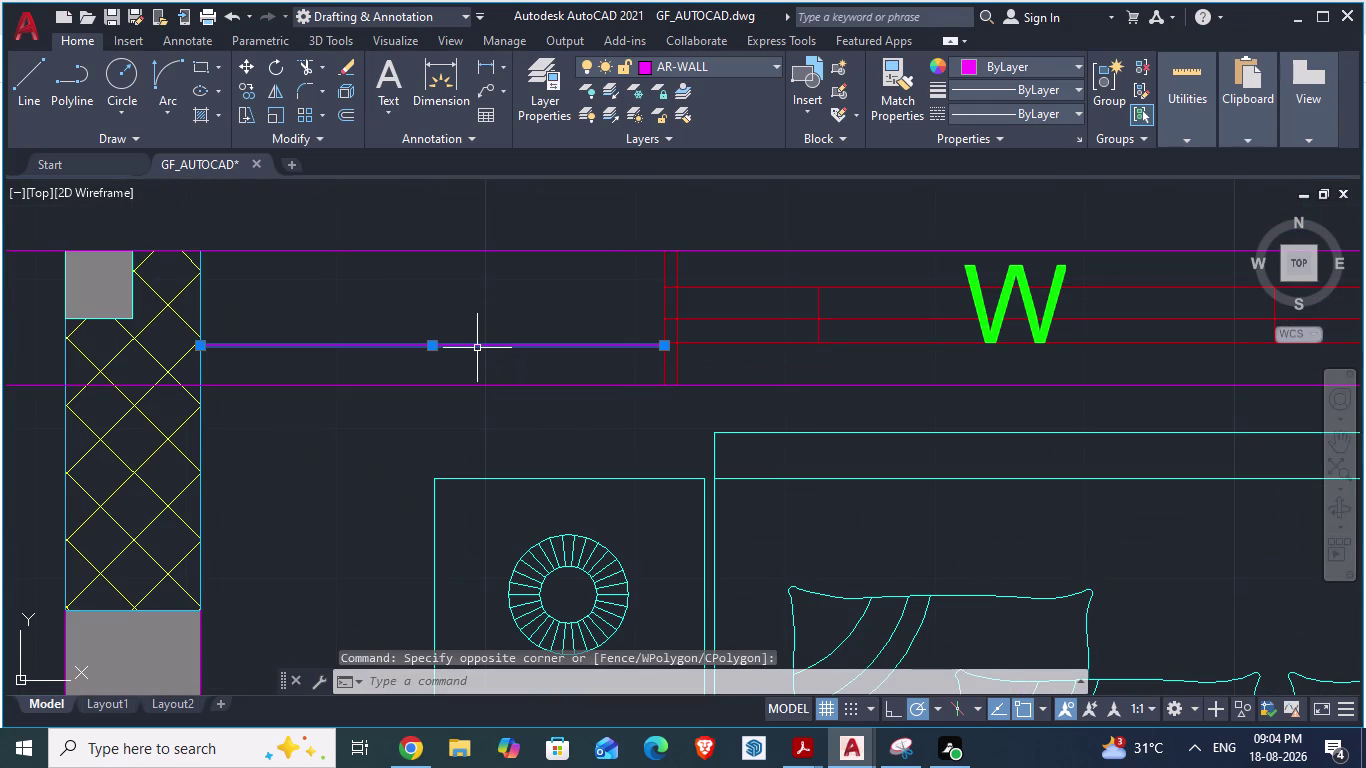
key(Delete)
scroll(down, 3)
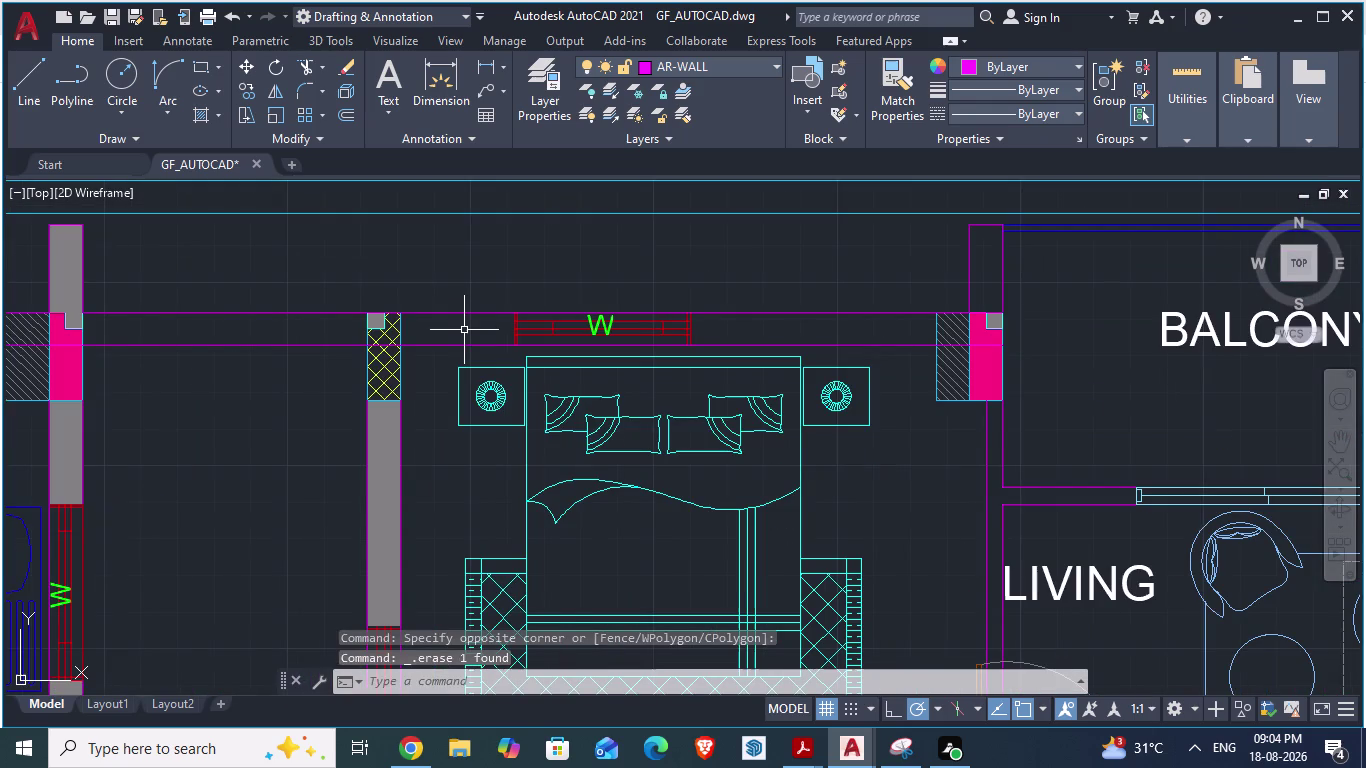
key(ctrl+s)
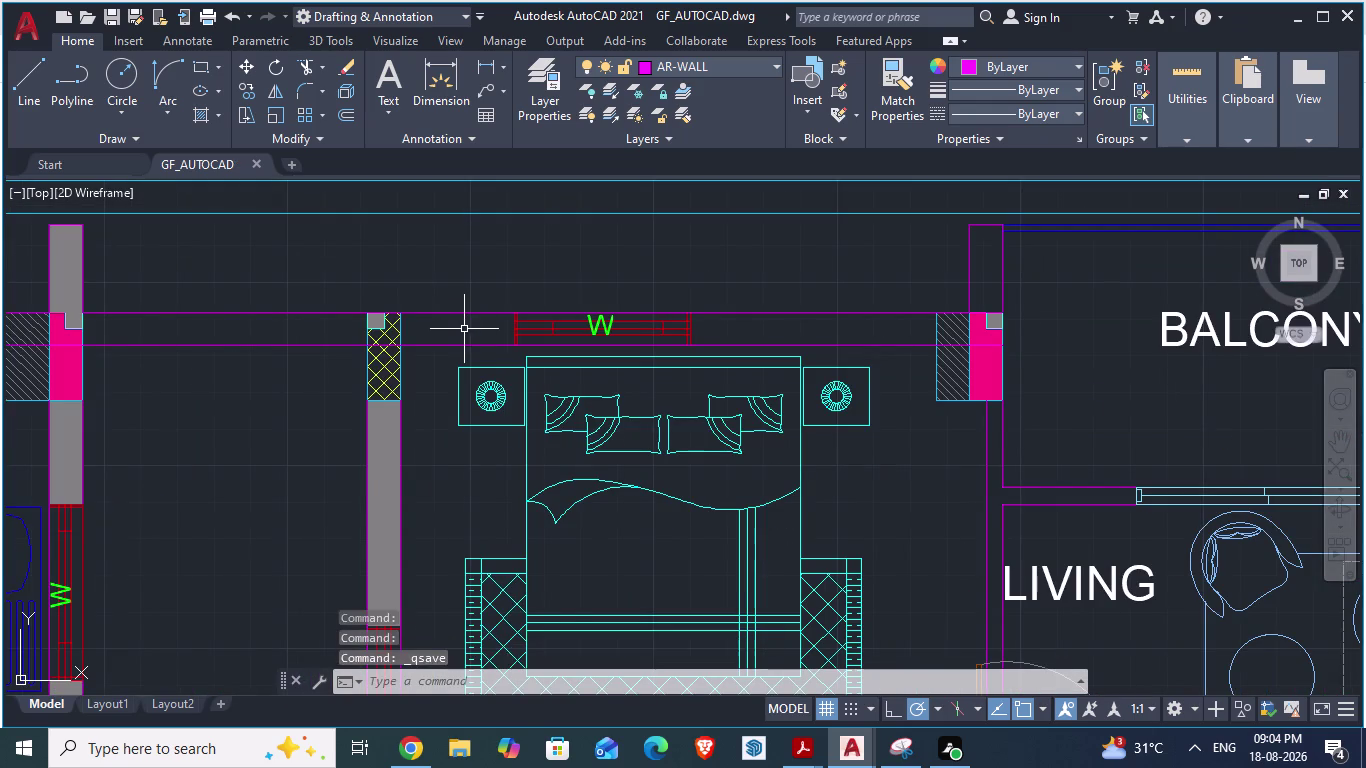
Toggle between GF_AUTOCAD and ARCH PLANS, scrolling to compare the room layouts.
key(alt+Tab)
scroll(down, 3)
scroll(down, 3)
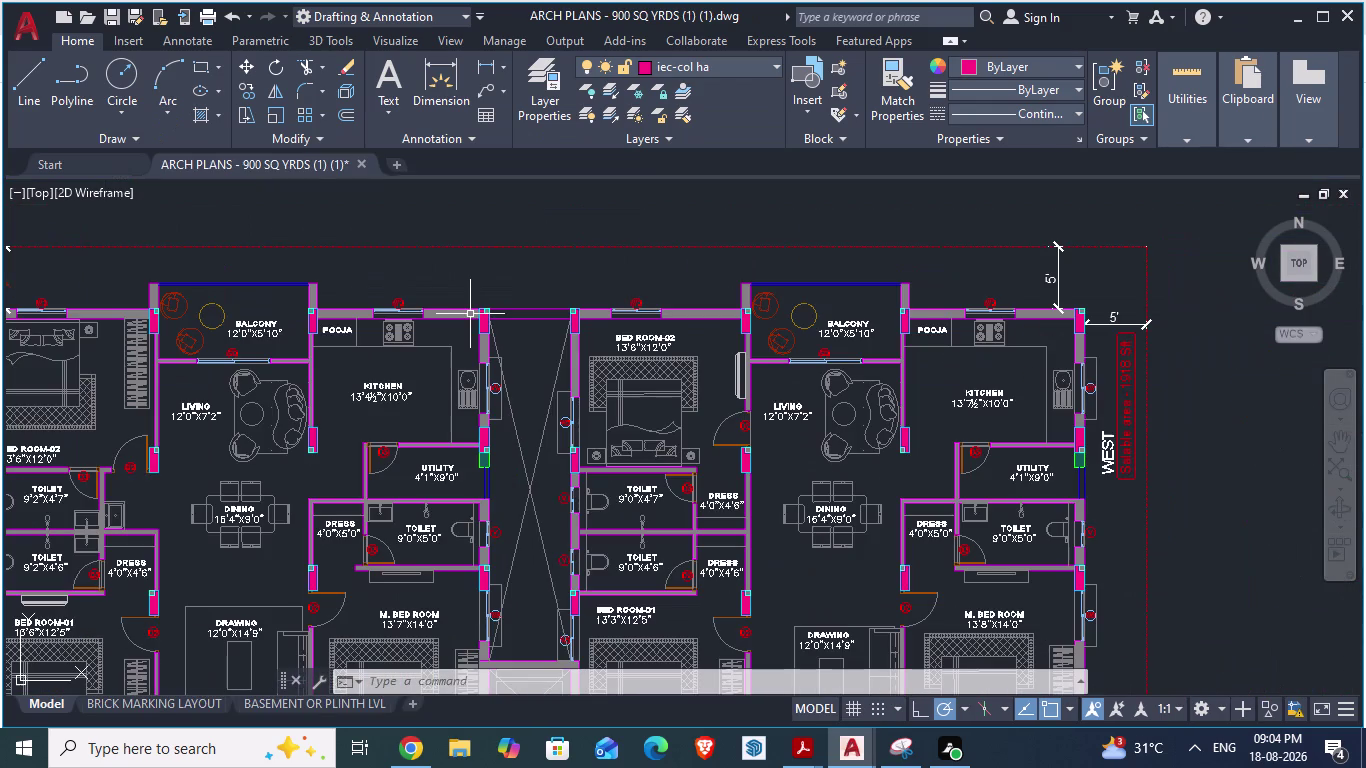
key(alt+Tab)
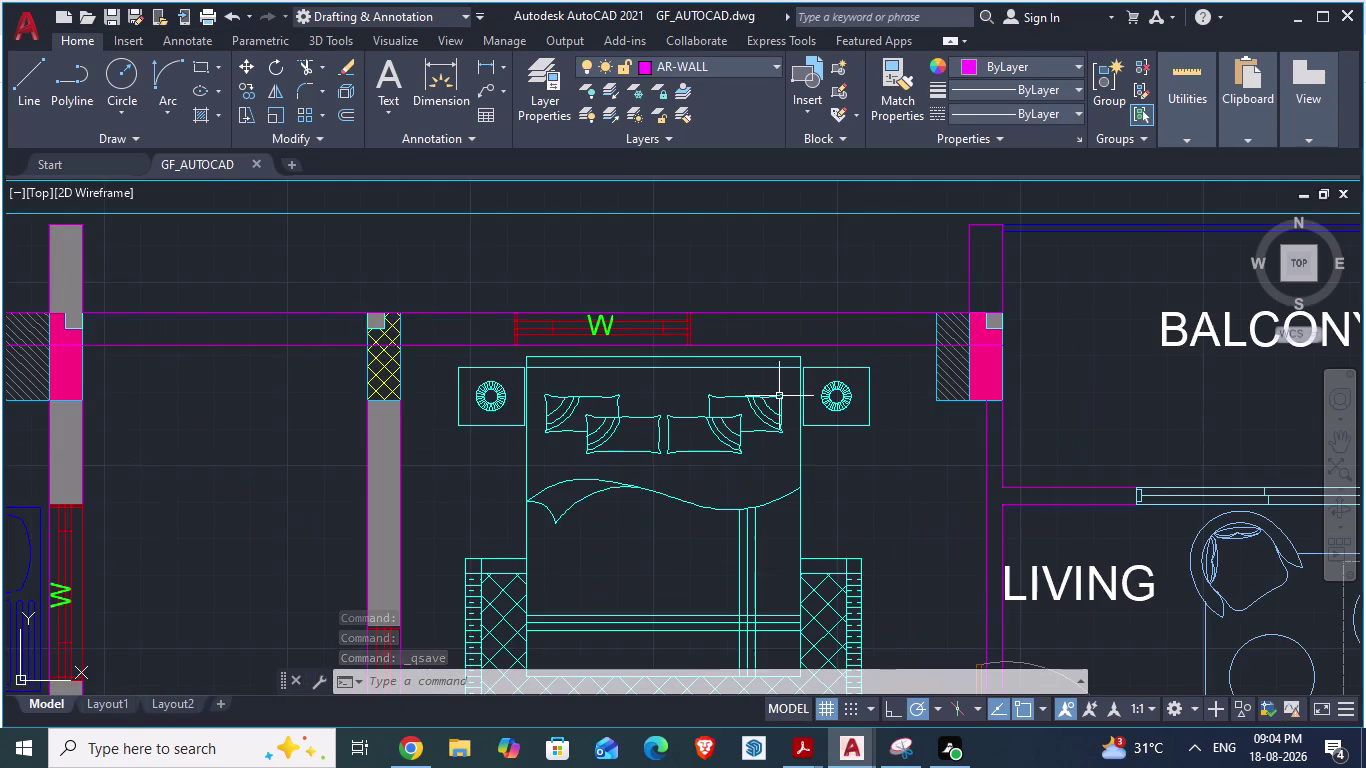
scroll(down, 3)
scroll(down, 3)
key(alt+Tab)
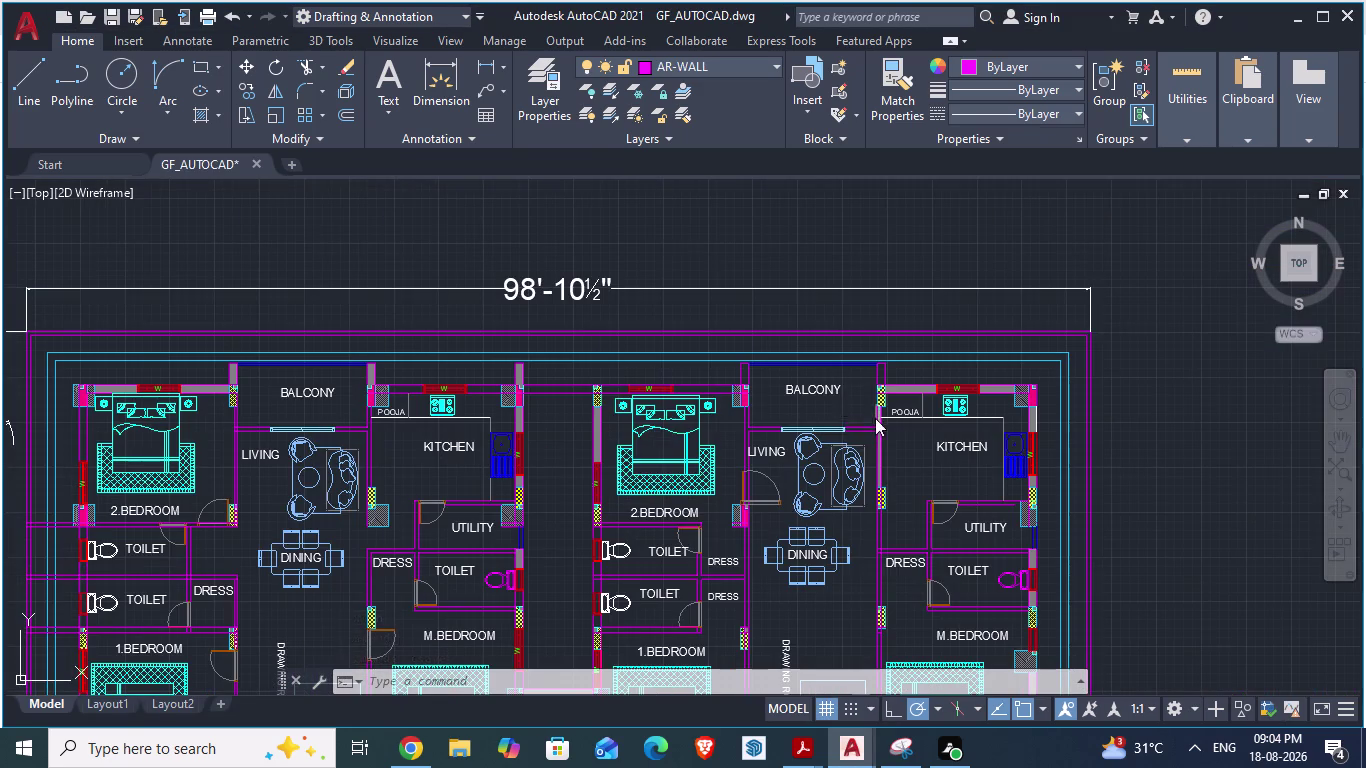
scroll(down, 3)
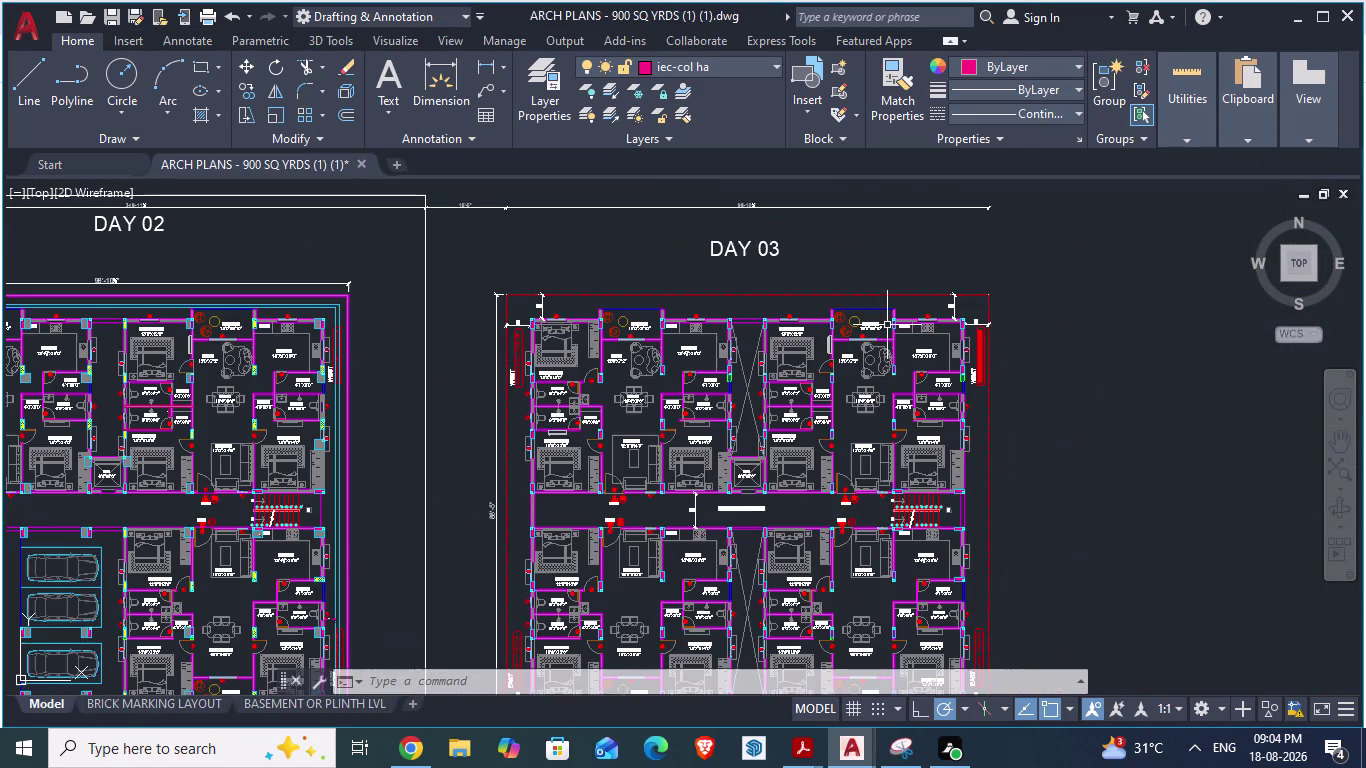
scroll(up, 3)
scroll(up, 3)
key(alt+Tab)
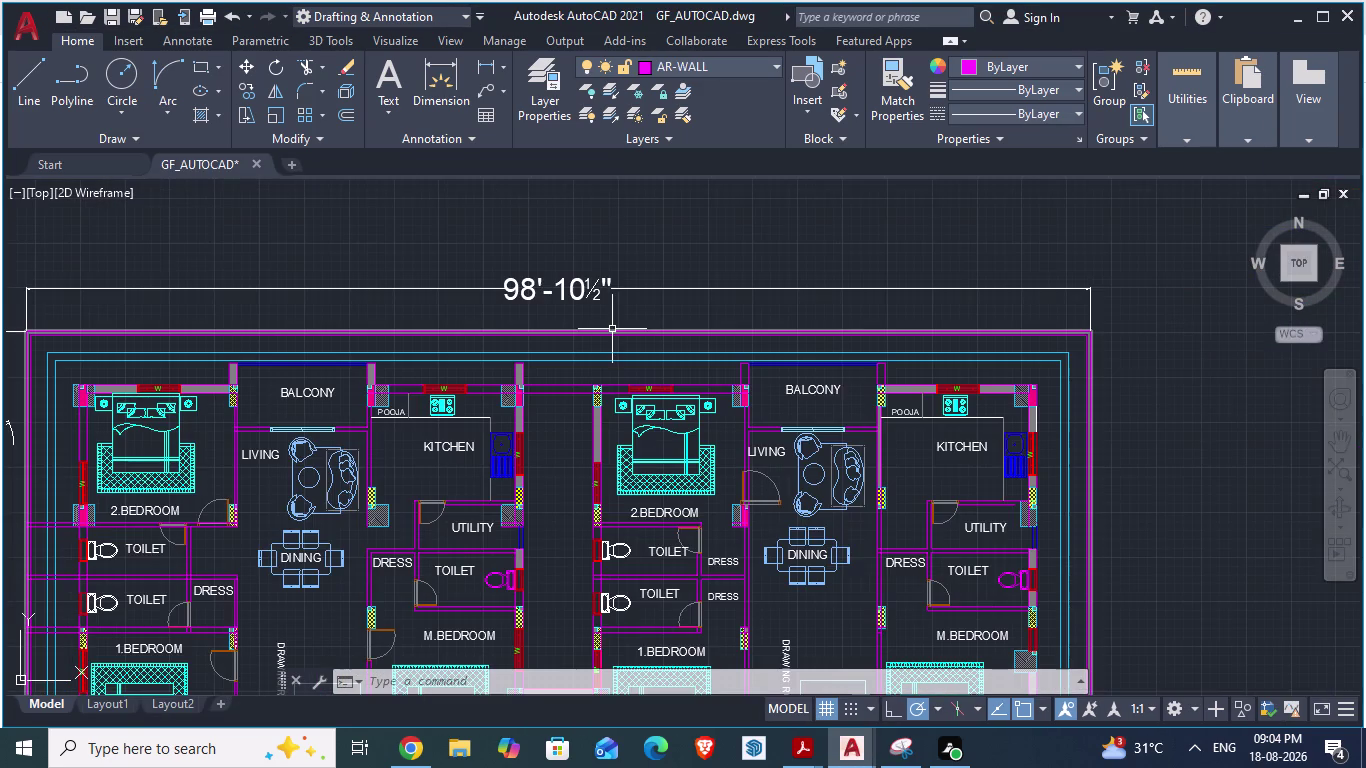
scroll(down, 3)
scroll(up, 3)
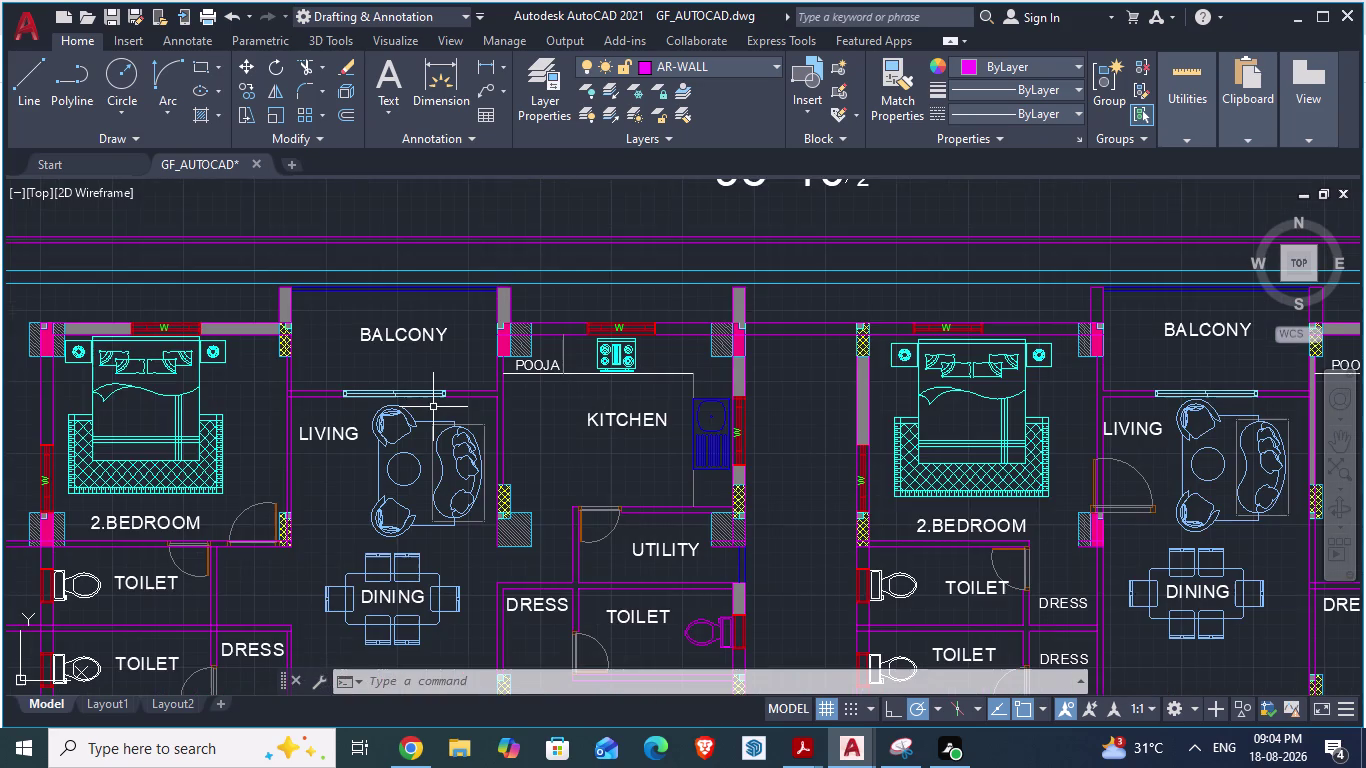
Keep comparing the drawings, finishing on GF_AUTOCAD with both flats and the lift visible.
key(alt+Tab)
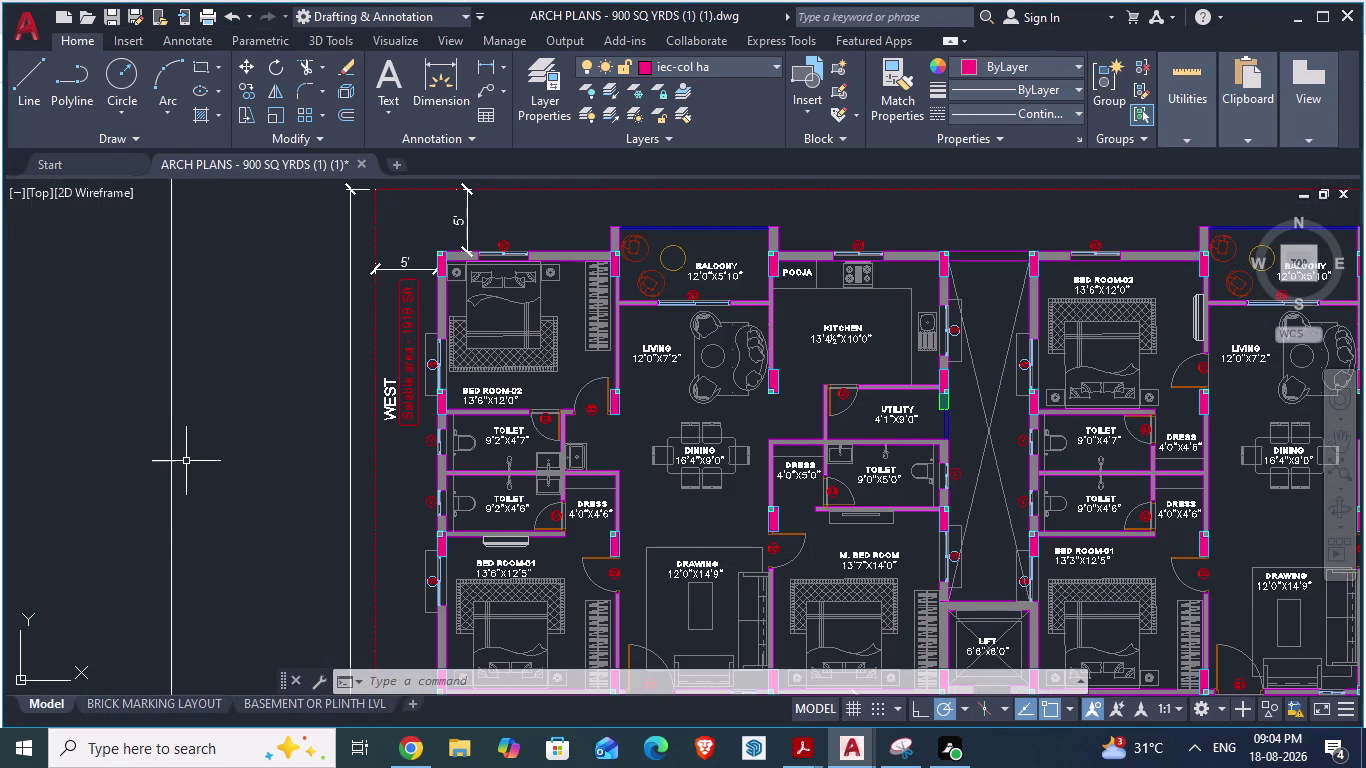
key(alt+Tab)
scroll(down, 3)
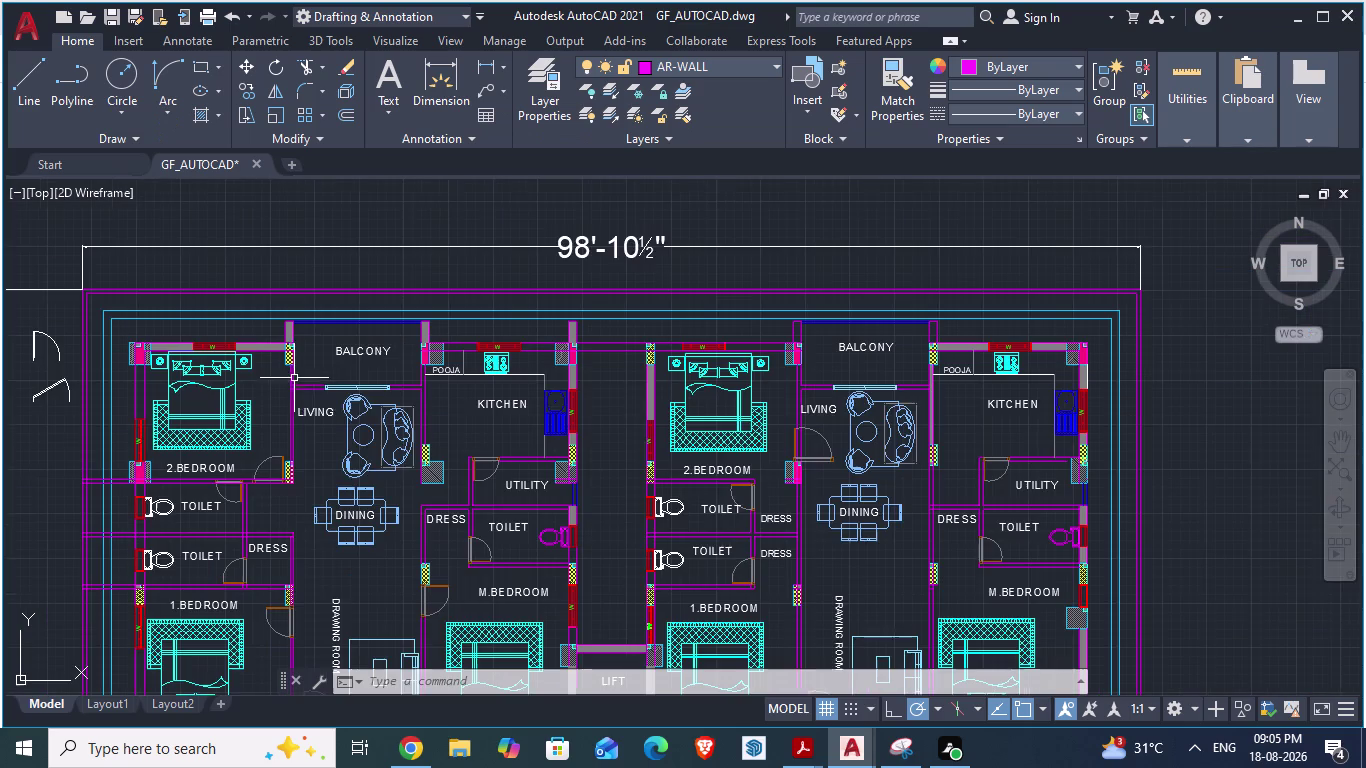
scroll(down, 3)
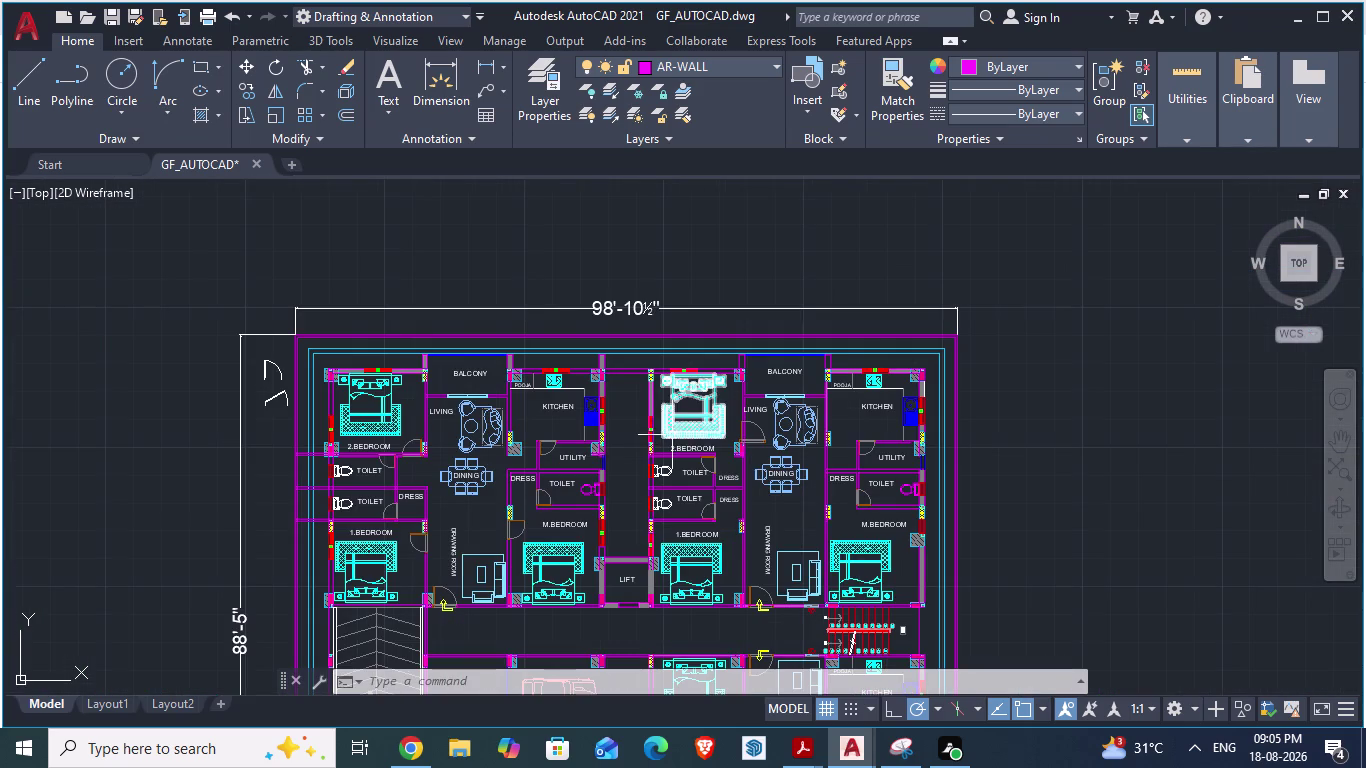
key(alt+Tab)
scroll(down, 3)
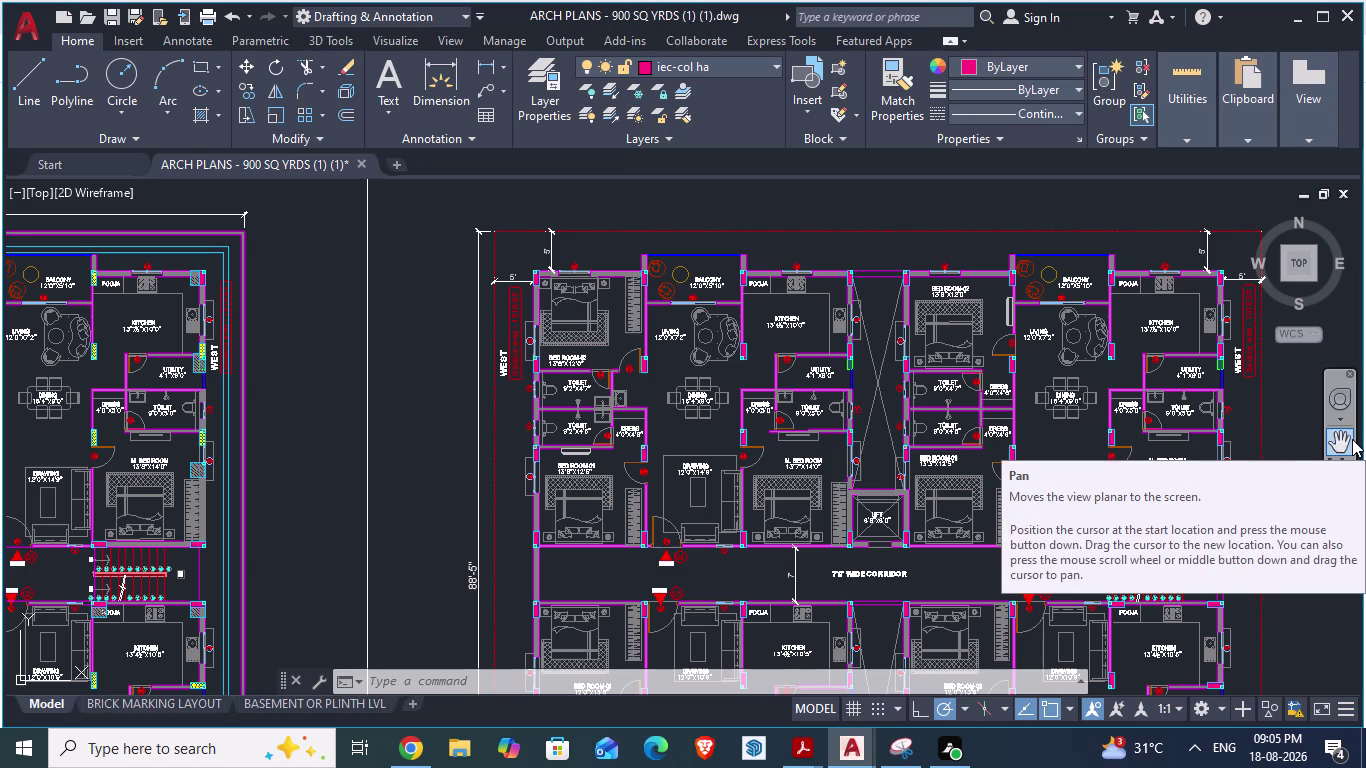
key(alt+Tab)
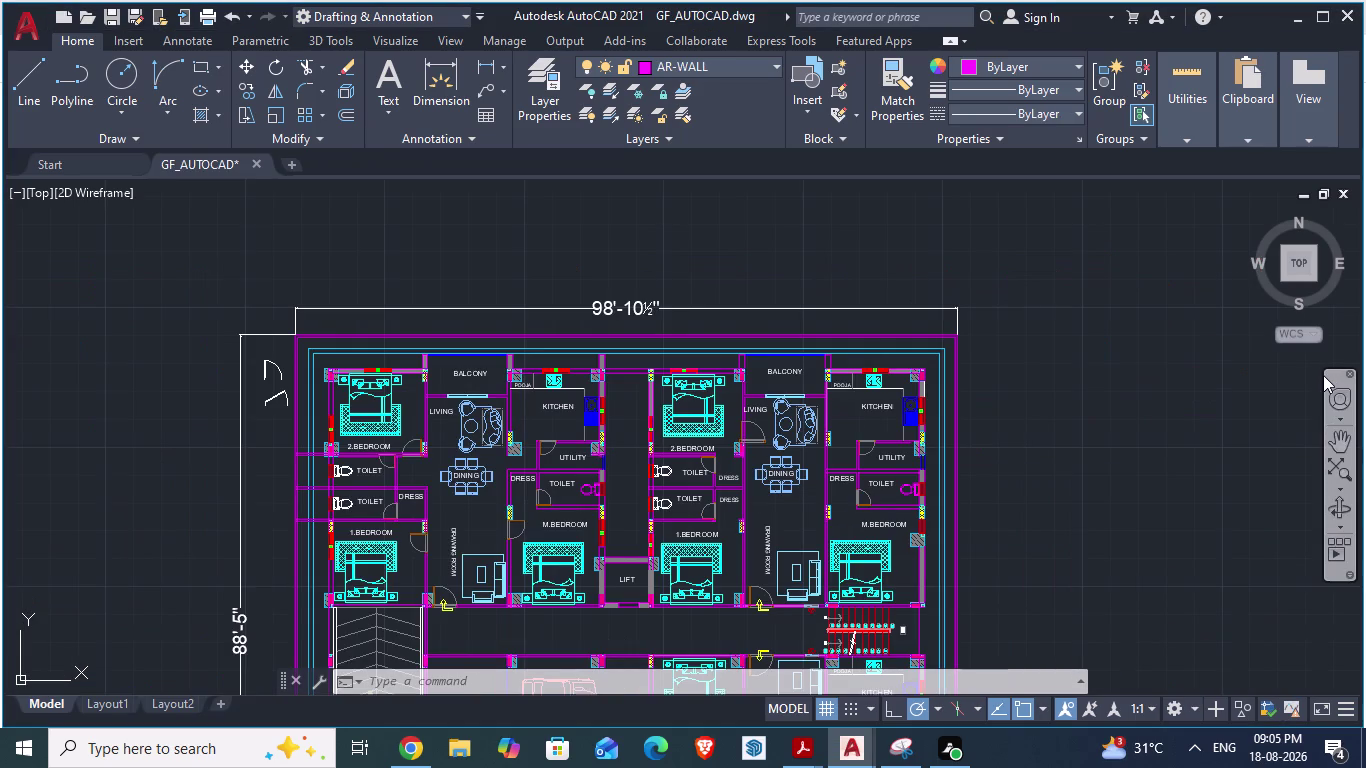
key(alt+Tab)
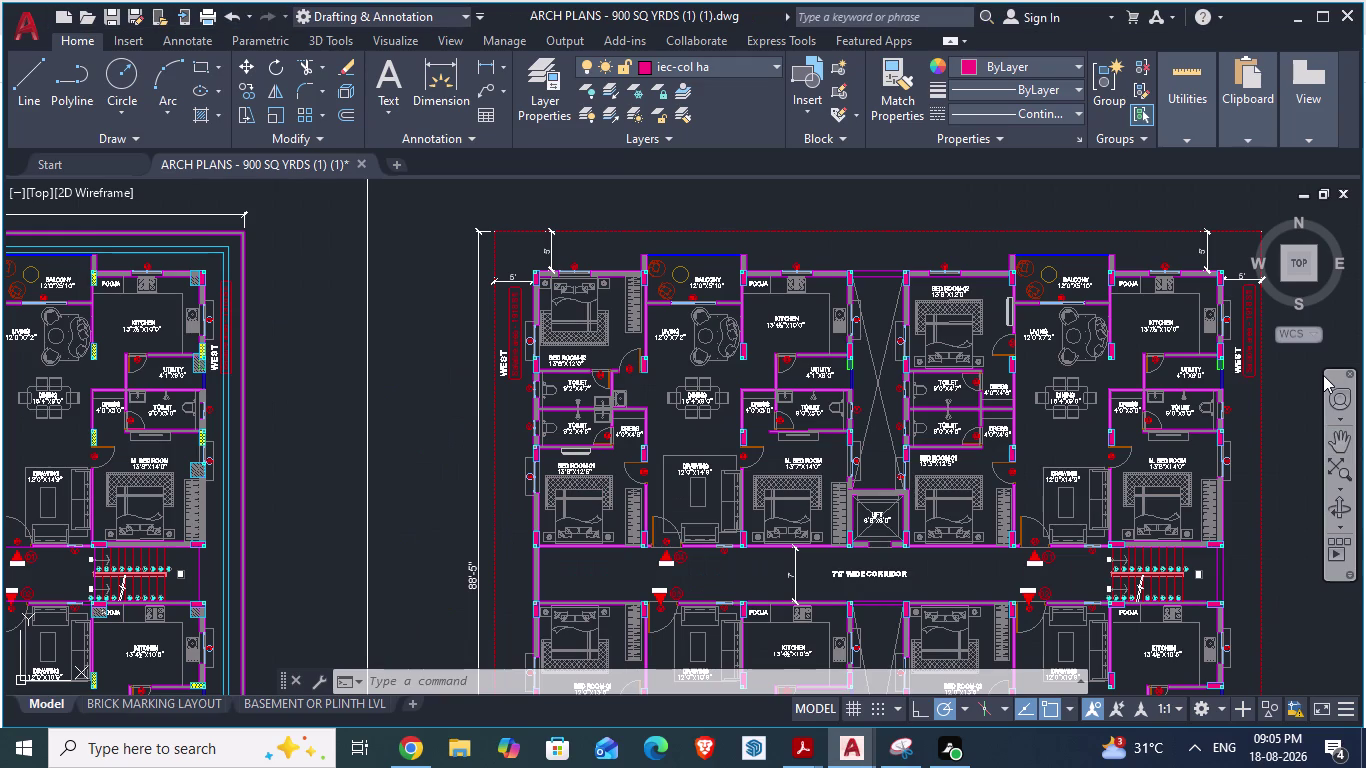
key(alt+Tab)
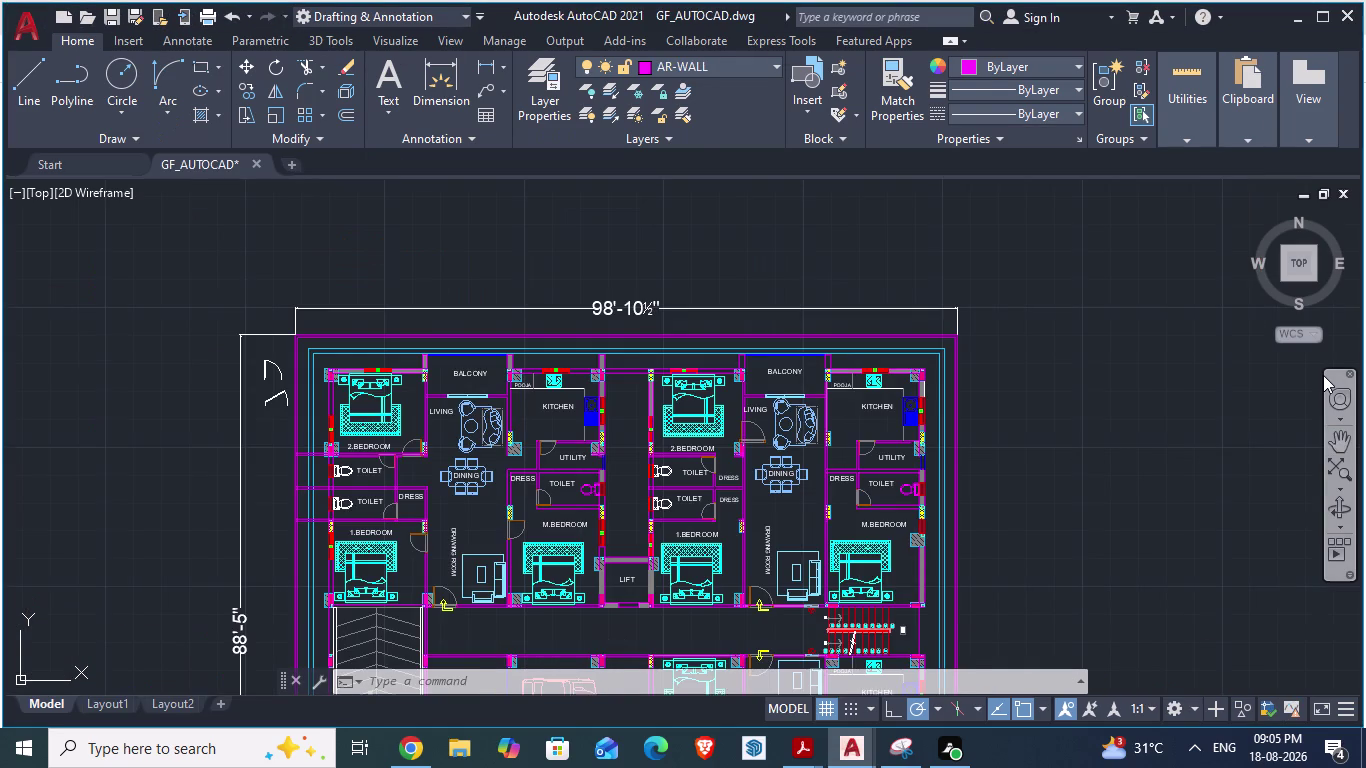
key(alt+Tab)
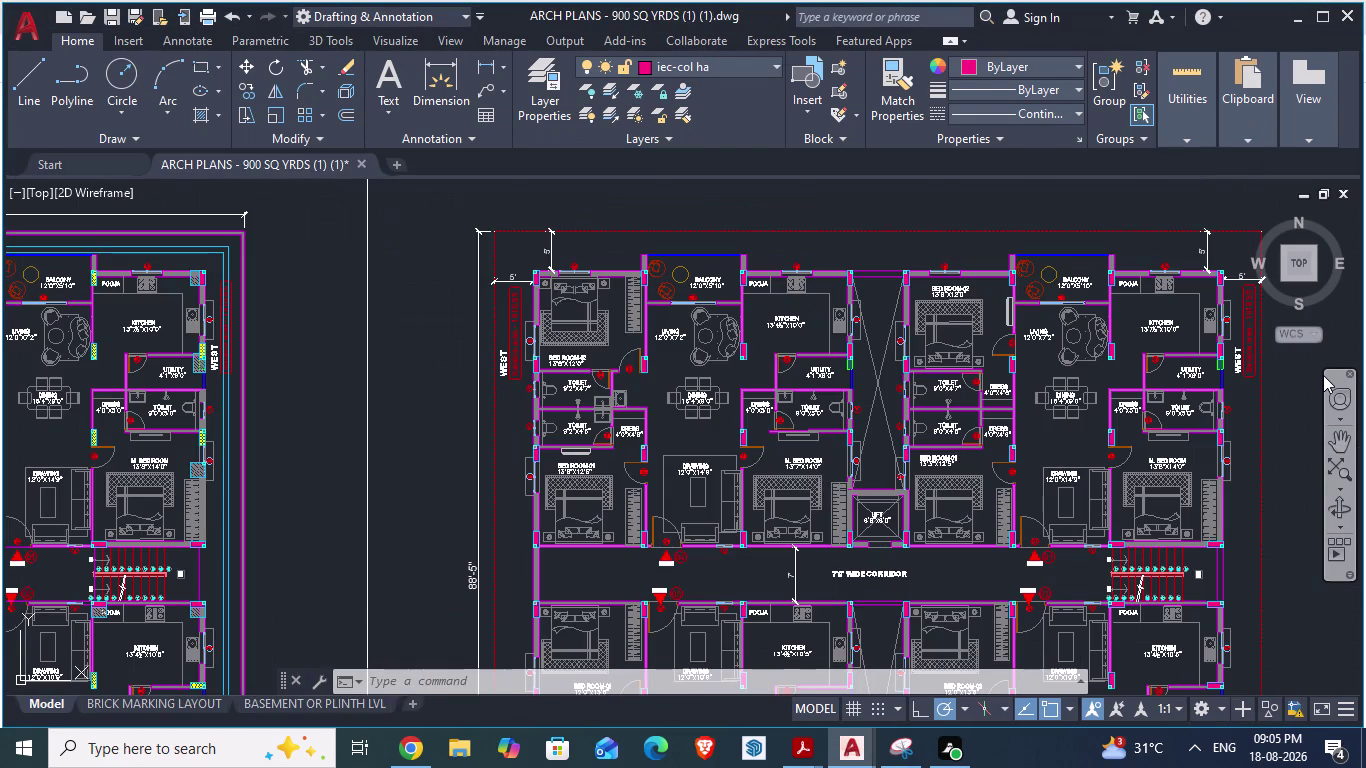
key(alt+Tab)
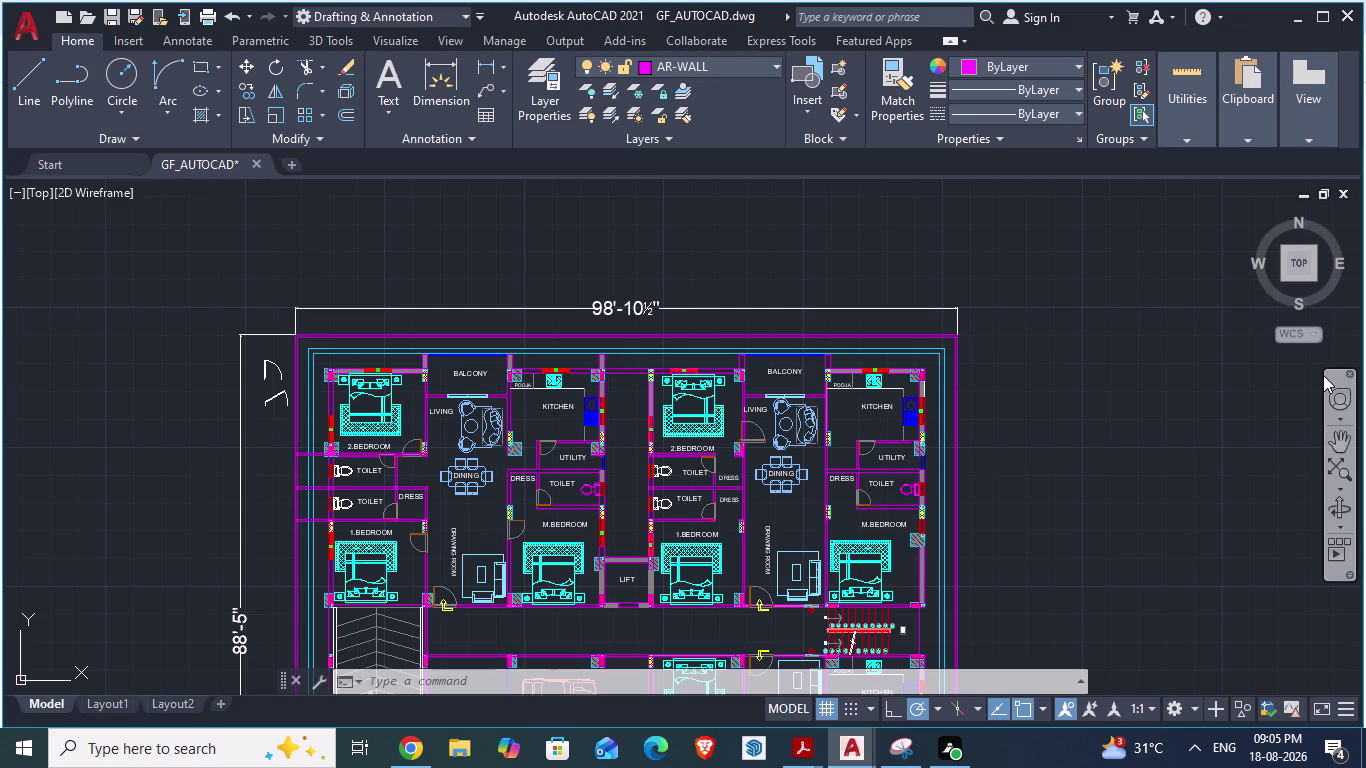
key(alt+Tab)
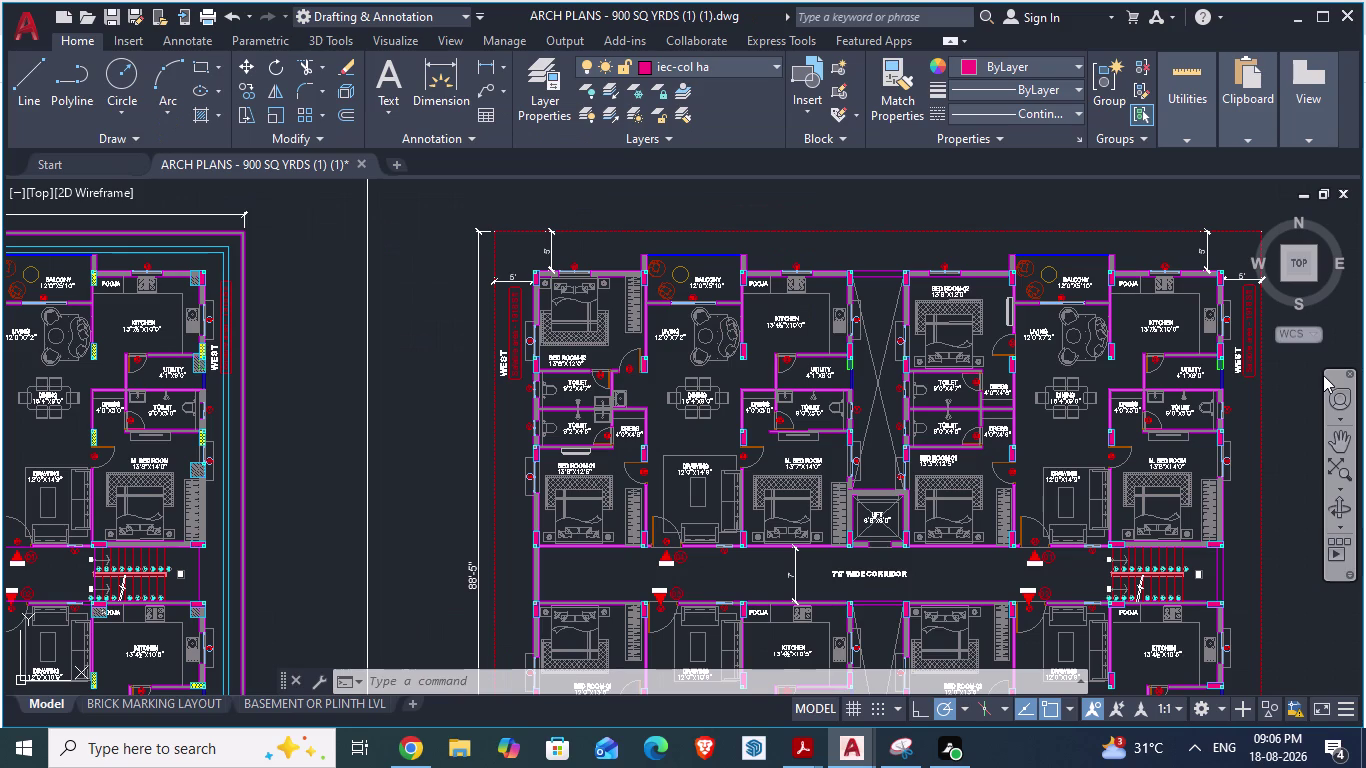
key(alt+Tab)
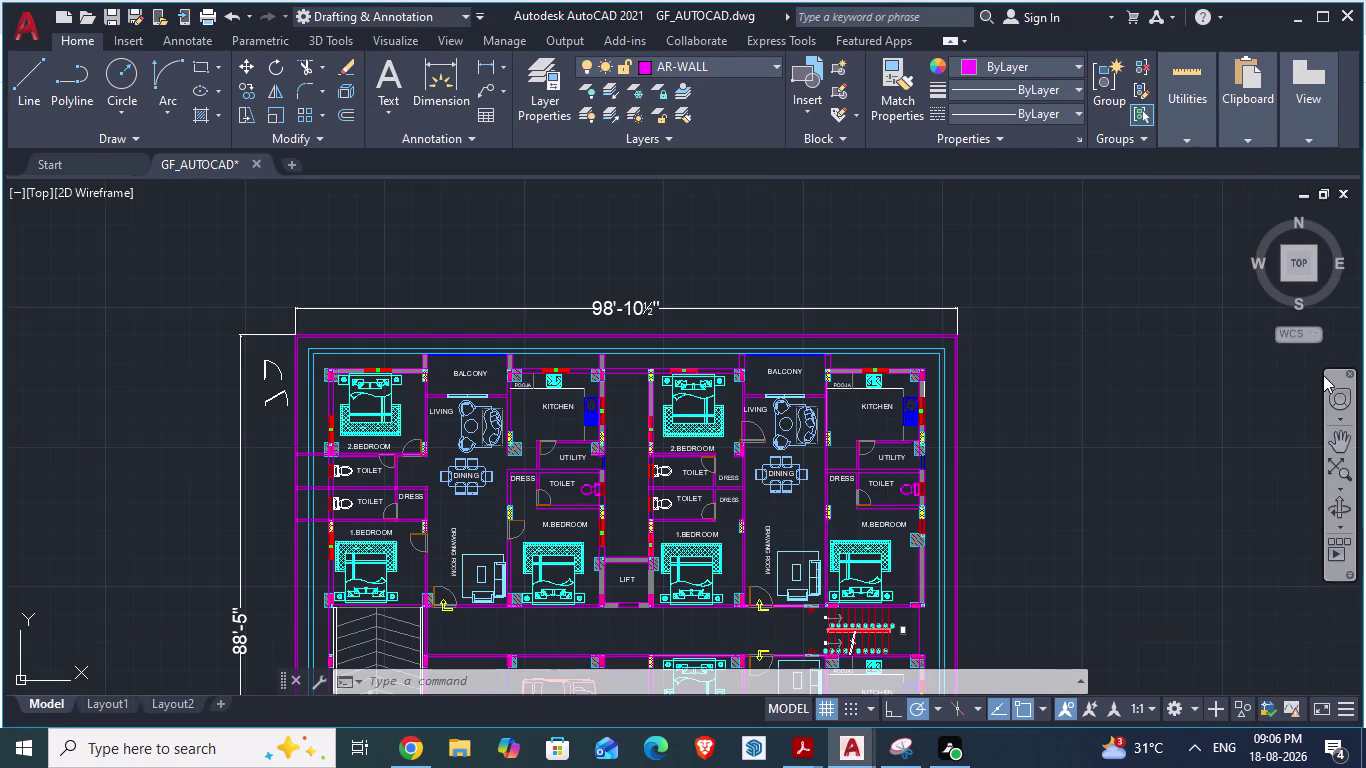
key(alt+Tab)
key(alt+Tab)
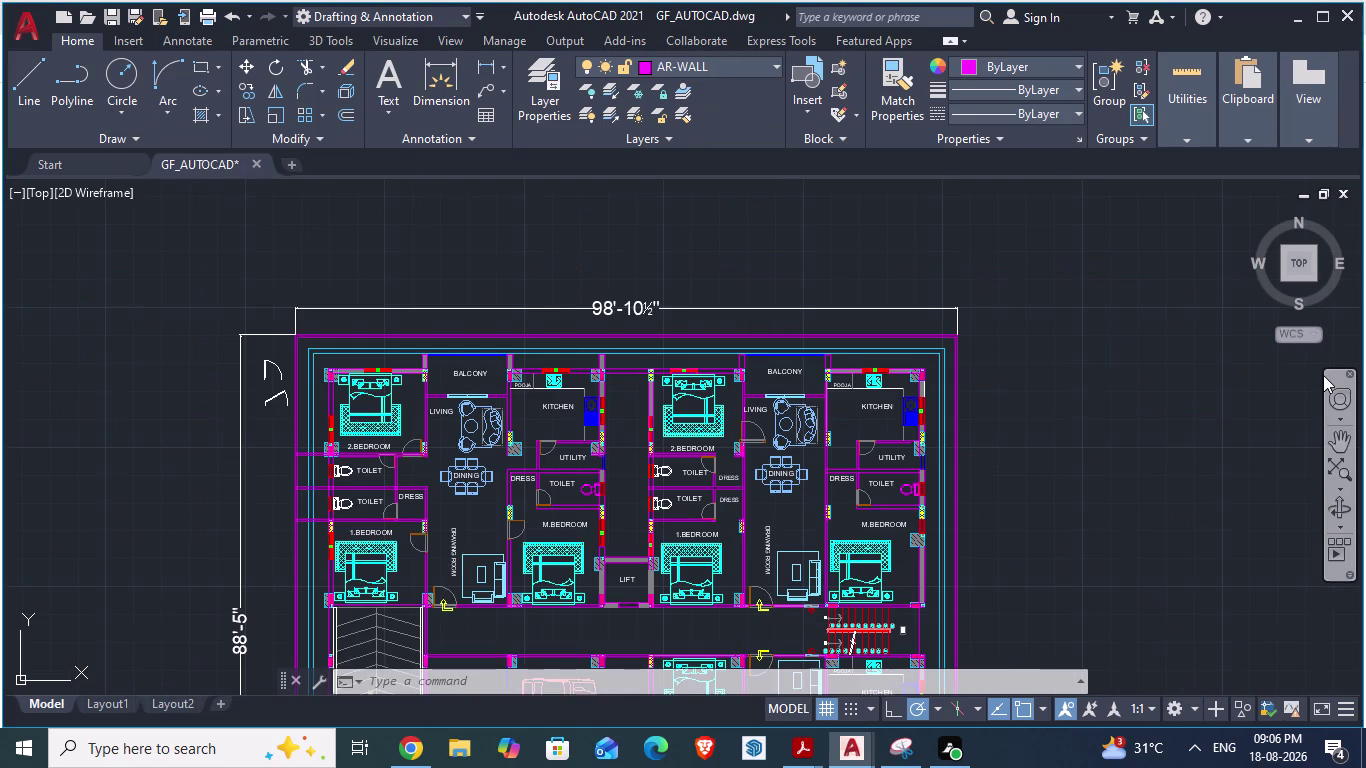
key(alt+Tab)
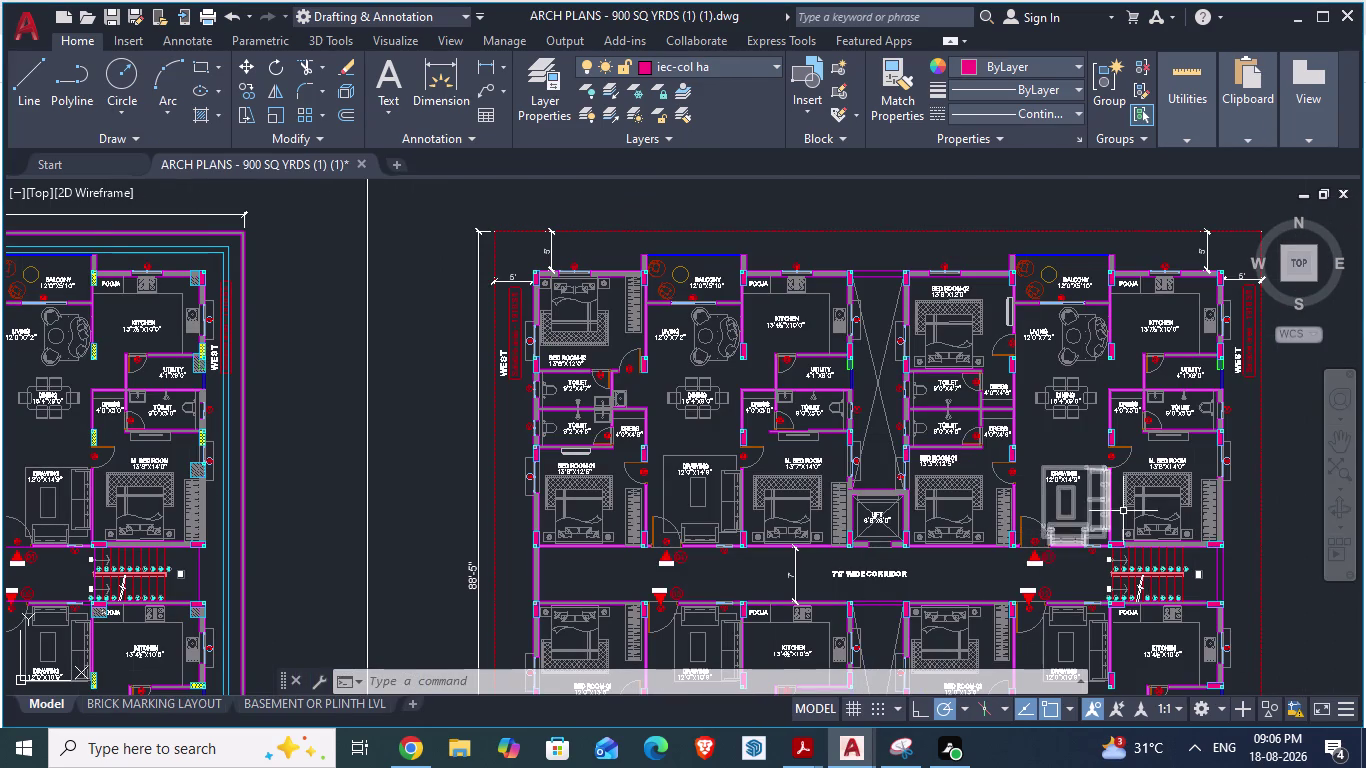
scroll(down, 3)
scroll(up, 3)
scroll(up, 3)
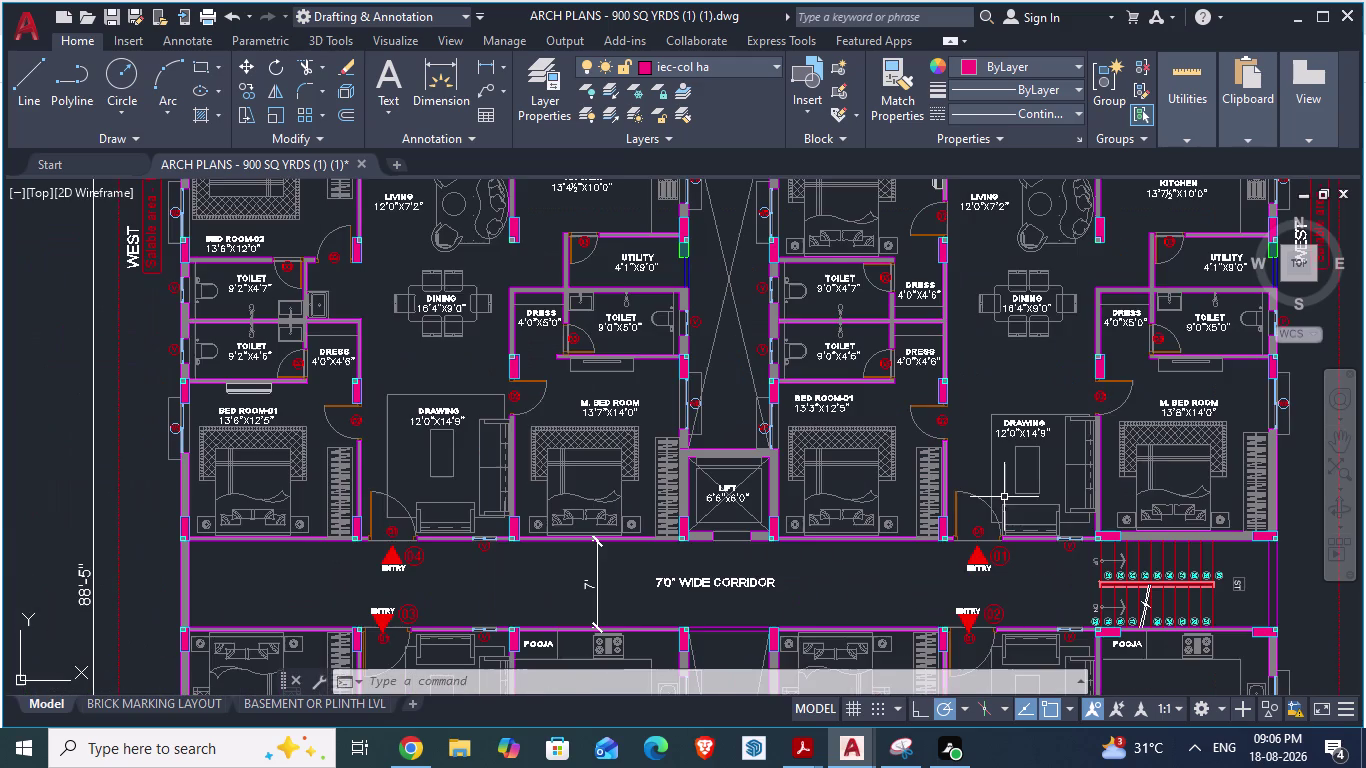
scroll(up, 3)
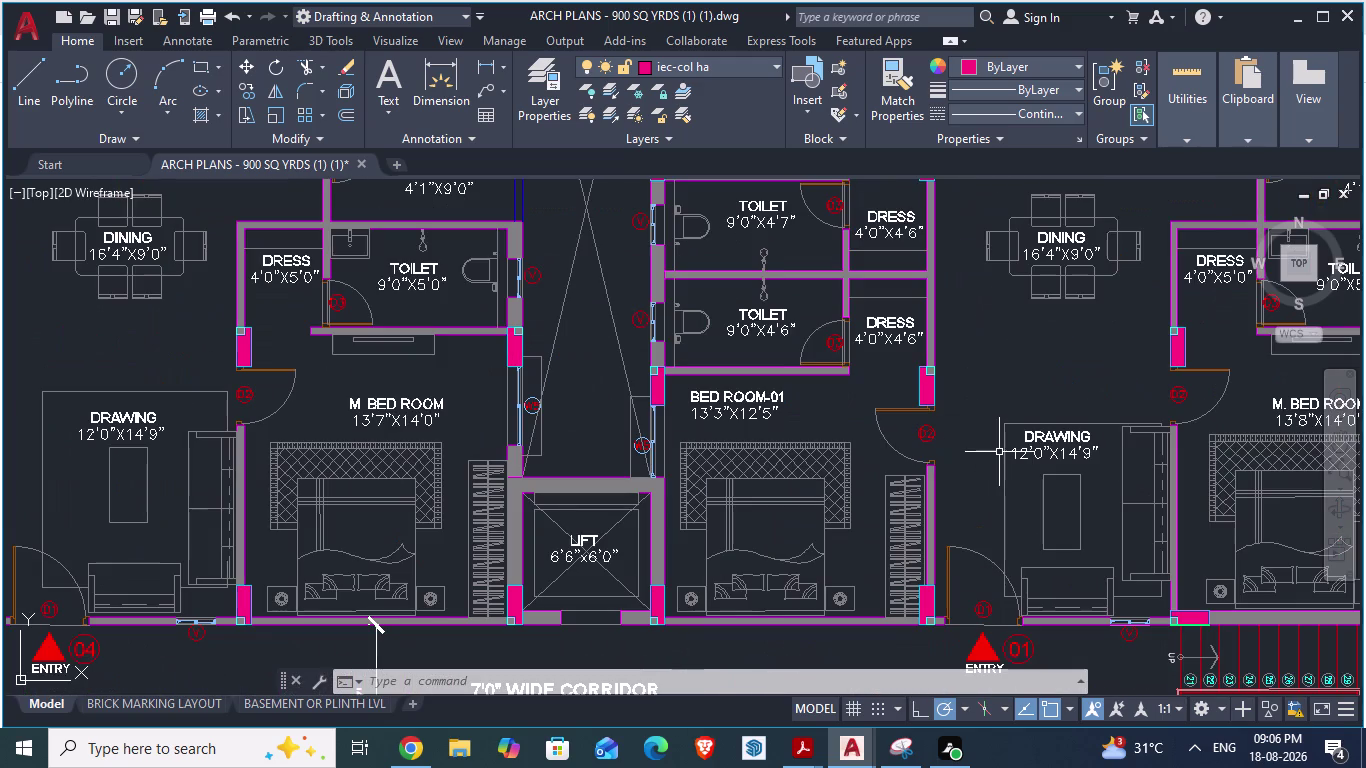
key(alt+Tab)
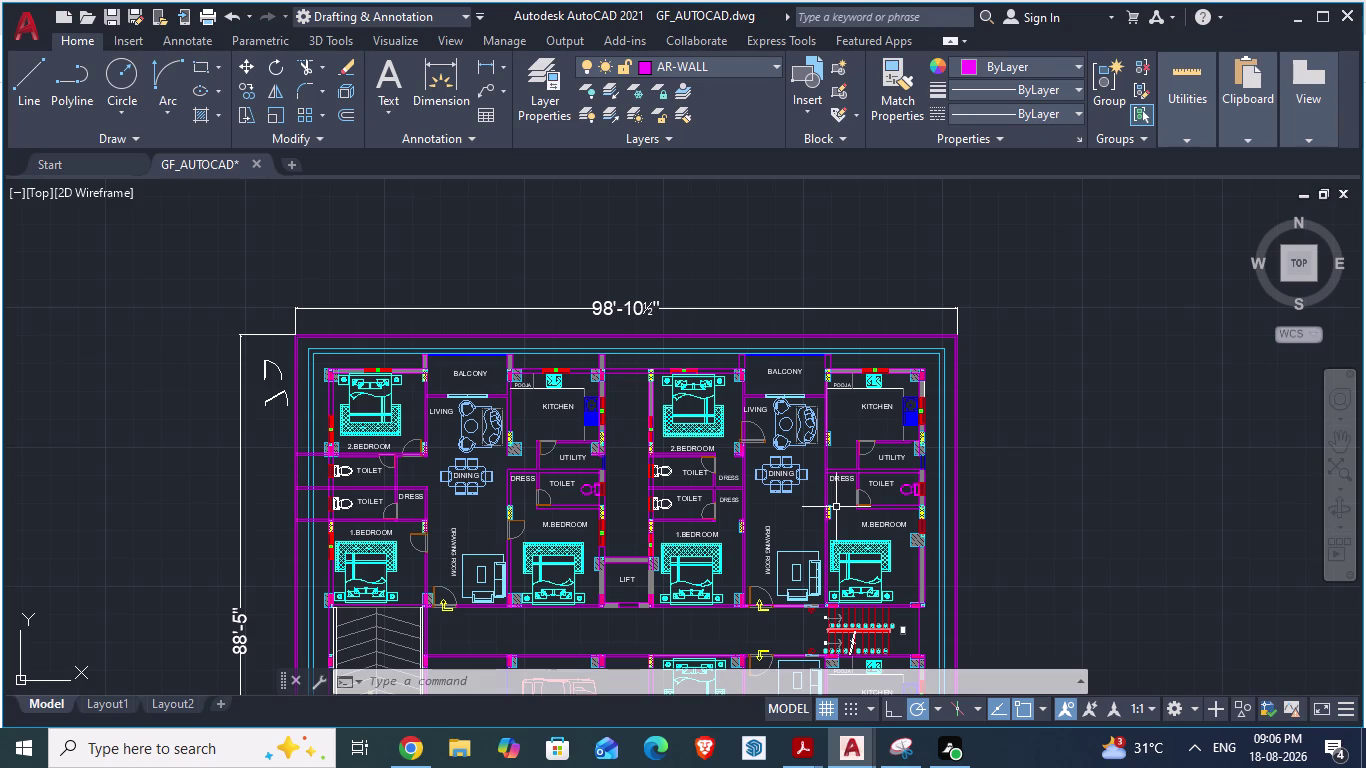
scroll(up, 3)
scroll(up, 3)
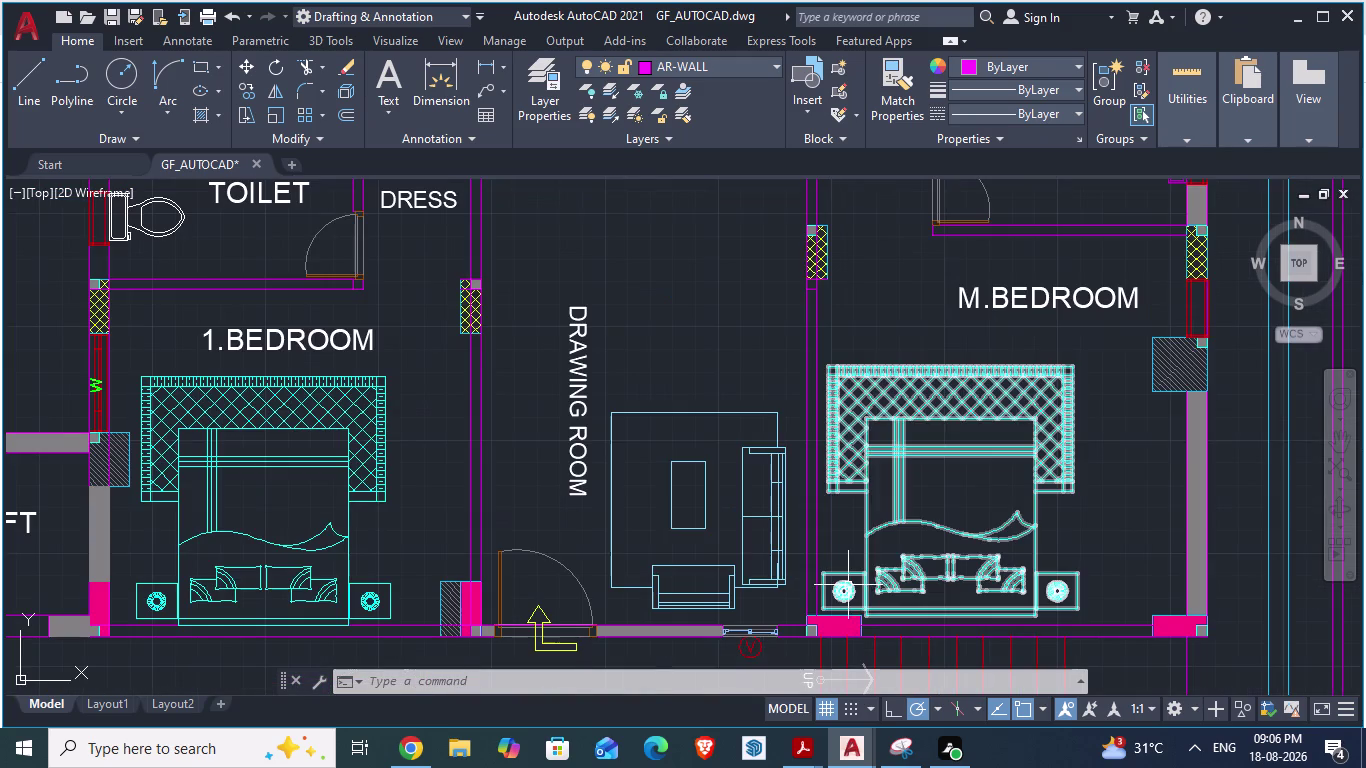
key(alt+Tab)
scroll(down, 3)
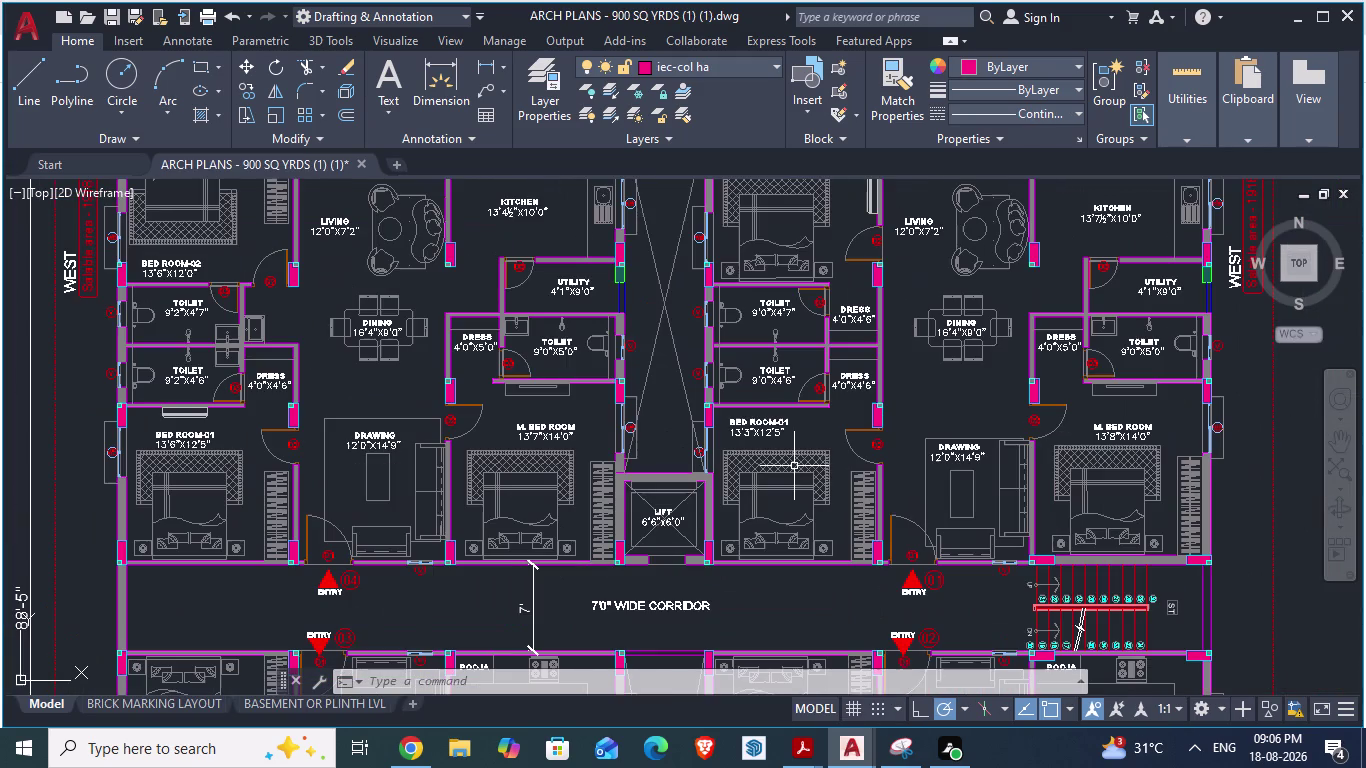
key(alt+Tab)
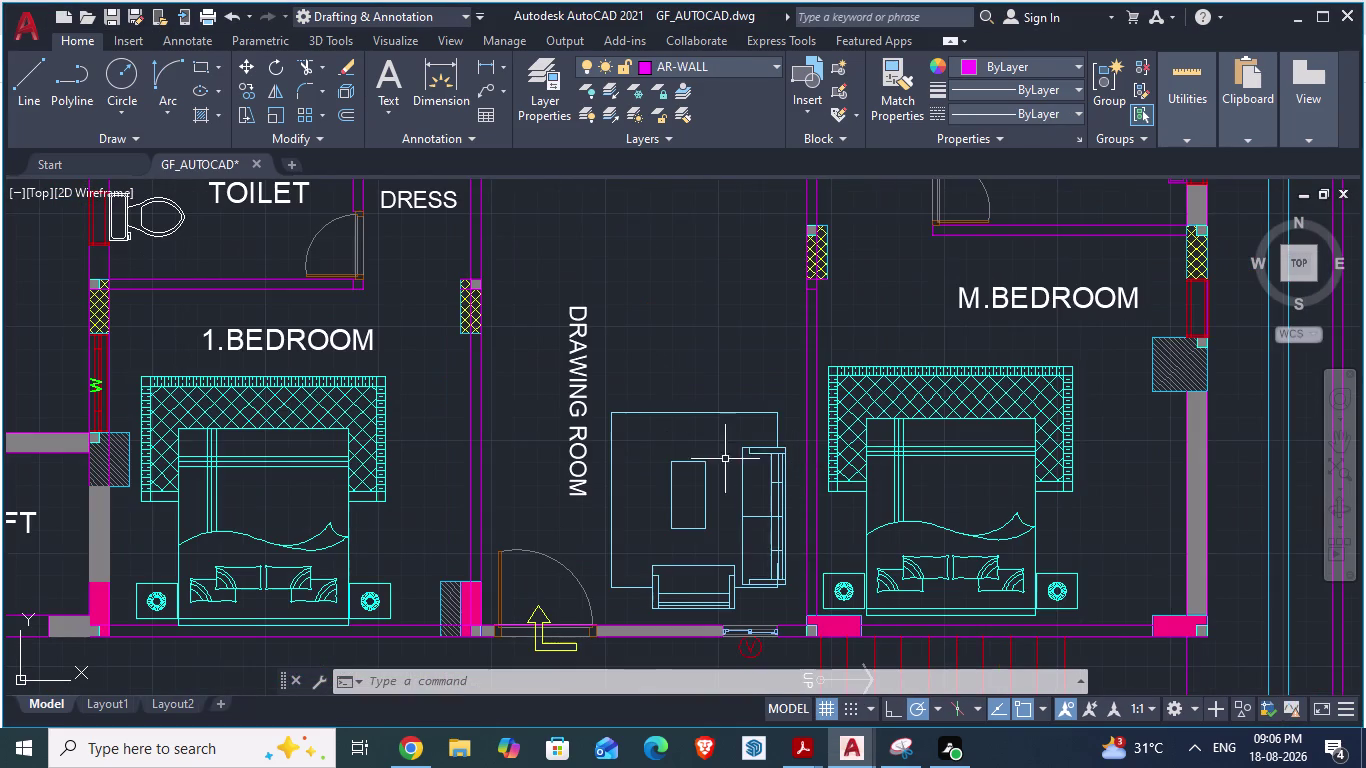
scroll(down, 3)
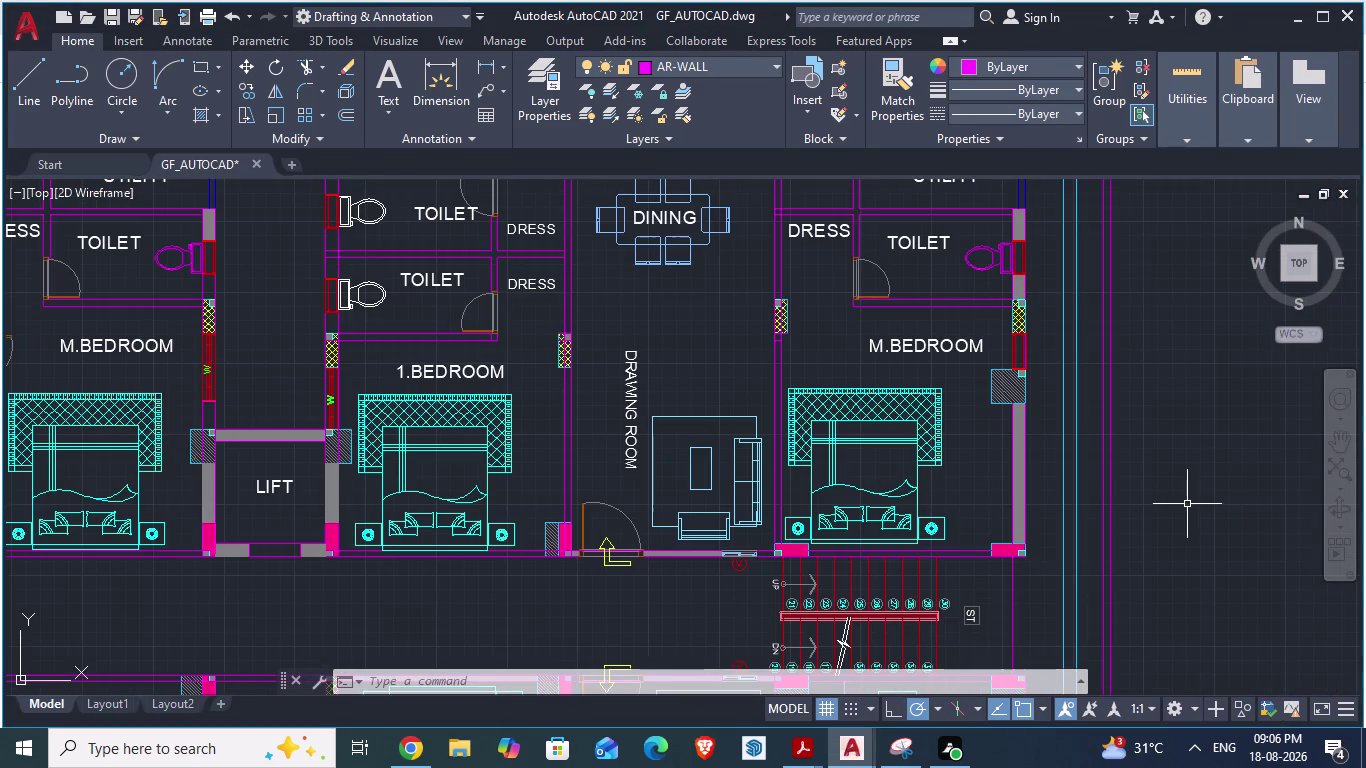
key(alt+Tab)
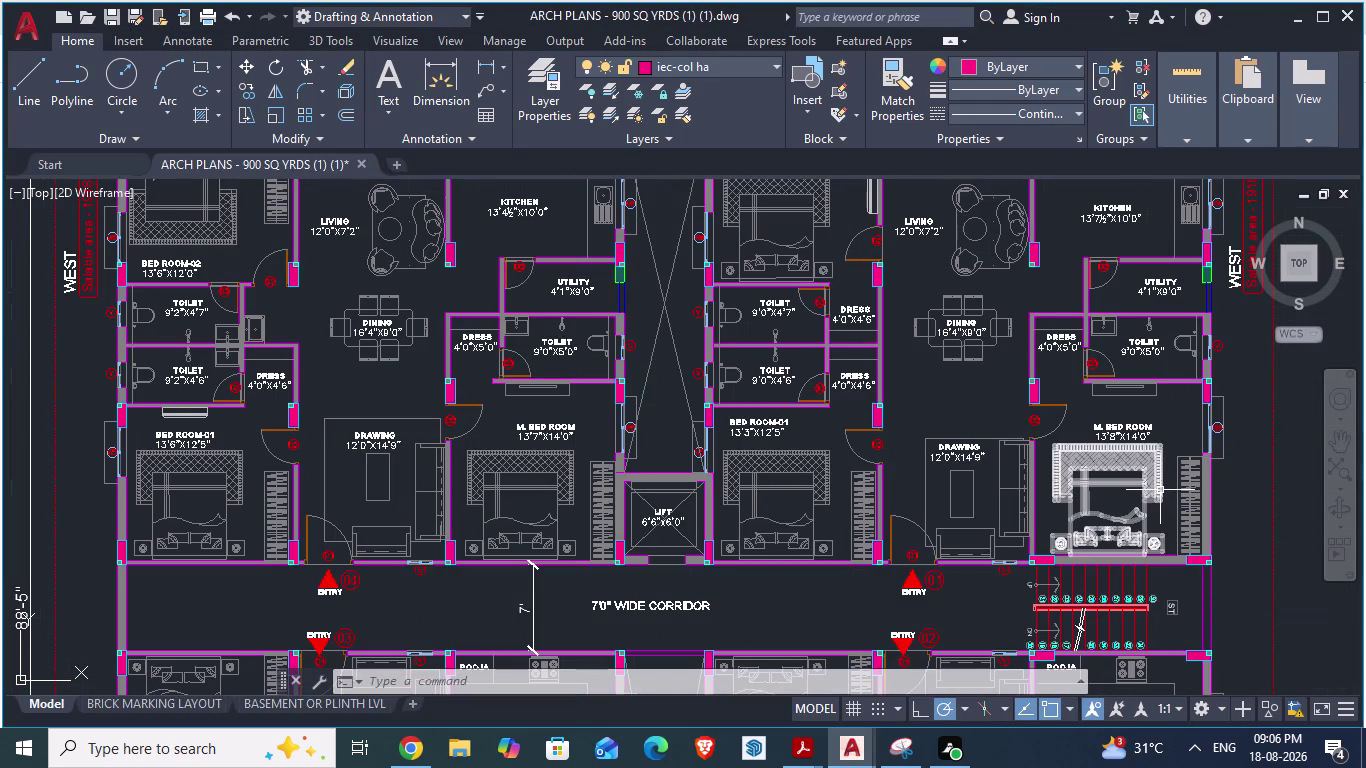
scroll(down, 3)
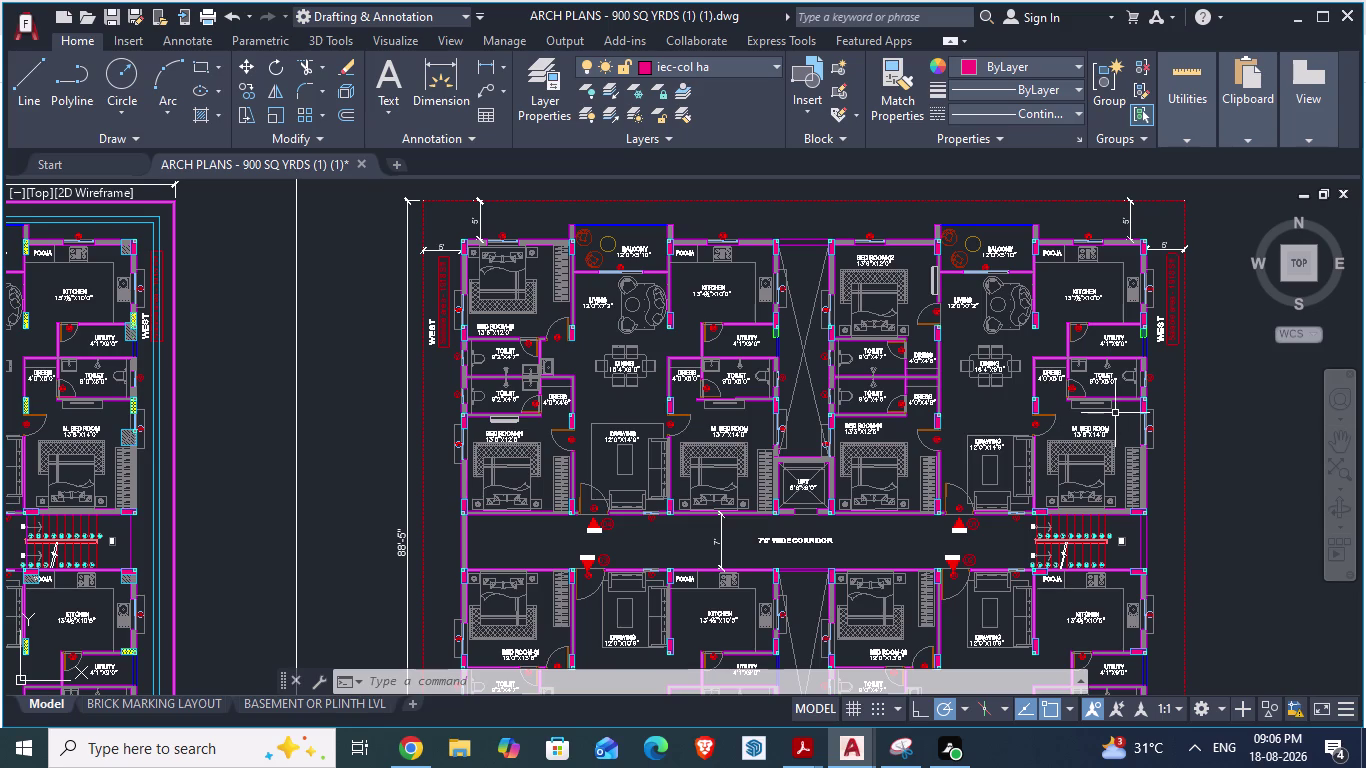
key(alt+Tab)
scroll(down, 3)
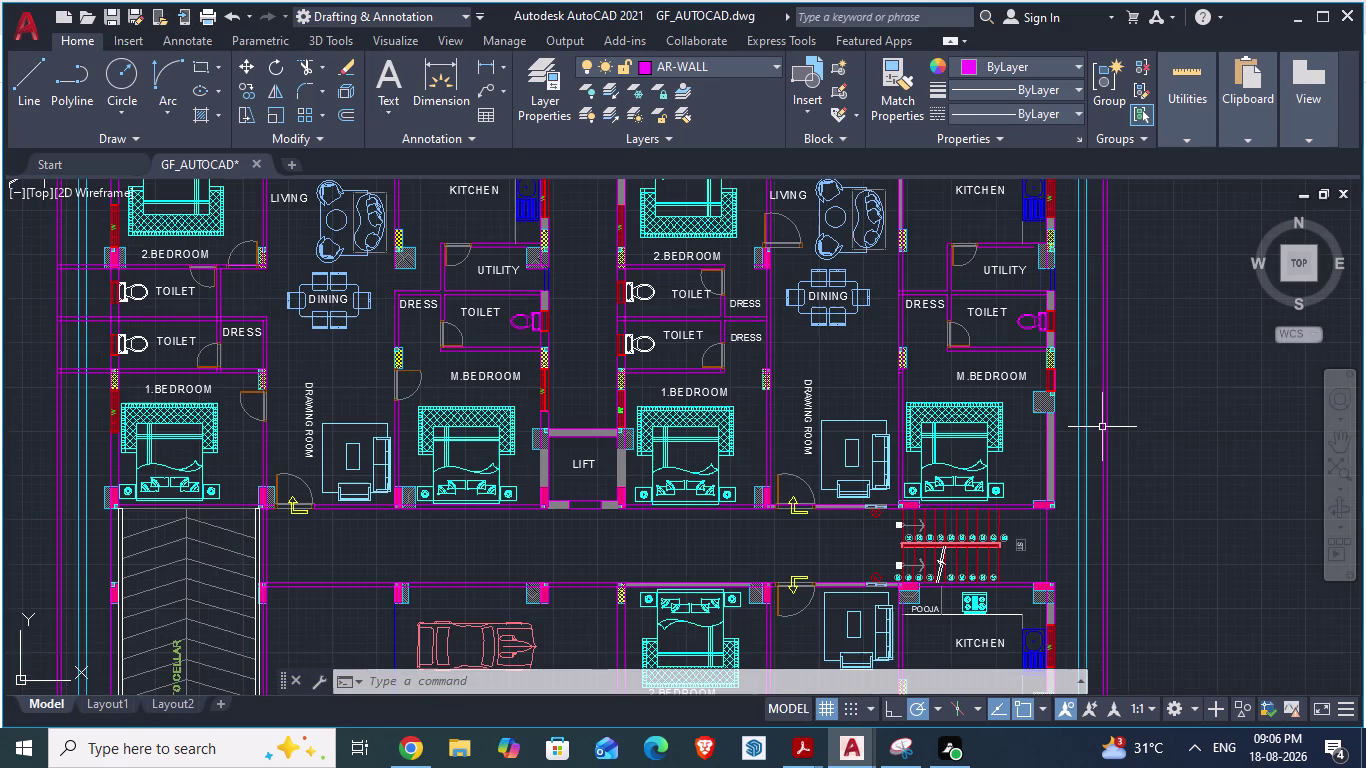
scroll(up, 3)
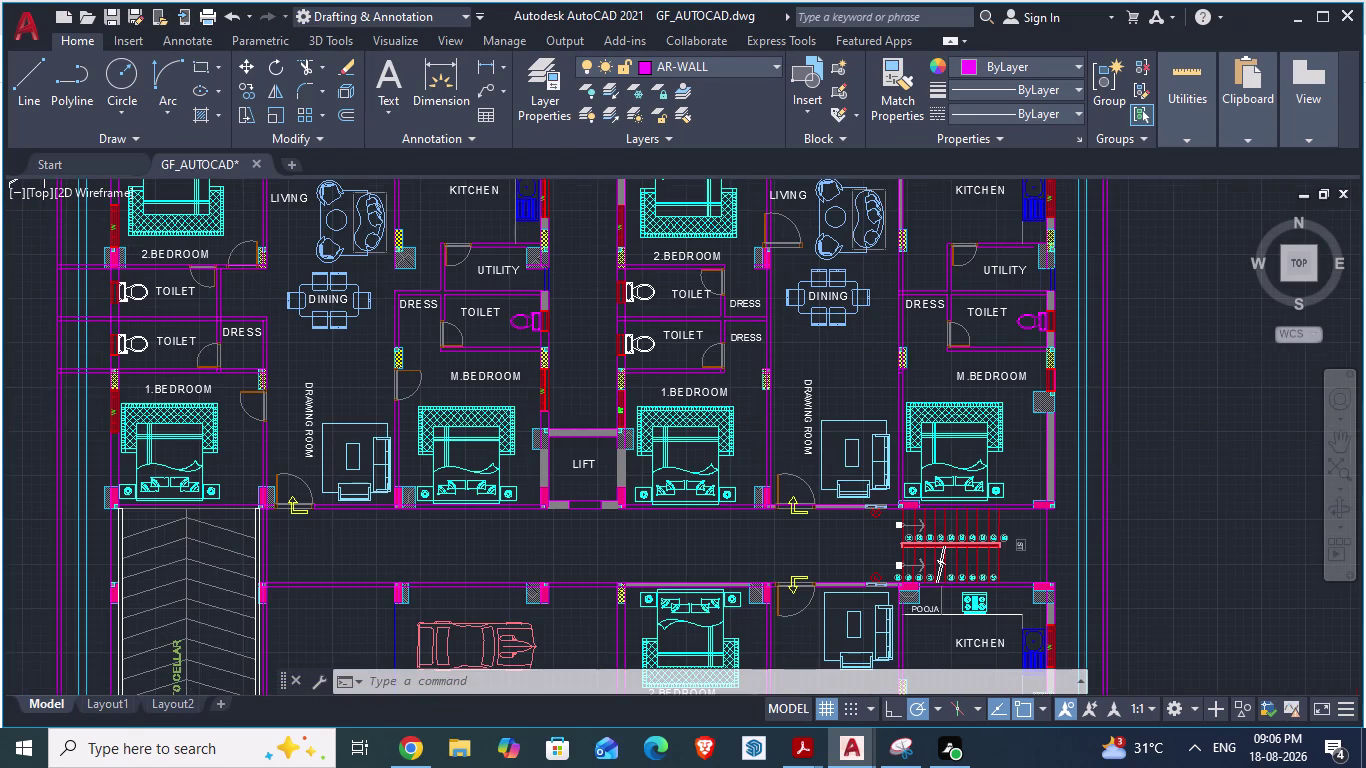
scroll(up, 3)
scroll(down, 3)
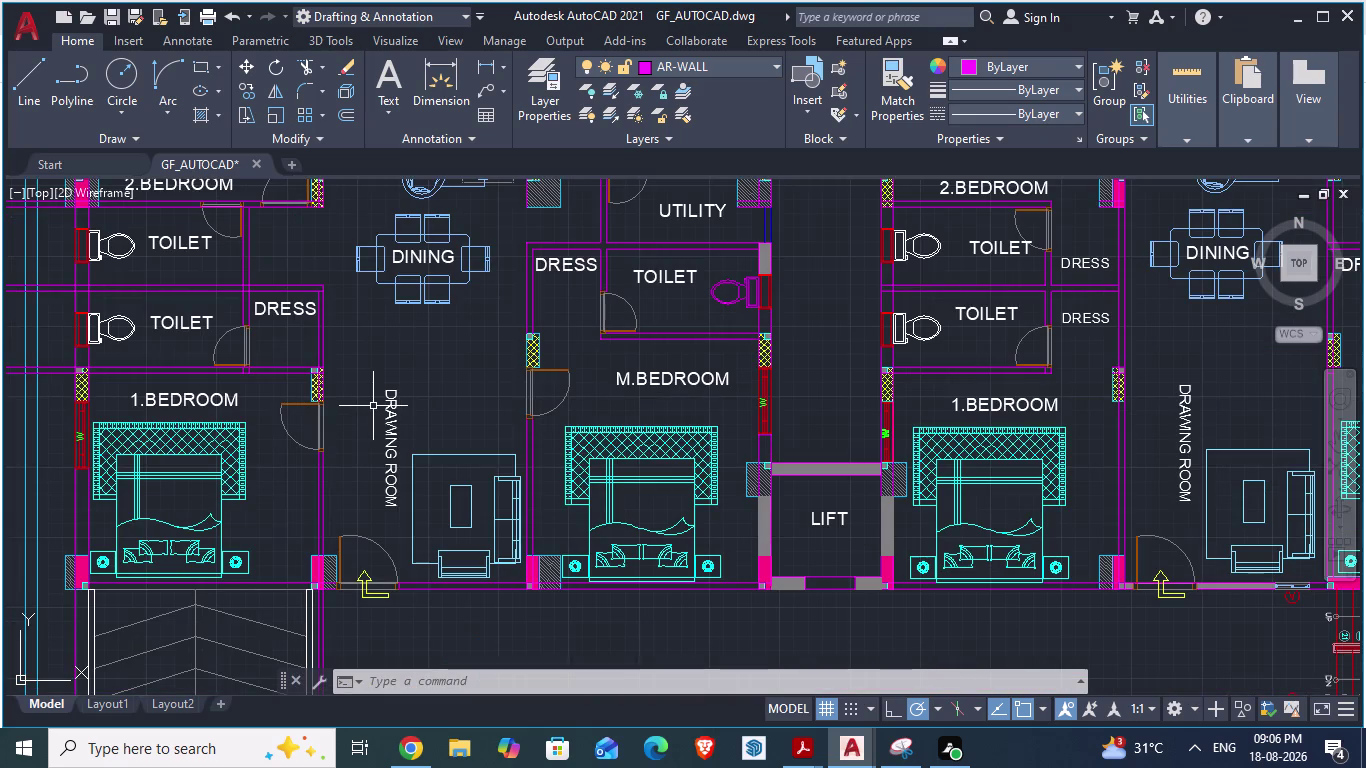
click(288, 404)
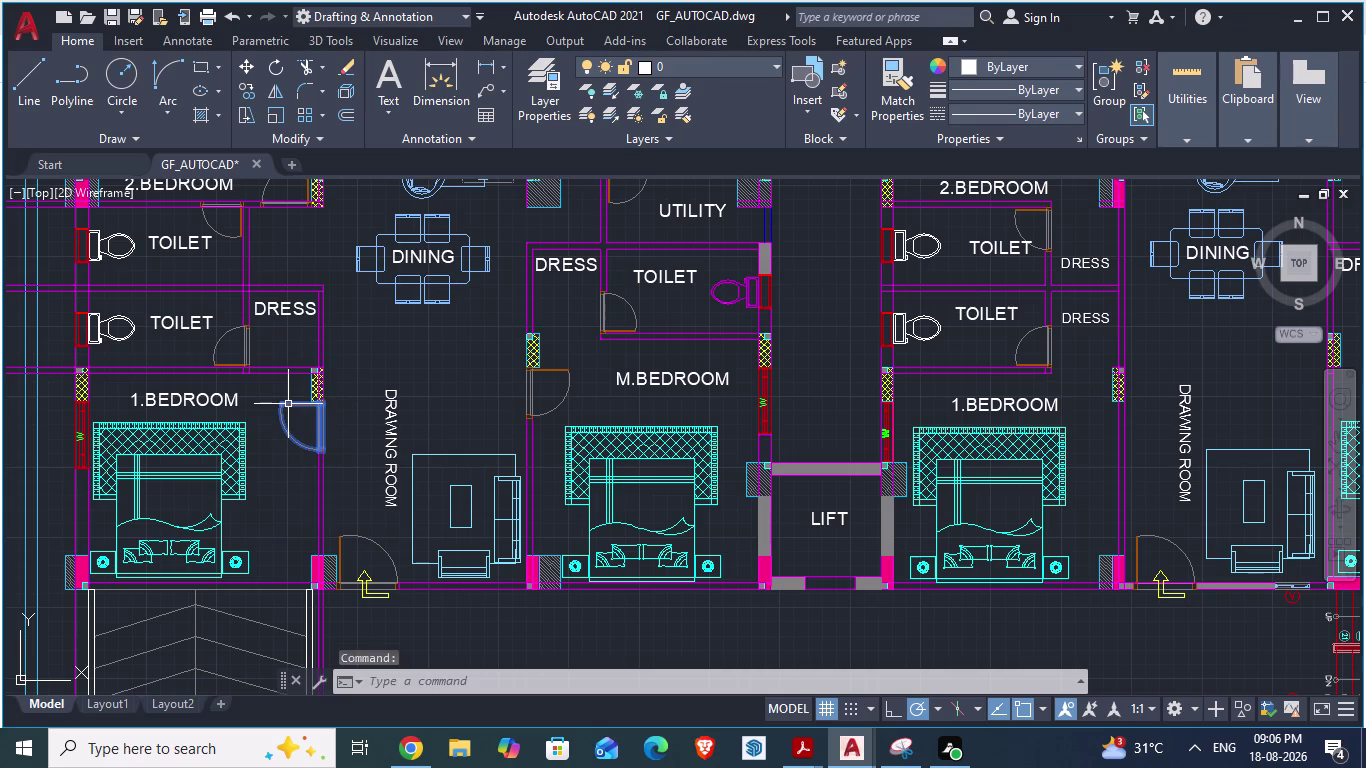
Copy and paste the bedroom door, then undo the misplaced copy.
key(ctrl+c)
key(ctrl+v)
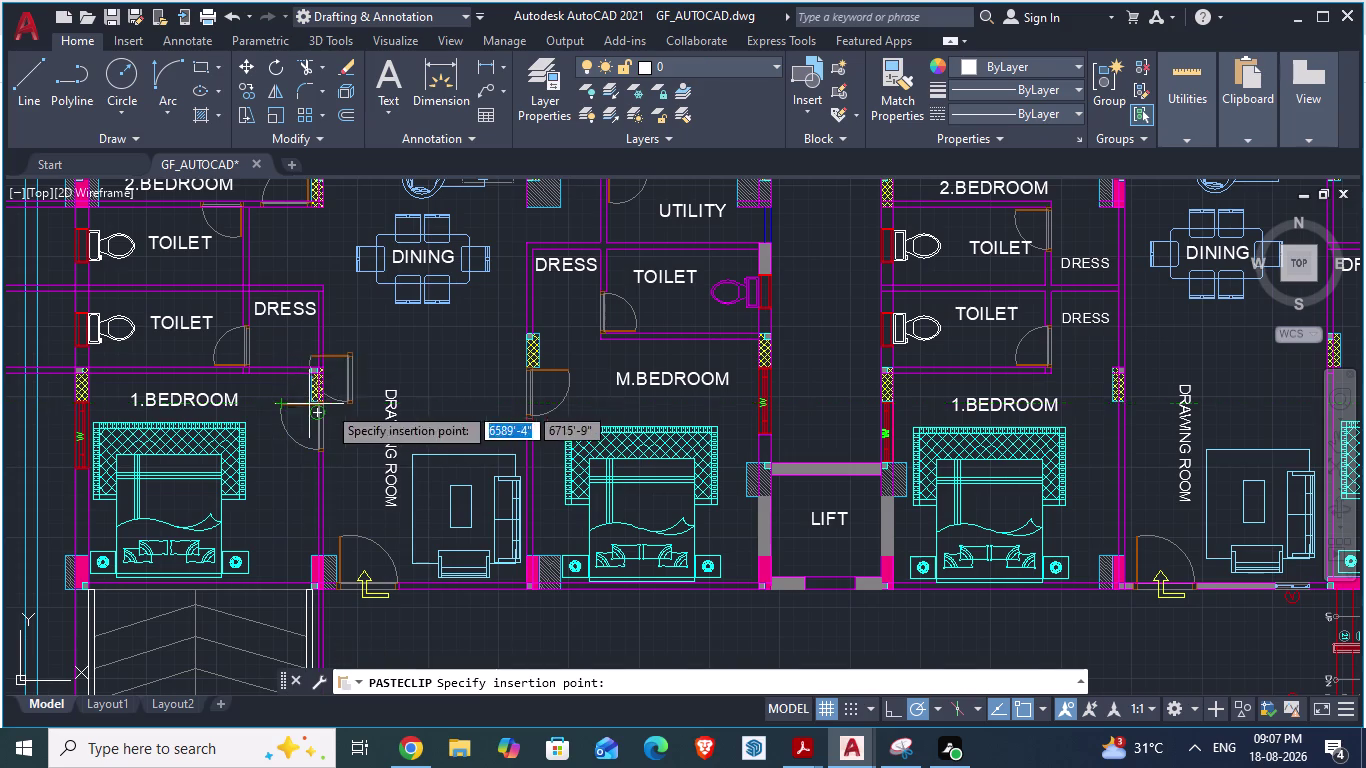
drag(345, 405, 396, 394)
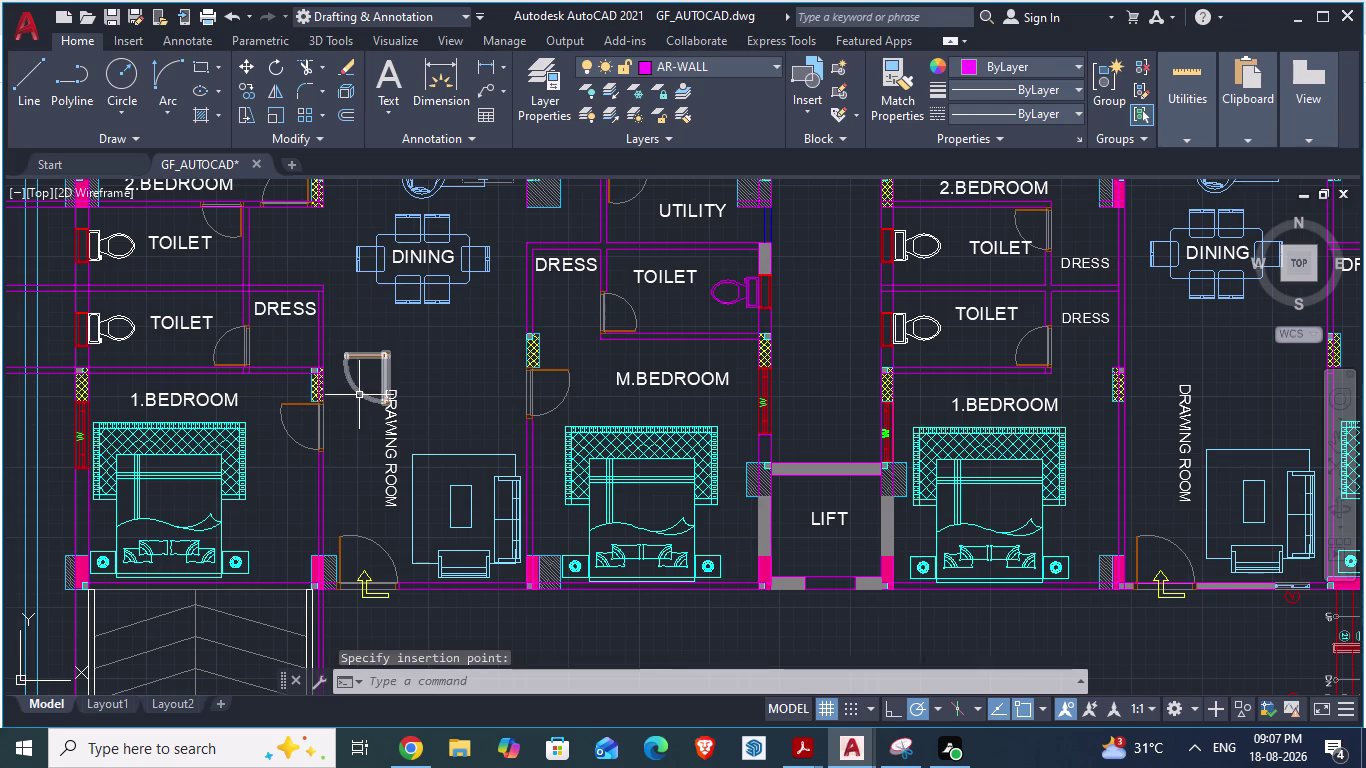
key(ctrl+z)
Paste a new door copy into the wall opening between 1.BEDROOM and the drawing room.
click(301, 404)
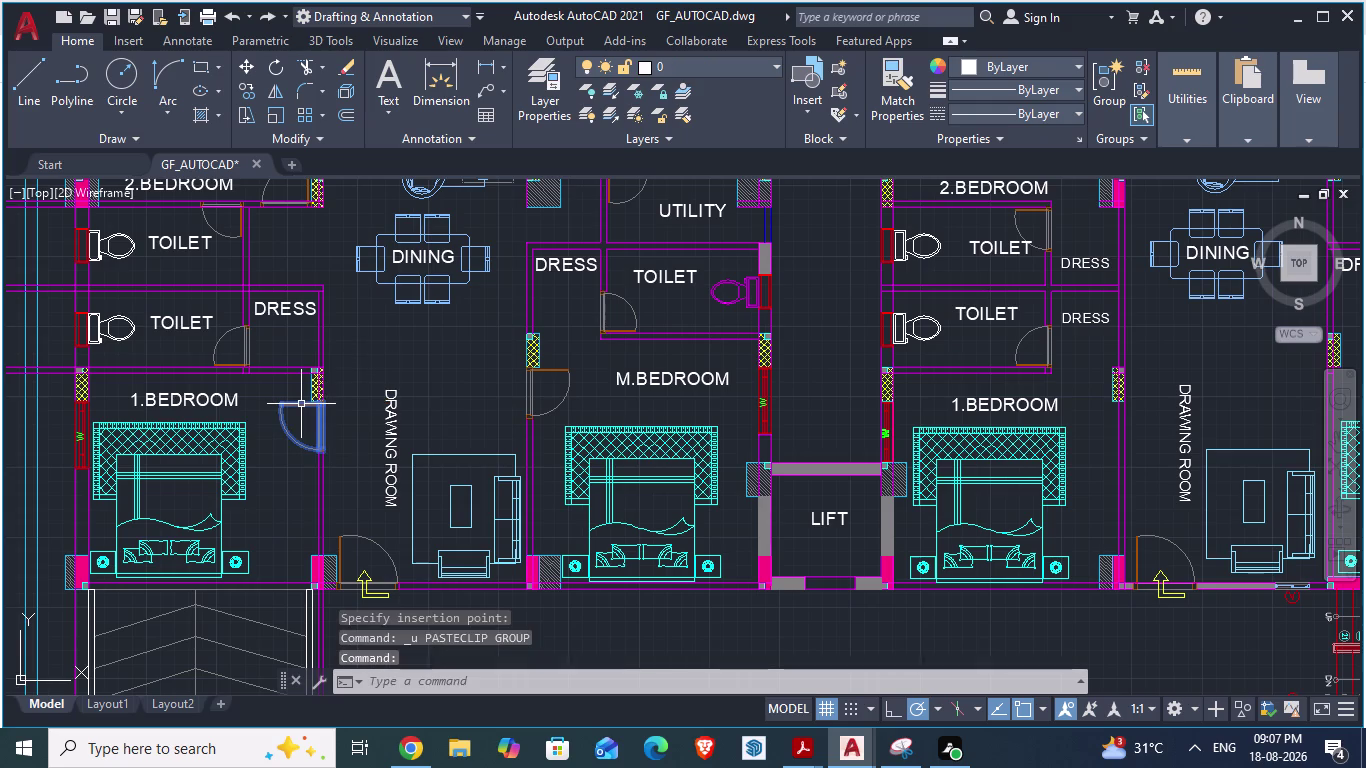
key(ctrl+c)
key(ctrl+v)
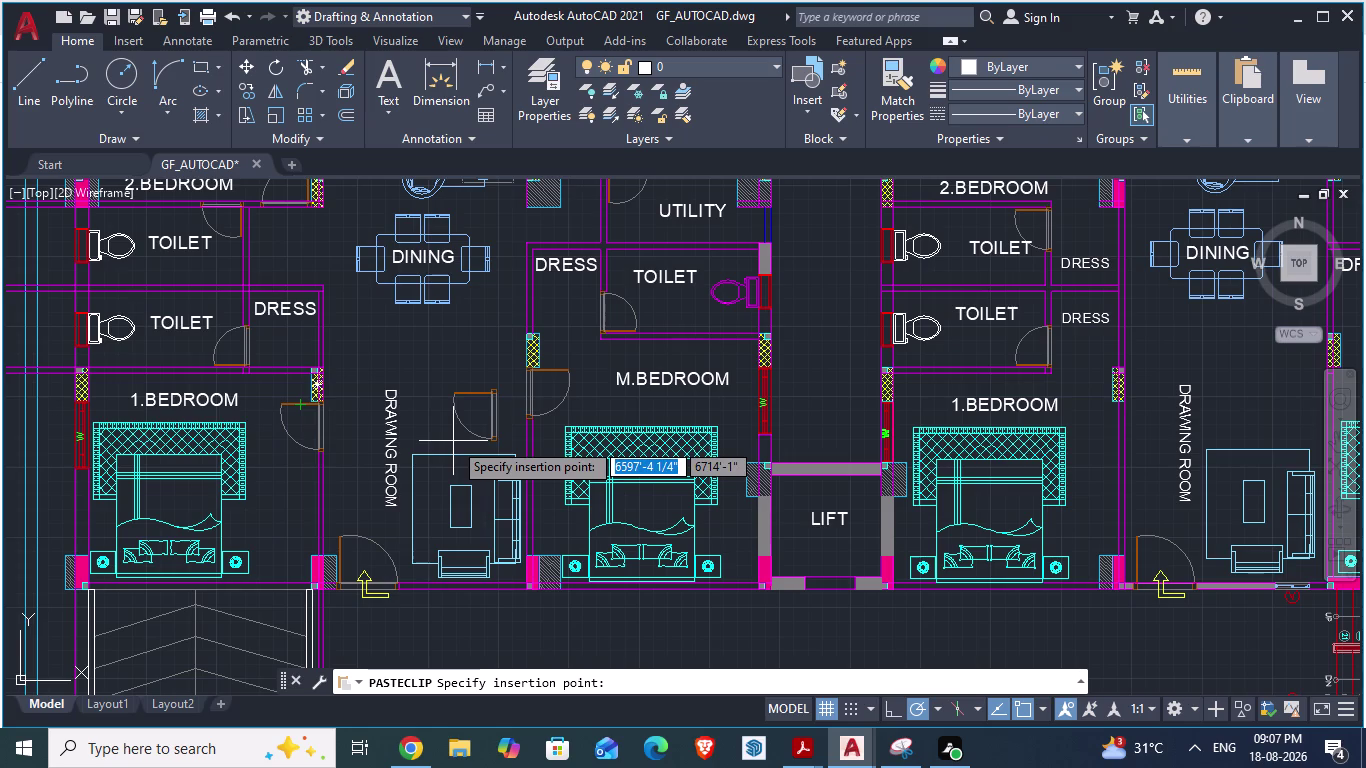
scroll(up, 3)
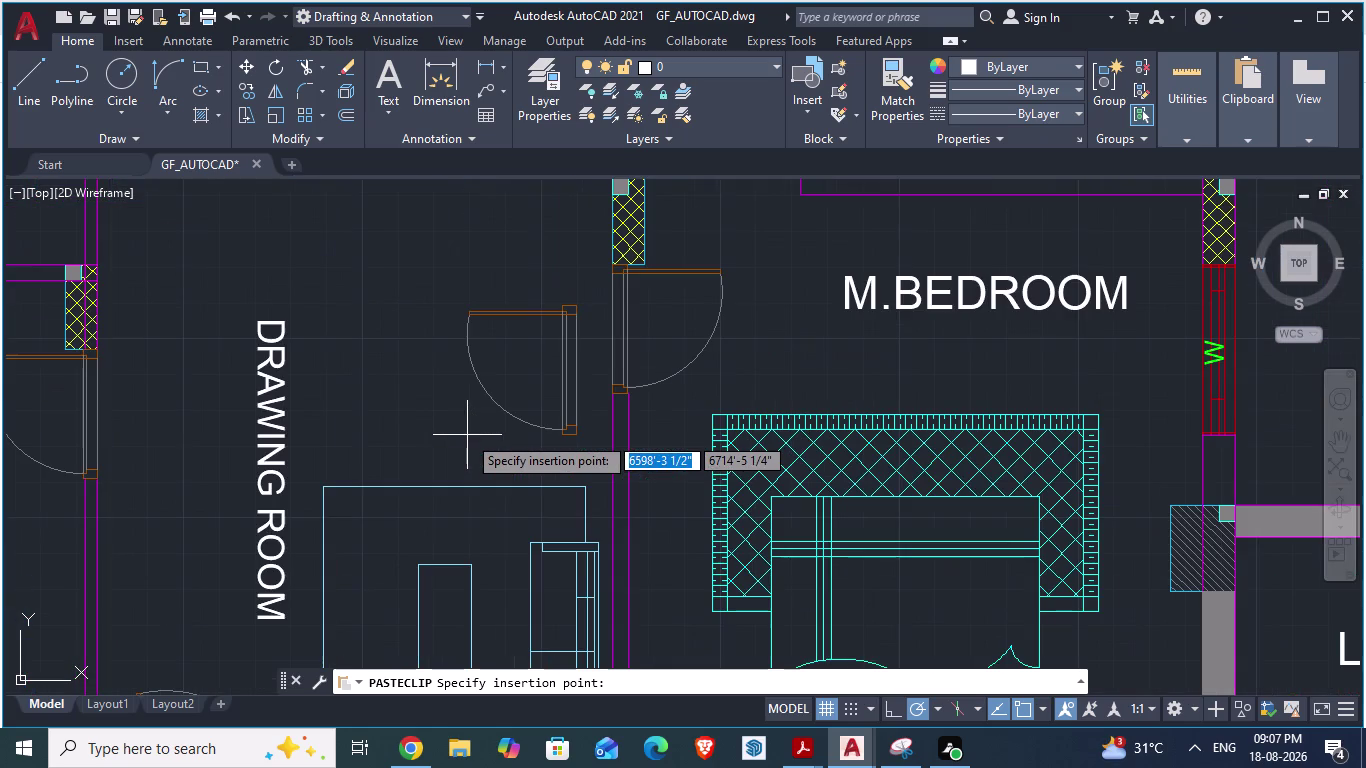
scroll(down, 3)
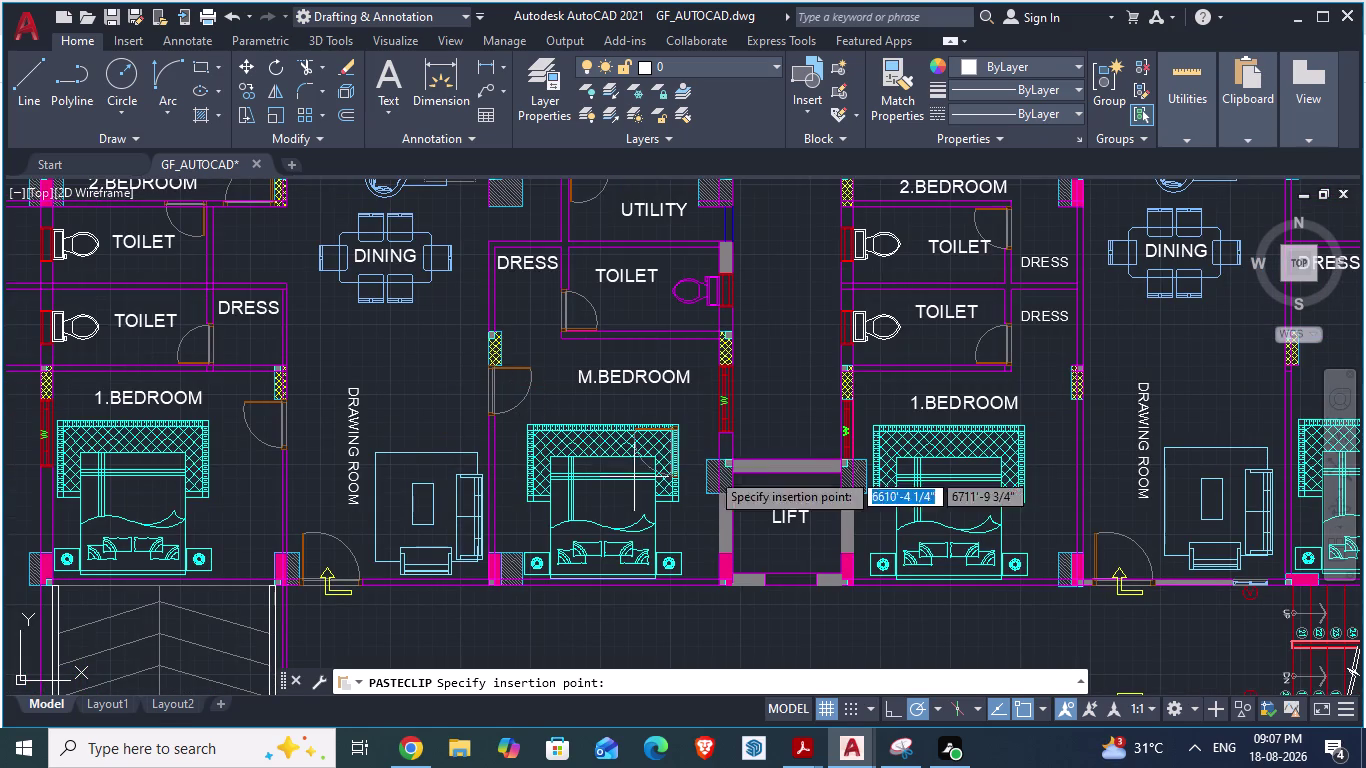
scroll(up, 3)
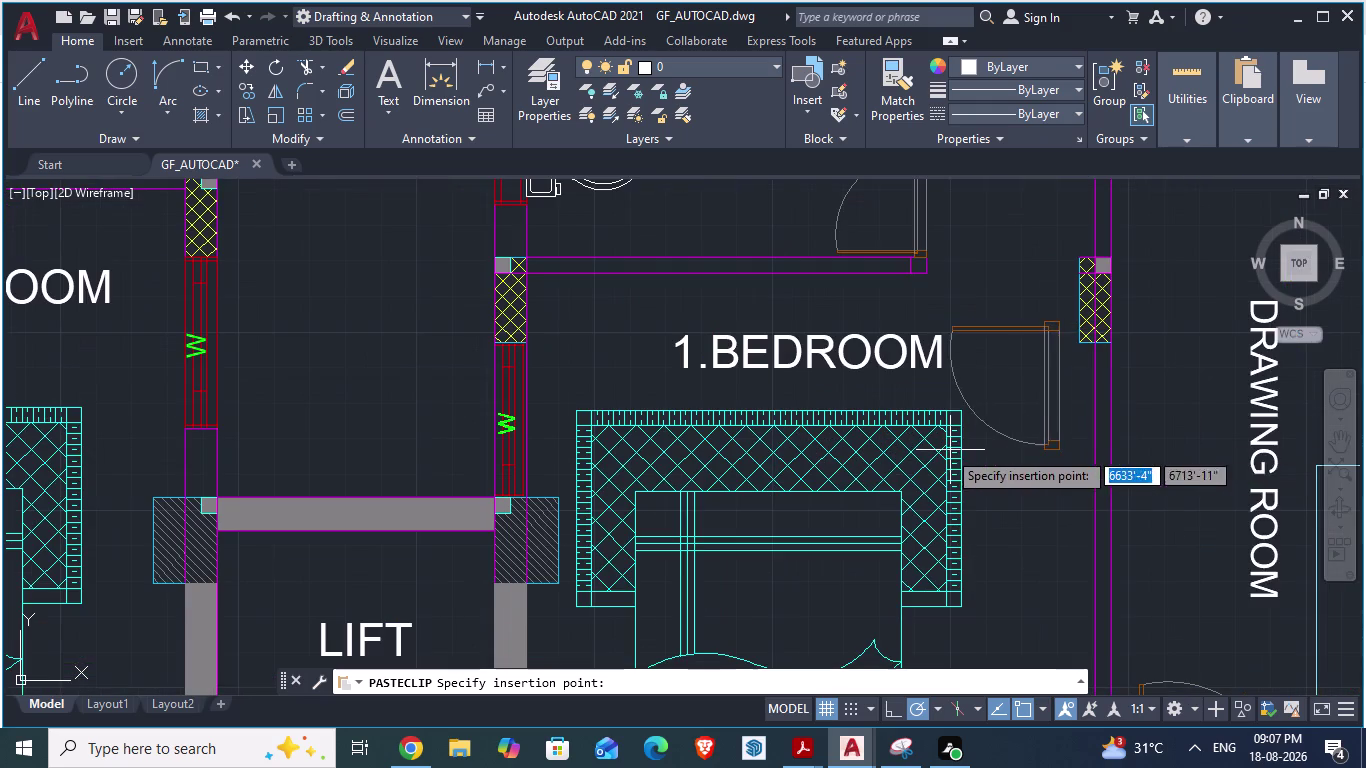
click(1012, 474)
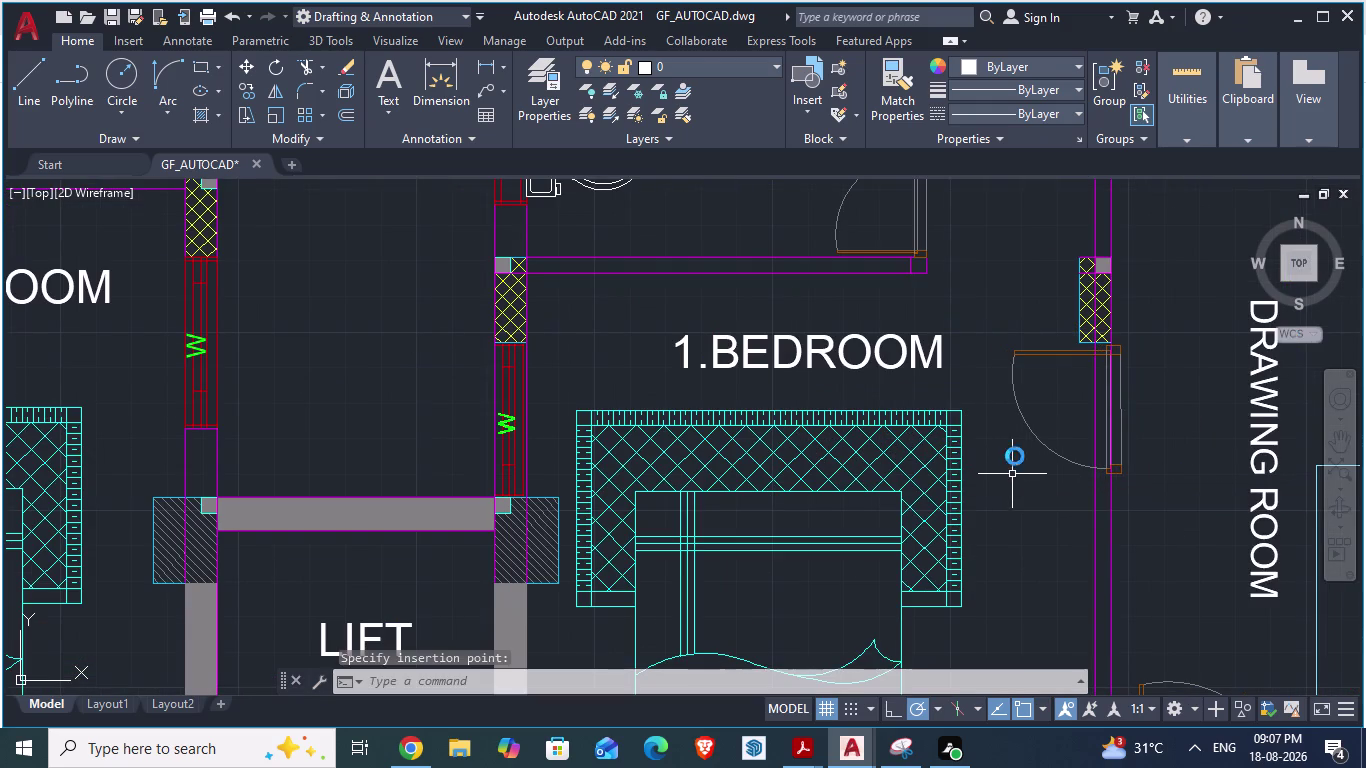
scroll(down, 3)
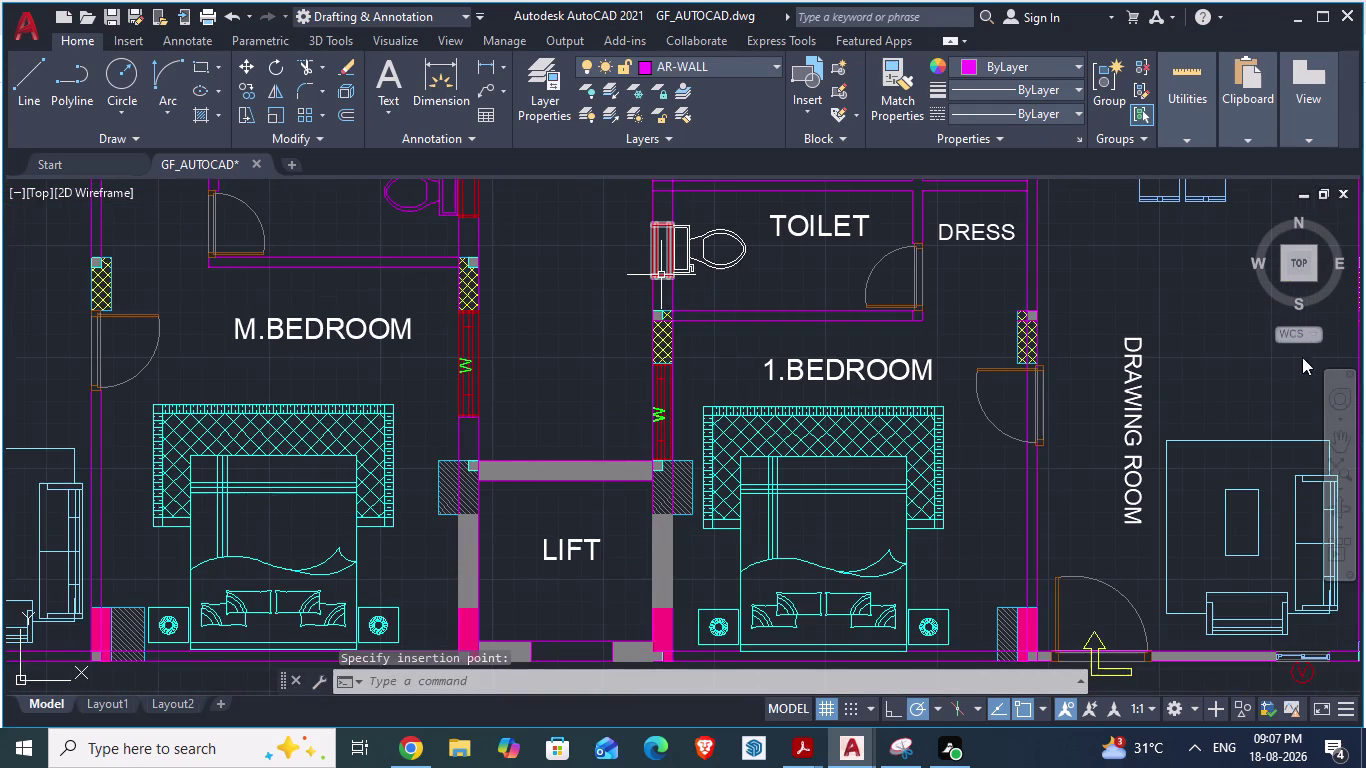
scroll(up, 3)
scroll(up, 3)
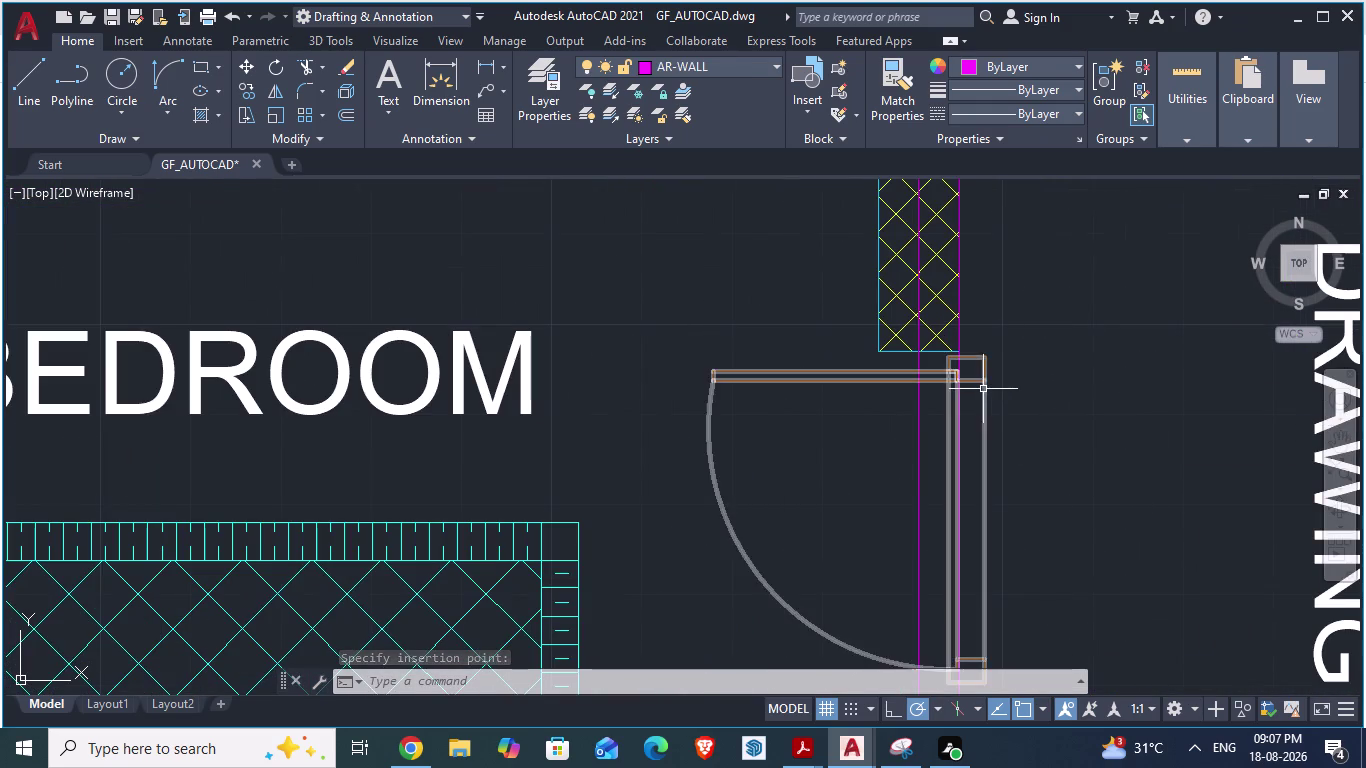
click(980, 390)
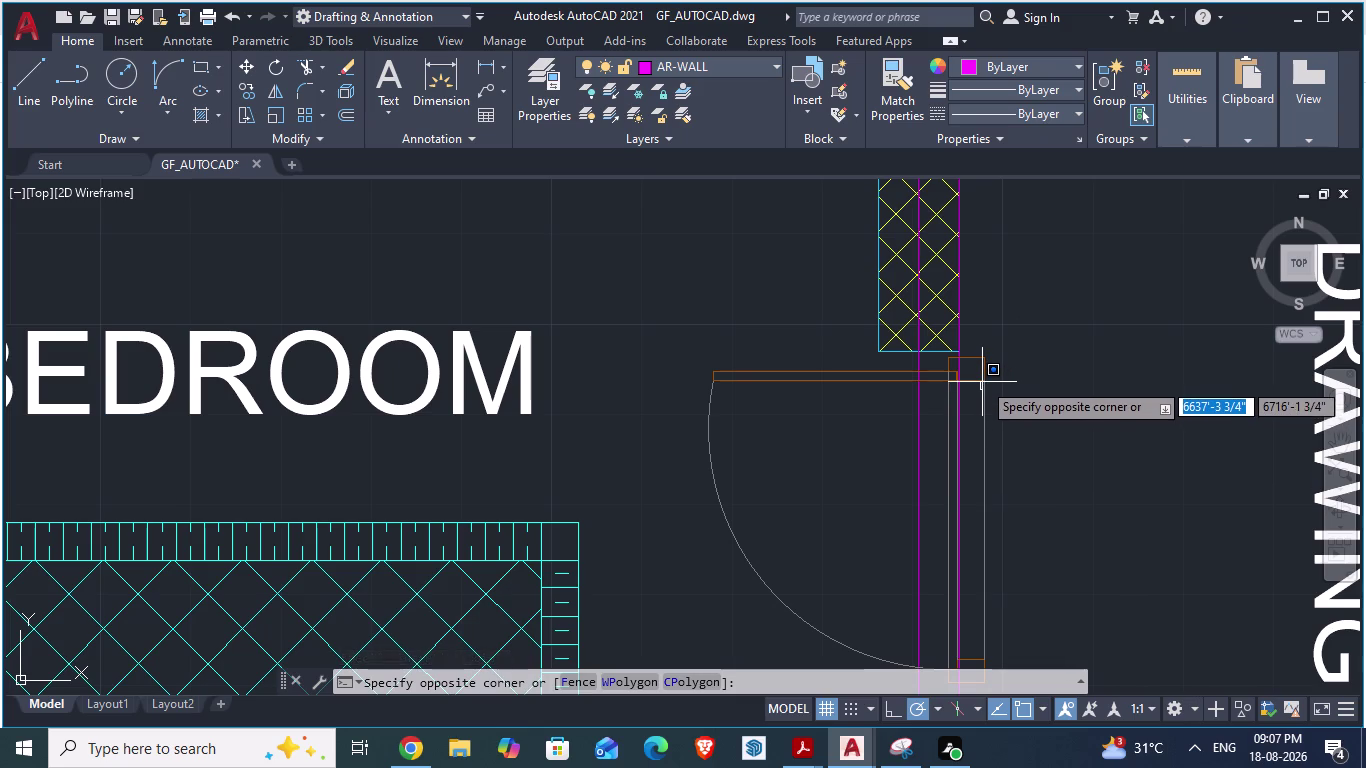
Select the newly pasted 1.BEDROOM door.
click(982, 379)
key(Escape)
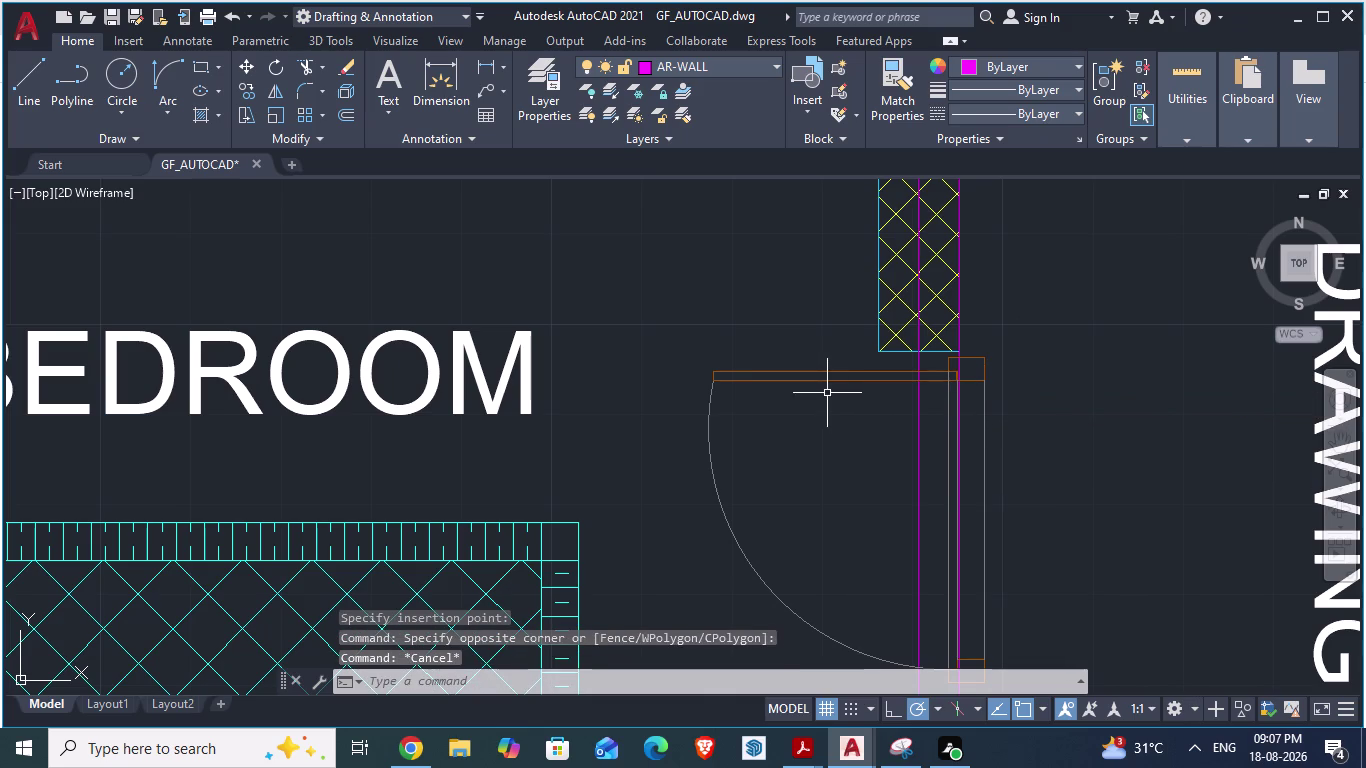
click(824, 377)
click(825, 384)
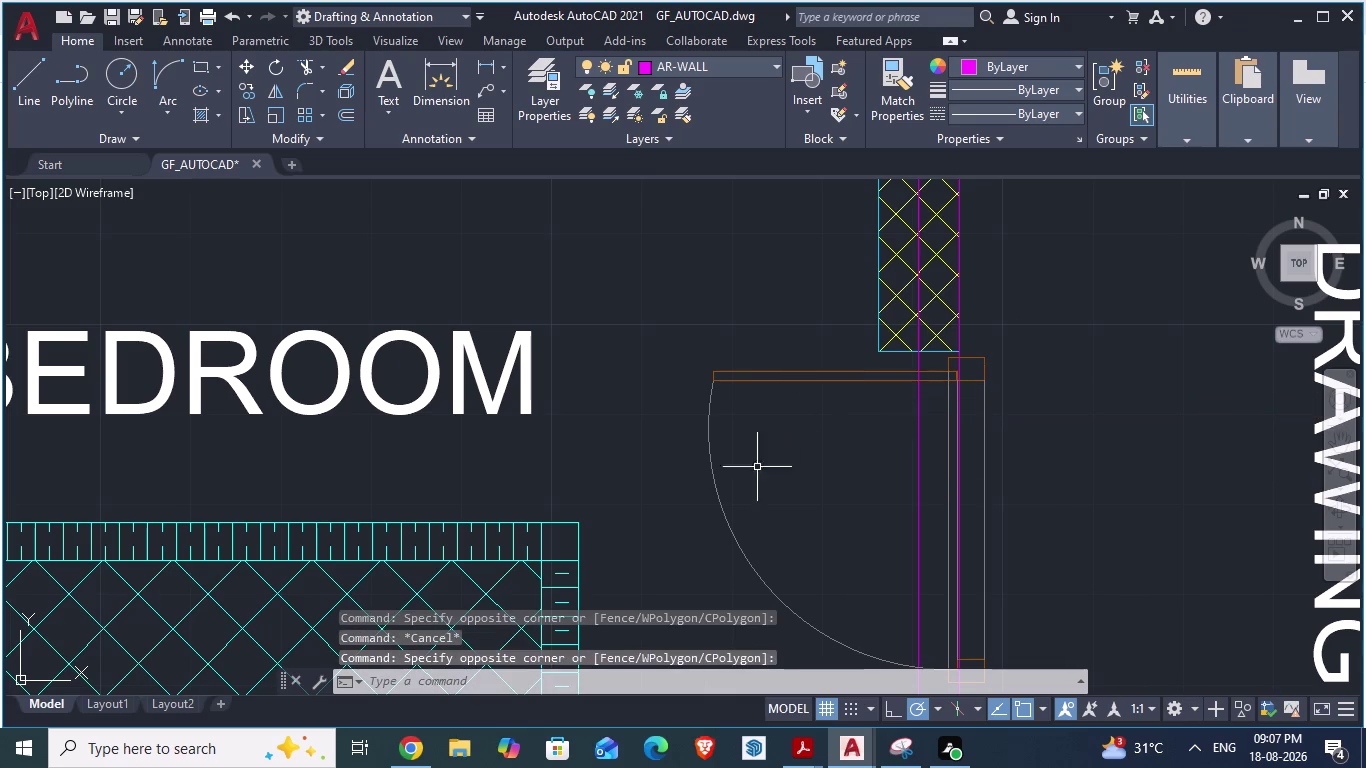
click(721, 499)
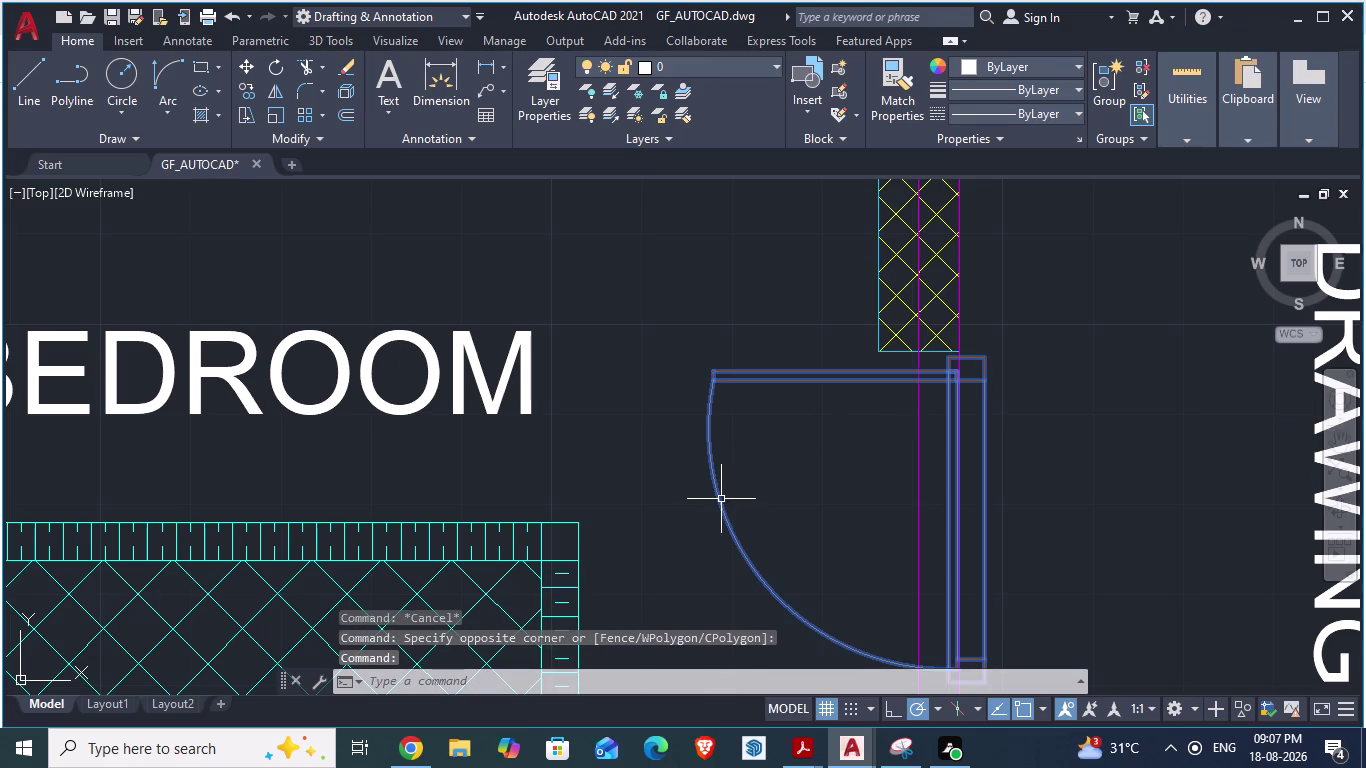
Move the door so its corner snaps onto the hatched wall's corner.
key(m)
key(Return)
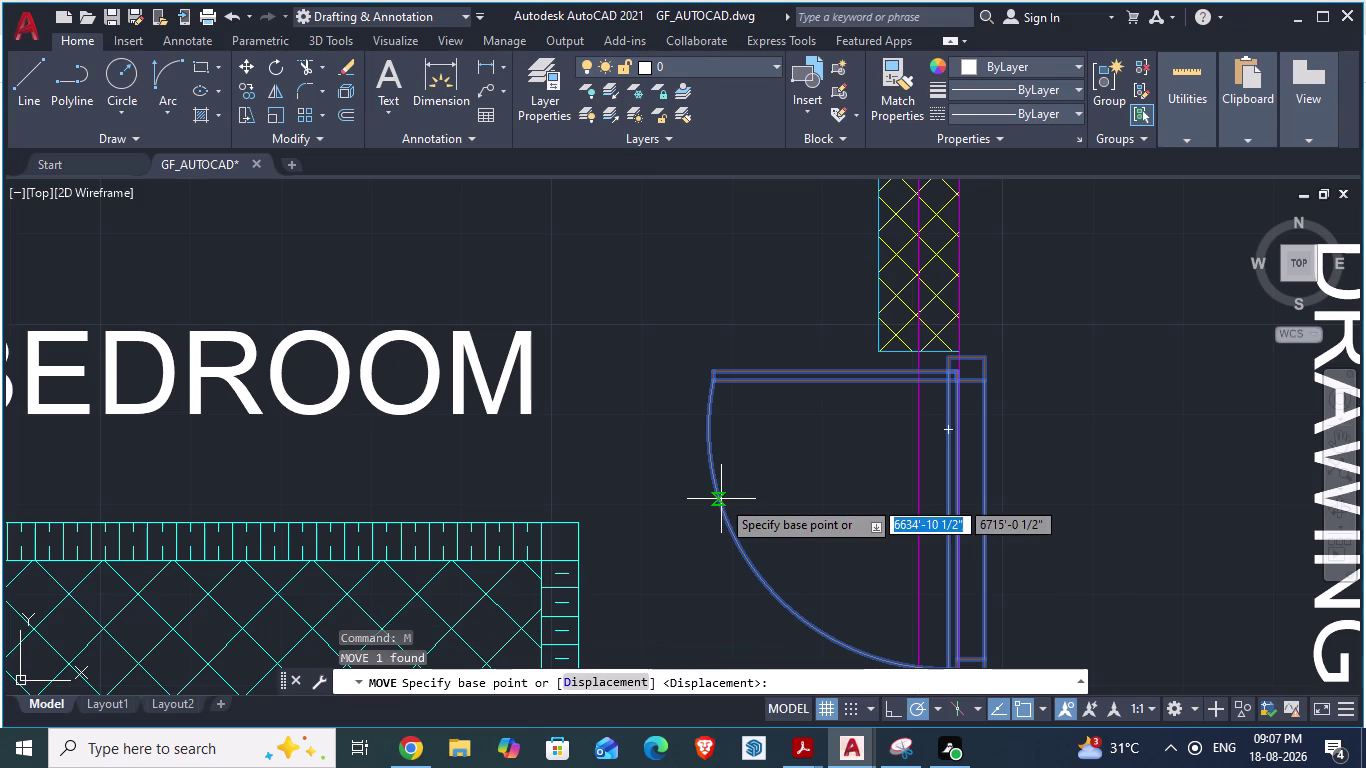
scroll(up, 3)
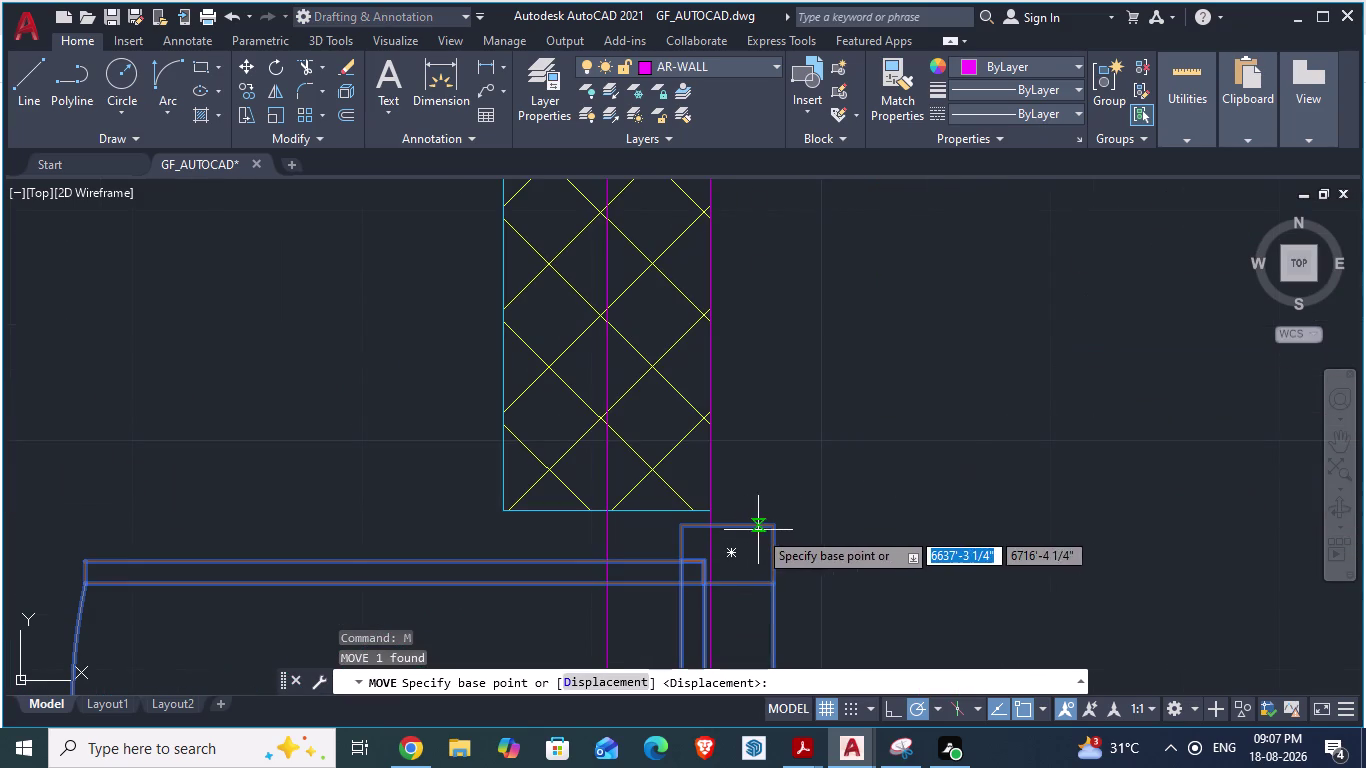
drag(770, 530, 703, 511)
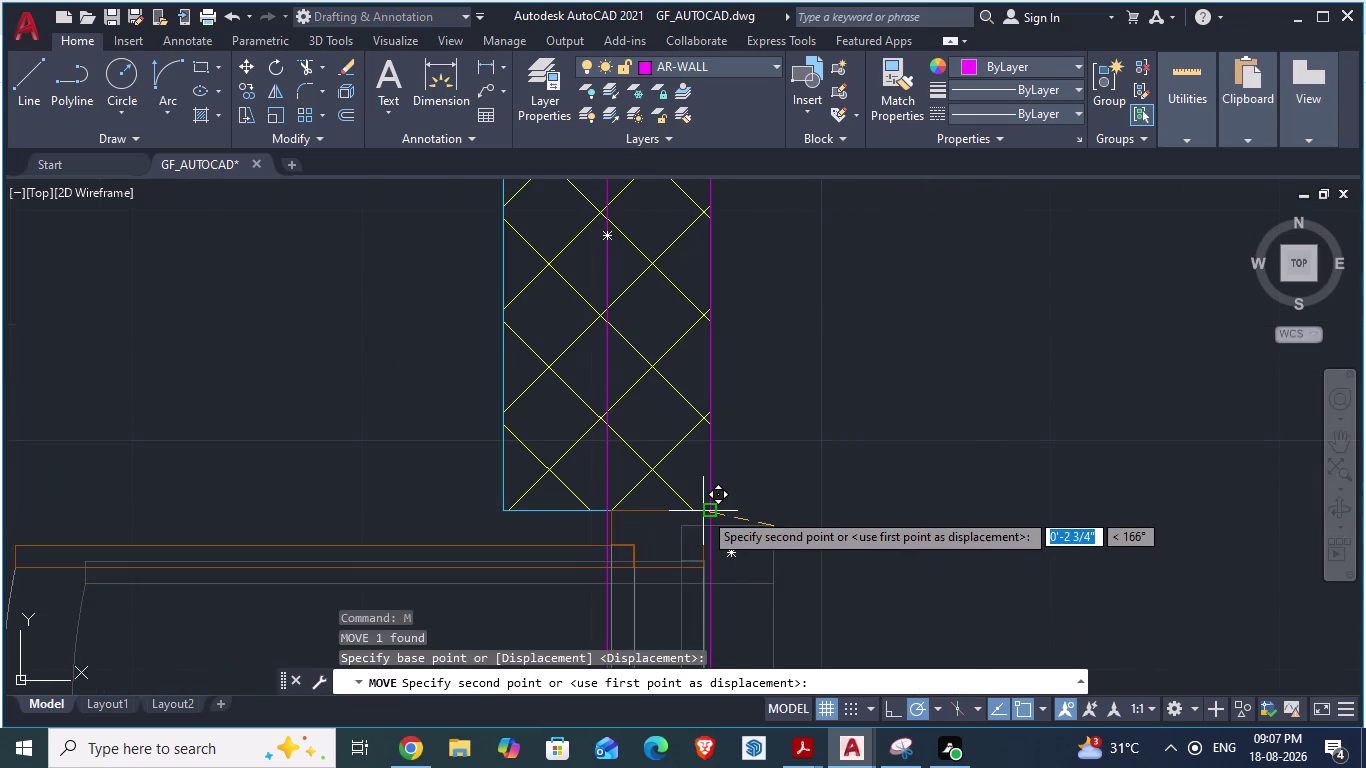
drag(703, 511, 724, 511)
scroll(up, 3)
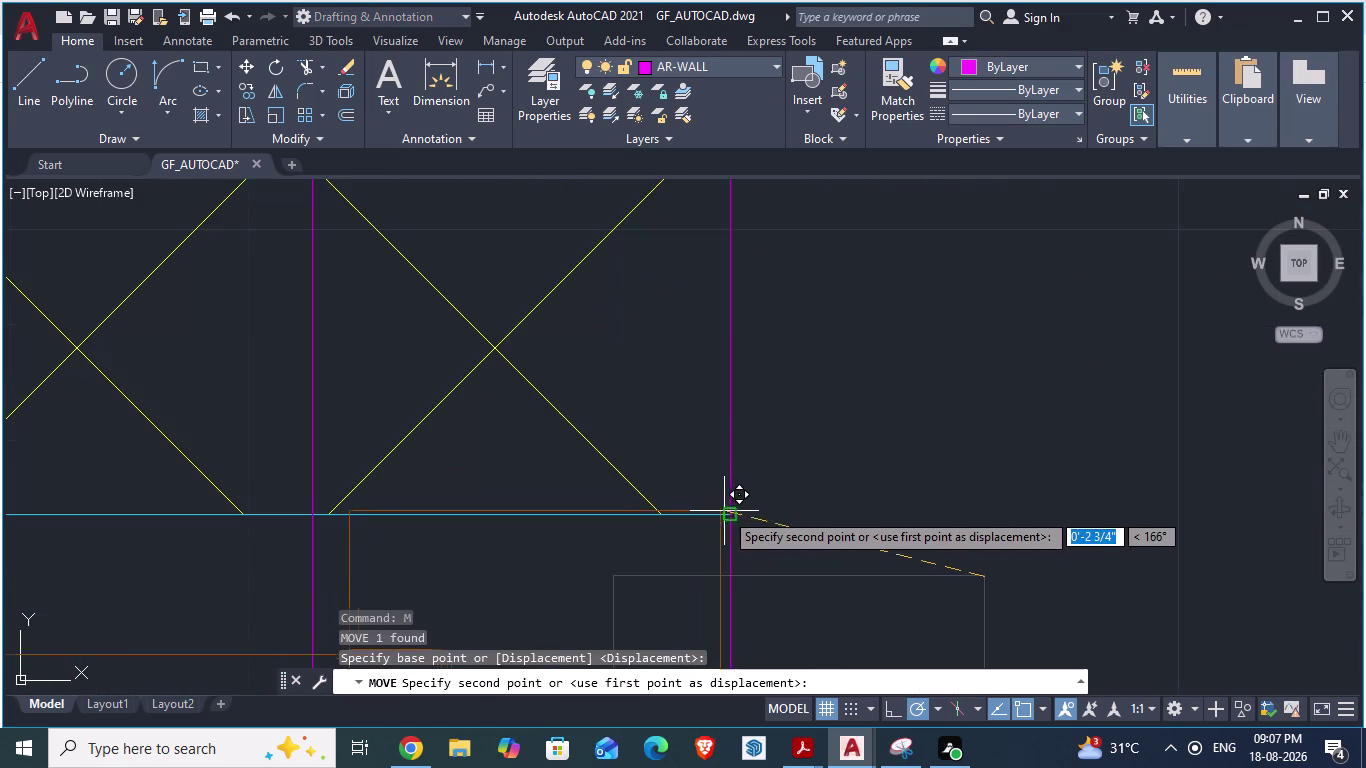
drag(724, 511, 725, 511)
click(725, 511)
scroll(down, 3)
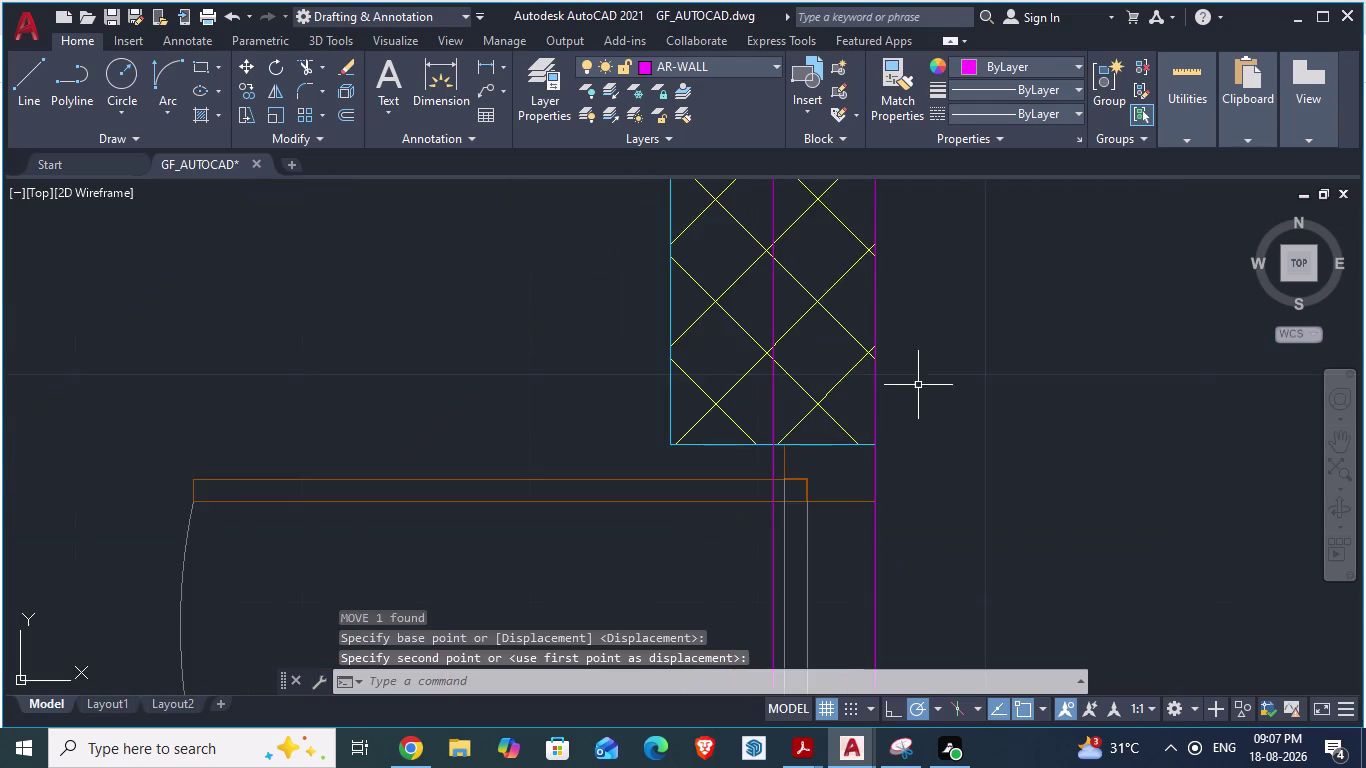
scroll(down, 3)
scroll(down, 3)
scroll(up, 3)
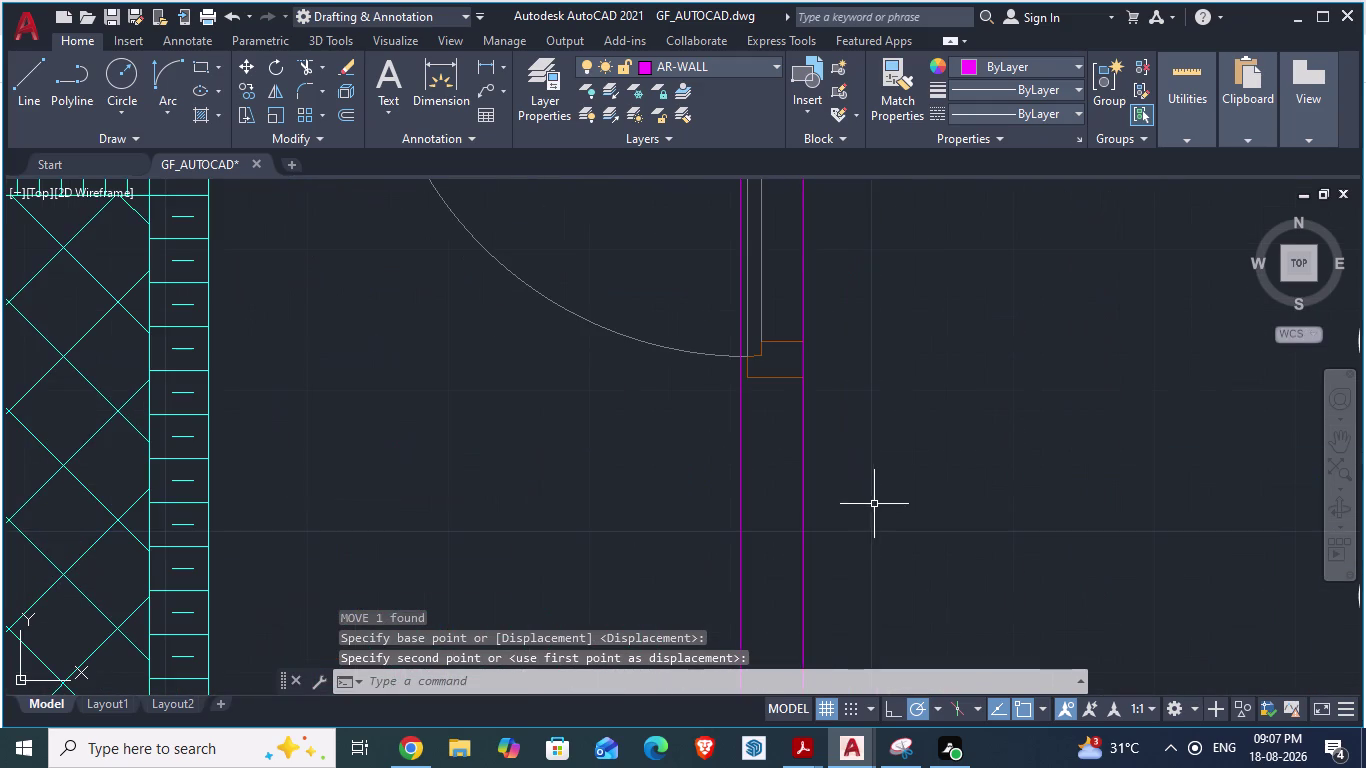
Draw a line across the wall opening from the right wall edge to the left.
key(l)
key(Return)
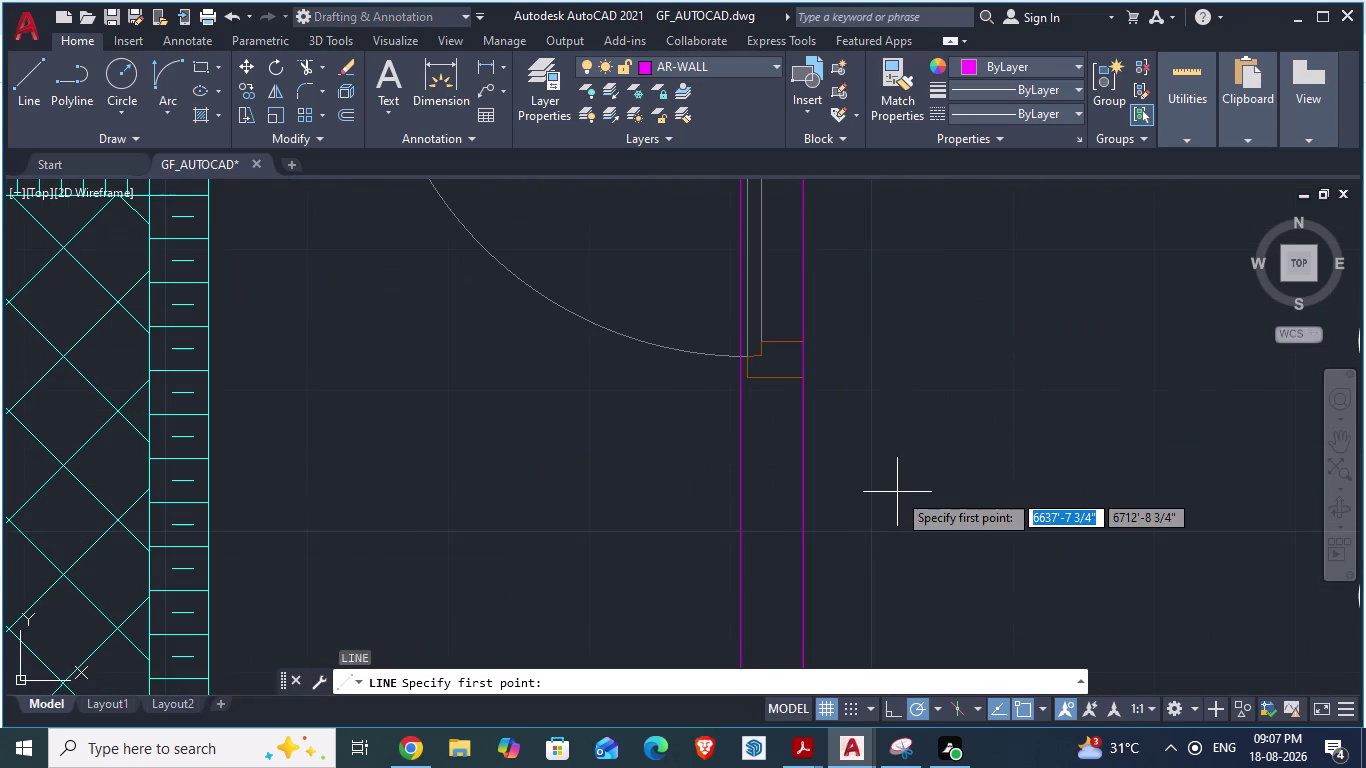
scroll(up, 3)
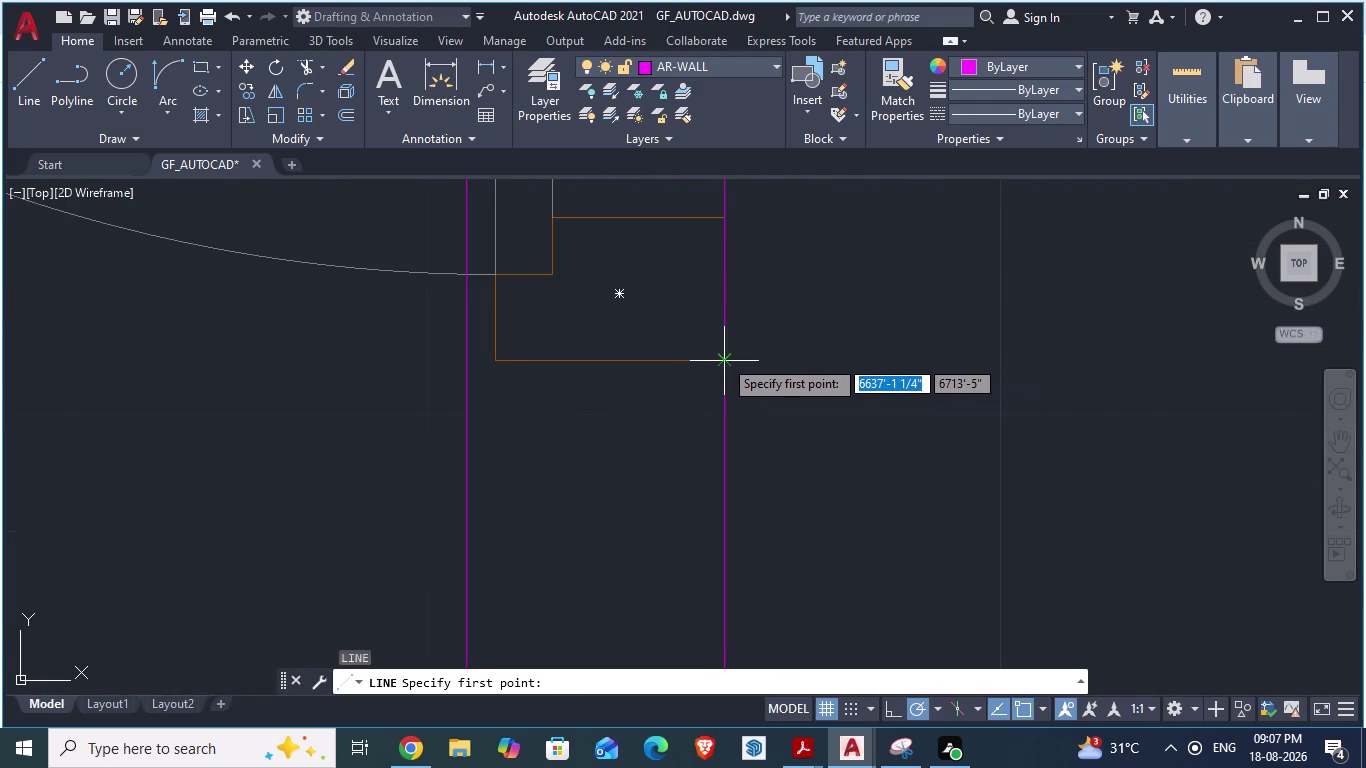
click(723, 358)
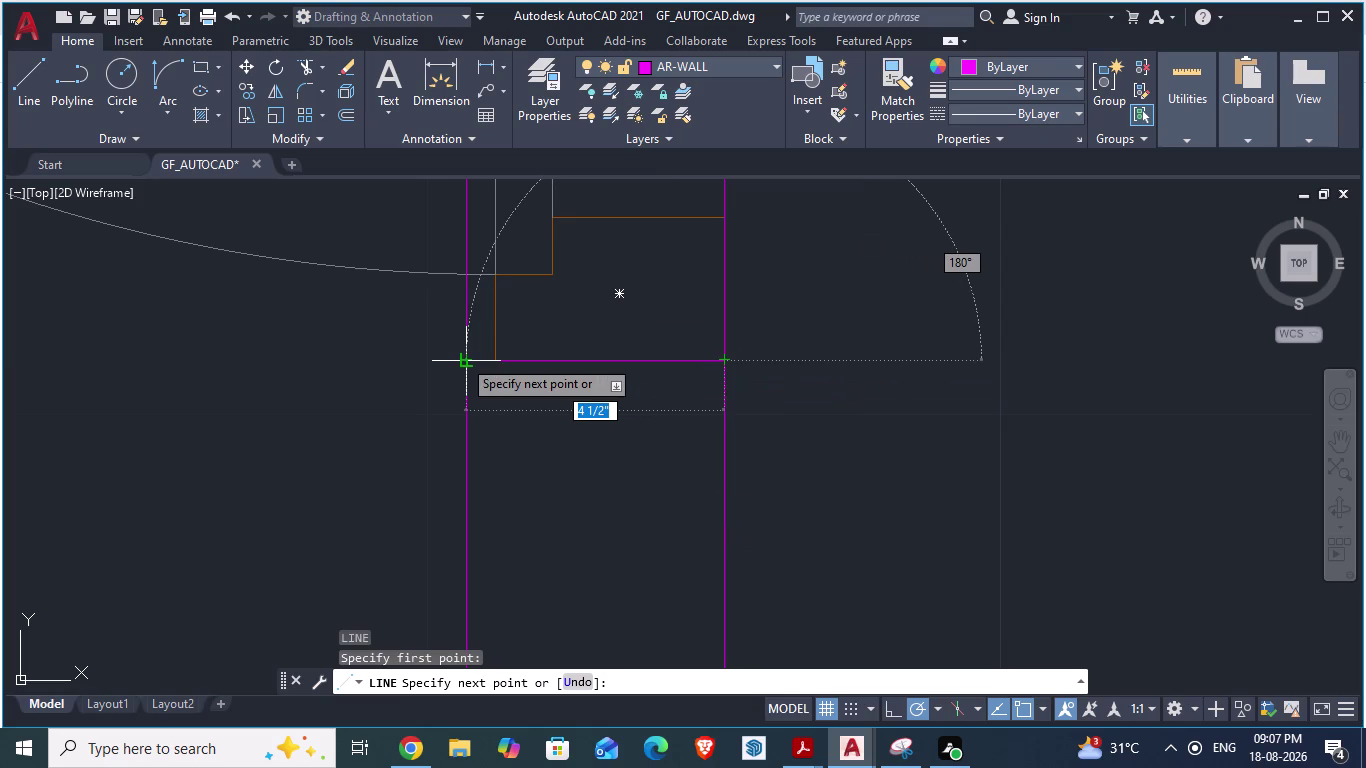
click(462, 358)
key(Escape)
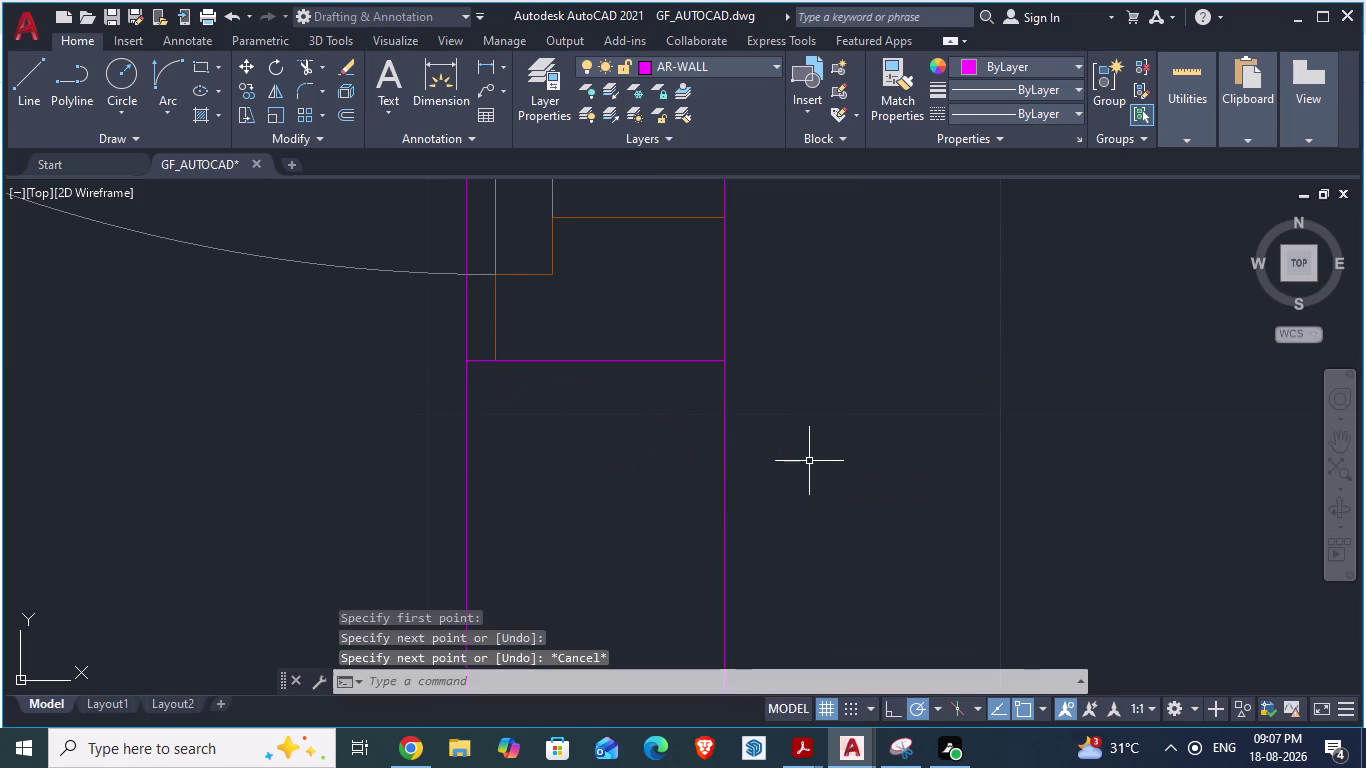
scroll(down, 3)
scroll(down, 3)
Start the TRIM command with the TR alias.
text(T)
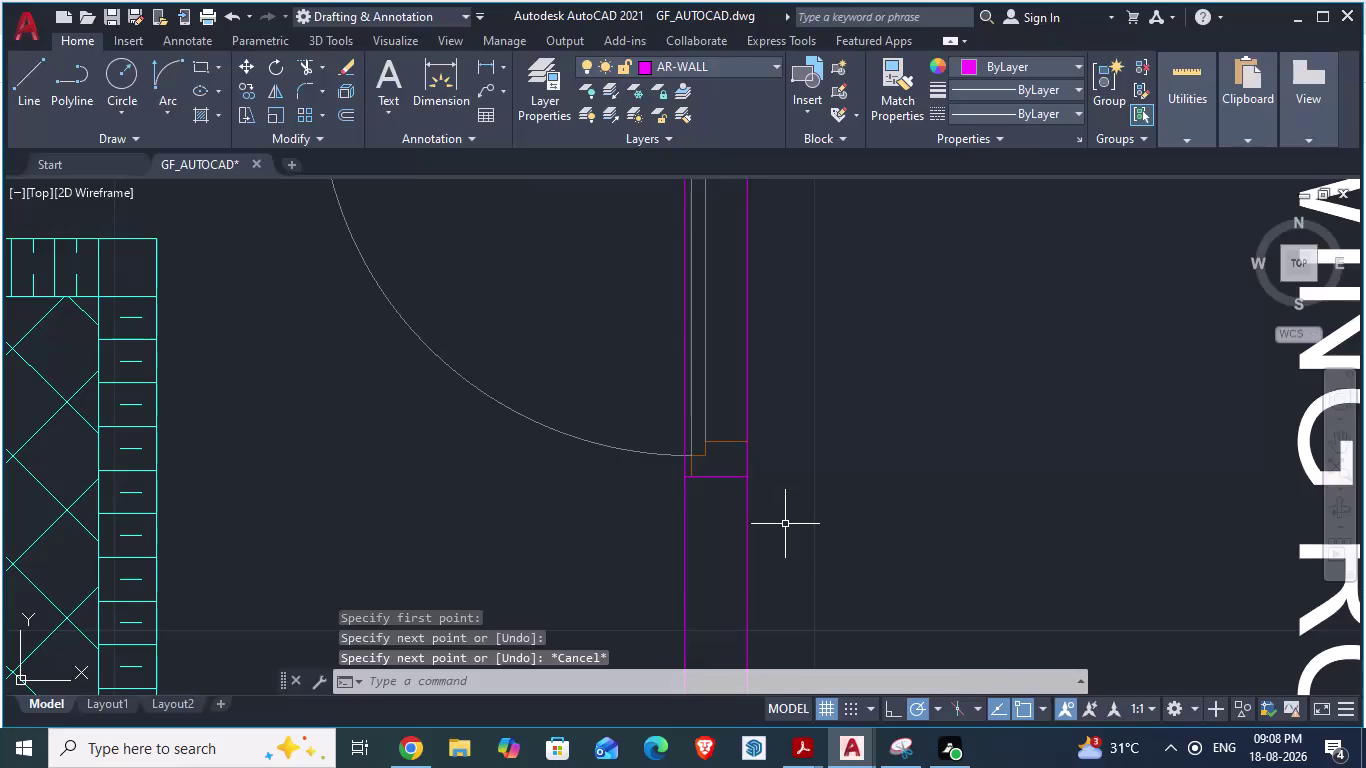
text(R)
key(Return)
scroll(down, 3)
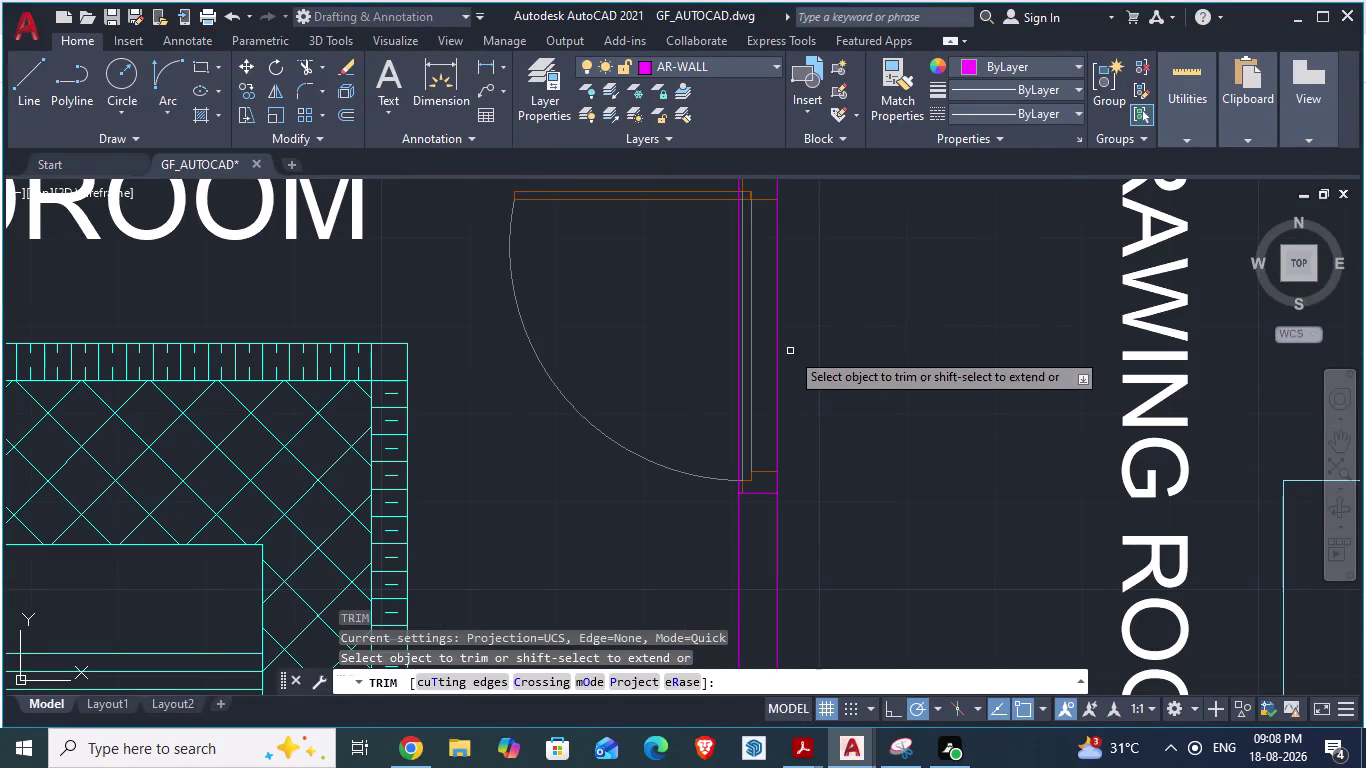
Trim away the wall line segments left inside the 1.BEDROOM door opening.
click(736, 355)
scroll(down, 3)
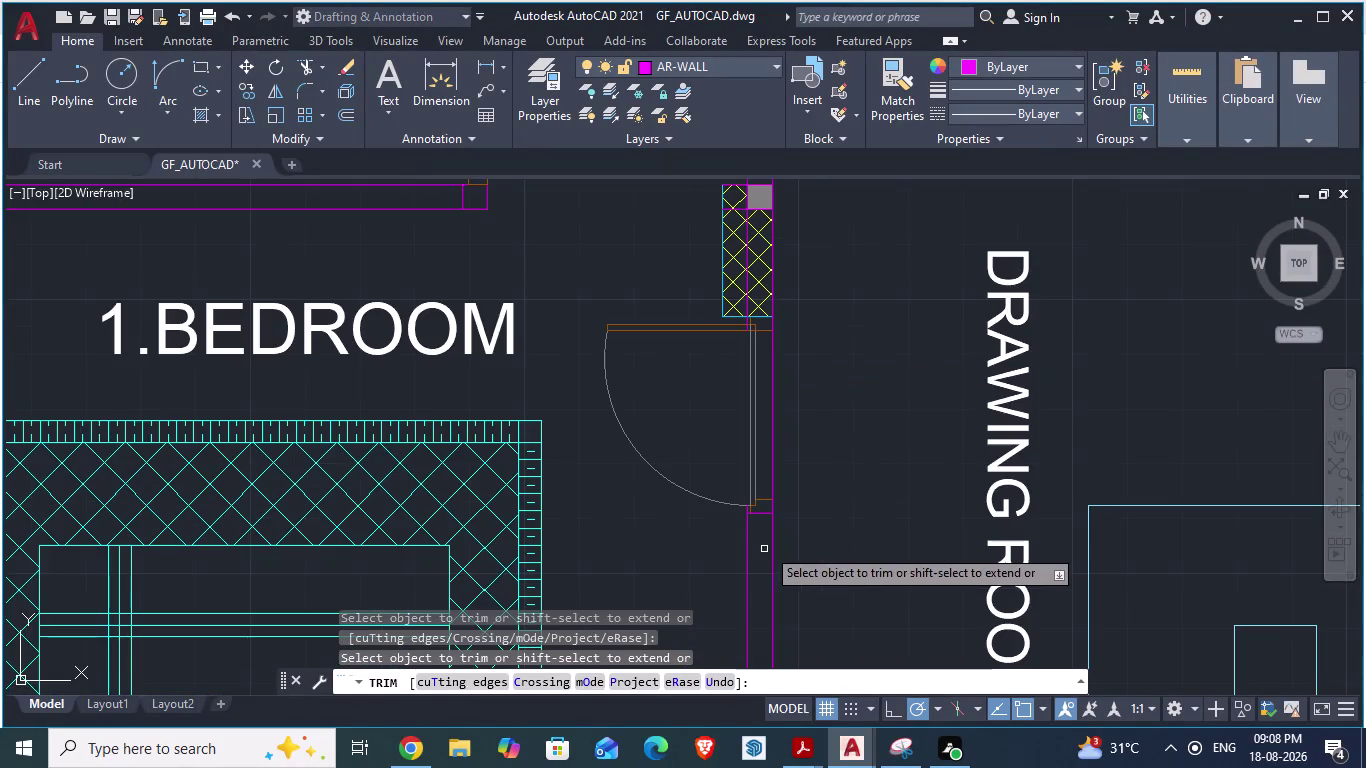
scroll(up, 3)
click(759, 405)
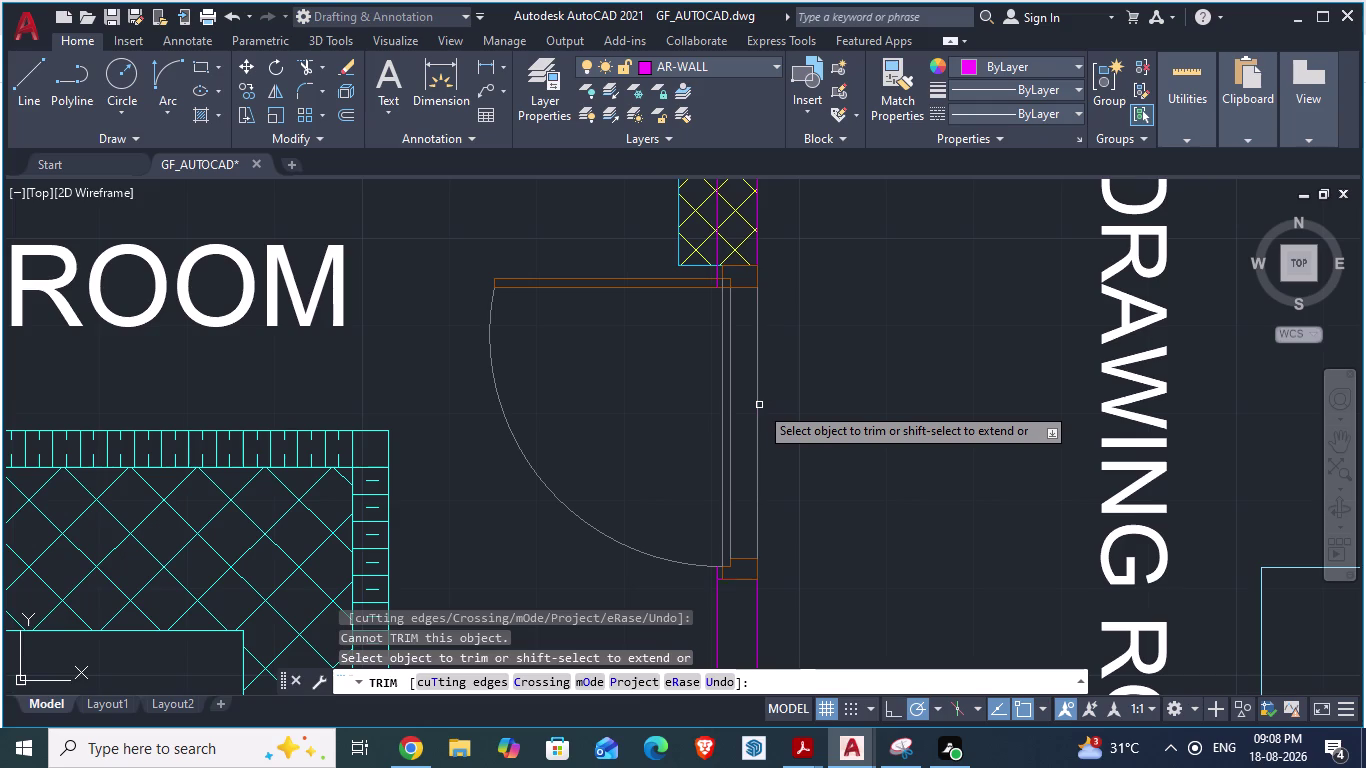
click(759, 405)
scroll(down, 3)
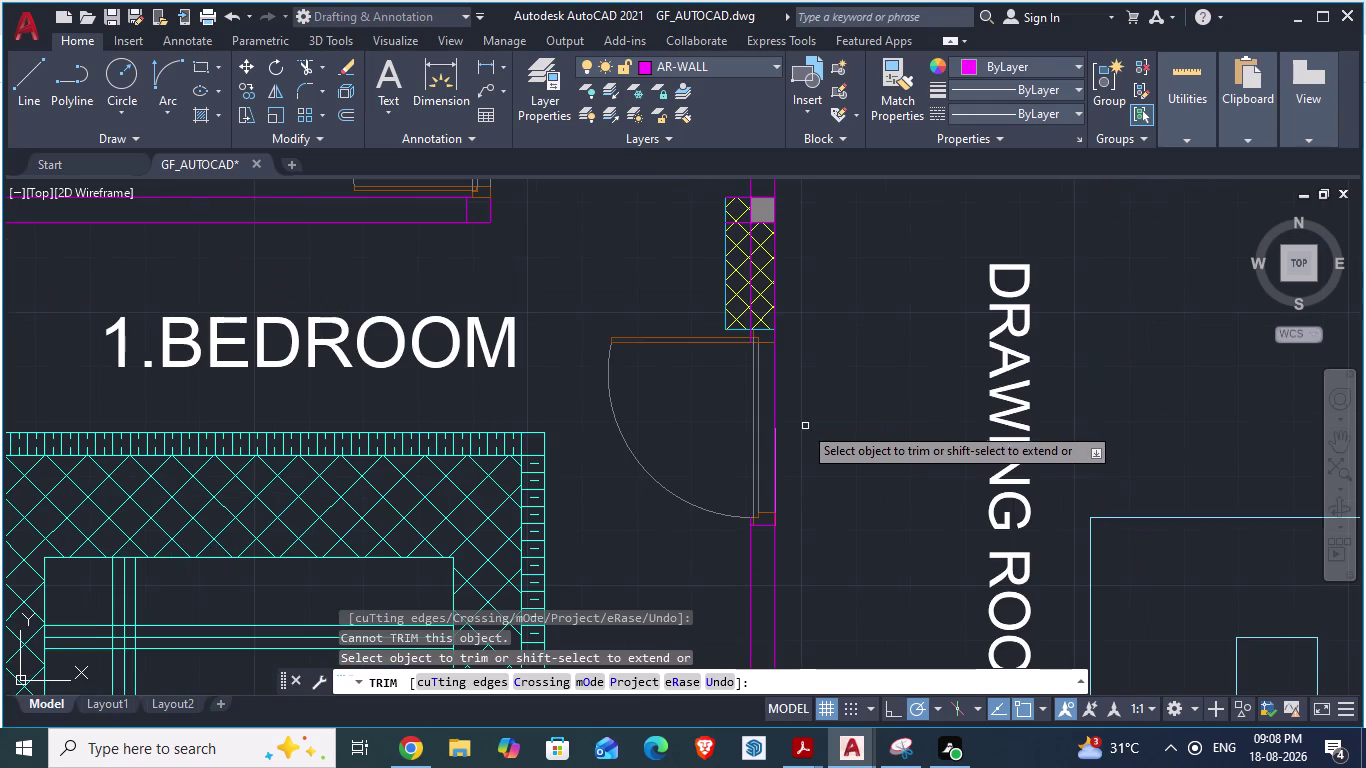
click(775, 424)
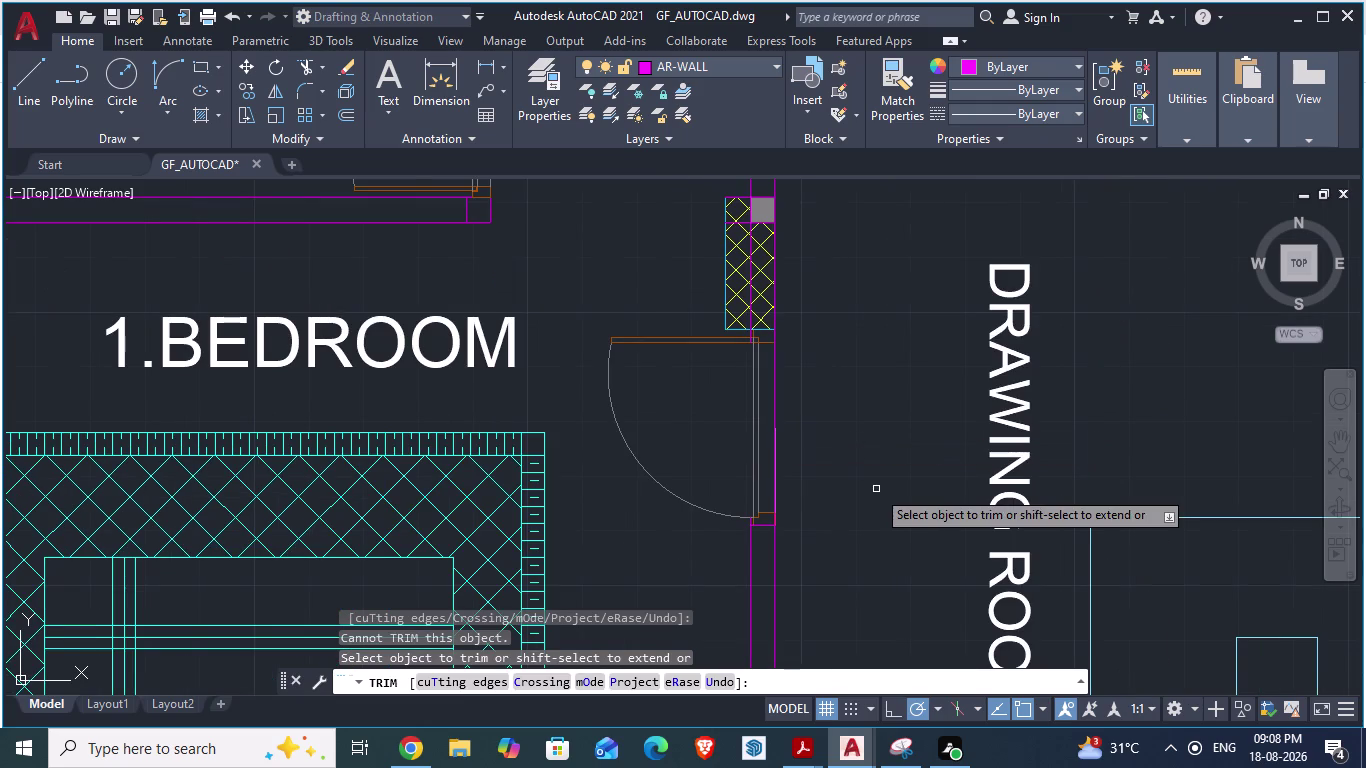
triple_click(774, 420)
triple_click(774, 420)
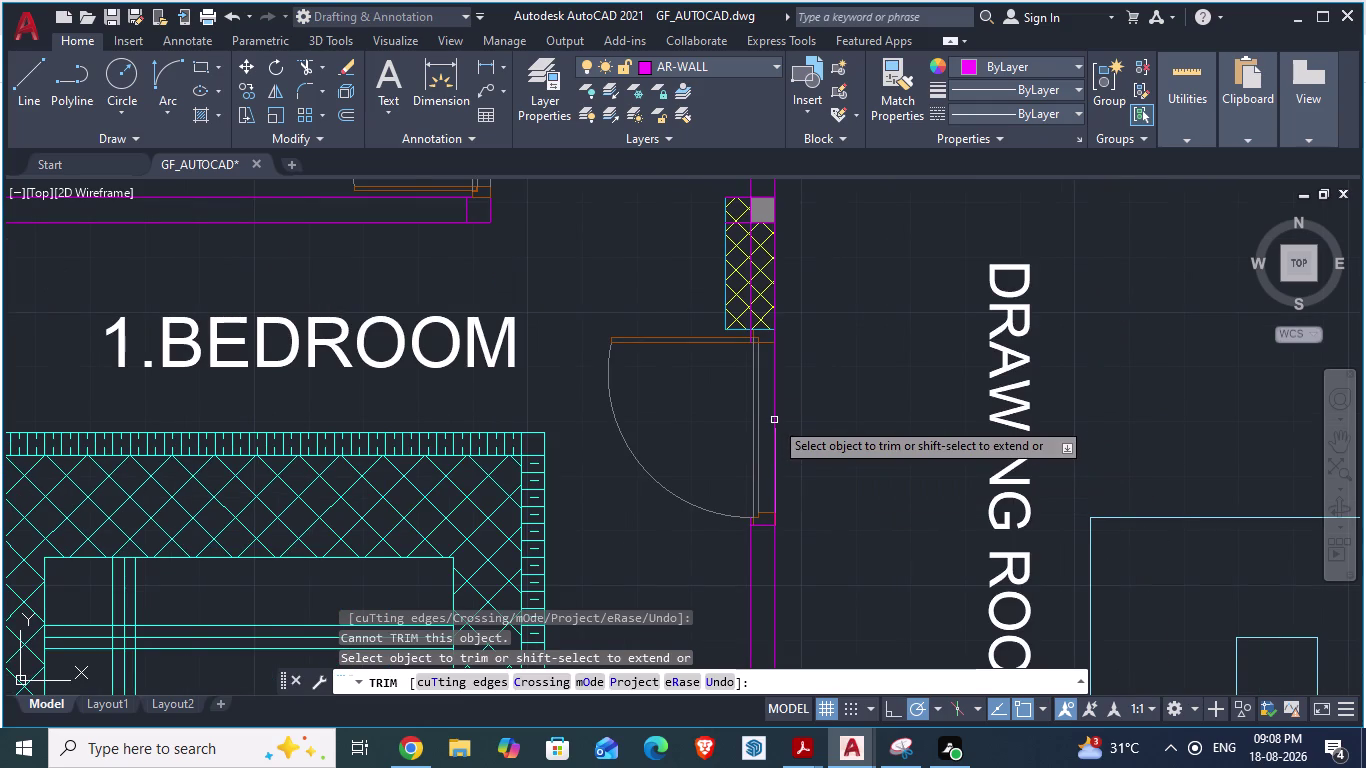
click(774, 420)
key(Return)
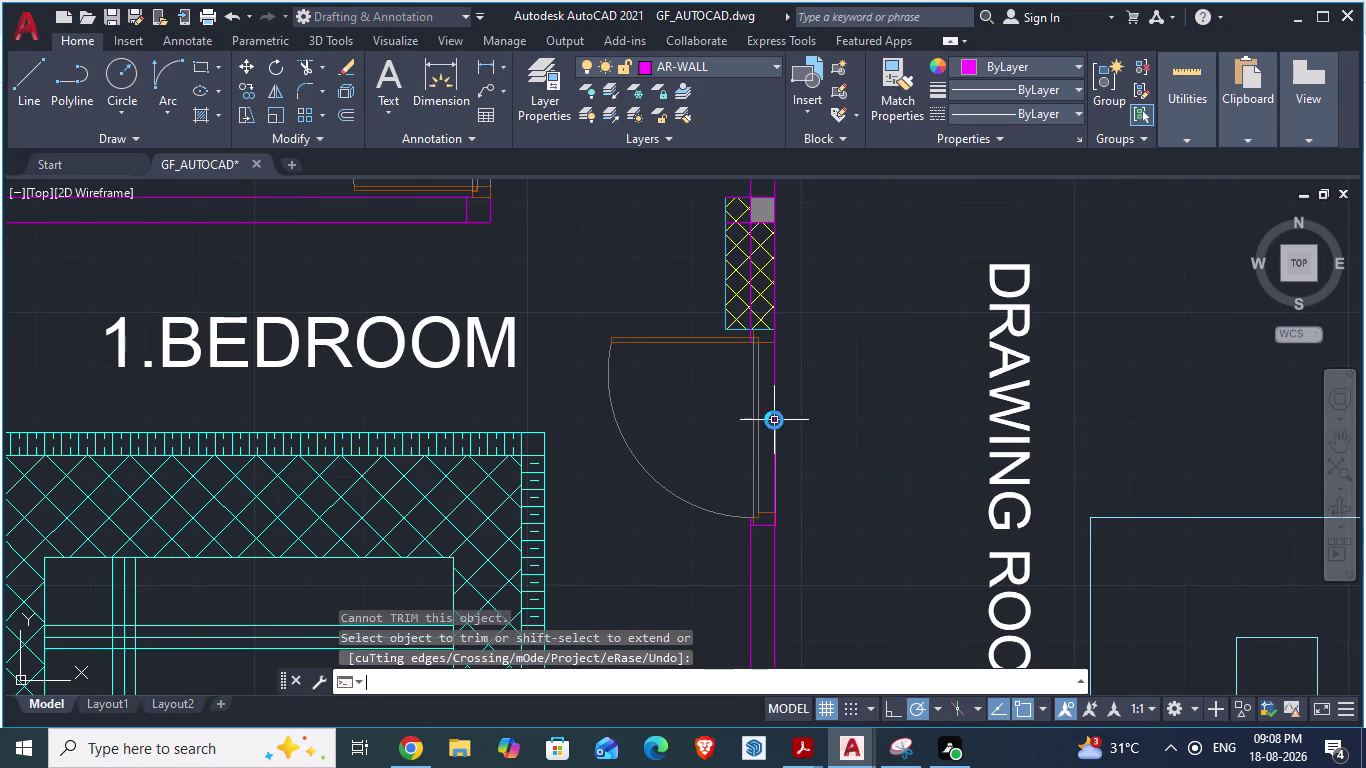
Save the GF_AUTOCAD drawing.
key(ctrl+s)
scroll(down, 3)
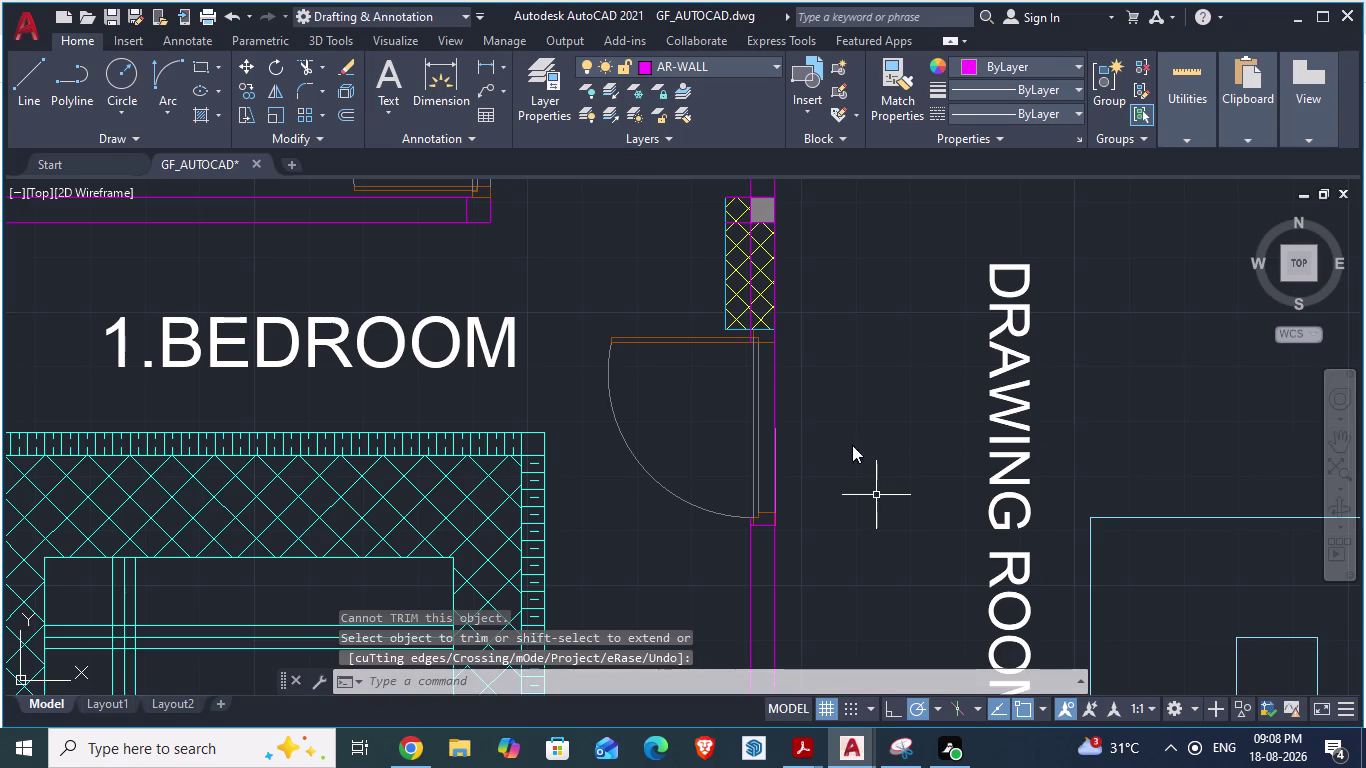
scroll(down, 3)
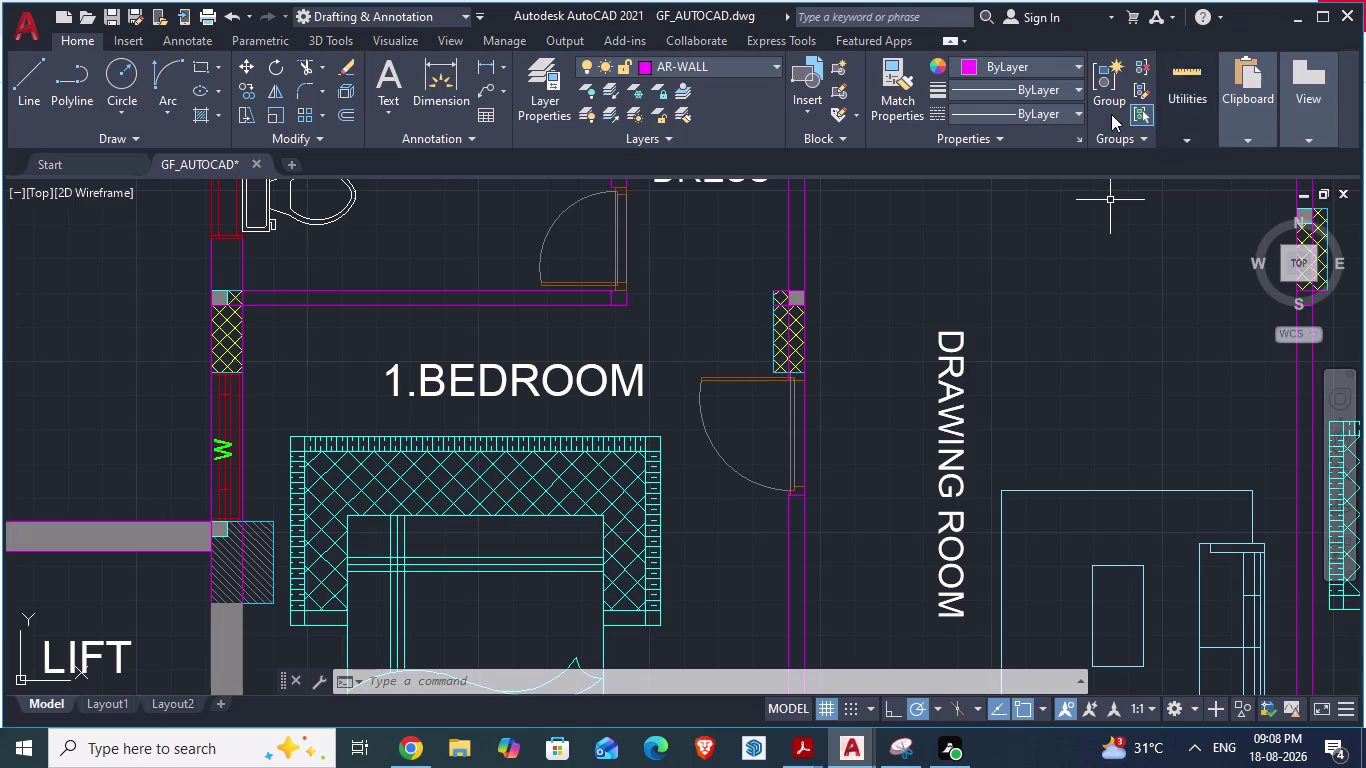
Browse the Block panel's Insert gallery of drawing blocks, then dismiss it.
click(809, 109)
click(809, 109)
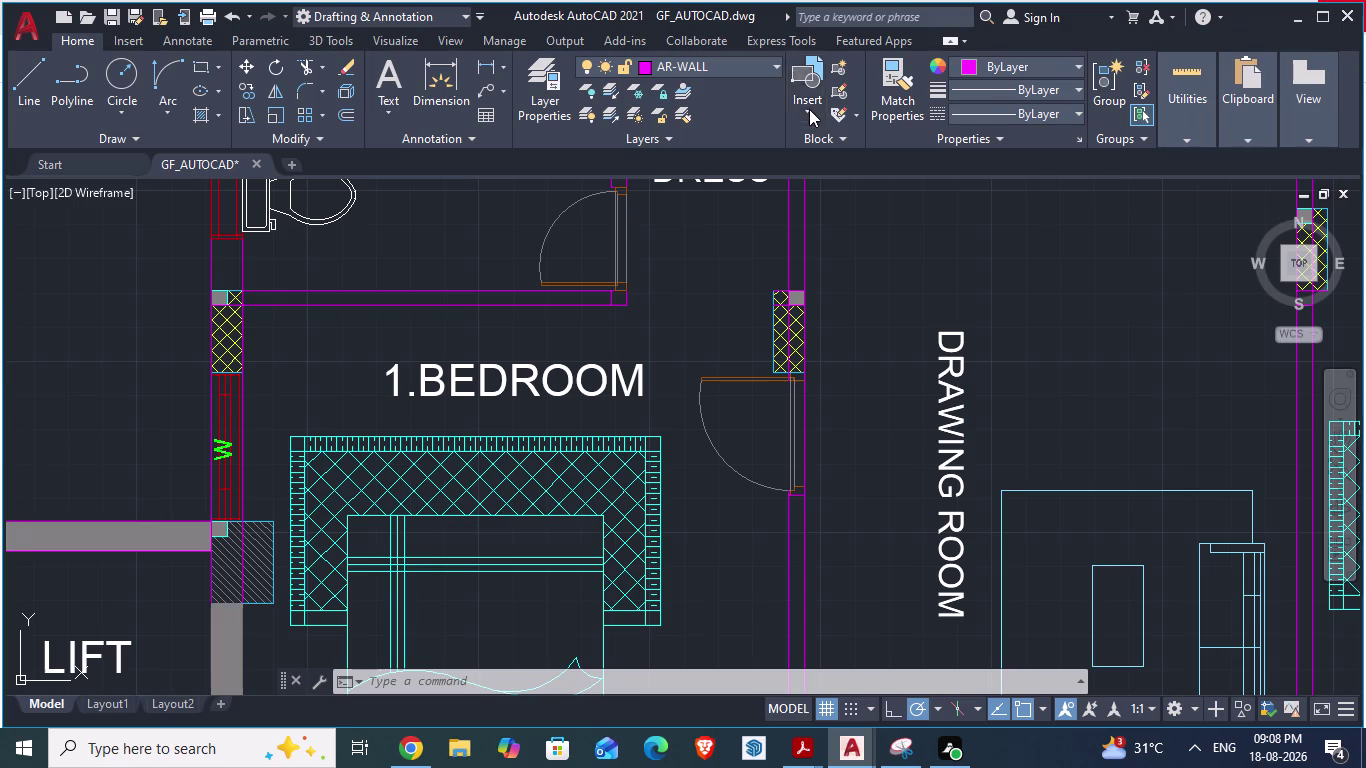
click(807, 112)
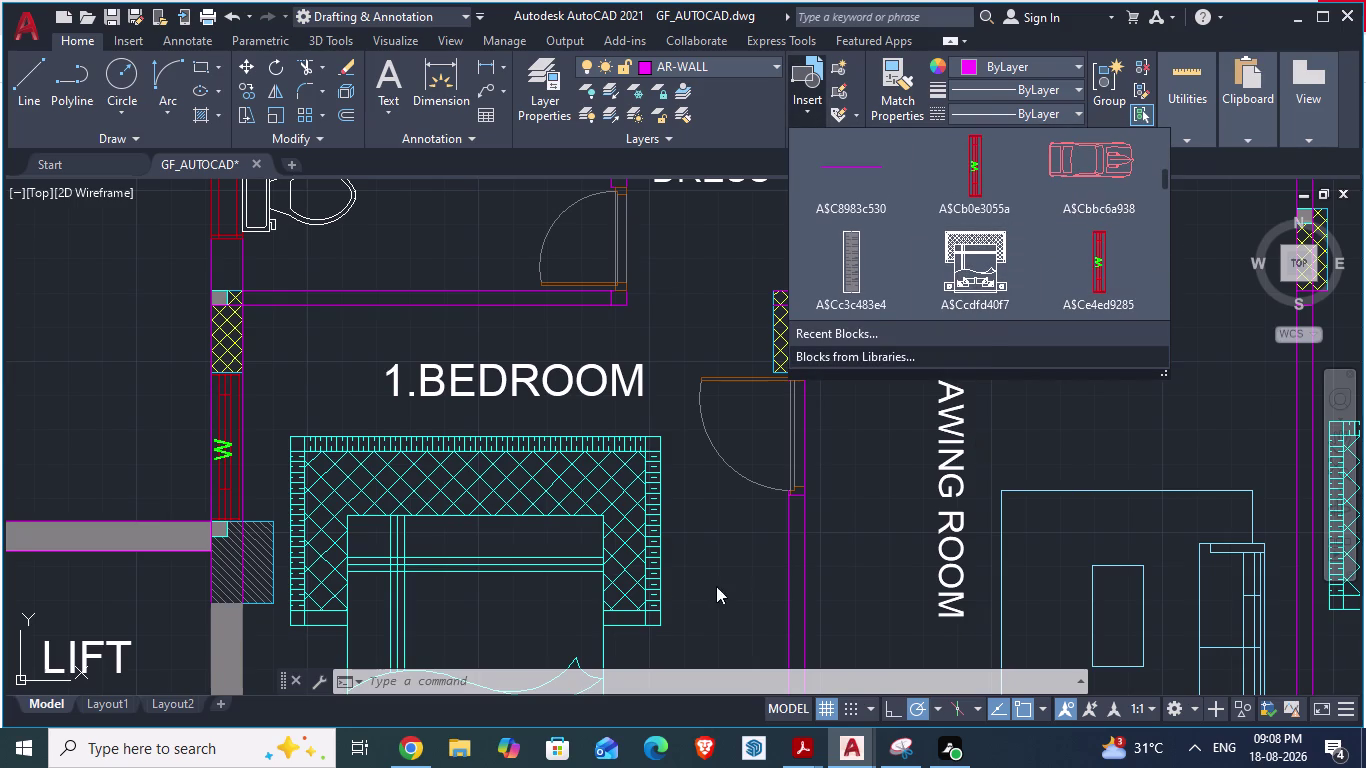
click(757, 586)
scroll(down, 3)
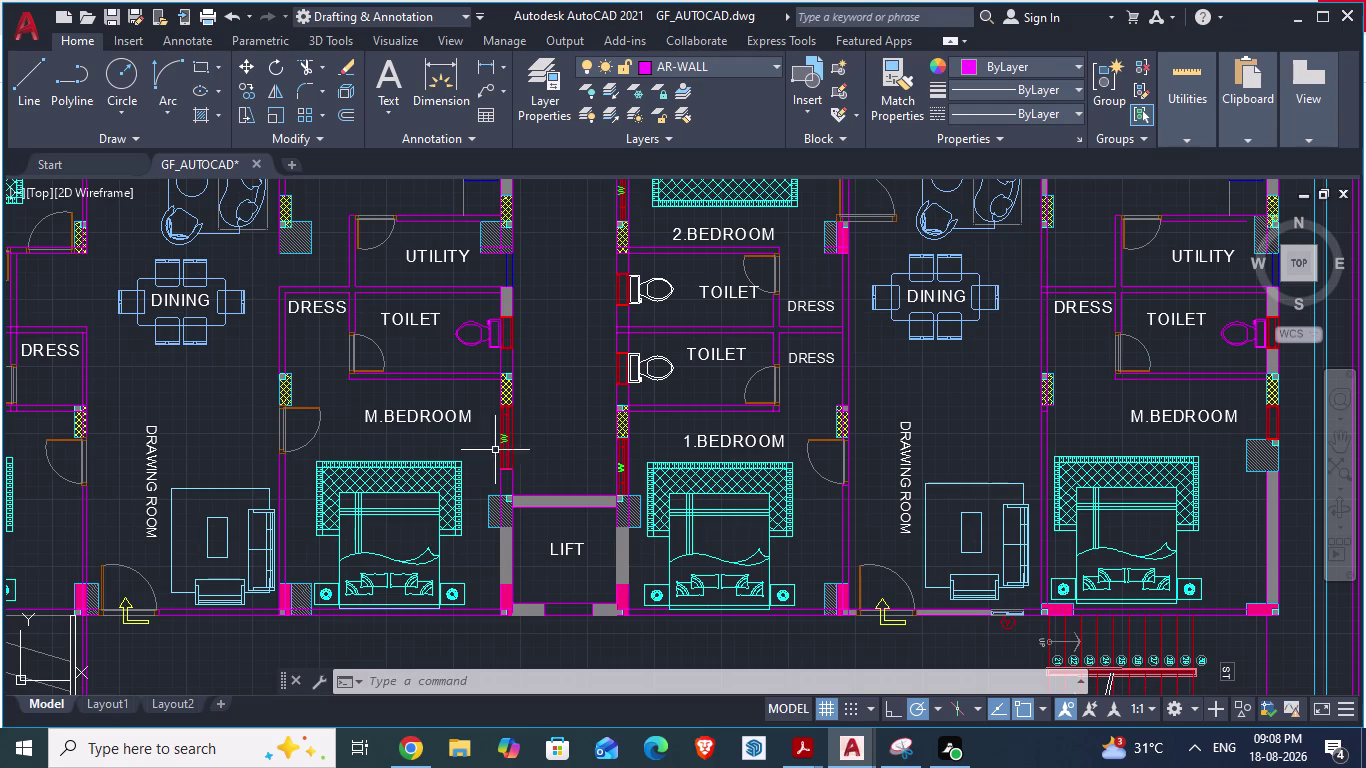
Paste a copy of the M.BEDROOM door at the wall opening, then switch to ARCH PLANS.
click(315, 410)
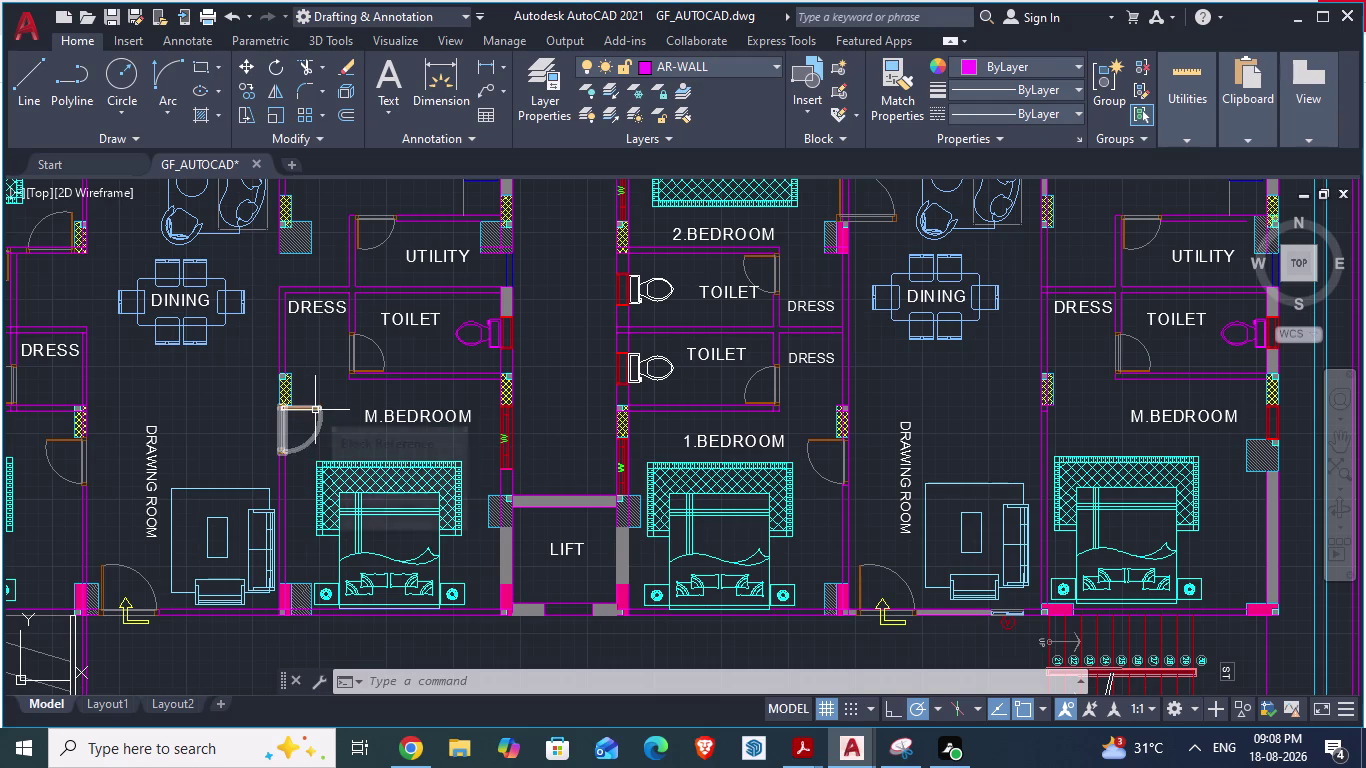
key(ctrl+c)
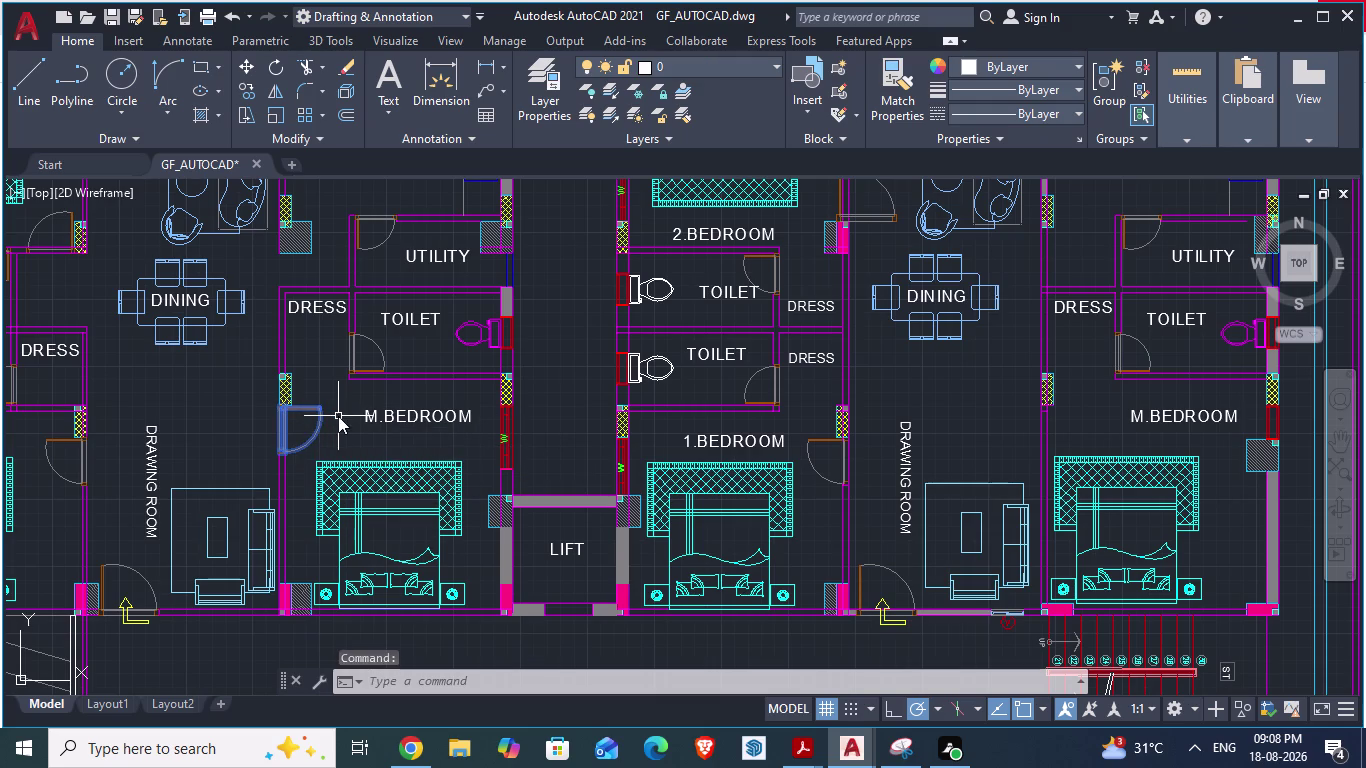
key(ctrl+v)
scroll(up, 3)
scroll(up, 3)
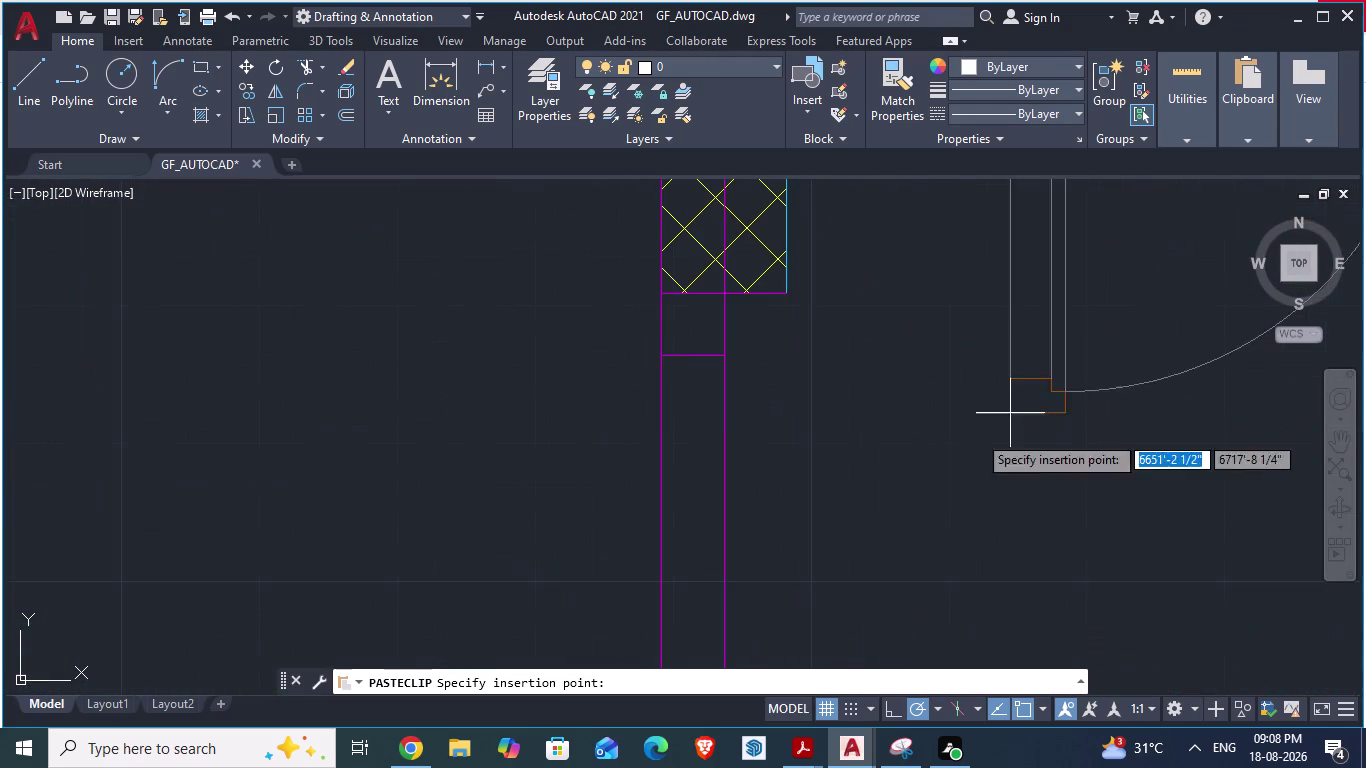
scroll(down, 3)
scroll(down, 3)
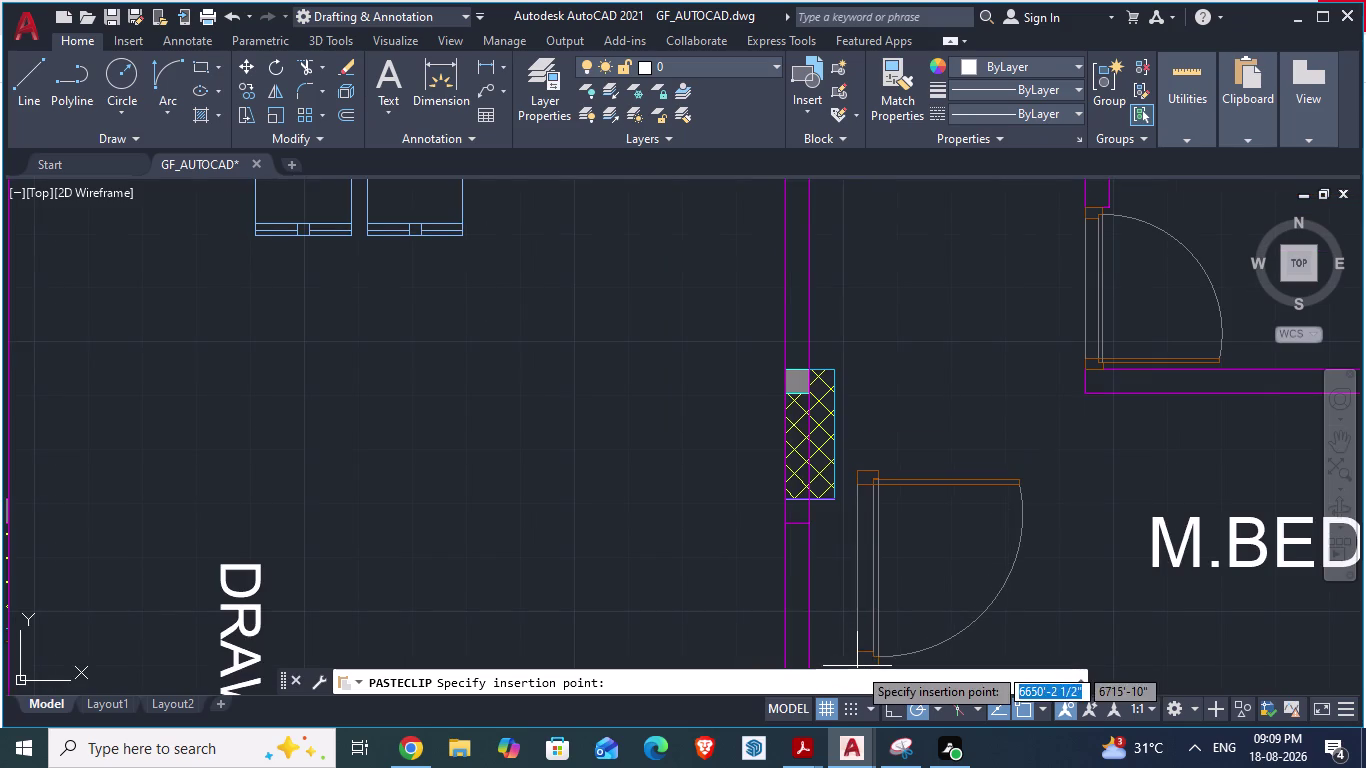
click(857, 666)
scroll(down, 3)
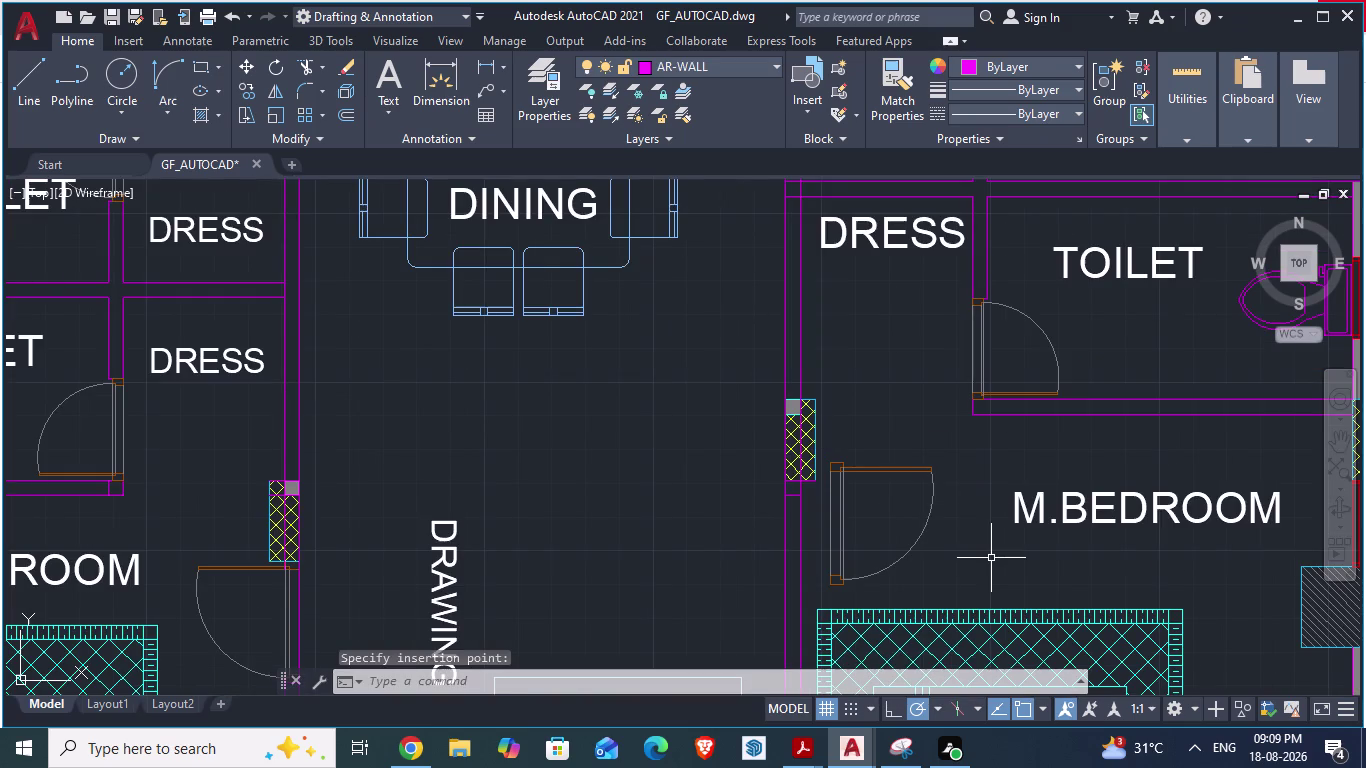
key(alt+Tab)
Inspect the master bedroom door in ARCH PLANS, then view the pasted door in GF_AUTOCAD.
scroll(up, 3)
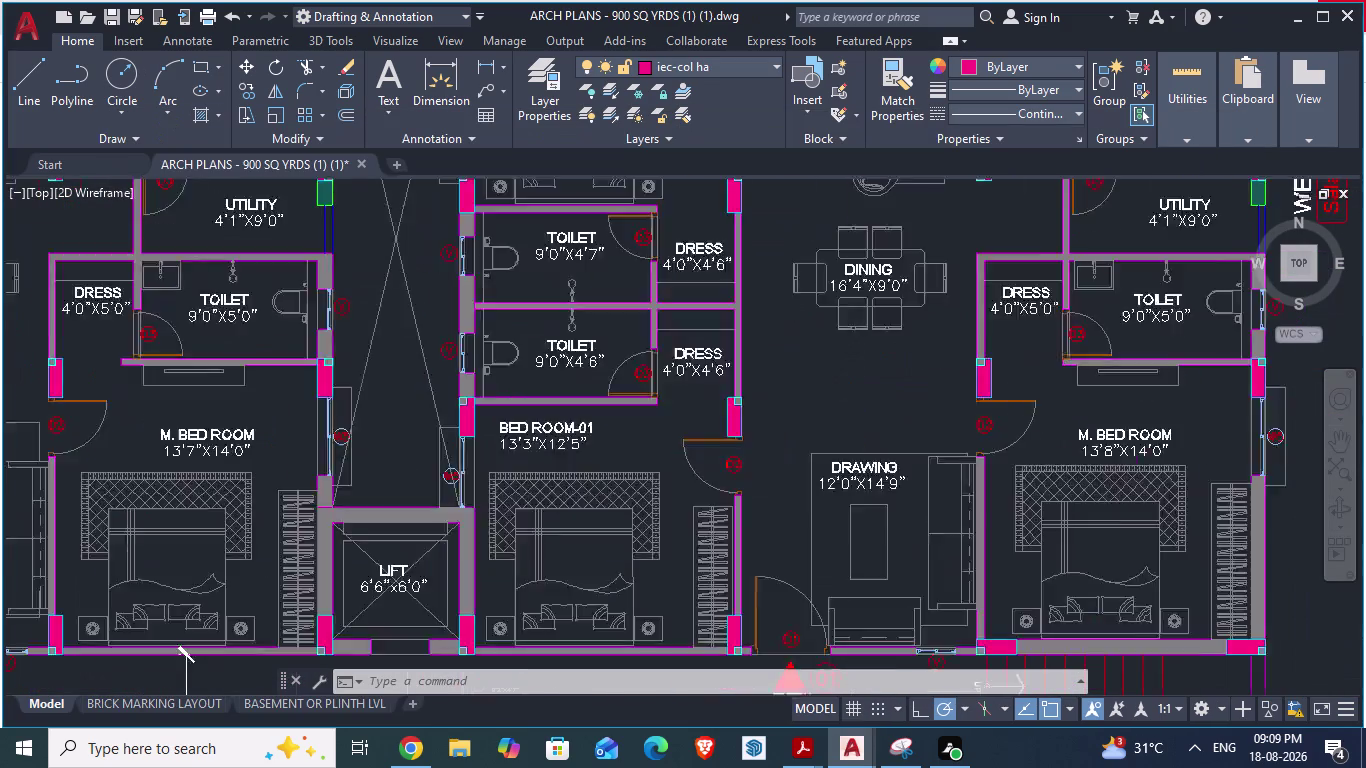
scroll(down, 3)
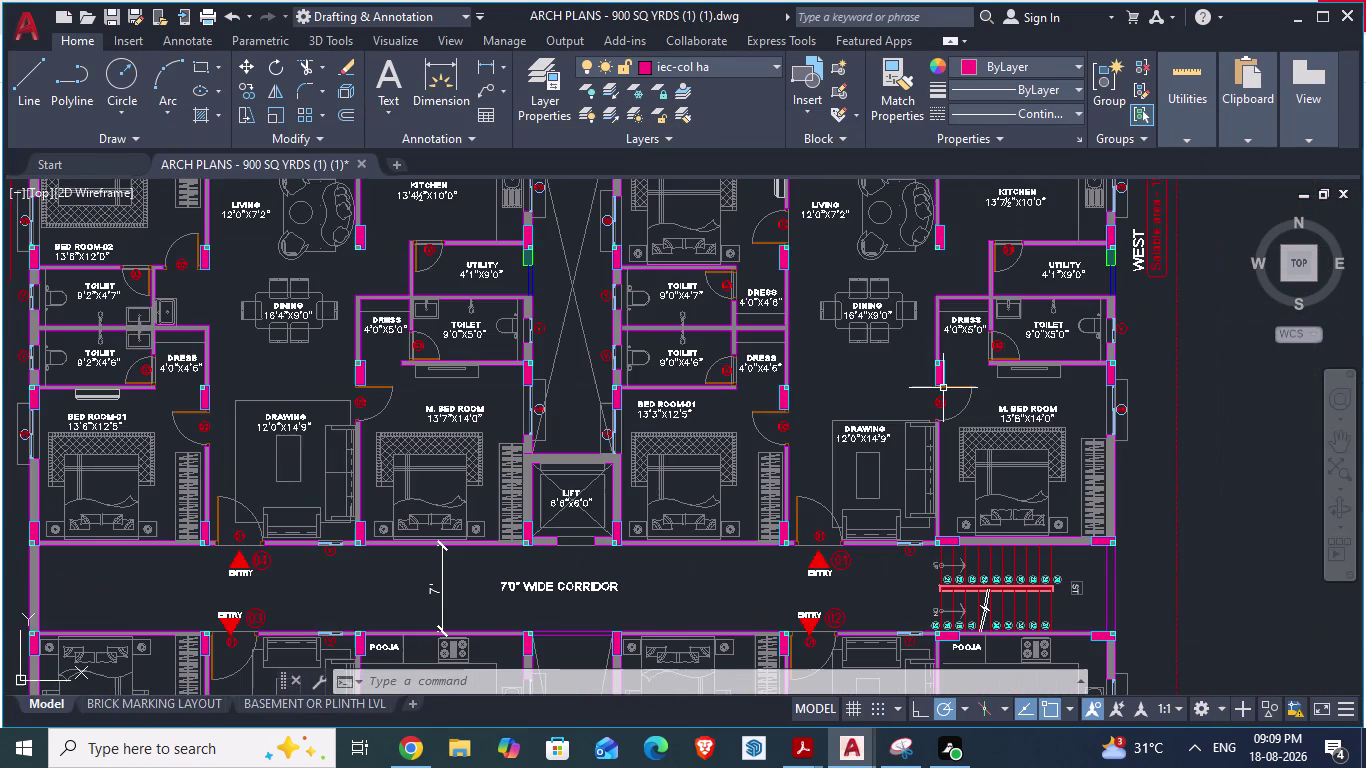
scroll(down, 3)
scroll(down, 3)
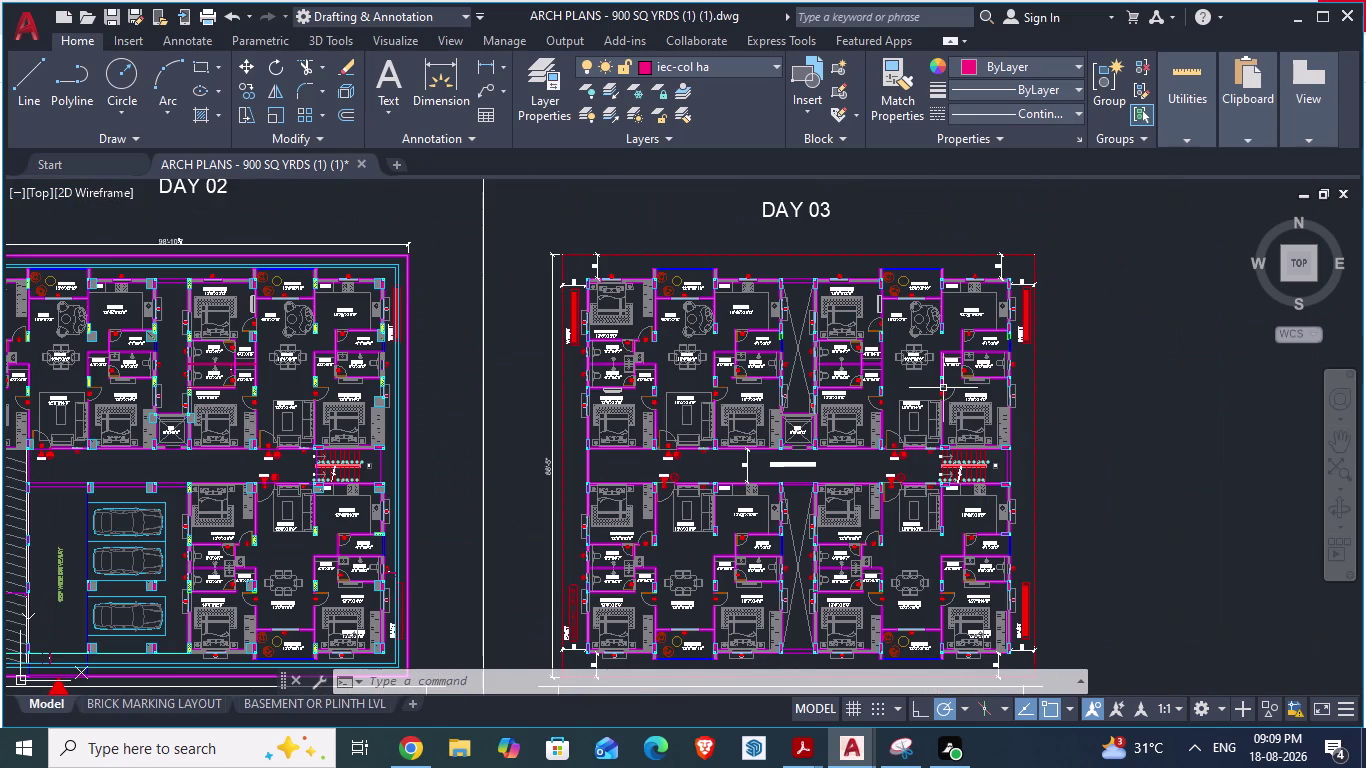
scroll(up, 3)
scroll(up, 3)
scroll(up, 3)
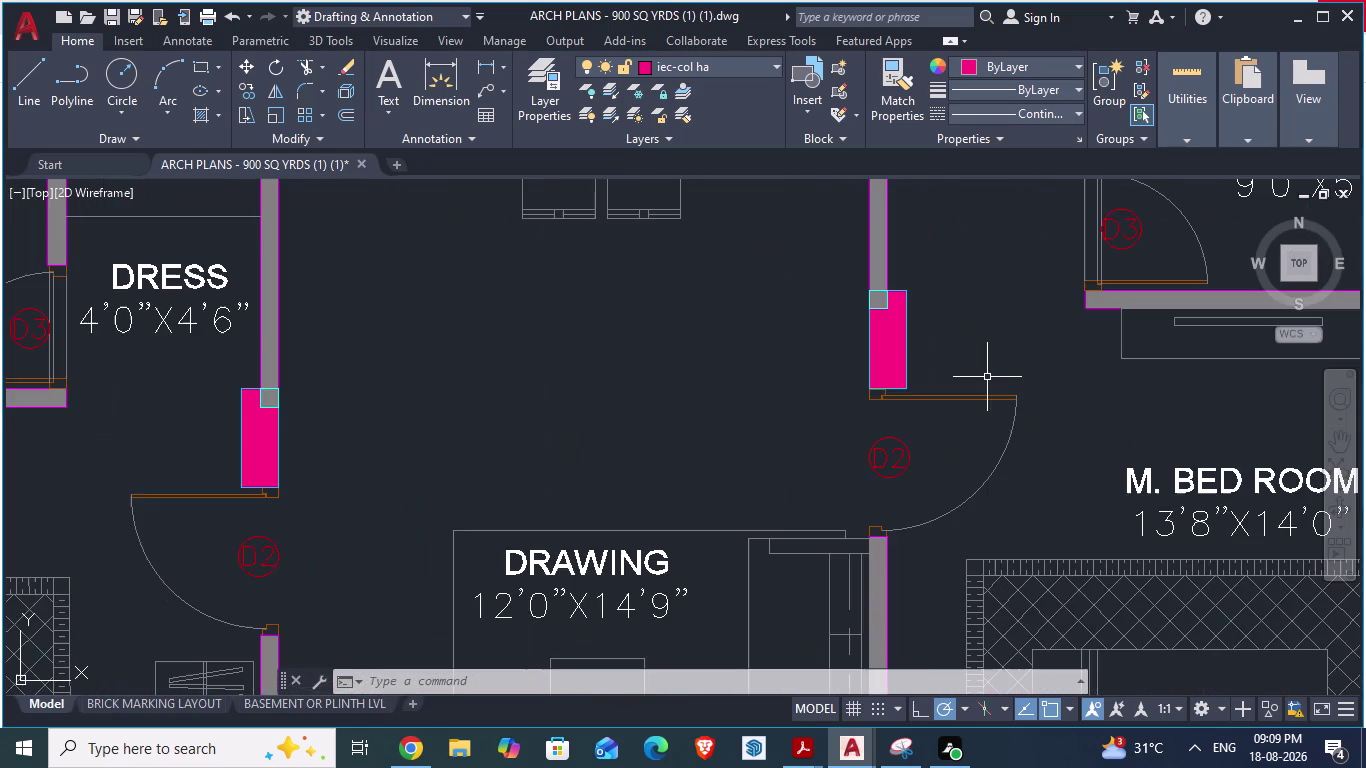
scroll(down, 3)
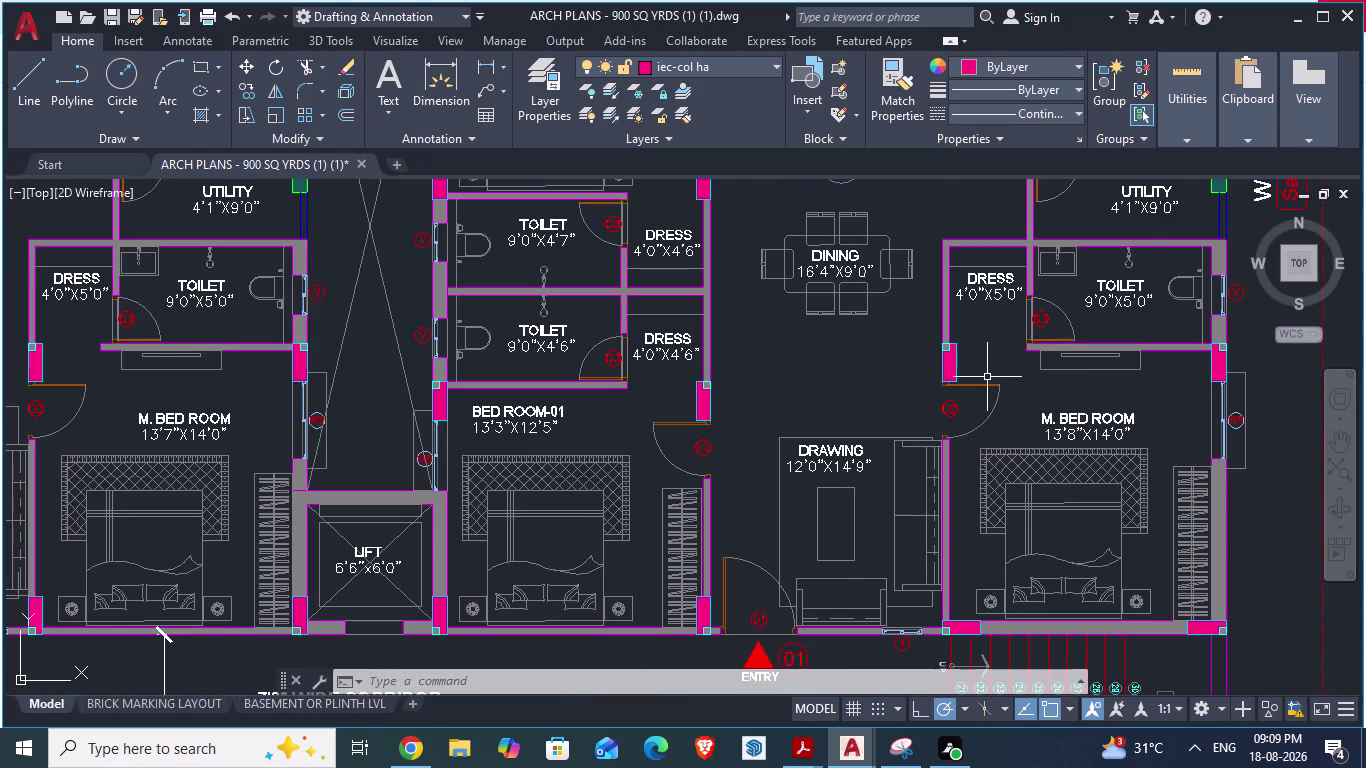
key(alt+Tab)
scroll(down, 3)
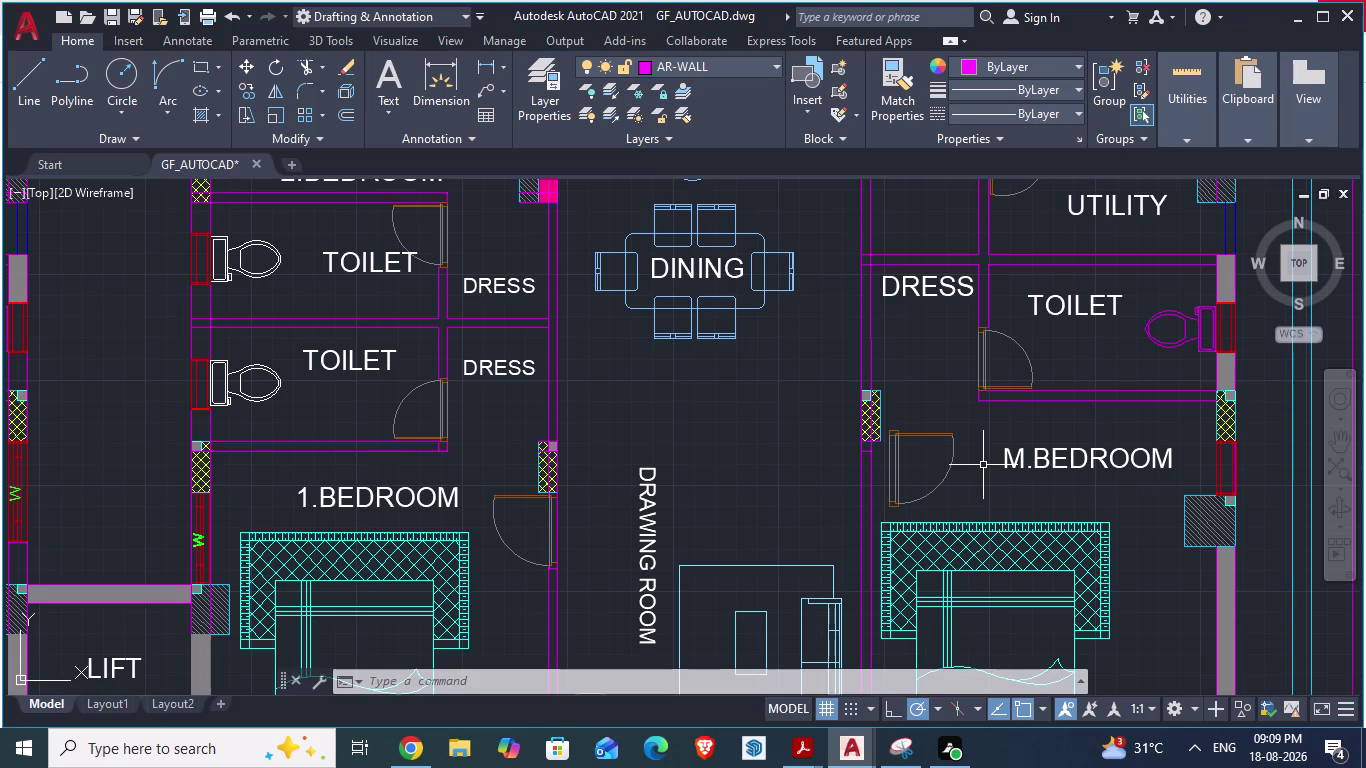
scroll(up, 3)
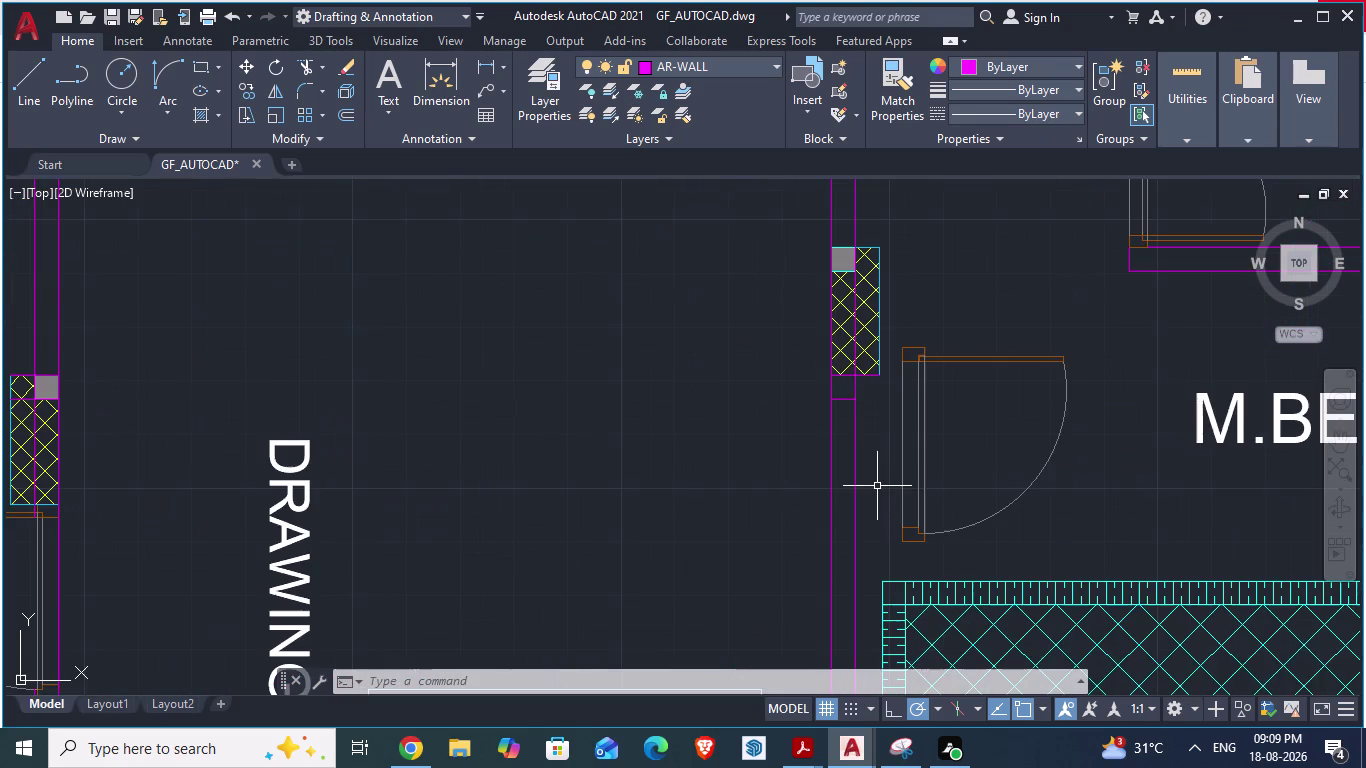
scroll(up, 3)
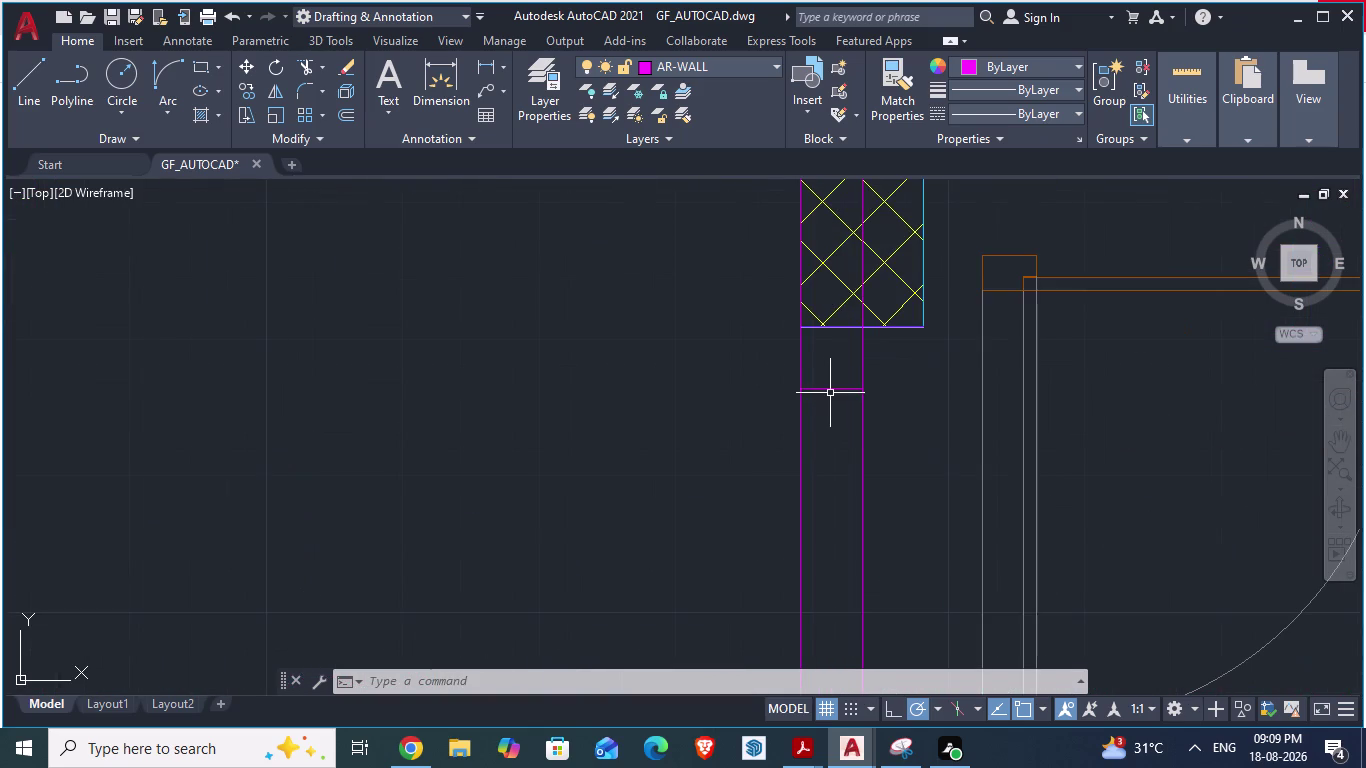
Recheck the ARCH PLANS drawing-room doors and return to GF_AUTOCAD.
key(alt+Tab)
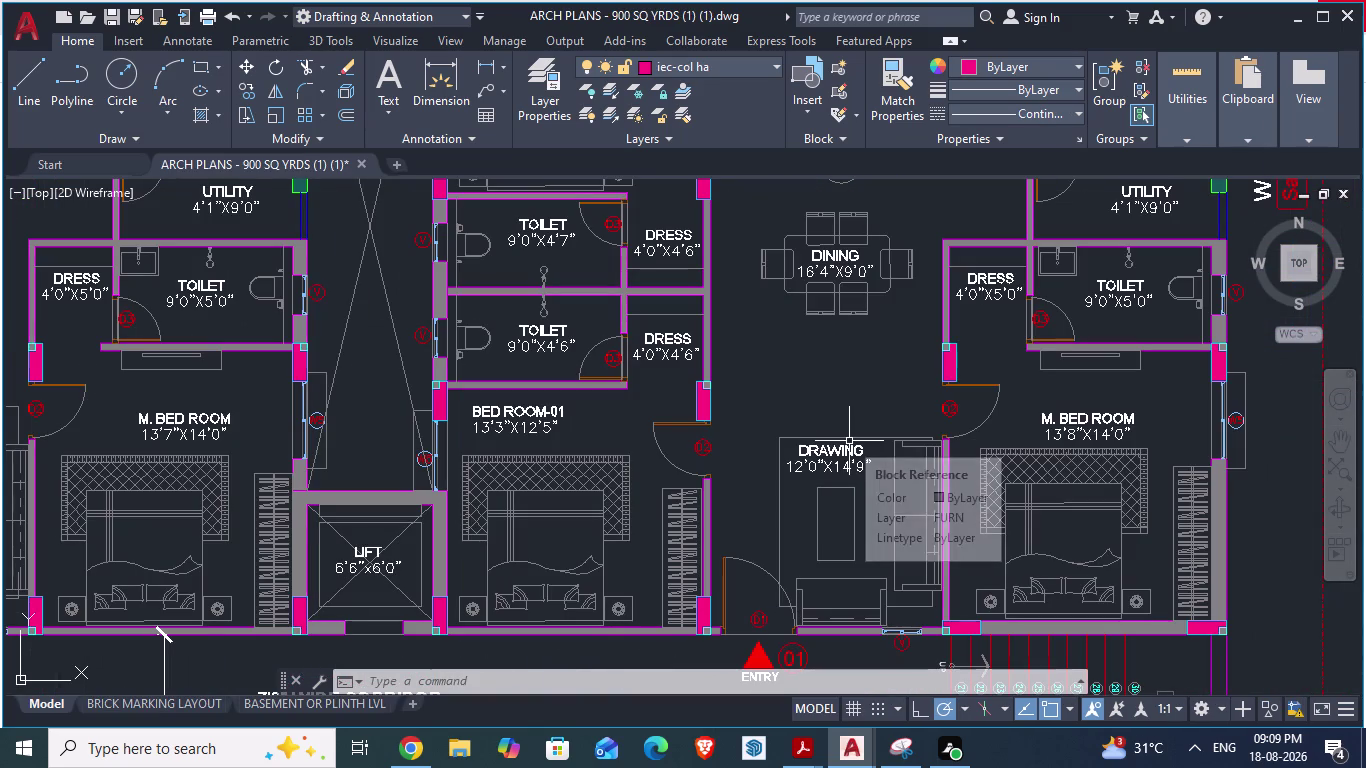
scroll(down, 3)
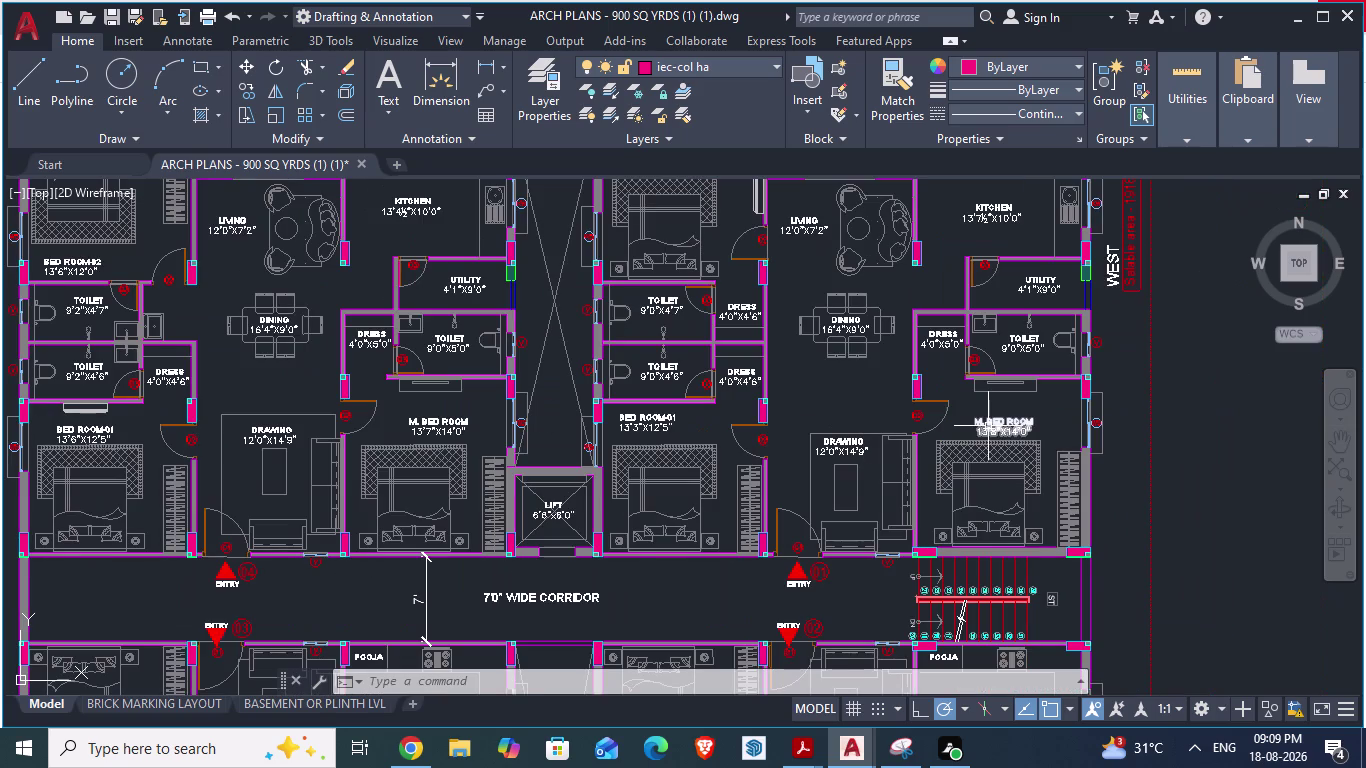
scroll(up, 3)
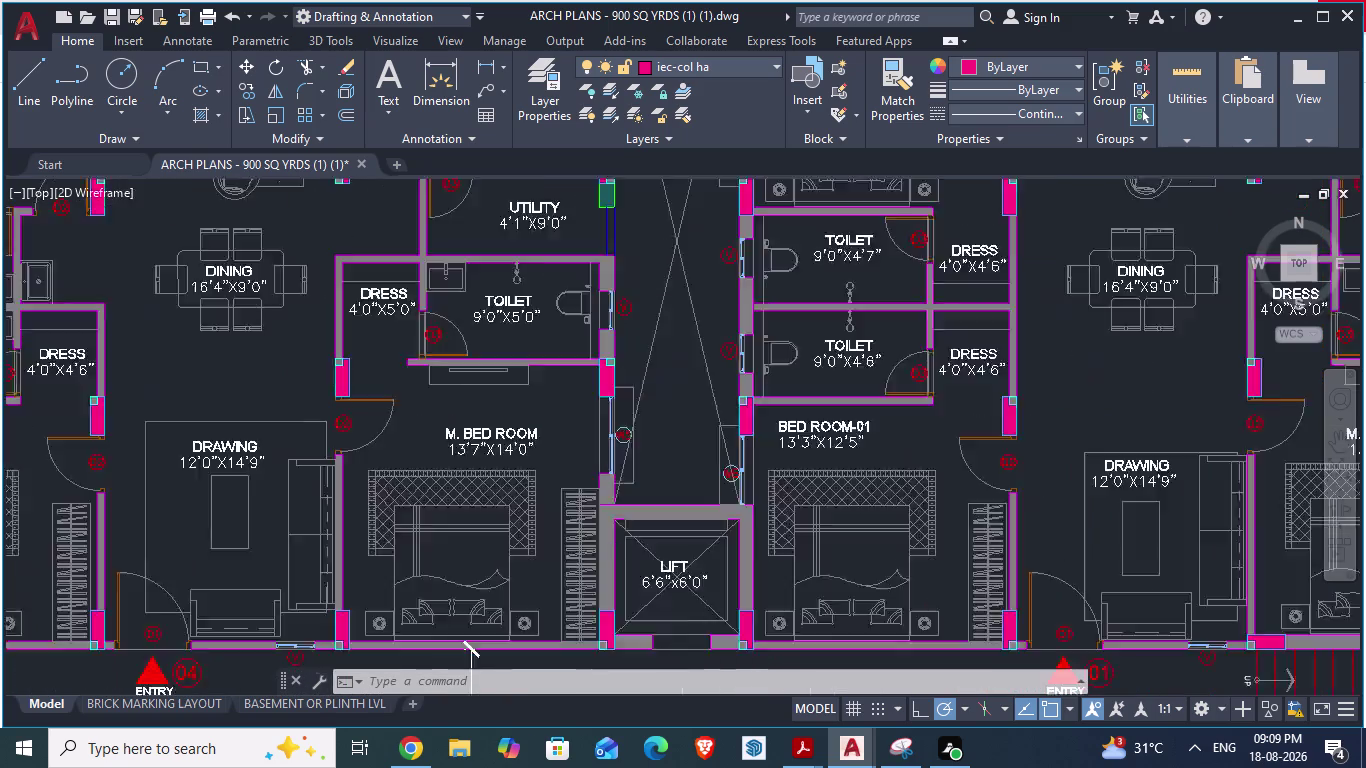
scroll(up, 3)
scroll(down, 3)
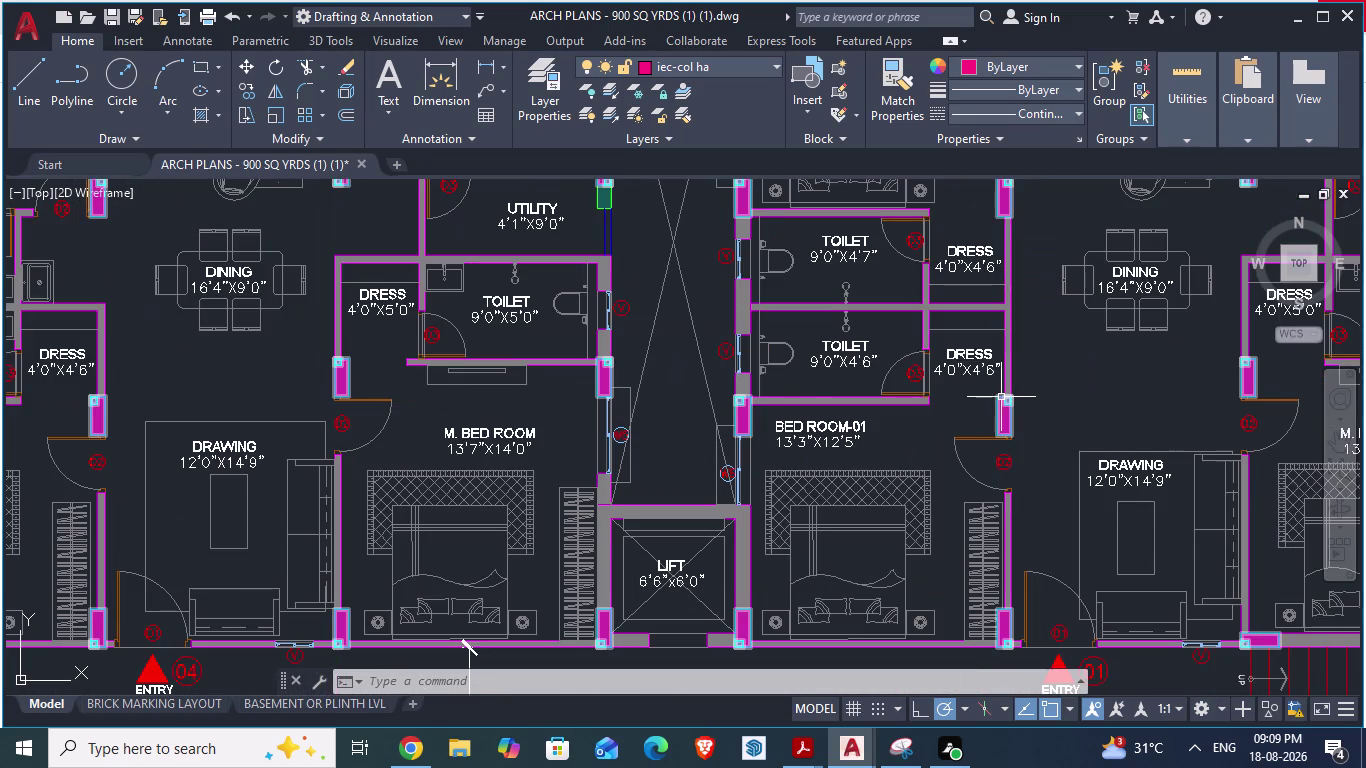
scroll(up, 3)
scroll(down, 3)
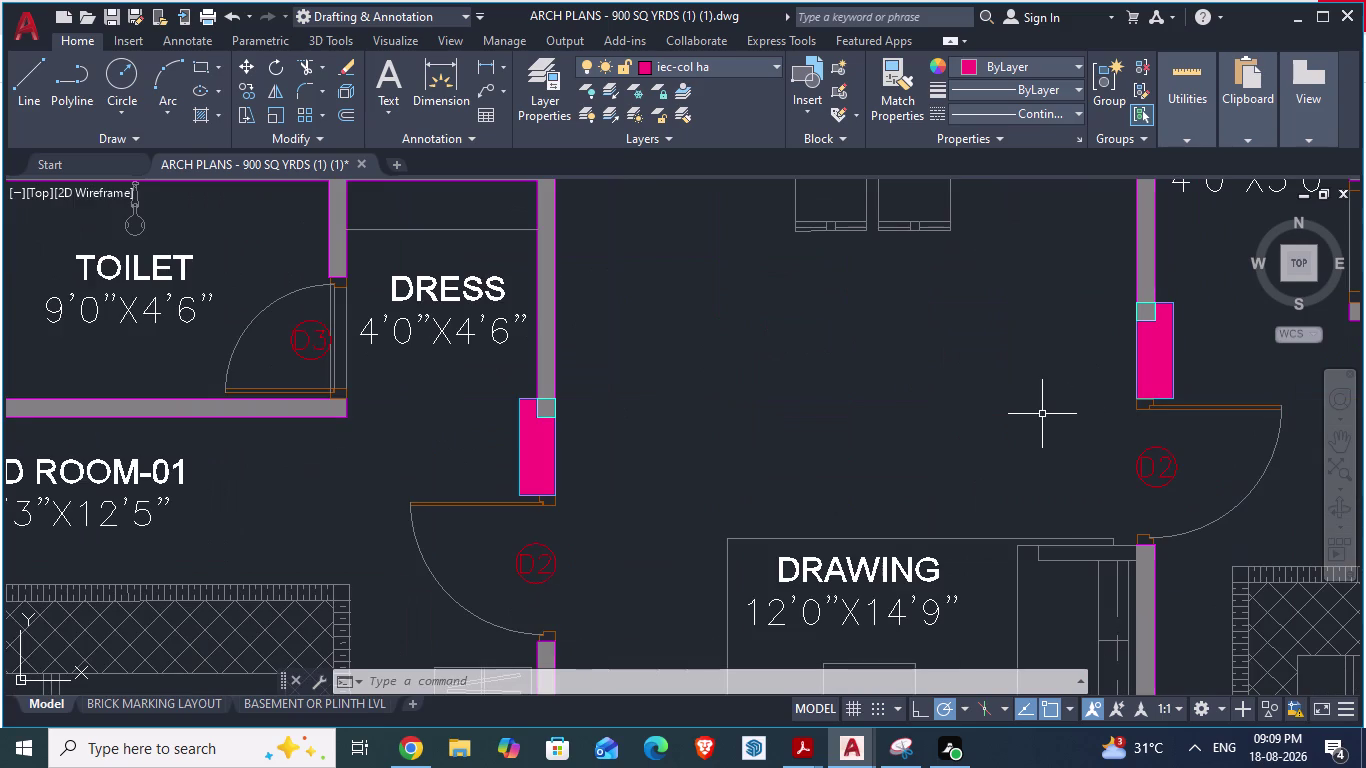
key(alt+Tab)
scroll(down, 3)
scroll(down, 3)
scroll(up, 3)
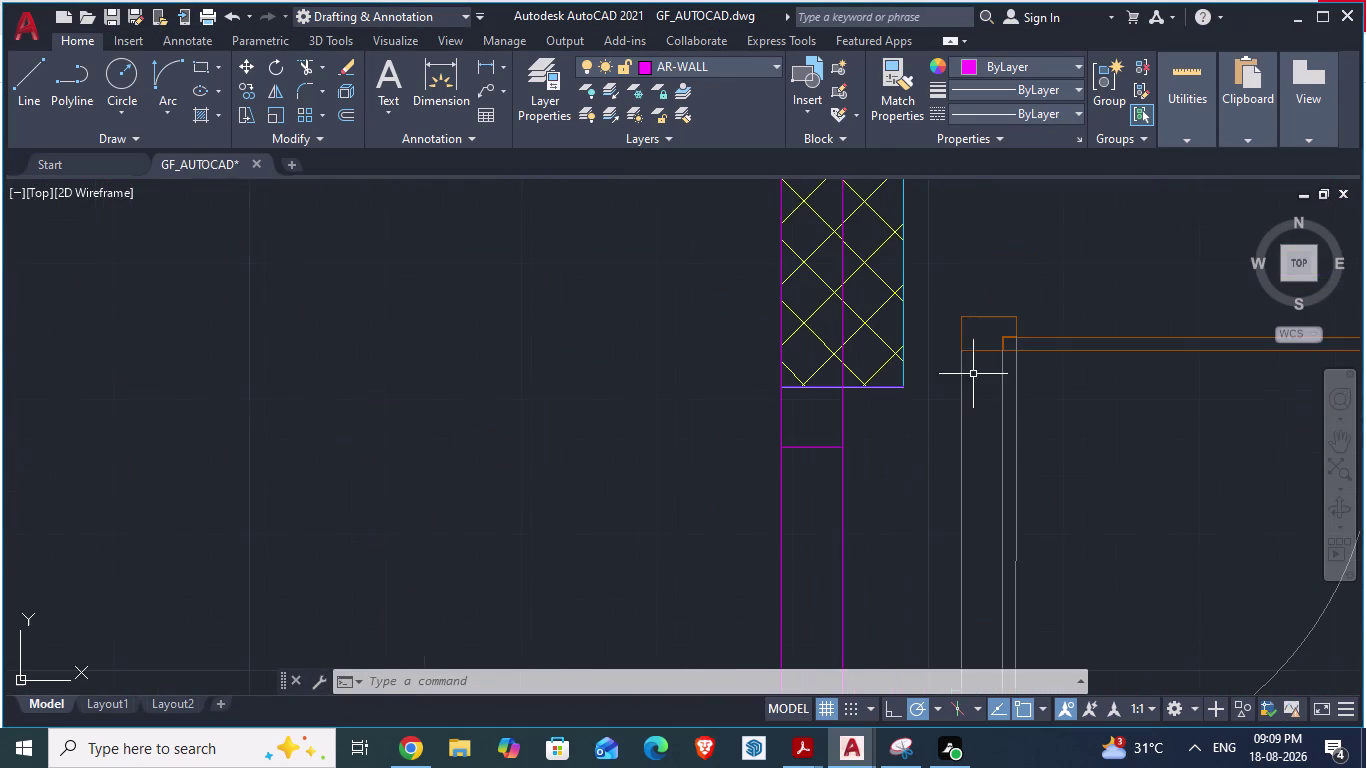
Erase the short line across the wall and move the door's frame corner onto the wall line.
click(811, 448)
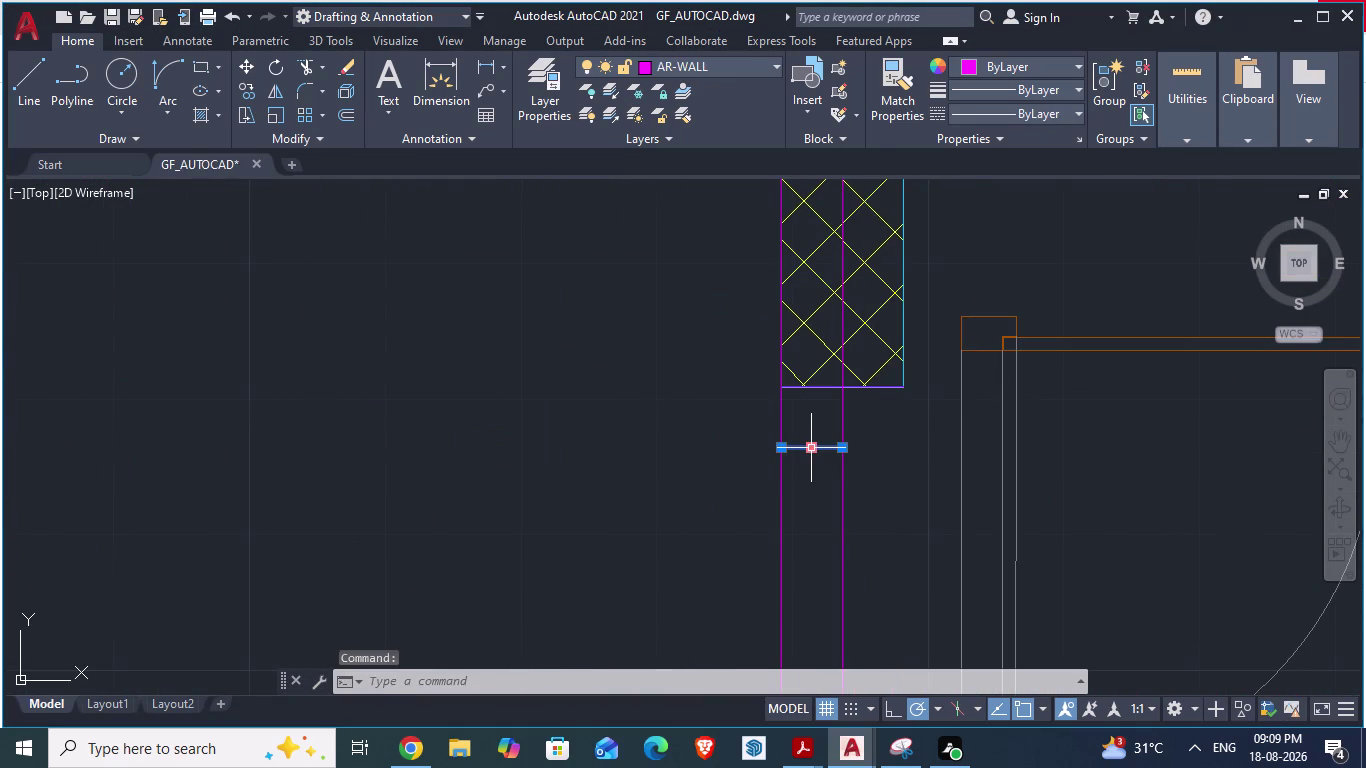
key(Delete)
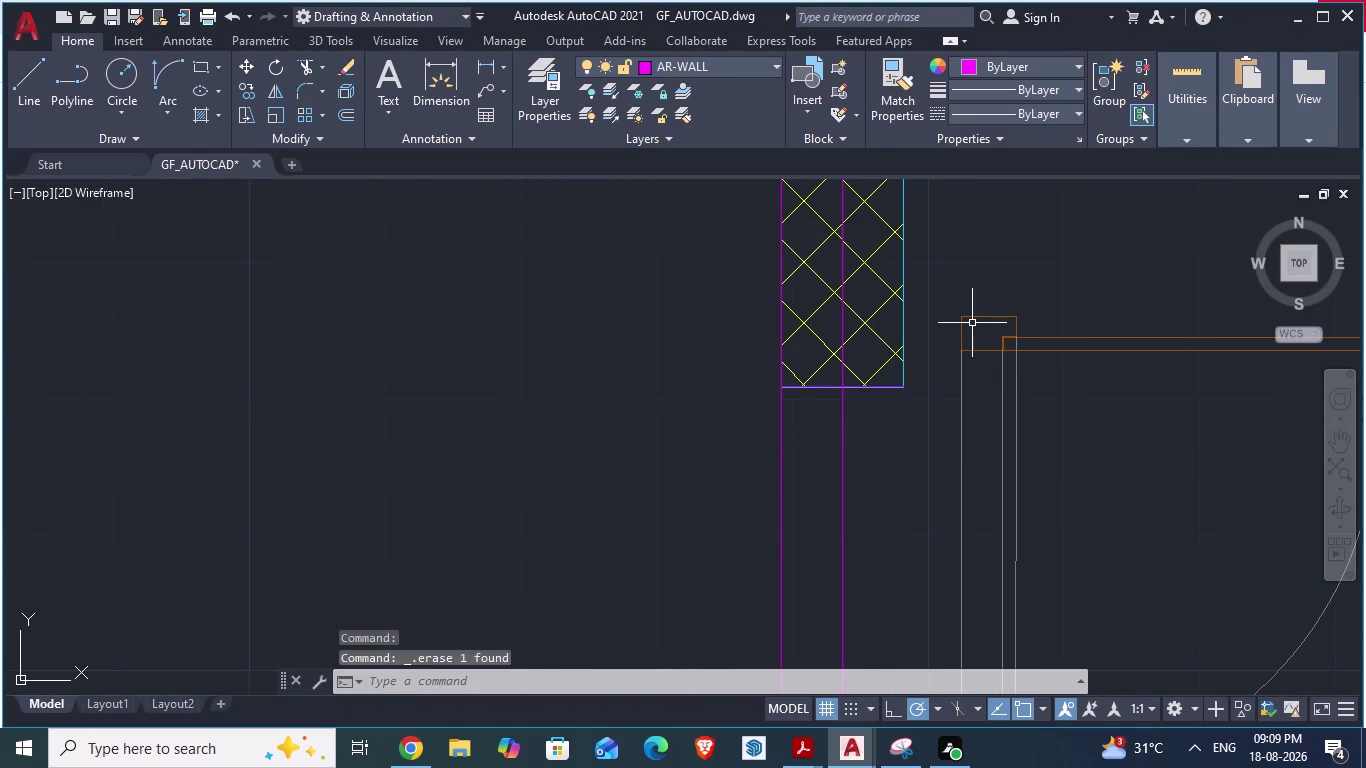
click(960, 323)
key(m)
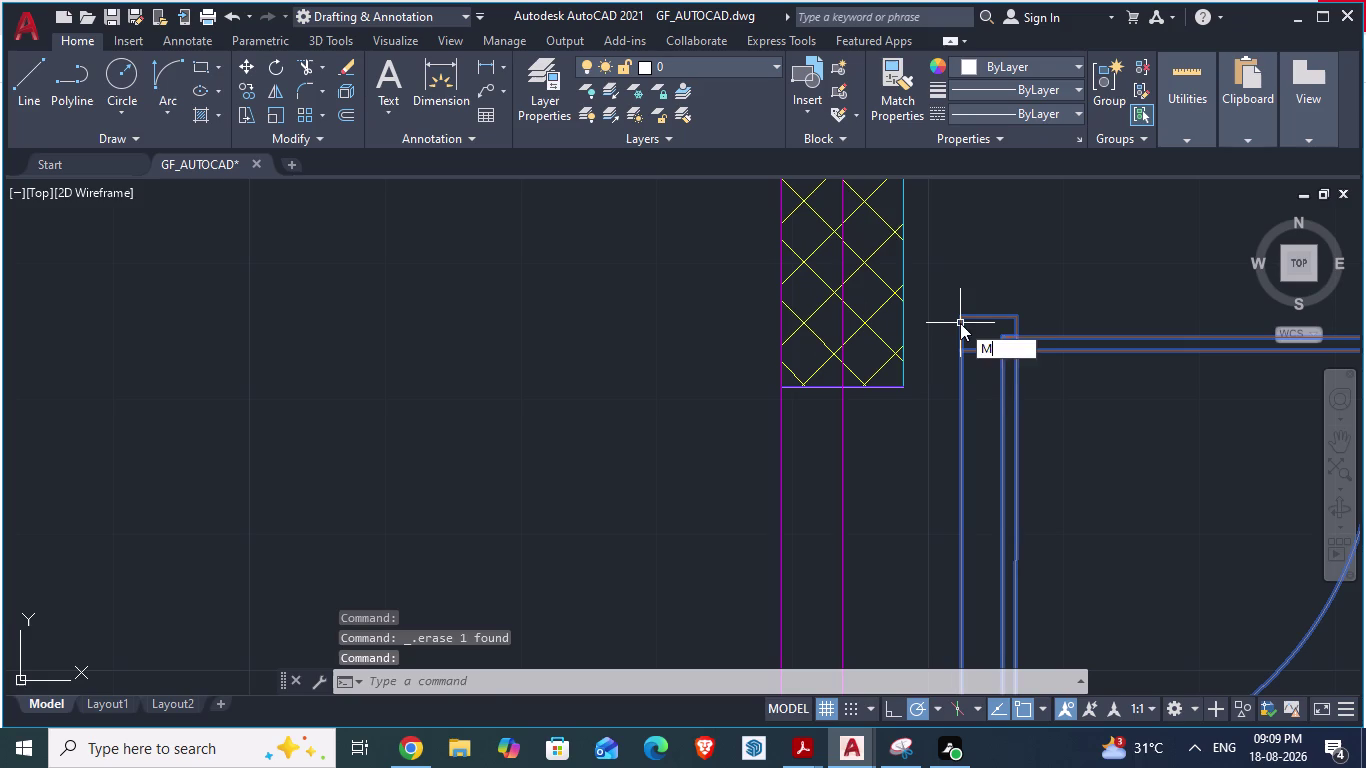
key(Return)
scroll(up, 3)
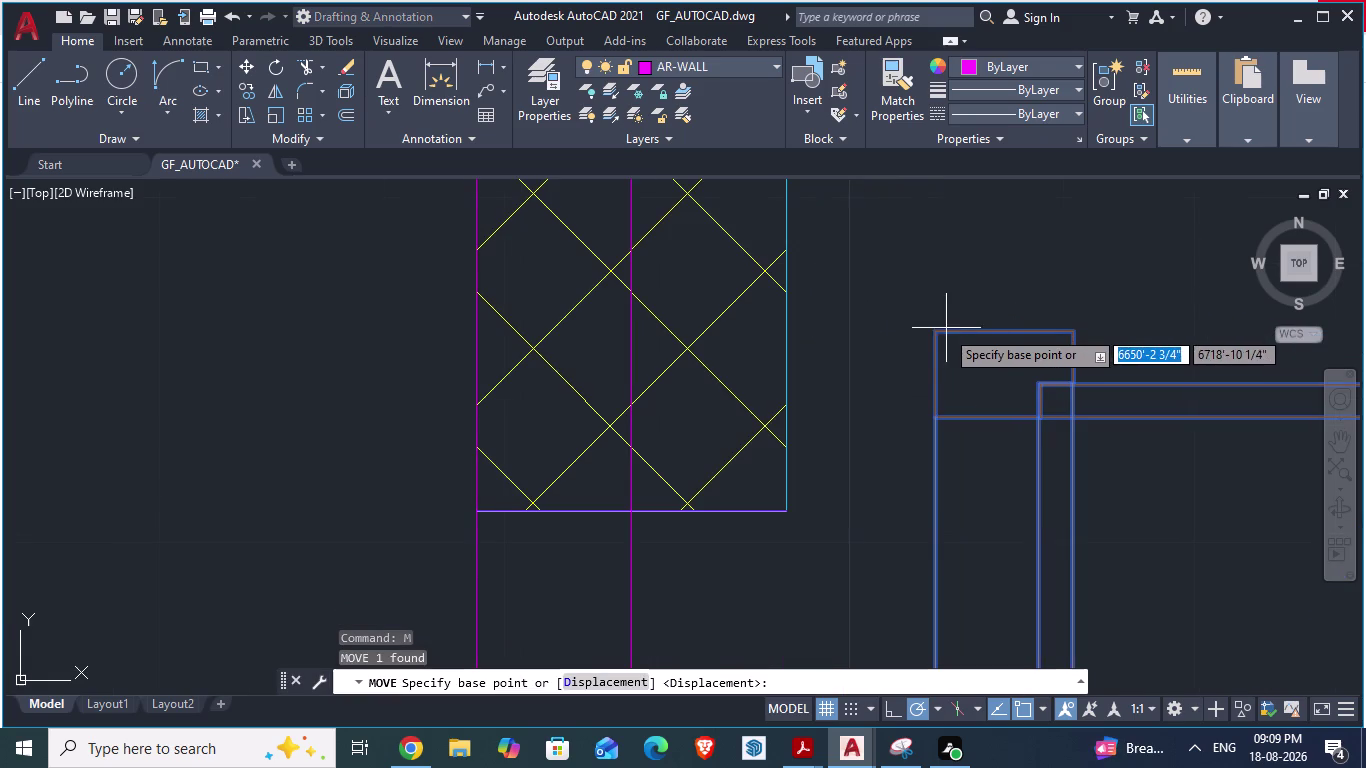
drag(940, 333, 470, 516)
click(464, 518)
scroll(up, 3)
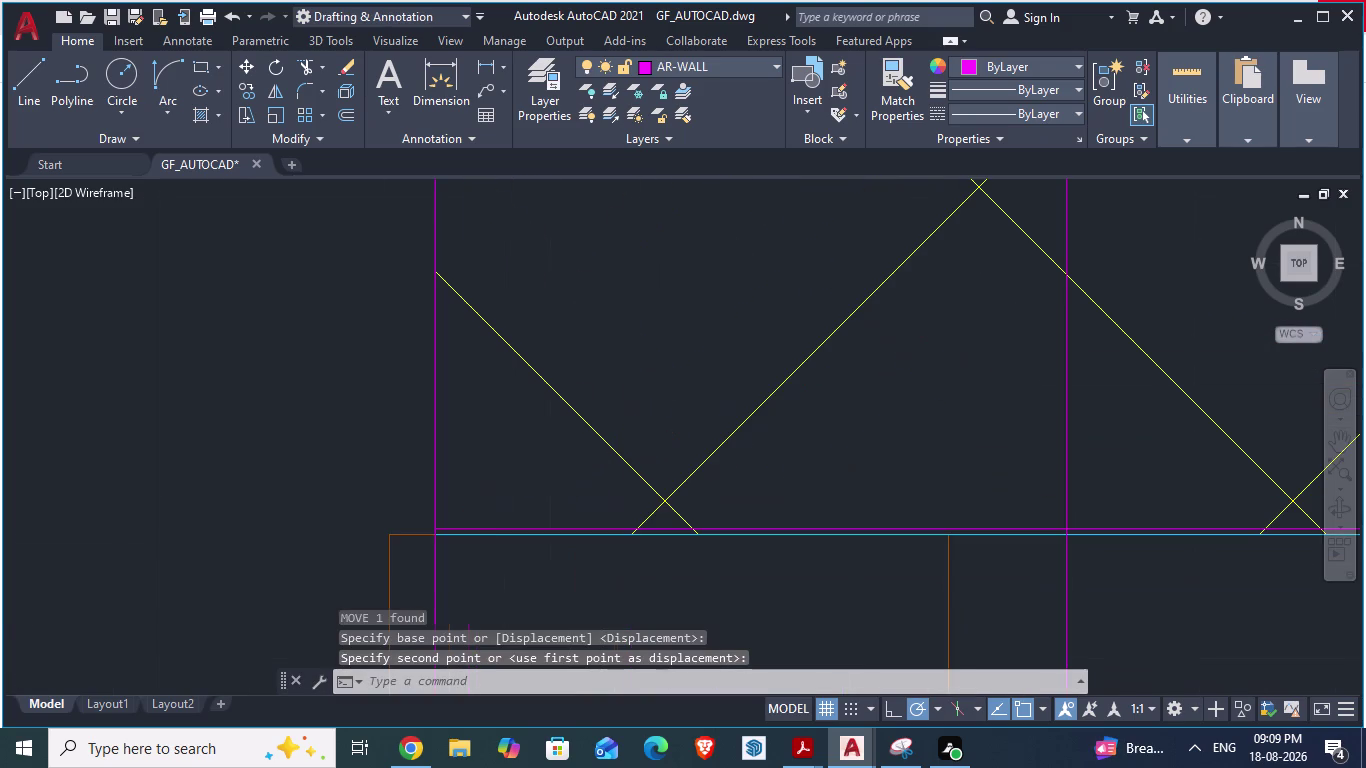
click(391, 539)
Move the door again so it sits against the wall face.
key(m)
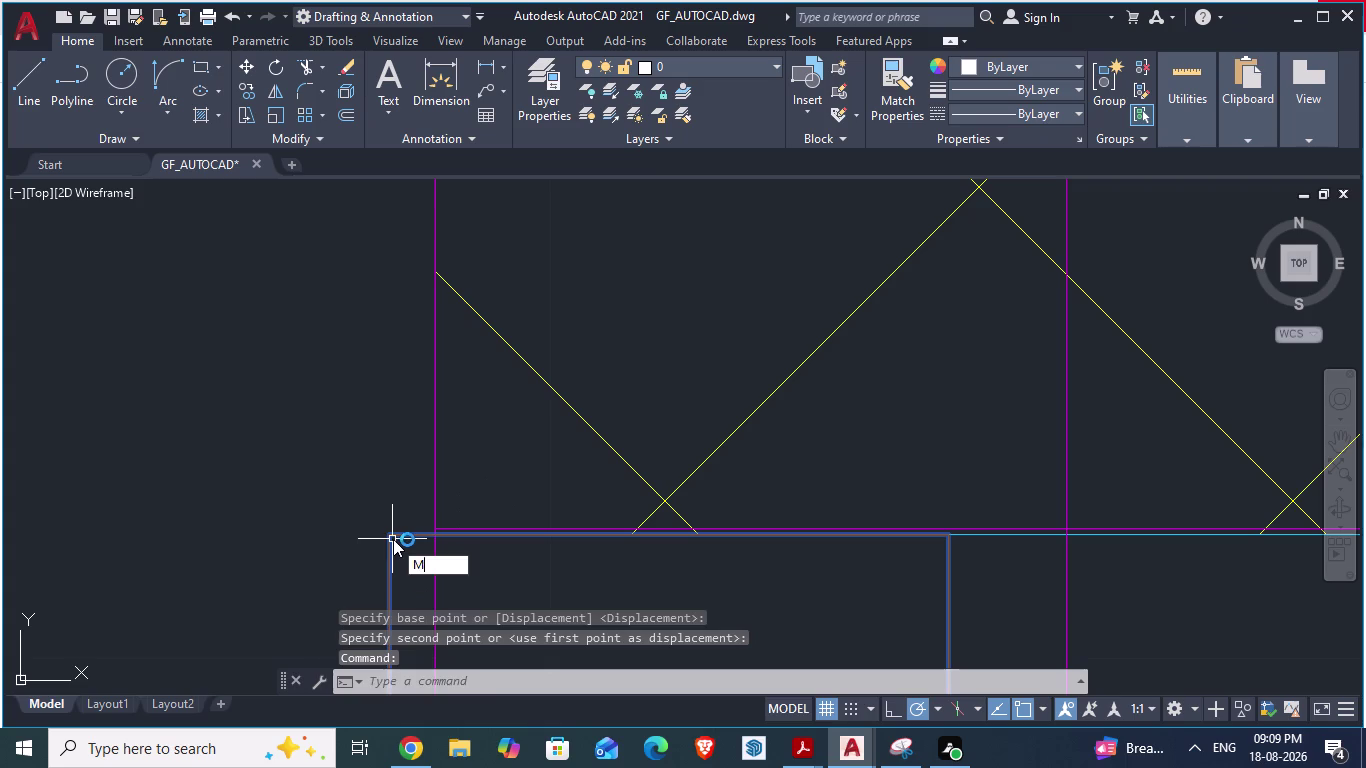
key(Return)
scroll(up, 3)
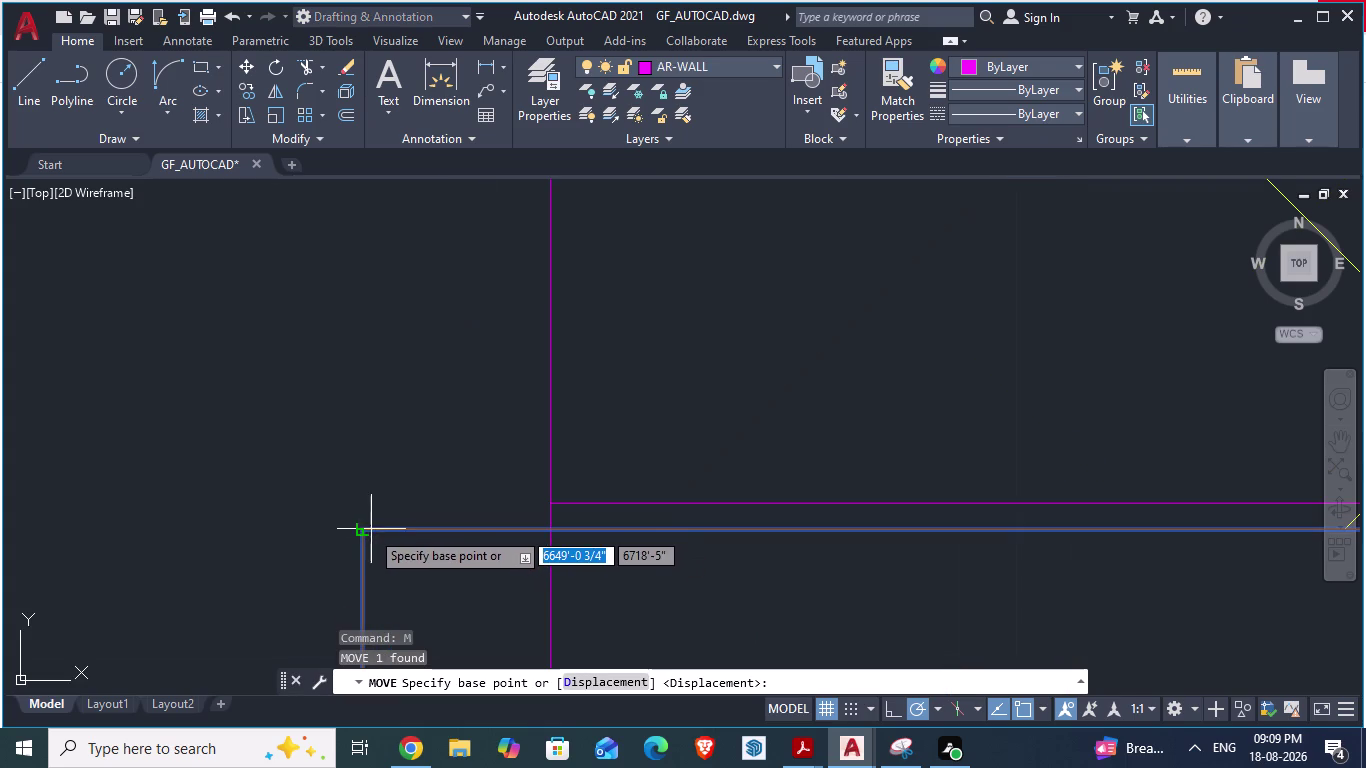
drag(365, 533, 578, 529)
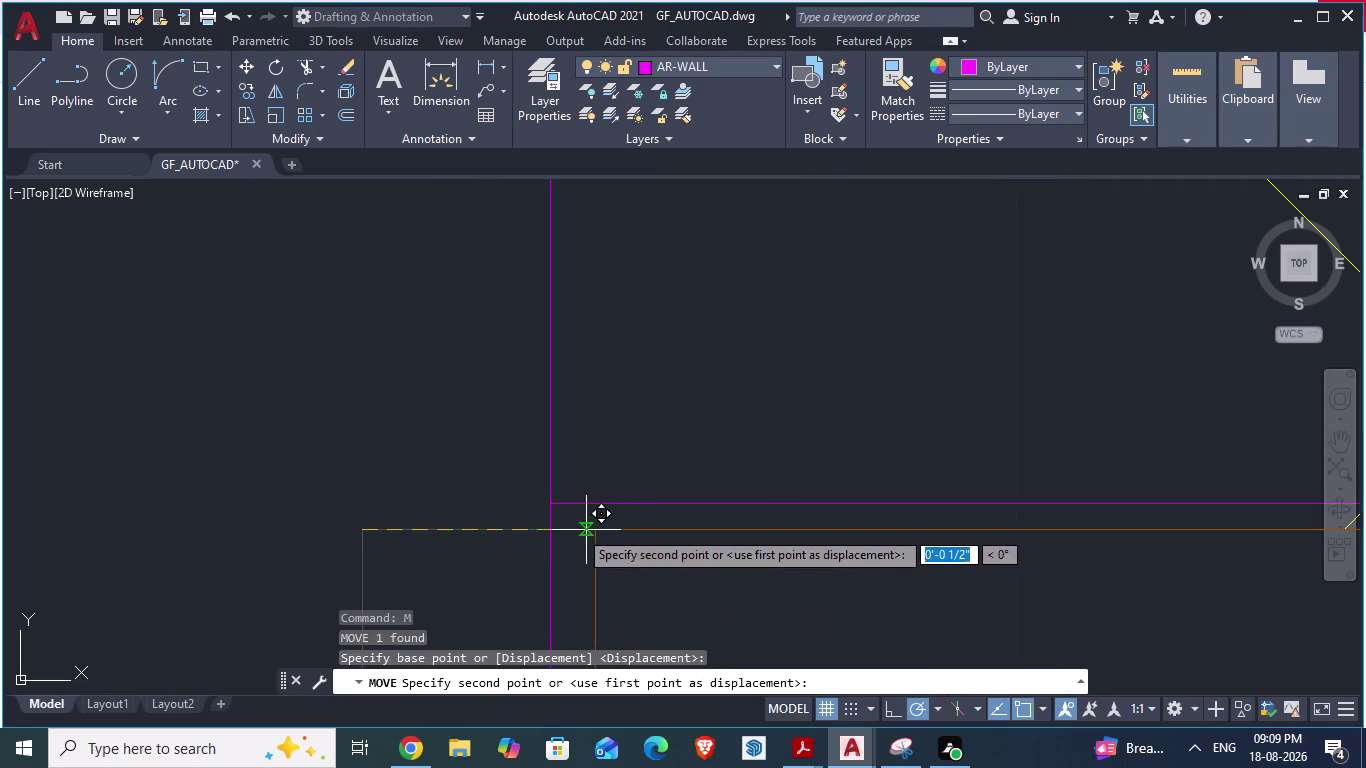
drag(578, 529, 556, 507)
click(556, 507)
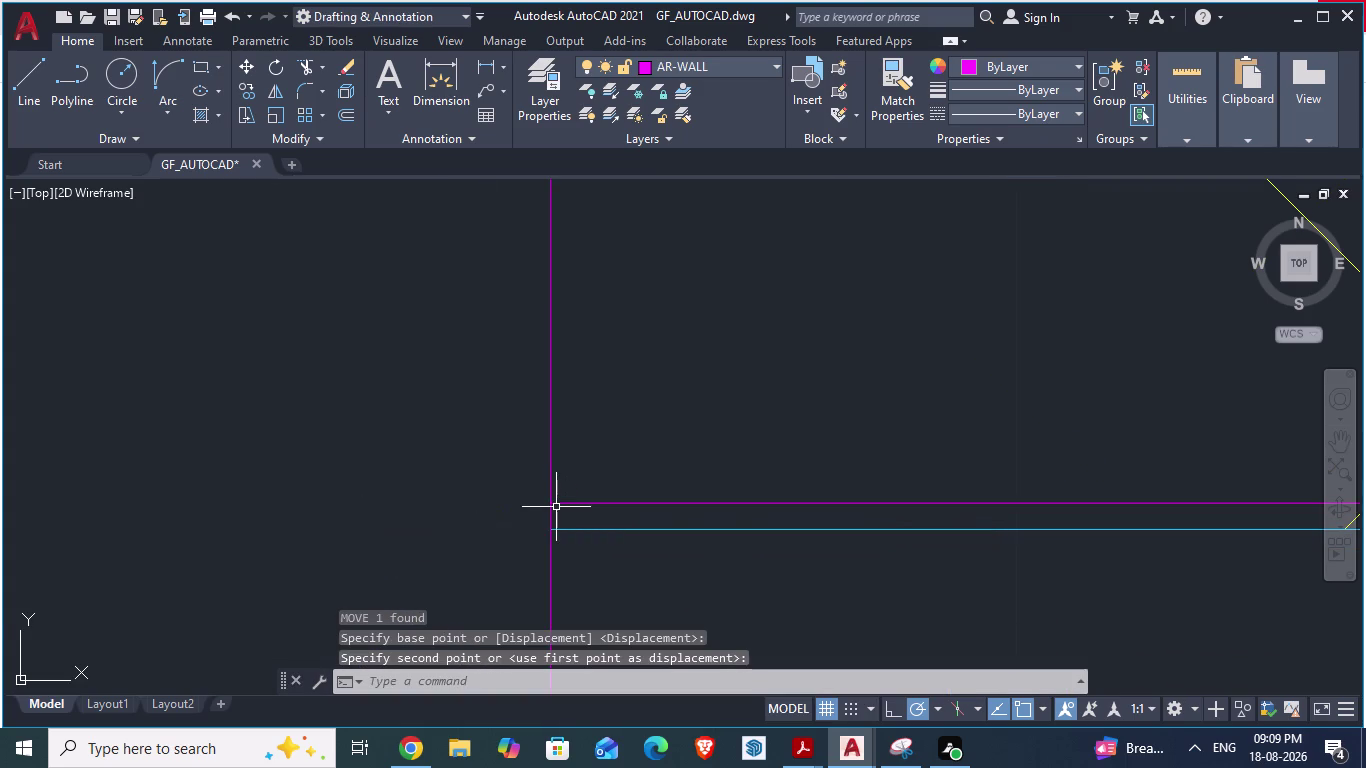
scroll(up, 3)
scroll(down, 3)
scroll(down, 3)
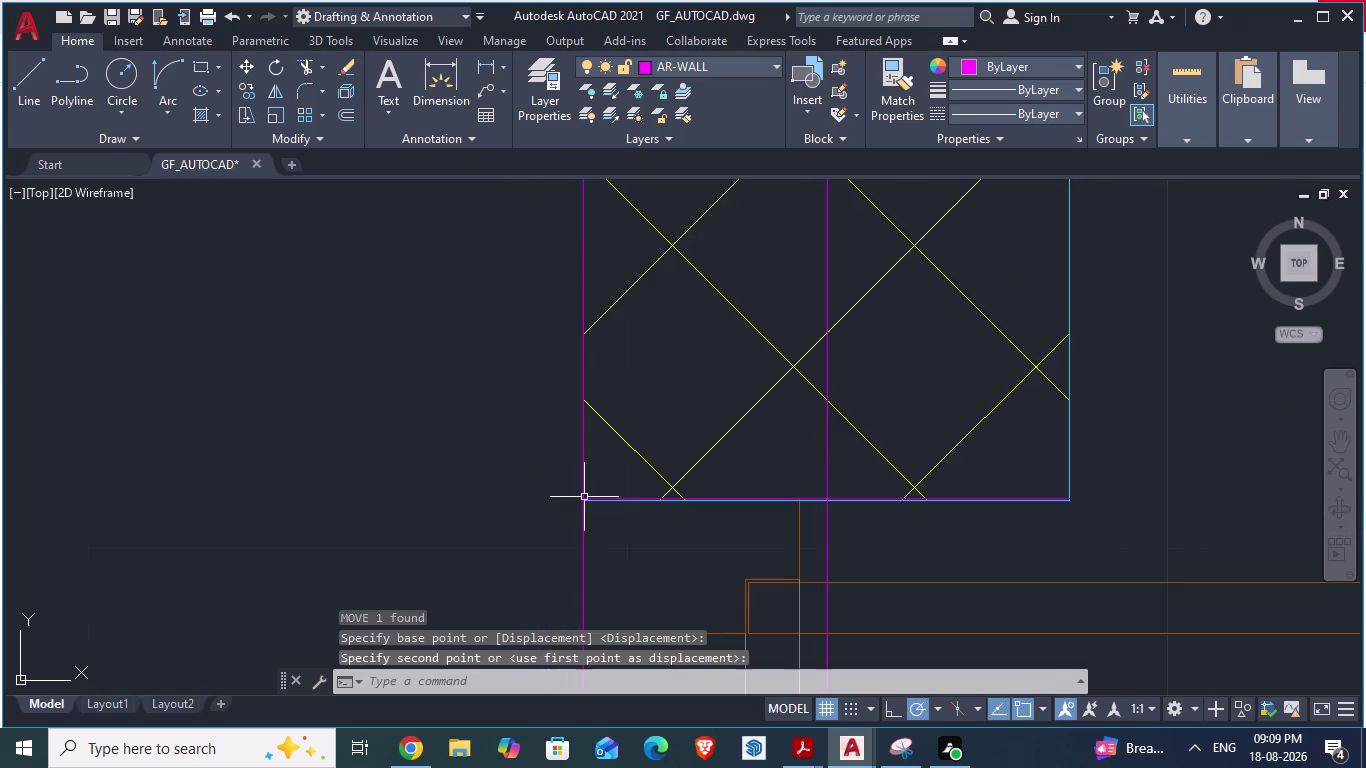
scroll(down, 3)
scroll(up, 3)
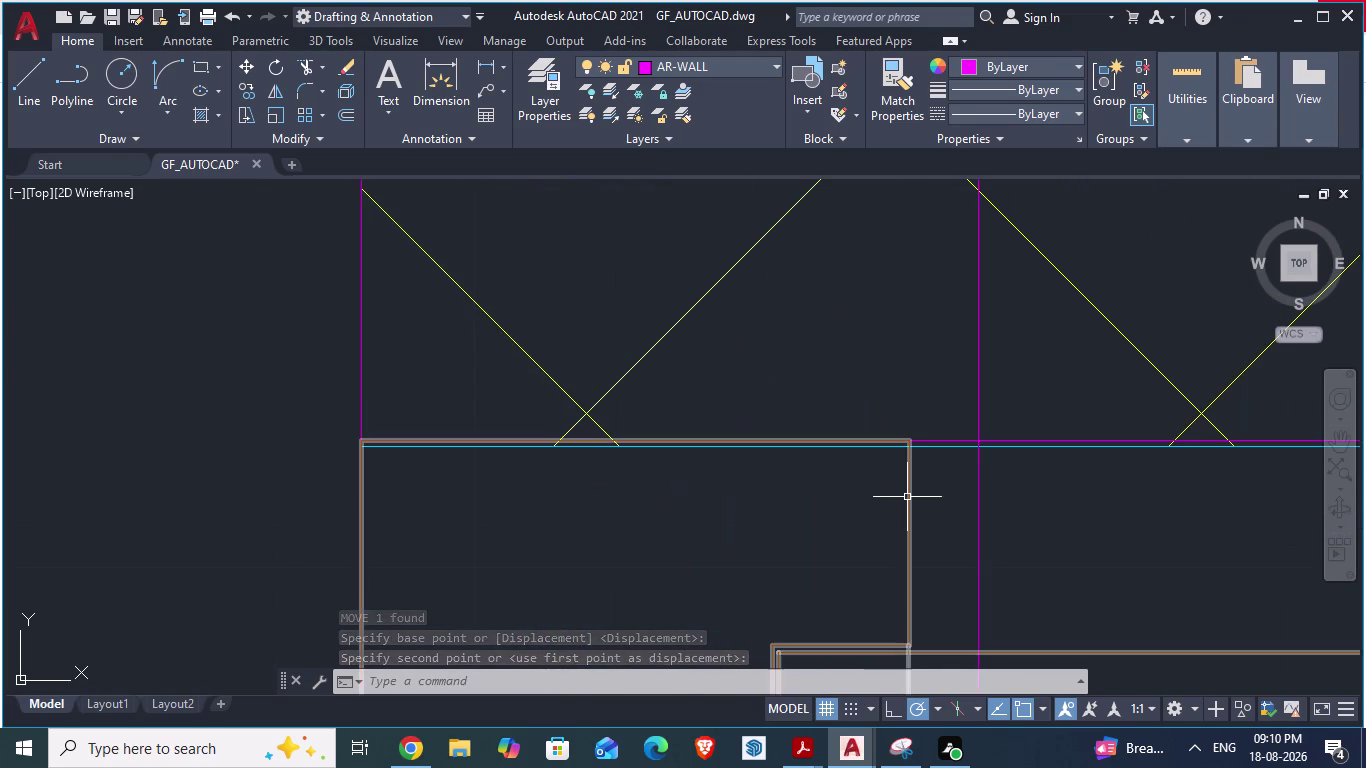
Slide the door down so it sits flush with the wall end.
click(907, 497)
scroll(up, 3)
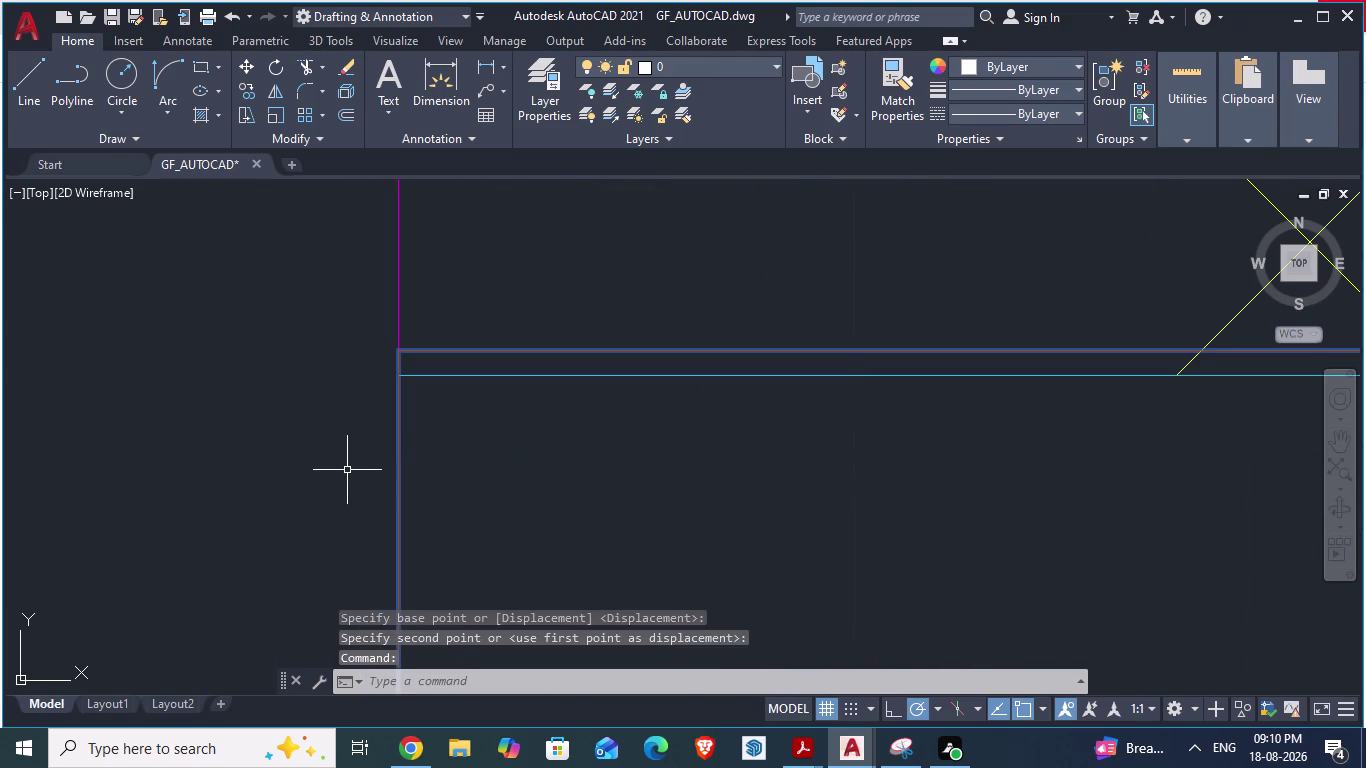
key(m)
key(Return)
scroll(up, 3)
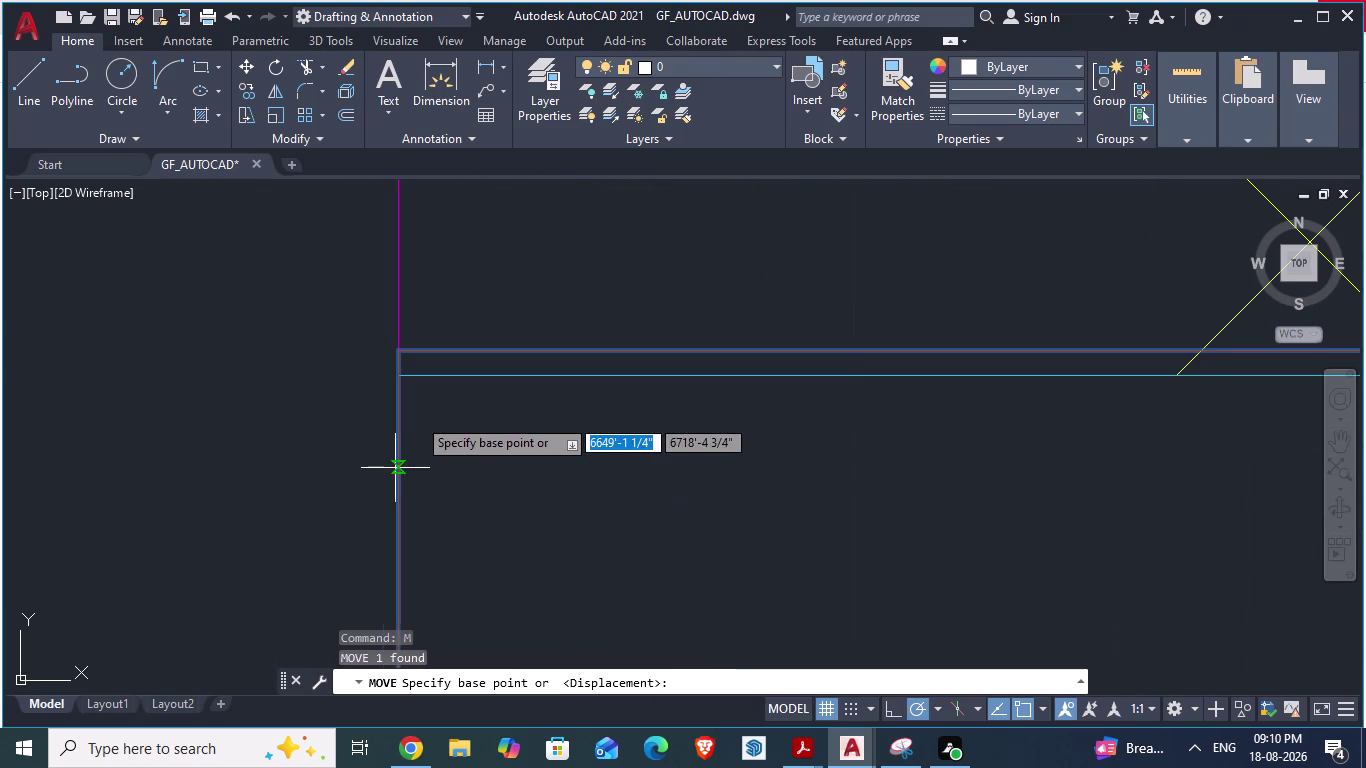
scroll(up, 3)
drag(369, 266, 369, 286)
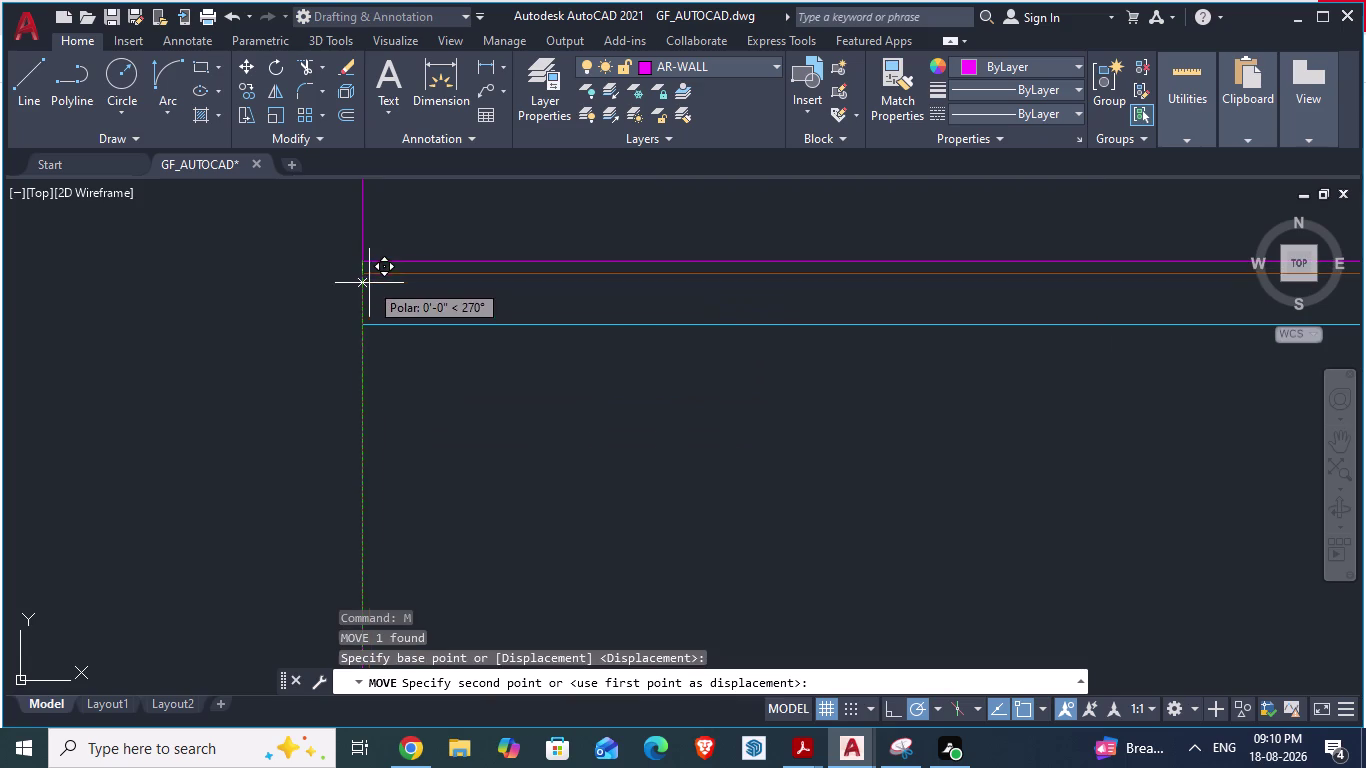
drag(369, 286, 364, 325)
click(363, 327)
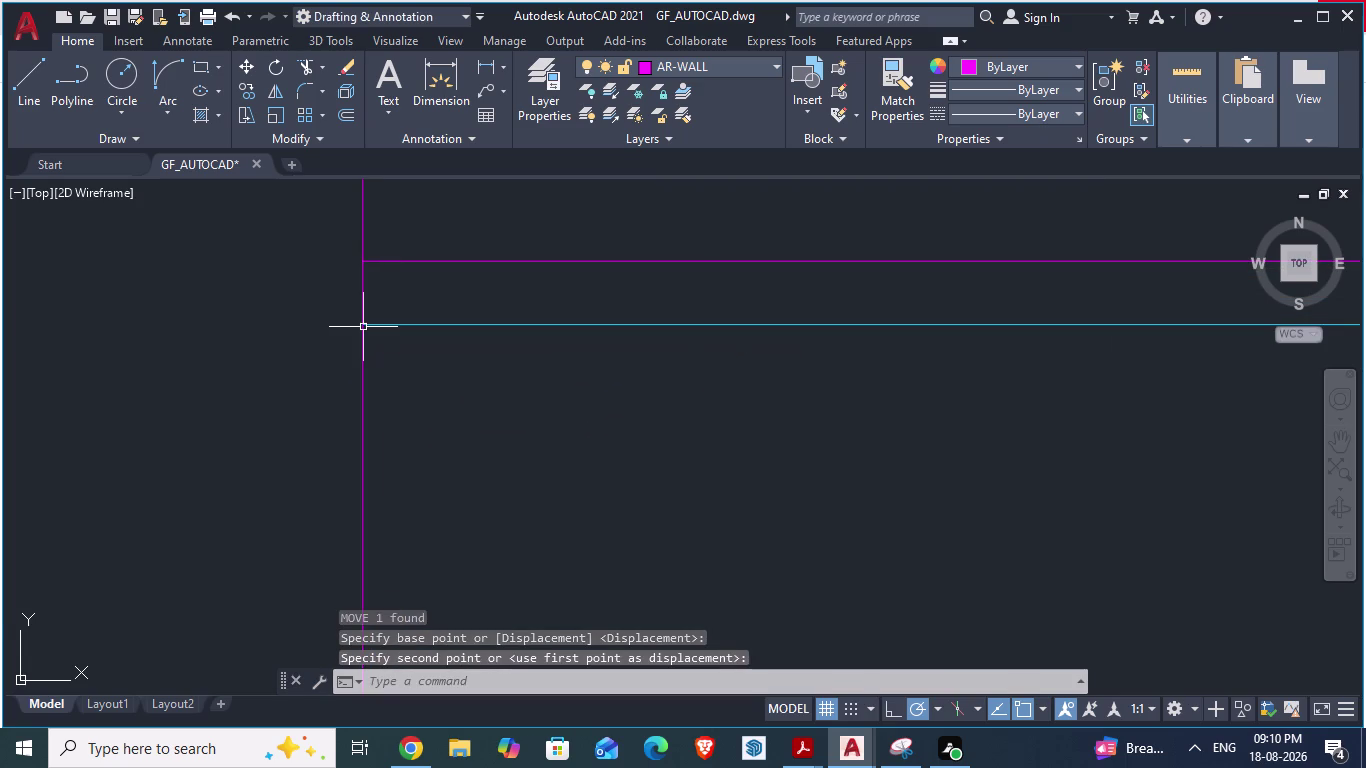
scroll(down, 3)
scroll(down, 3)
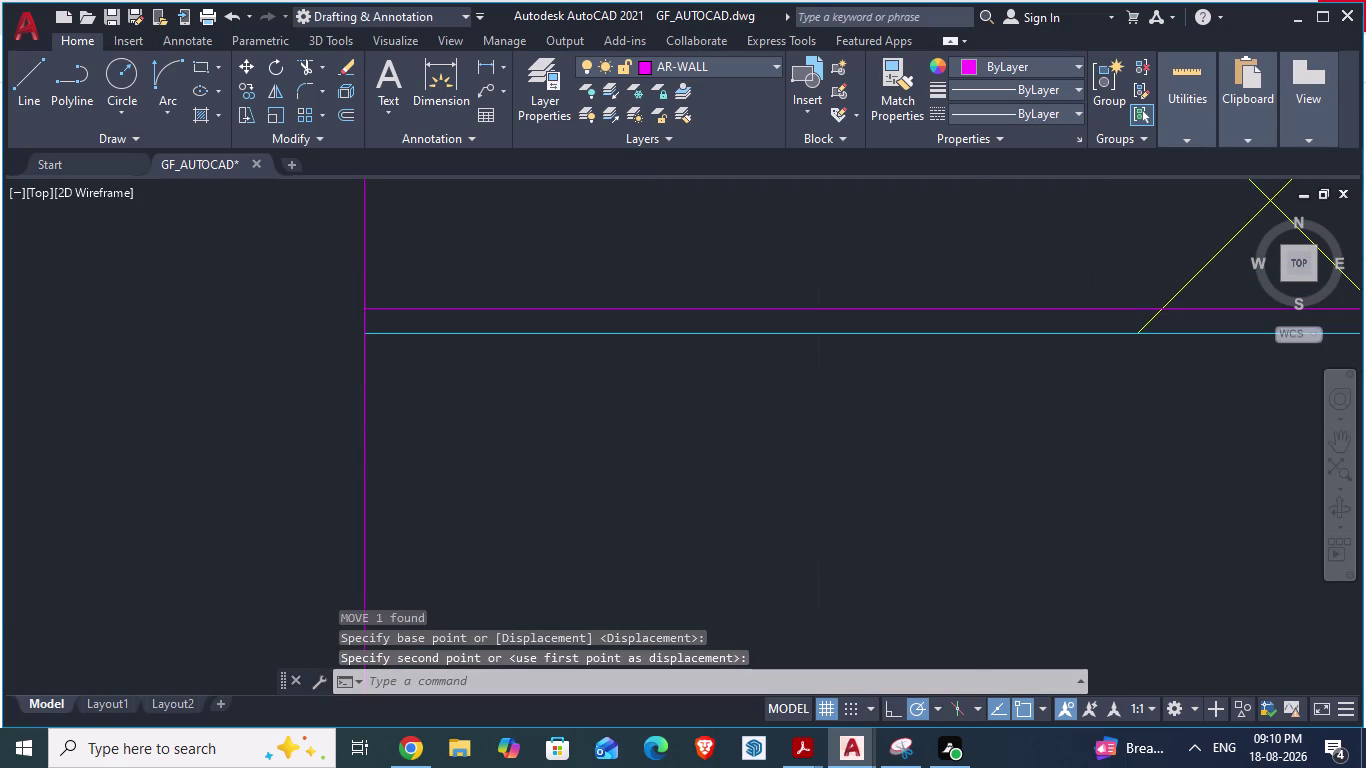
scroll(down, 3)
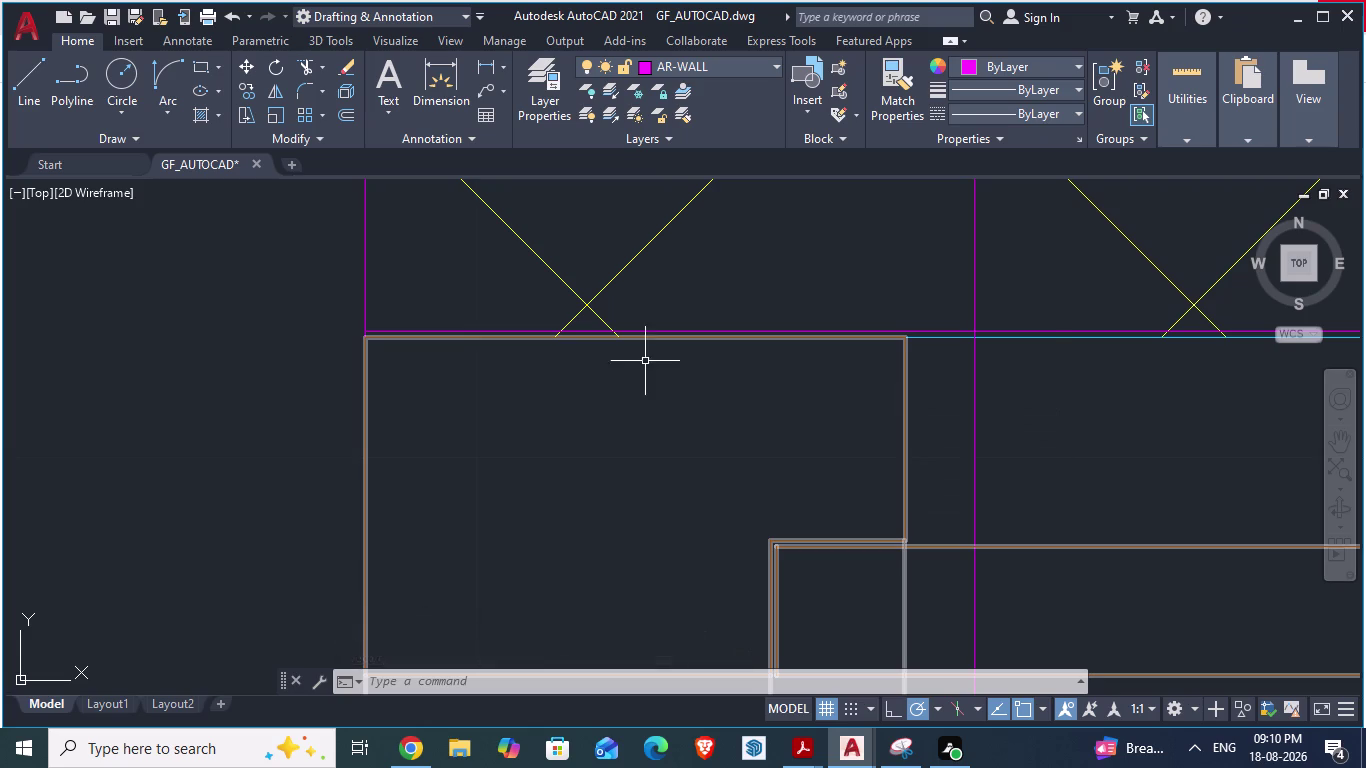
scroll(down, 3)
scroll(down, 3)
scroll(down, 3)
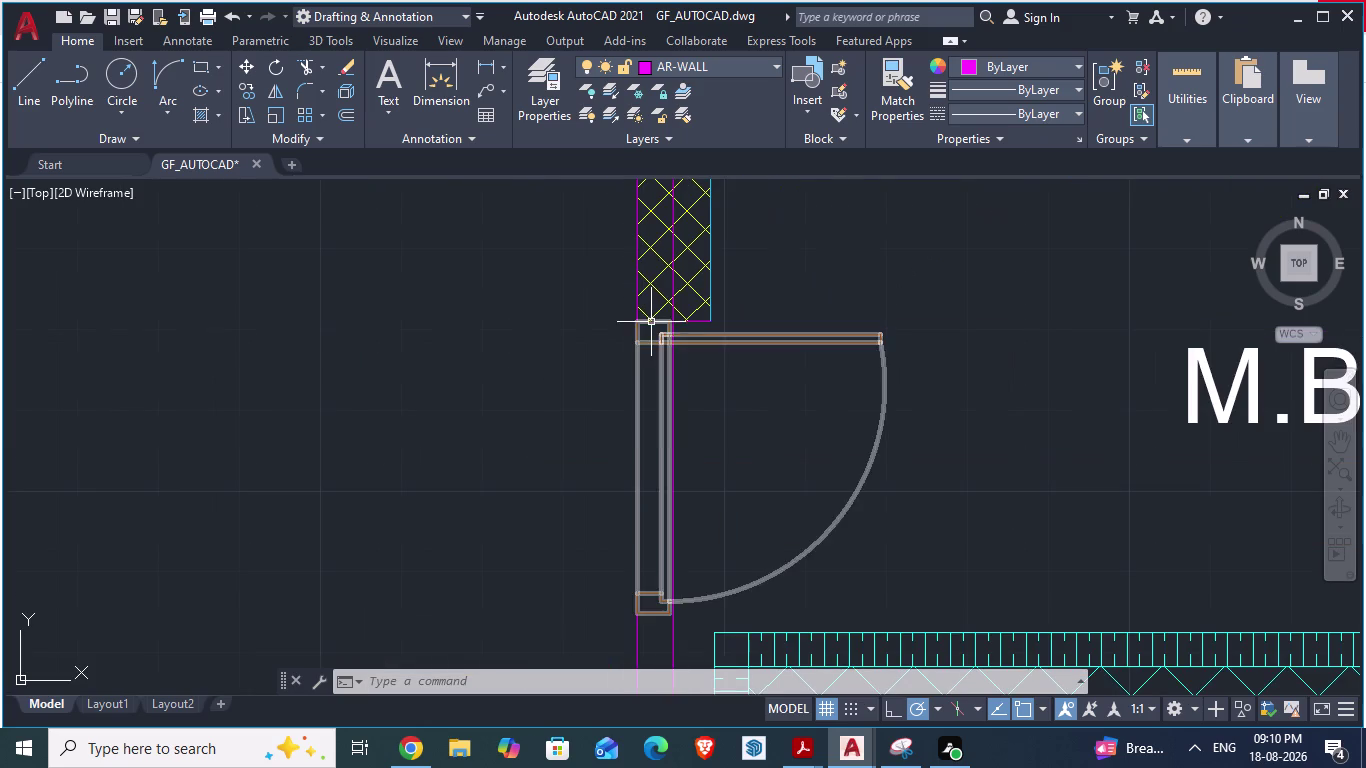
scroll(down, 3)
scroll(up, 3)
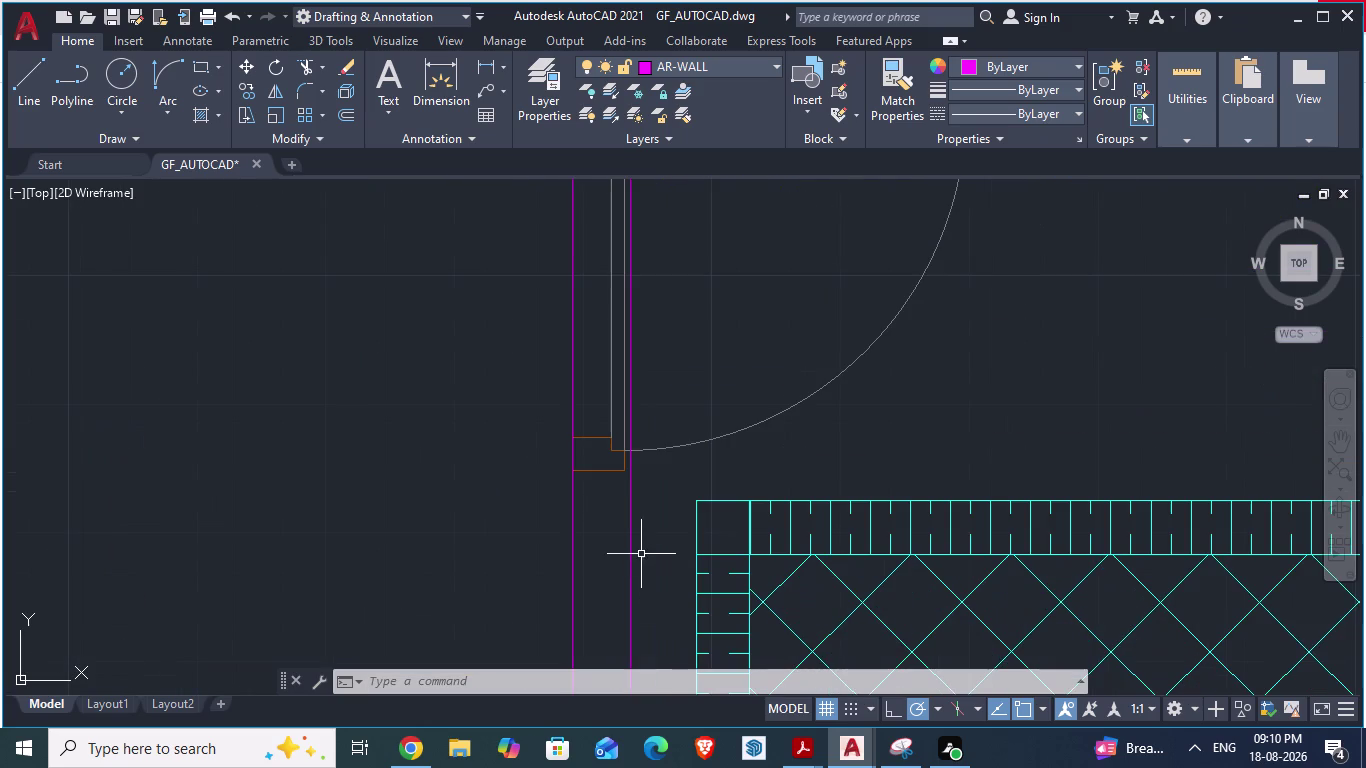
scroll(up, 3)
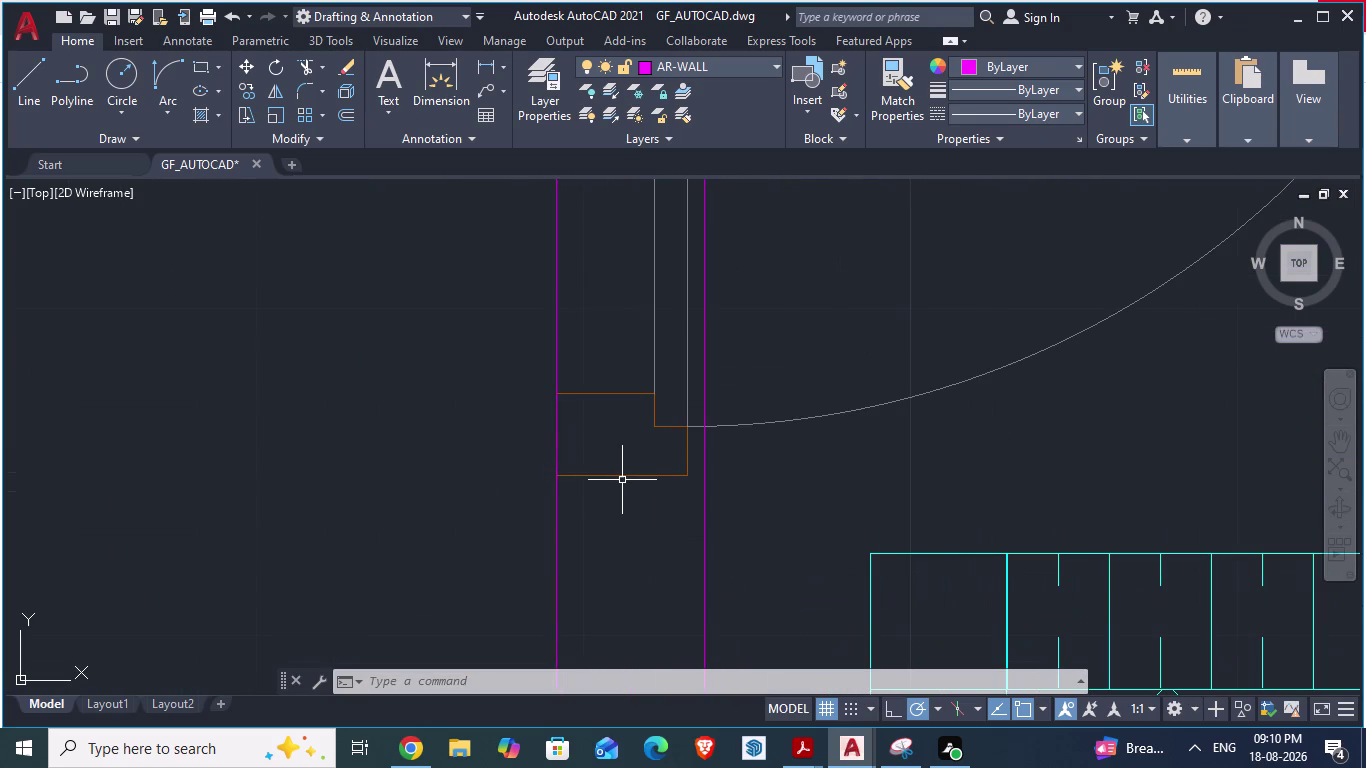
Start the LINE command with the L alias.
key(l)
key(Return)
scroll(up, 3)
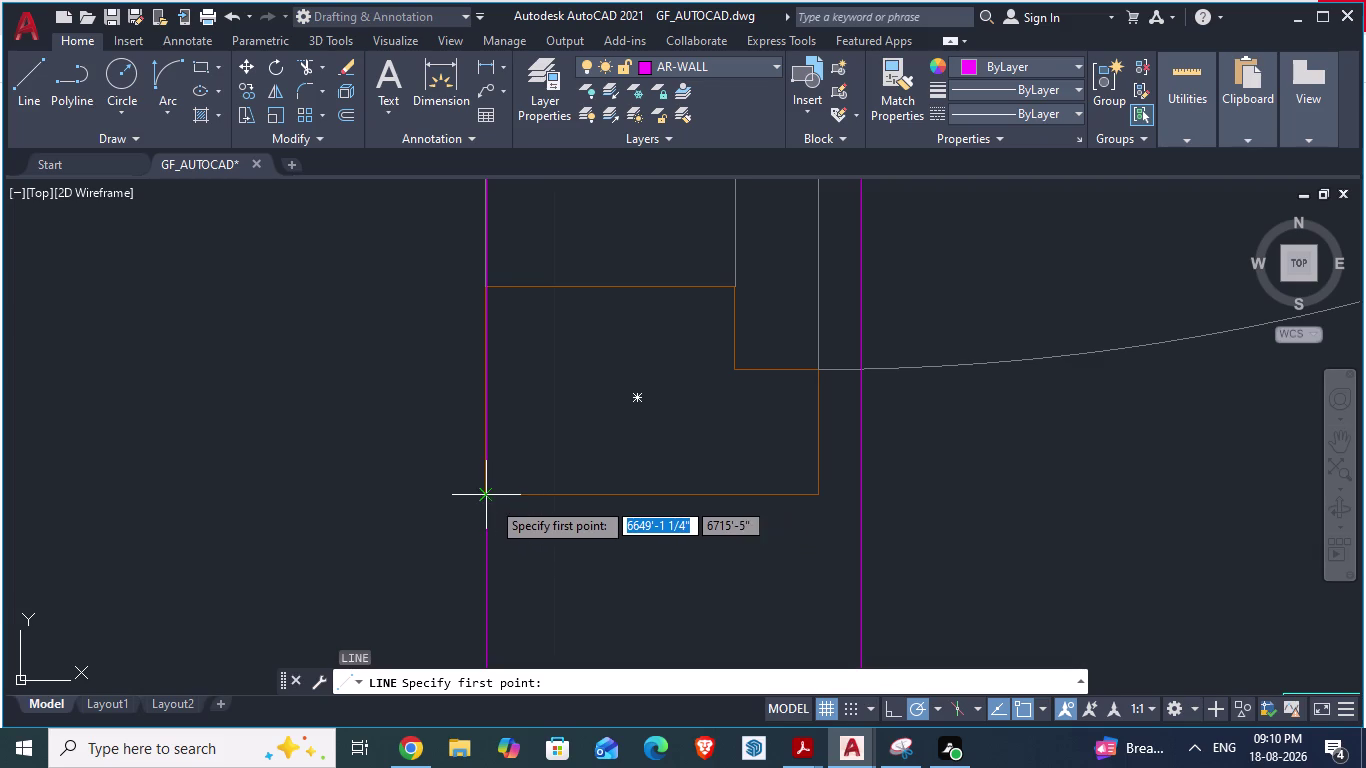
Draw a wall line from beside the master bedroom door frame to the corner.
click(491, 500)
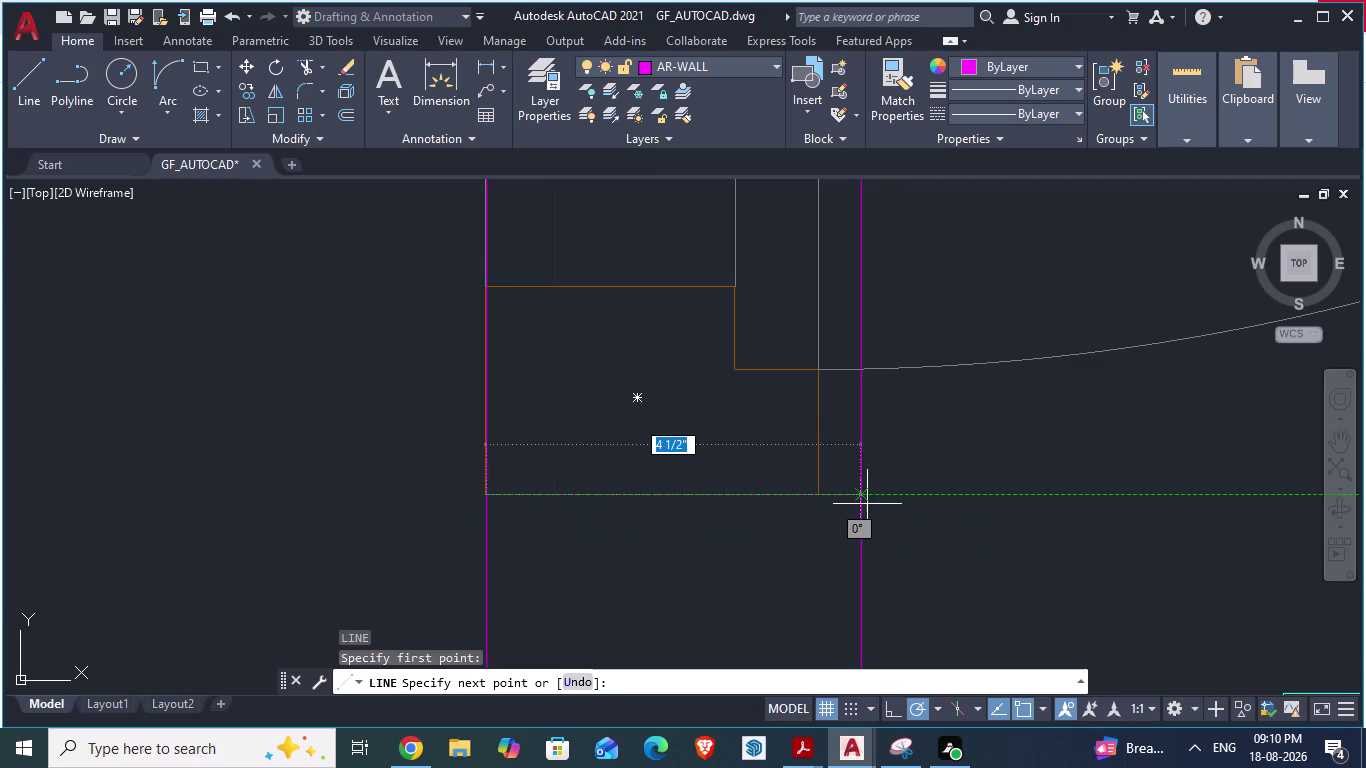
click(864, 505)
key(Return)
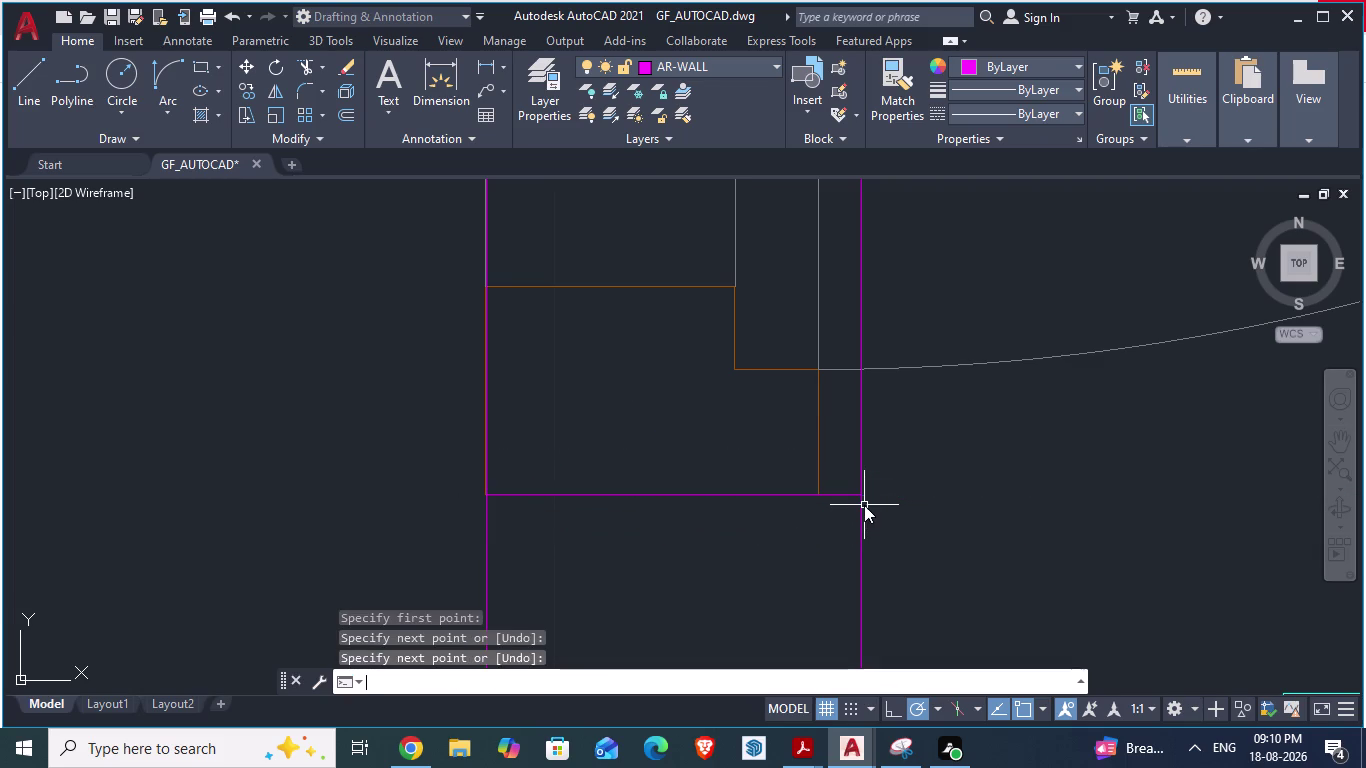
scroll(down, 3)
scroll(down, 3)
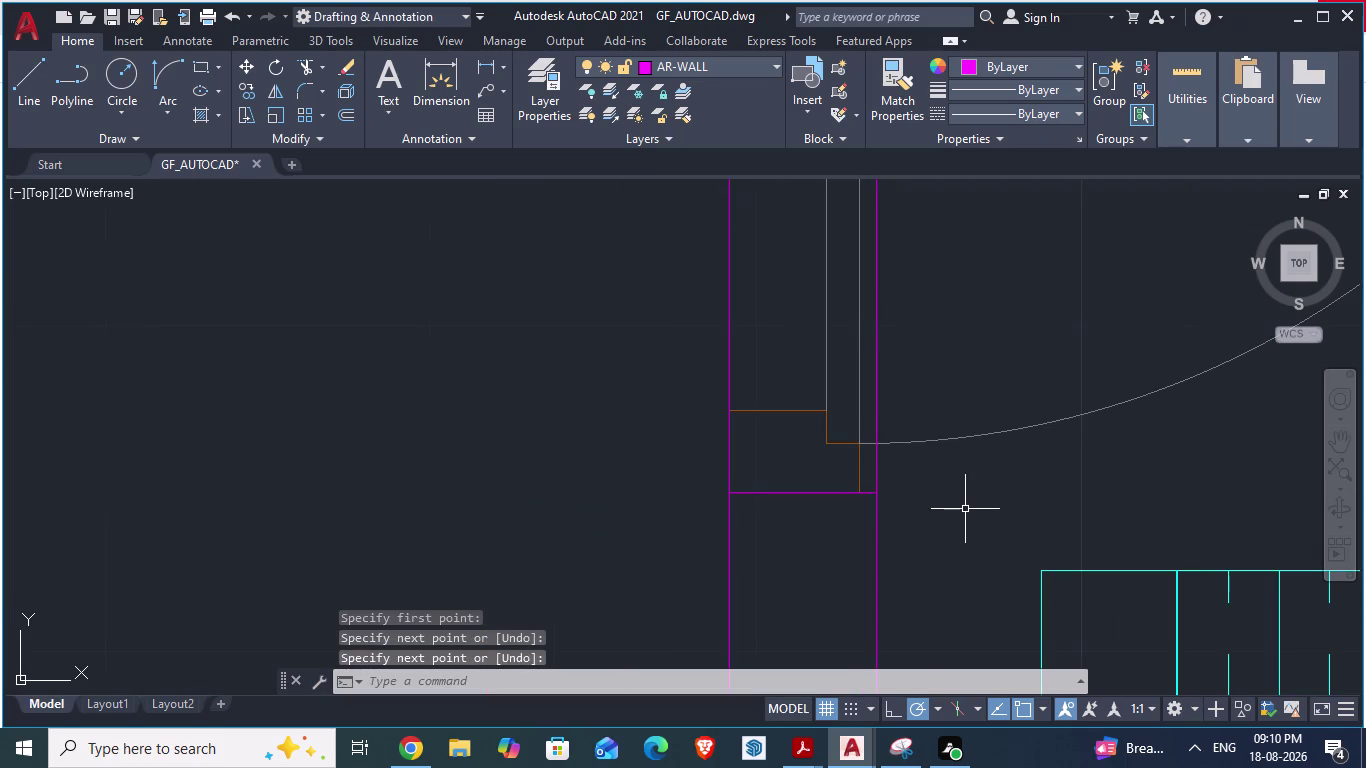
Trim the wall line segments crossing the master bedroom doorway, then cancel the trim.
text(TR)
key(Return)
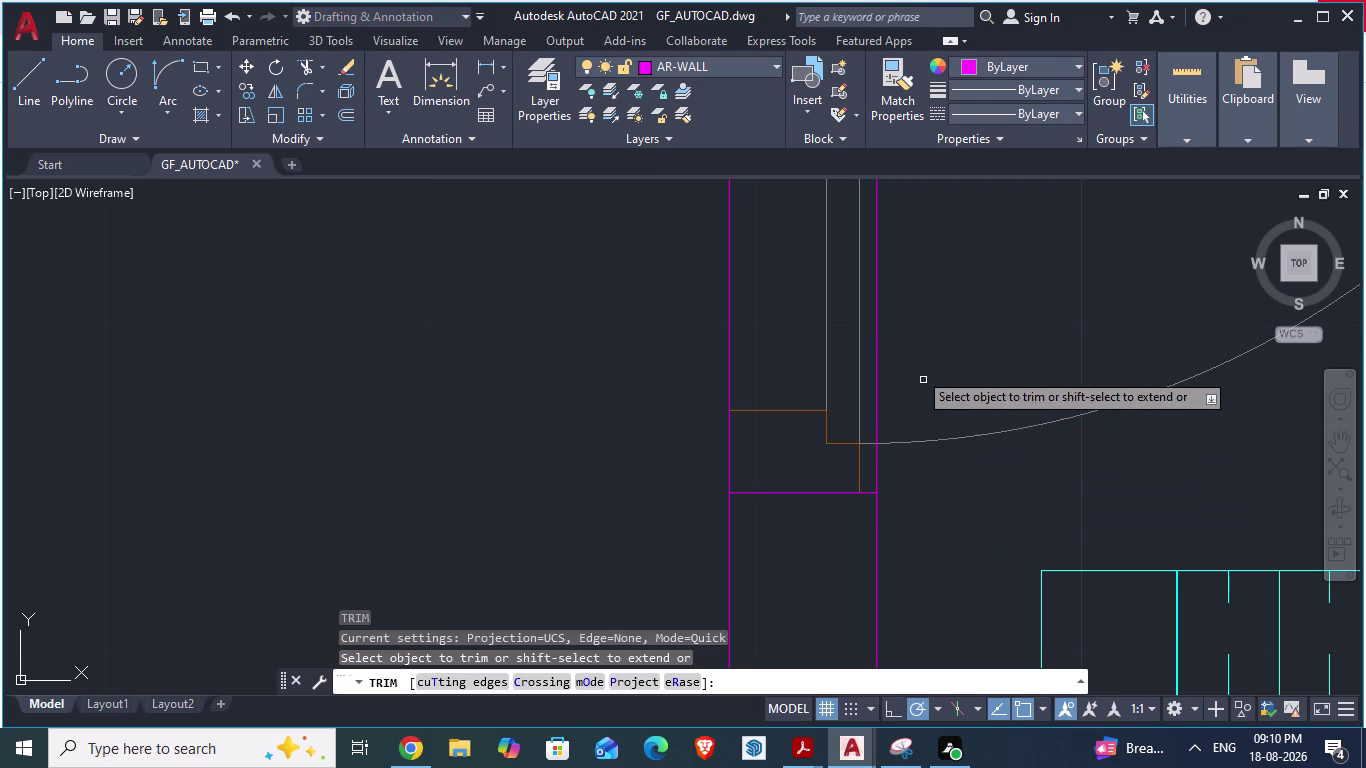
click(876, 361)
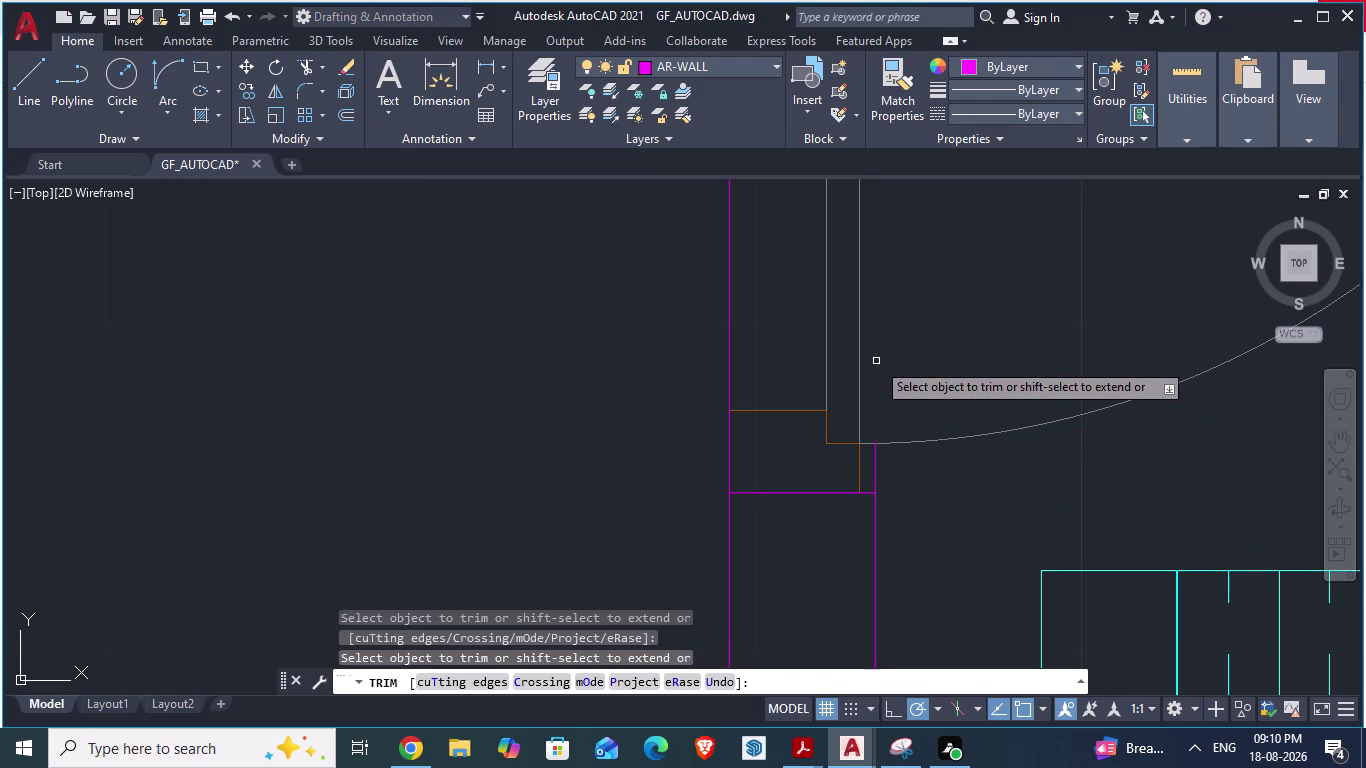
click(873, 473)
scroll(down, 3)
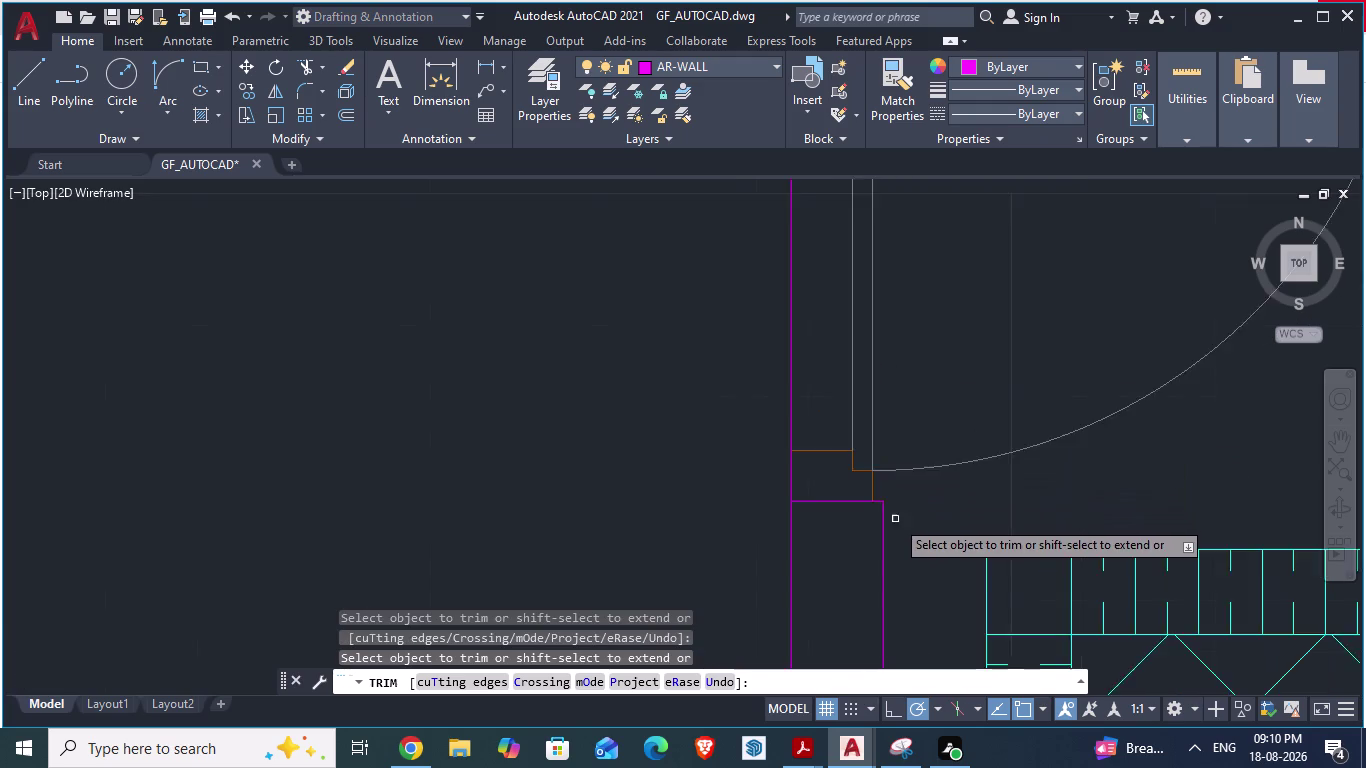
scroll(down, 3)
scroll(down, 3)
scroll(up, 3)
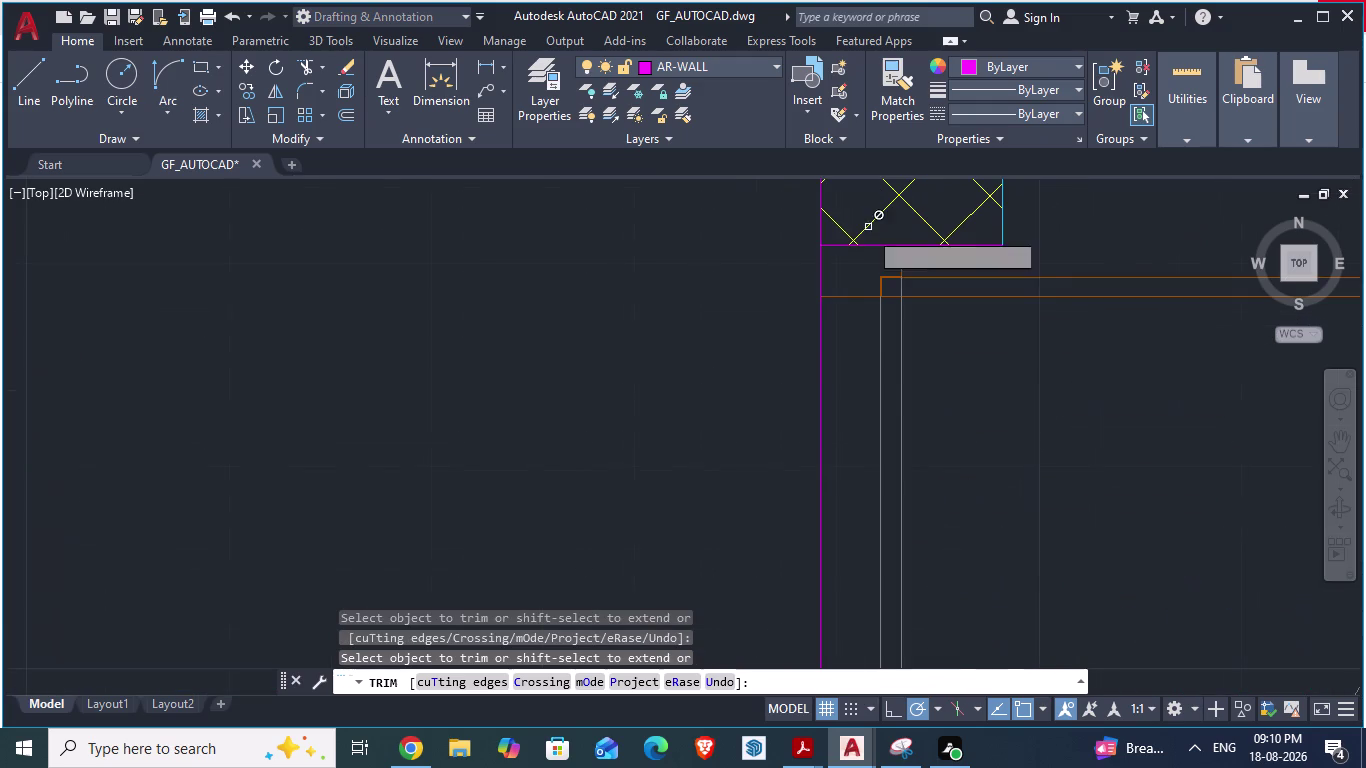
click(824, 364)
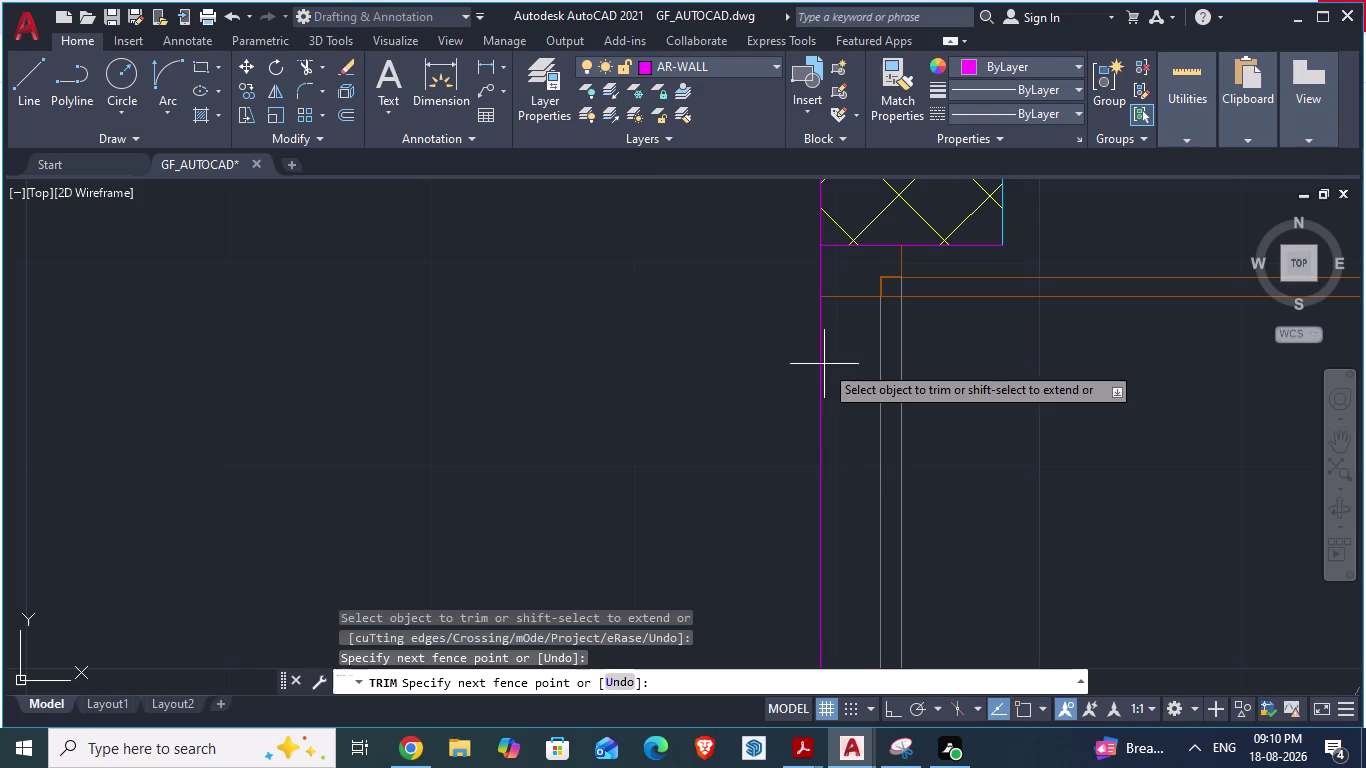
click(824, 364)
key(Escape)
Save the GF_AUTOCAD ground-floor drawing.
scroll(down, 3)
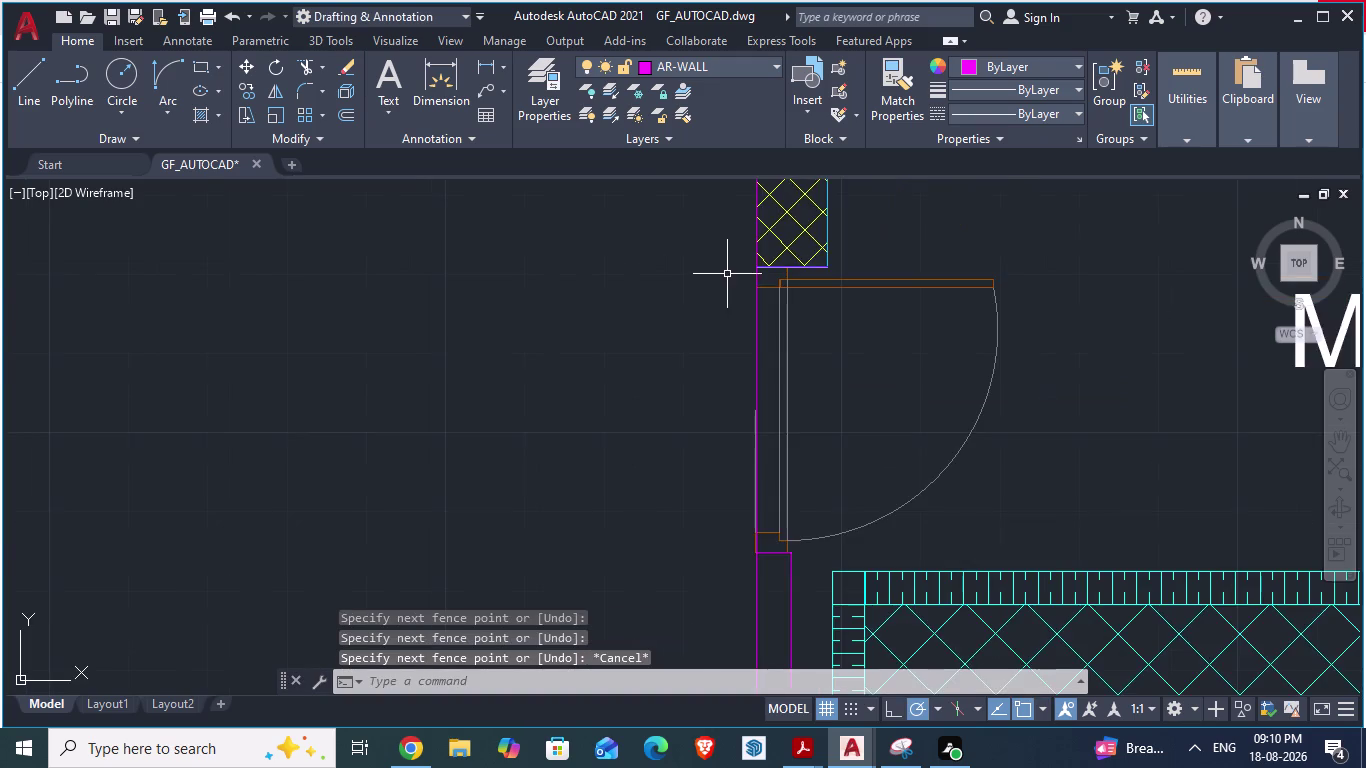
scroll(down, 3)
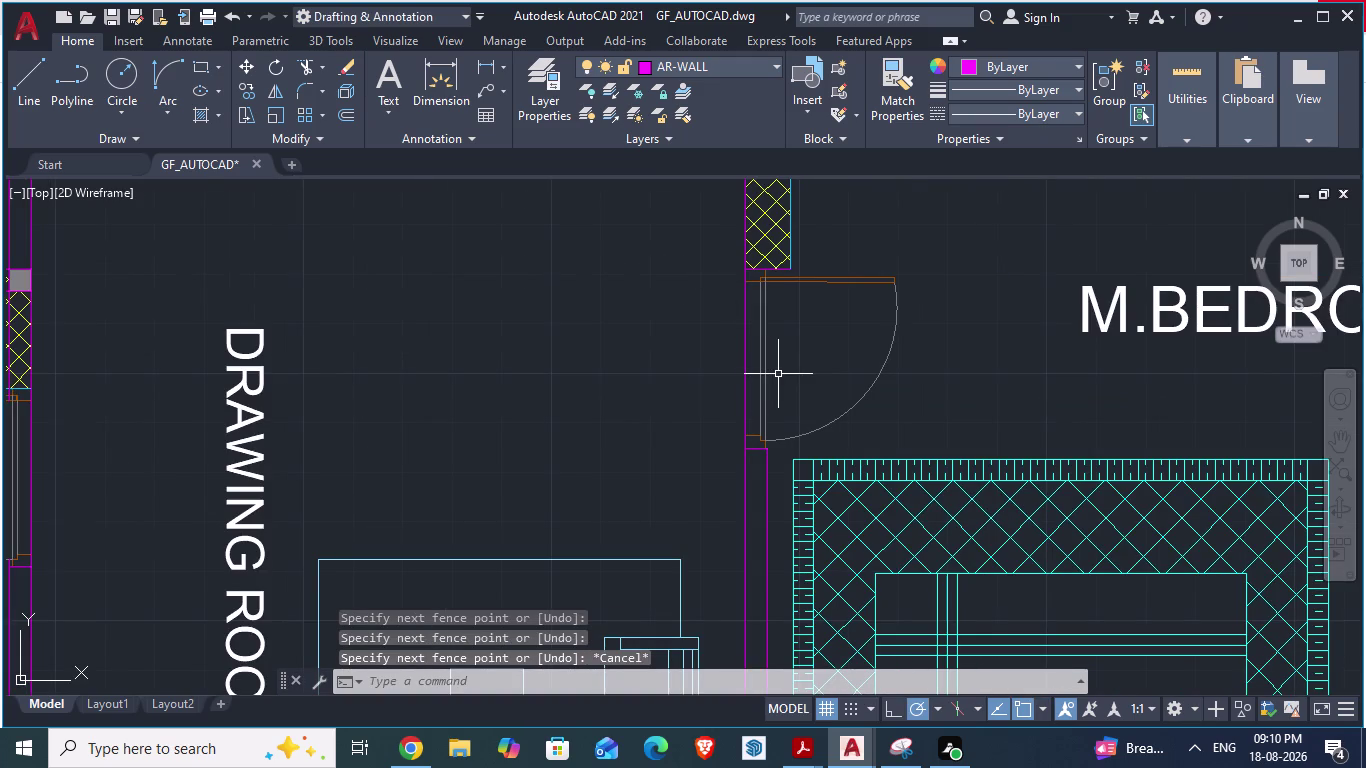
key(ctrl+s)
scroll(down, 3)
scroll(down, 3)
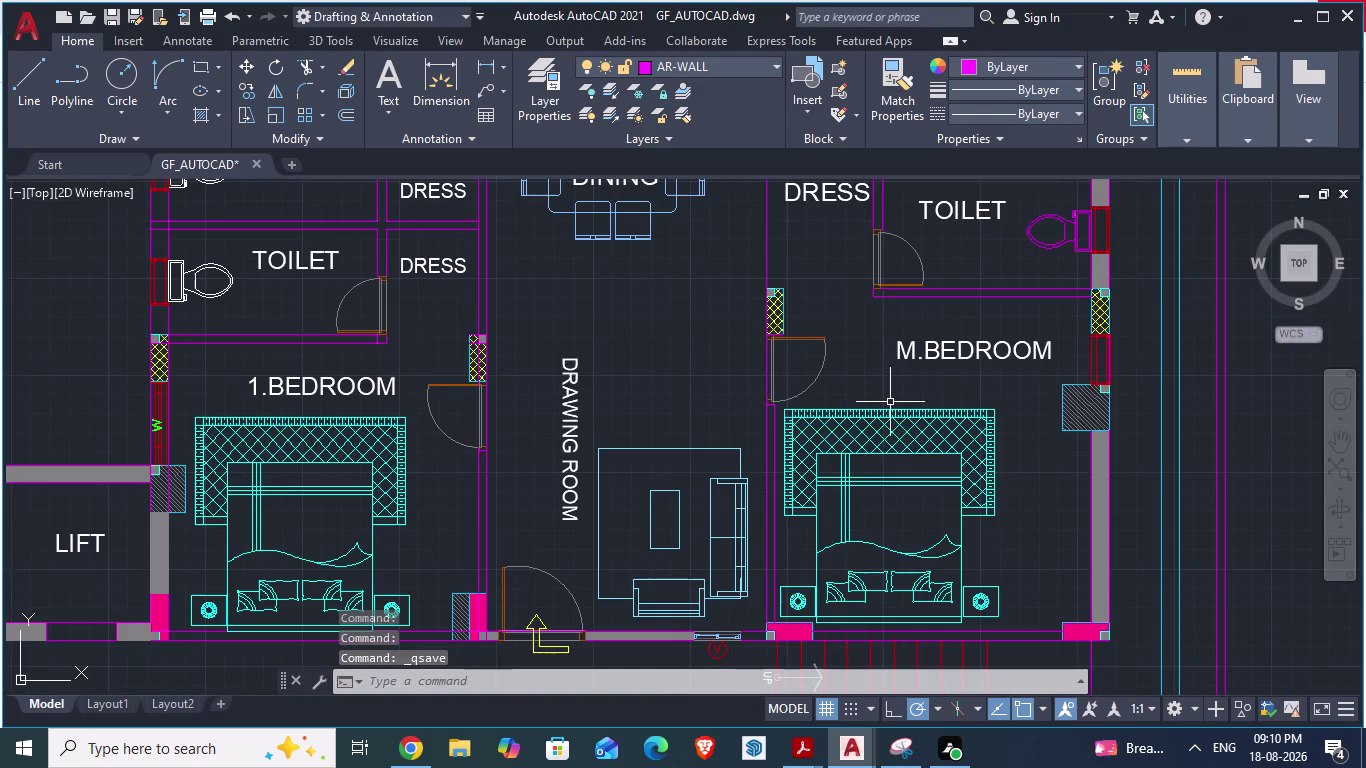
scroll(down, 3)
scroll(down, 3)
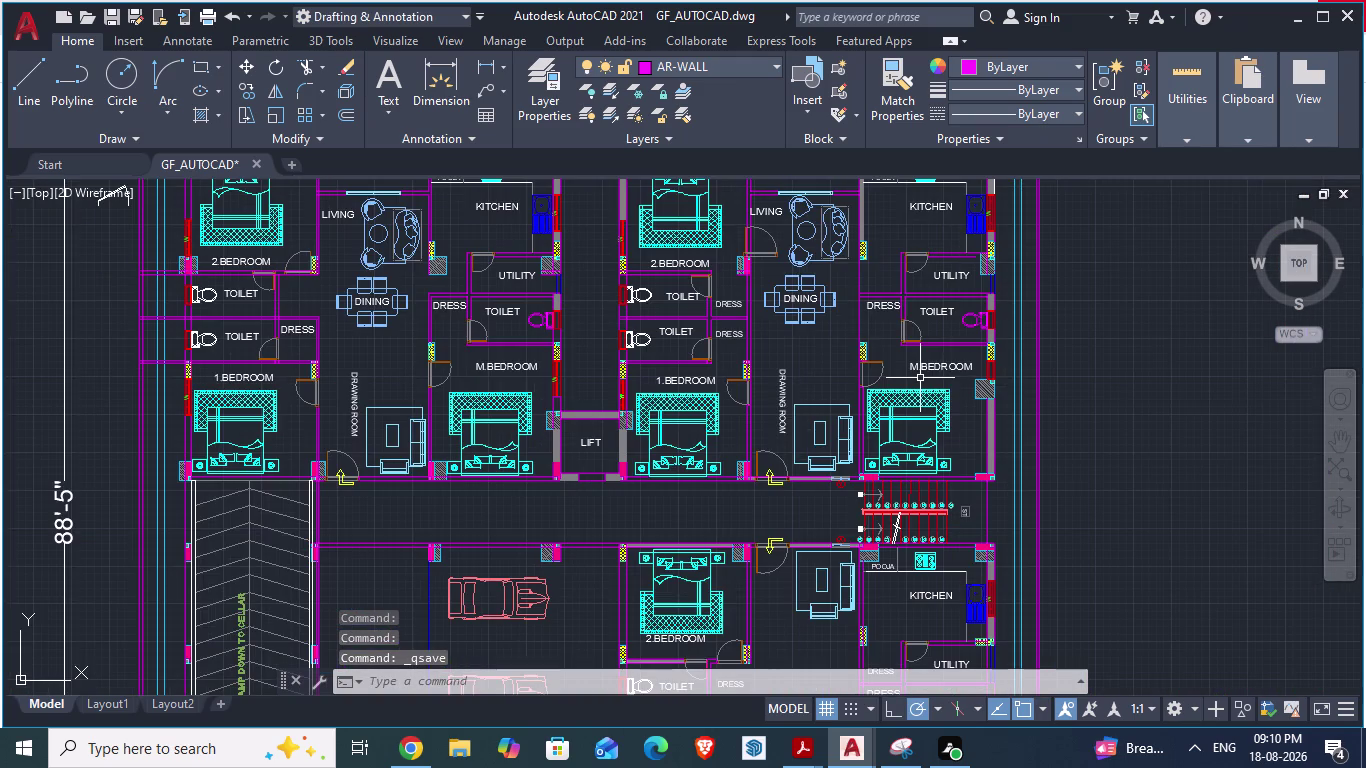
key(alt+Tab)
scroll(down, 3)
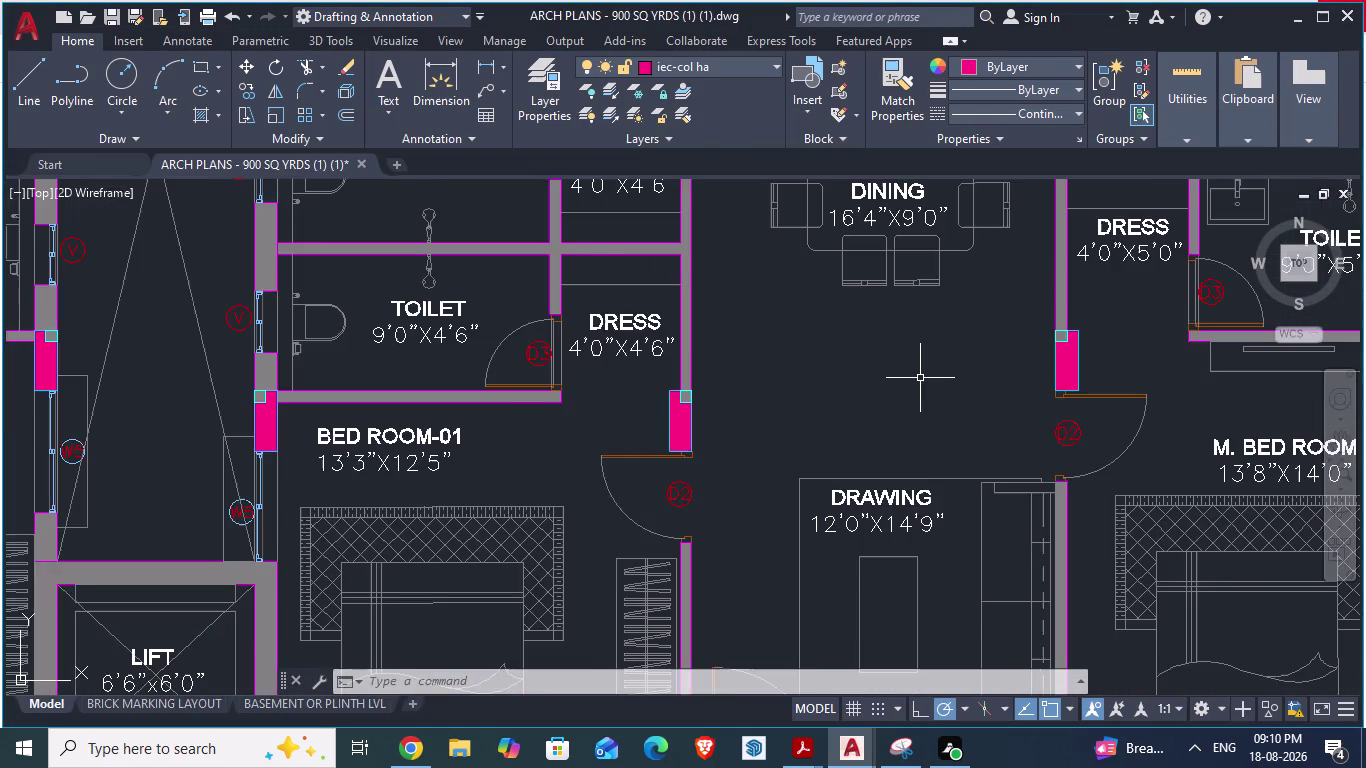
scroll(down, 3)
scroll(down, 3)
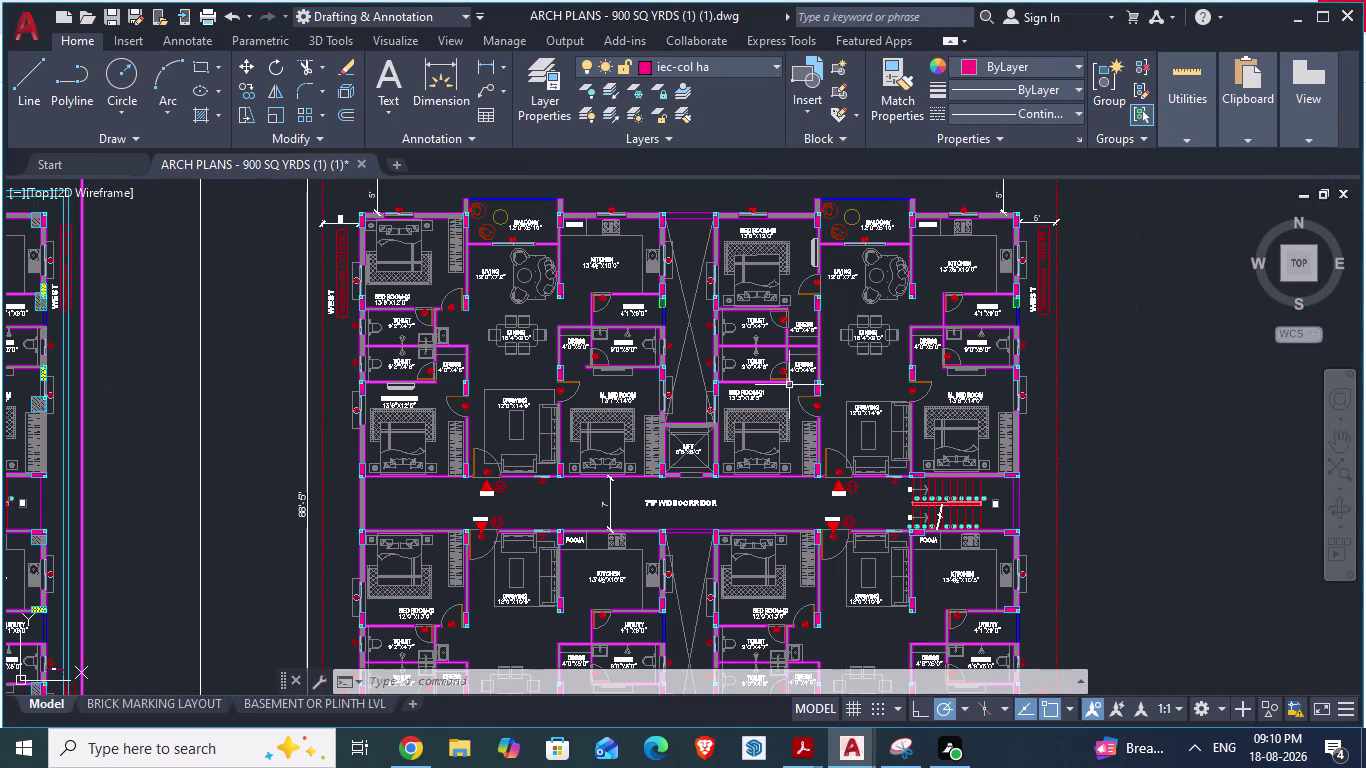
scroll(up, 3)
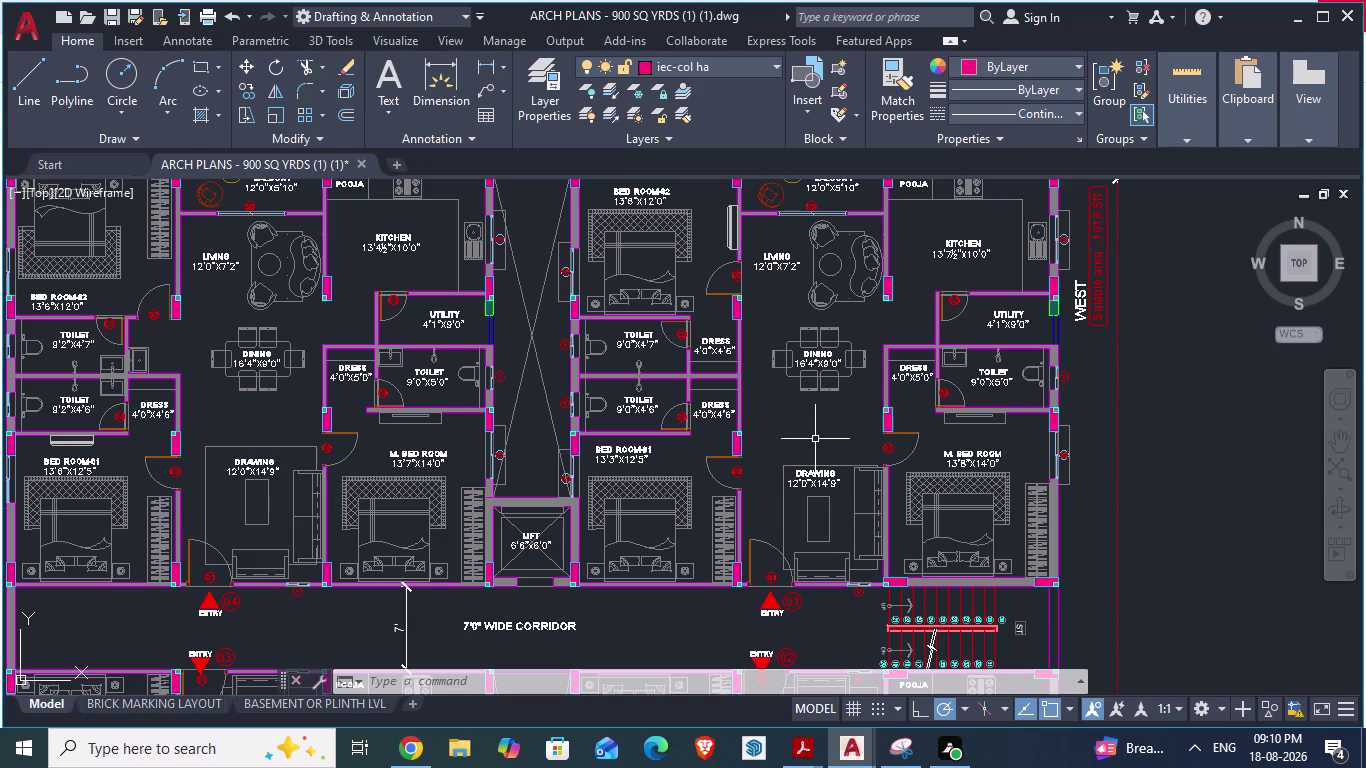
scroll(up, 3)
key(alt+Tab)
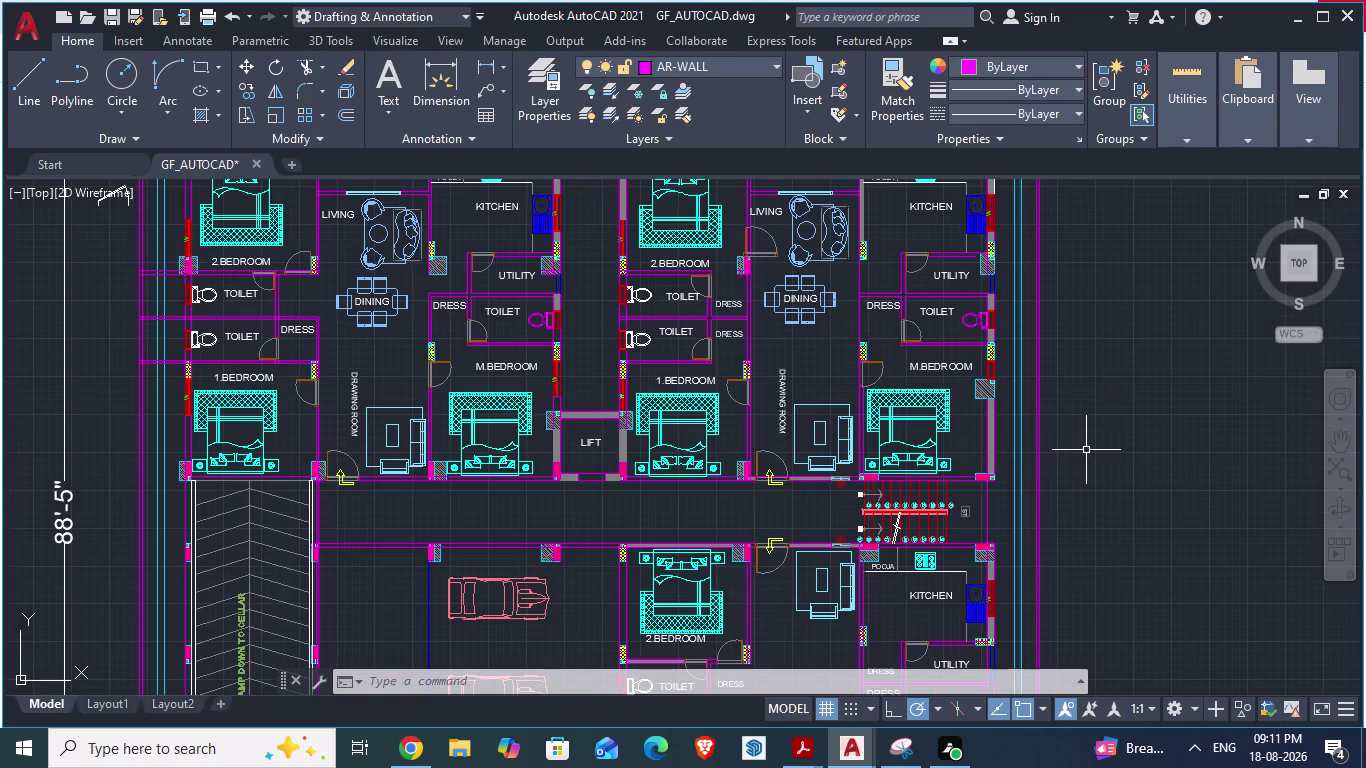
scroll(down, 3)
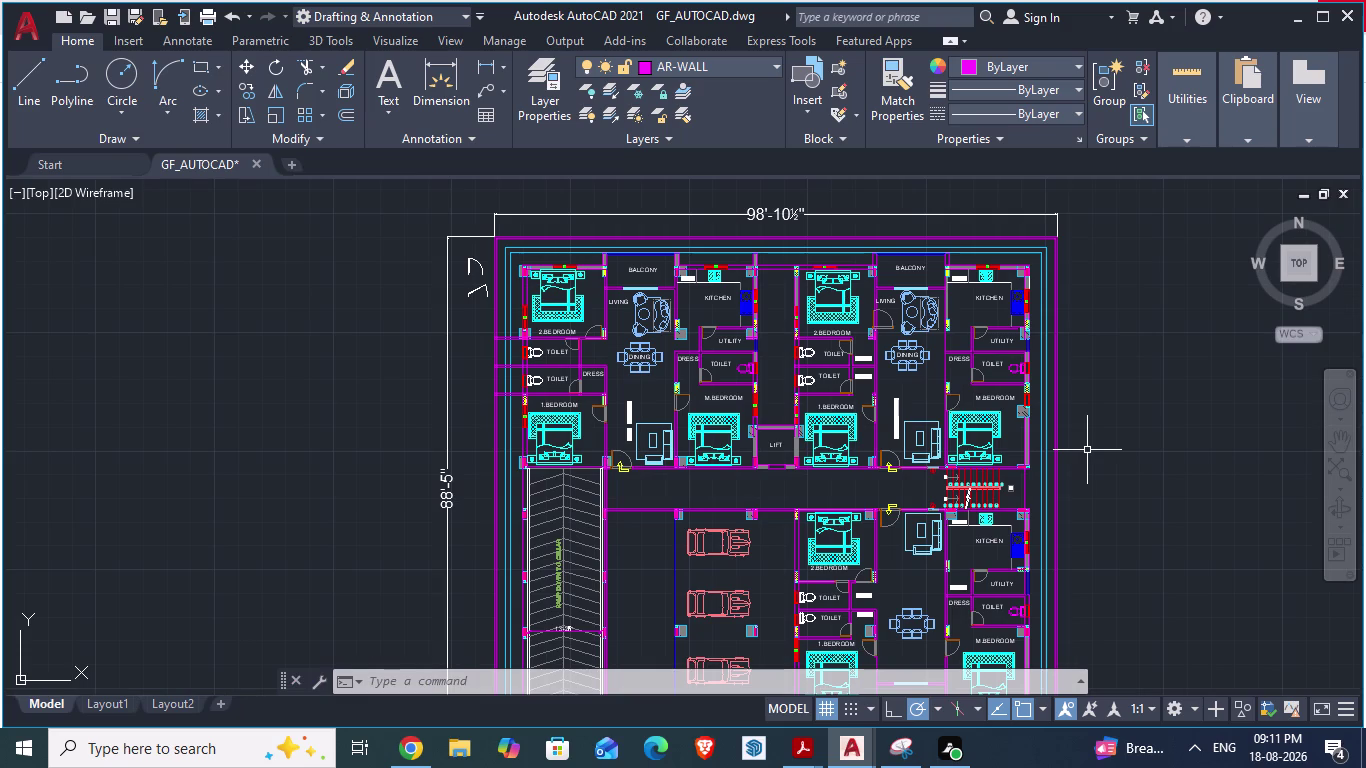
key(alt+Tab)
scroll(down, 3)
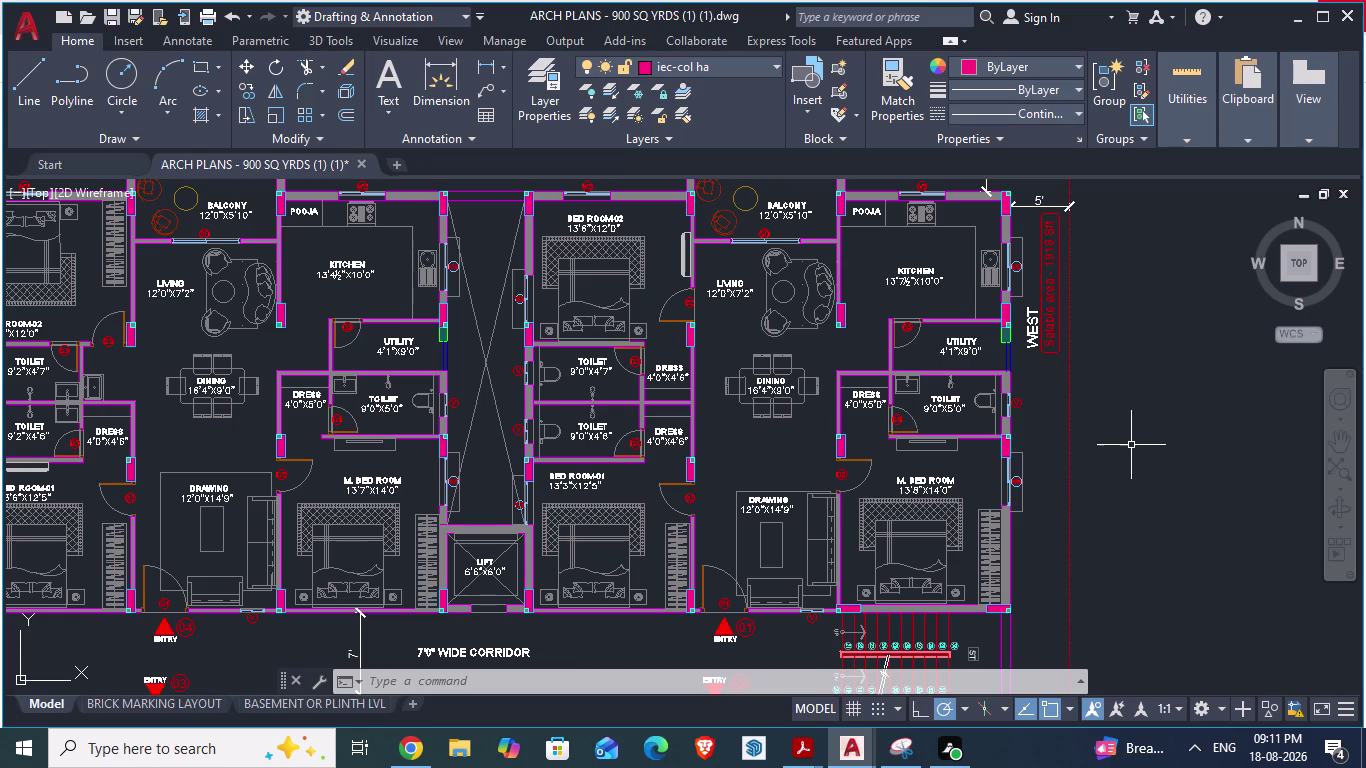
key(alt+Tab)
scroll(up, 3)
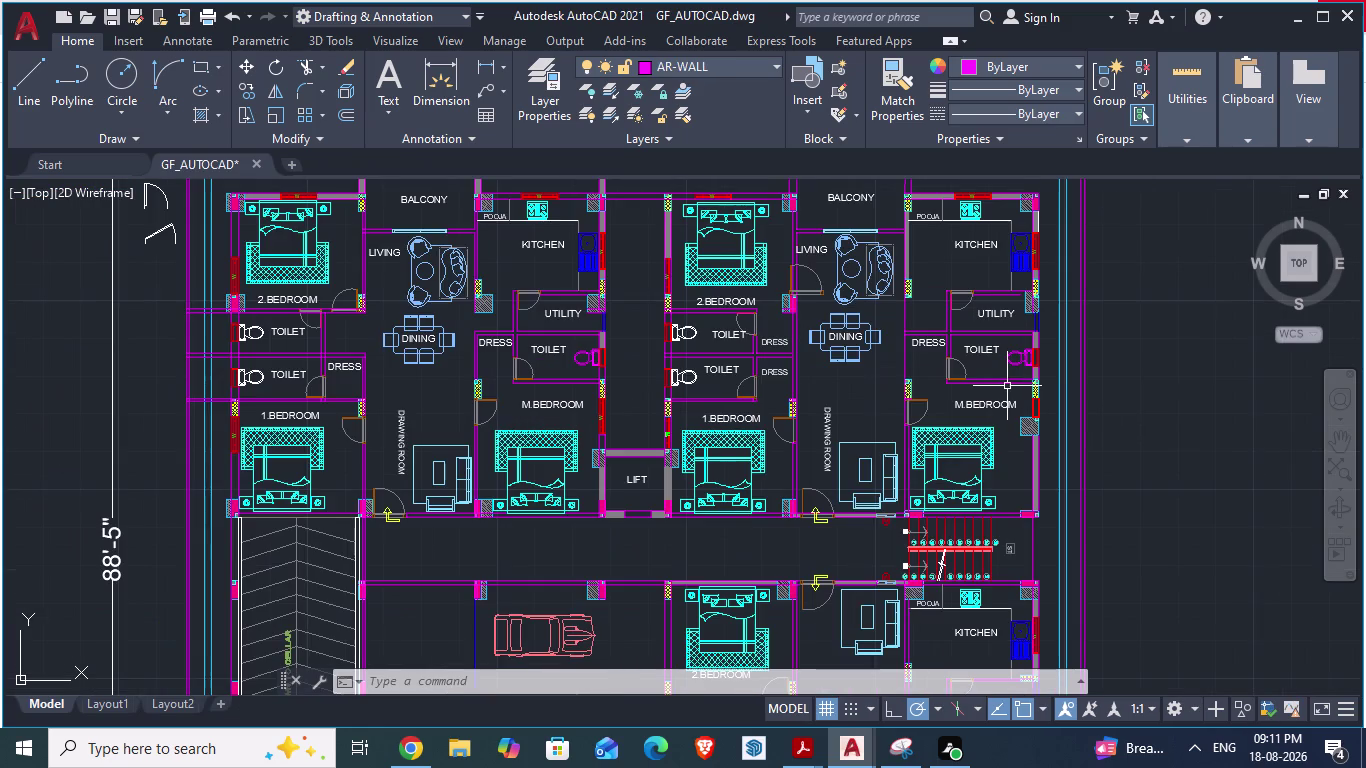
key(ctrl+s)
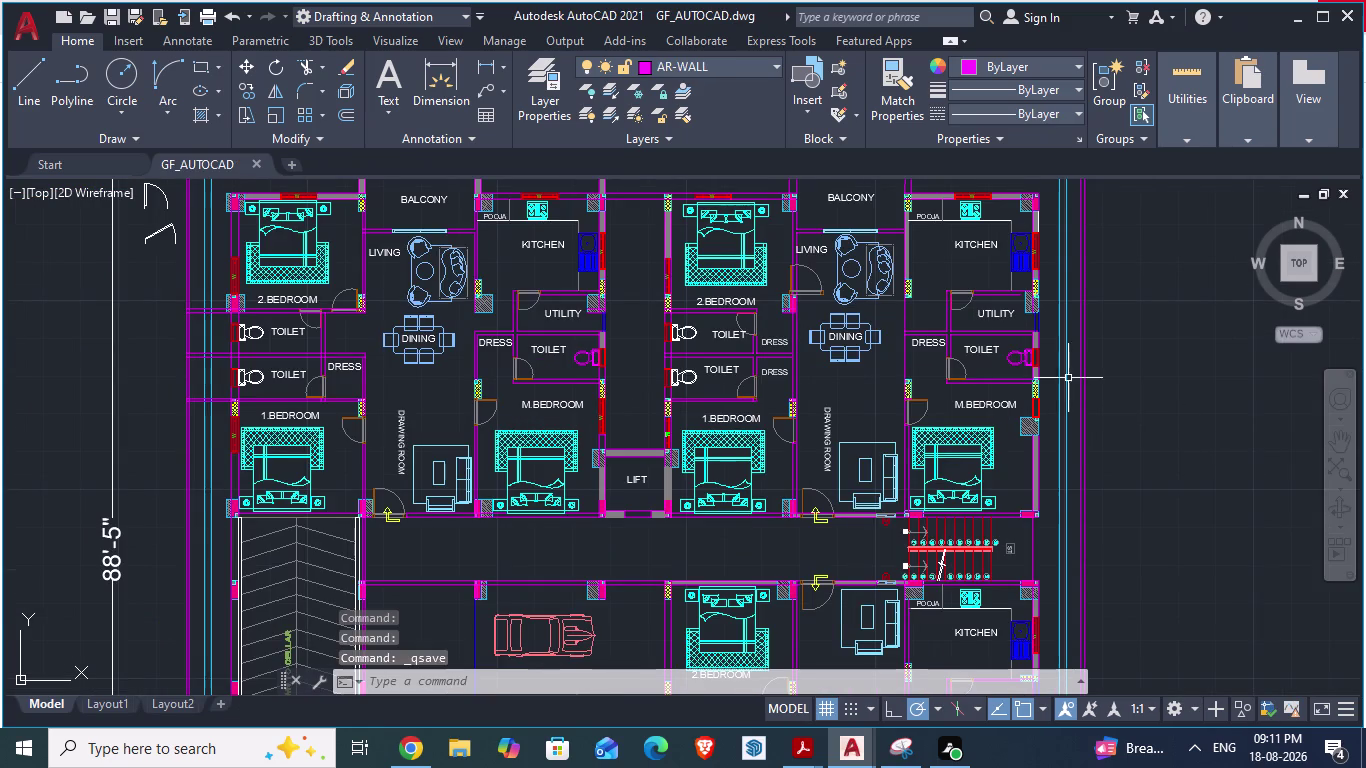
scroll(down, 3)
scroll(up, 3)
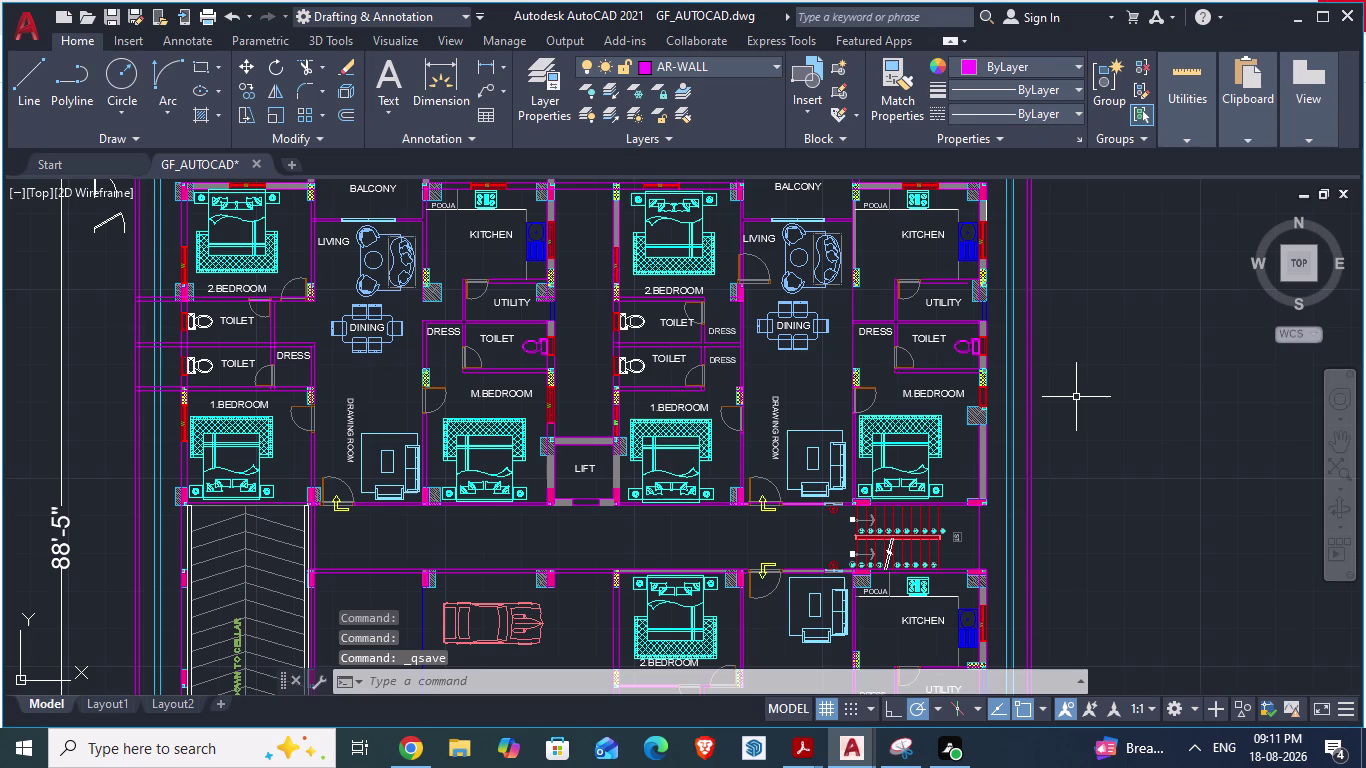
key(alt+Tab)
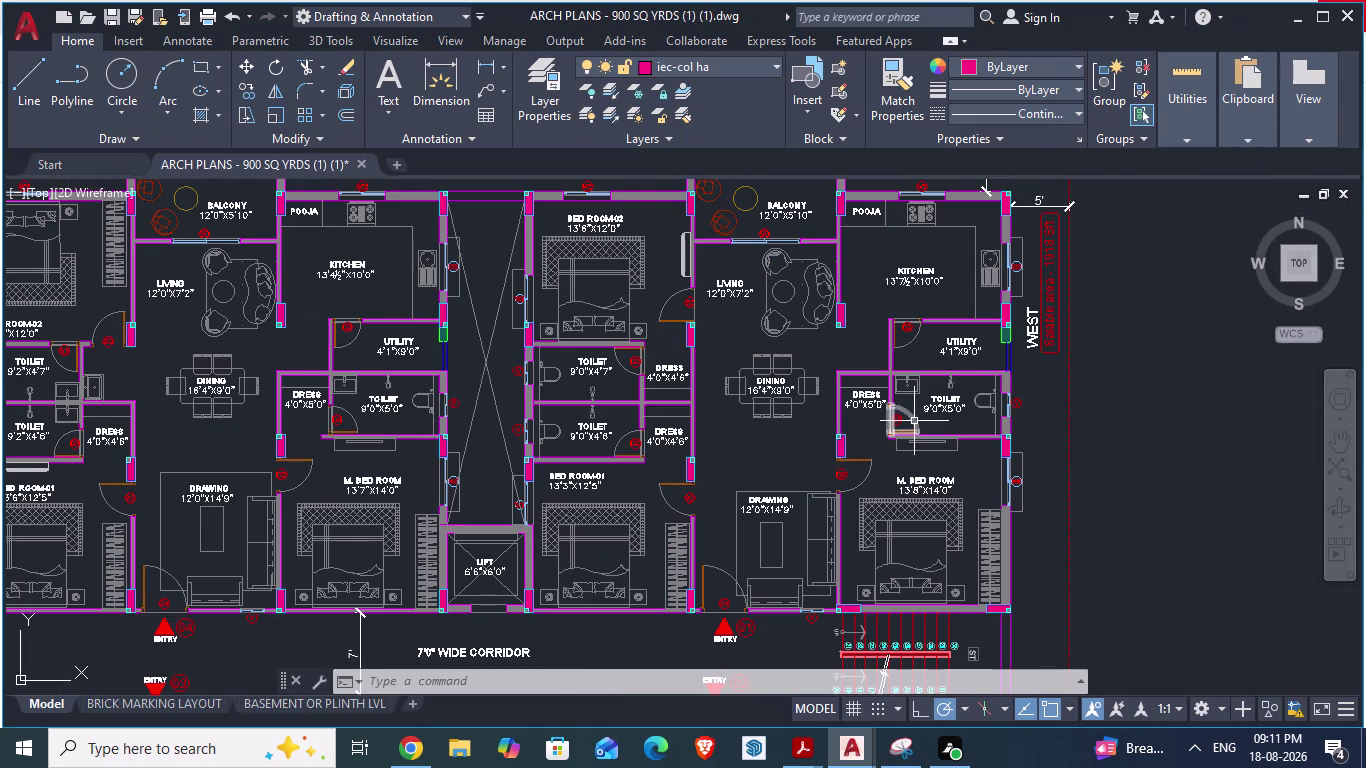
scroll(up, 3)
scroll(down, 3)
key(alt+Tab)
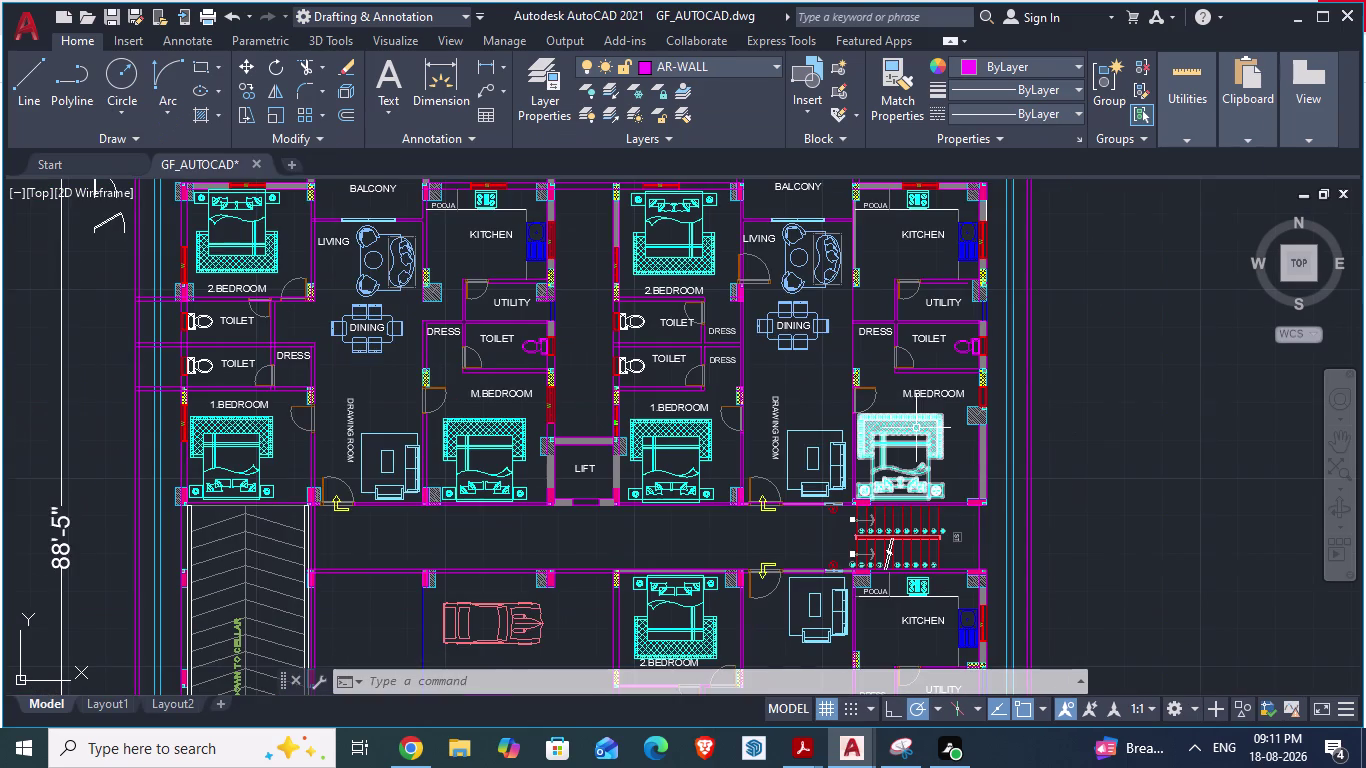
scroll(up, 3)
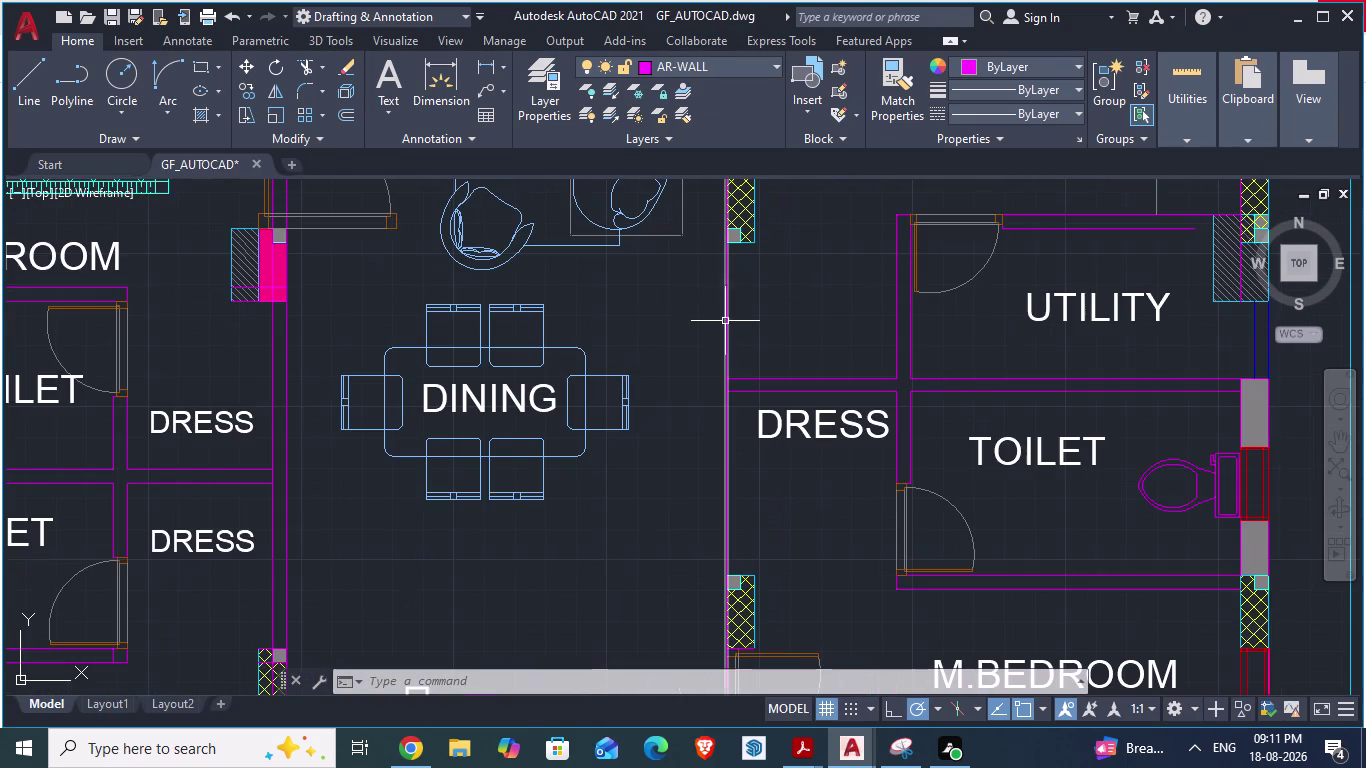
text(TR)
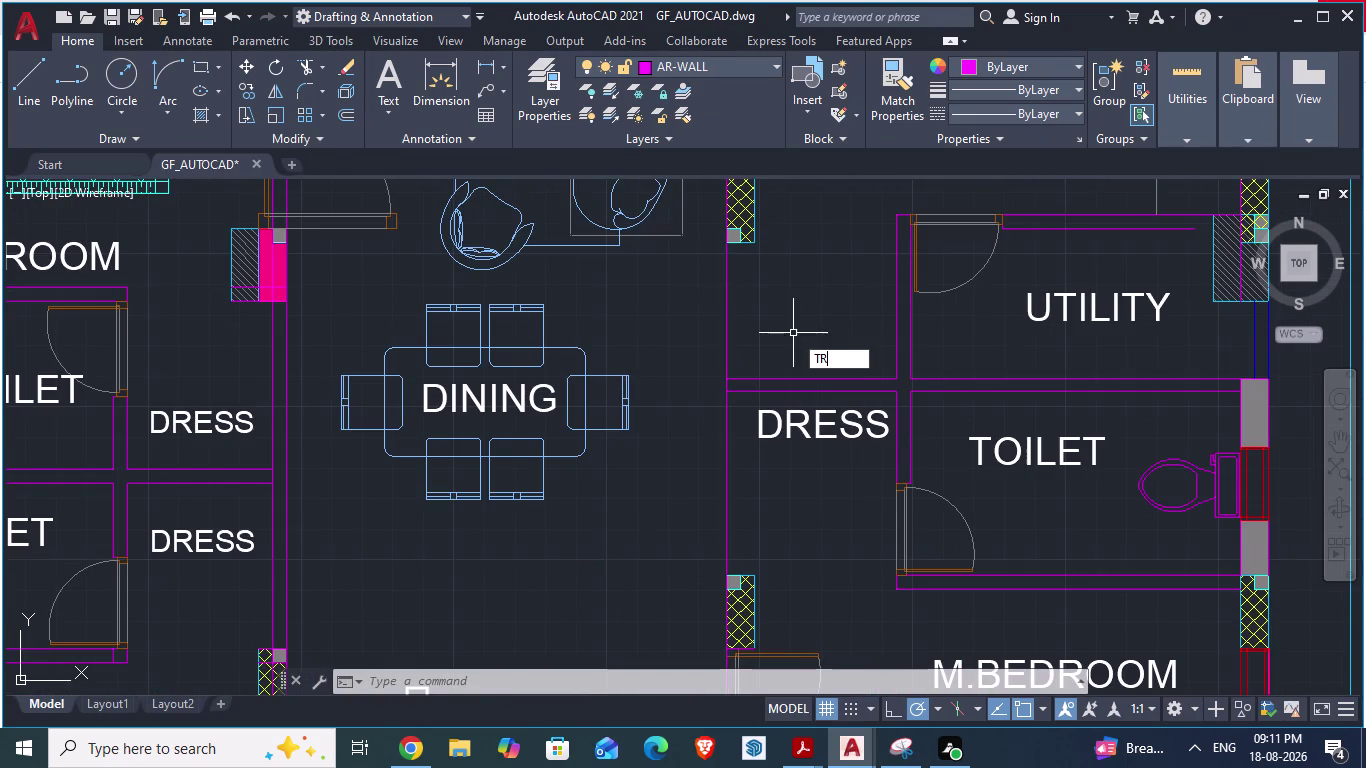
key(Return)
click(727, 291)
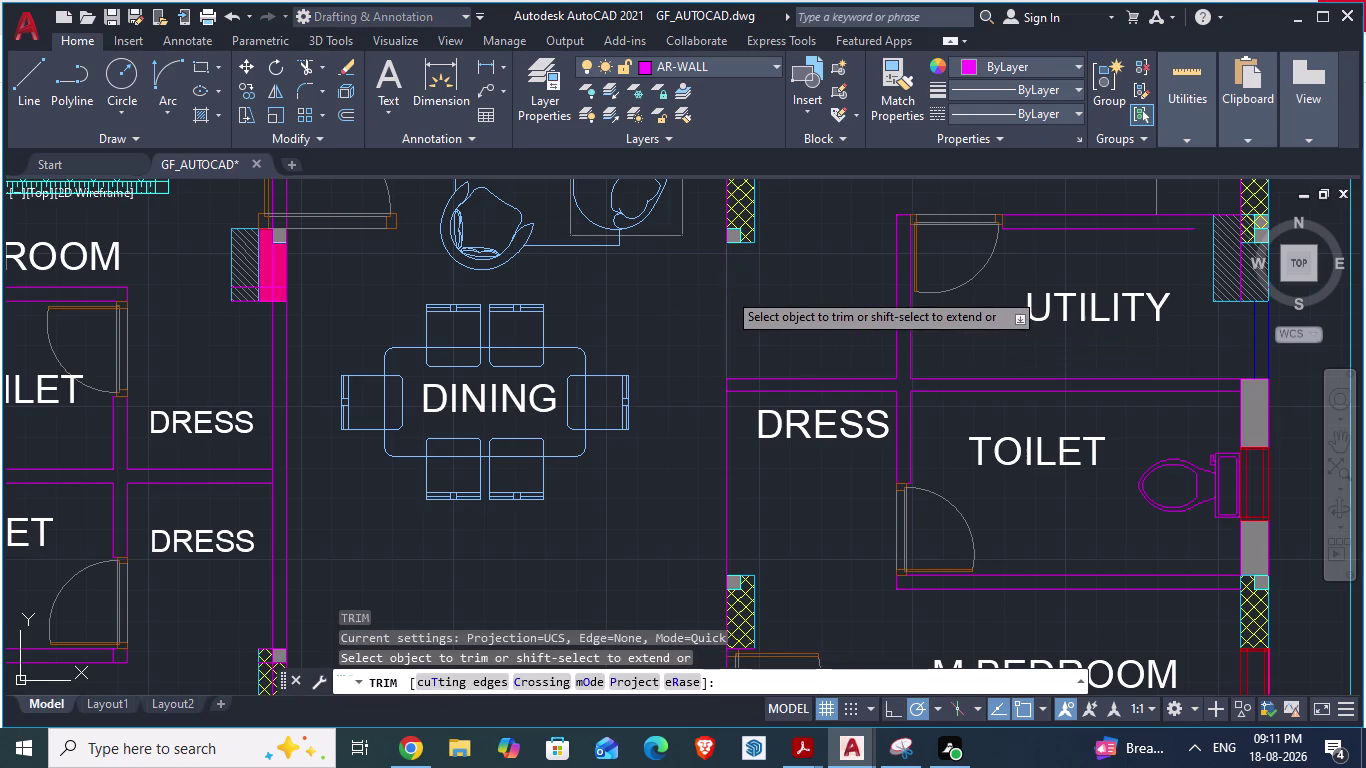
scroll(down, 3)
scroll(down, 3)
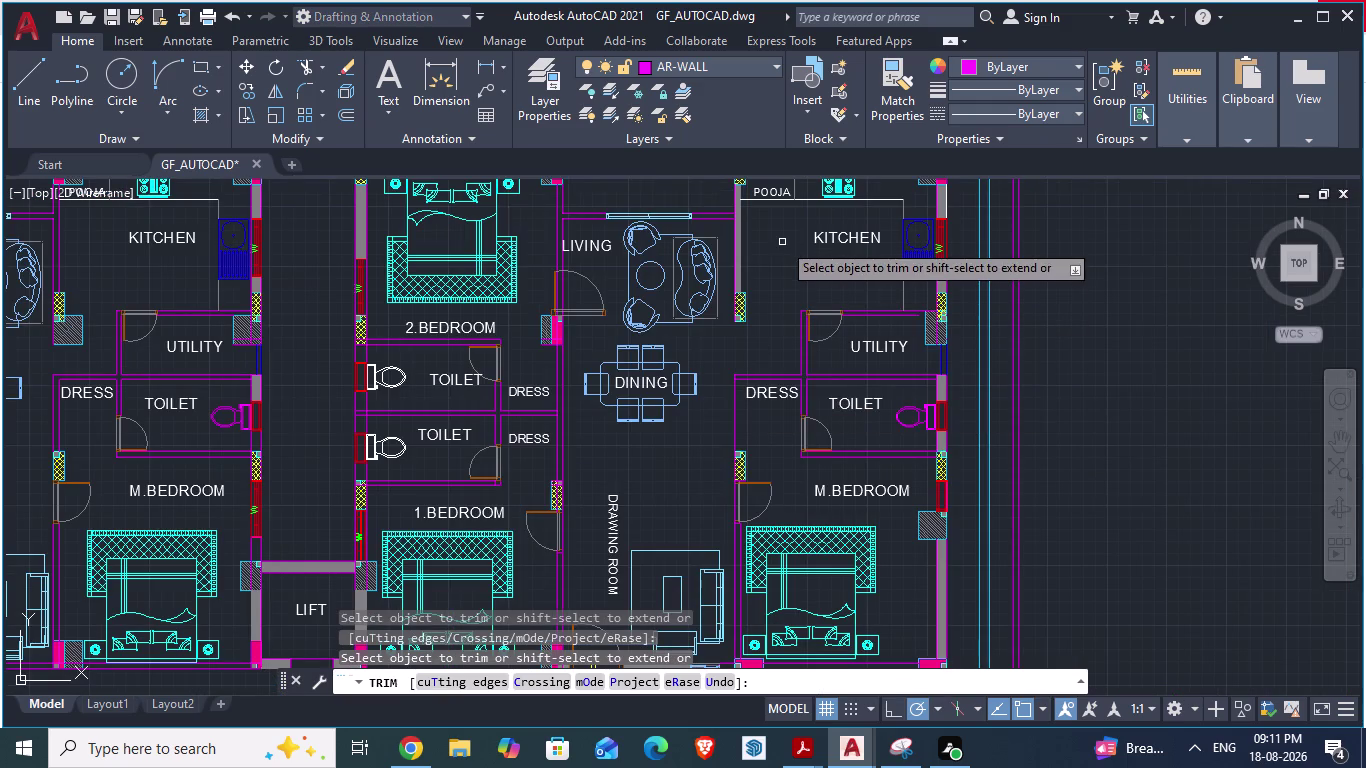
key(alt+Tab)
scroll(down, 3)
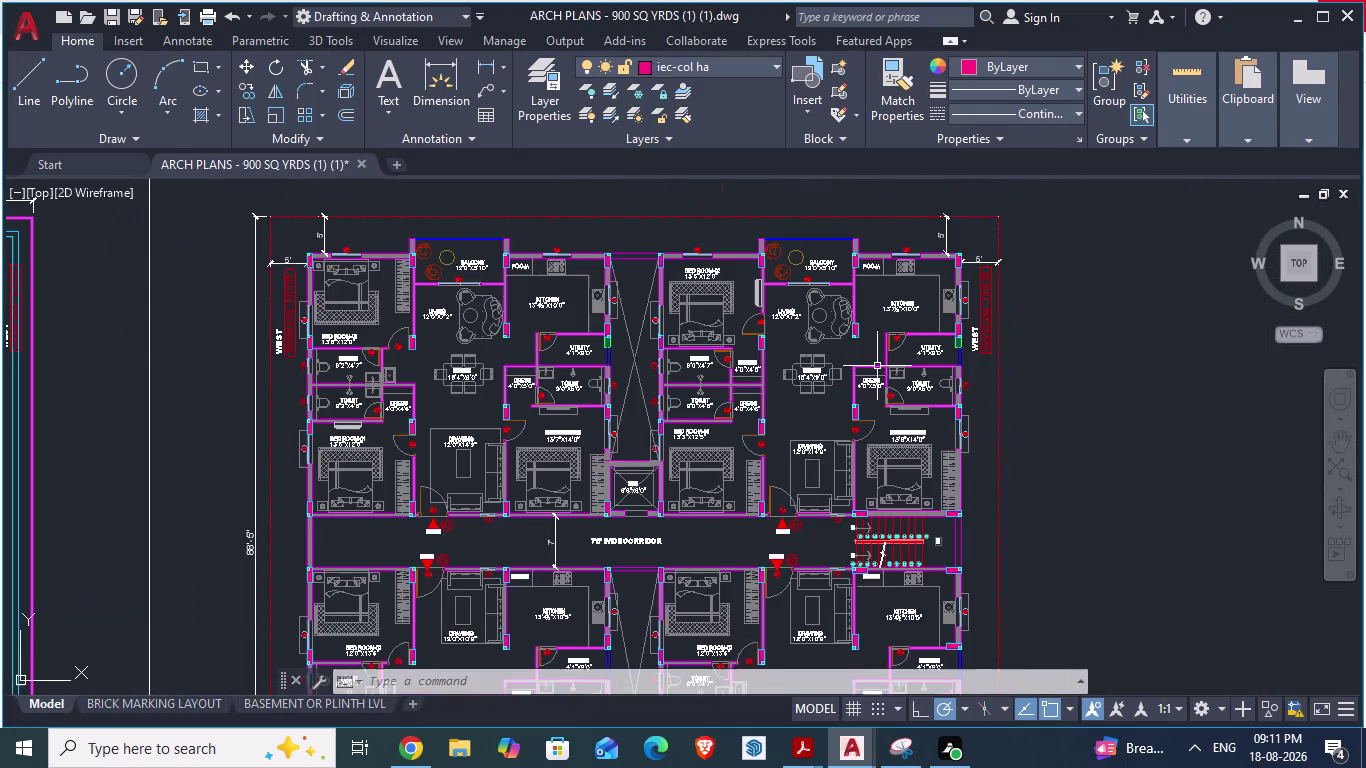
scroll(up, 3)
key(alt+Tab)
scroll(down, 3)
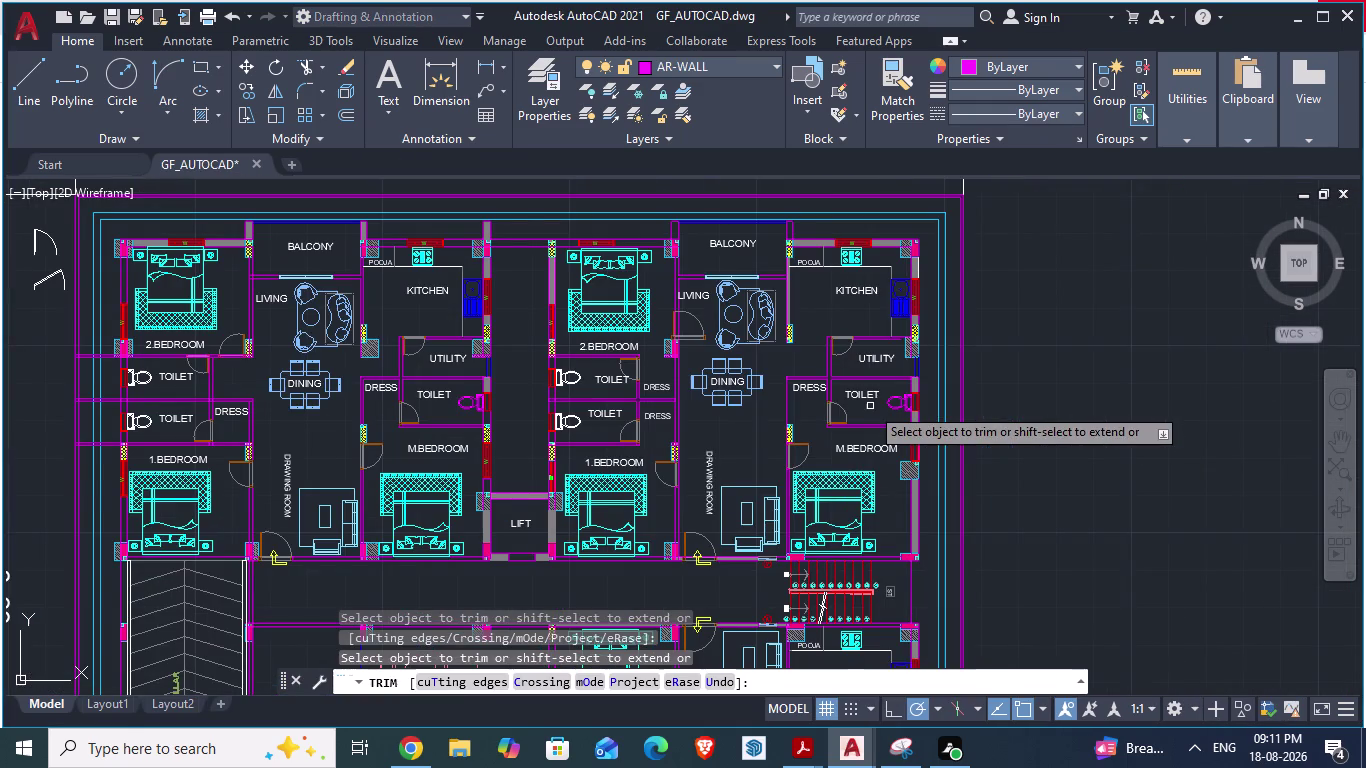
scroll(up, 3)
key(alt+Tab)
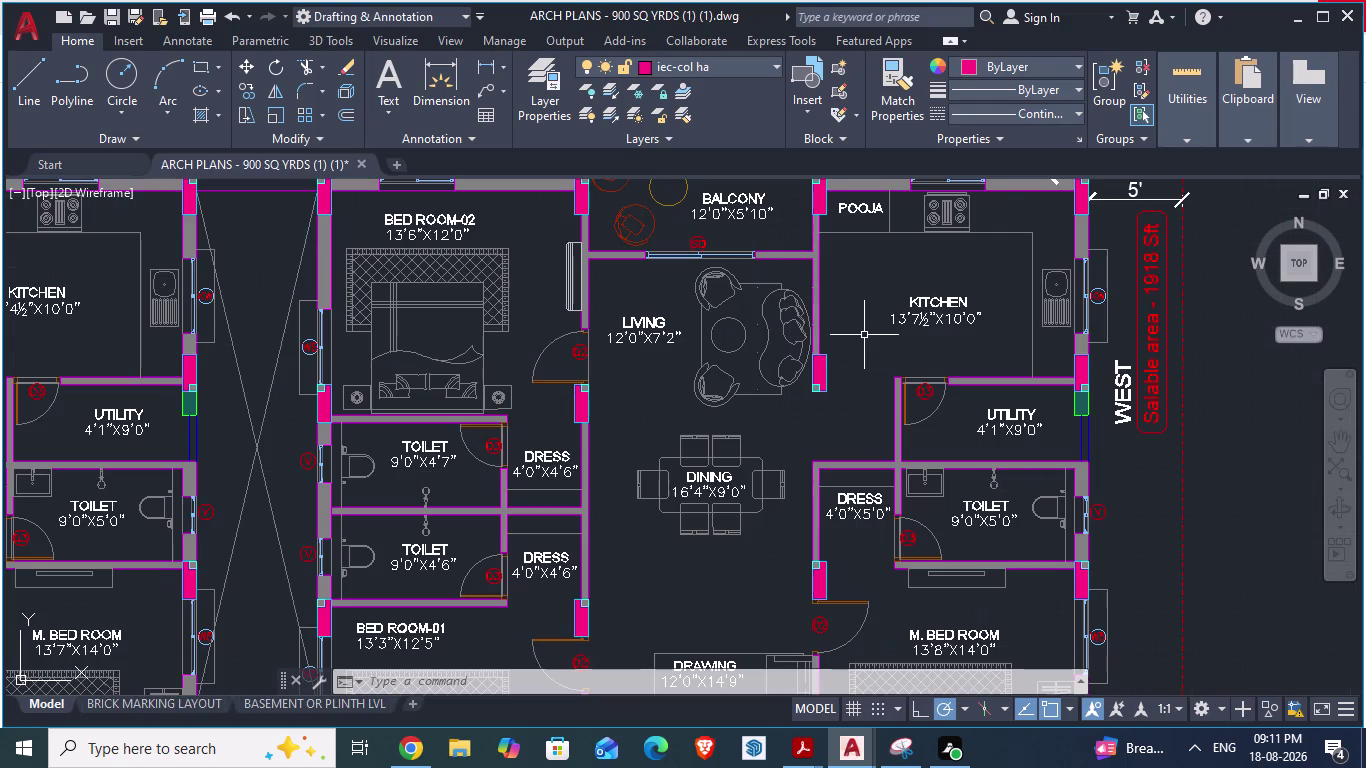
key(alt+Tab)
scroll(down, 3)
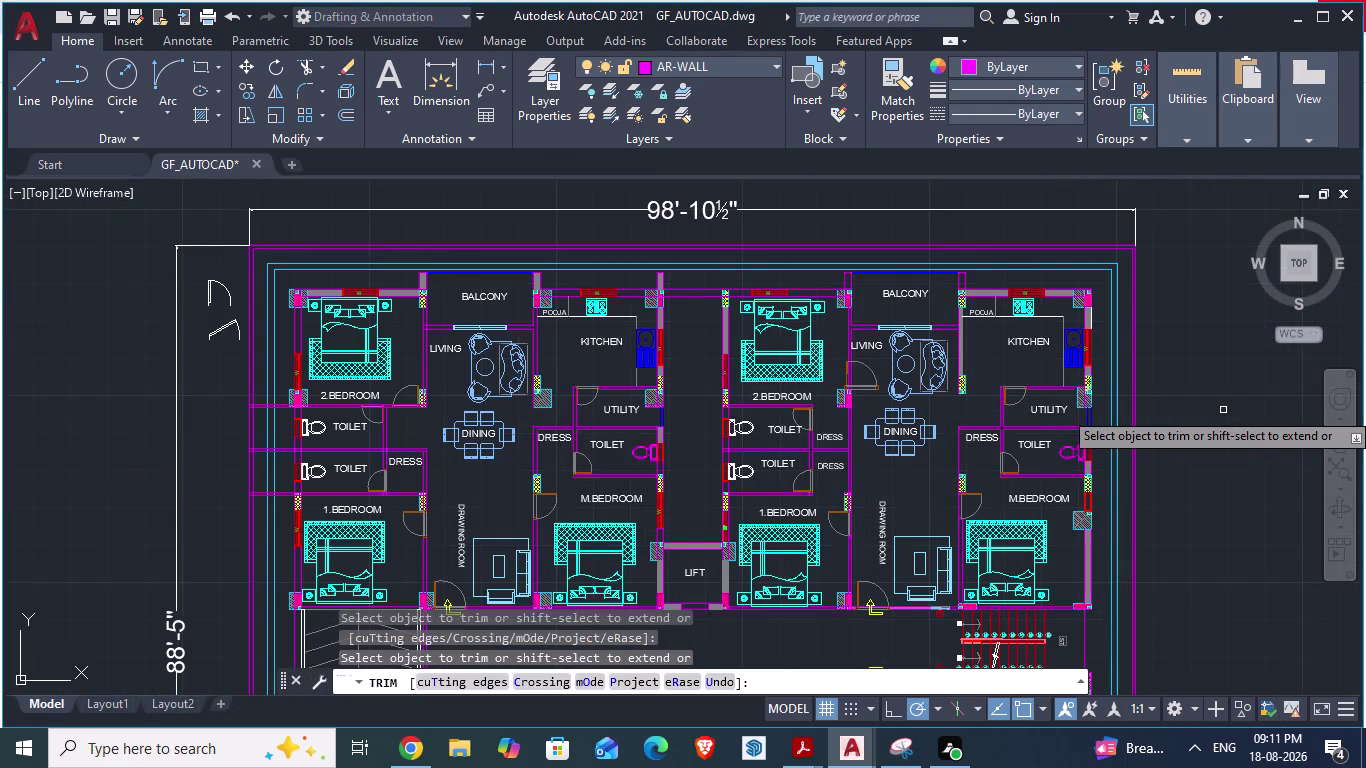
key(alt+Tab)
key(alt+Tab)
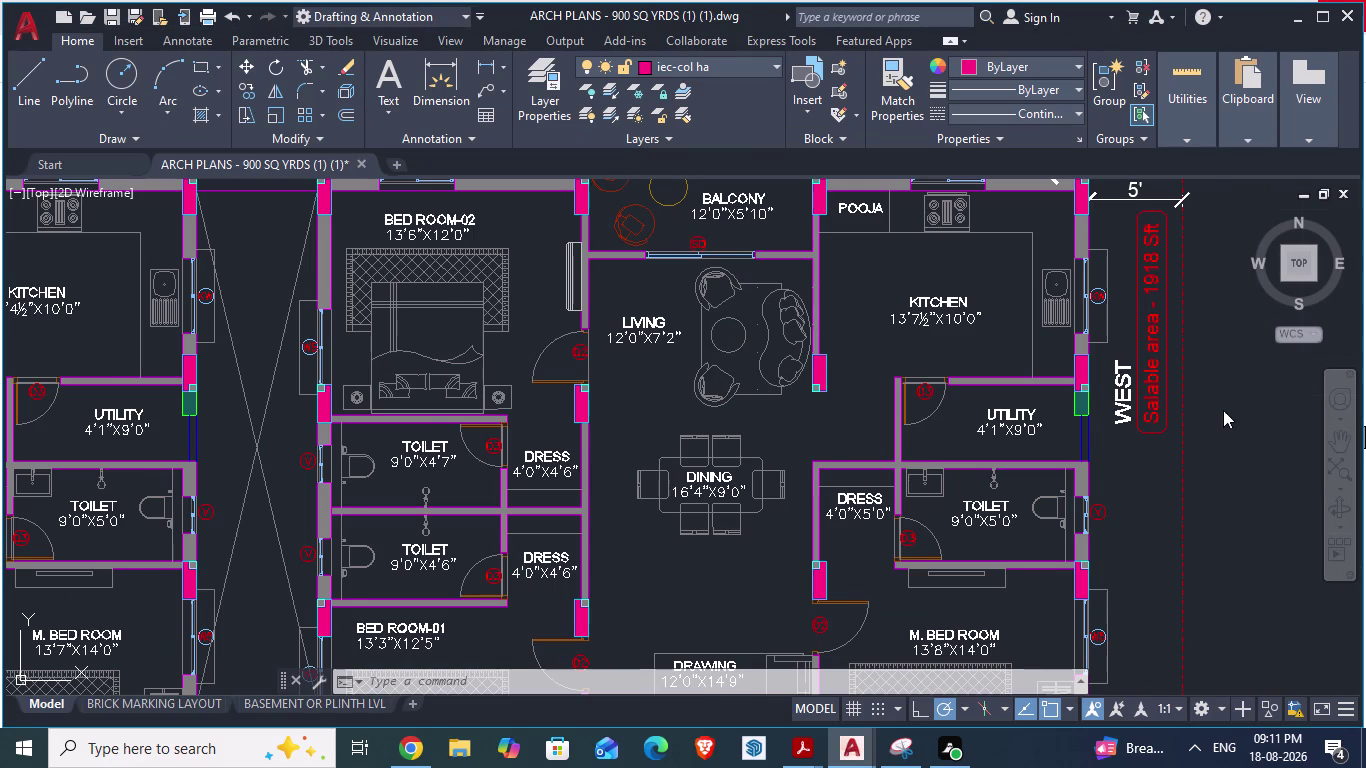
scroll(up, 3)
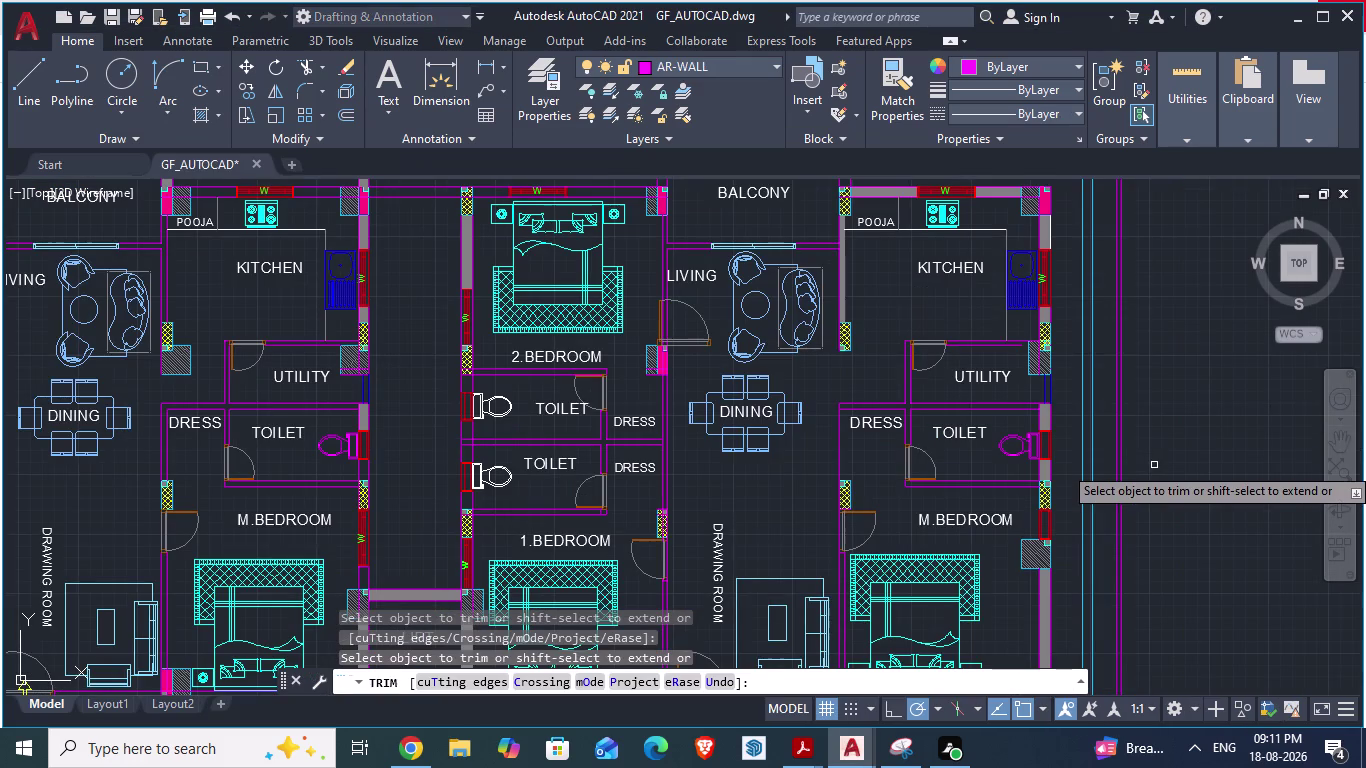
scroll(up, 3)
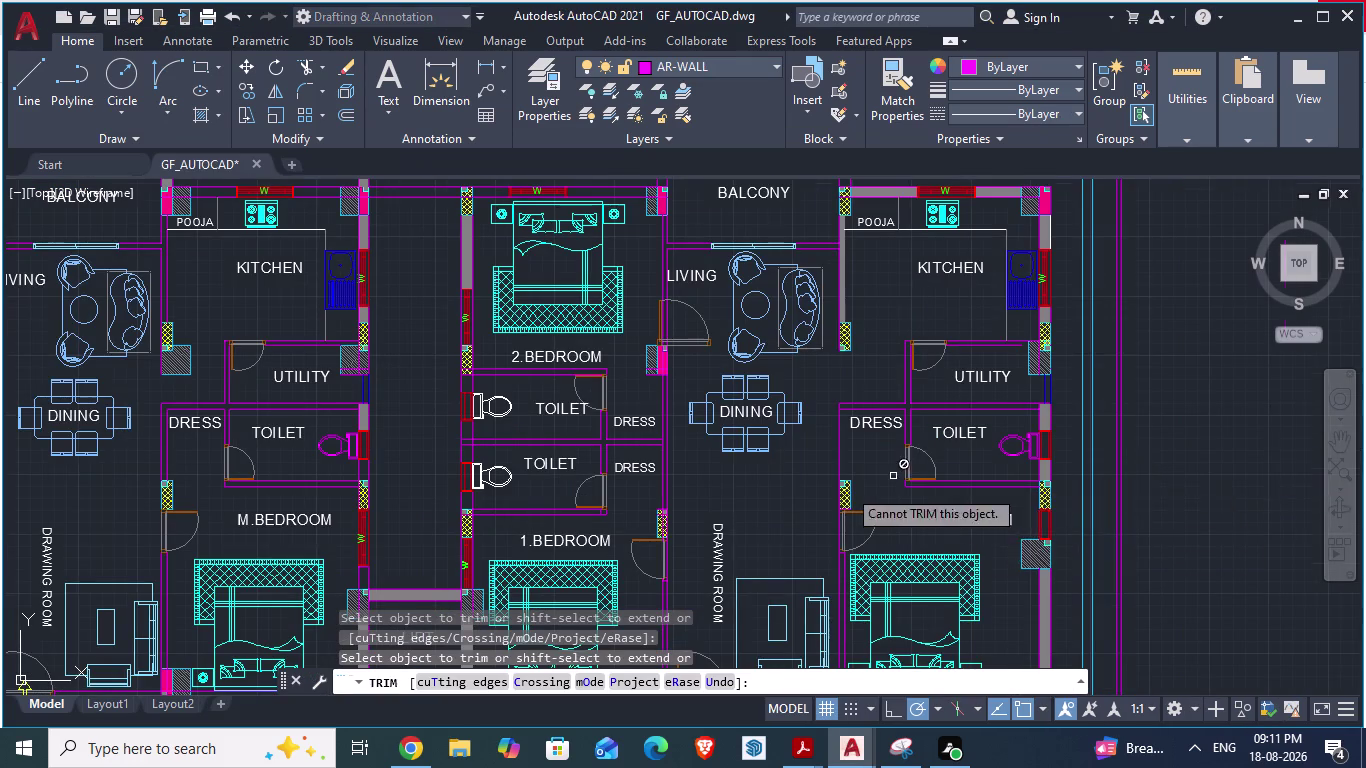
key(l)
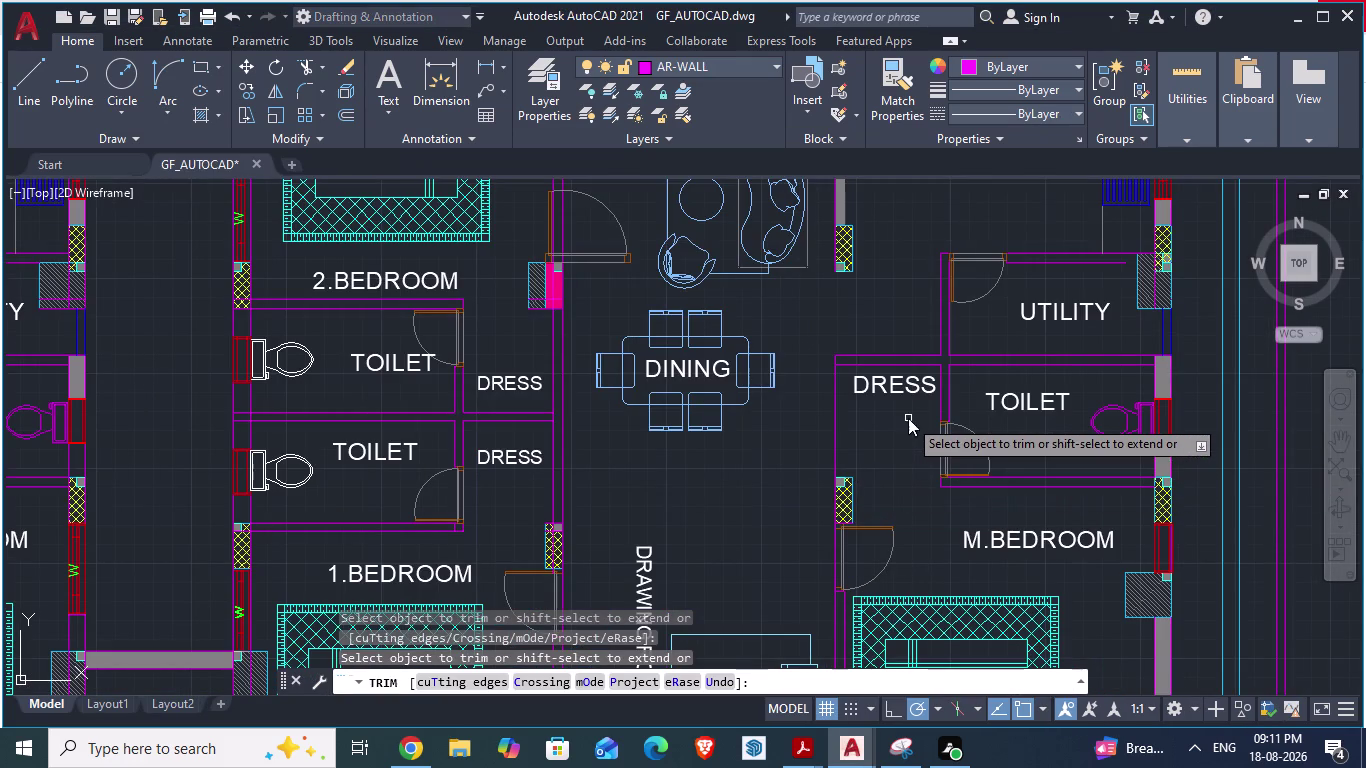
key(Return)
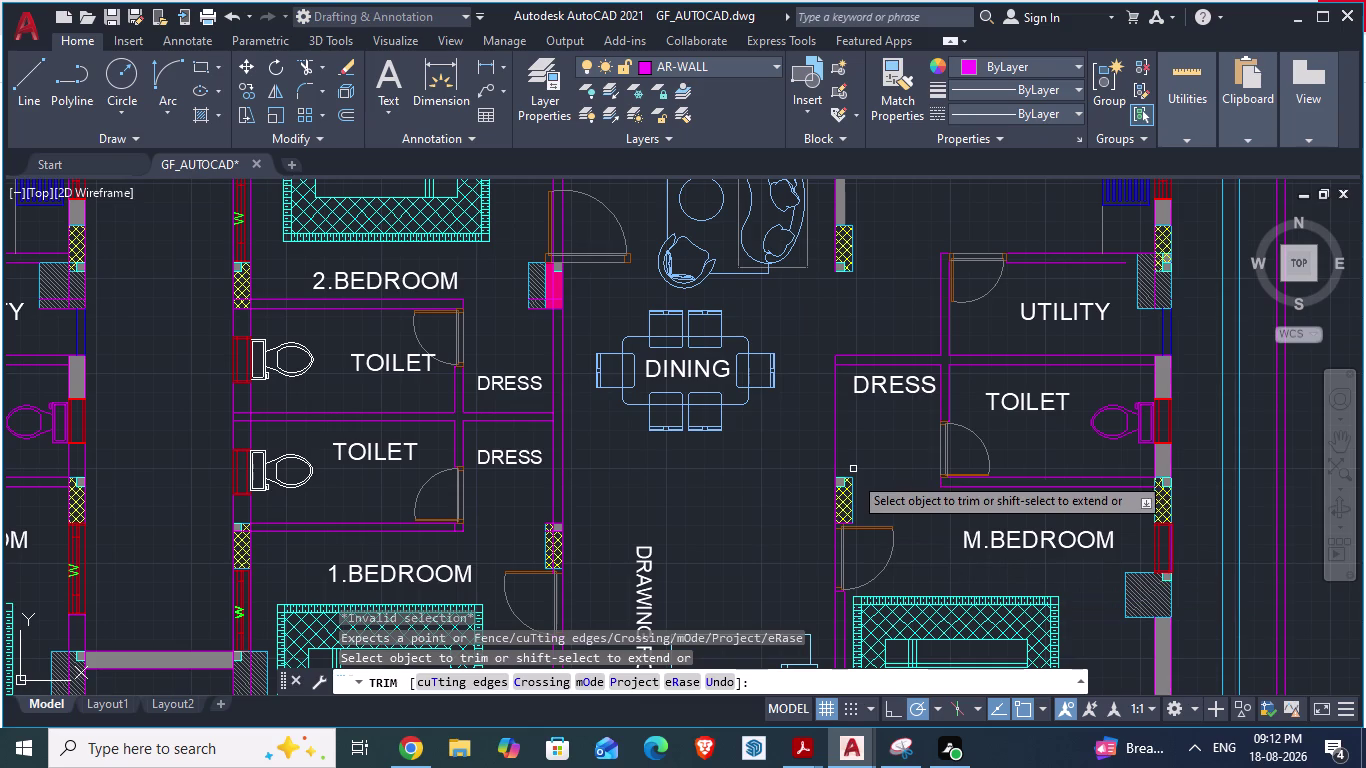
key(Escape)
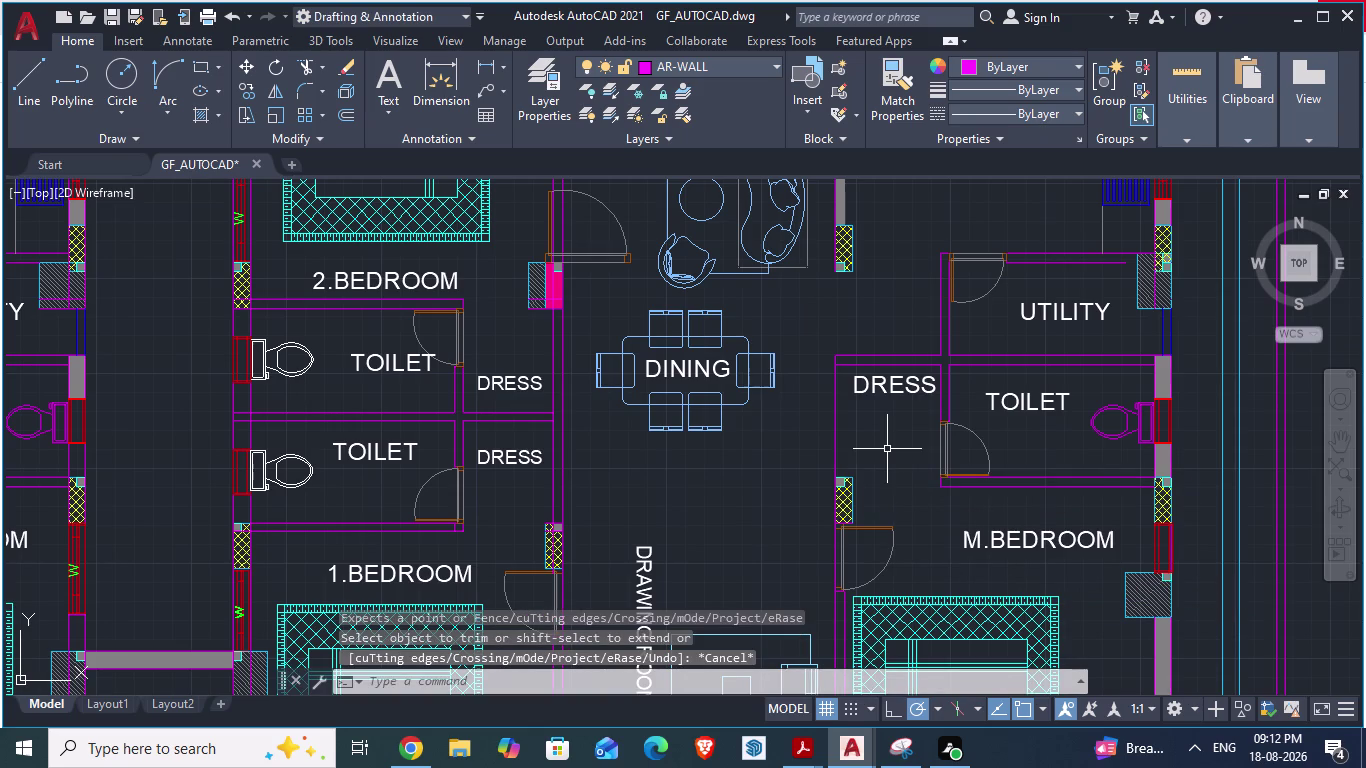
key(l)
Draw a line up from the dress room wall to above the dress room.
key(Return)
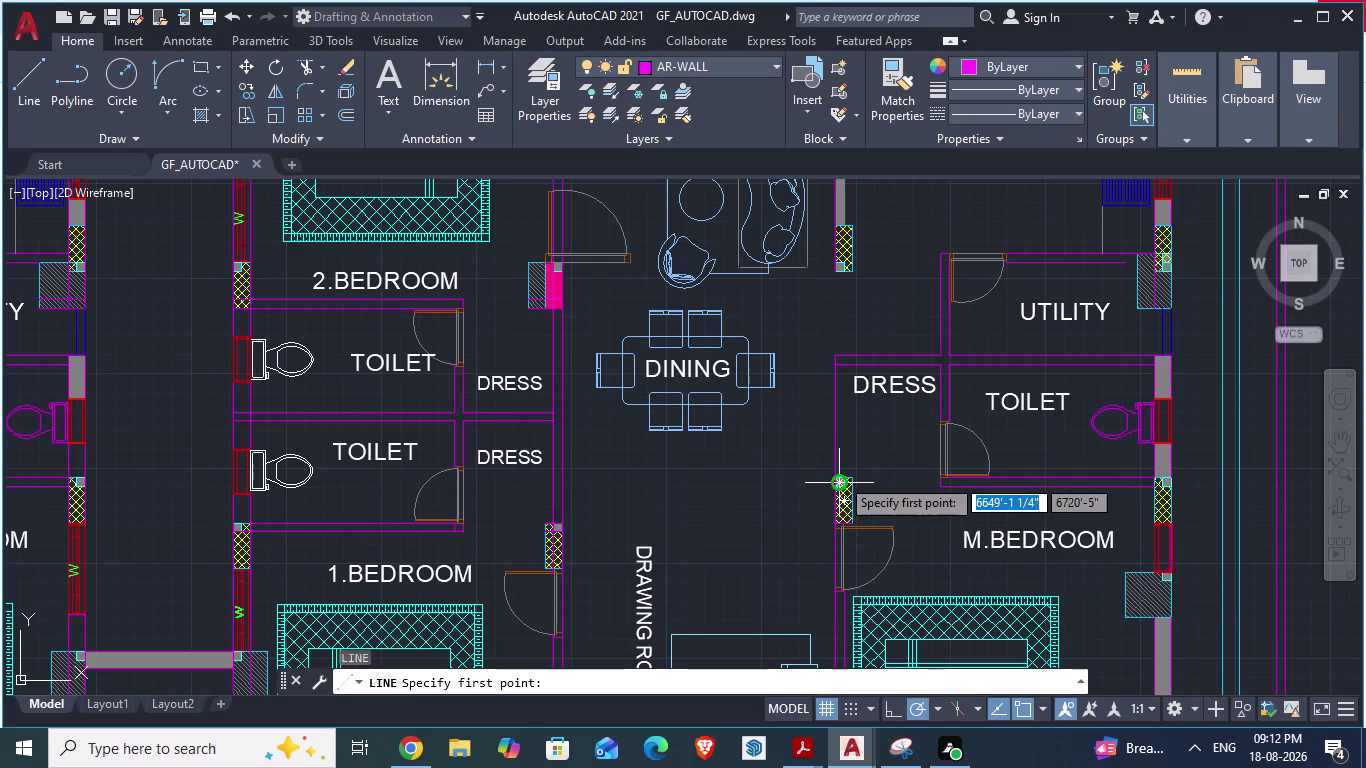
click(855, 476)
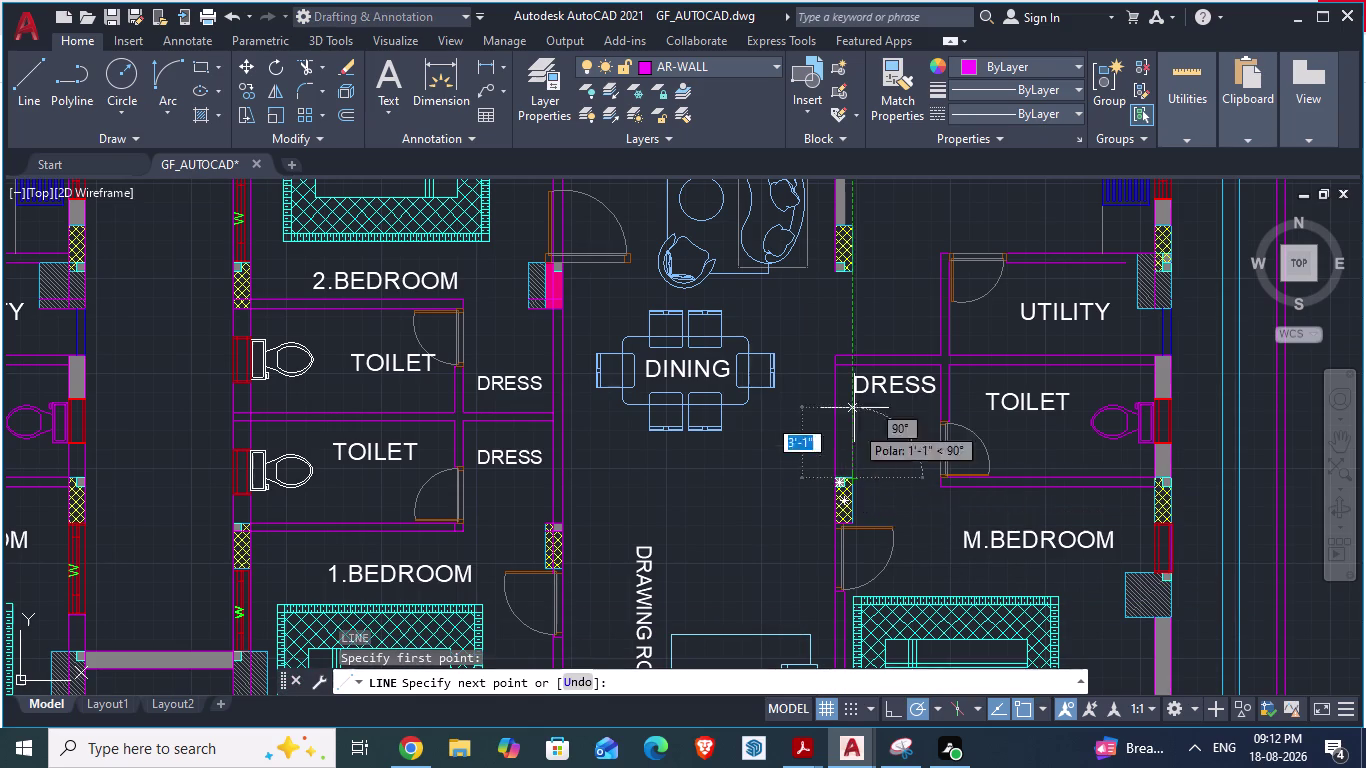
scroll(up, 3)
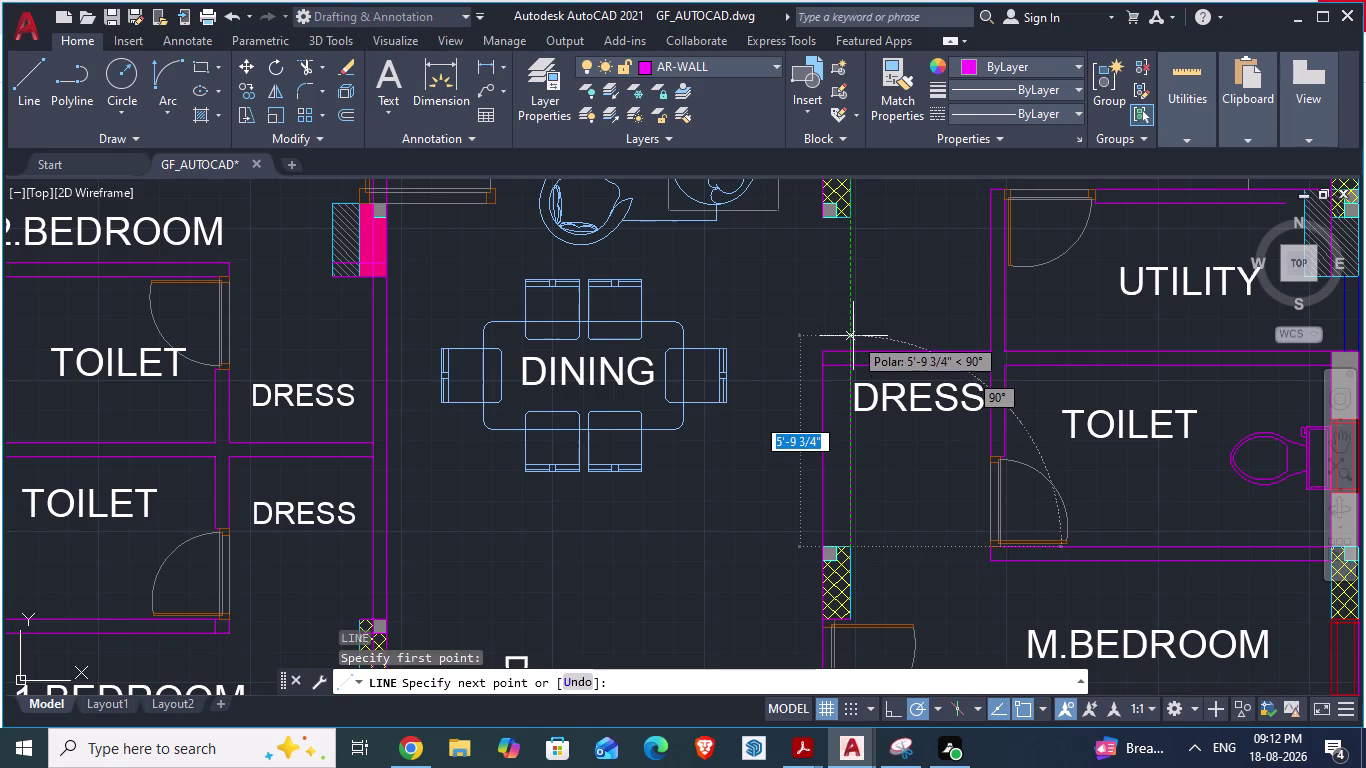
click(853, 336)
key(Return)
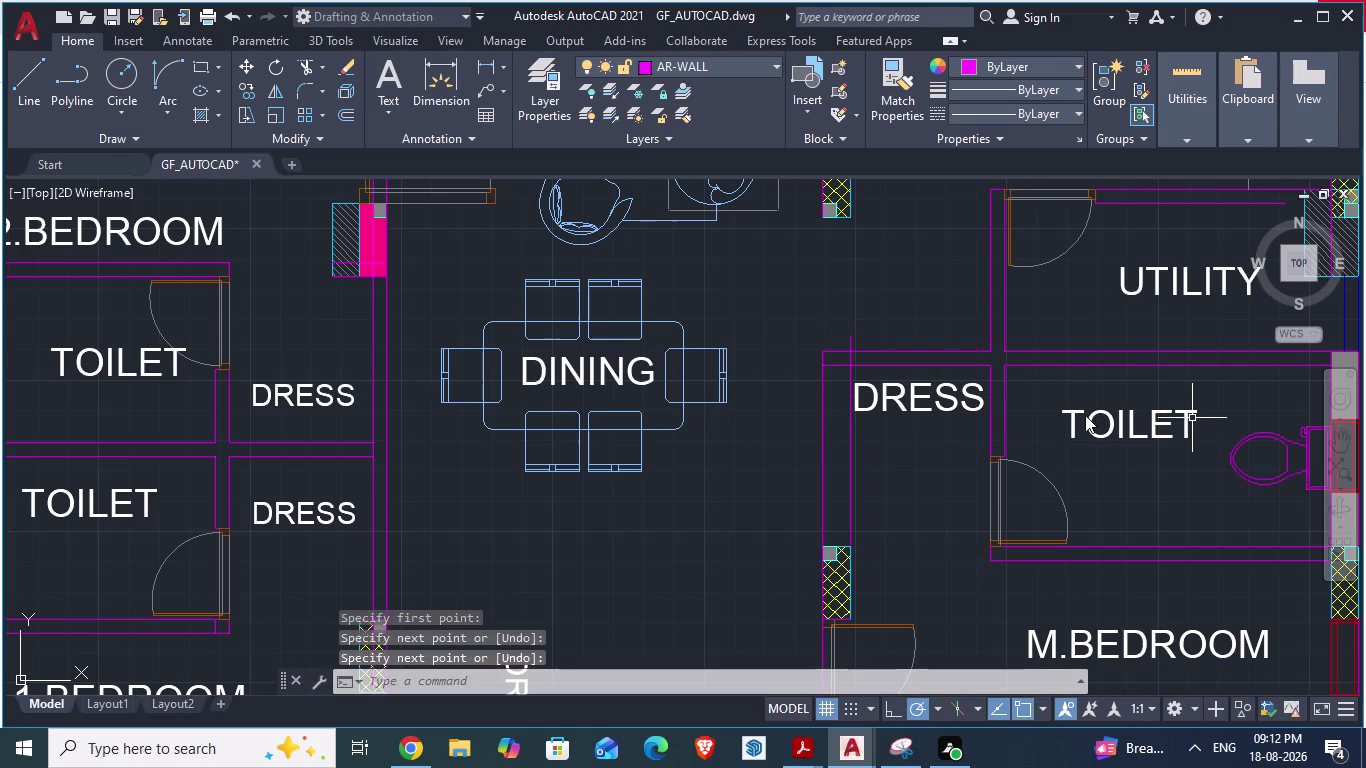
Trim the excess line pieces at the dress room corner, including a fence trim.
text(TR)
key(Return)
scroll(up, 3)
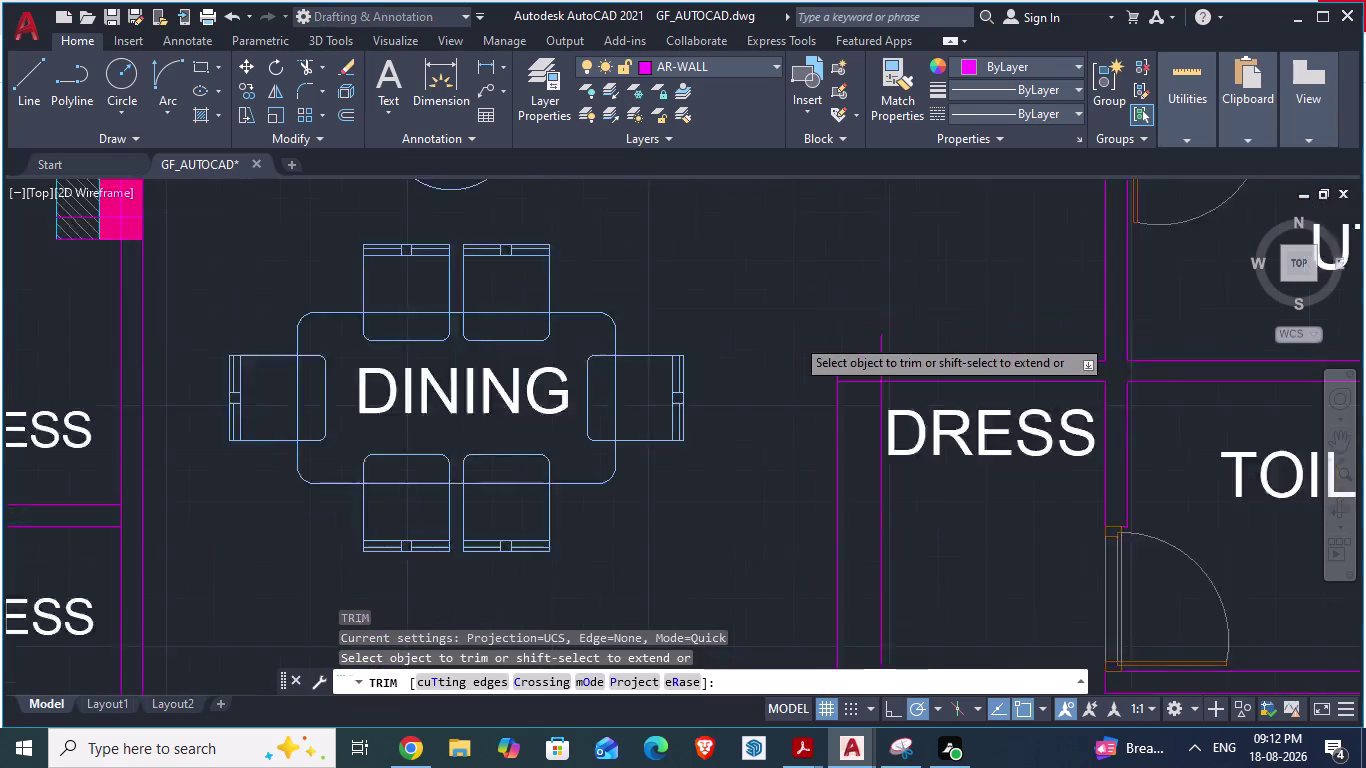
click(924, 343)
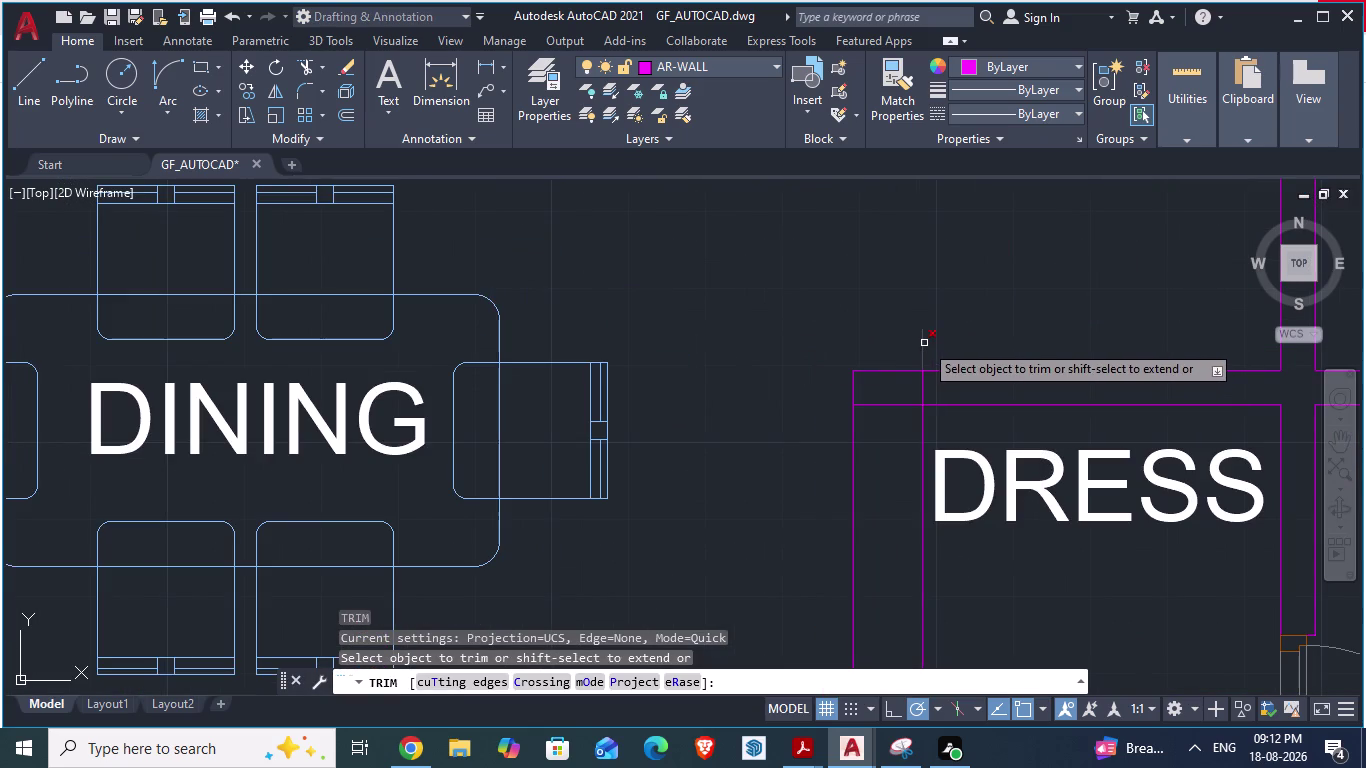
click(868, 404)
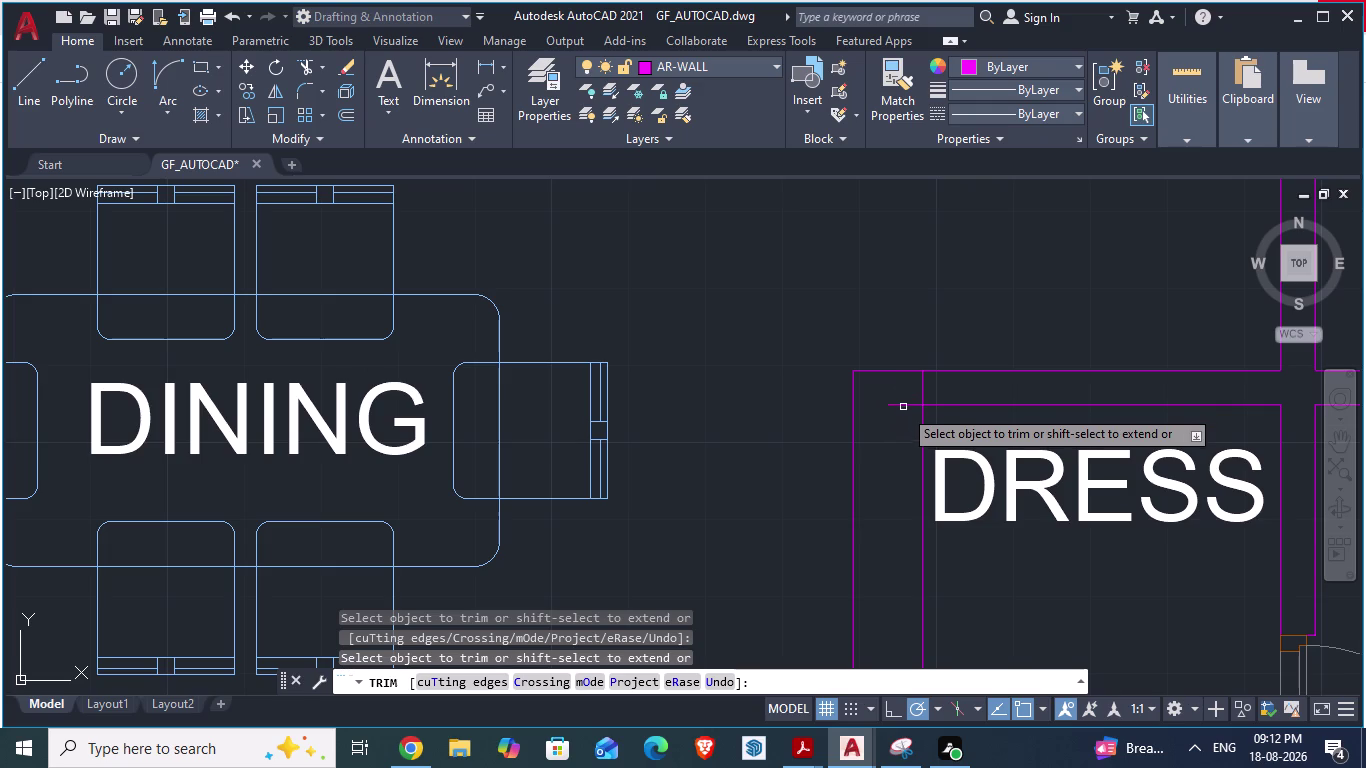
click(903, 402)
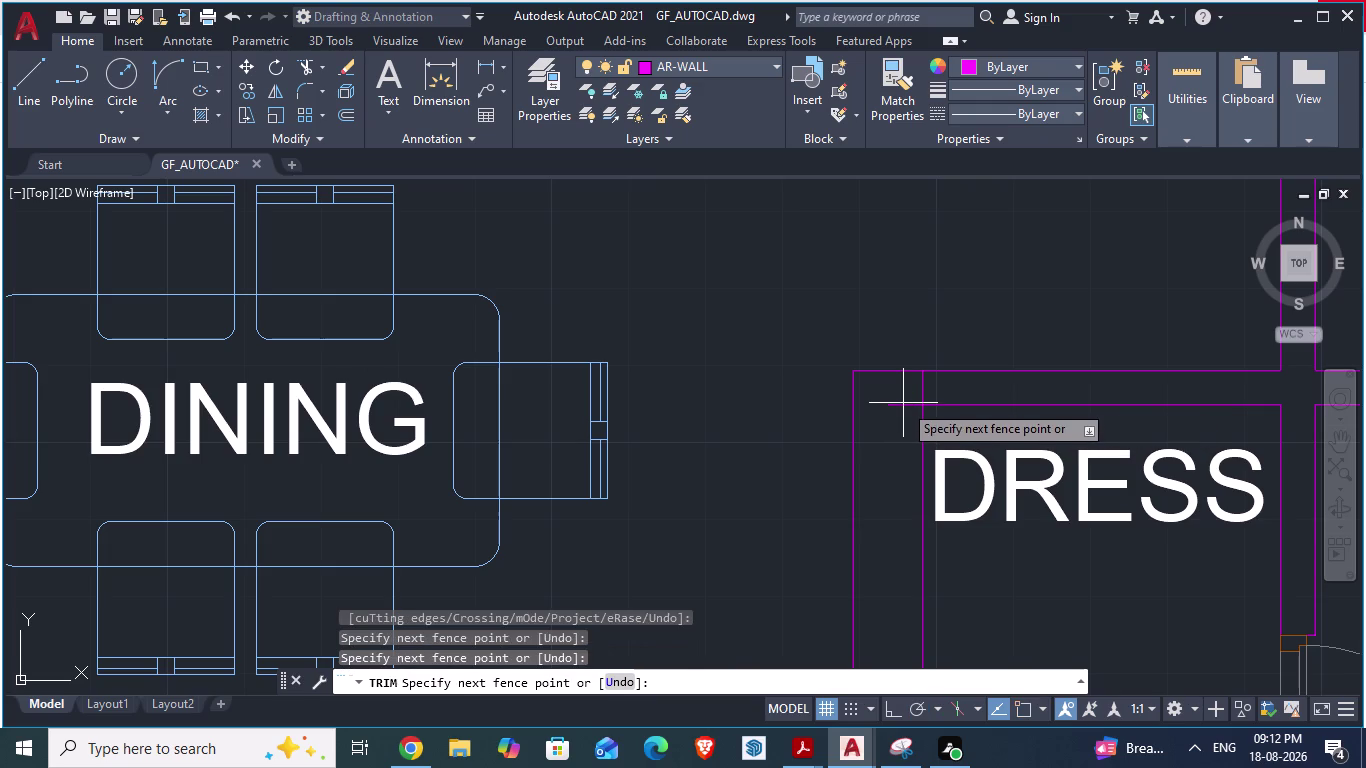
click(903, 404)
click(923, 386)
scroll(down, 3)
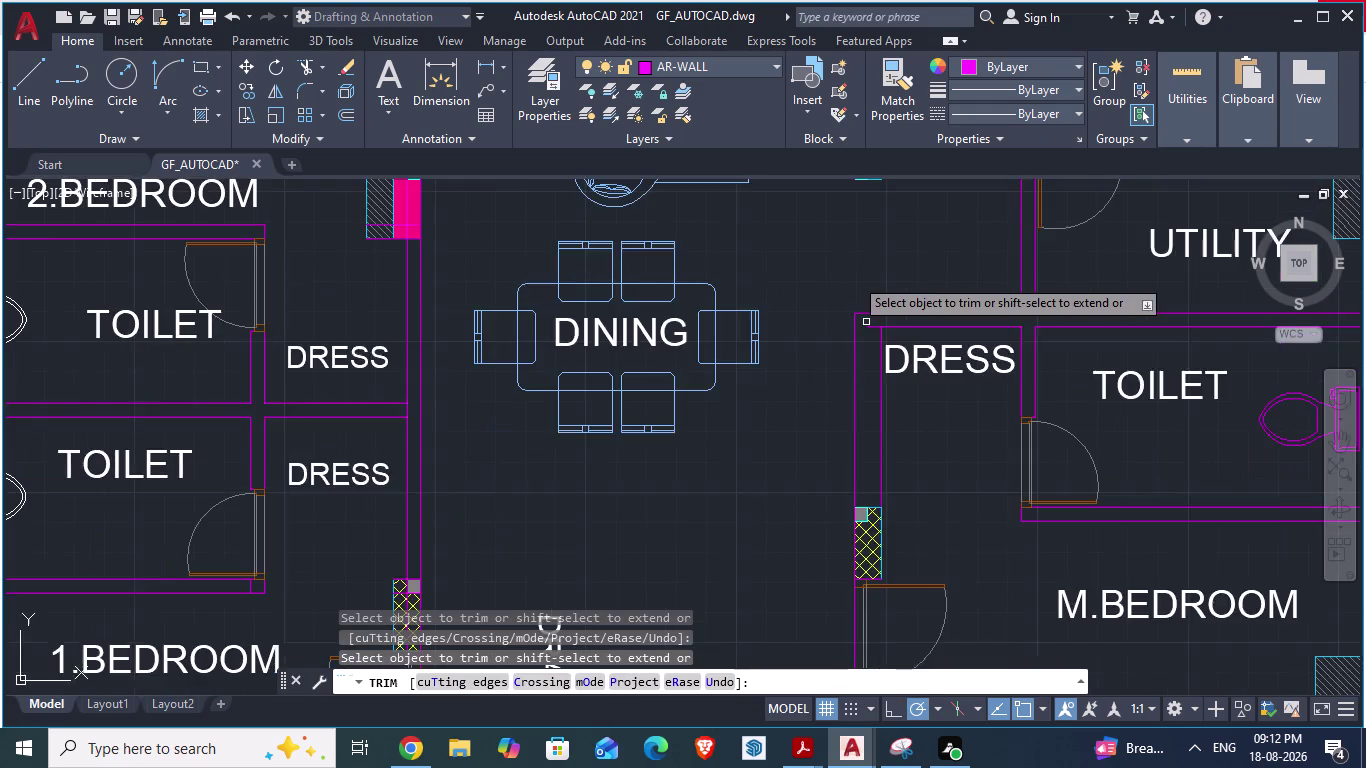
scroll(down, 3)
scroll(up, 3)
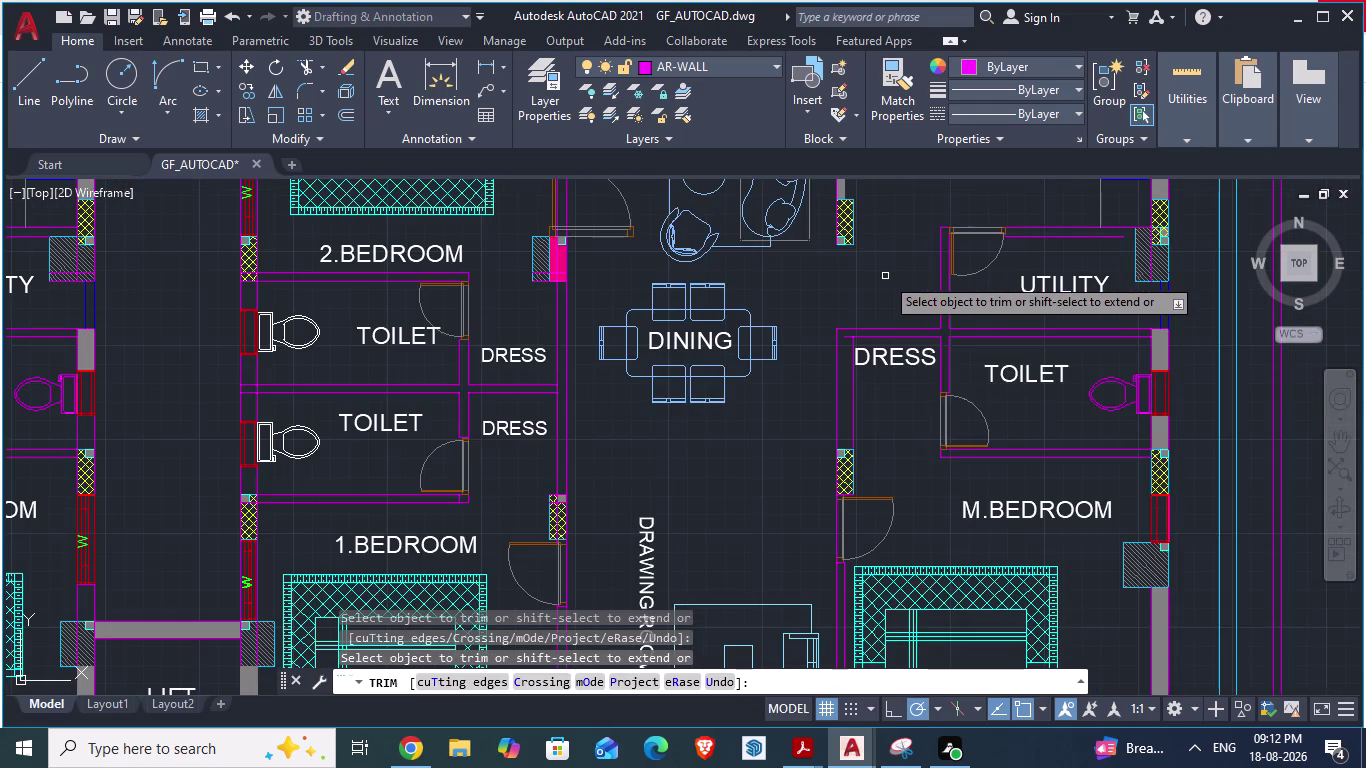
scroll(up, 3)
Compare the dress room corner against the ARCH PLANS drawing and return to GF_AUTOCAD.
key(alt+Tab)
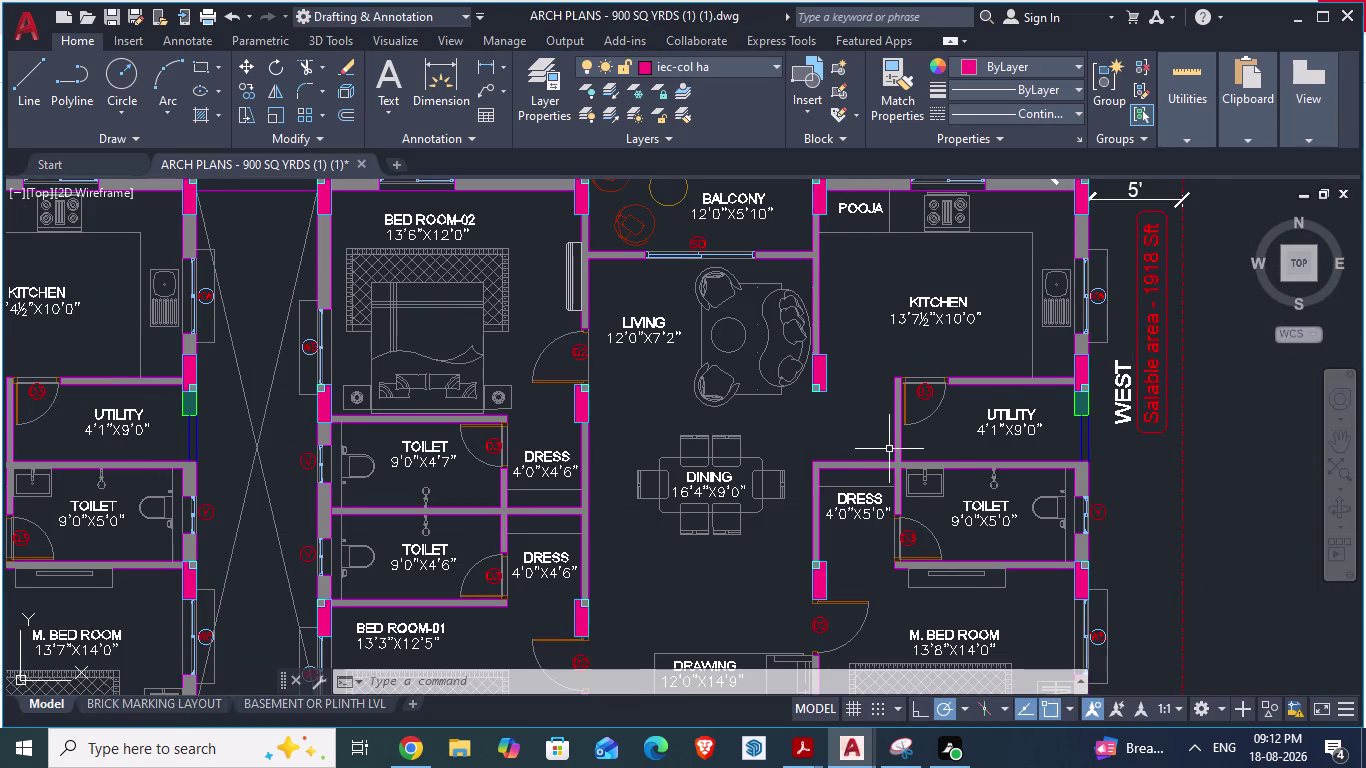
scroll(down, 3)
key(alt+Tab)
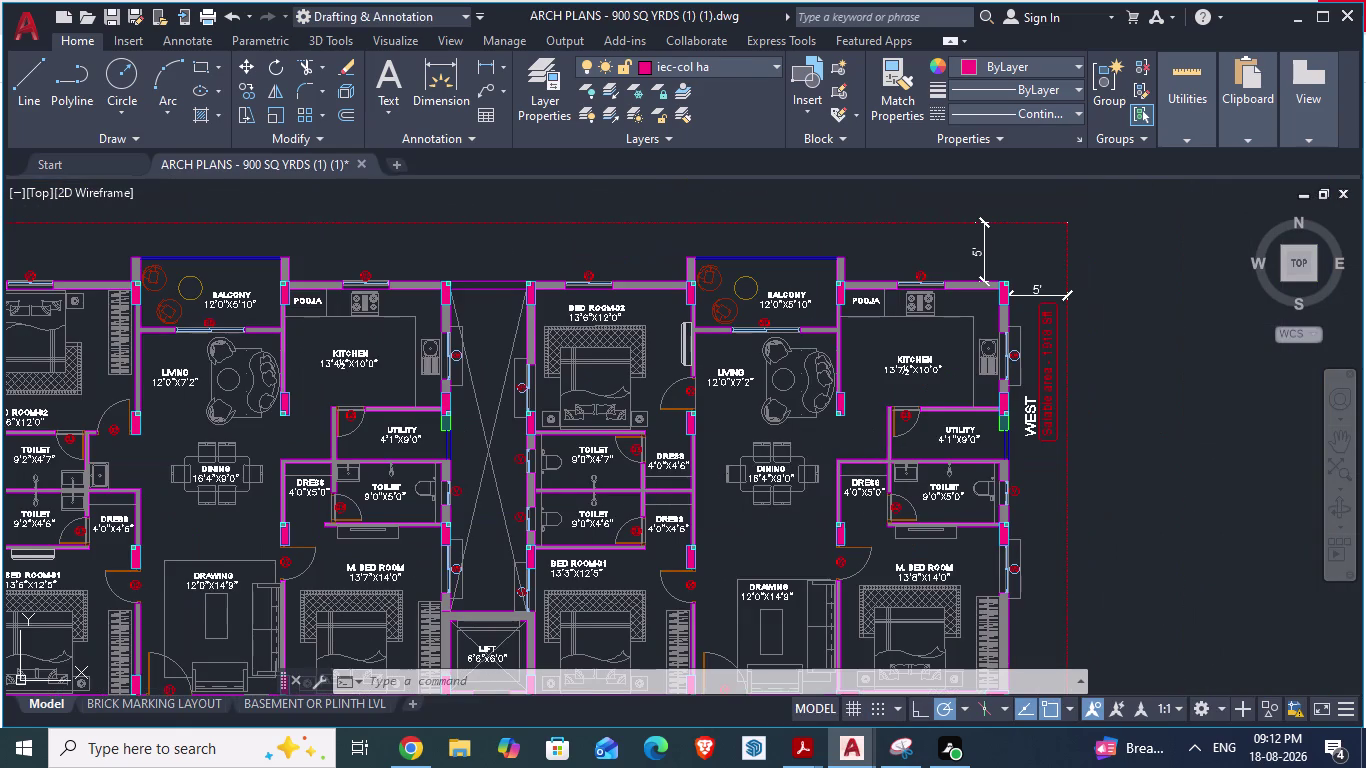
scroll(down, 3)
scroll(down, 3)
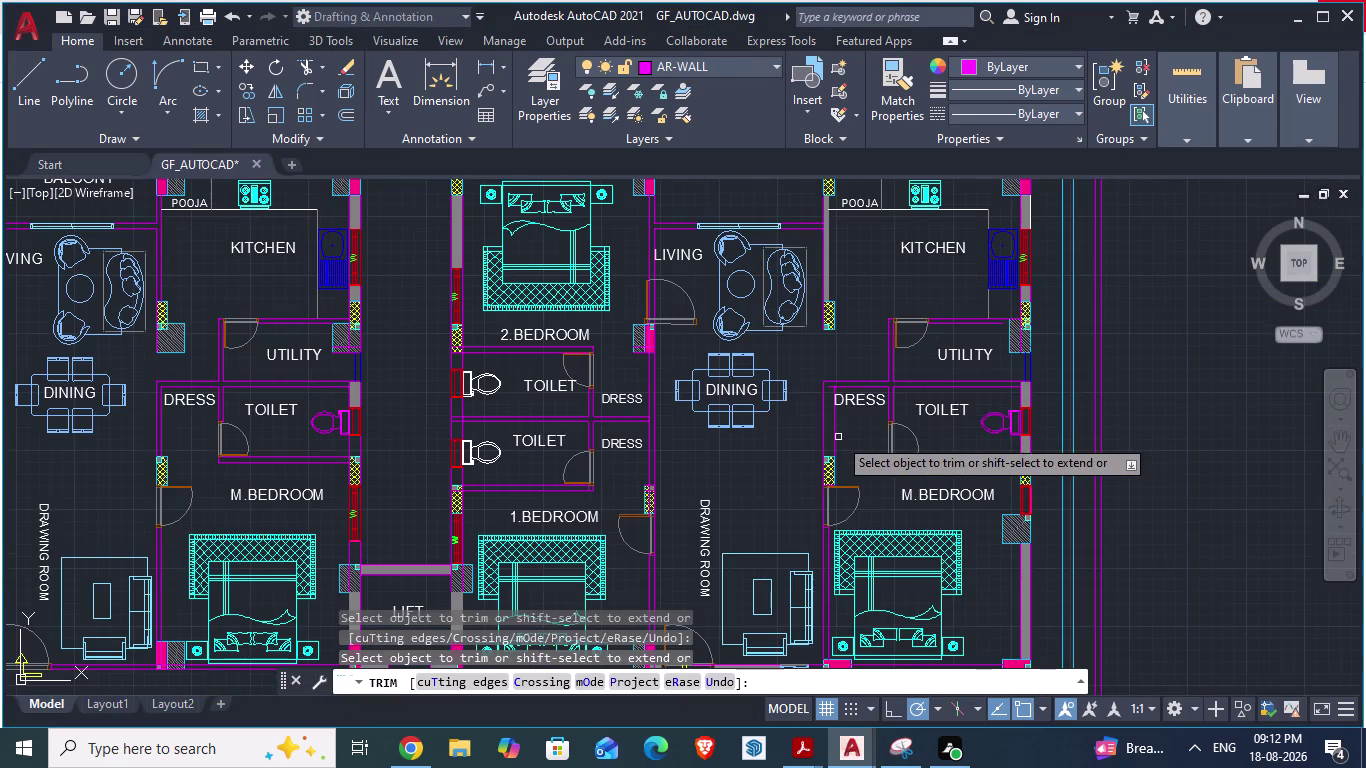
scroll(up, 3)
scroll(down, 3)
scroll(up, 3)
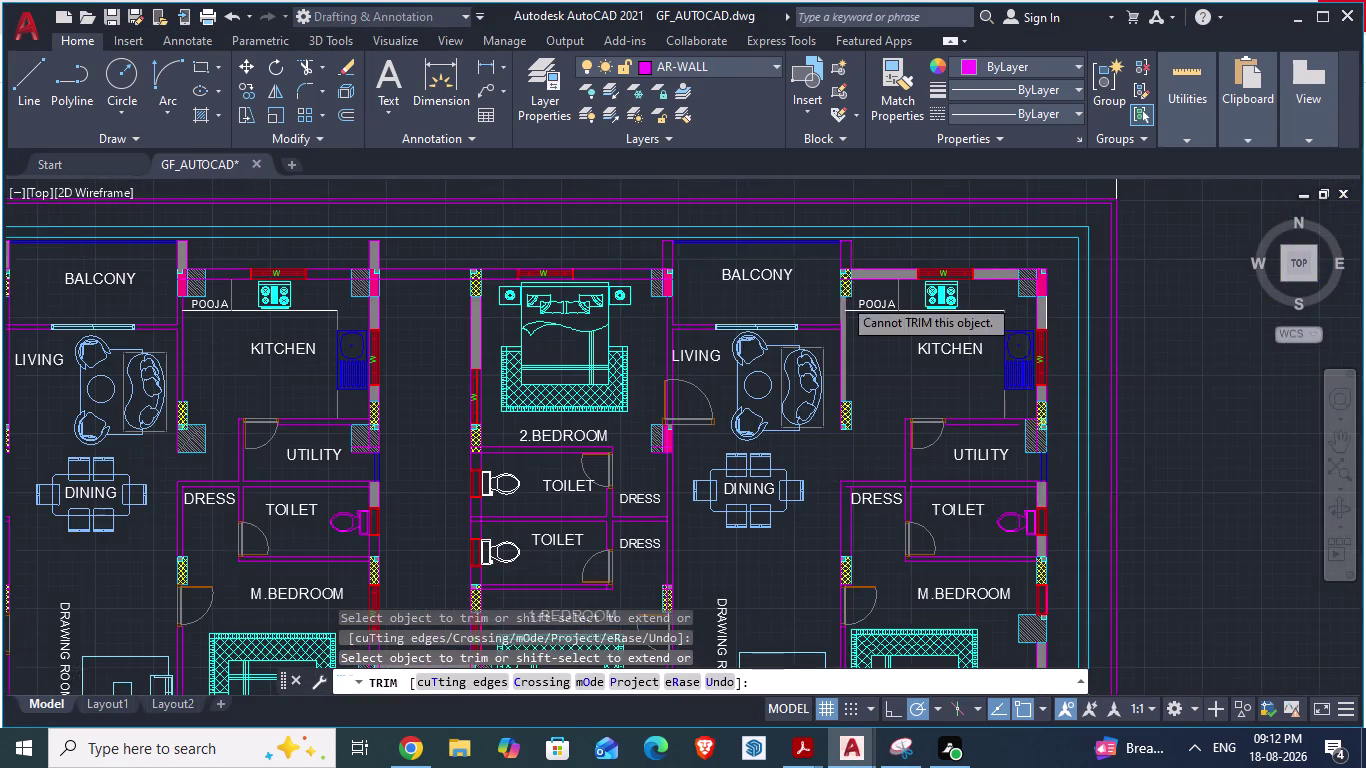
scroll(up, 3)
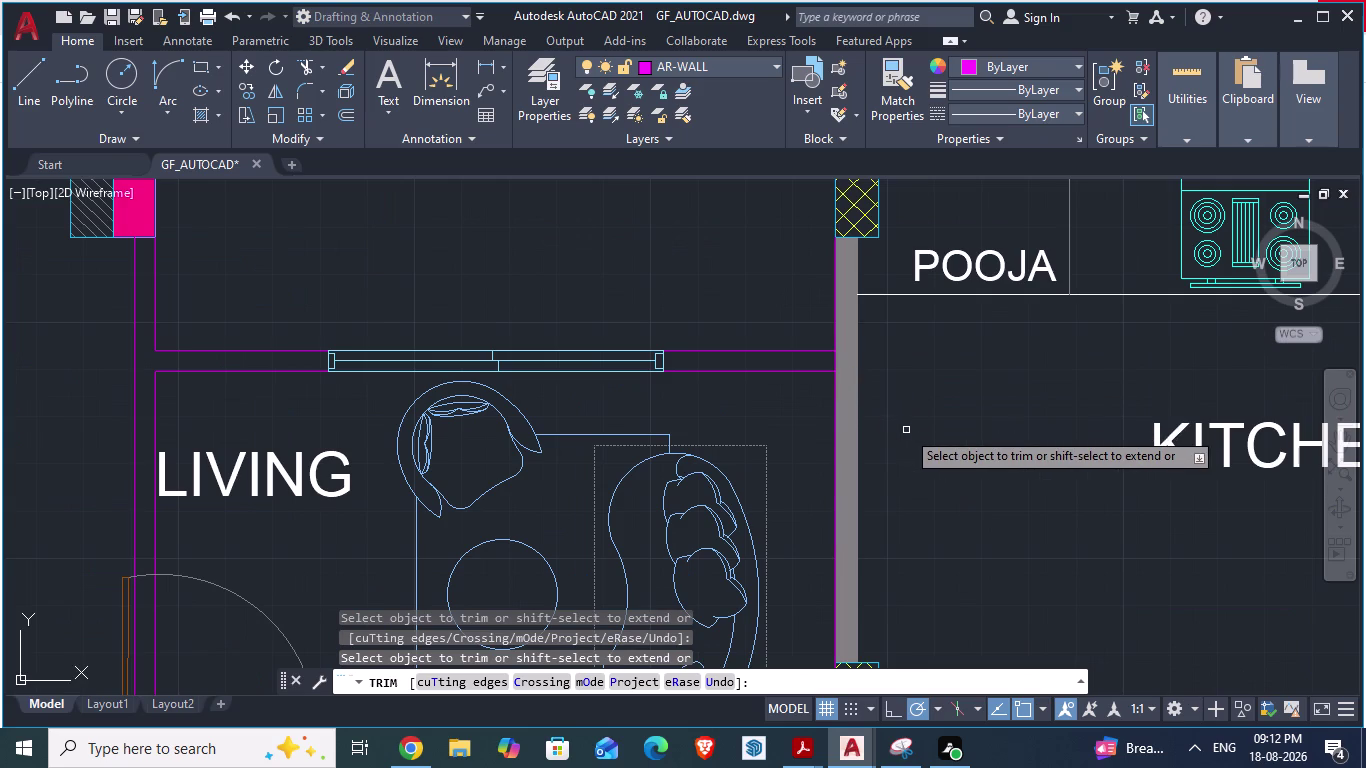
Cancel the trim and select the wall line between the living room and kitchen.
key(Escape)
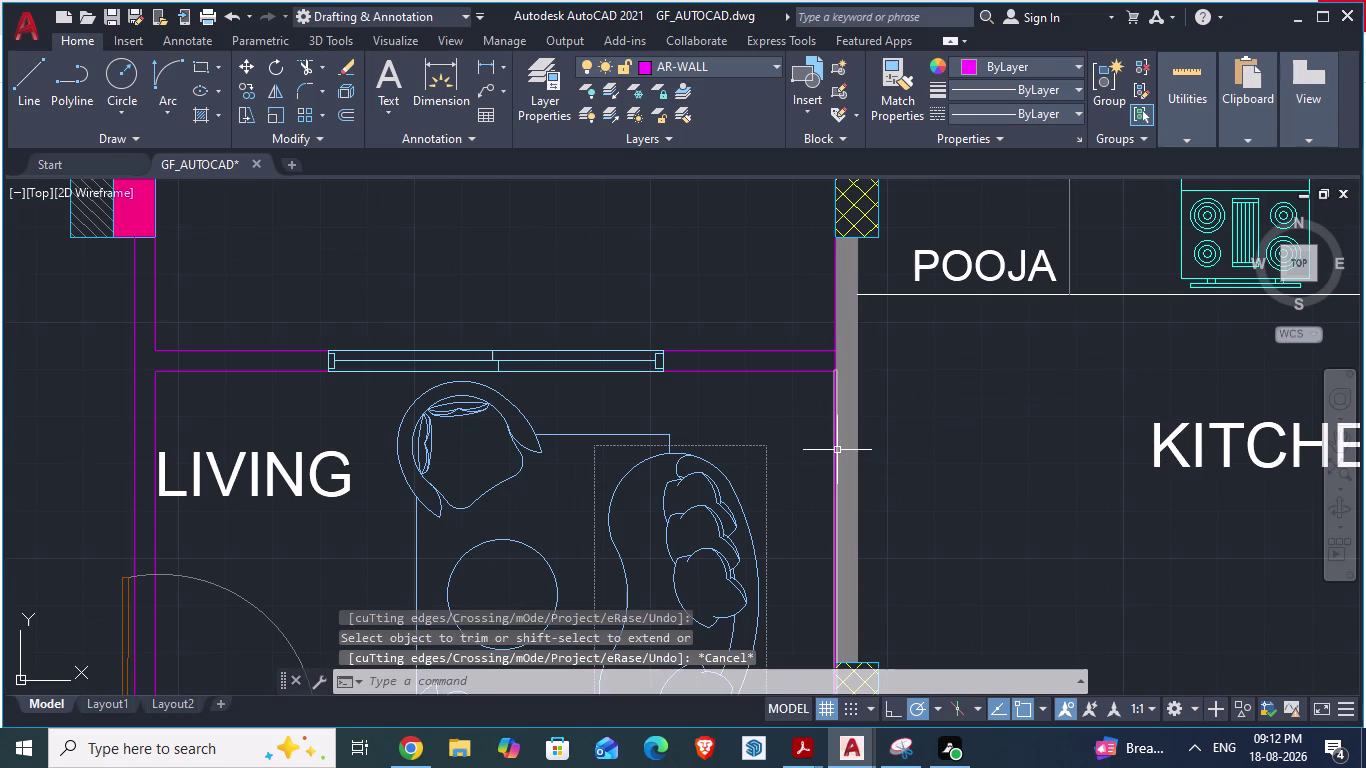
click(837, 450)
scroll(down, 3)
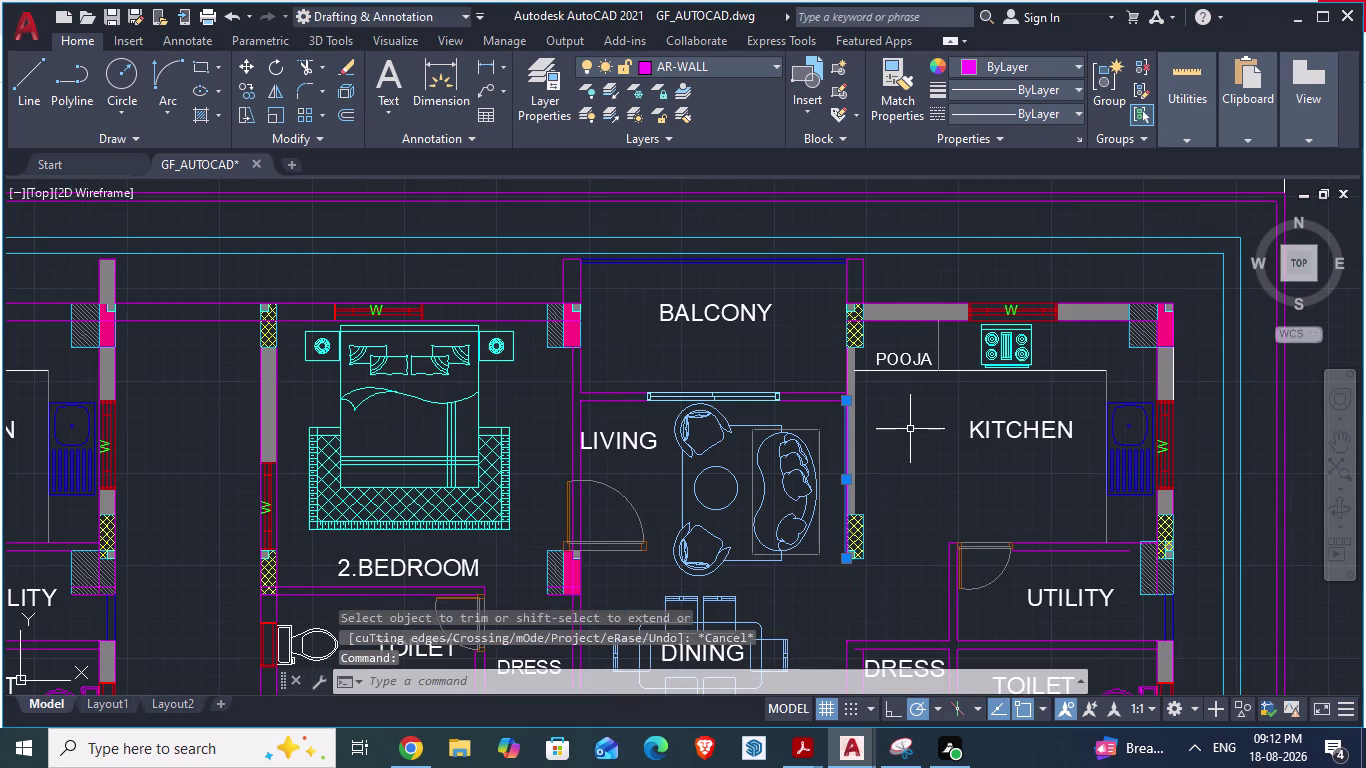
scroll(up, 3)
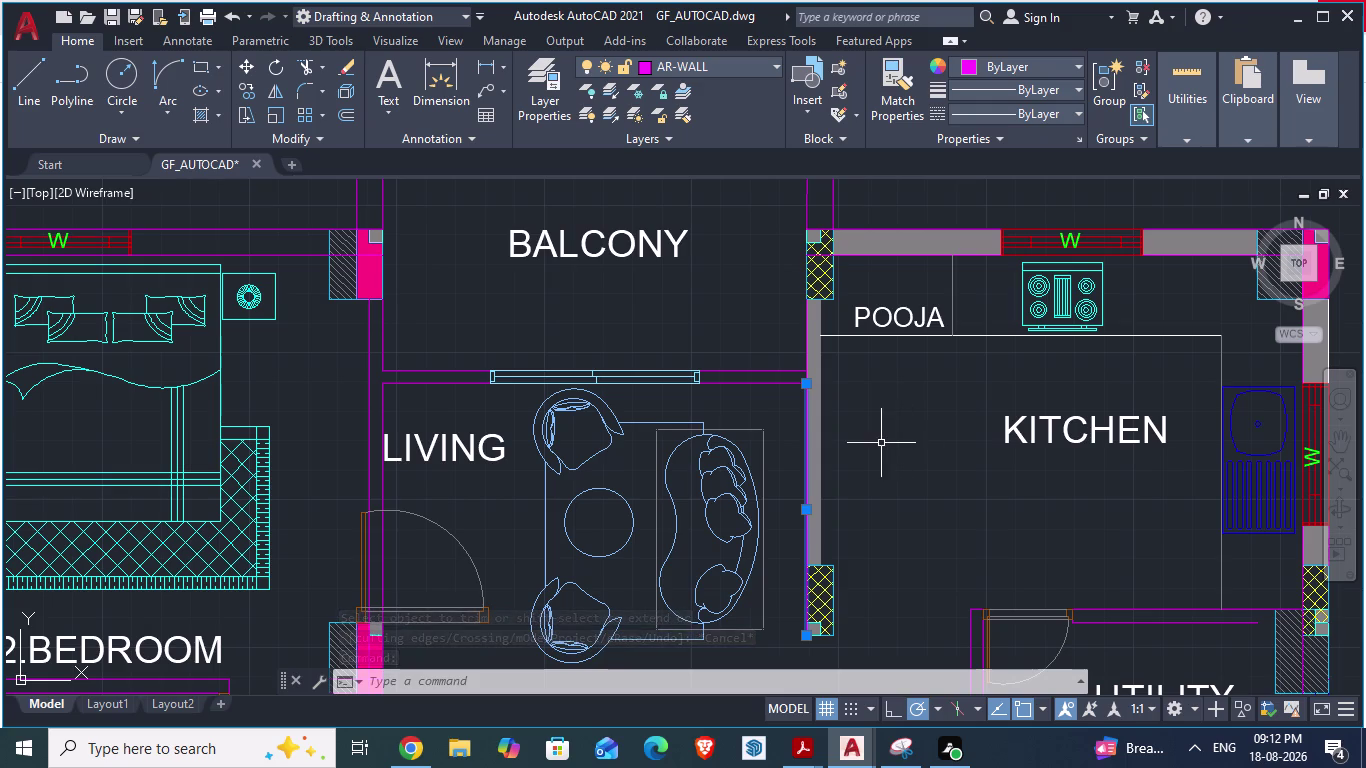
Draw a line from the wall corner by POOJA to the hatched wall block.
key(l)
key(Return)
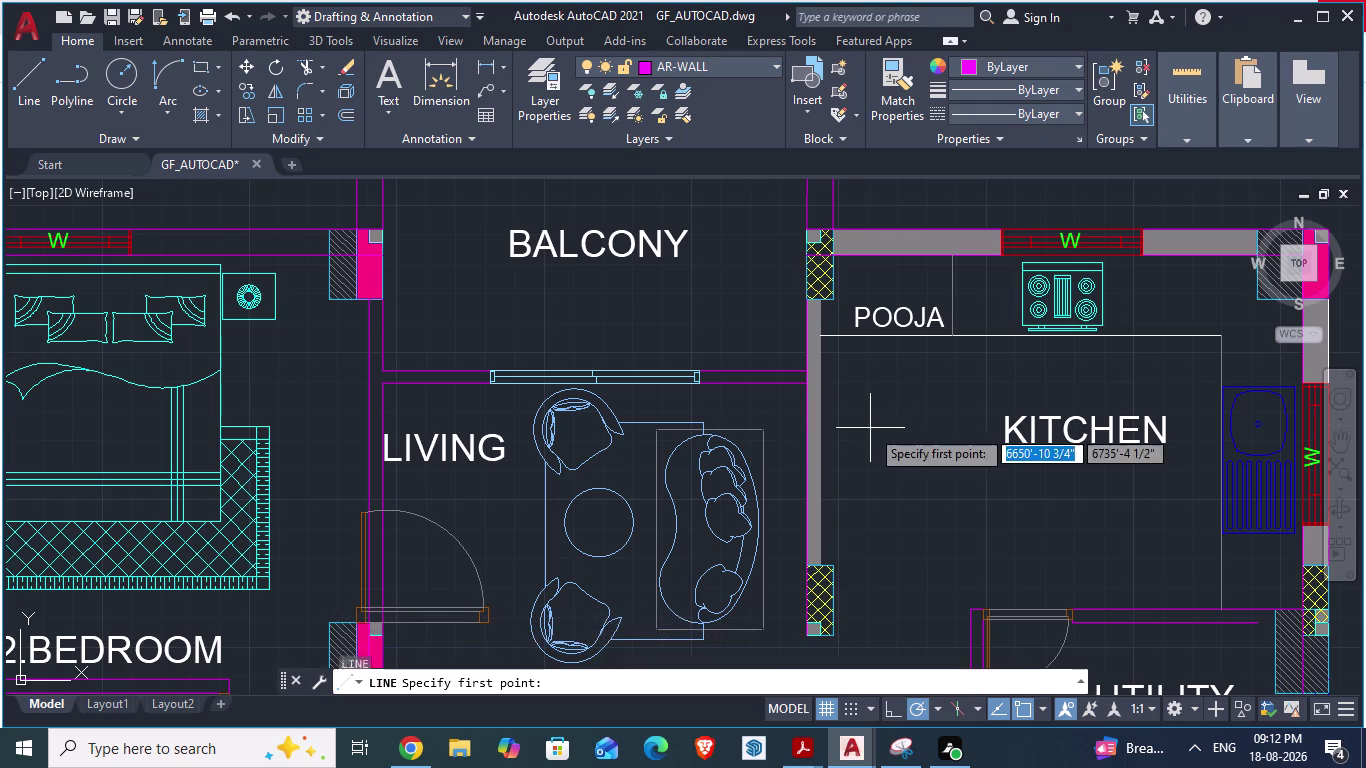
scroll(up, 3)
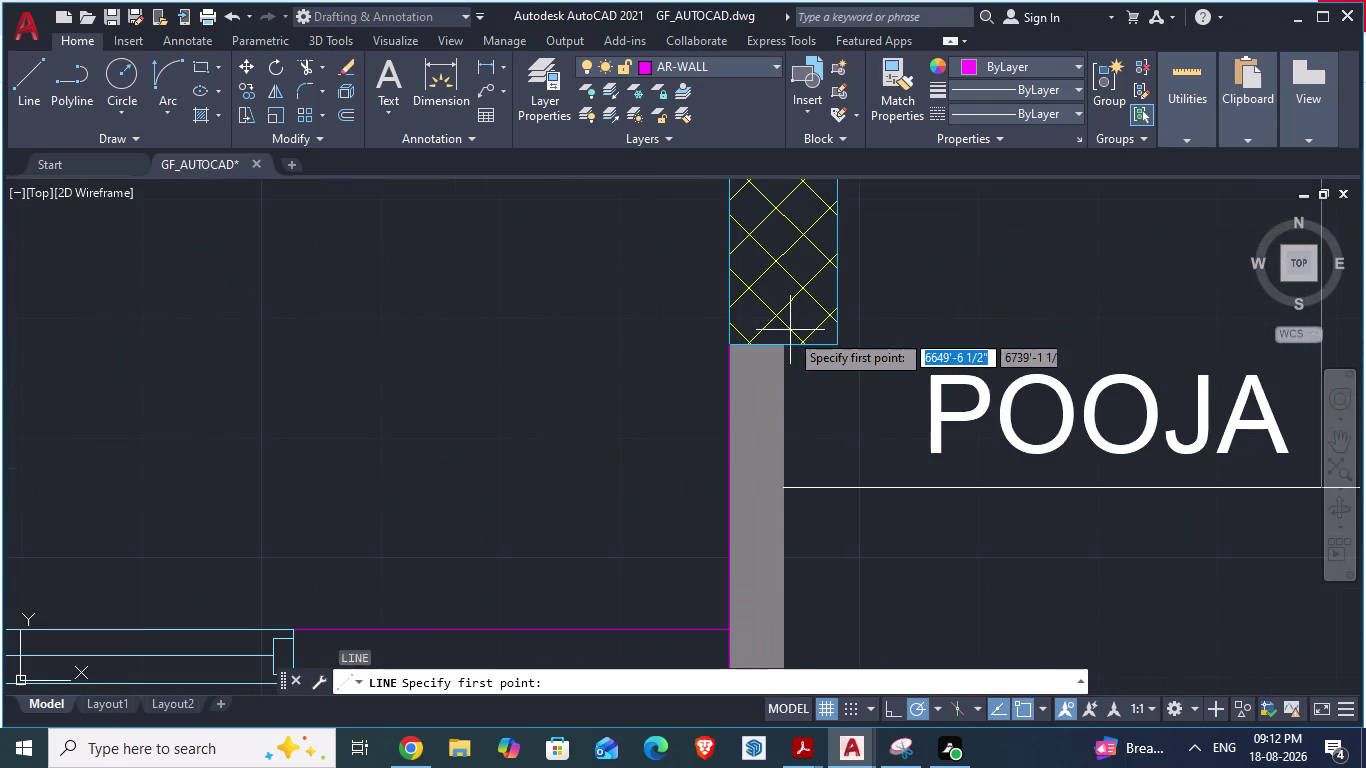
click(786, 340)
scroll(down, 3)
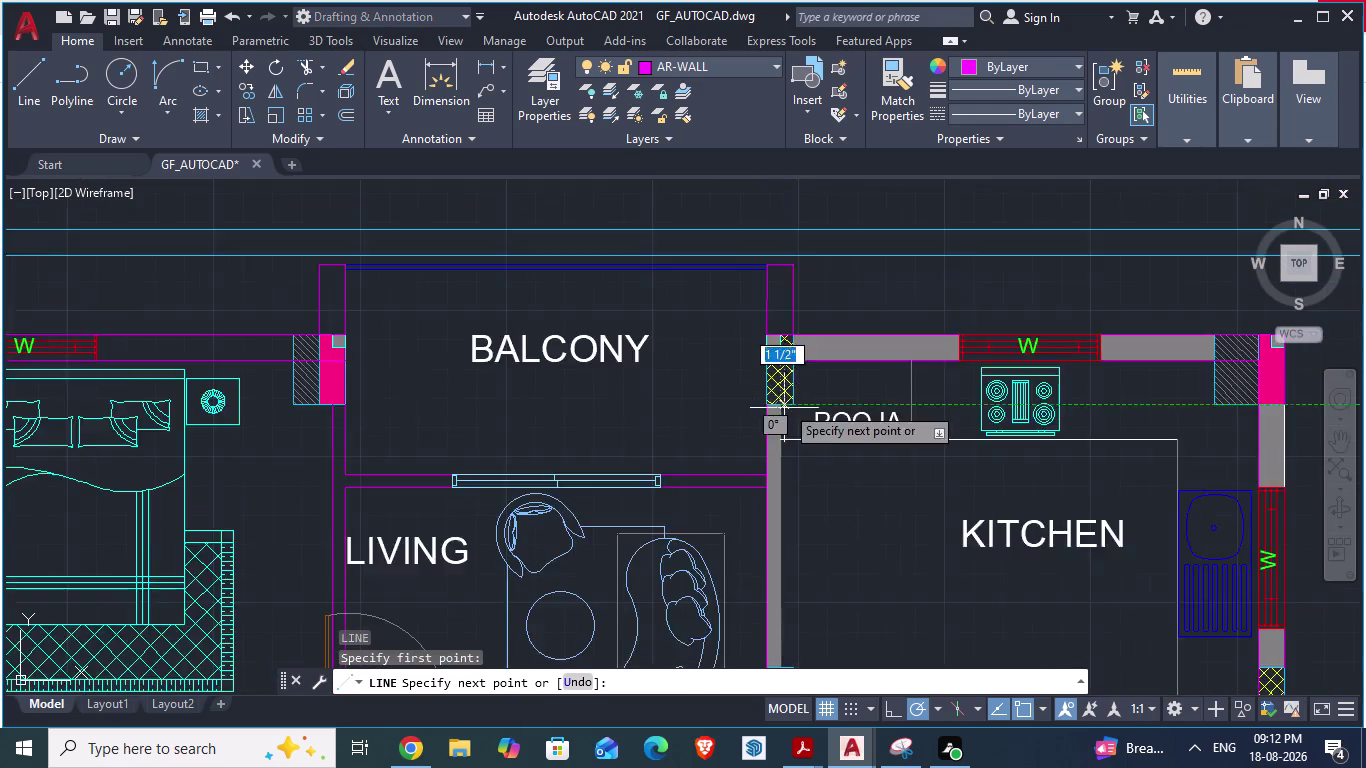
scroll(up, 3)
scroll(down, 3)
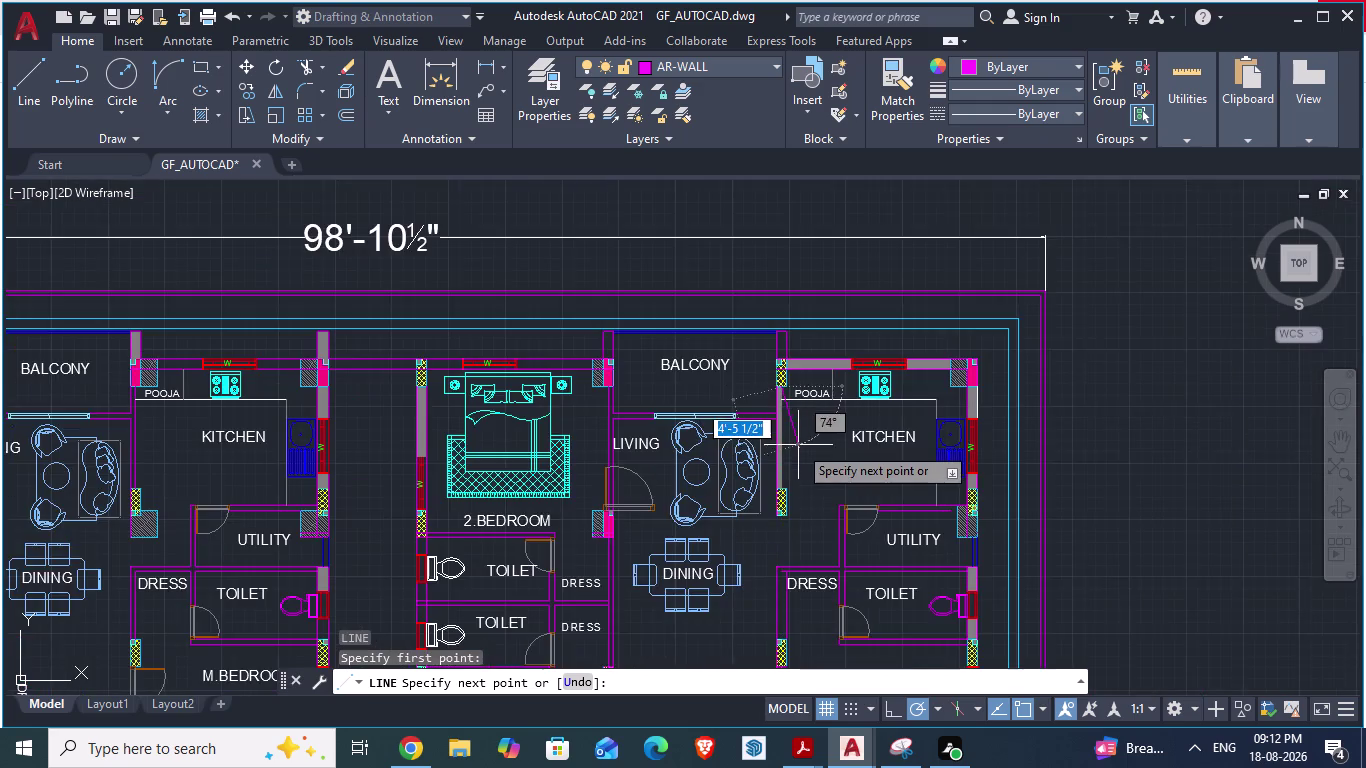
scroll(up, 3)
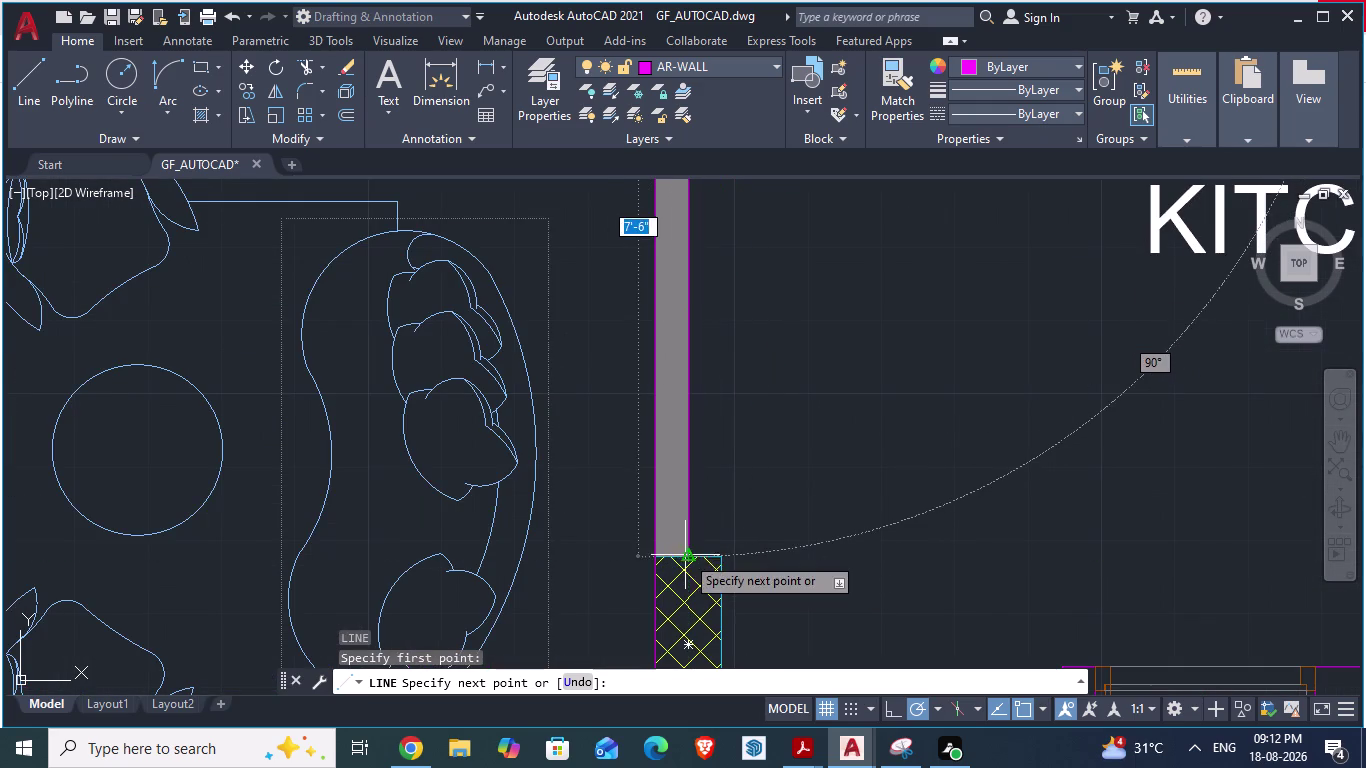
click(685, 555)
key(Return)
scroll(down, 3)
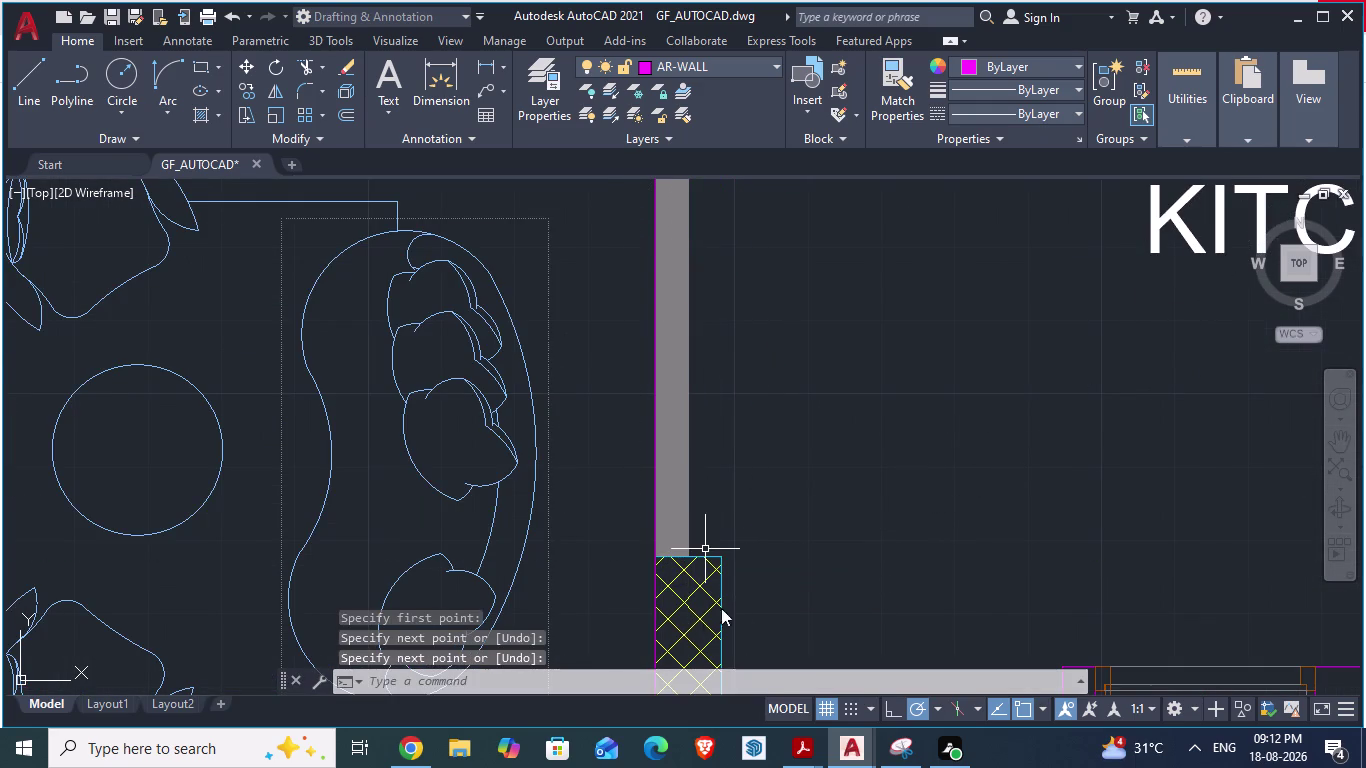
scroll(down, 3)
scroll(up, 3)
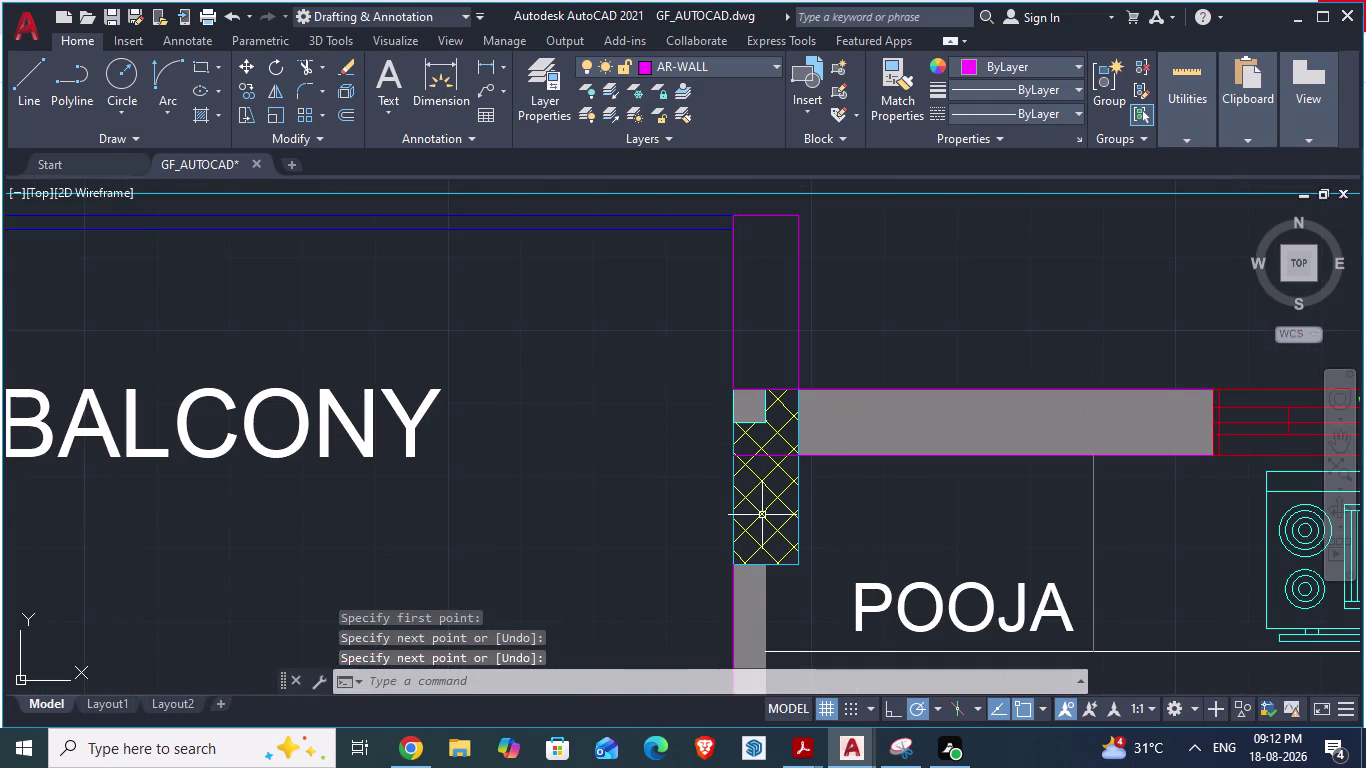
key(Escape)
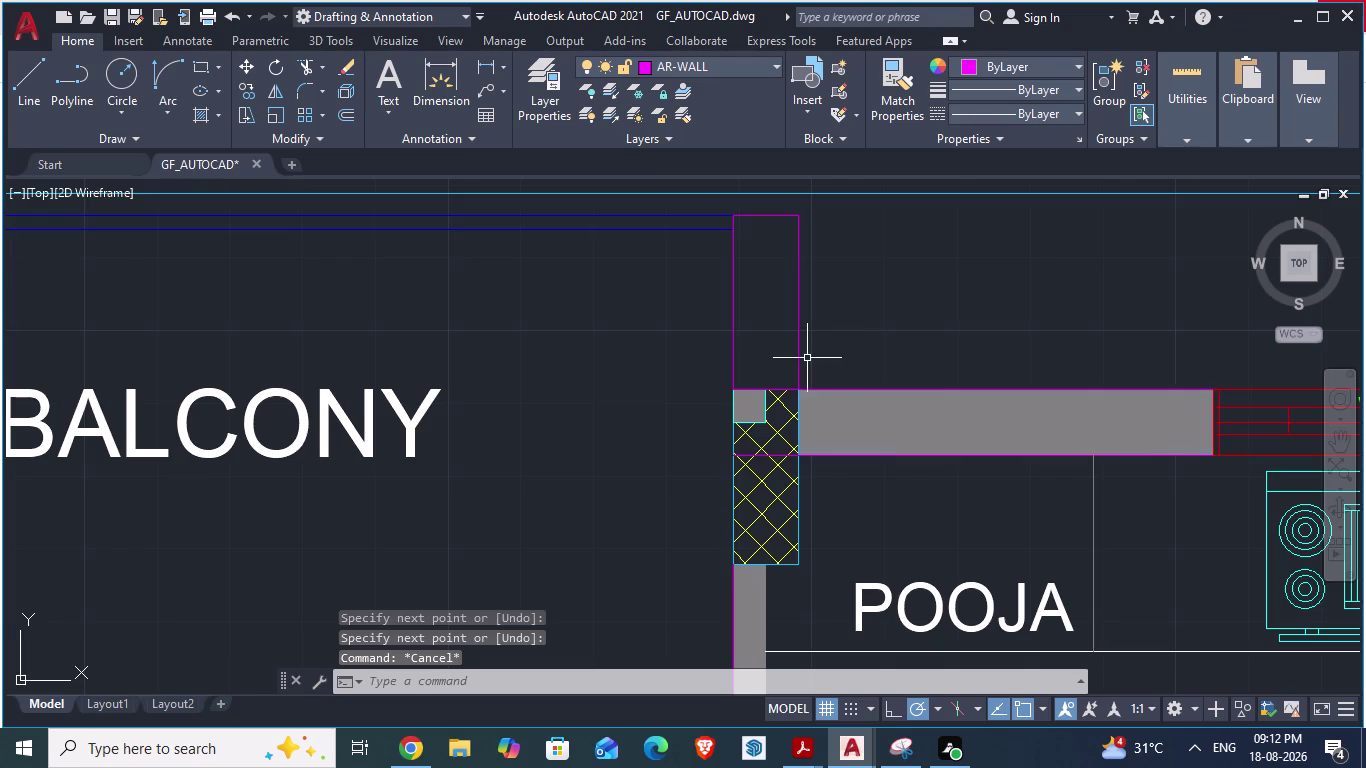
Delete the wall line and gray wall hatch between the living room and kitchen.
scroll(down, 3)
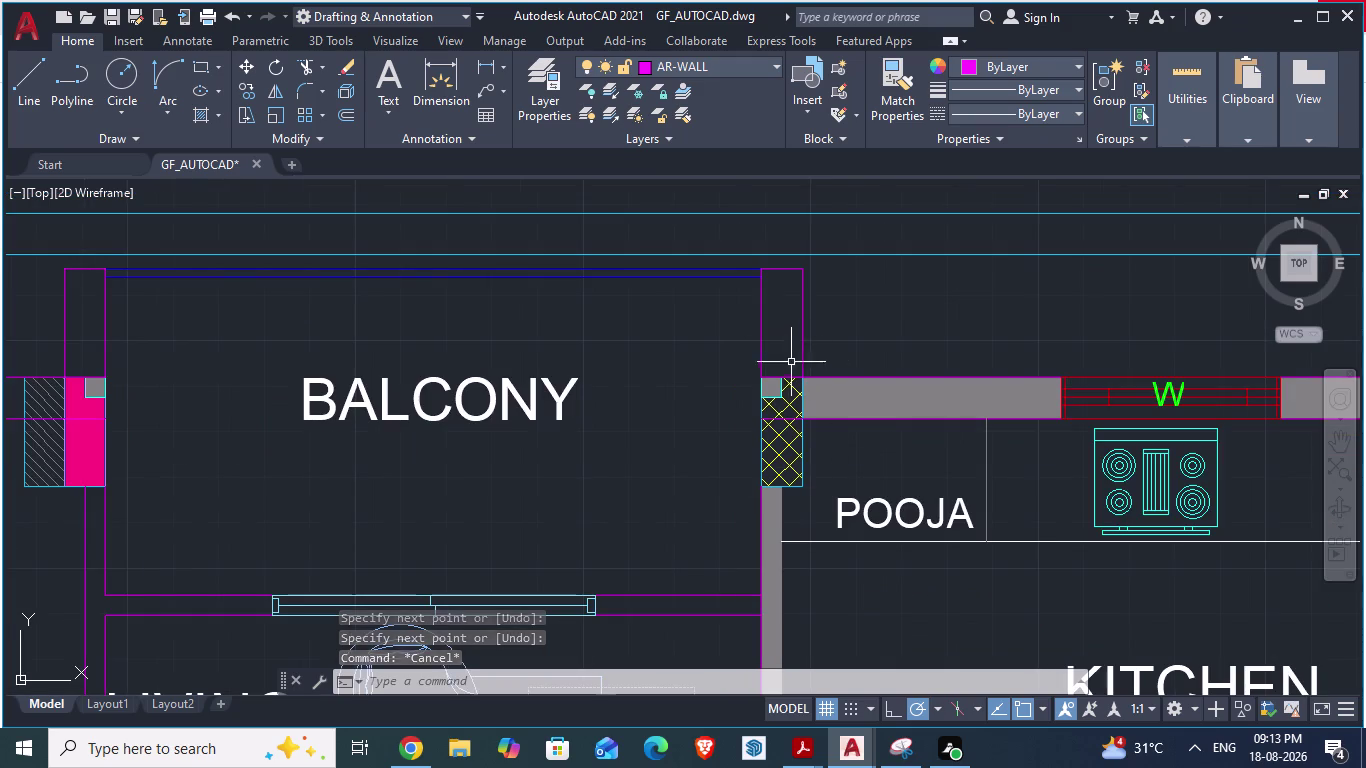
scroll(down, 3)
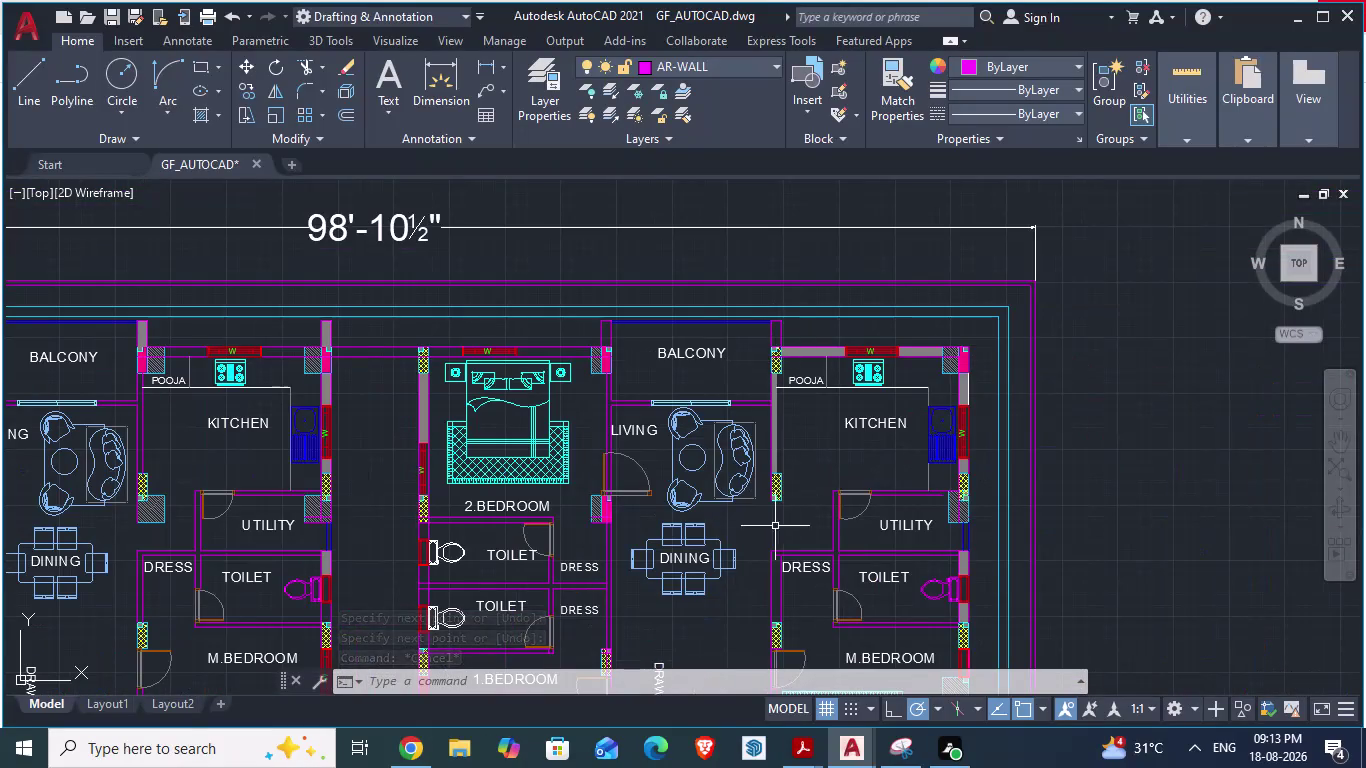
scroll(up, 3)
scroll(up, 3)
scroll(down, 3)
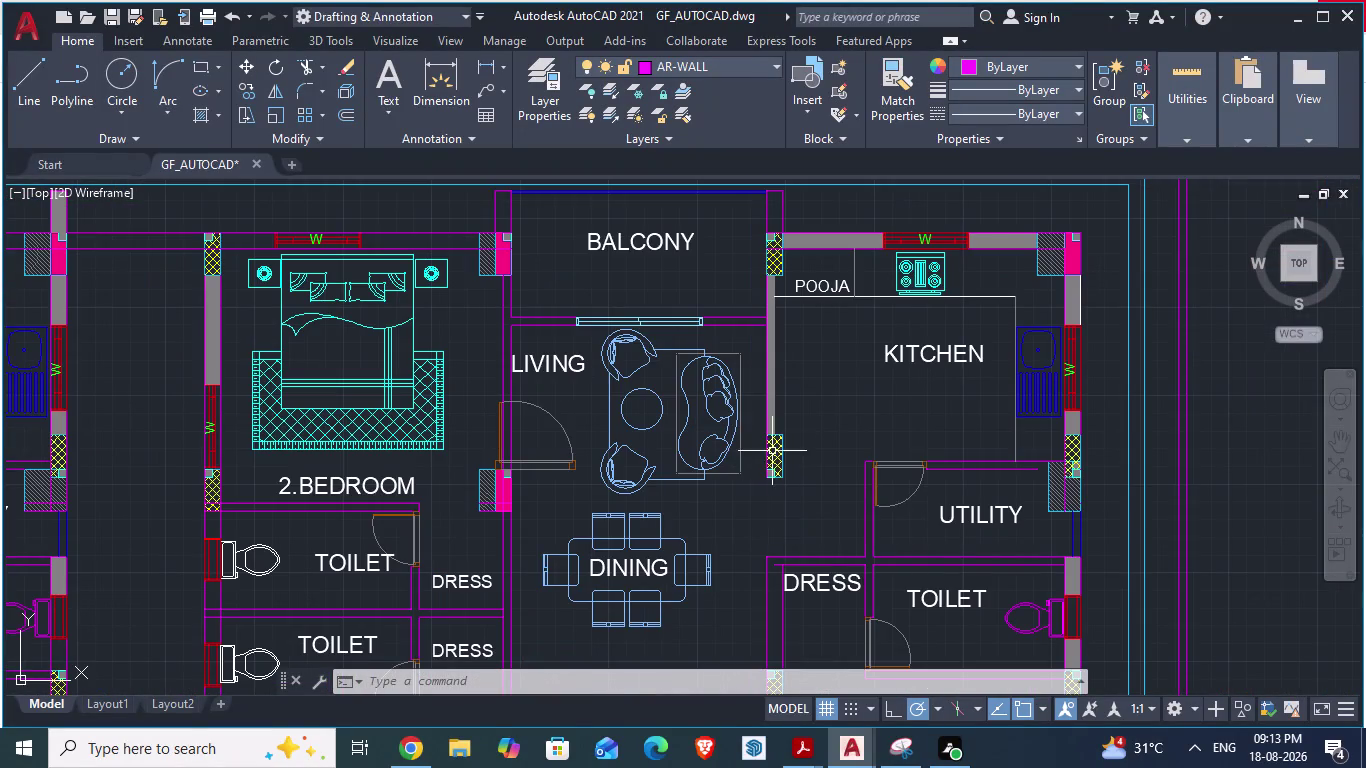
click(773, 418)
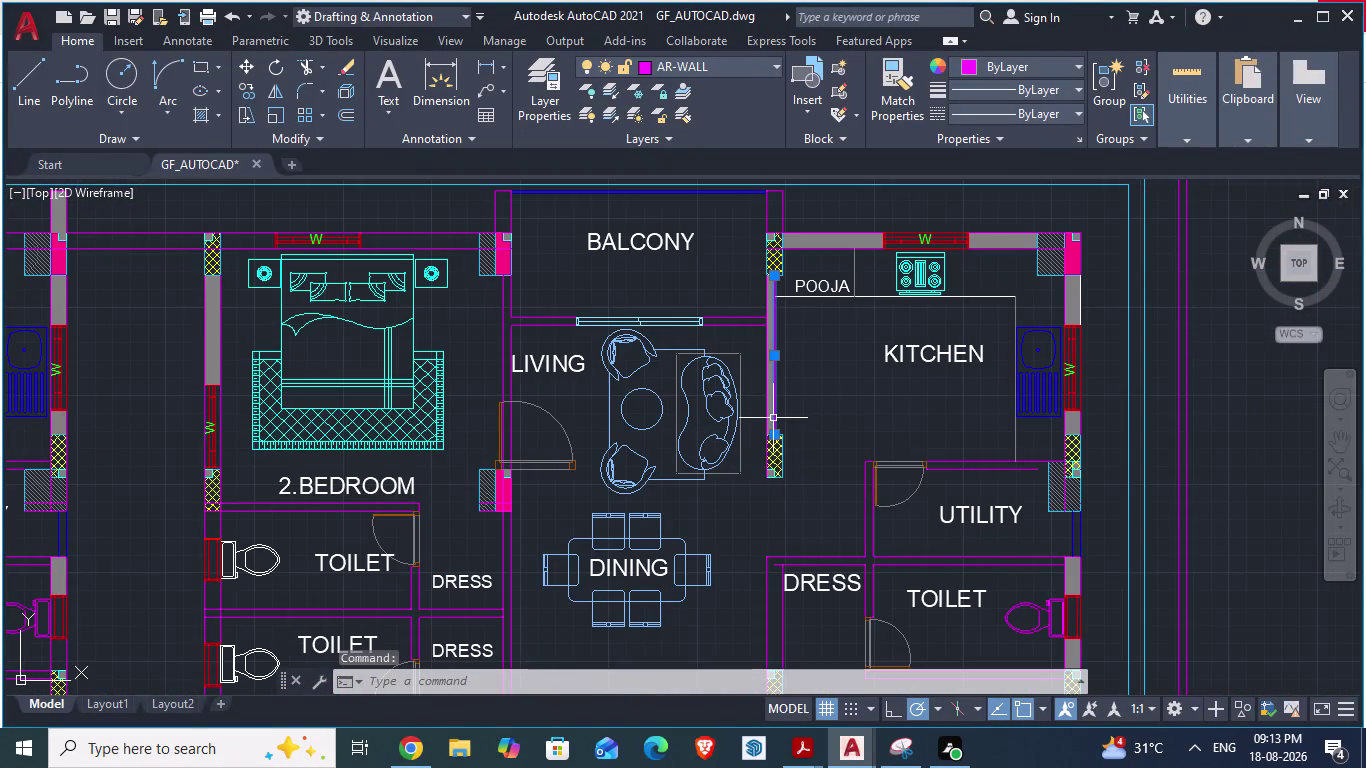
scroll(up, 3)
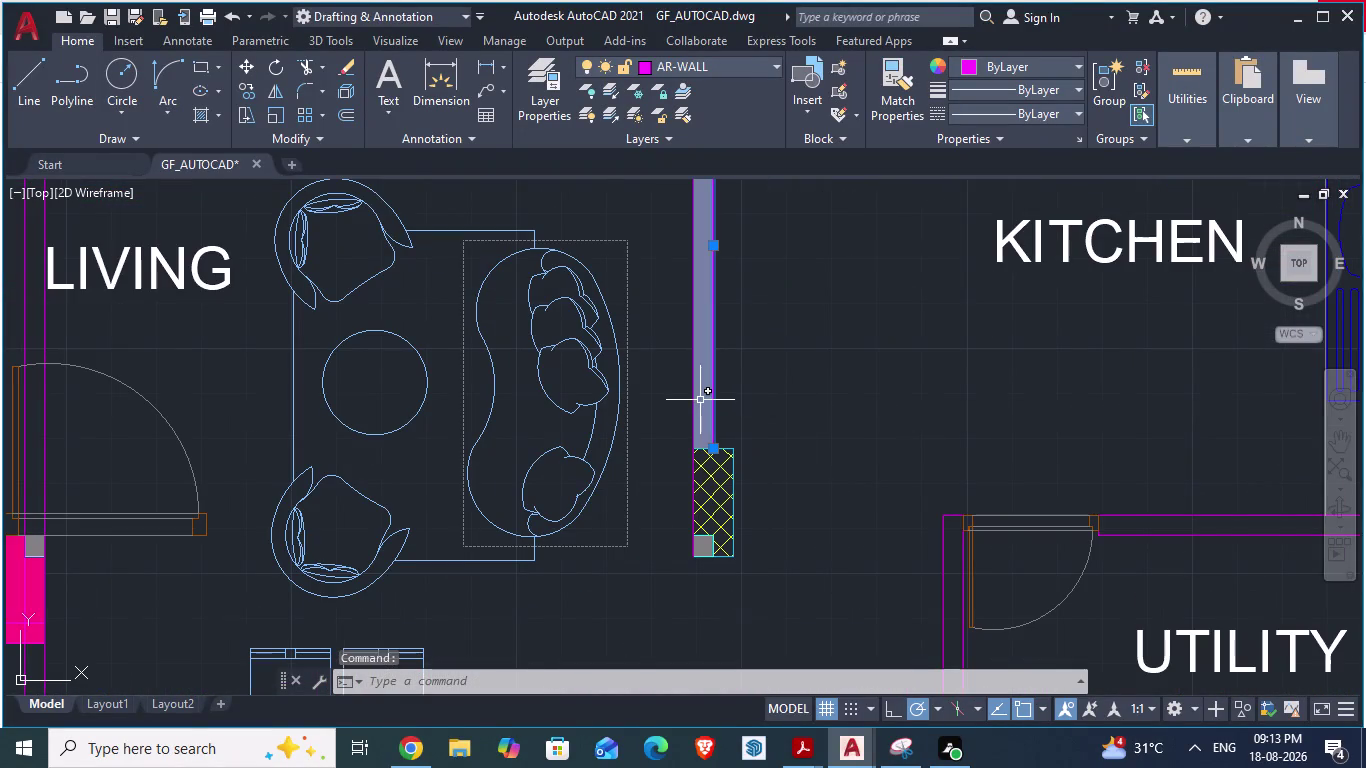
click(701, 398)
key(Delete)
Select the wall line beside the balcony.
scroll(down, 3)
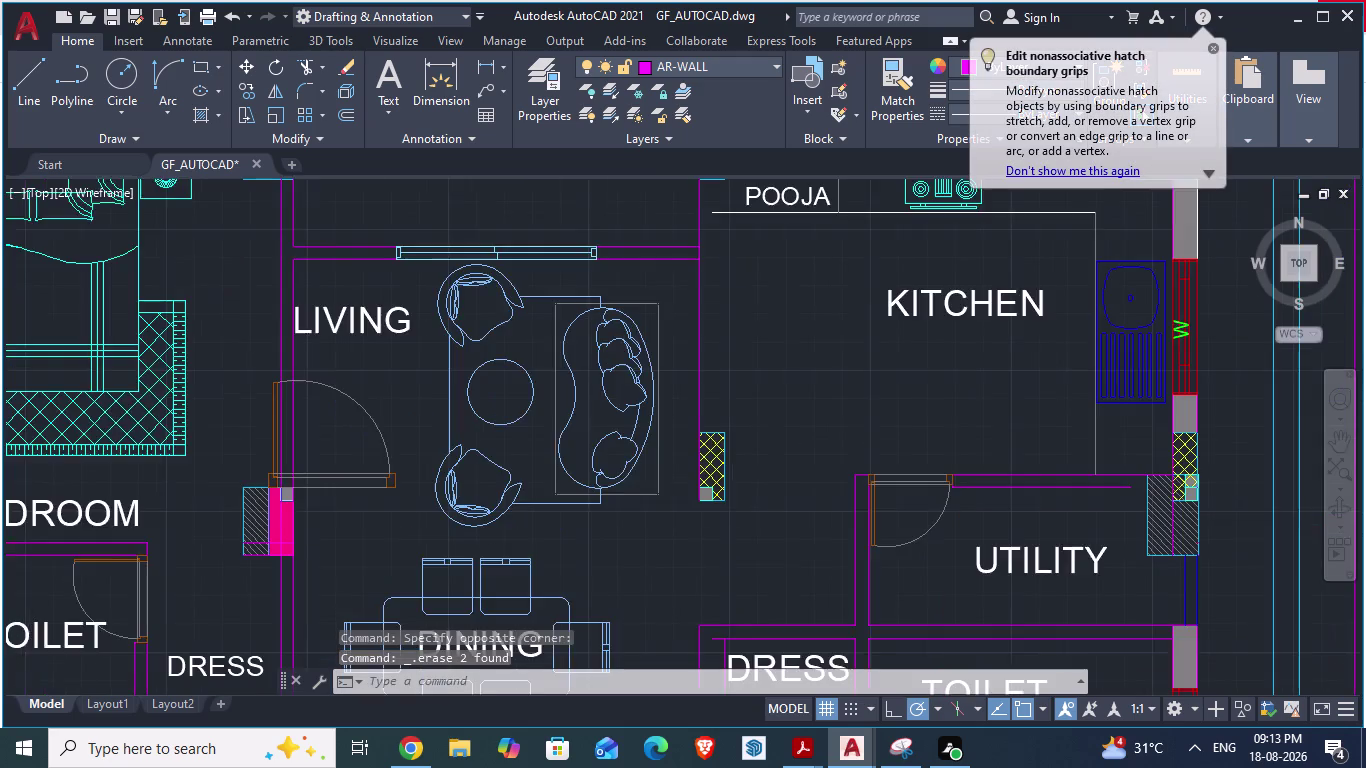
scroll(down, 3)
scroll(up, 3)
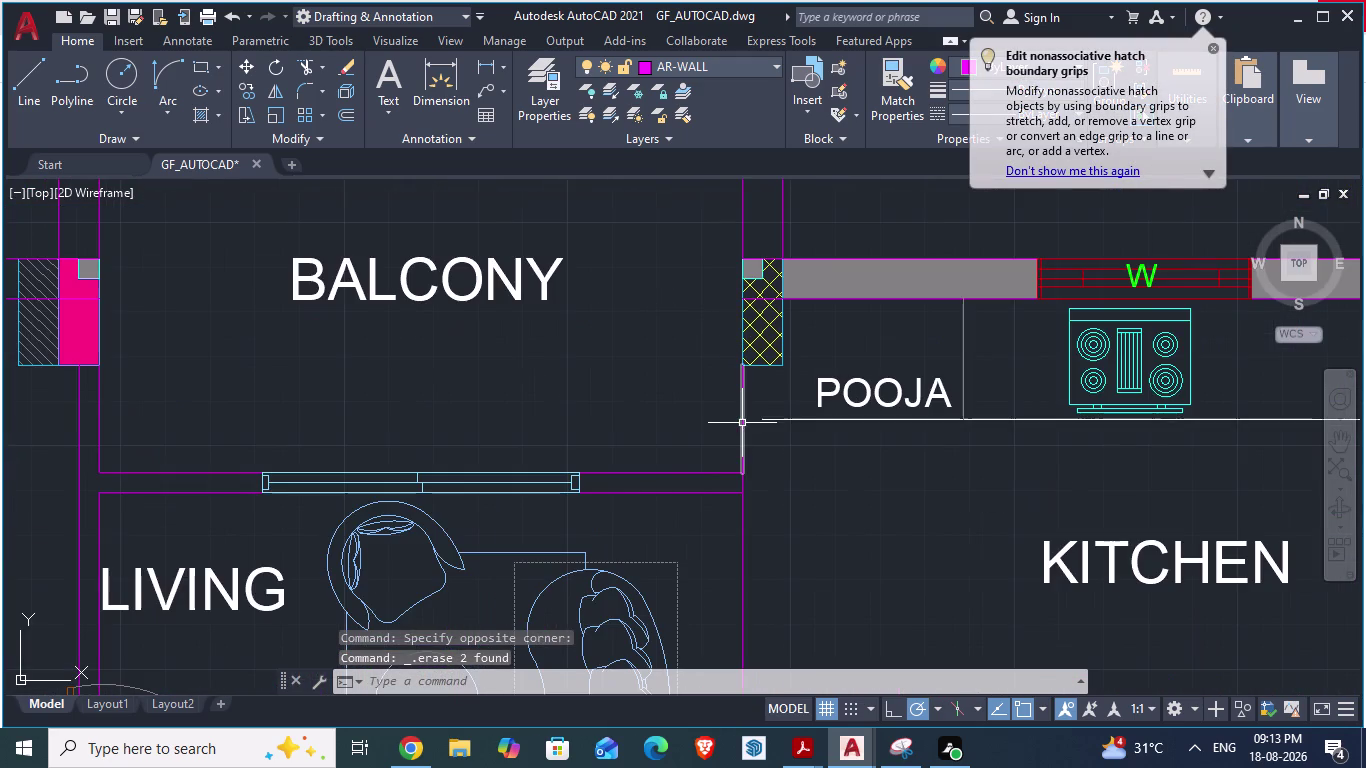
click(742, 423)
scroll(down, 3)
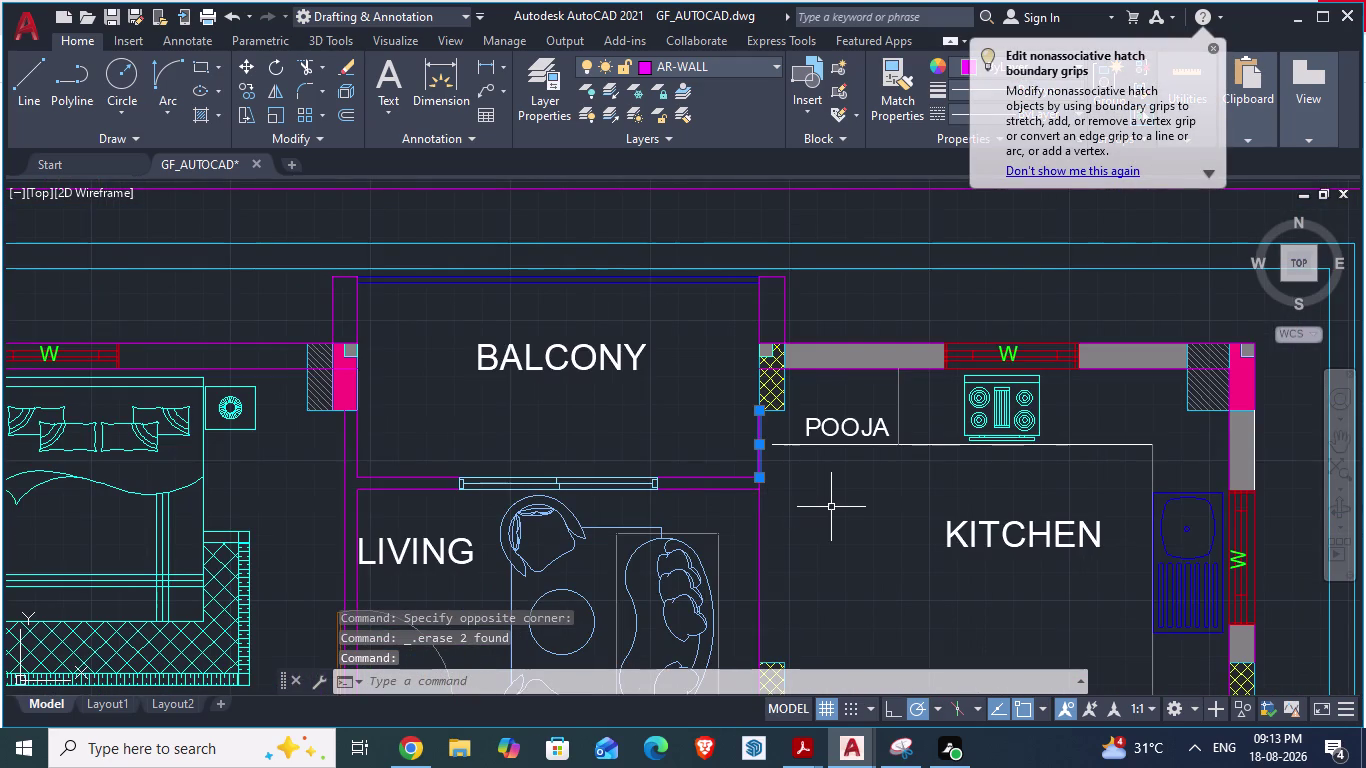
key(o)
key(Return)
Offset the living-room wall lines 4.5" toward the kitchen side to form the partition.
scroll(up, 3)
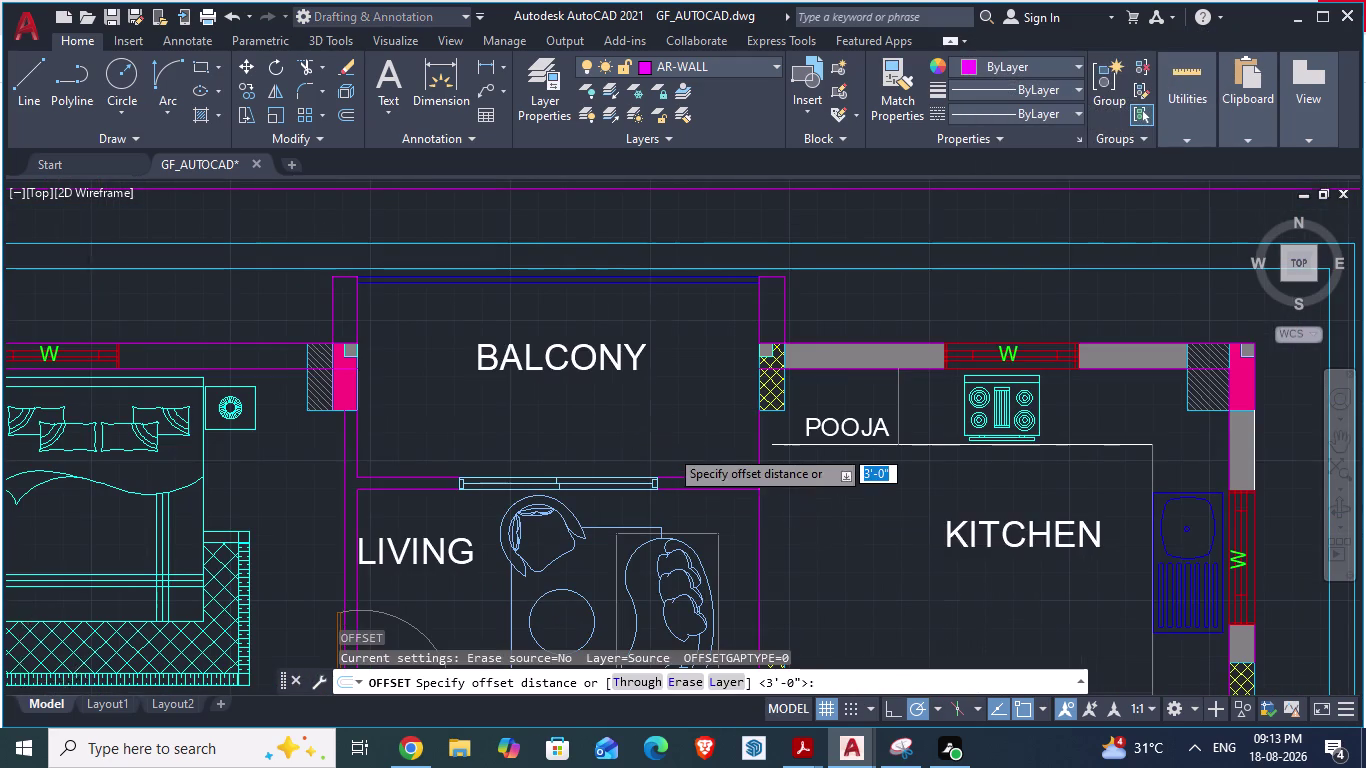
text(4.)
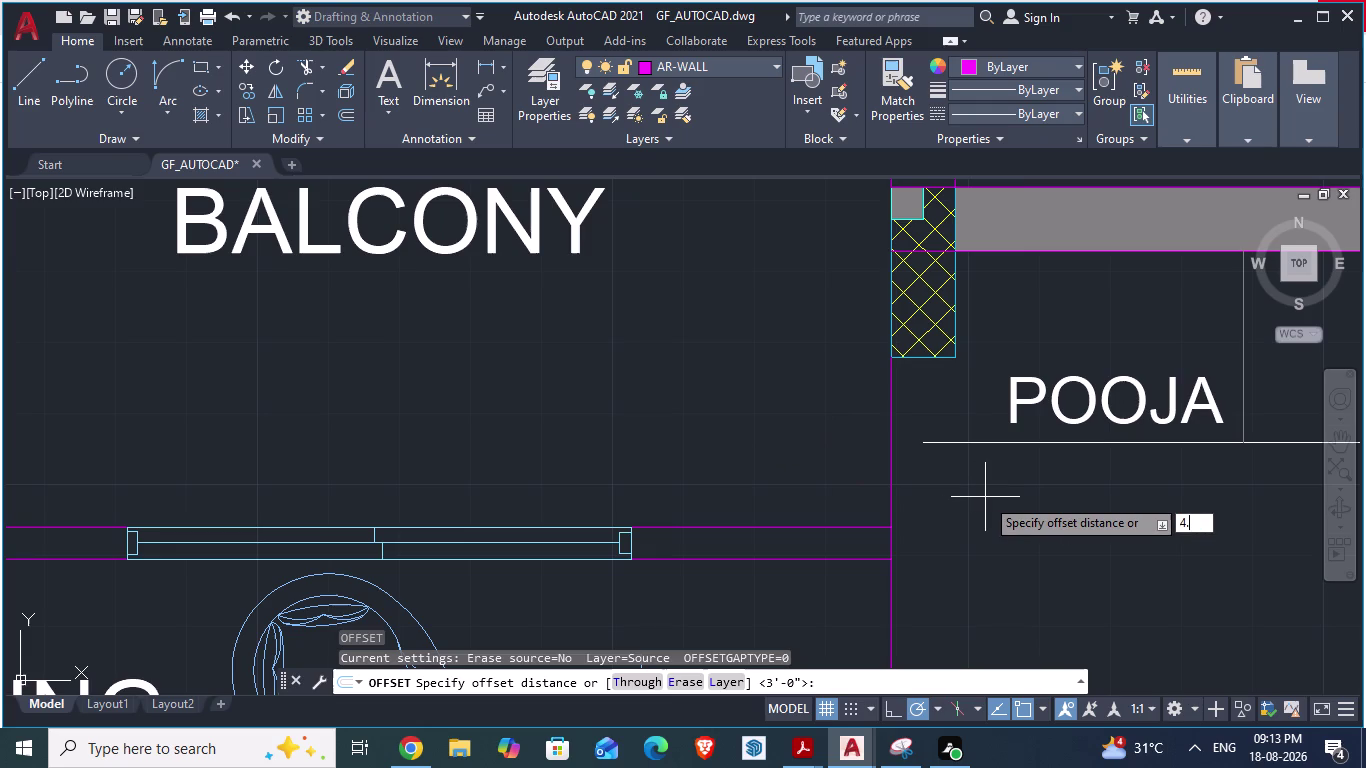
text(5")
key(Return)
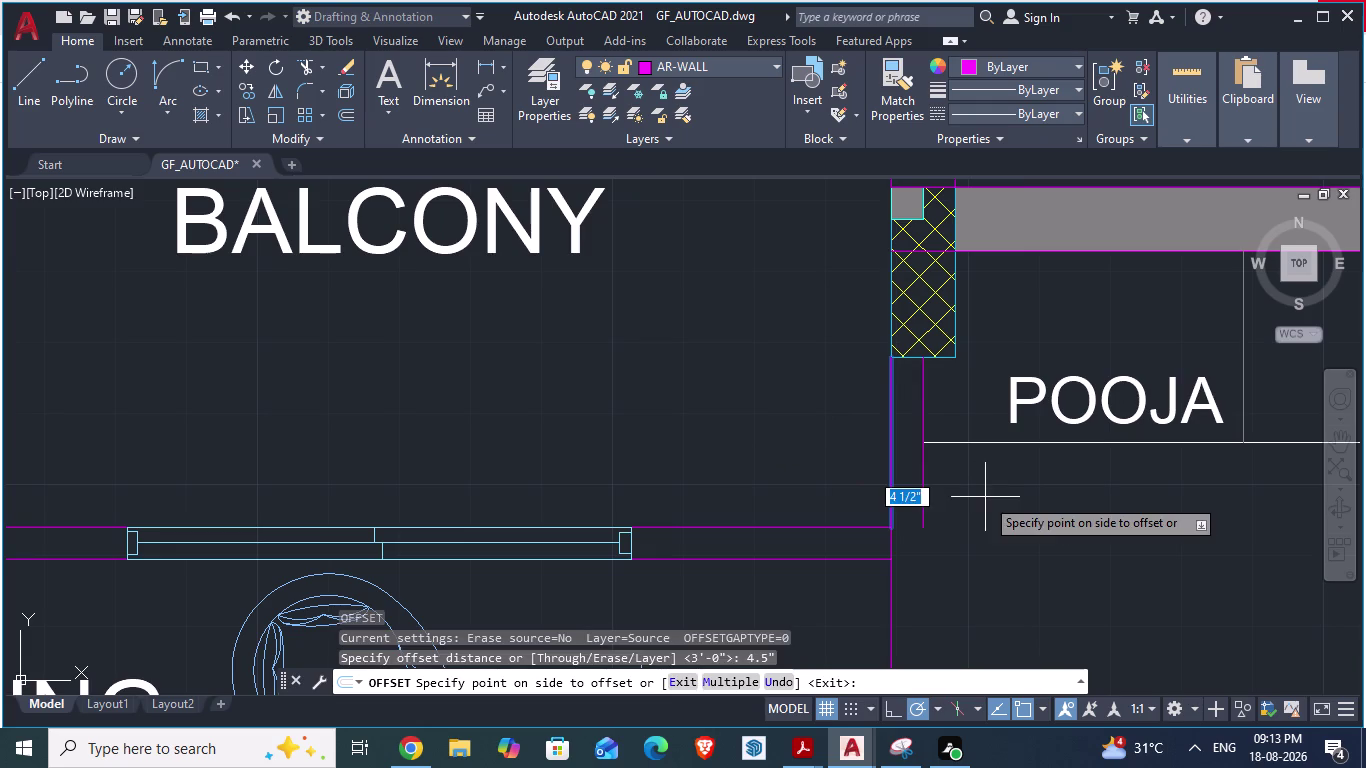
click(927, 468)
scroll(down, 3)
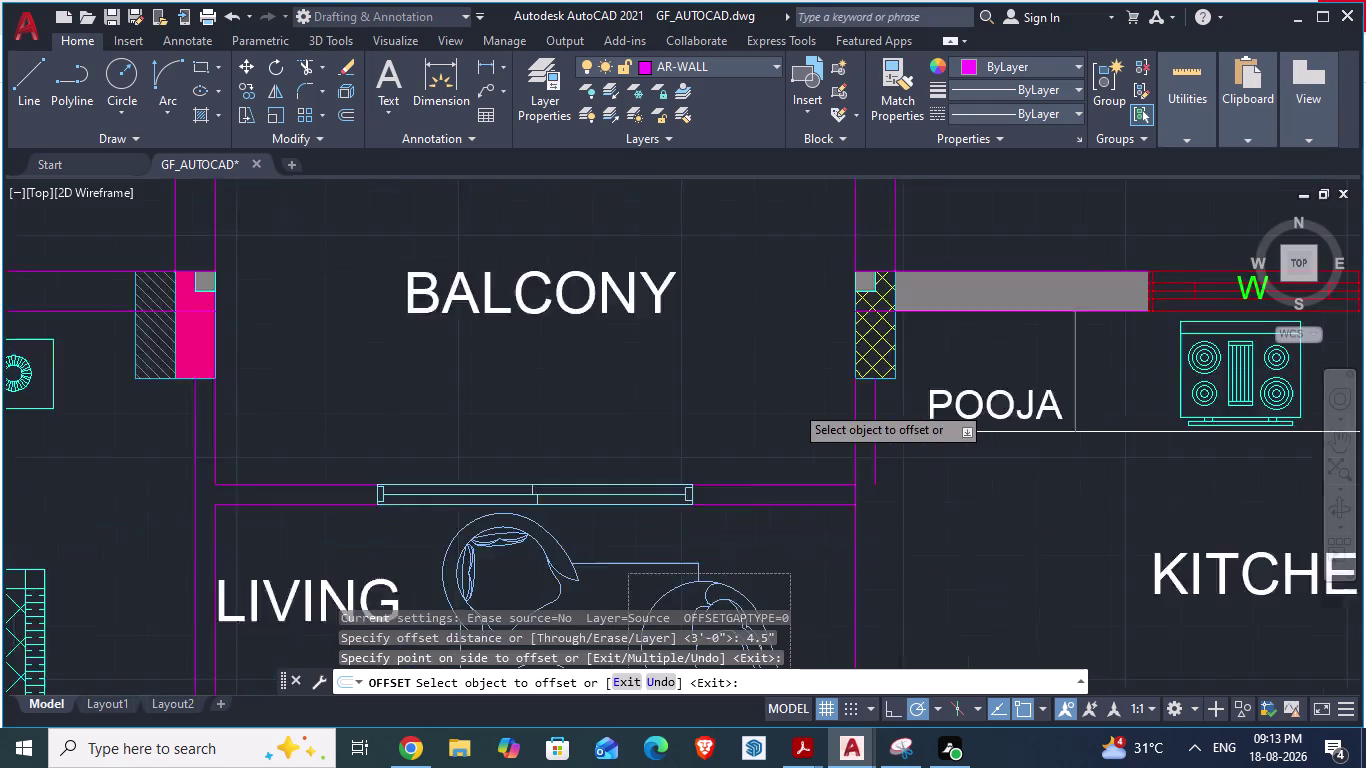
click(831, 516)
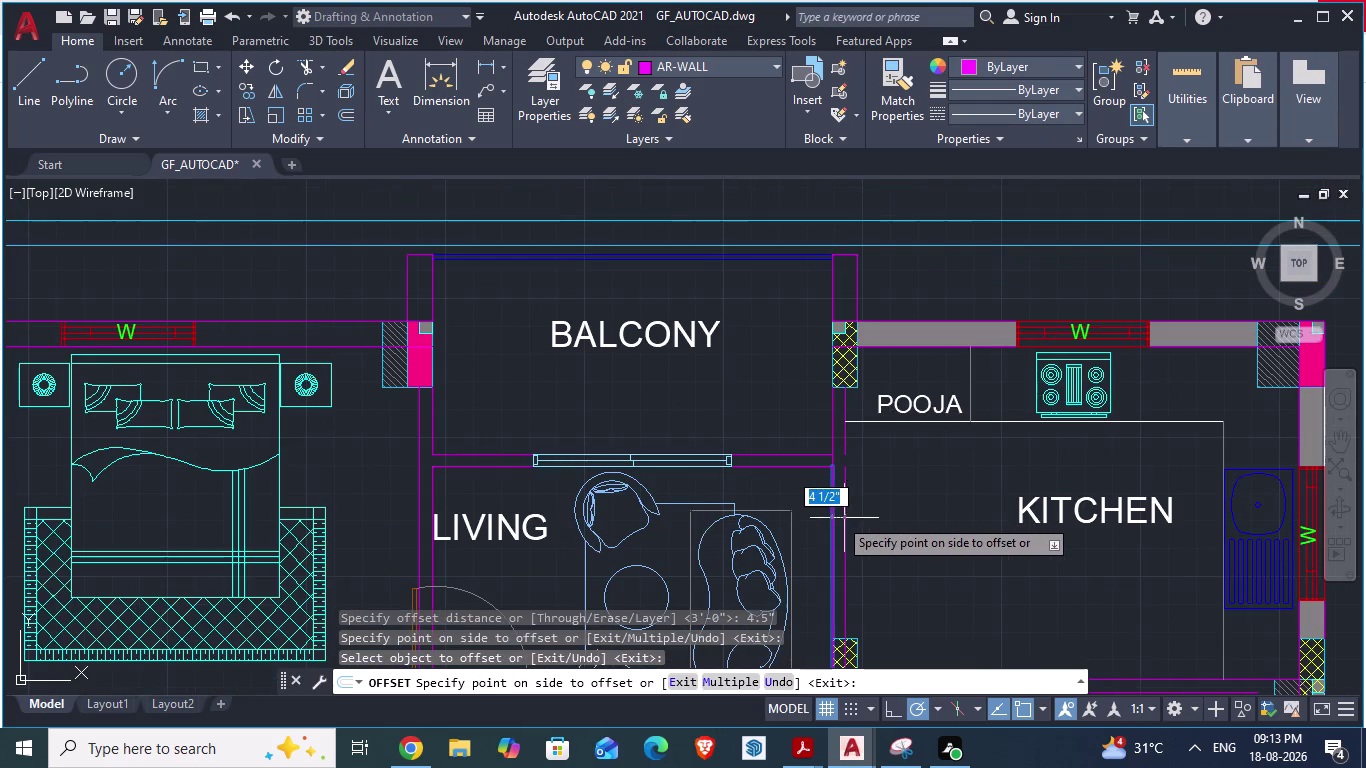
click(859, 521)
scroll(up, 3)
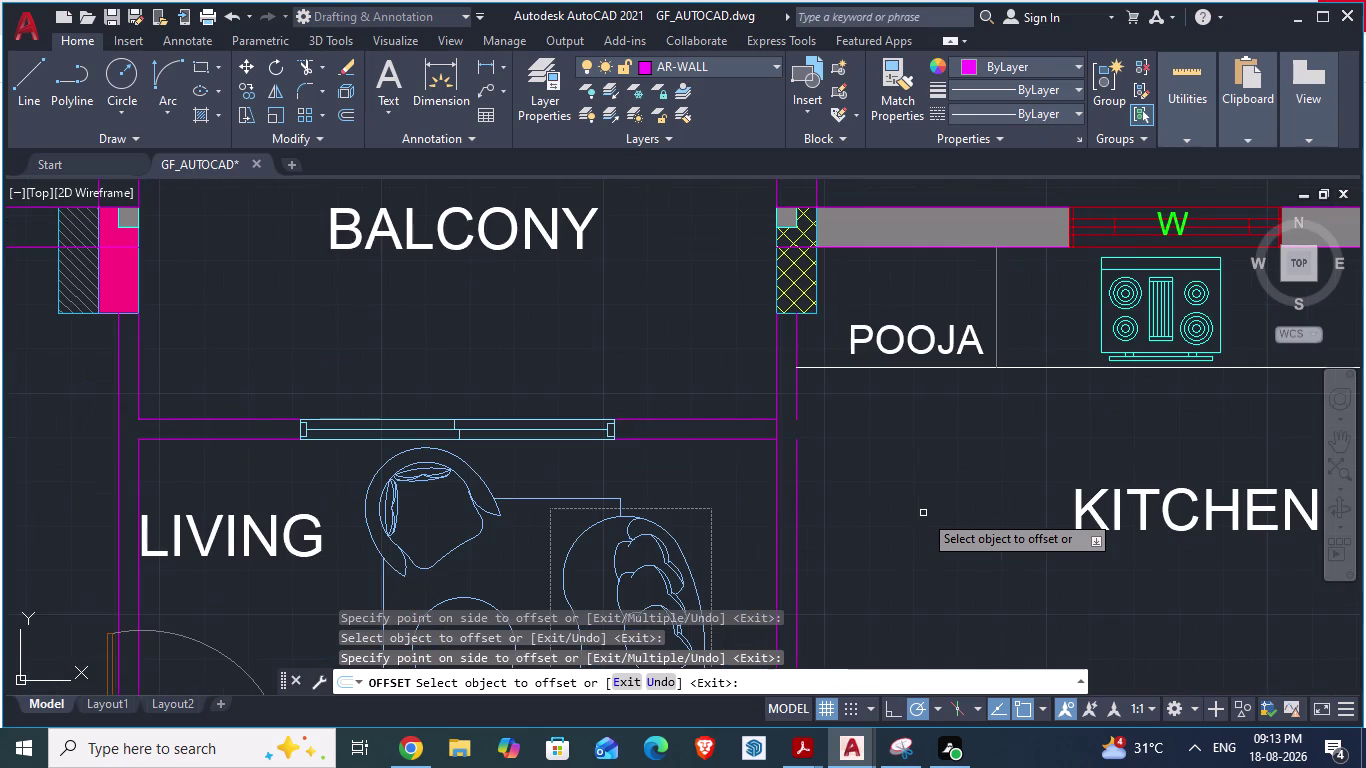
click(776, 429)
click(807, 430)
key(Escape)
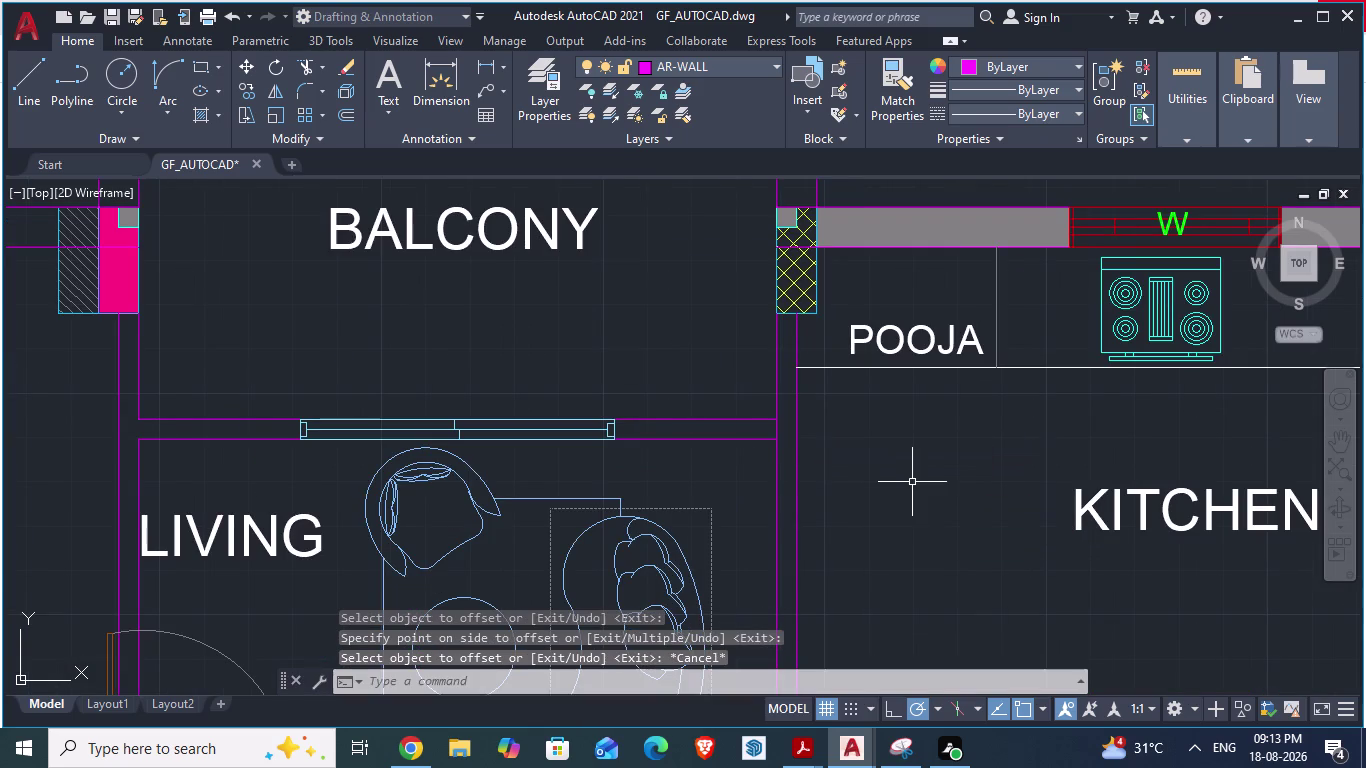
Trim the partition line ends at the balcony corner and the hatched piers.
text(TR)
key(Return)
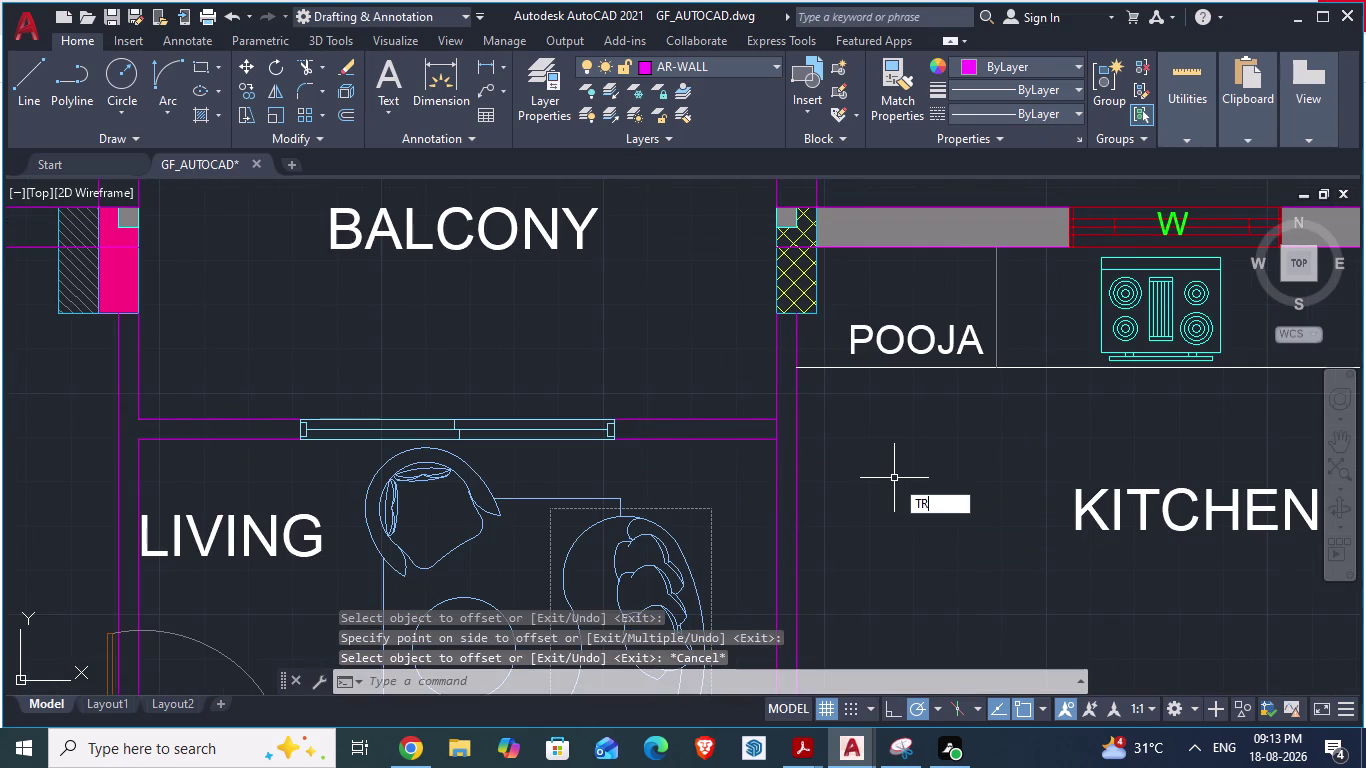
scroll(up, 3)
click(774, 442)
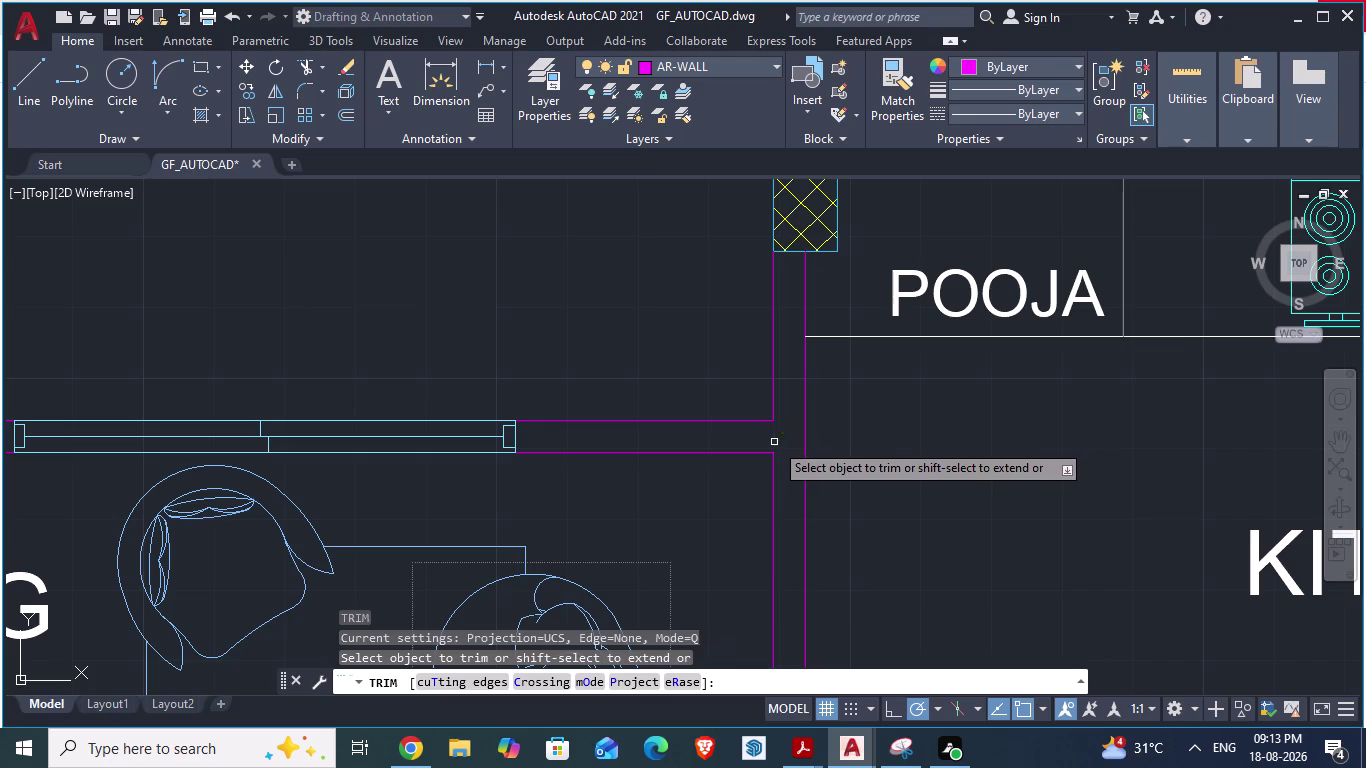
scroll(down, 3)
scroll(up, 3)
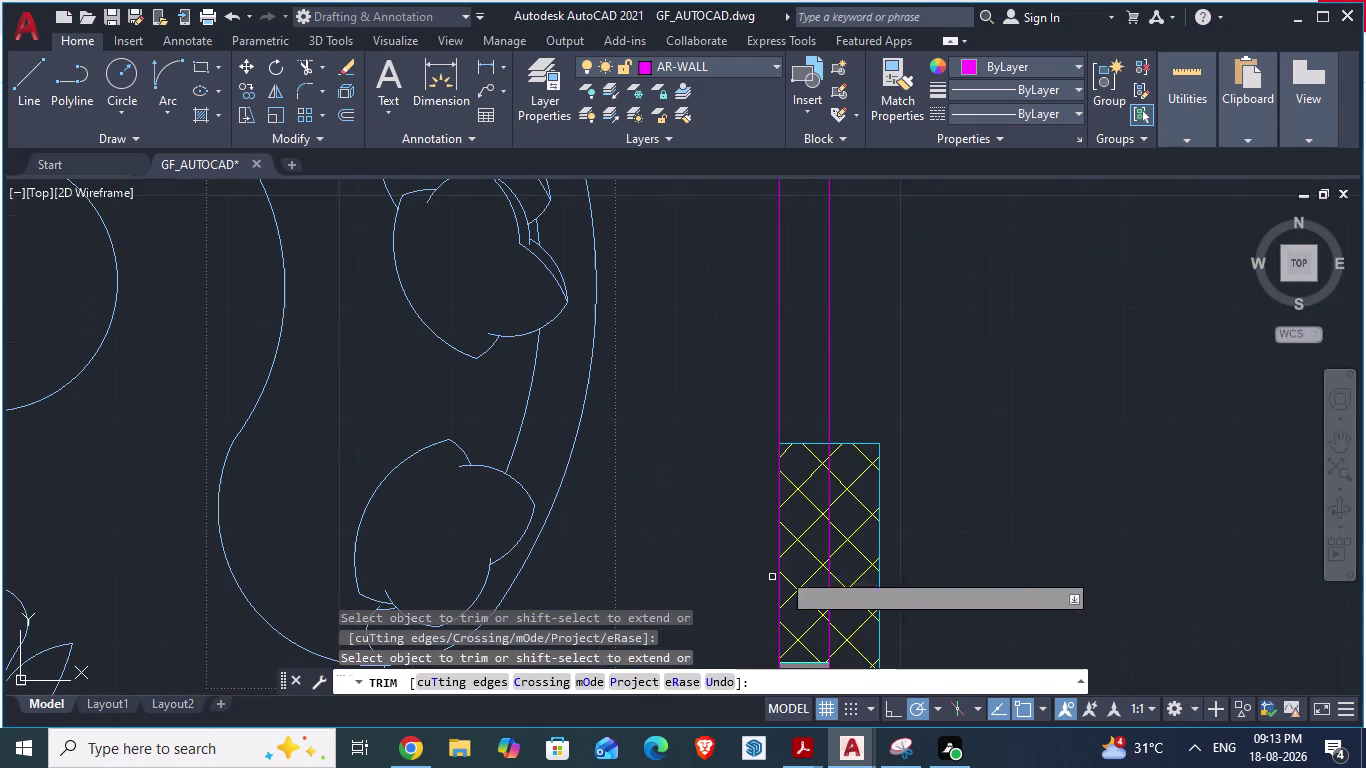
click(829, 546)
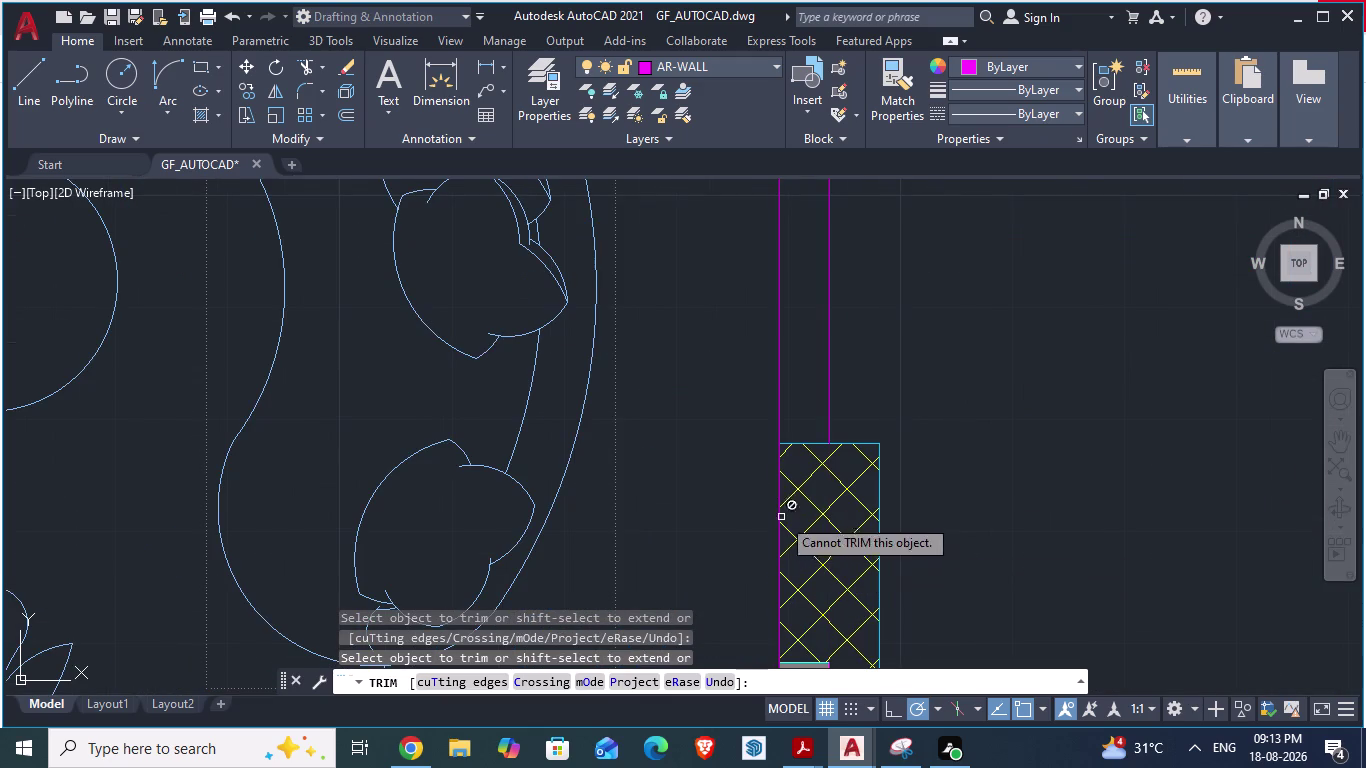
click(781, 502)
scroll(down, 3)
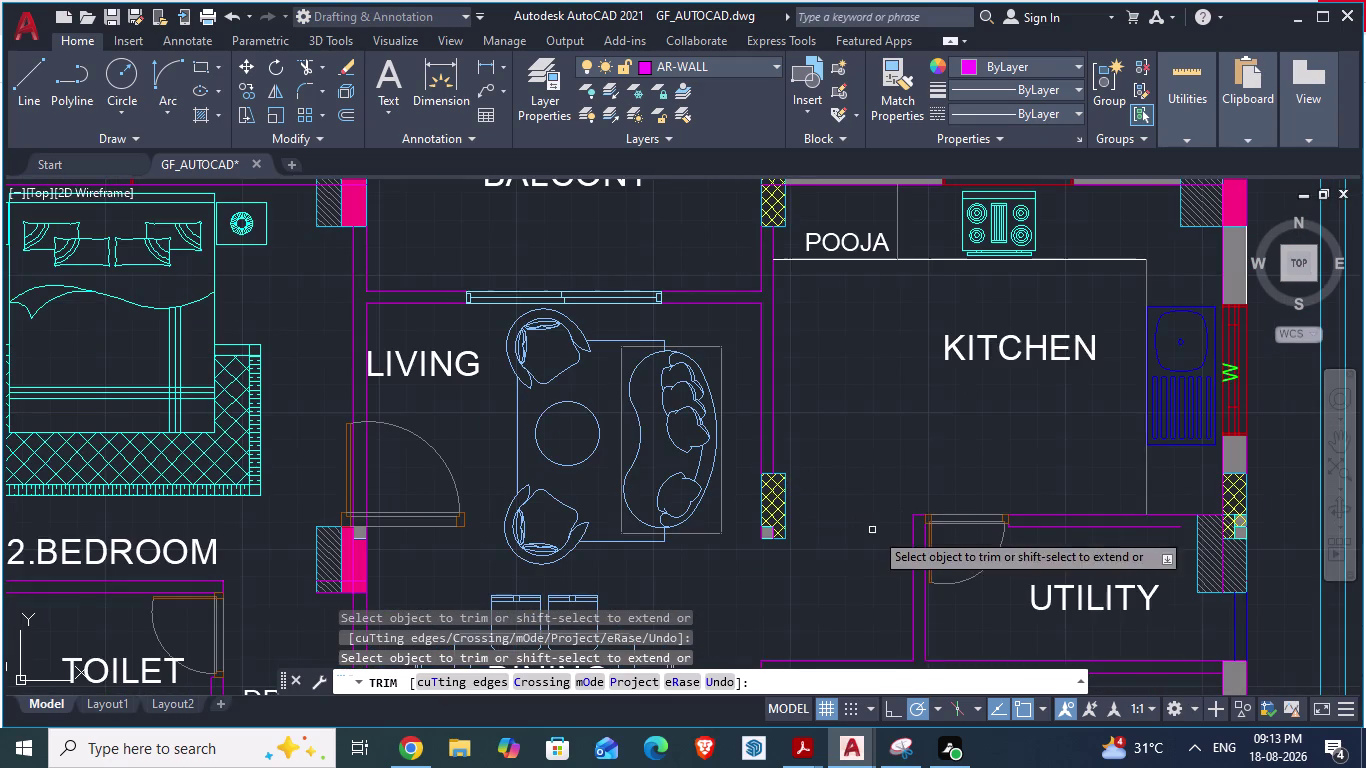
scroll(up, 3)
click(700, 543)
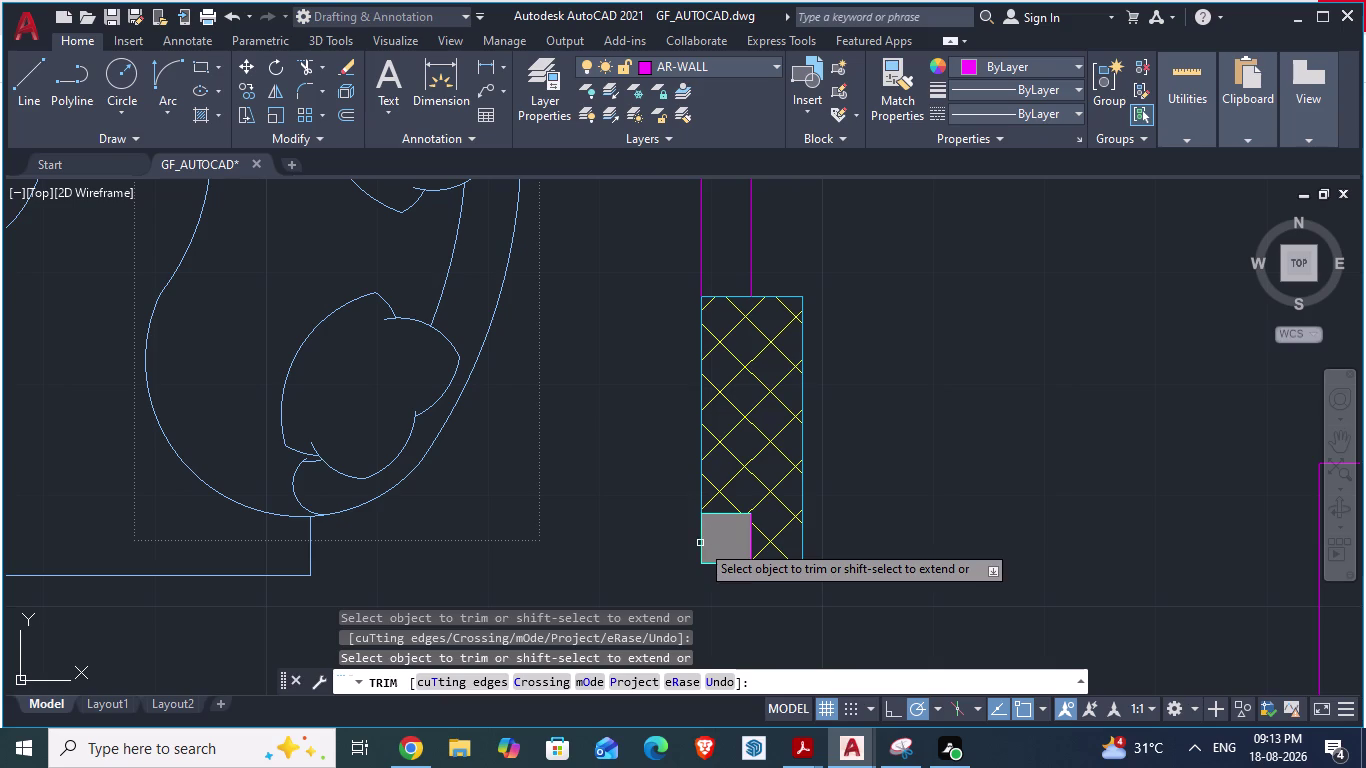
click(751, 544)
scroll(down, 3)
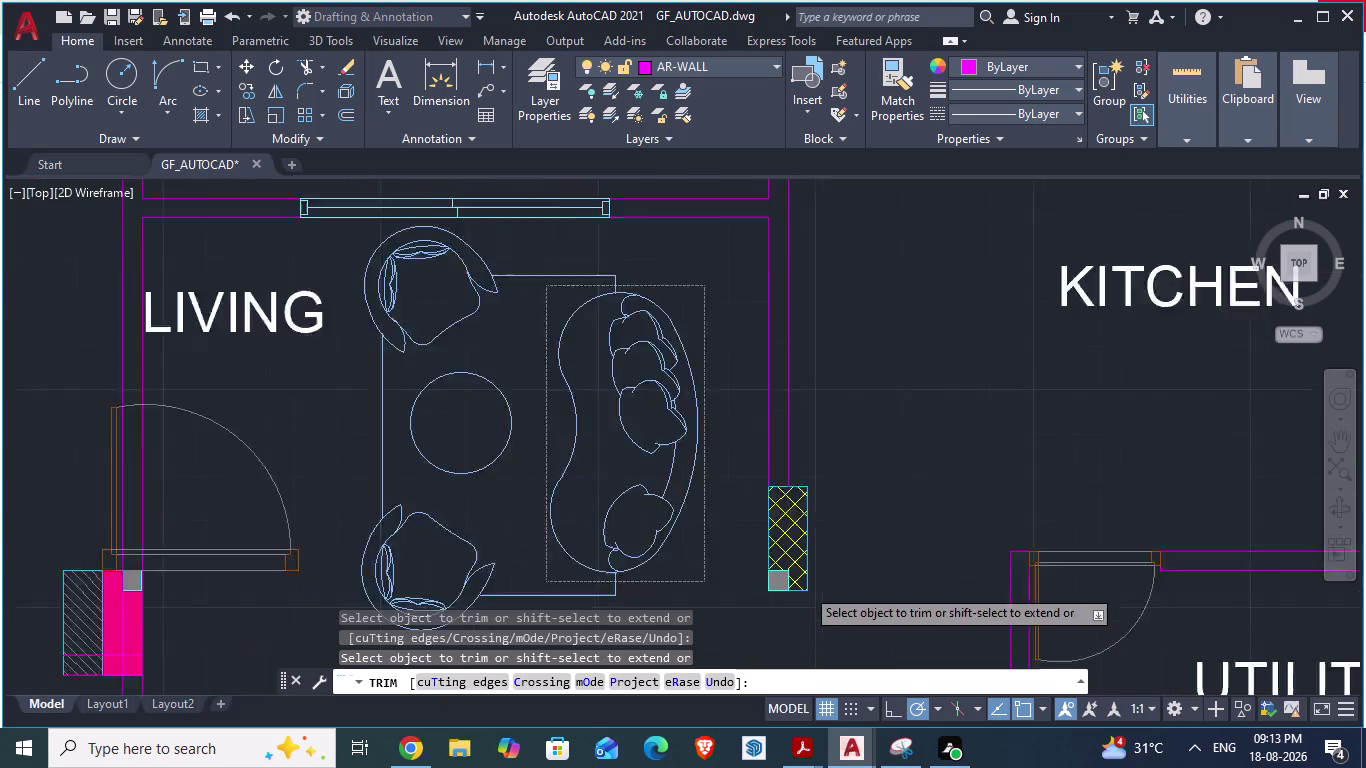
Save GF_AUTOCAD and bring up the ARCH PLANS reference drawing.
key(ctrl+s)
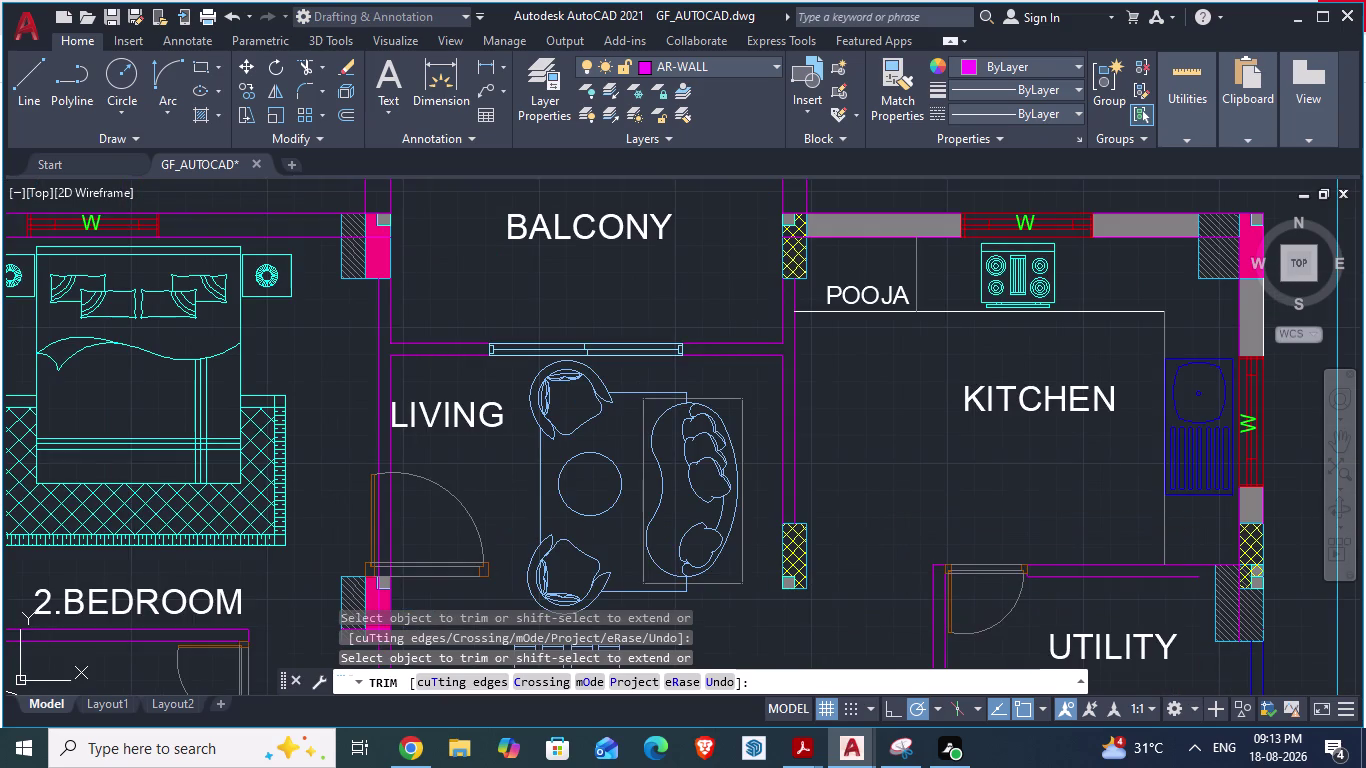
scroll(down, 3)
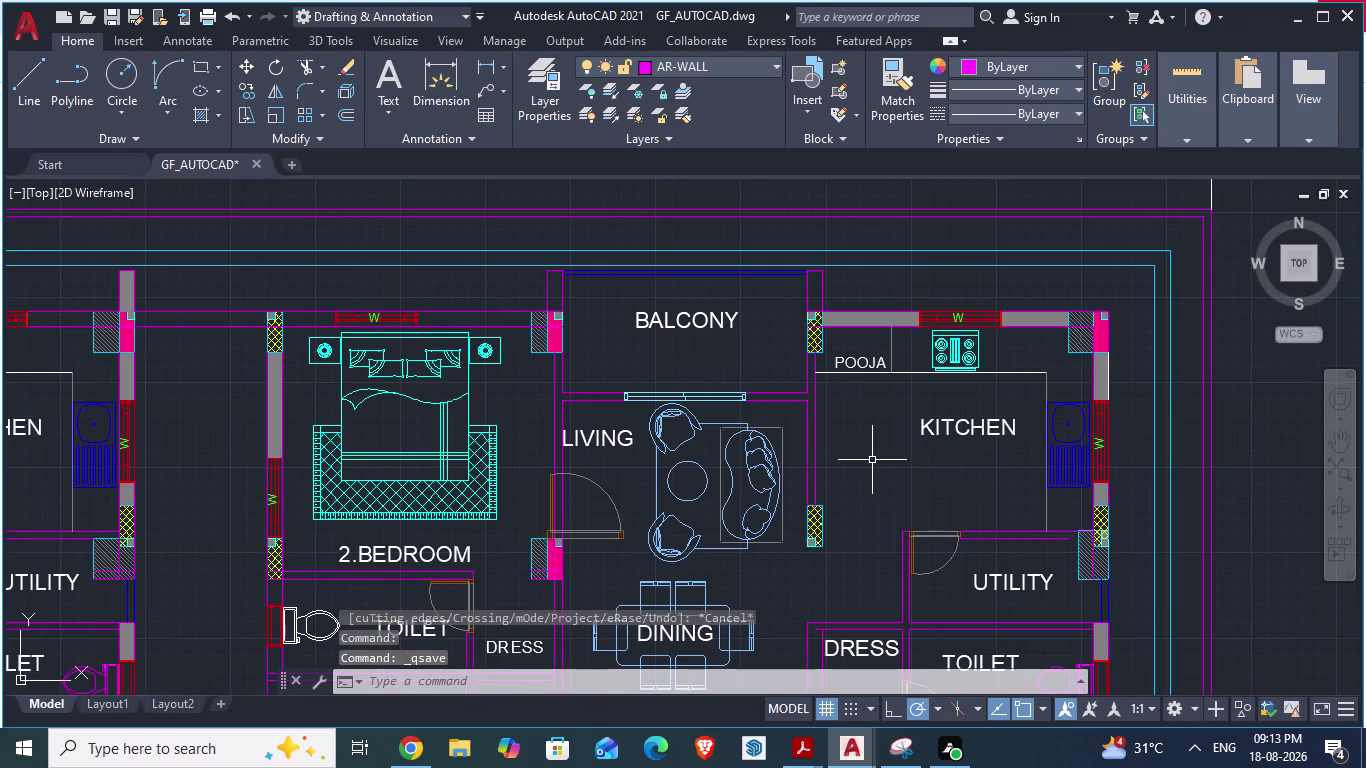
key(alt+Tab)
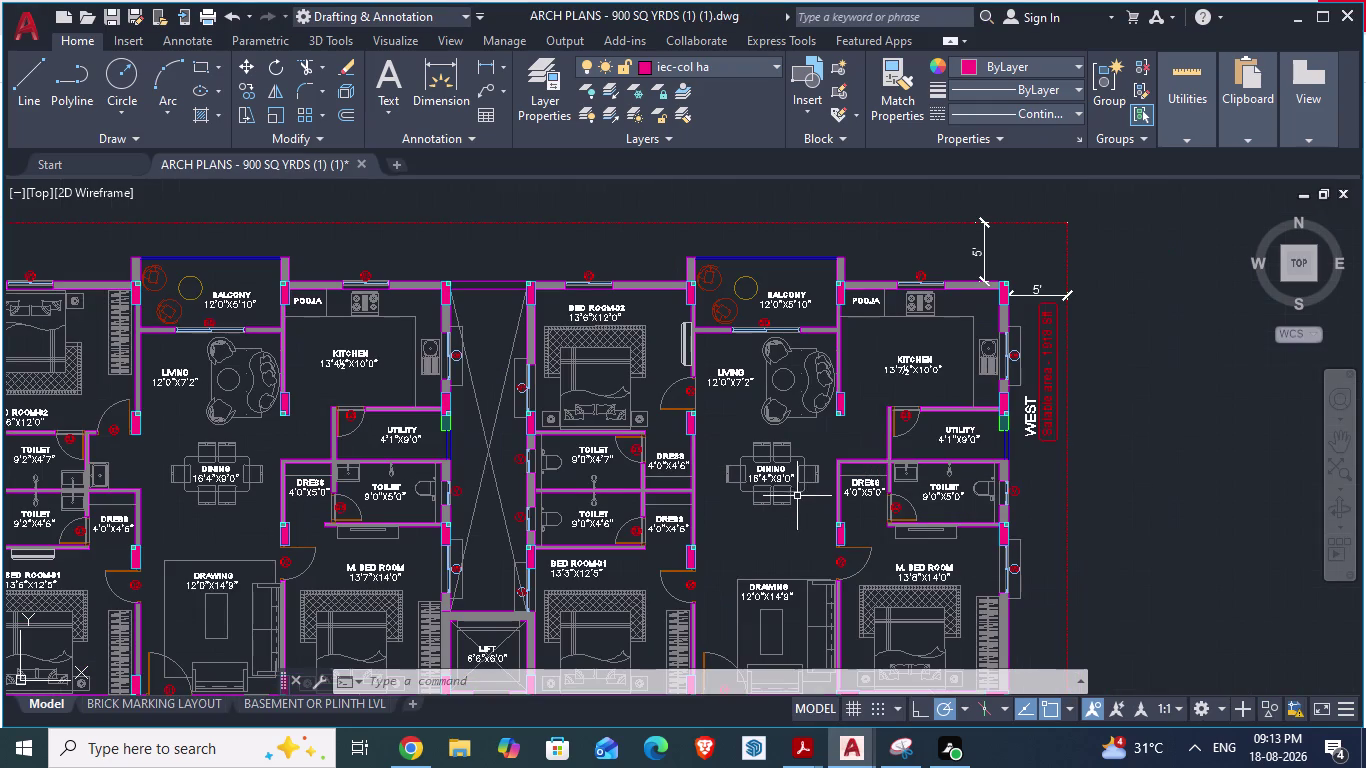
key(alt+Tab)
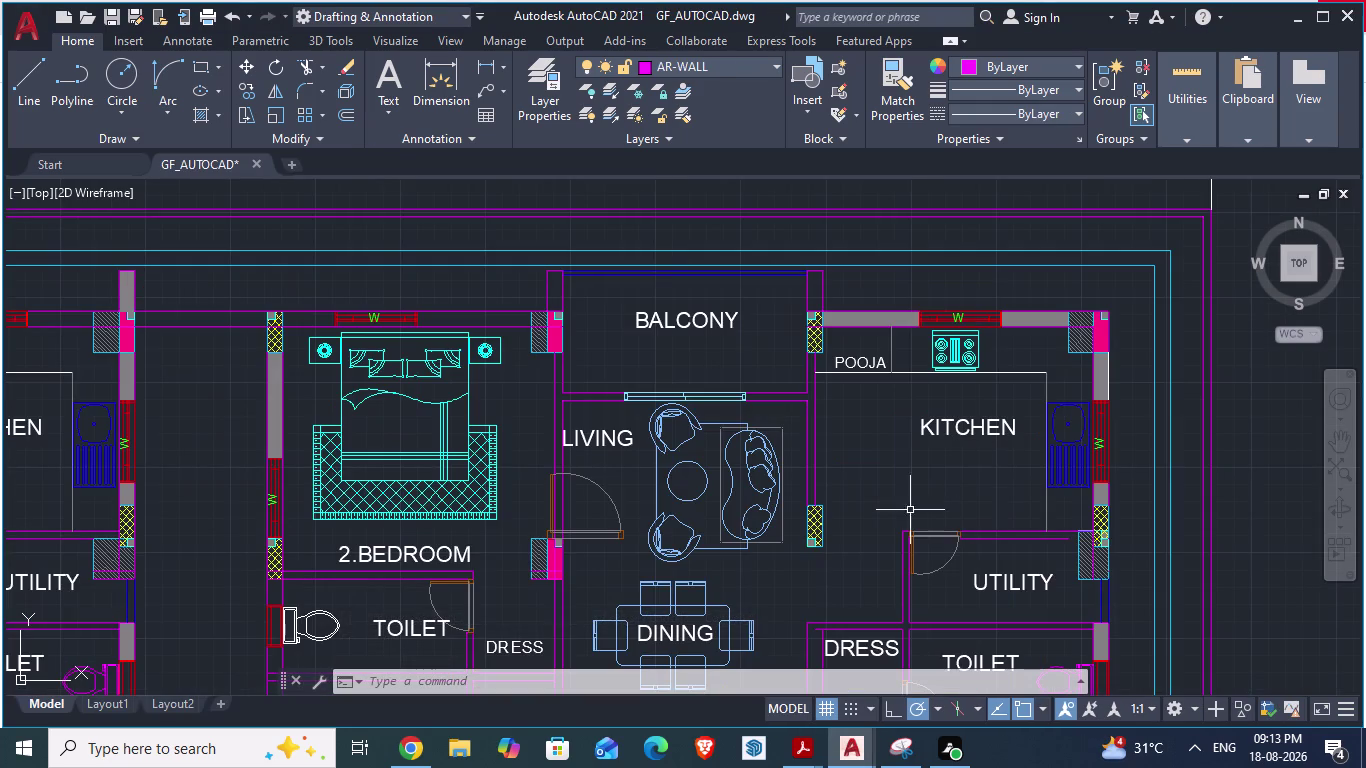
key(alt+Tab)
scroll(down, 3)
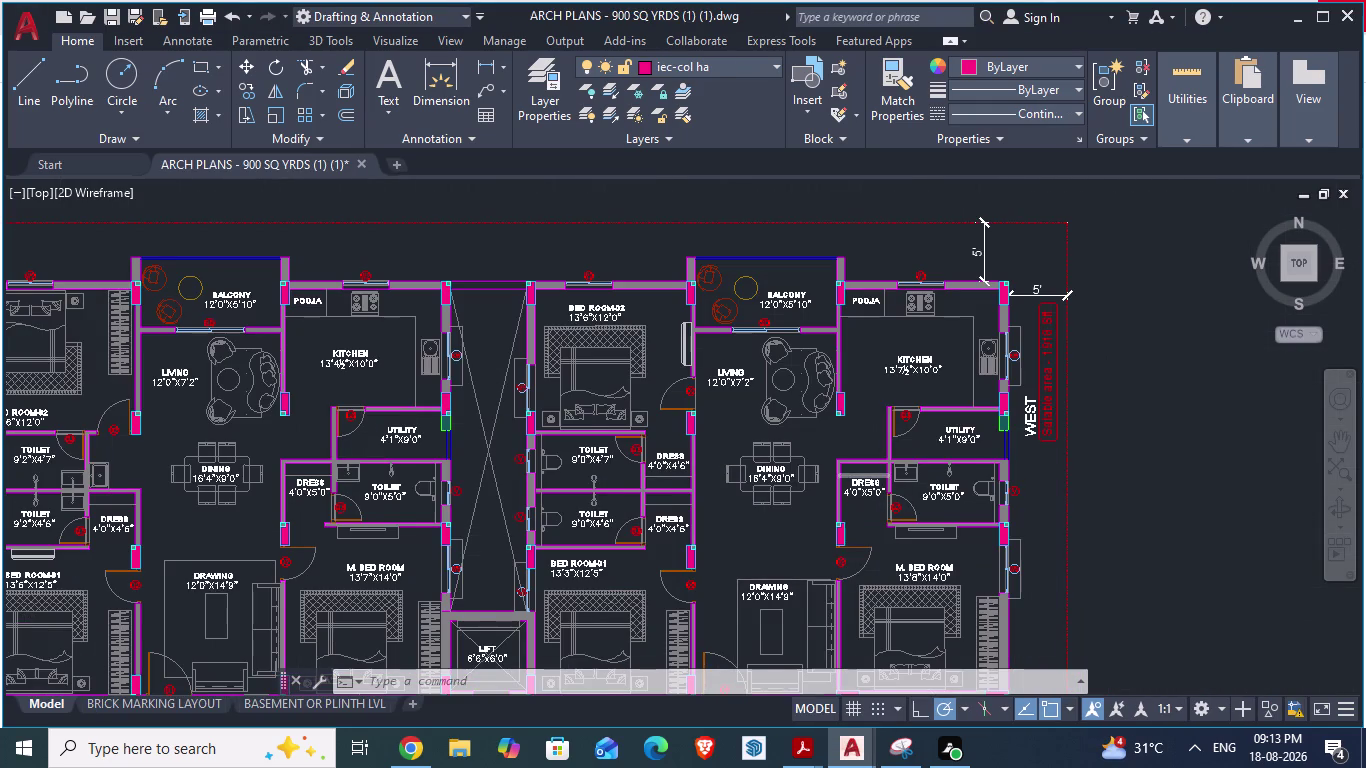
scroll(up, 3)
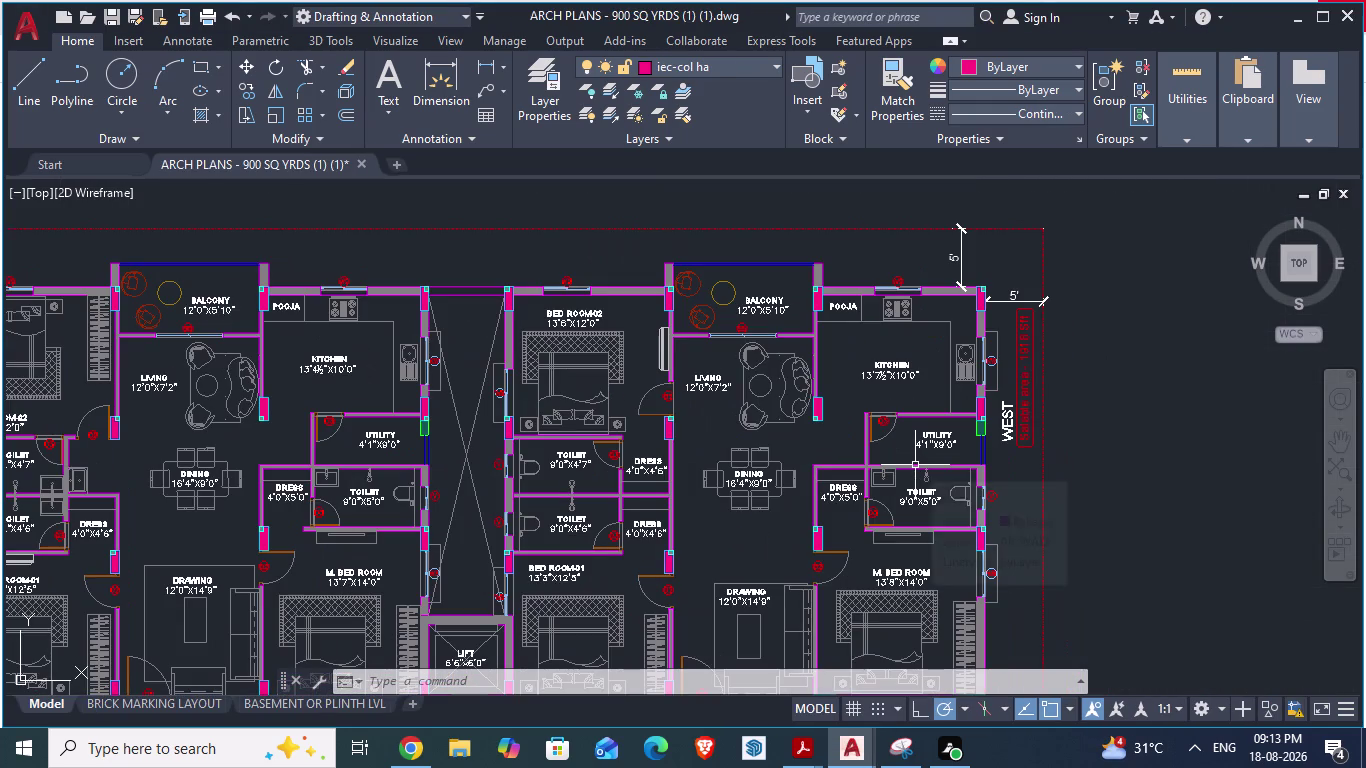
scroll(down, 3)
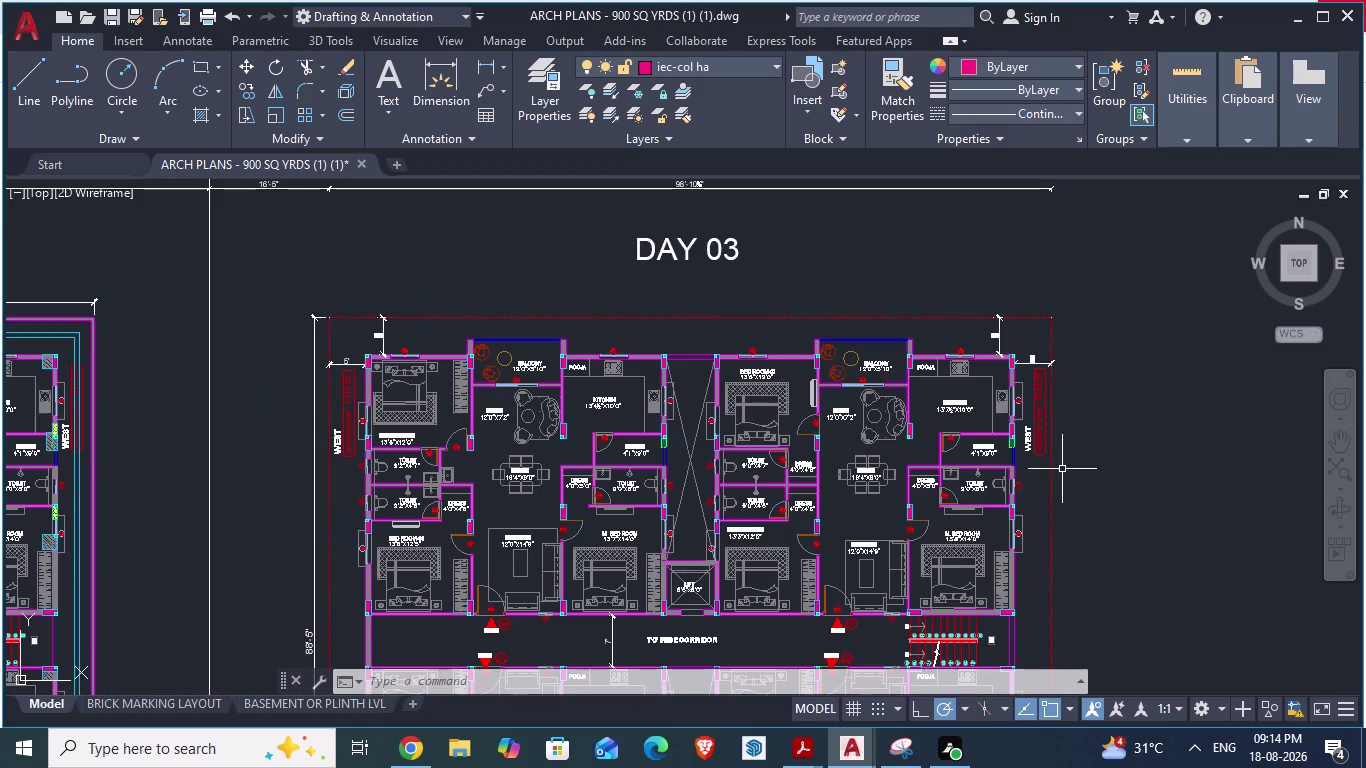
scroll(down, 3)
scroll(up, 3)
scroll(up, 3)
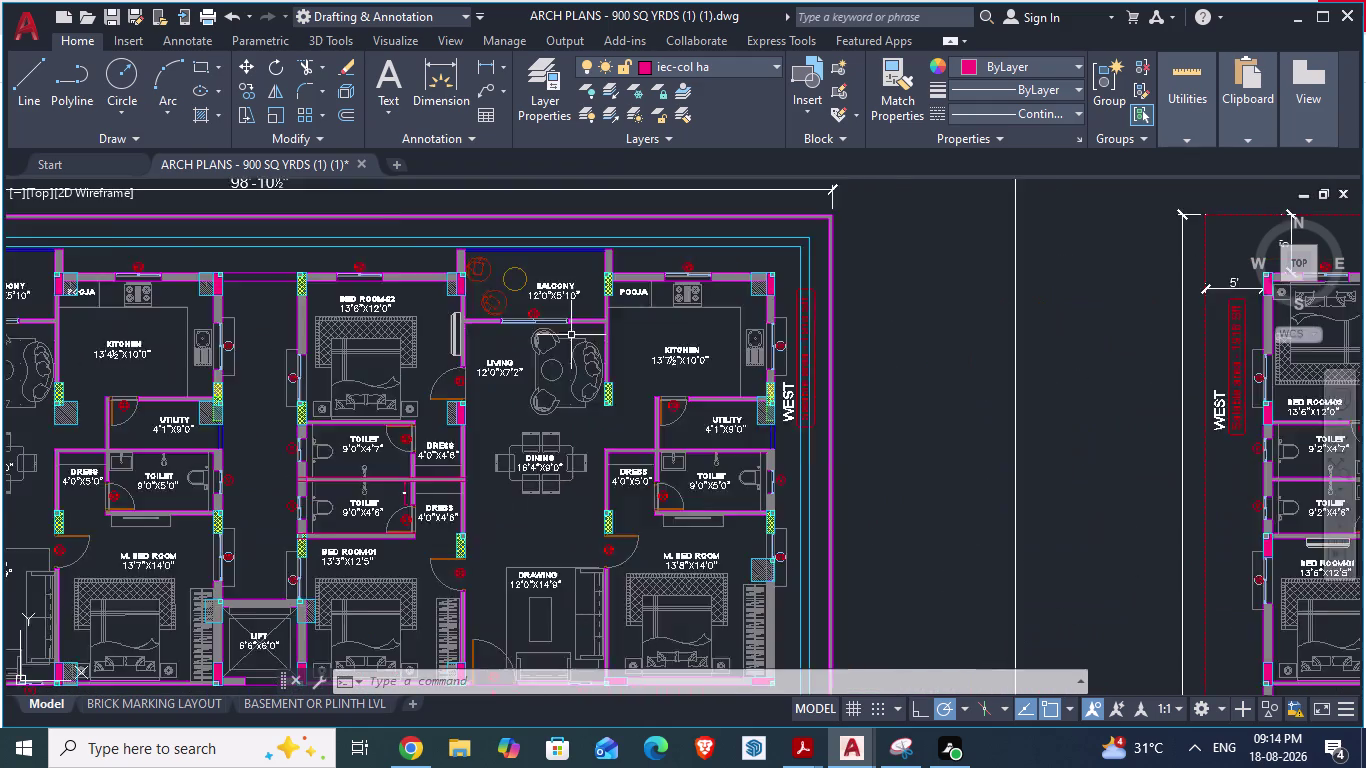
scroll(up, 3)
scroll(down, 3)
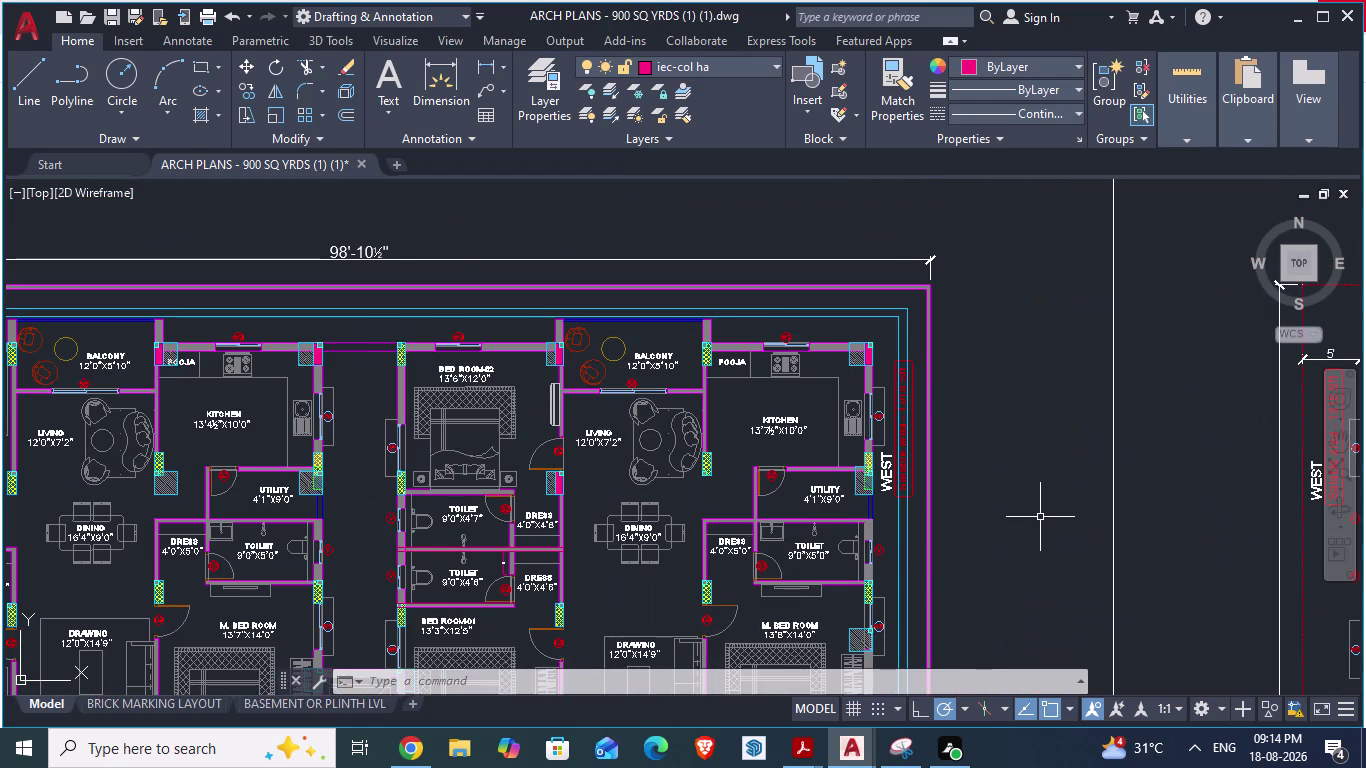
key(alt+Tab)
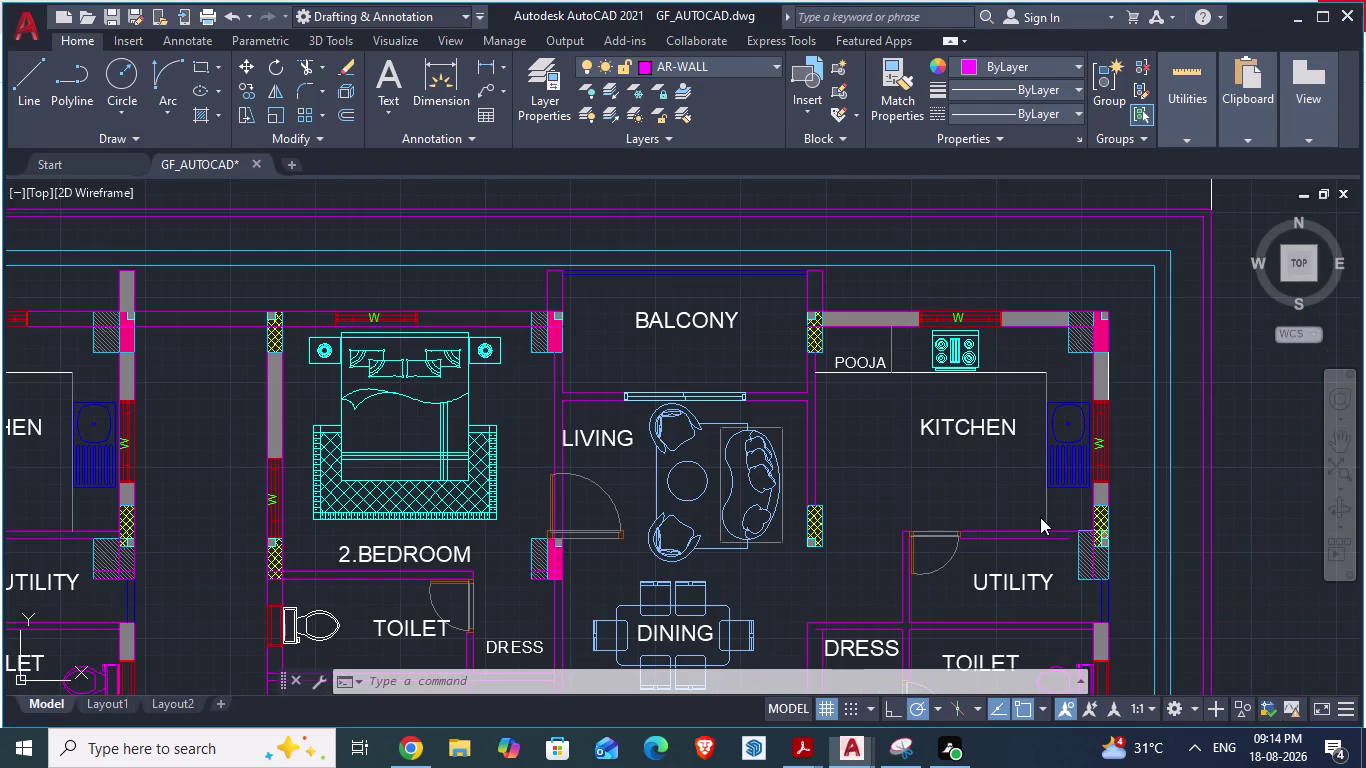
key(alt+Tab)
scroll(down, 3)
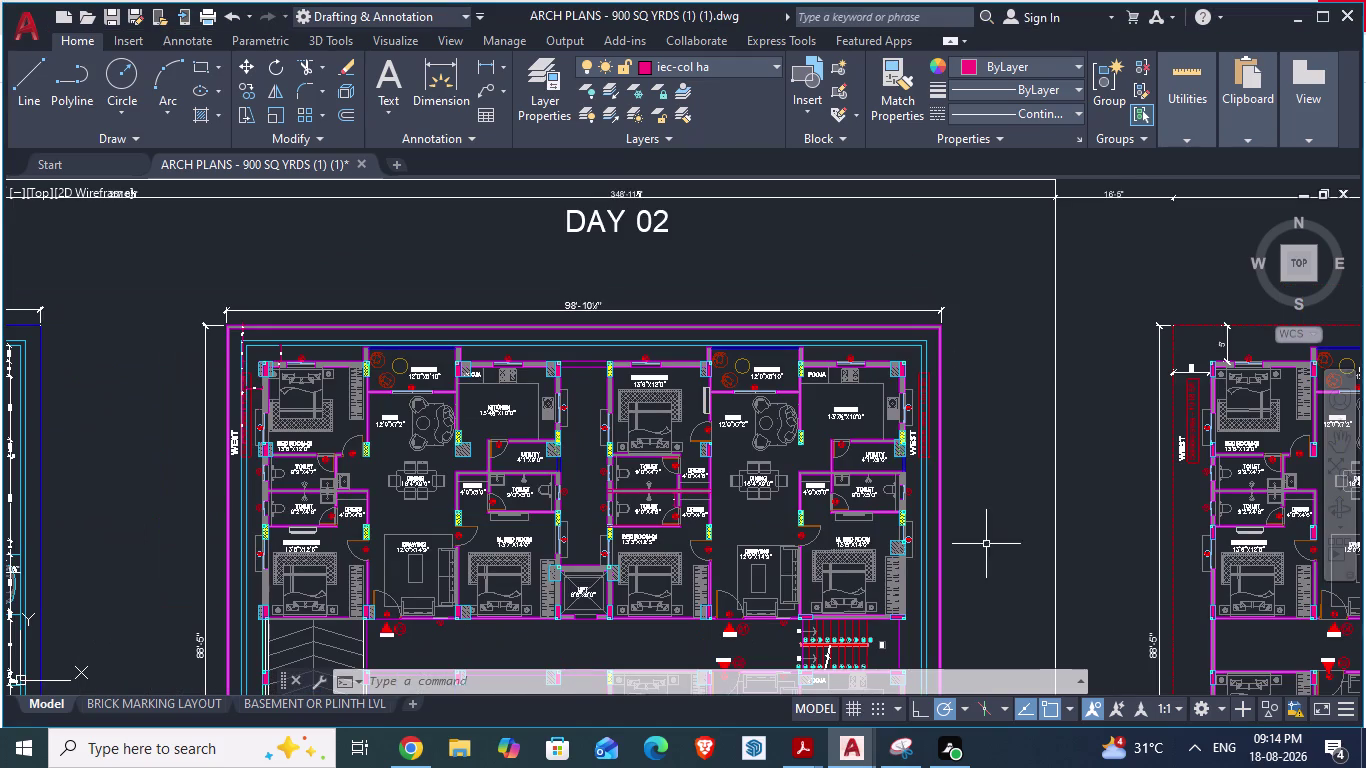
key(alt+Tab)
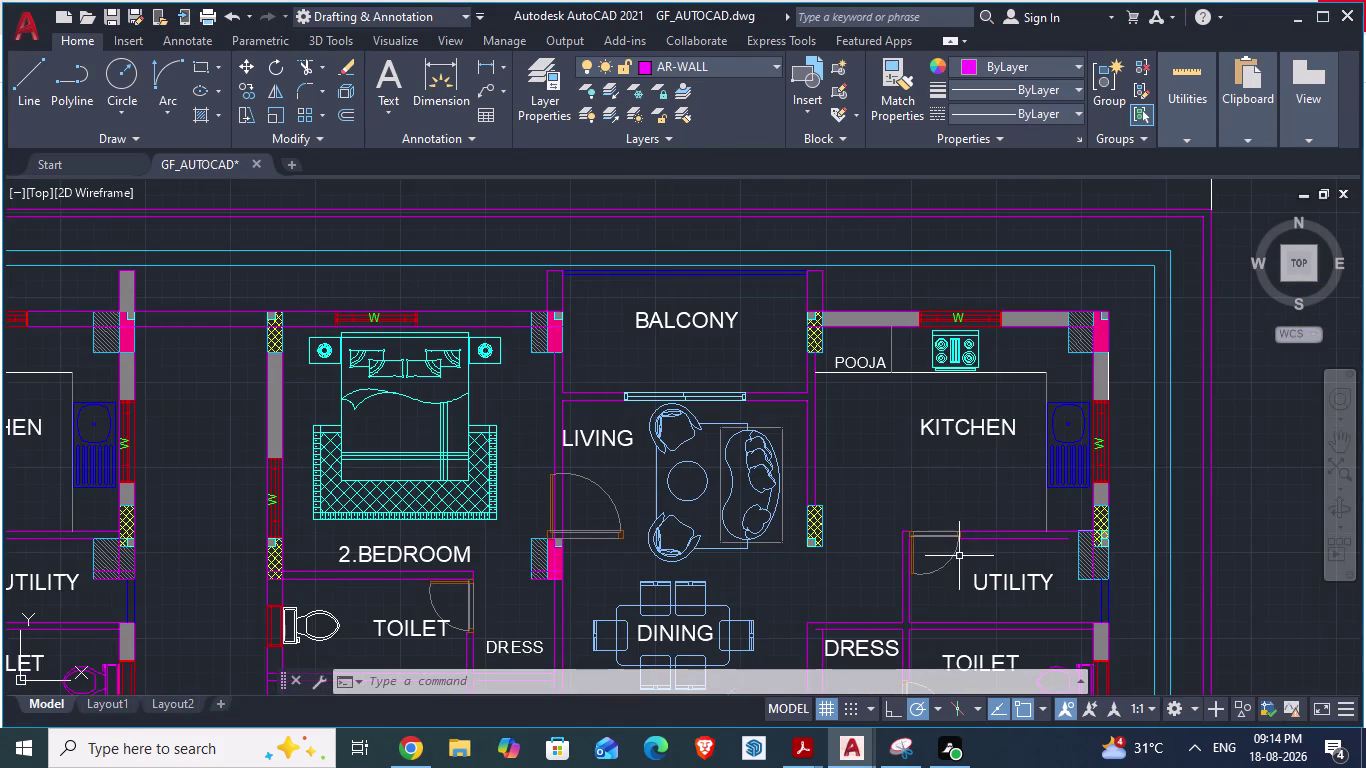
scroll(up, 3)
Hatch the T-shaped living–pooja wall junction with solid gray.
scroll(up, 3)
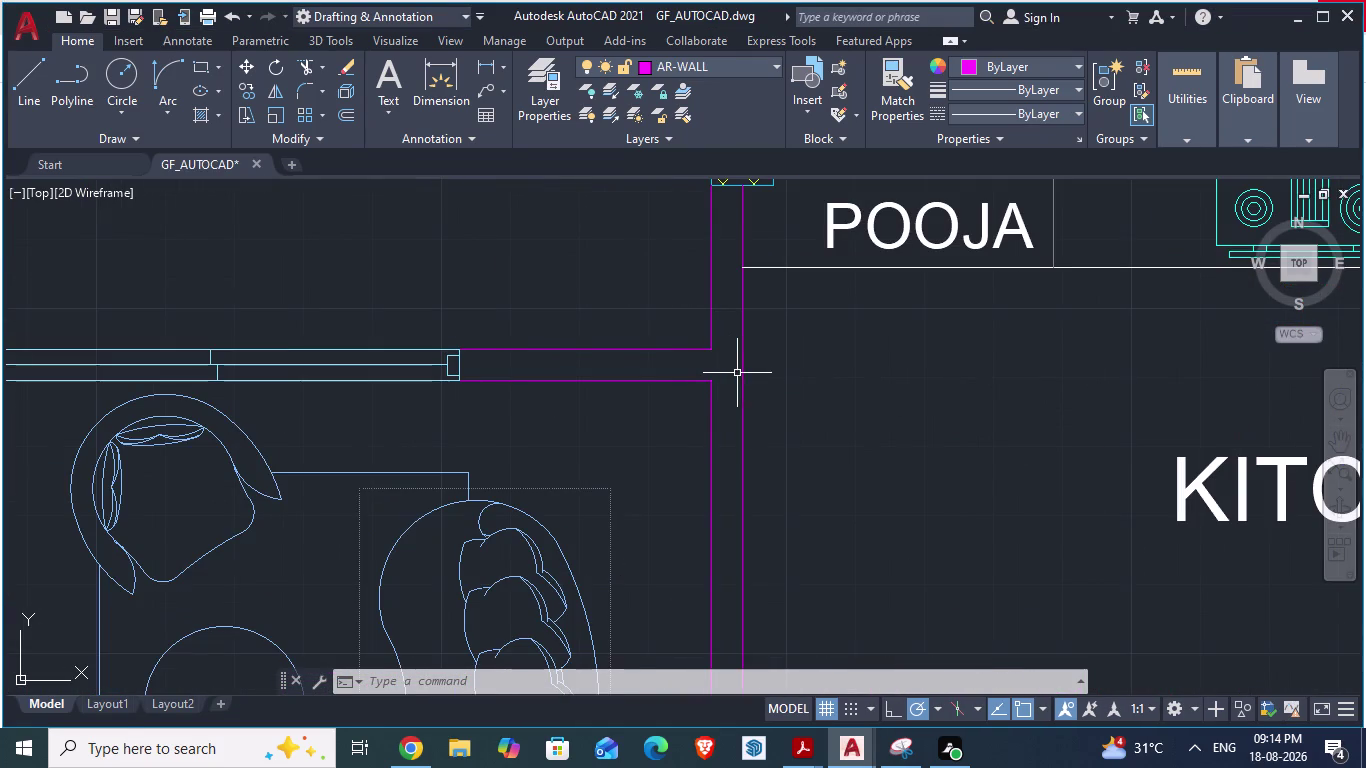
click(730, 373)
key(h)
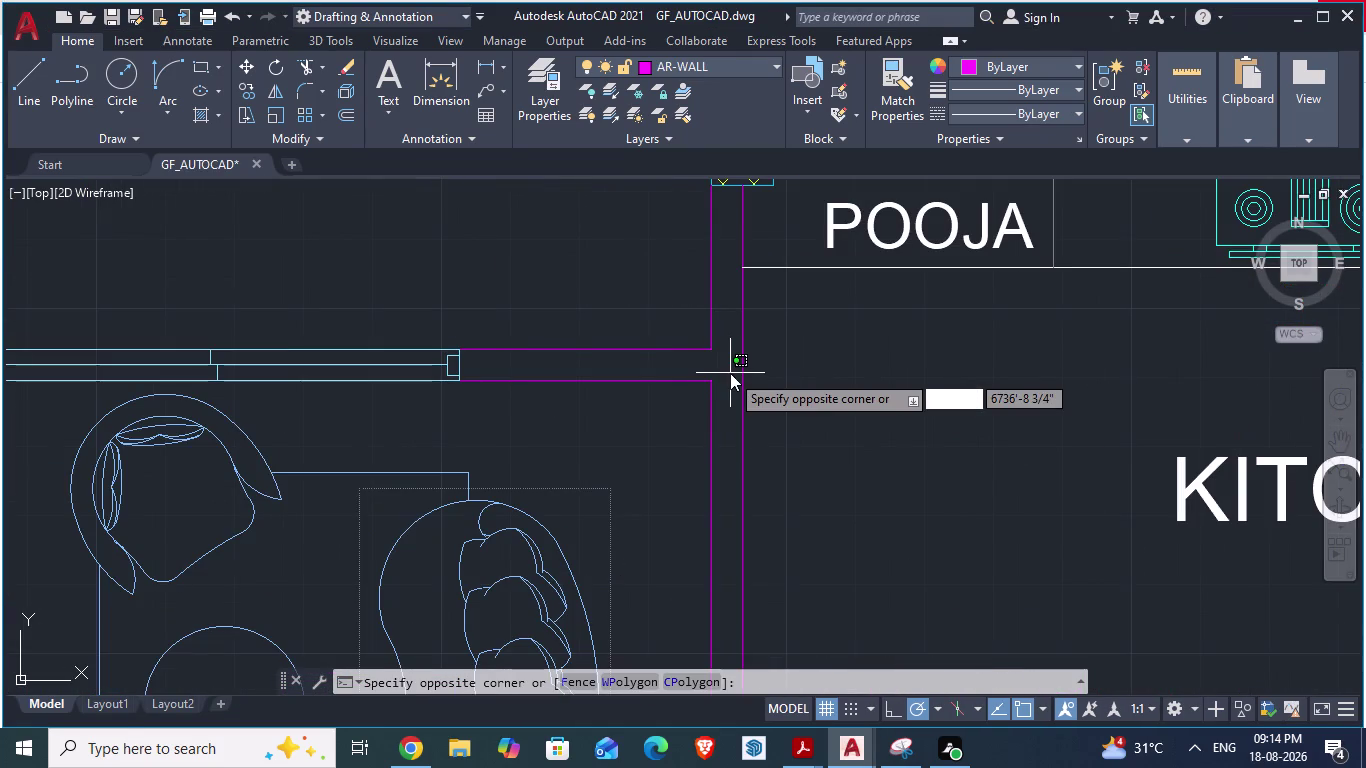
key(Return)
scroll(up, 3)
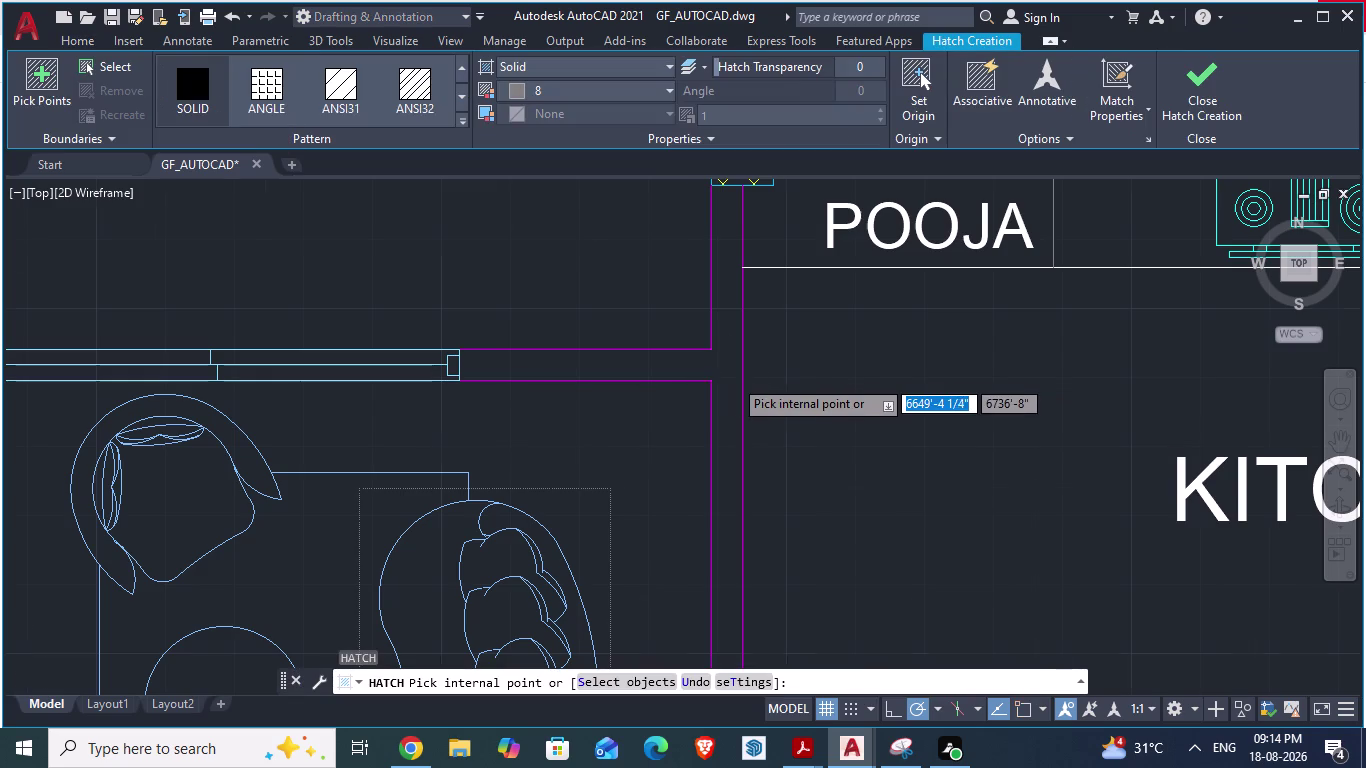
scroll(up, 3)
click(702, 340)
scroll(down, 3)
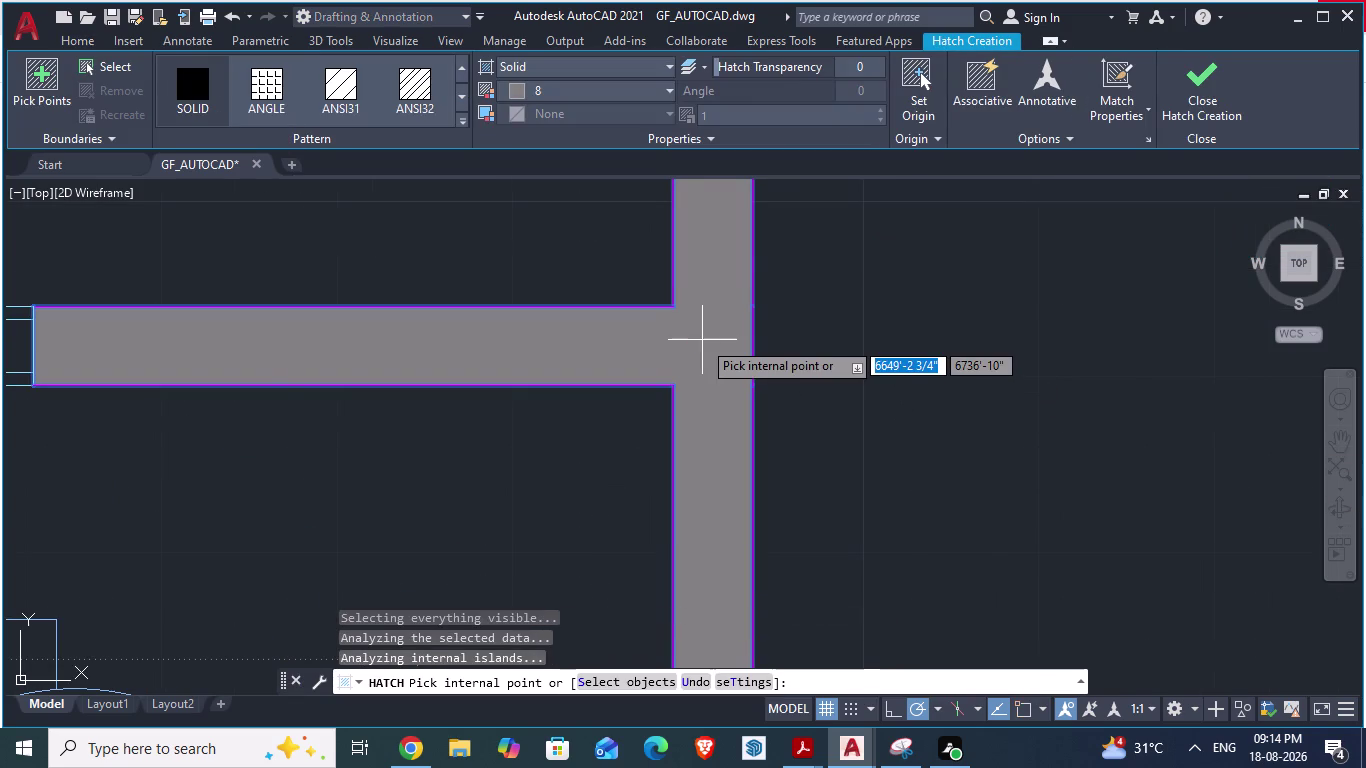
scroll(down, 3)
scroll(down, 3)
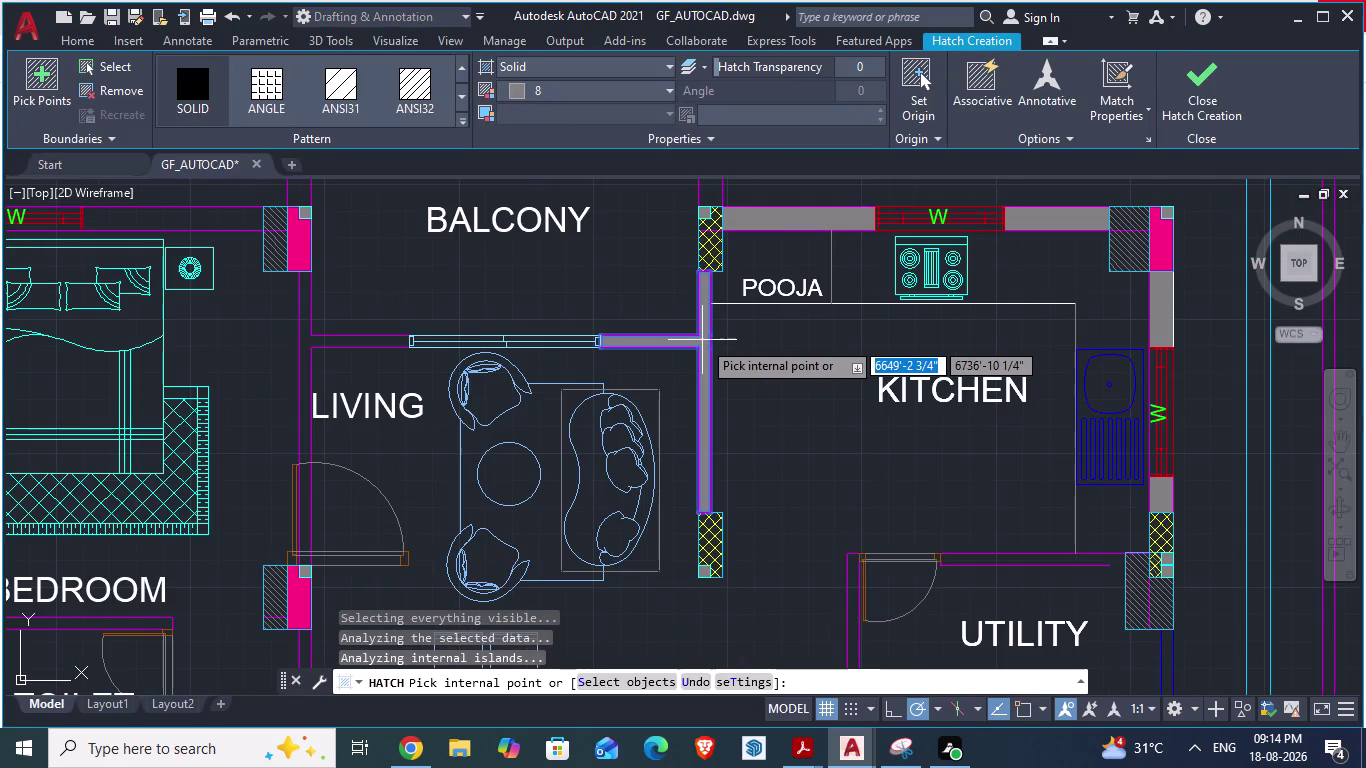
scroll(up, 3)
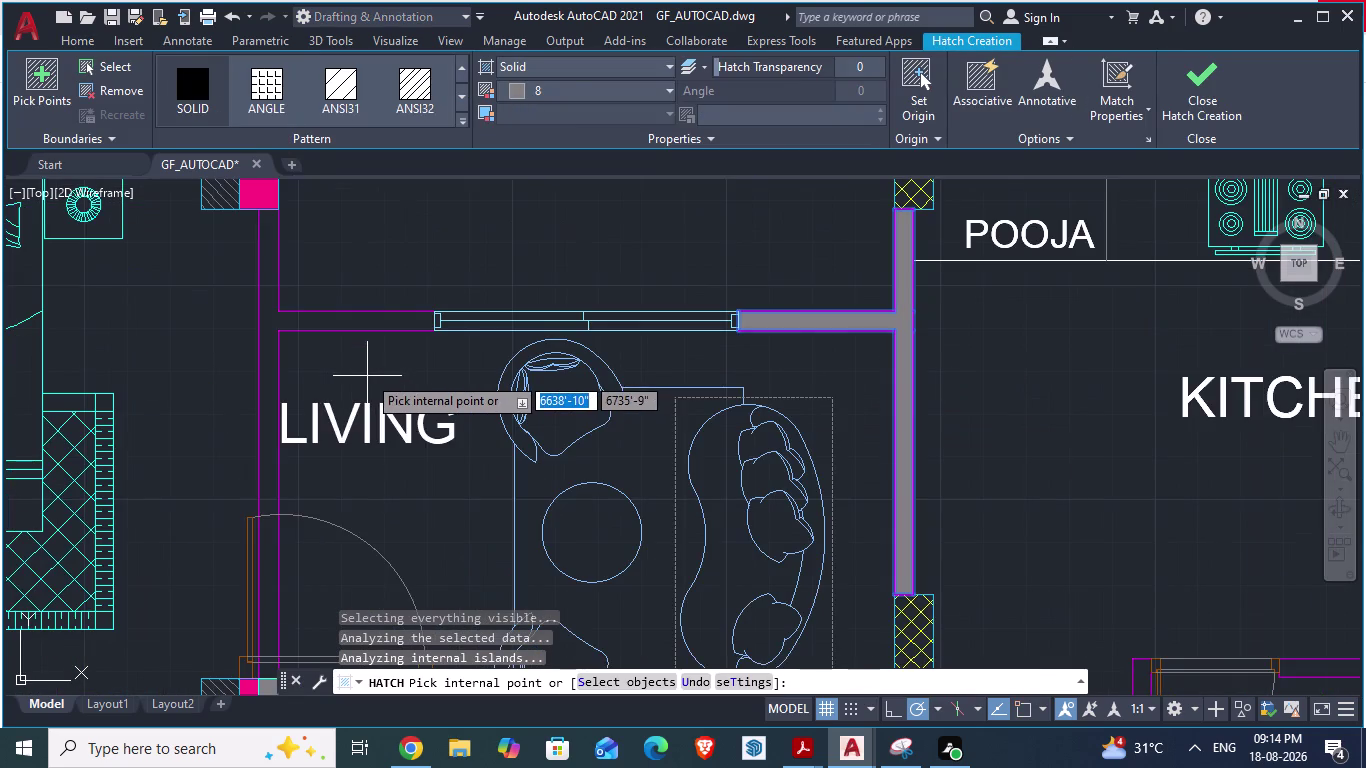
scroll(up, 3)
scroll(down, 3)
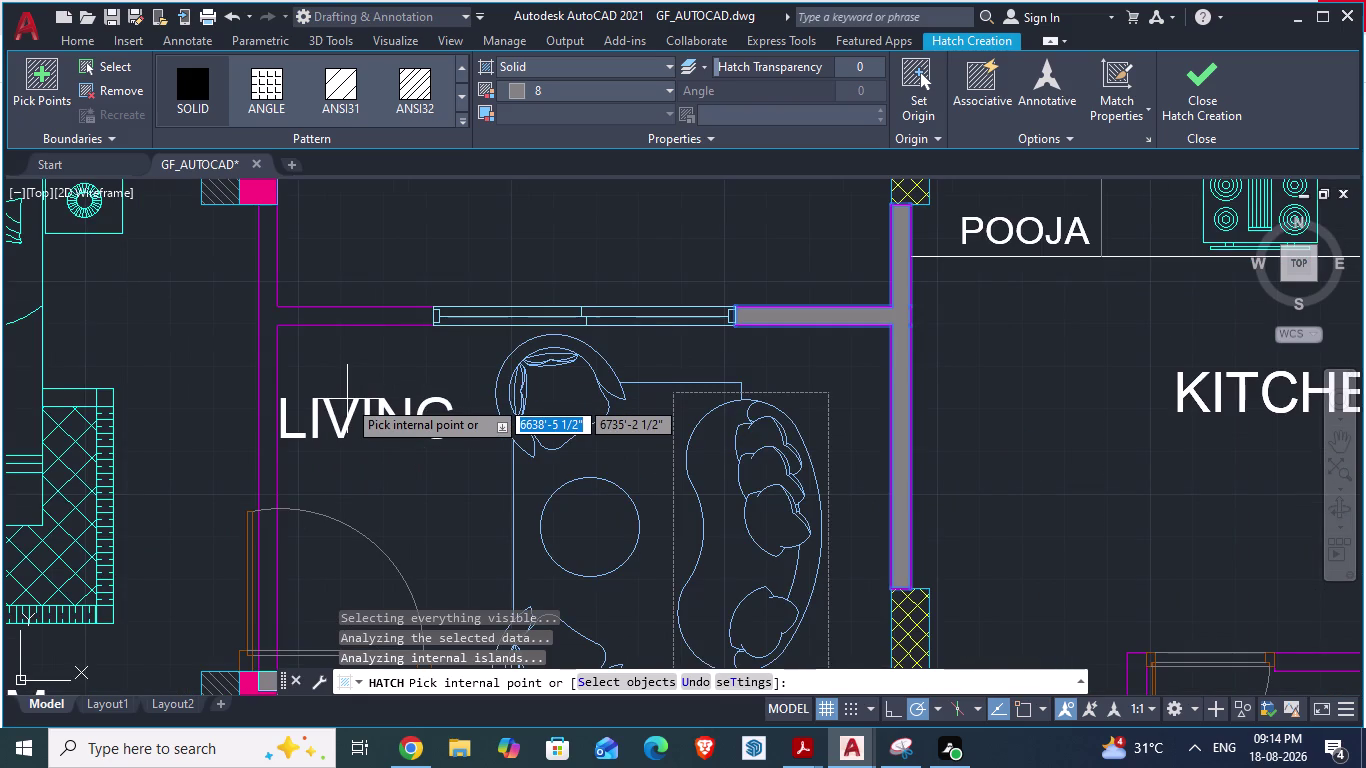
Check the wall against ARCH PLANS, then end the hatch and save GF_AUTOCAD.
key(alt+Tab)
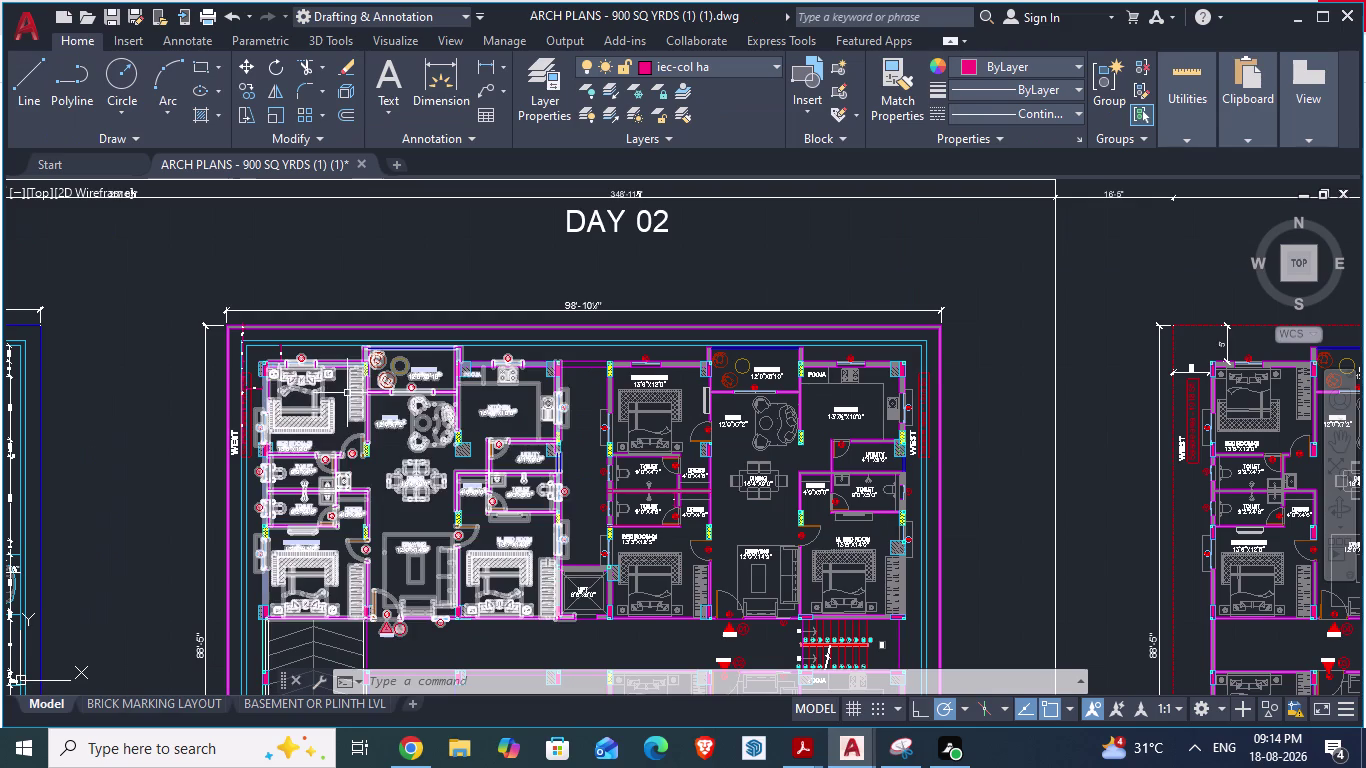
scroll(up, 3)
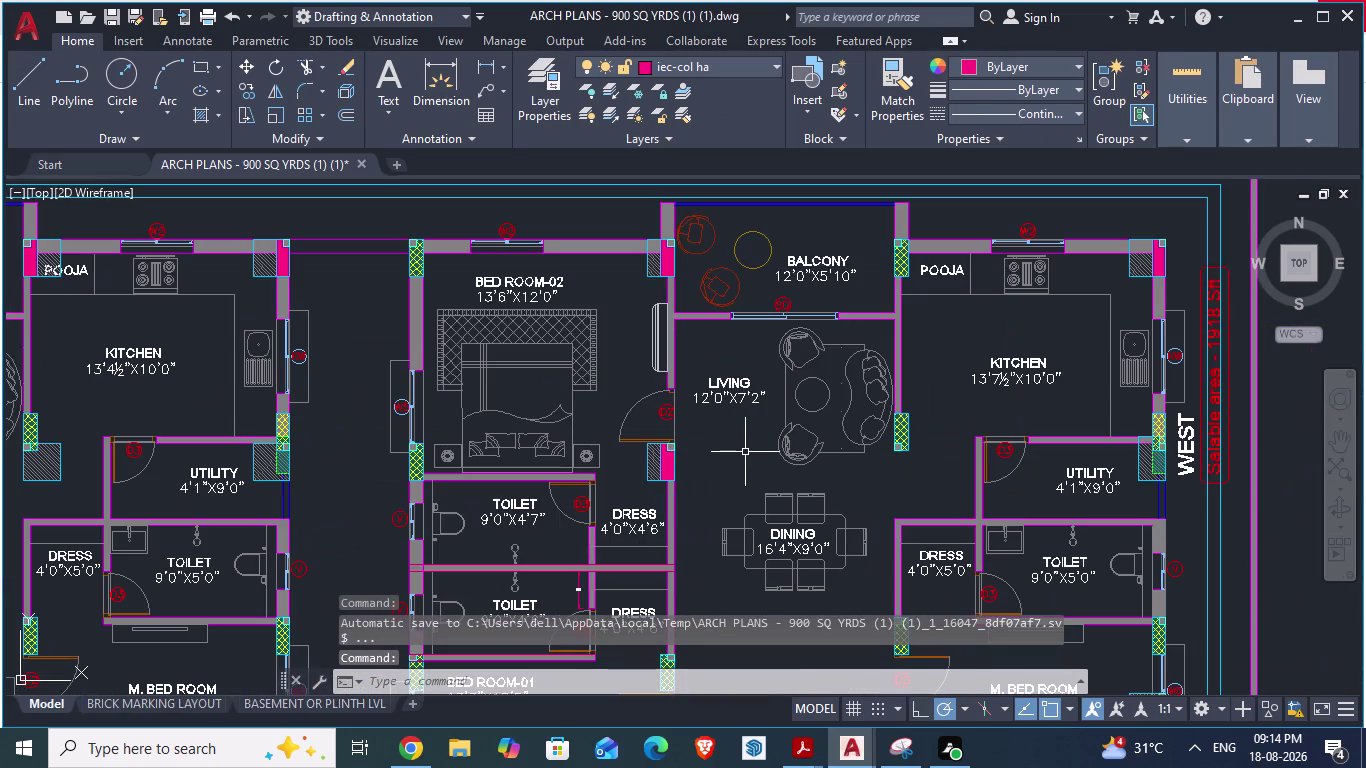
scroll(down, 3)
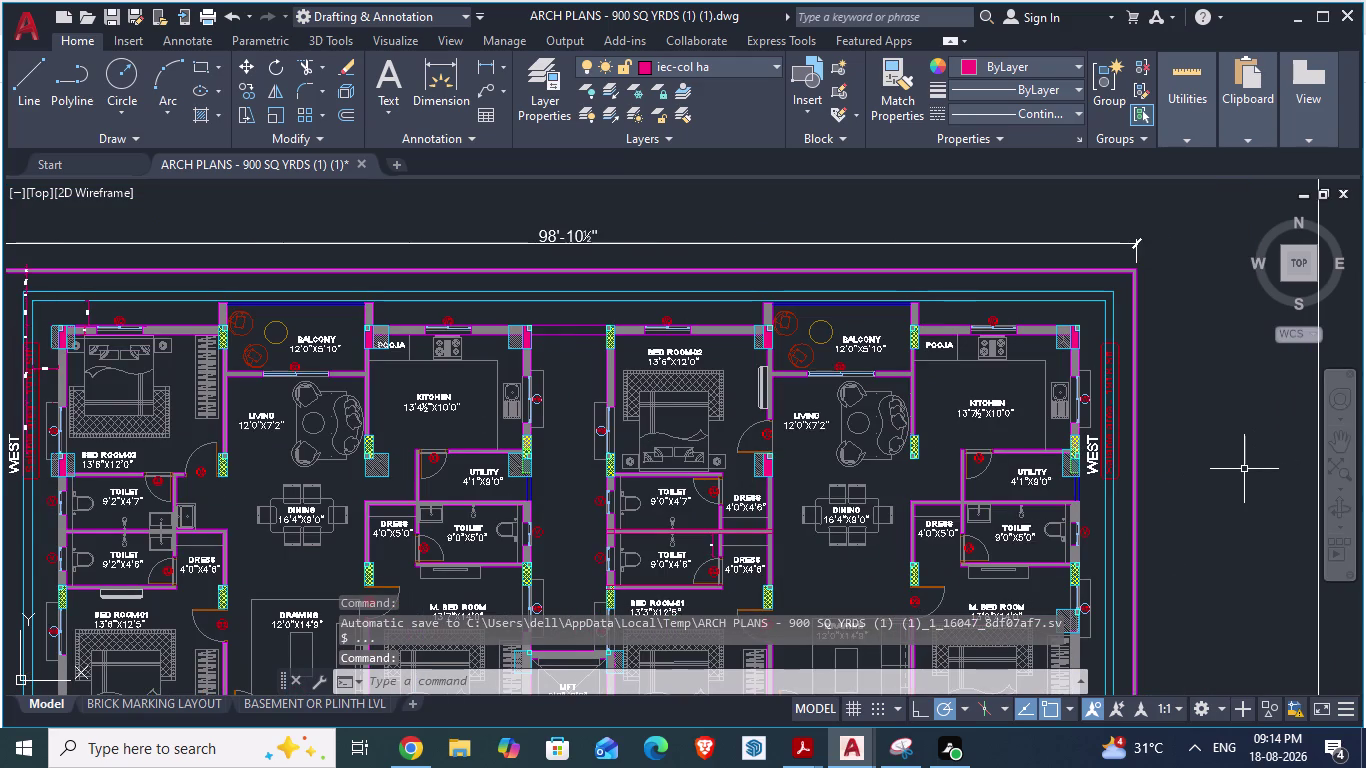
key(super+Tab)
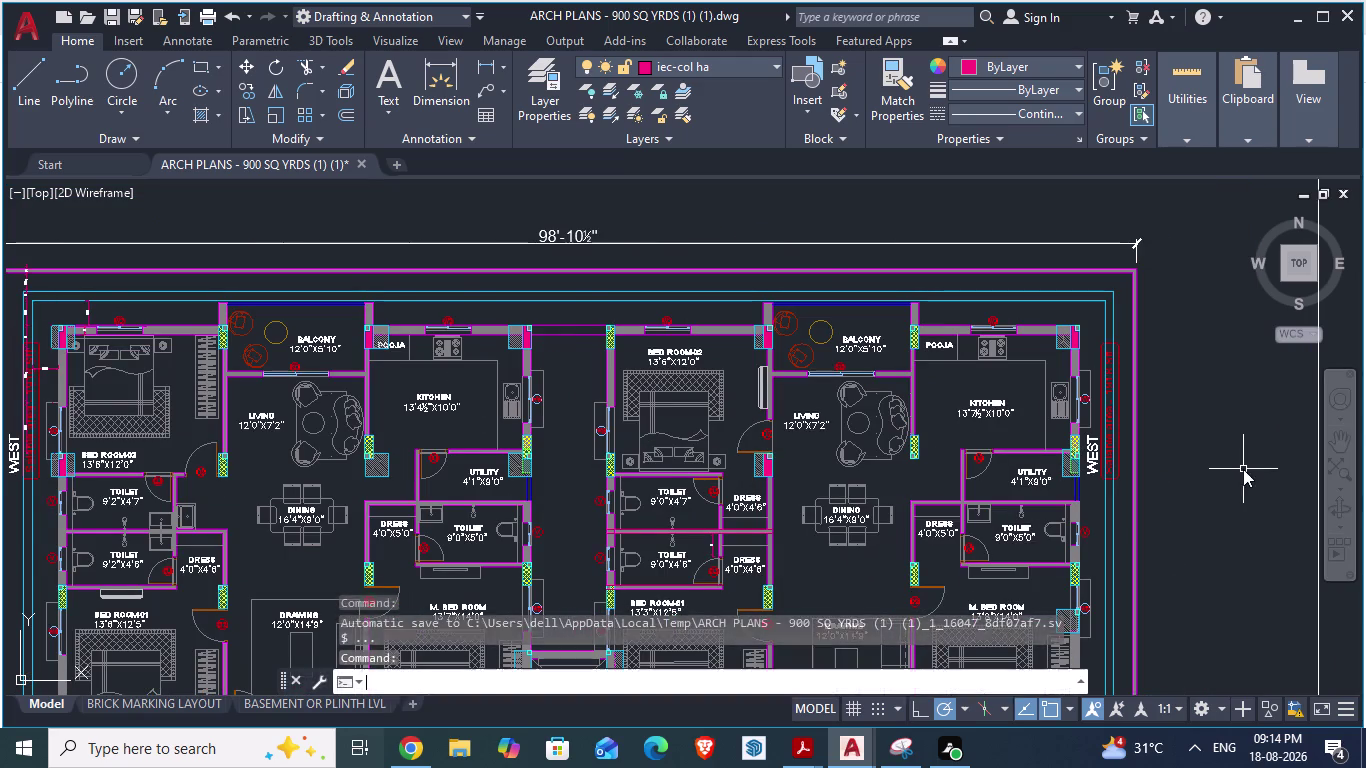
click(640, 215)
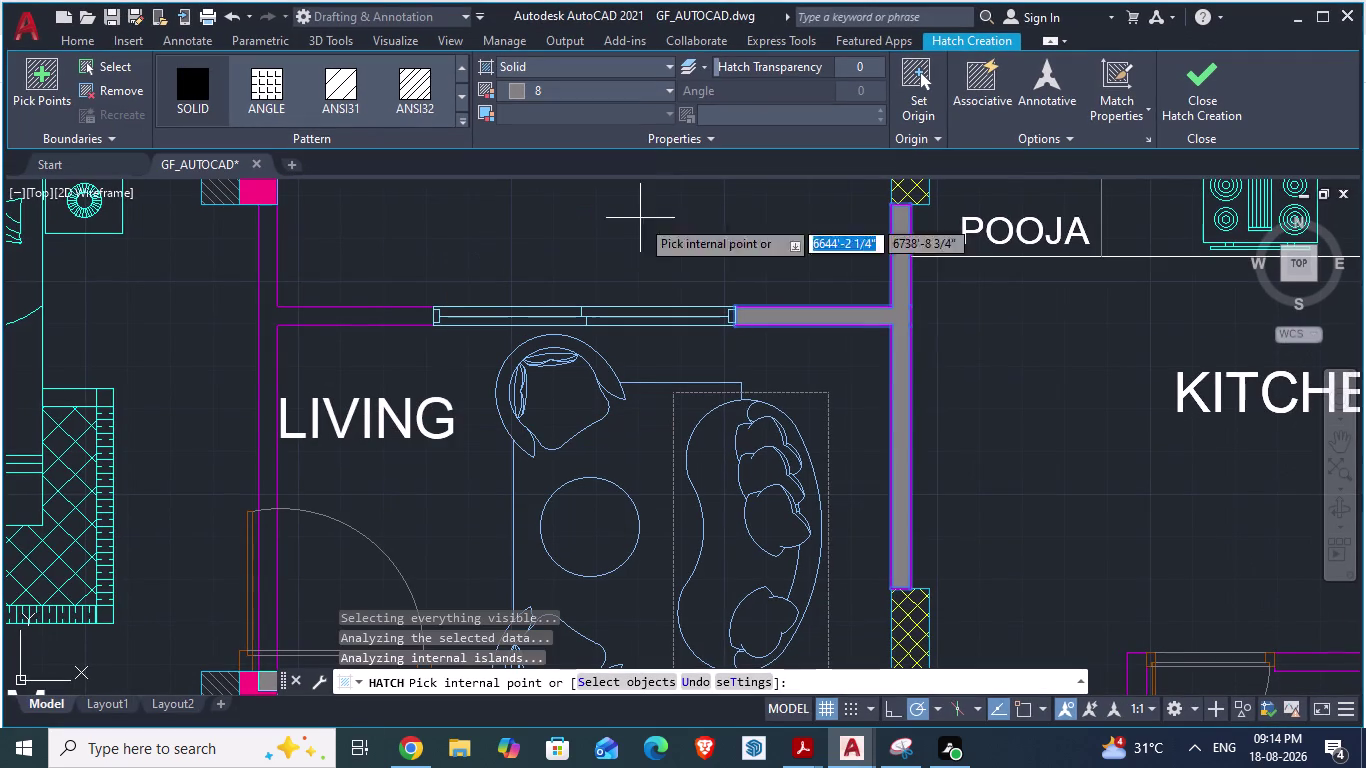
key(alt+Tab)
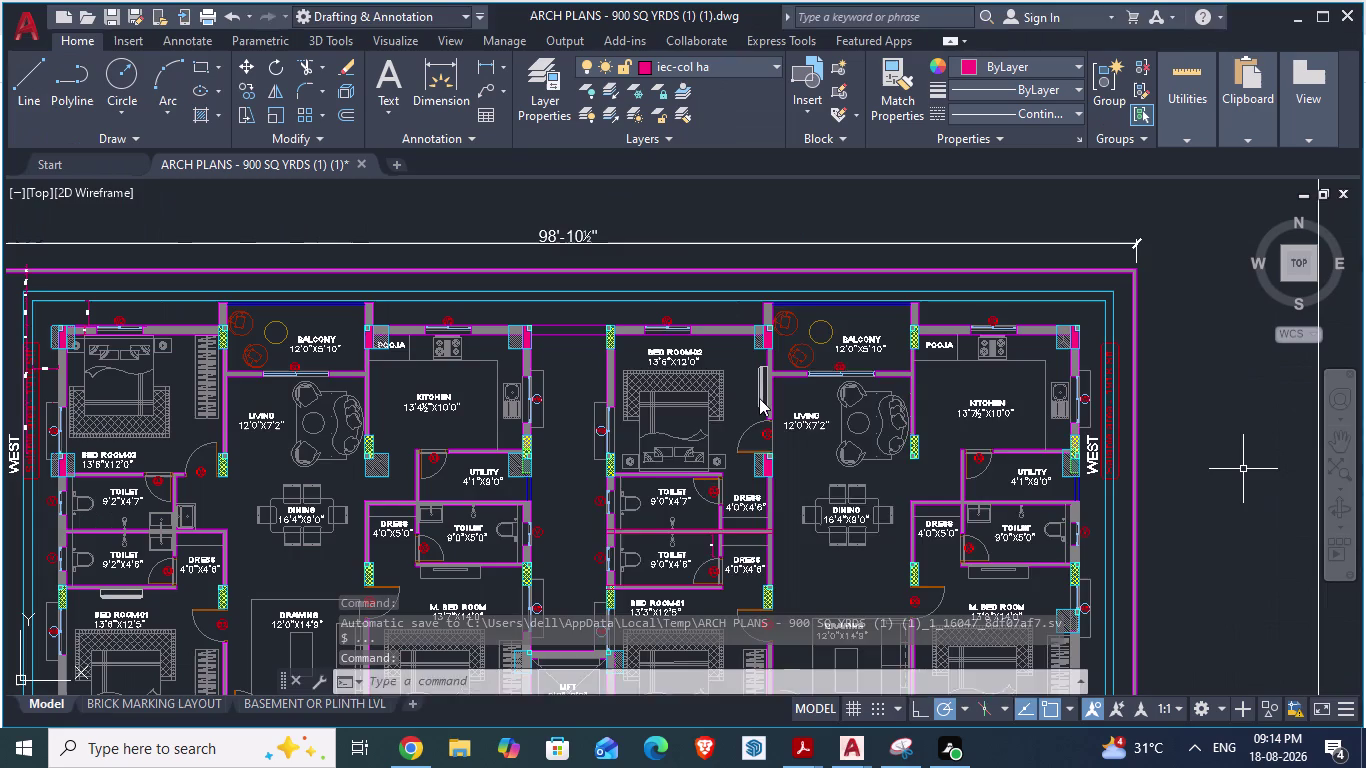
scroll(down, 3)
scroll(up, 3)
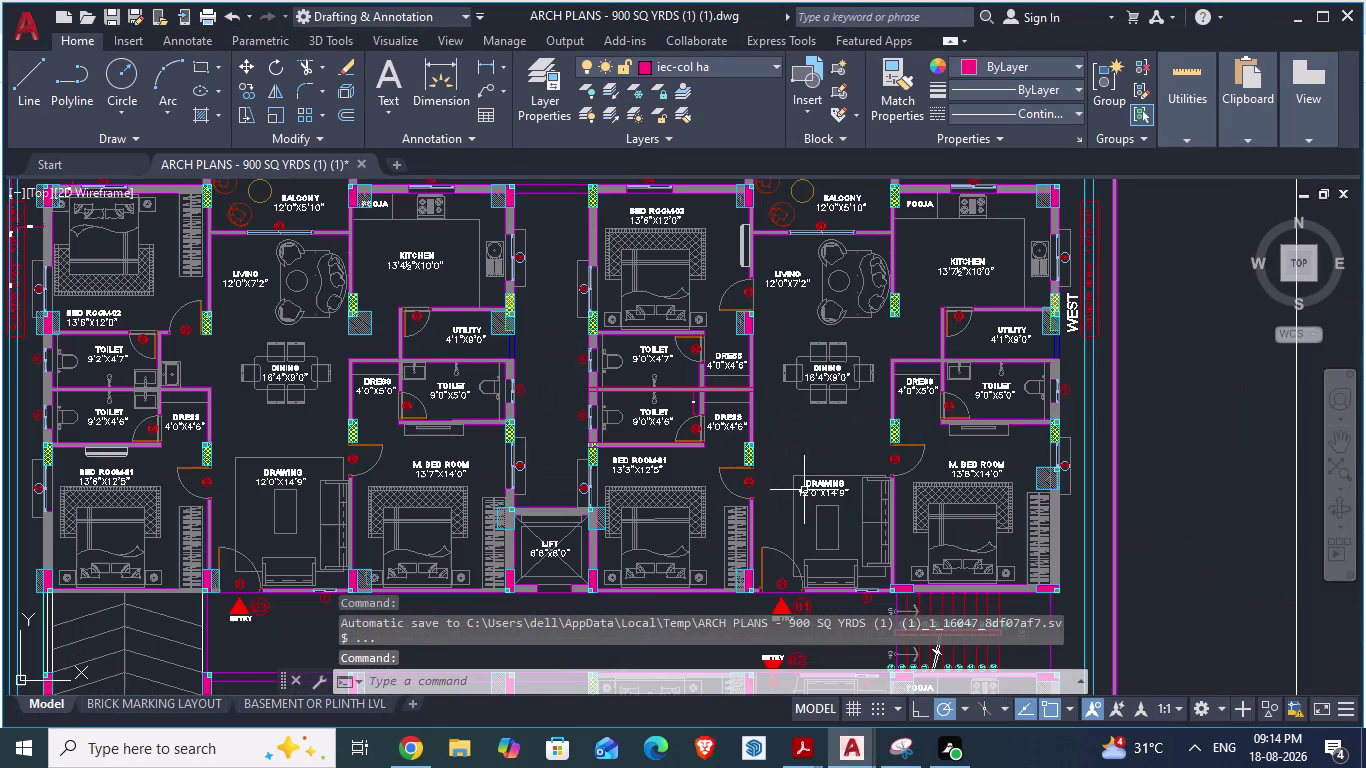
key(alt+Tab)
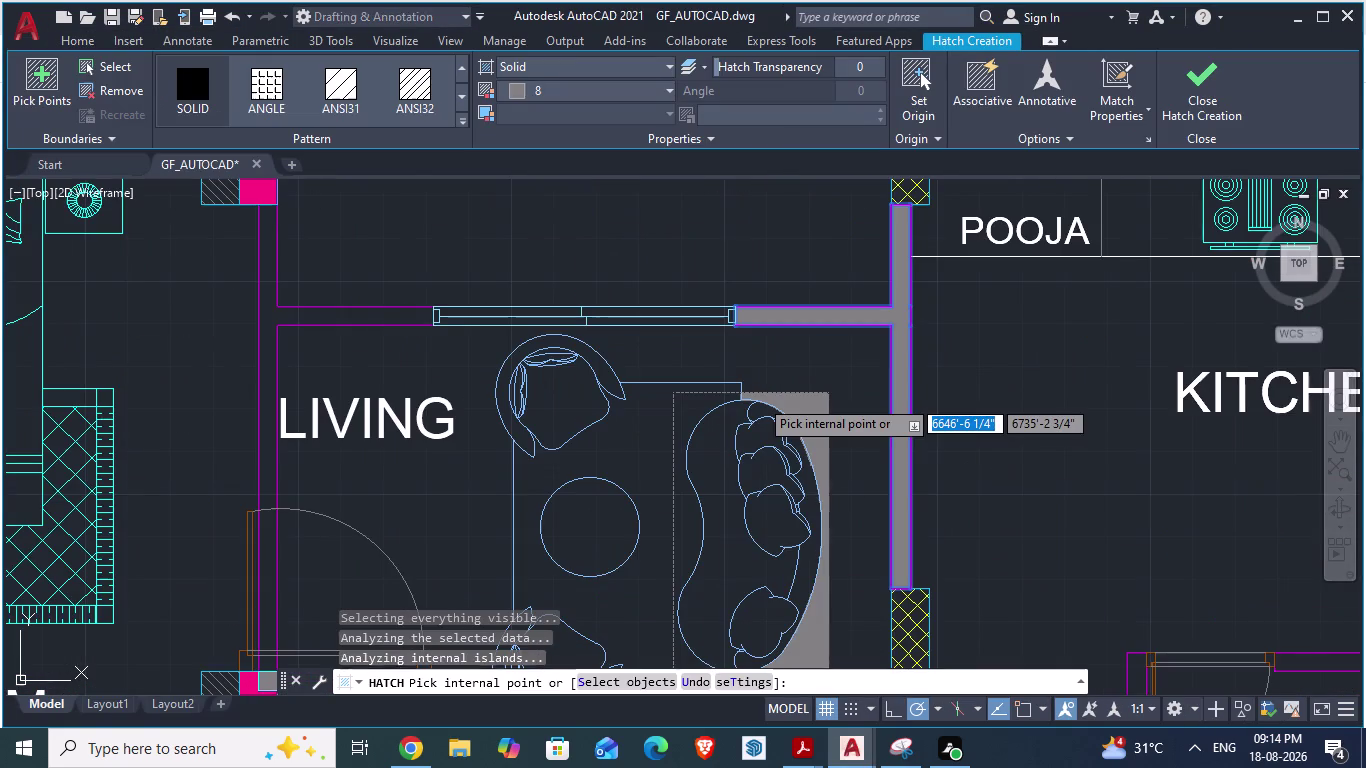
scroll(down, 3)
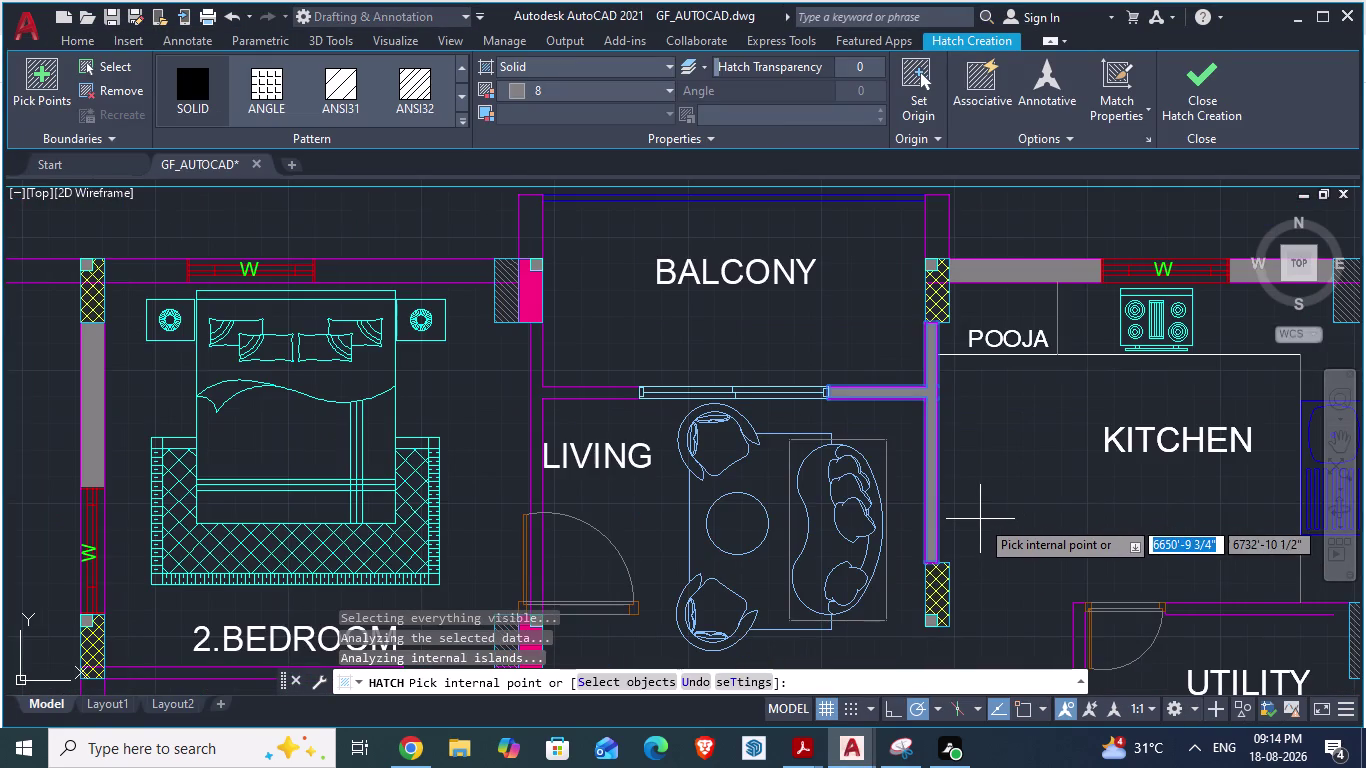
key(Escape)
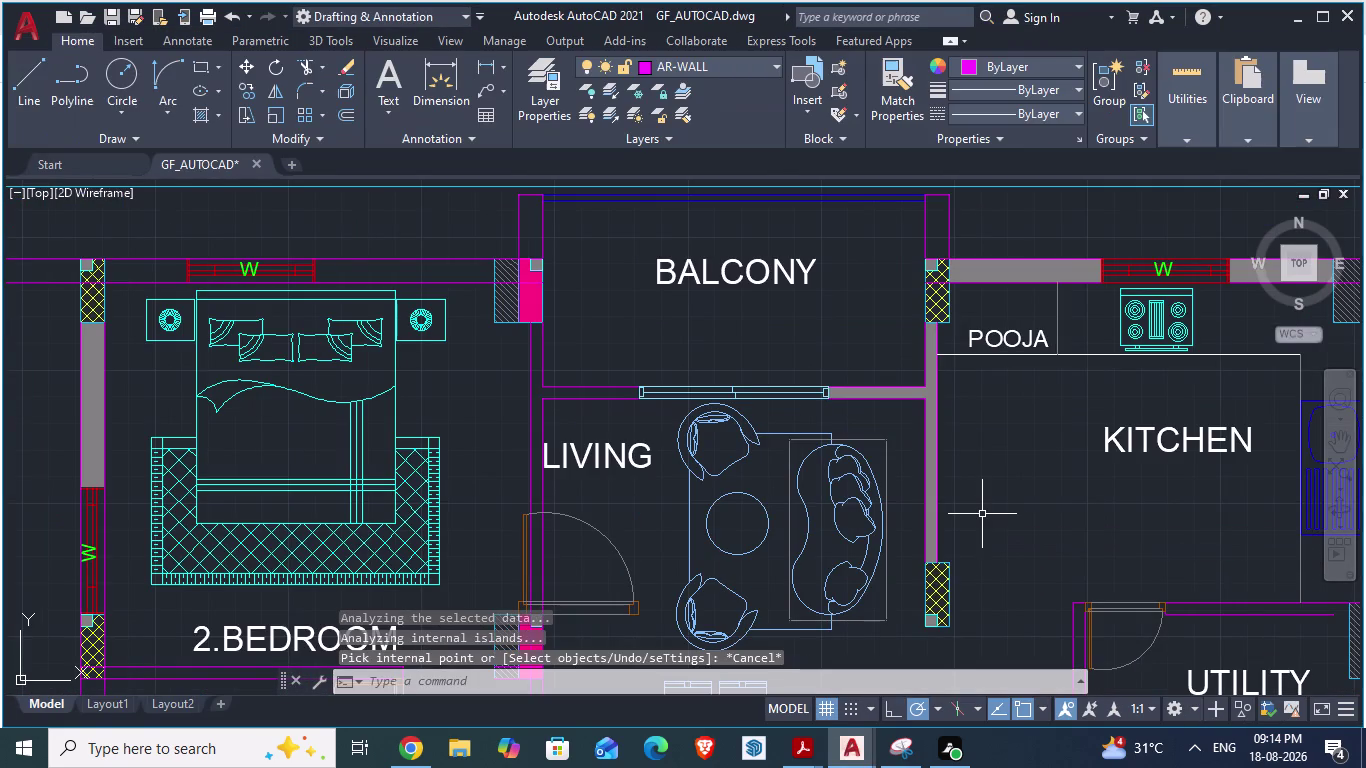
key(ctrl+s)
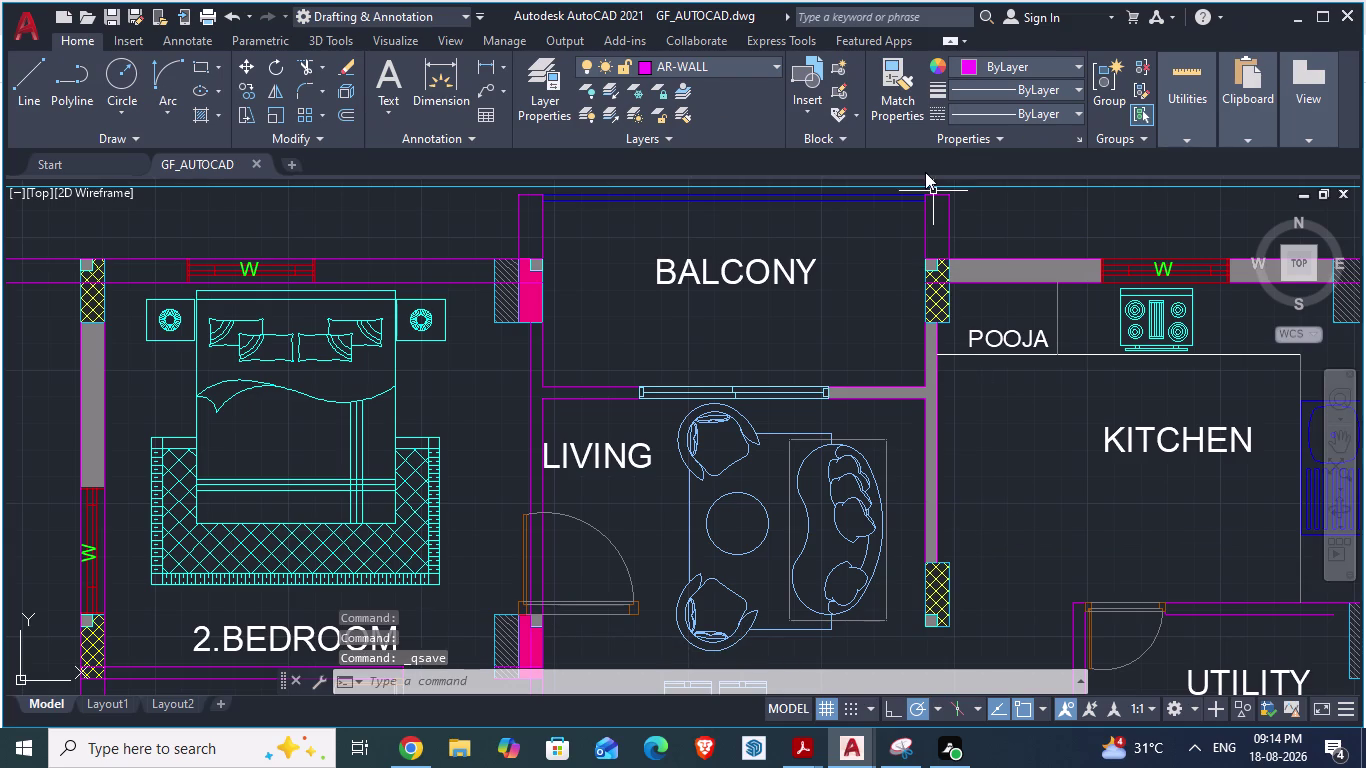
Restart HATCH and fill the walls on both sides of the balcony with solid gray.
scroll(up, 3)
scroll(up, 3)
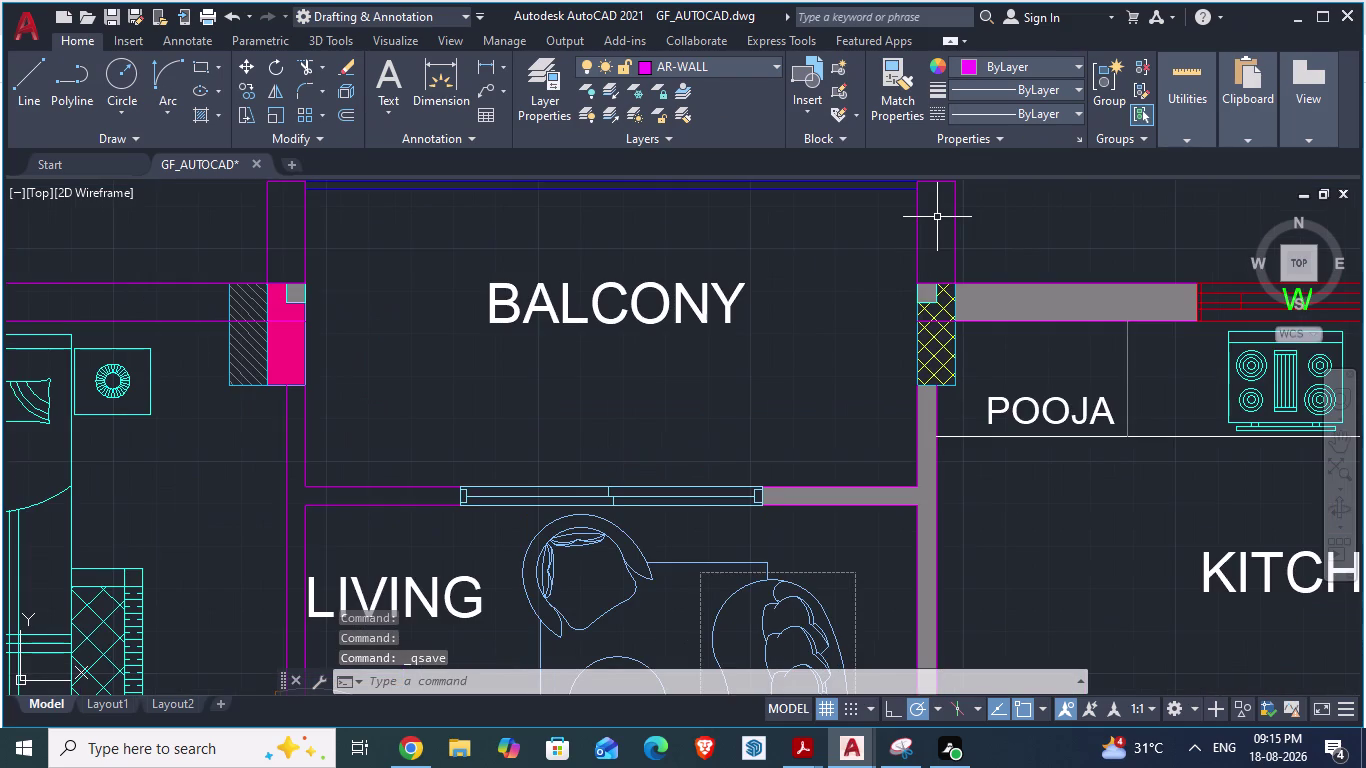
key(h)
key(Return)
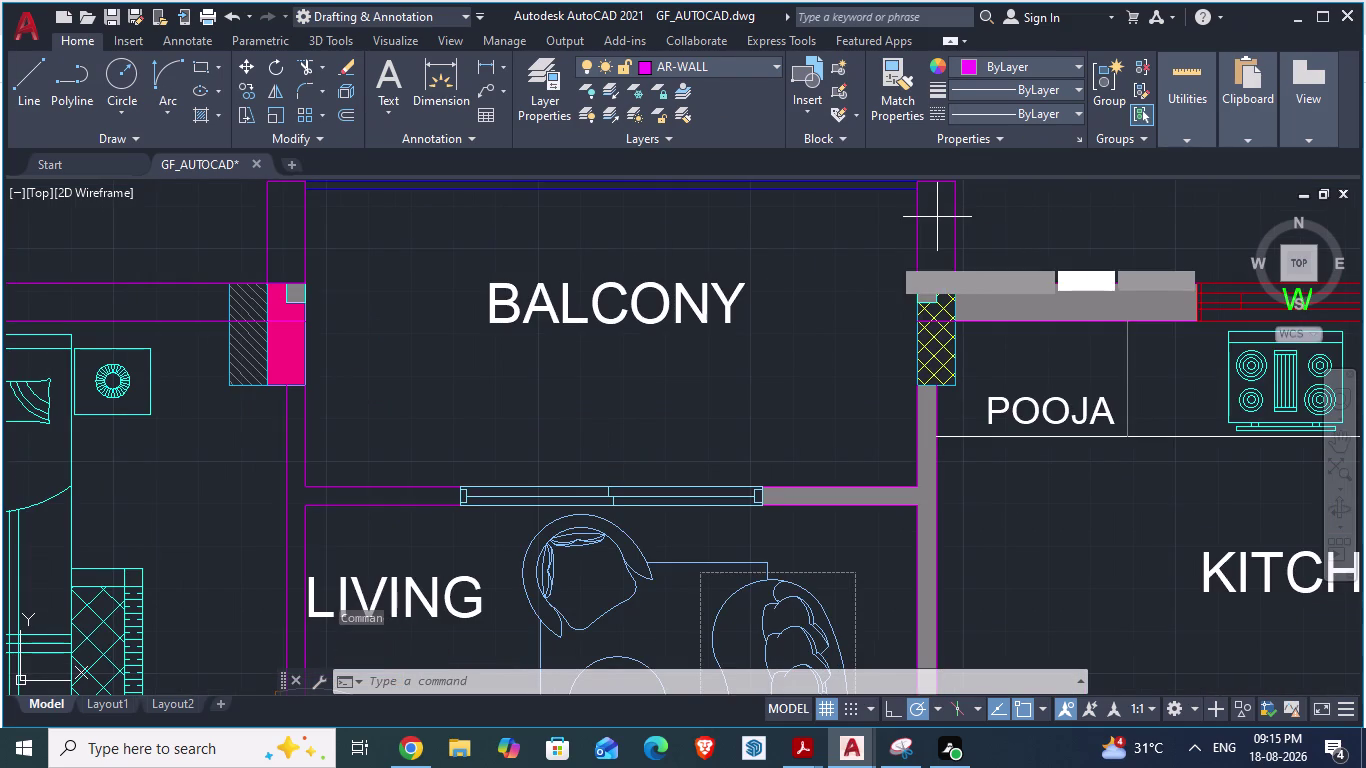
click(934, 249)
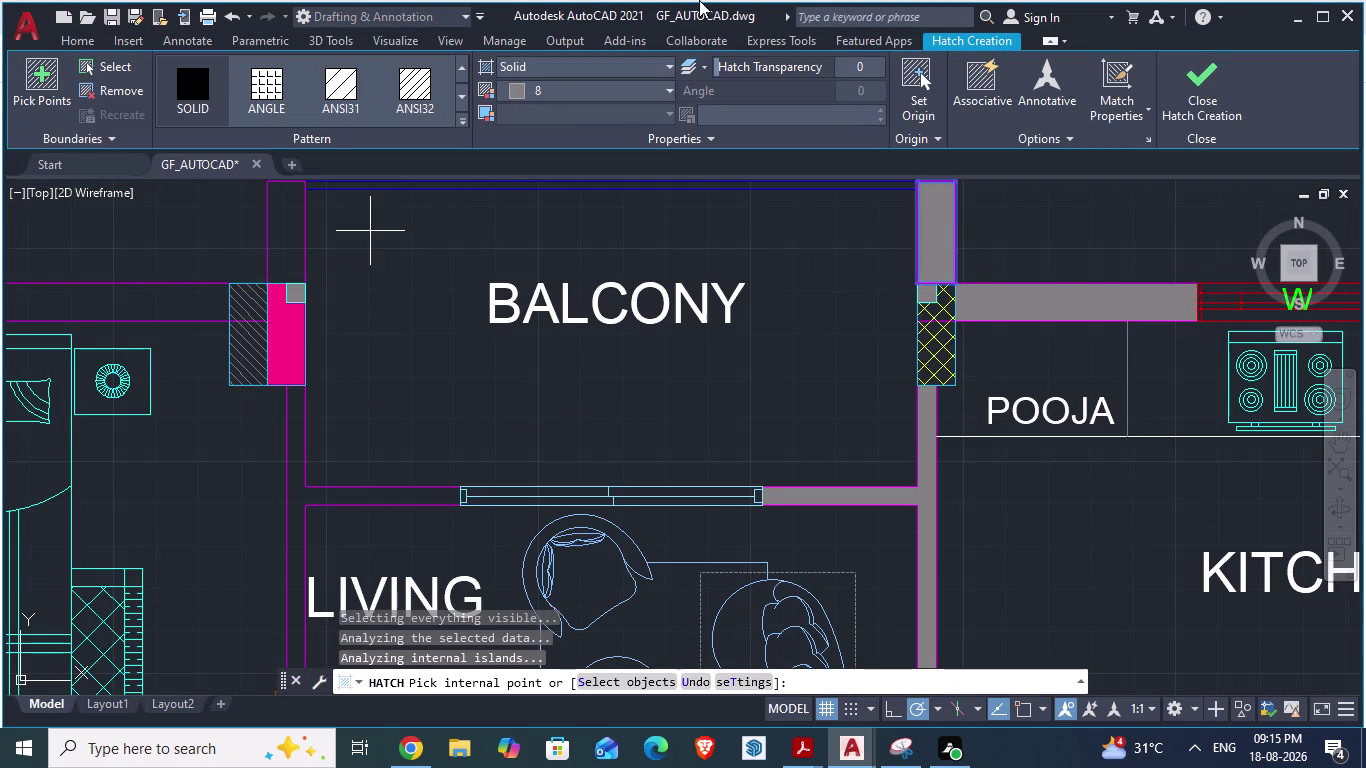
click(291, 224)
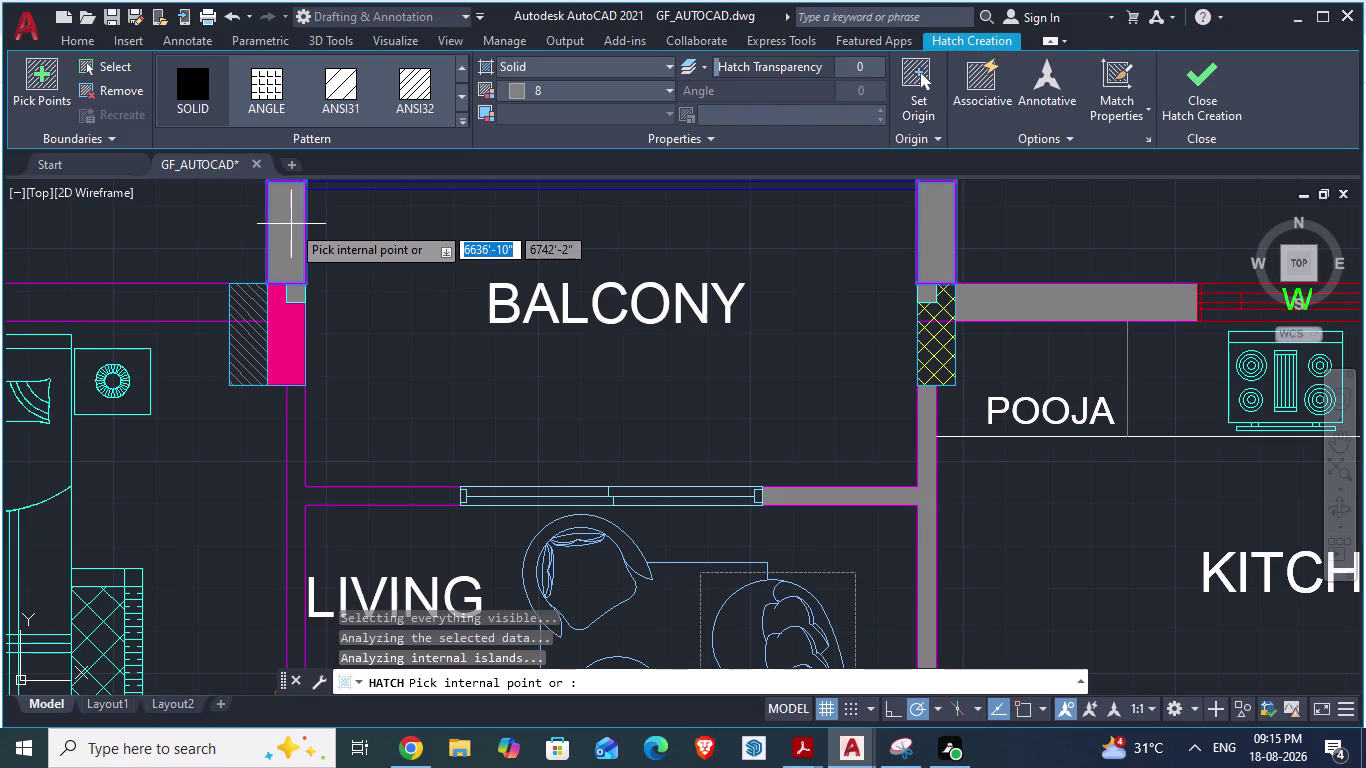
Hatch the bedroom walls flanking the window, the living-room left wall and the dress-room wall.
scroll(down, 3)
scroll(up, 3)
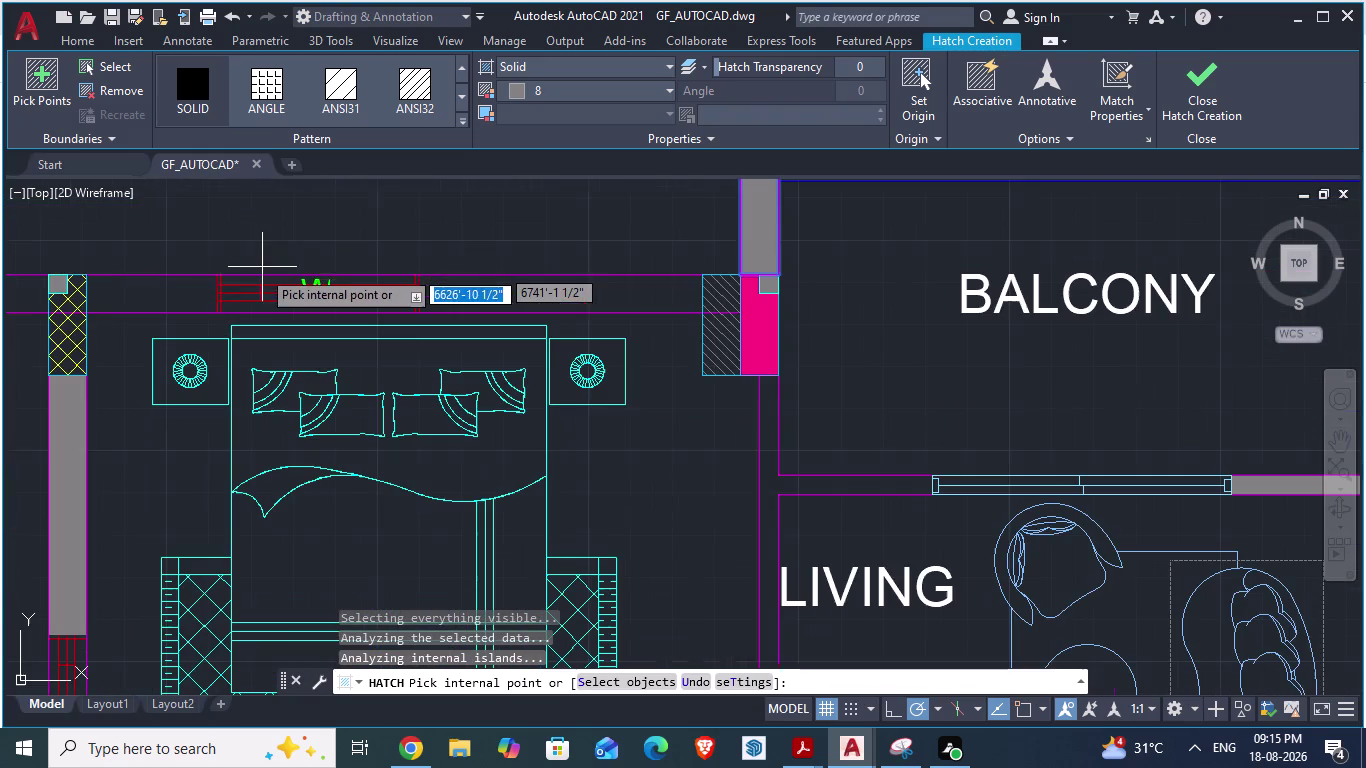
click(198, 288)
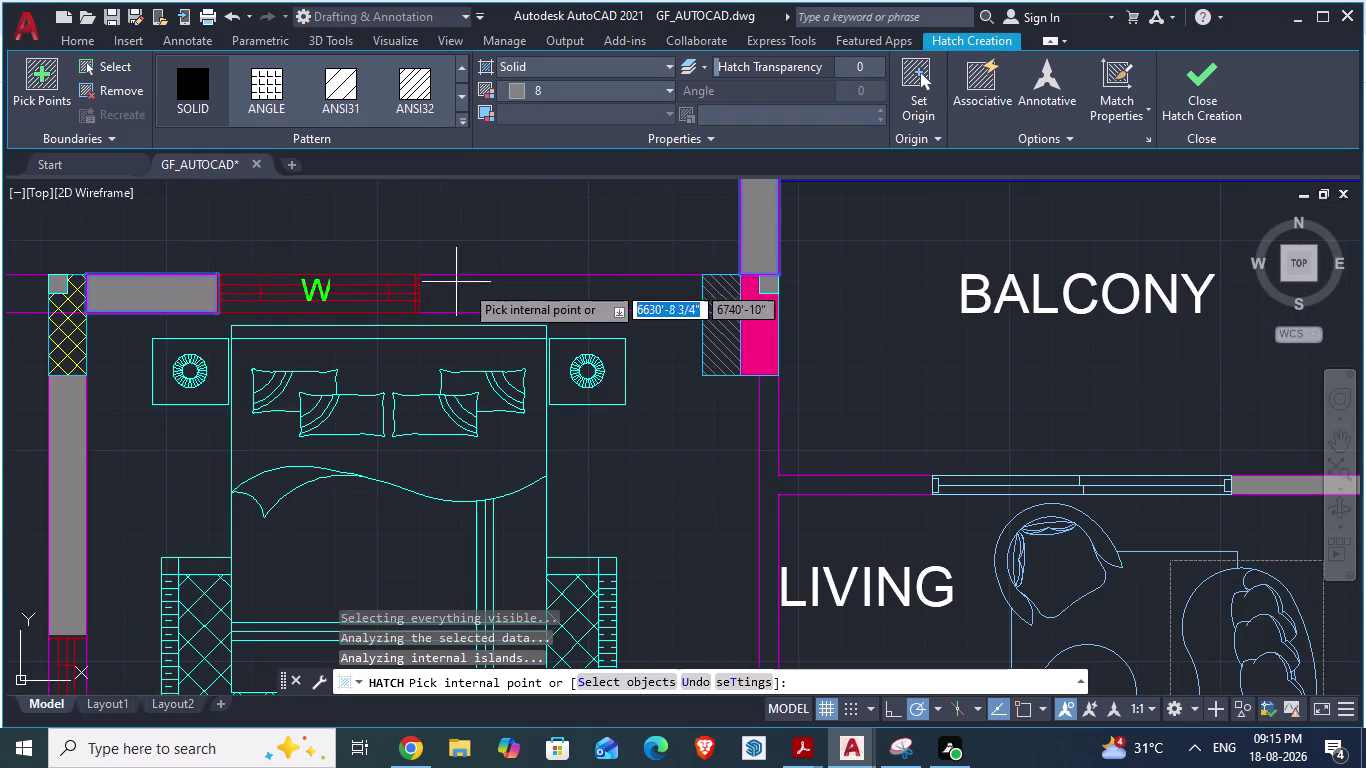
click(474, 287)
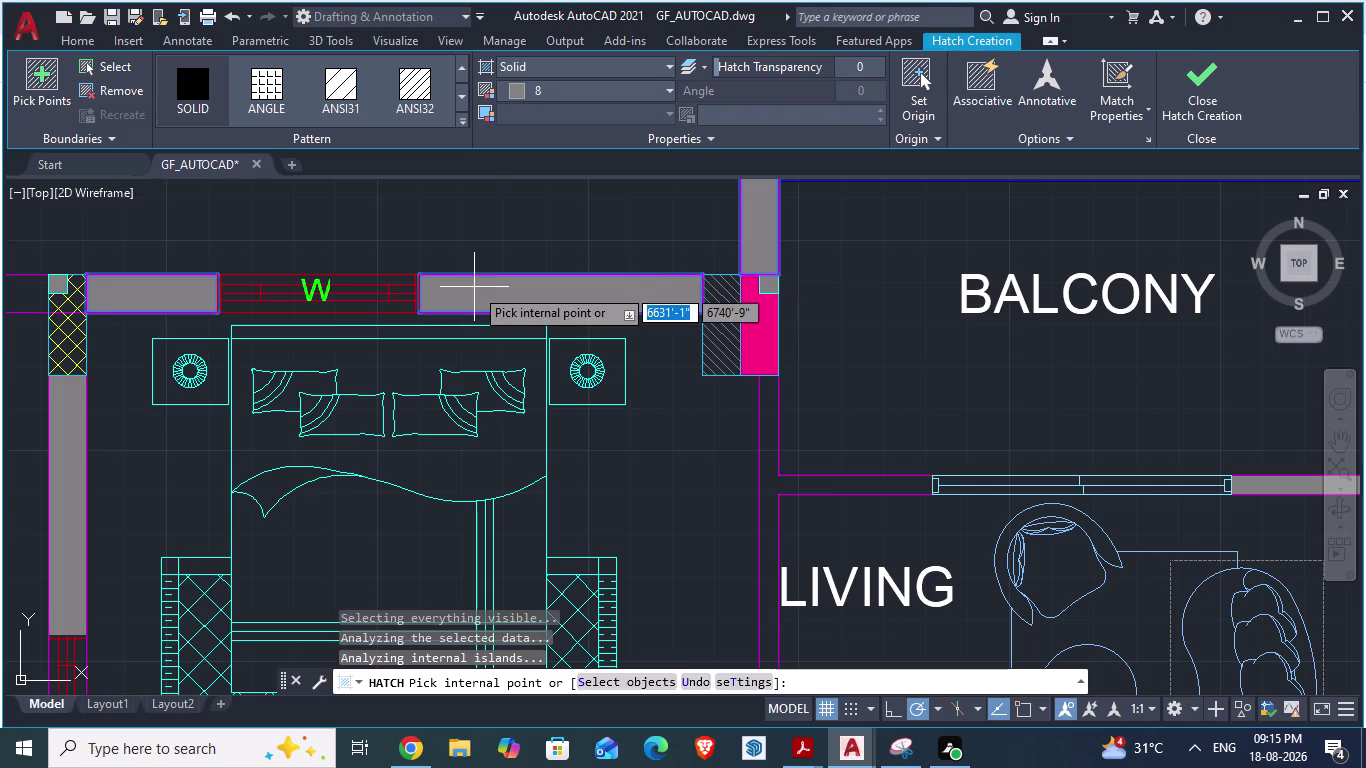
scroll(down, 3)
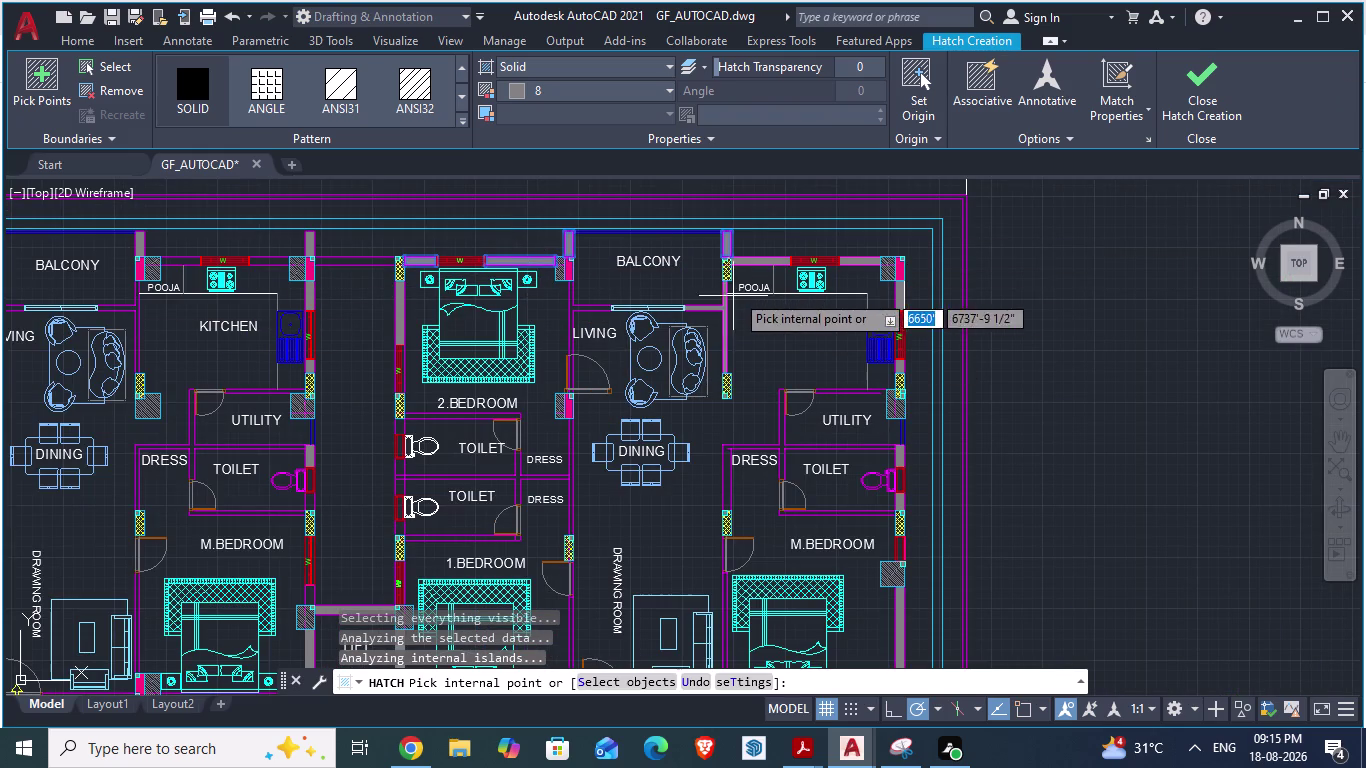
scroll(up, 3)
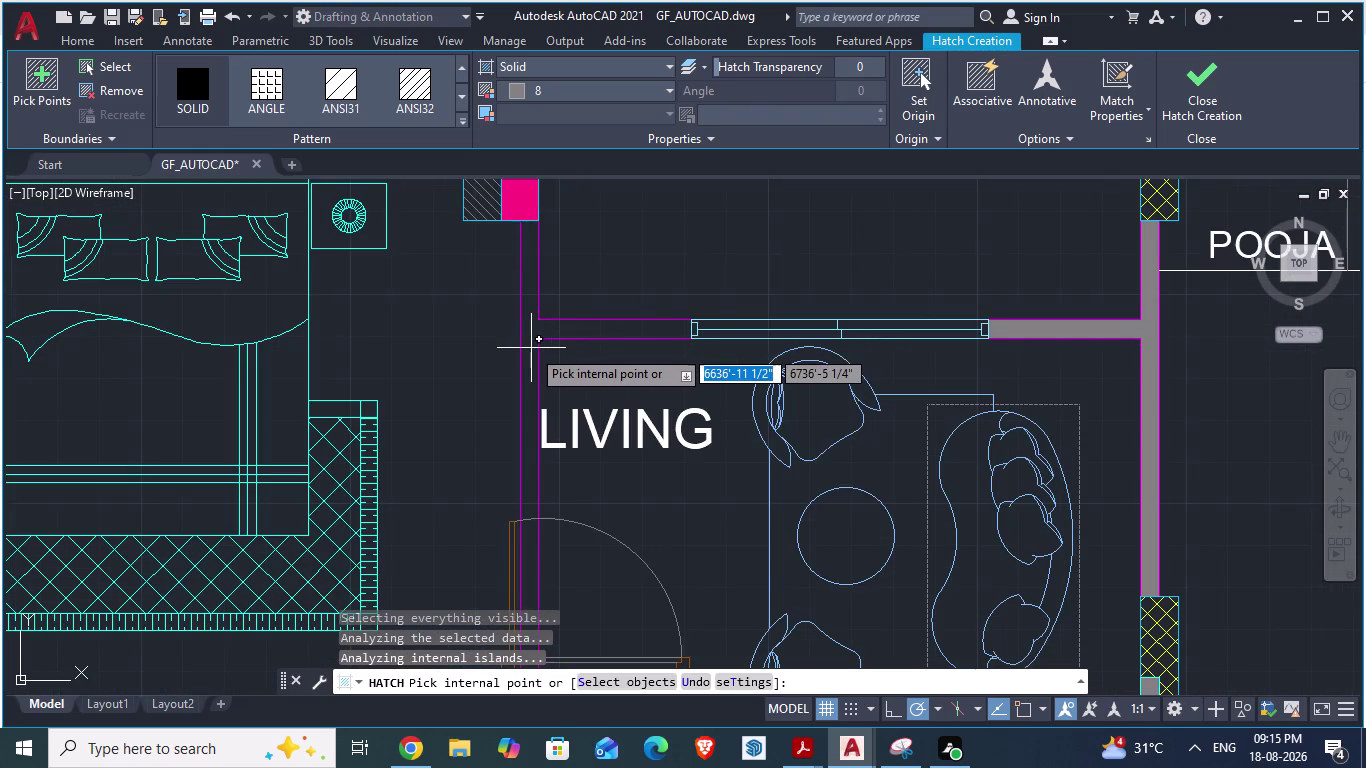
click(530, 349)
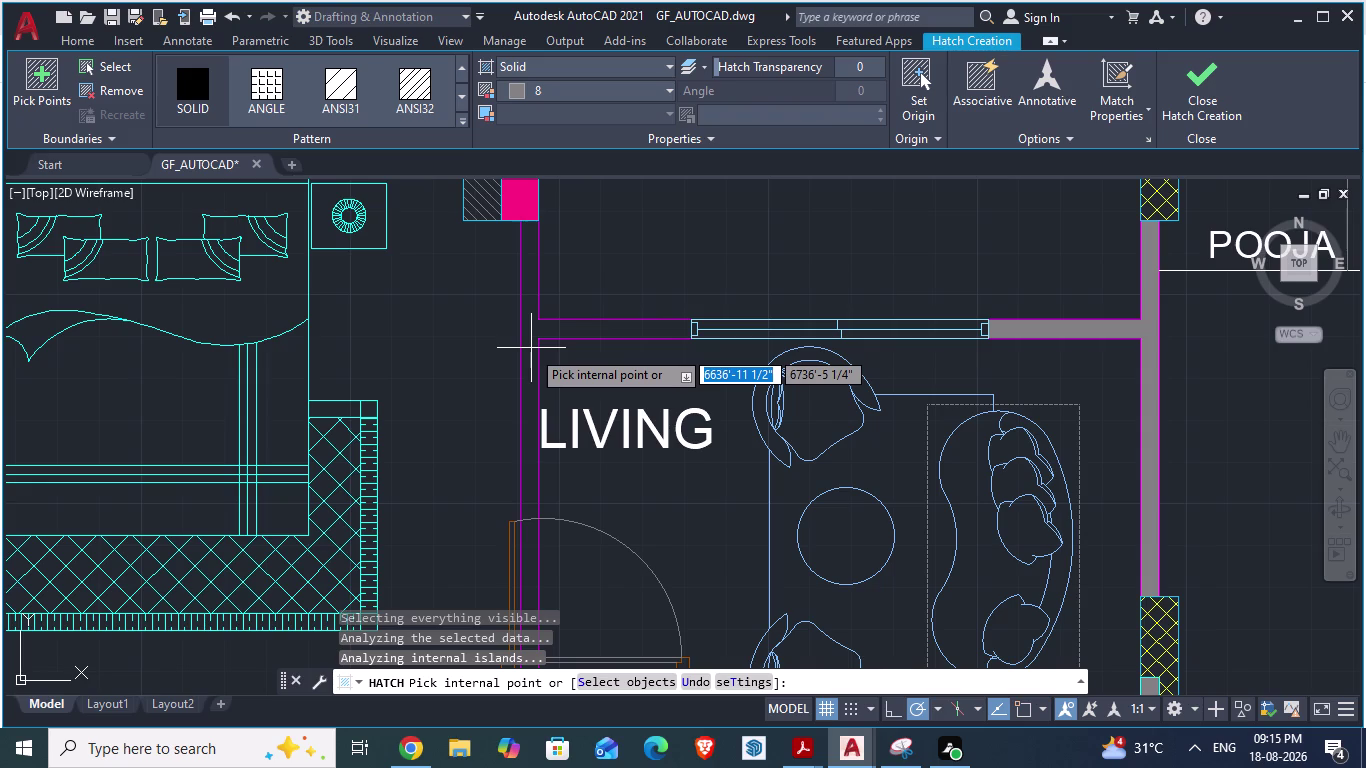
scroll(down, 3)
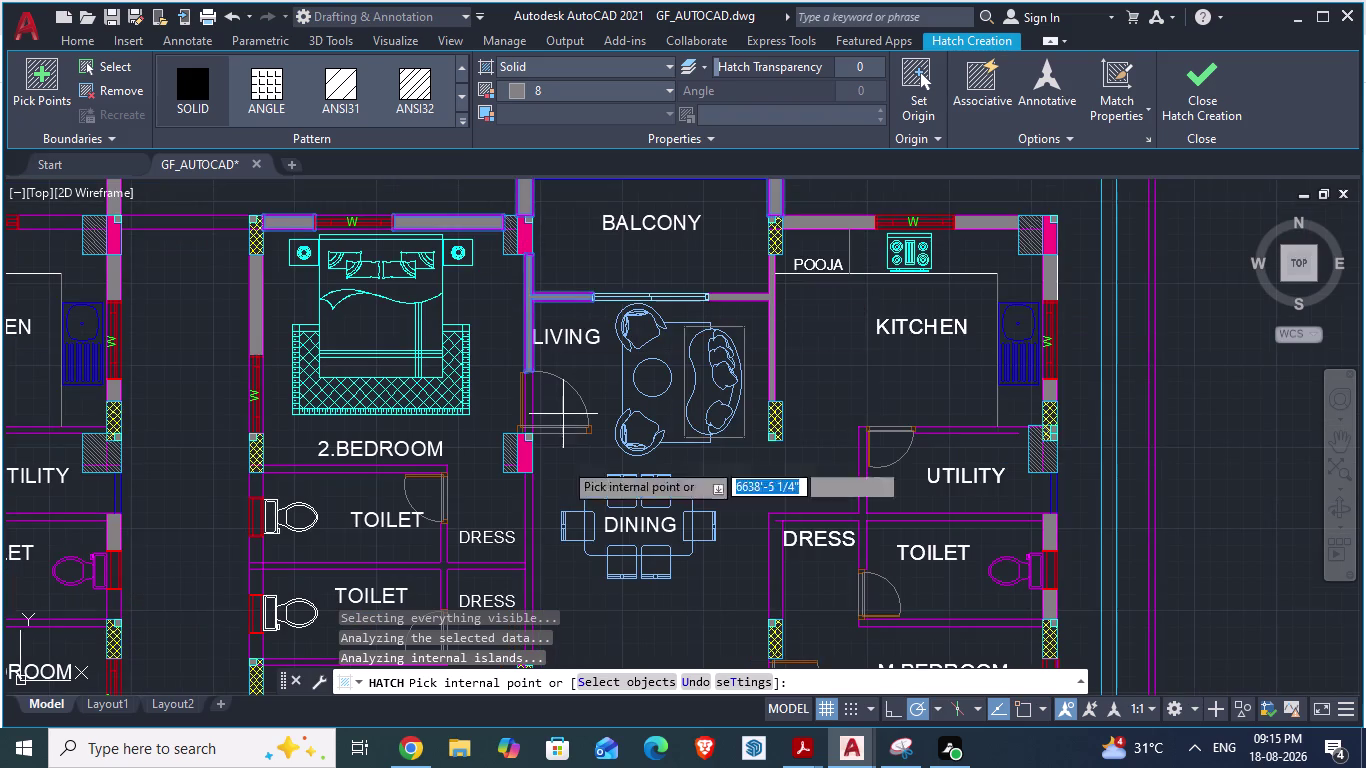
scroll(up, 3)
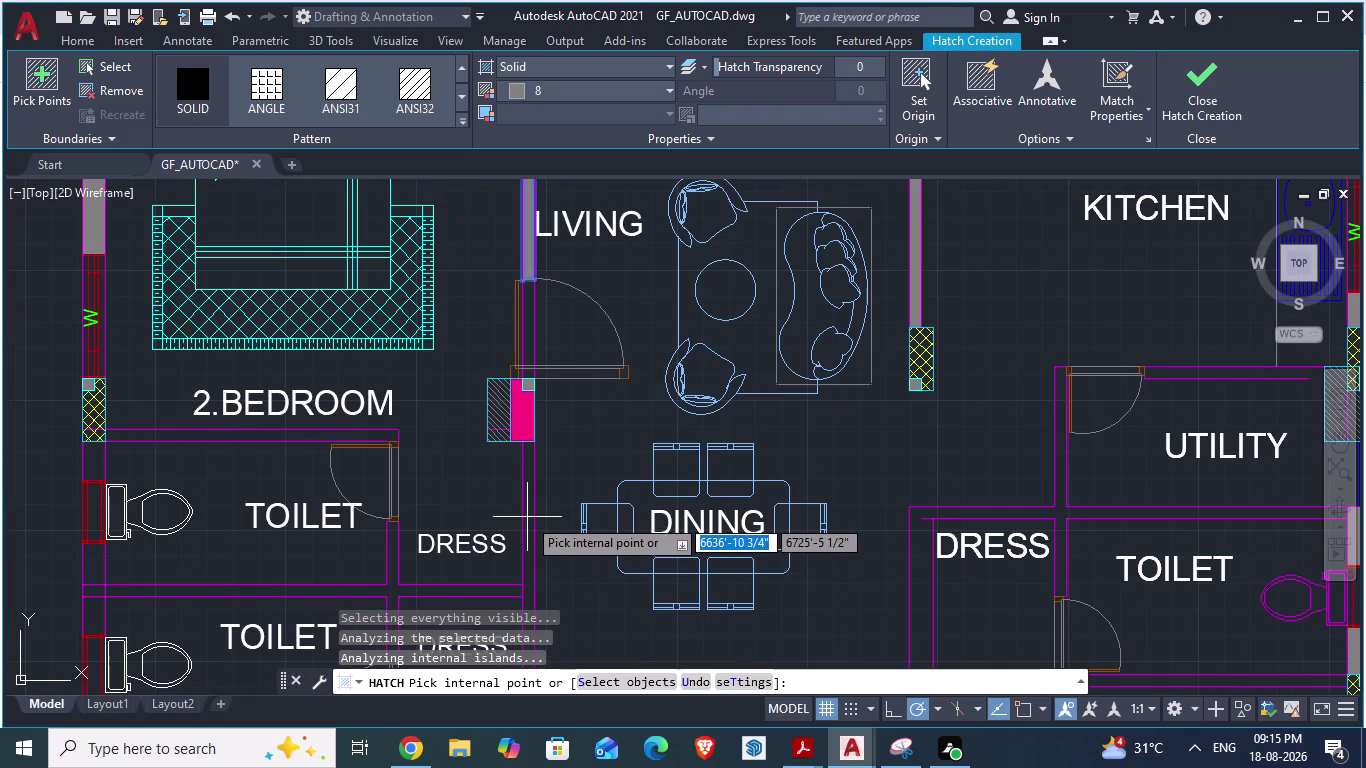
click(527, 517)
Switch over to the ARCH PLANS reference drawing.
scroll(down, 3)
scroll(down, 3)
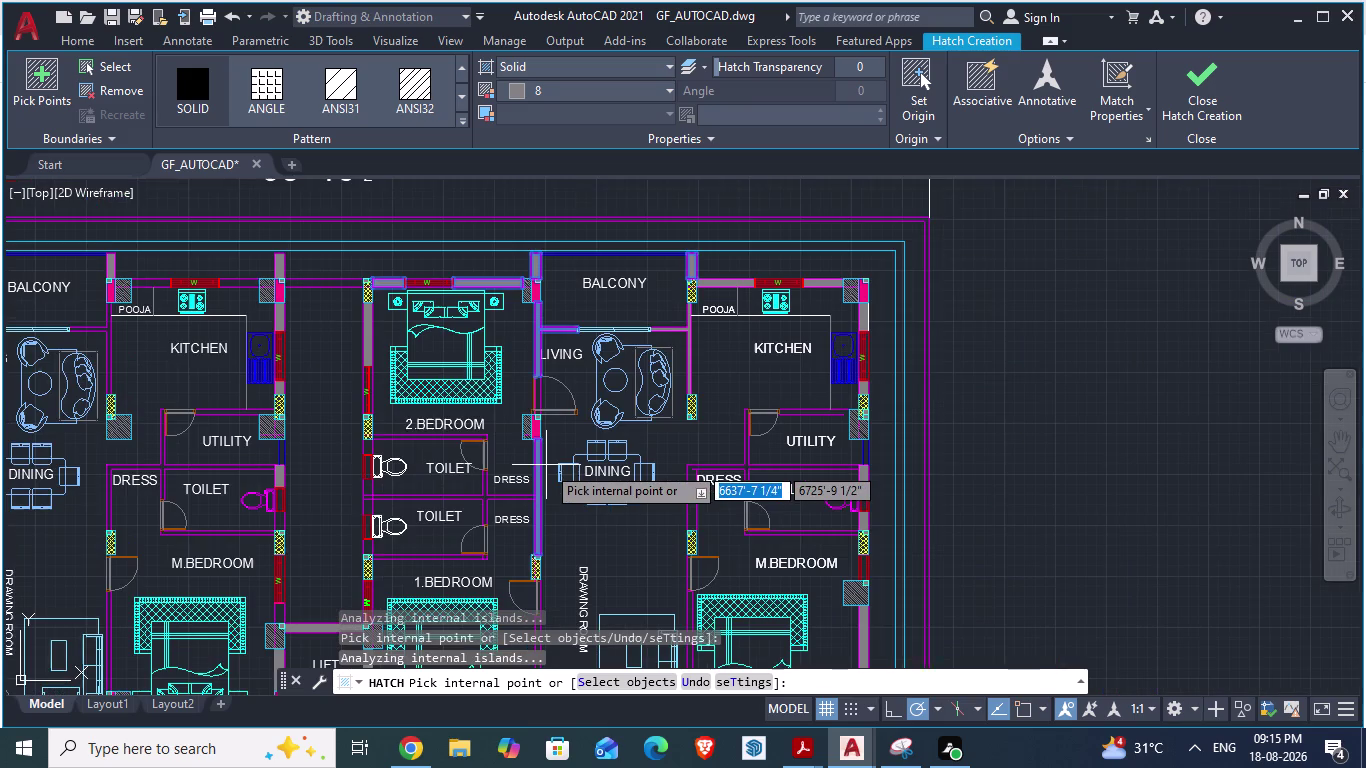
key(alt+Tab)
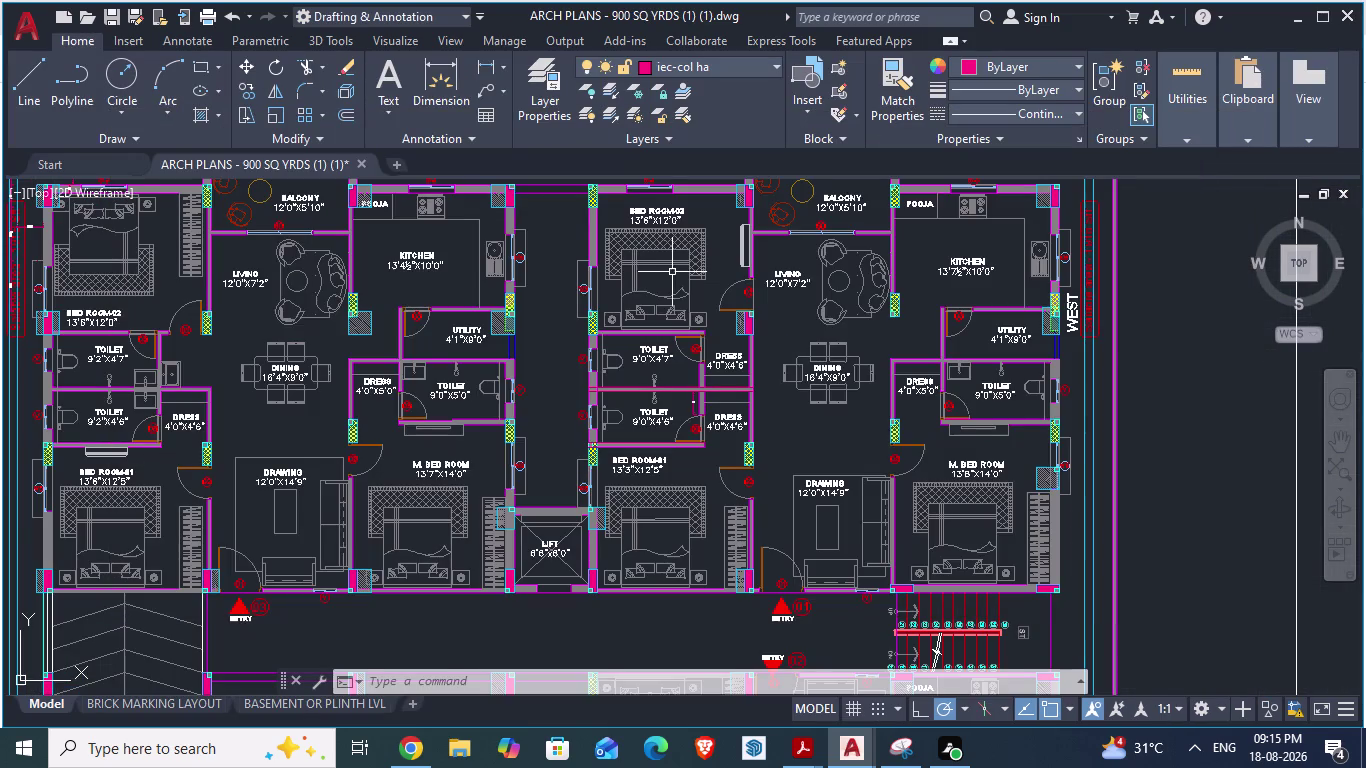
Zoom around the ARCH PLANS reference layout to study the walls.
scroll(up, 3)
scroll(down, 3)
scroll(up, 3)
scroll(up, 3)
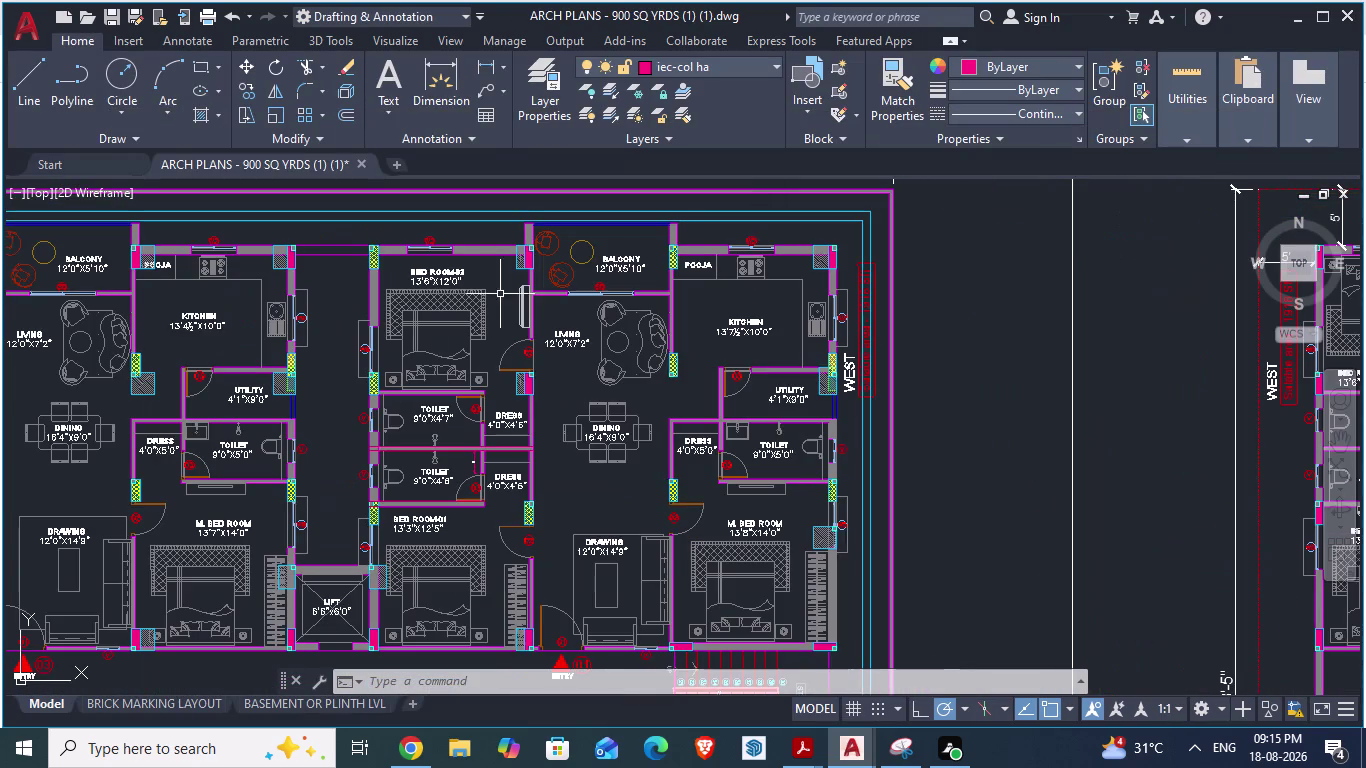
scroll(down, 3)
scroll(up, 3)
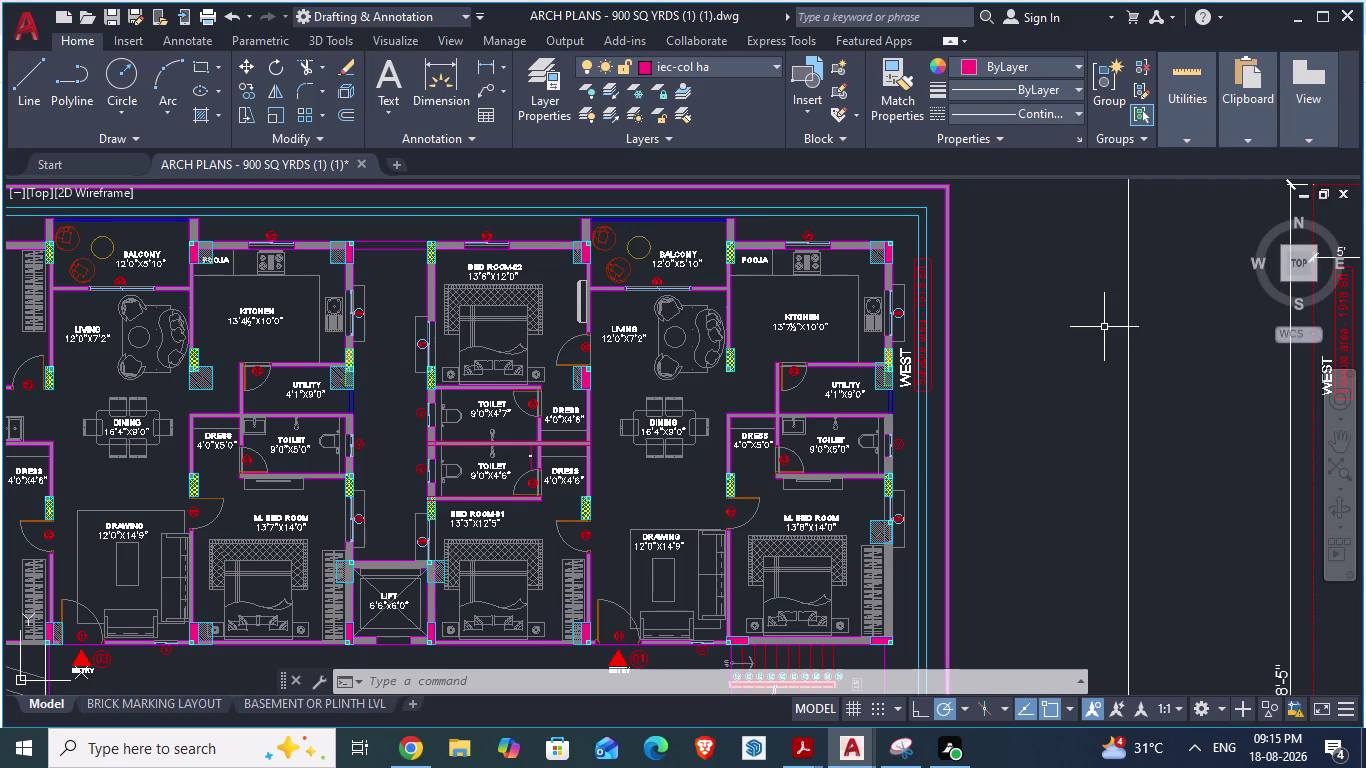
Toggle between ARCH PLANS and GF_AUTOCAD to compare them, ending on GF_AUTOCAD.
key(alt+Tab)
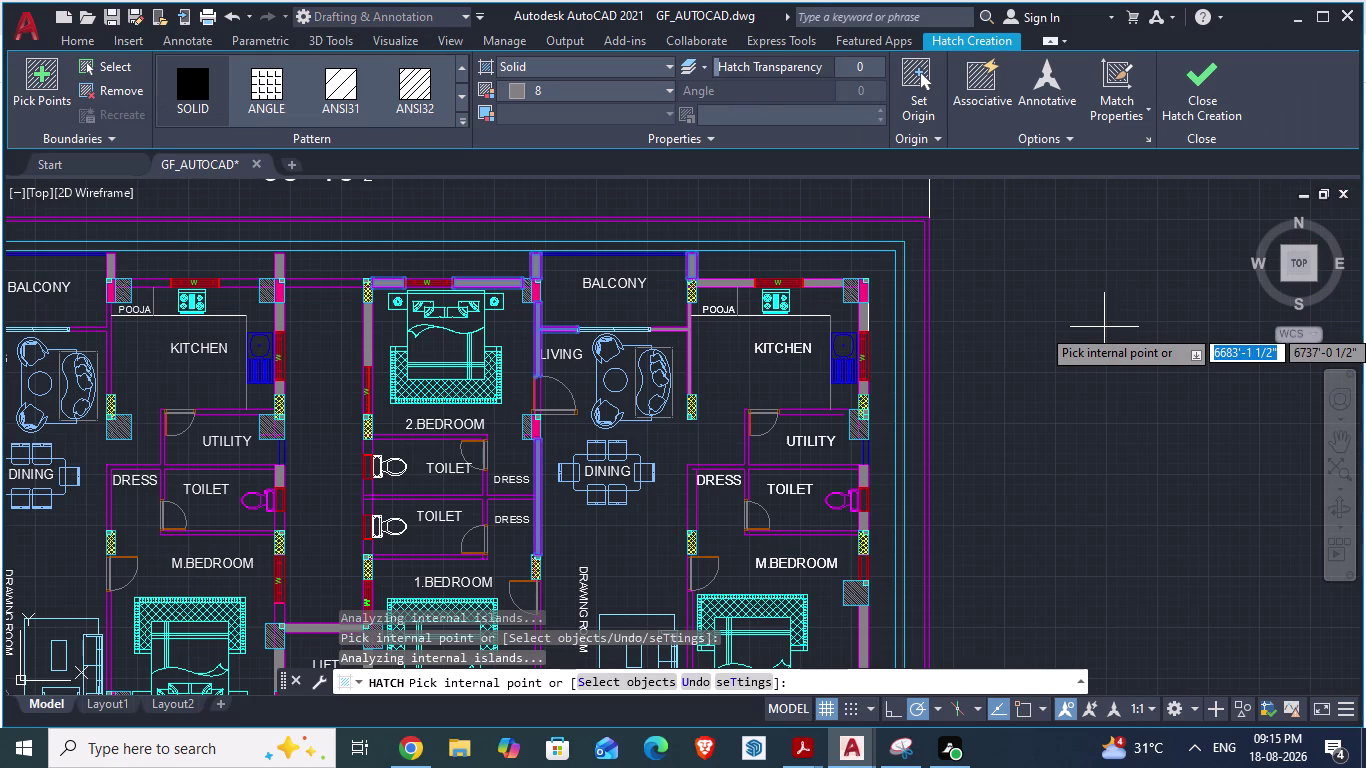
key(alt+Tab)
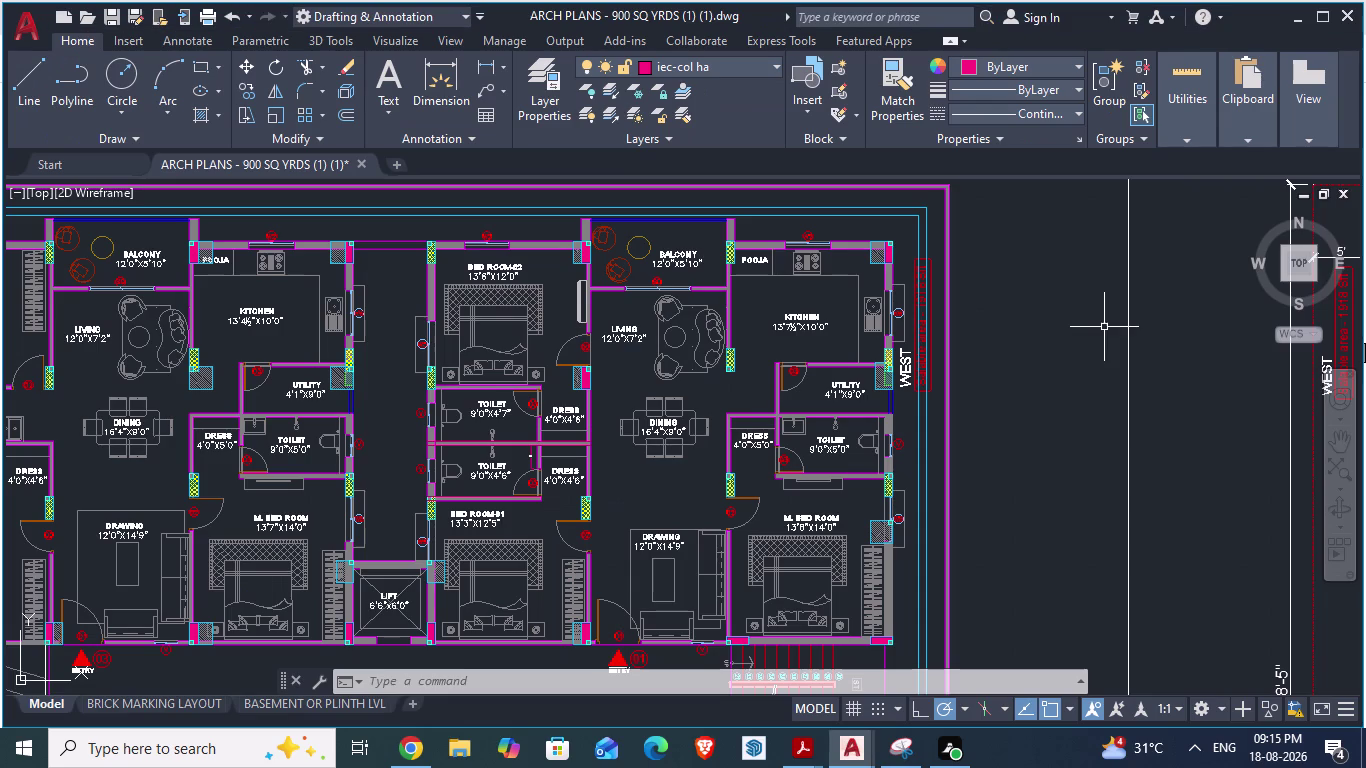
key(alt+Tab)
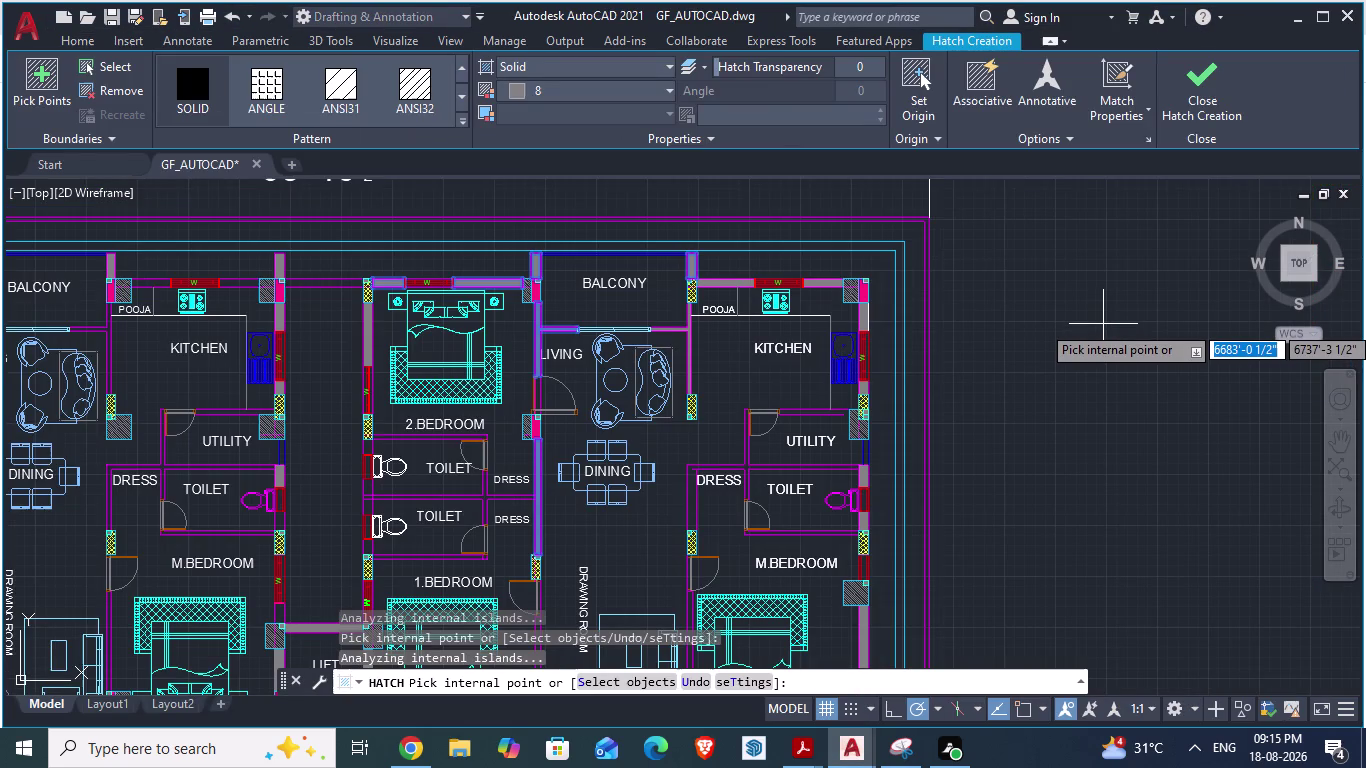
key(alt+Tab)
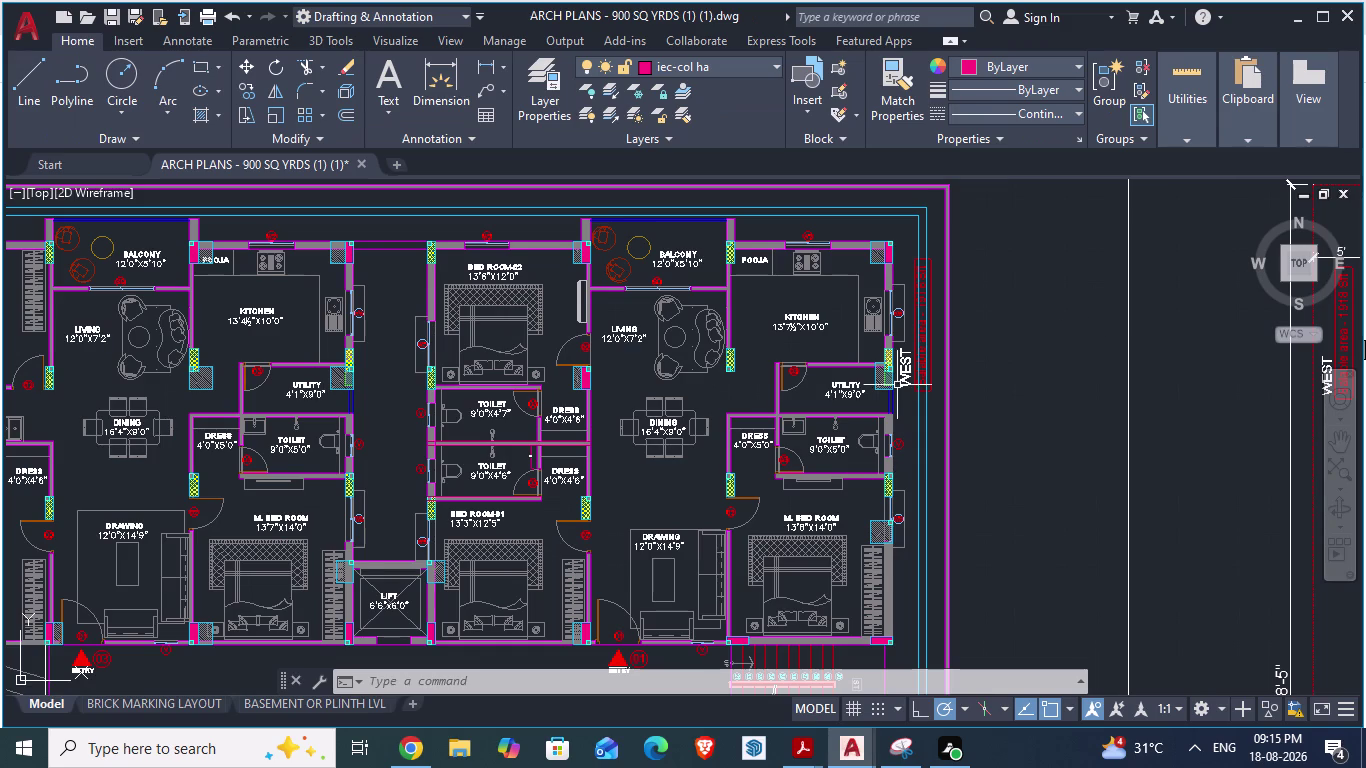
scroll(up, 3)
key(alt+Tab)
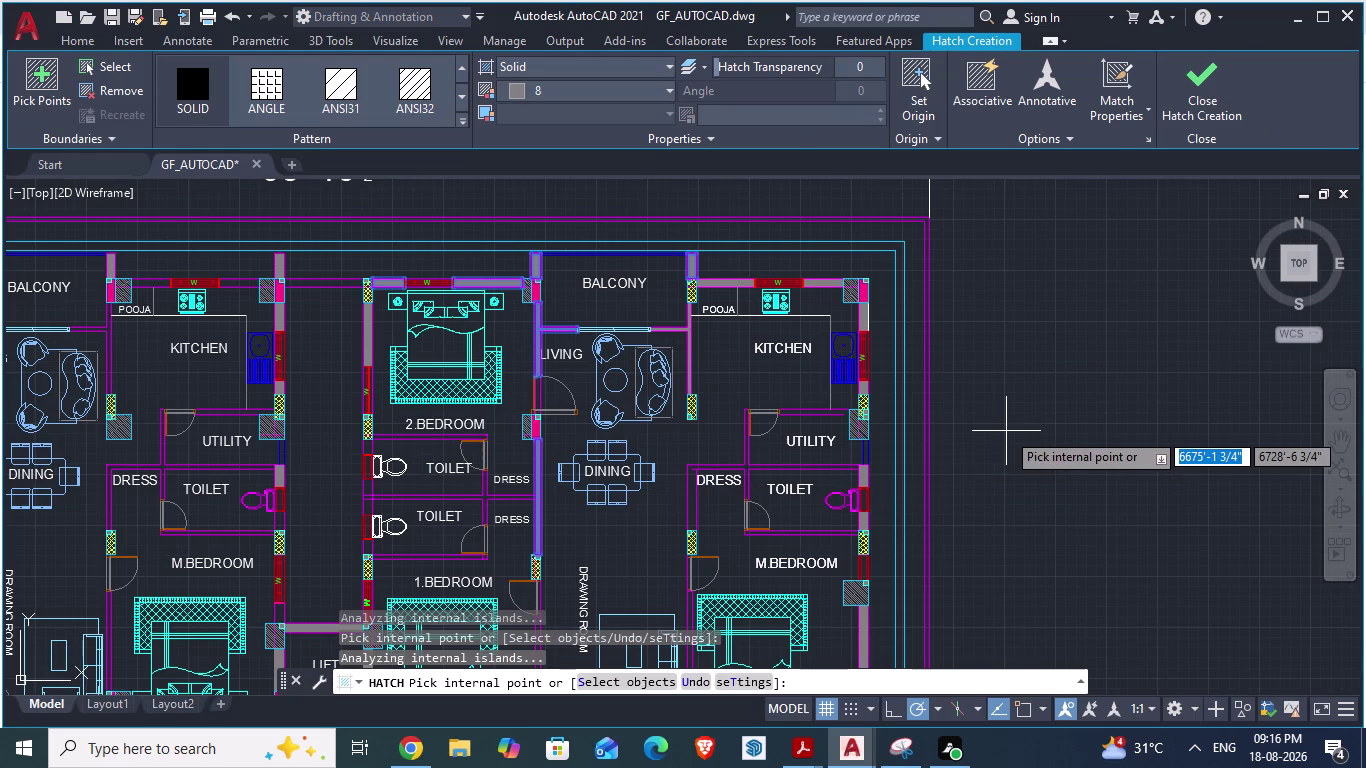
key(alt+Tab)
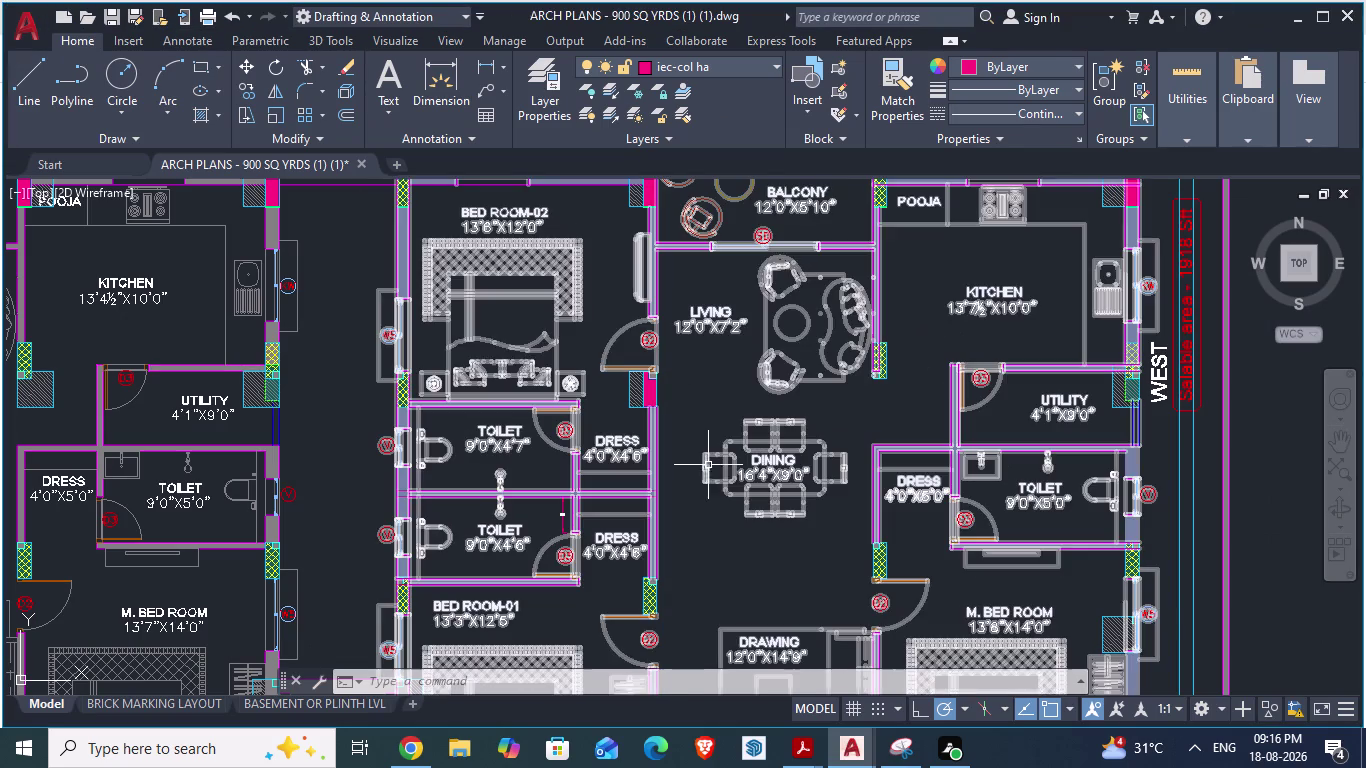
scroll(down, 3)
key(alt+Tab)
scroll(up, 3)
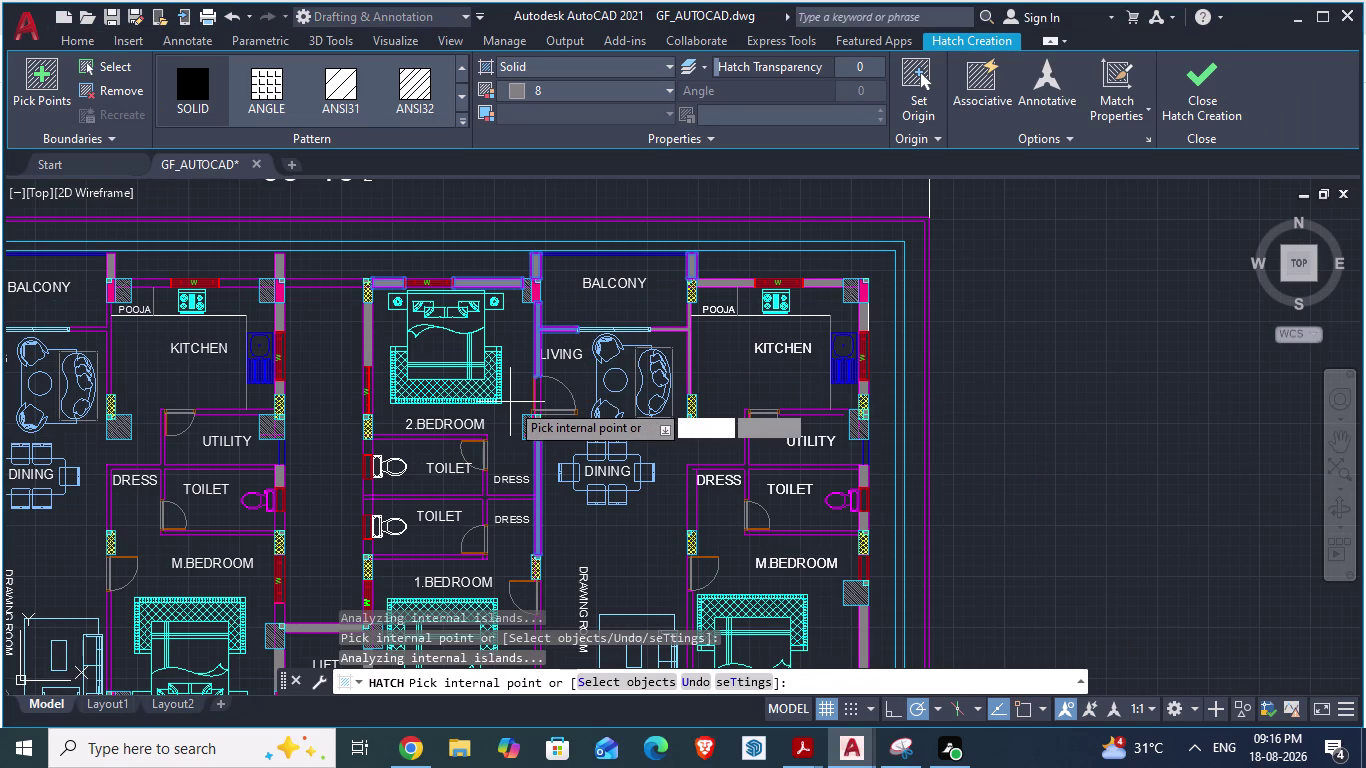
Cancel the pending gray wall hatch.
scroll(up, 3)
scroll(up, 3)
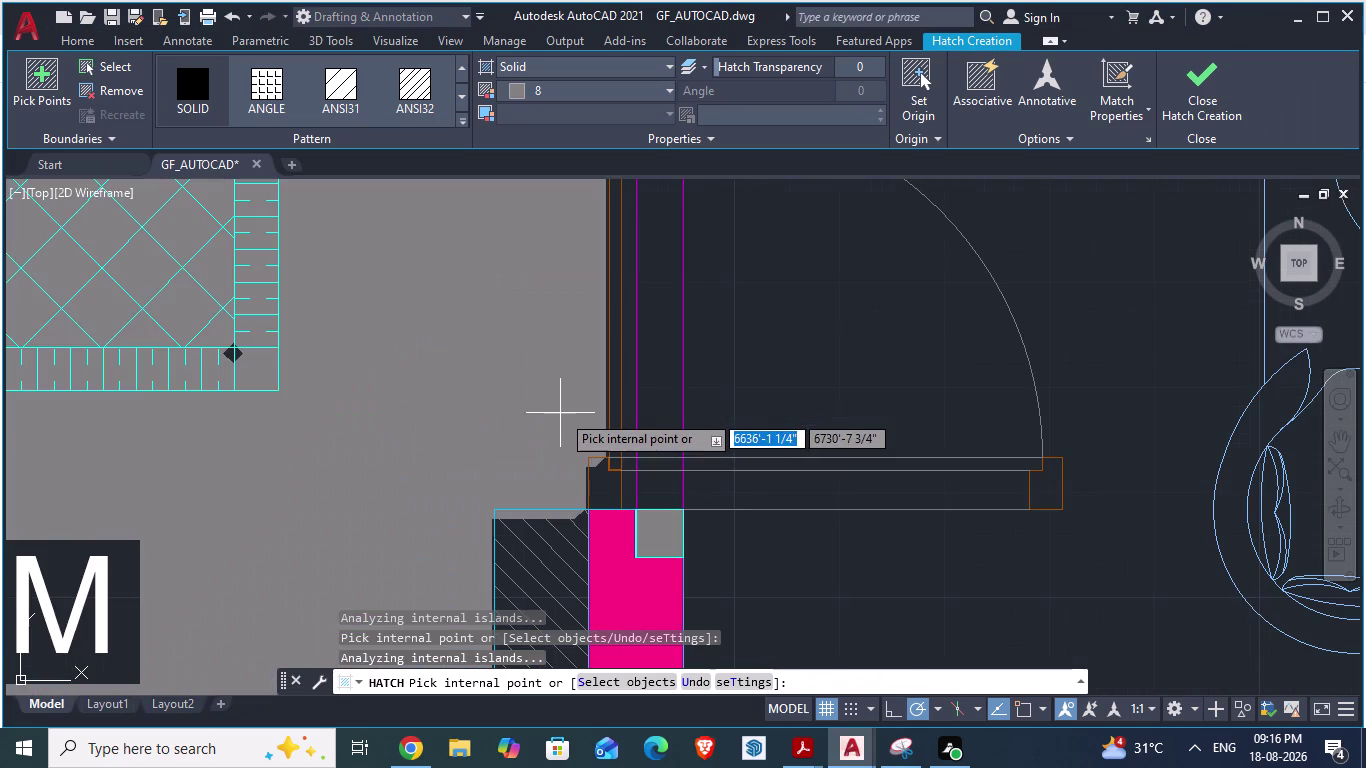
key(Escape)
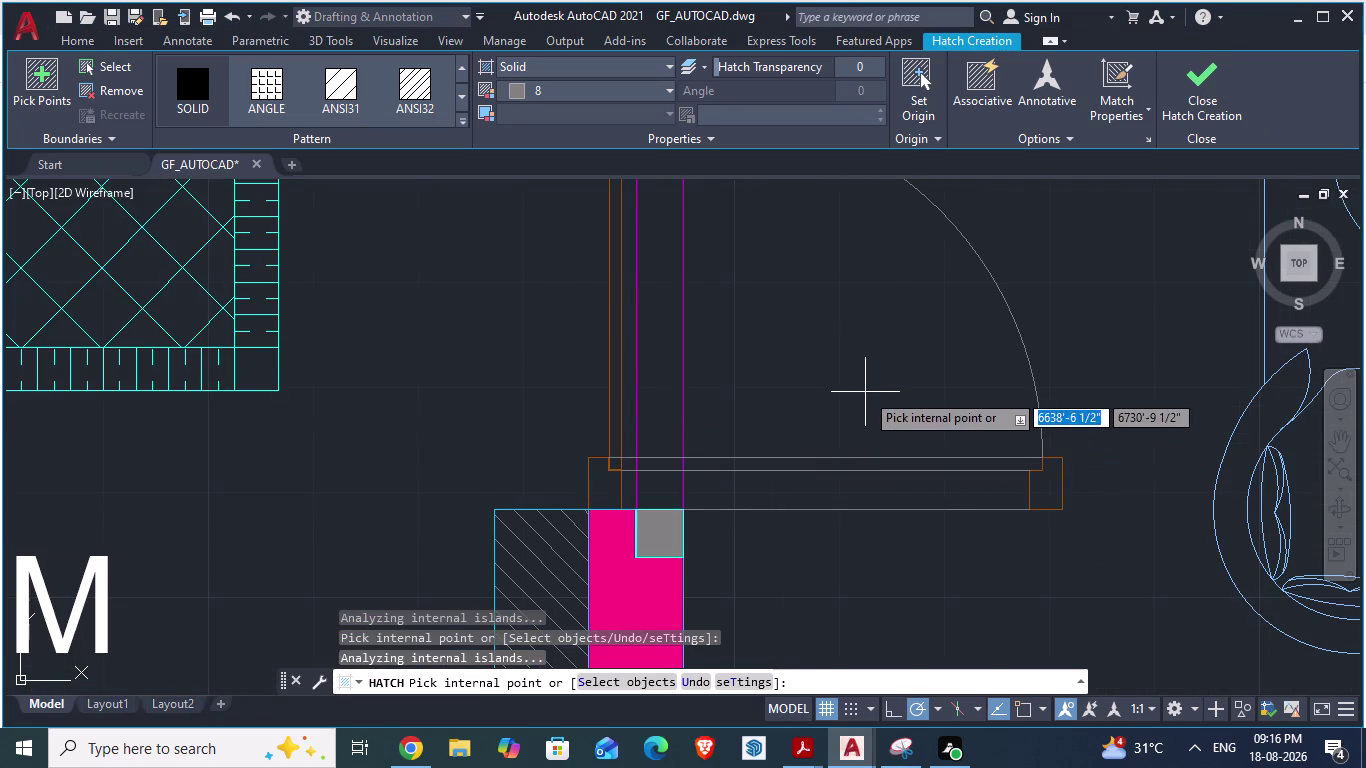
Select the door block between 2.BEDROOM and LIVING.
scroll(down, 3)
scroll(down, 3)
scroll(up, 3)
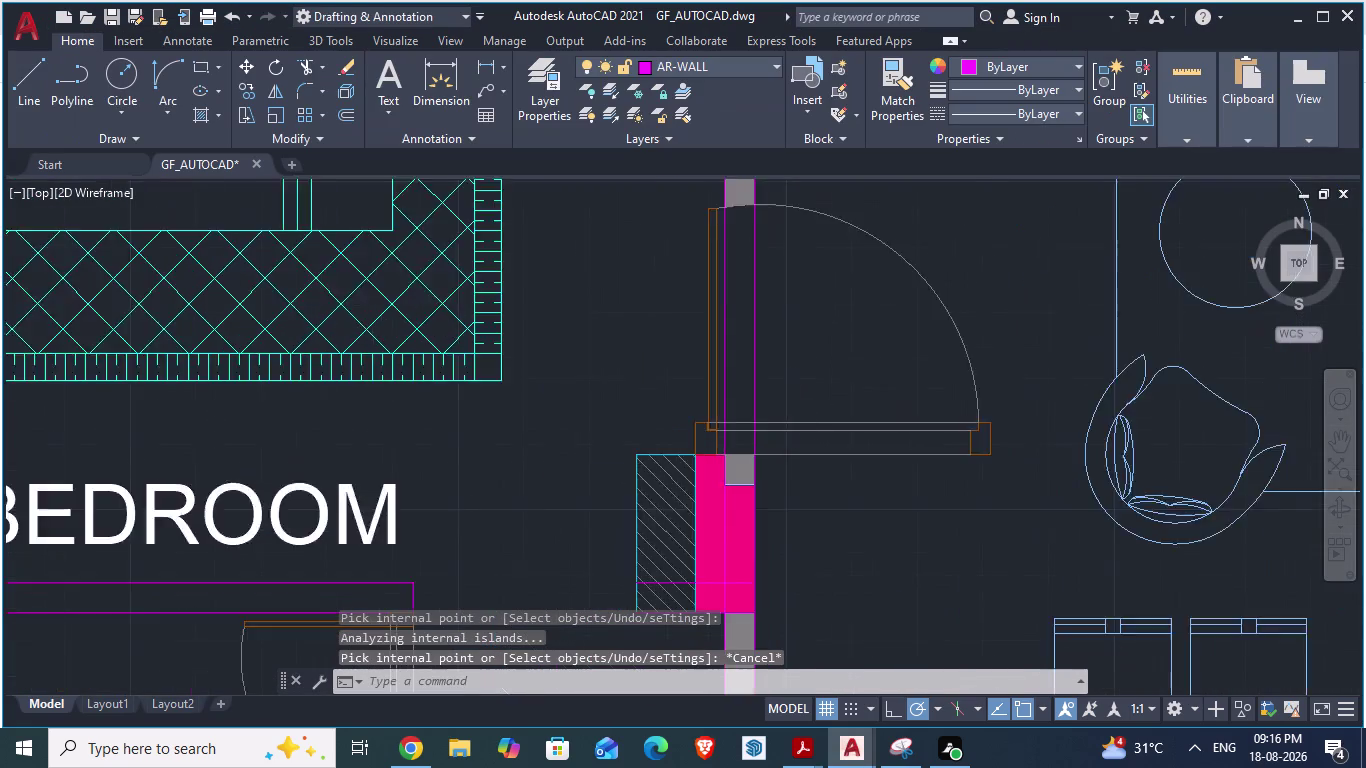
scroll(up, 3)
scroll(down, 3)
click(781, 432)
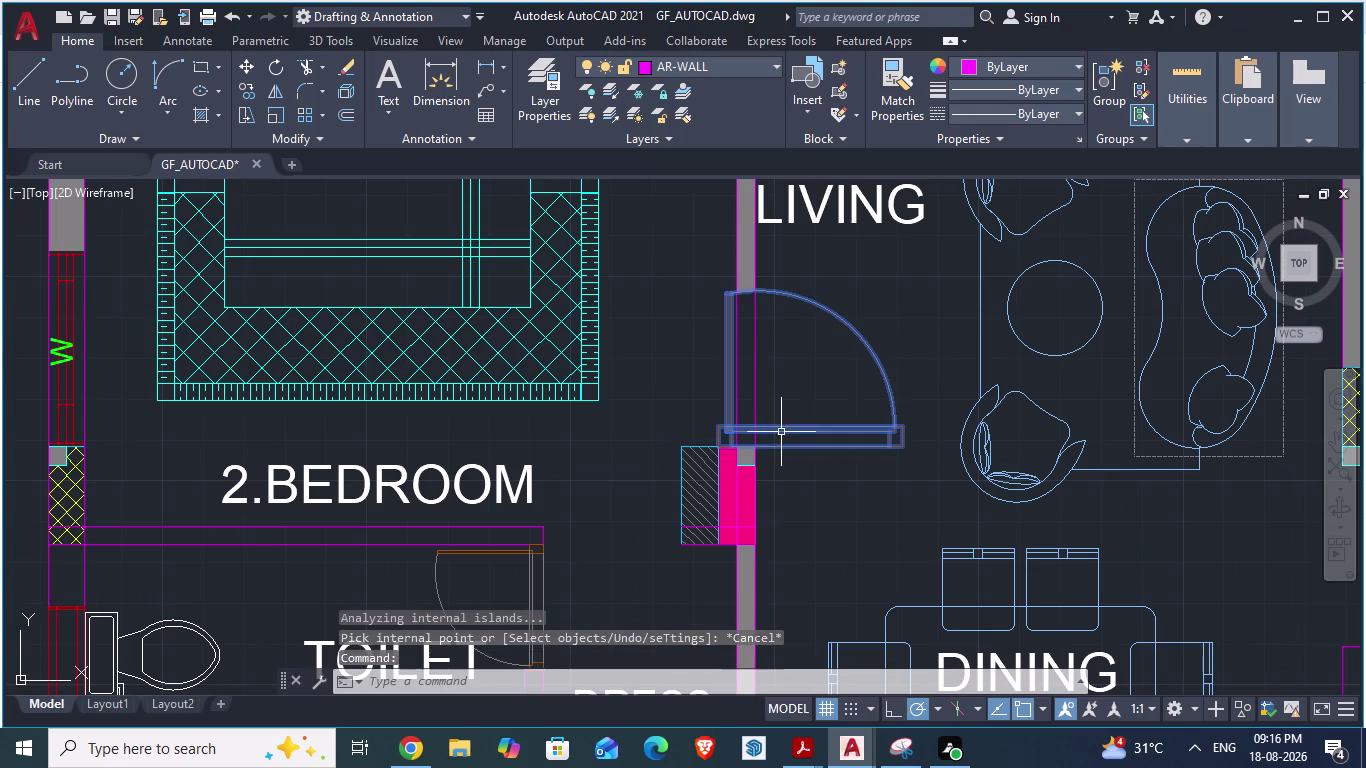
scroll(up, 3)
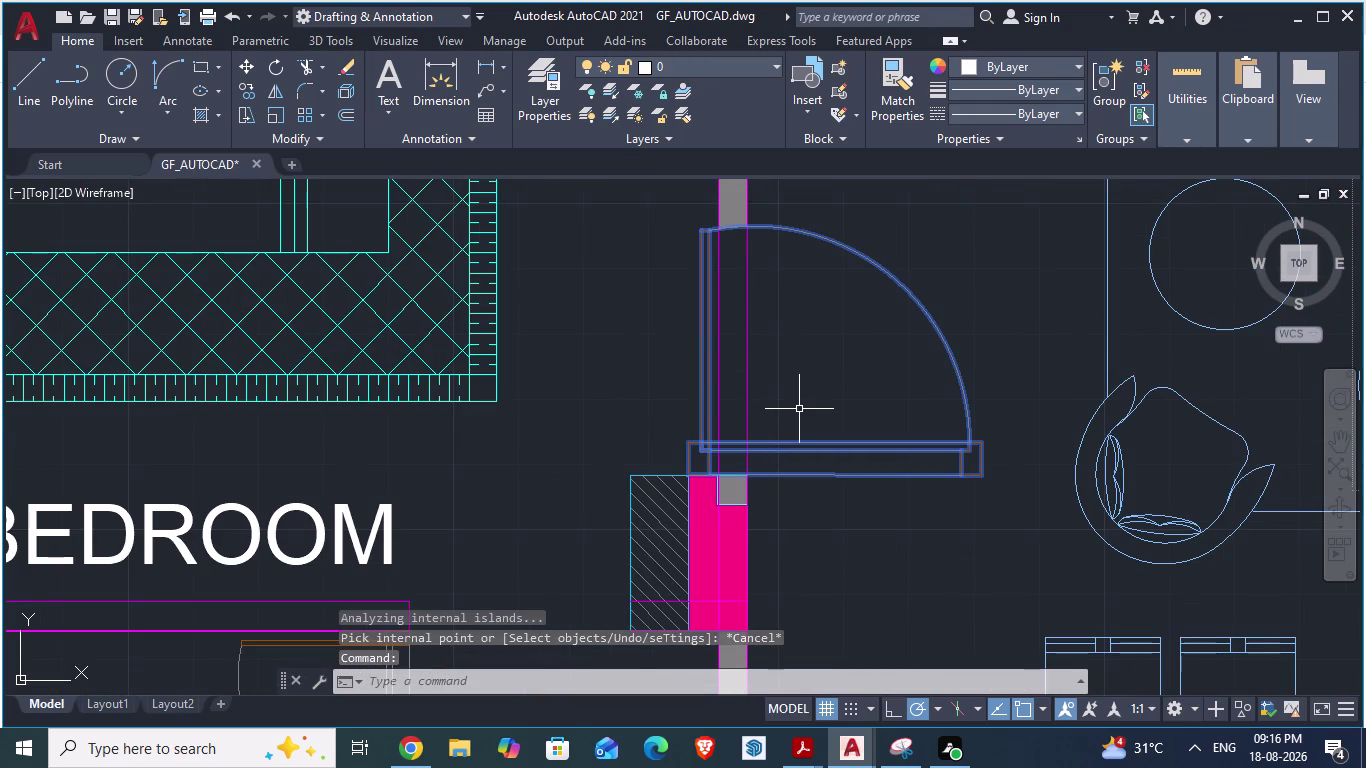
Rotate the door 180° about its hinge point with RO.
key(r)
key(o)
key(Return)
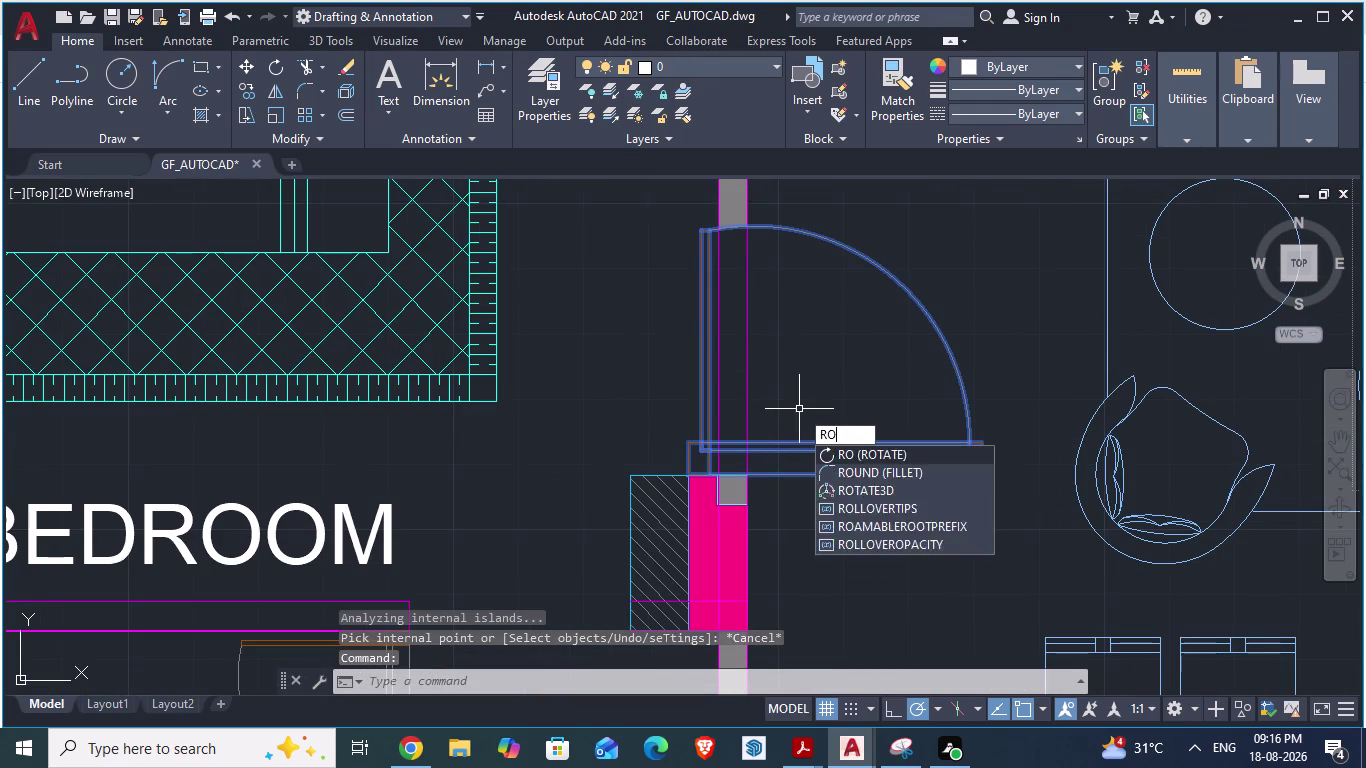
click(704, 234)
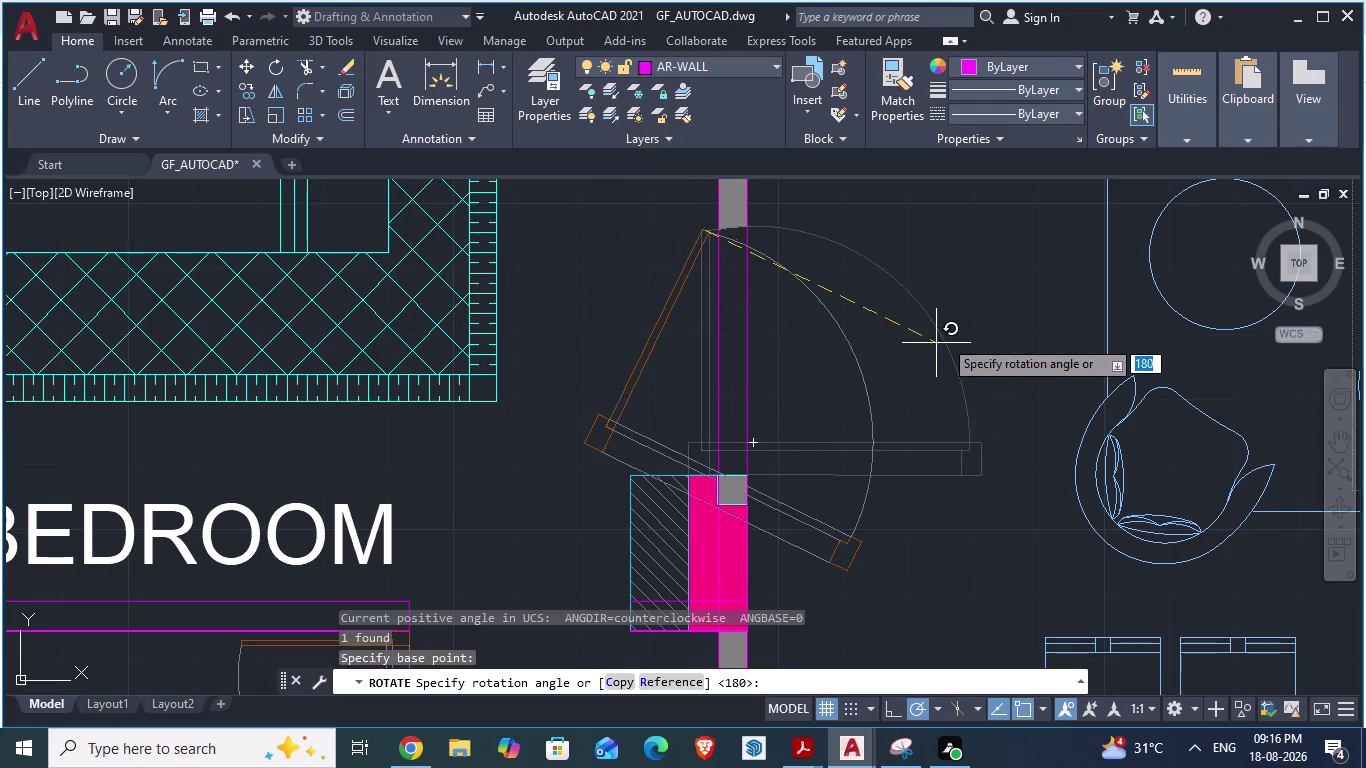
scroll(down, 3)
scroll(down, 3)
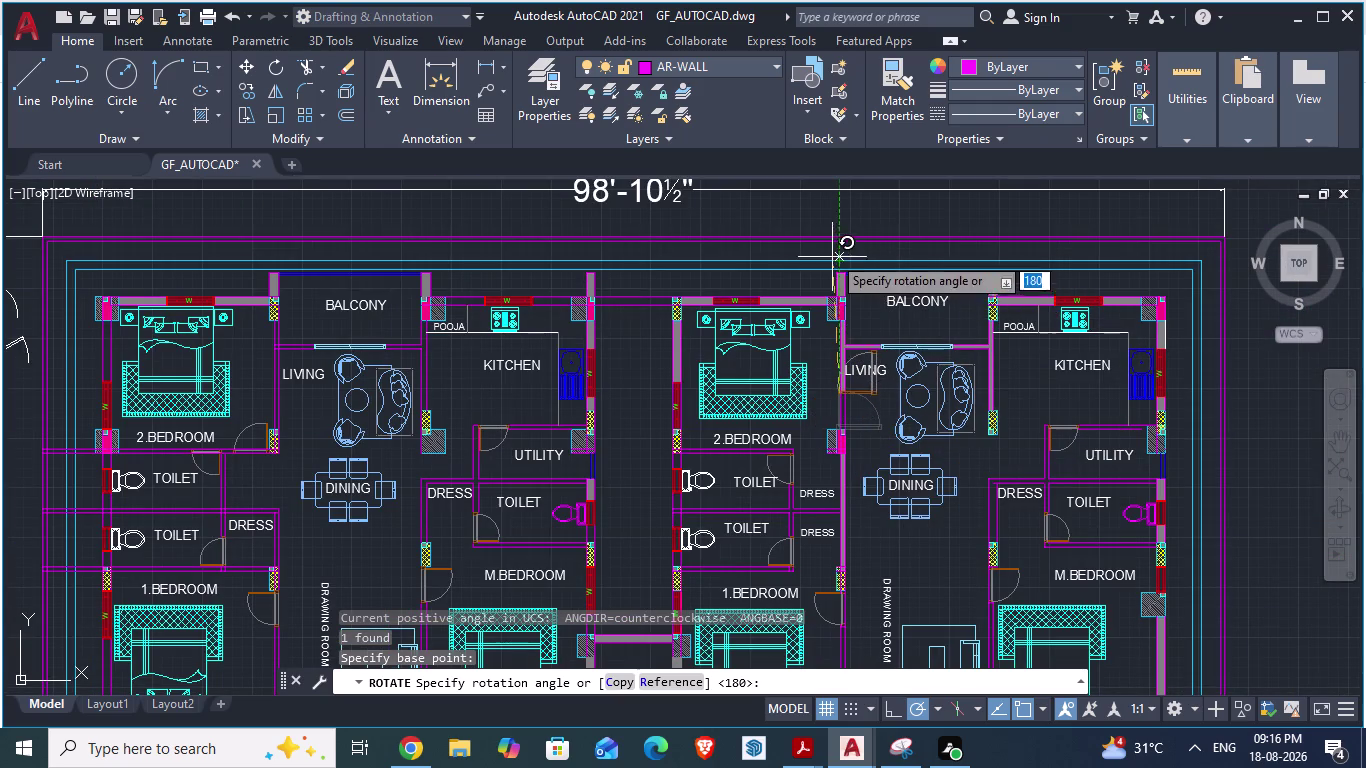
click(838, 228)
scroll(up, 3)
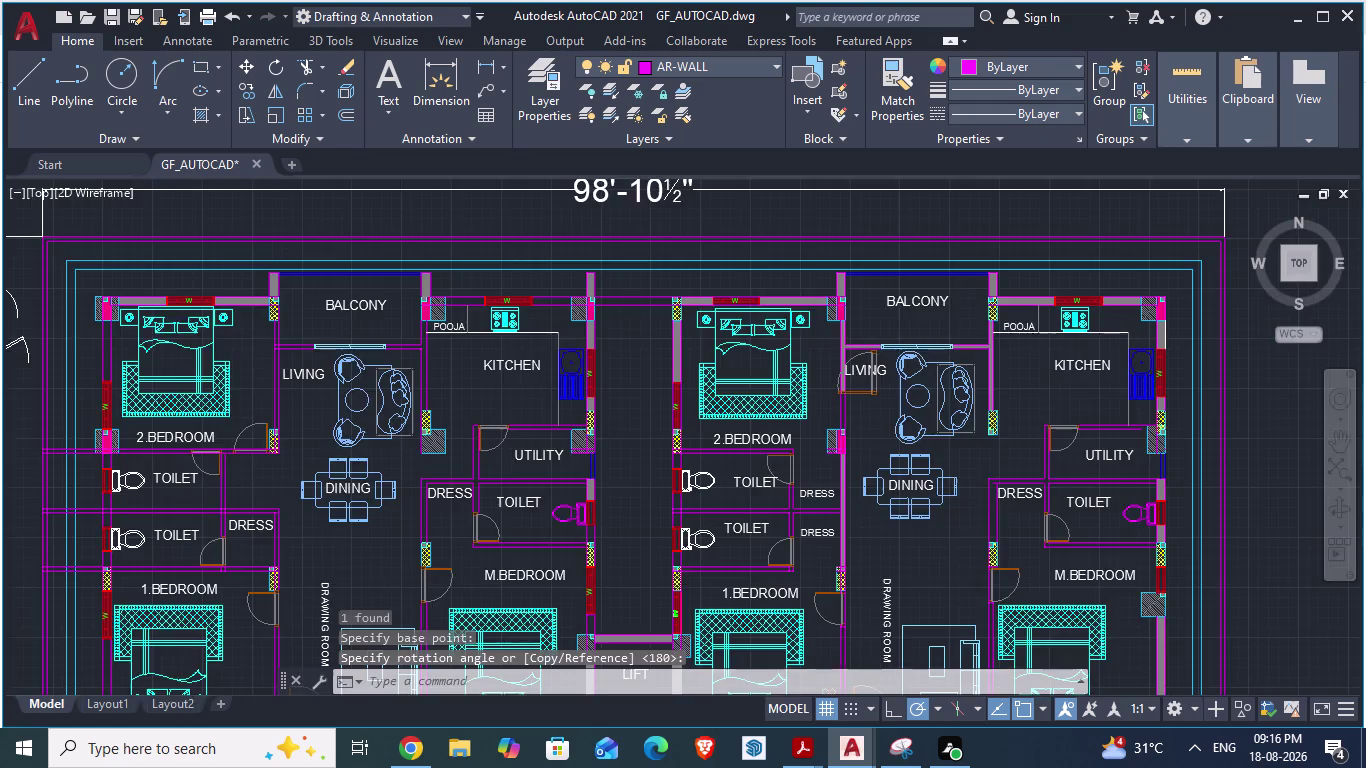
scroll(up, 3)
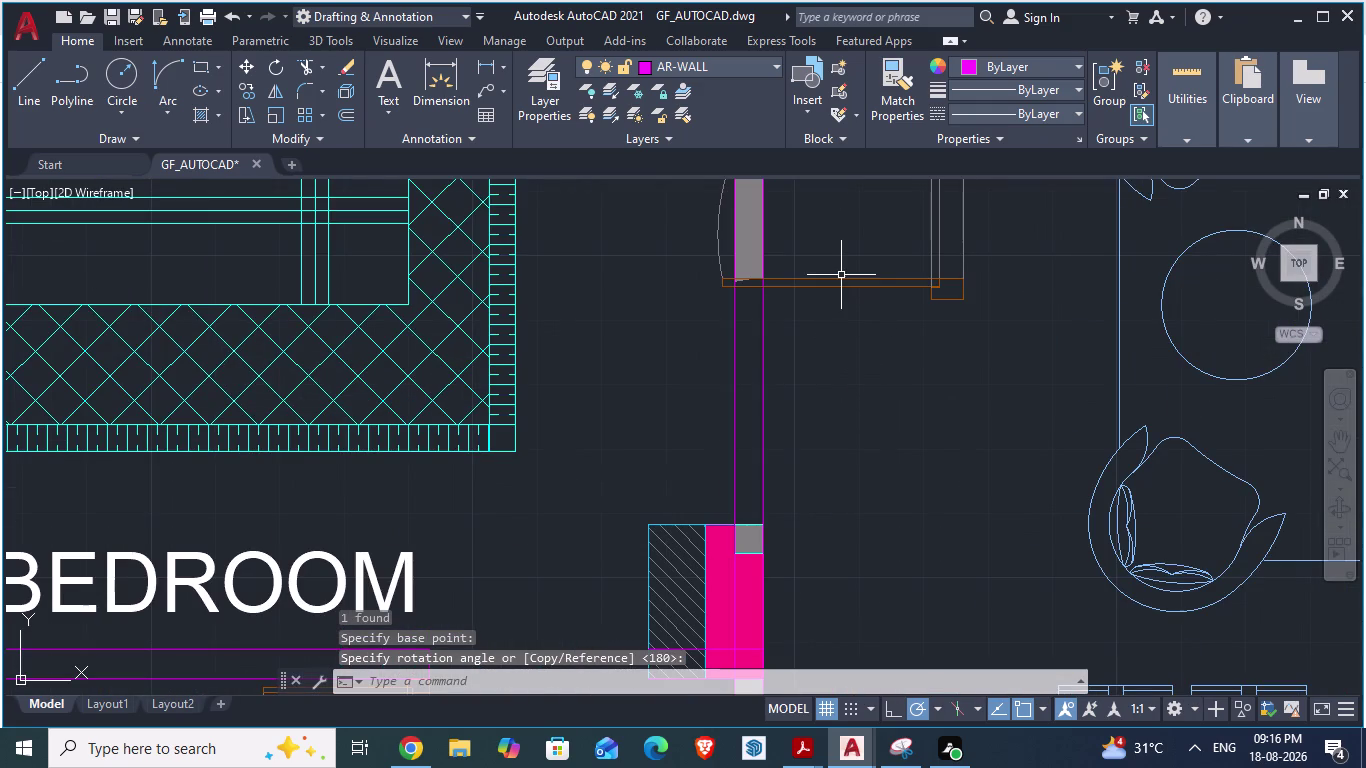
click(840, 276)
Move the rotated door from its frame corner onto the wall opening's corner.
key(m)
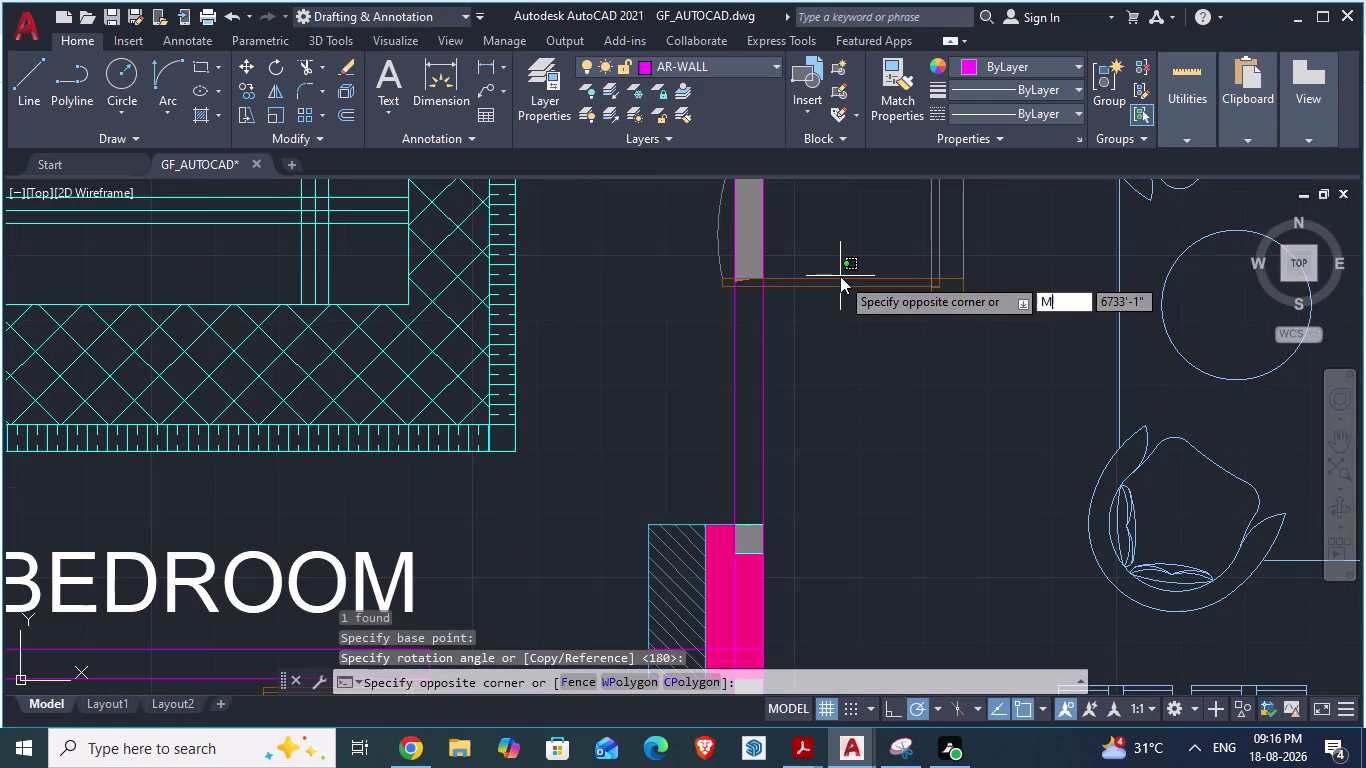
key(Return)
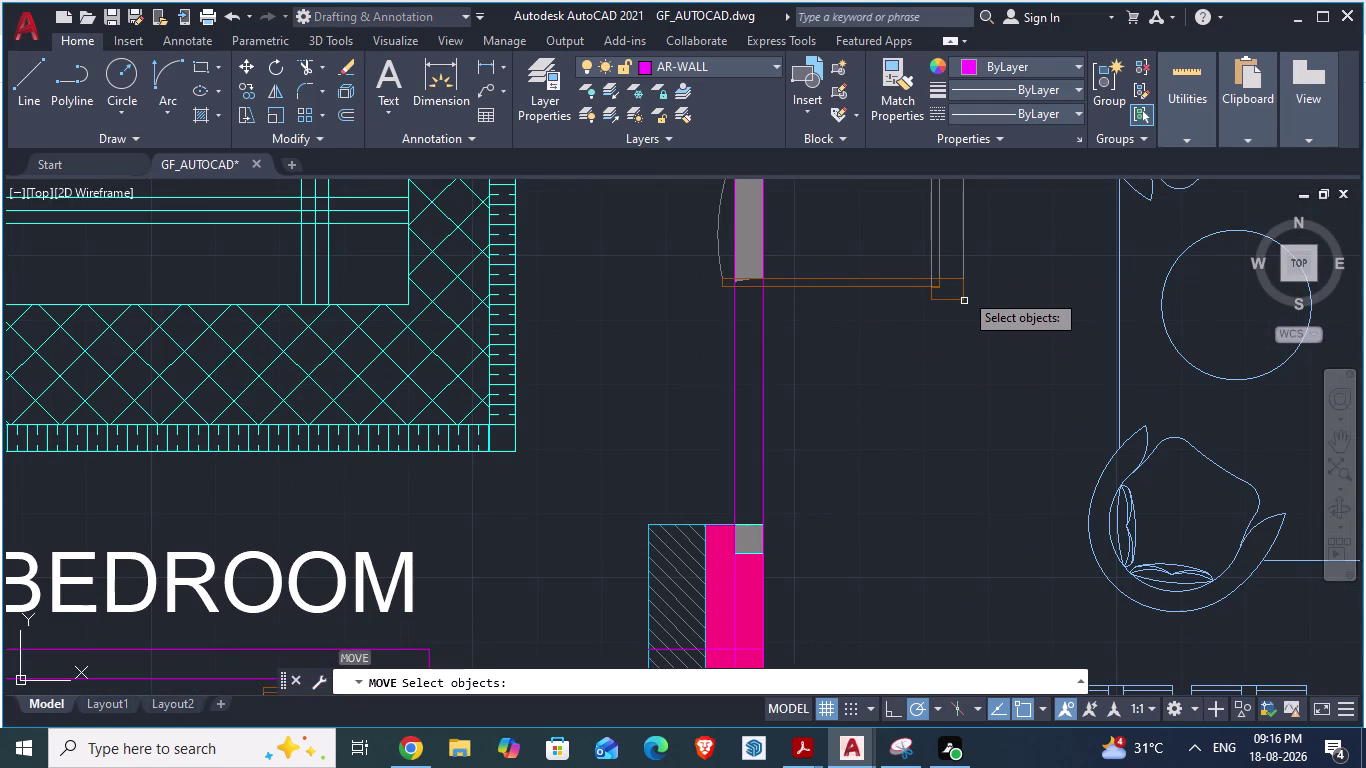
click(964, 283)
key(Return)
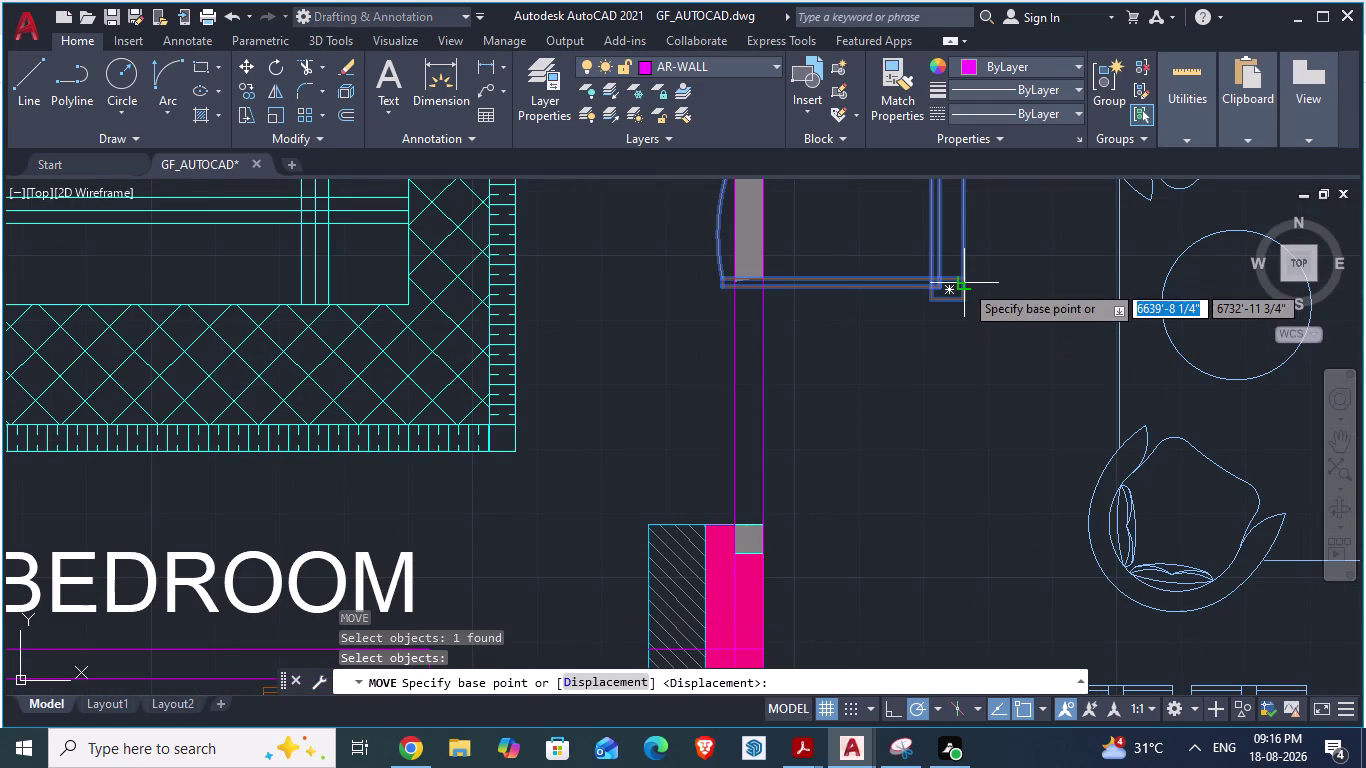
scroll(up, 3)
drag(951, 321, 661, 526)
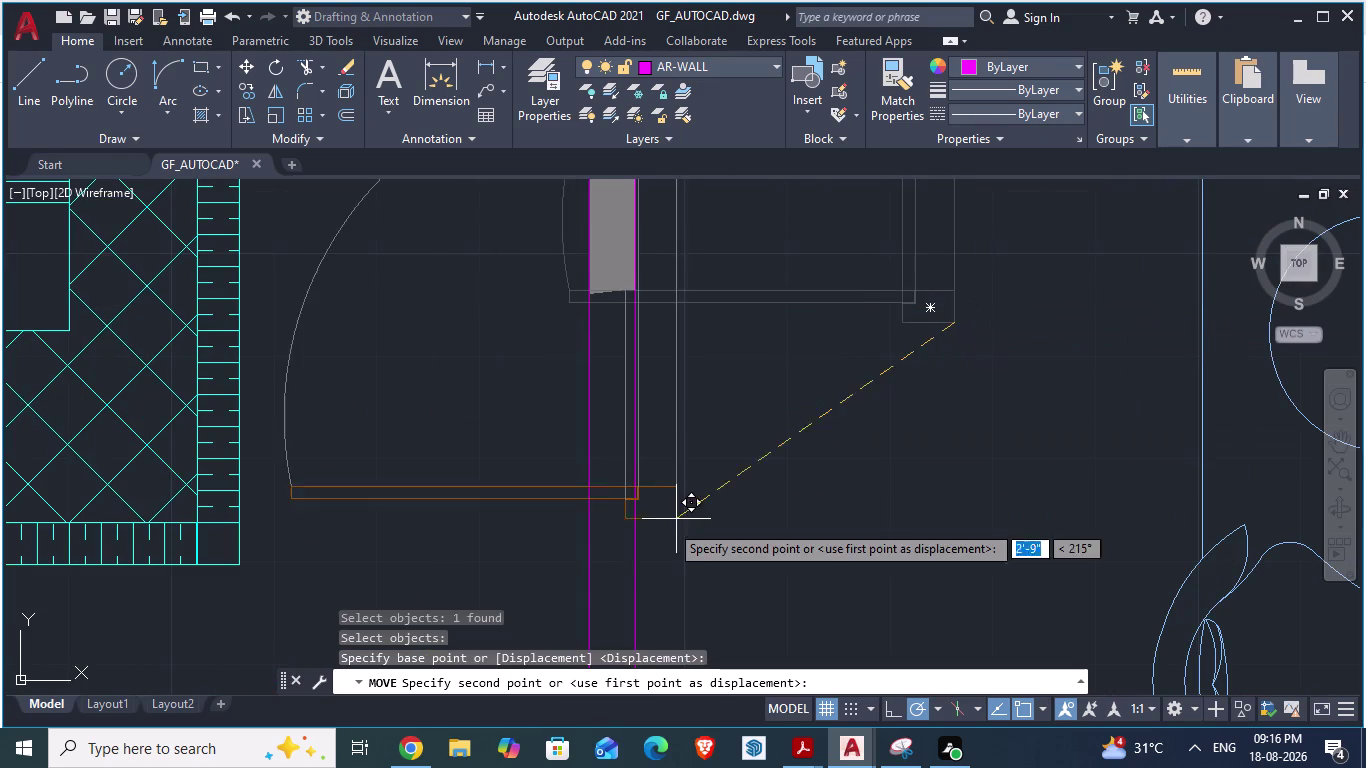
drag(661, 526, 643, 542)
scroll(down, 3)
scroll(up, 3)
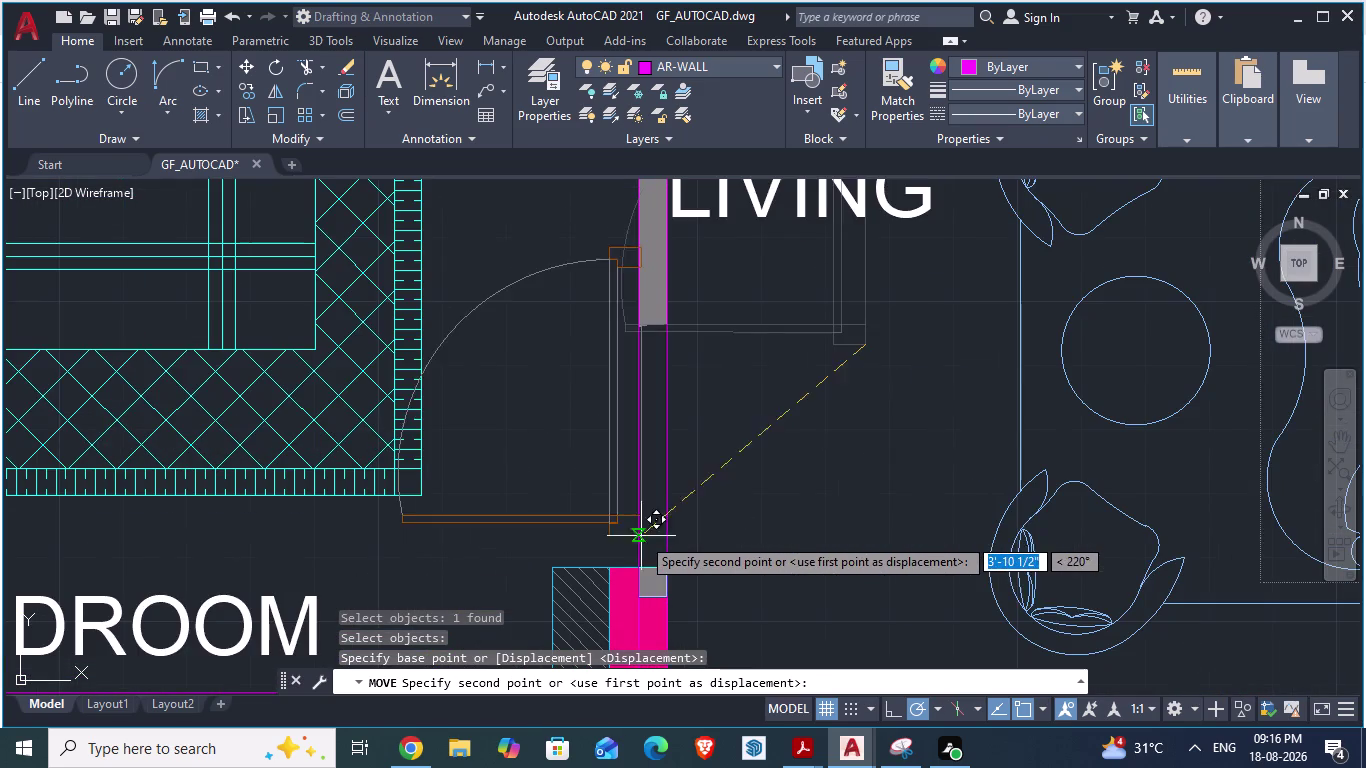
drag(643, 542, 664, 568)
click(664, 568)
Inspect the placed door and select the gray hatch on the wall strip.
scroll(up, 3)
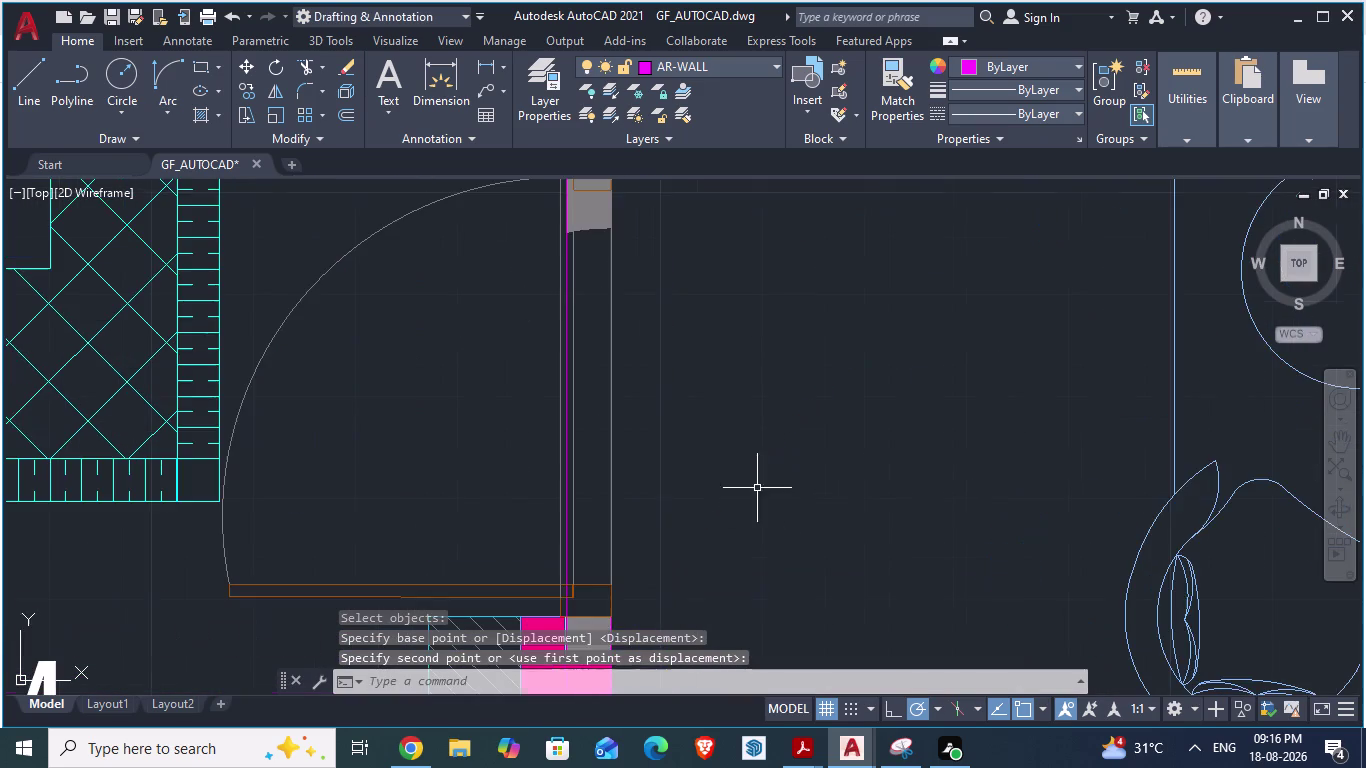
scroll(up, 3)
scroll(down, 3)
scroll(up, 3)
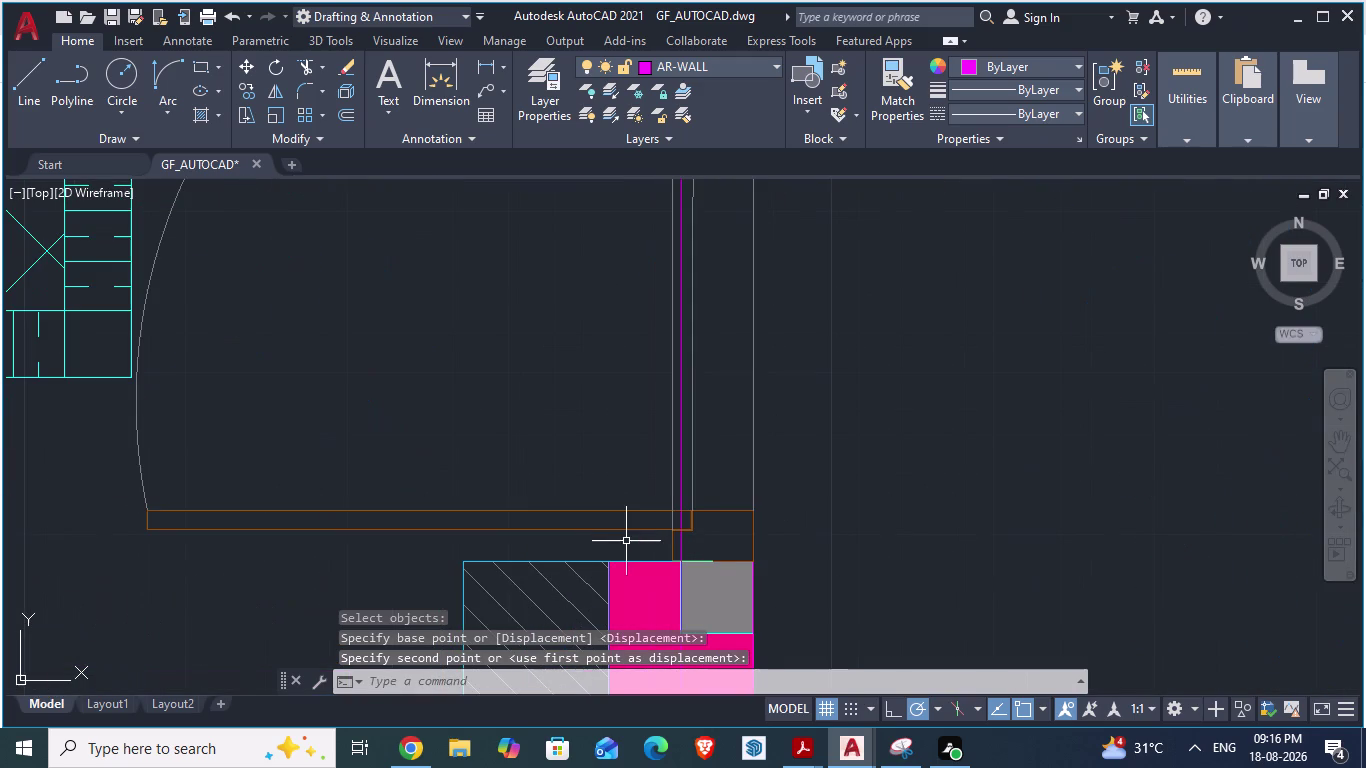
scroll(down, 3)
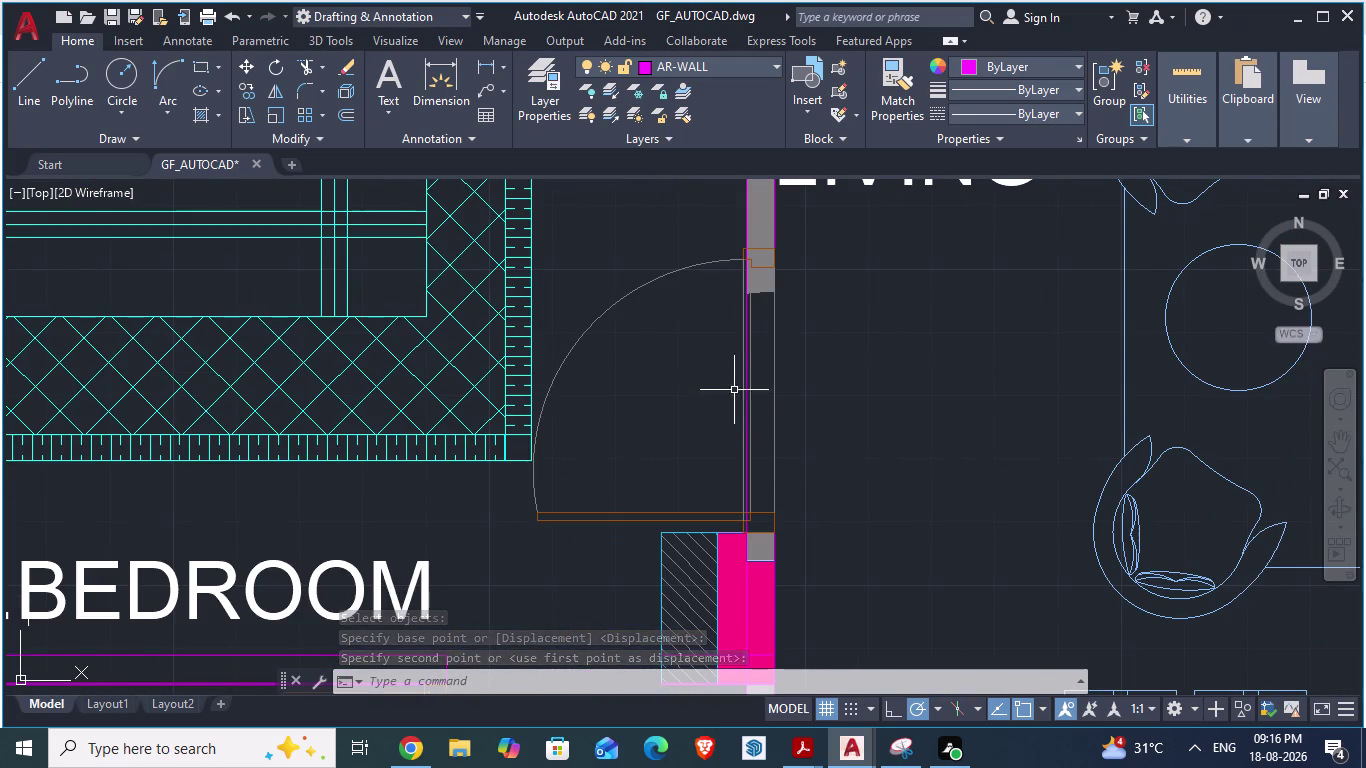
scroll(up, 3)
scroll(down, 3)
scroll(up, 3)
scroll(down, 3)
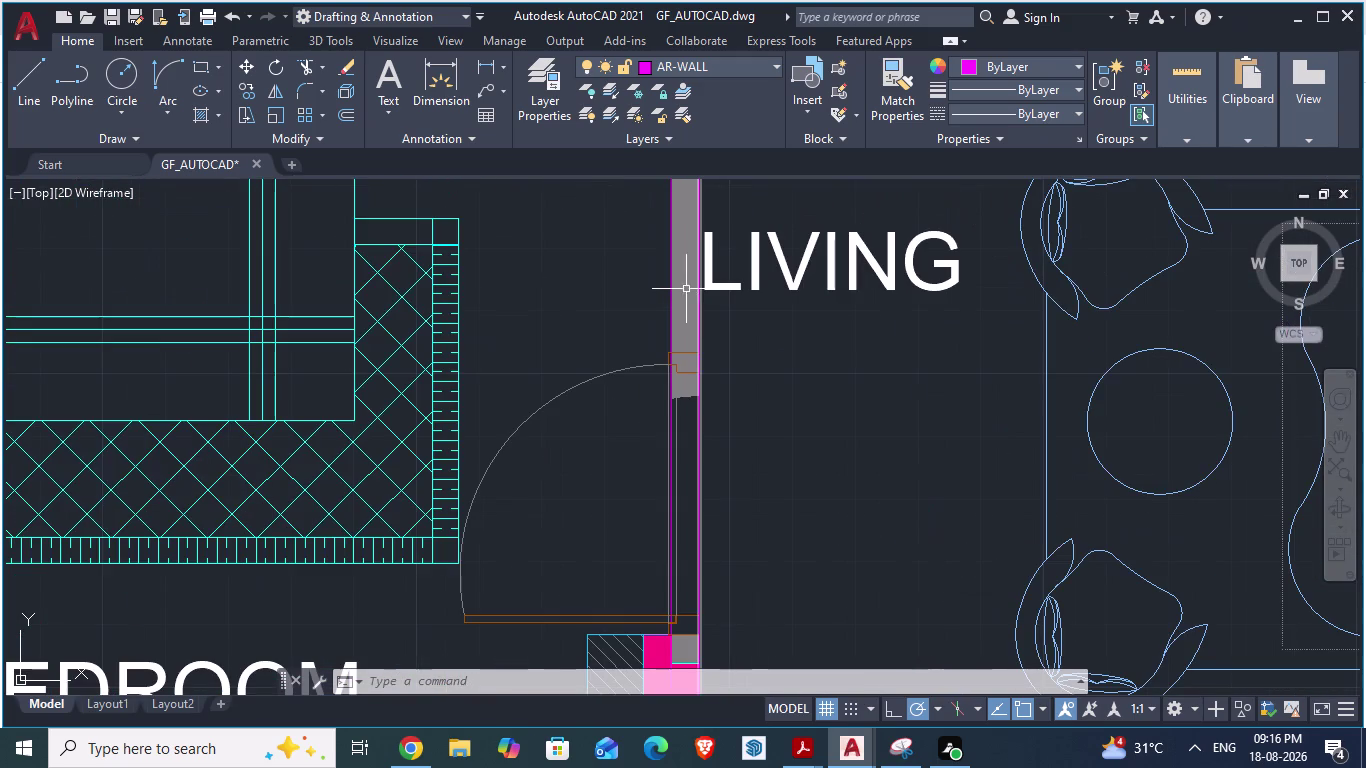
click(684, 290)
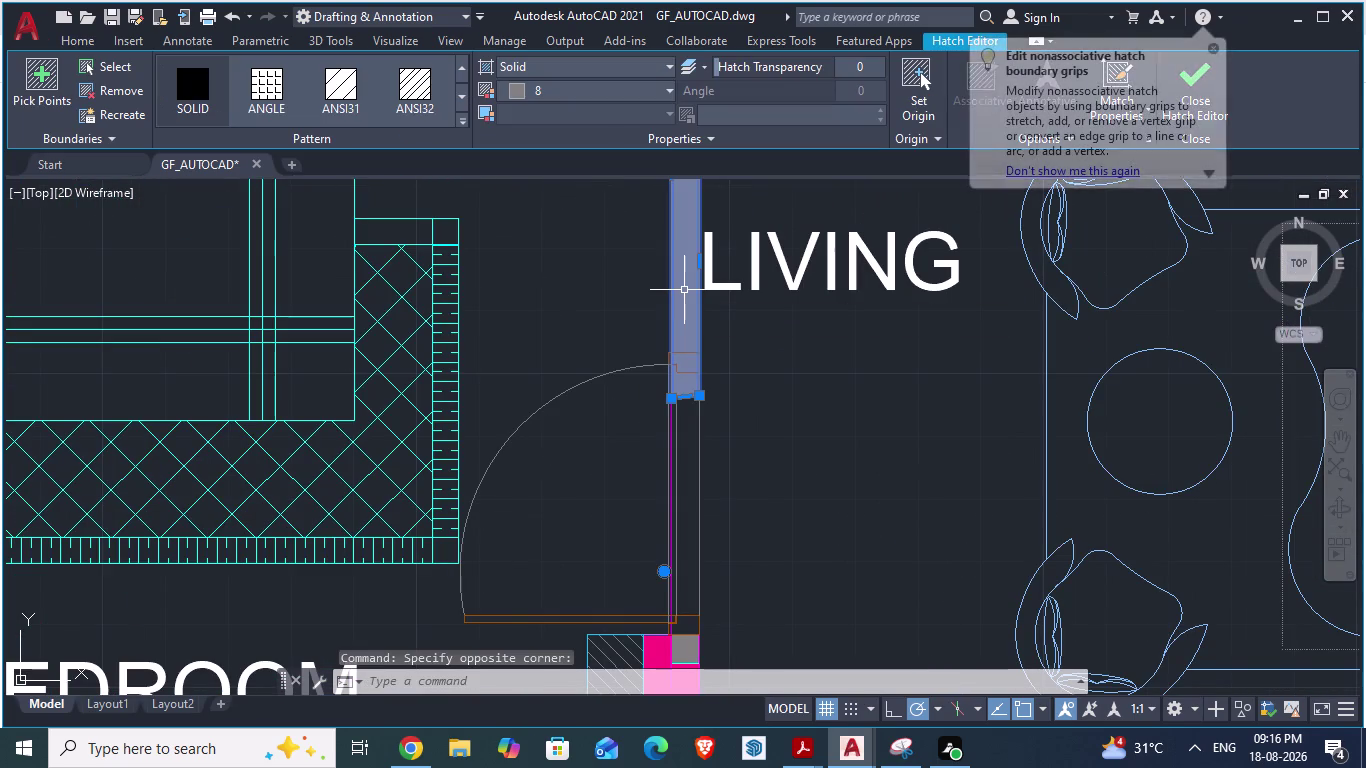
Delete the selected gray hatch above the LIVING door opening.
key(Delete)
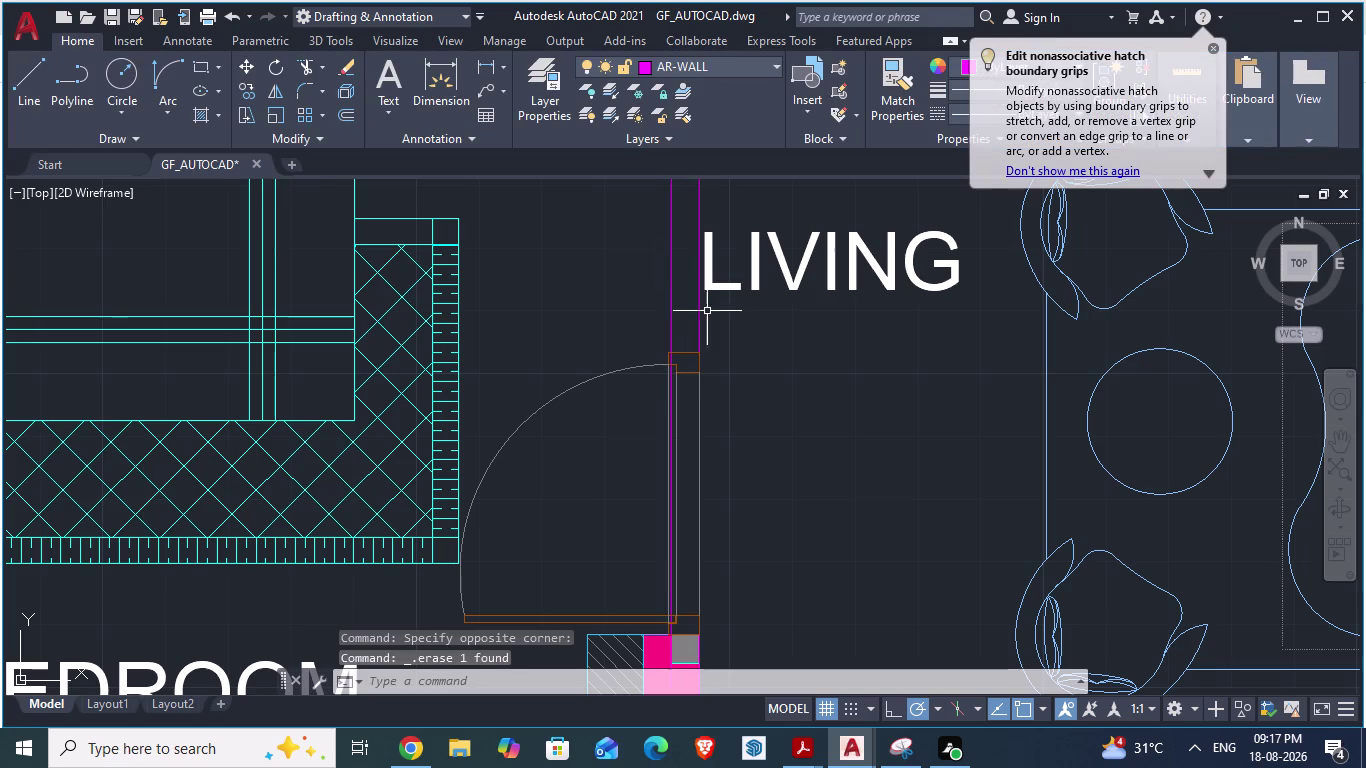
scroll(down, 3)
scroll(down, 3)
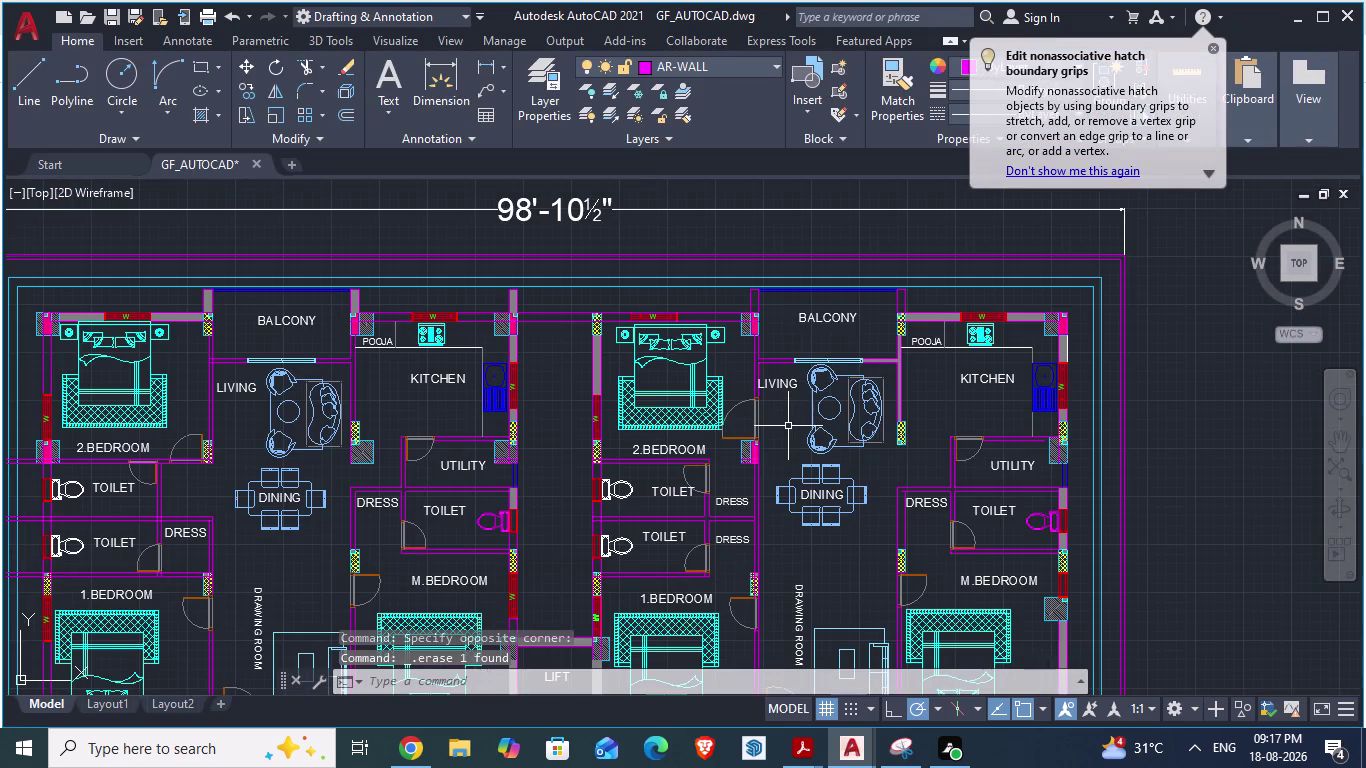
Bring up the ARCH PLANS reference drawing.
key(alt+Tab)
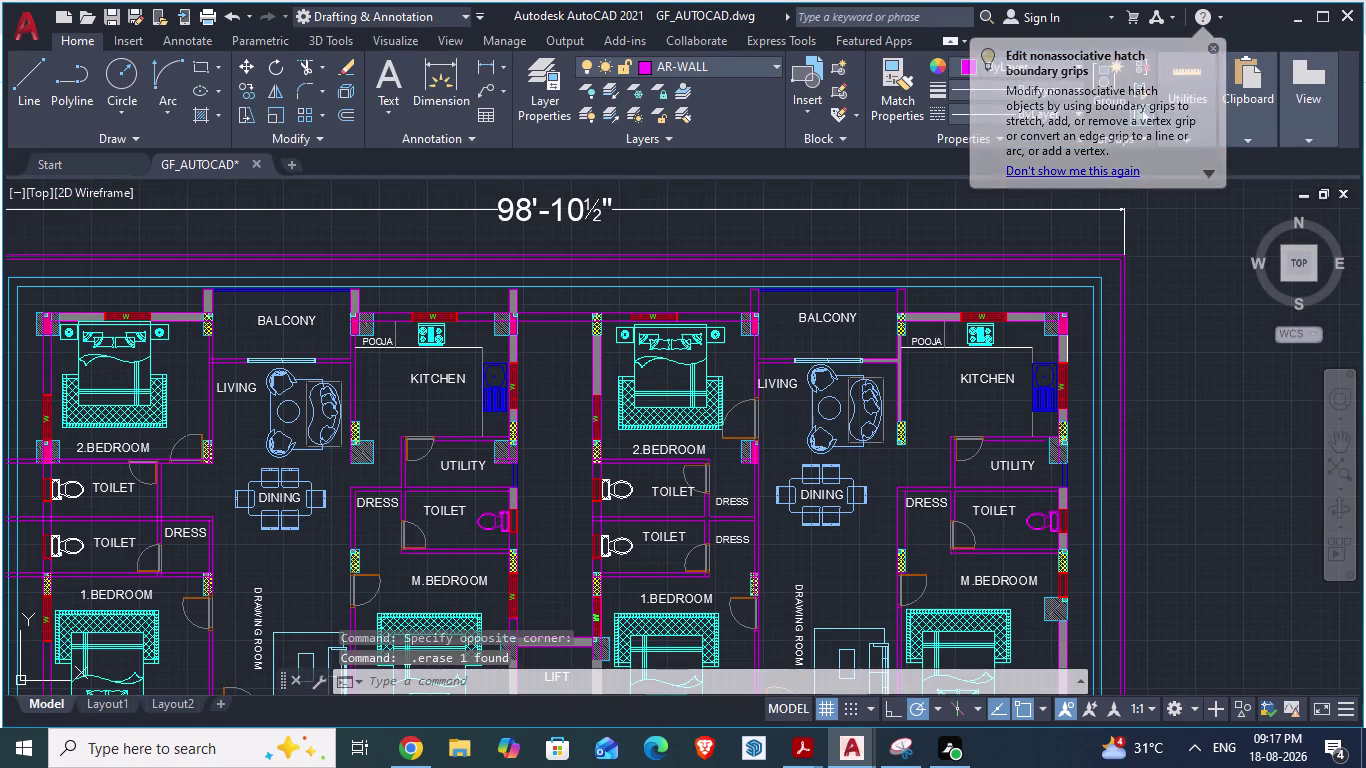
scroll(down, 3)
scroll(up, 3)
Zoom out on ARCH PLANS, then return to GF_AUTOCAD around 2.BEDROOM and LIVING.
scroll(down, 3)
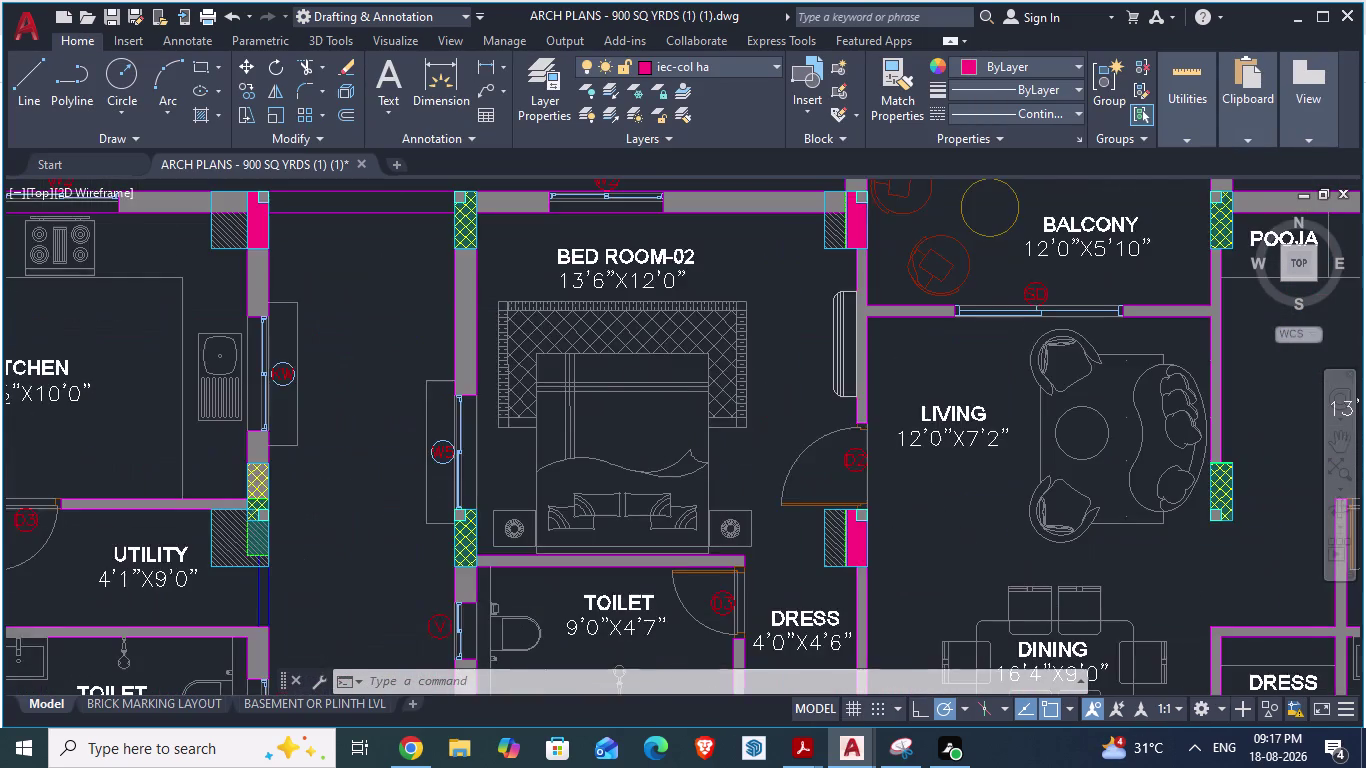
scroll(up, 3)
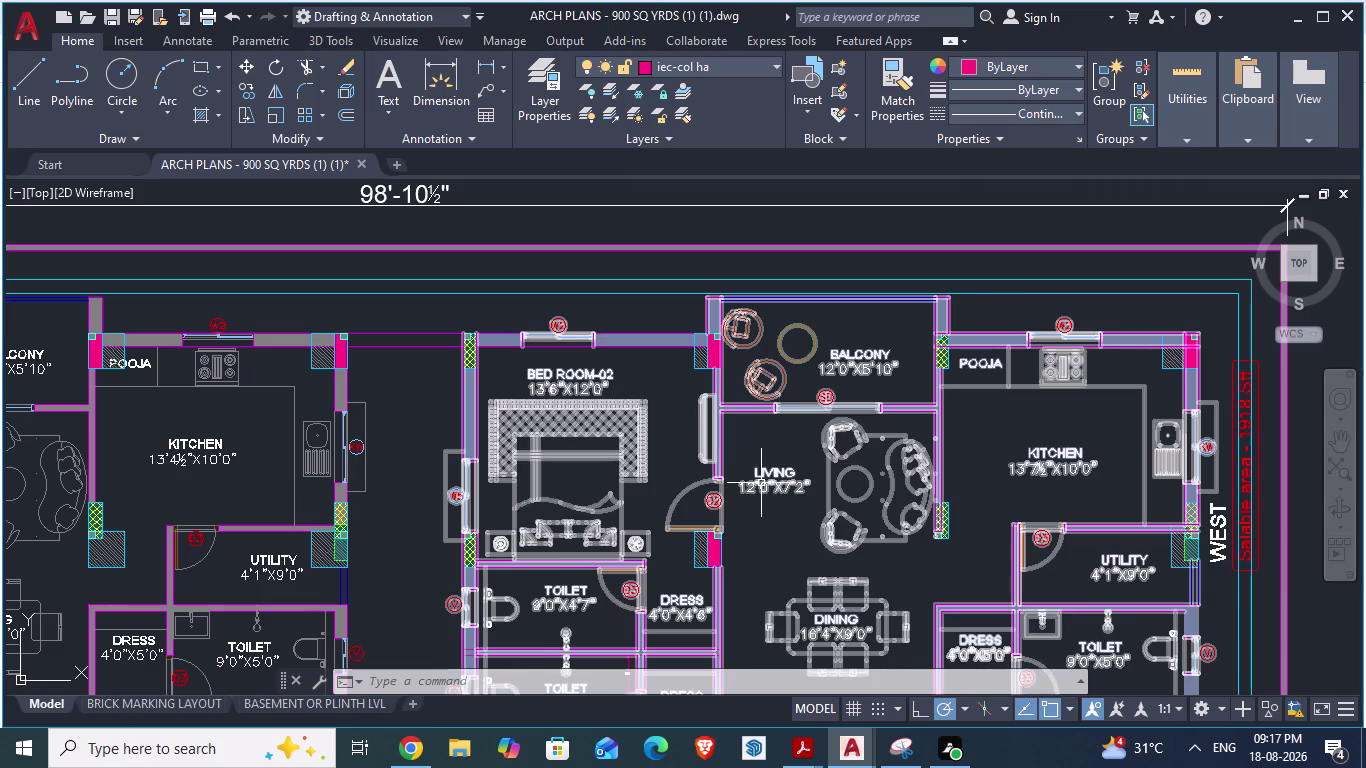
scroll(down, 3)
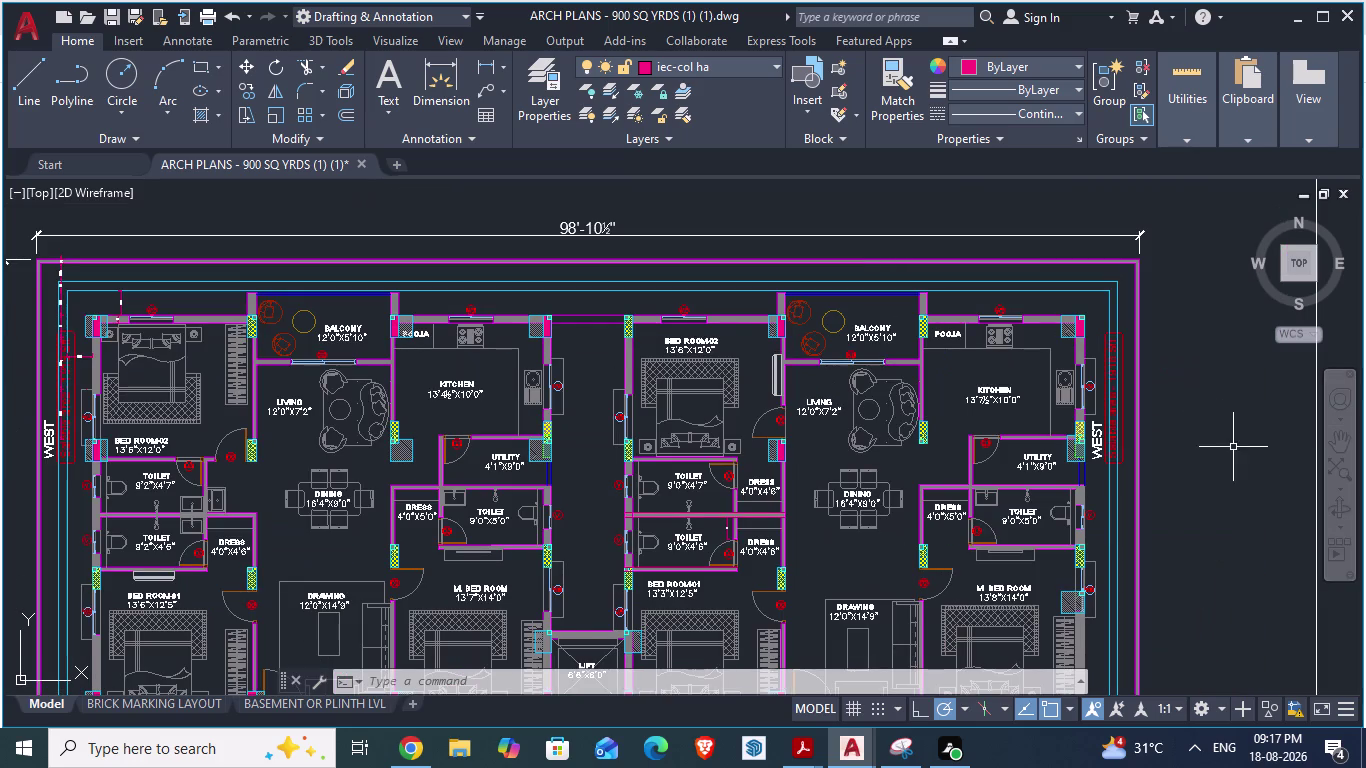
key(alt+Tab)
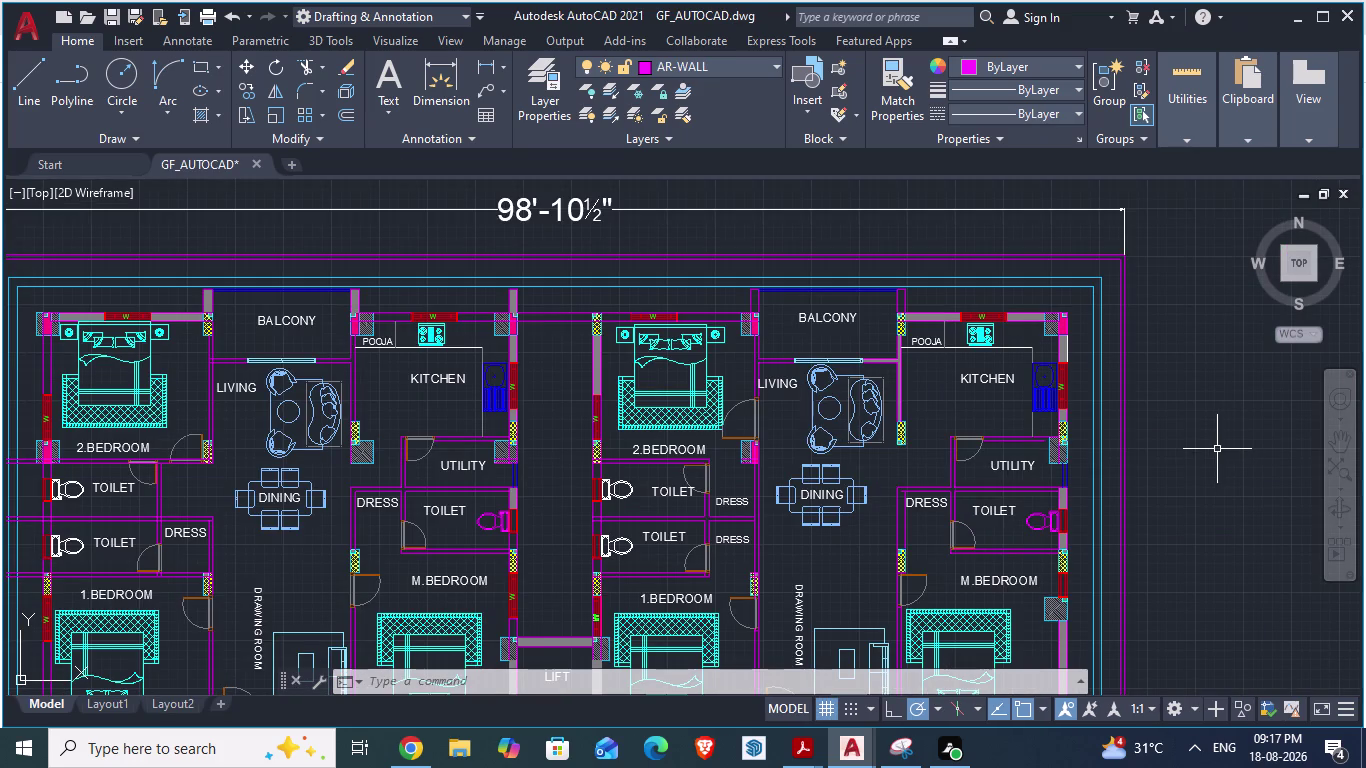
scroll(down, 3)
scroll(up, 3)
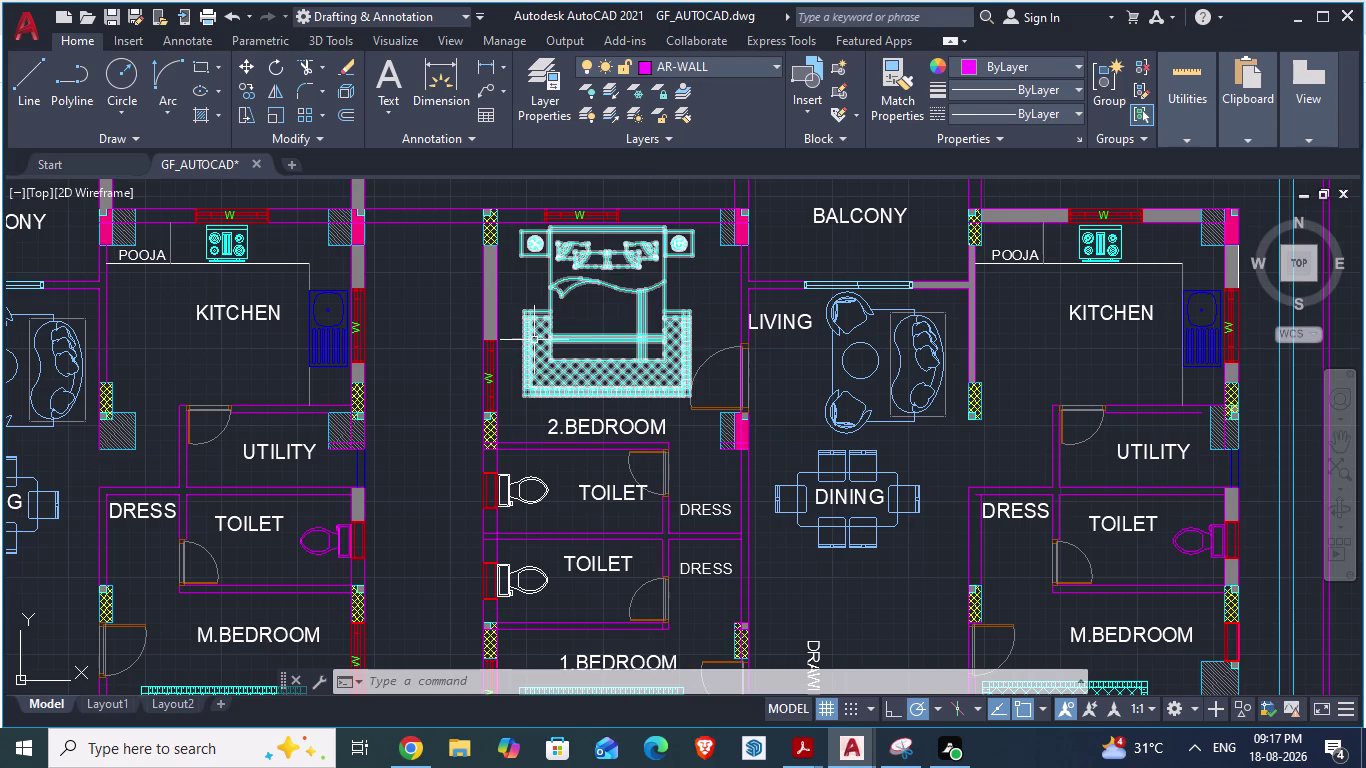
Move the 2.BEDROOM bed by its lower corner against the left wall.
click(533, 340)
key(m)
key(Return)
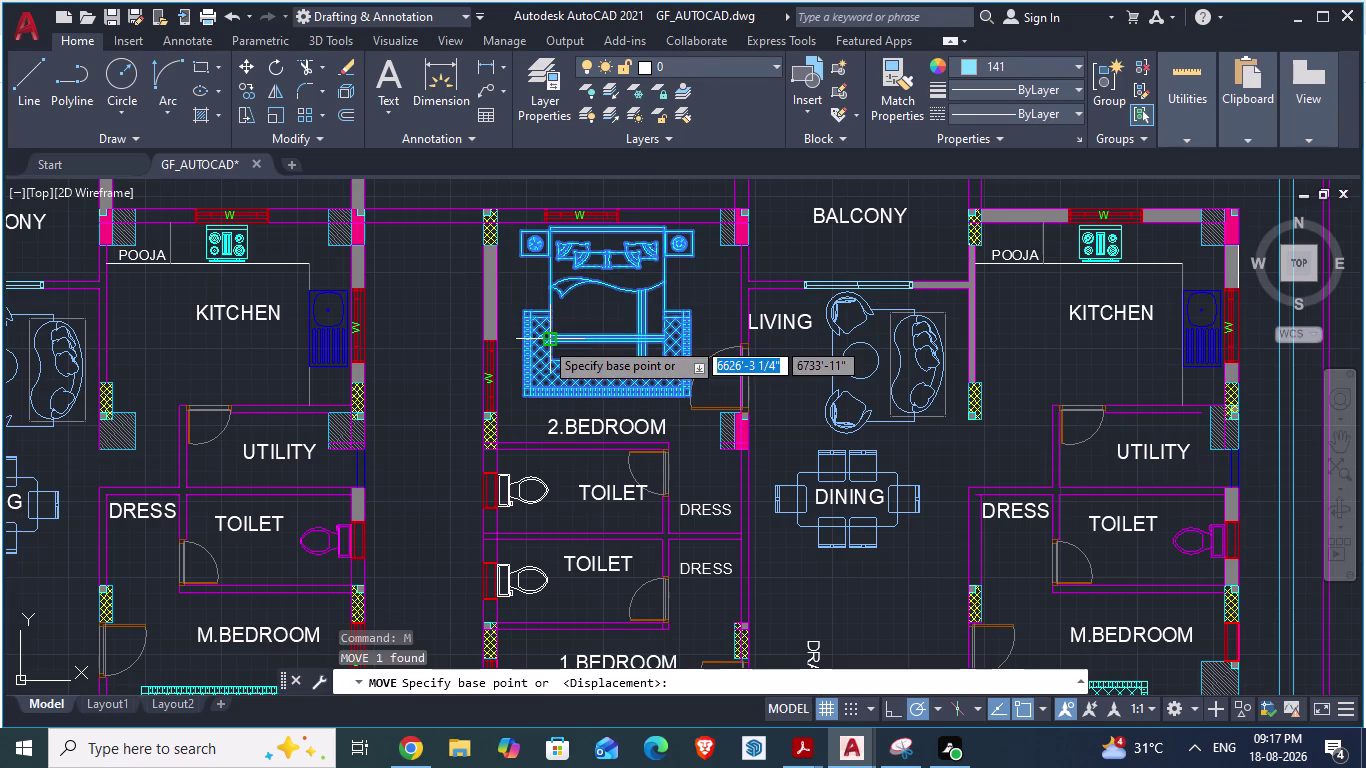
scroll(up, 3)
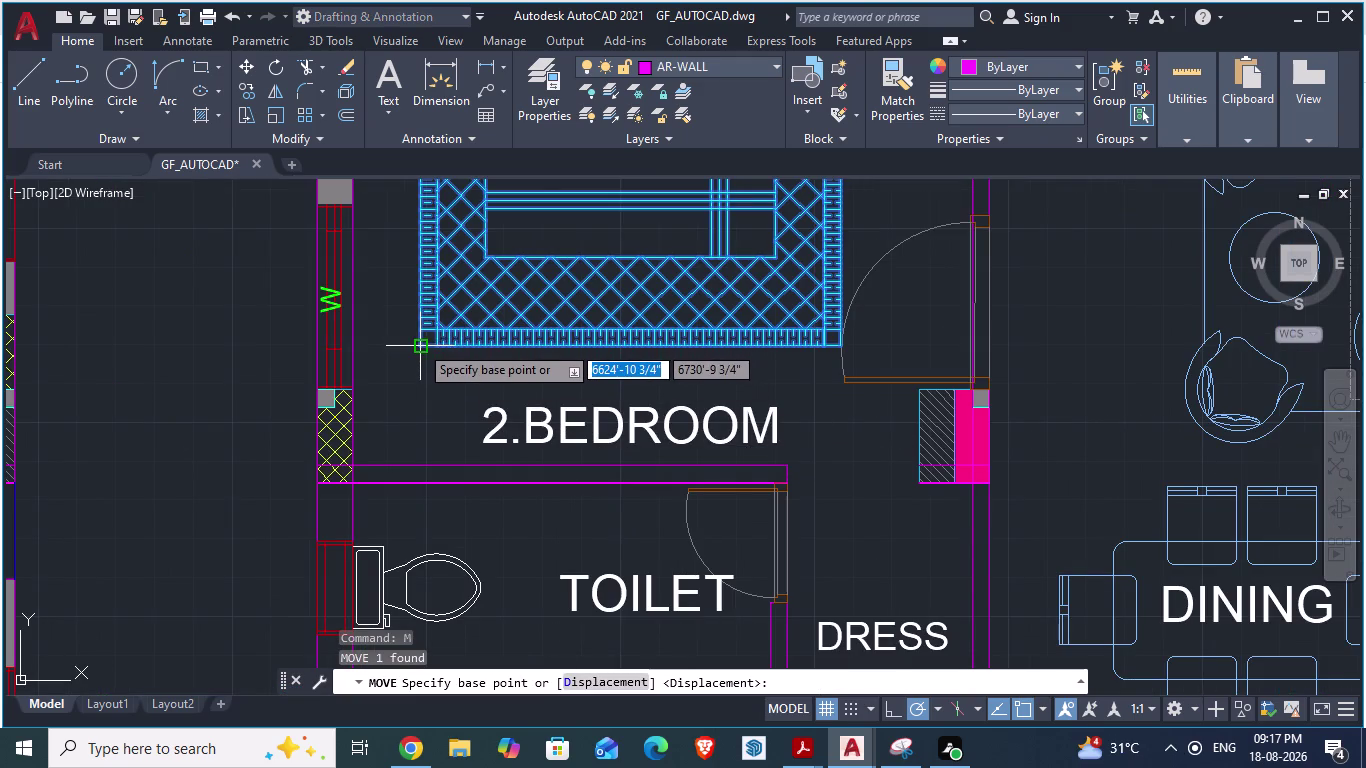
drag(419, 344, 363, 348)
click(363, 348)
Switch back to the ARCH PLANS reference drawing.
scroll(down, 3)
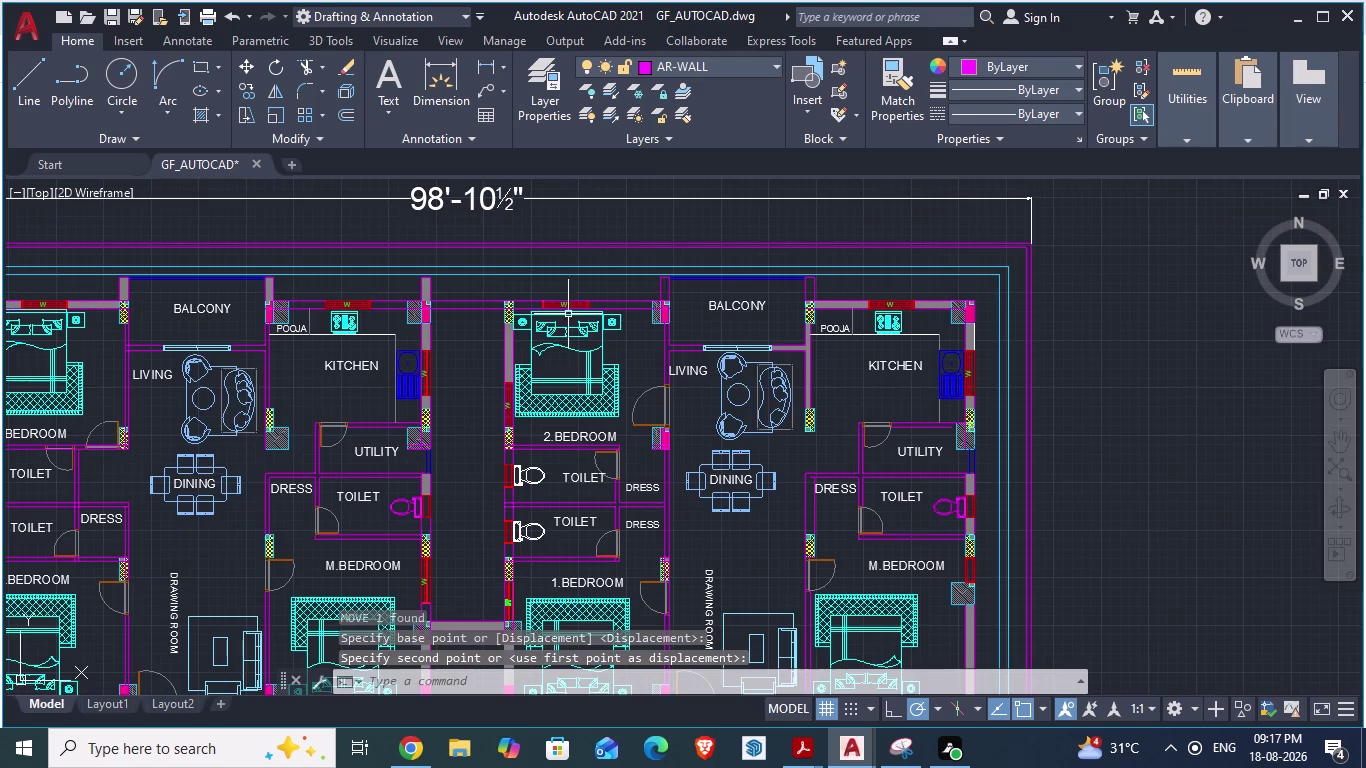
scroll(up, 3)
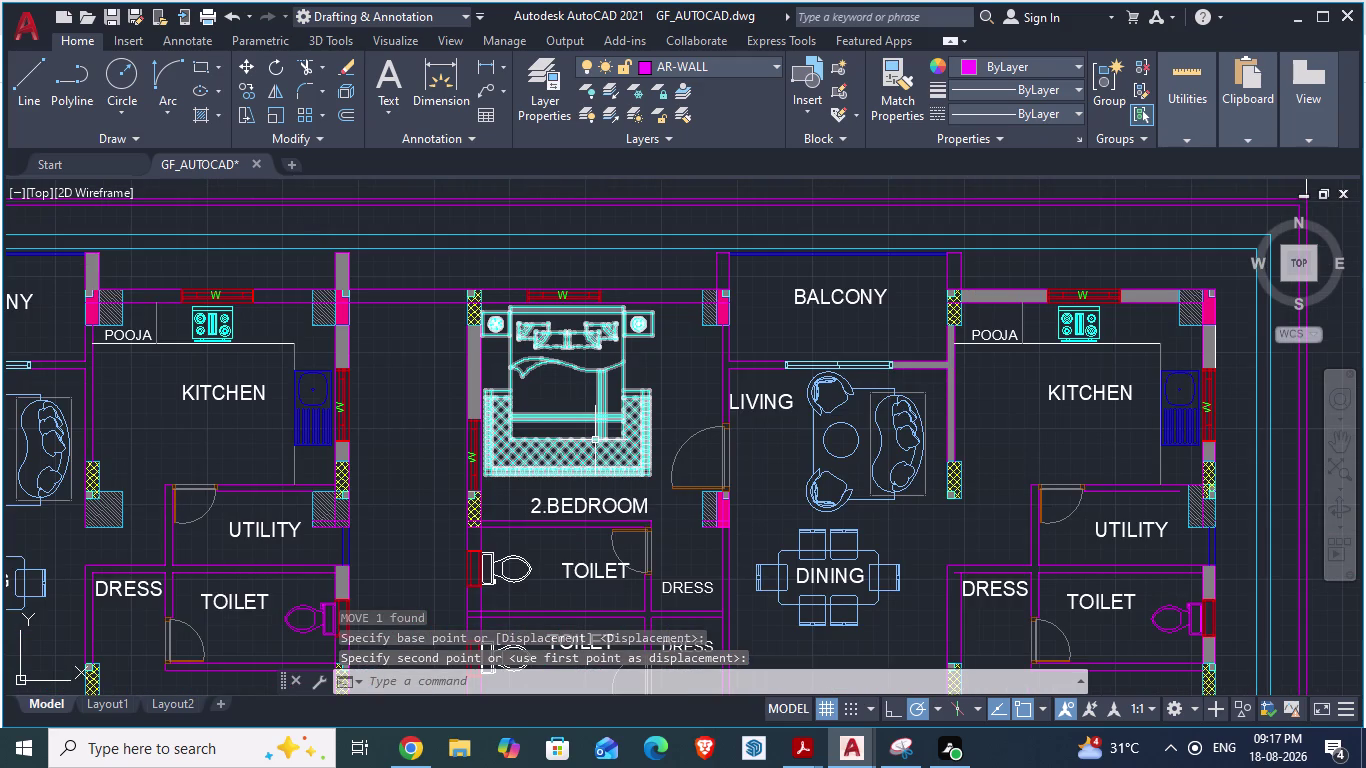
key(alt+Tab)
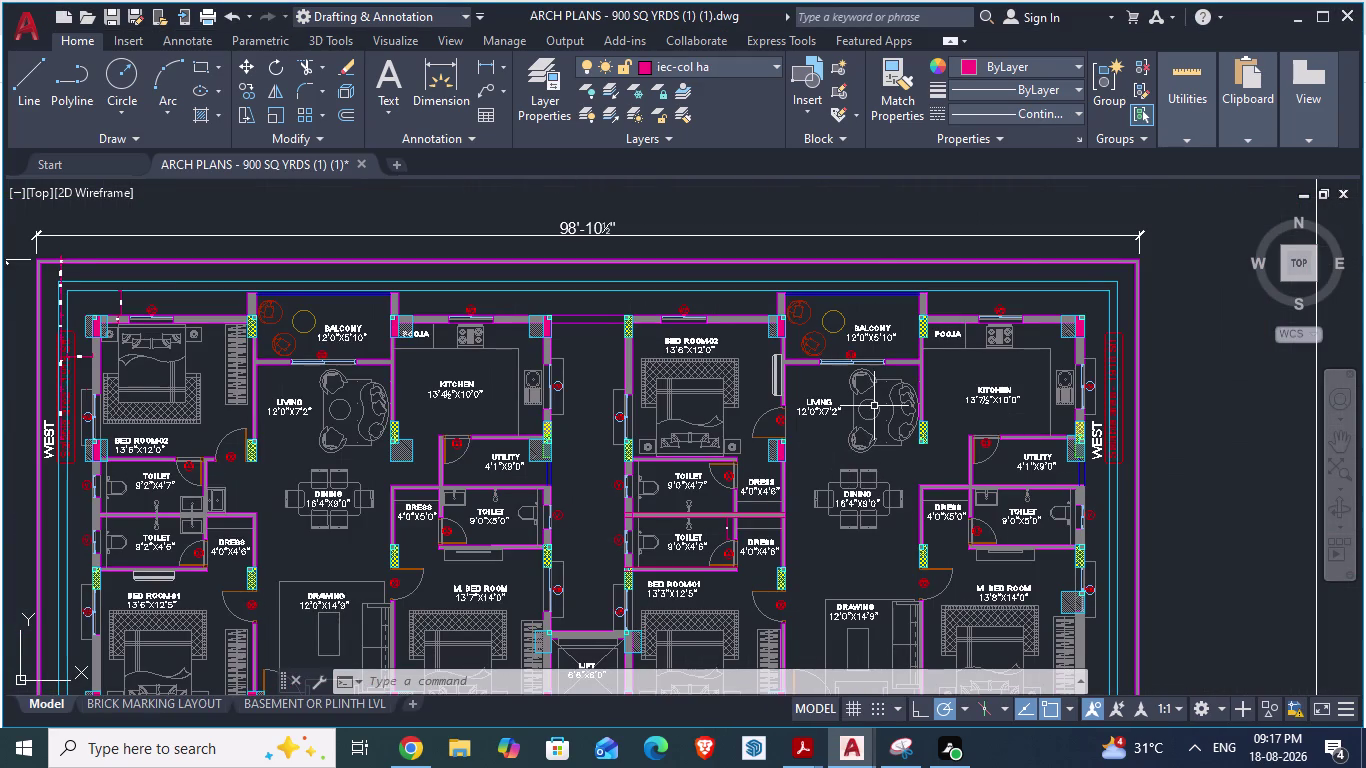
scroll(up, 3)
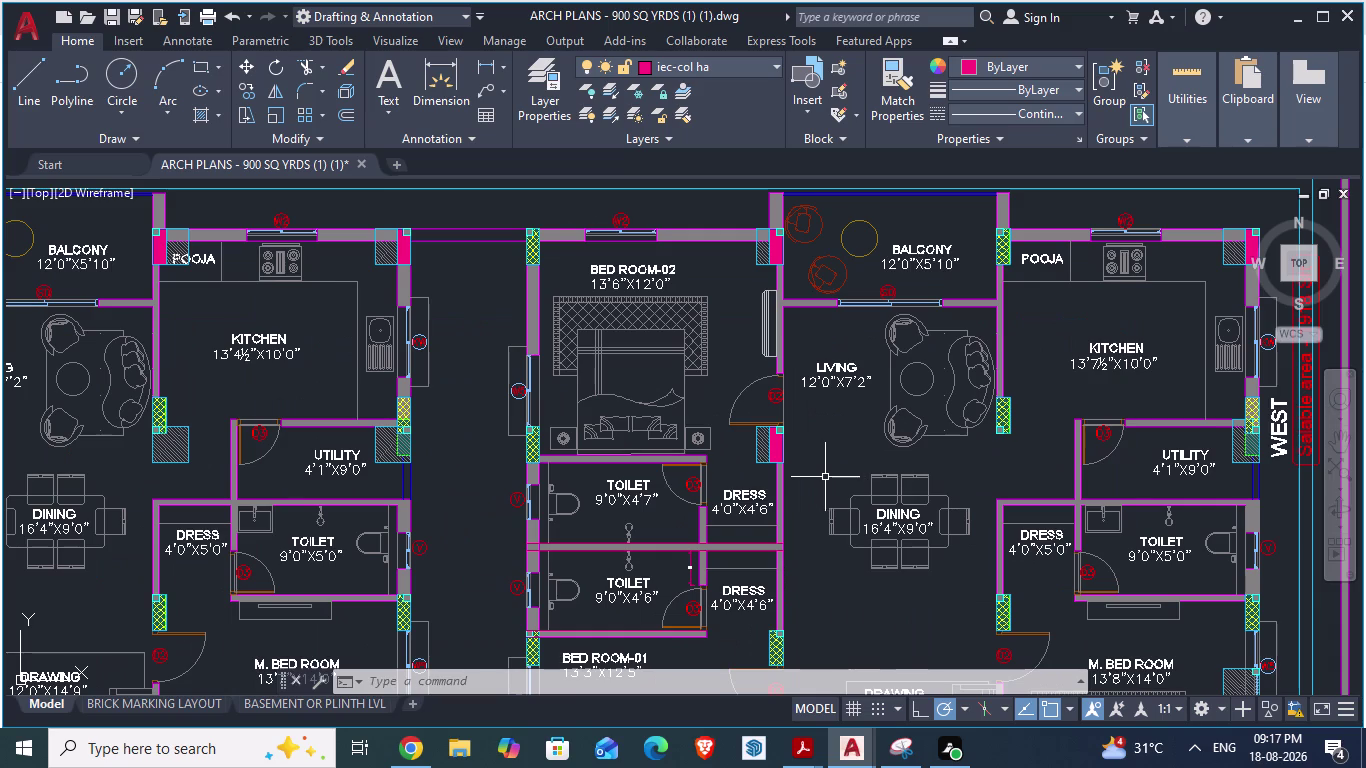
scroll(down, 3)
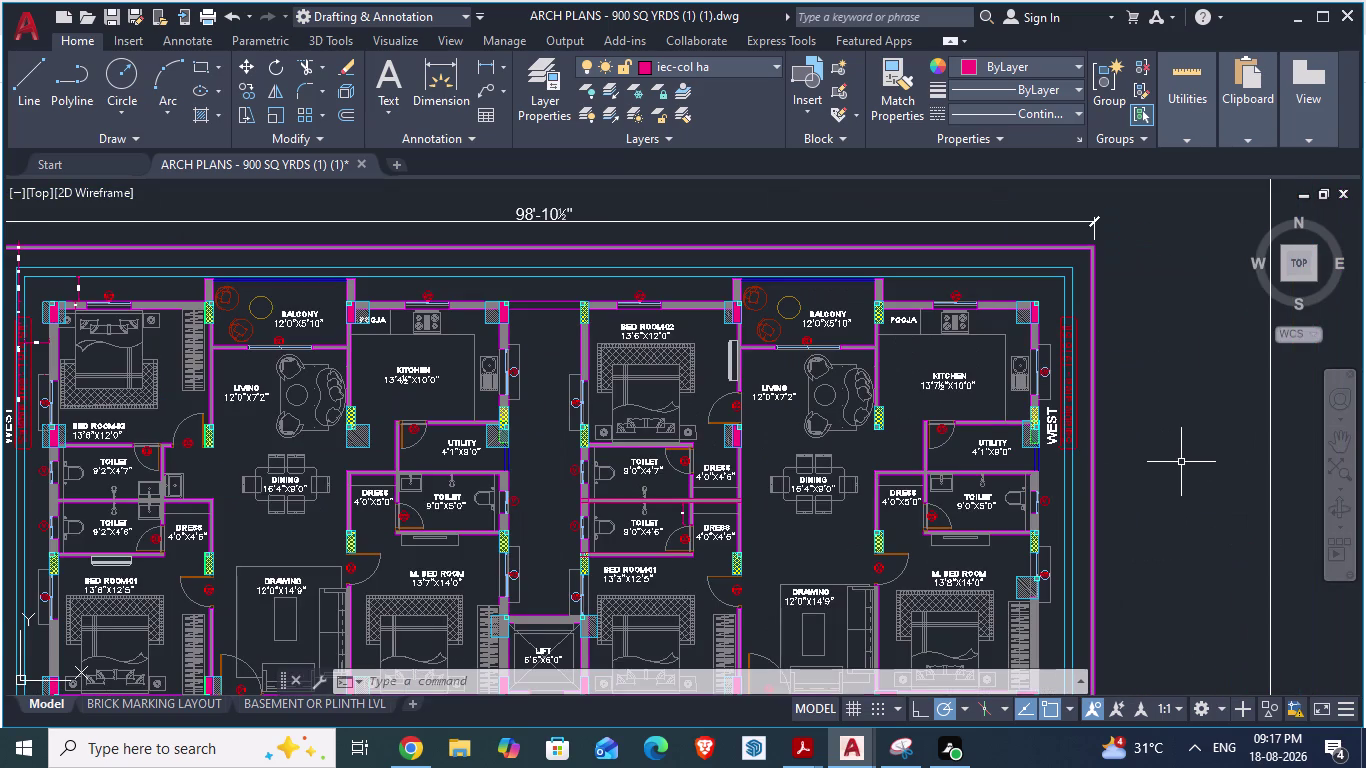
key(alt+Tab)
scroll(down, 3)
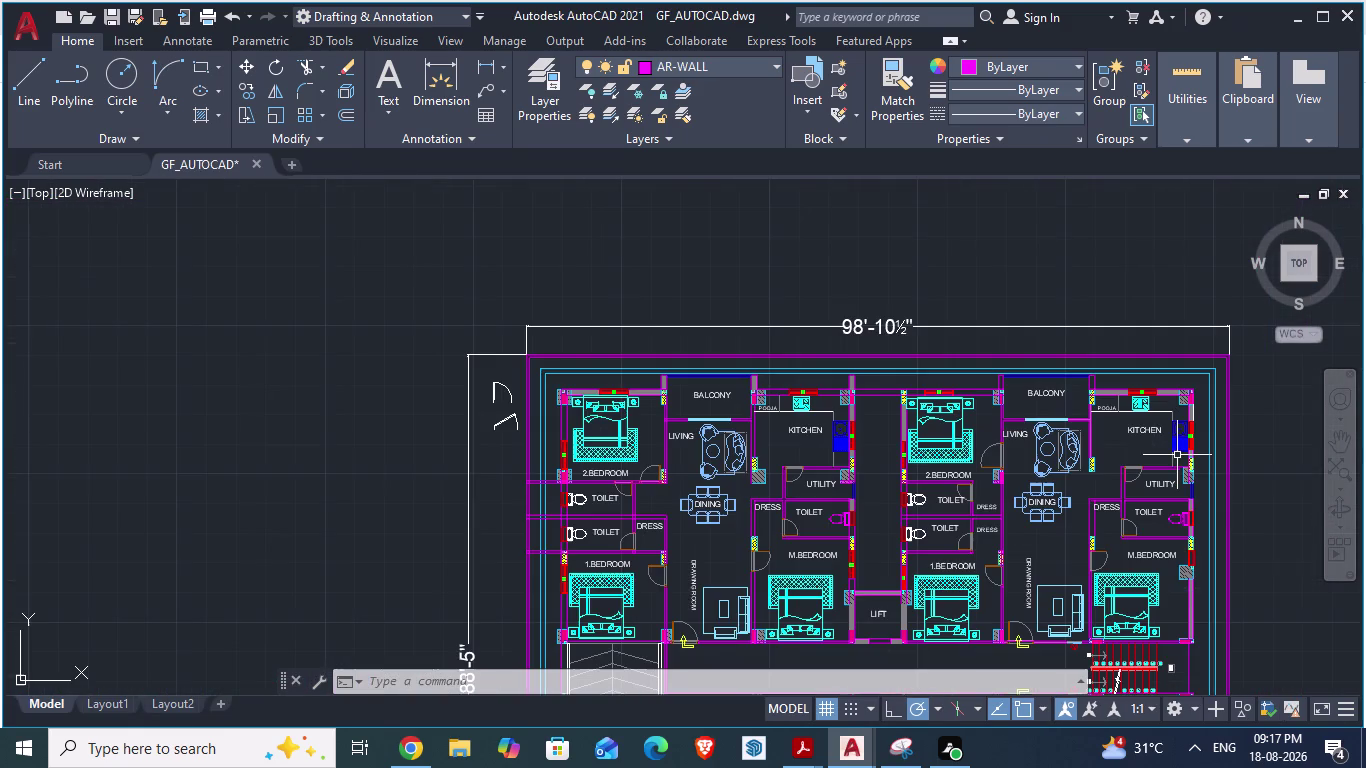
scroll(up, 3)
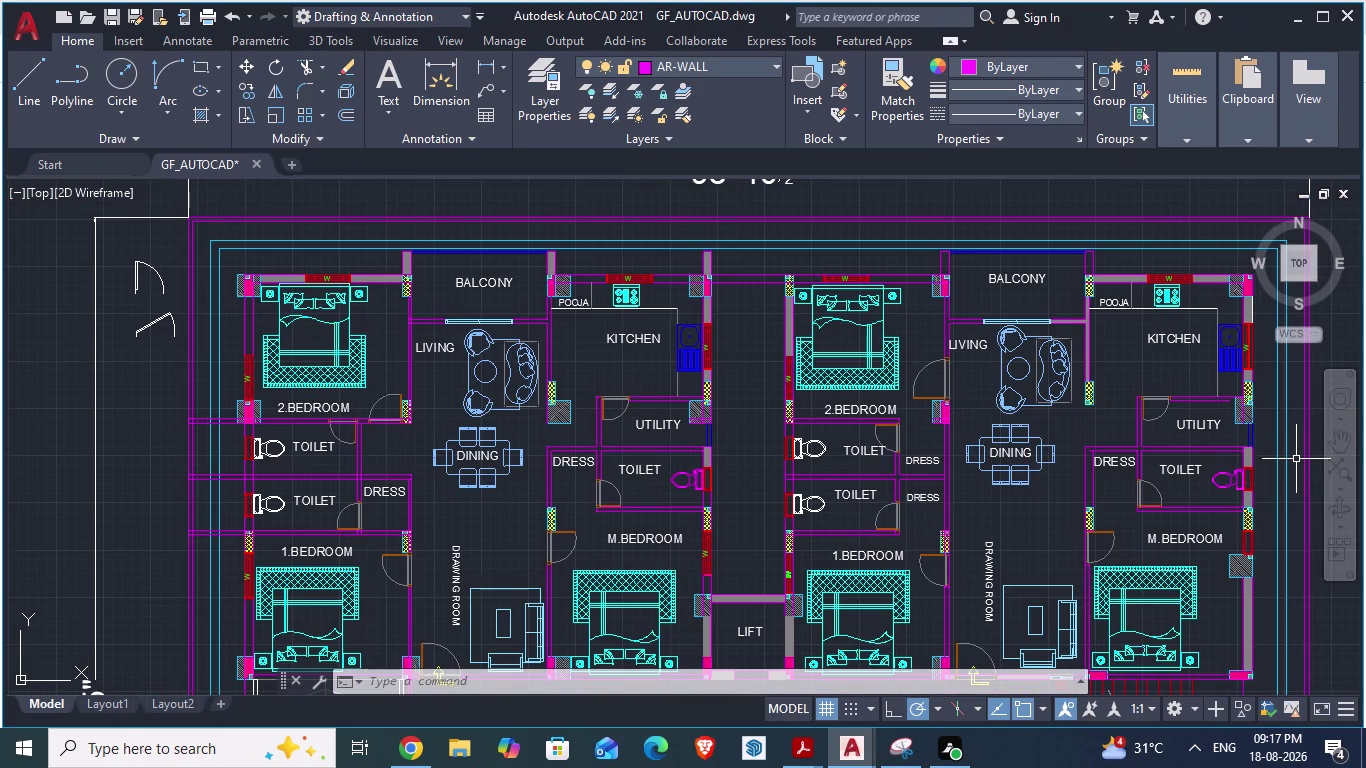
key(alt+Tab)
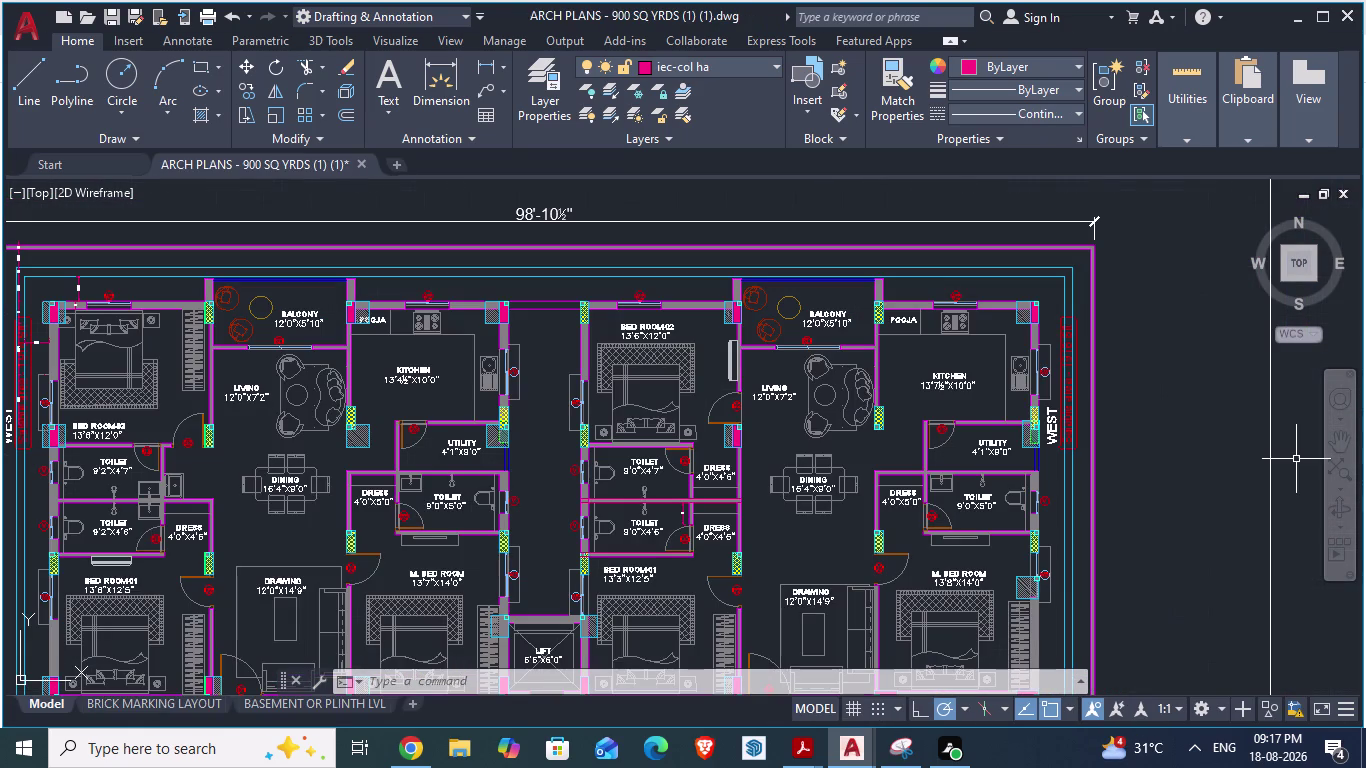
key(alt+Tab)
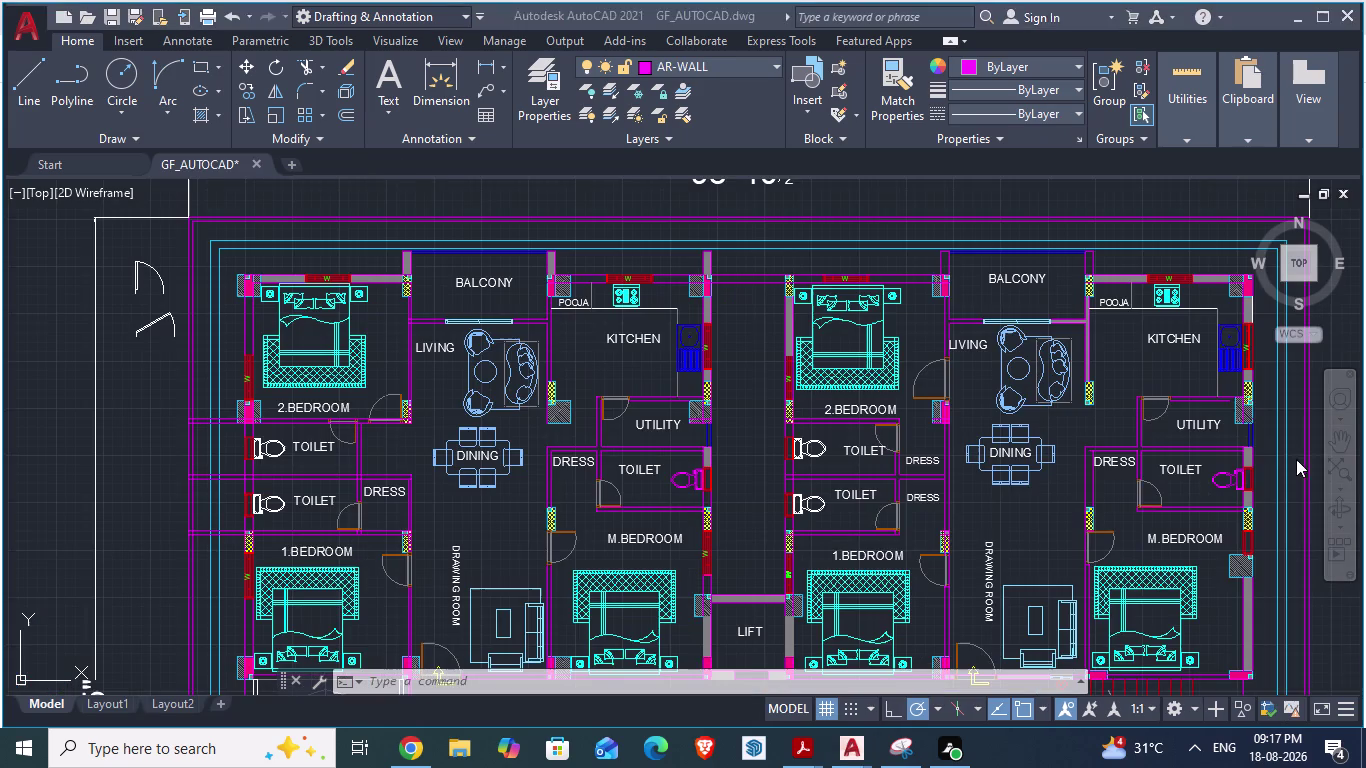
scroll(up, 3)
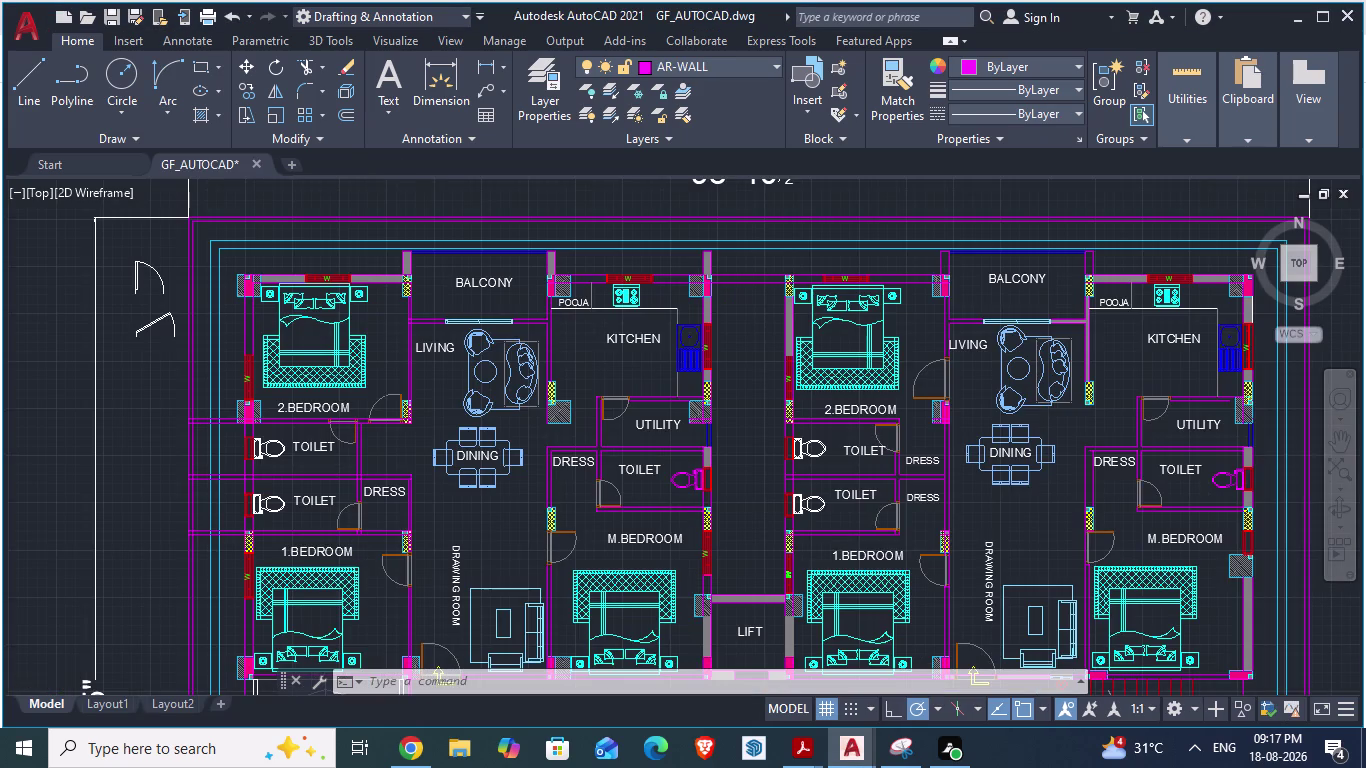
scroll(up, 3)
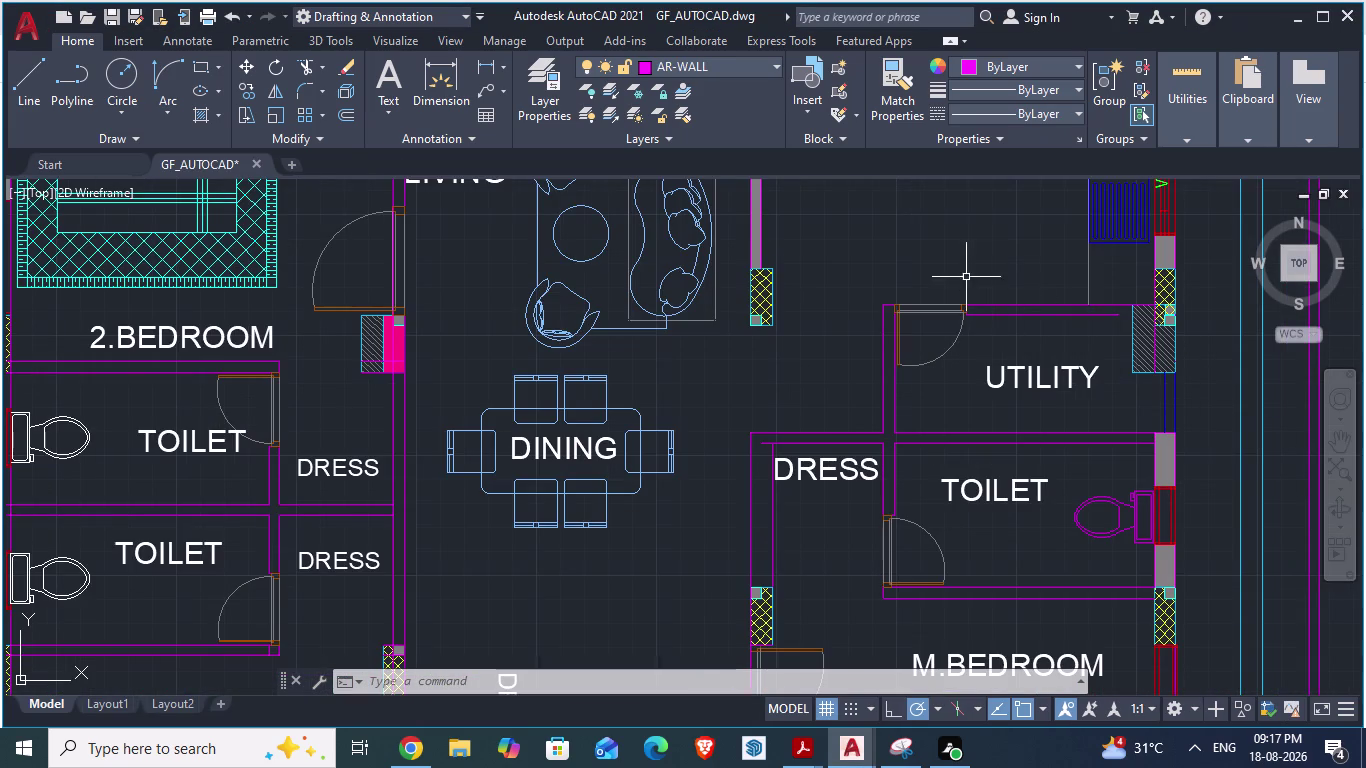
scroll(up, 3)
scroll(up, 3)
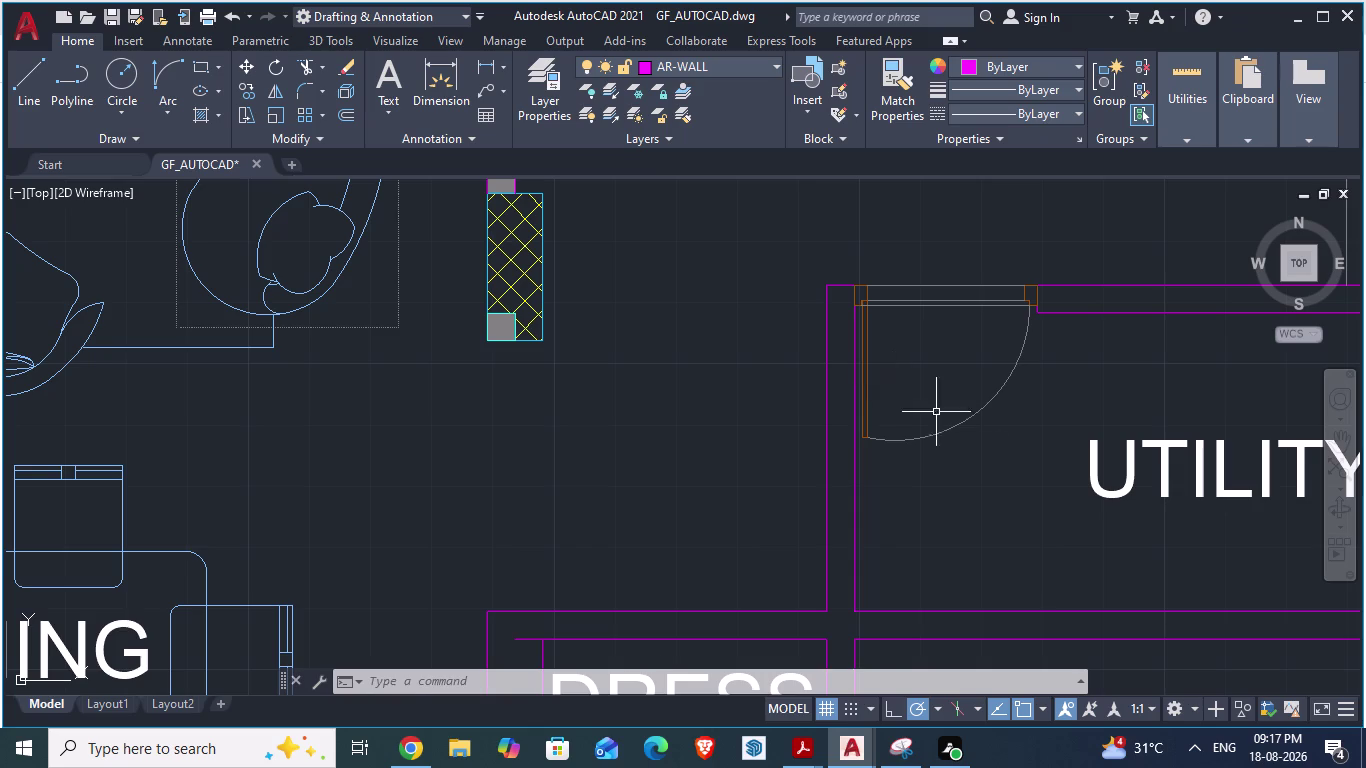
key(alt+Tab)
scroll(up, 3)
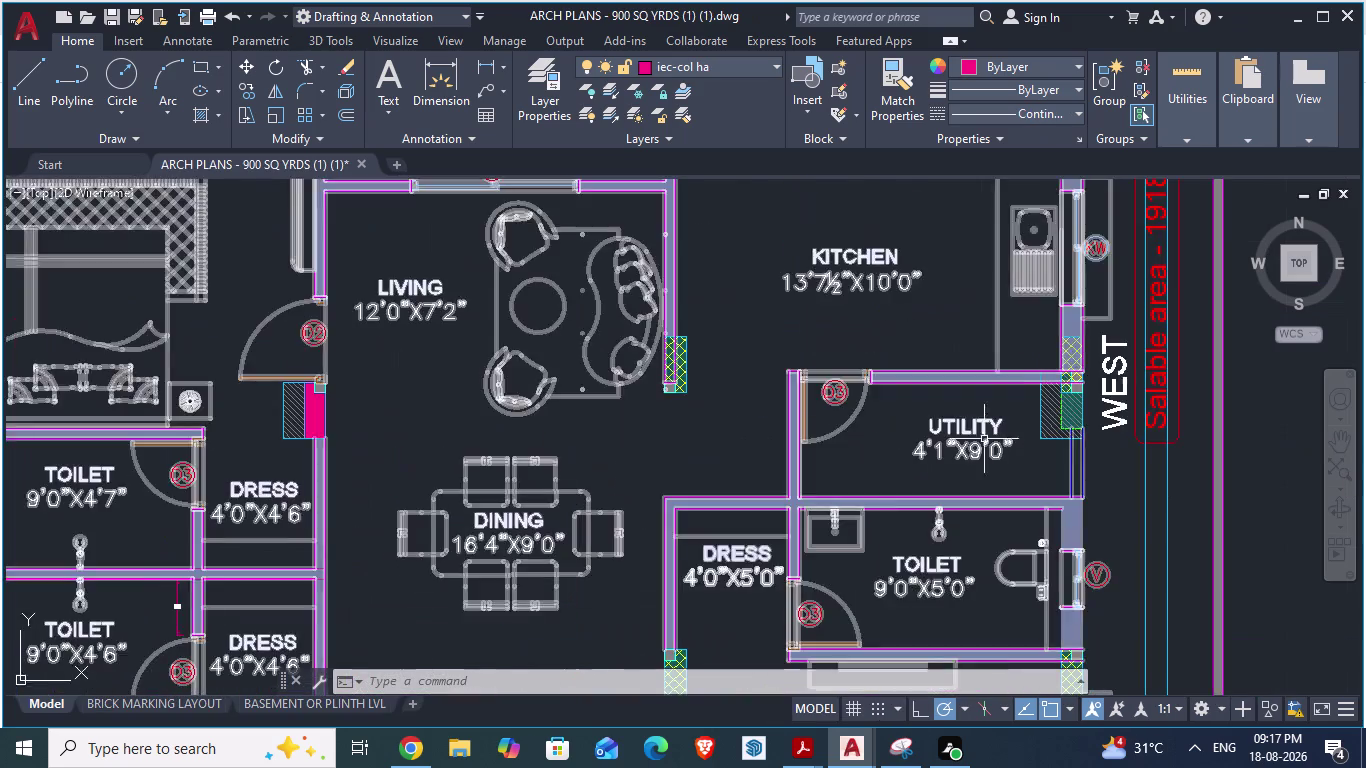